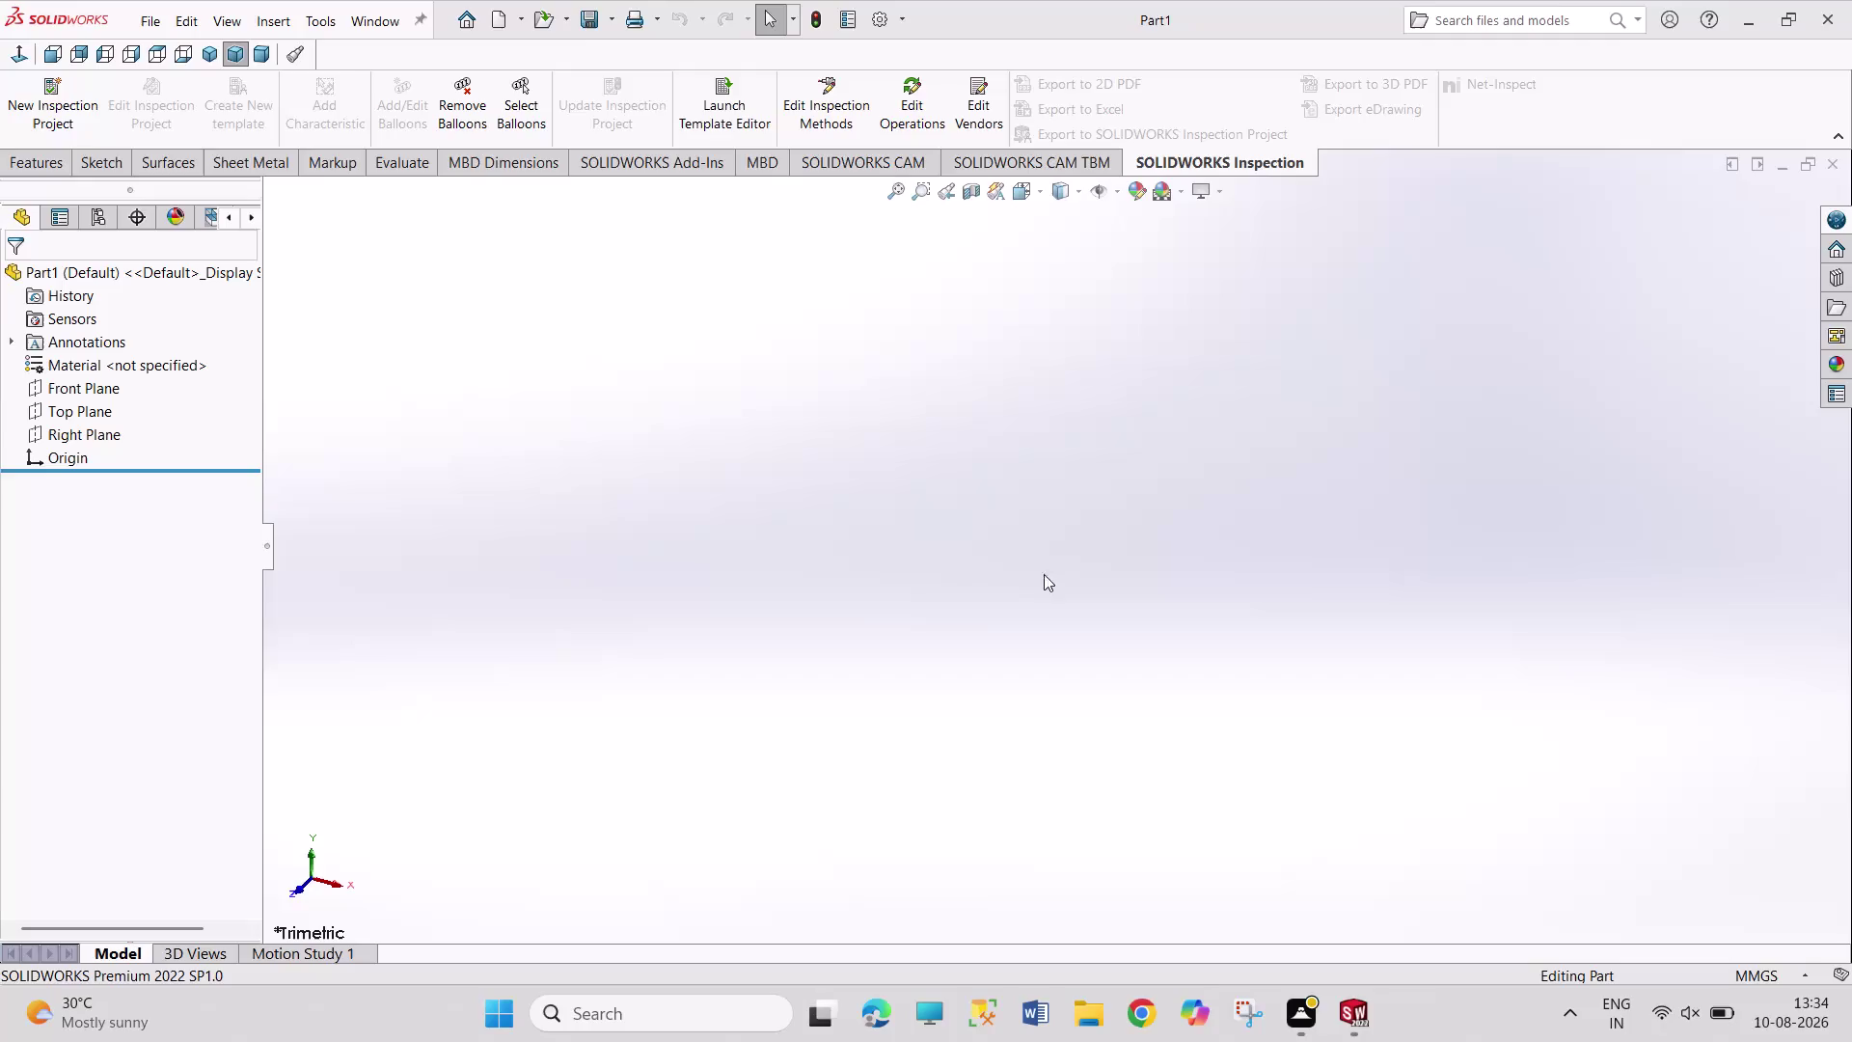
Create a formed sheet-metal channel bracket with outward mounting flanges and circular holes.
Select Top Plane in the FeatureManager tree and open a blank sketch on it.
drag(682, 303, 778, 499)
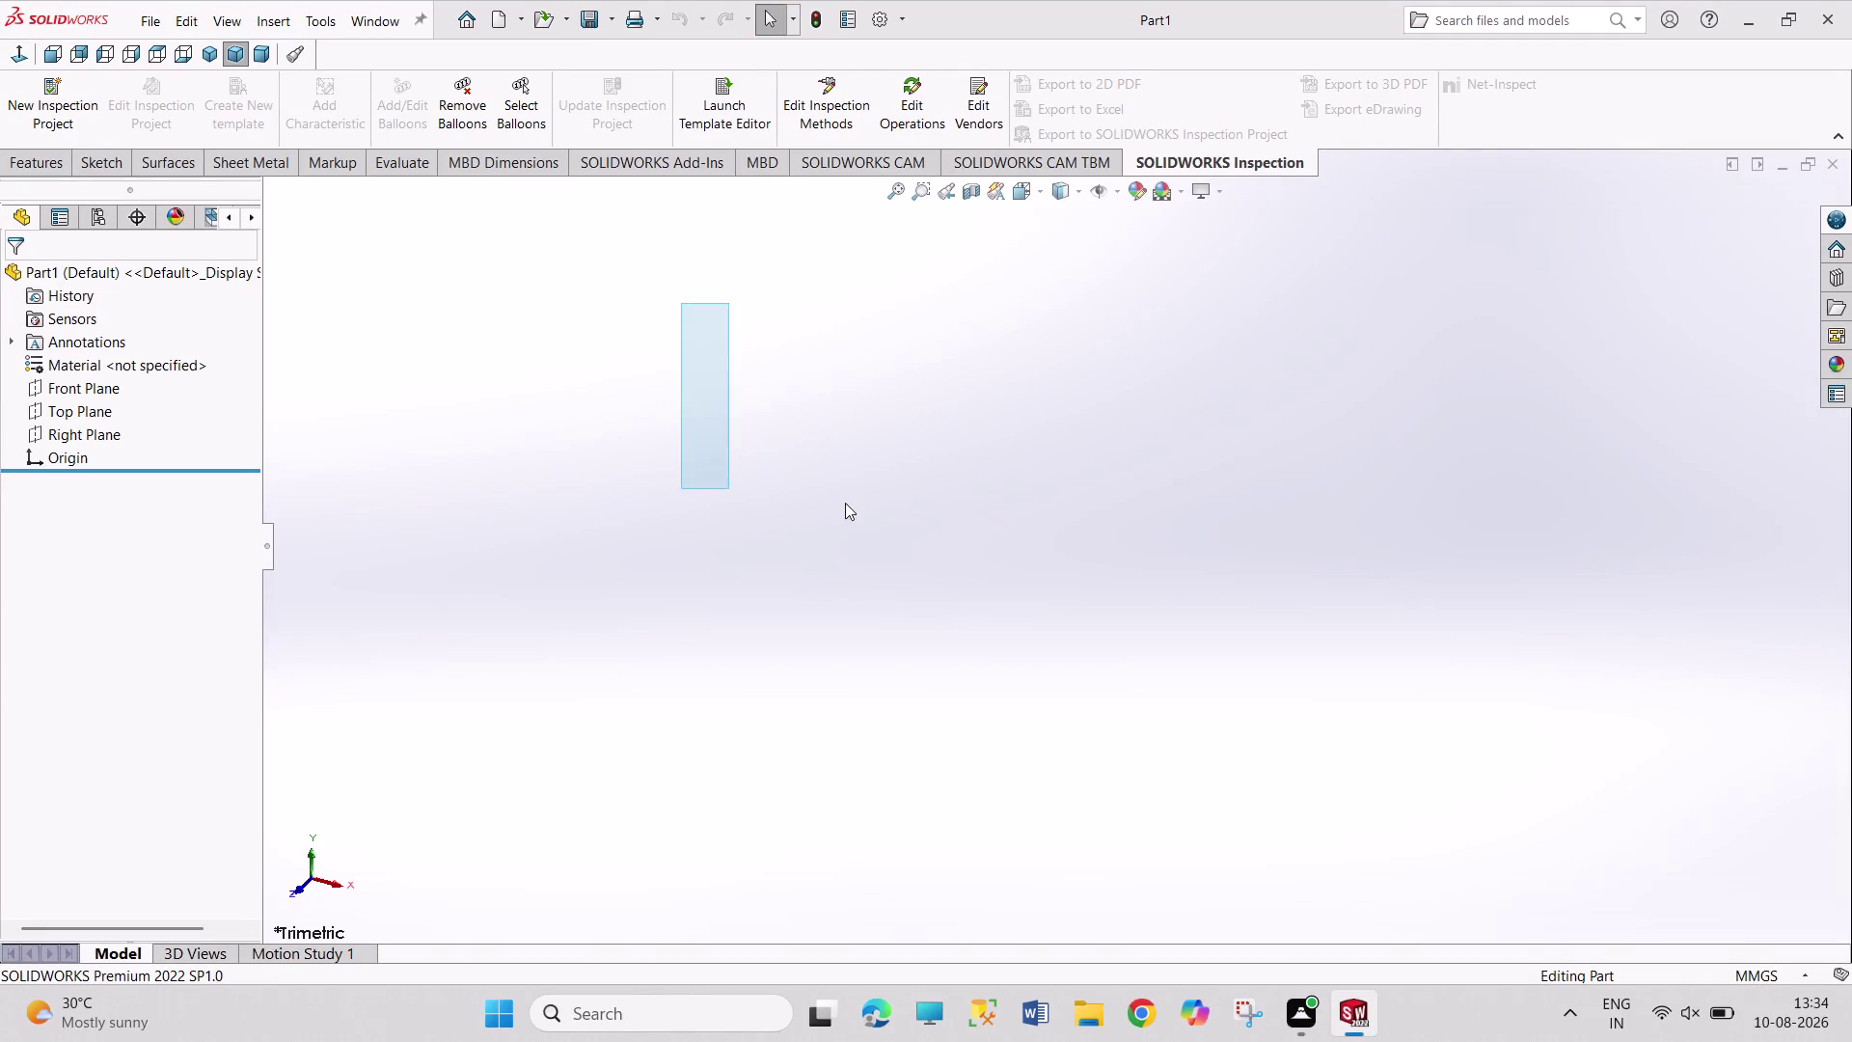
drag(778, 499, 936, 503)
drag(686, 332, 930, 492)
drag(623, 263, 1059, 534)
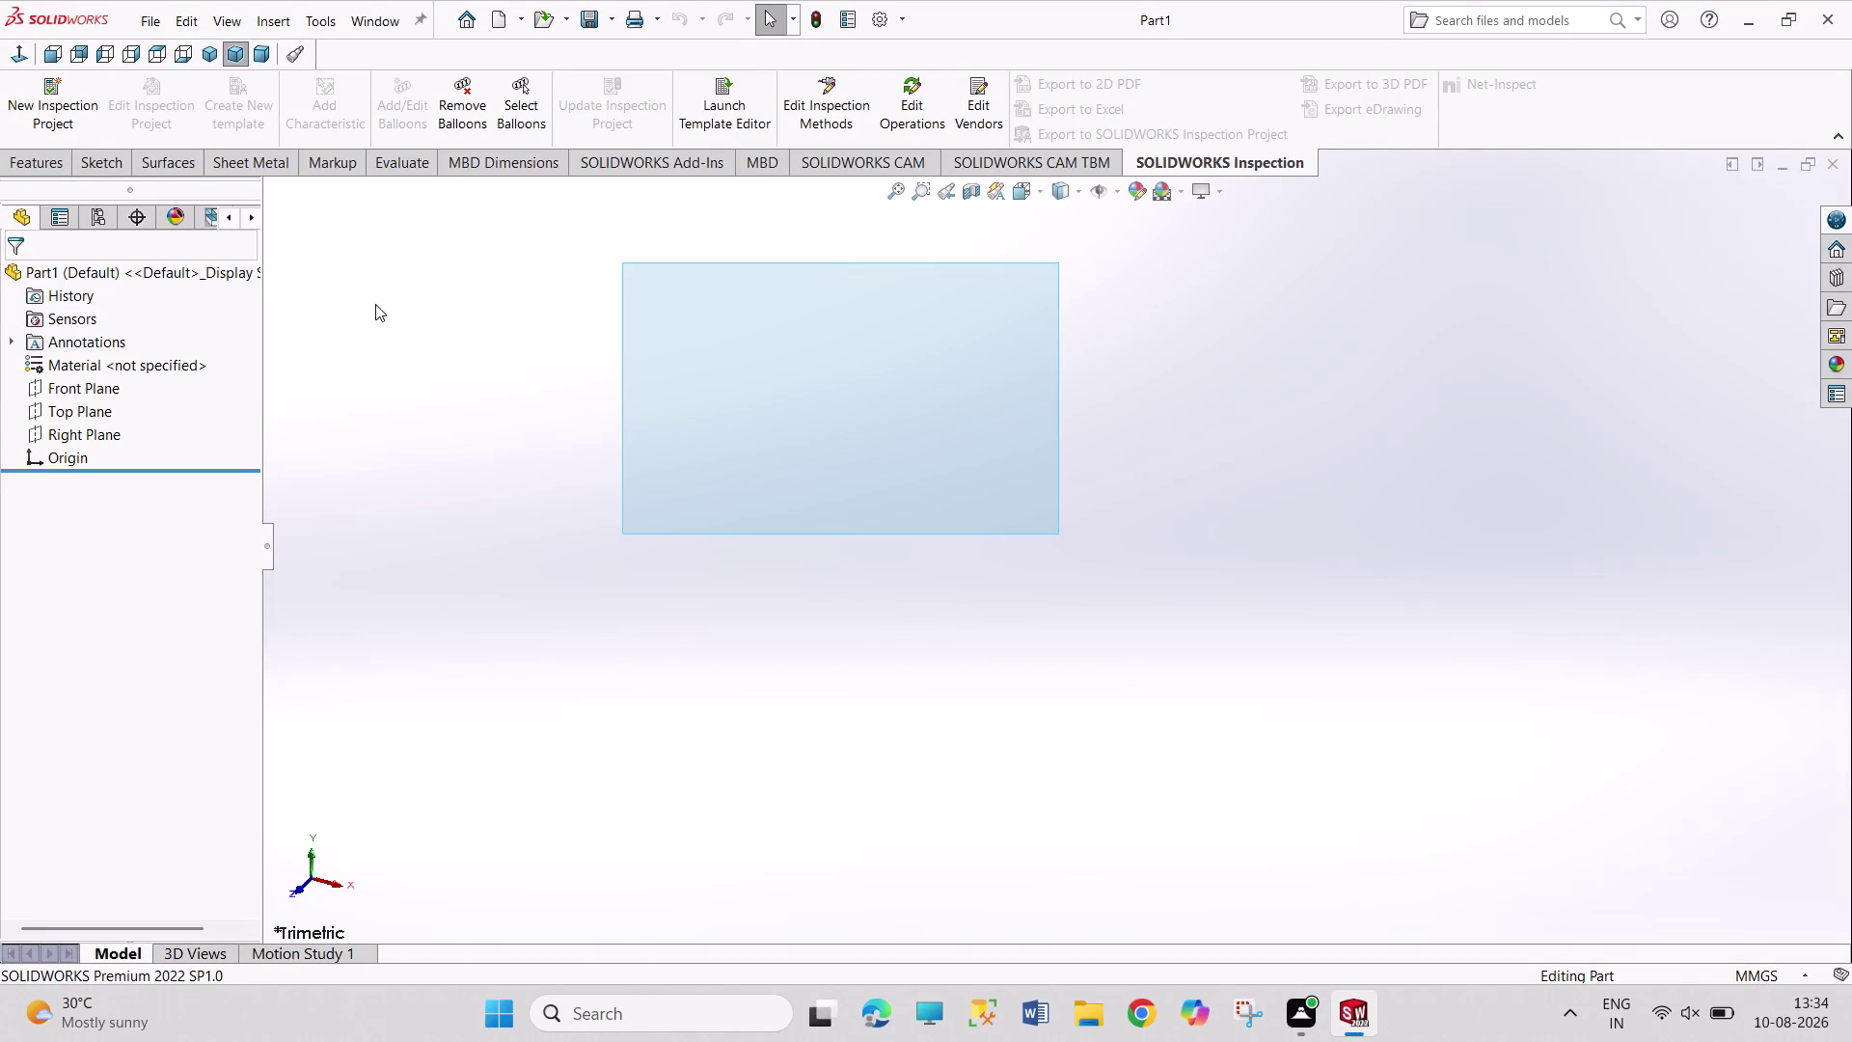
click(108, 409)
click(129, 389)
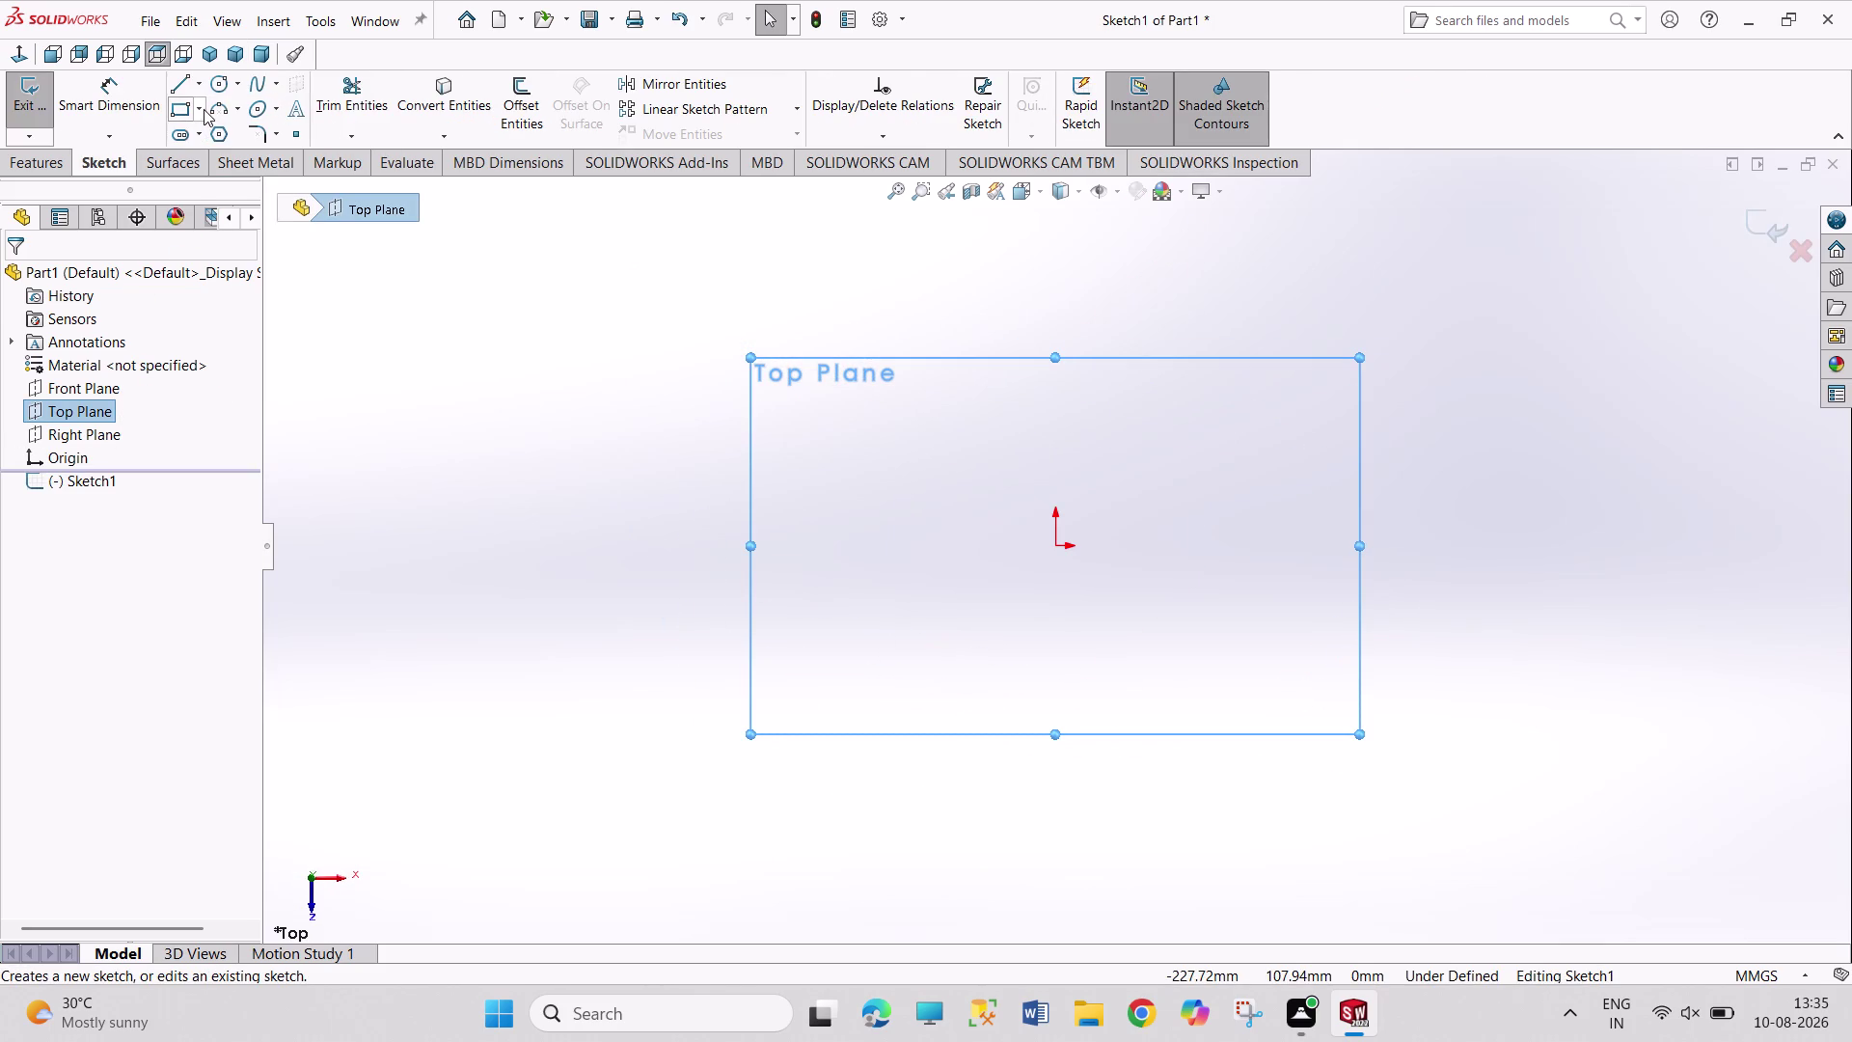
Draw a center rectangle at the origin and dimension its top edge to 100 mm.
click(204, 109)
click(211, 162)
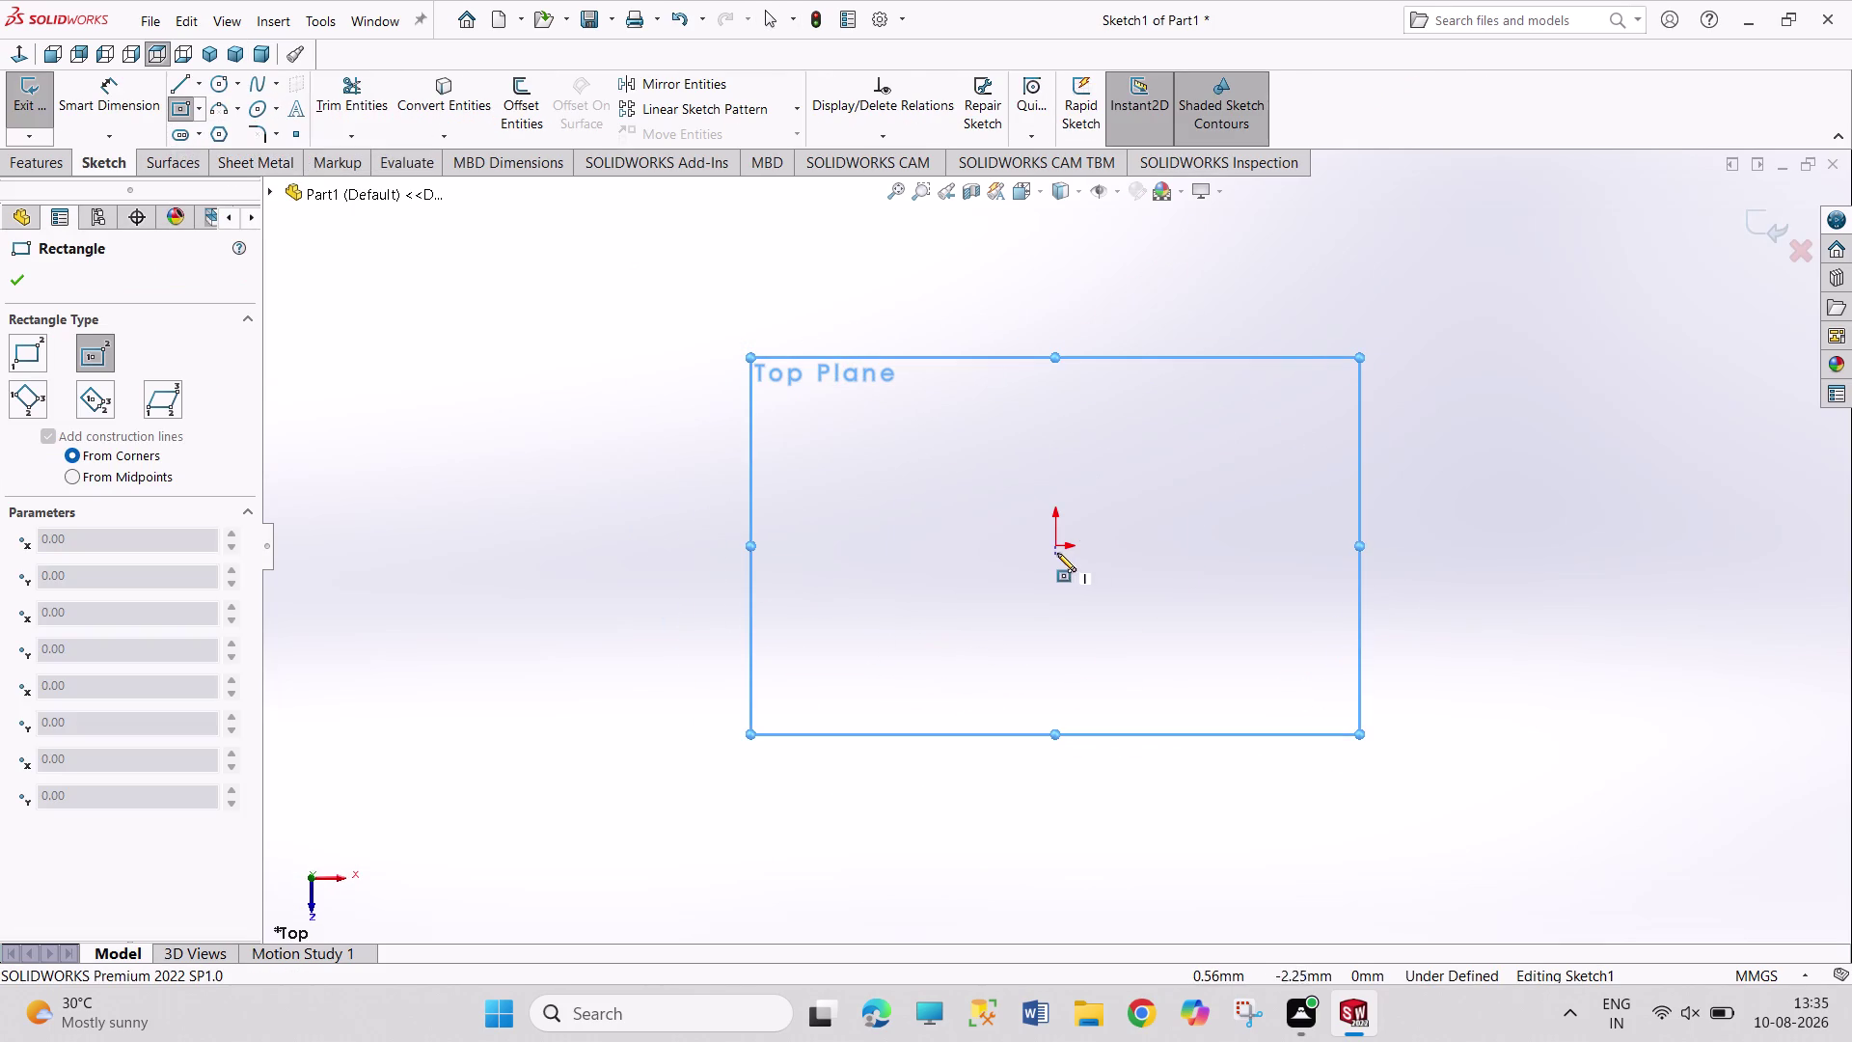
drag(1055, 543, 1058, 555)
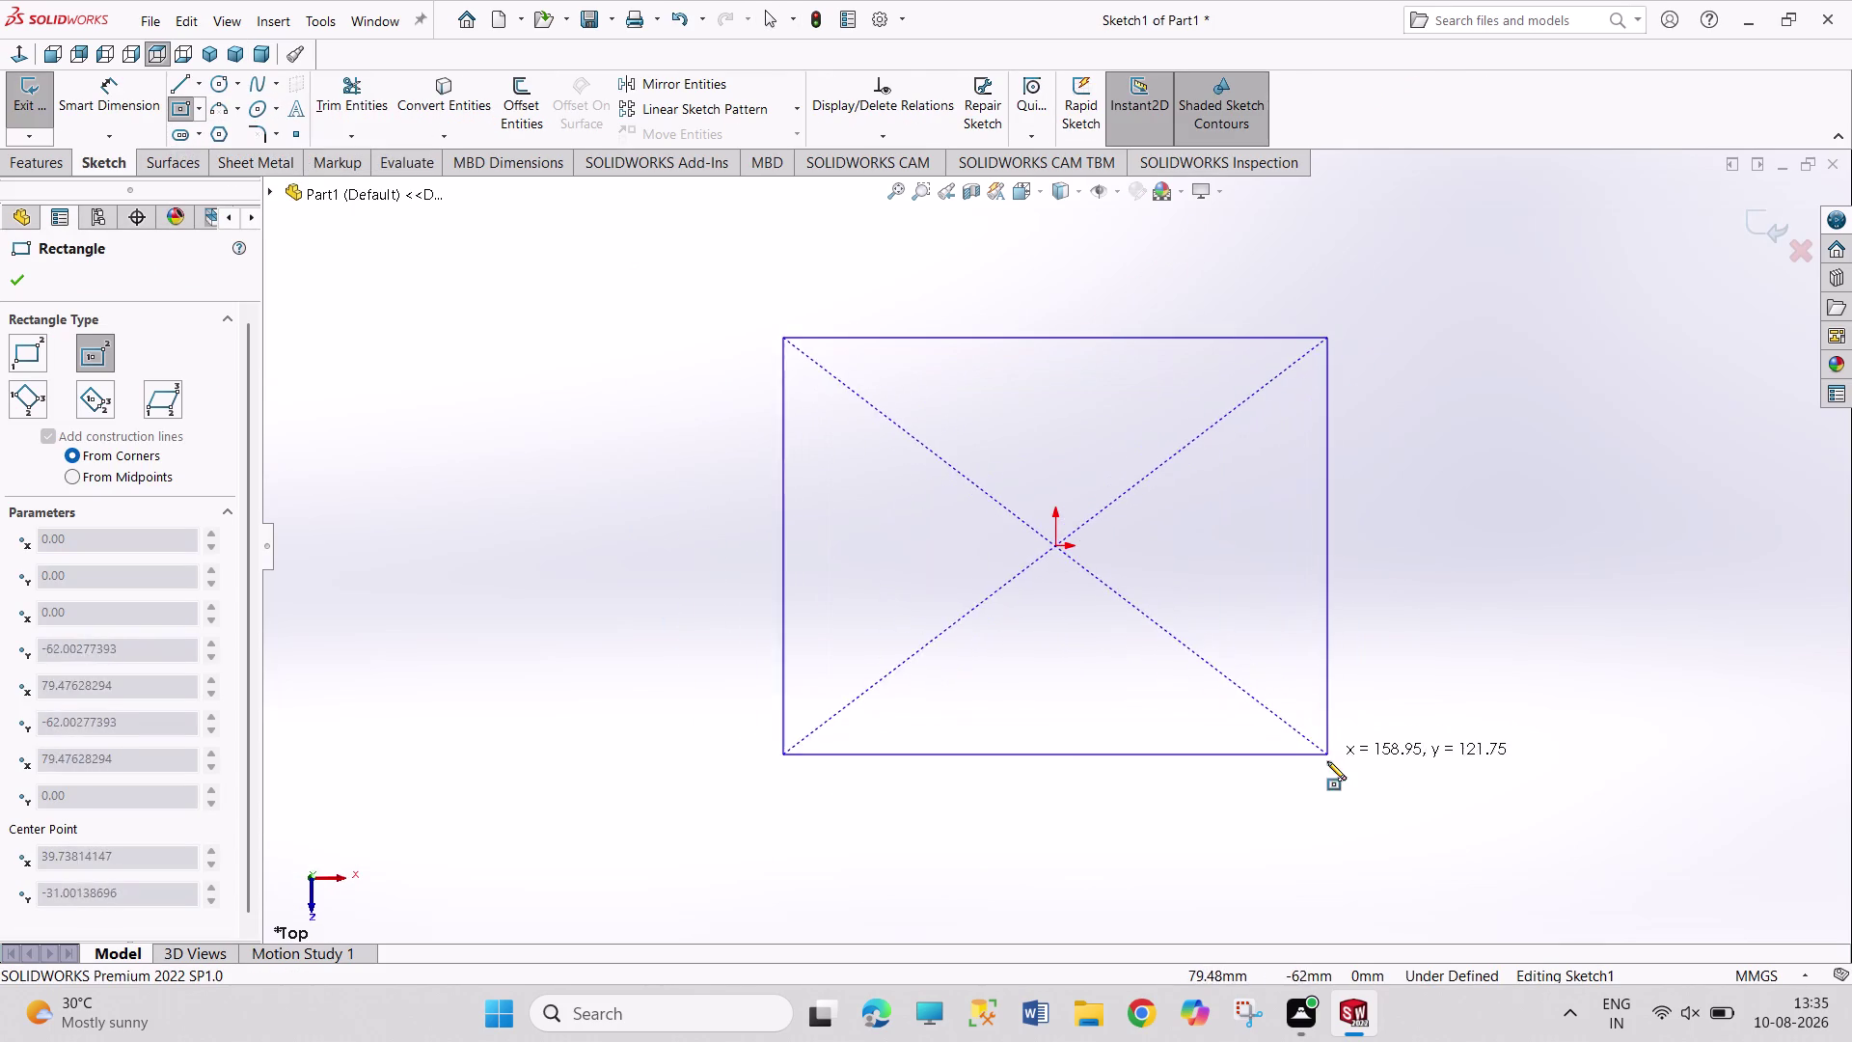
click(1318, 777)
right_drag(570, 628, 564, 293)
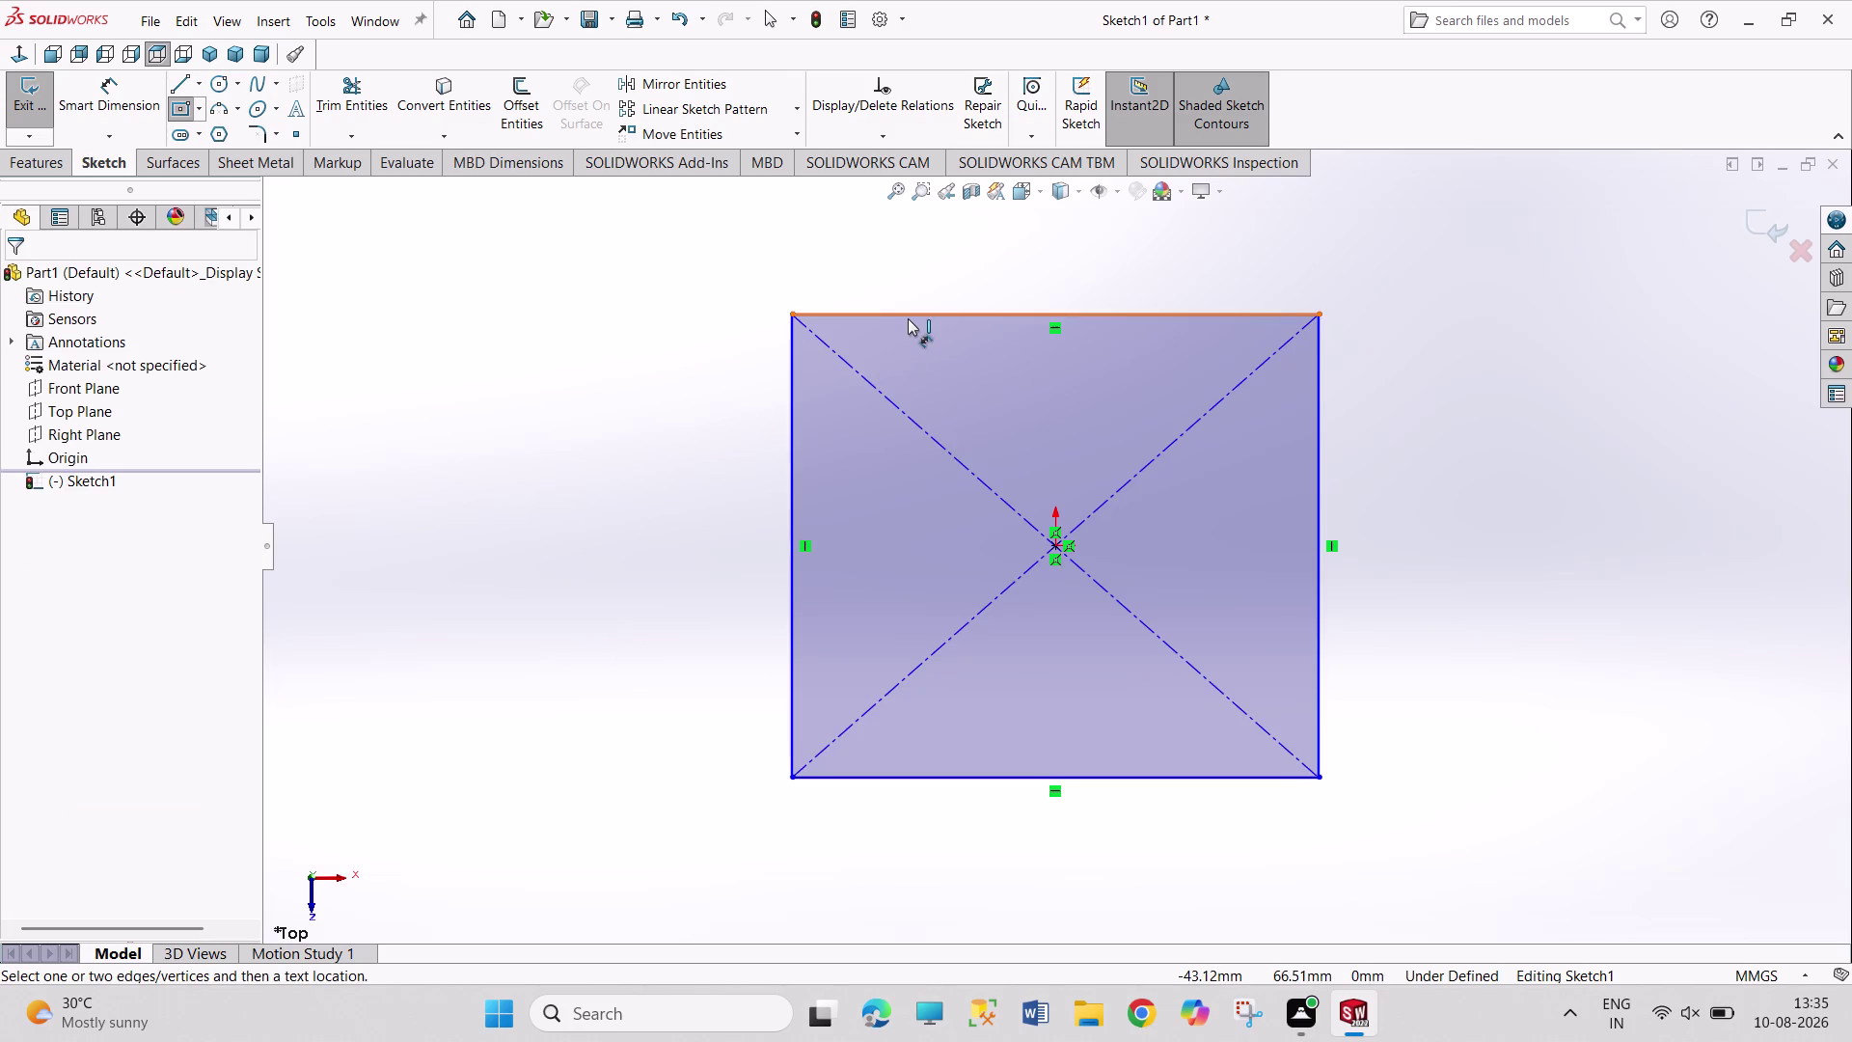
click(909, 317)
click(908, 278)
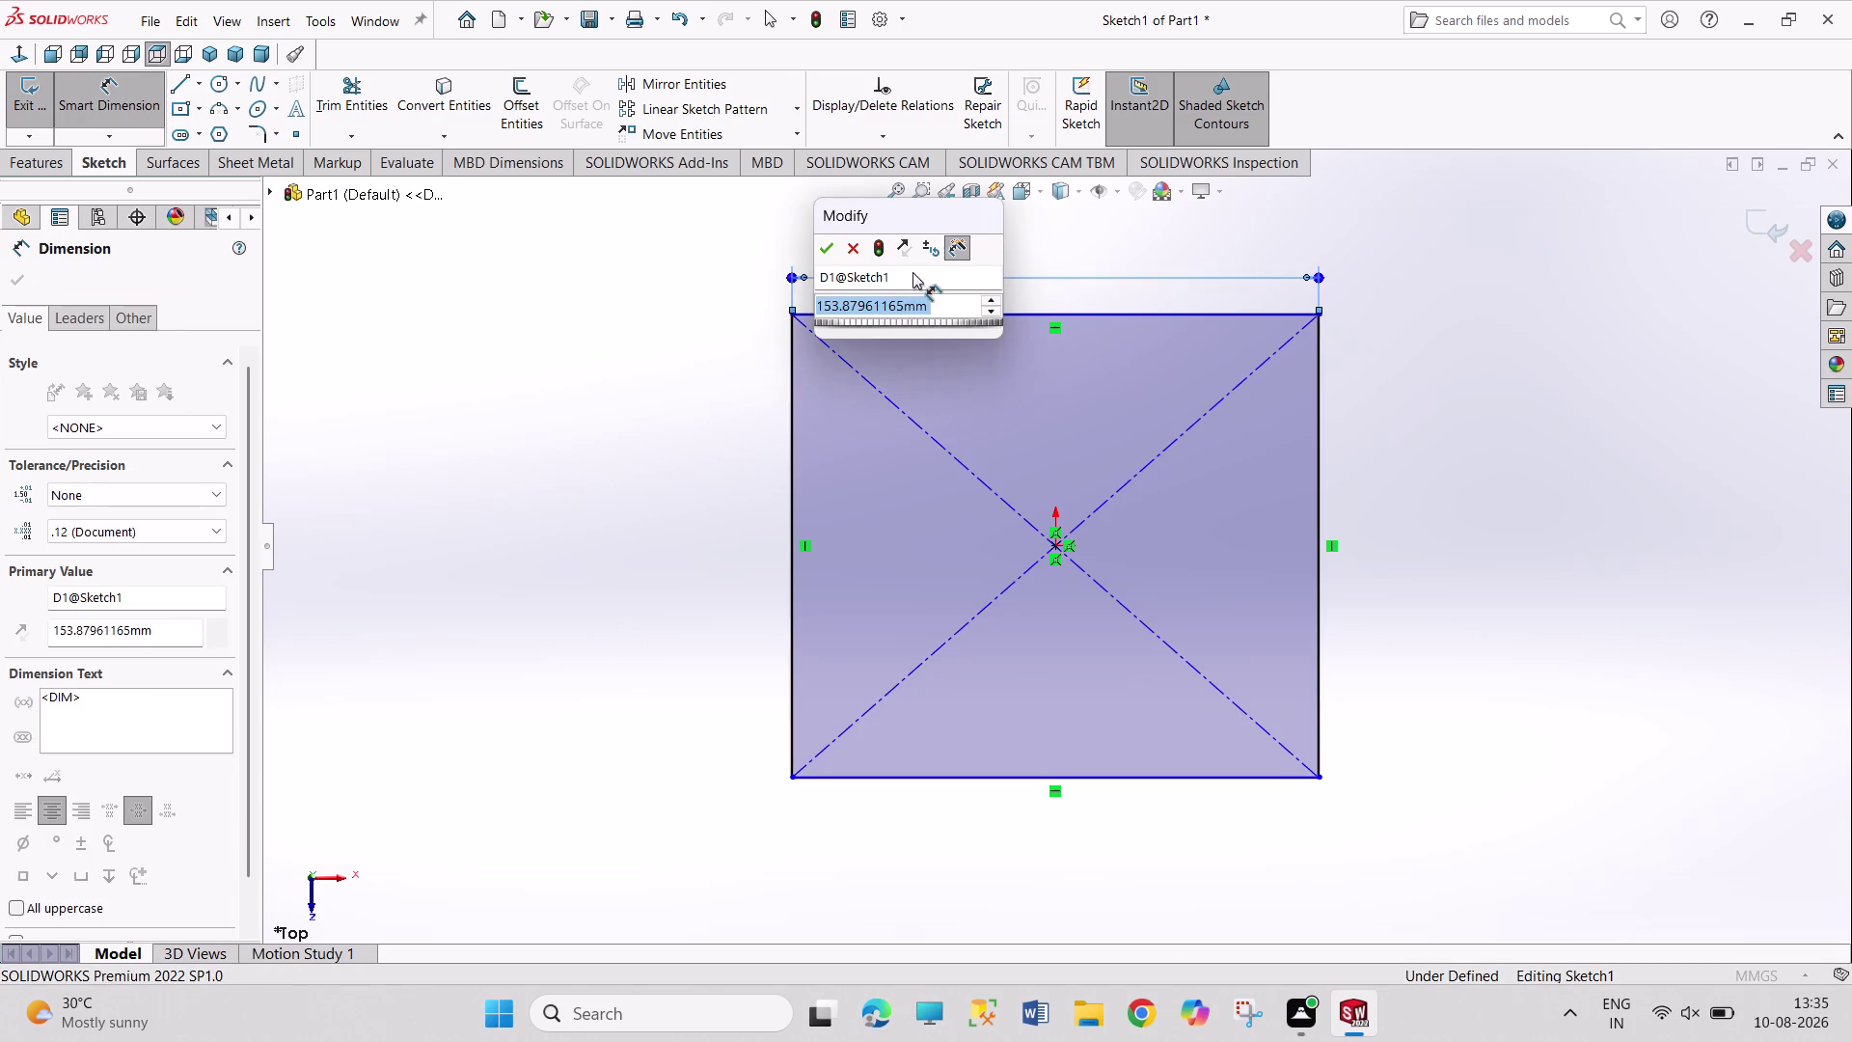
text(100)
key(Return)
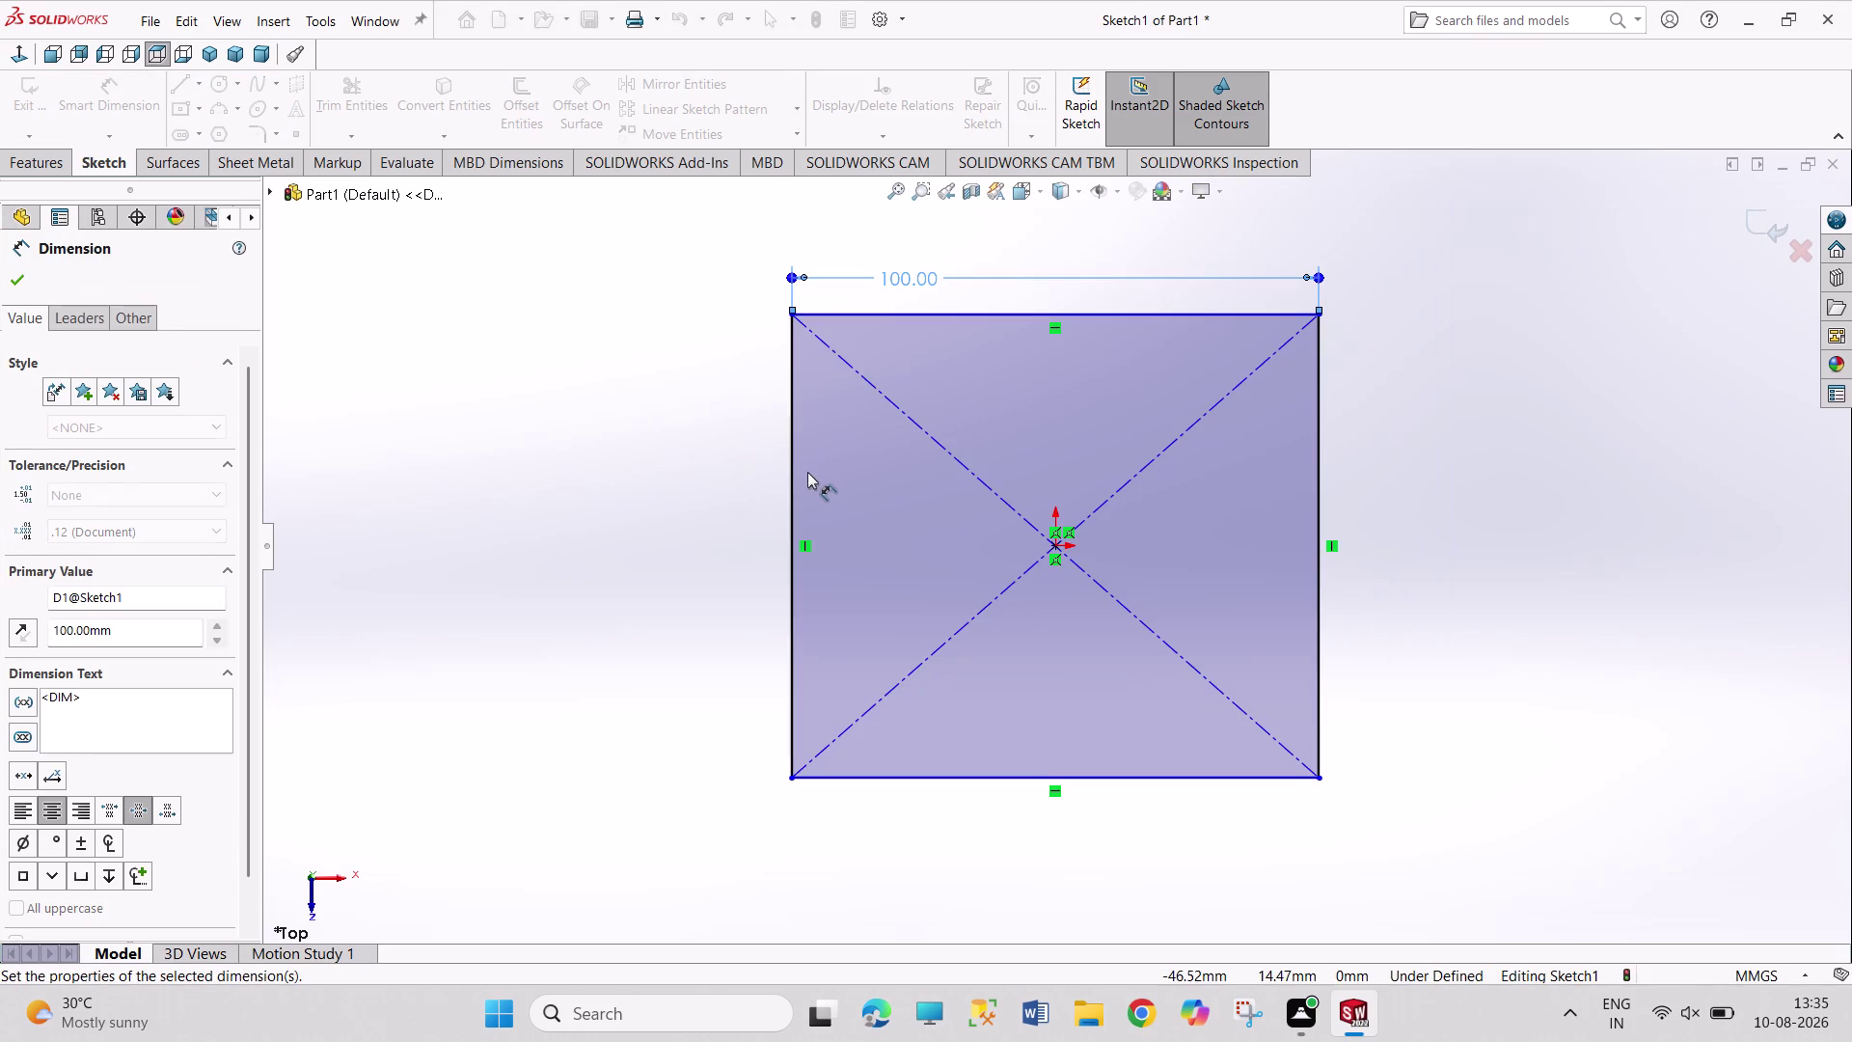
Dimension the rectangle's left edge to 100 mm and exit the sketch.
click(795, 469)
click(709, 474)
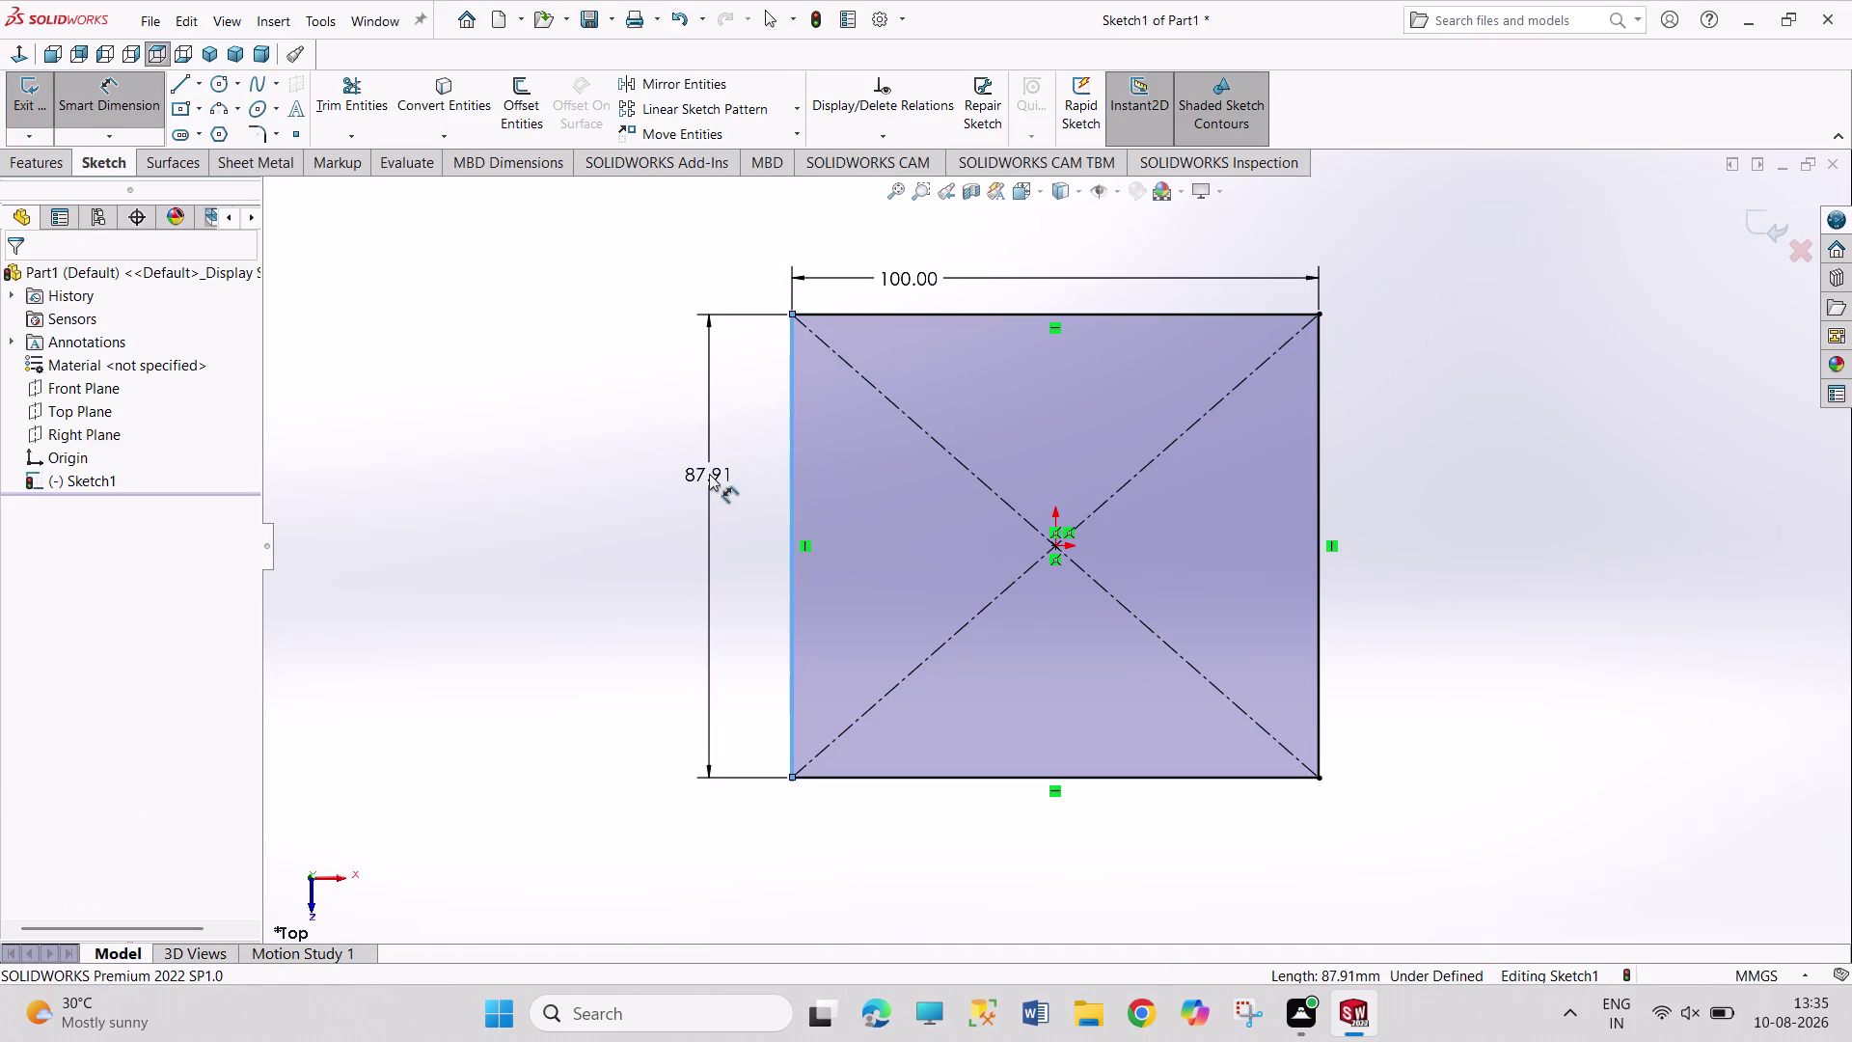
text(100)
key(Return)
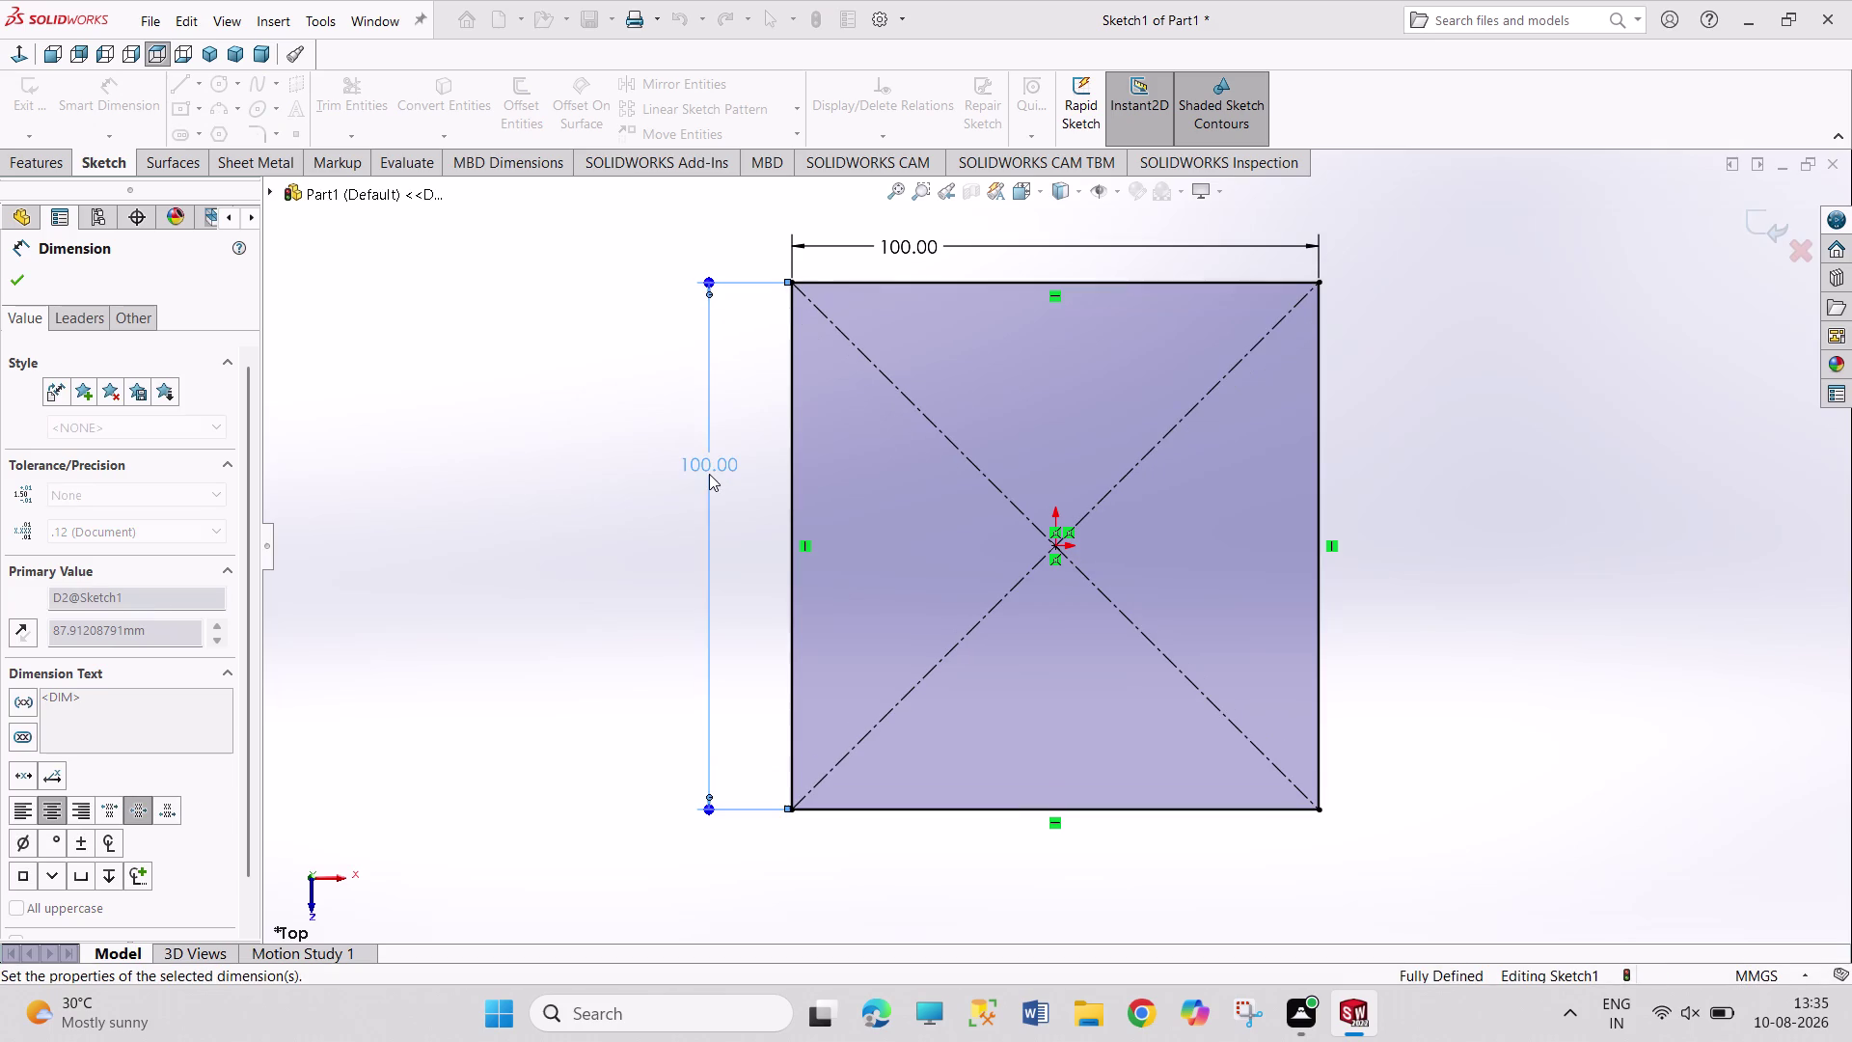
right_click(572, 509)
click(613, 572)
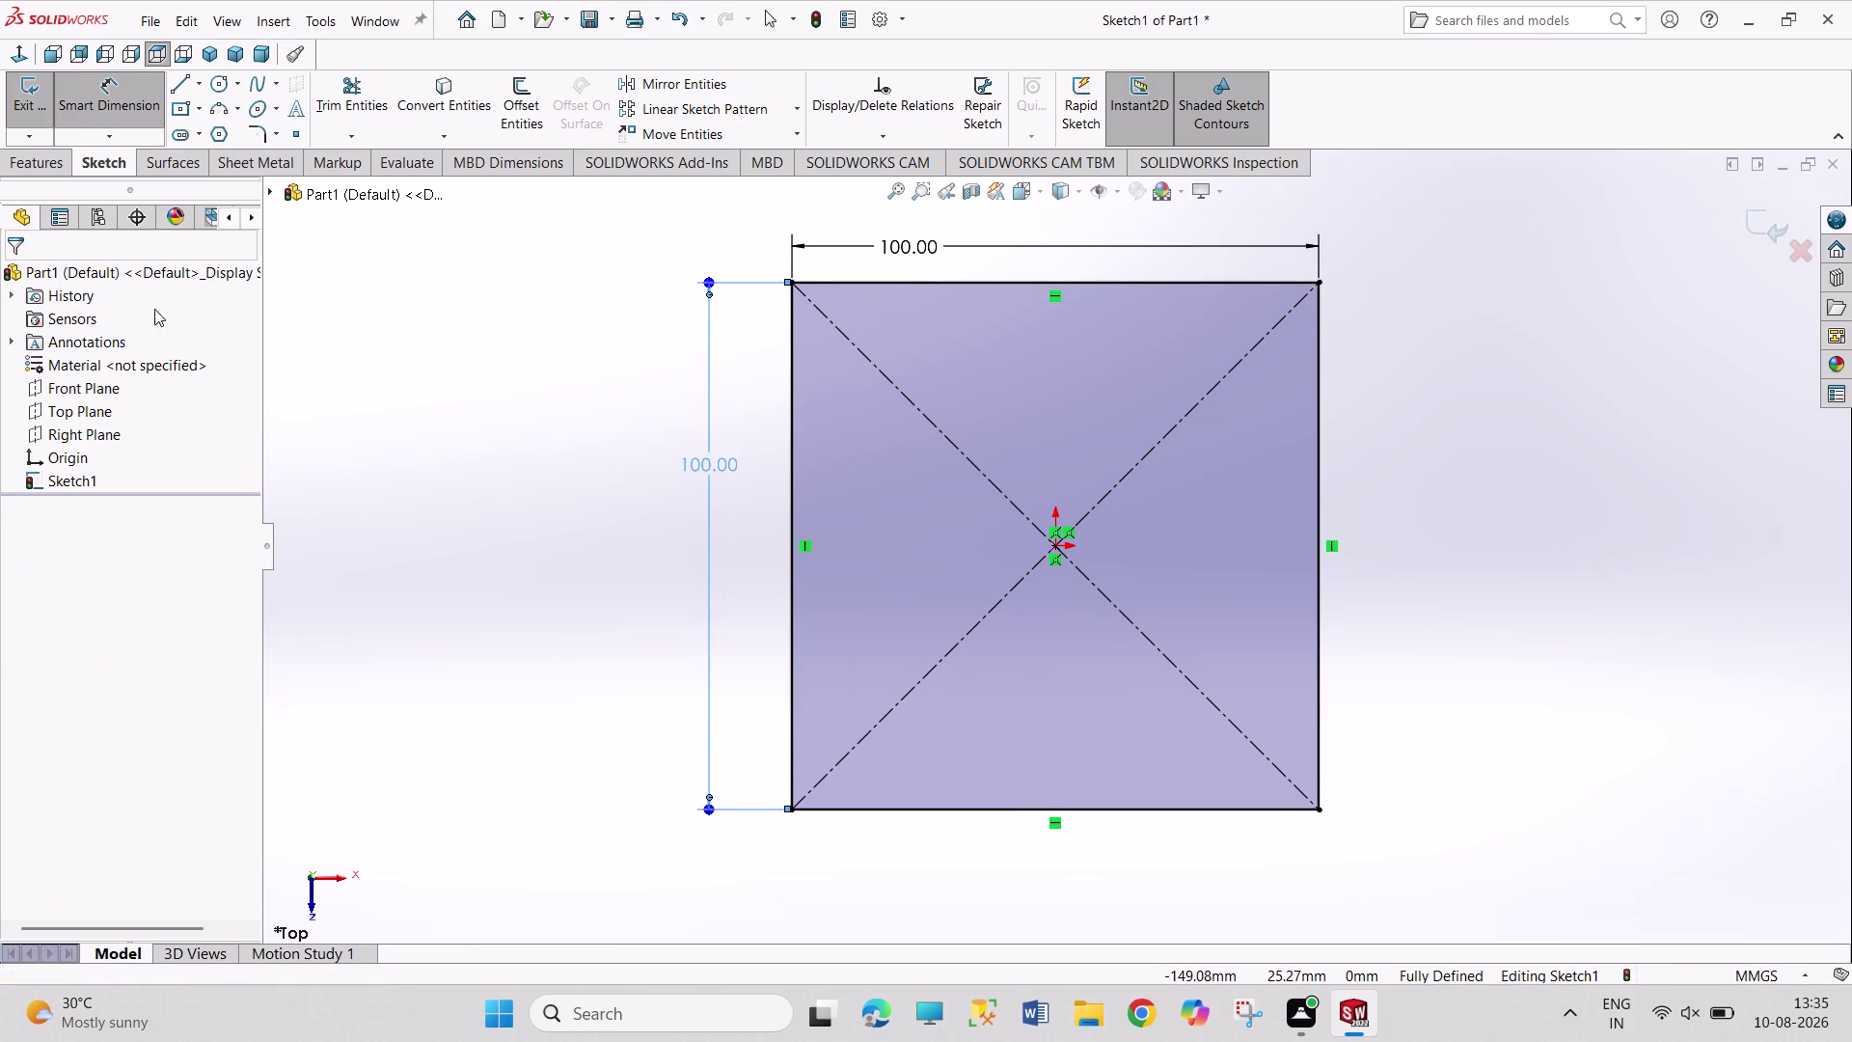
click(8, 101)
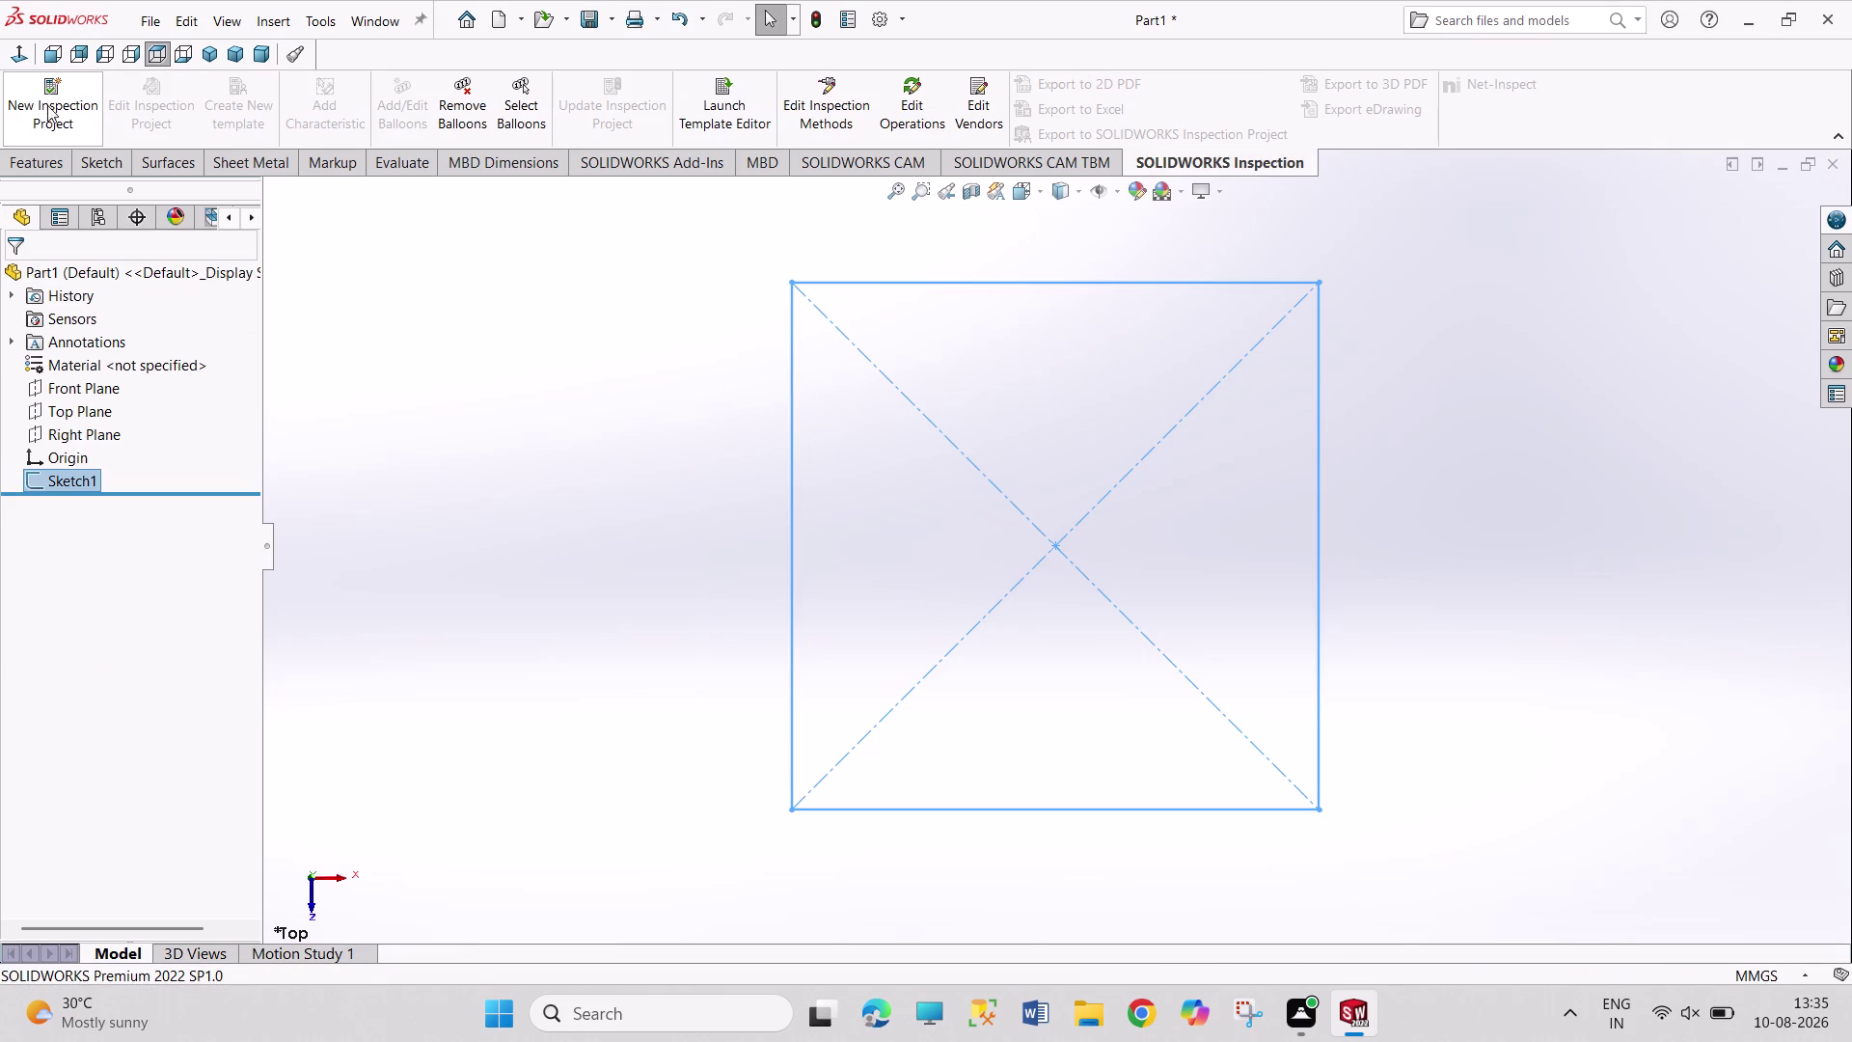
click(245, 167)
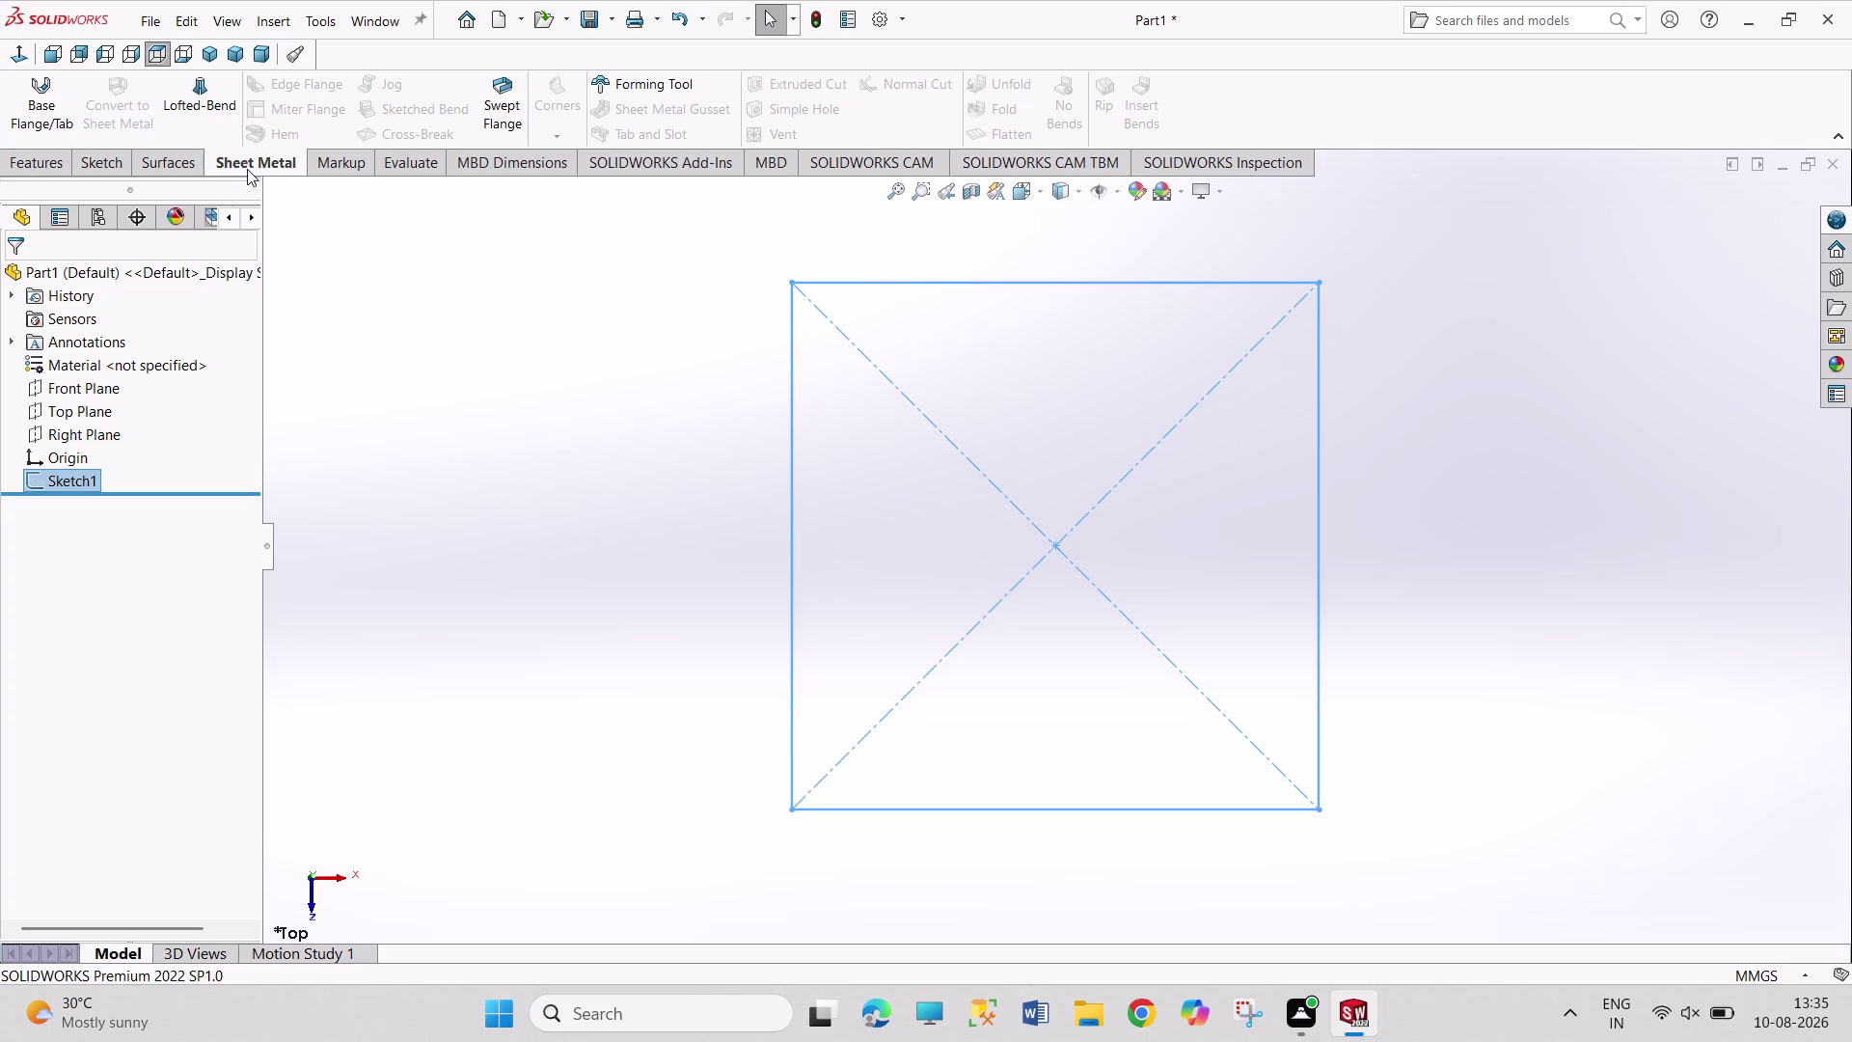
Convert Sketch1 into a Base Flange/Tab with the default thickness.
click(47, 112)
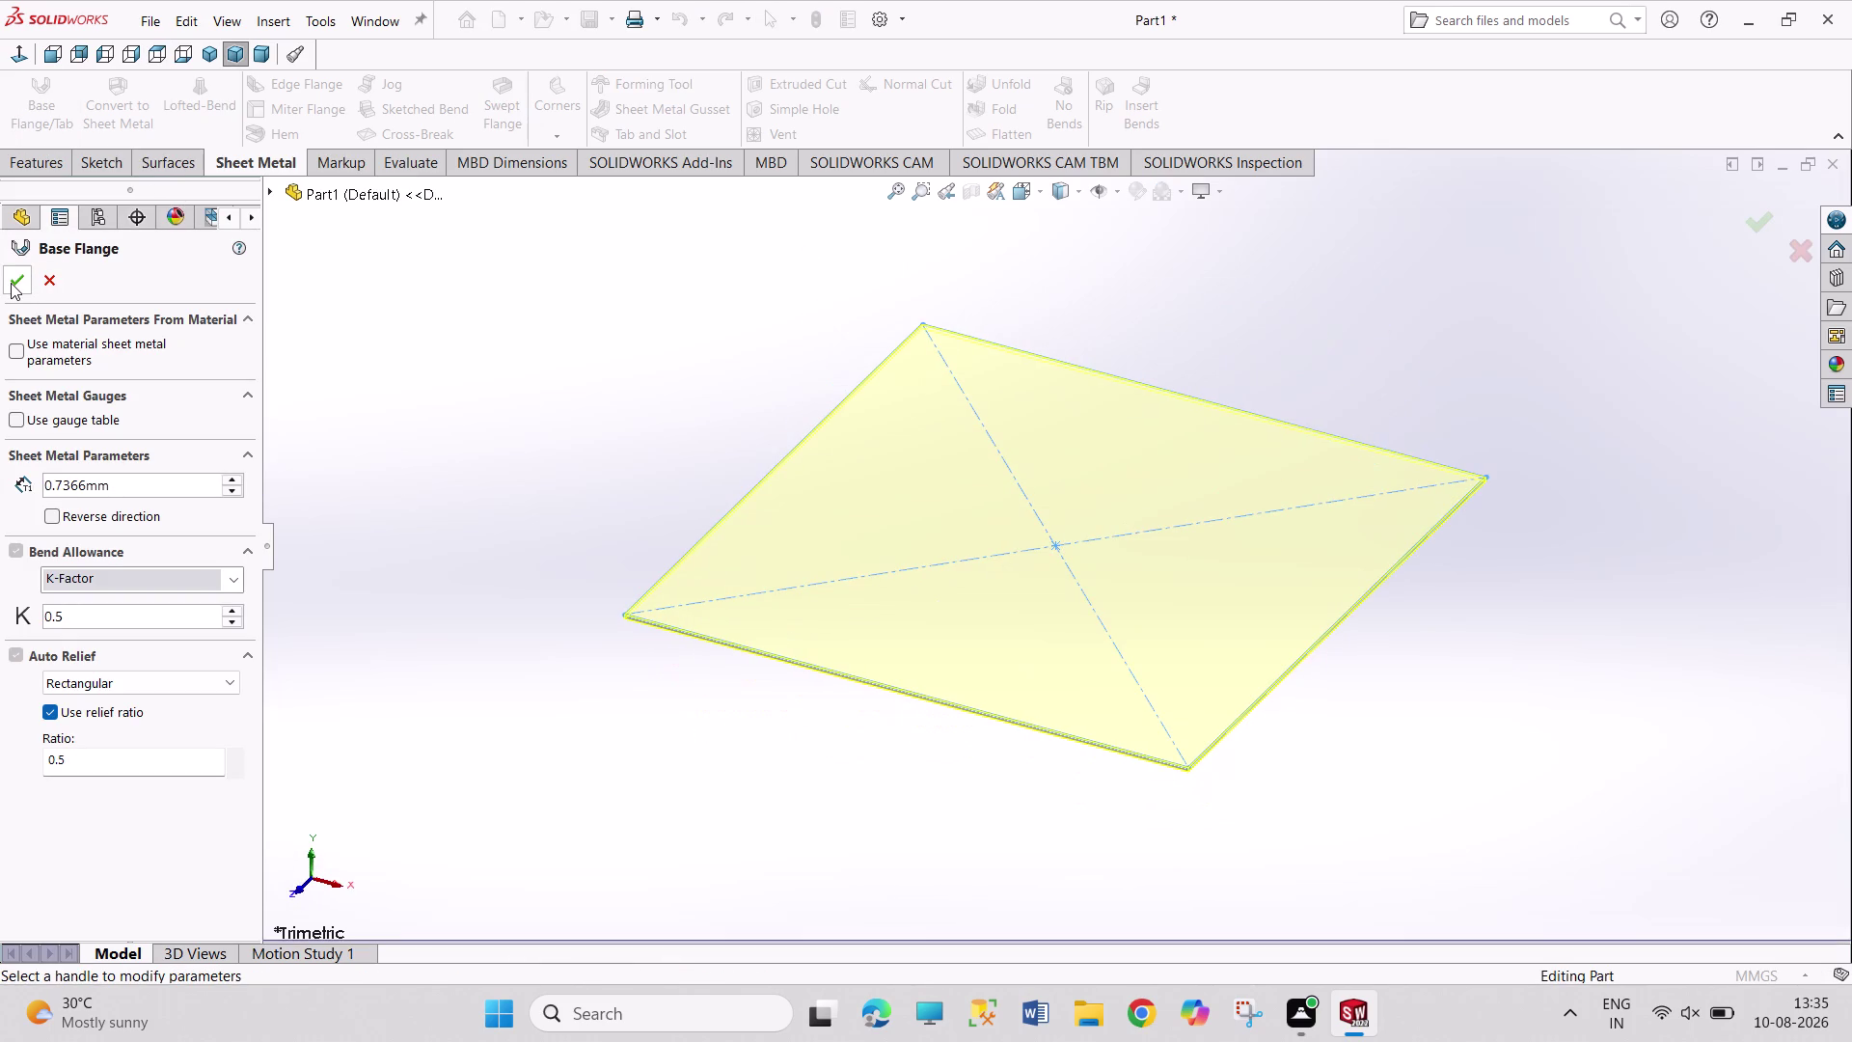
click(11, 284)
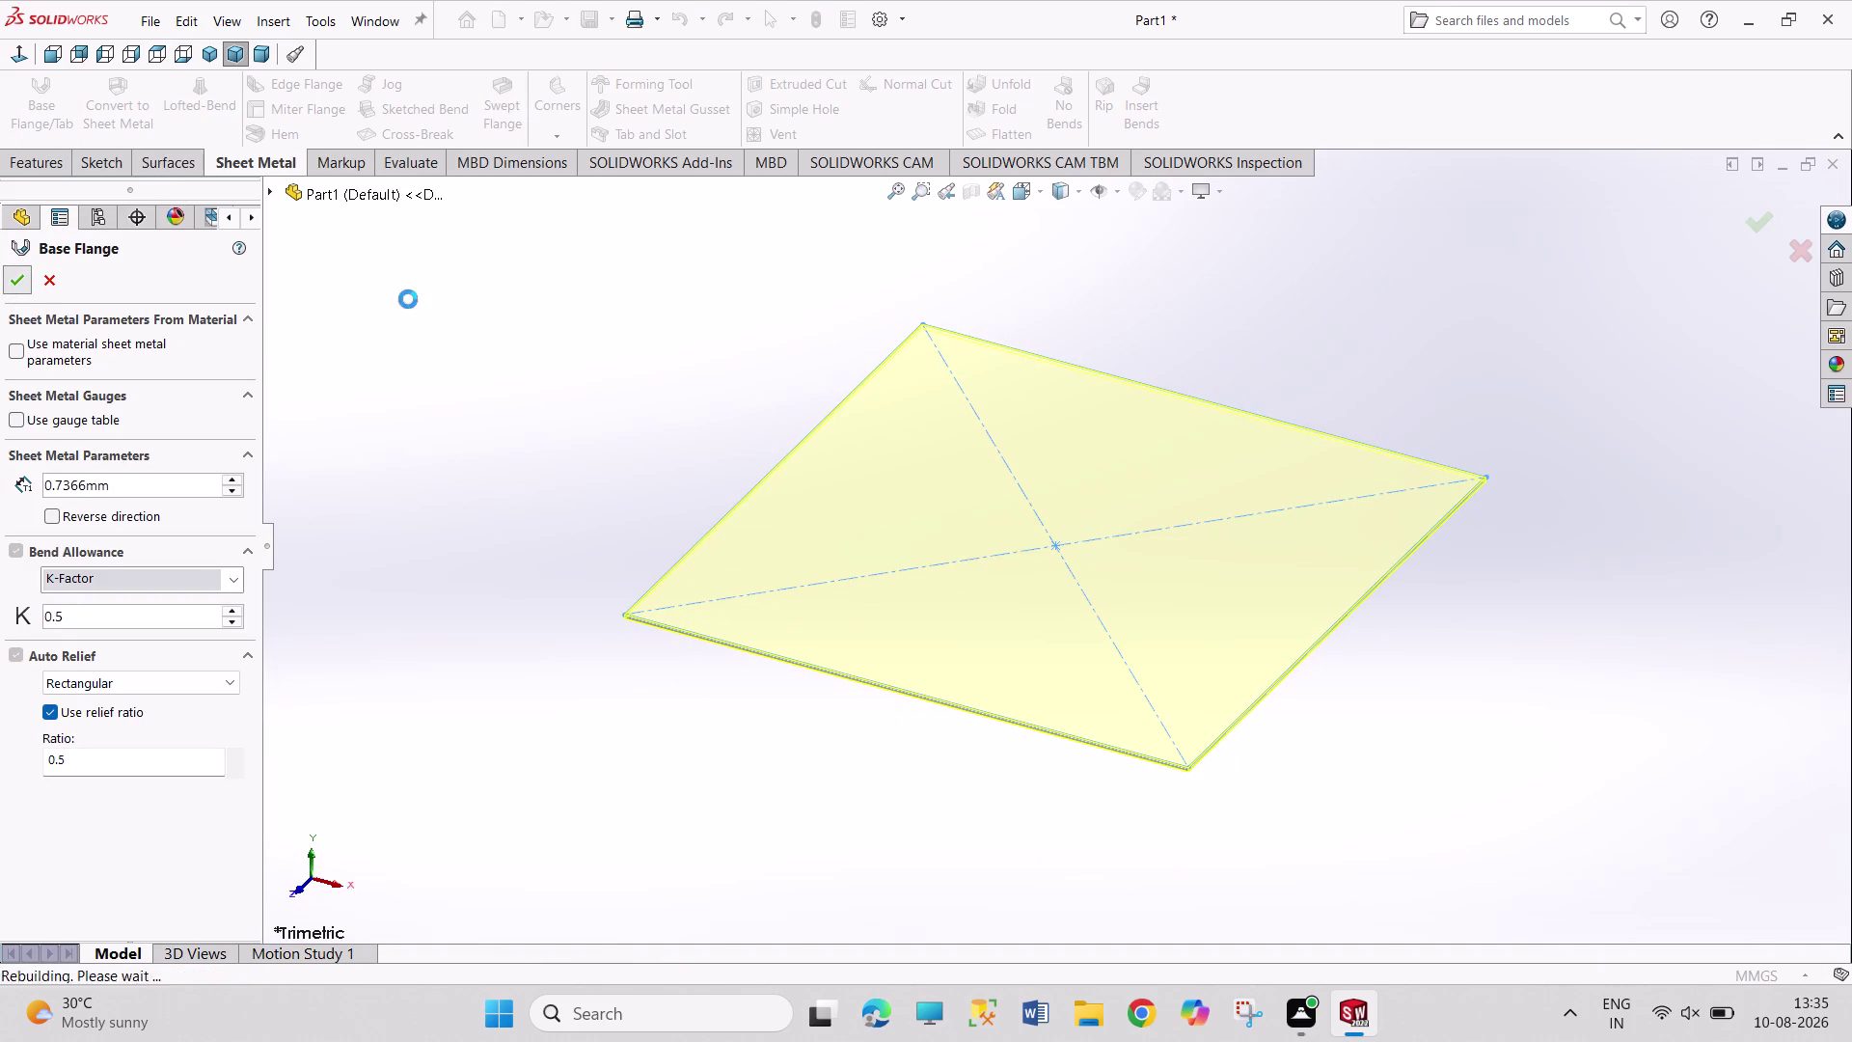
click(1112, 271)
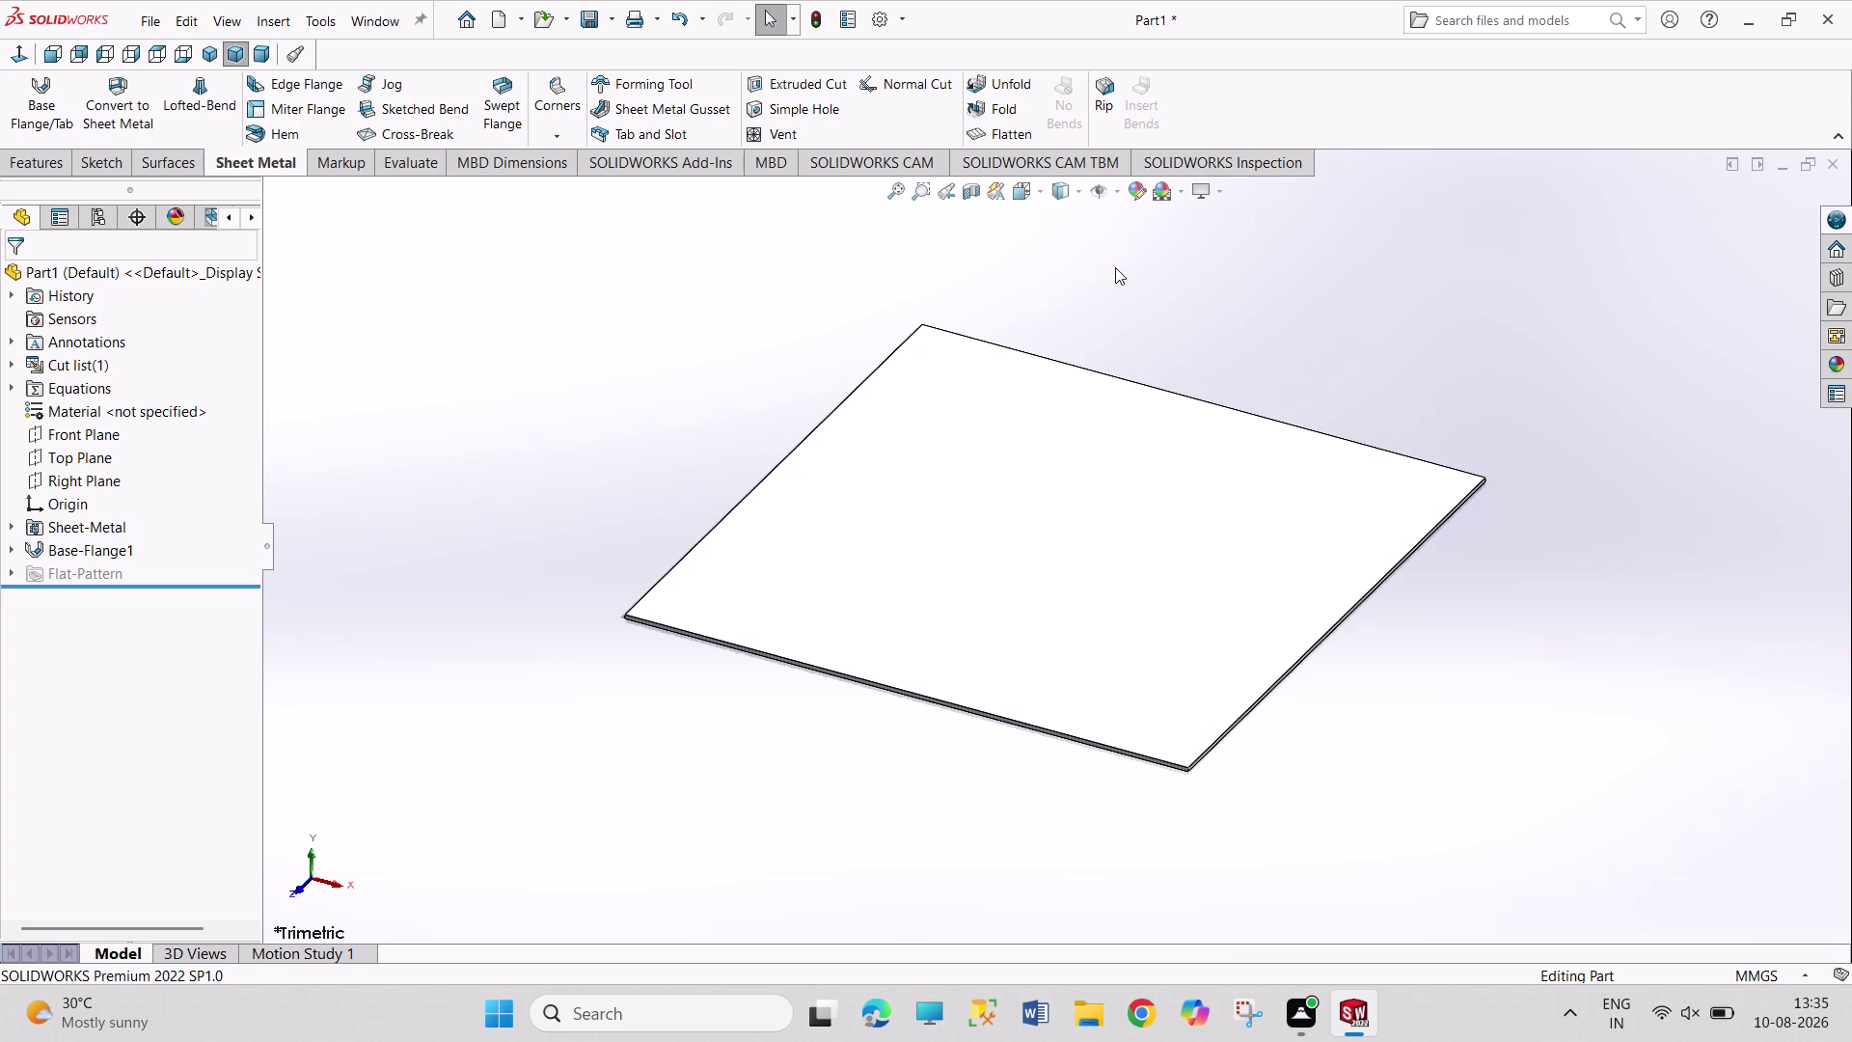
scroll(up, 3)
scroll(down, 3)
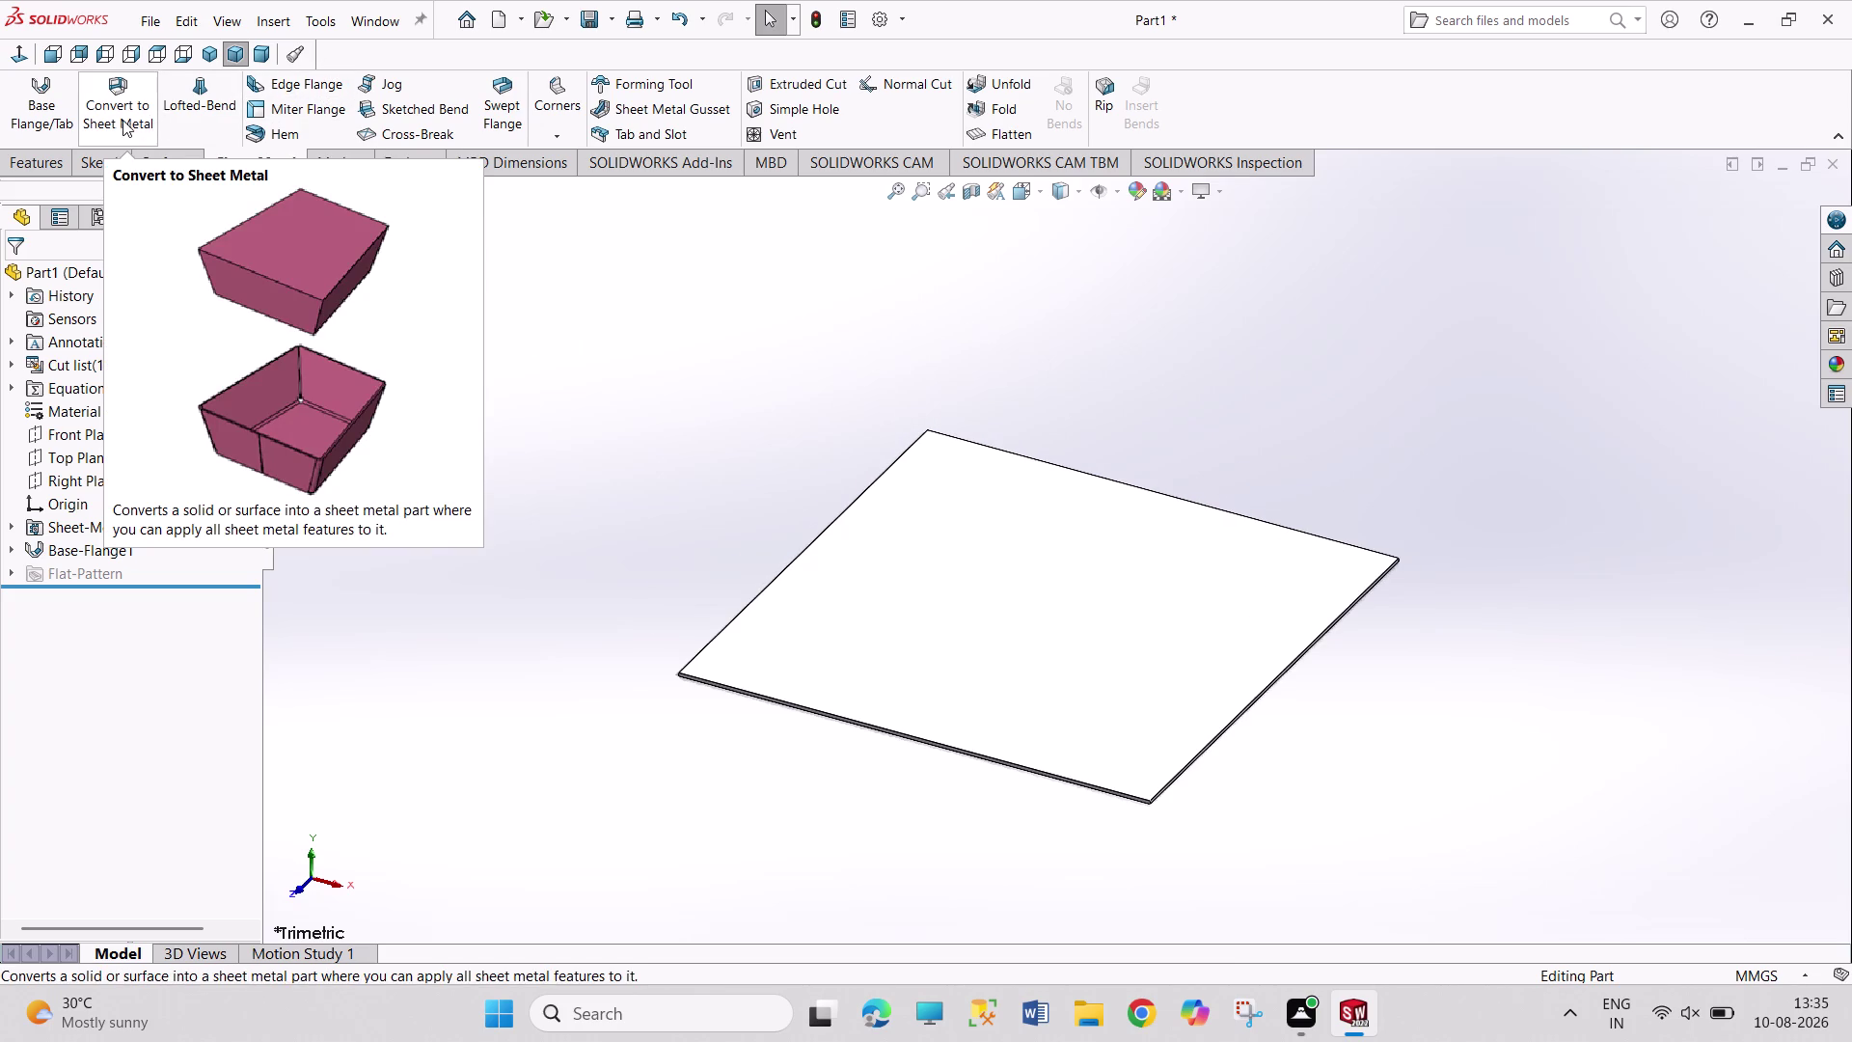
click(300, 109)
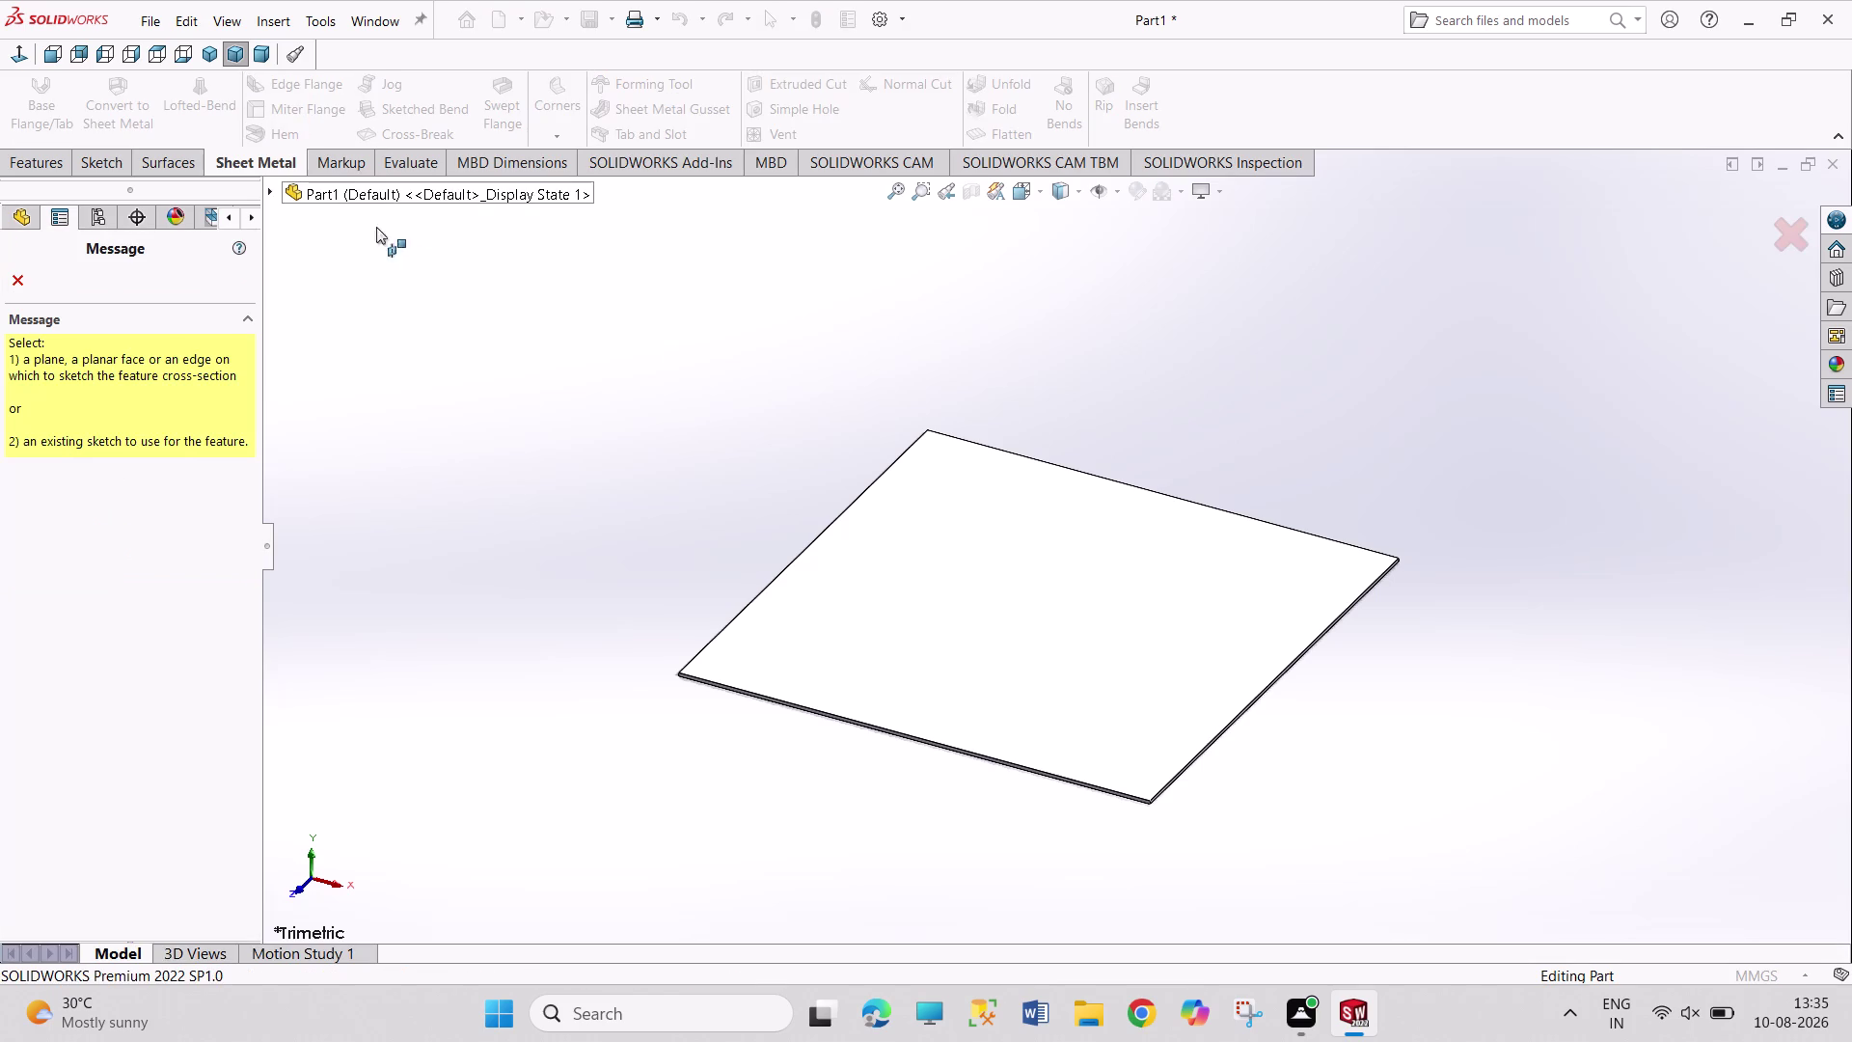
On the flange's top face, draw a vertical line from the top-edge midpoint to the bottom edge.
click(1038, 615)
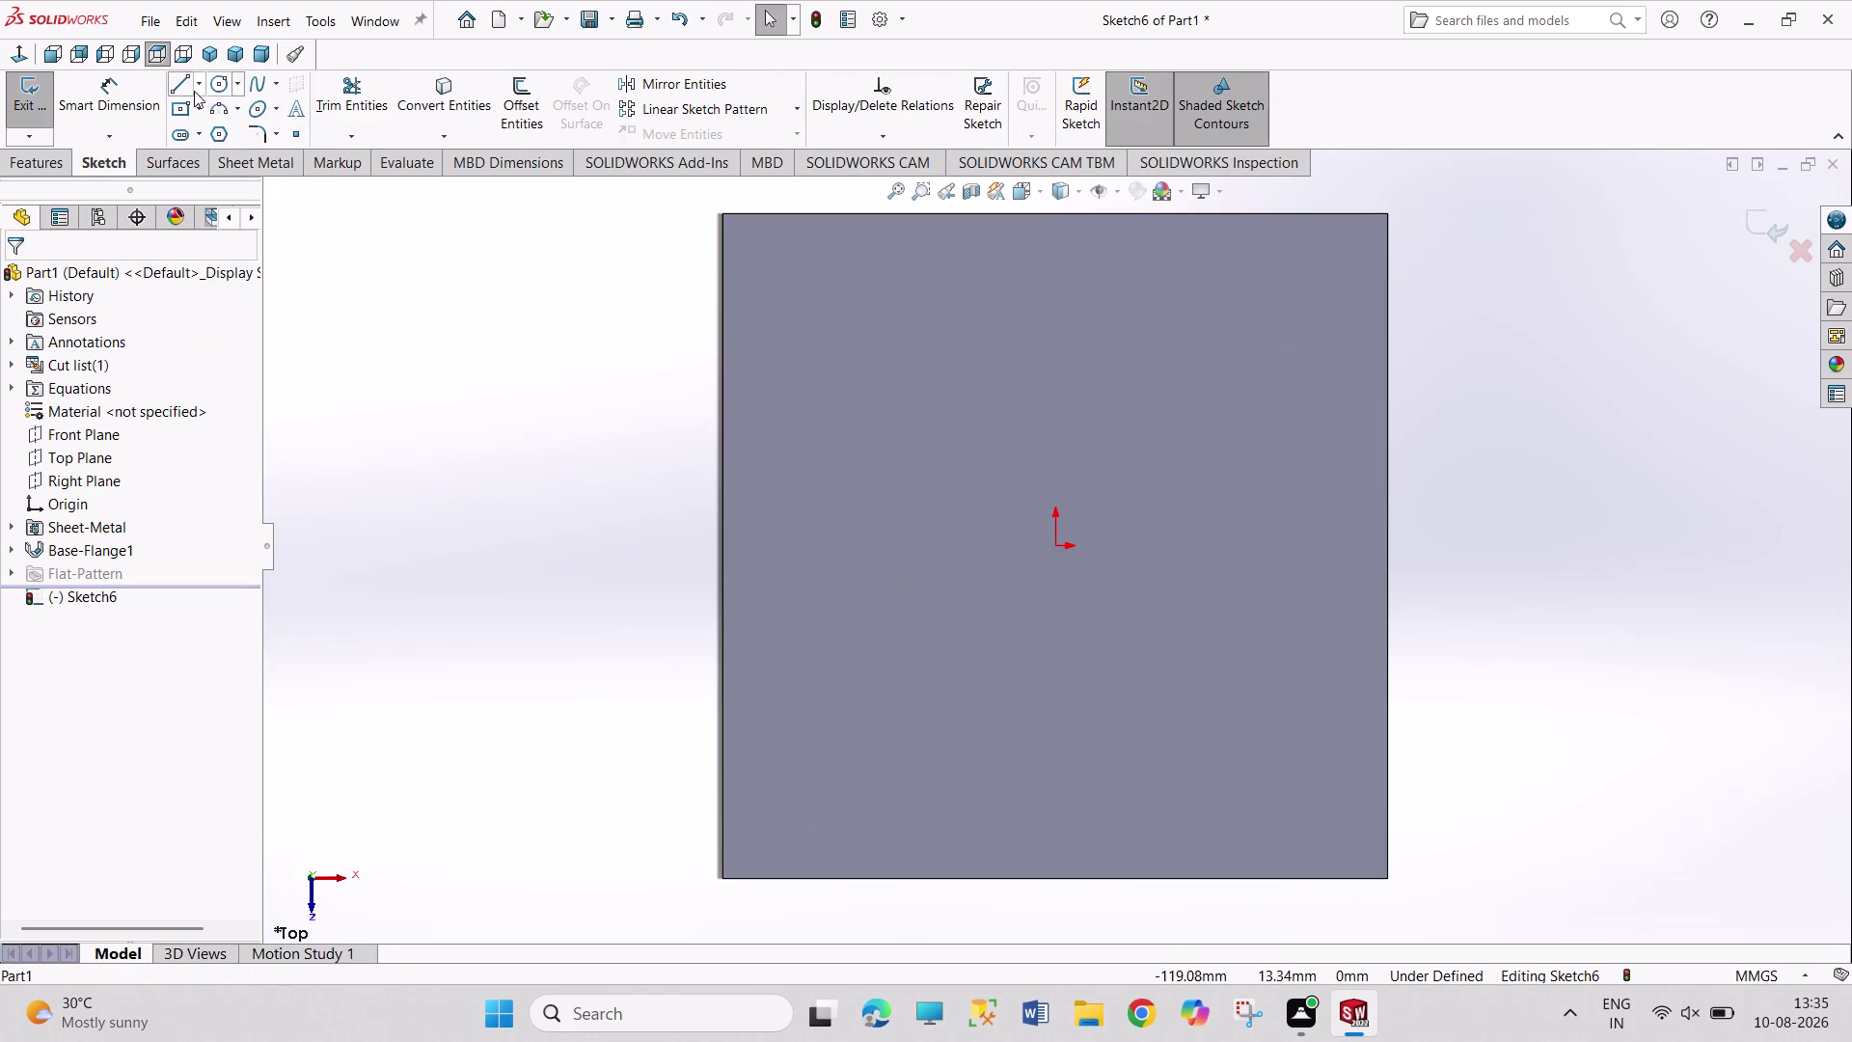
click(187, 84)
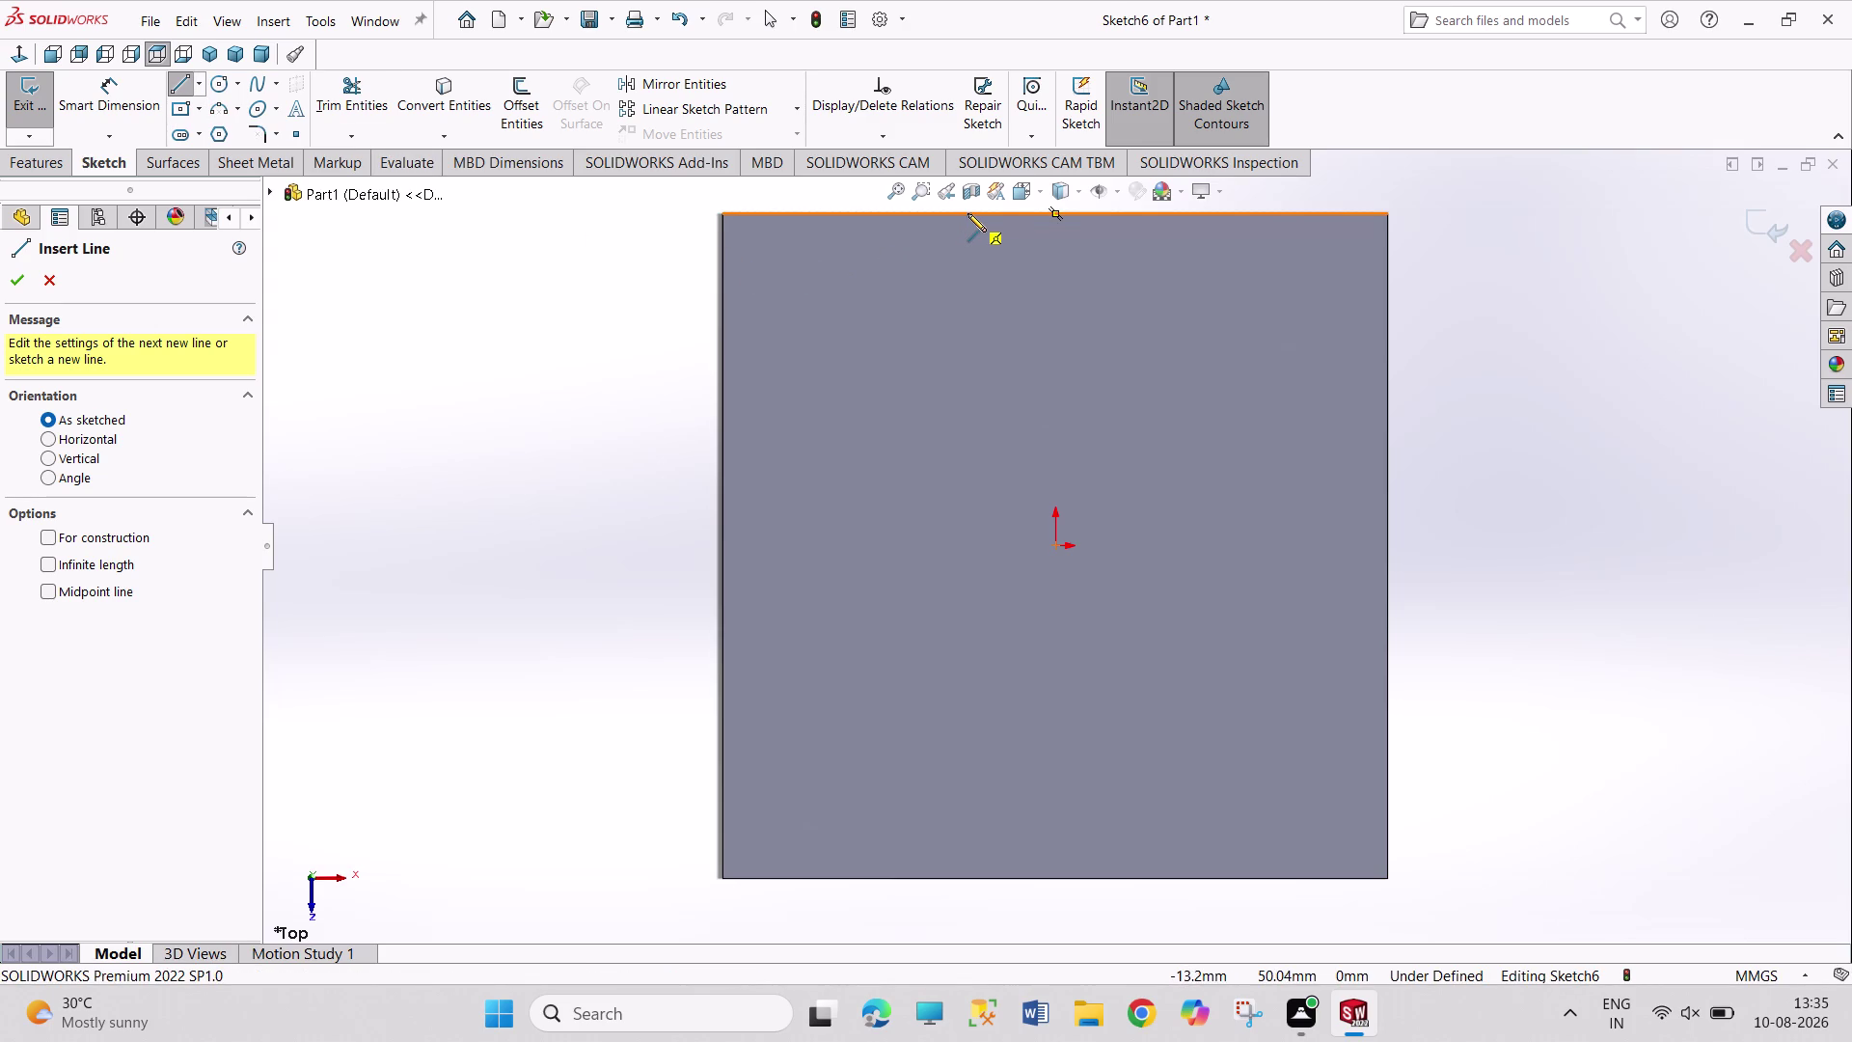
click(1054, 212)
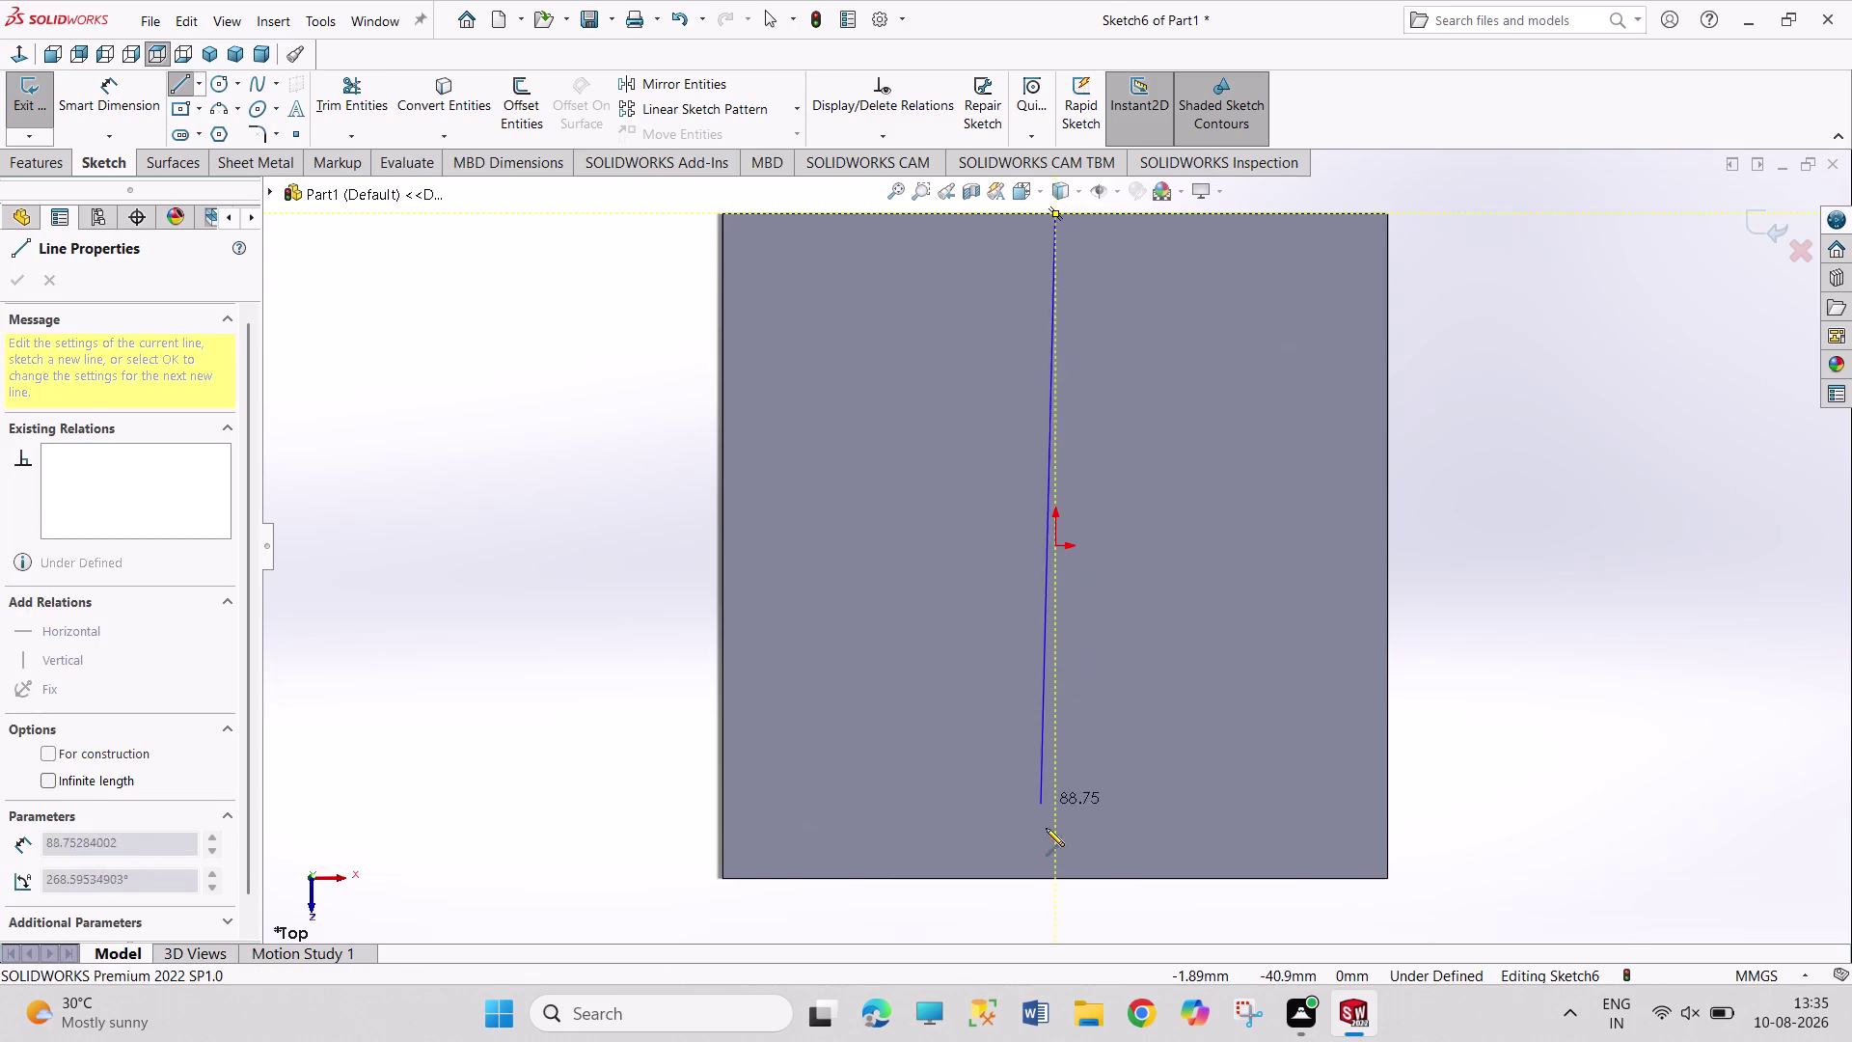
click(1058, 877)
right_click(597, 539)
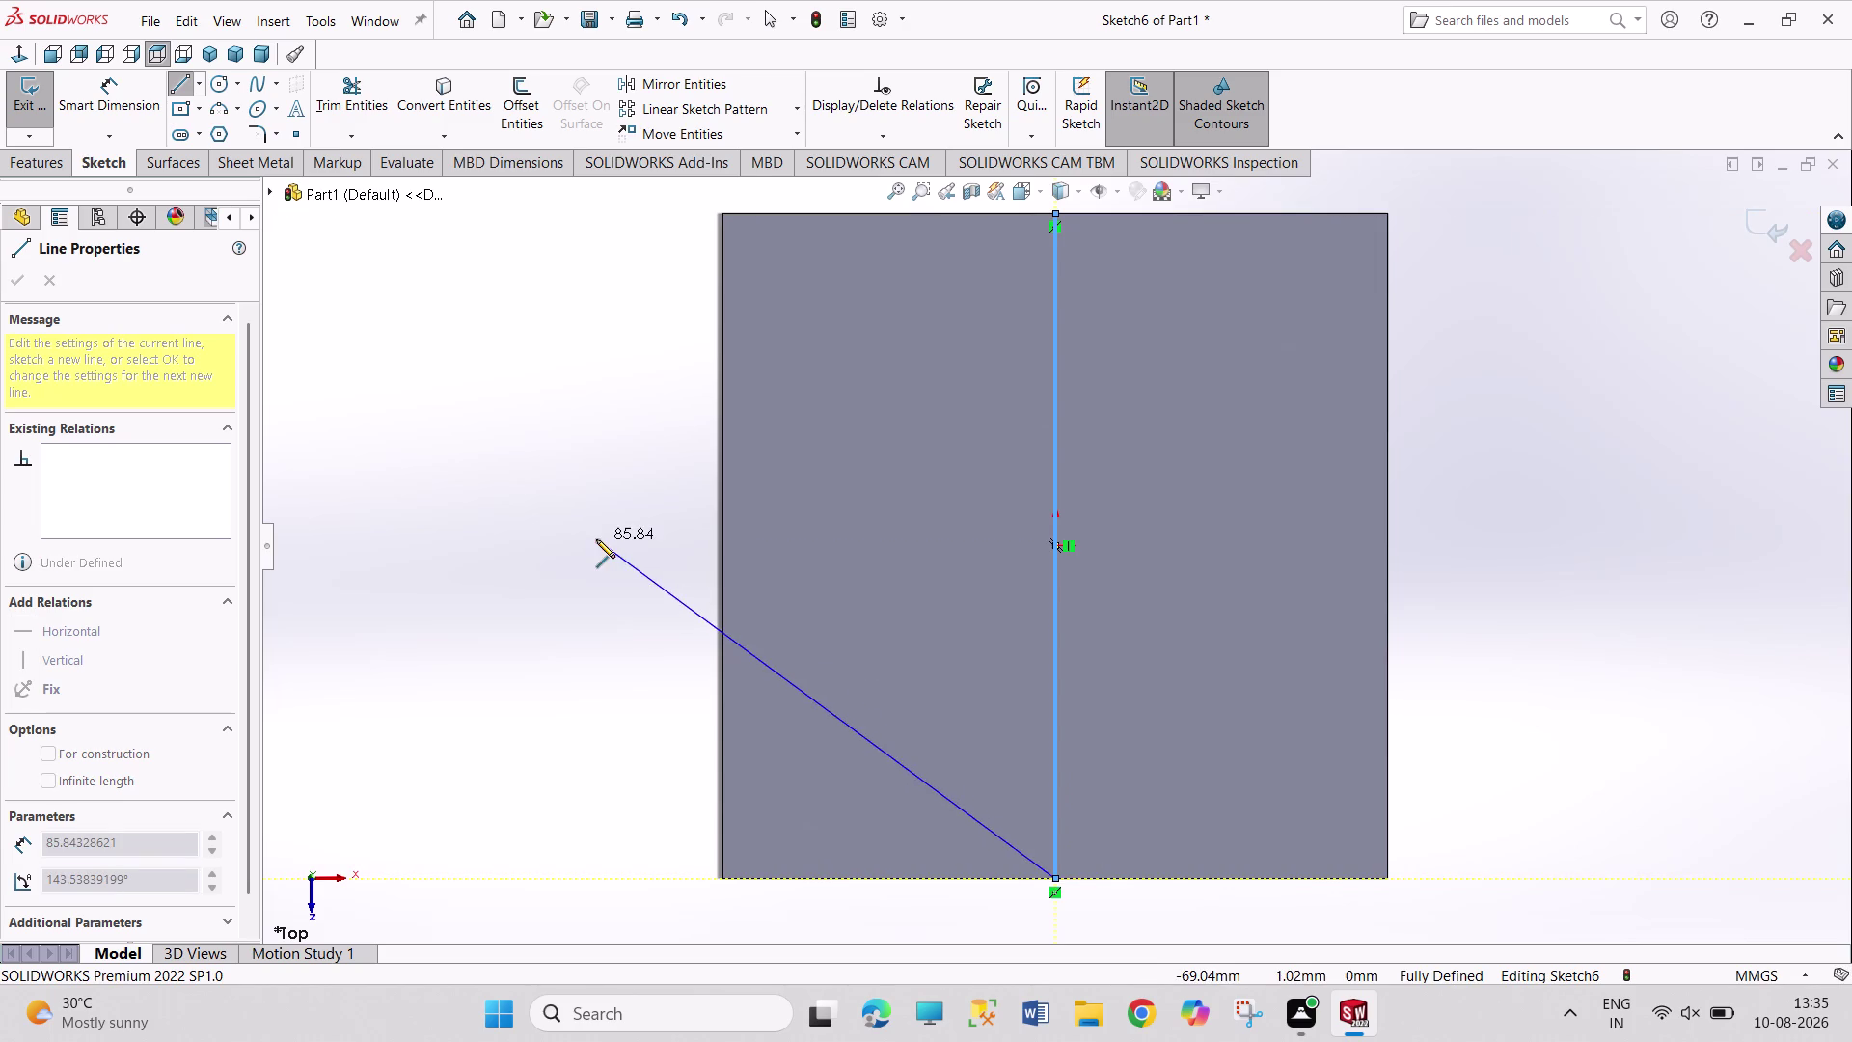
click(609, 555)
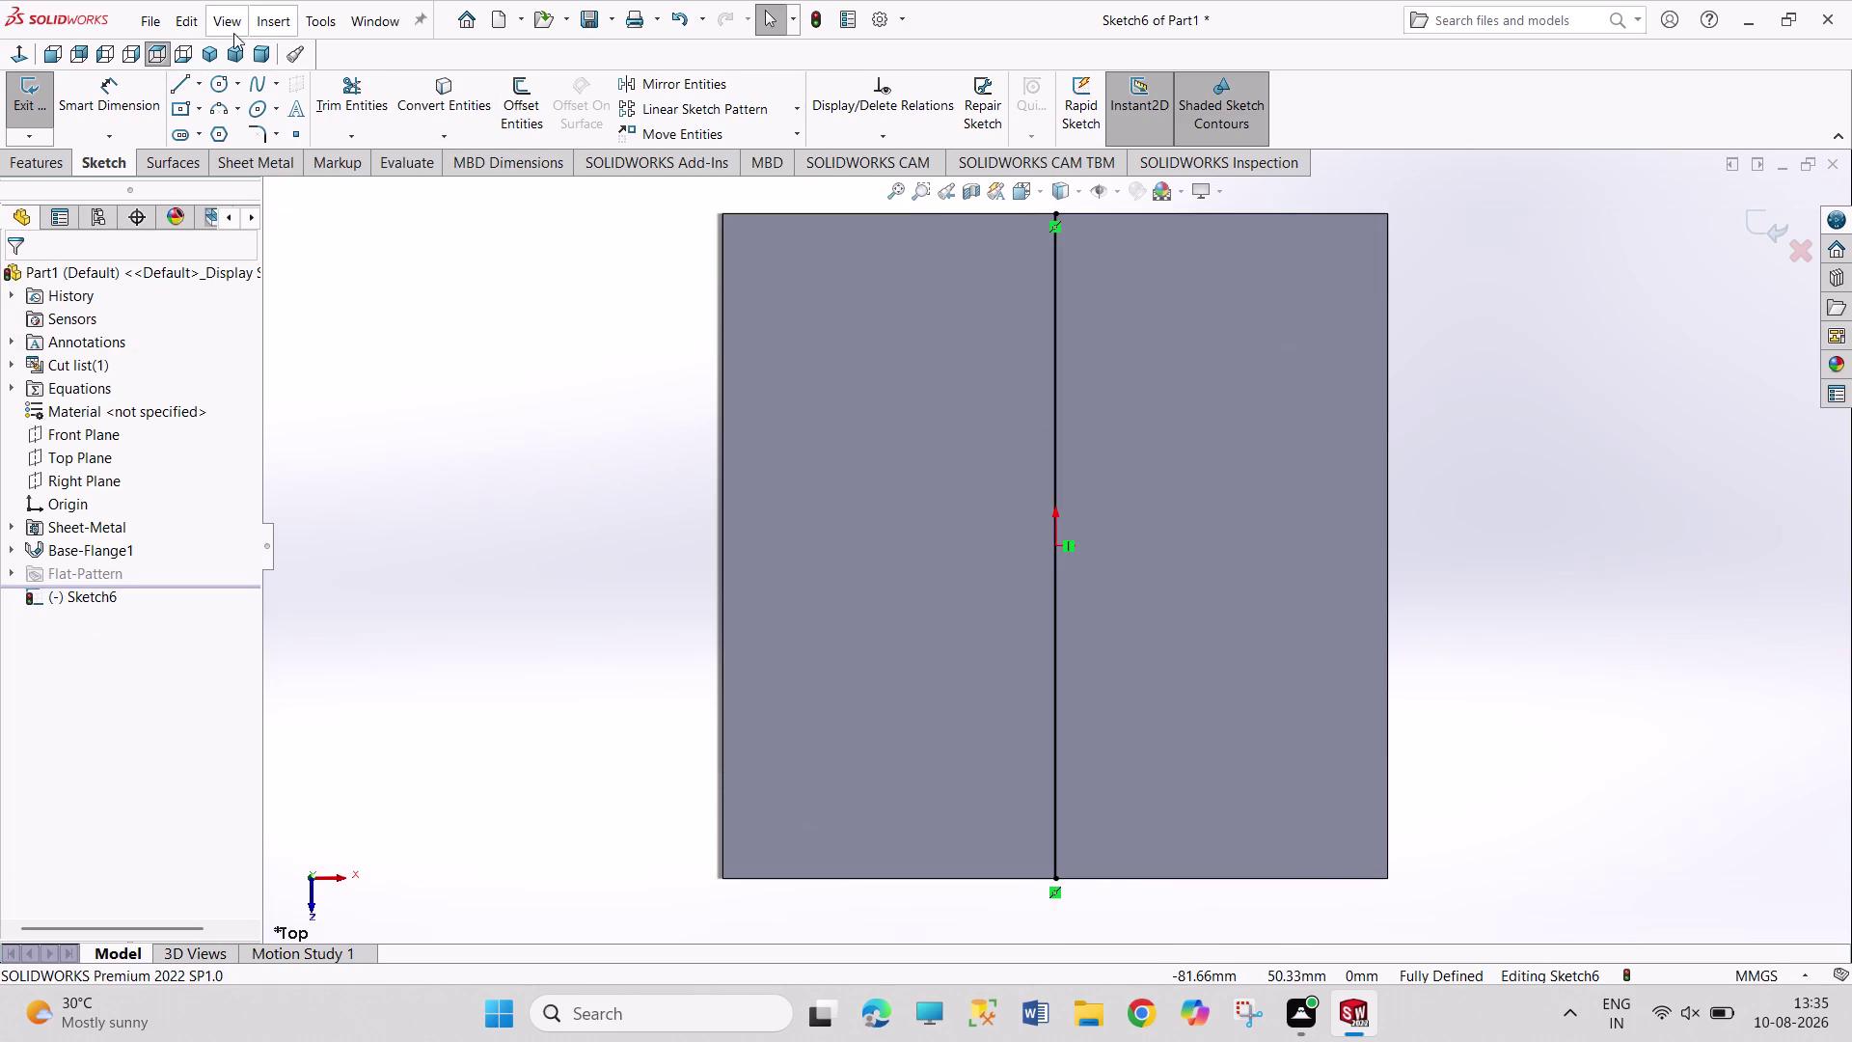
click(34, 103)
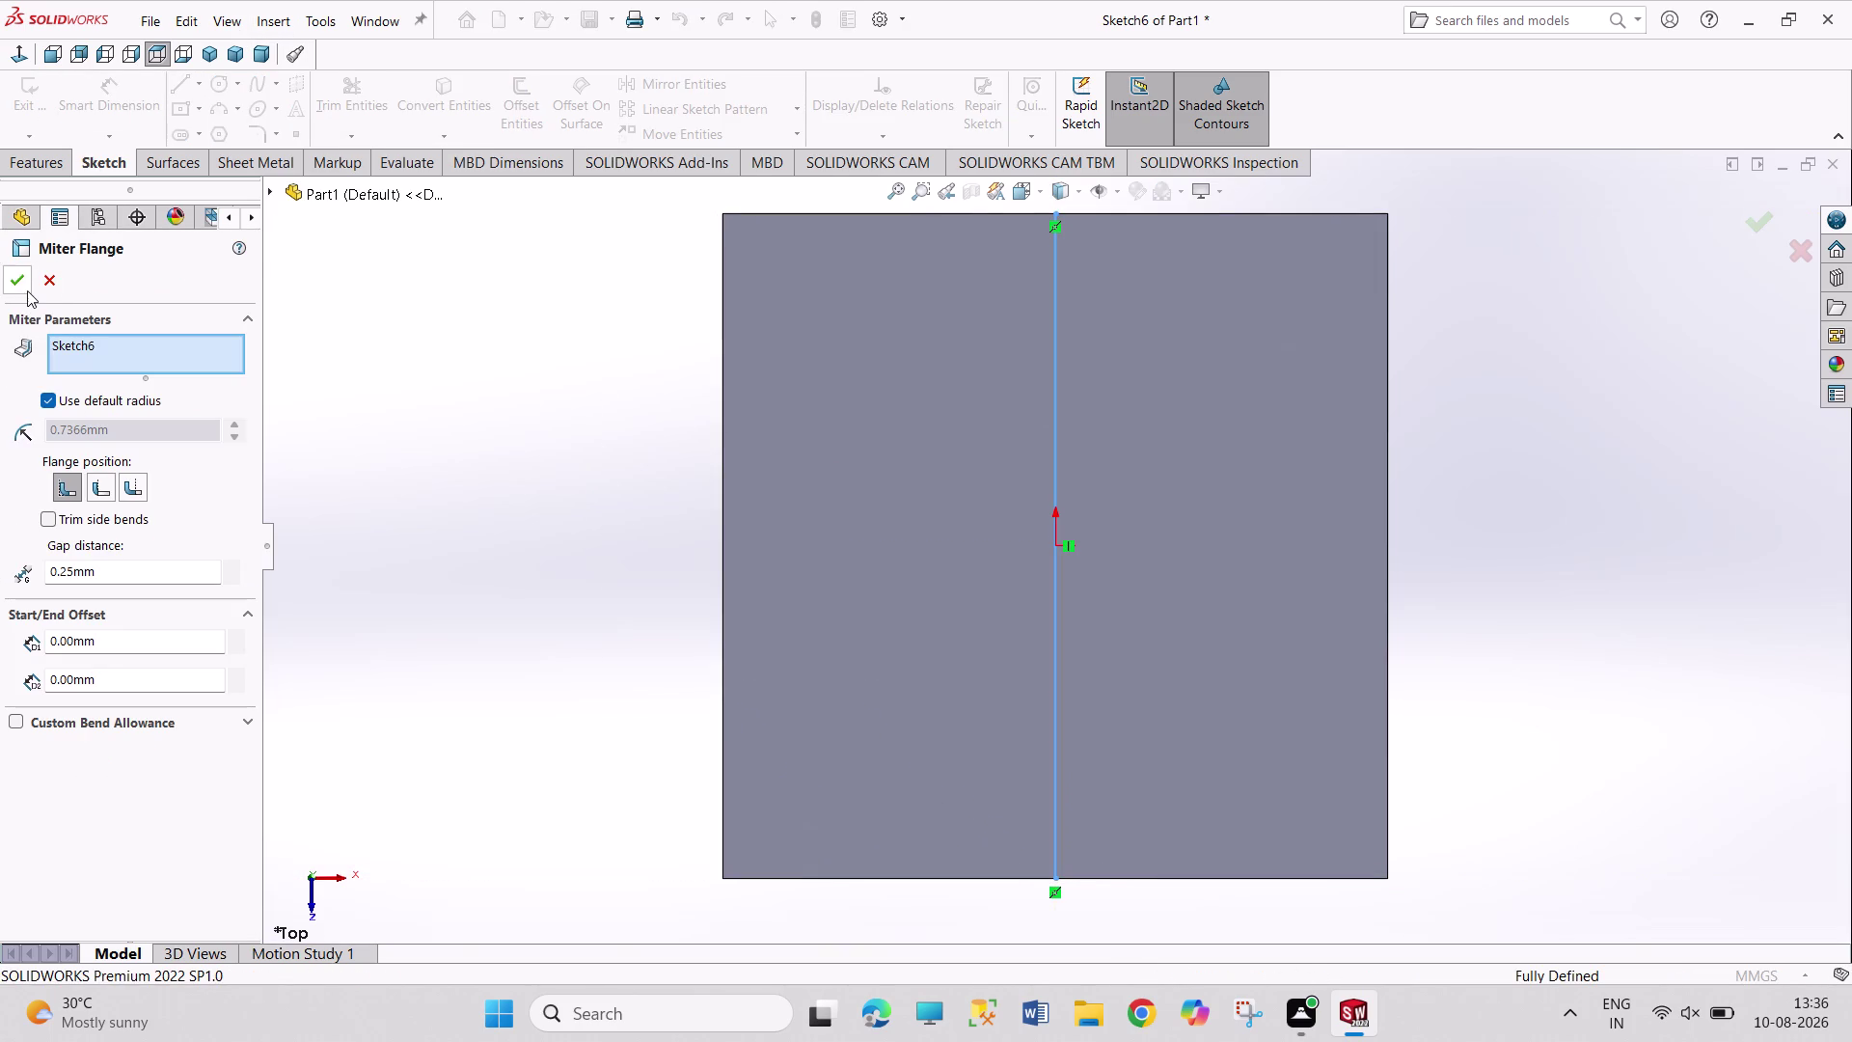
Confirm the miter flange, cancel it after the rebuild error, and exit Sketch6.
click(27, 291)
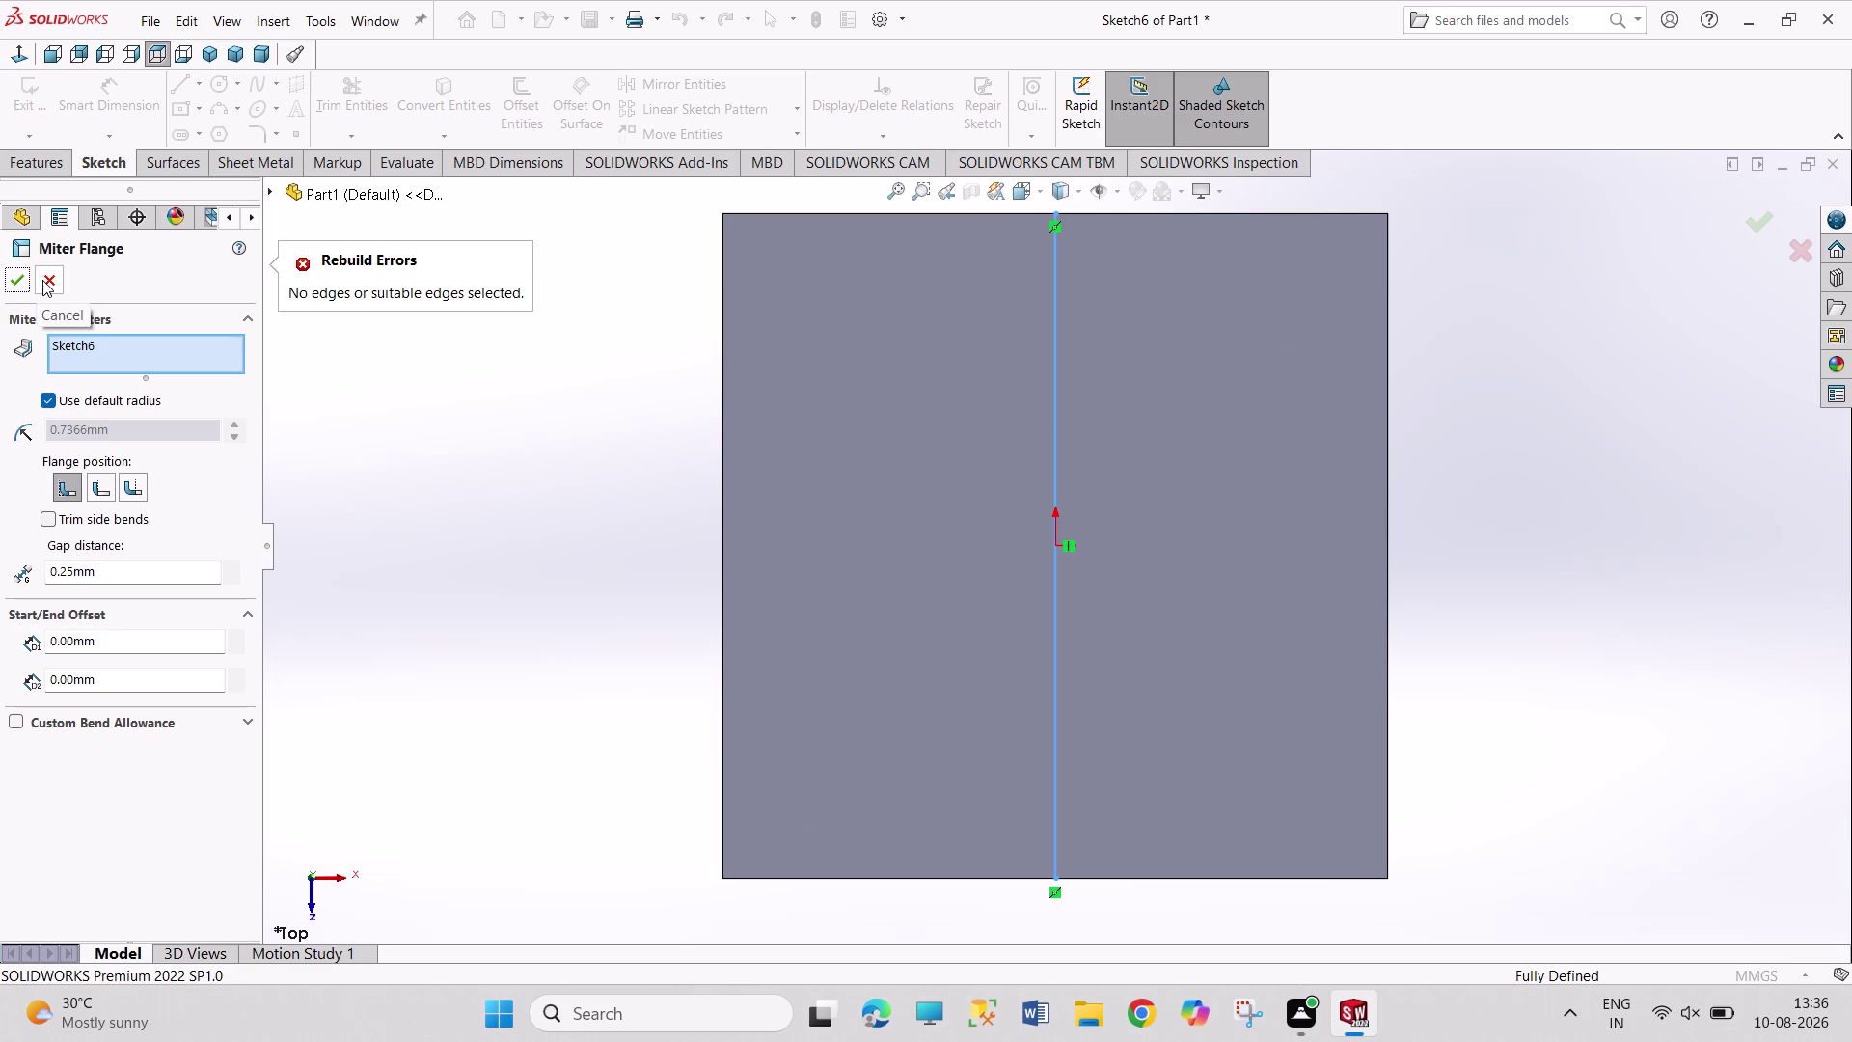
click(42, 280)
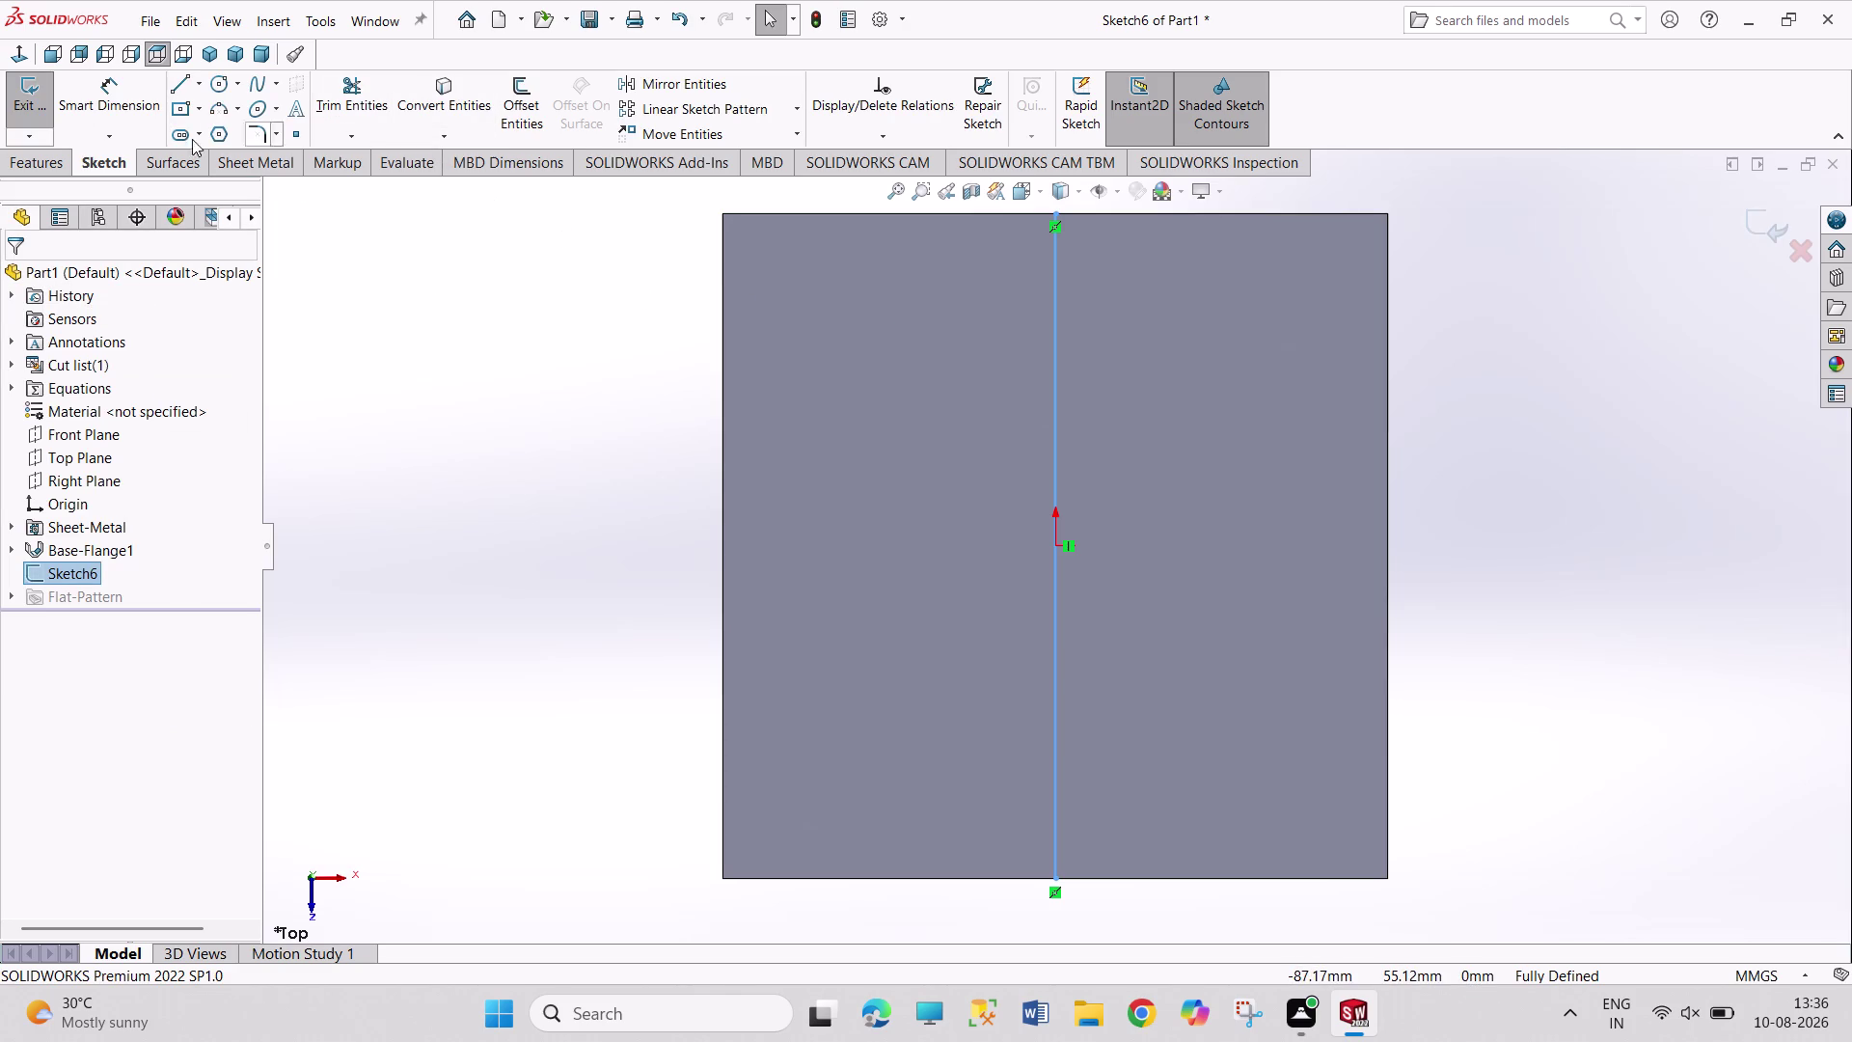
click(42, 116)
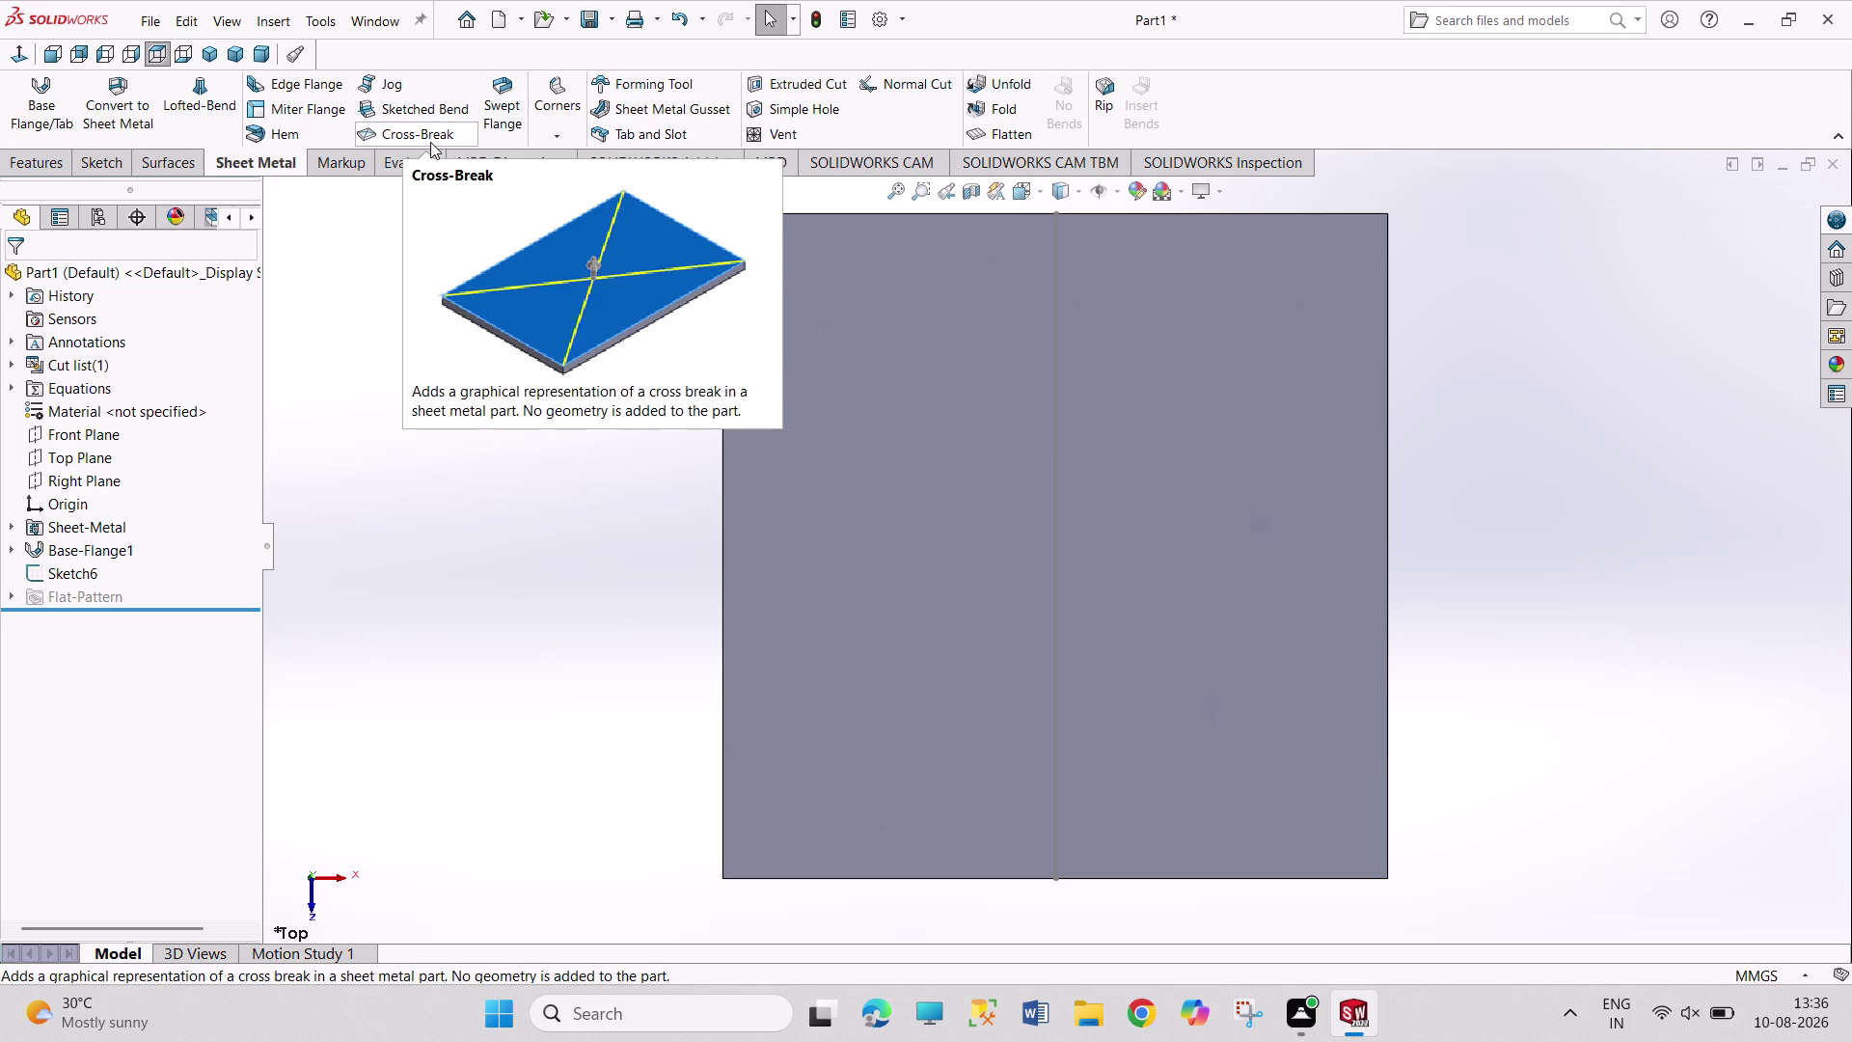
click(444, 120)
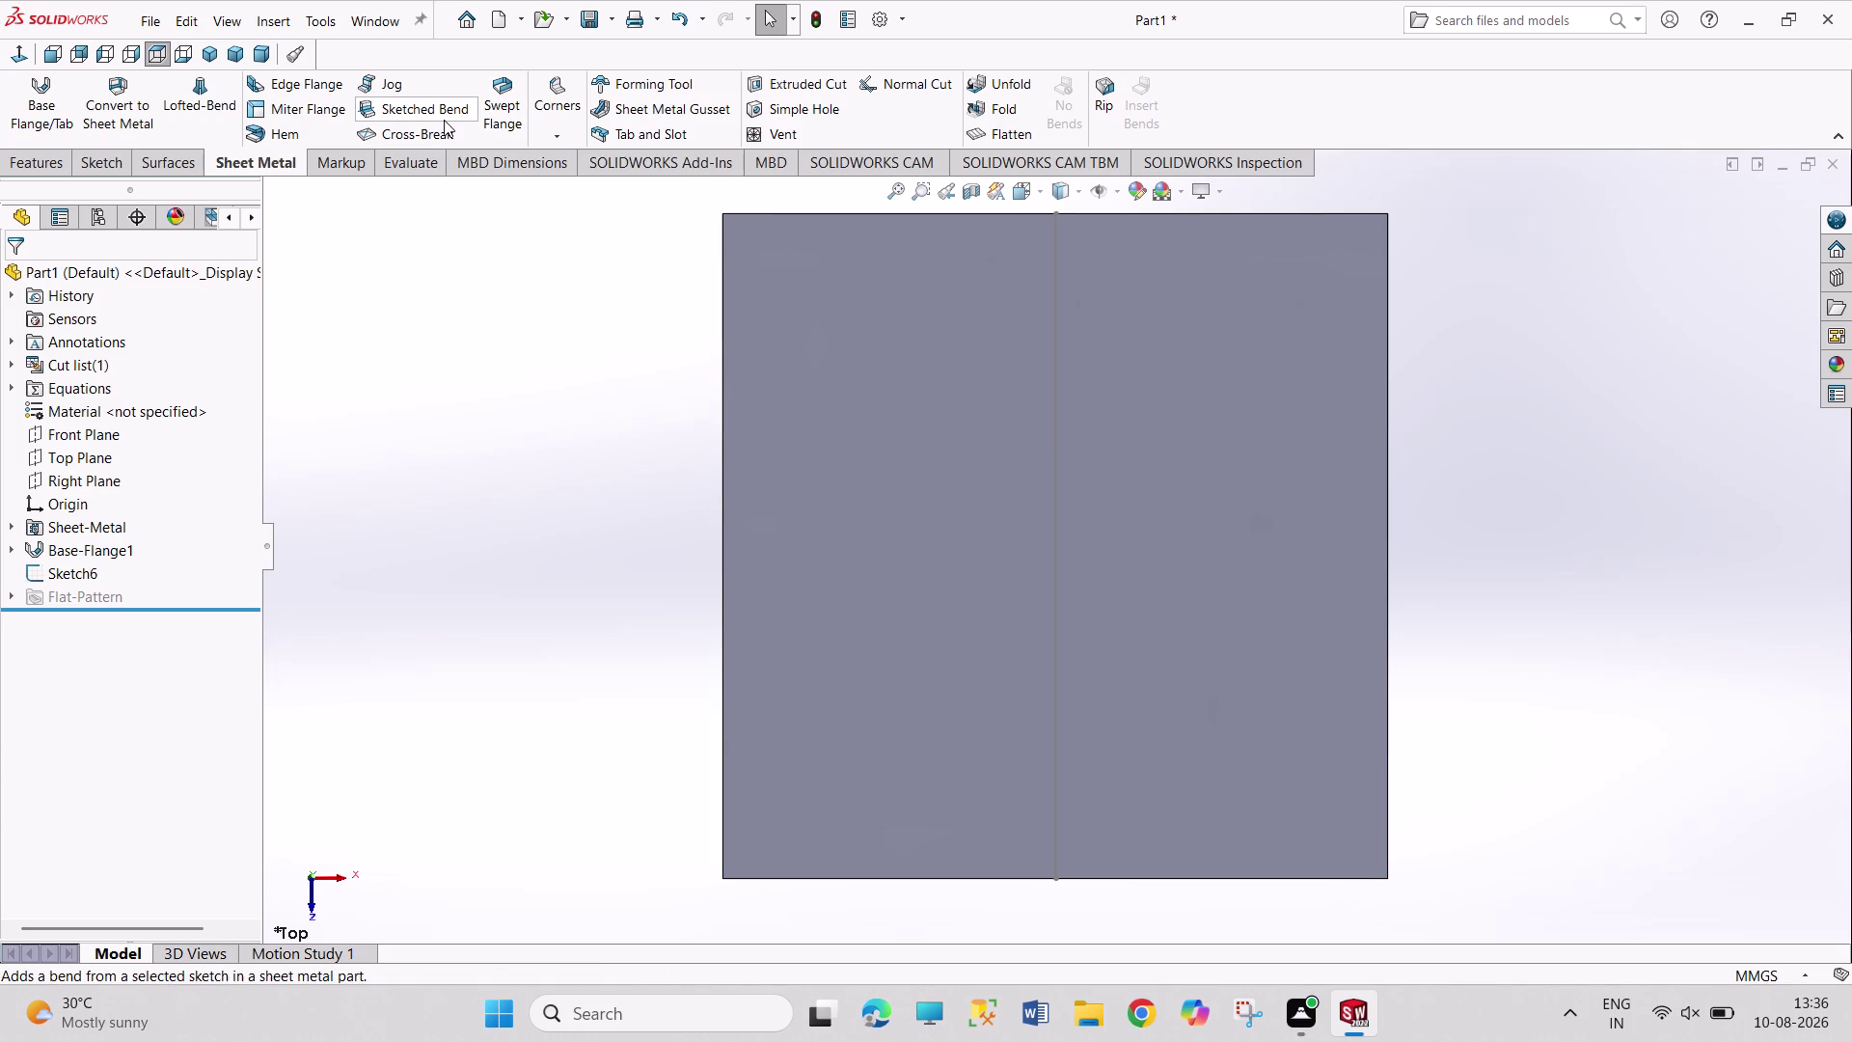
click(1058, 451)
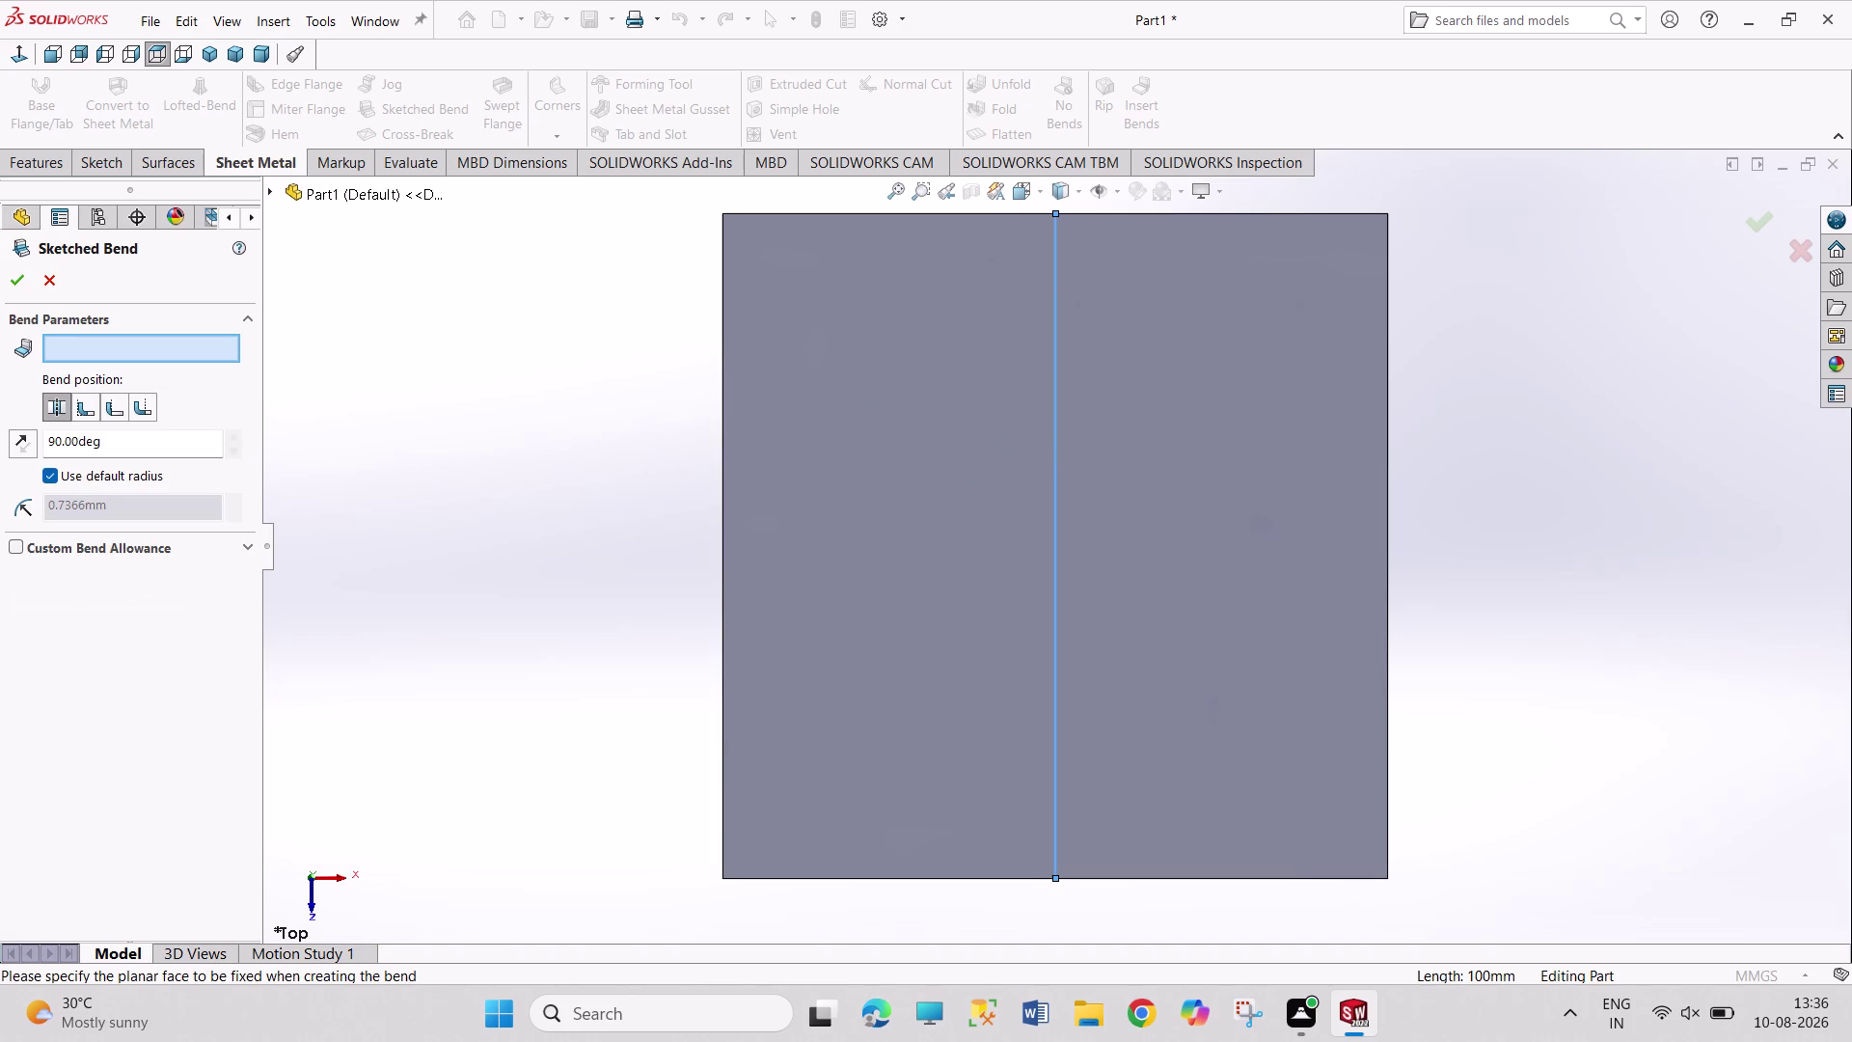
click(1153, 393)
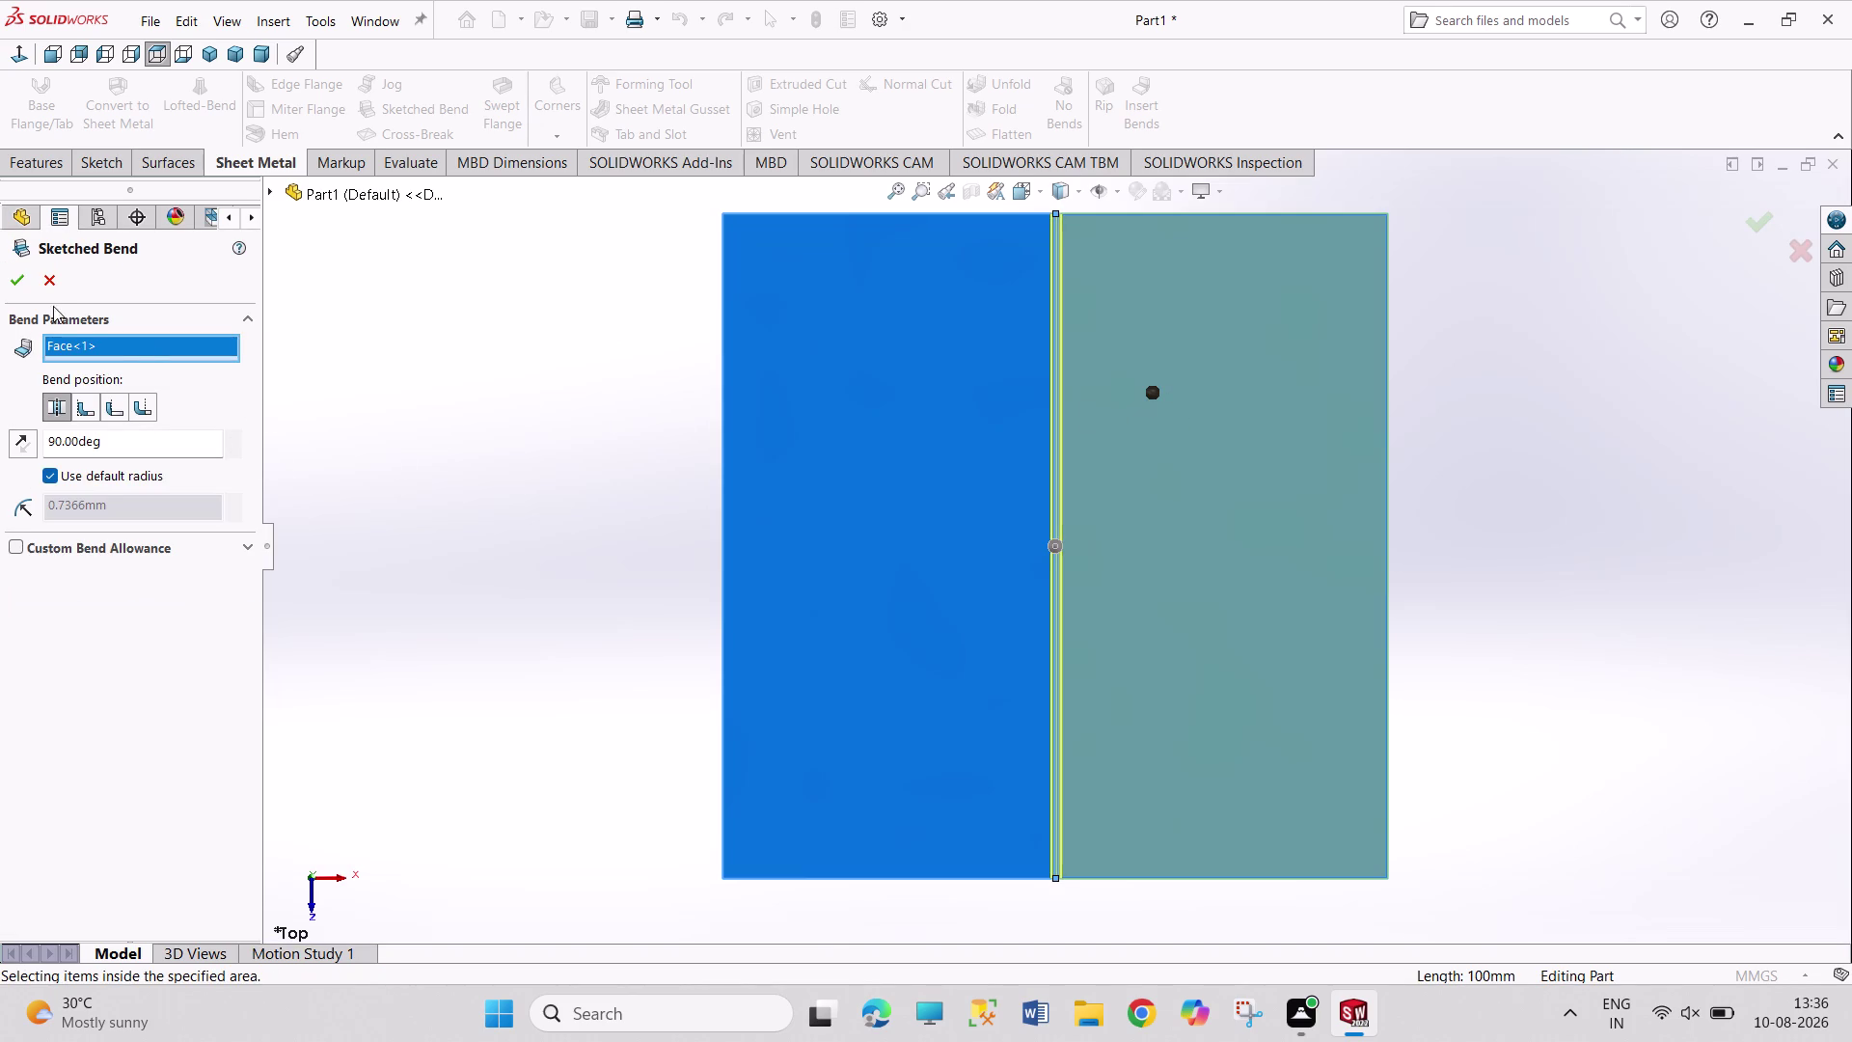
click(22, 284)
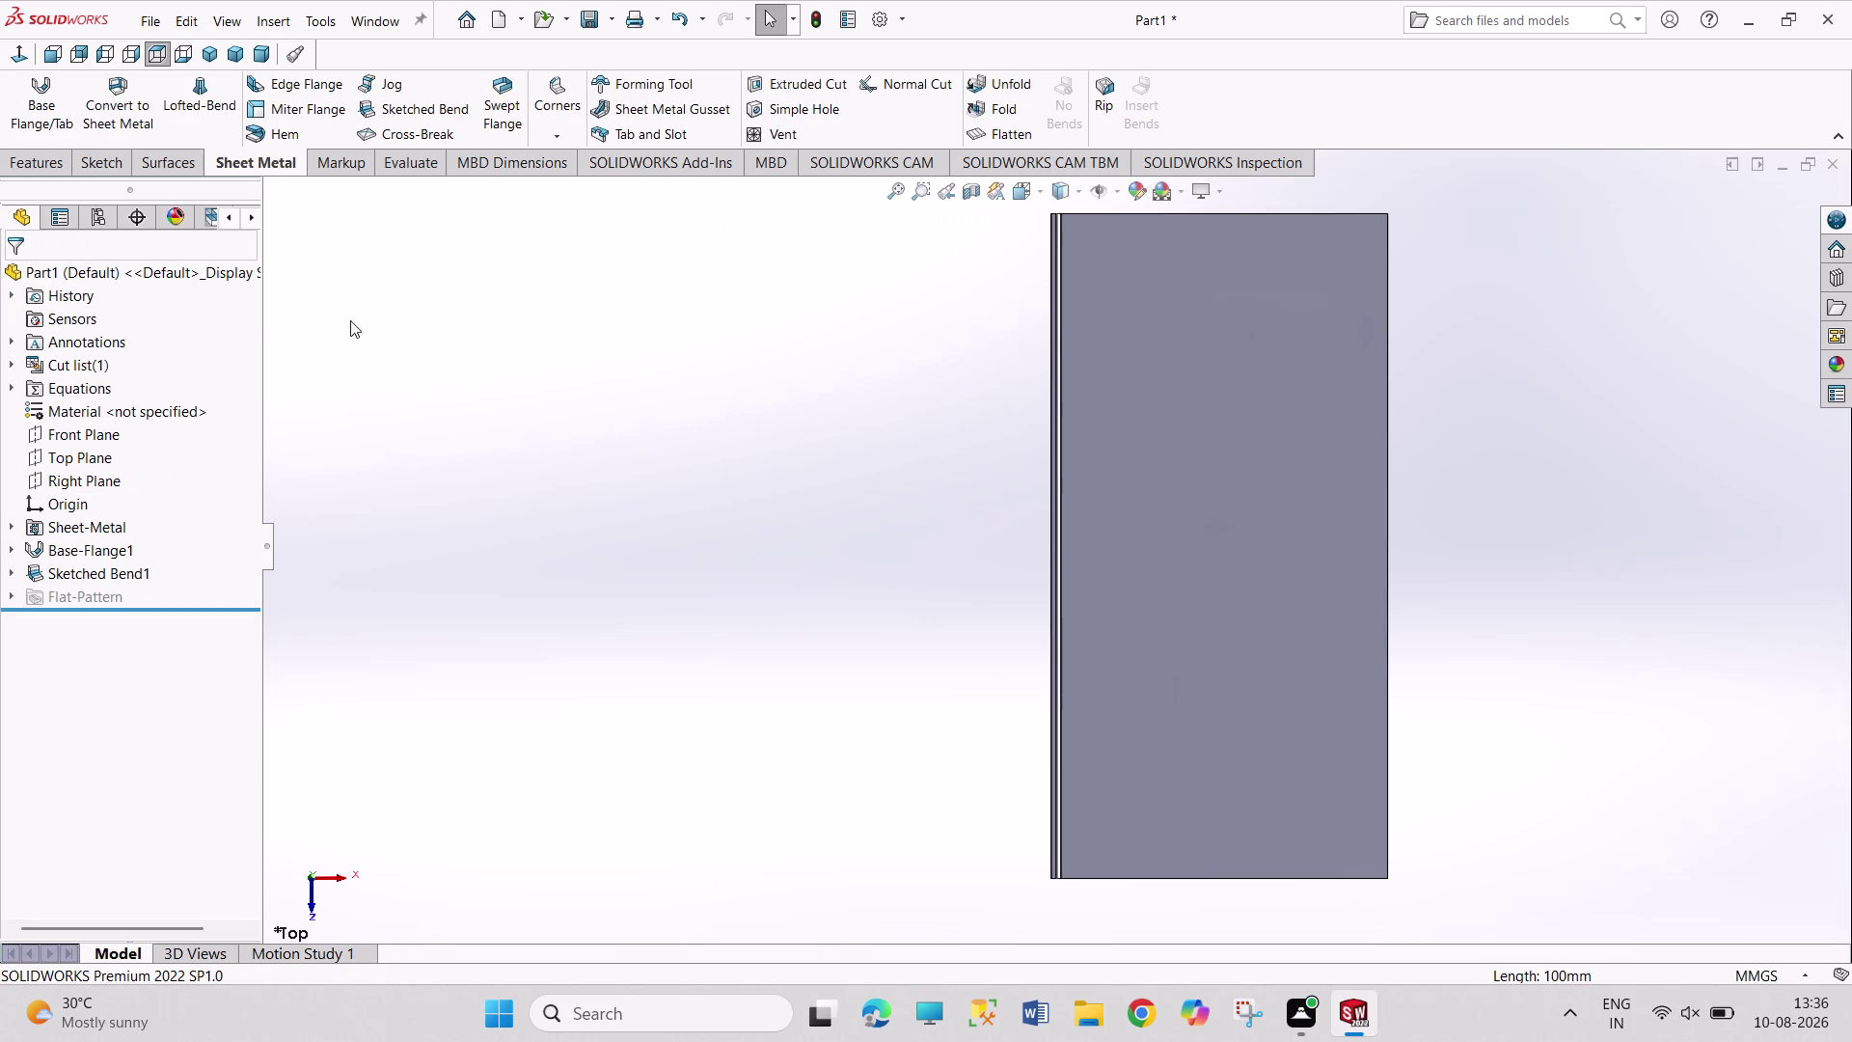
click(212, 49)
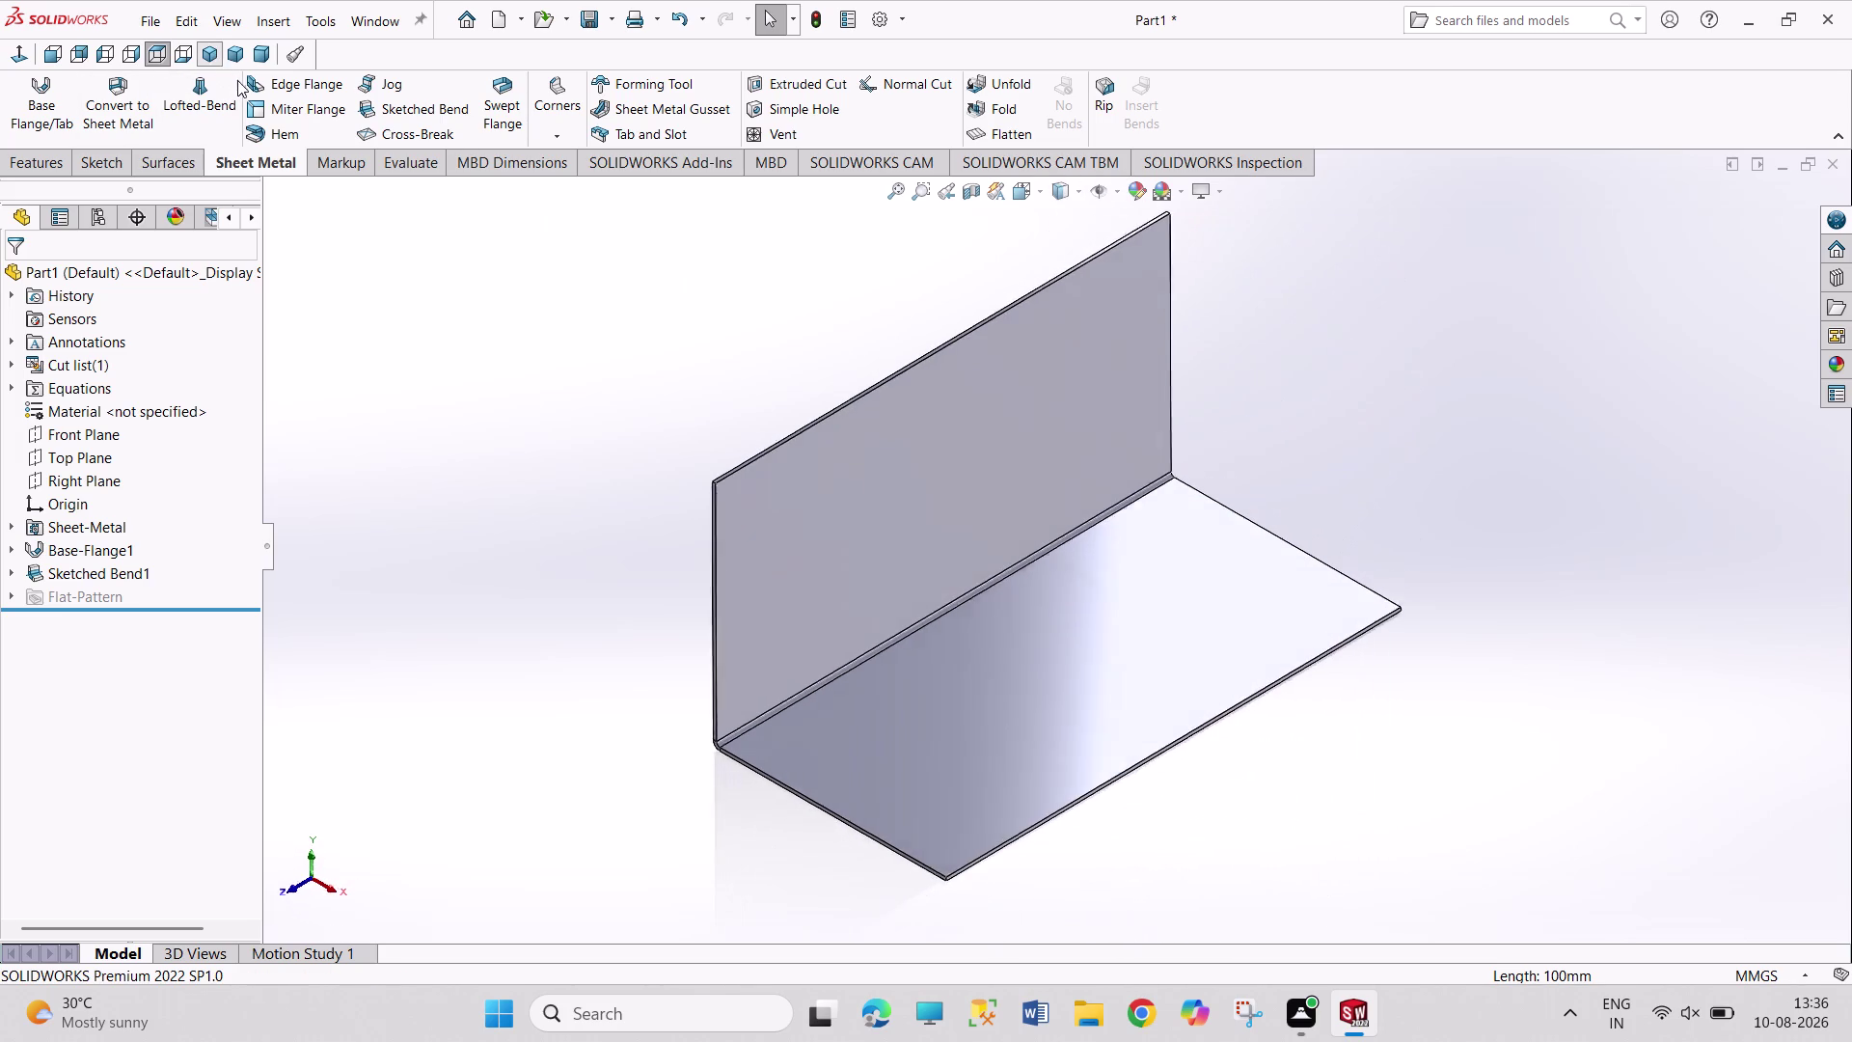
middle_drag(1238, 305, 1060, 357)
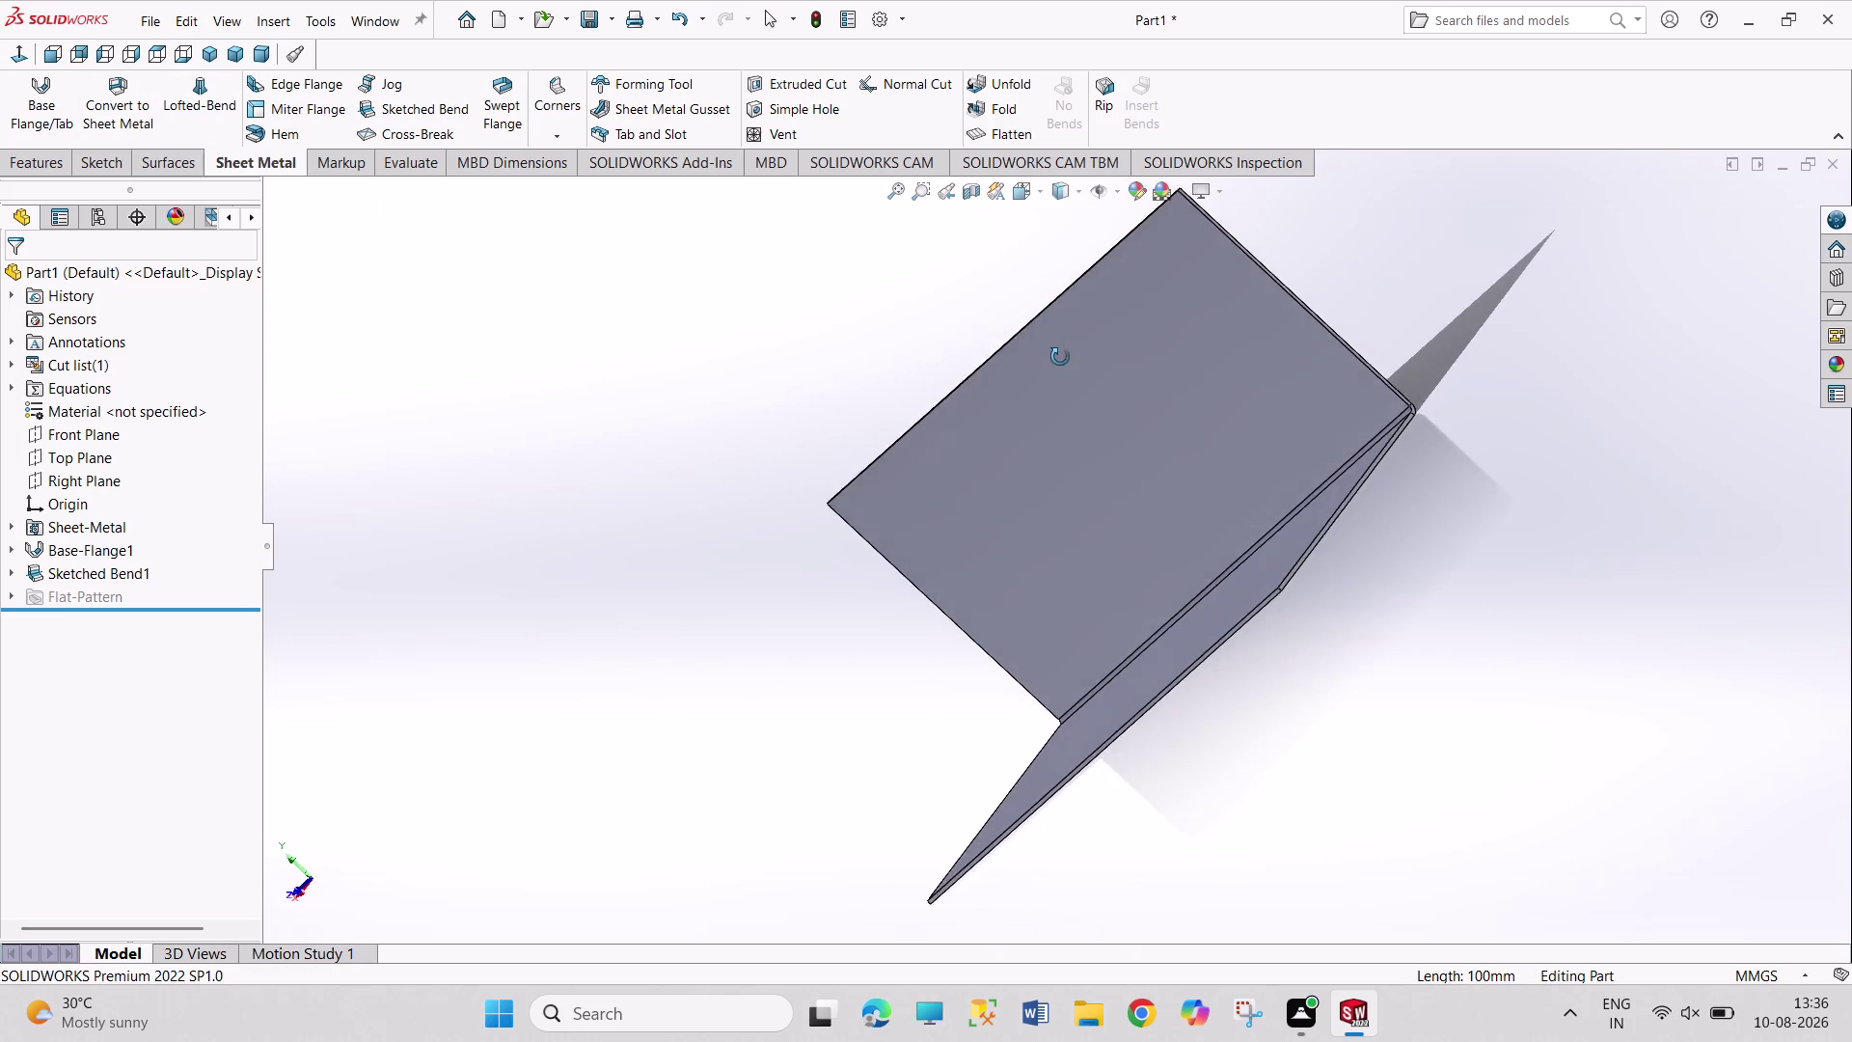
middle_drag(1060, 357, 1282, 228)
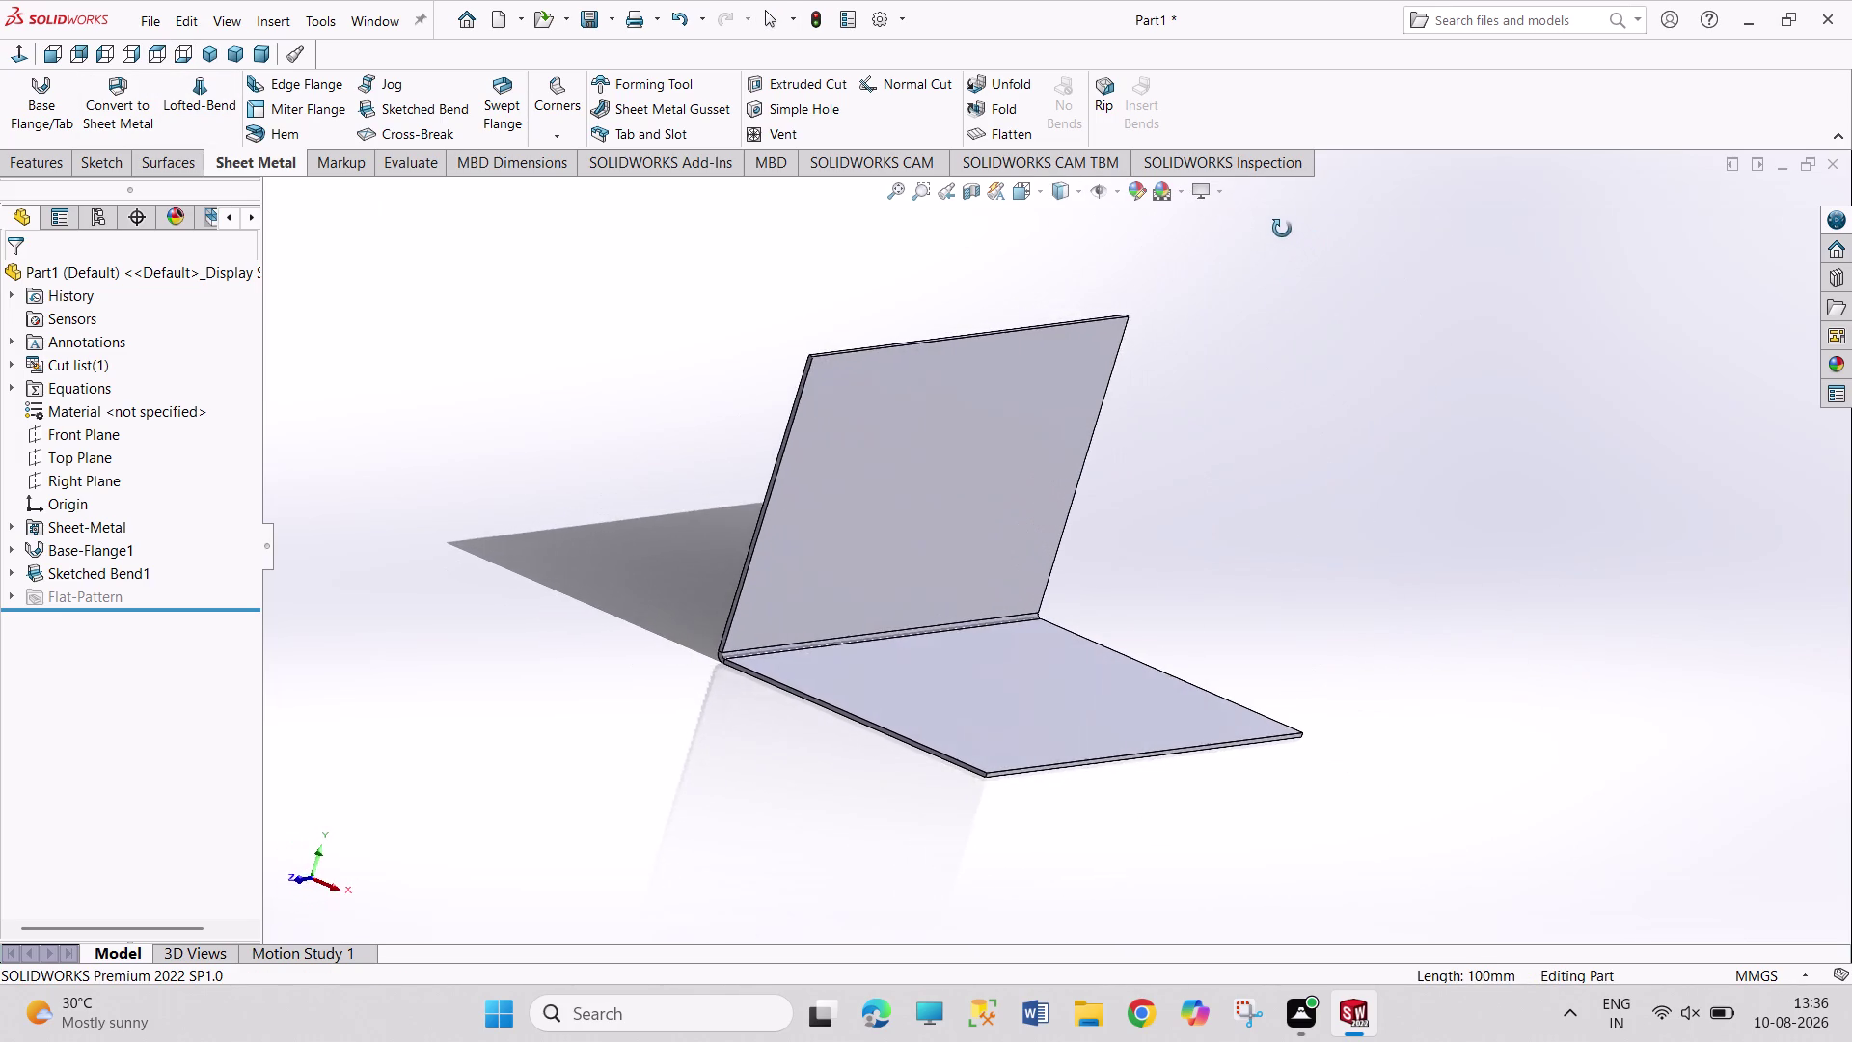
middle_drag(1282, 229, 1340, 214)
middle_drag(1025, 511, 1048, 545)
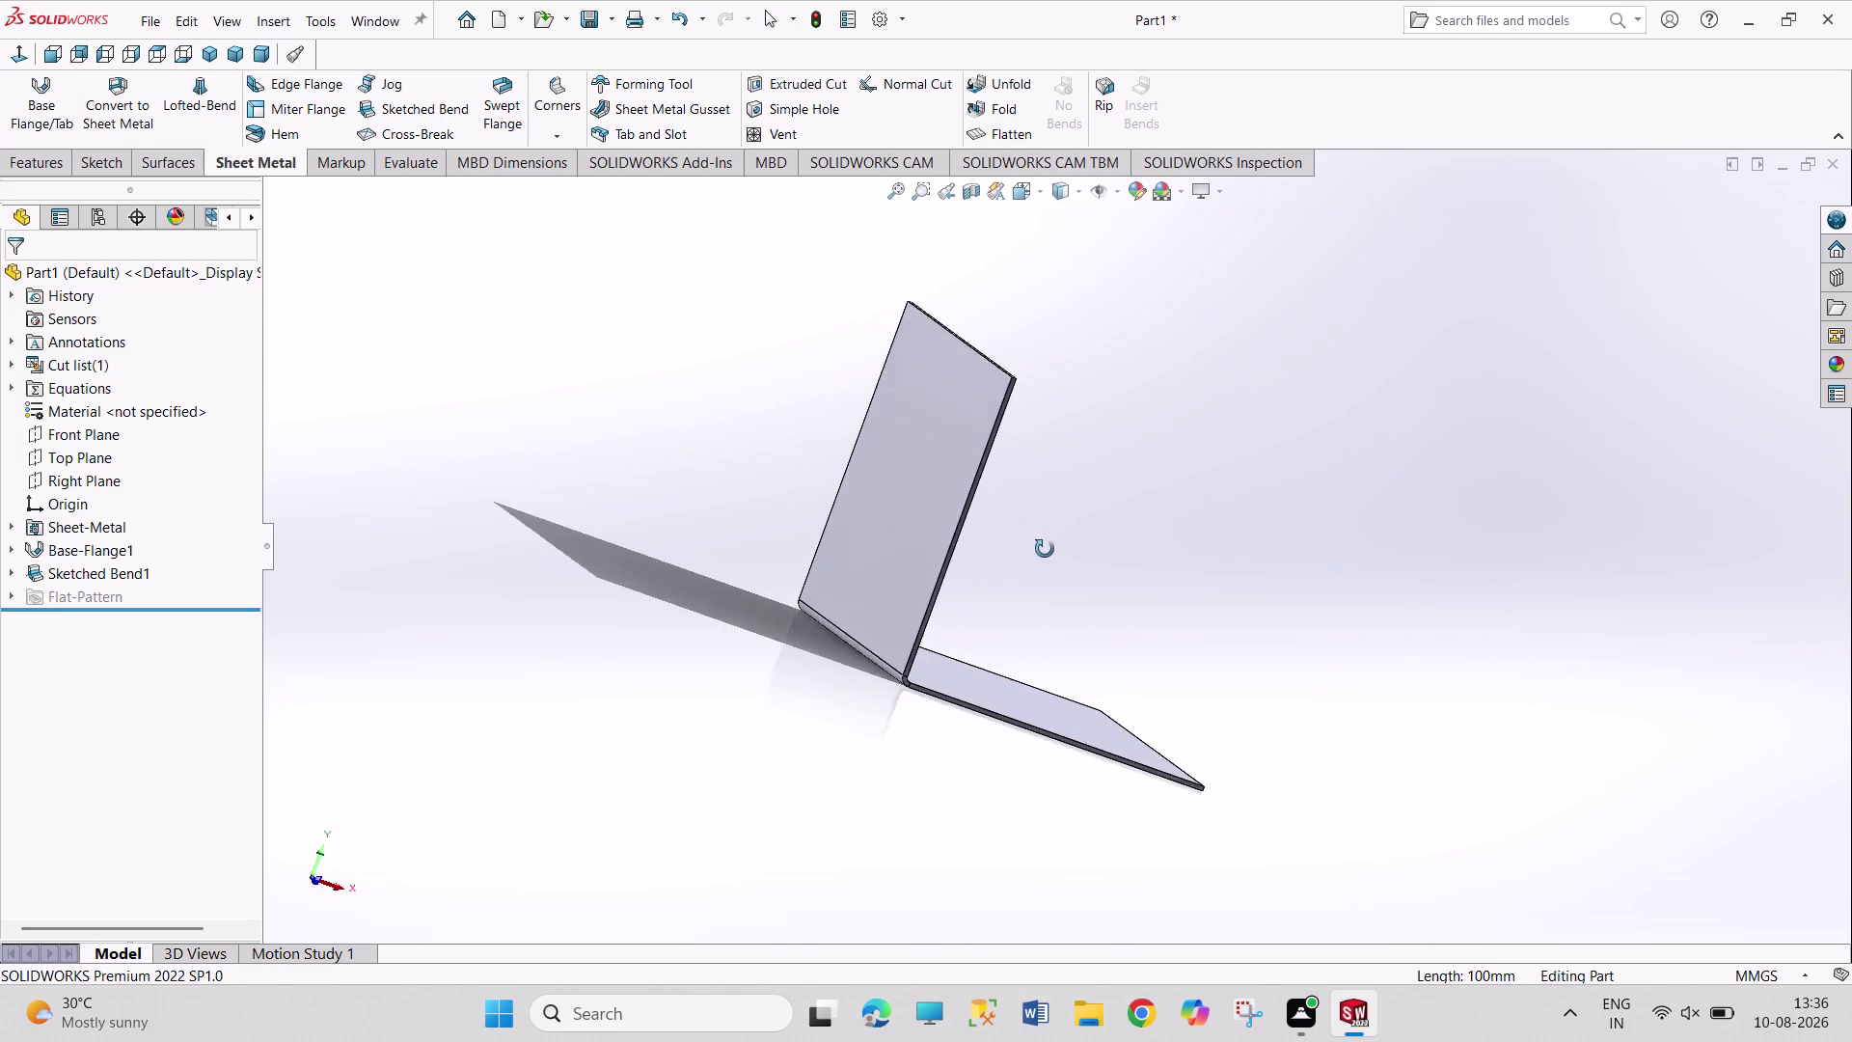
middle_drag(1048, 545, 1004, 554)
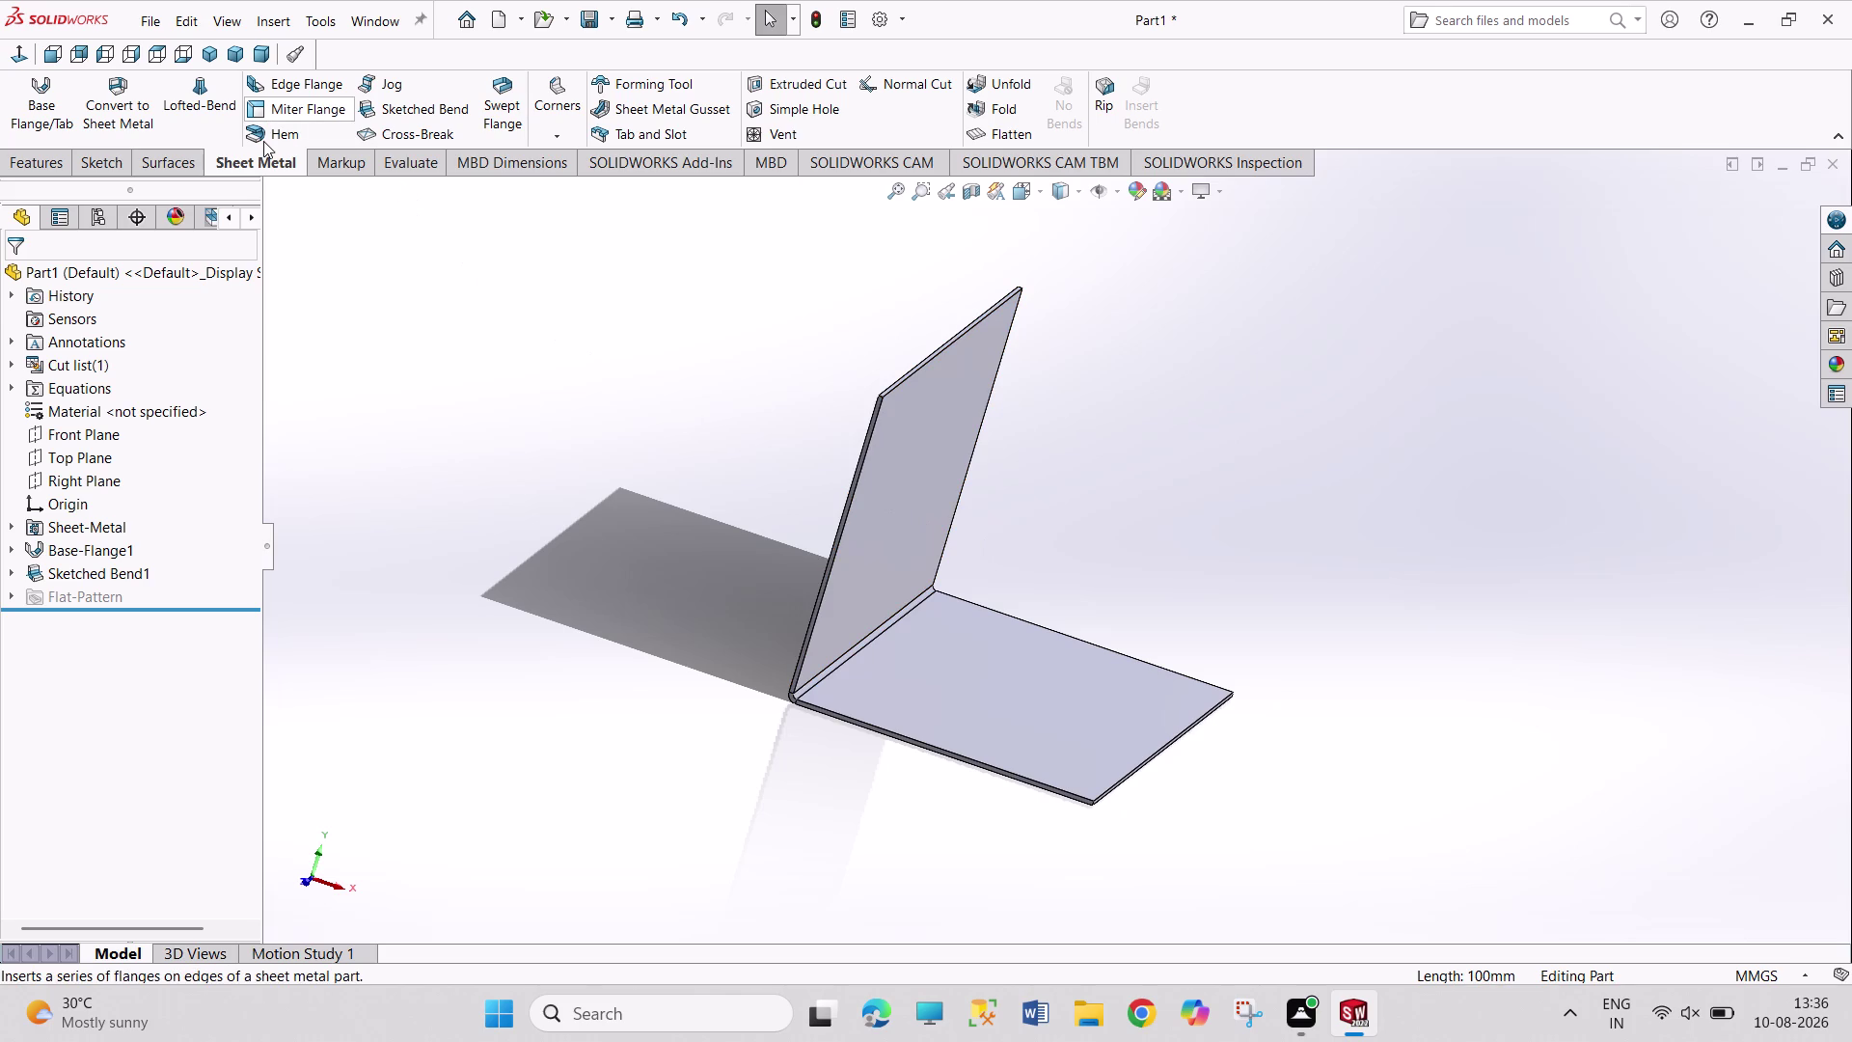
key(ctrl+z)
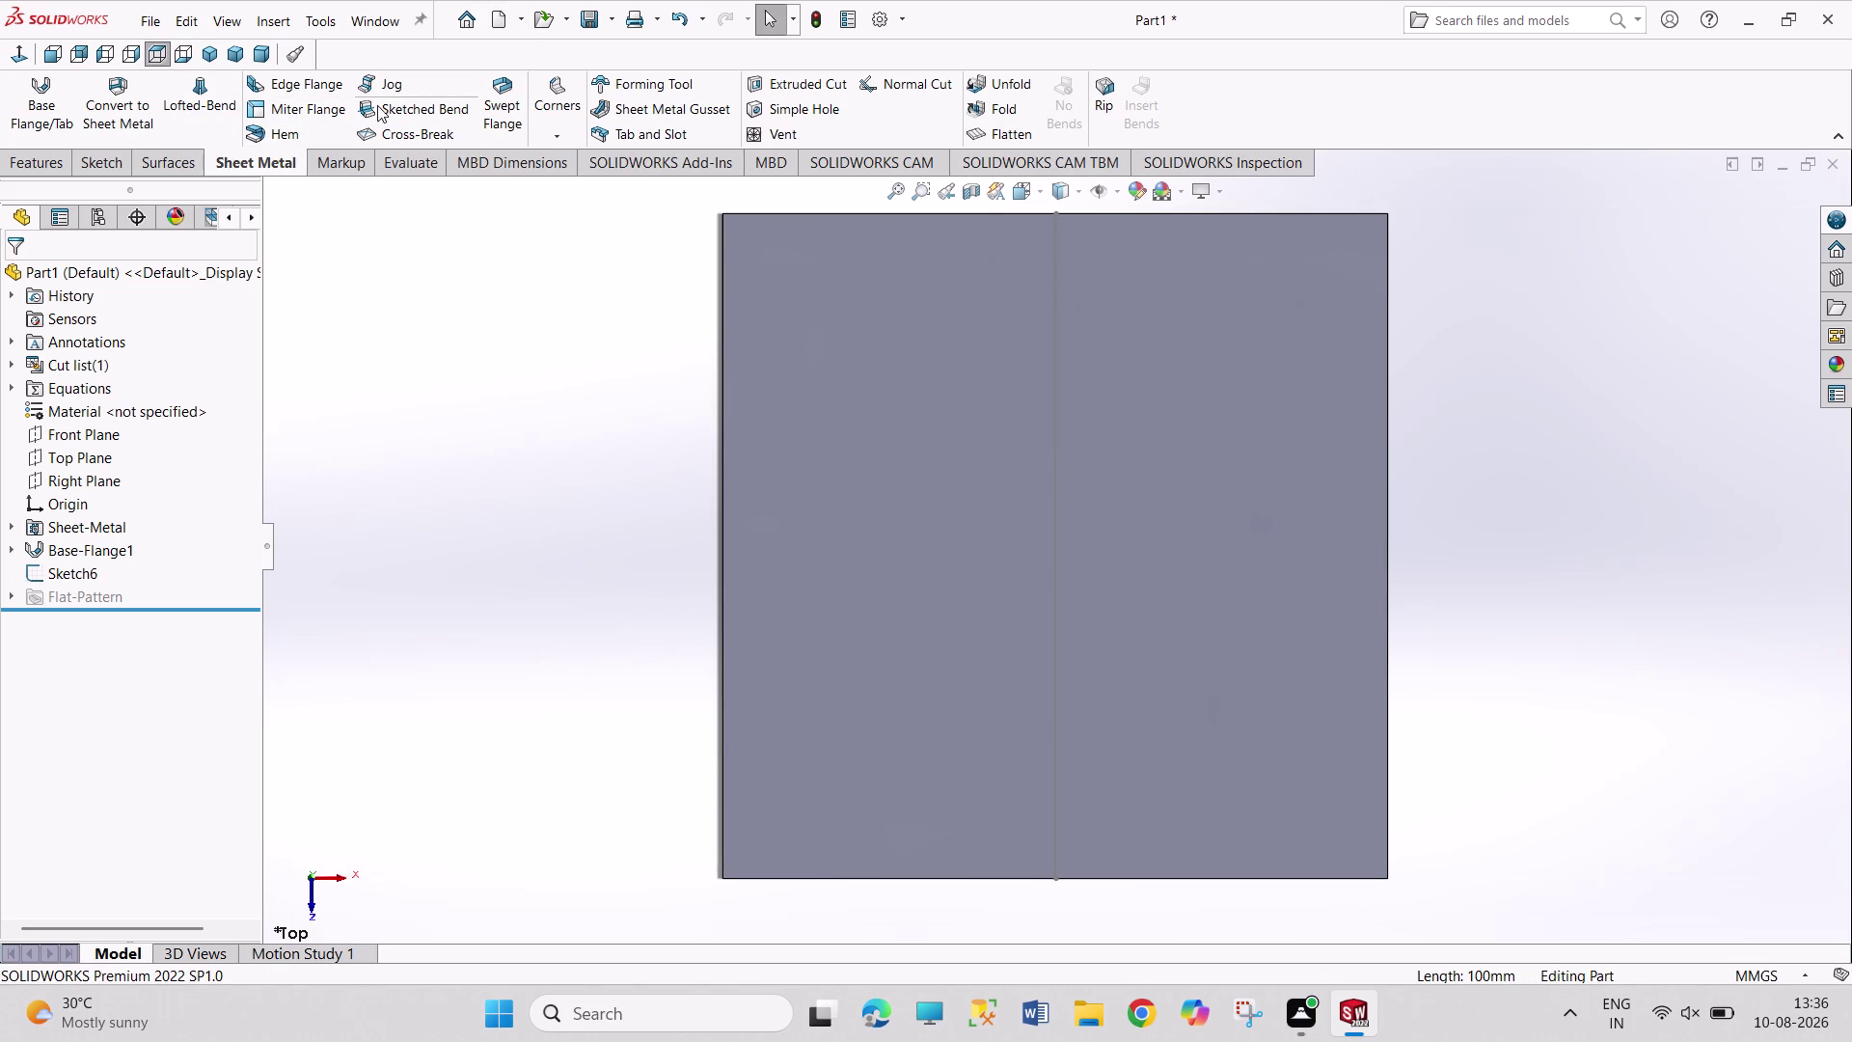
Try and cancel an edge flange, then select Sketch6 and the base flange and leave the sketch.
click(330, 89)
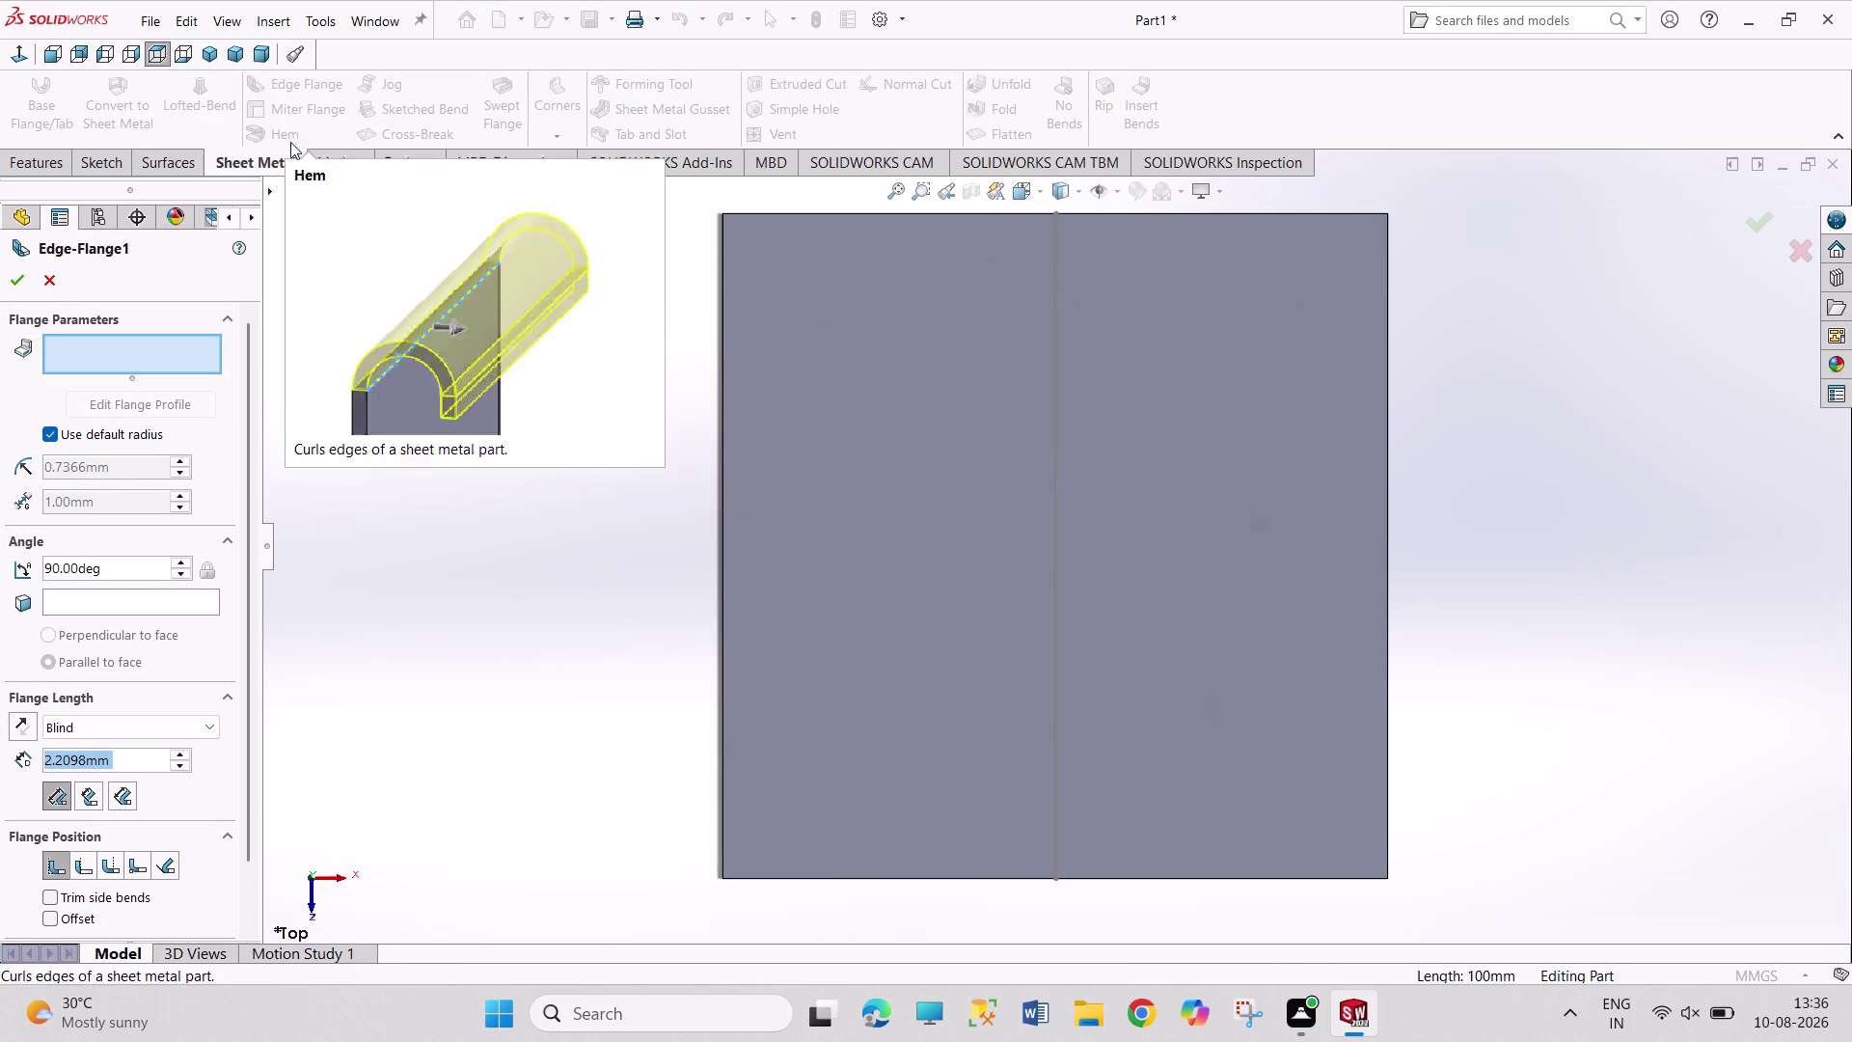
click(62, 281)
click(288, 122)
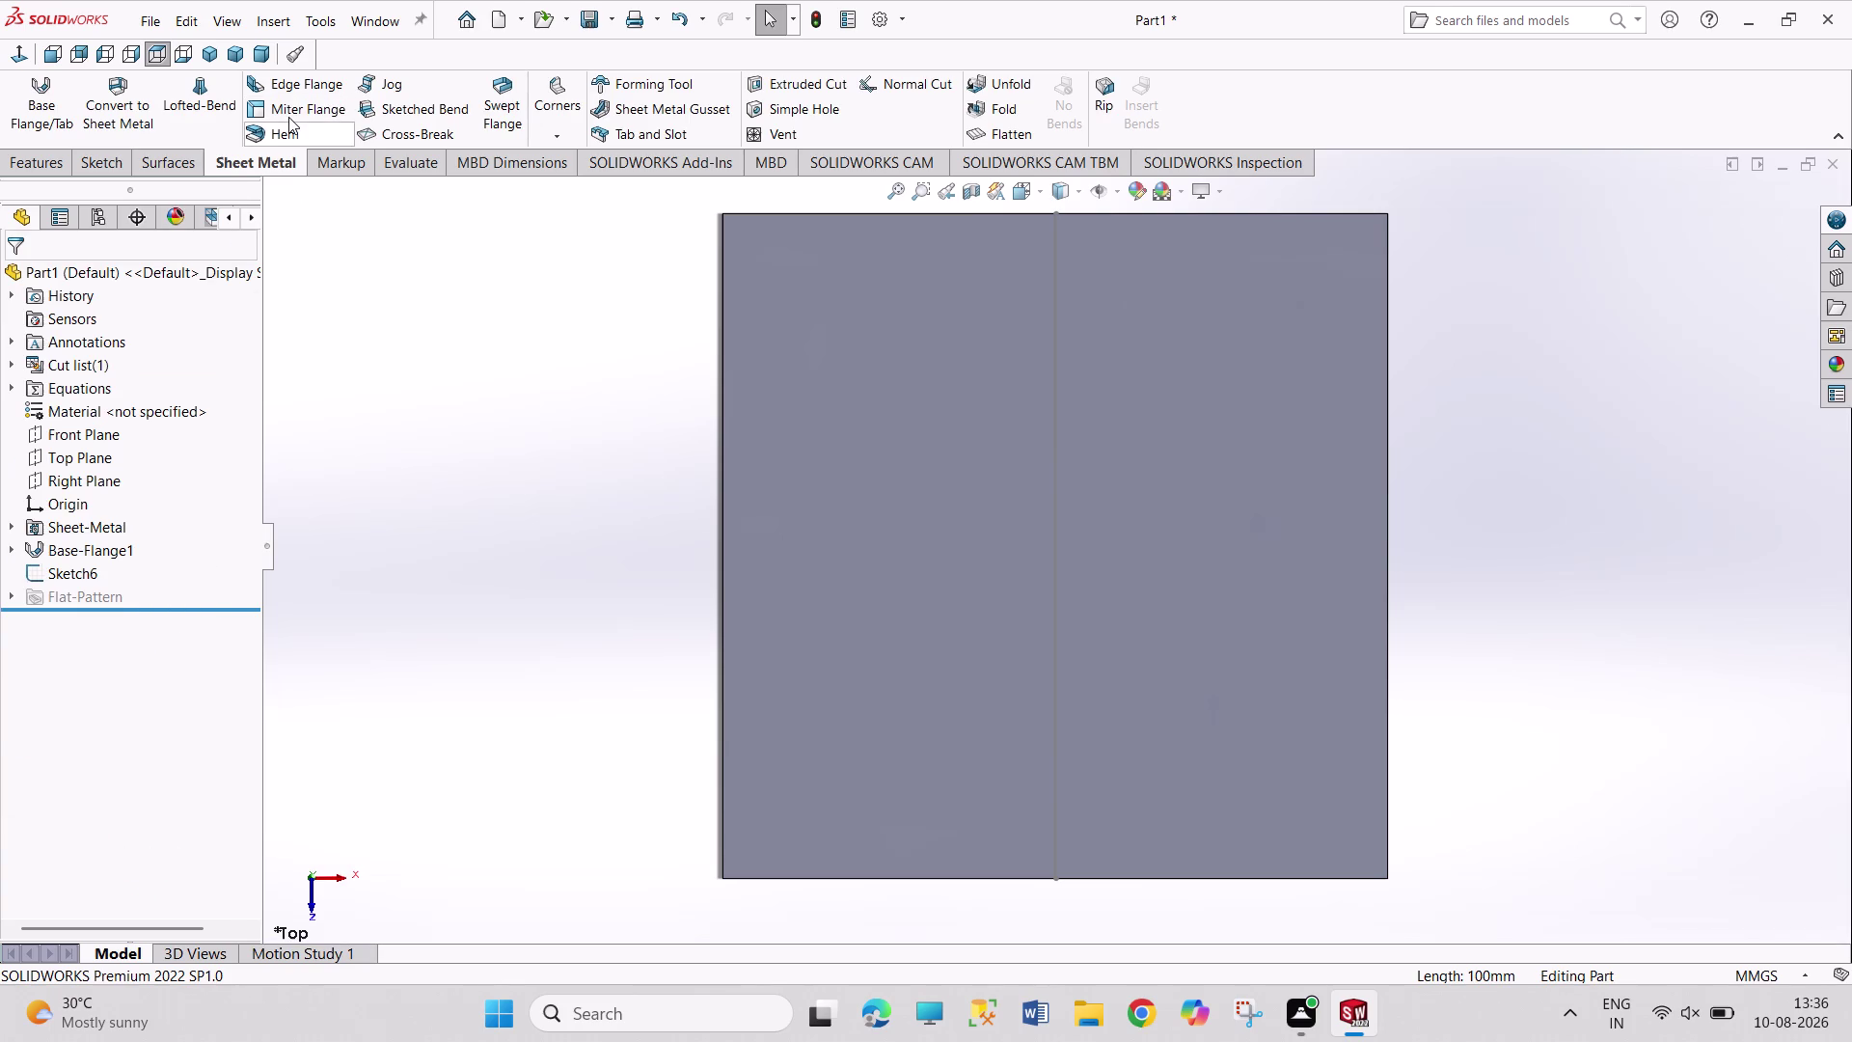
click(288, 116)
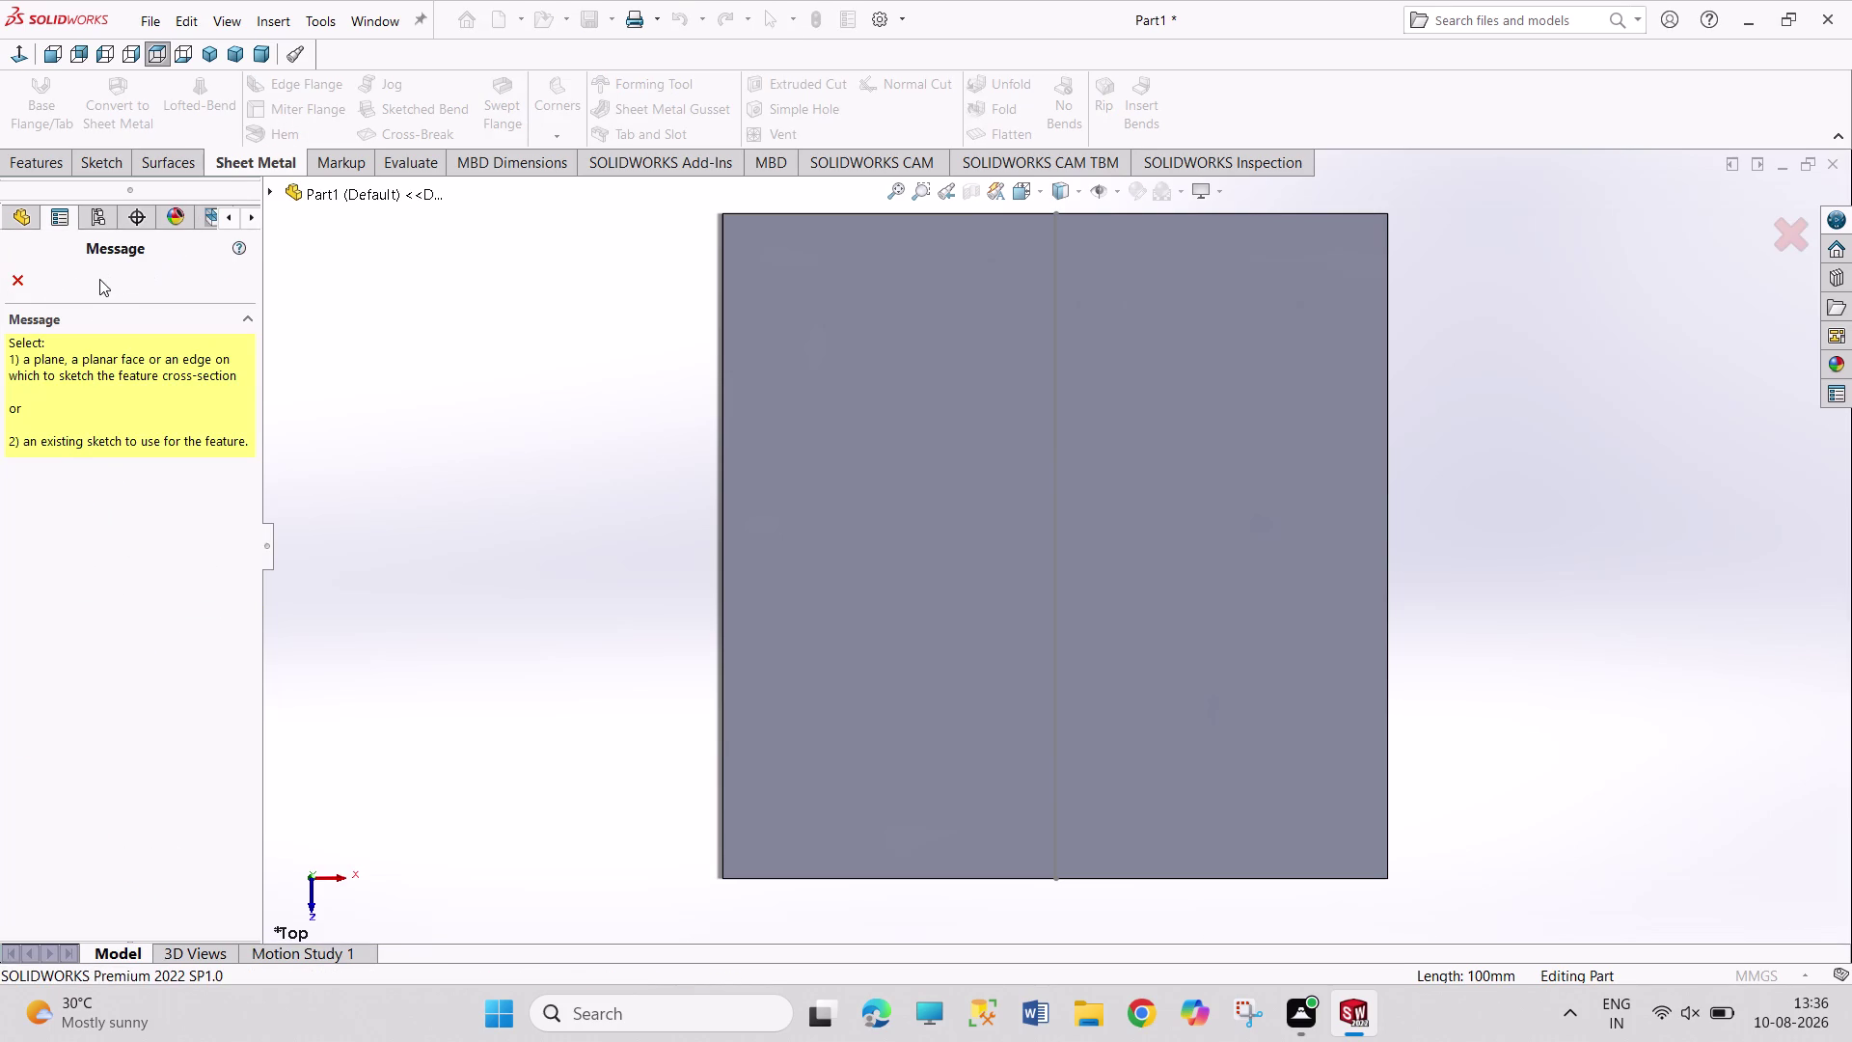
click(12, 277)
click(288, 113)
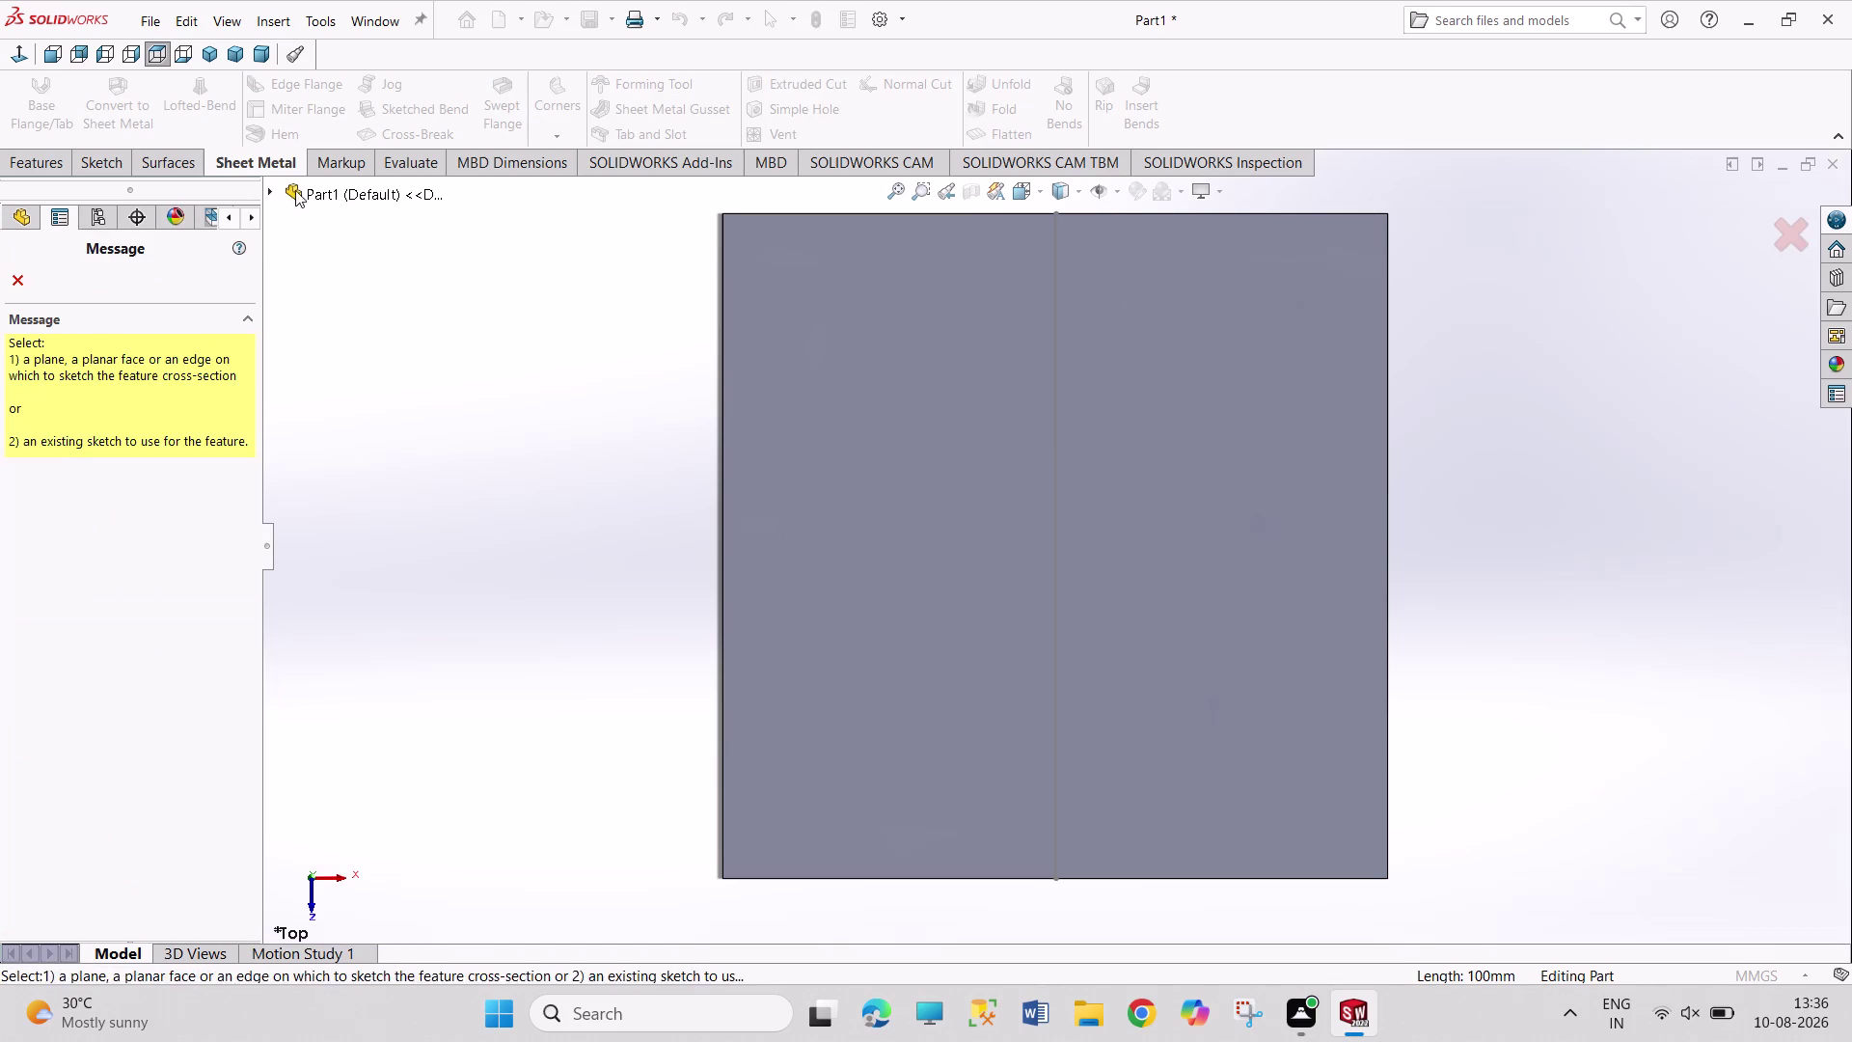
click(1098, 611)
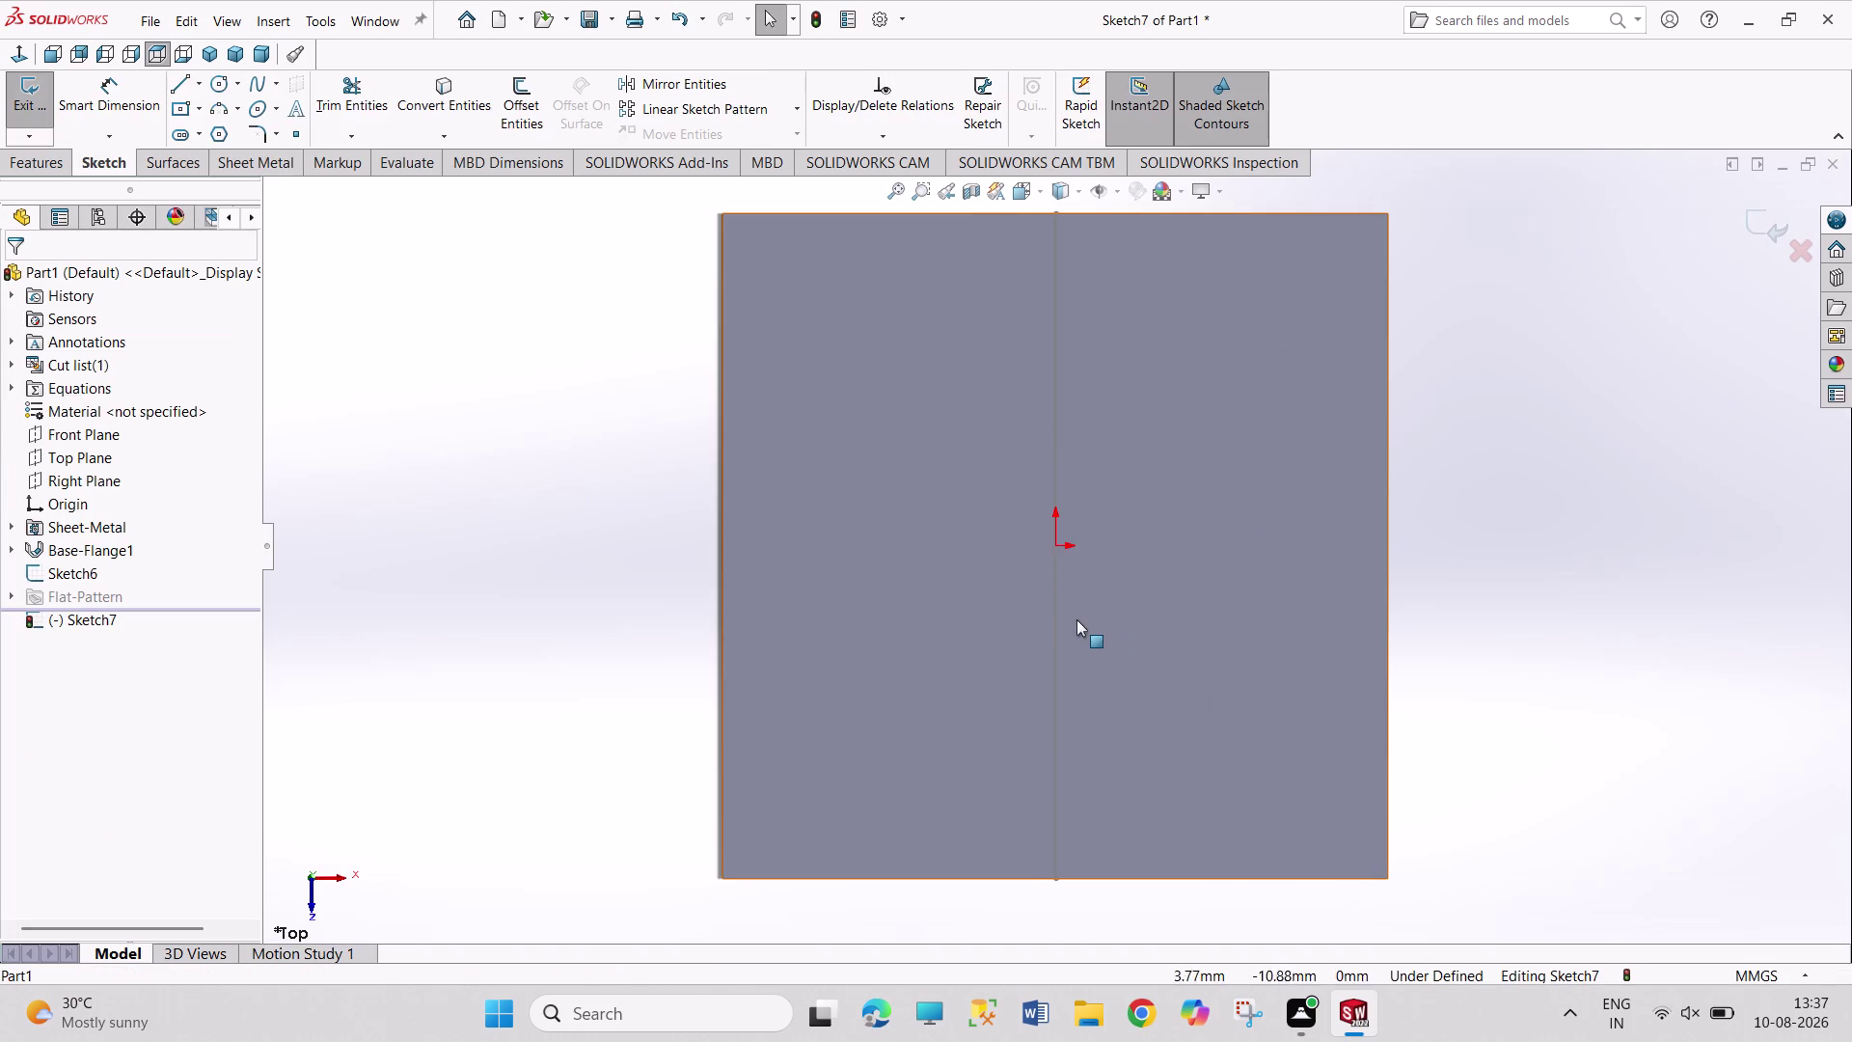
click(1057, 625)
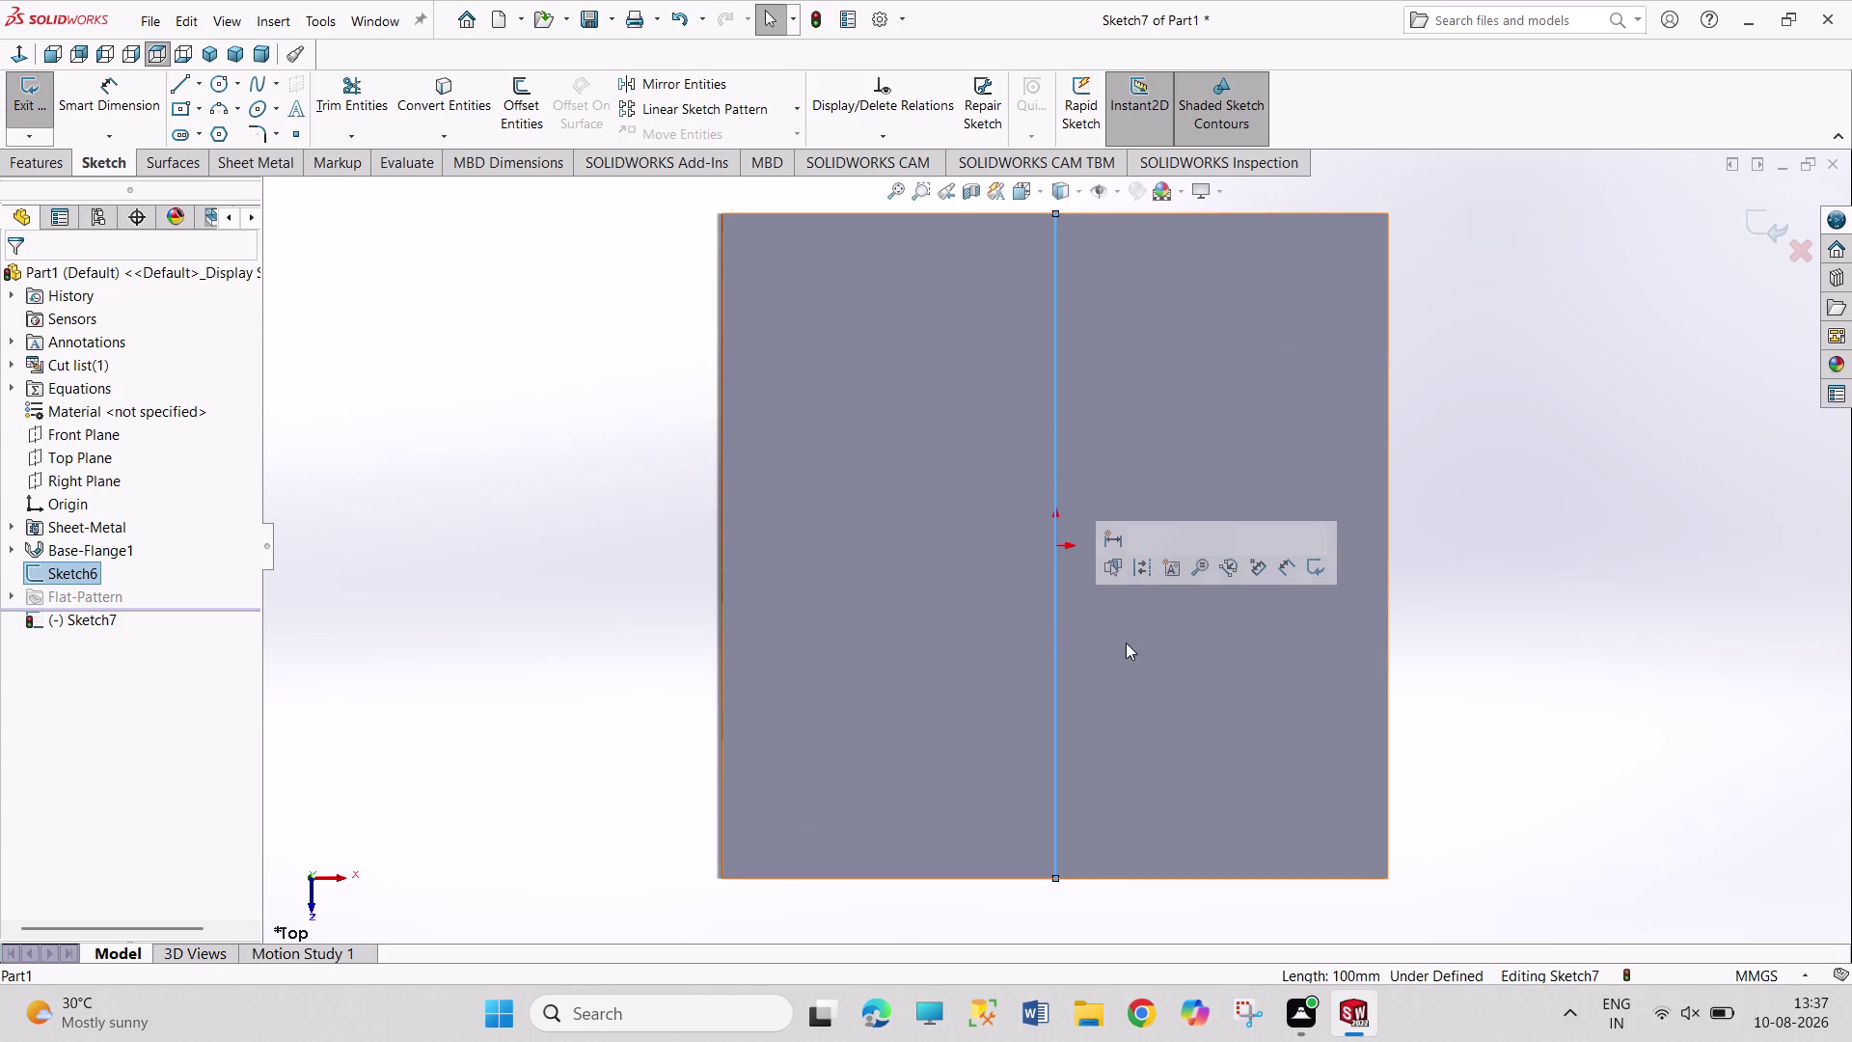
click(1211, 656)
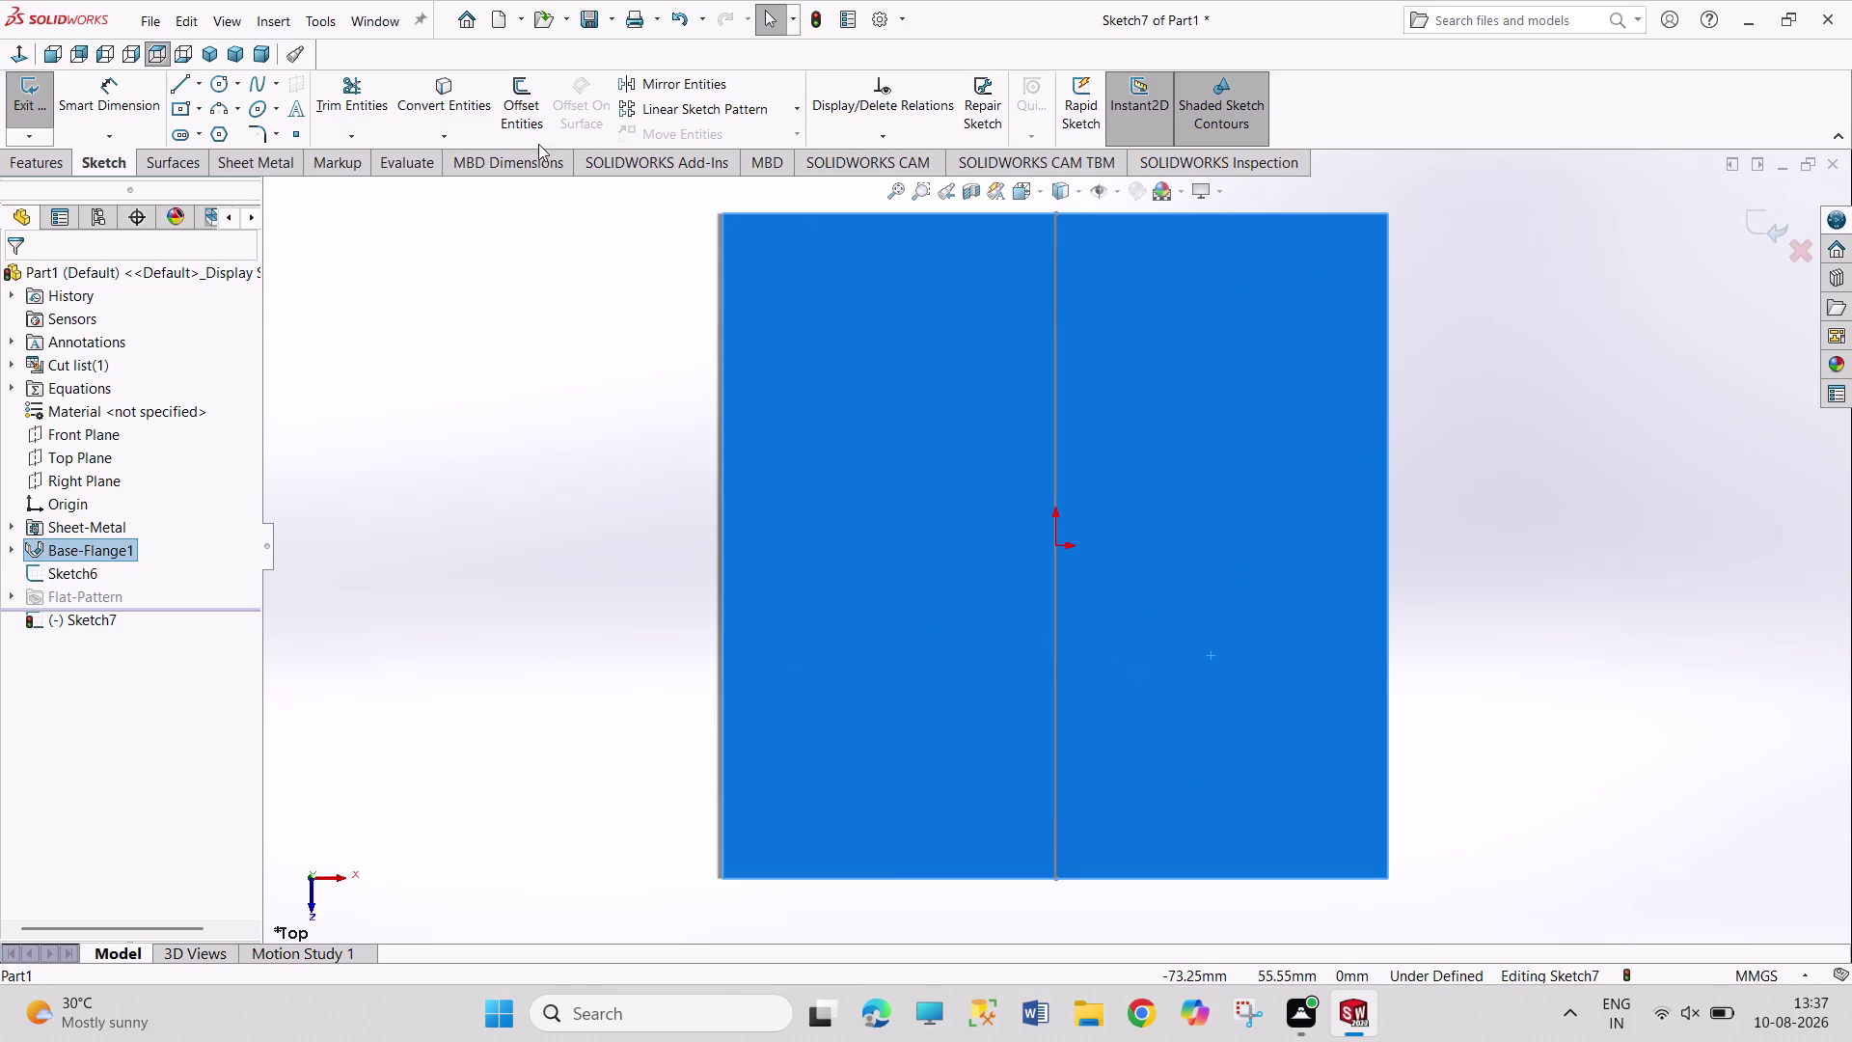
click(27, 109)
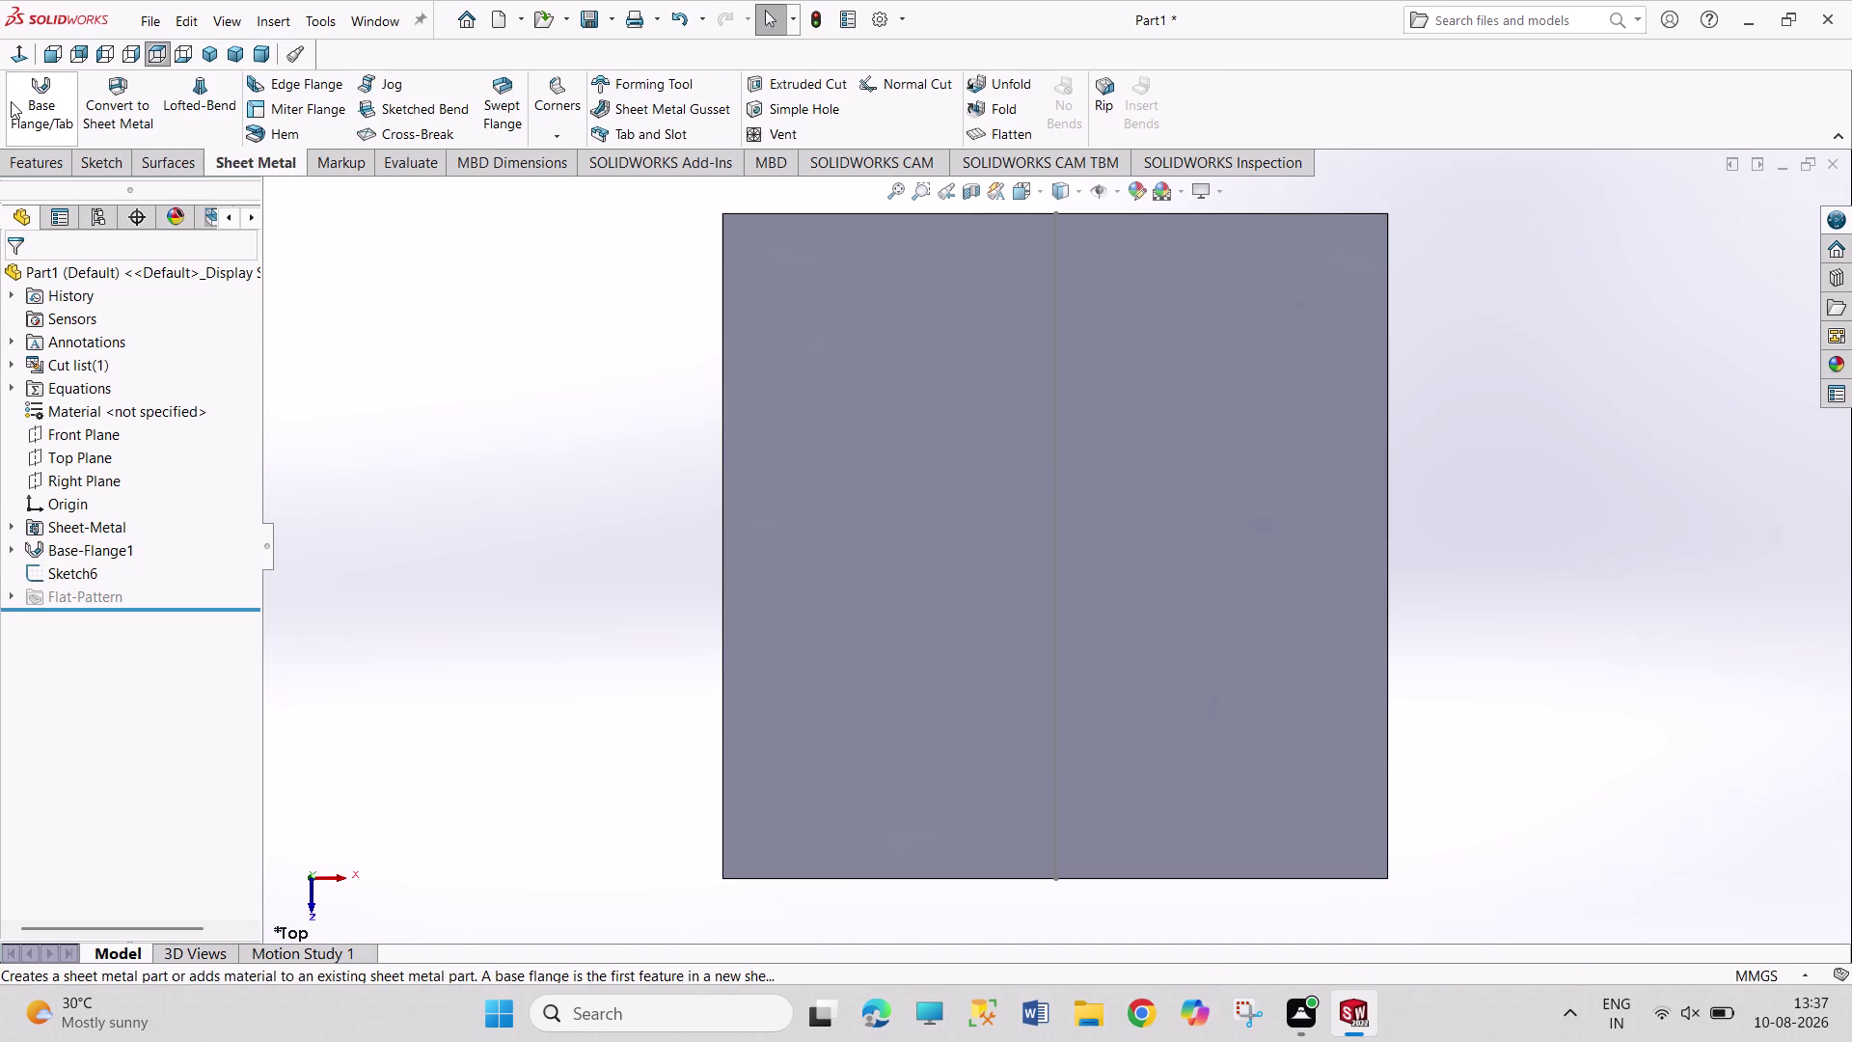
Retry the miter flange using Sketch6 on the right edge, cancelling after rebuild errors.
click(319, 107)
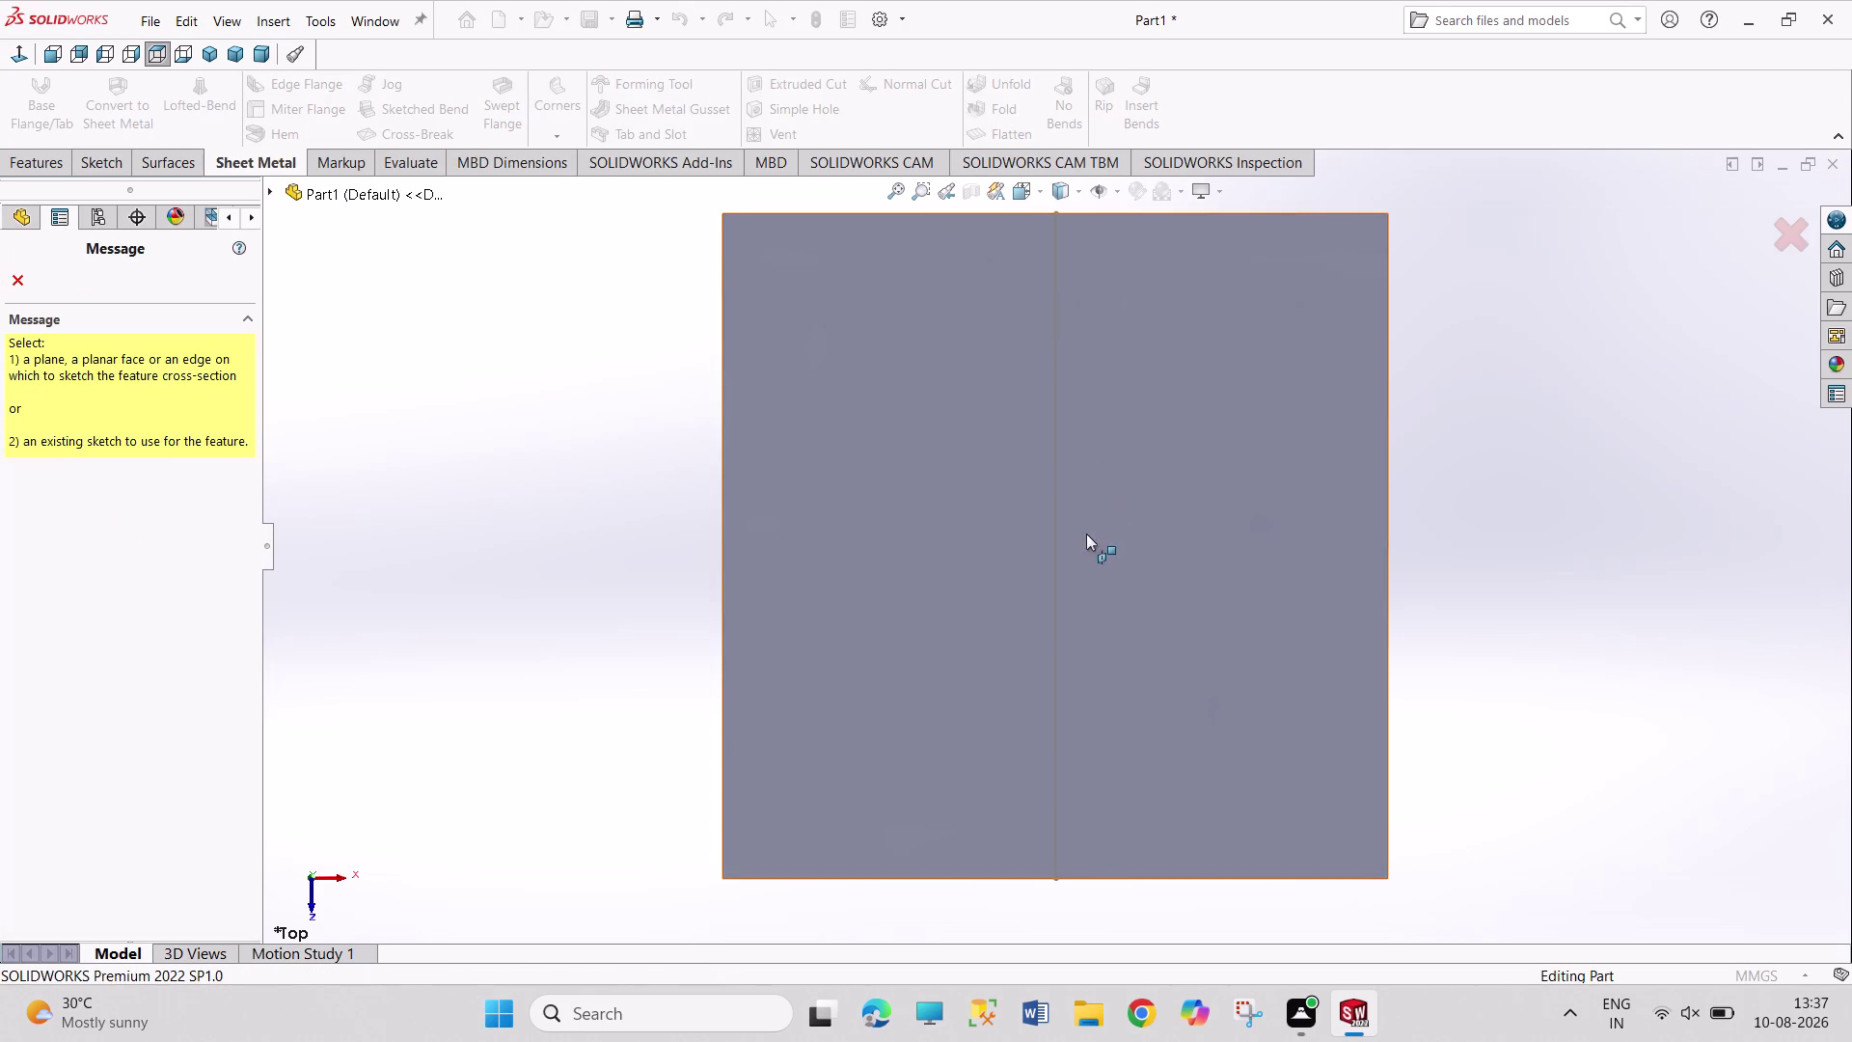
click(1055, 541)
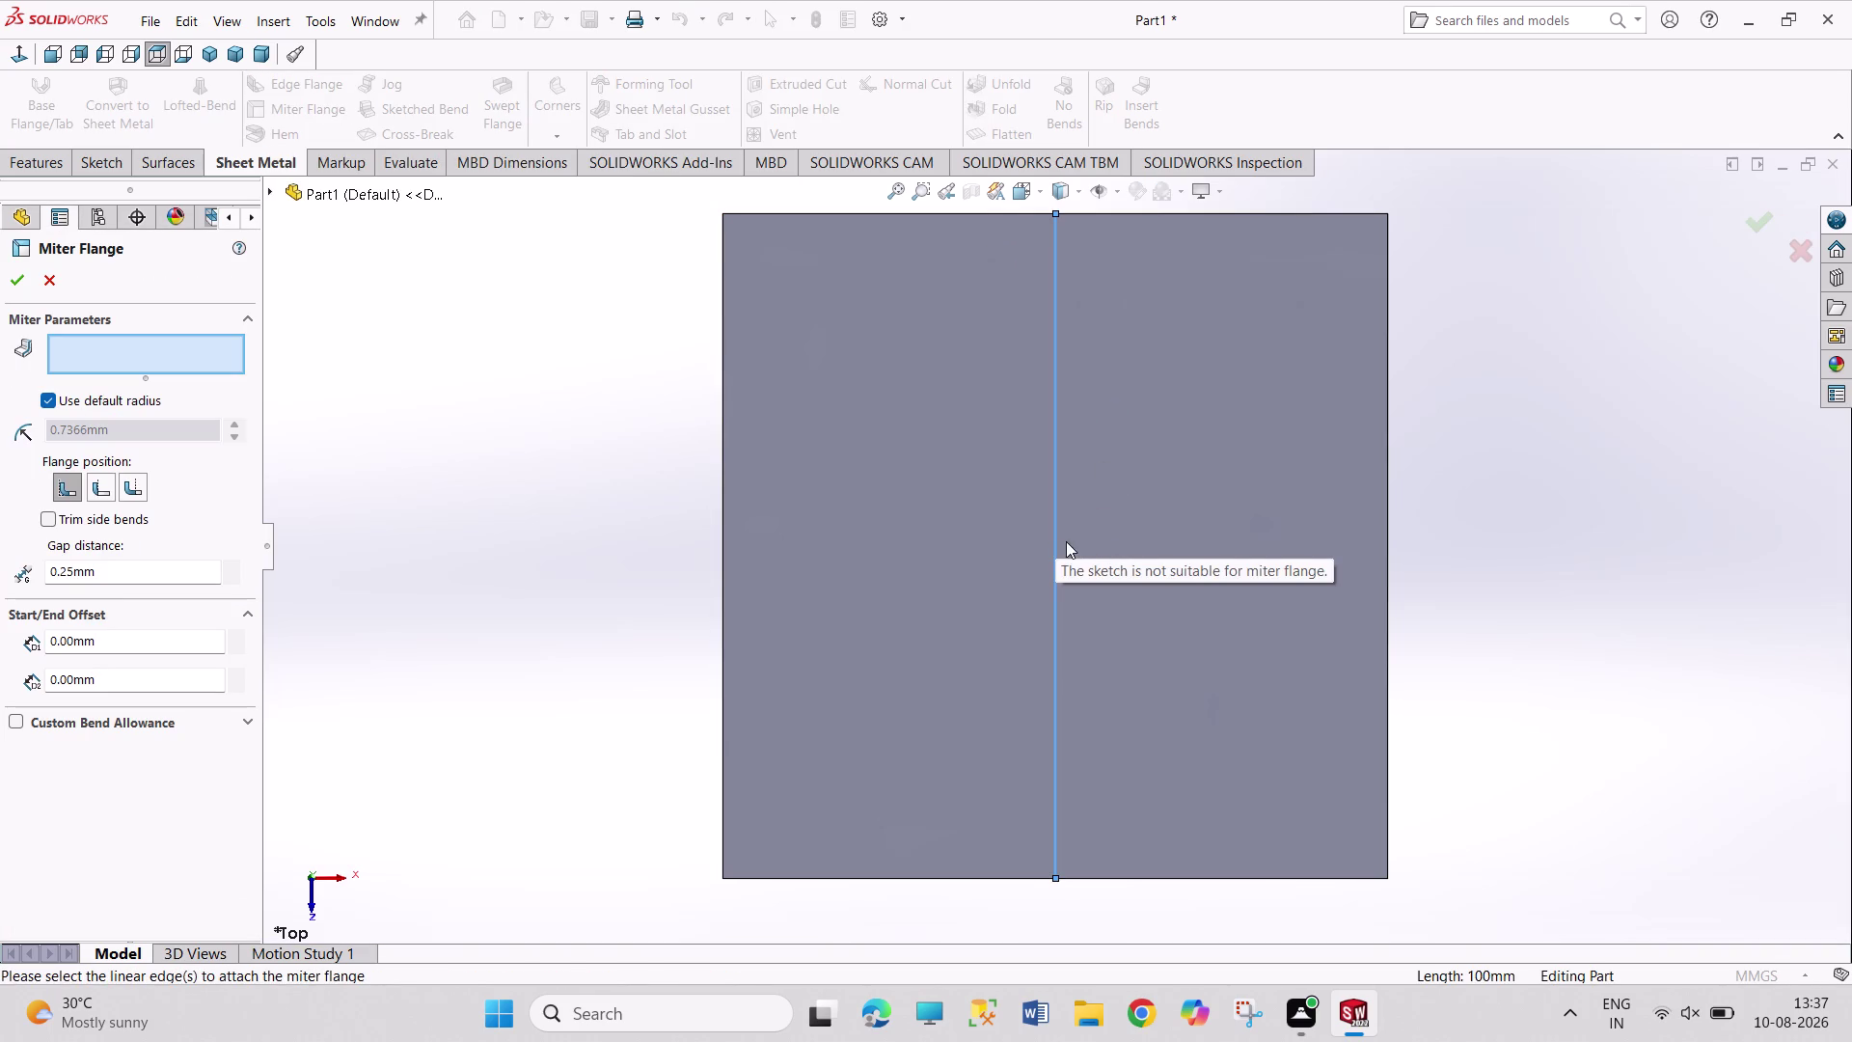
click(1216, 541)
click(1280, 521)
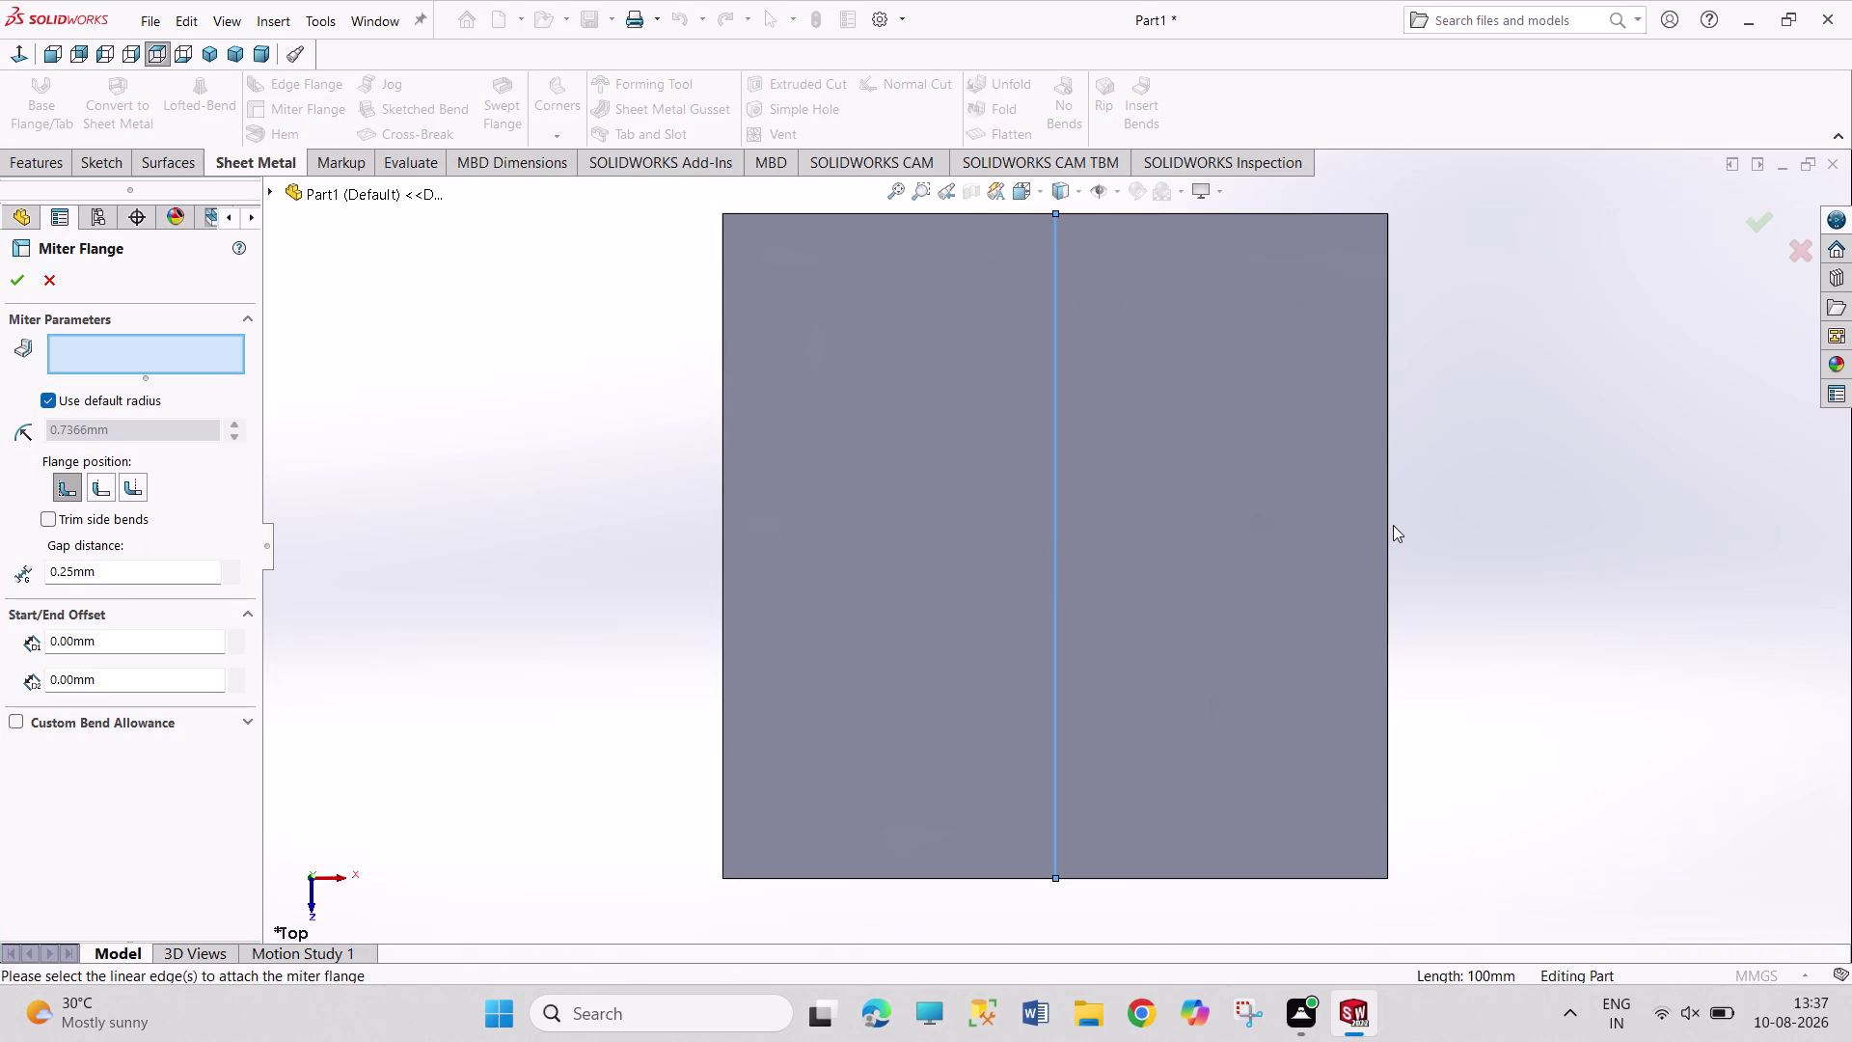
click(1390, 524)
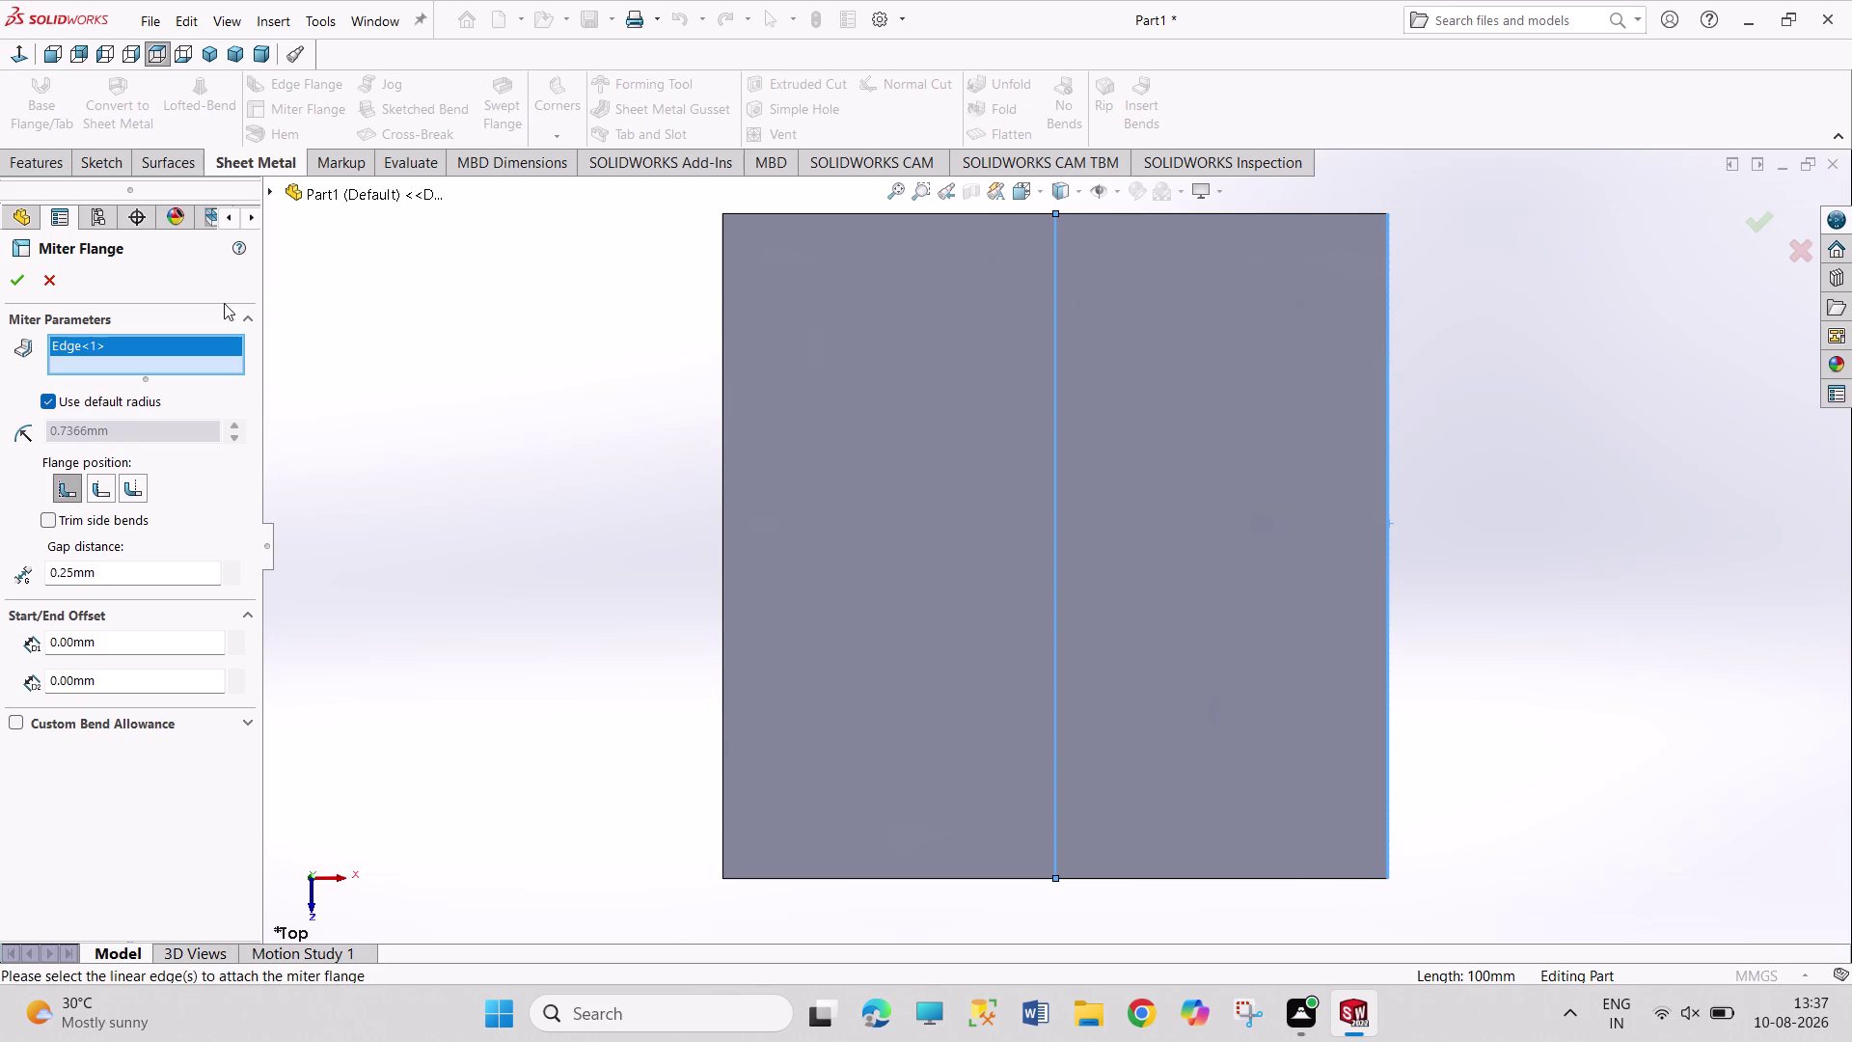
click(20, 276)
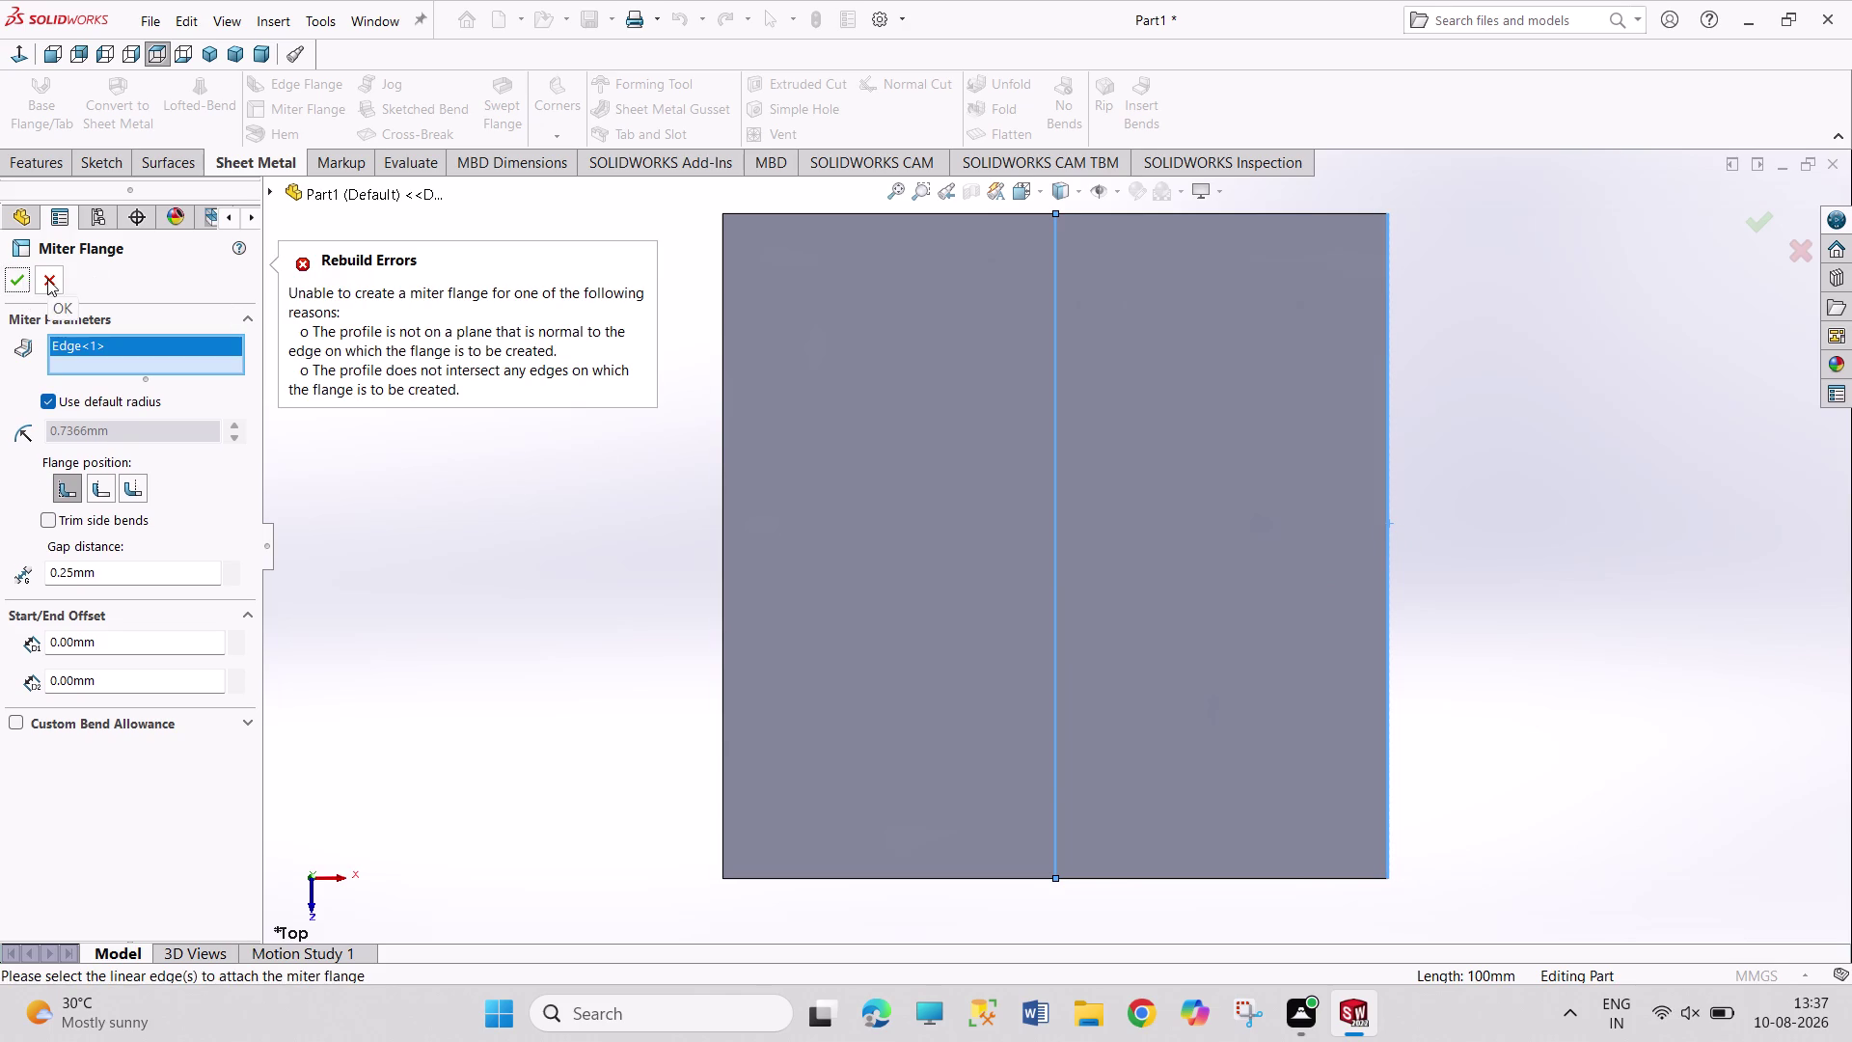
click(16, 267)
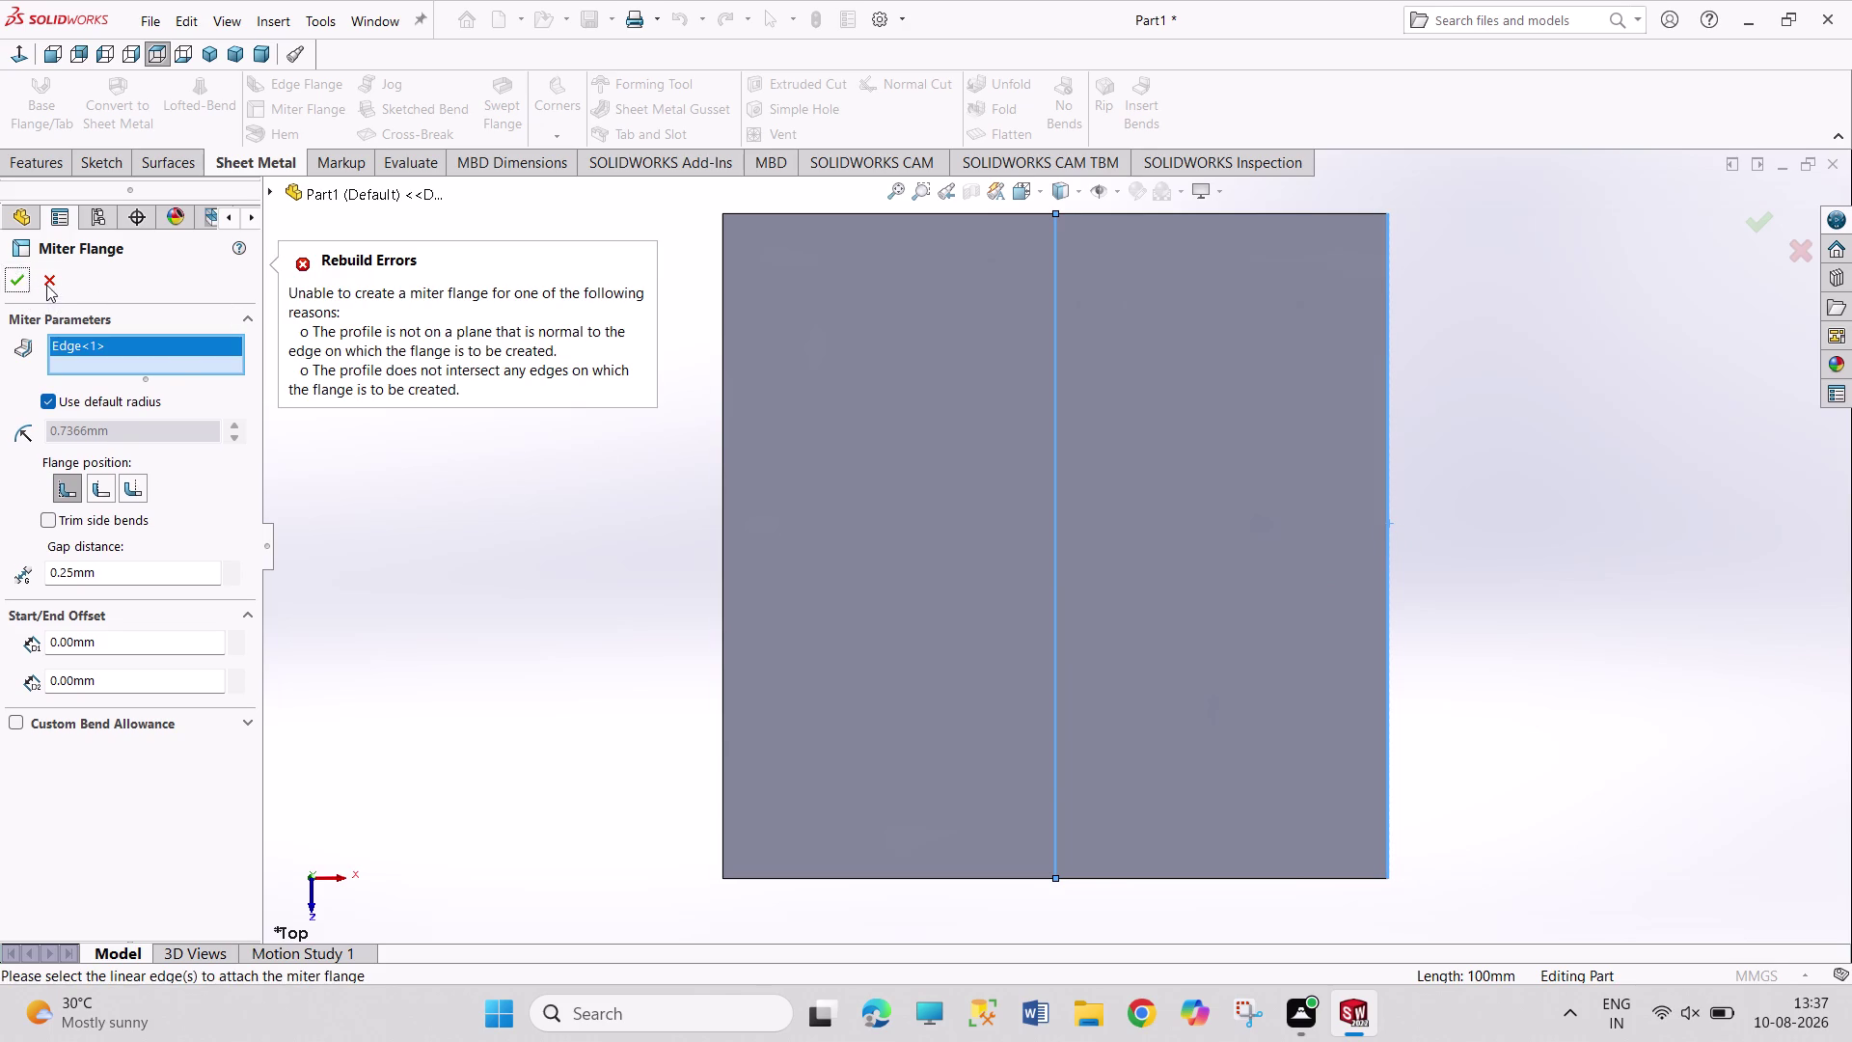
click(46, 285)
drag(448, 342, 624, 473)
drag(532, 409, 726, 438)
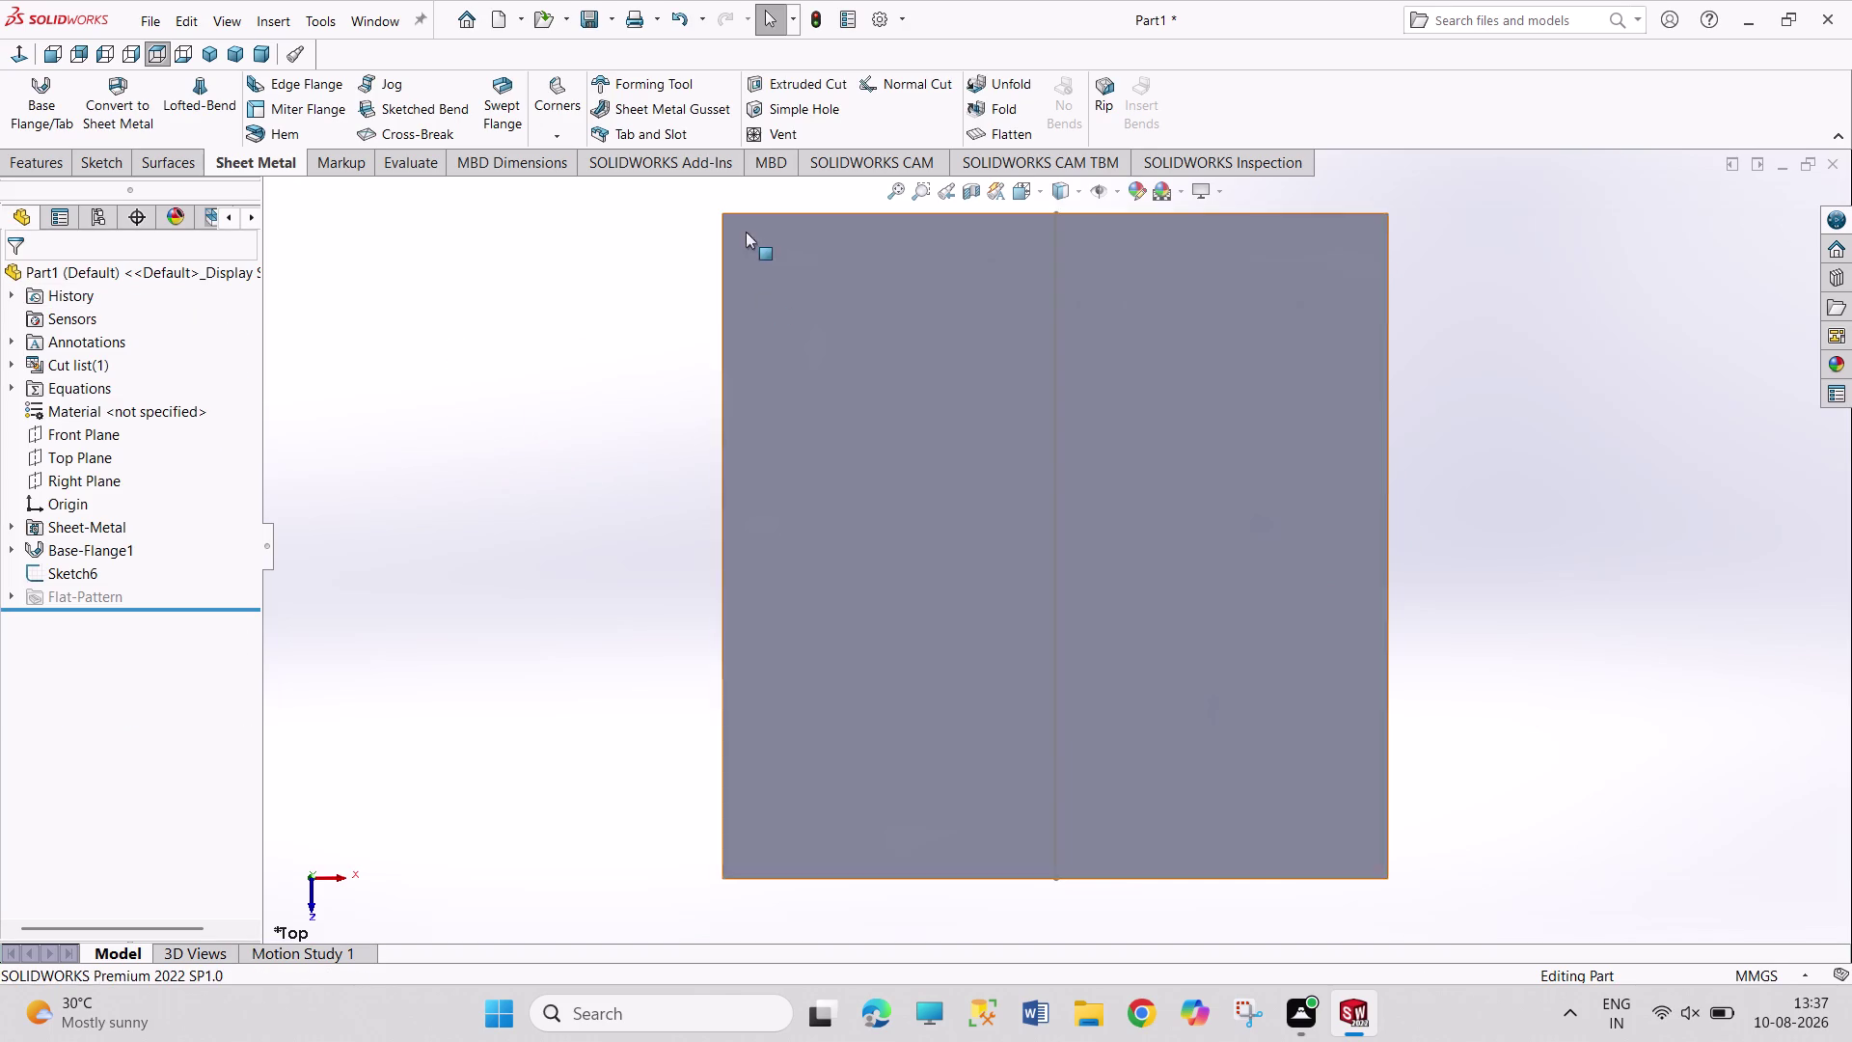
click(680, 29)
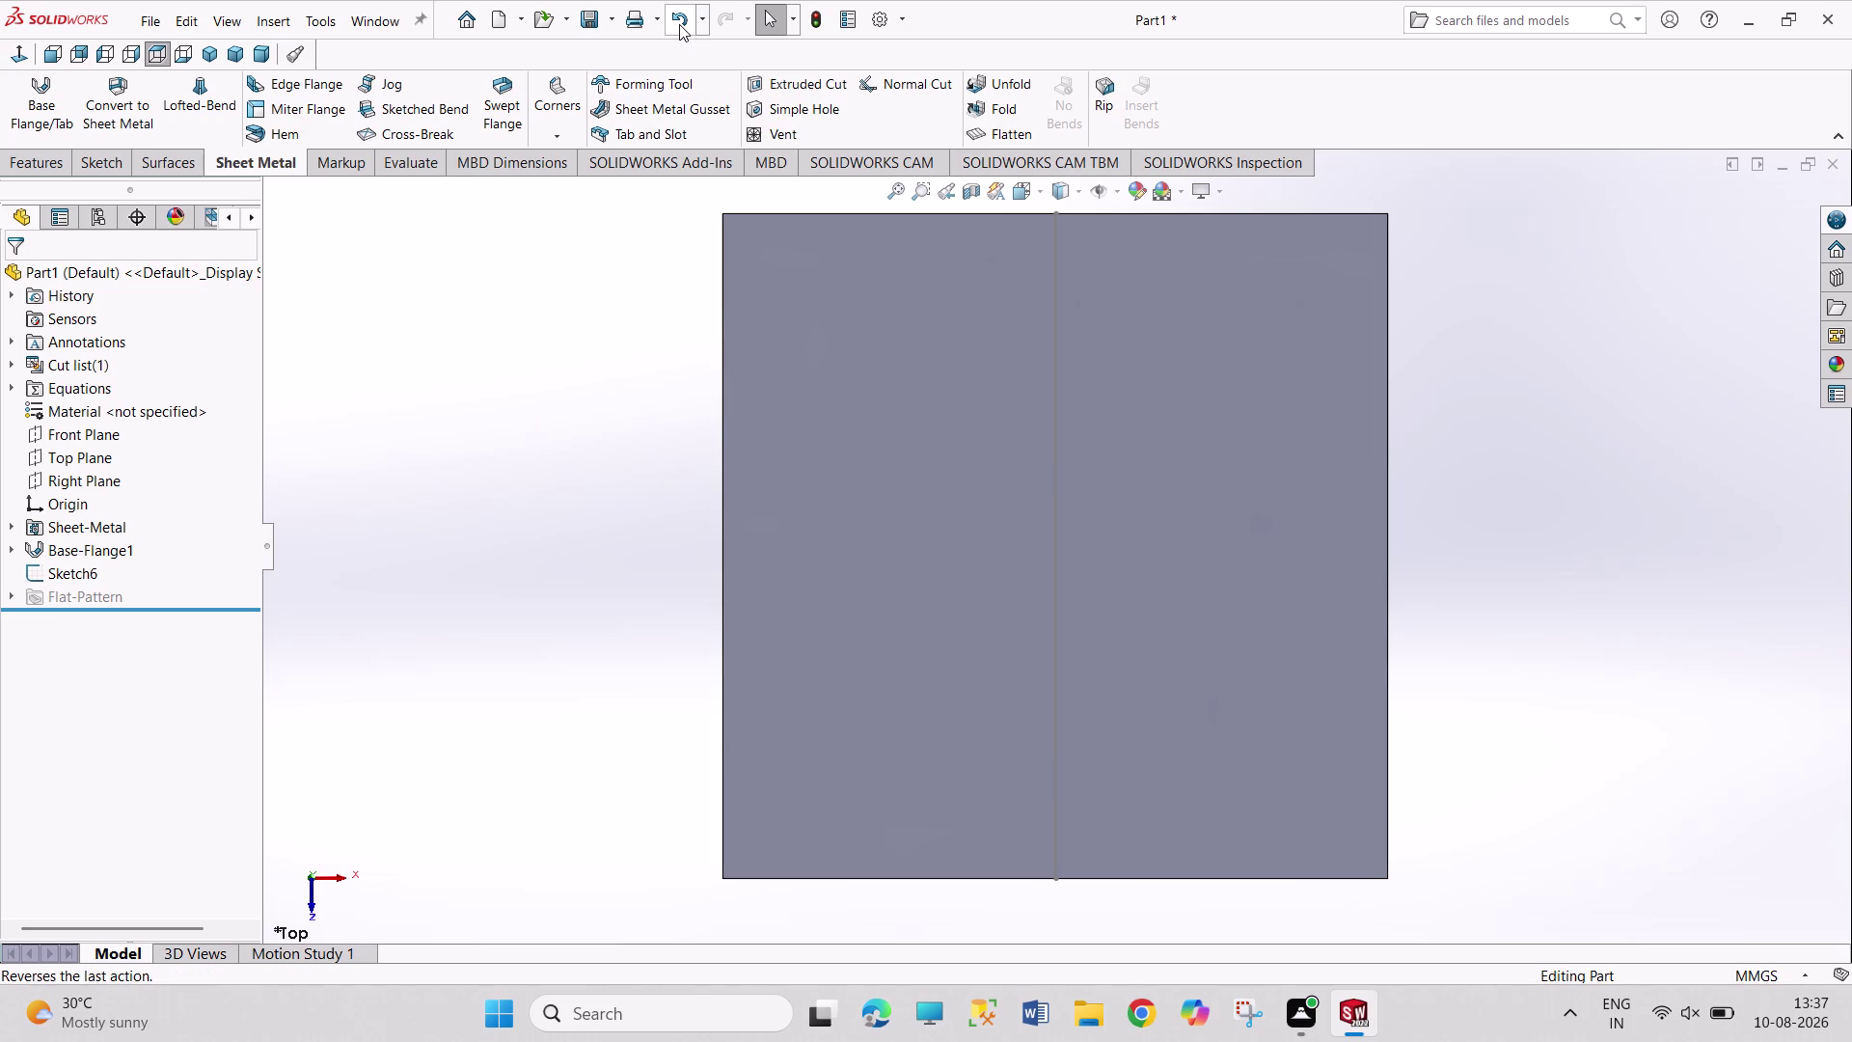
Undo past the line sketch, zoom out, switch to Isometric view, and exit the empty sketch.
click(679, 24)
click(679, 22)
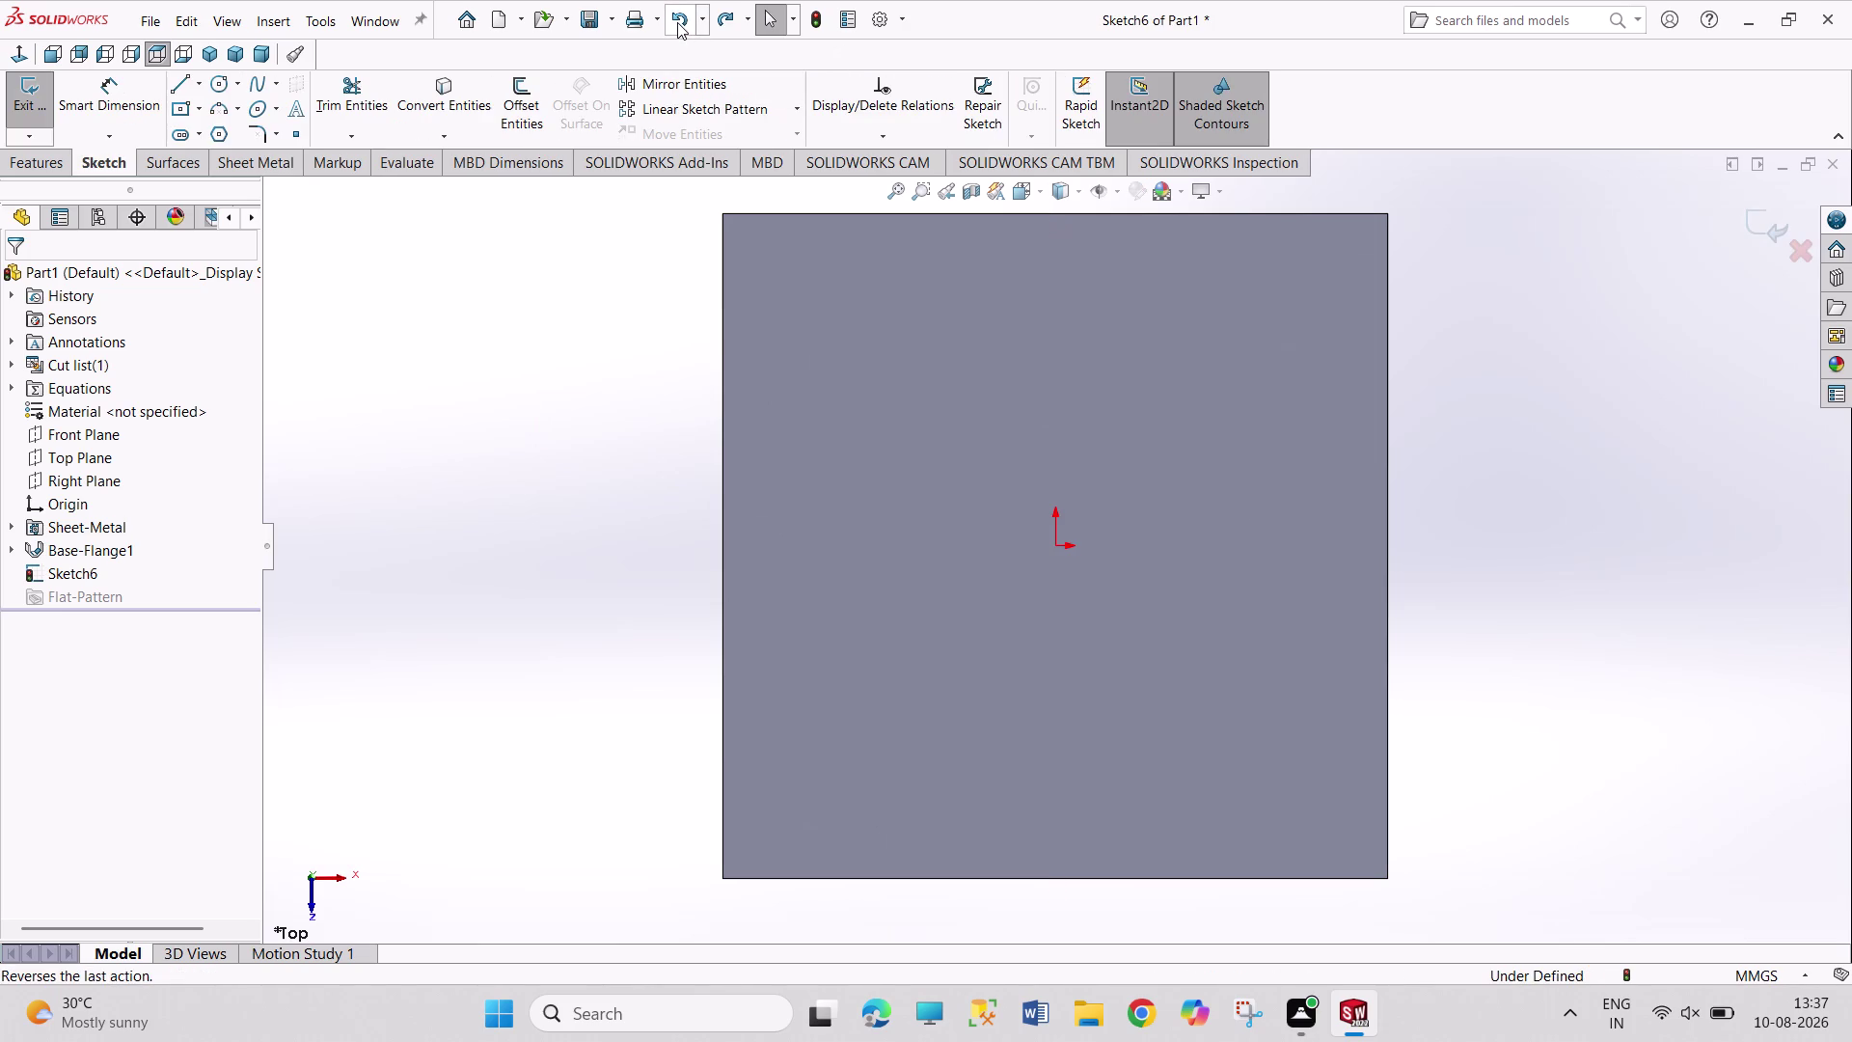
click(477, 637)
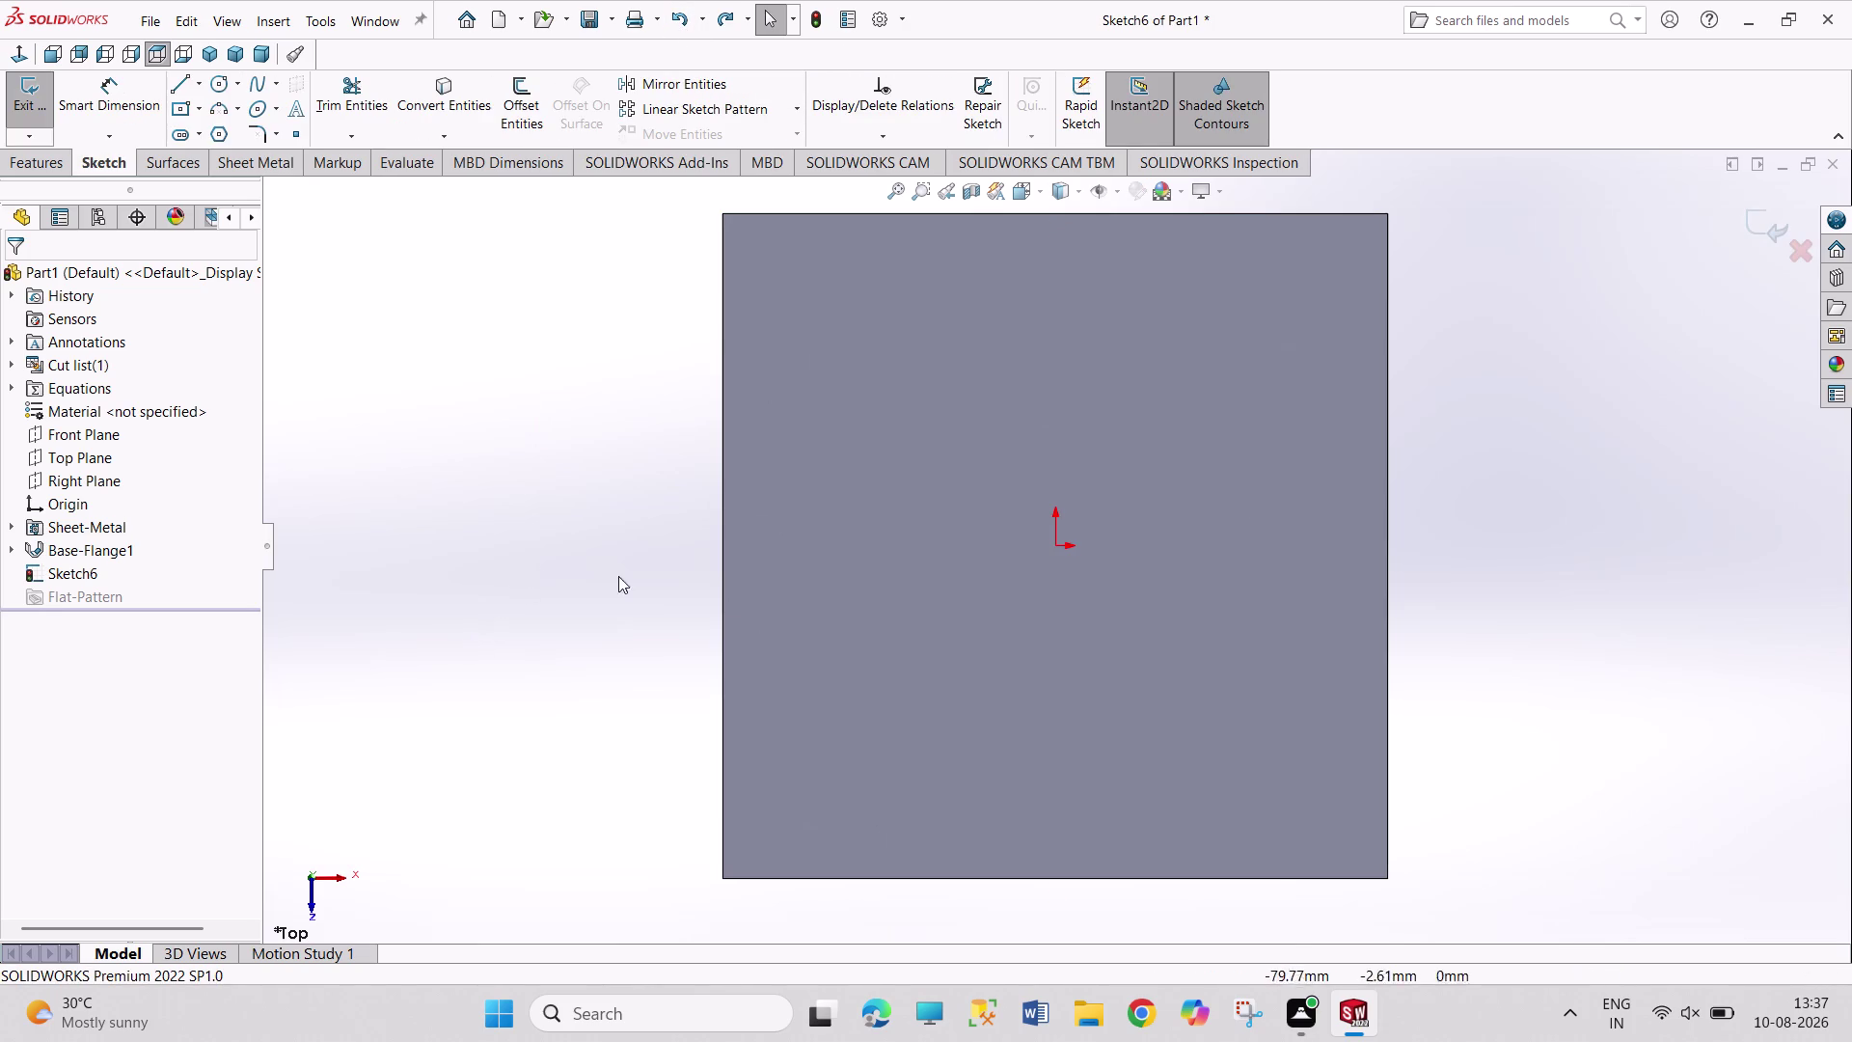
scroll(down, 3)
scroll(up, 3)
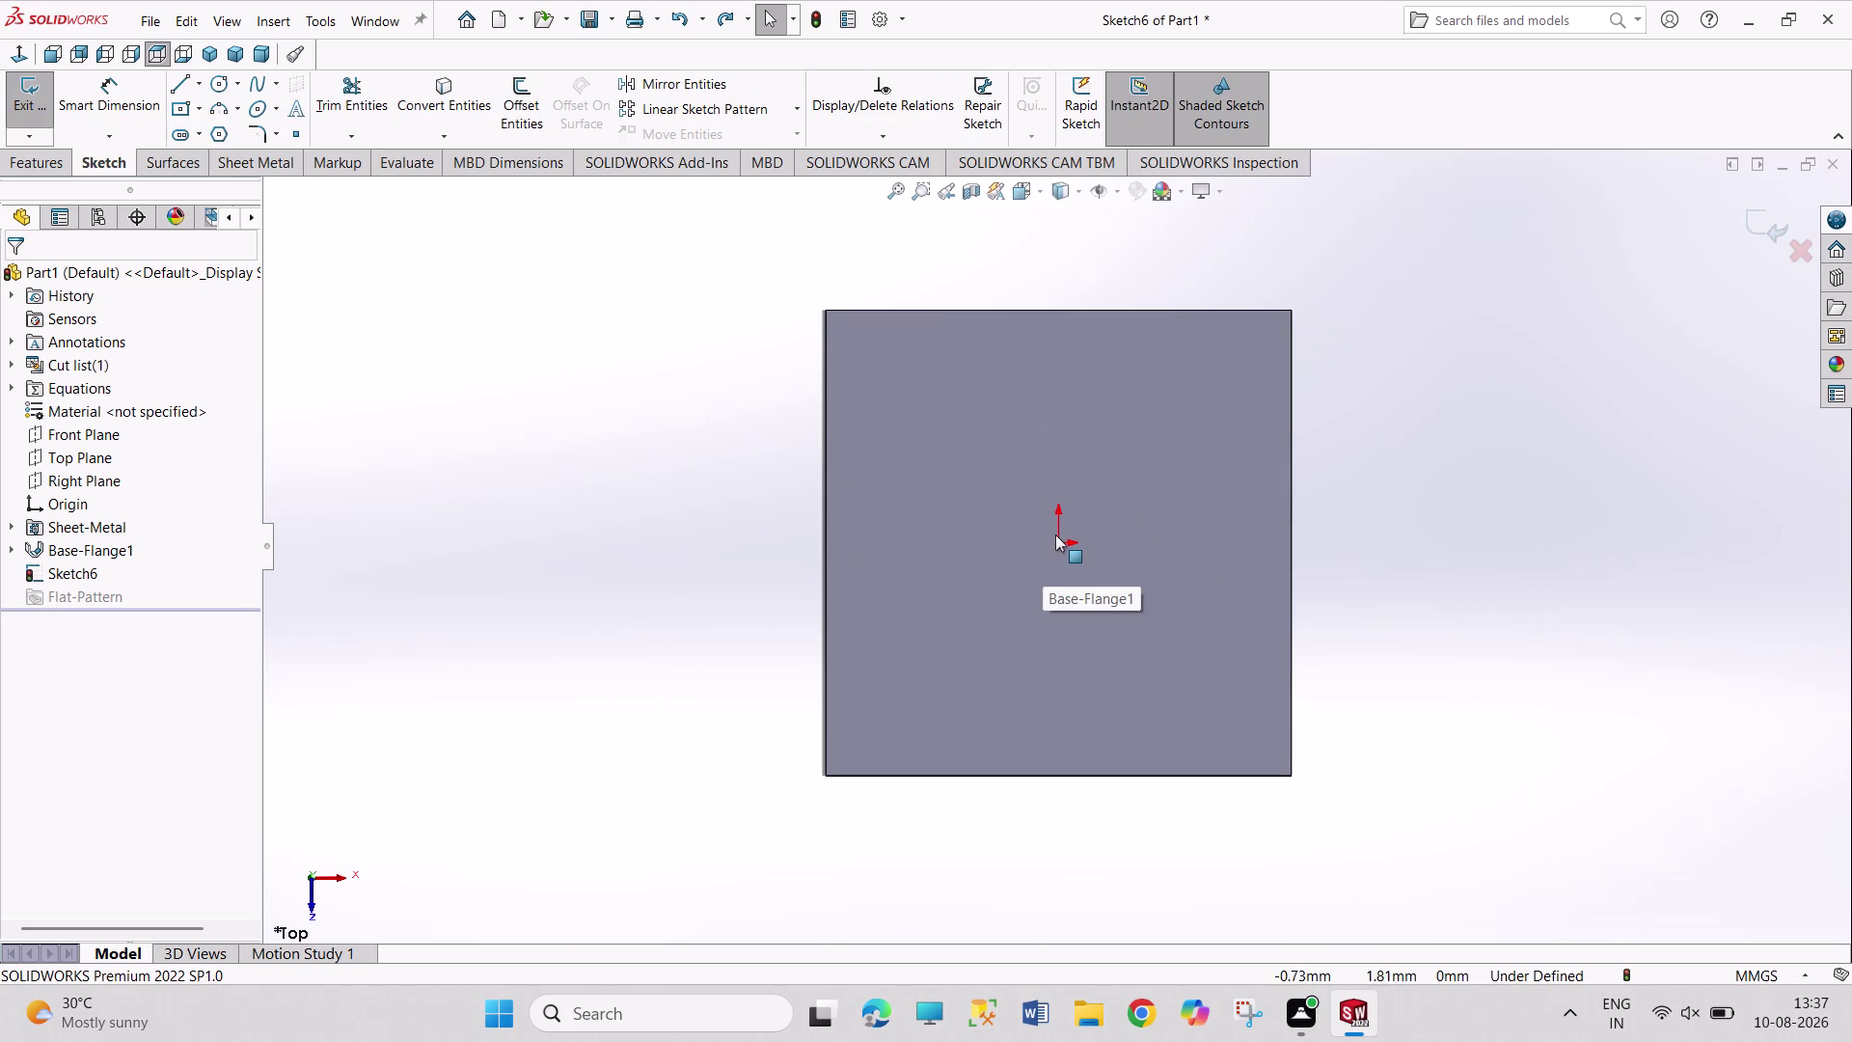
scroll(up, 3)
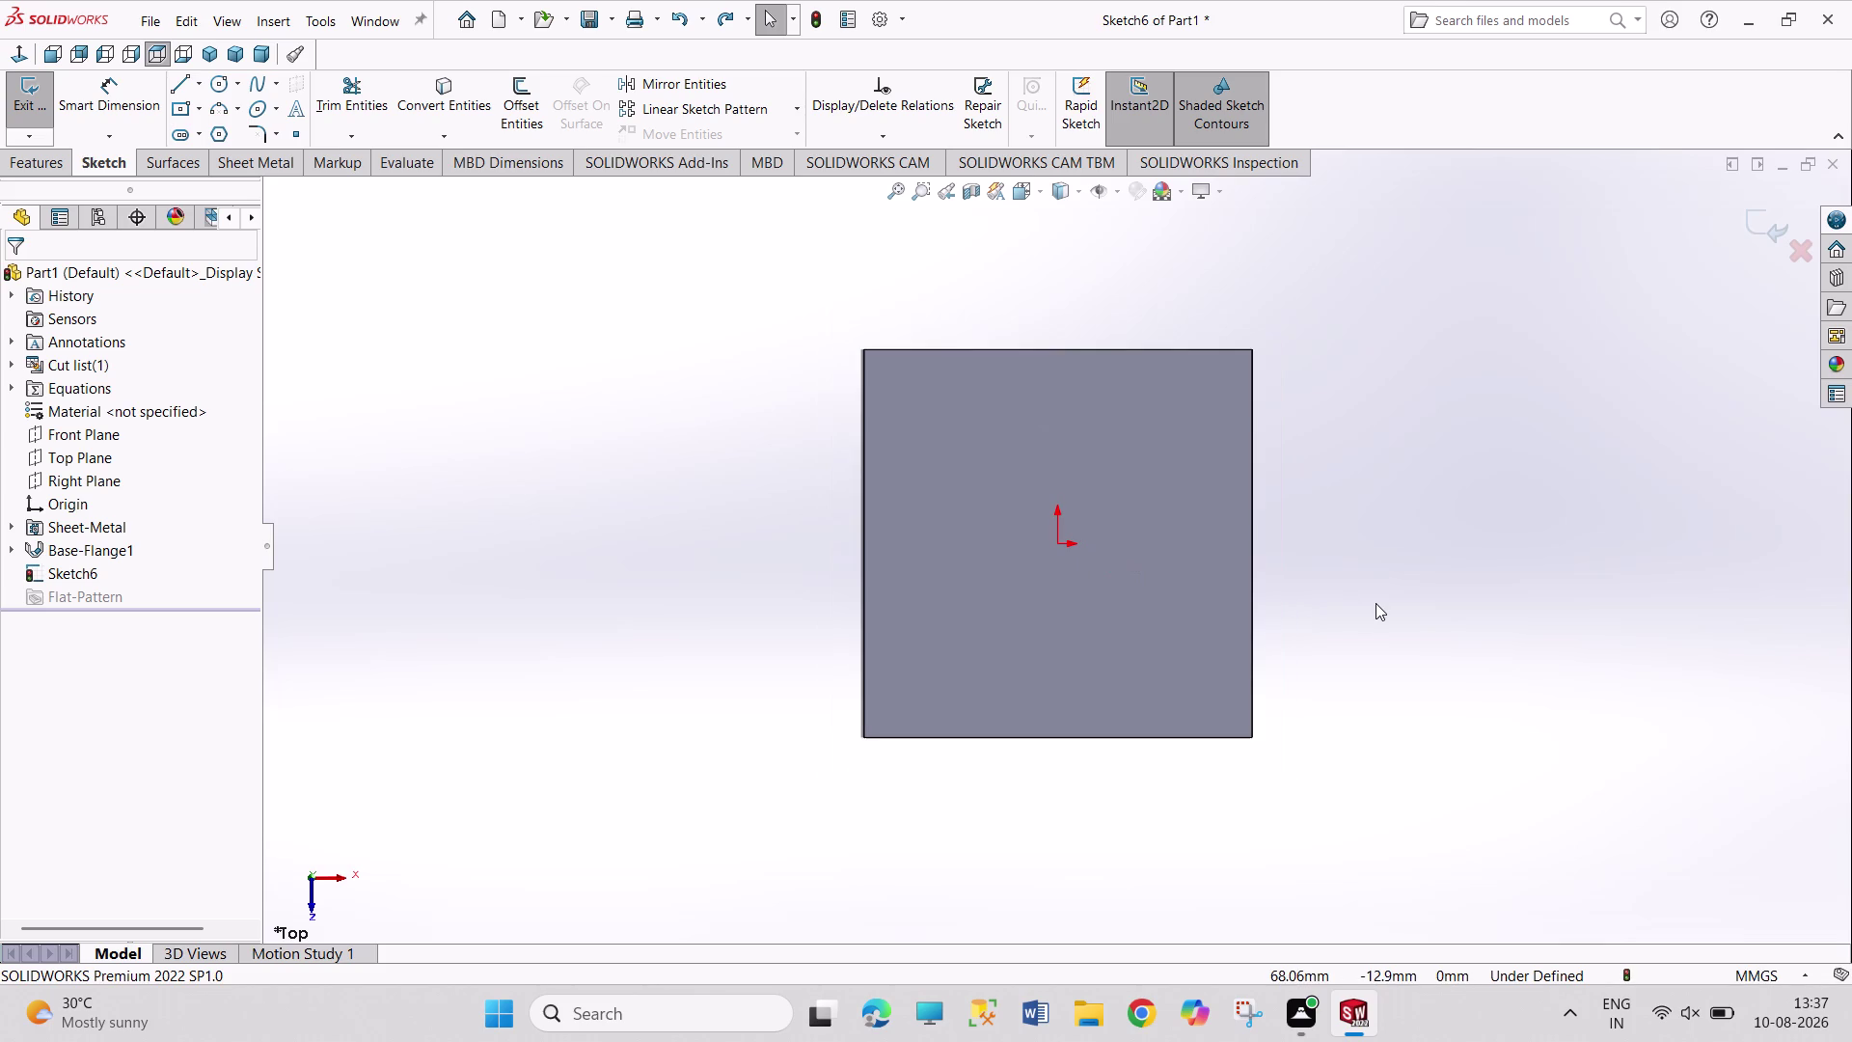
click(212, 54)
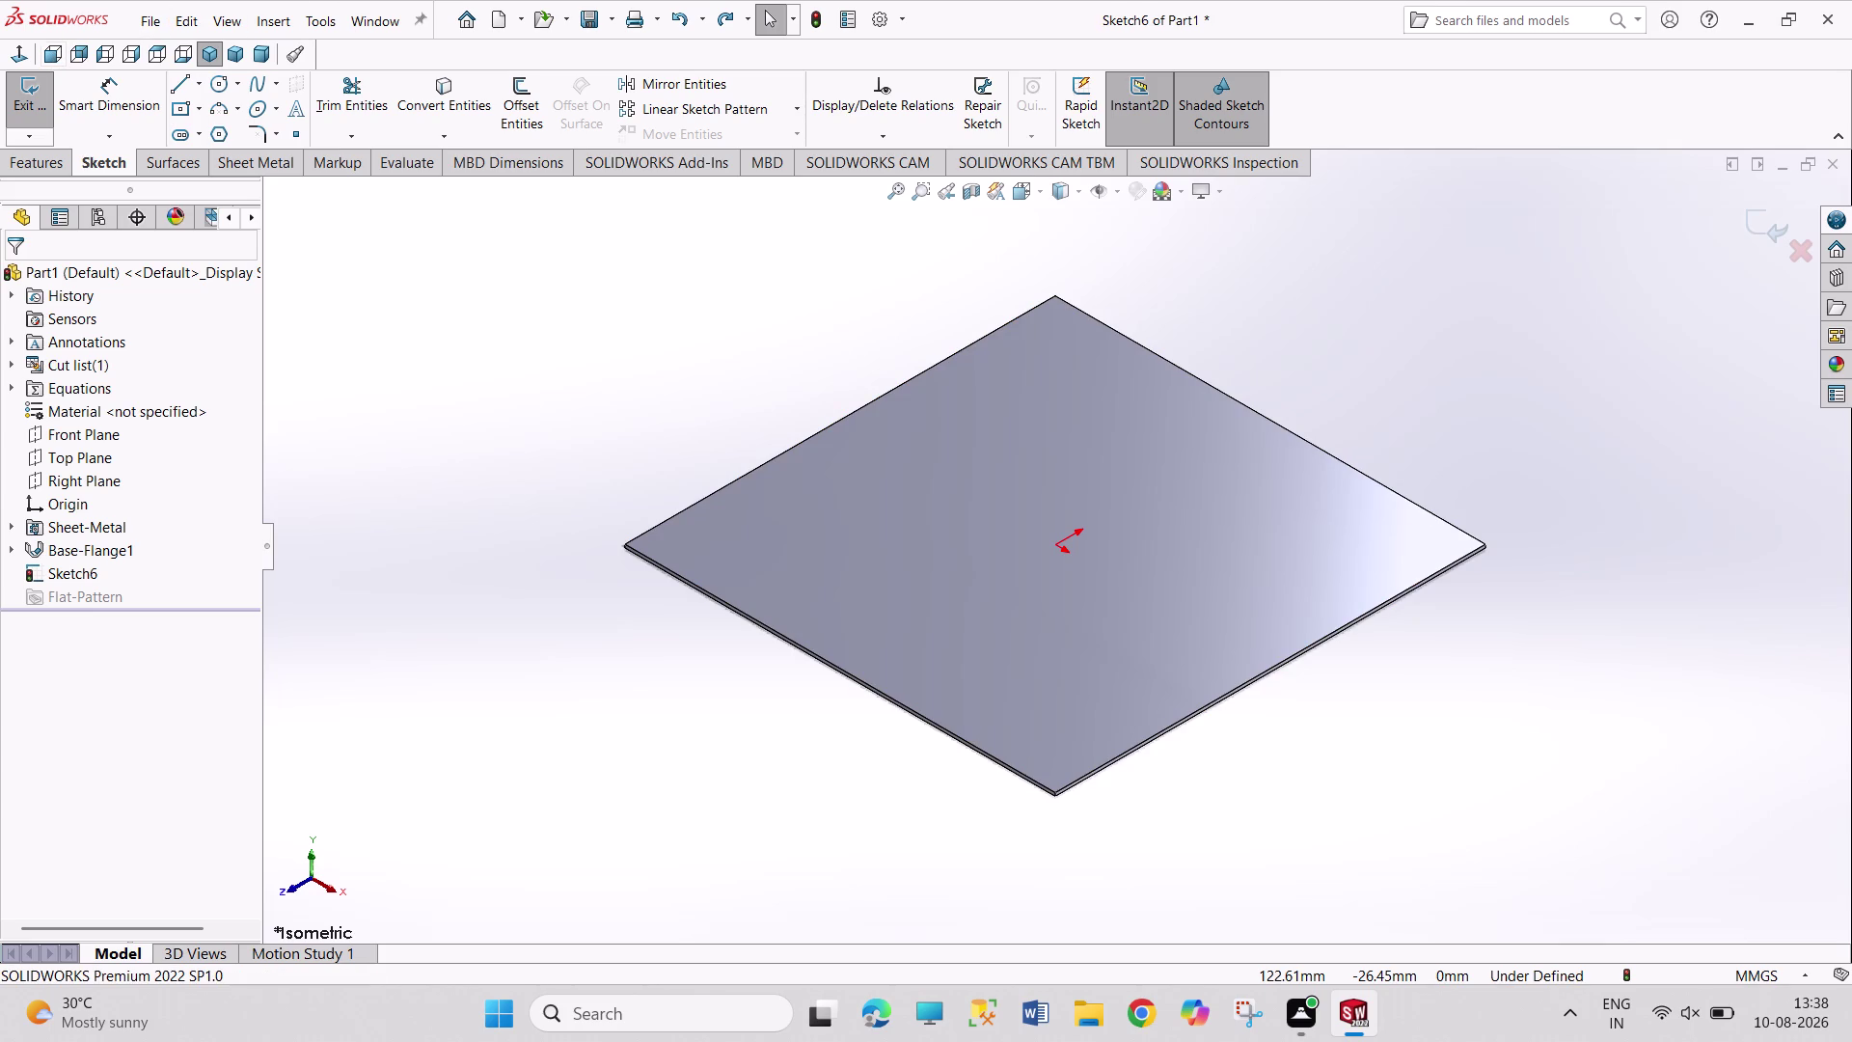
click(22, 105)
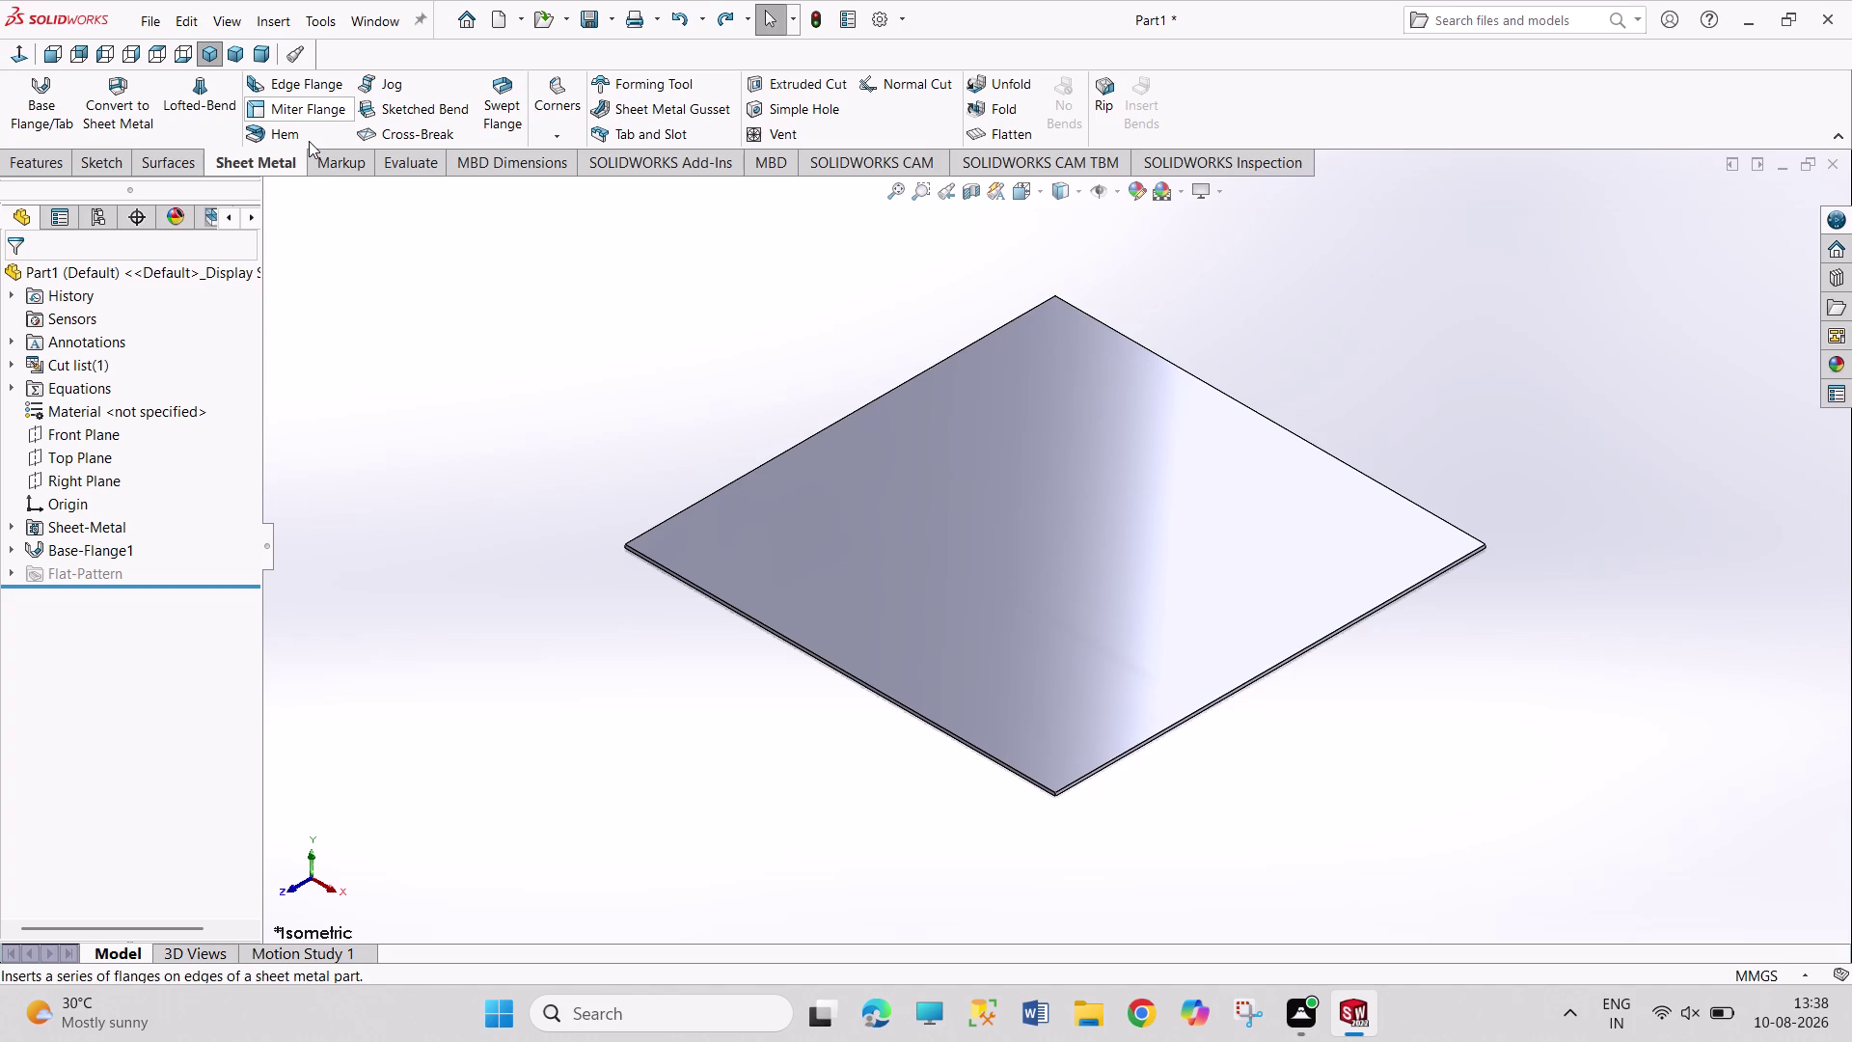
Preview a hem on the plate's left edge, then cancel it.
click(309, 141)
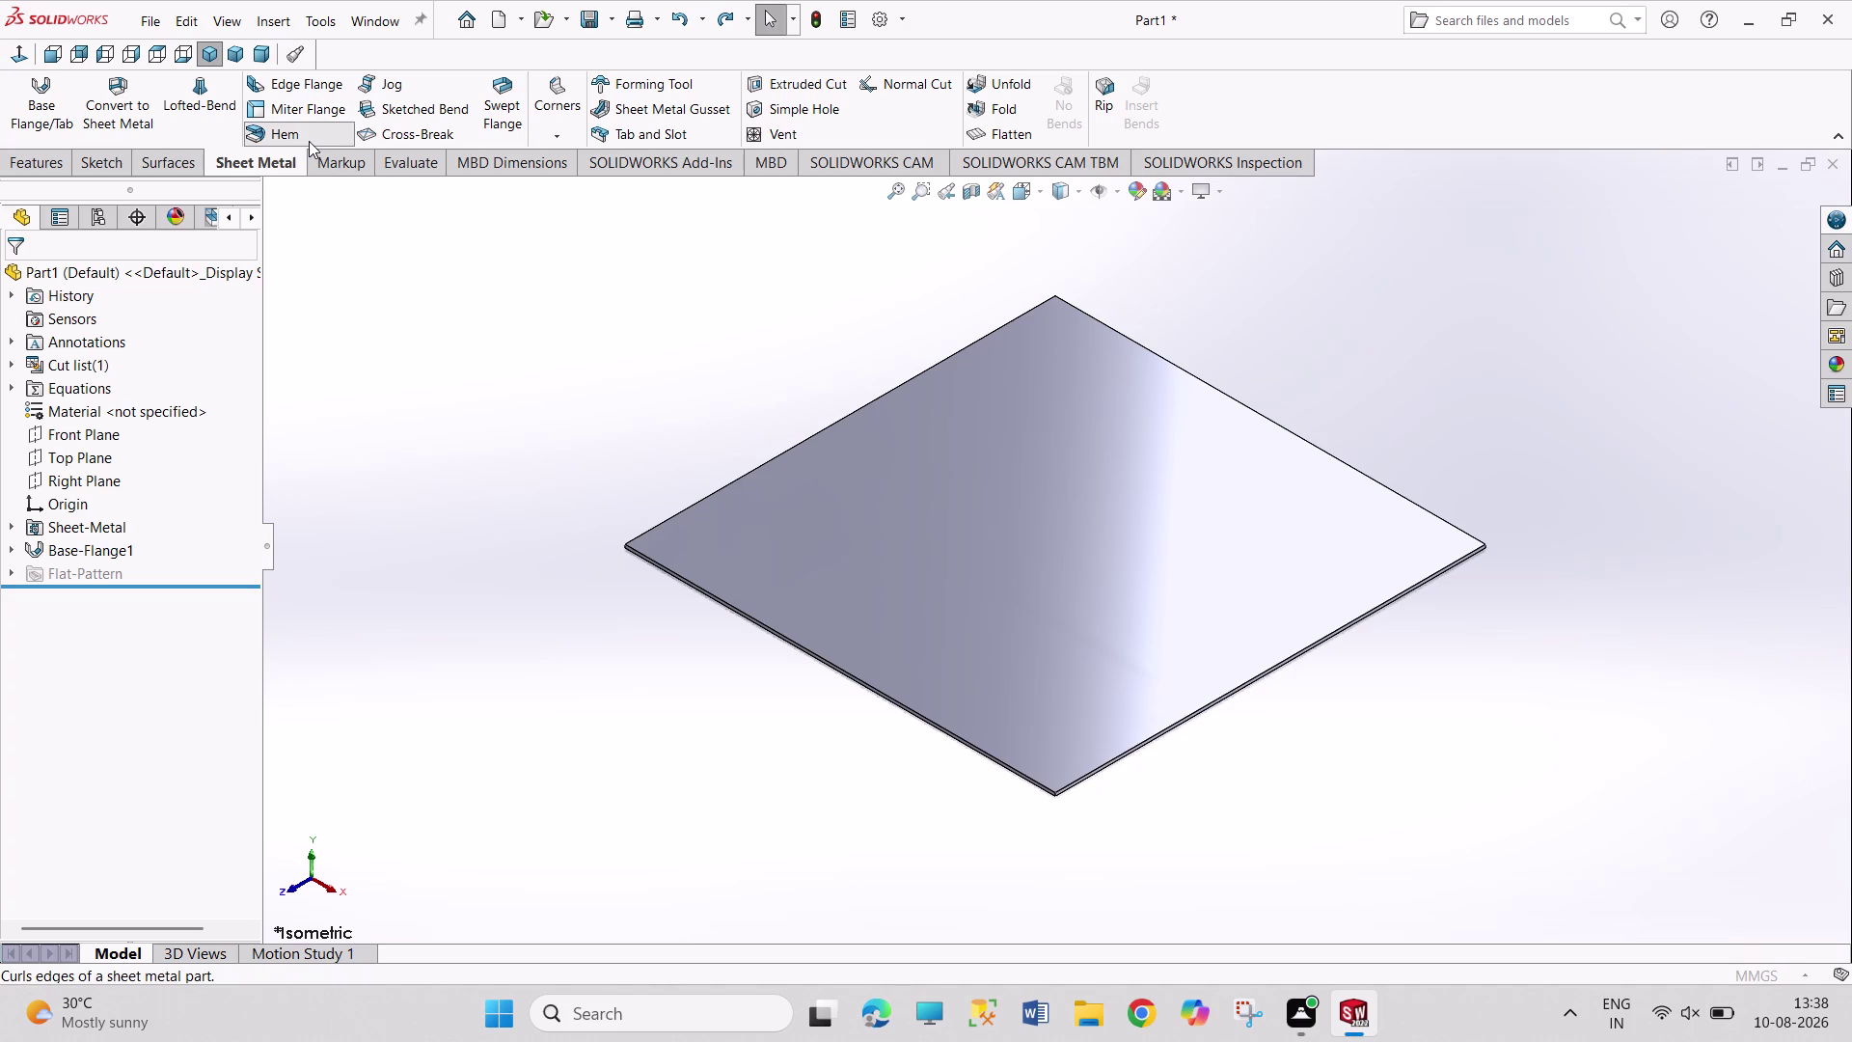
click(308, 141)
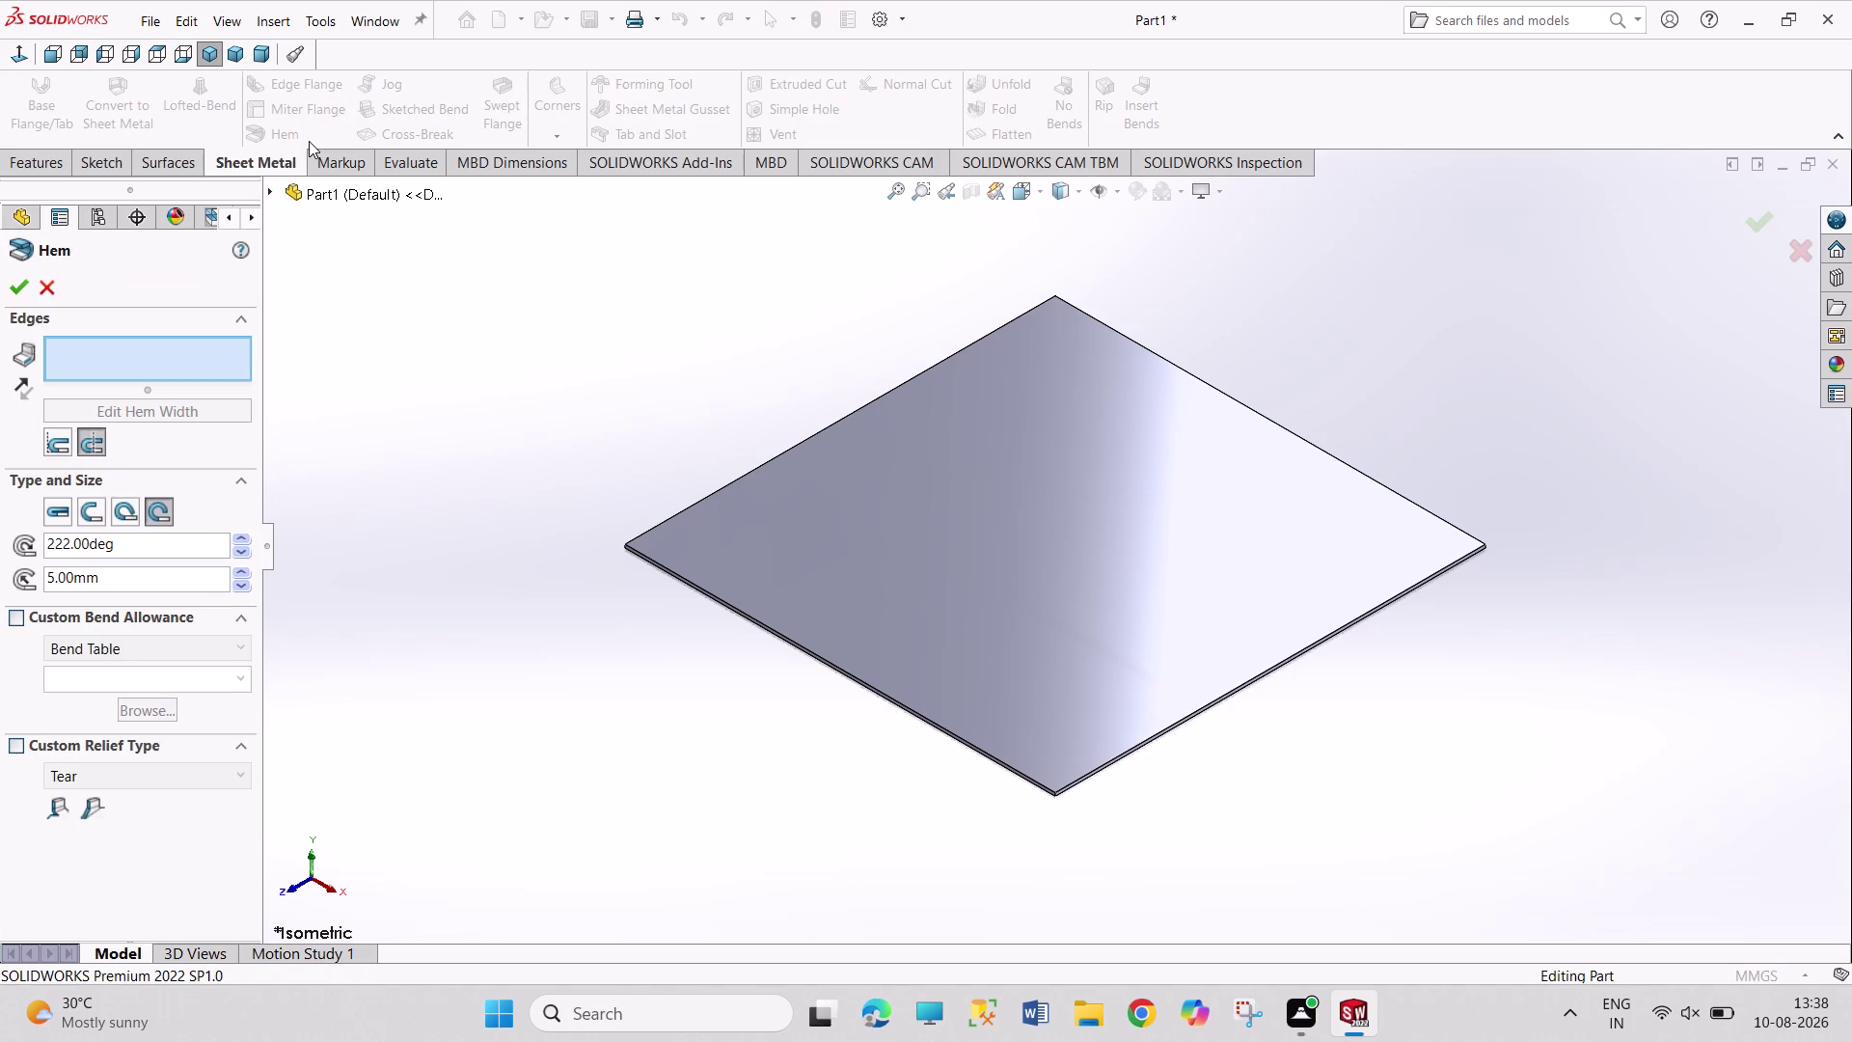
click(825, 659)
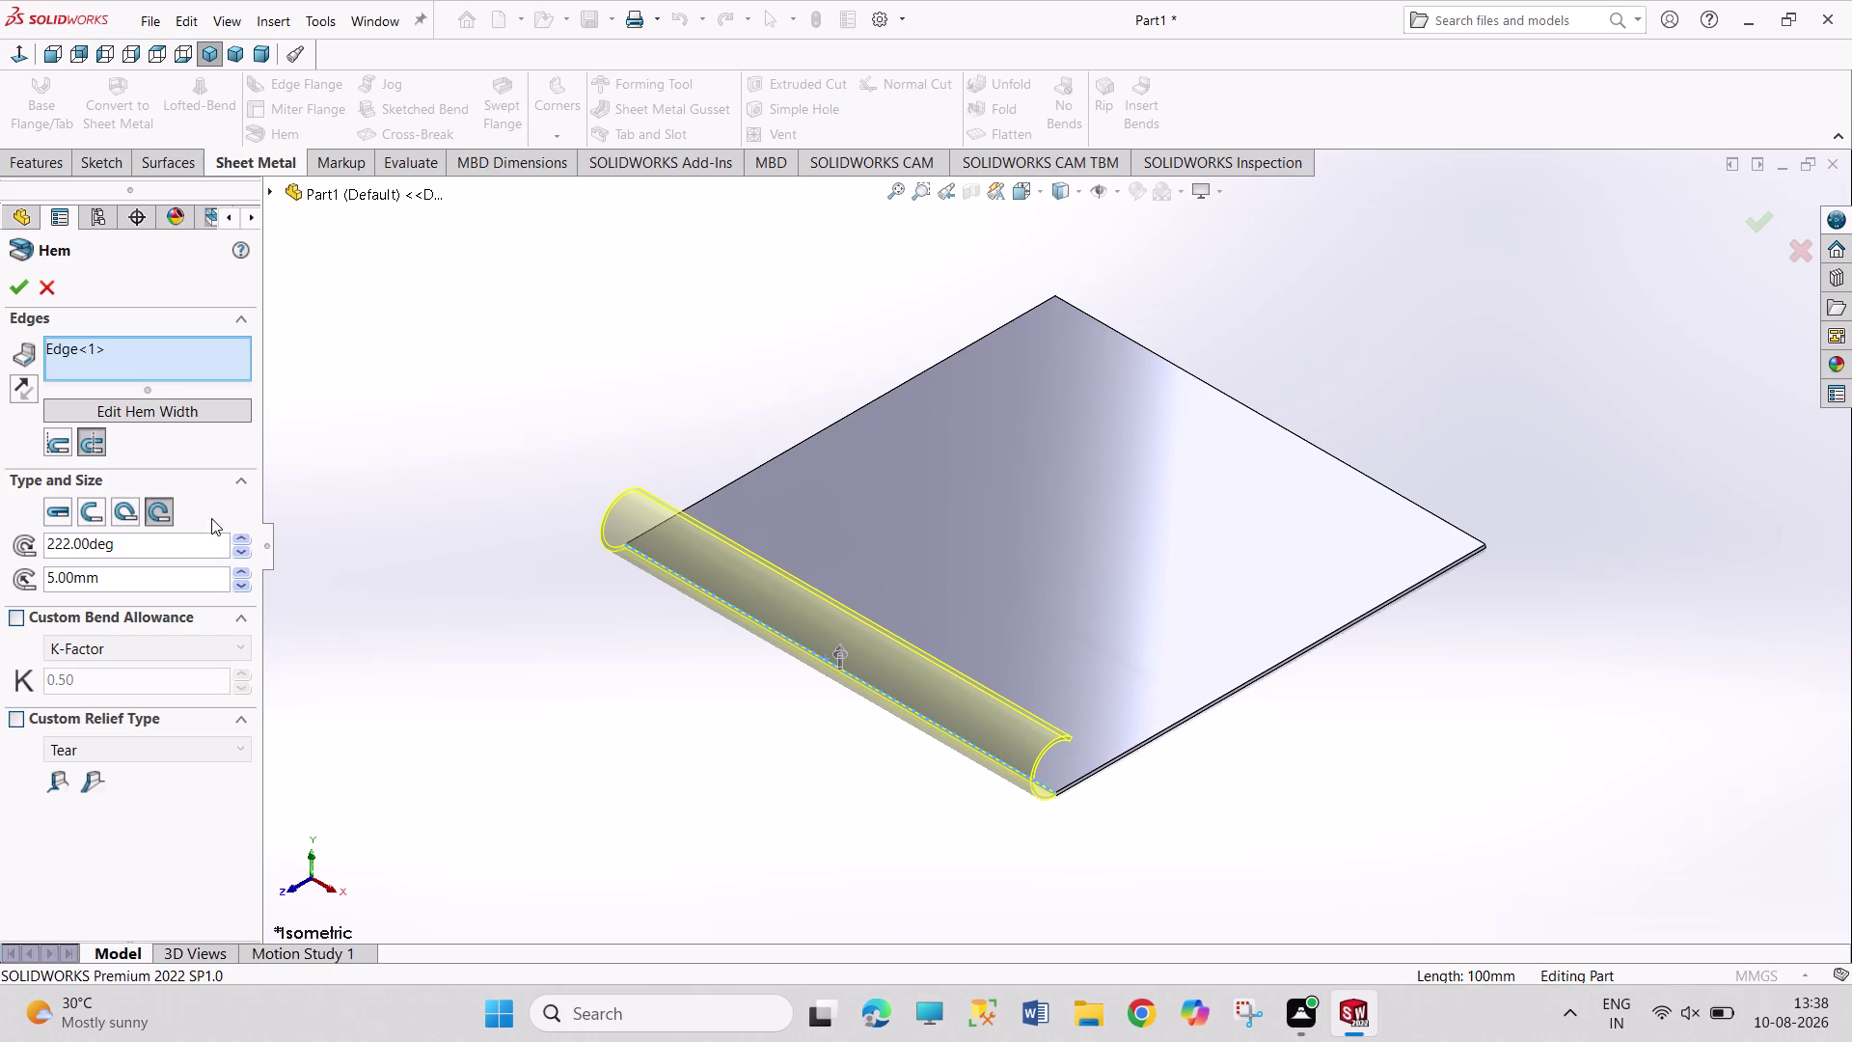
click(58, 288)
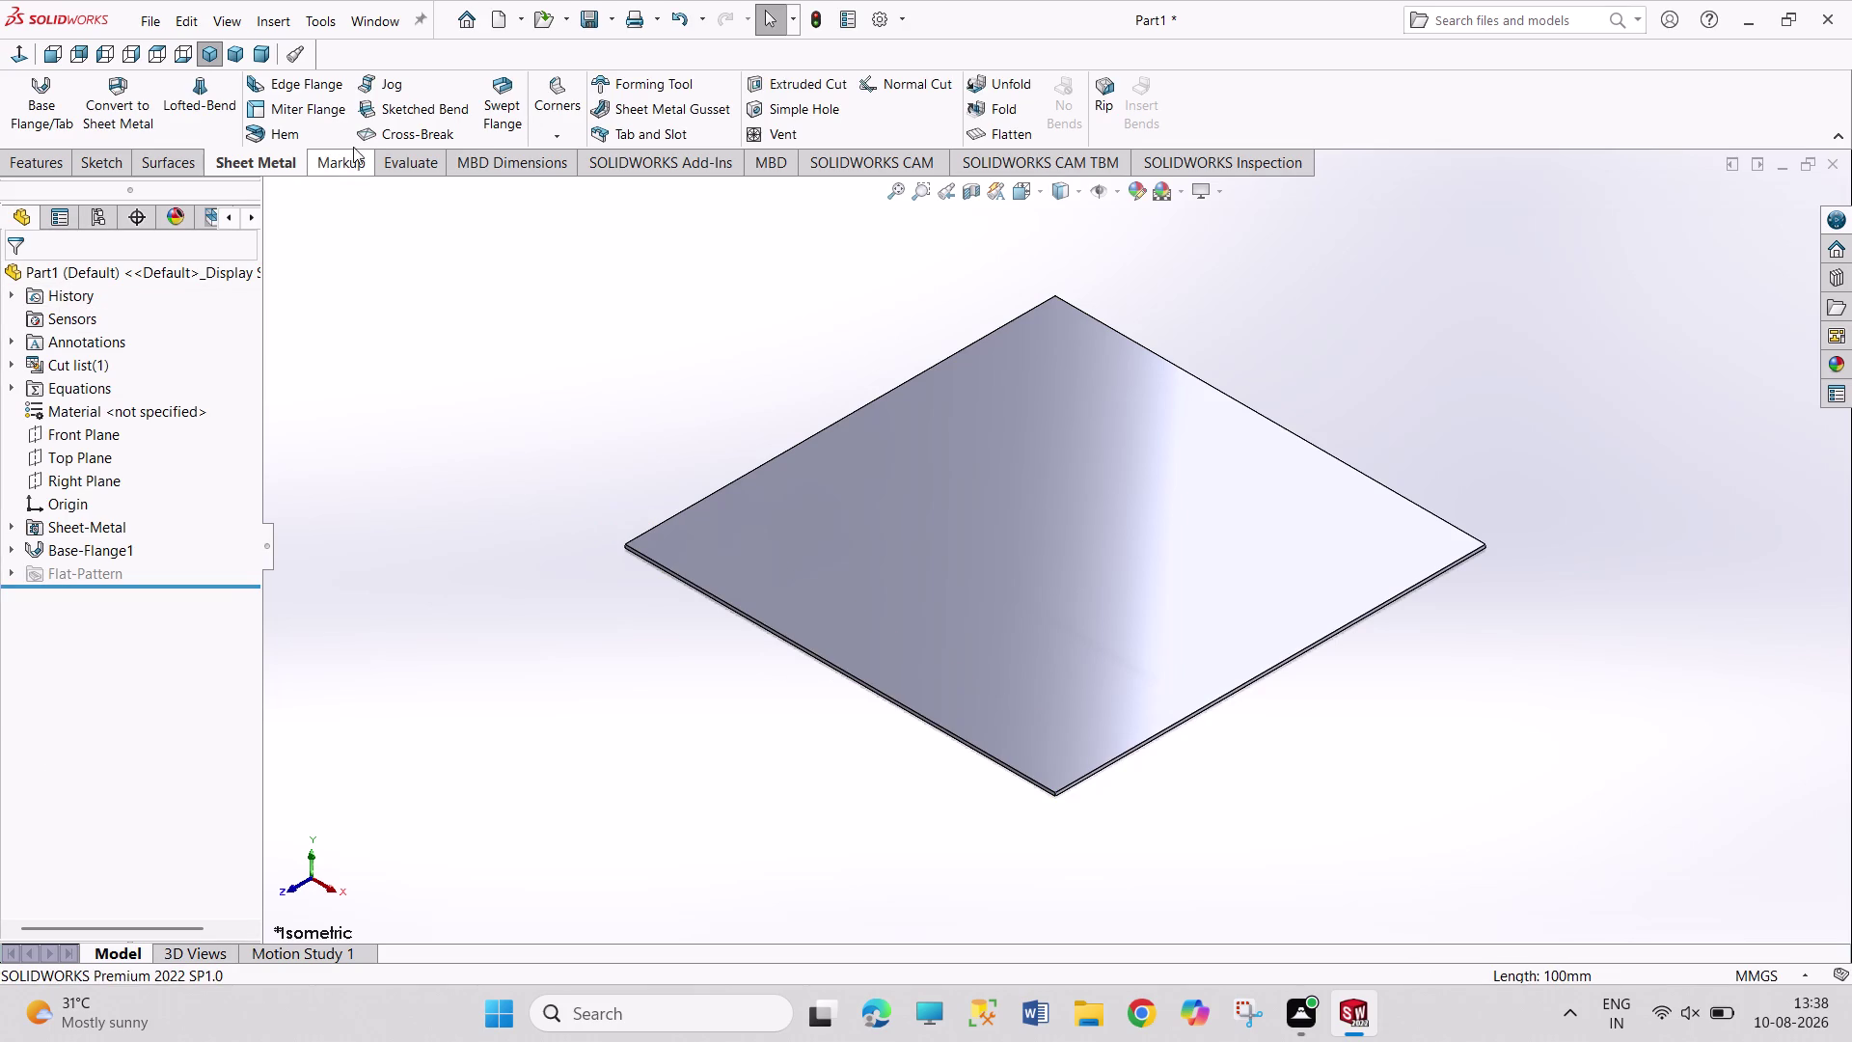
click(297, 80)
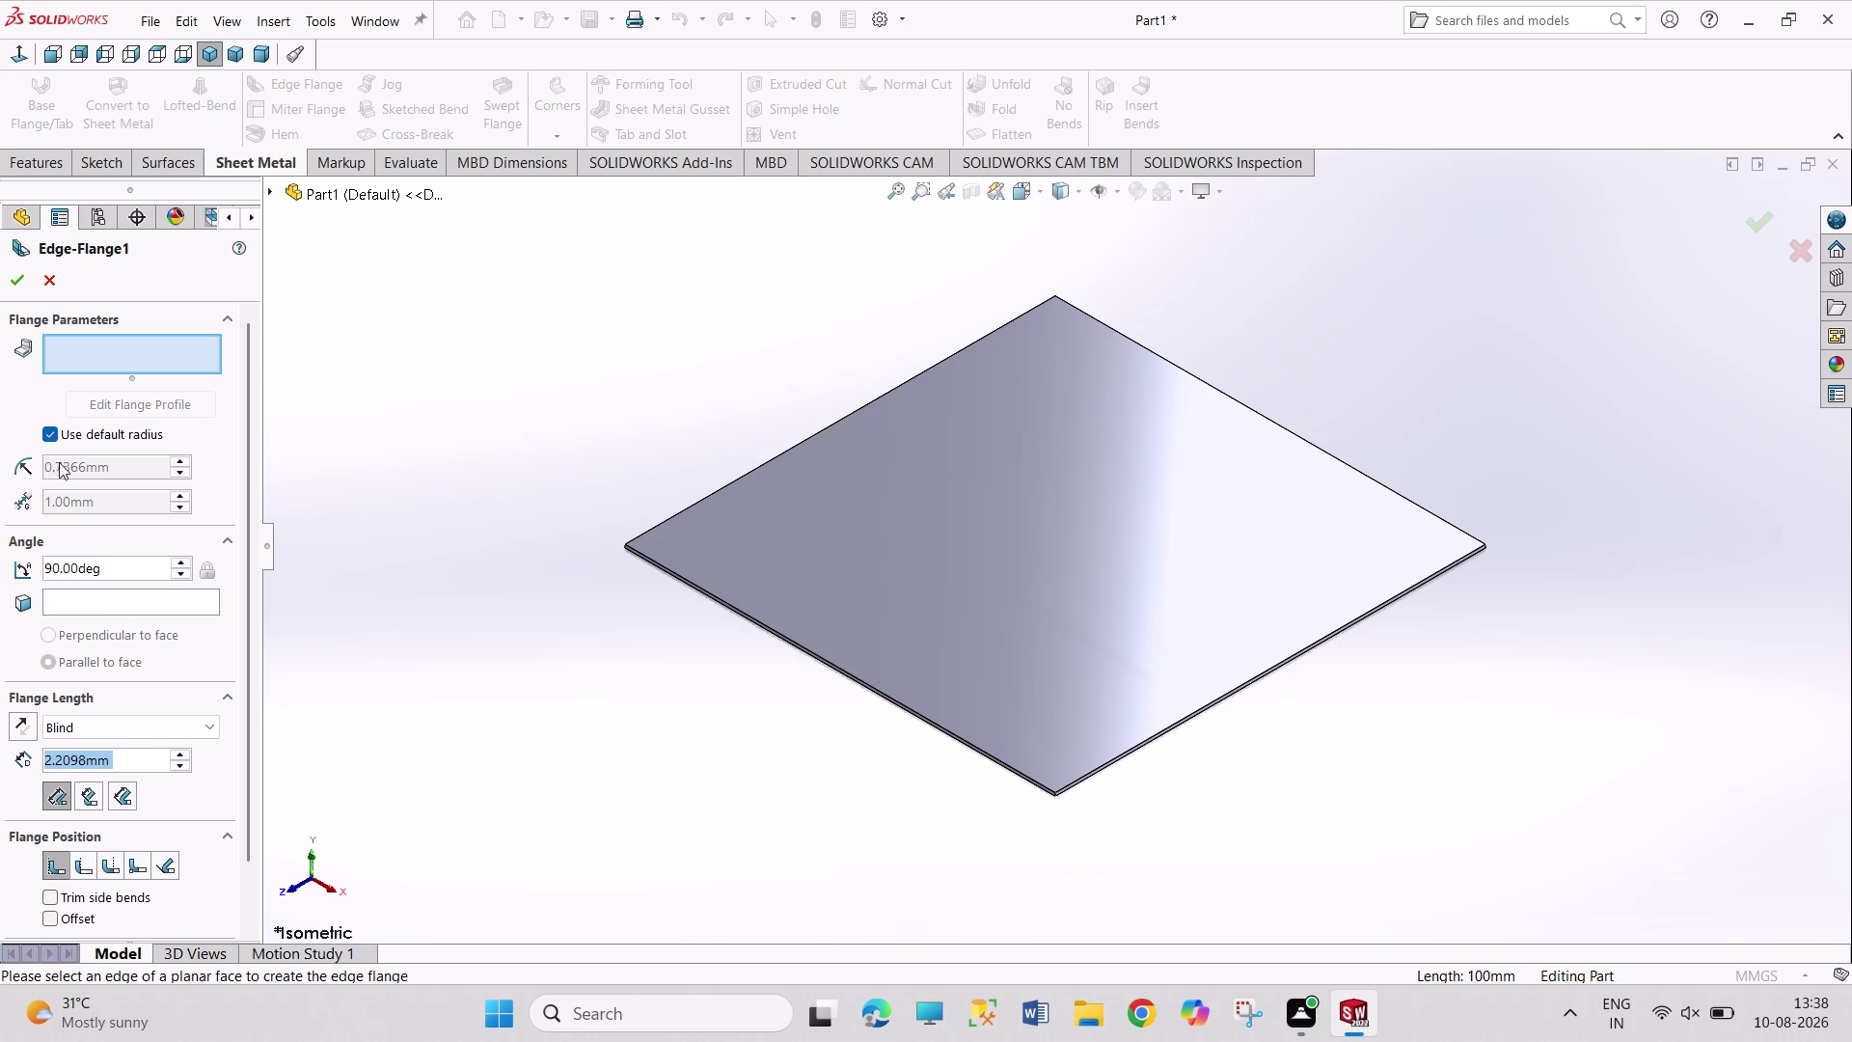
Select the plate's left edge for an edge flange and enter a 100 mm length.
click(21, 466)
click(875, 688)
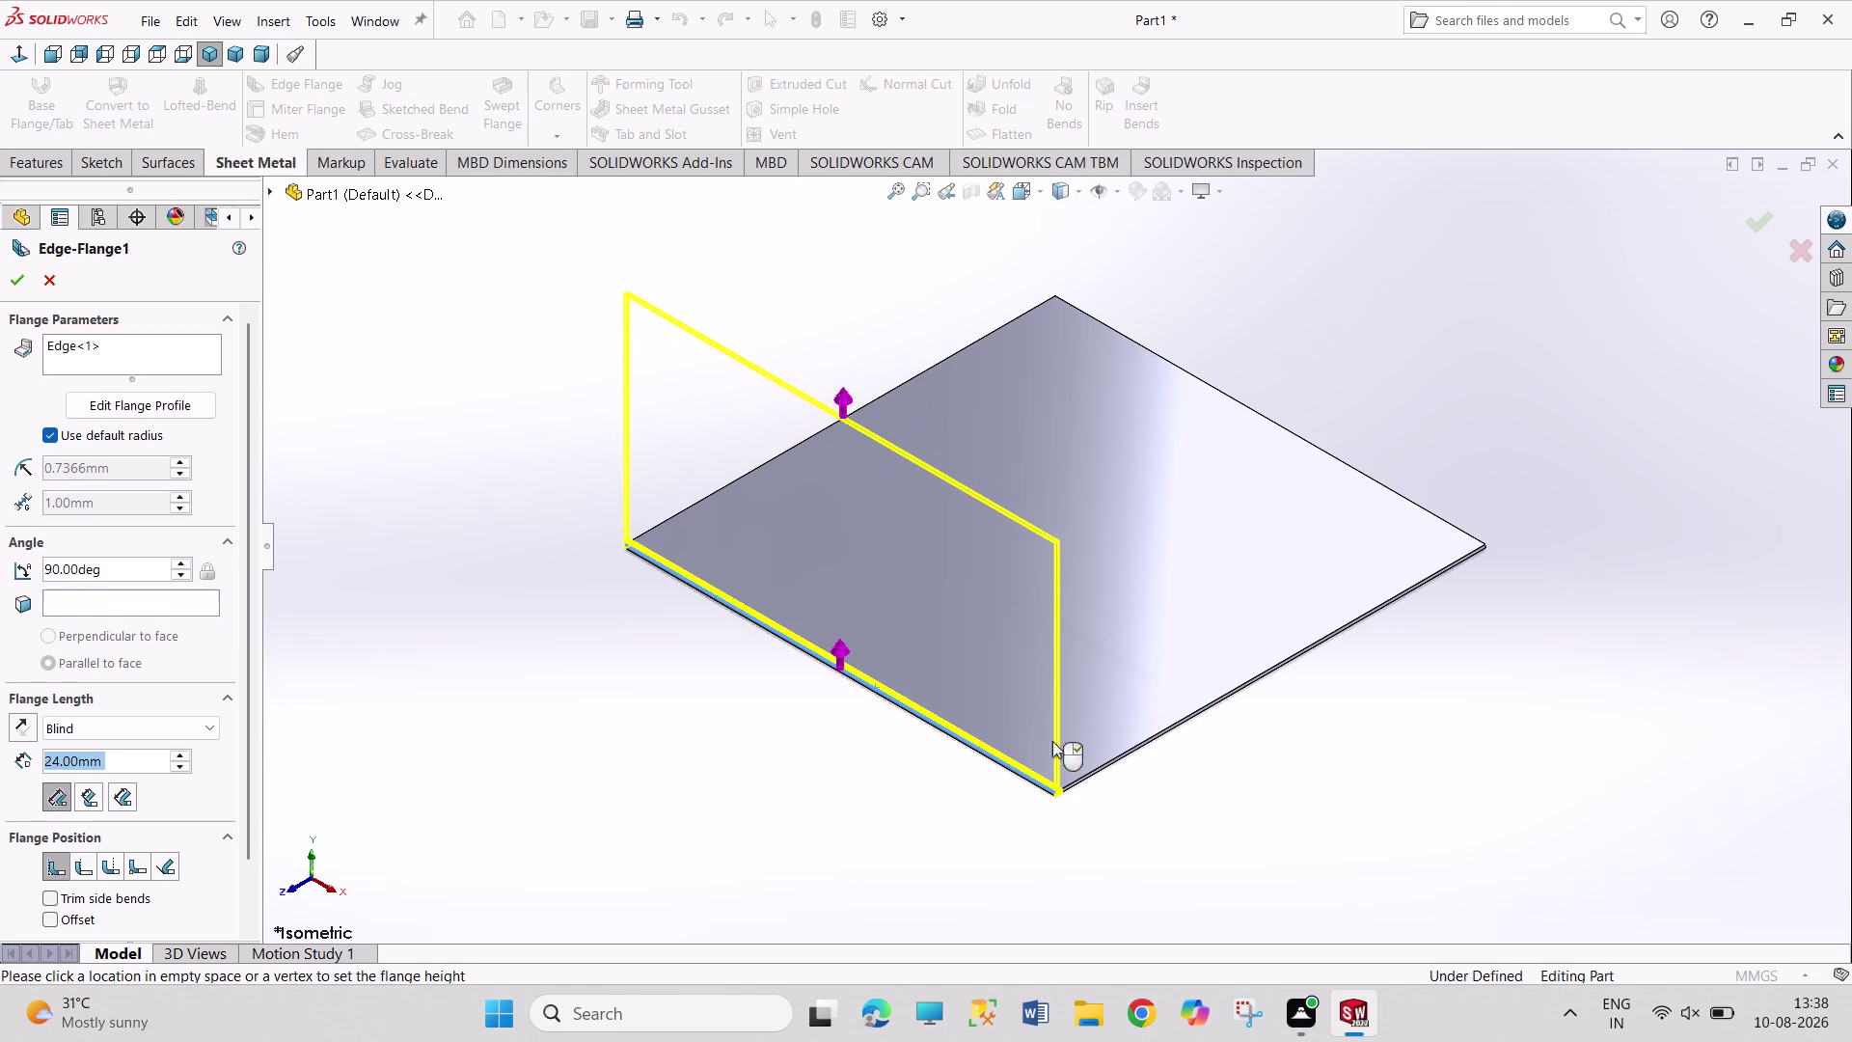
middle_drag(1090, 814, 1006, 811)
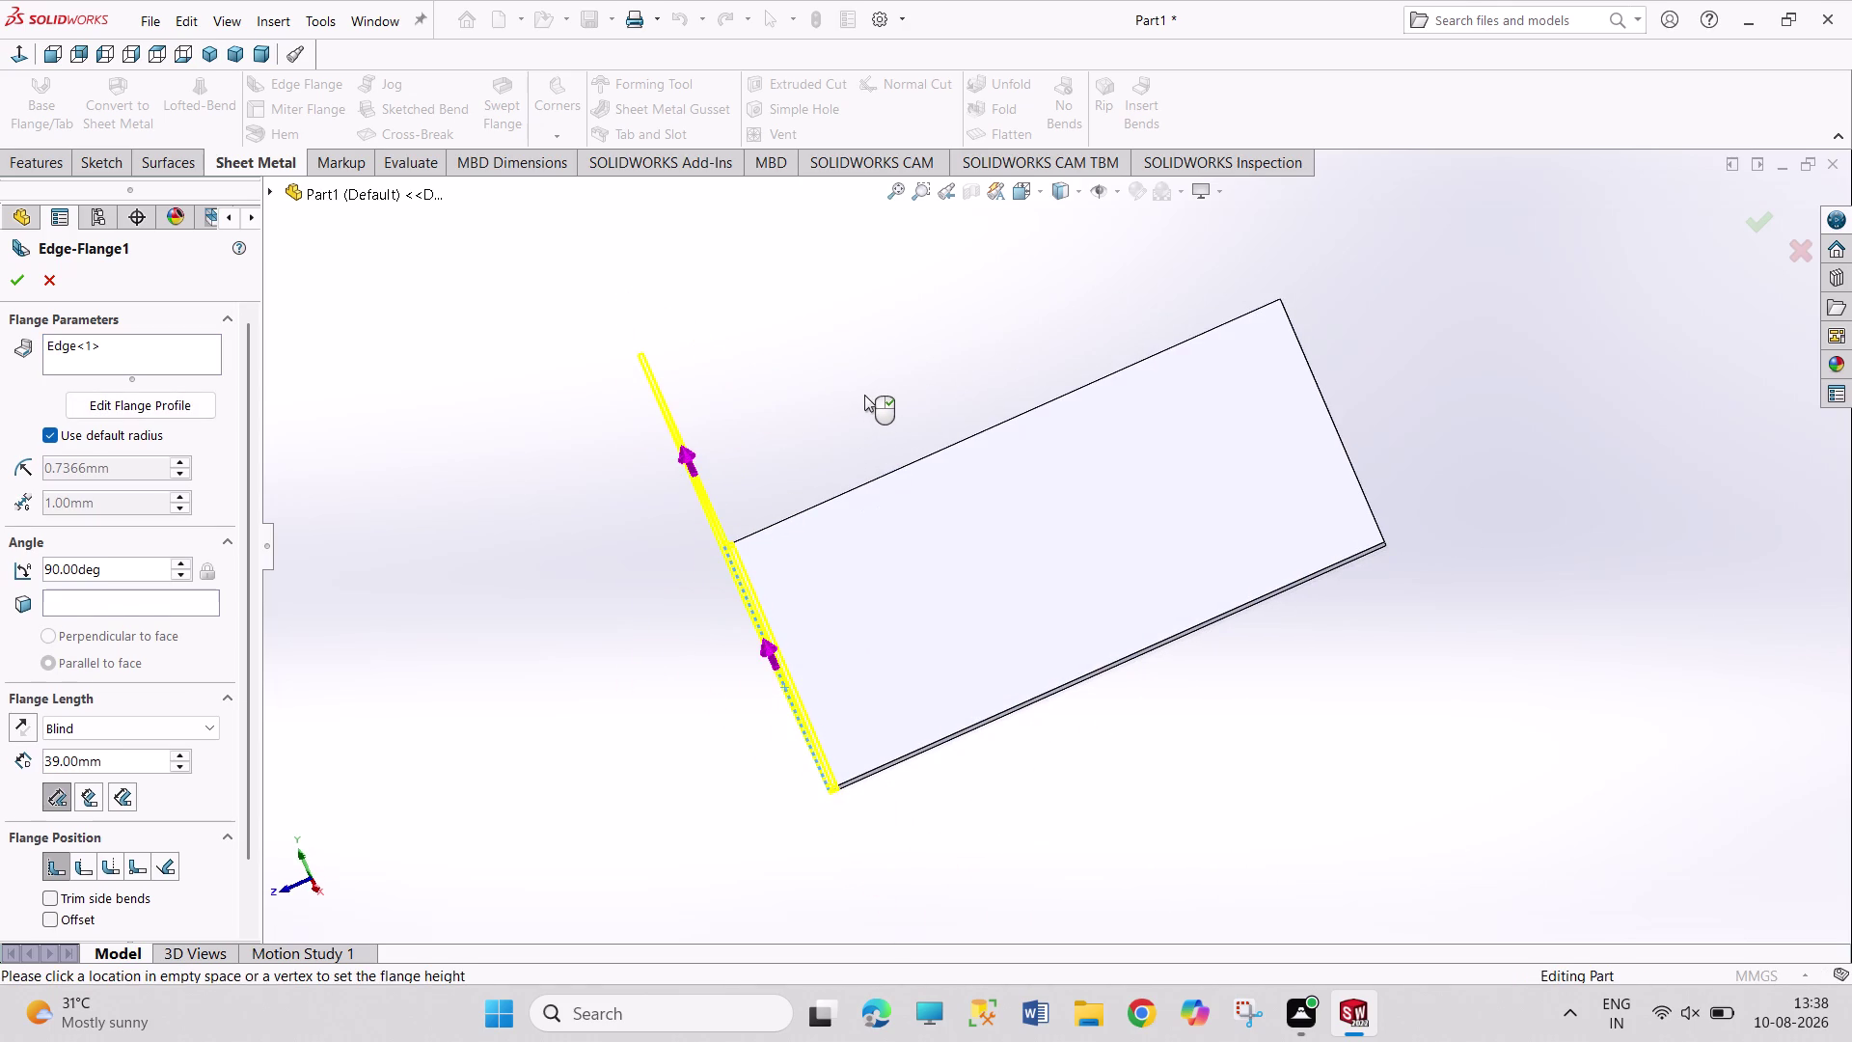
text(100)
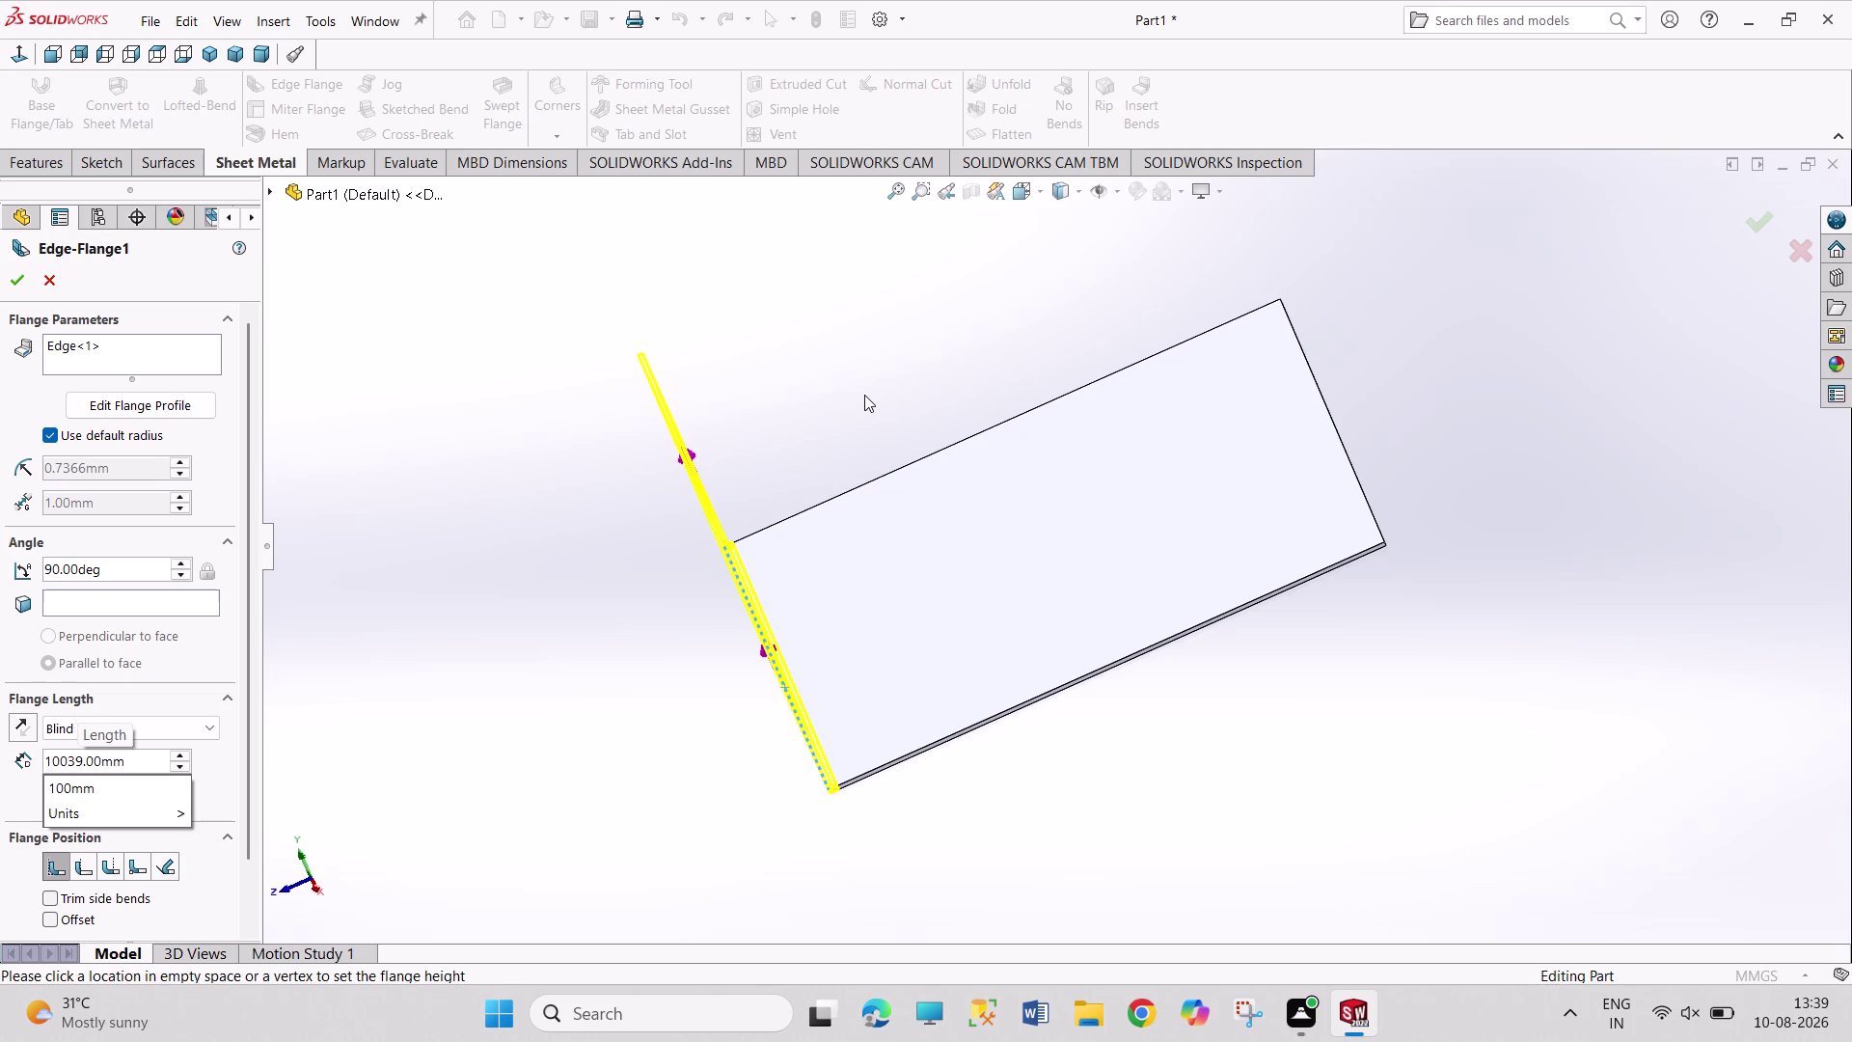
key(Right)
key(Right)
key(BackSpace)
key(BackSpace)
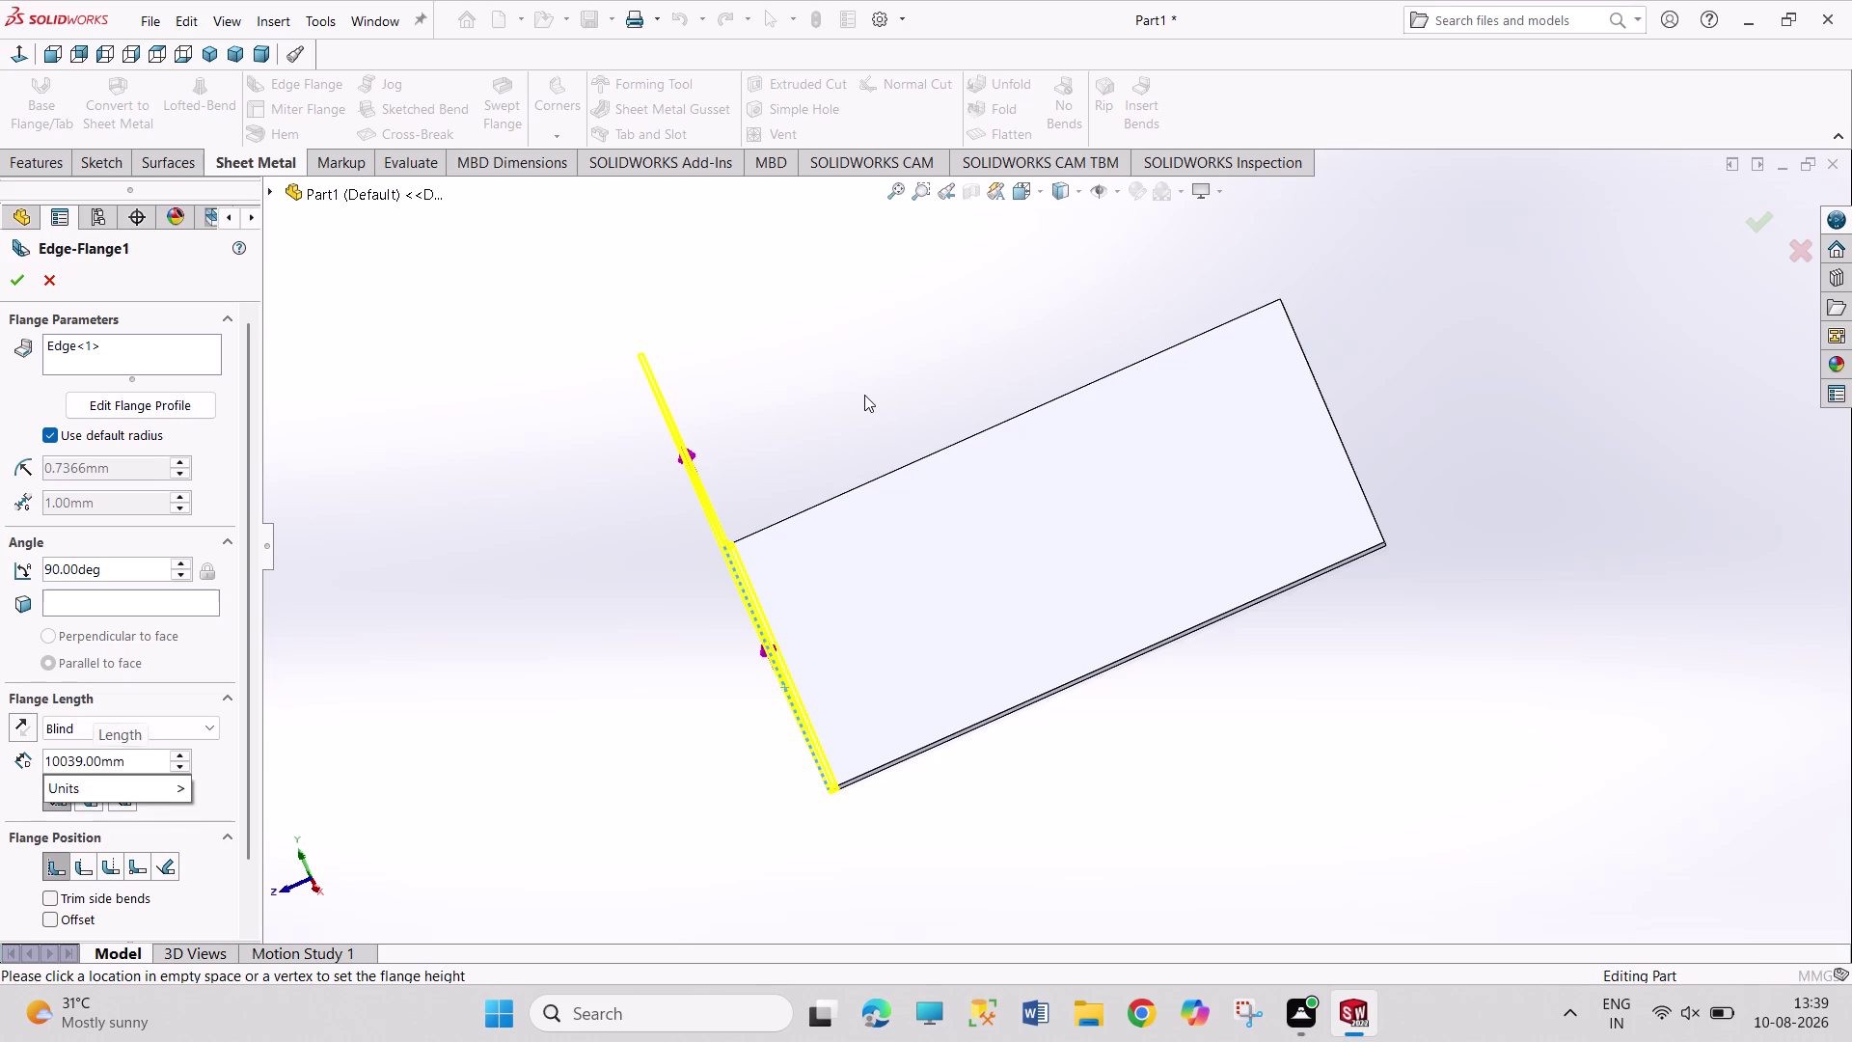
key(period)
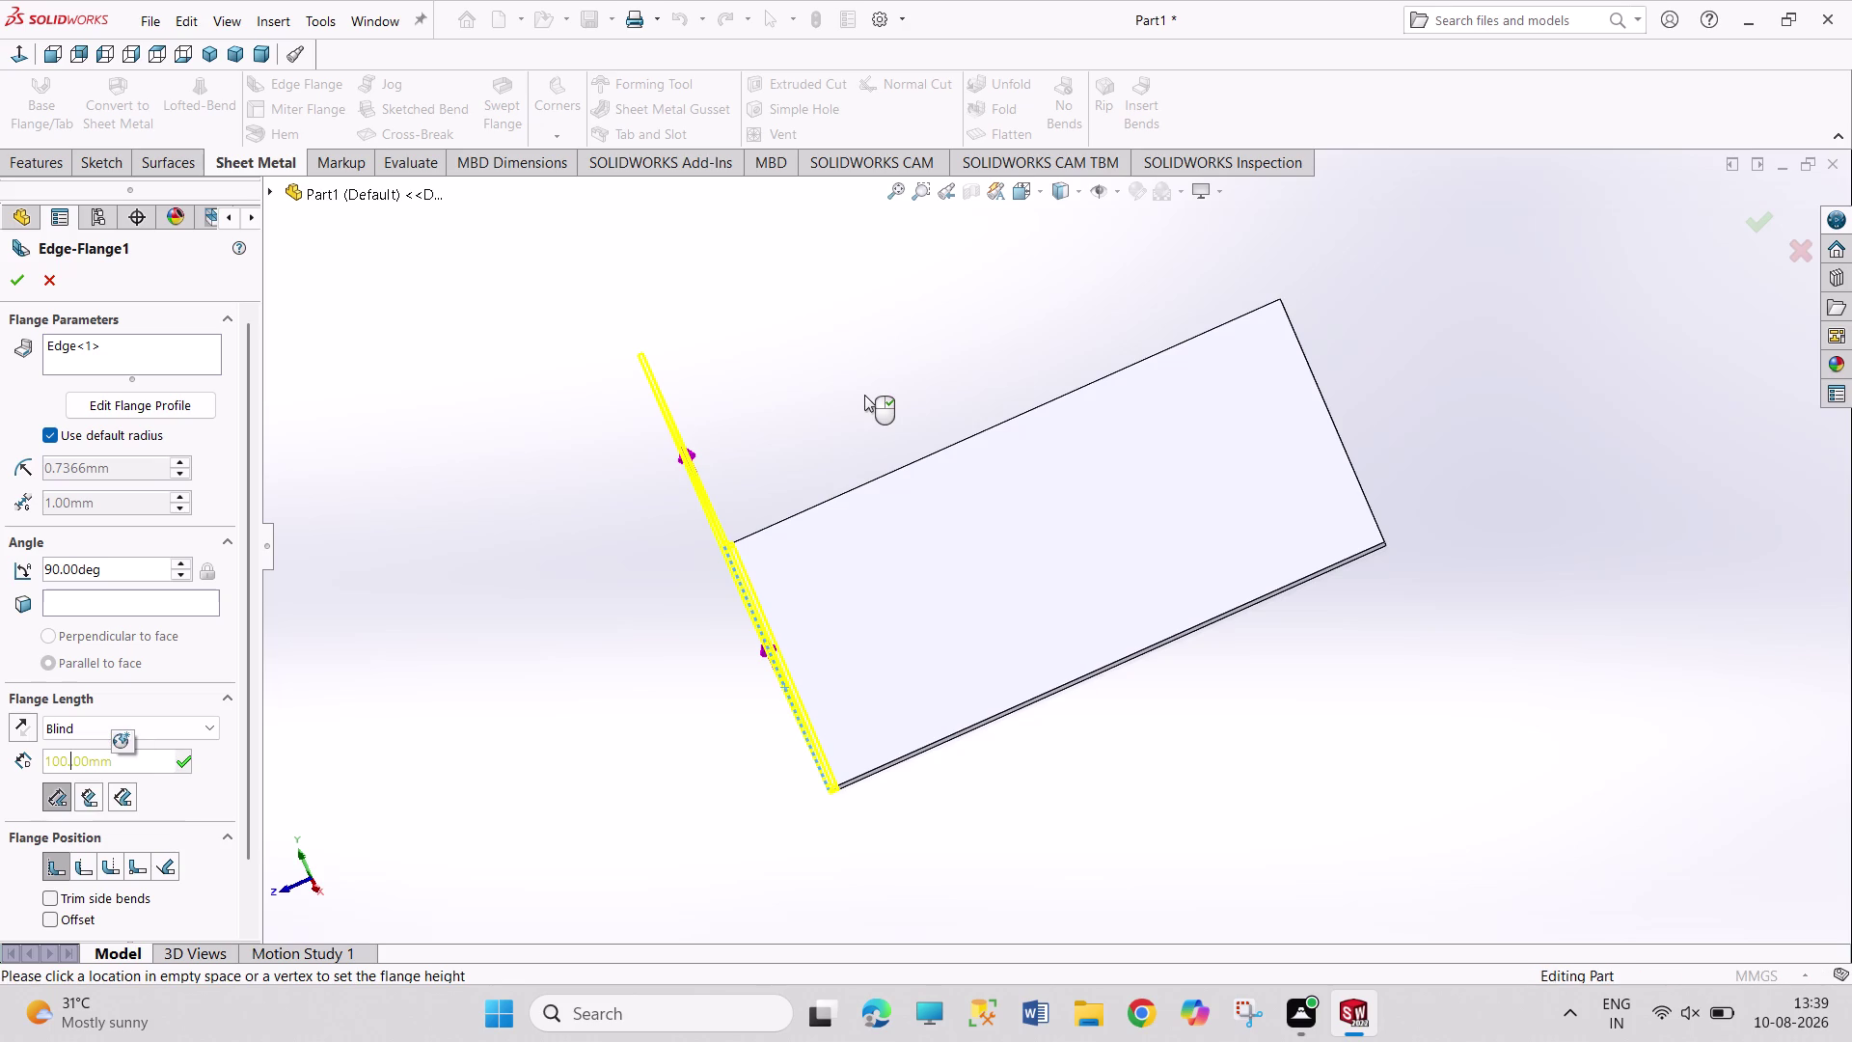
key(Return)
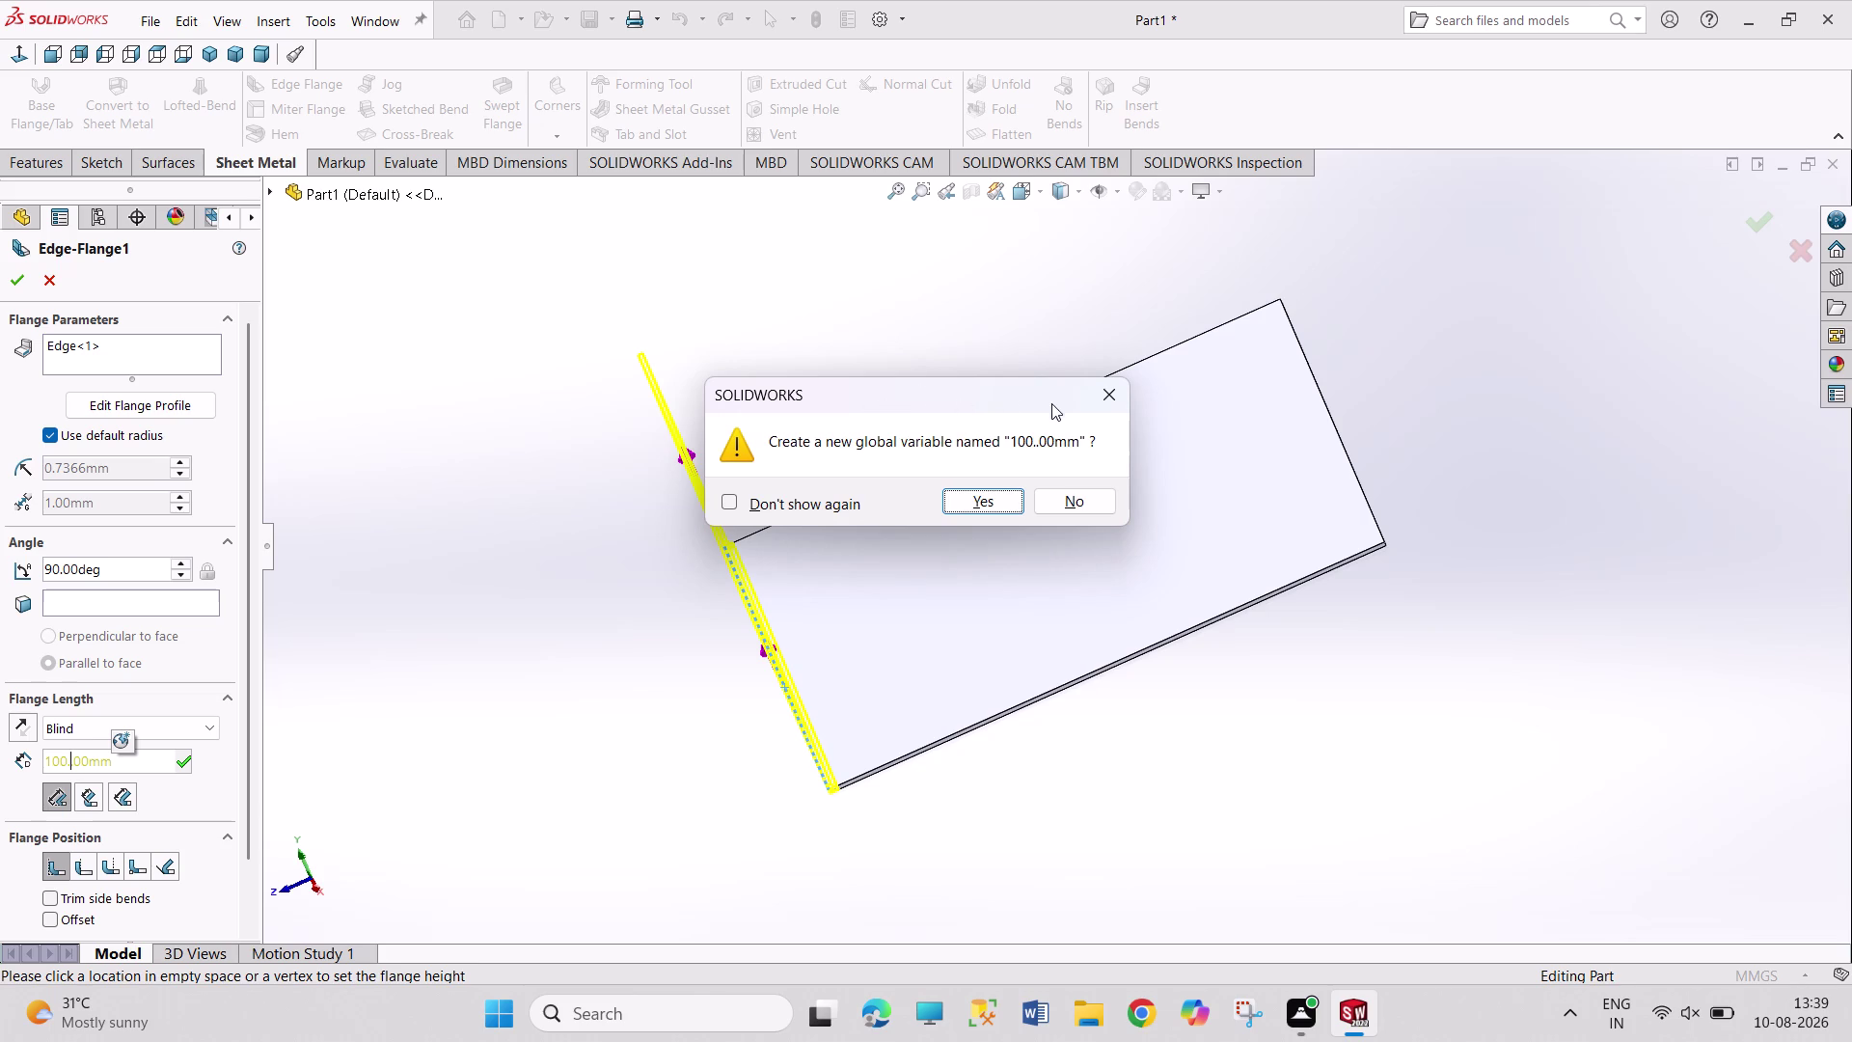
click(1072, 502)
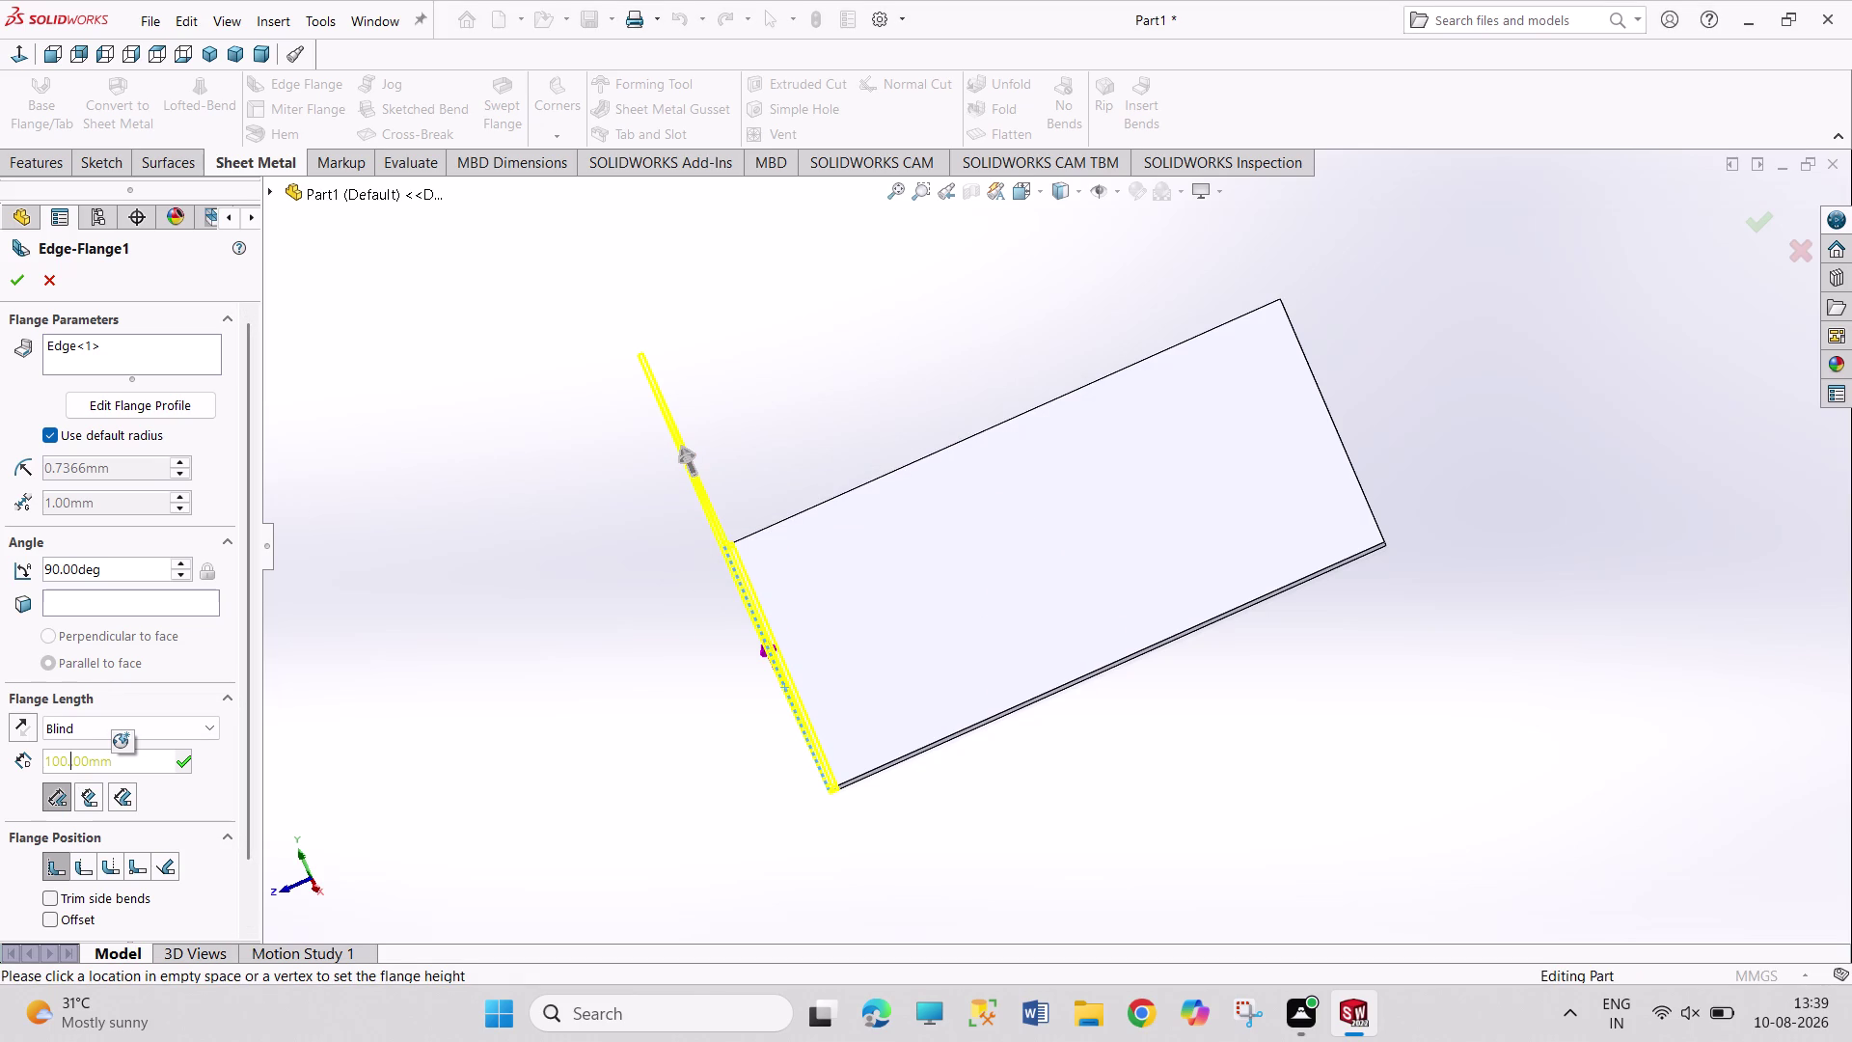
Re-enter the 100 mm flange length, decline the global variable, and cancel the flange.
key(BackSpace)
click(123, 769)
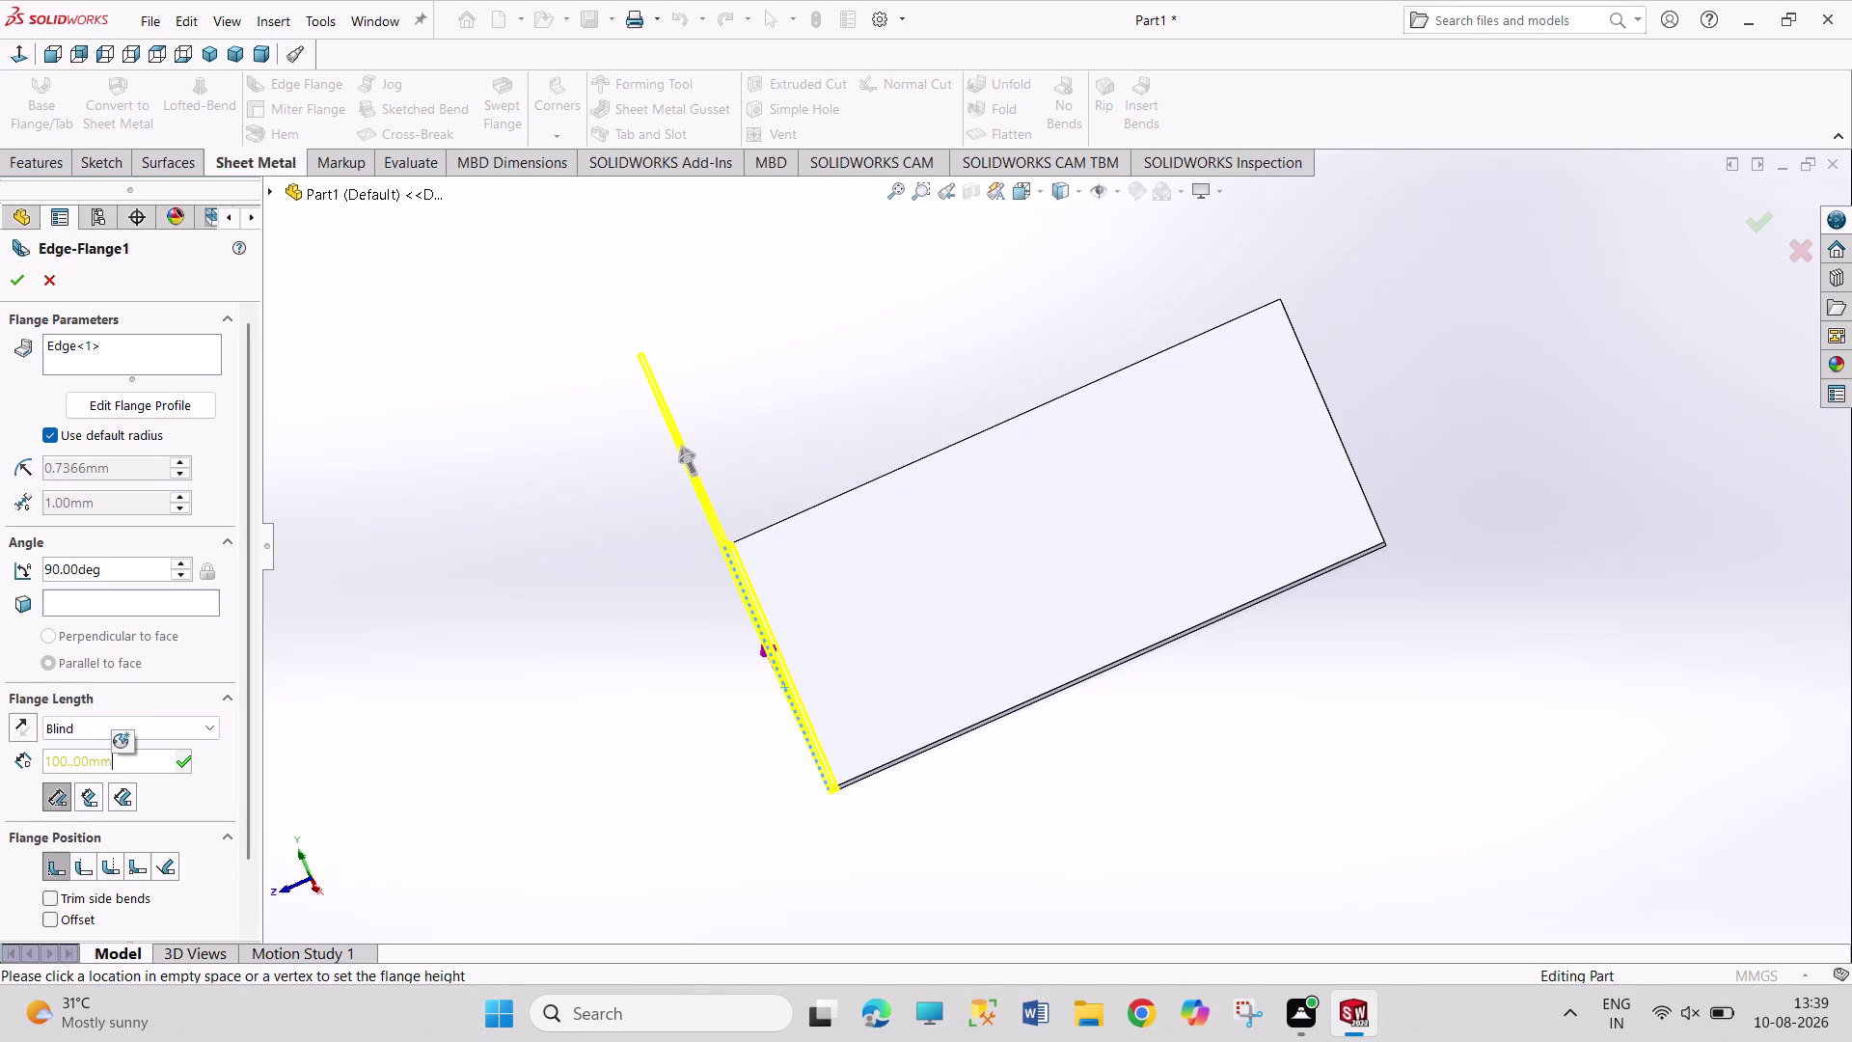
drag(123, 769, 0, 768)
click(131, 763)
click(131, 763)
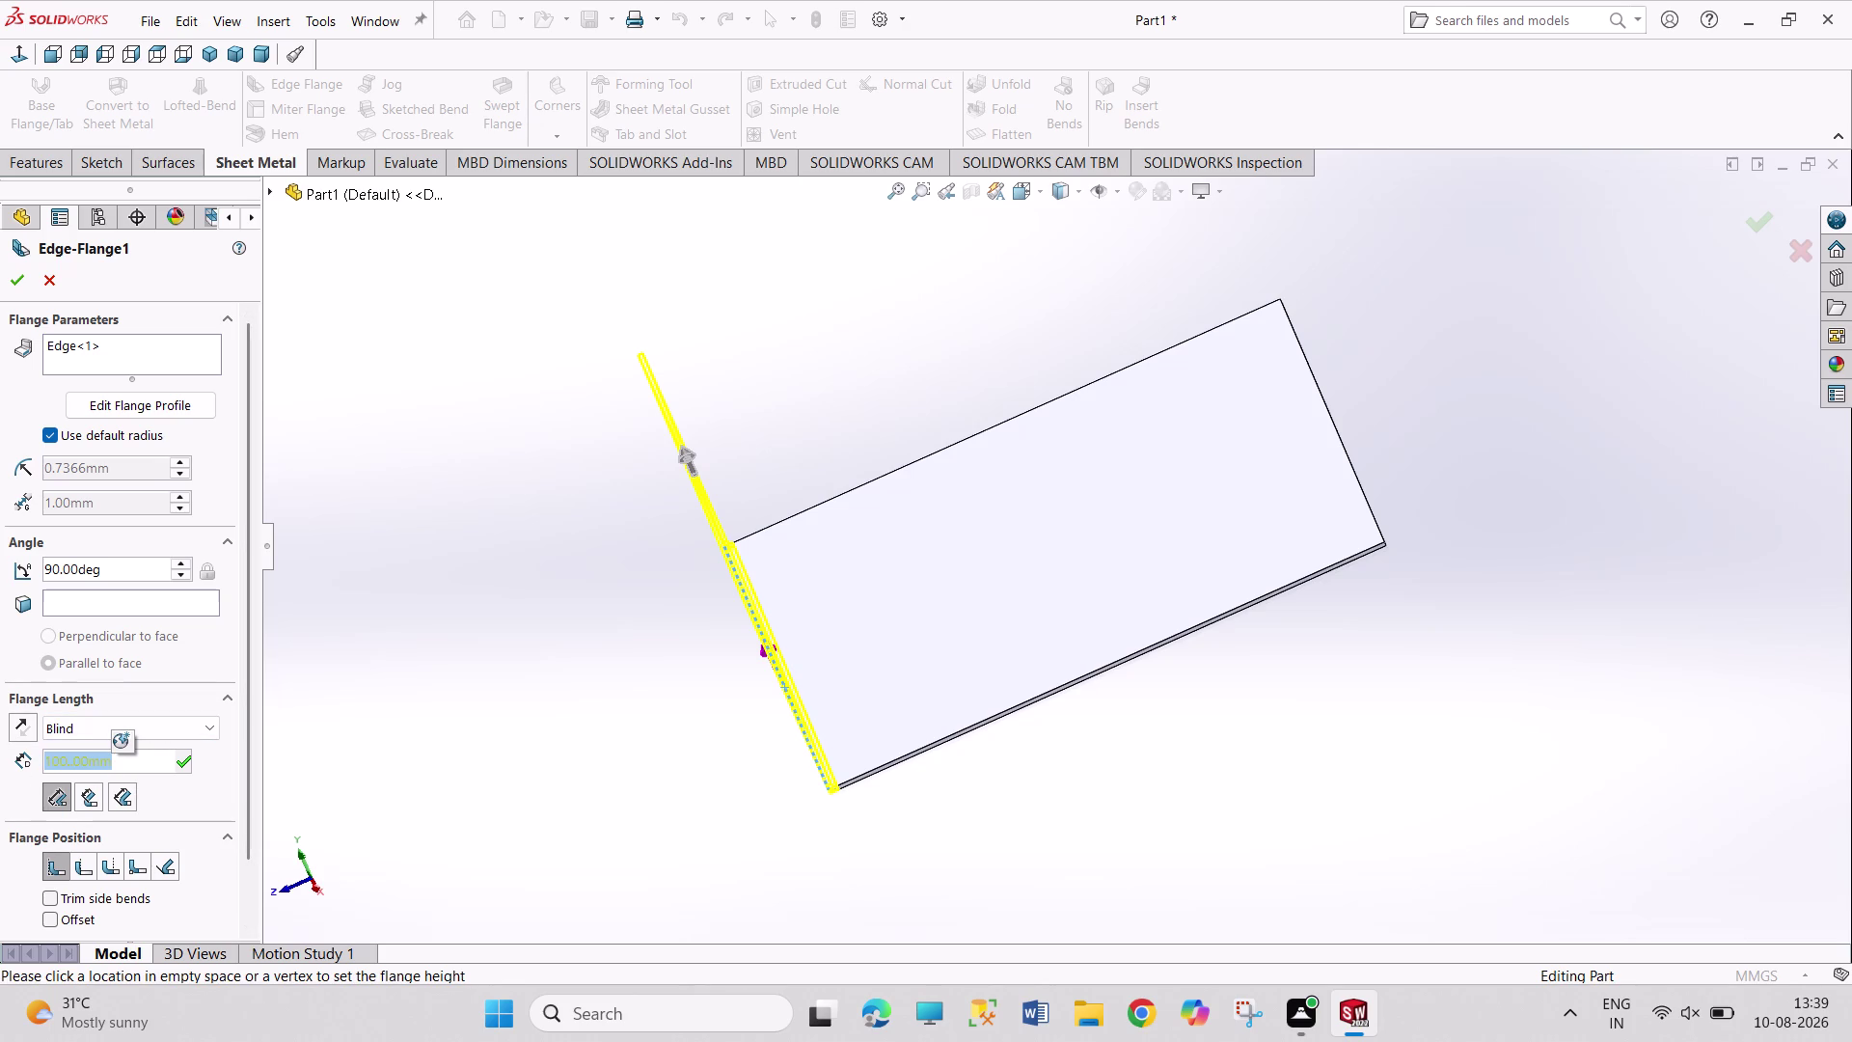
text(100)
key(Return)
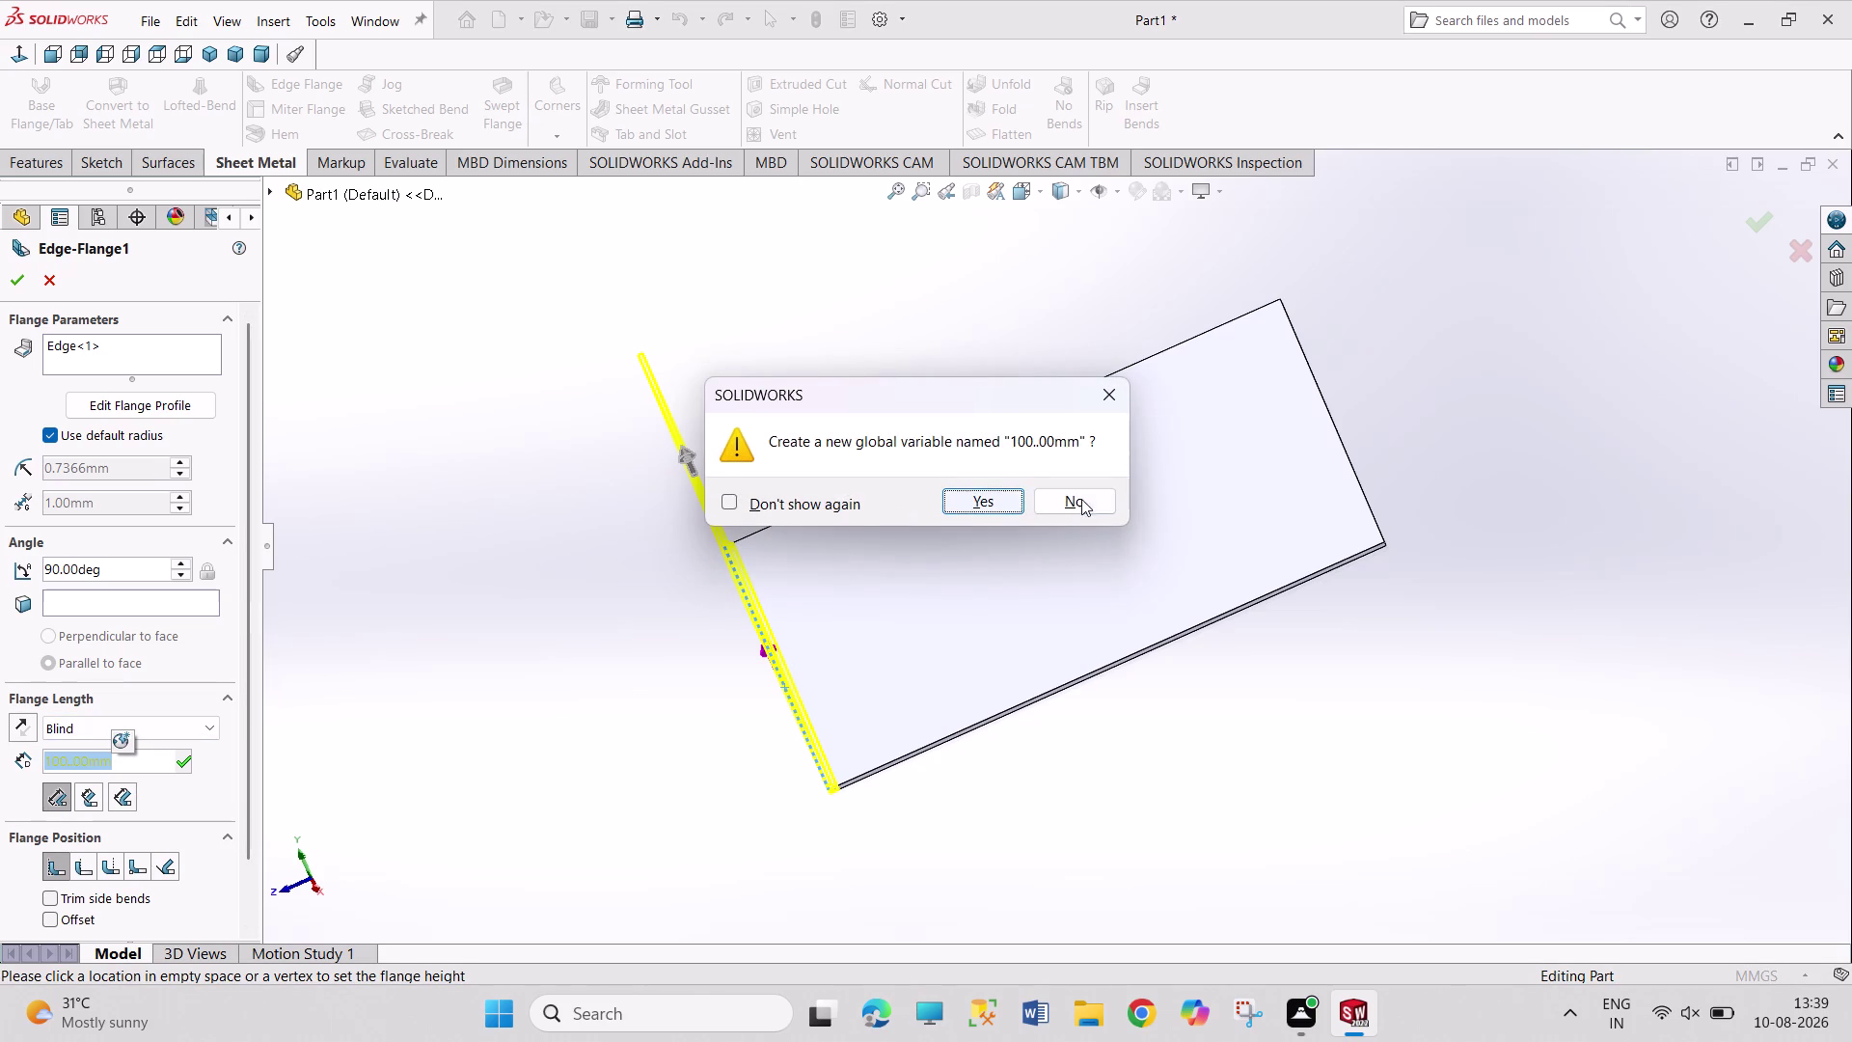
click(1083, 495)
click(54, 281)
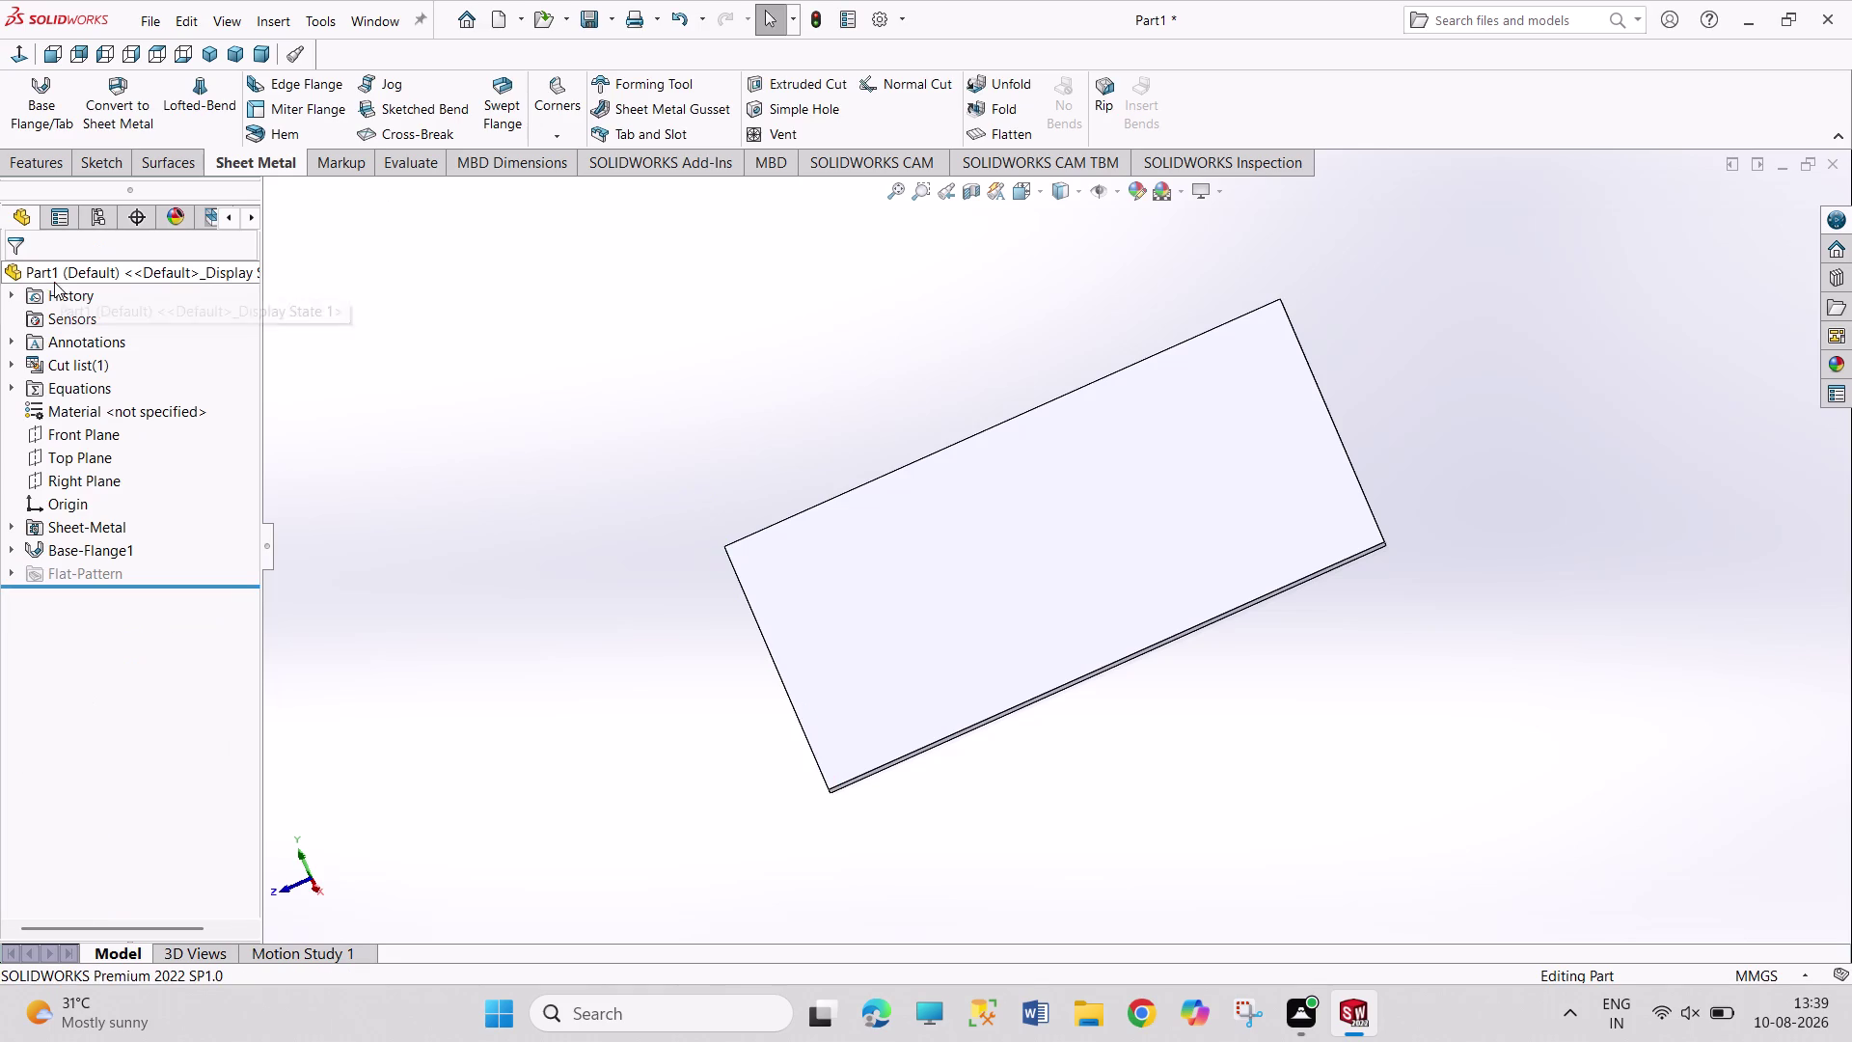
click(325, 86)
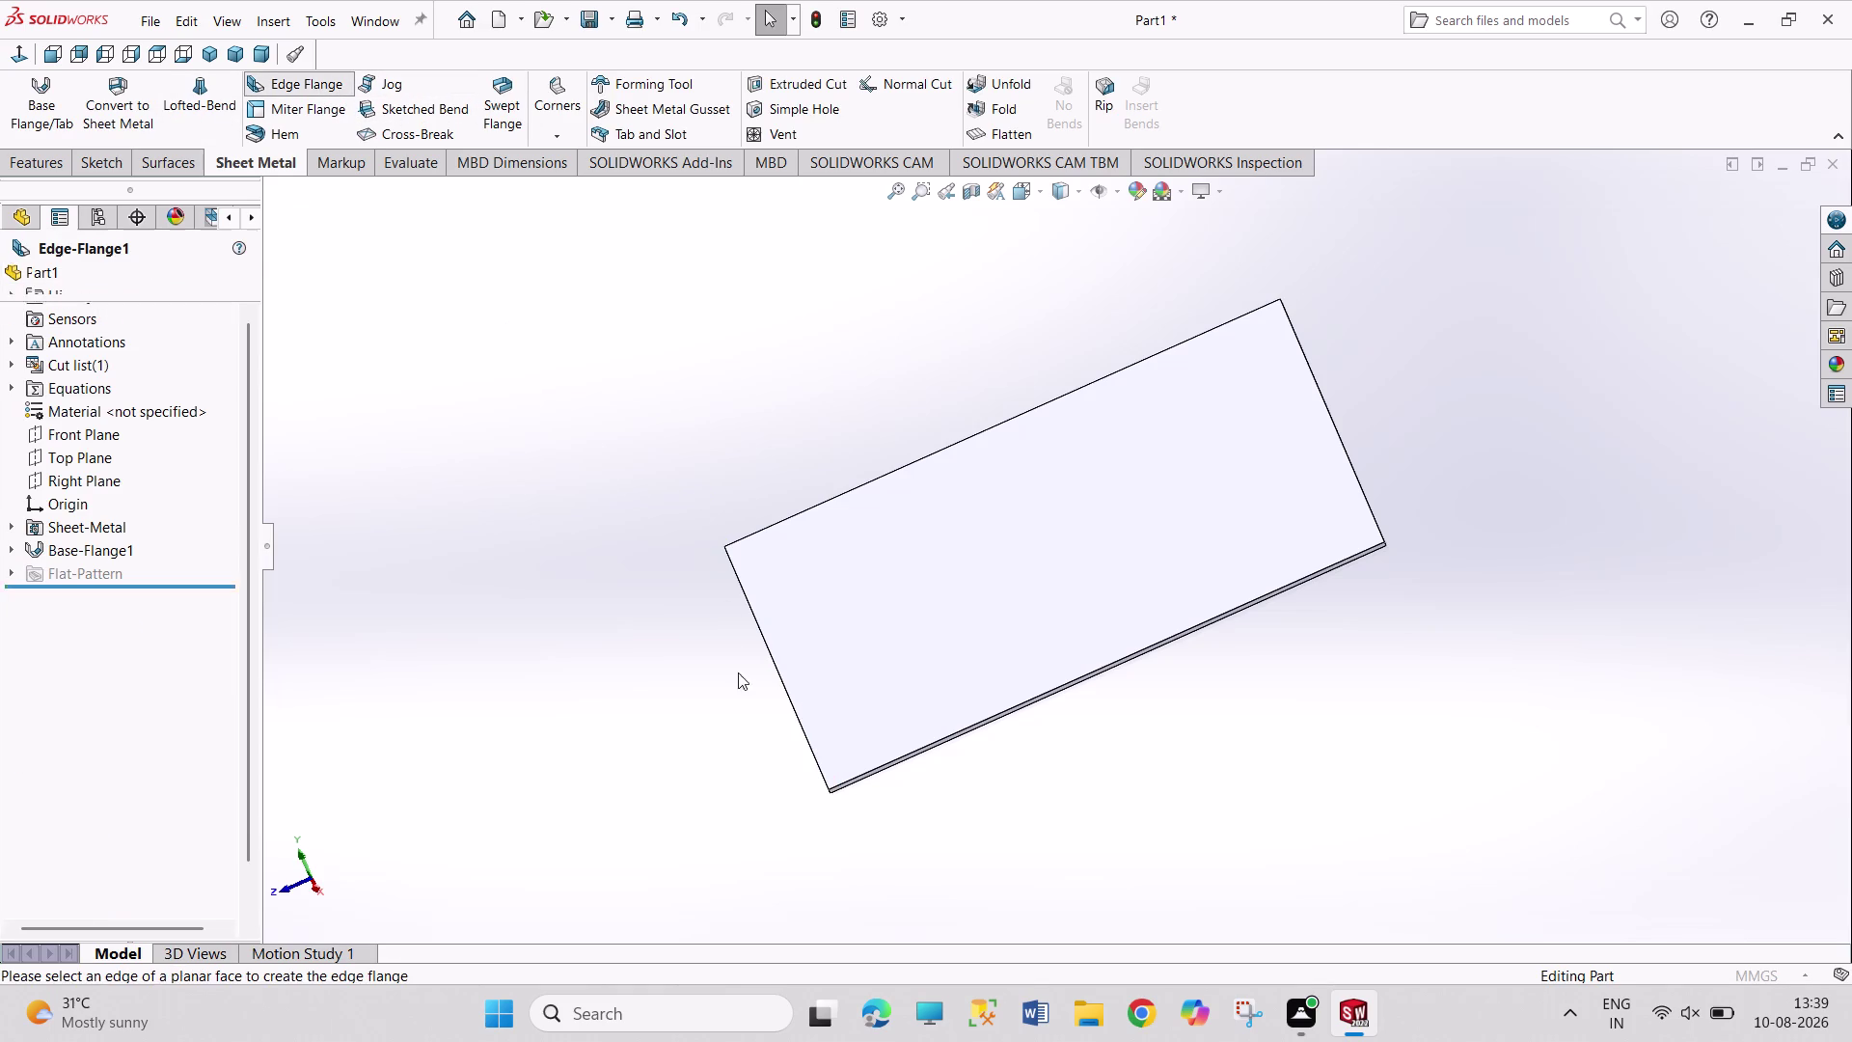
Select the plate's front edge and set the edge flange length to 100 mm.
middle_drag(760, 708, 797, 656)
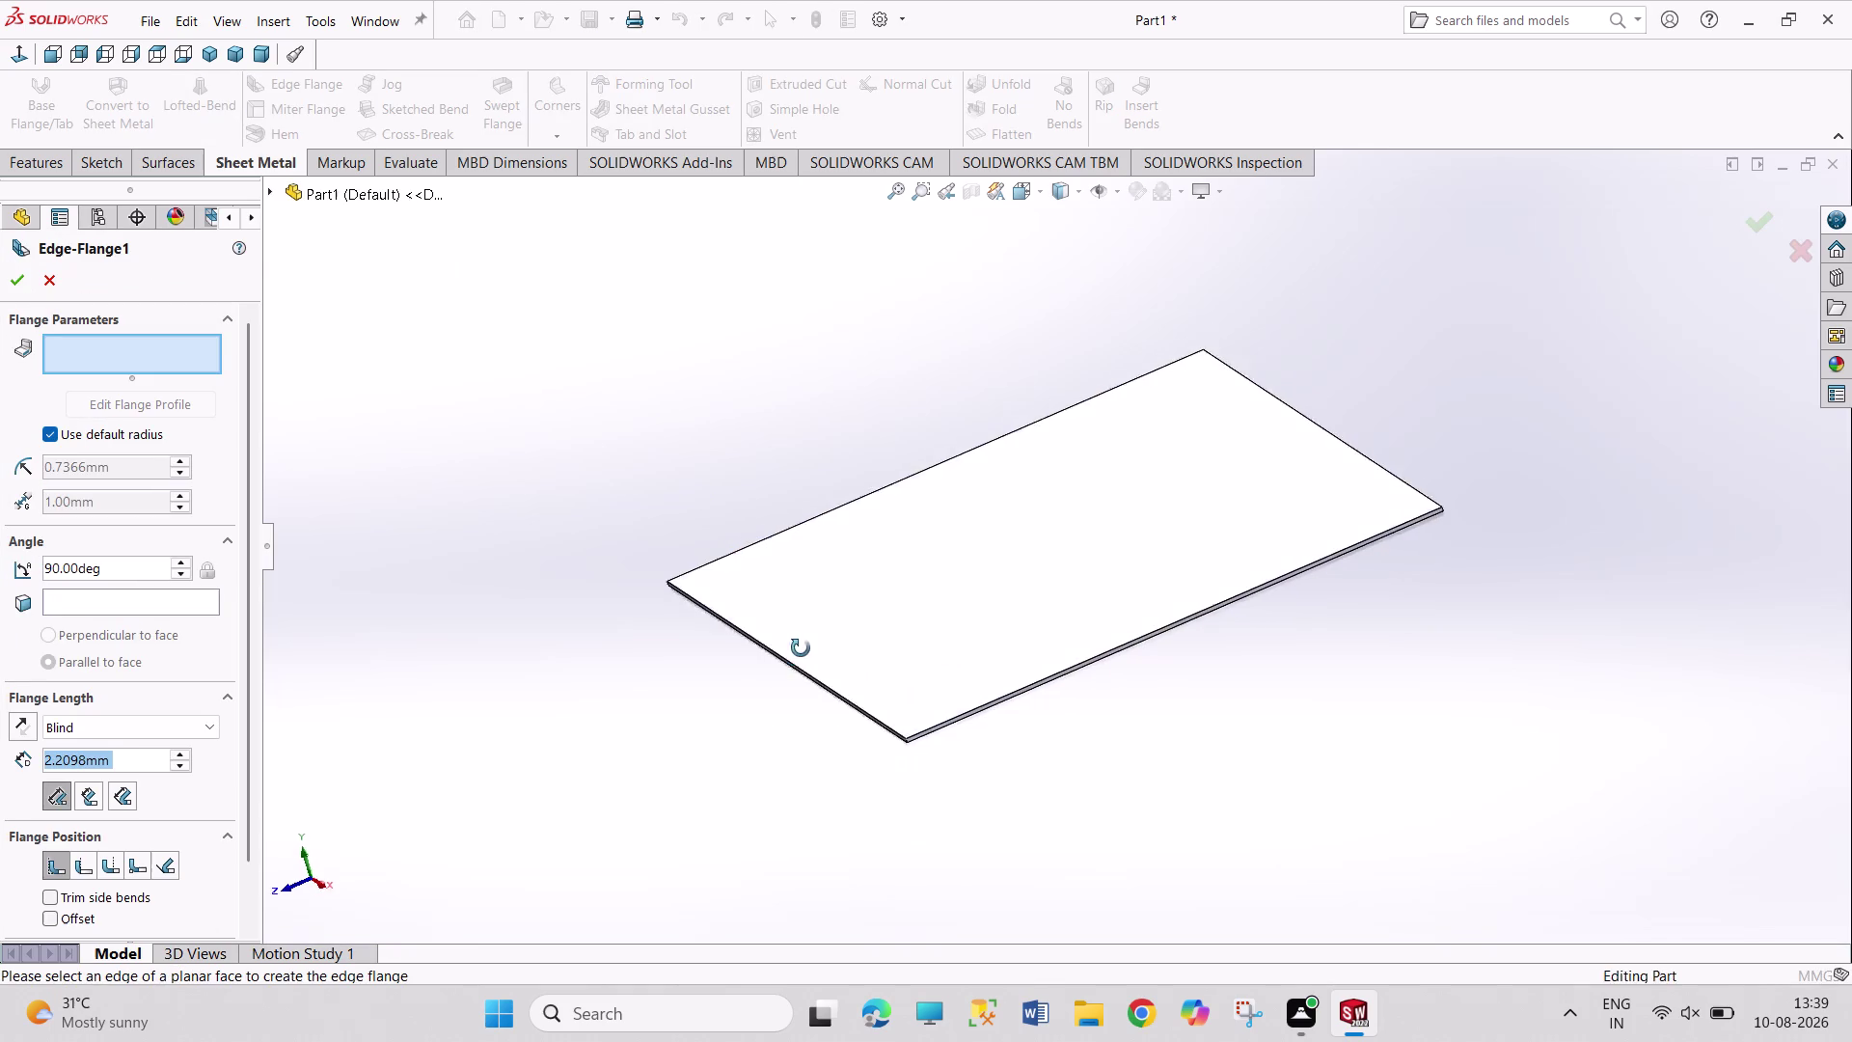
middle_drag(797, 656, 803, 637)
scroll(up, 3)
scroll(down, 3)
scroll(down, 3)
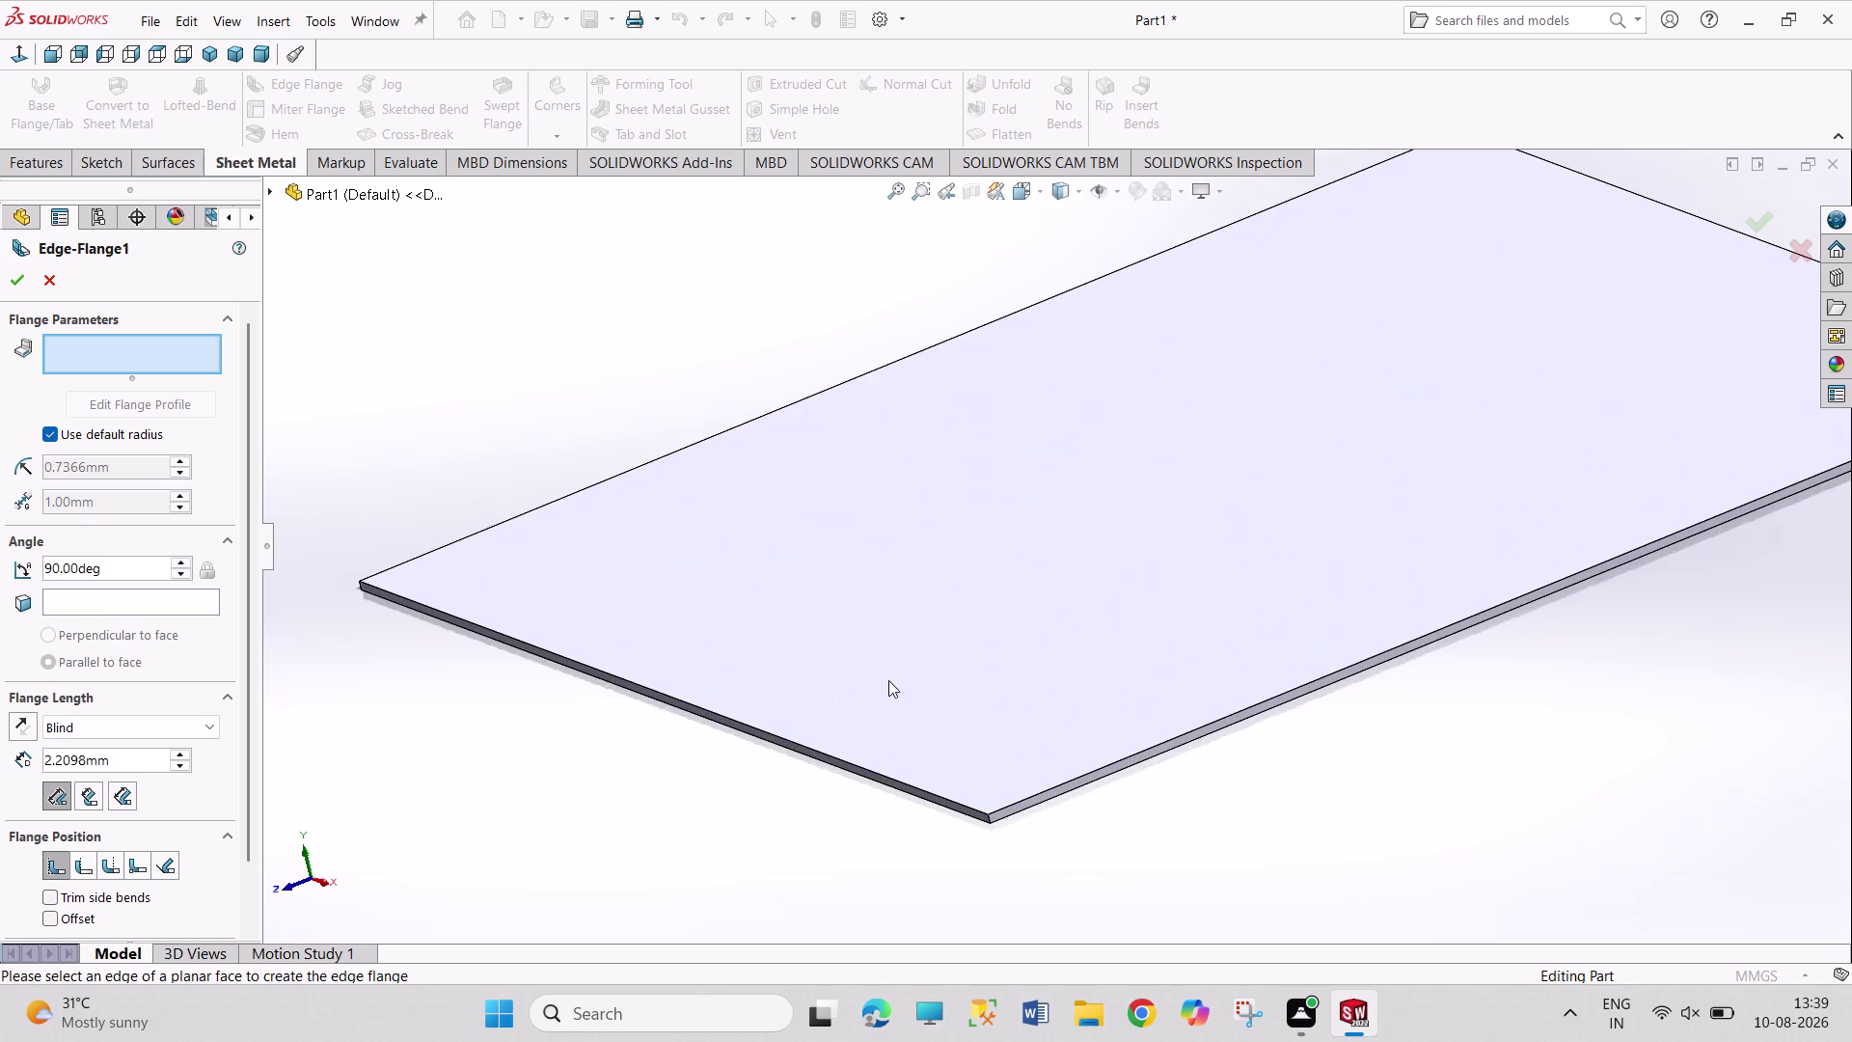
scroll(down, 3)
scroll(up, 3)
click(828, 677)
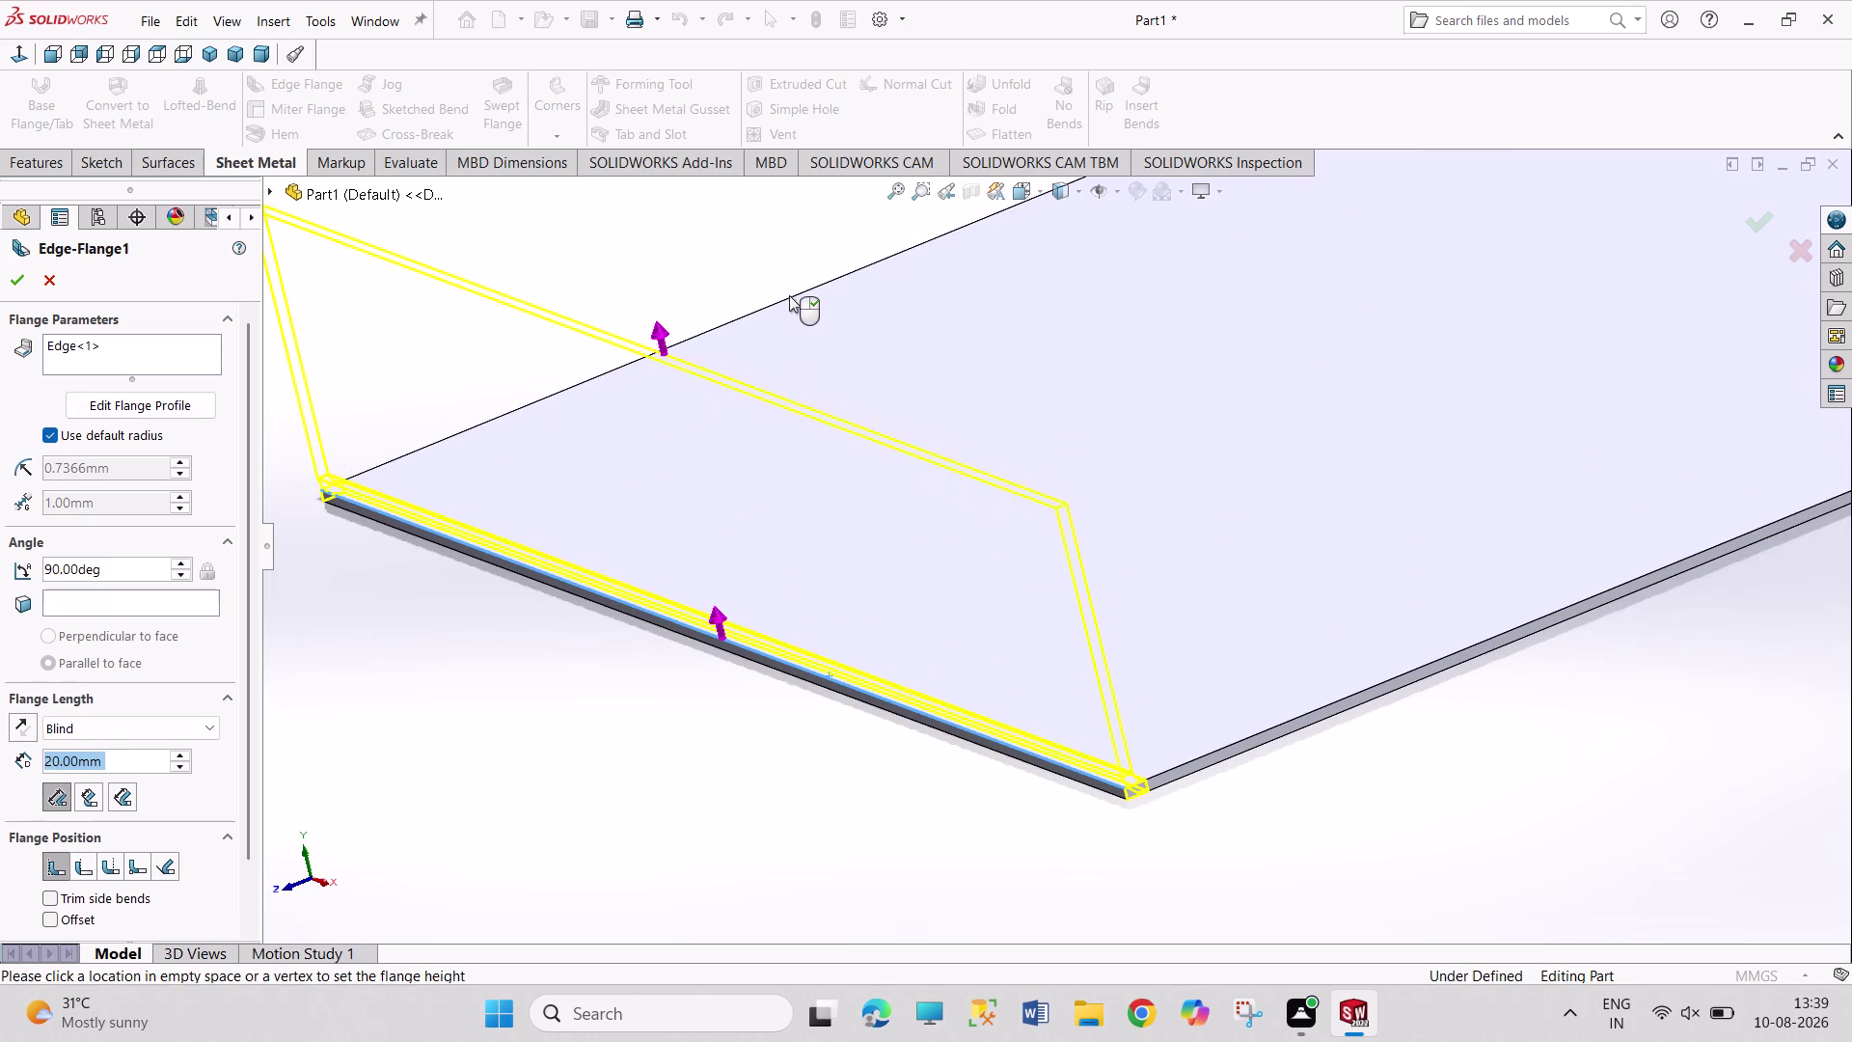
text(100)
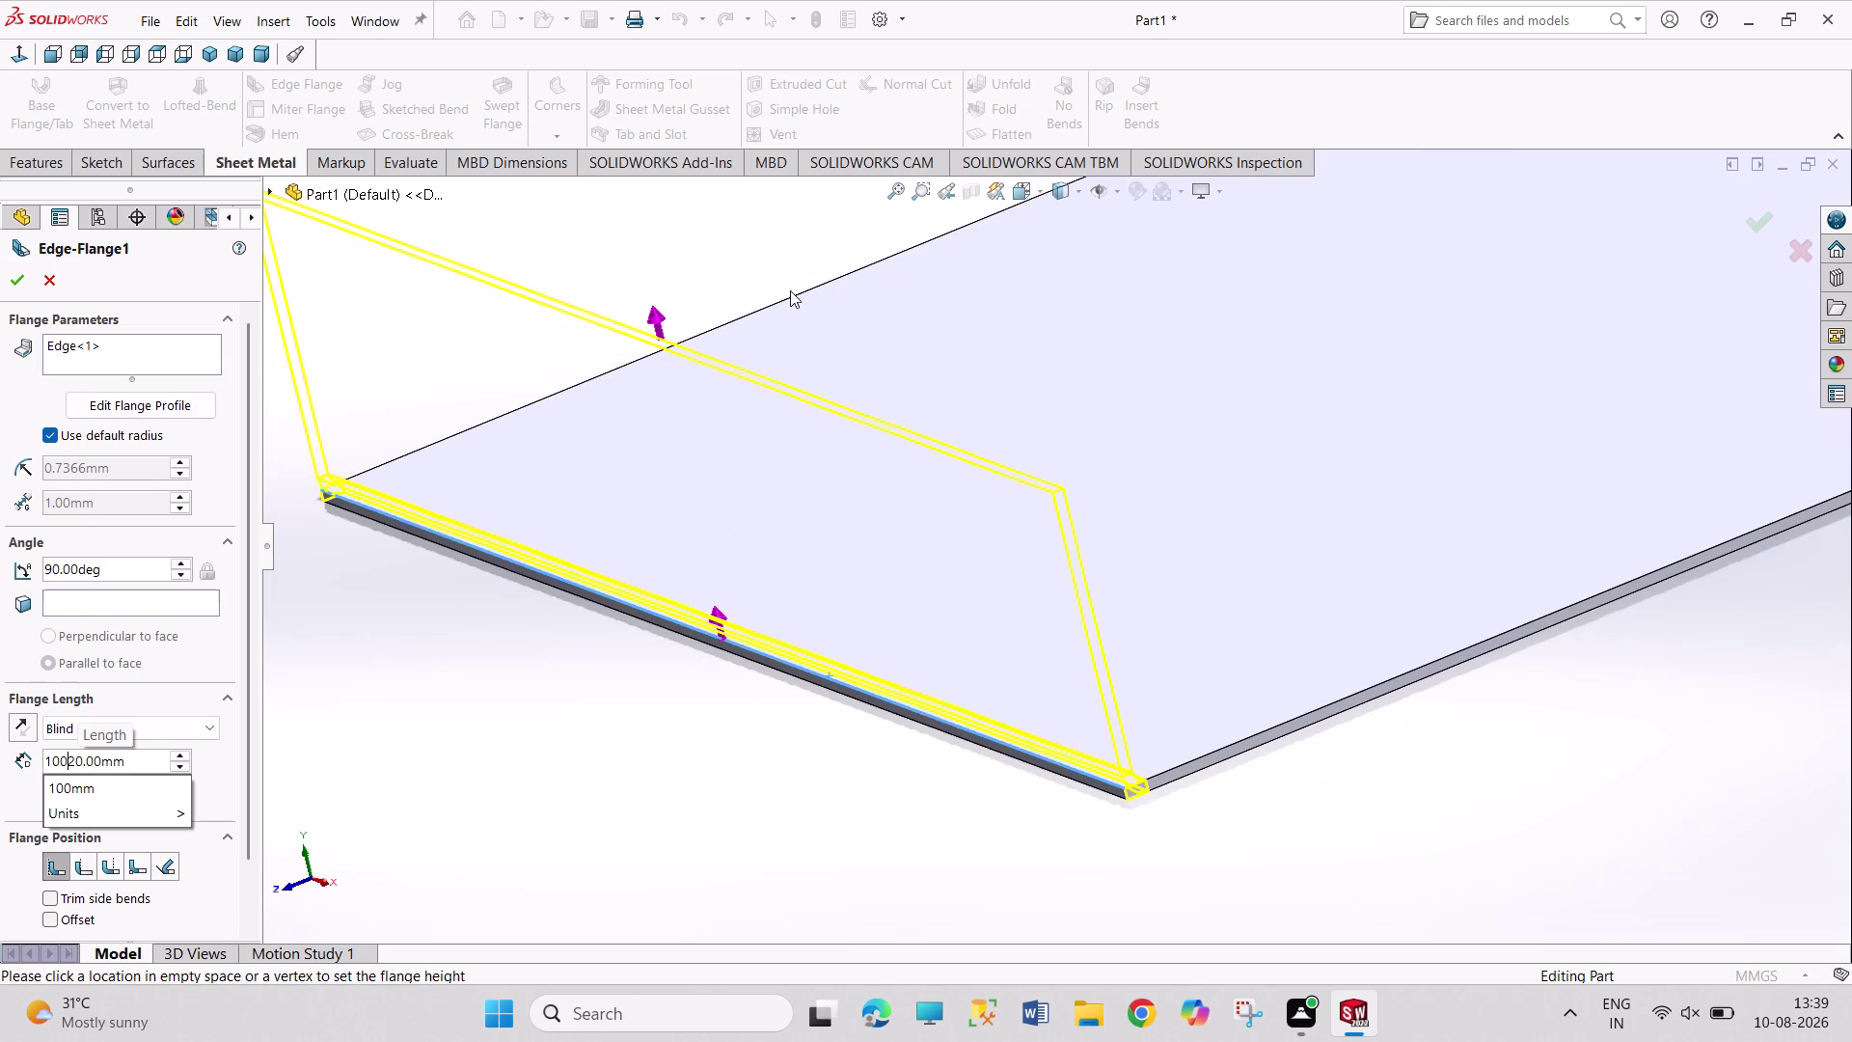
key(Right)
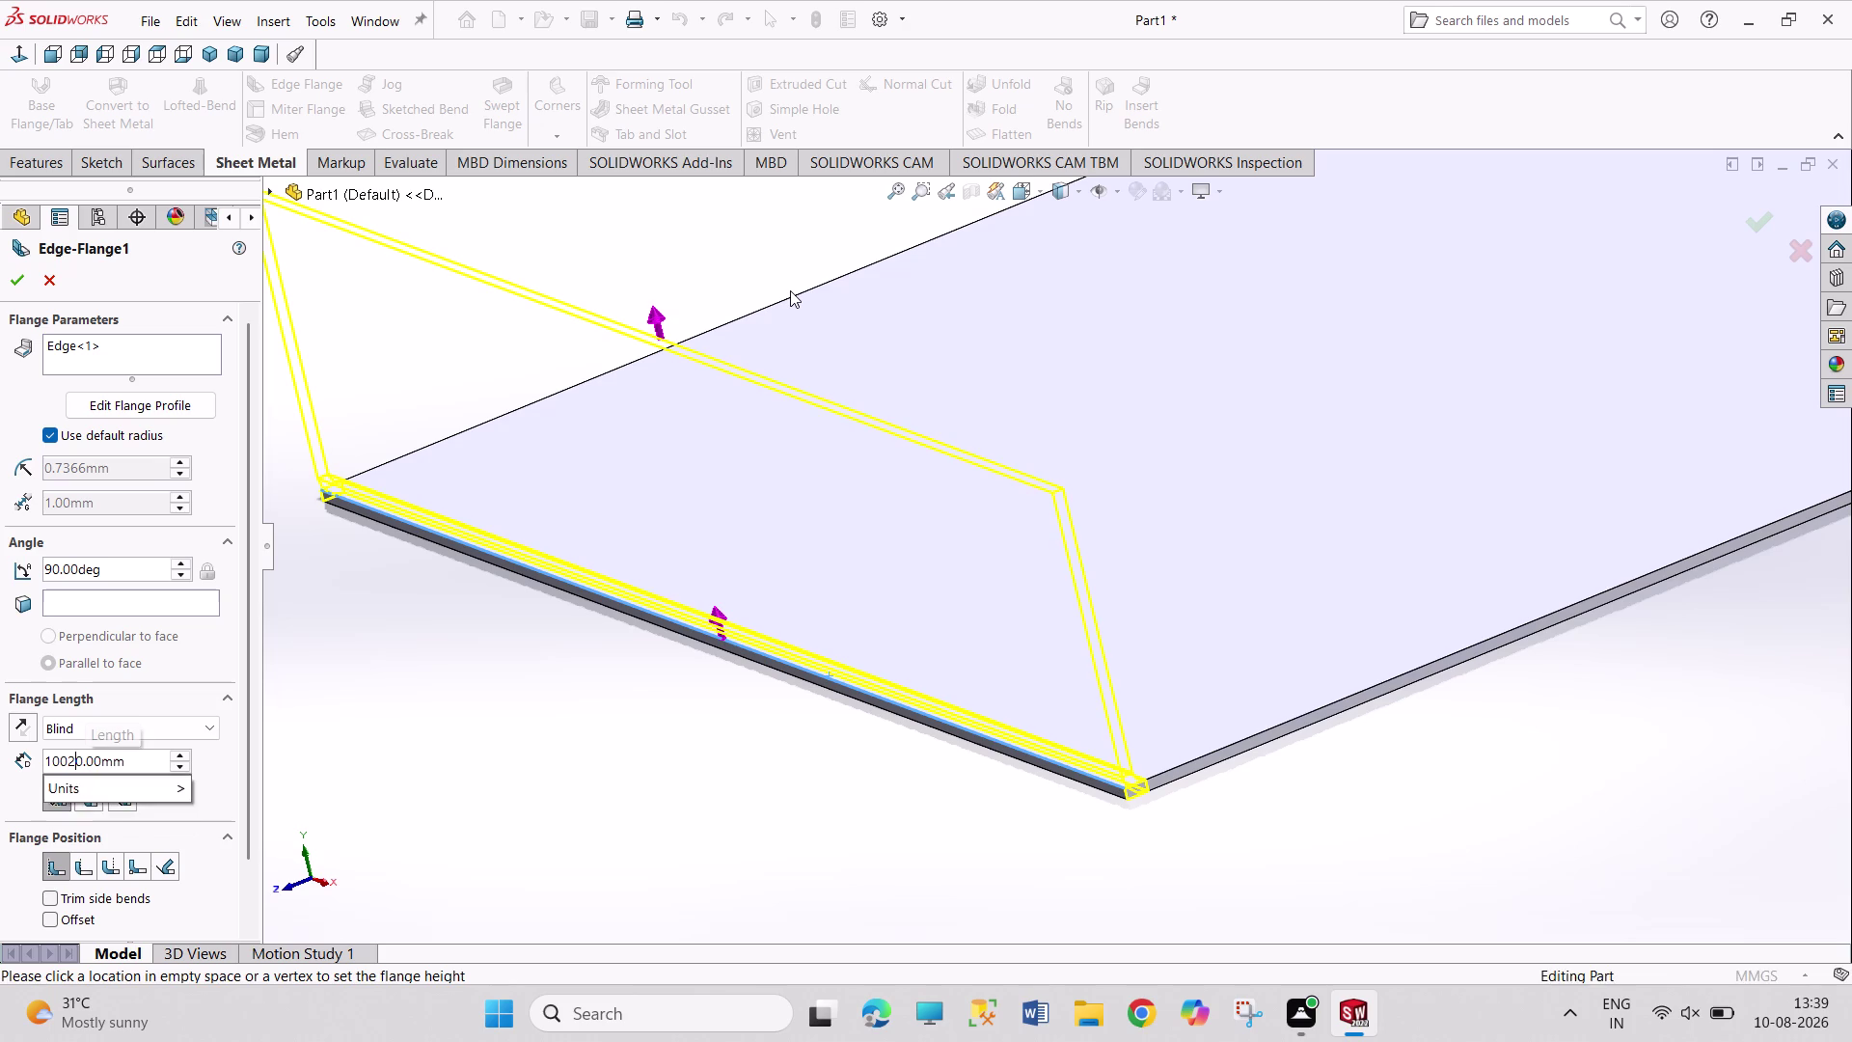
key(Right)
key(BackSpace)
key(BackSpace)
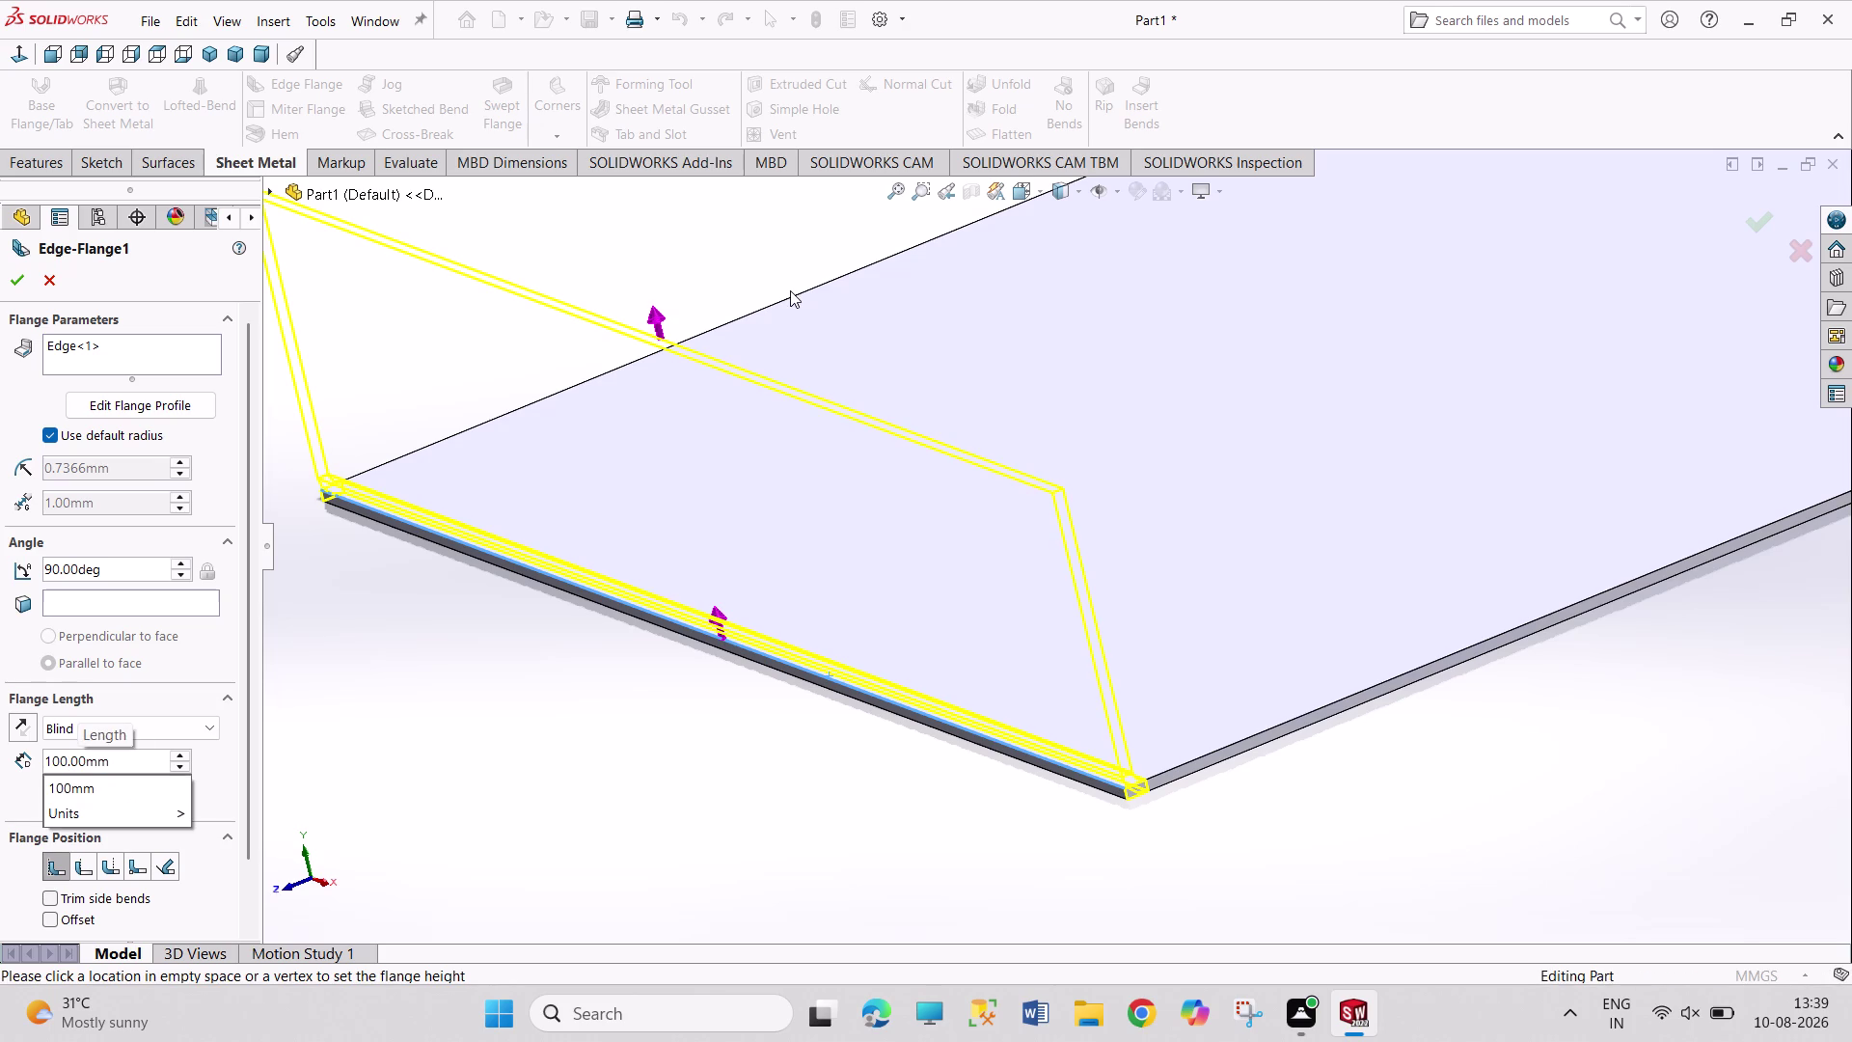
key(Return)
Accept the 100 mm, 90° edge flange and zoom around to inspect it.
scroll(down, 3)
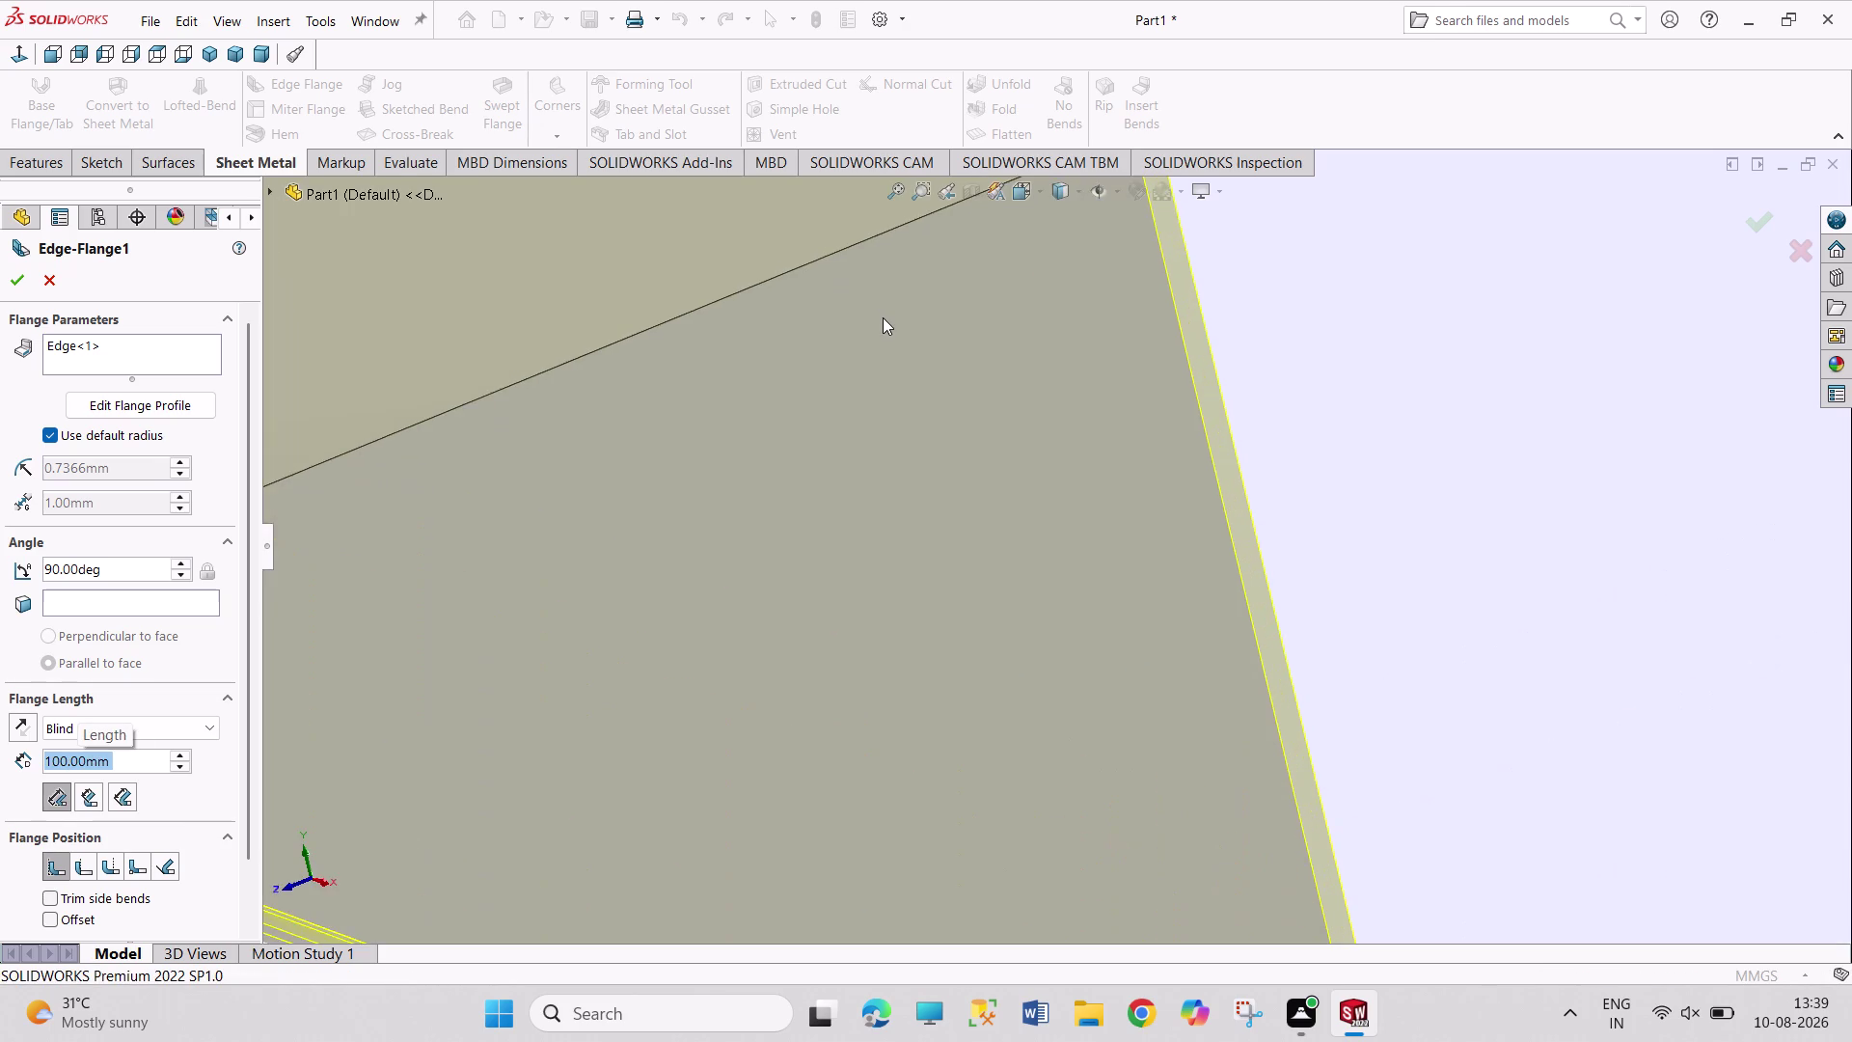
scroll(up, 3)
scroll(up, 3)
scroll(up, 3)
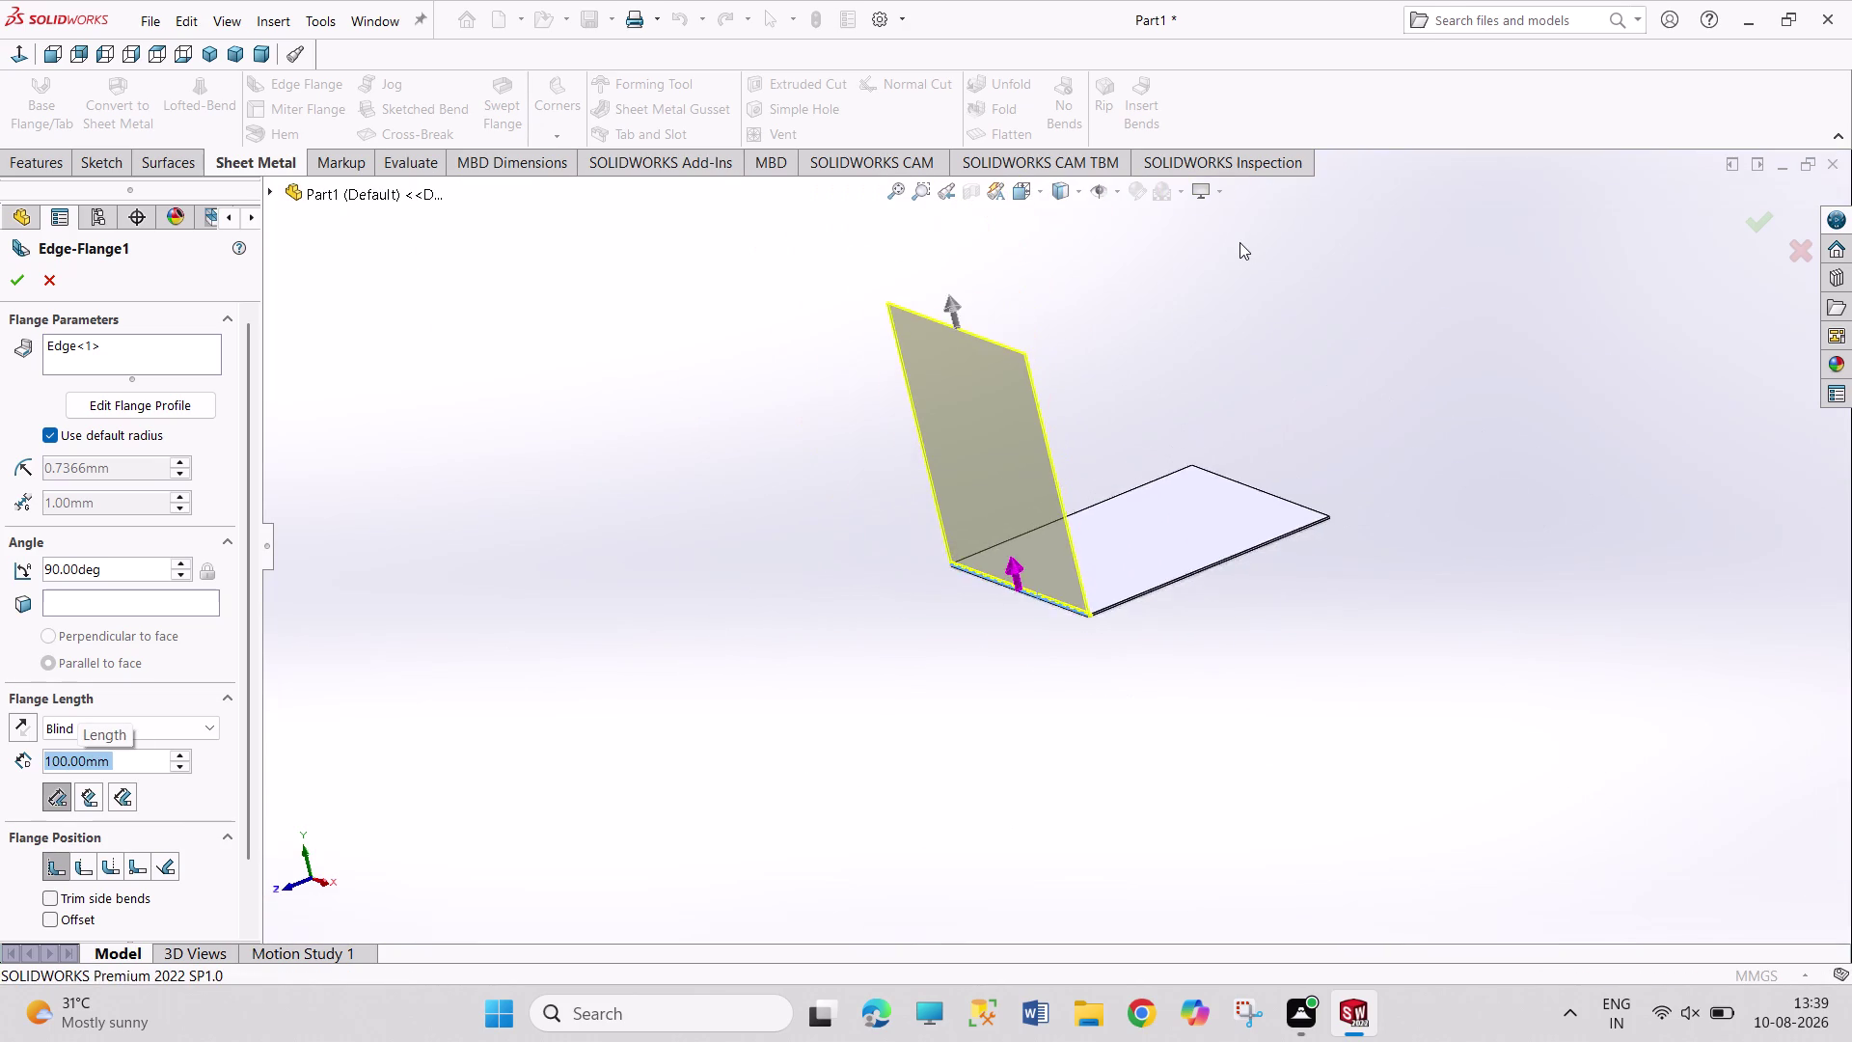
scroll(down, 3)
click(23, 283)
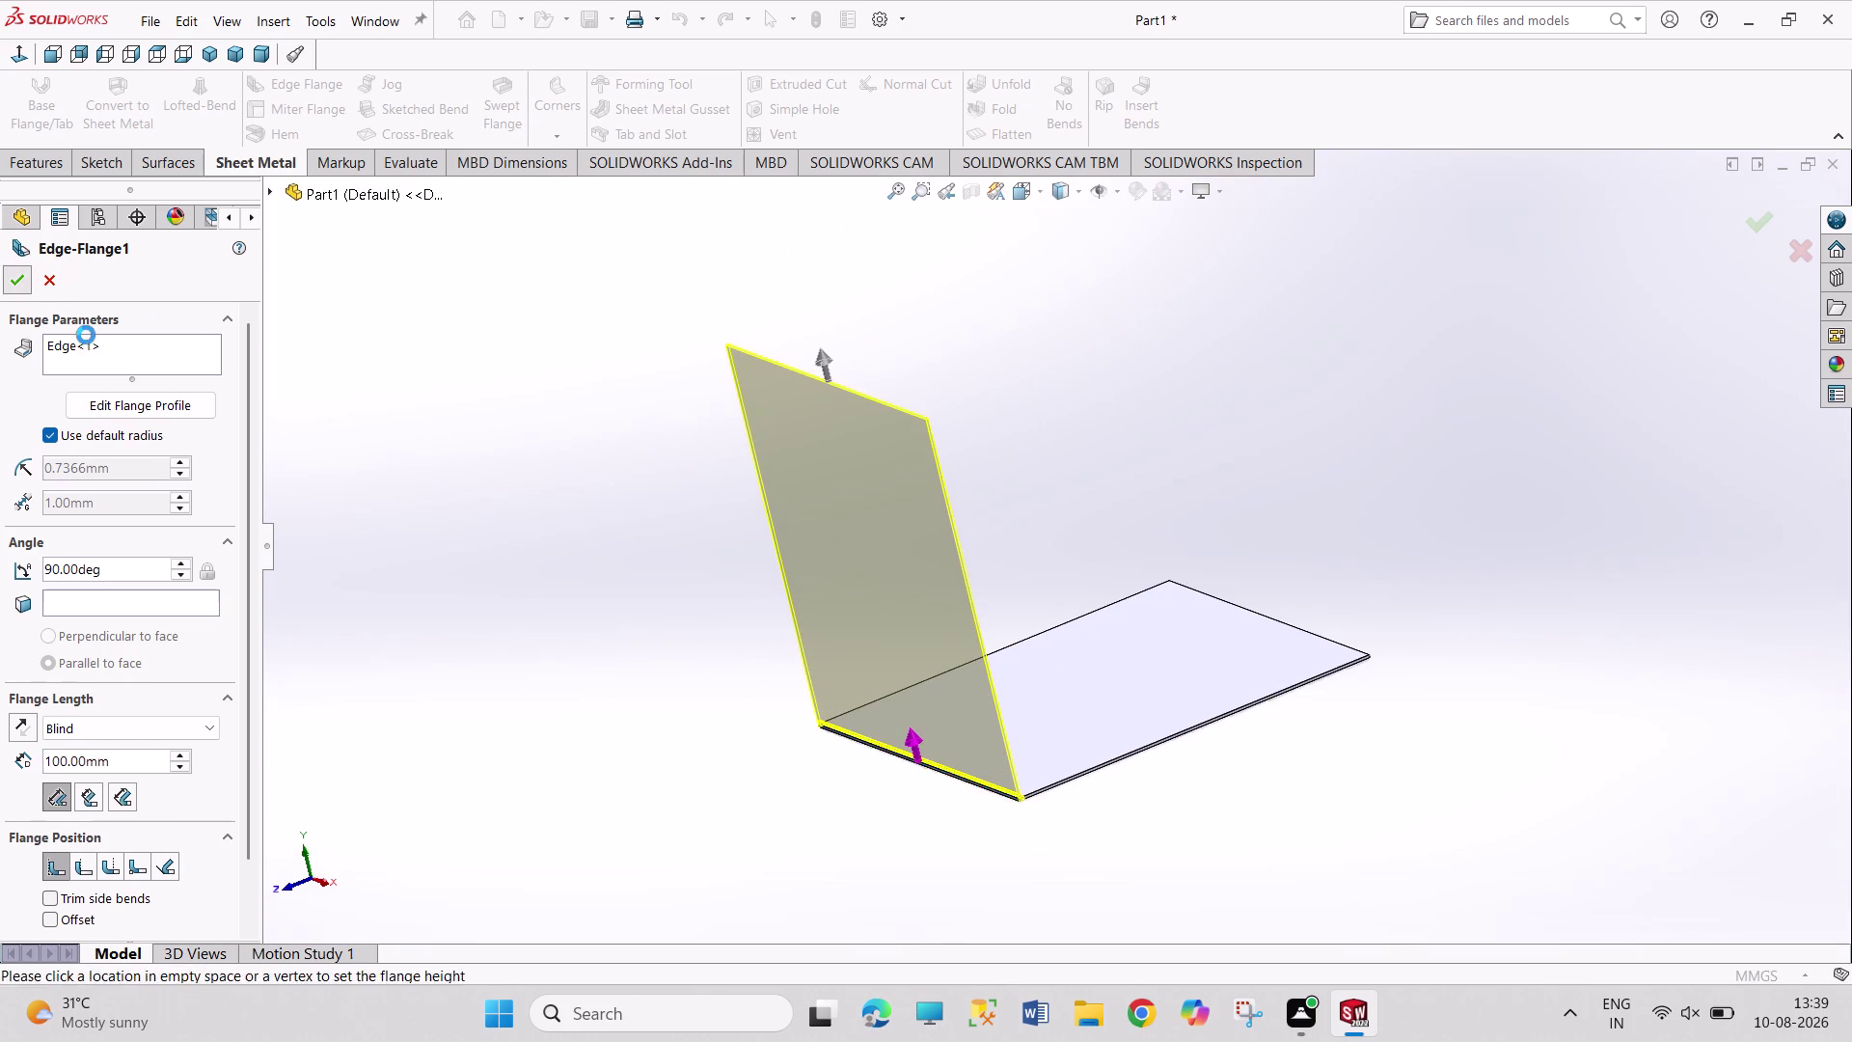
scroll(down, 3)
scroll(down, 3)
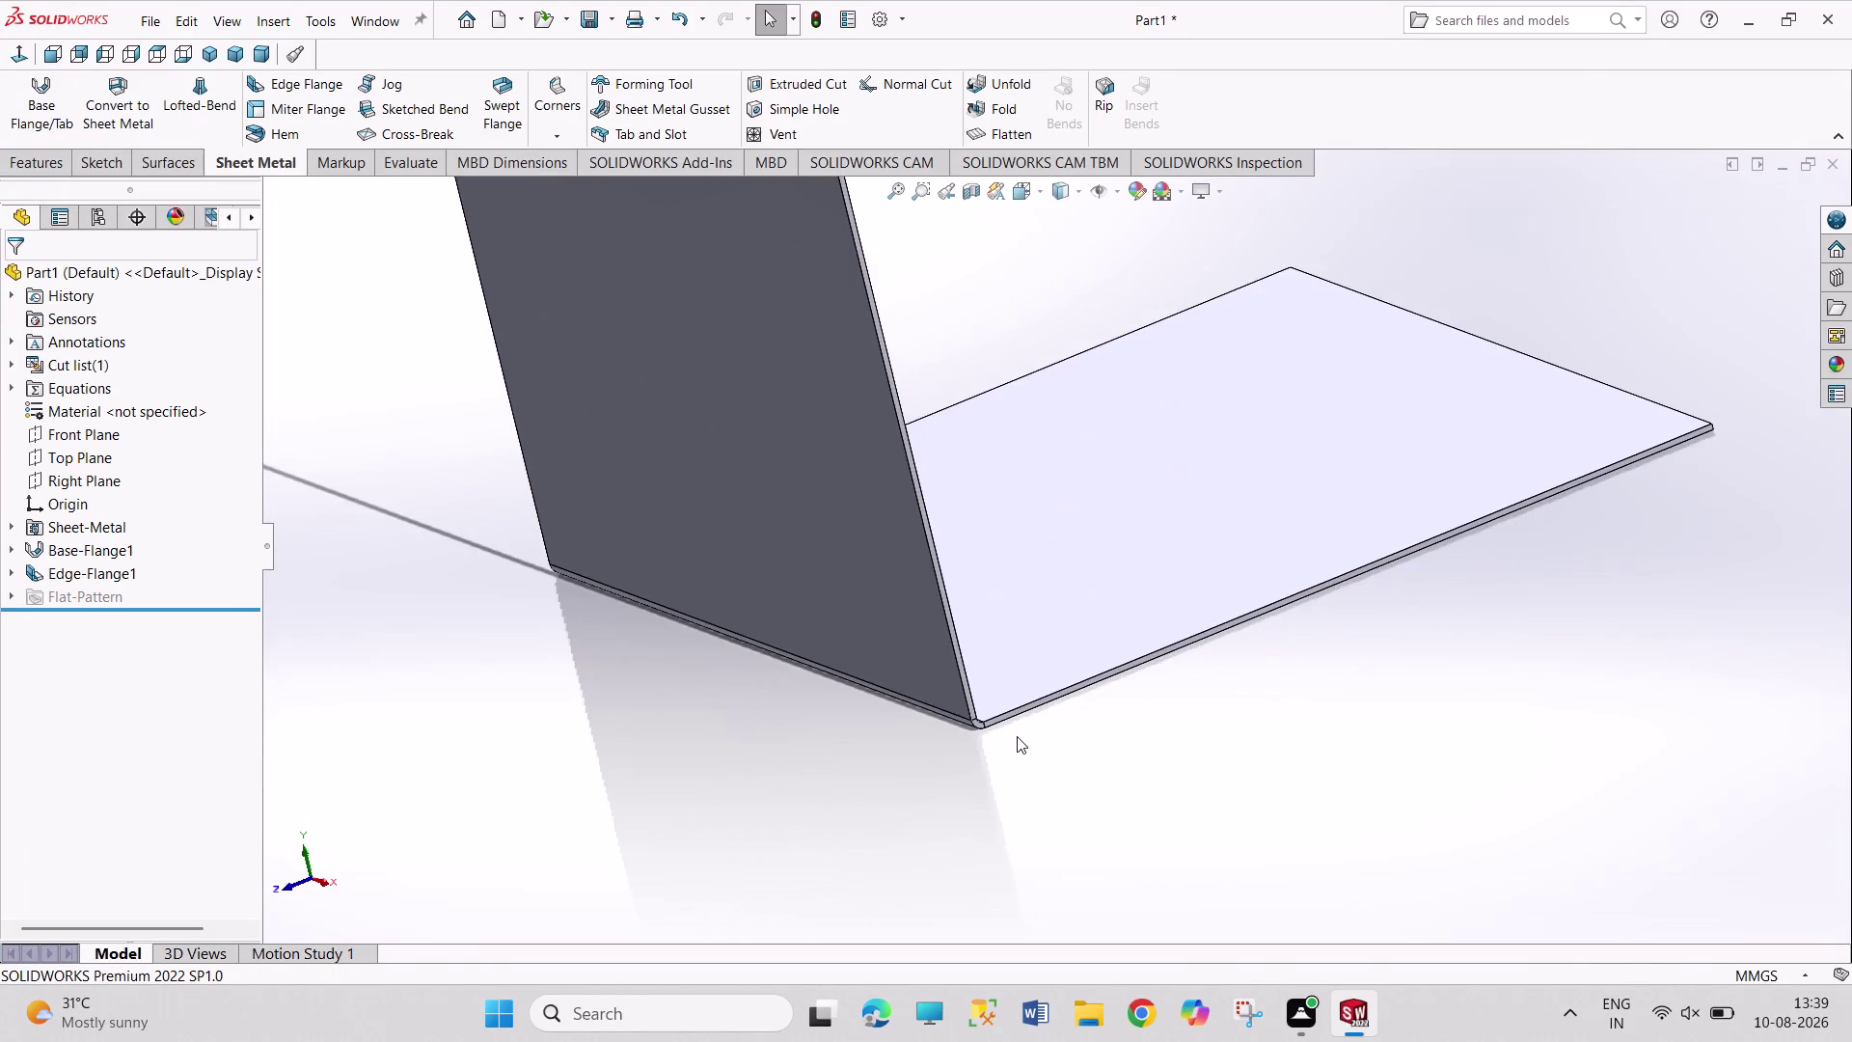
scroll(down, 3)
scroll(down, 3)
scroll(down, 3)
scroll(down, 3)
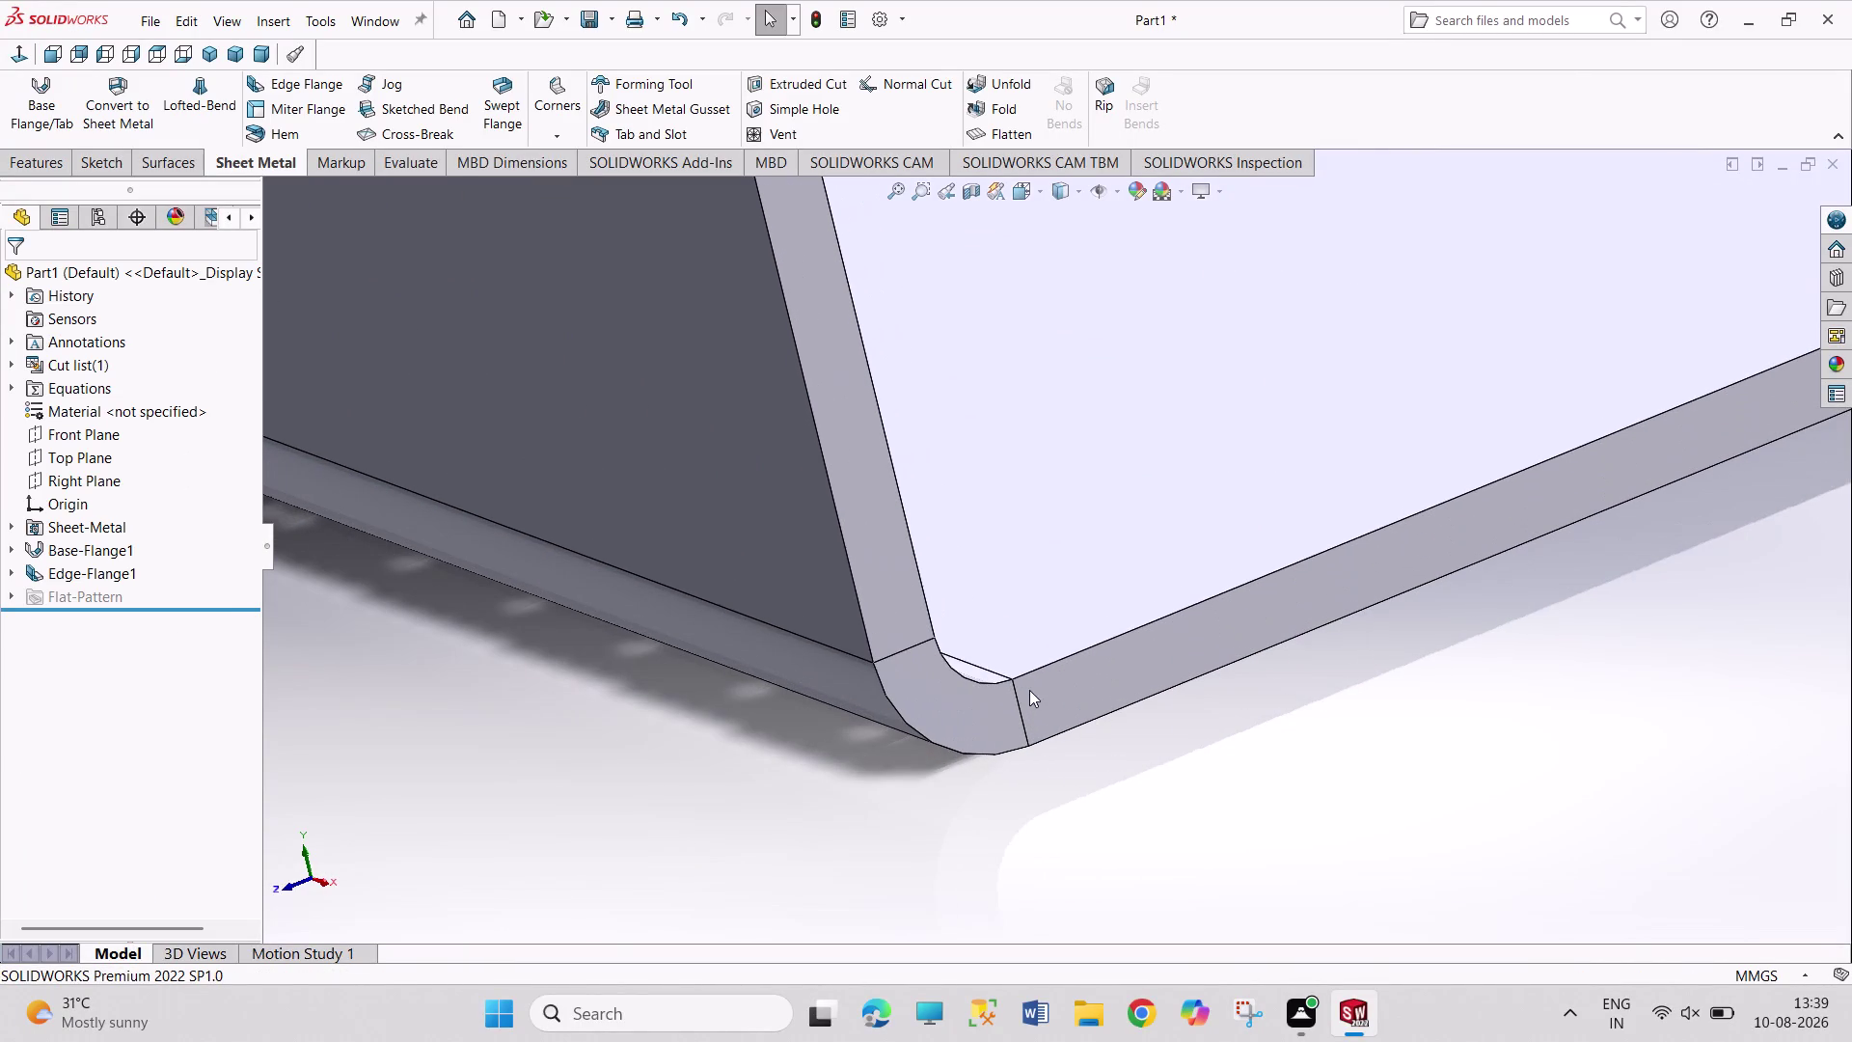
scroll(up, 3)
scroll(up, 3)
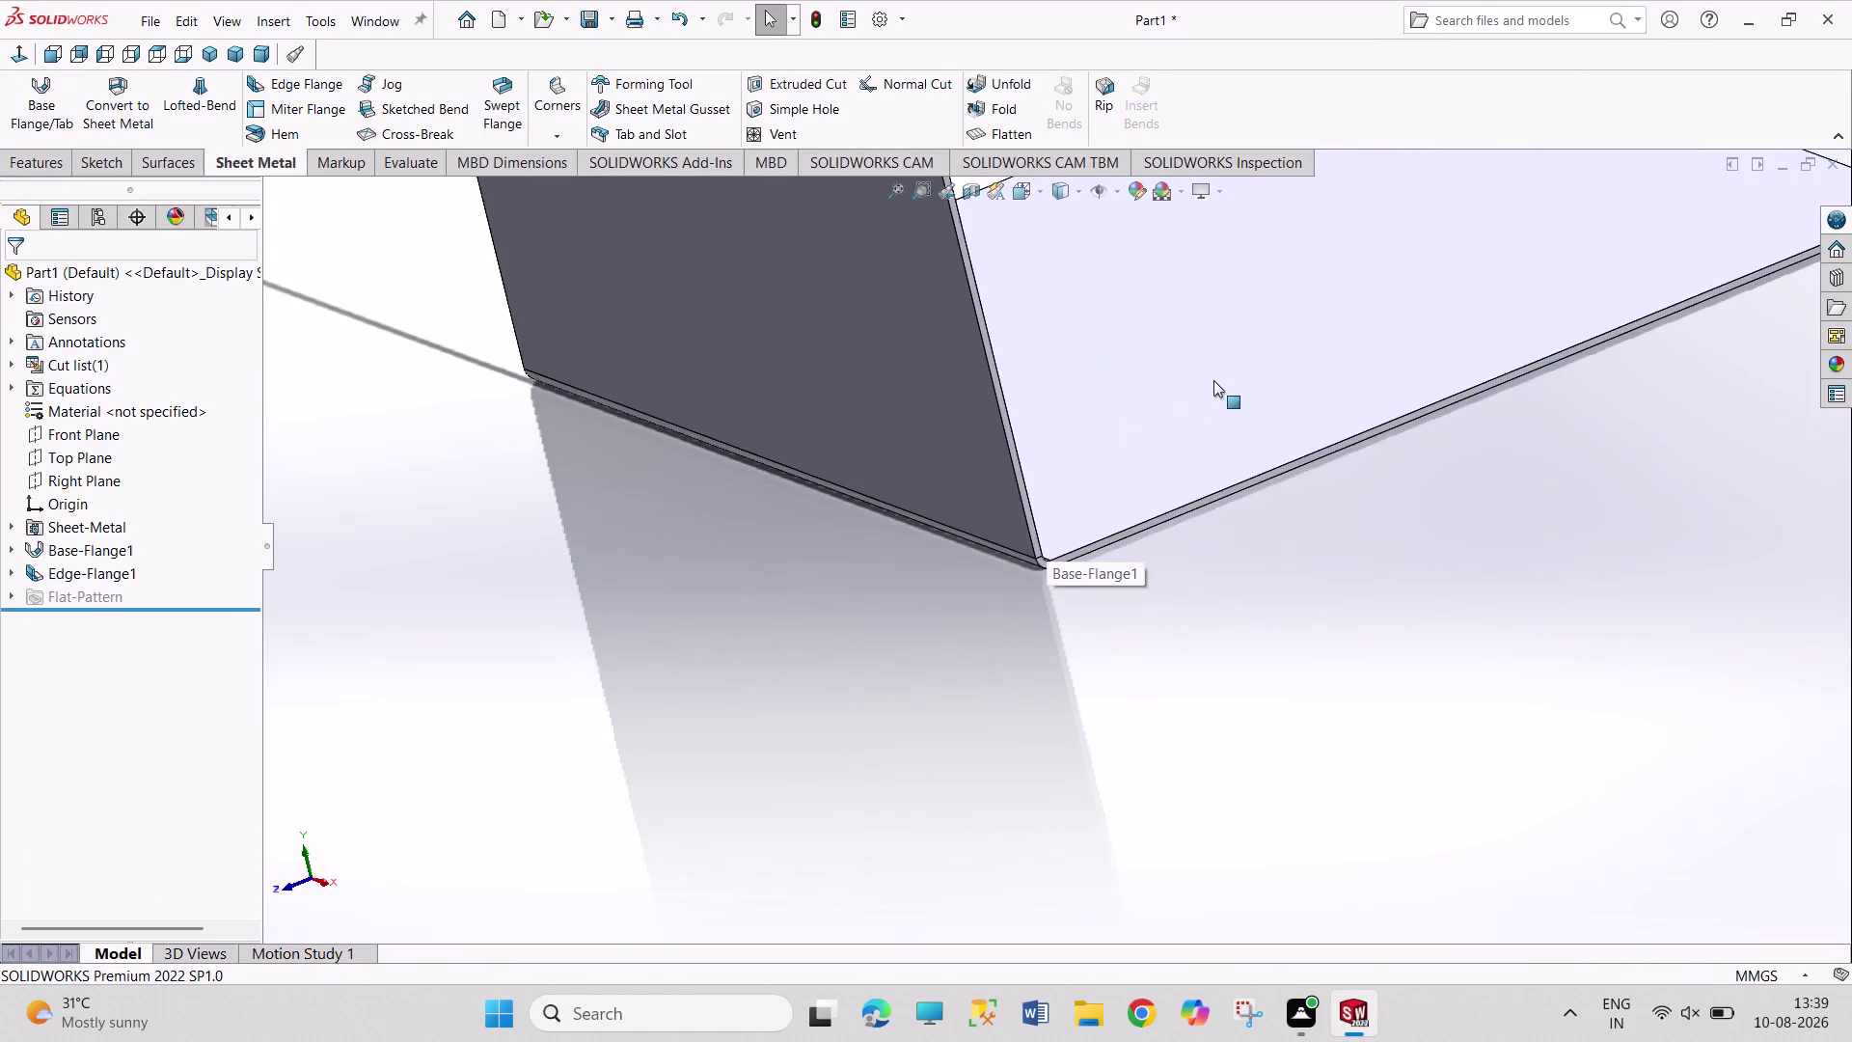
scroll(up, 3)
scroll(up, 3)
scroll(down, 3)
scroll(down, 3)
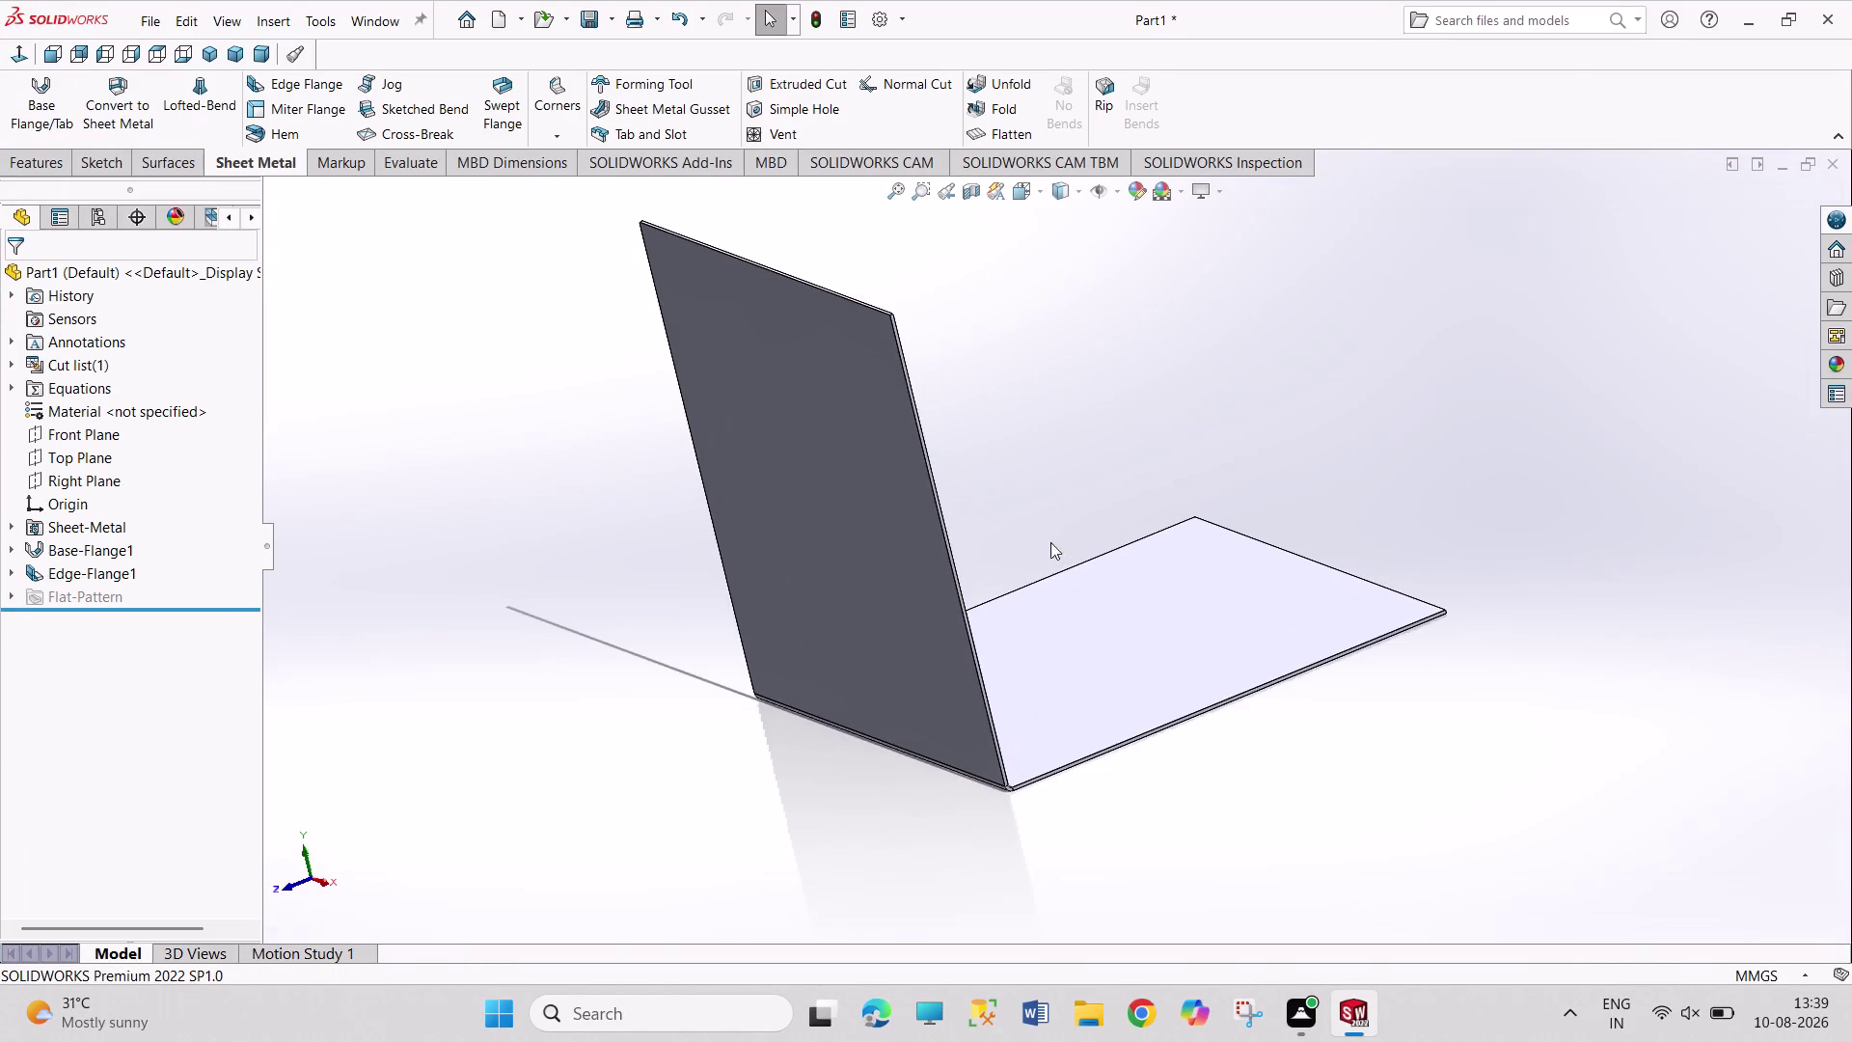
scroll(down, 3)
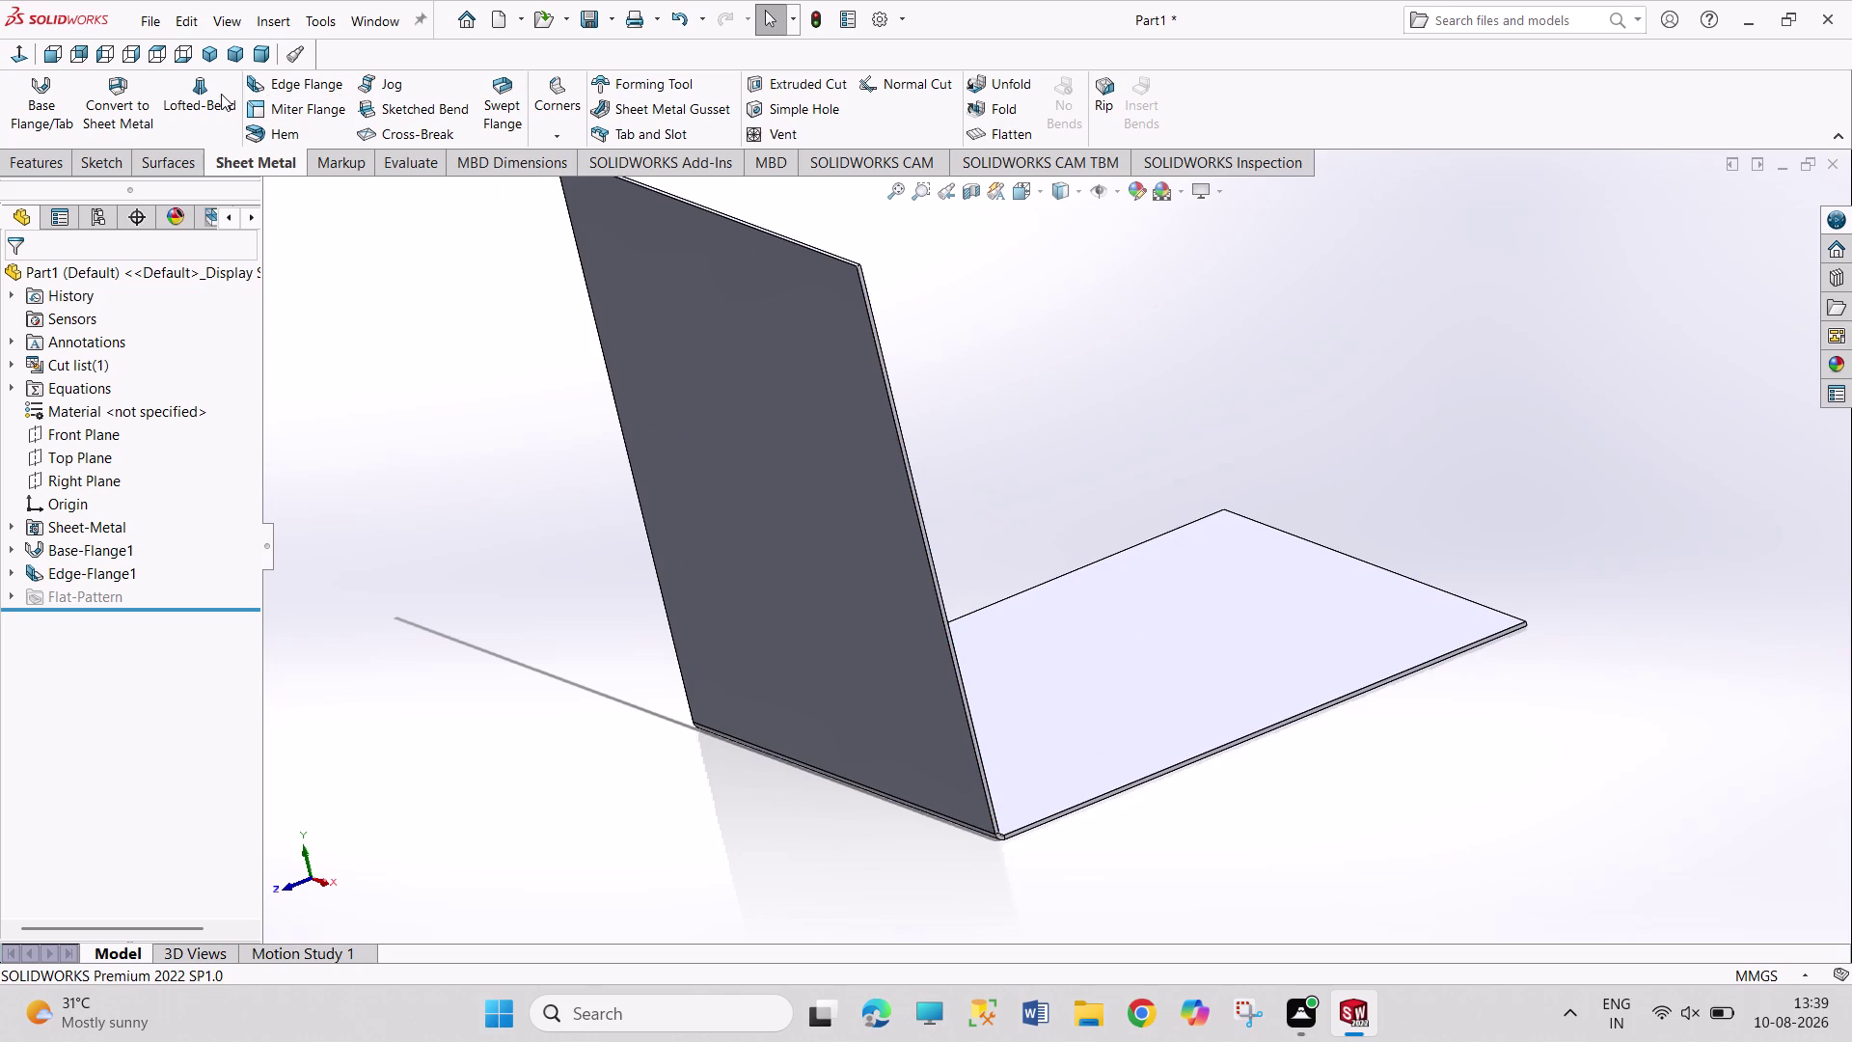
click(320, 82)
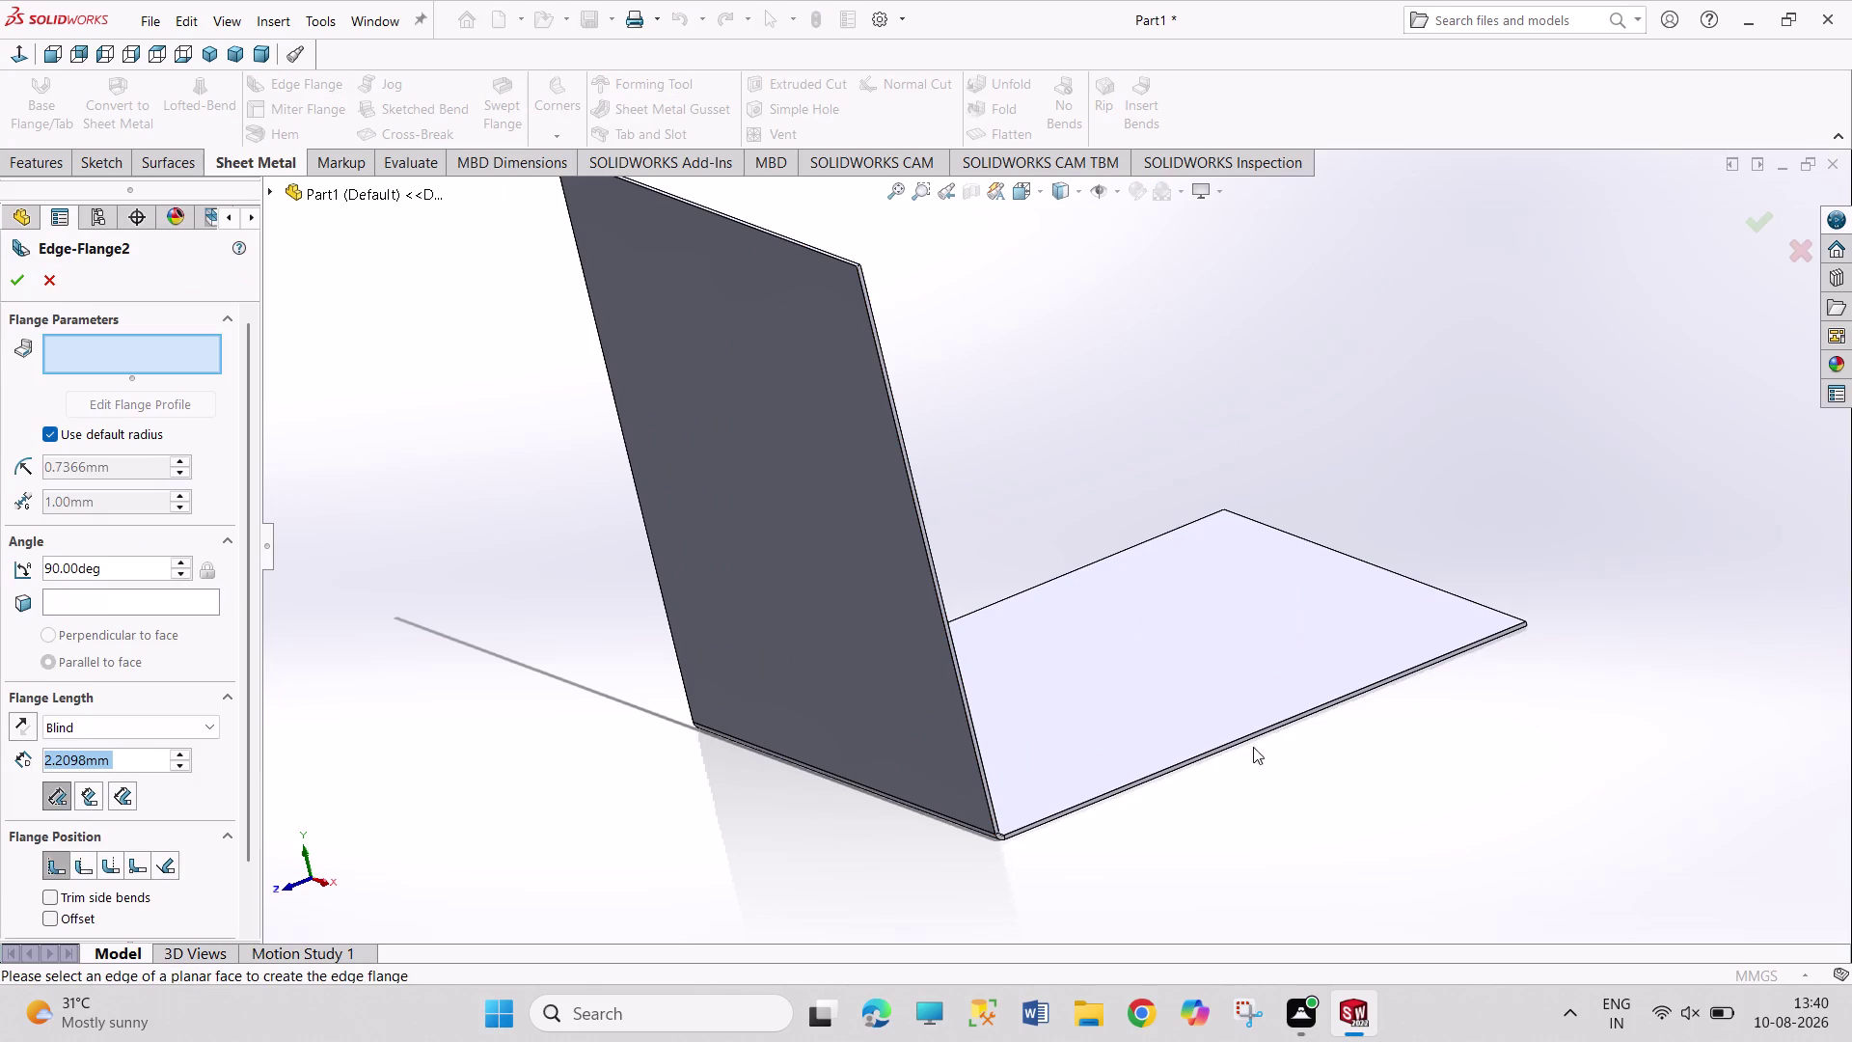
Create Edge-Flange2 on the plate's front-right edge with a 100 mm flange length.
click(1151, 773)
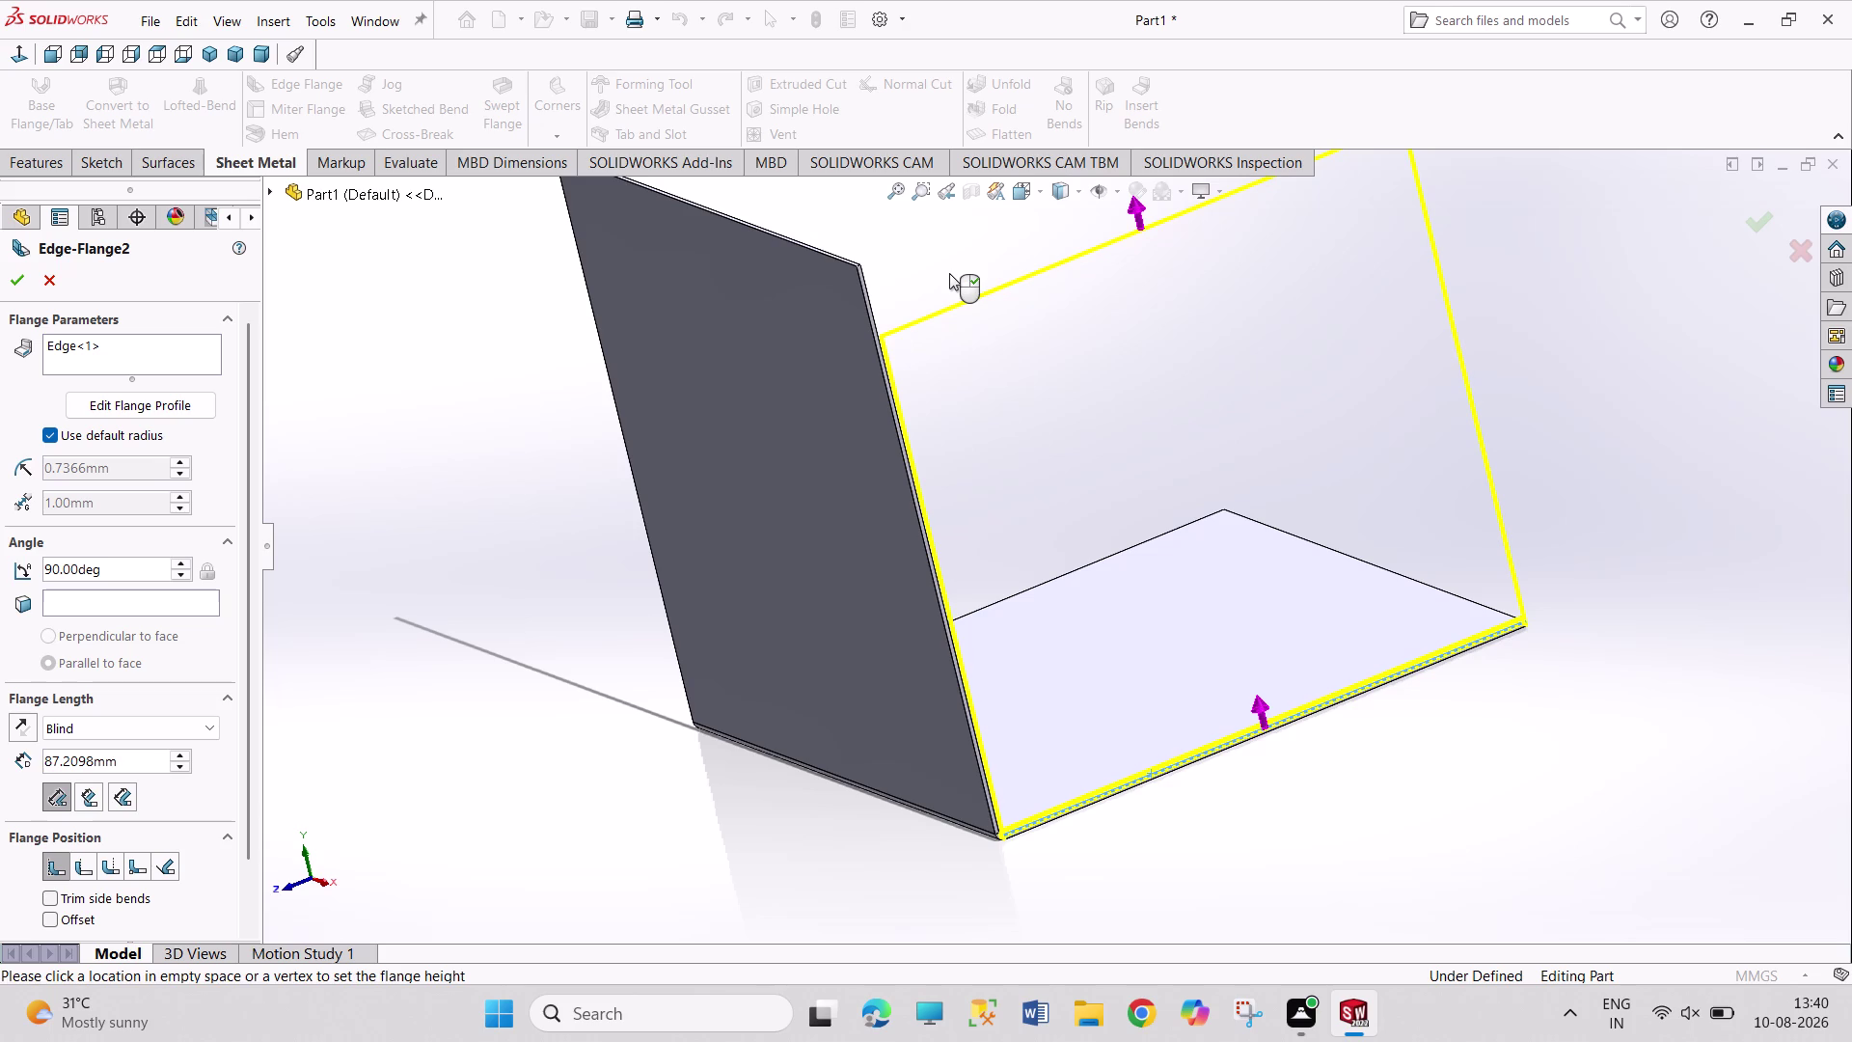
text(100)
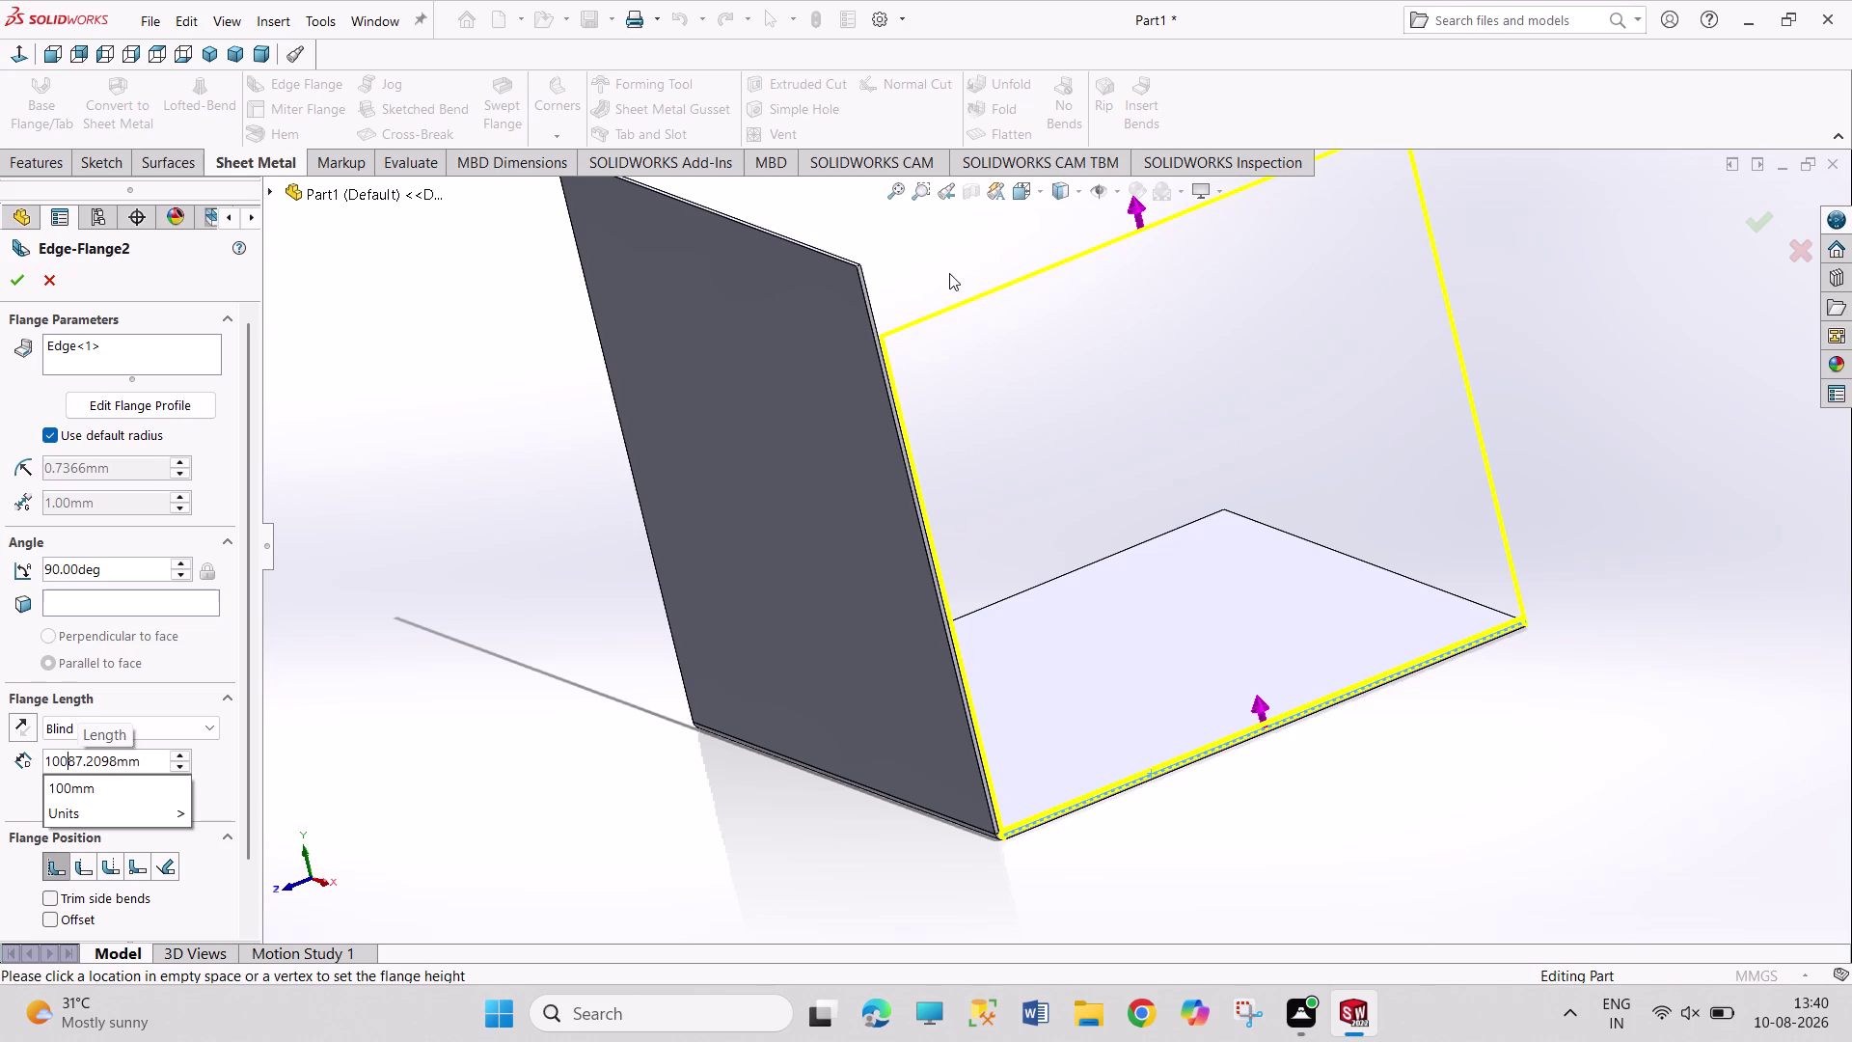
key(Right)
key(Right)
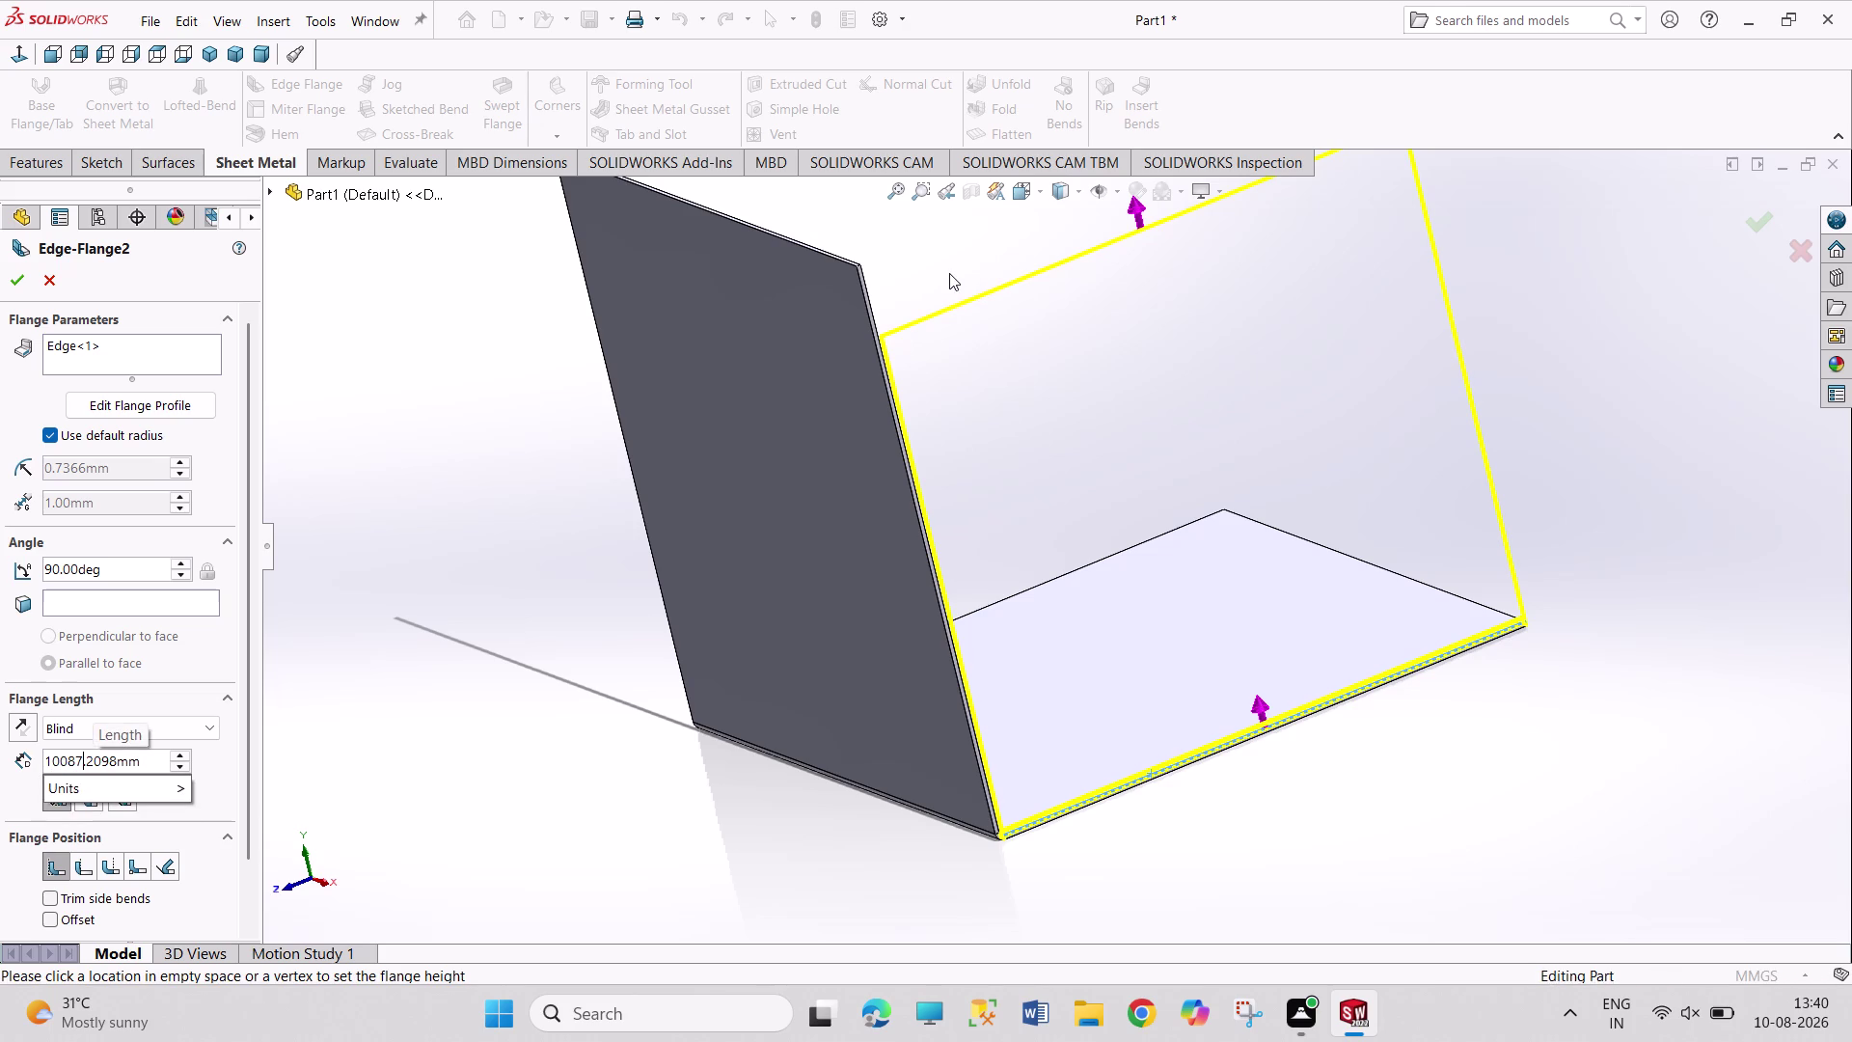
key(BackSpace)
key(BackSpace)
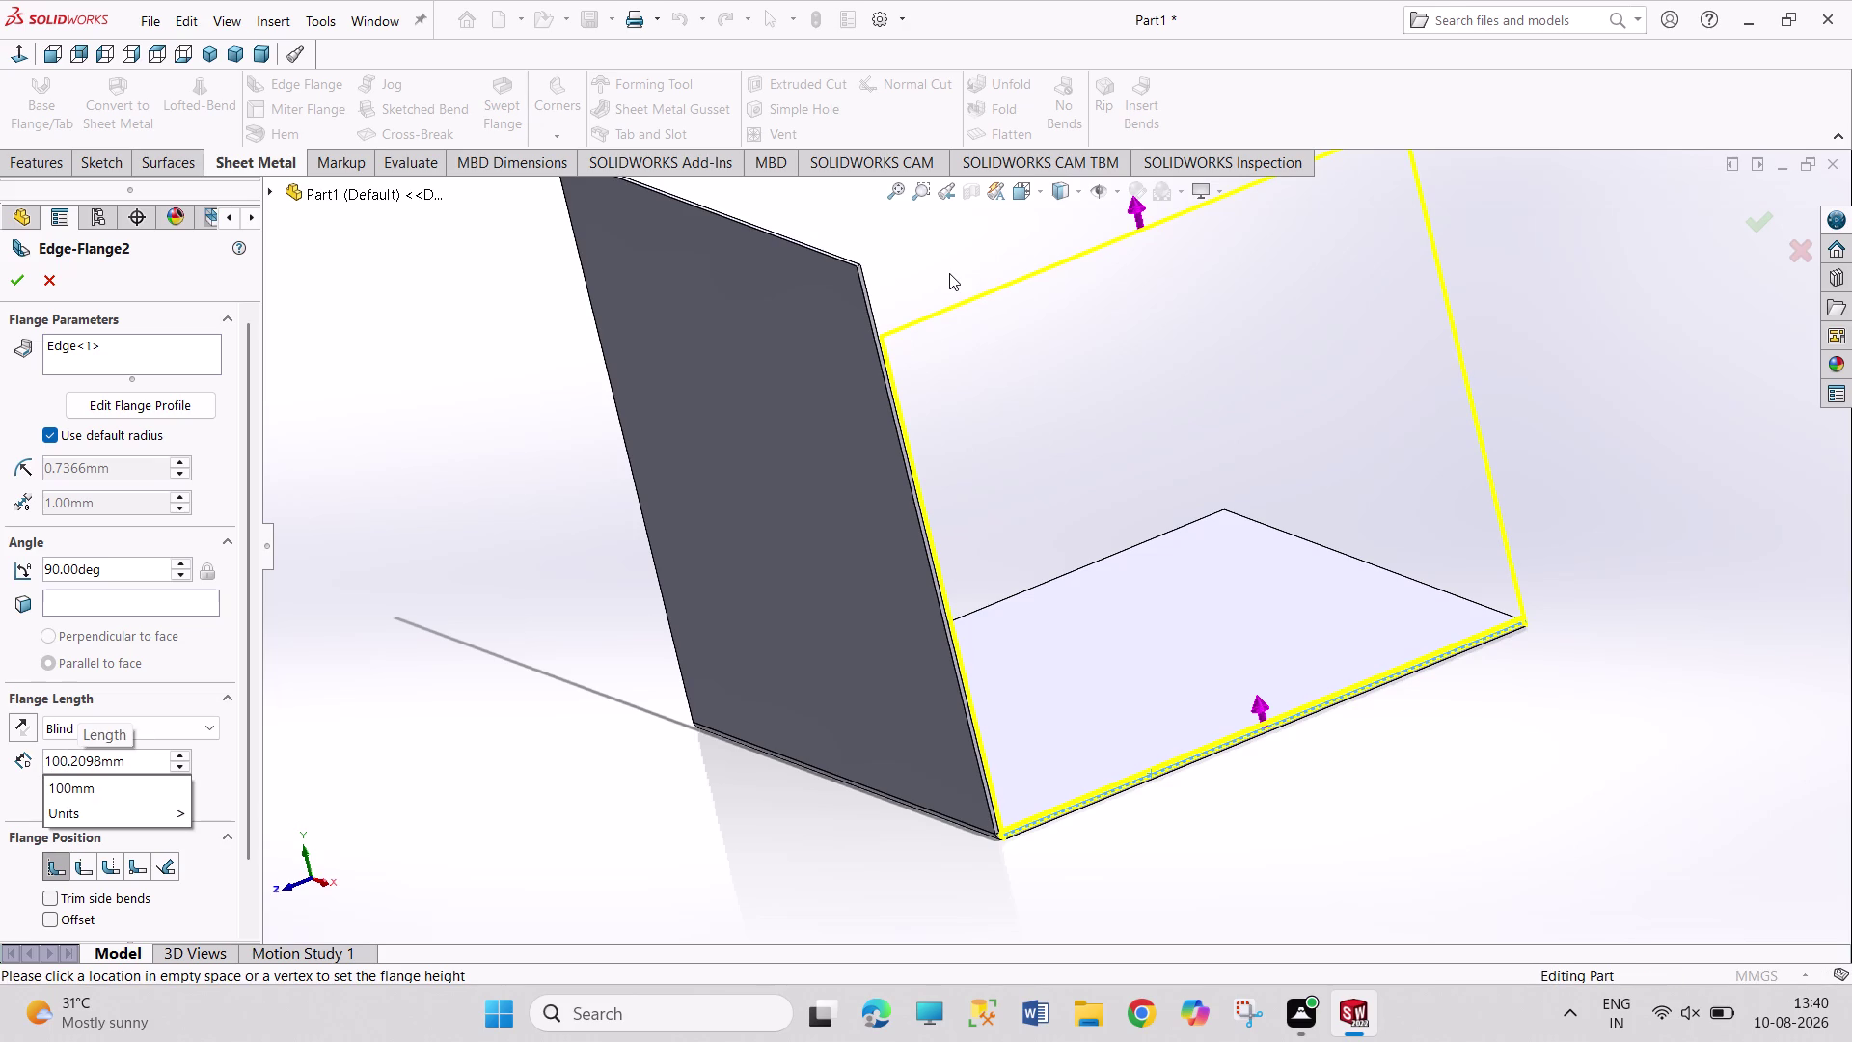
key(Right)
key(Right)
key(Right)
key(Right)
key(Right)
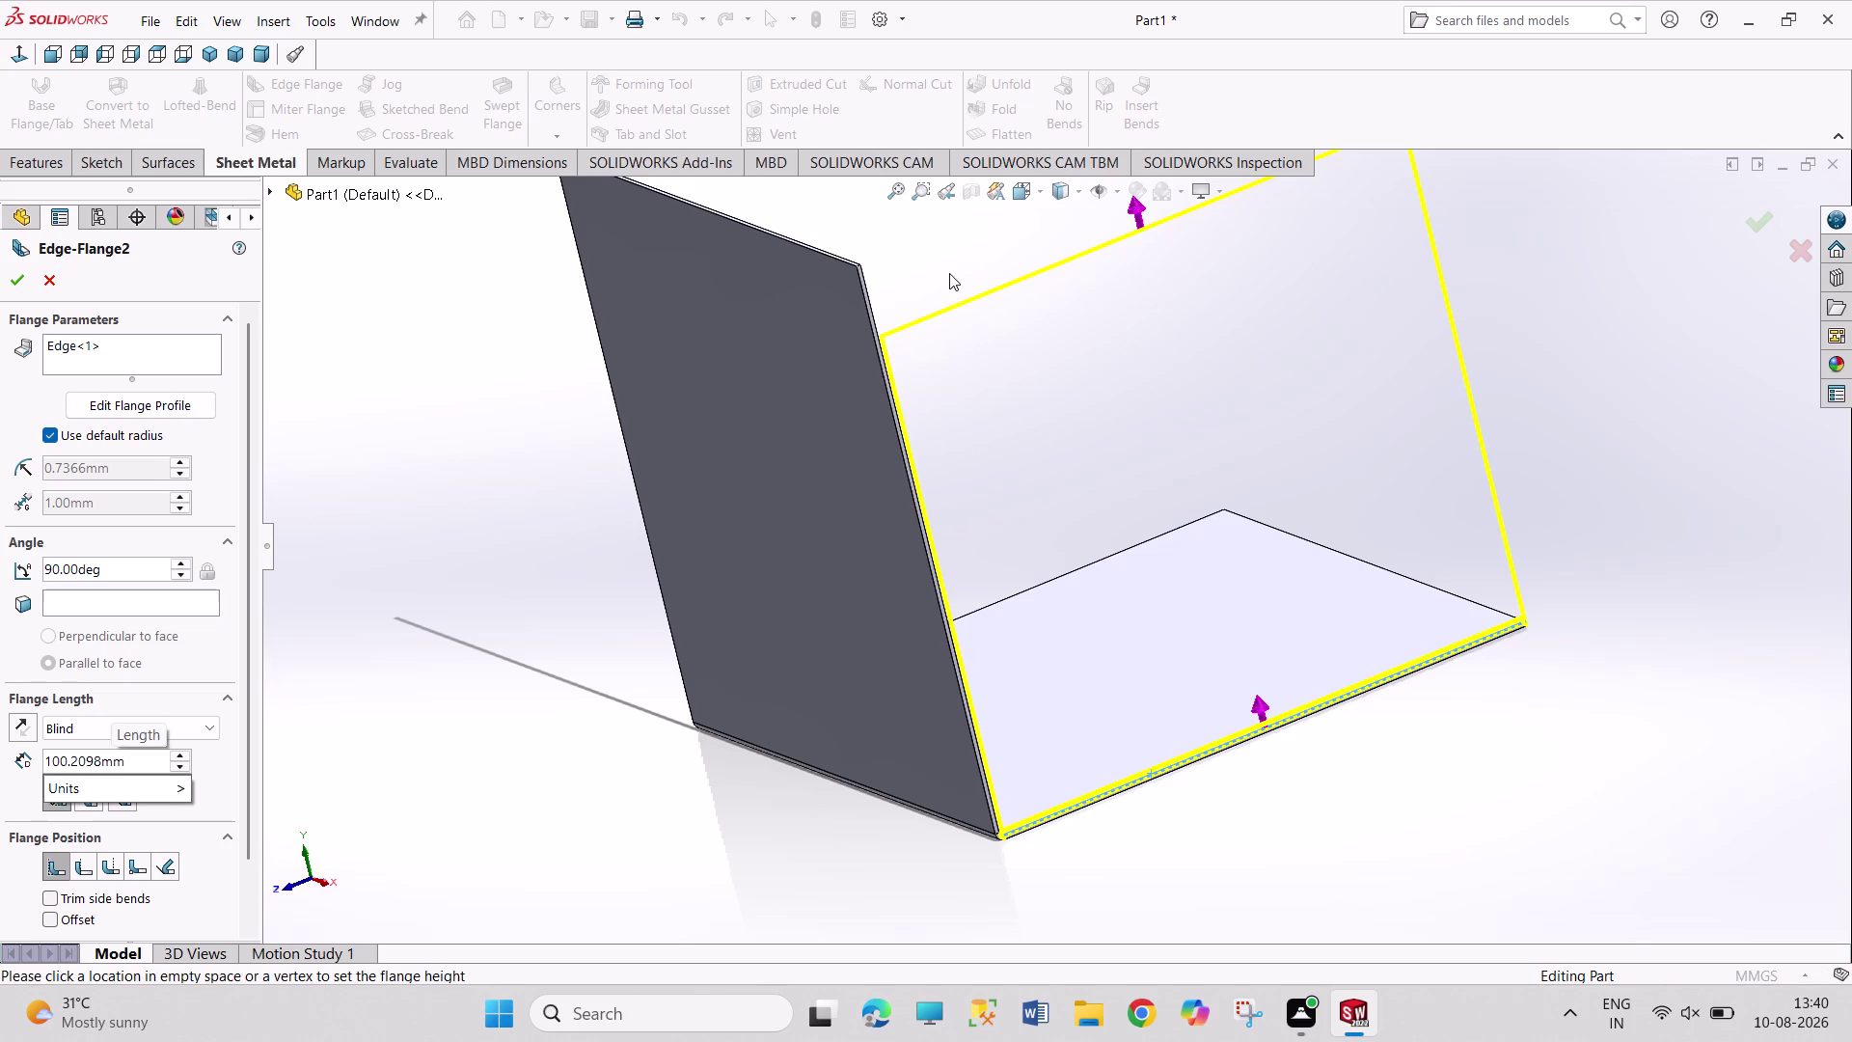
key(BackSpace)
key(BackSpace)
key(BackSpace)
key(BackSpace)
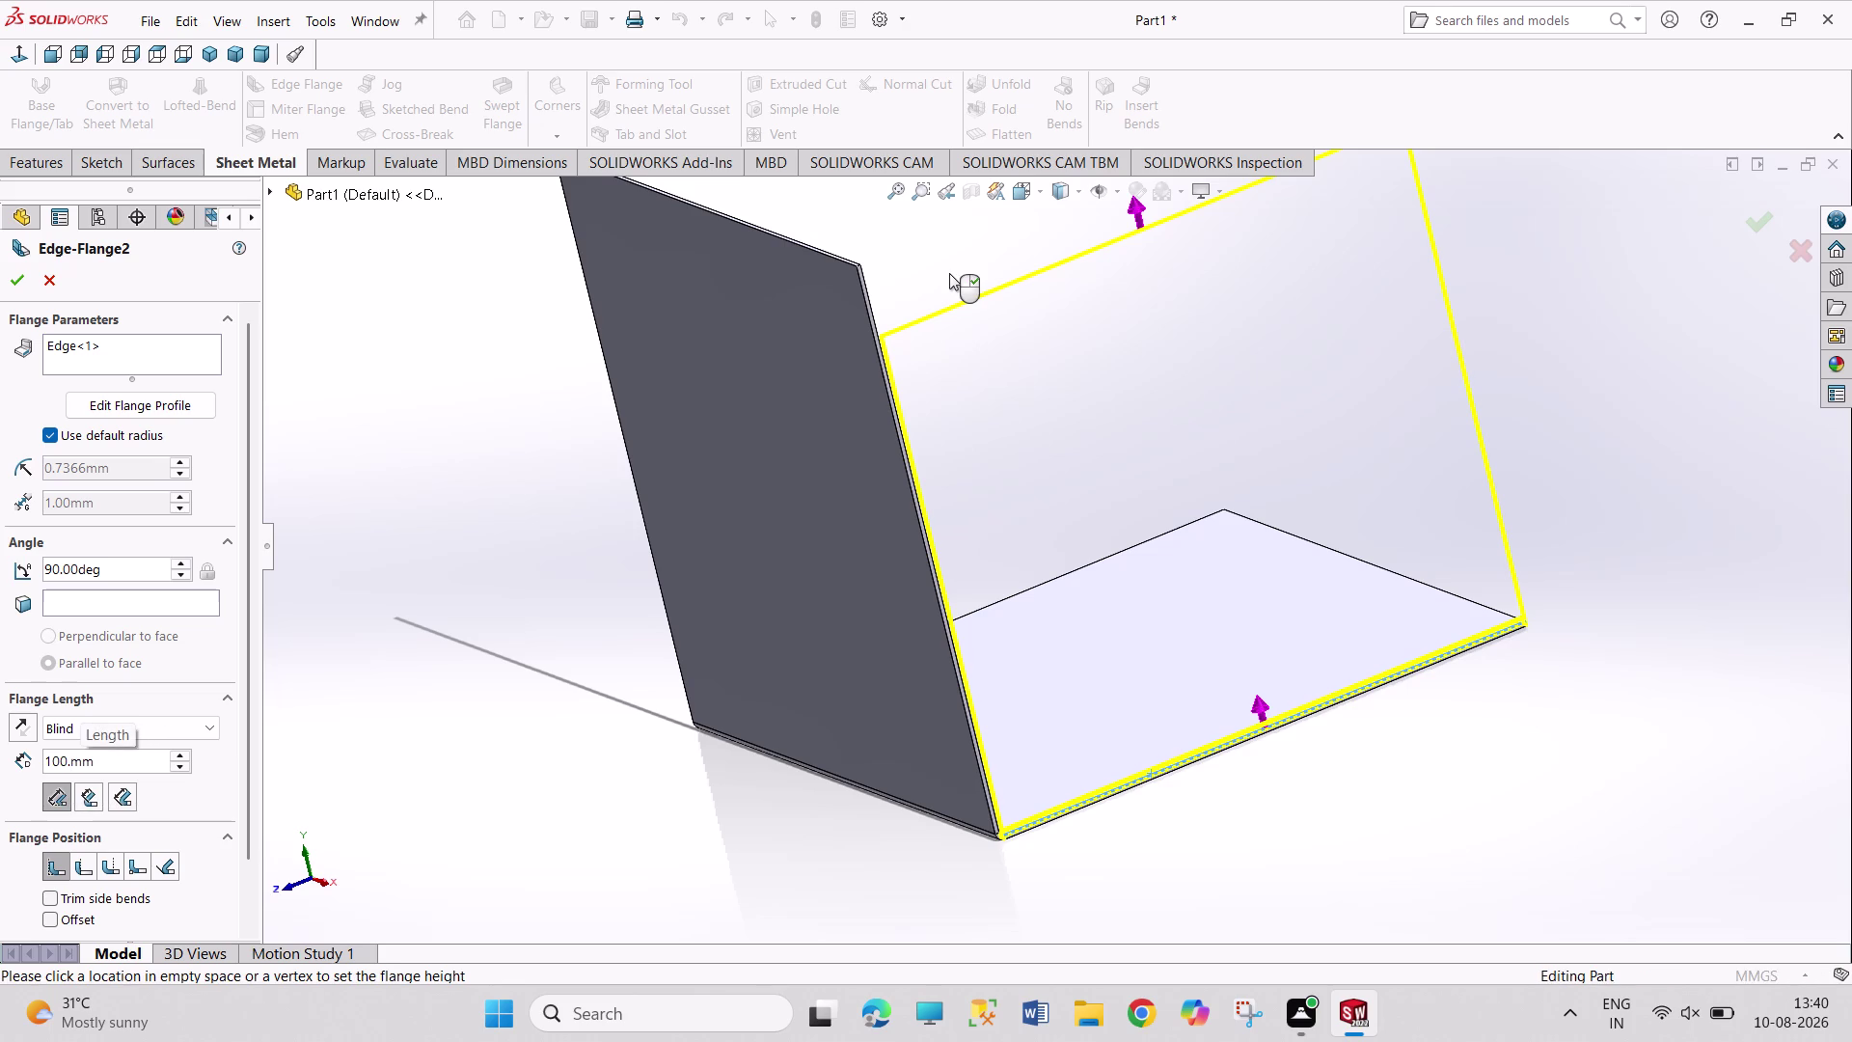
key(Return)
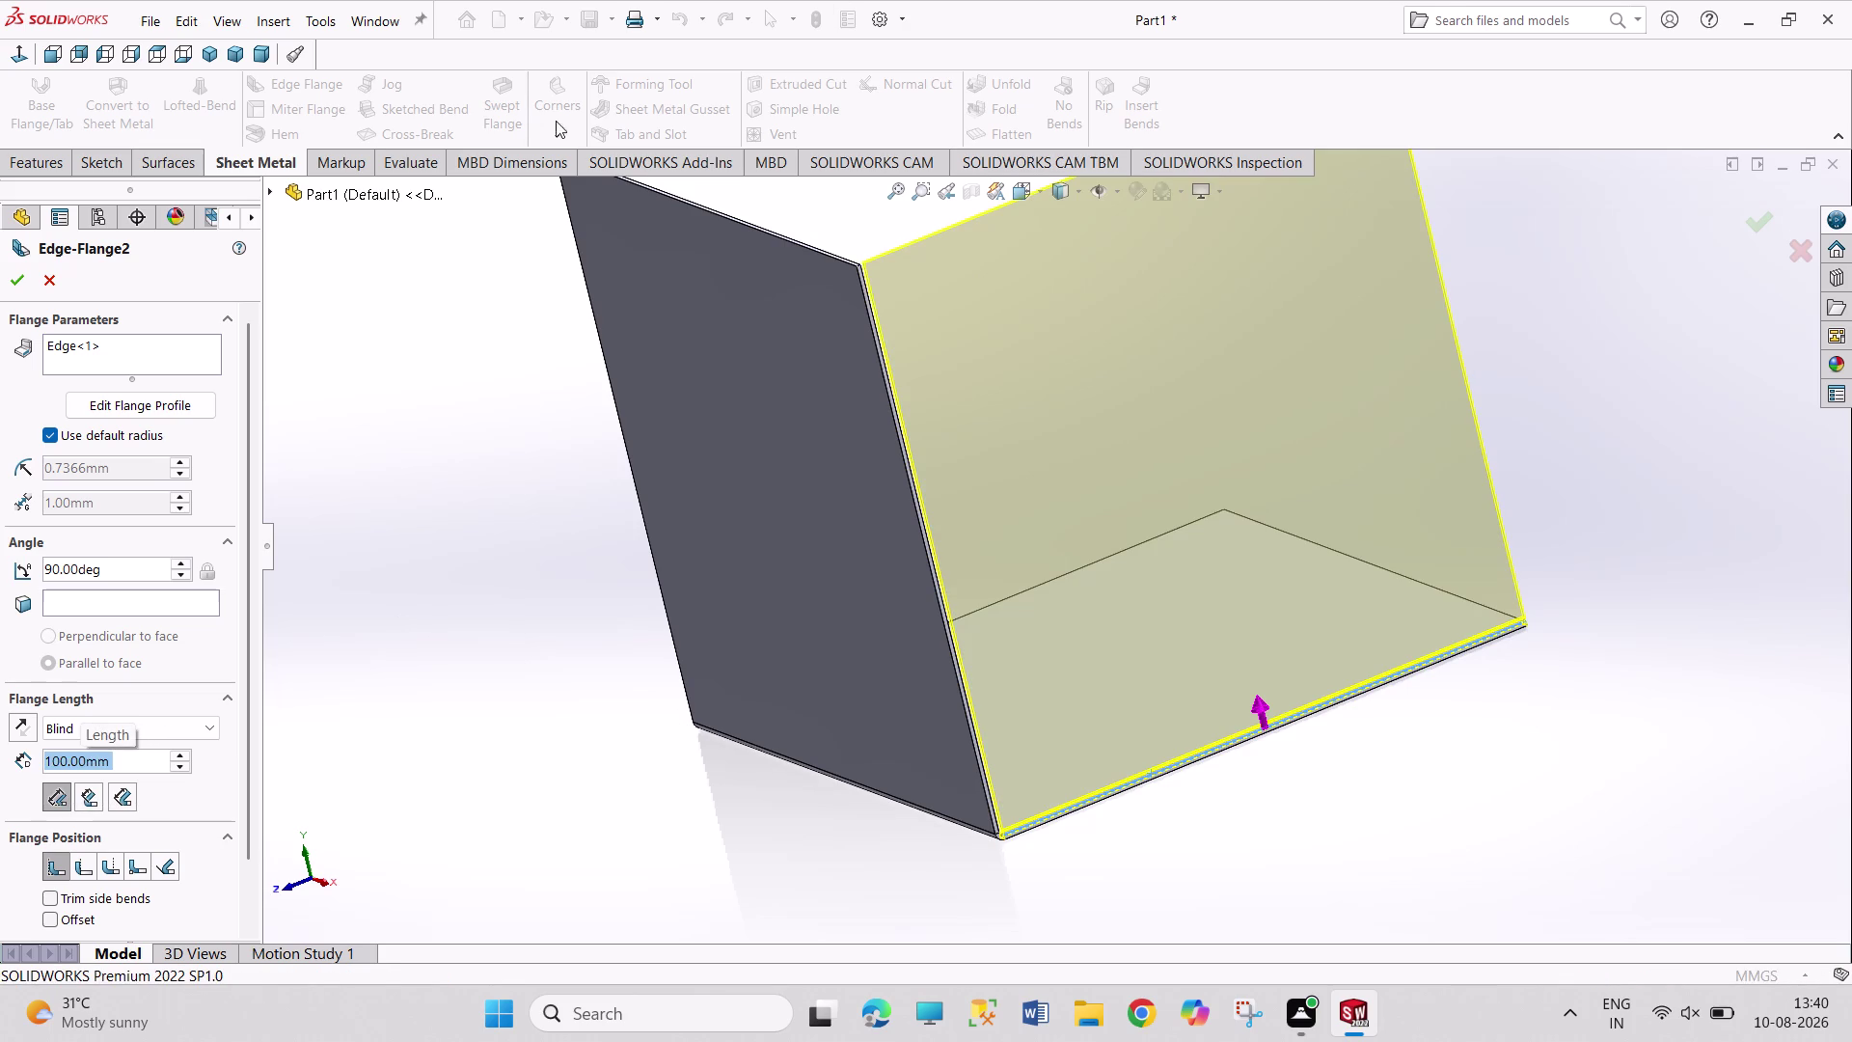
click(12, 291)
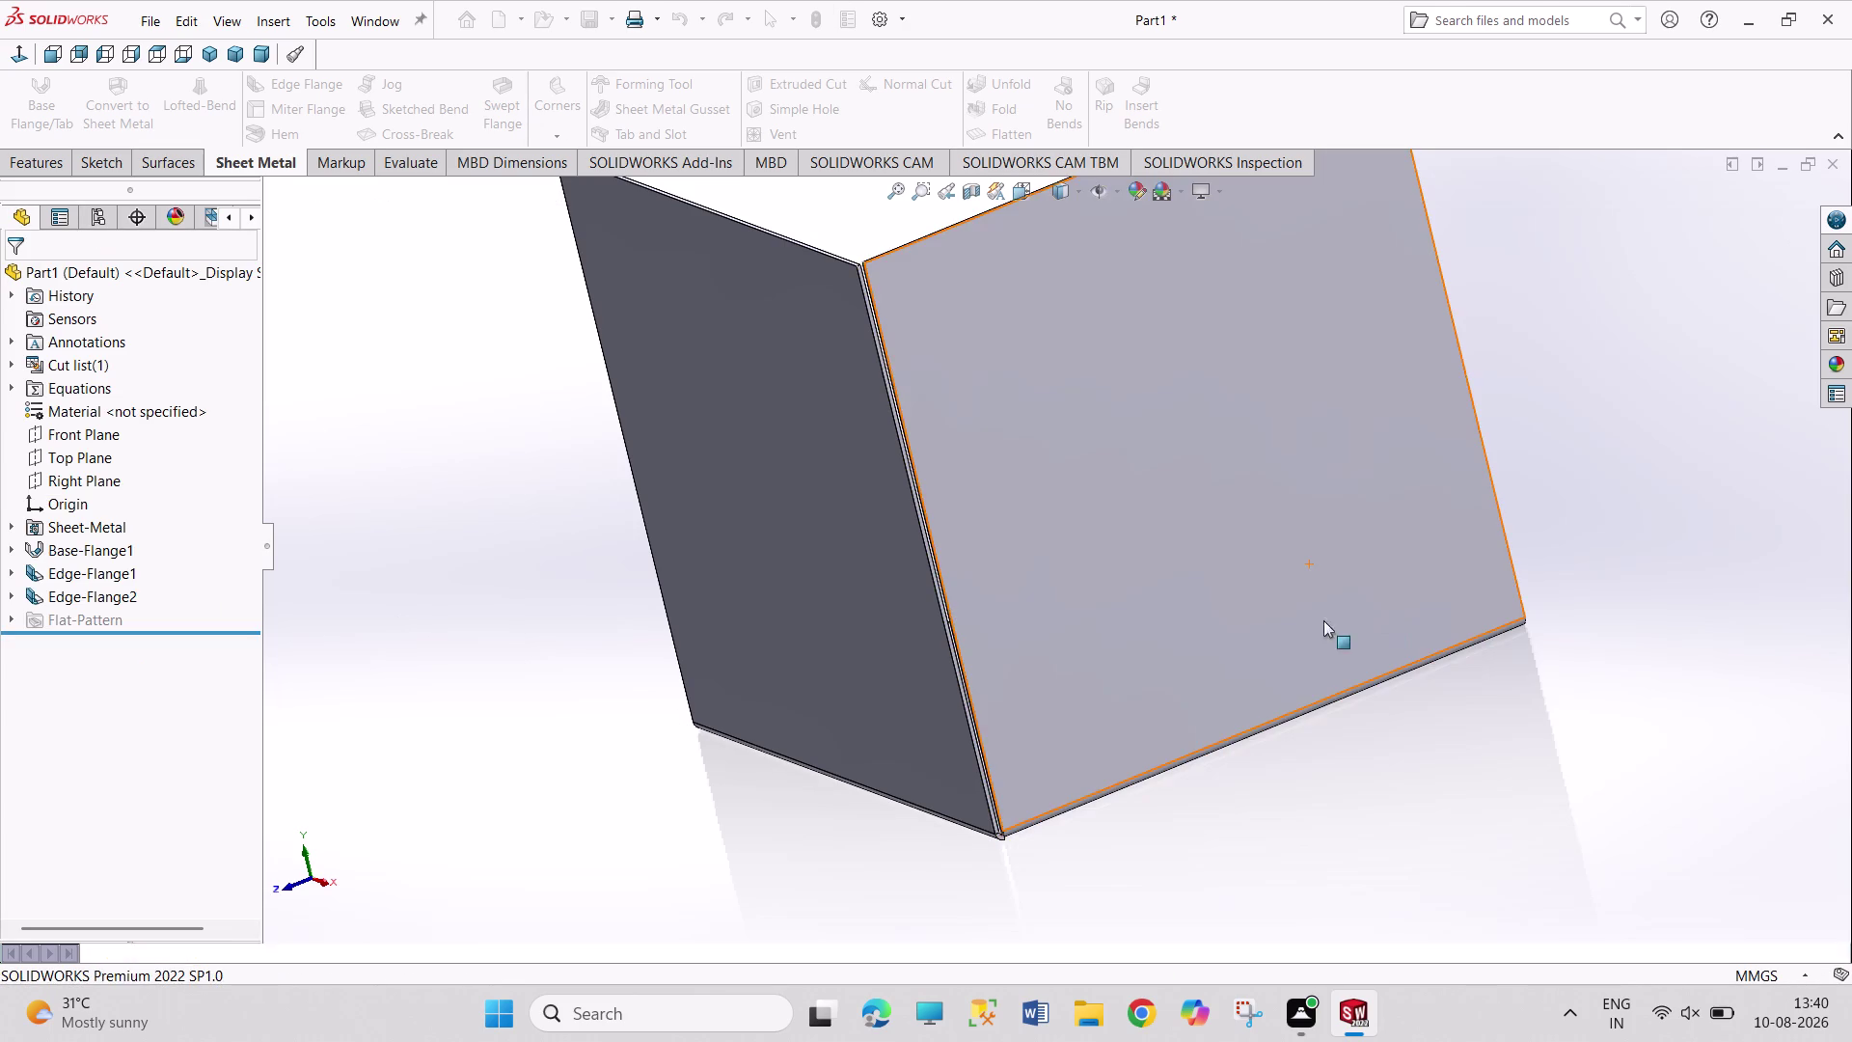
Zoom and orbit around the two-walled part, then start a third Edge Flange.
scroll(up, 3)
scroll(down, 3)
scroll(down, 3)
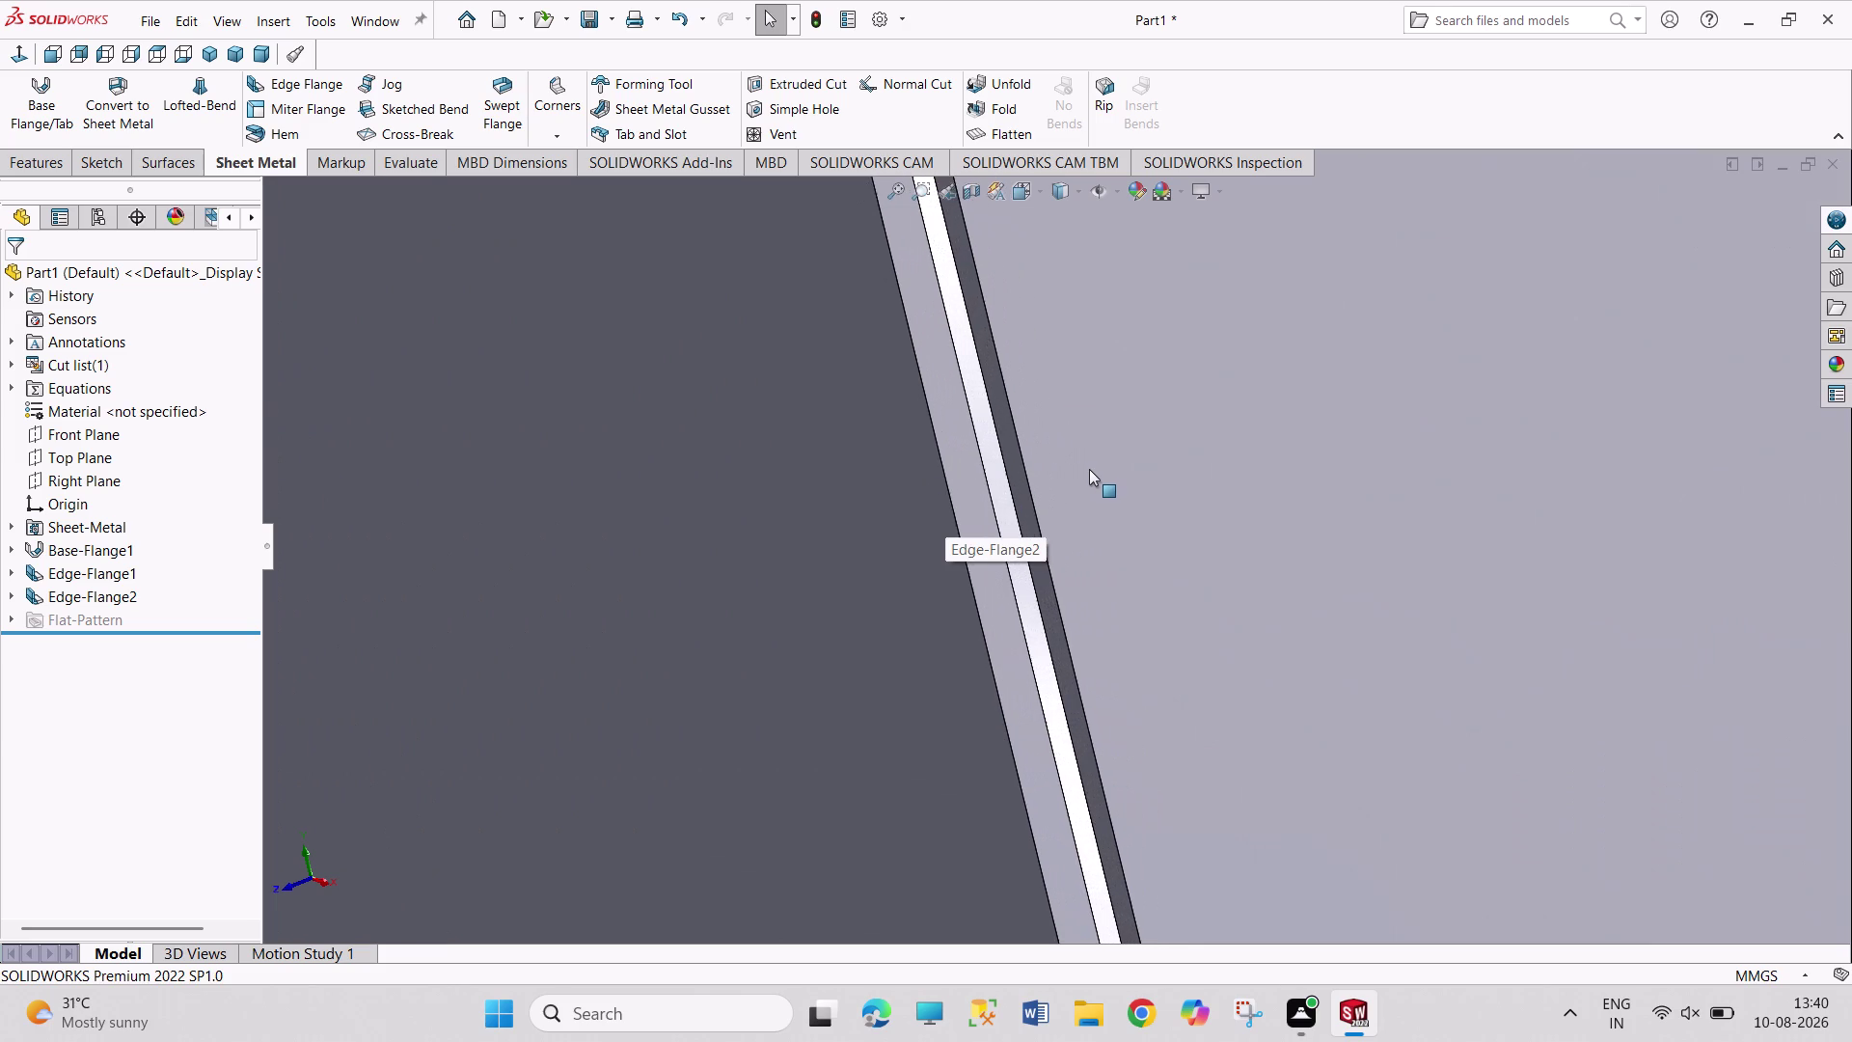
scroll(up, 3)
scroll(up, 3)
scroll(up, 3)
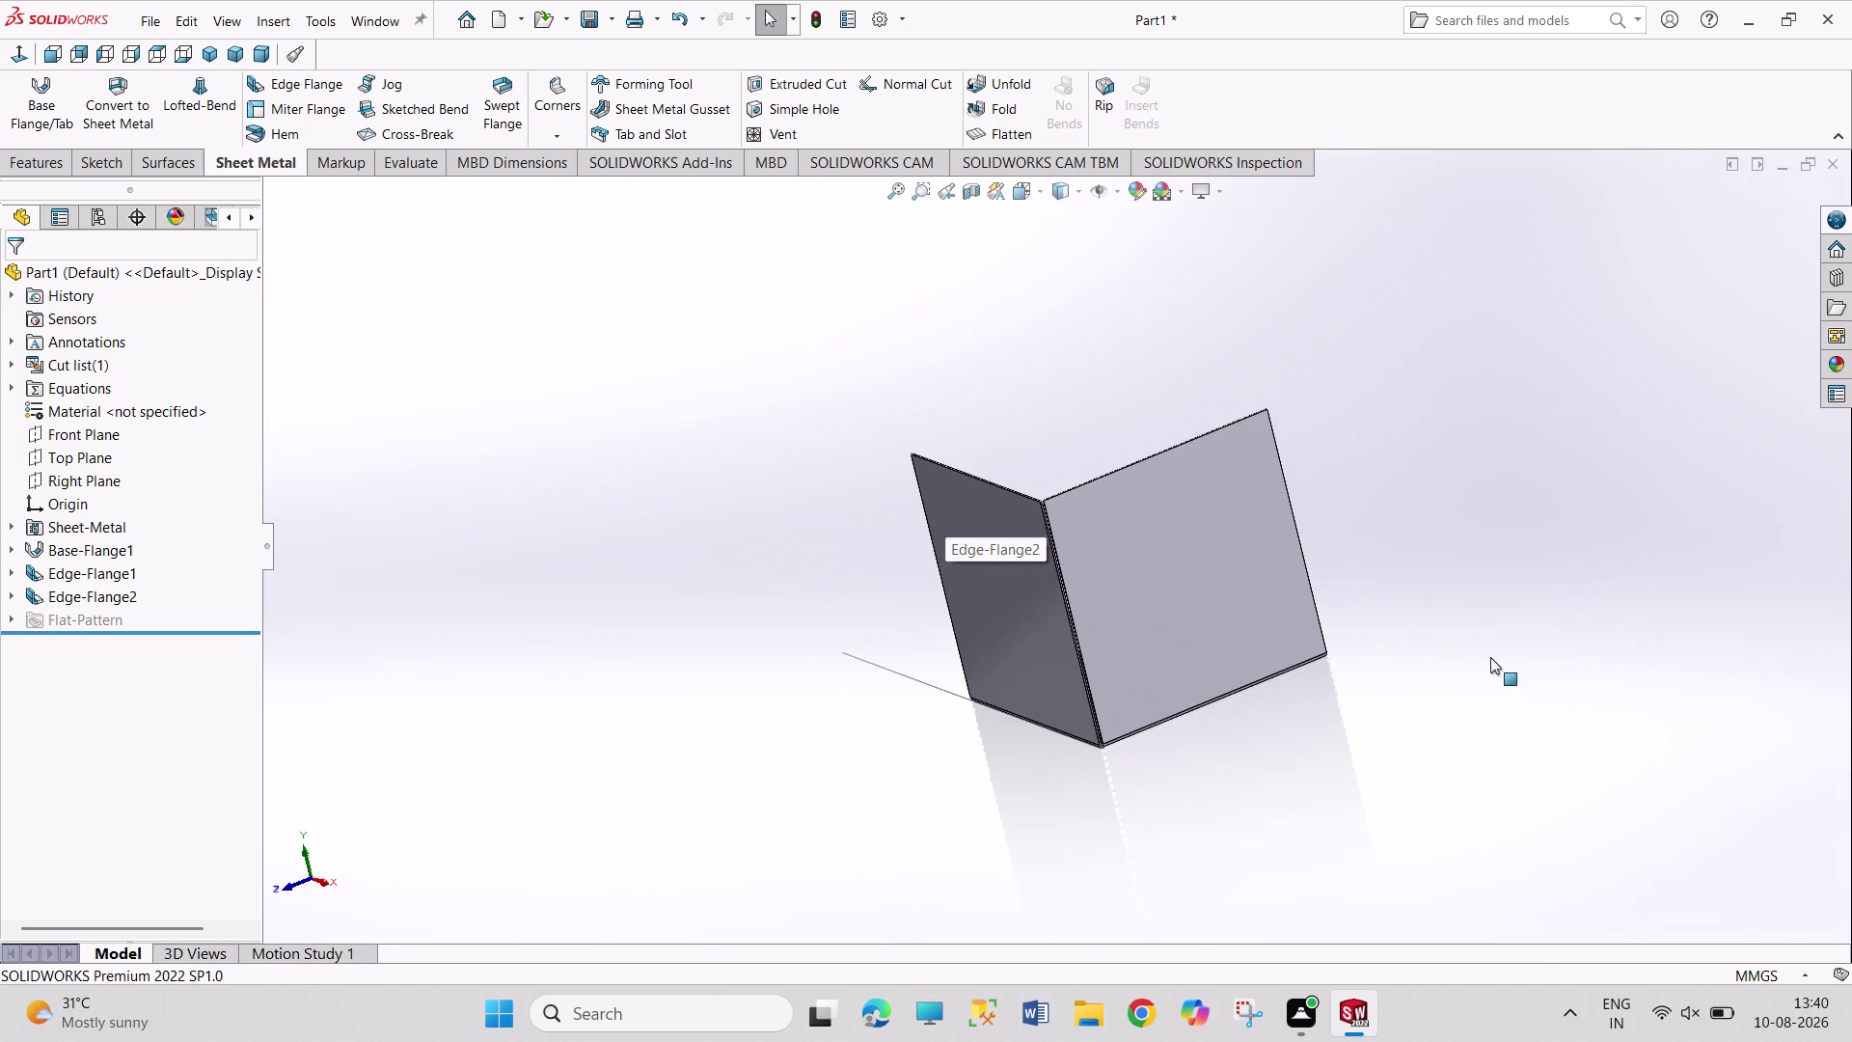
middle_drag(1490, 657, 1135, 773)
middle_drag(1020, 373, 1137, 539)
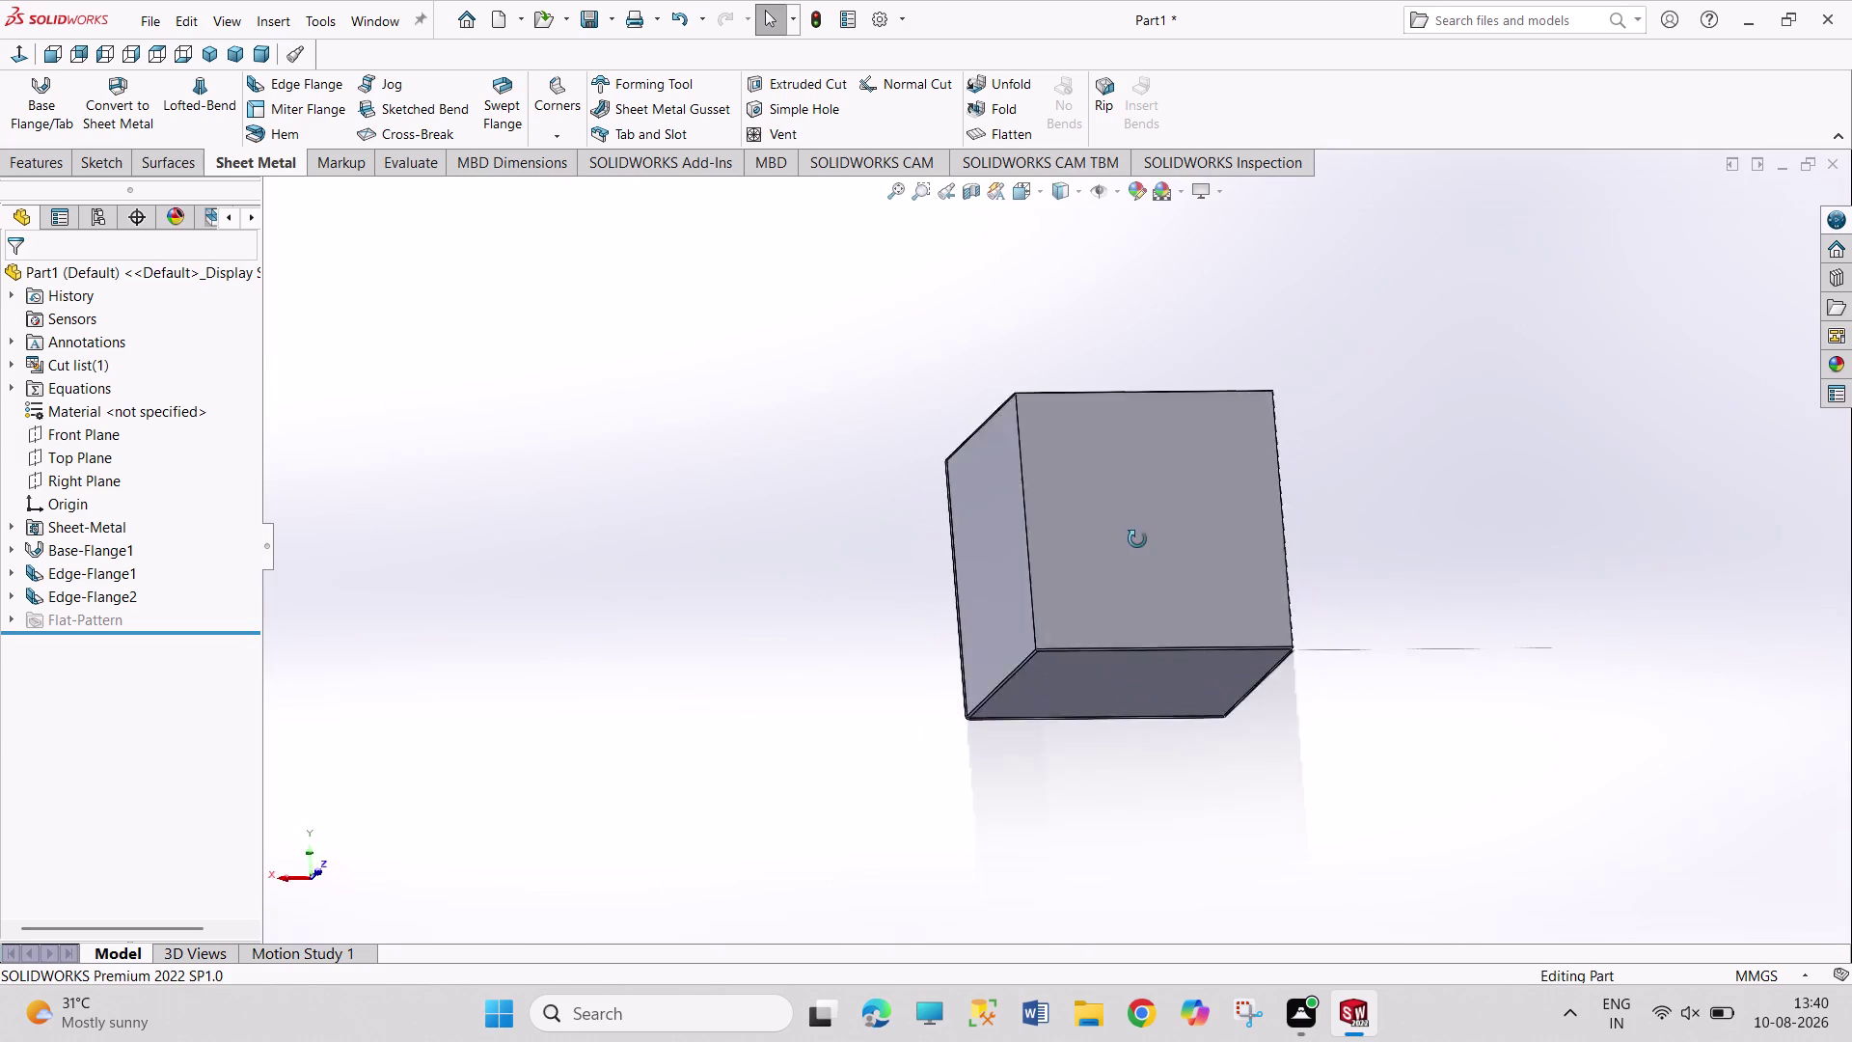
middle_drag(1137, 539, 1137, 541)
scroll(up, 3)
scroll(down, 3)
scroll(down, 3)
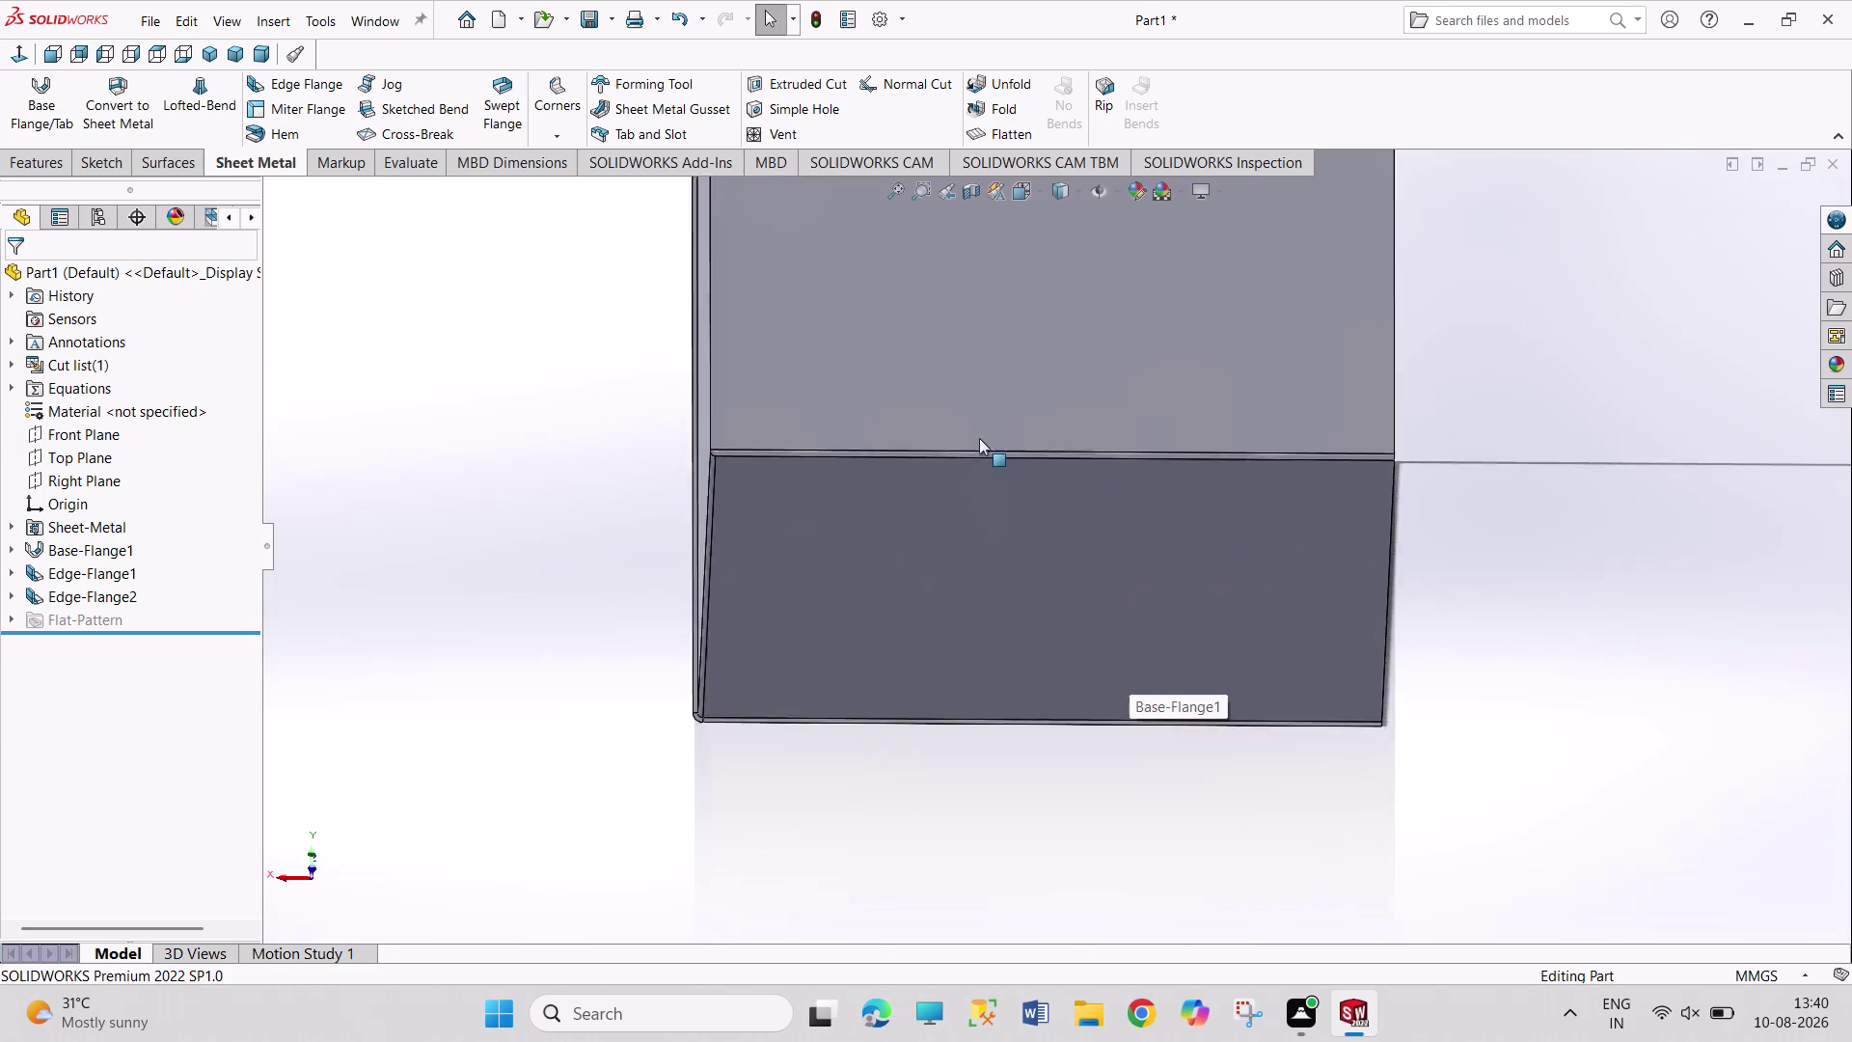
scroll(down, 3)
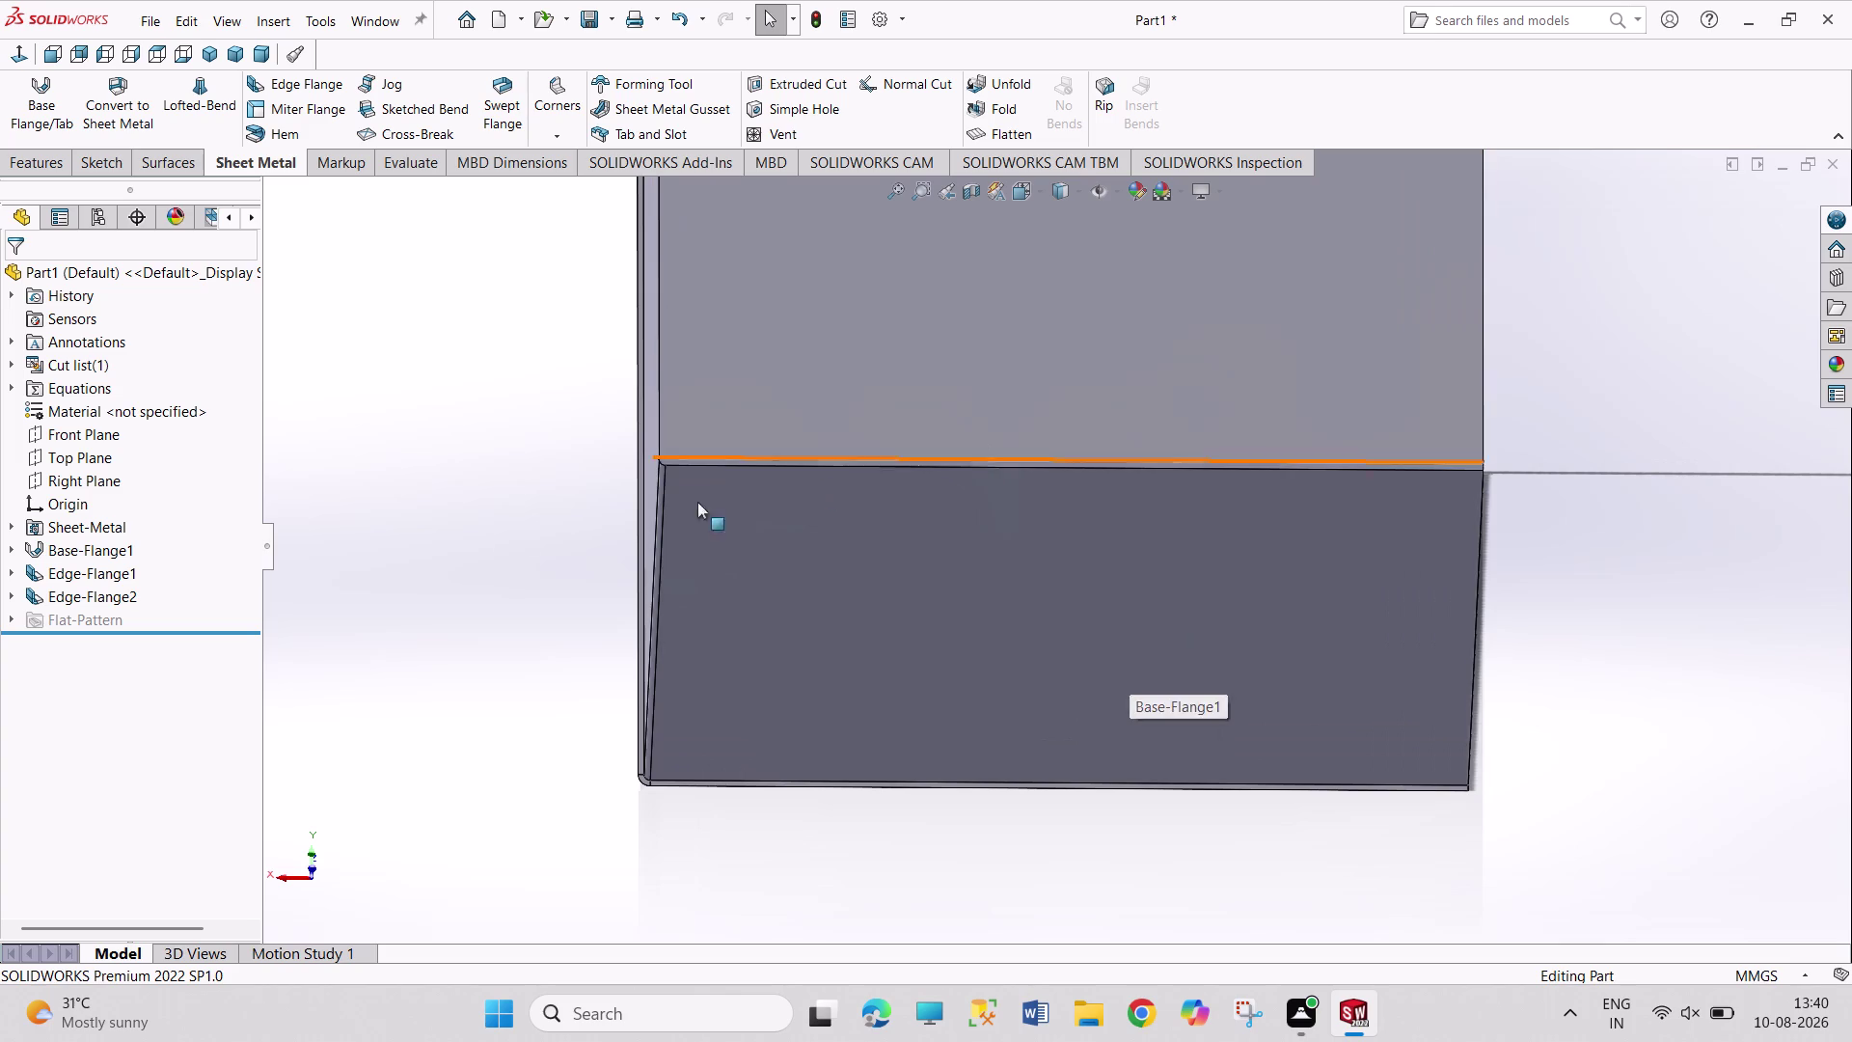
middle_drag(481, 535, 500, 479)
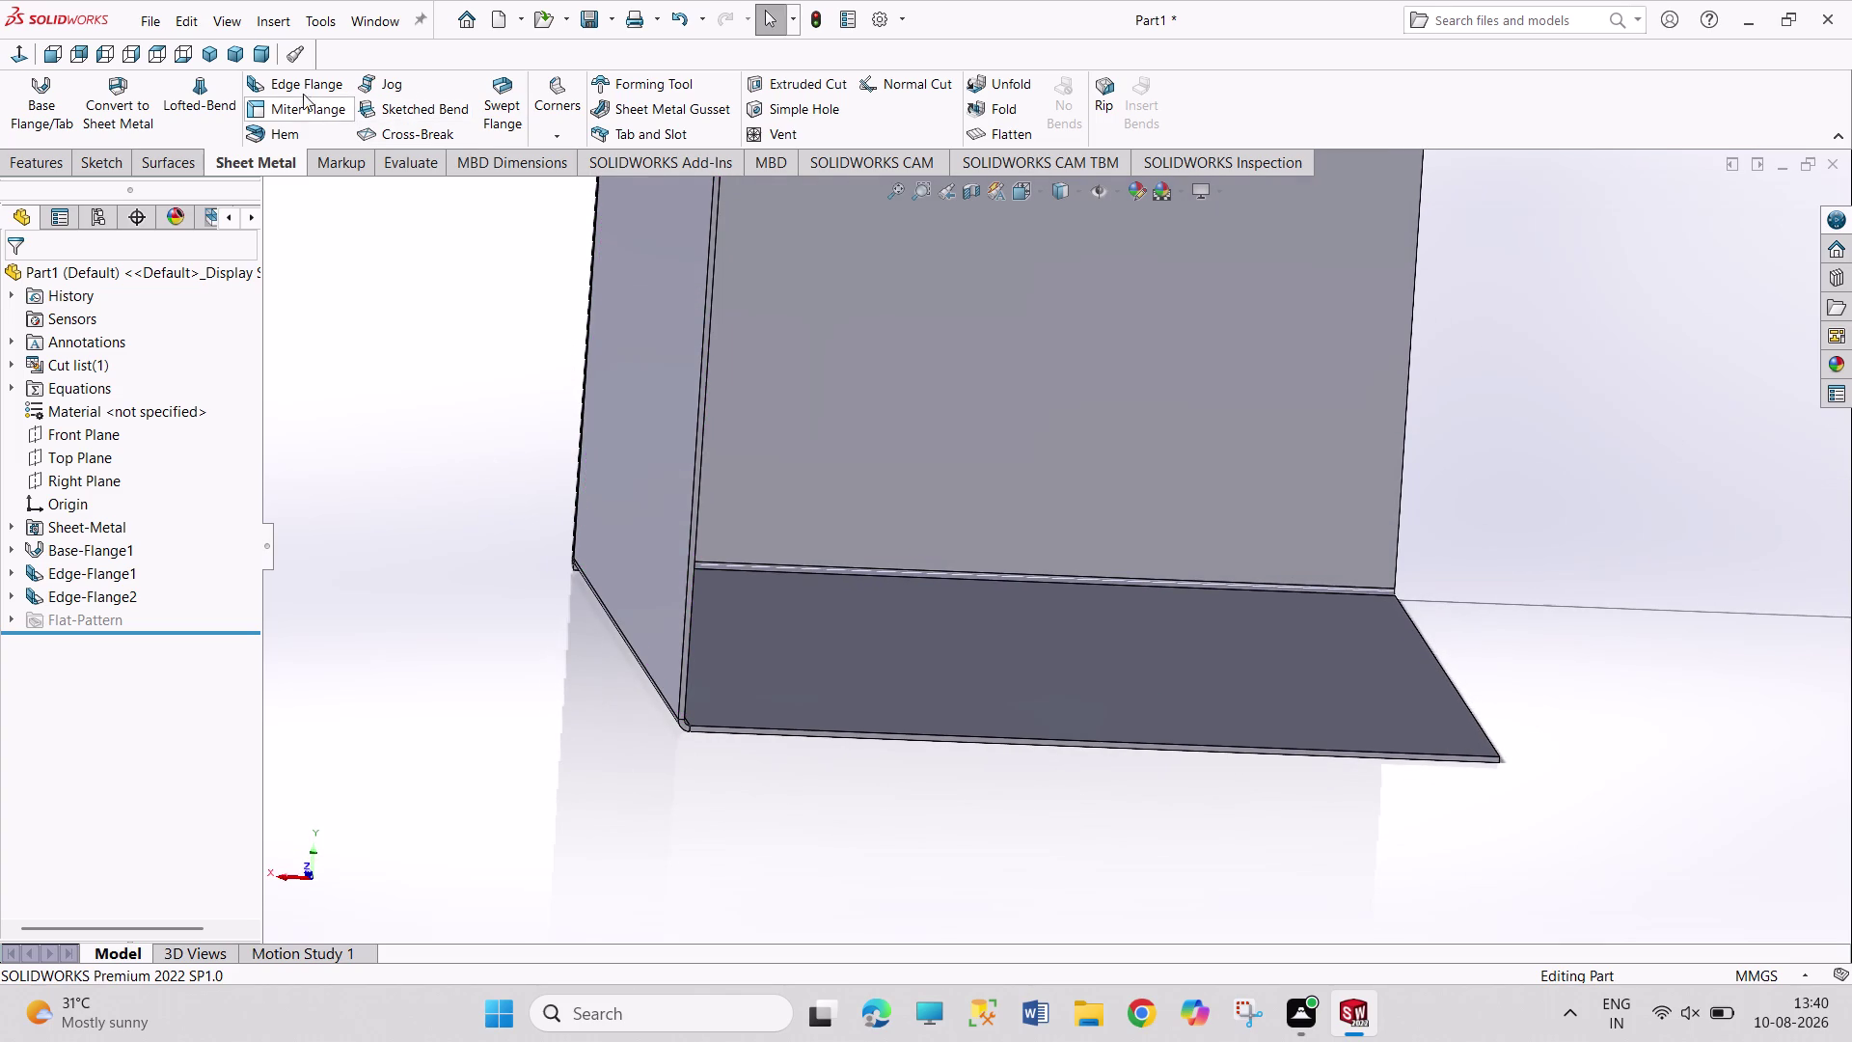
click(272, 84)
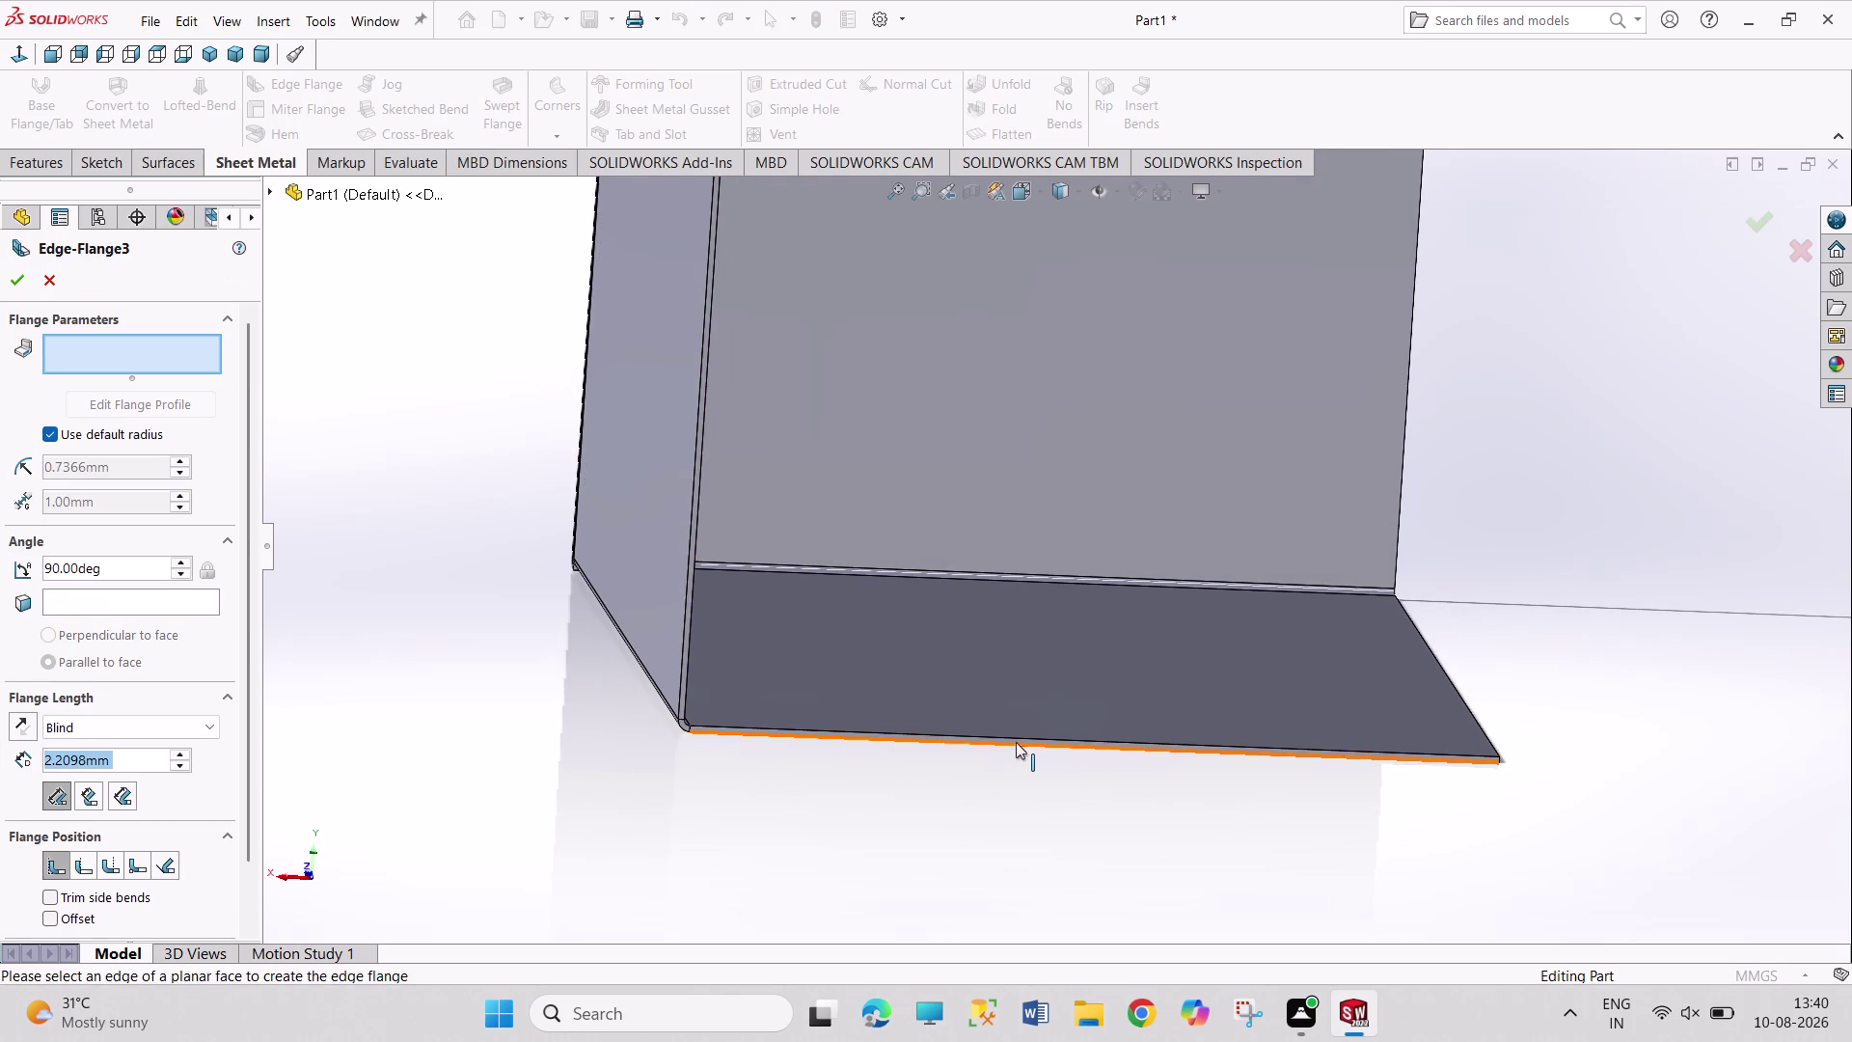
Create Edge-Flange3 on the base flange's front edge with a 100 mm length.
click(1019, 737)
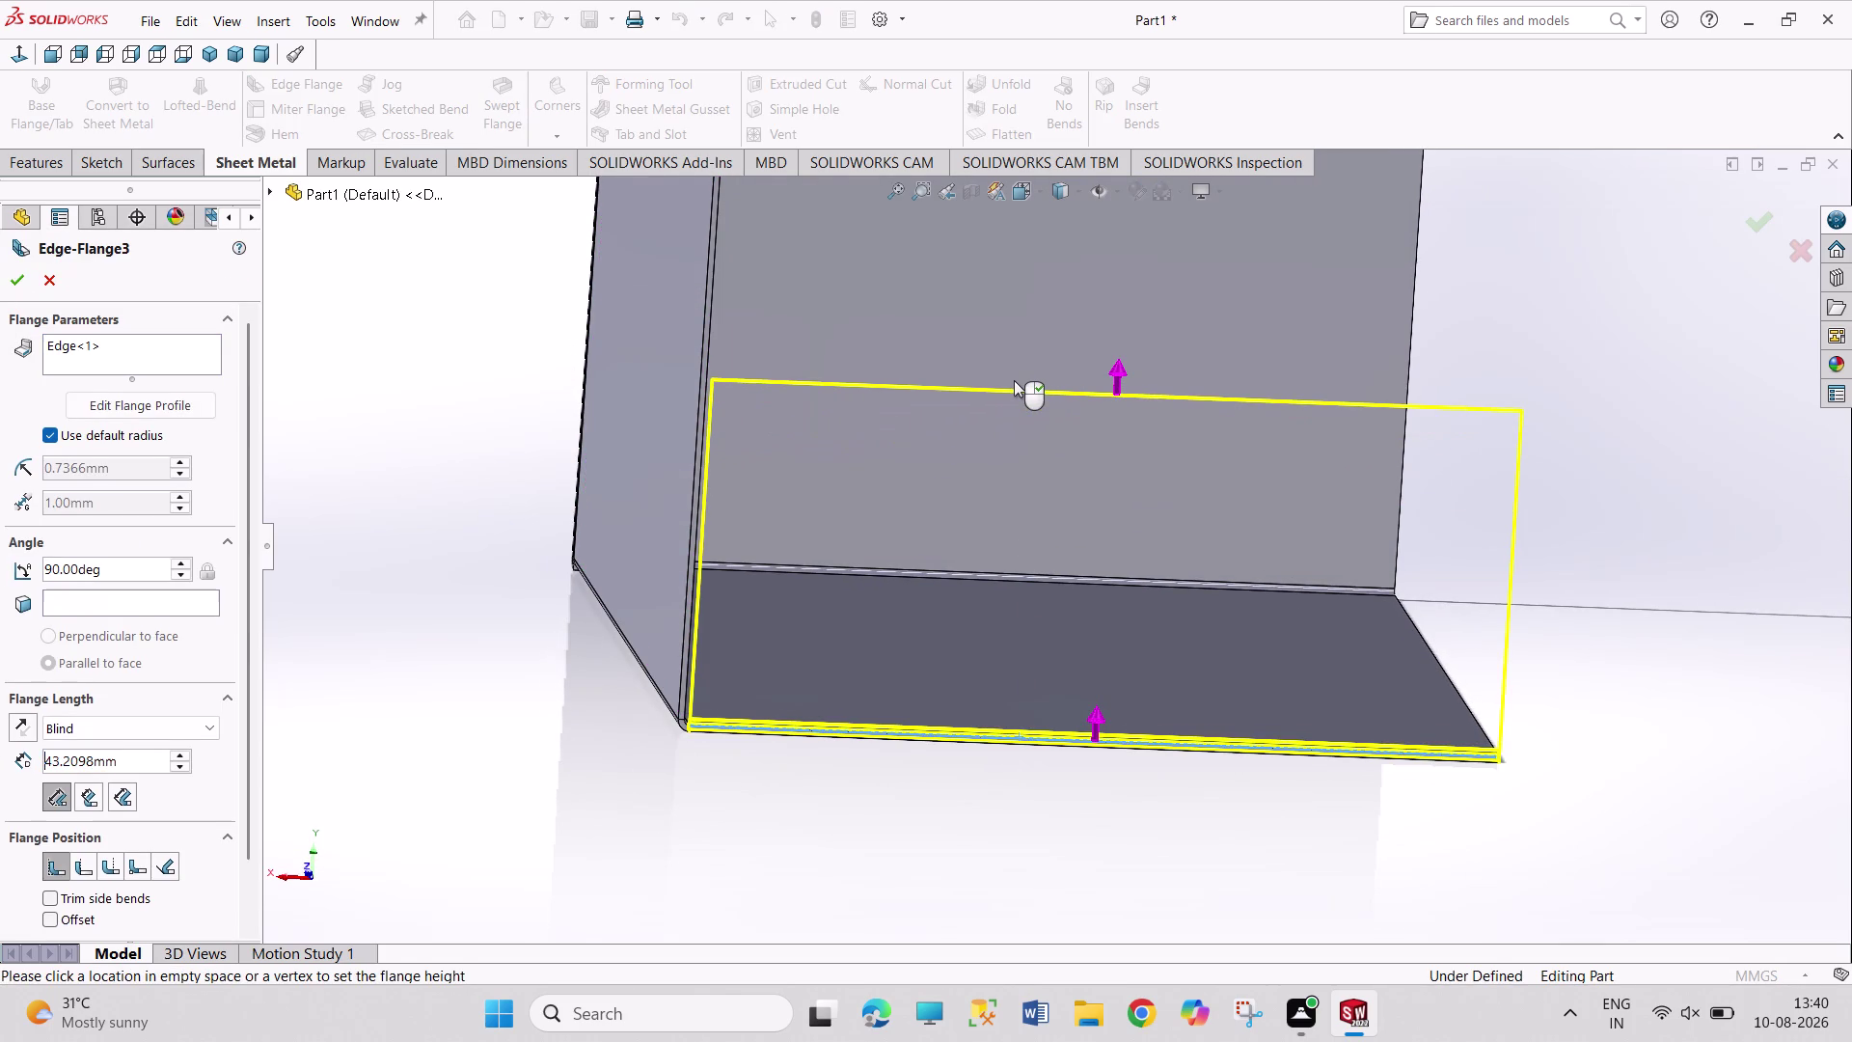
text(100)
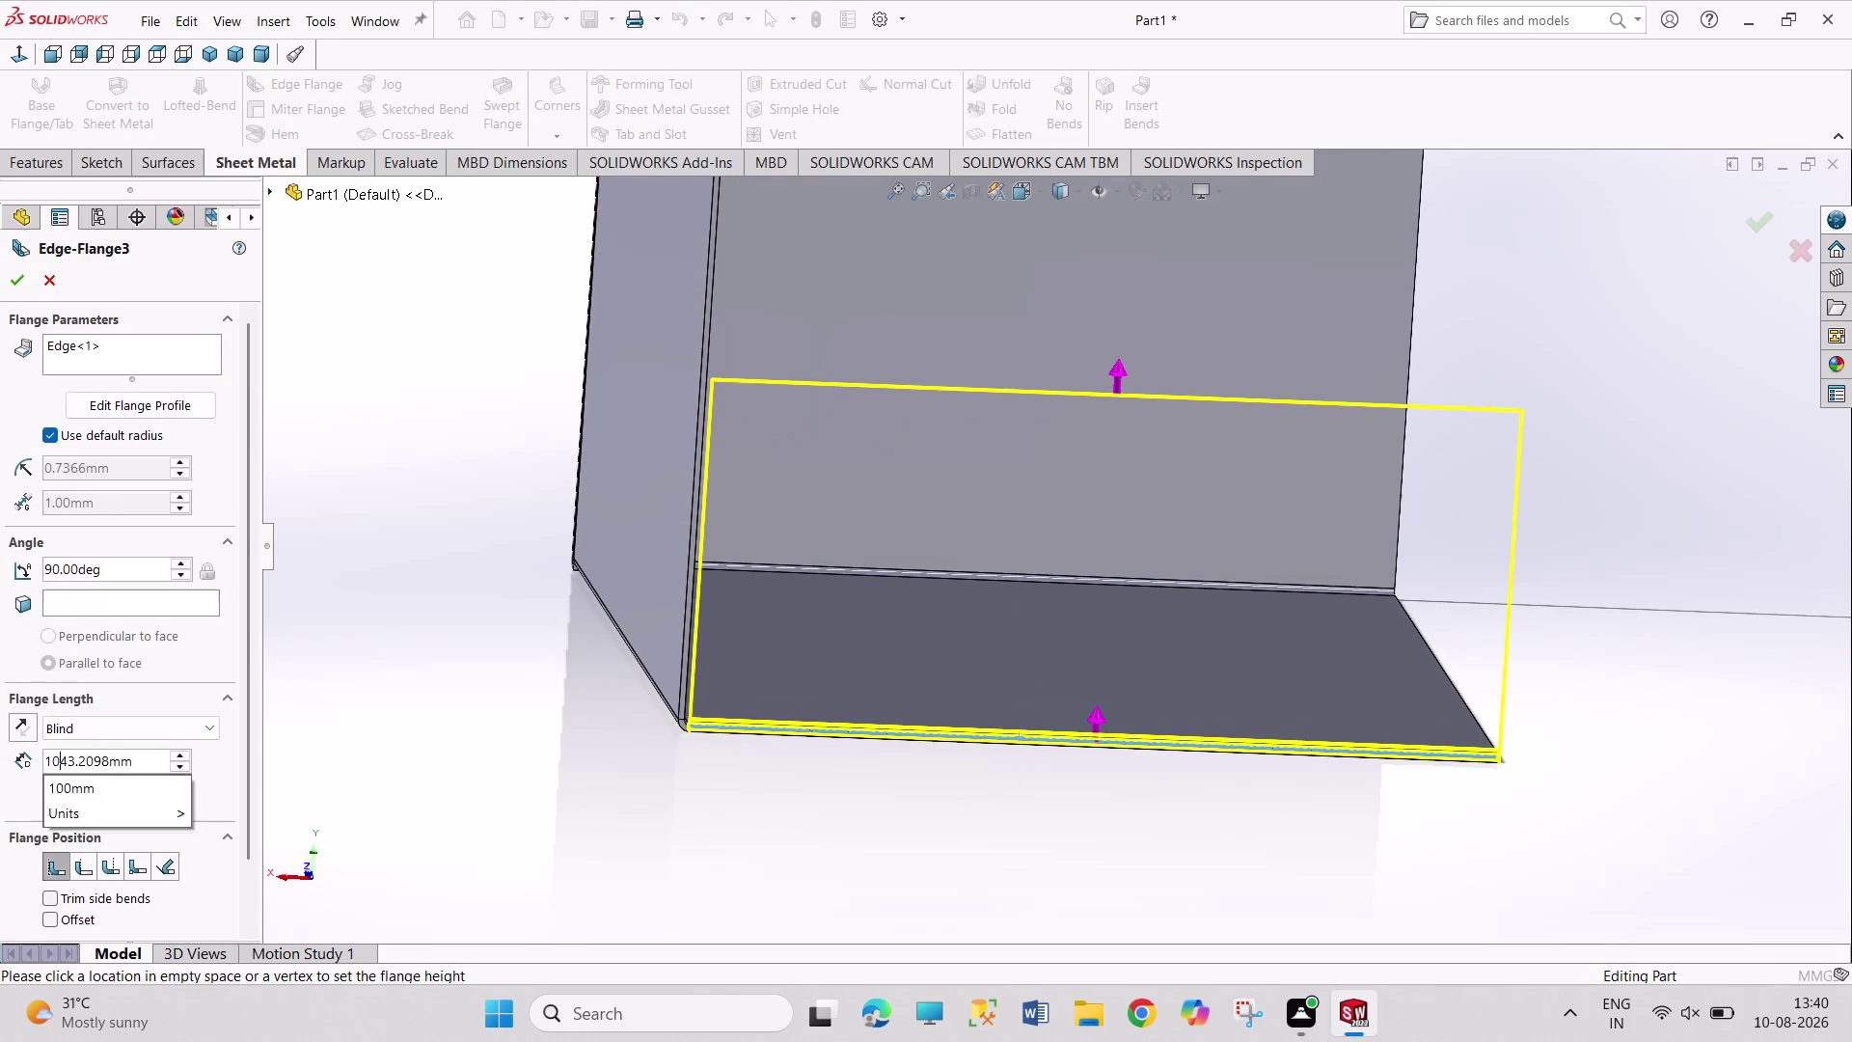
key(Right)
key(Right)
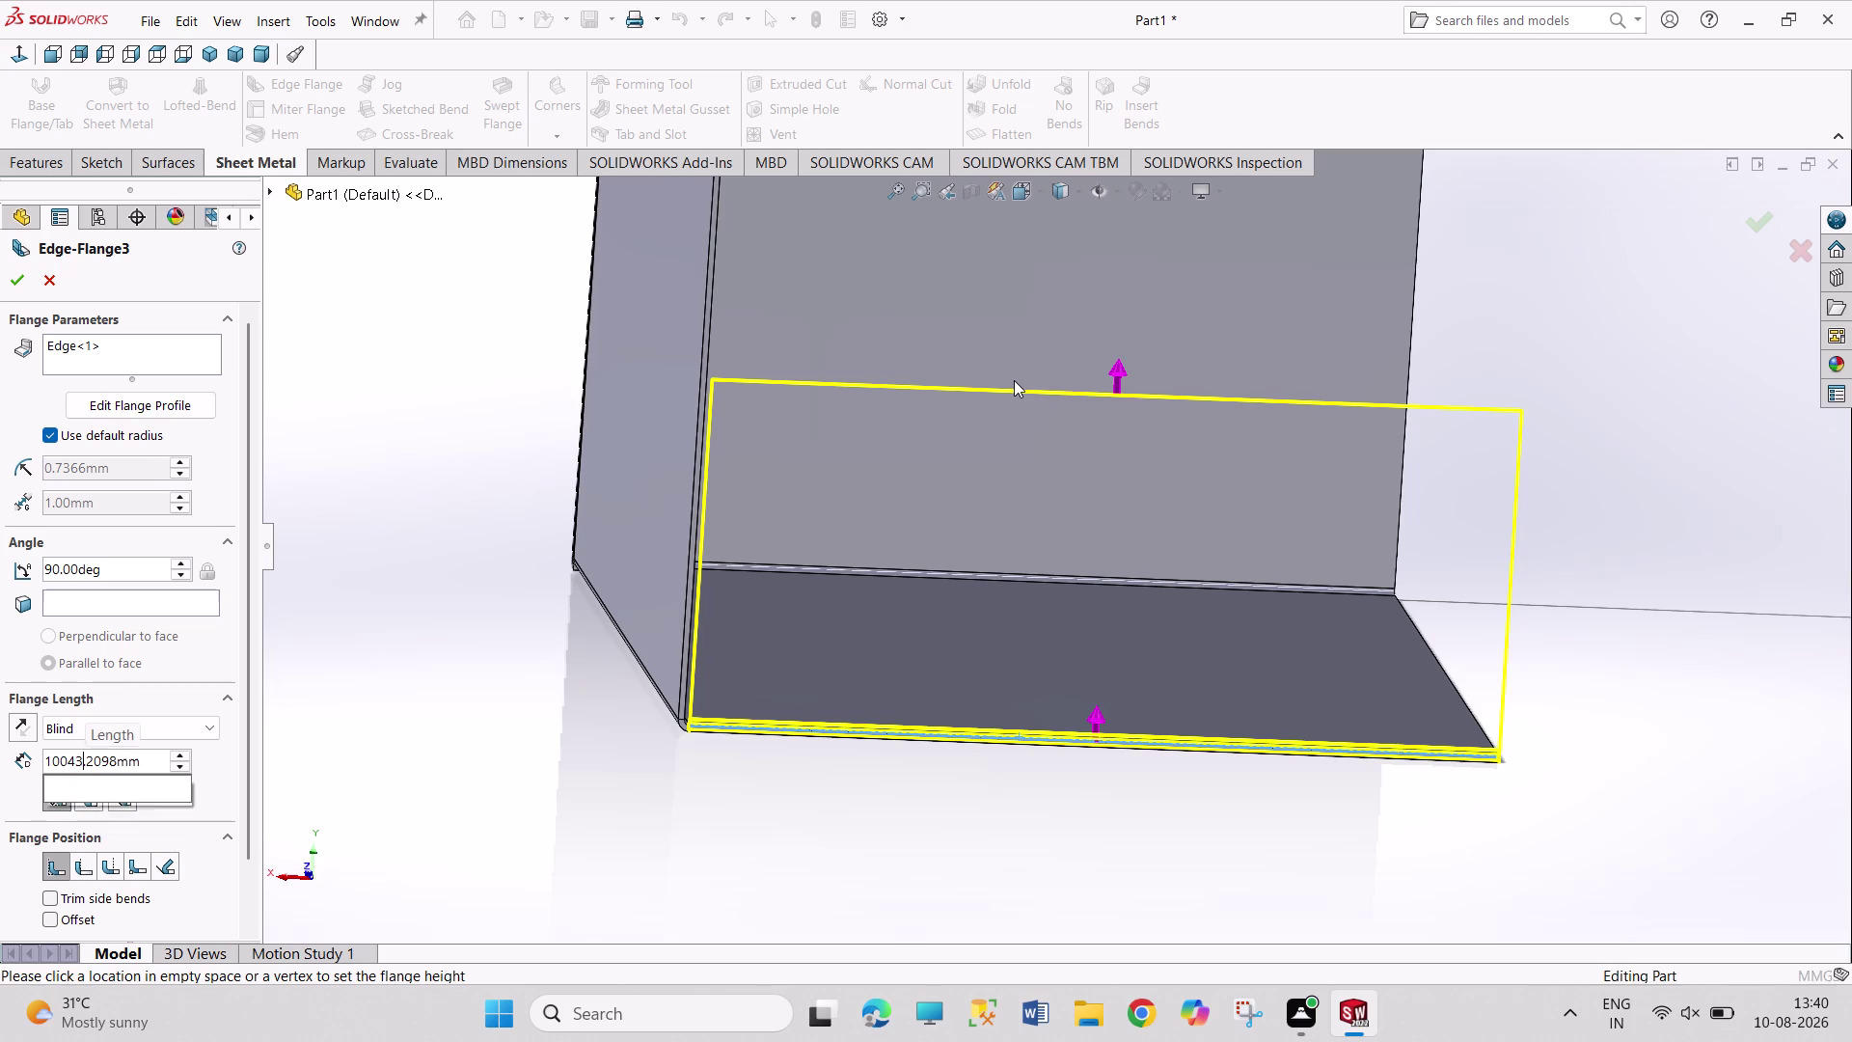
key(BackSpace)
key(BackSpace)
key(Right)
key(Right)
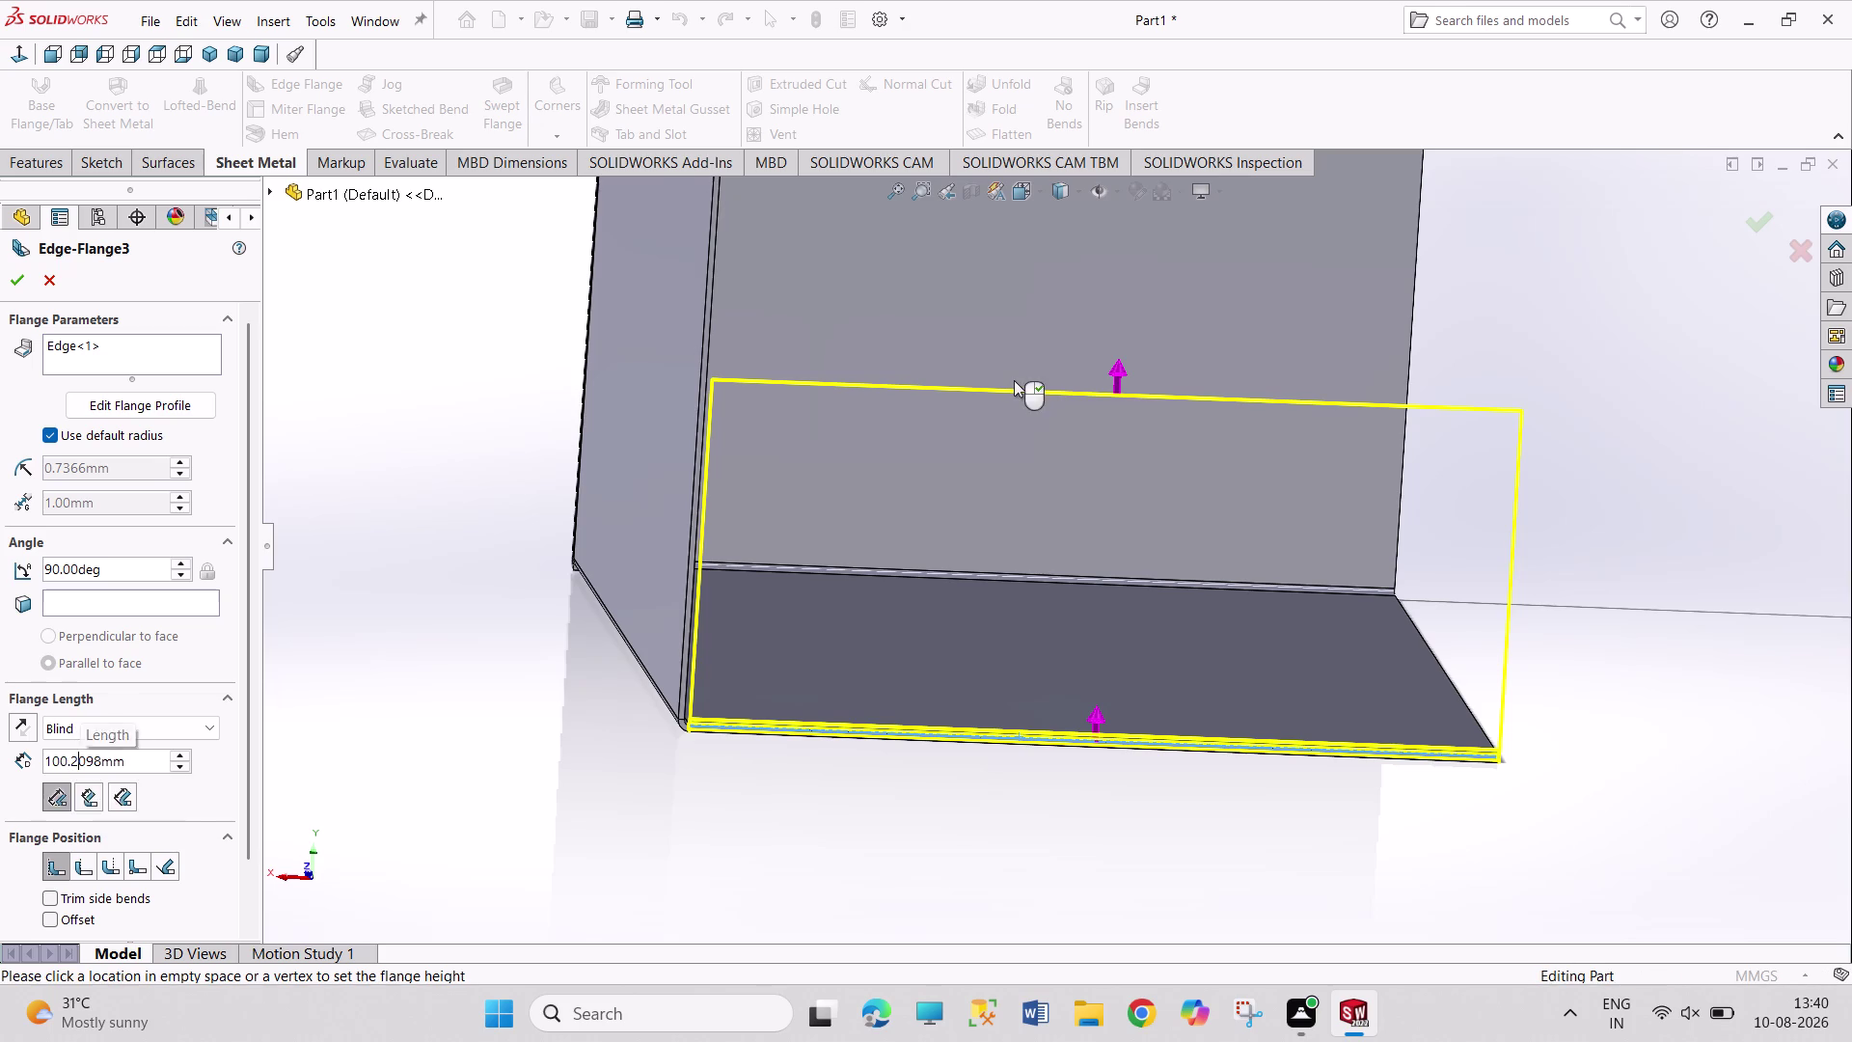
key(Right)
key(Right)
key(Right)
key(BackSpace)
key(BackSpace)
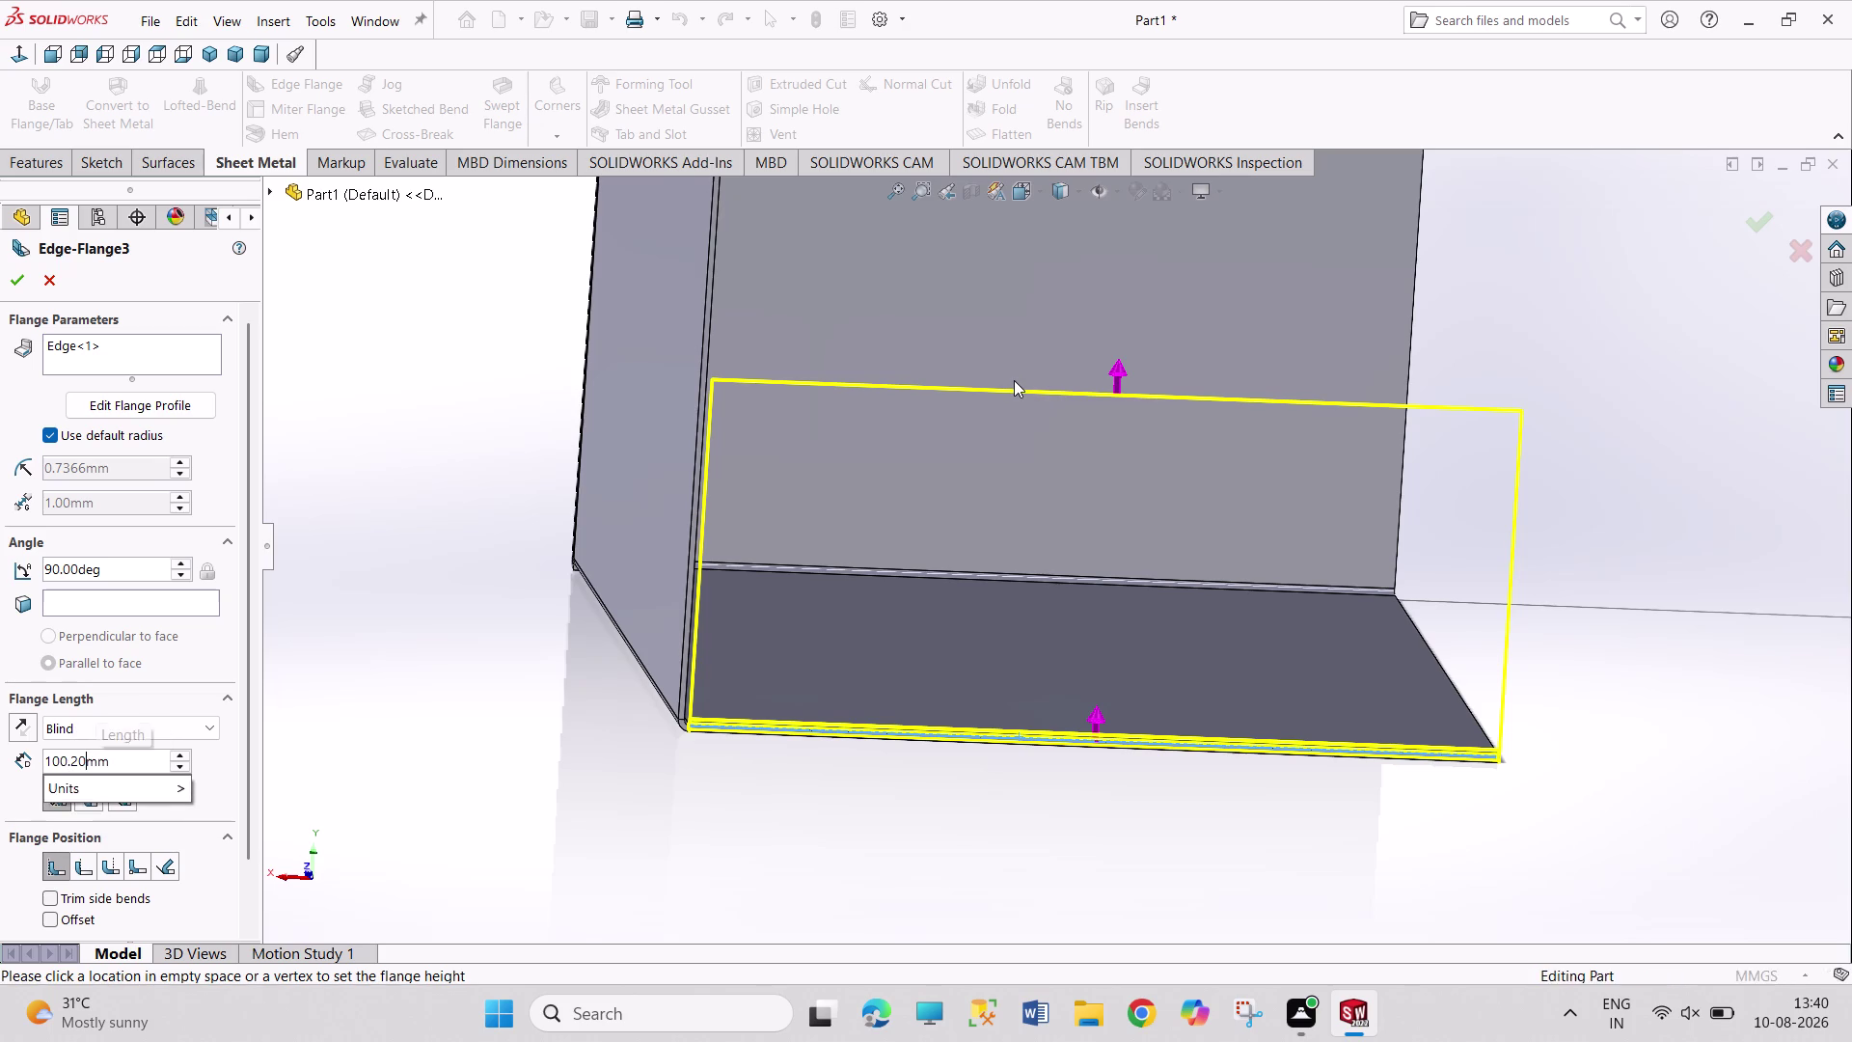
key(BackSpace)
key(BackSpace)
key(Return)
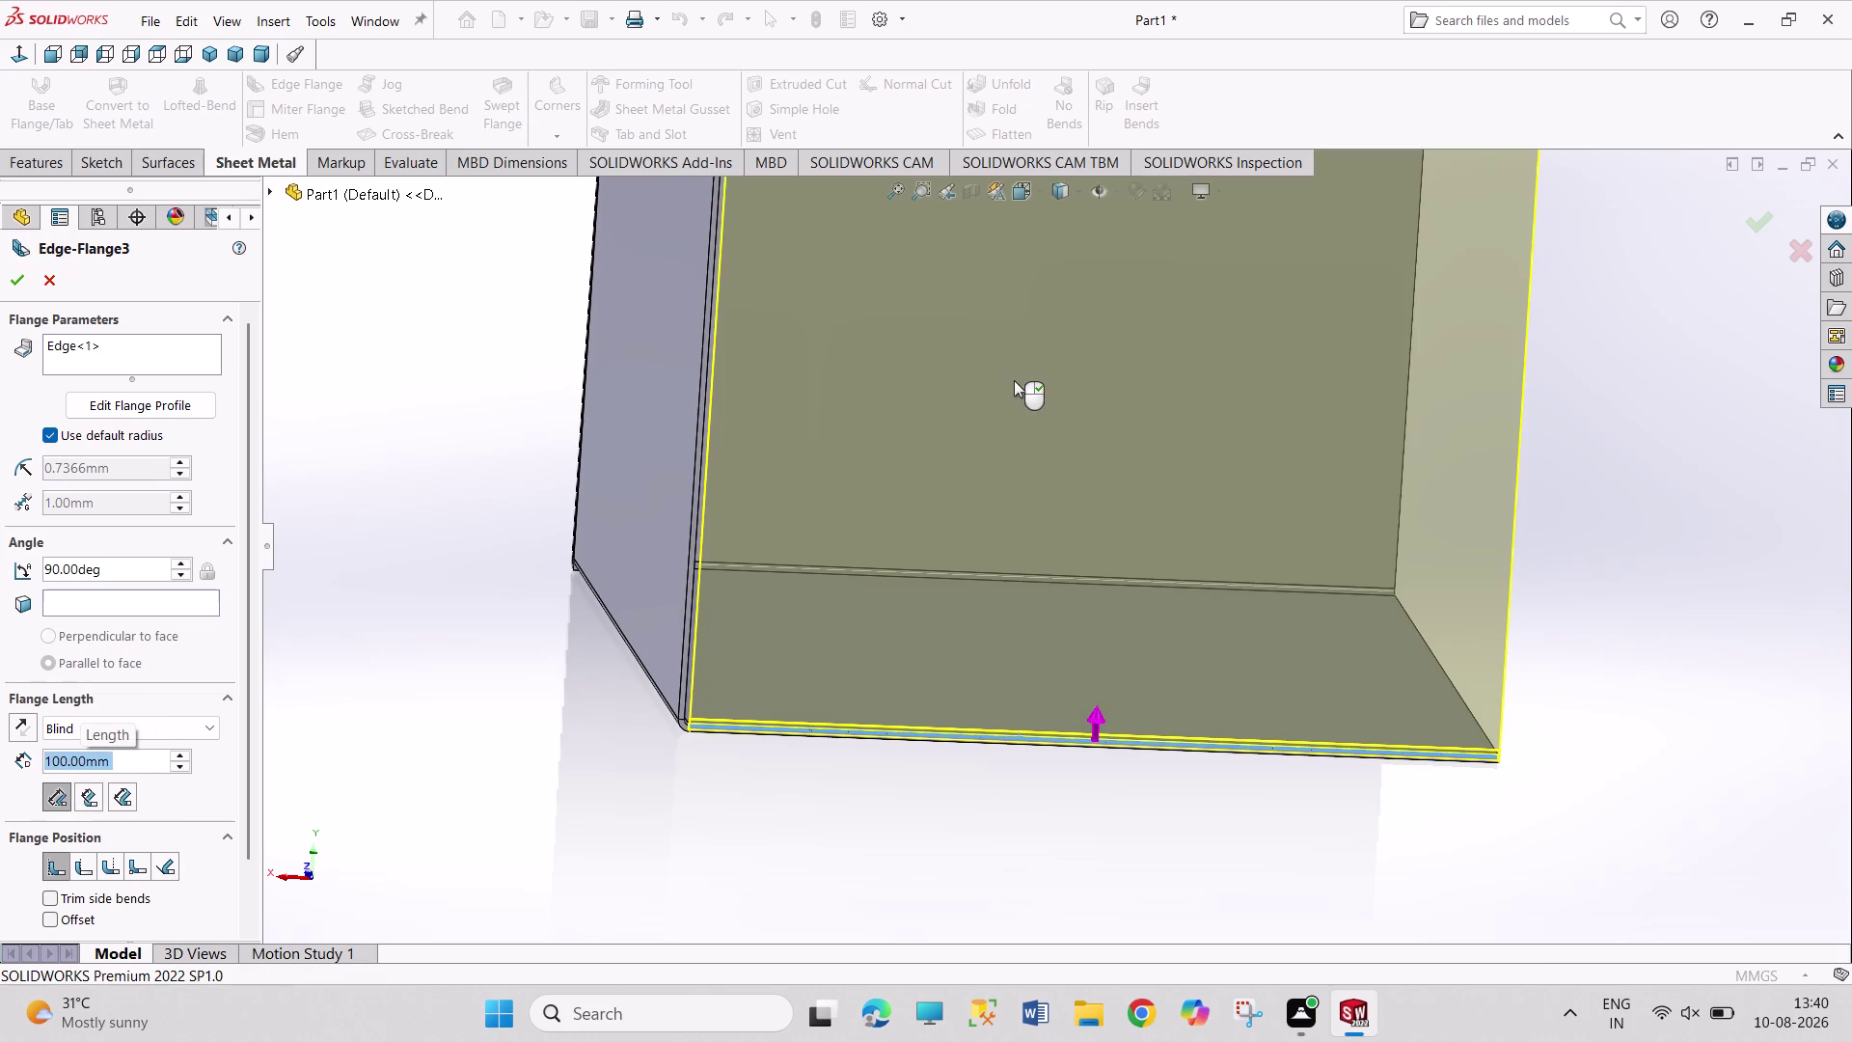
click(8, 279)
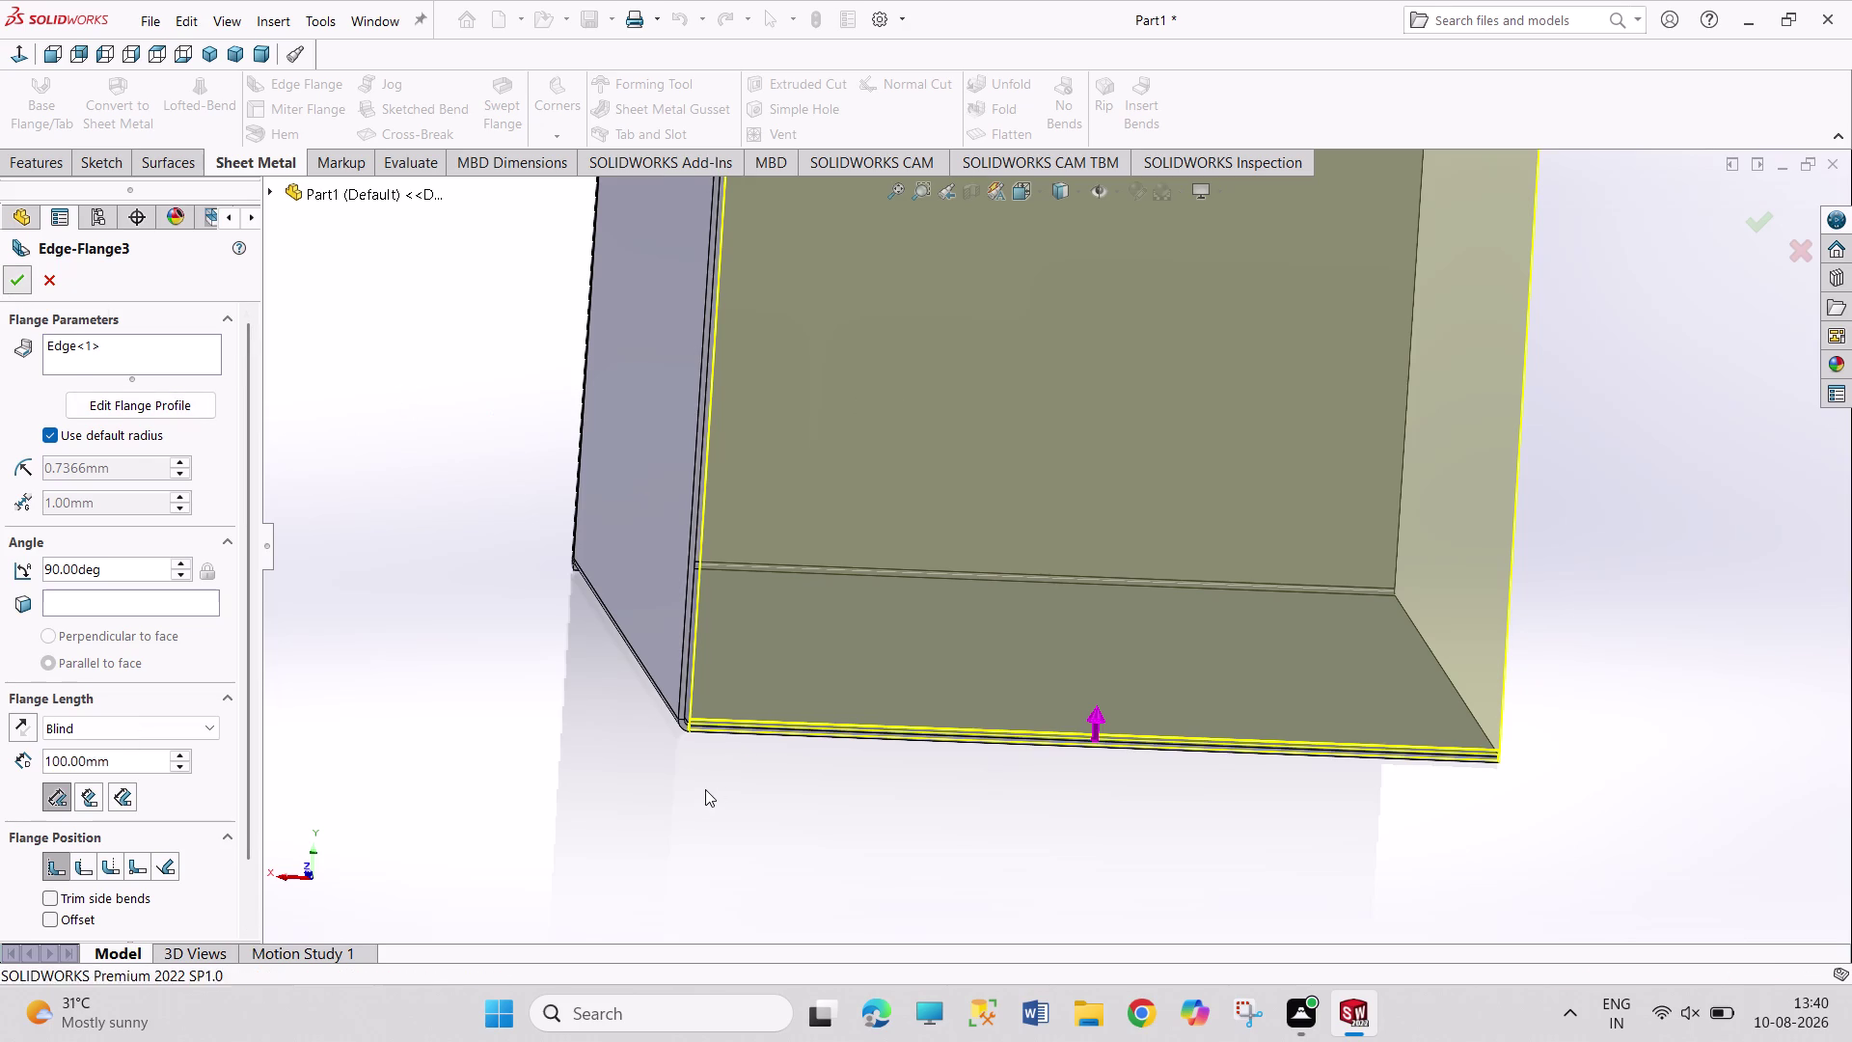
middle_drag(696, 792, 749, 725)
scroll(up, 3)
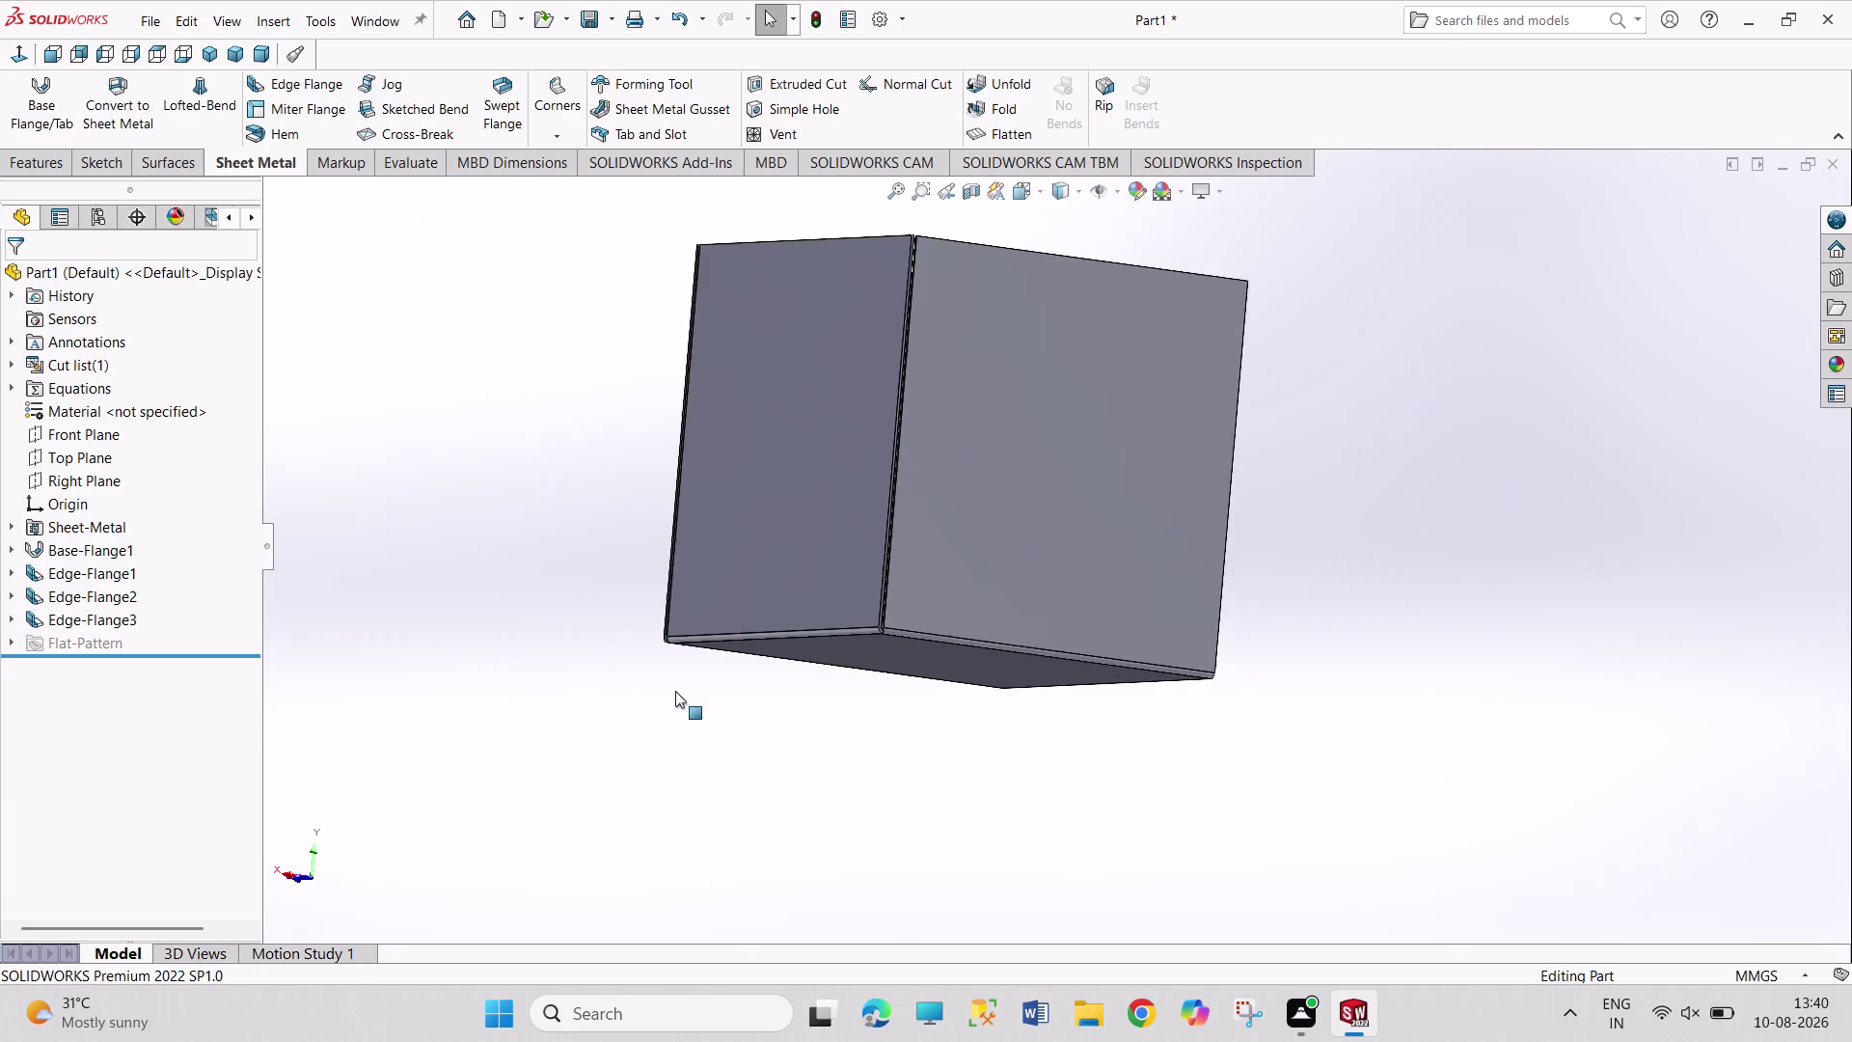
scroll(down, 3)
scroll(down, 3)
scroll(down, 3)
scroll(down, 3)
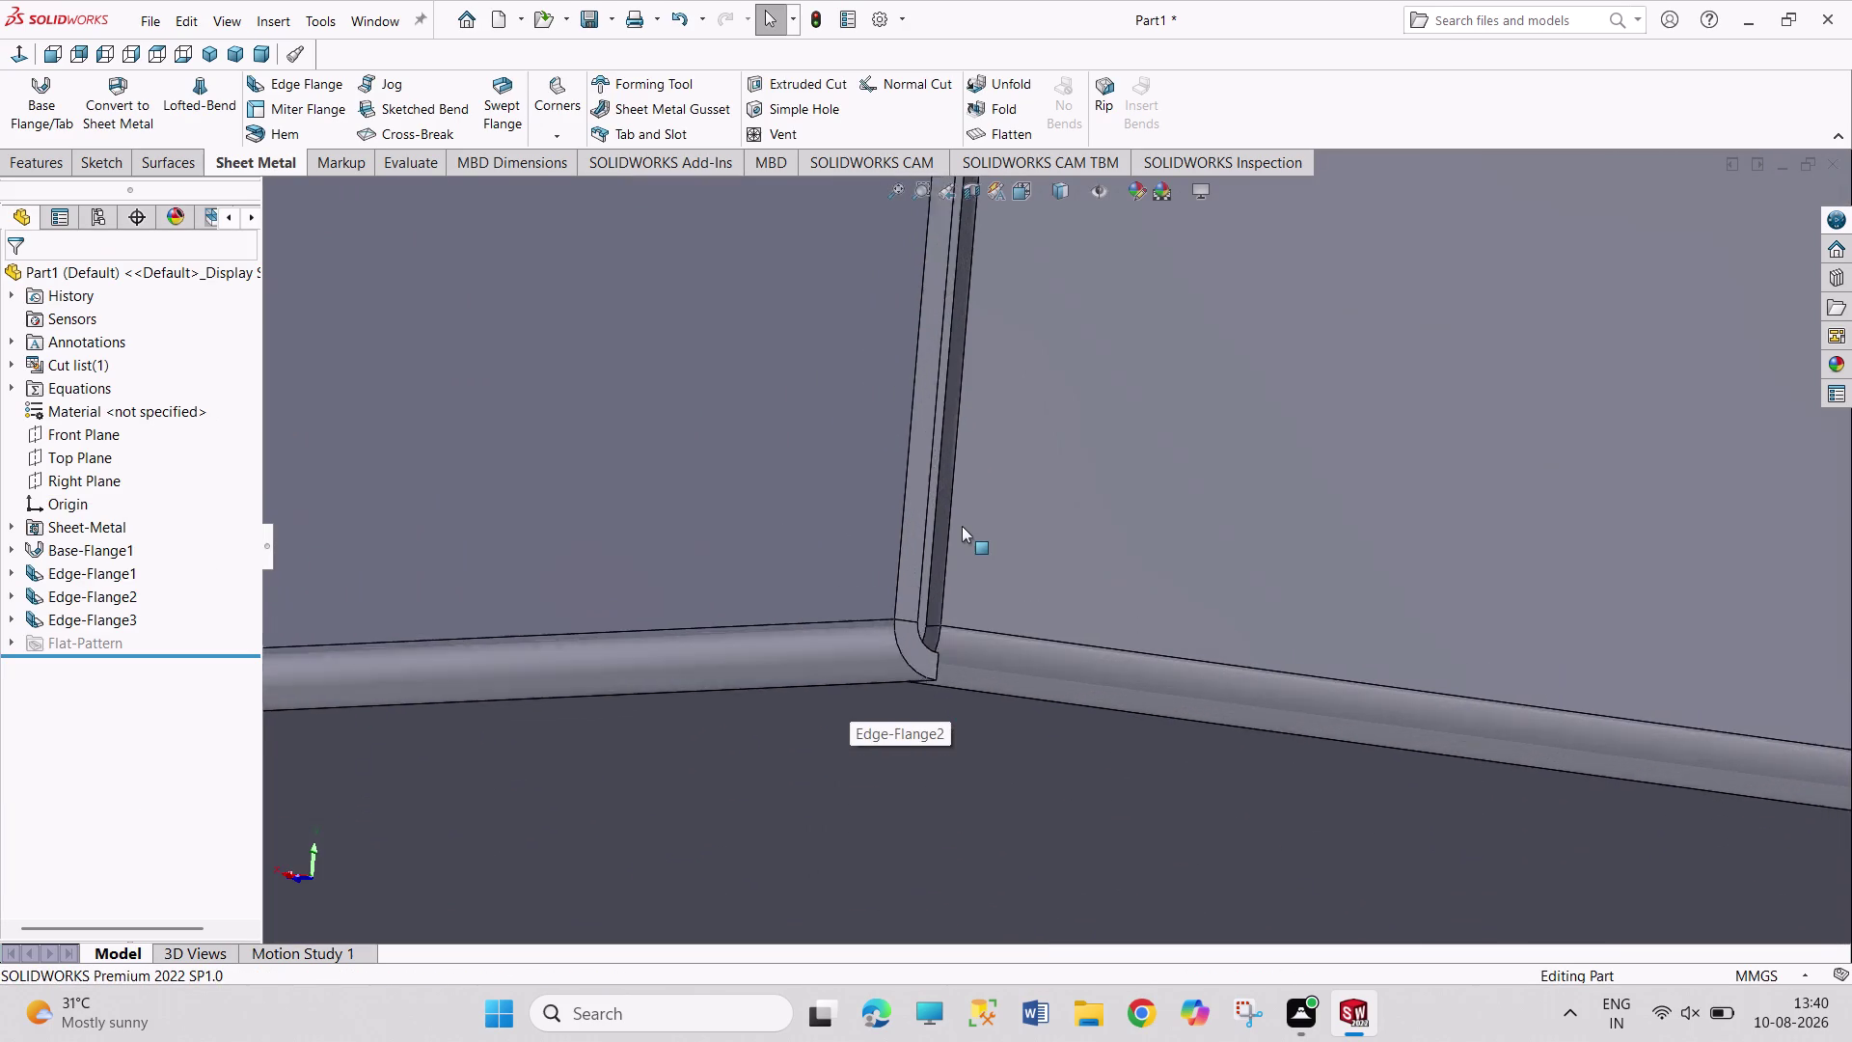
scroll(down, 3)
scroll(down, 3)
middle_drag(901, 721, 861, 852)
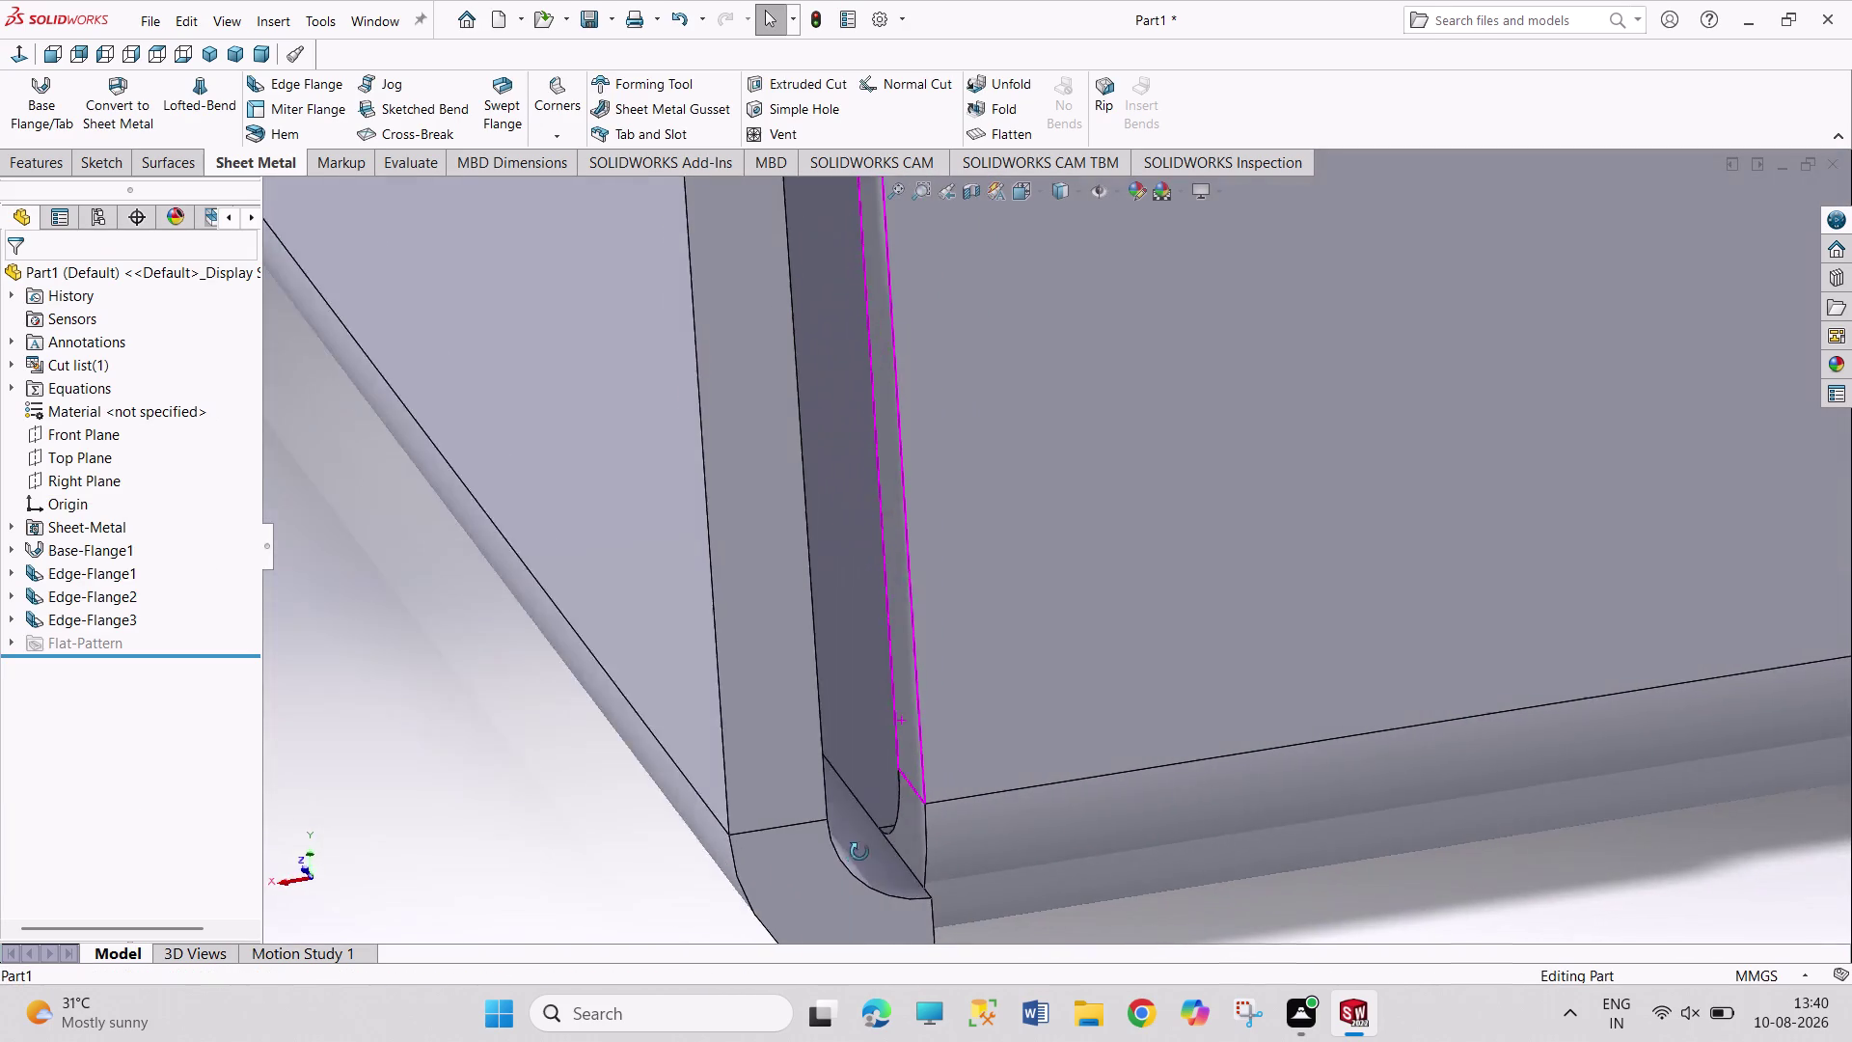
middle_drag(861, 852, 789, 500)
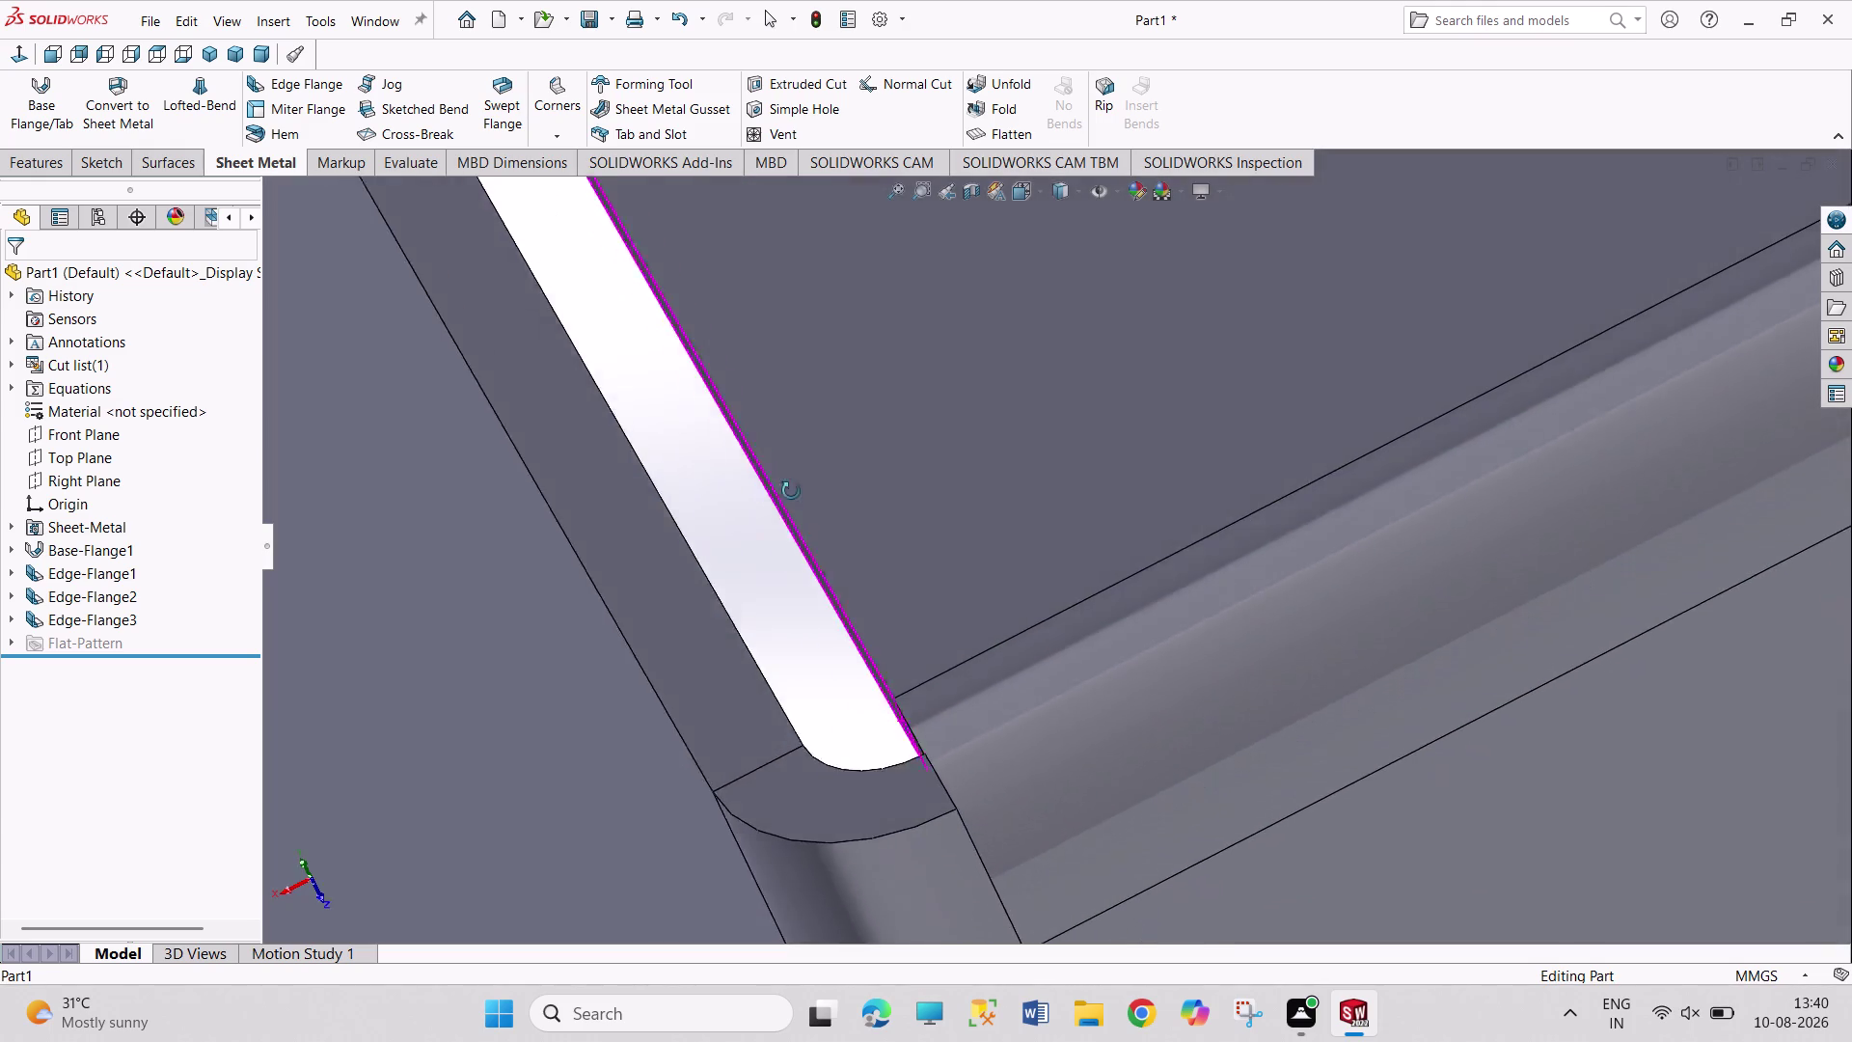
middle_drag(789, 499, 1142, 629)
scroll(up, 3)
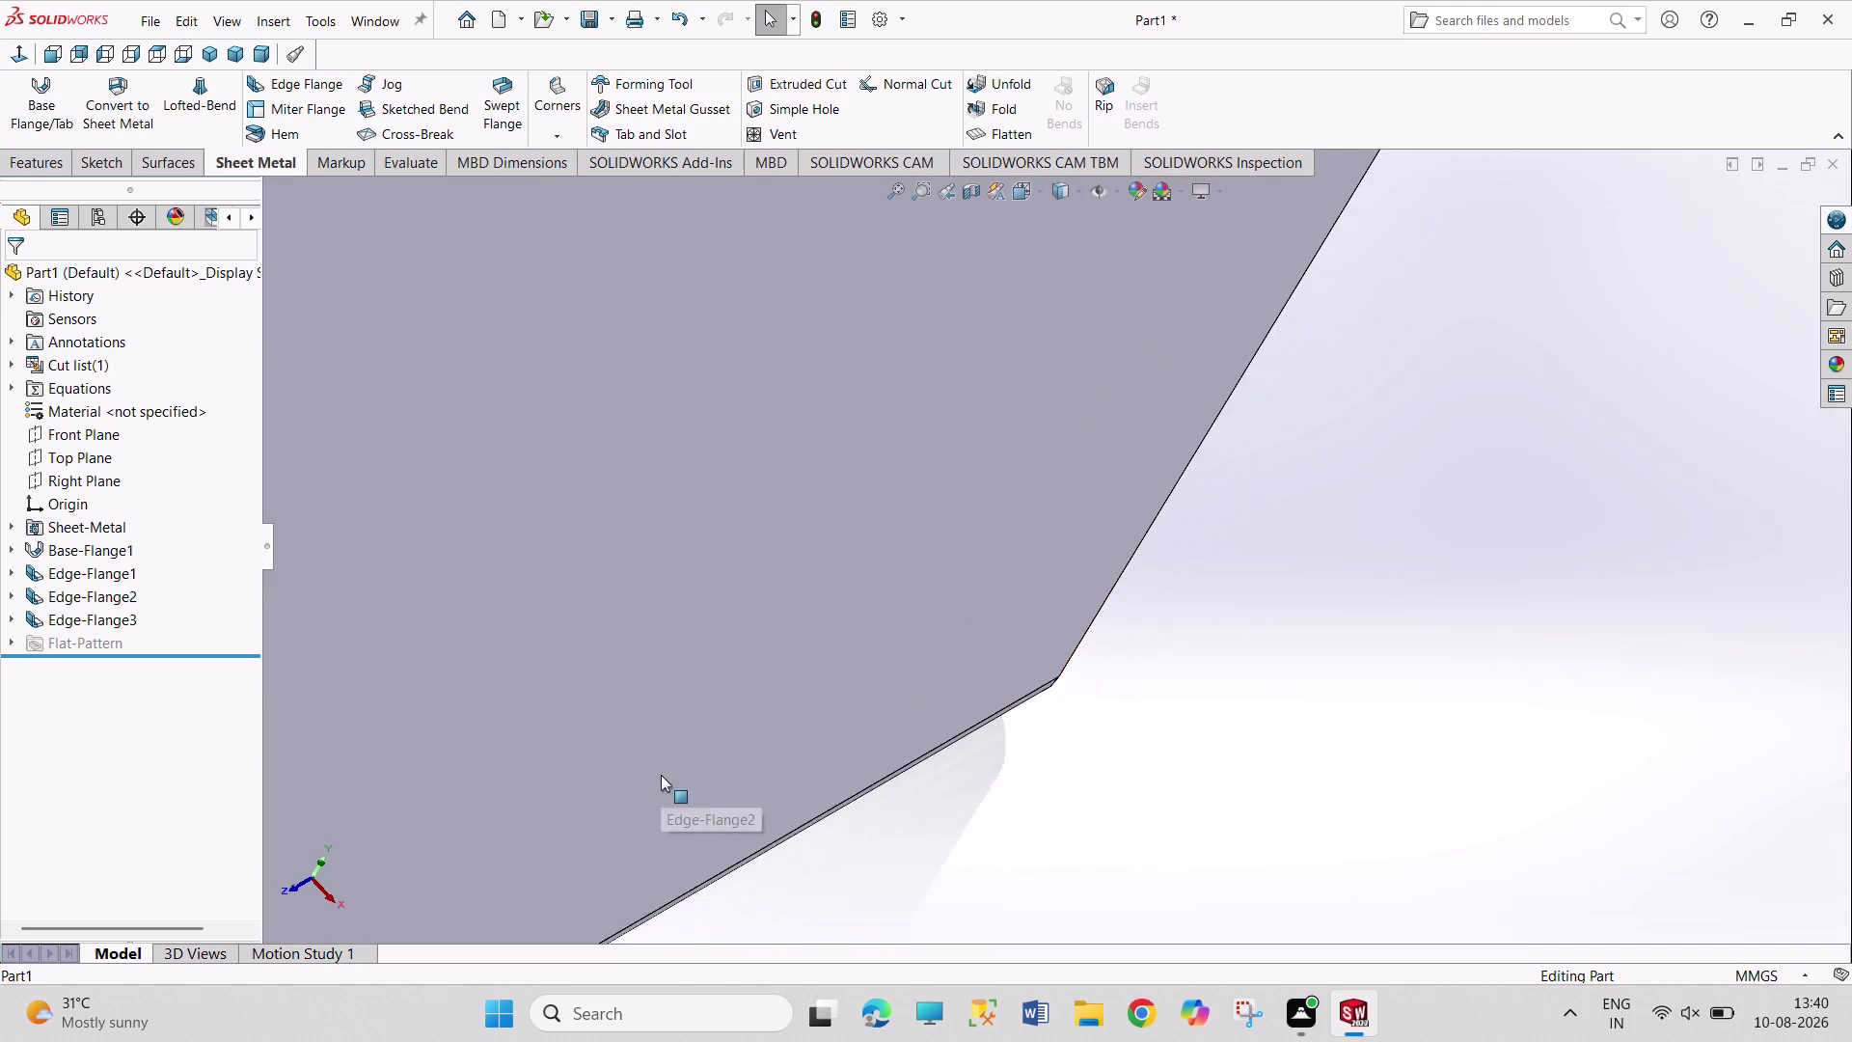
scroll(up, 3)
scroll(up, 3)
scroll(down, 3)
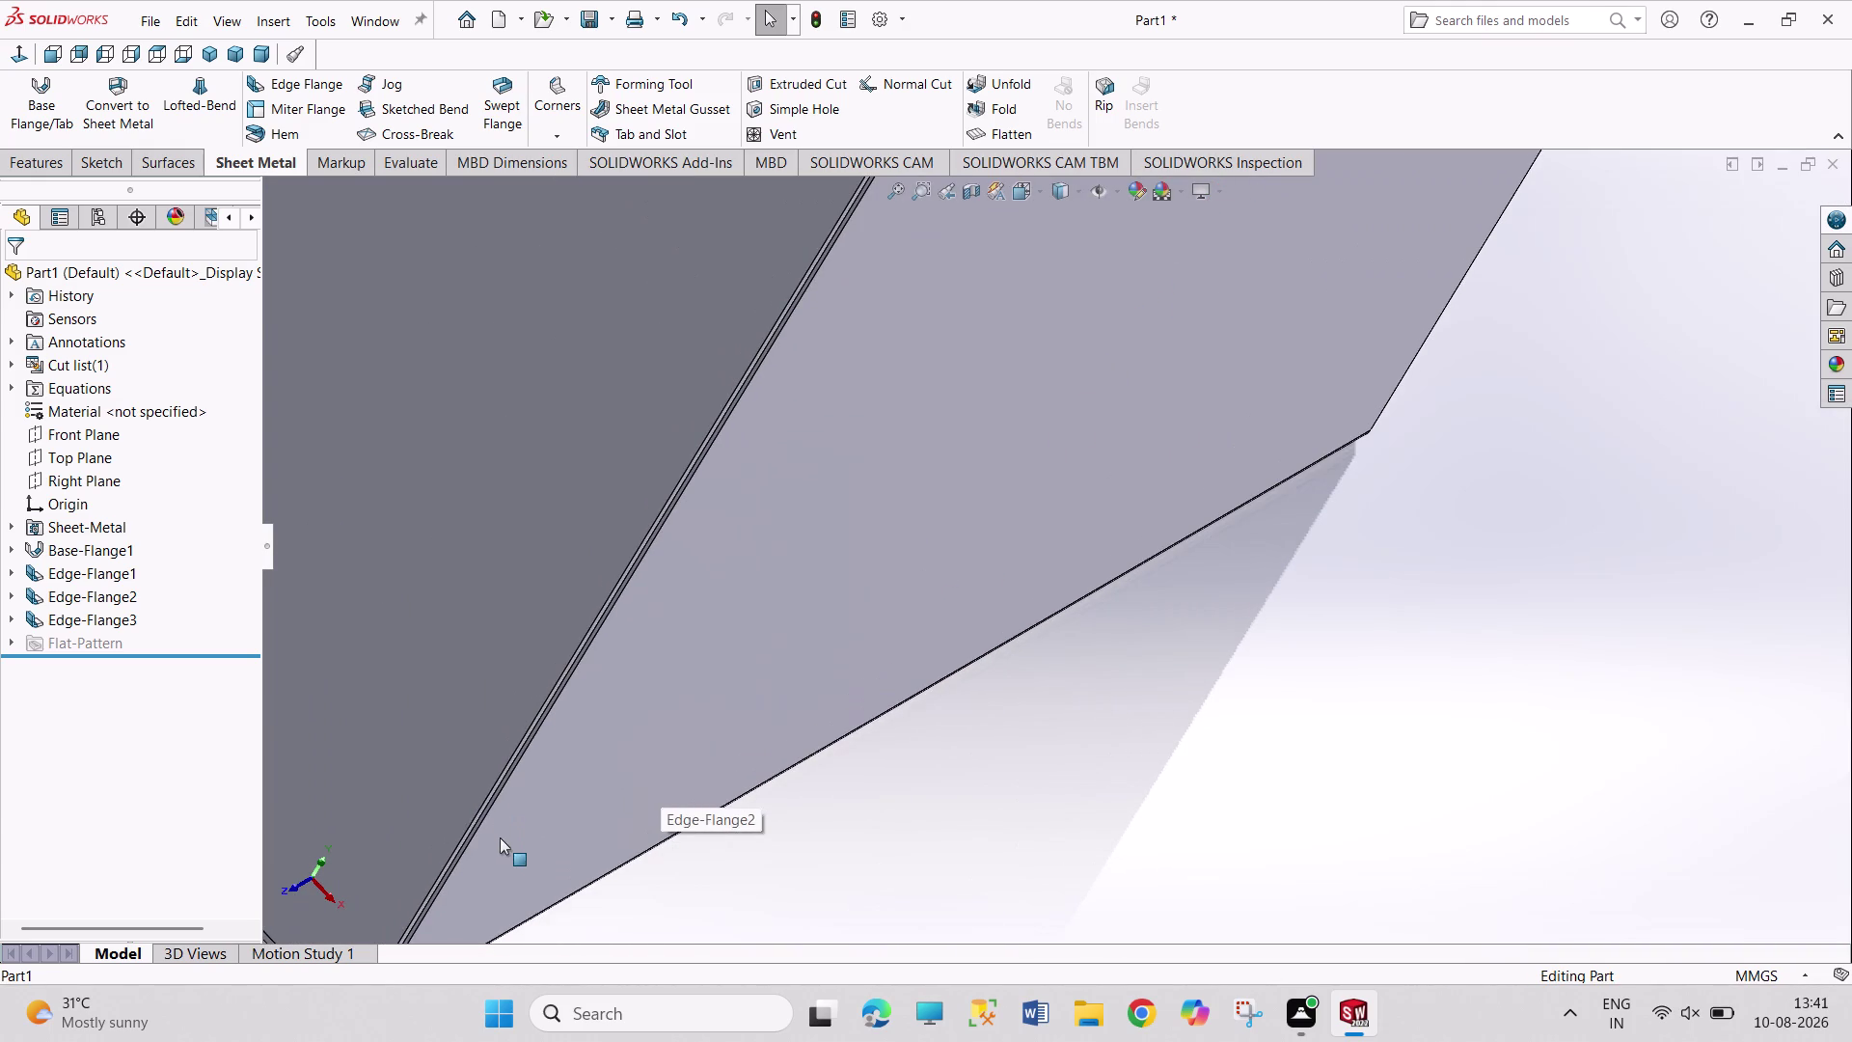
middle_drag(490, 877, 611, 571)
scroll(up, 3)
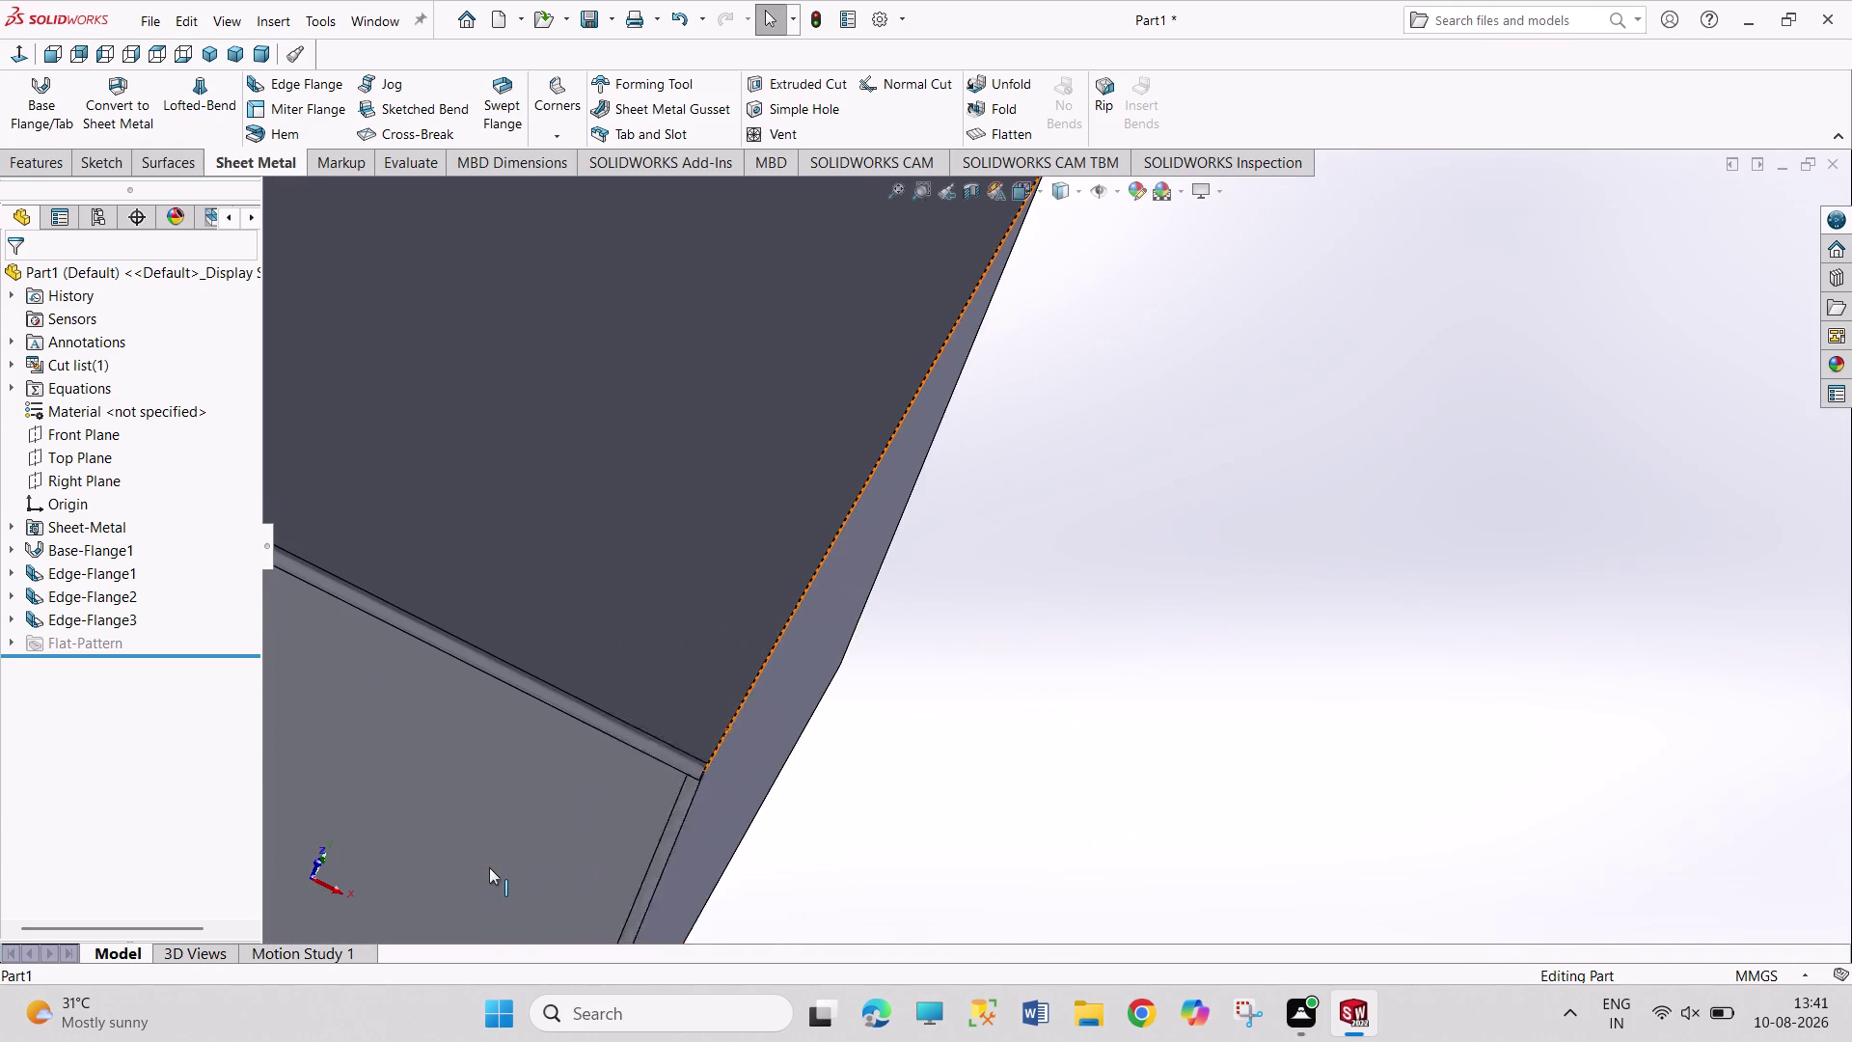
scroll(up, 3)
scroll(up, 3)
middle_drag(931, 654, 740, 685)
scroll(up, 3)
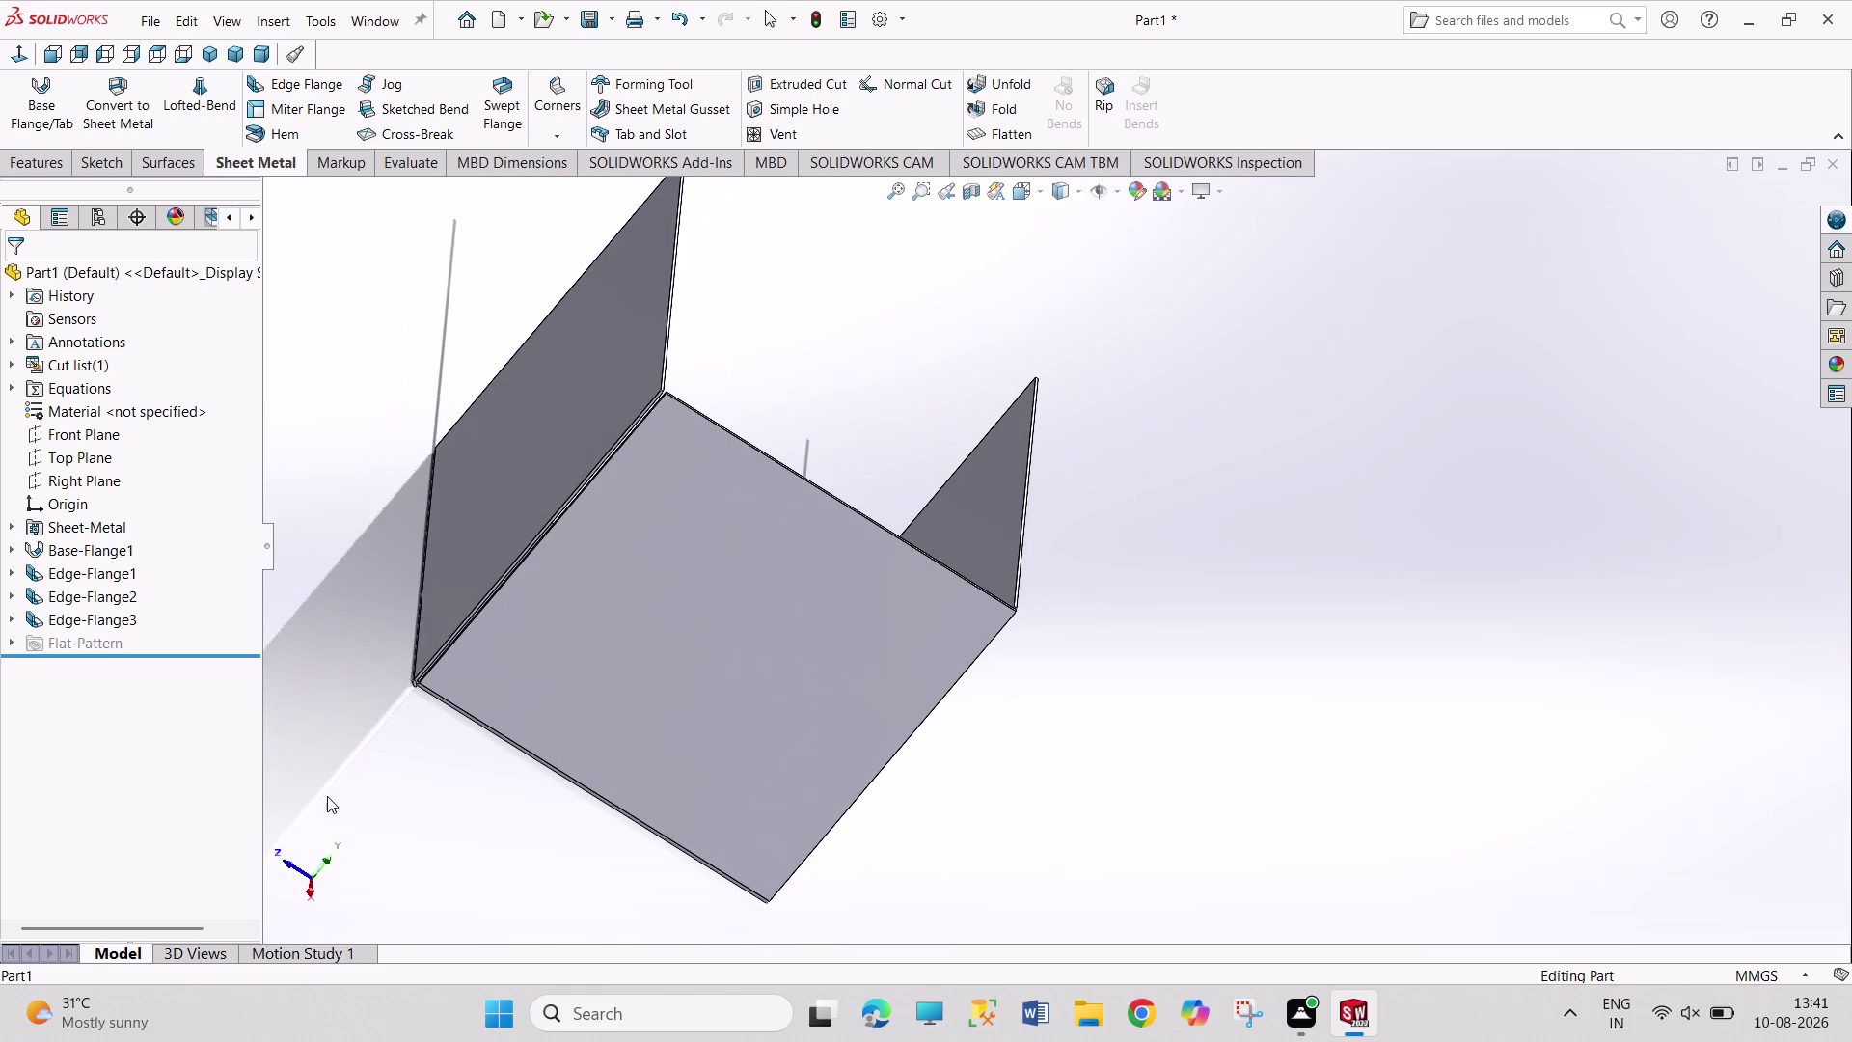
scroll(up, 3)
scroll(down, 3)
scroll(down, 3)
scroll(down, 3)
scroll(down, 3)
middle_drag(970, 623, 872, 578)
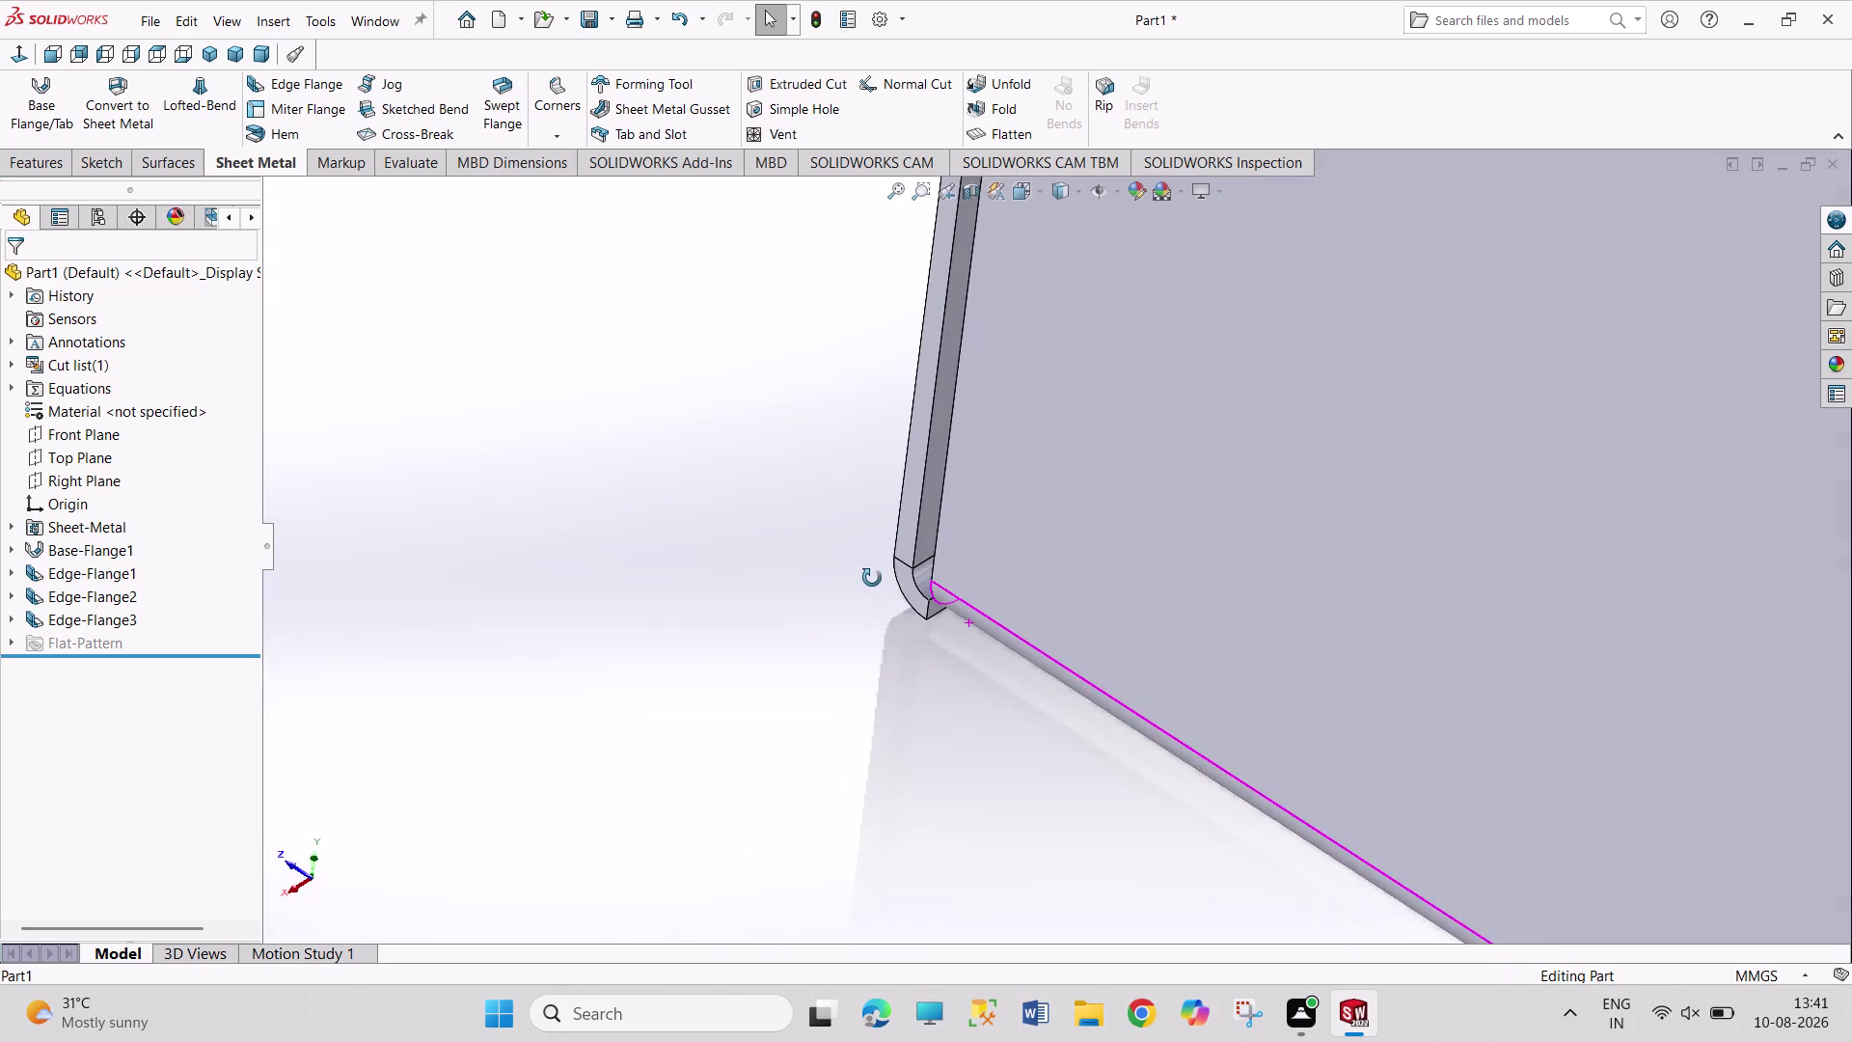
middle_drag(872, 578, 926, 540)
scroll(up, 3)
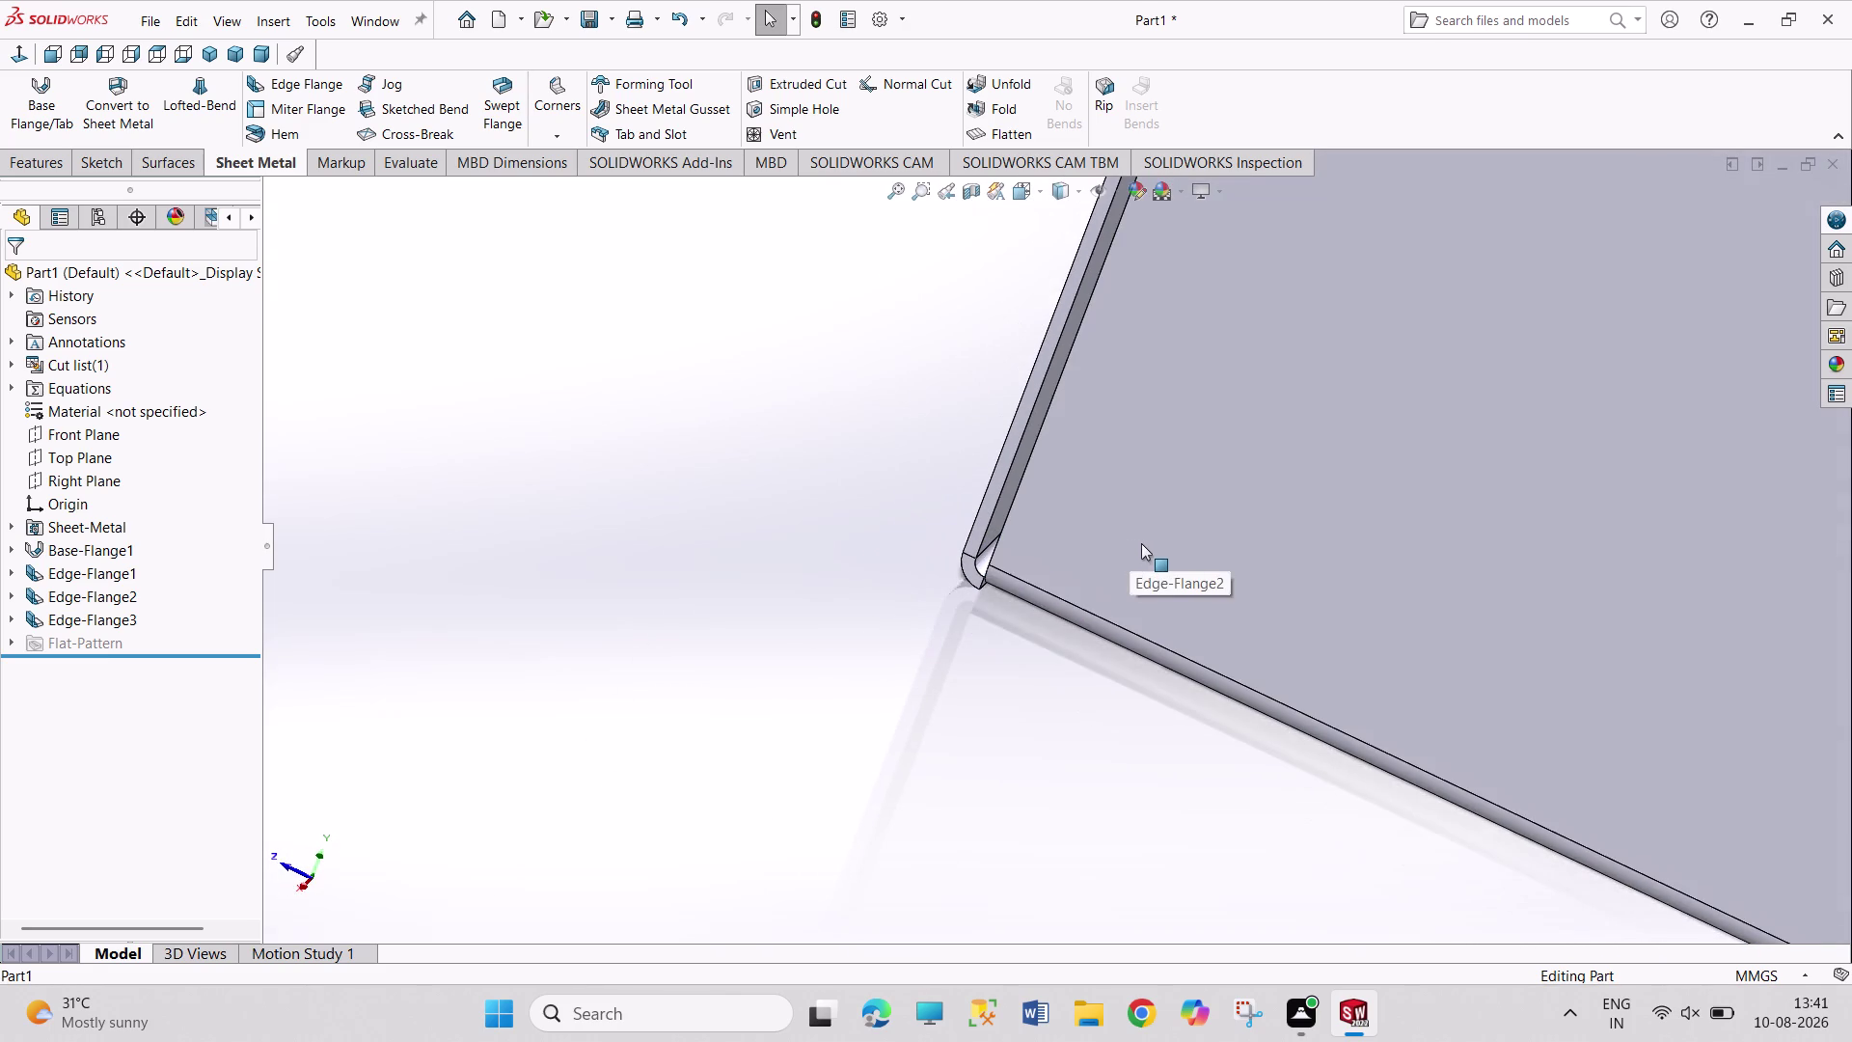
scroll(up, 3)
scroll(up, 3)
scroll(down, 3)
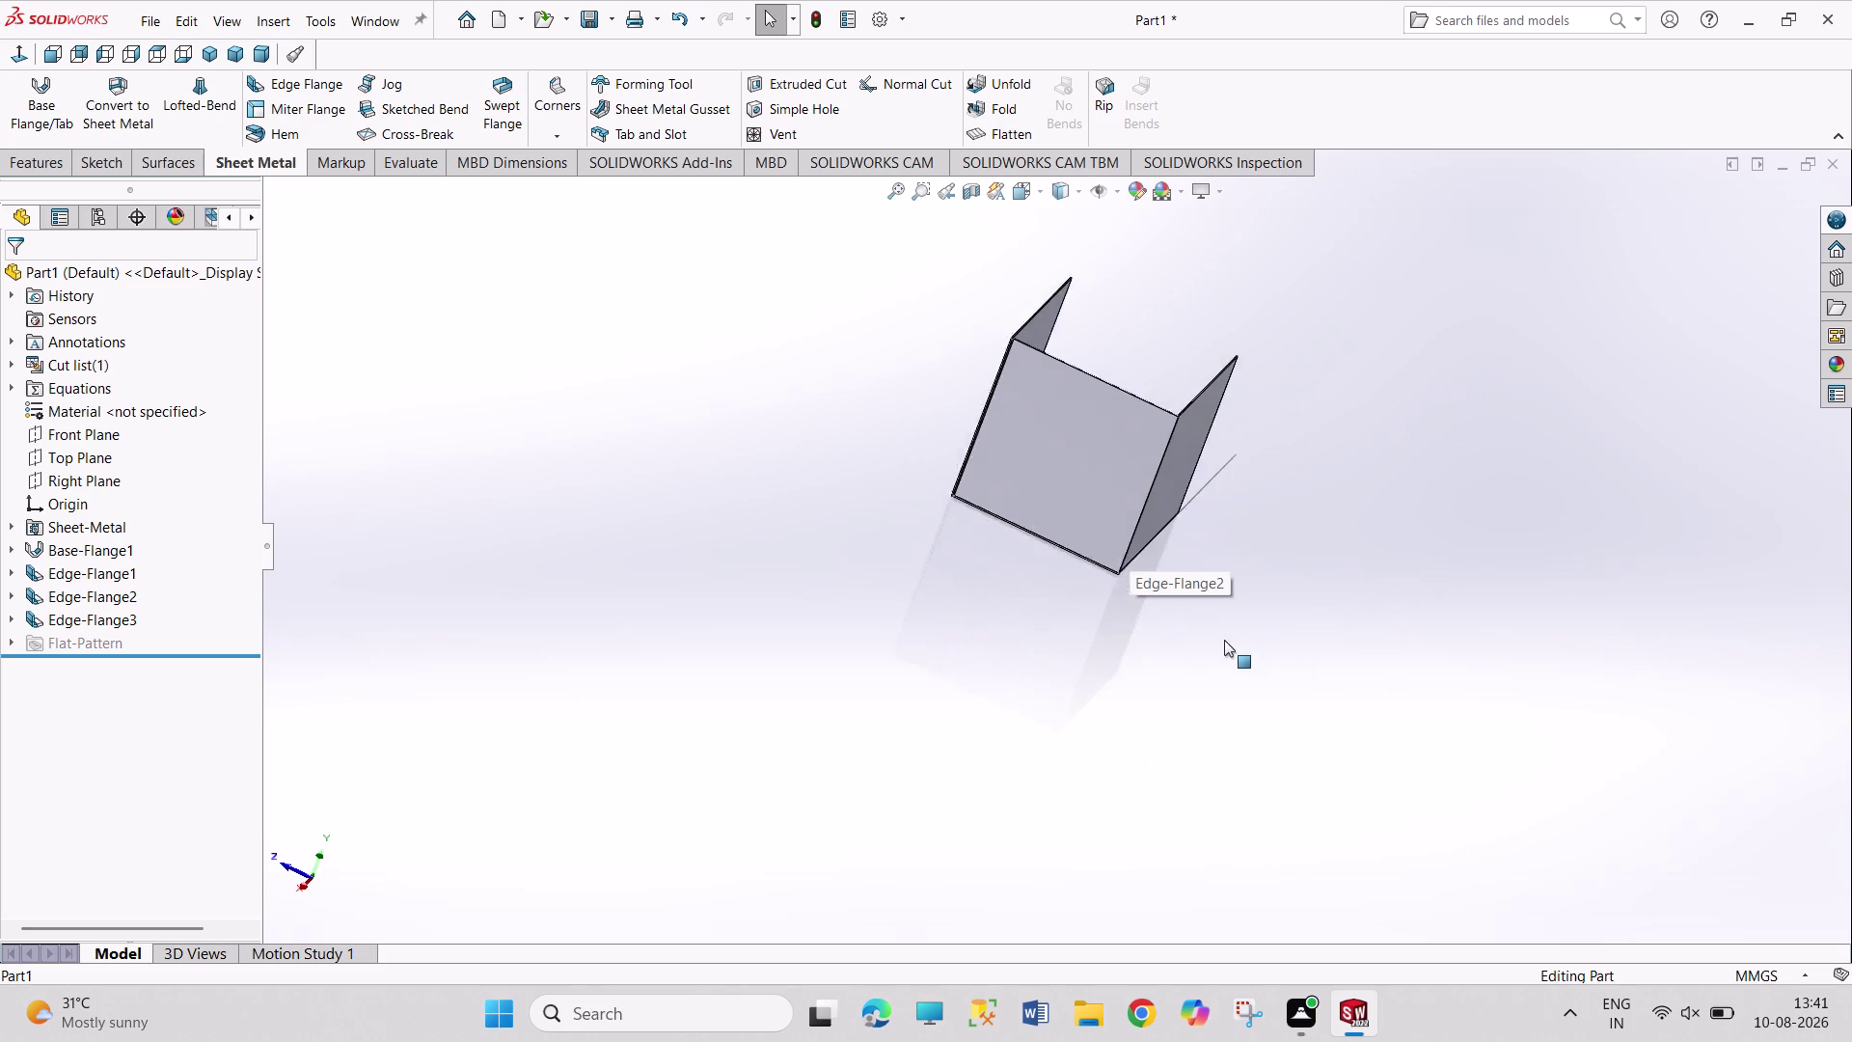
scroll(down, 3)
scroll(down, 3)
middle_drag(1181, 511, 984, 717)
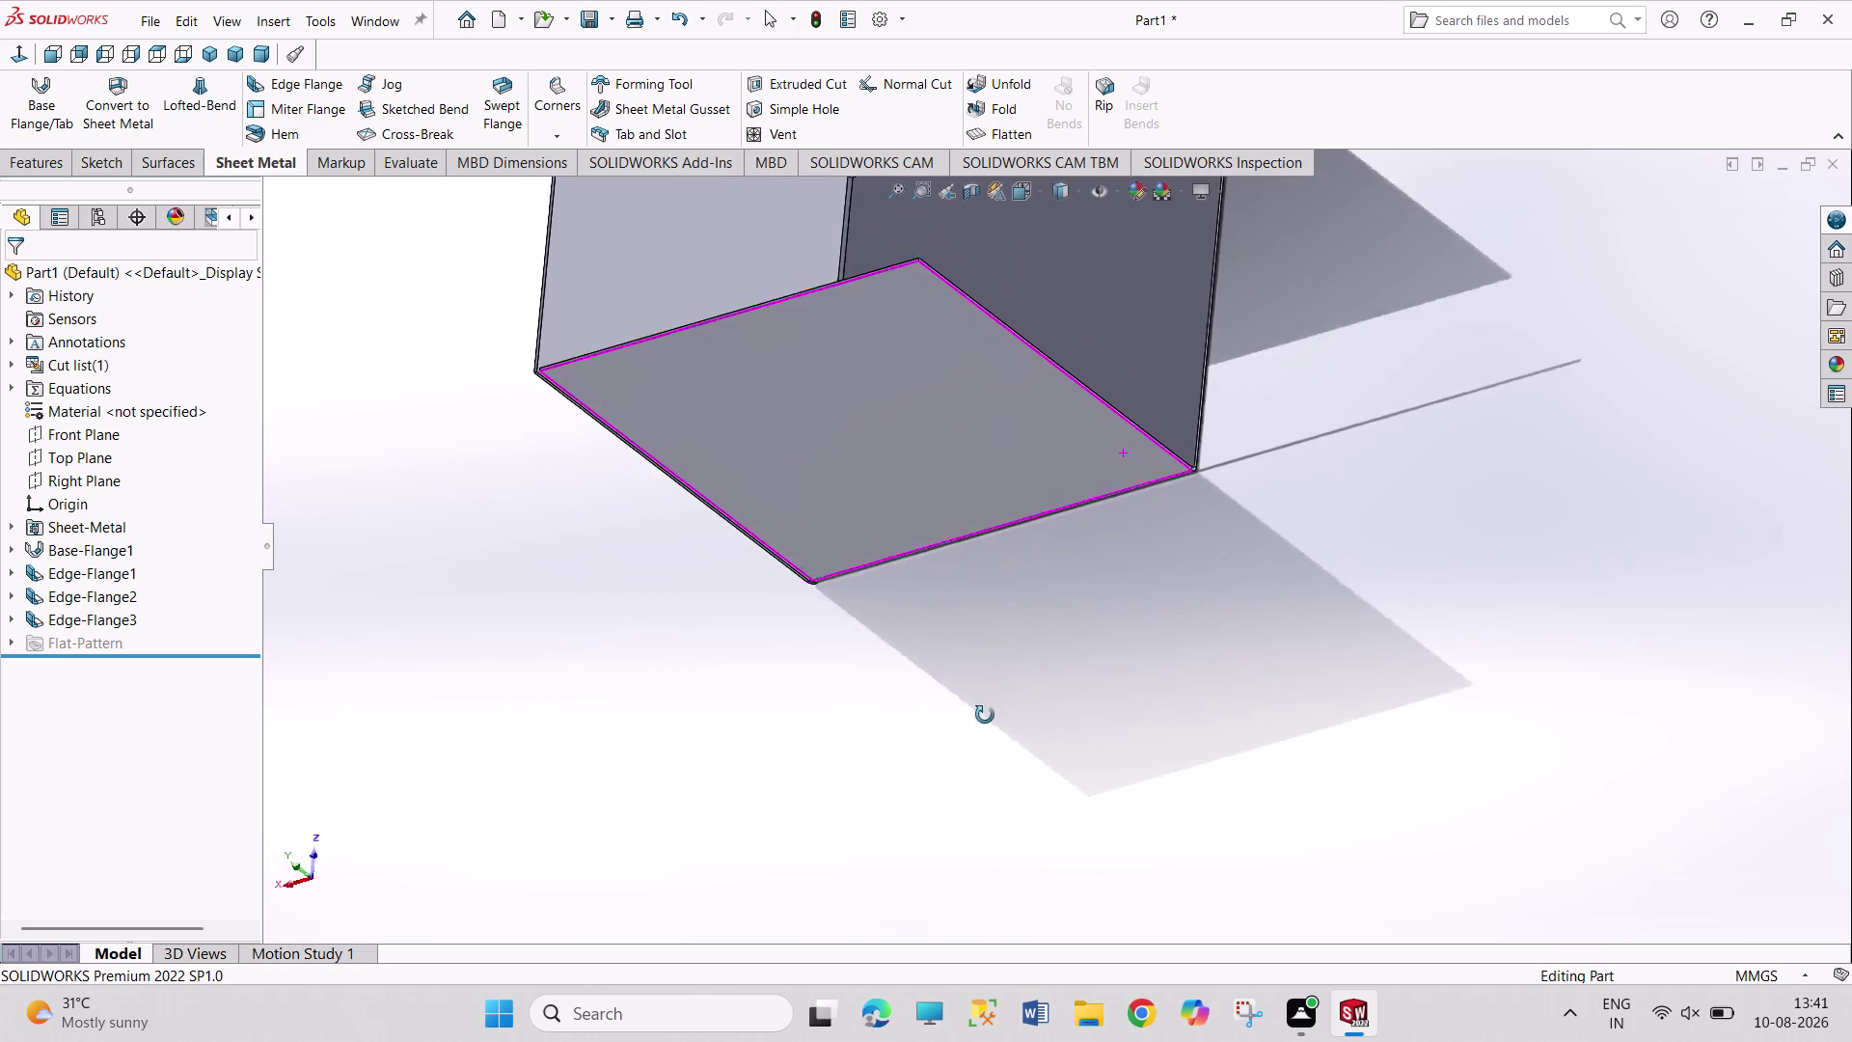
middle_drag(984, 717, 982, 728)
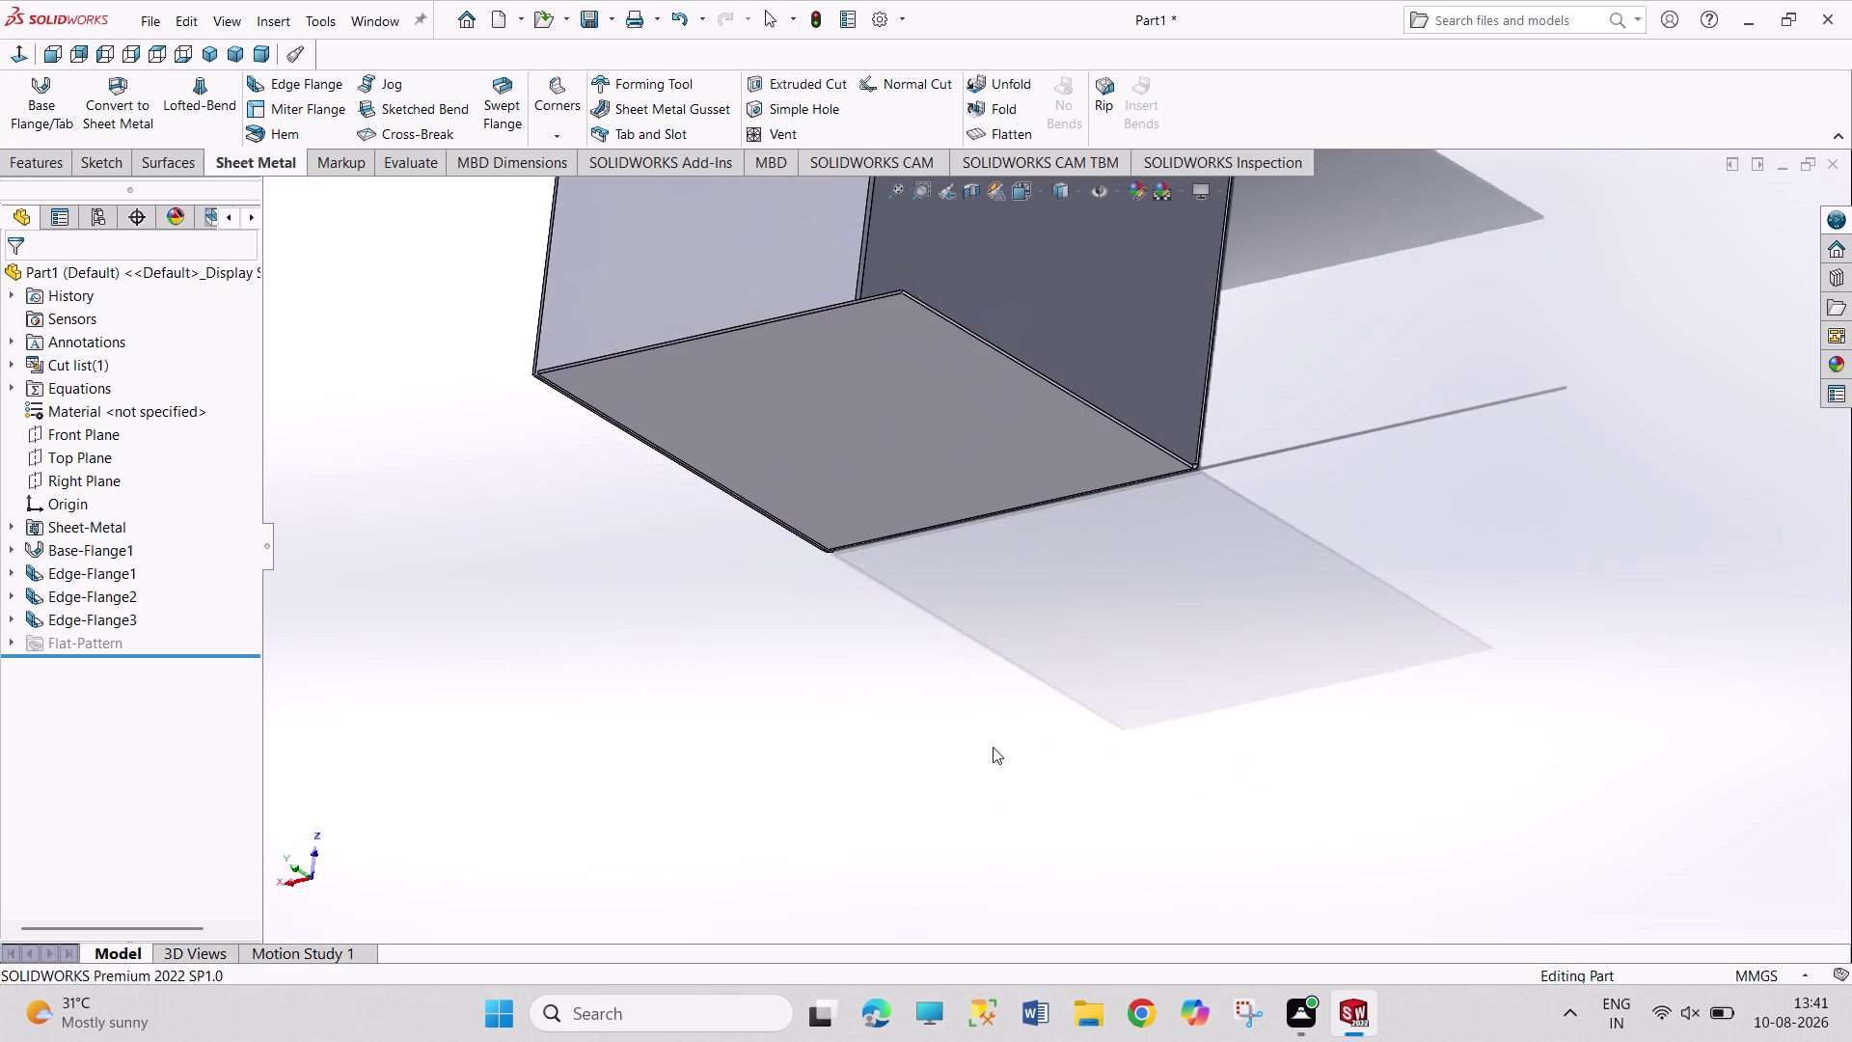
key(ctrl+z)
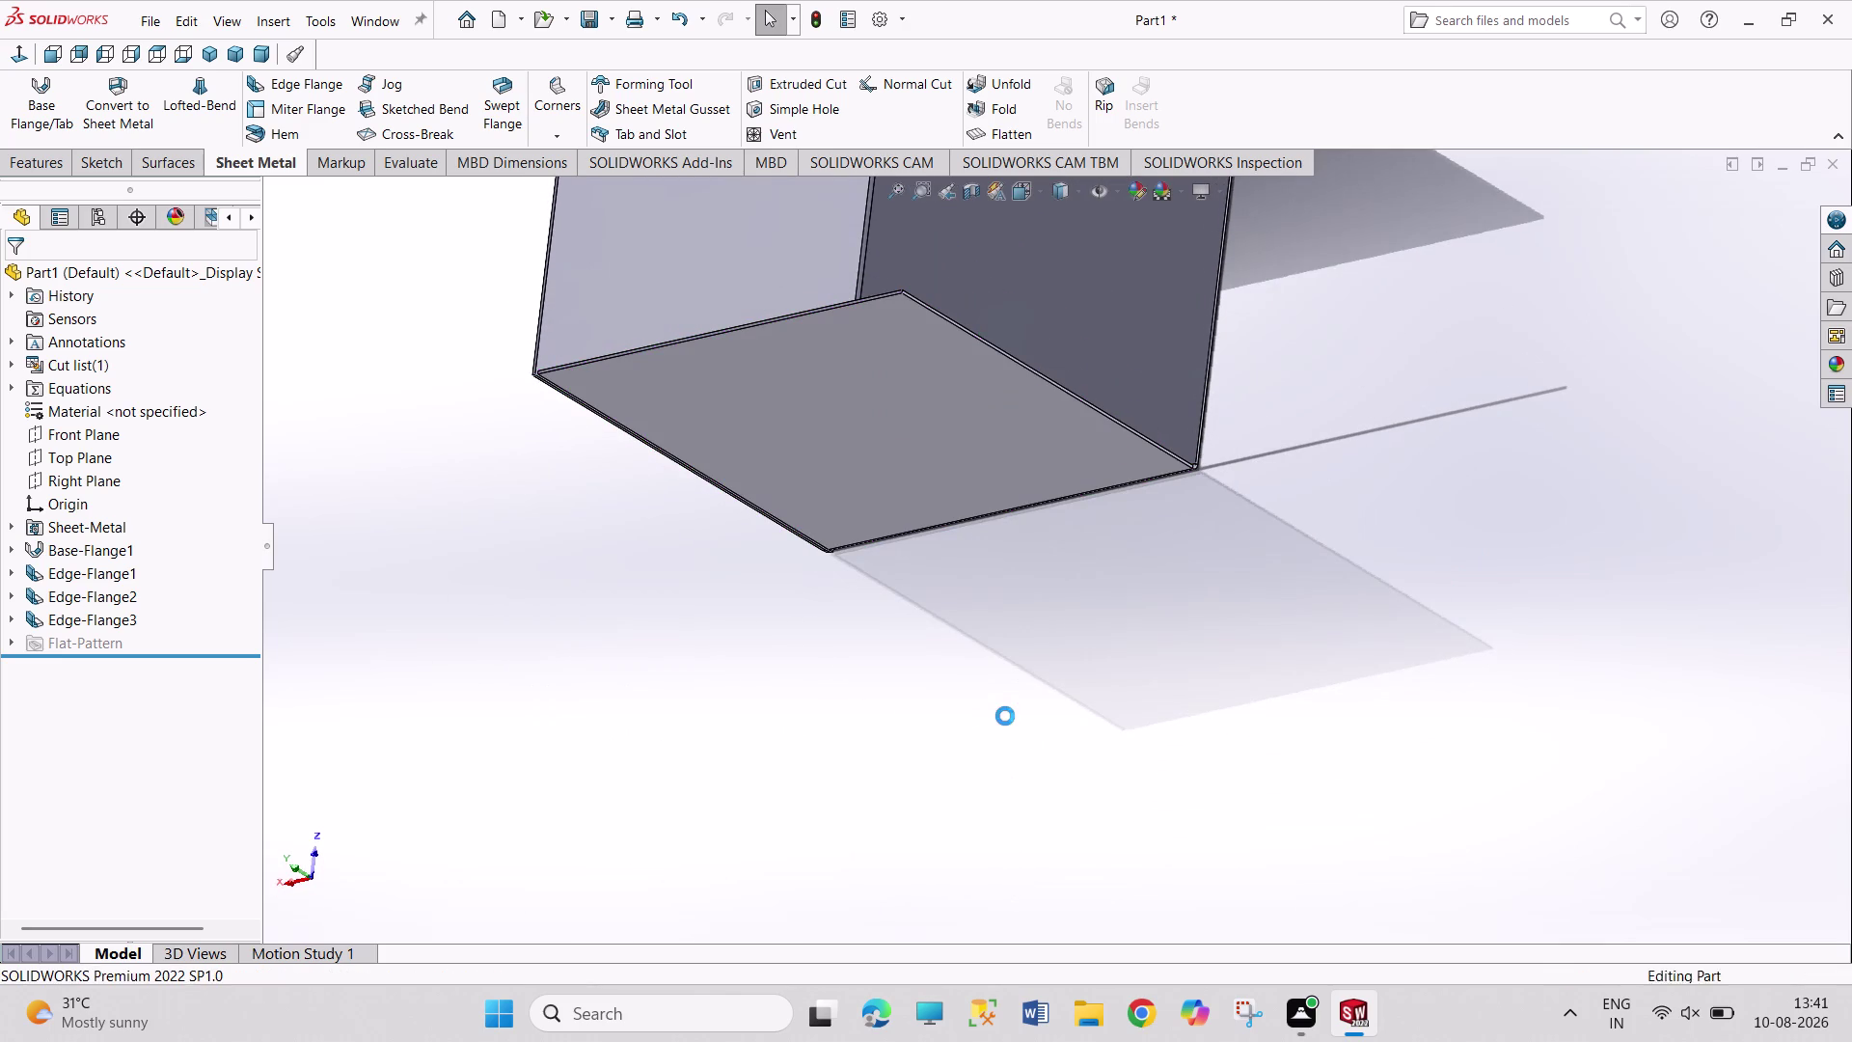
Undo the edge flanges, leaving only flat Base-Flange1, and start a Sketched Bend.
key(ctrl+z)
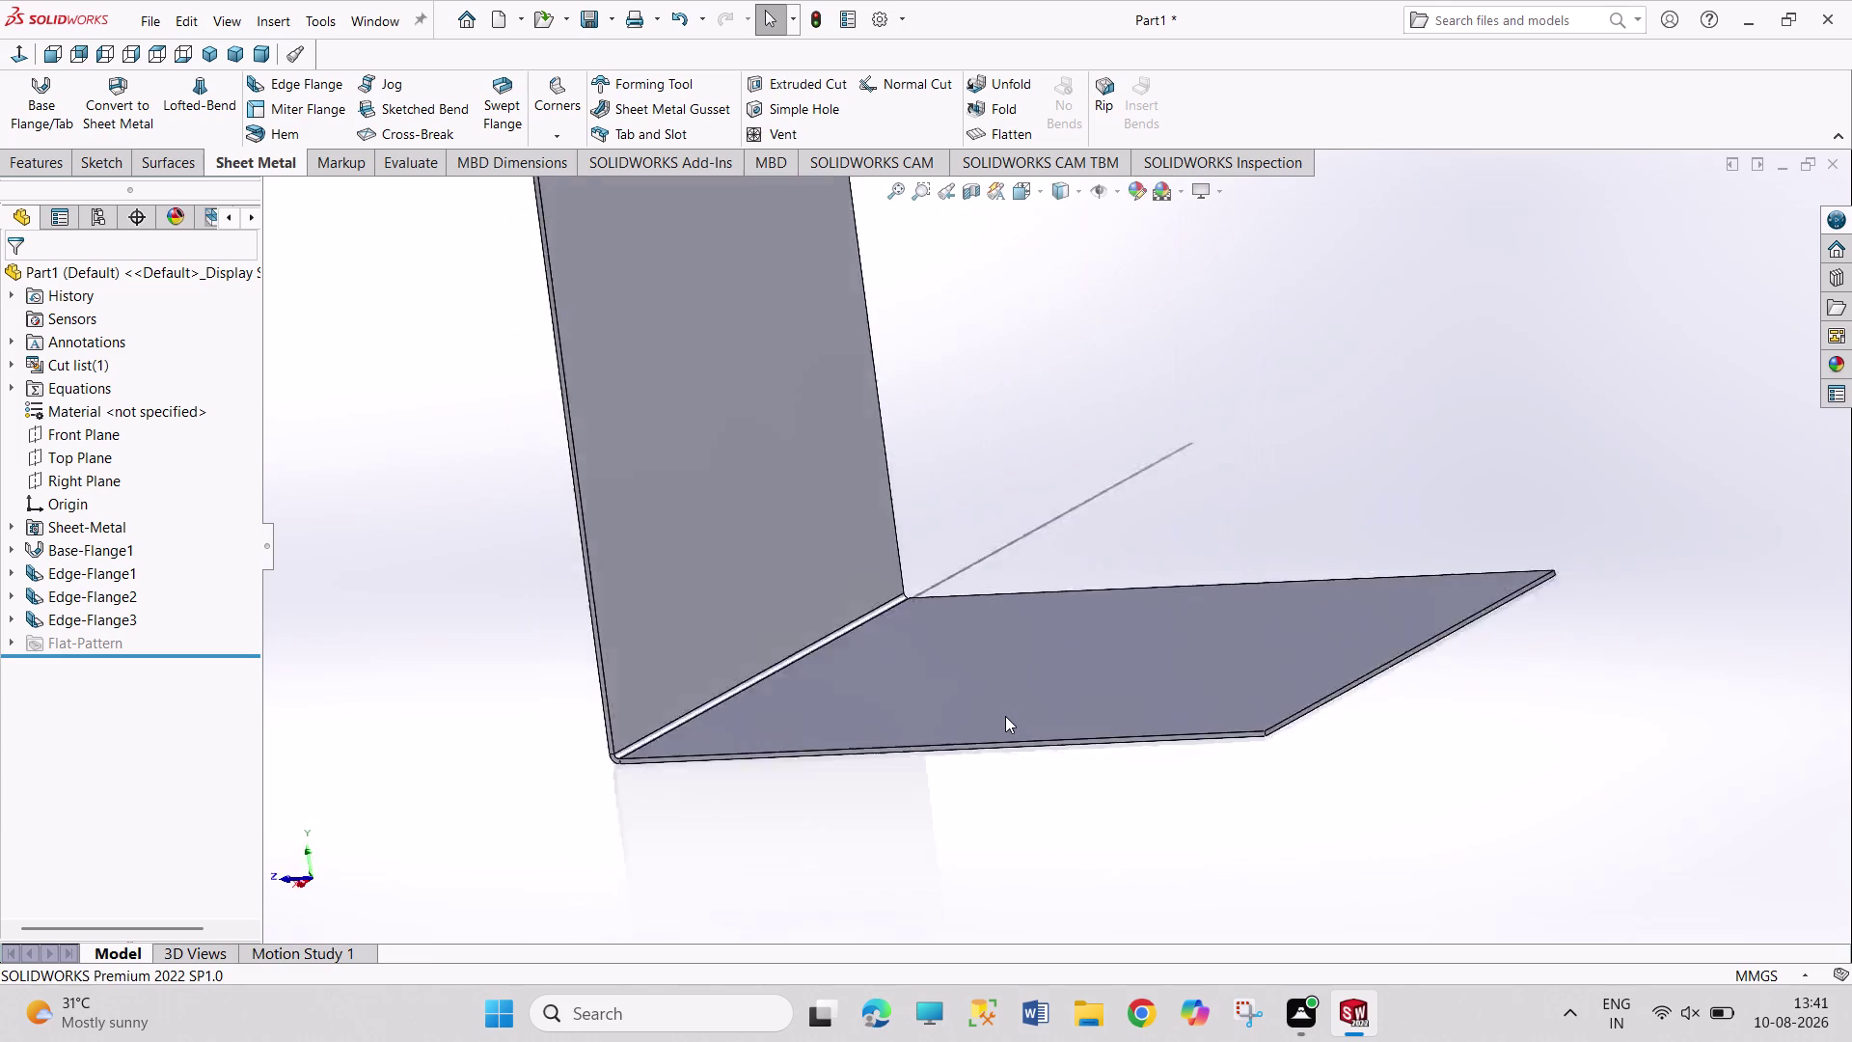
key(ctrl+z)
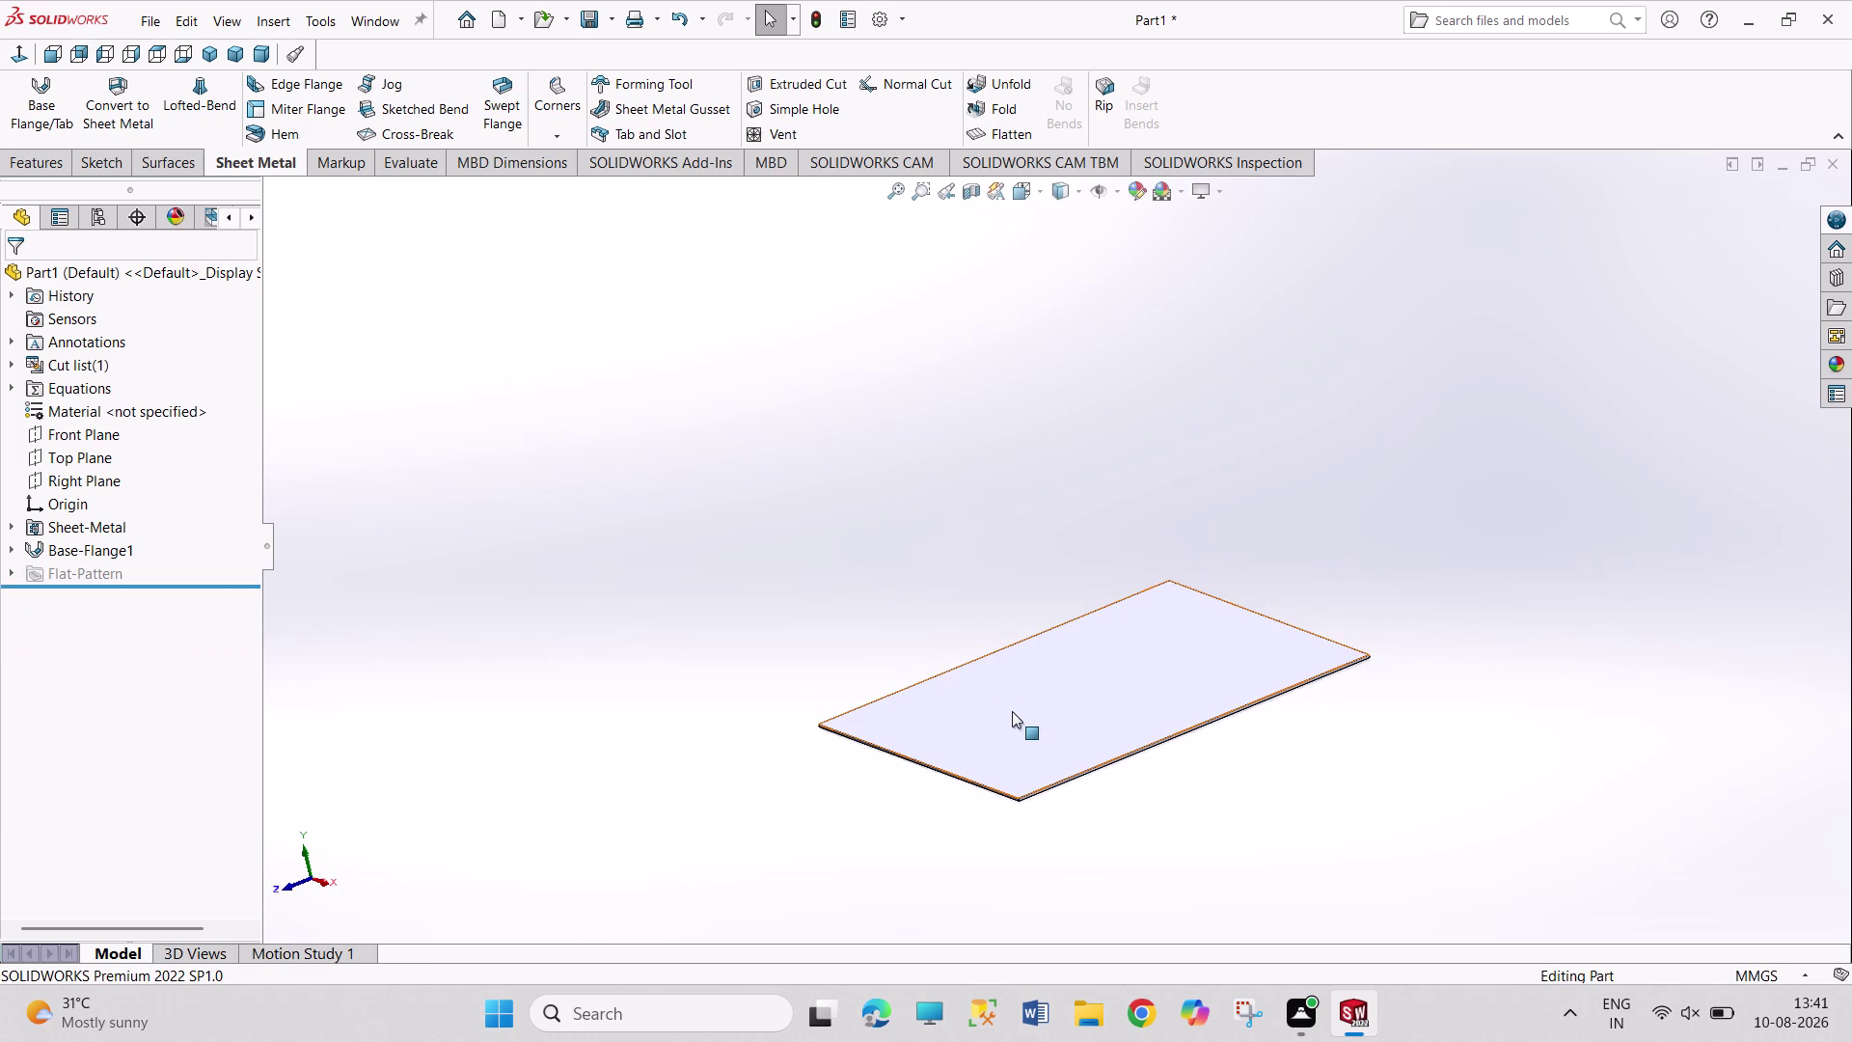
drag(1013, 711, 620, 824)
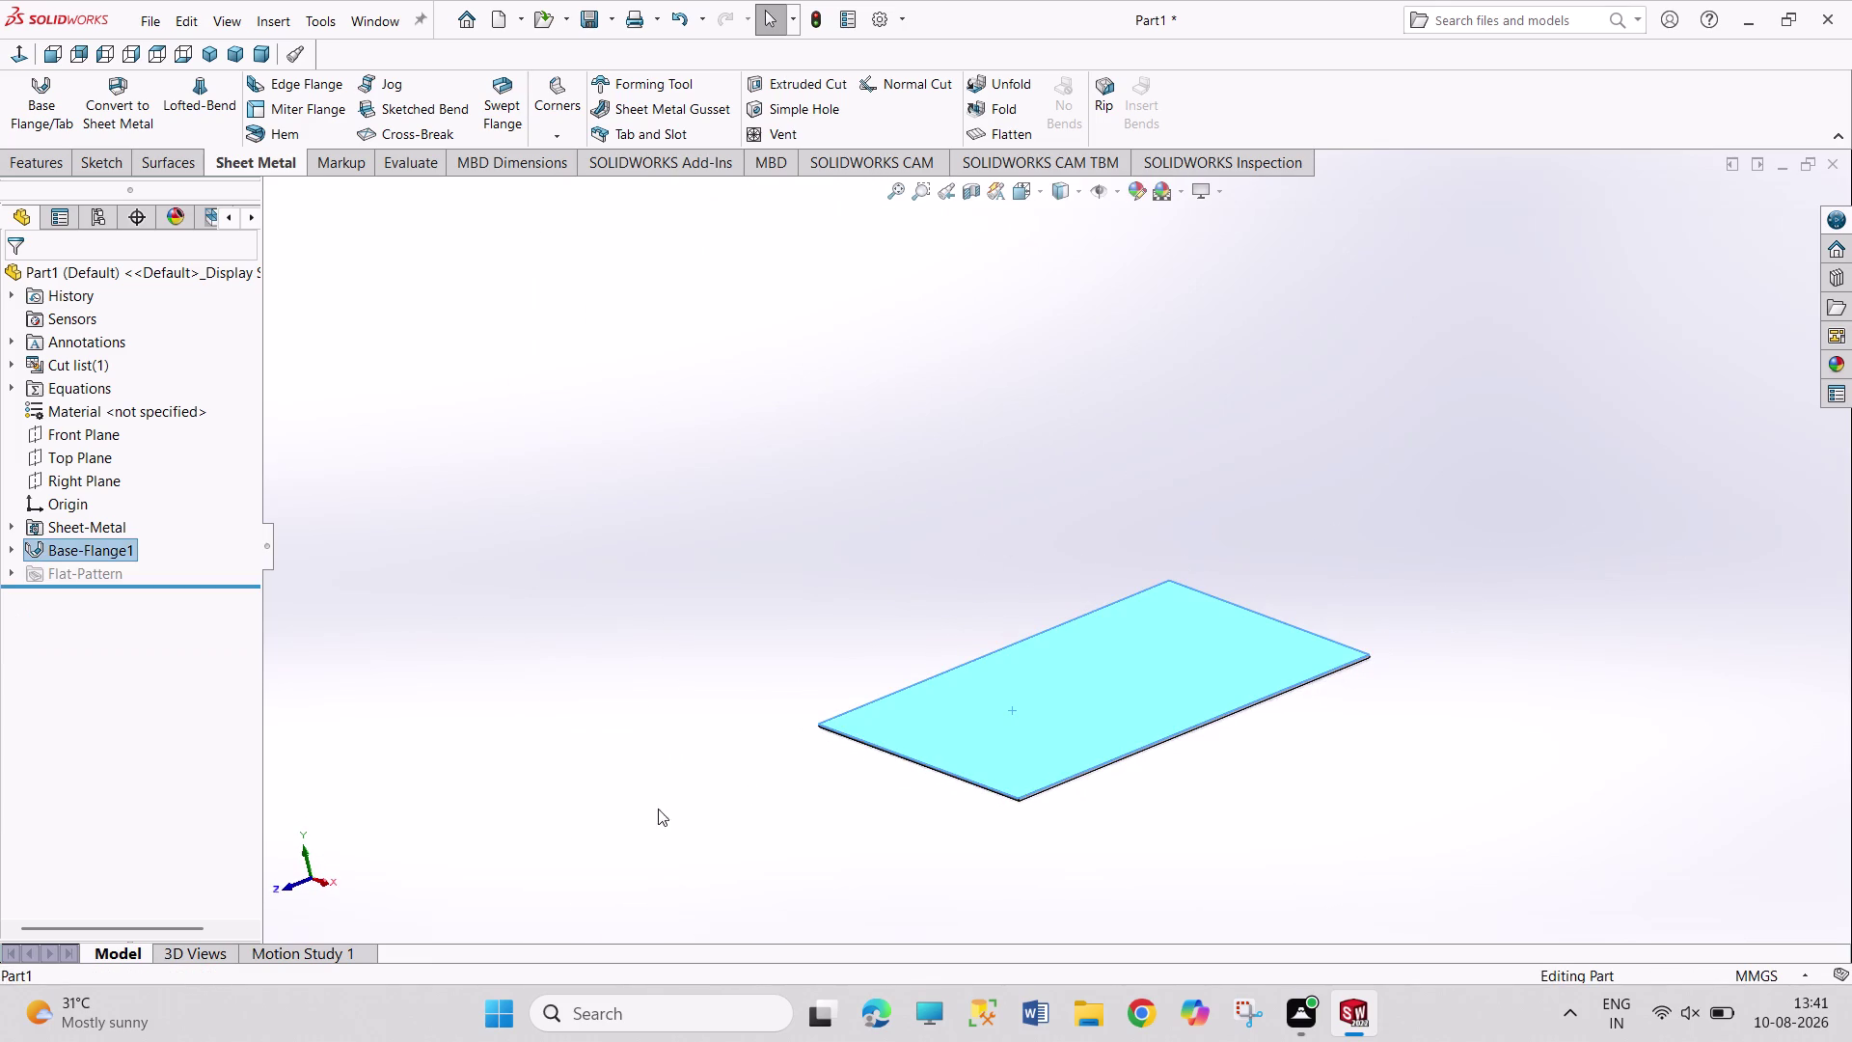
click(784, 767)
middle_drag(791, 765, 934, 908)
middle_drag(986, 748, 919, 619)
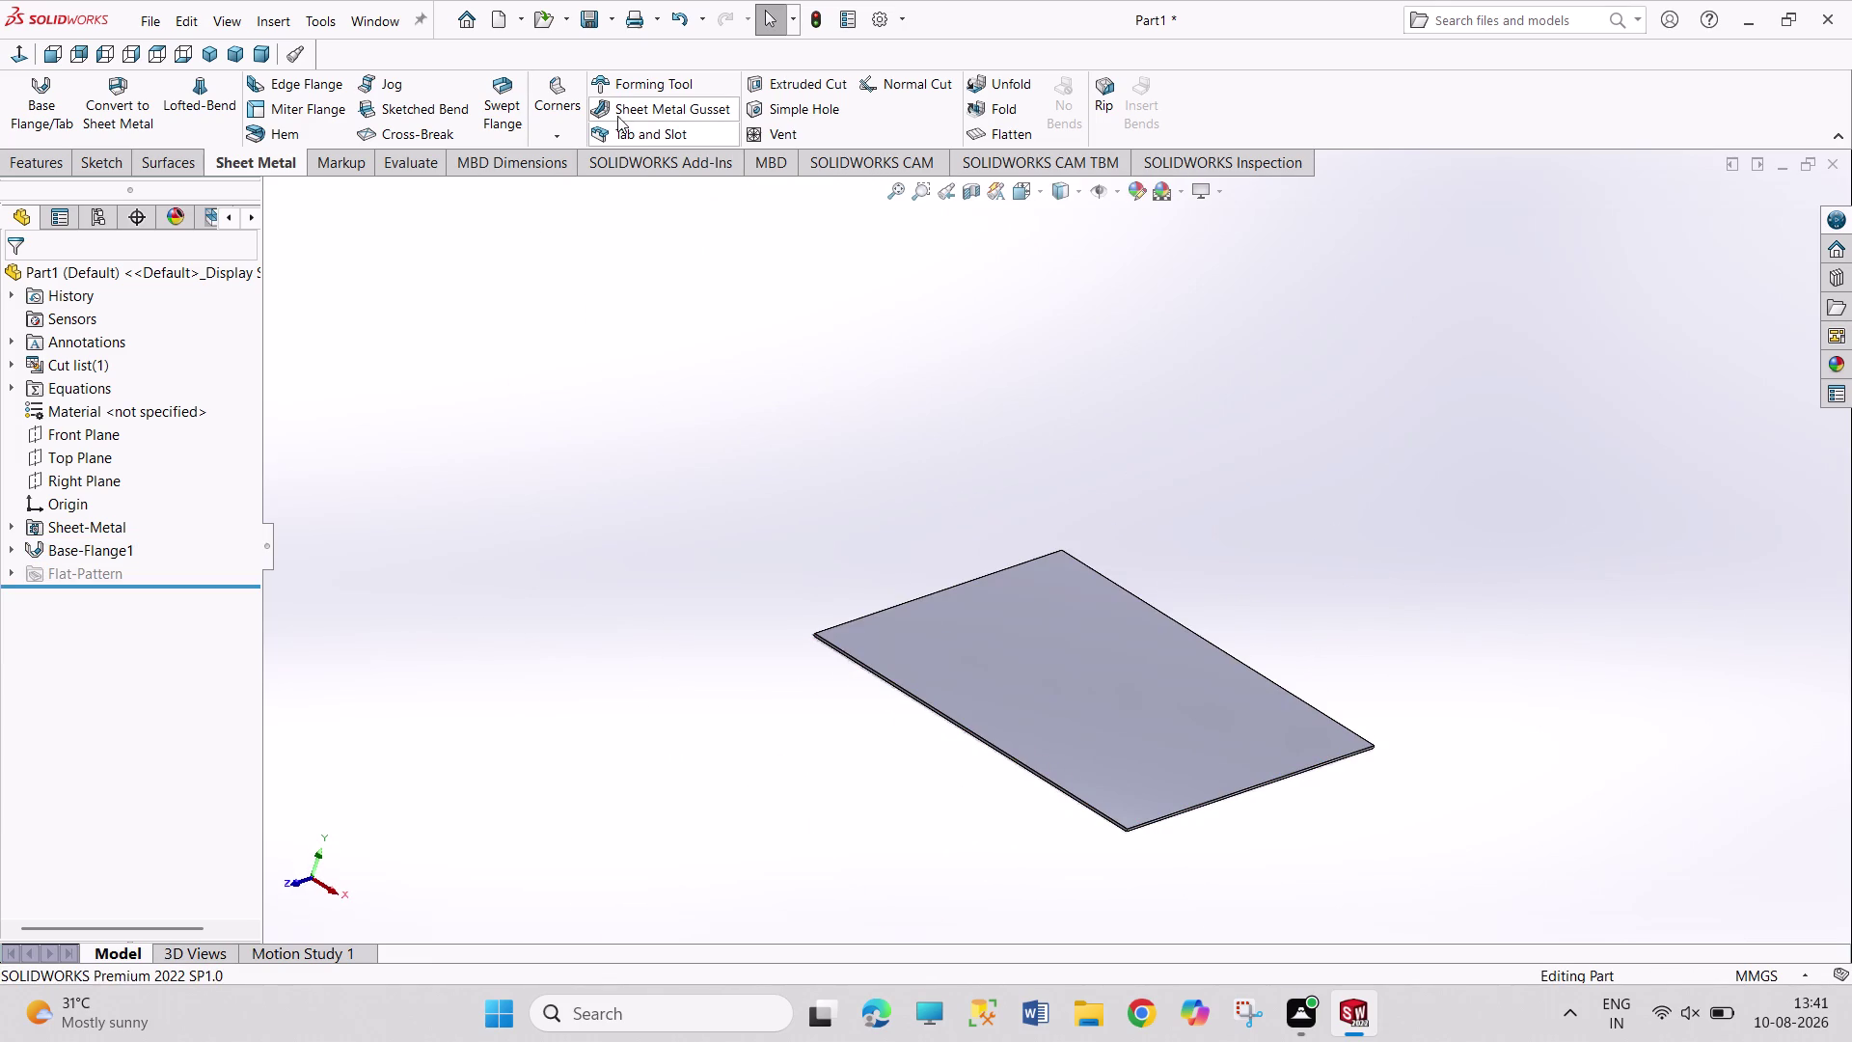
click(451, 119)
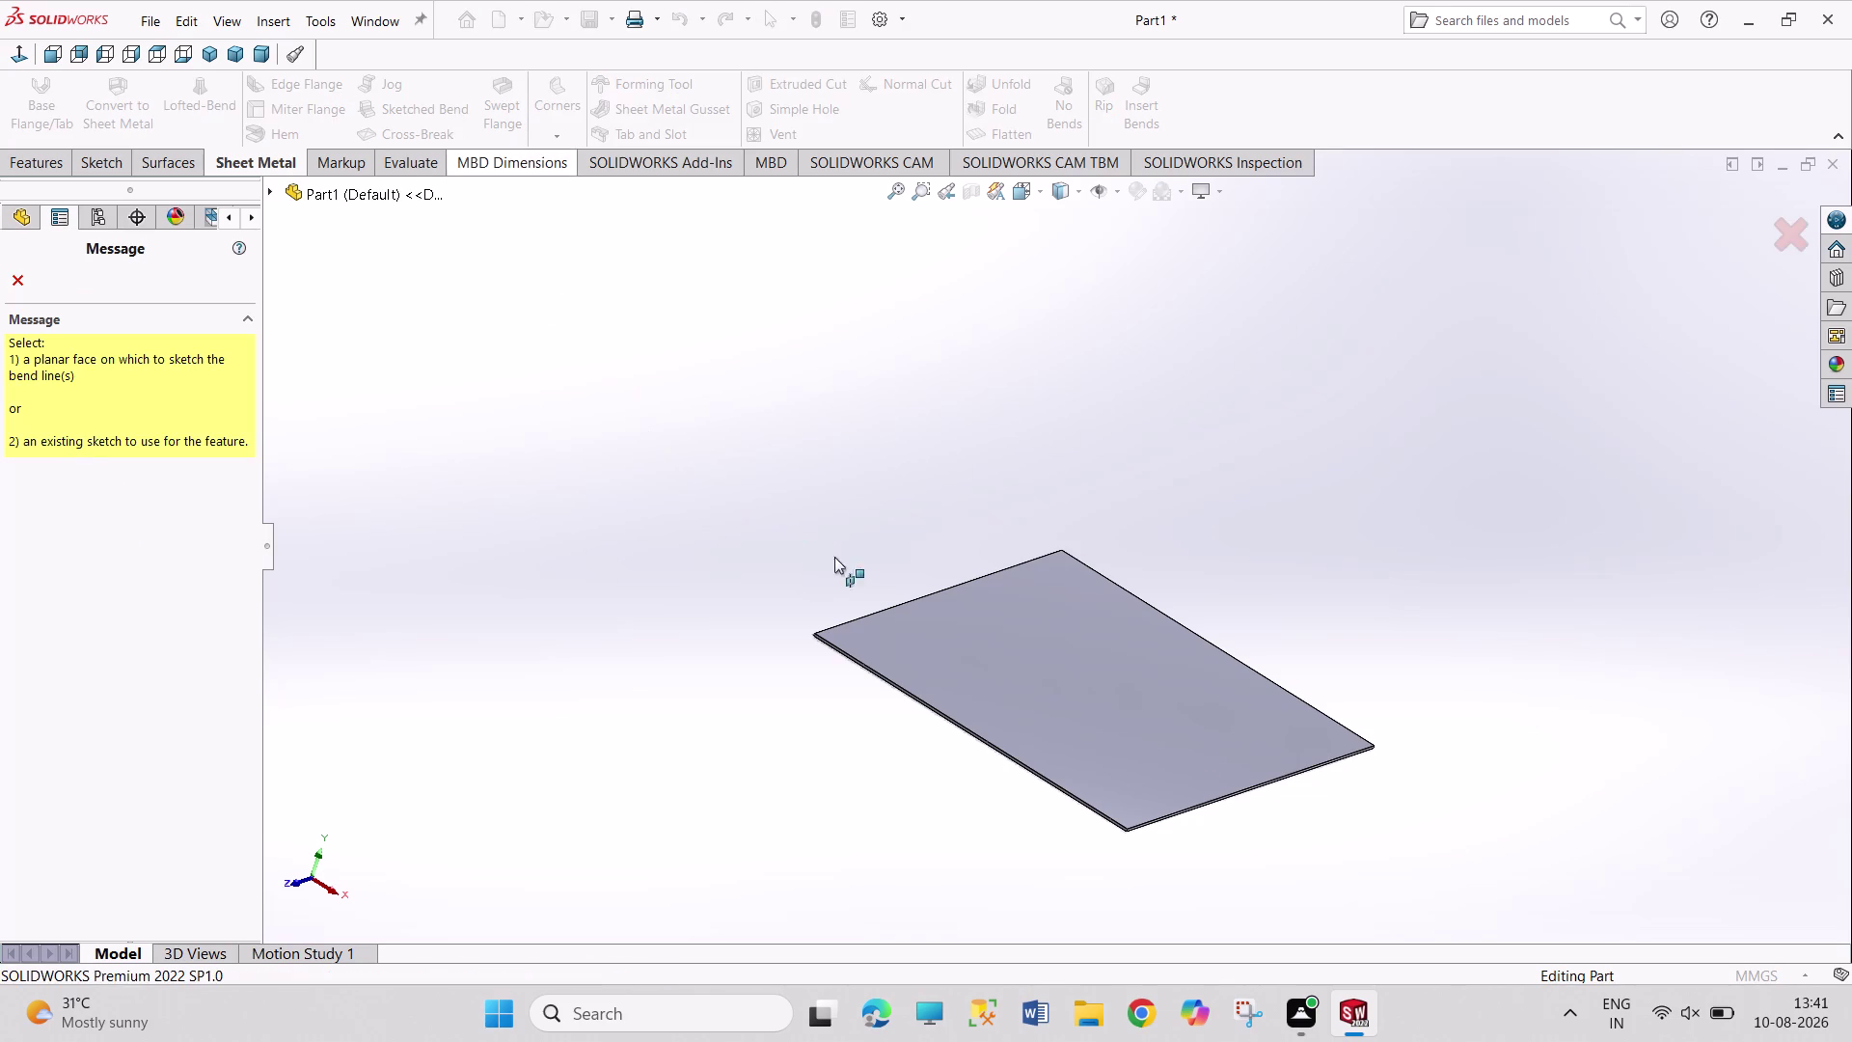
Select the plate's long edge face as the sketch plane for the bend.
scroll(up, 3)
scroll(down, 3)
scroll(down, 3)
scroll(down, 3)
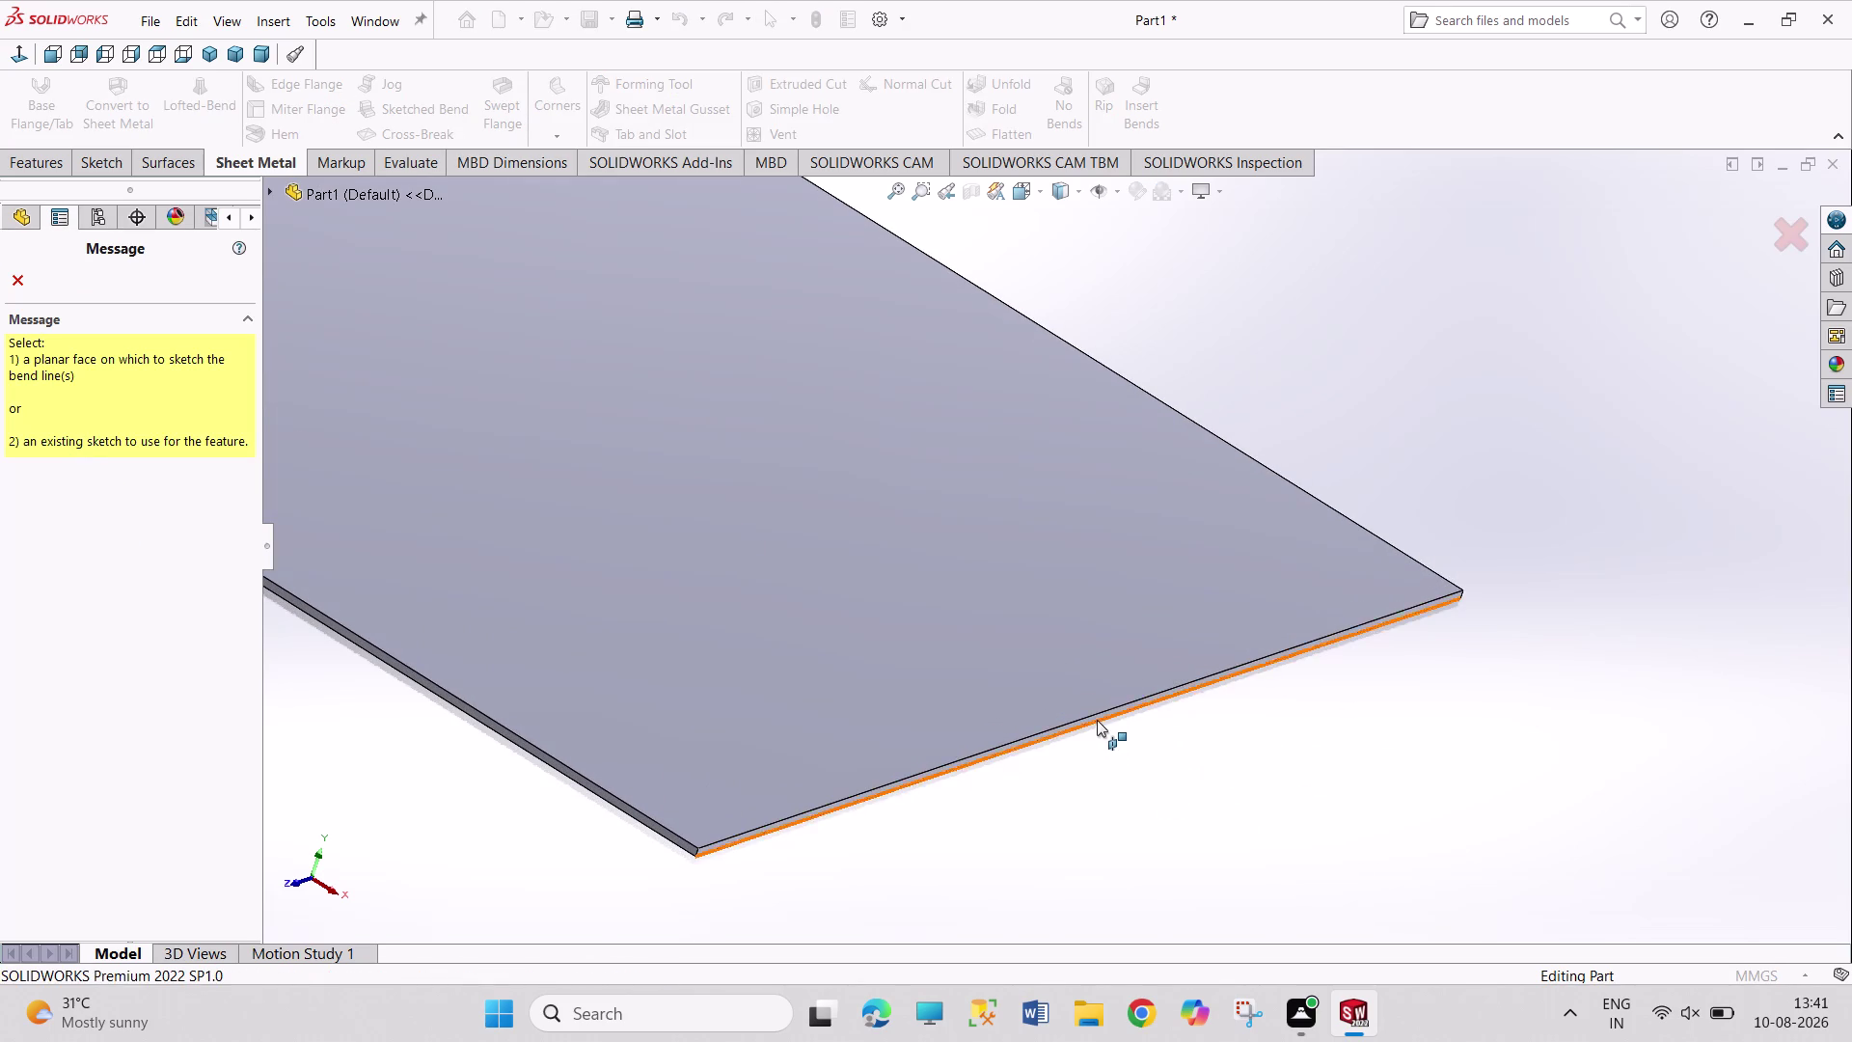
click(1103, 710)
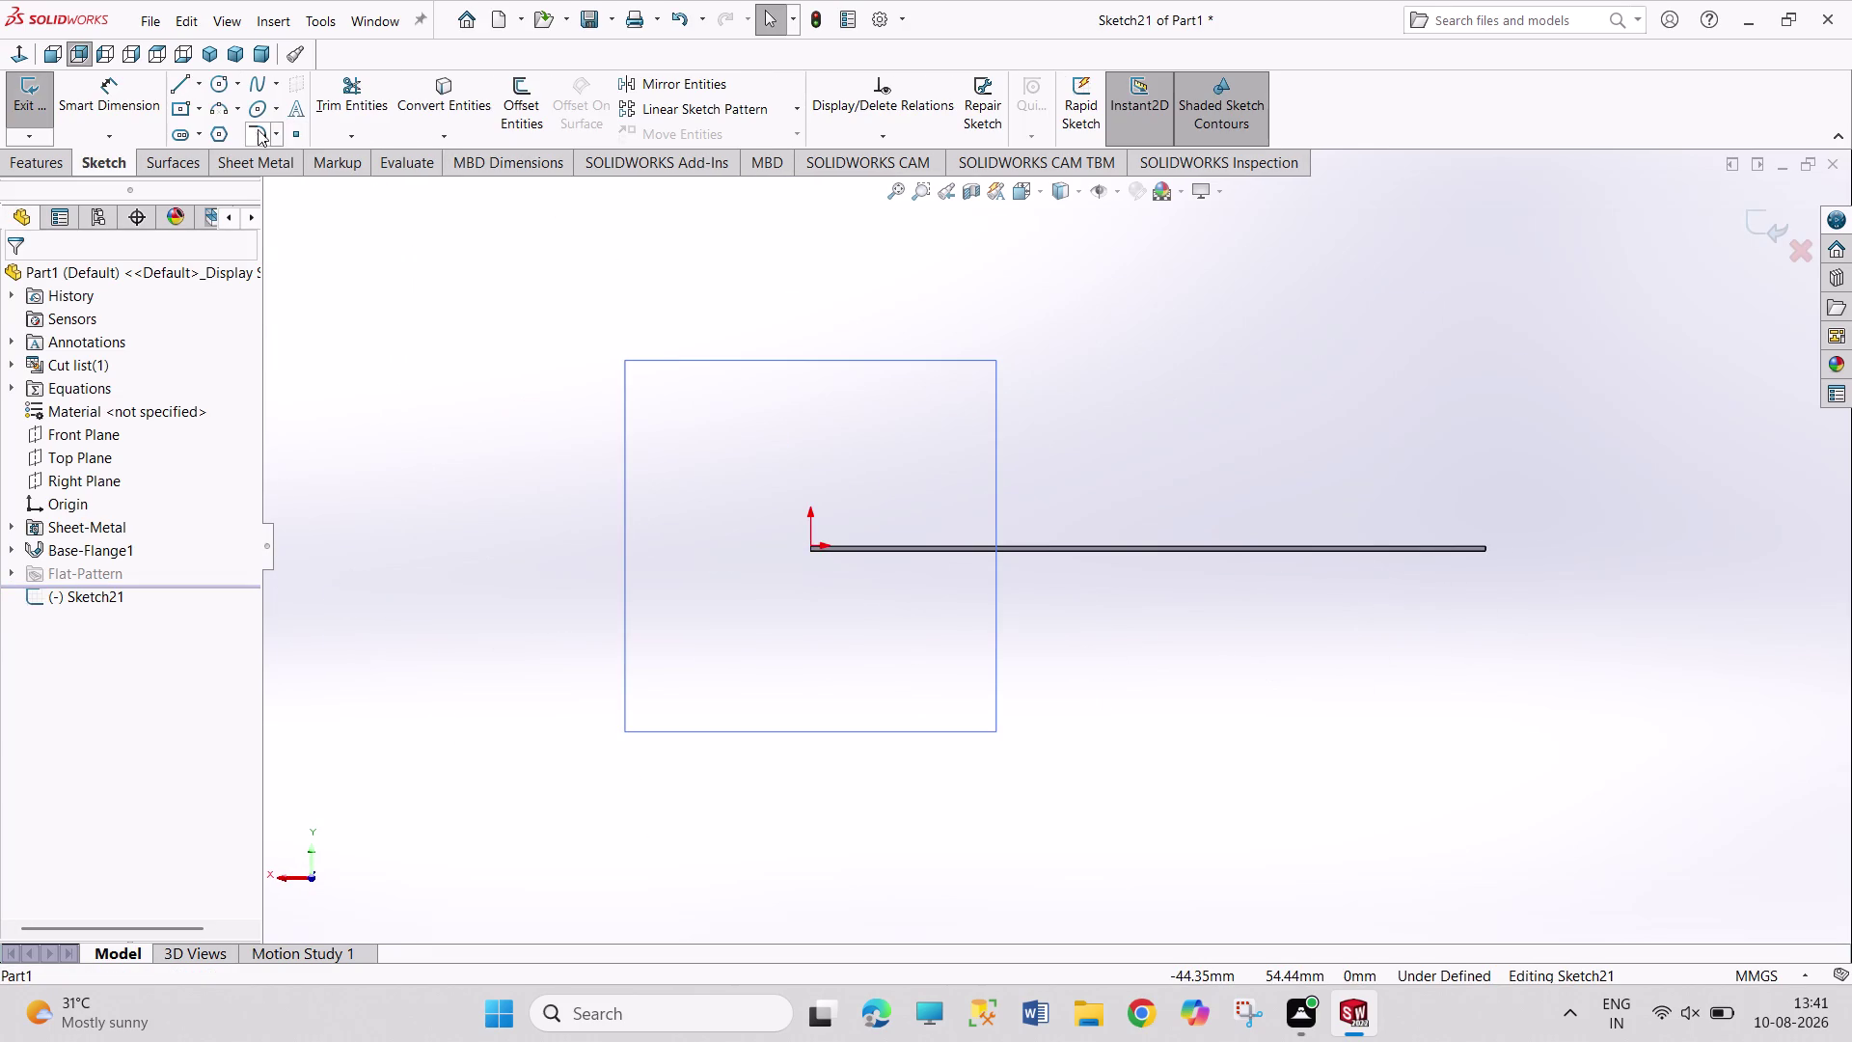
Draw a corner rectangle from the origin rising above the plate.
click(207, 108)
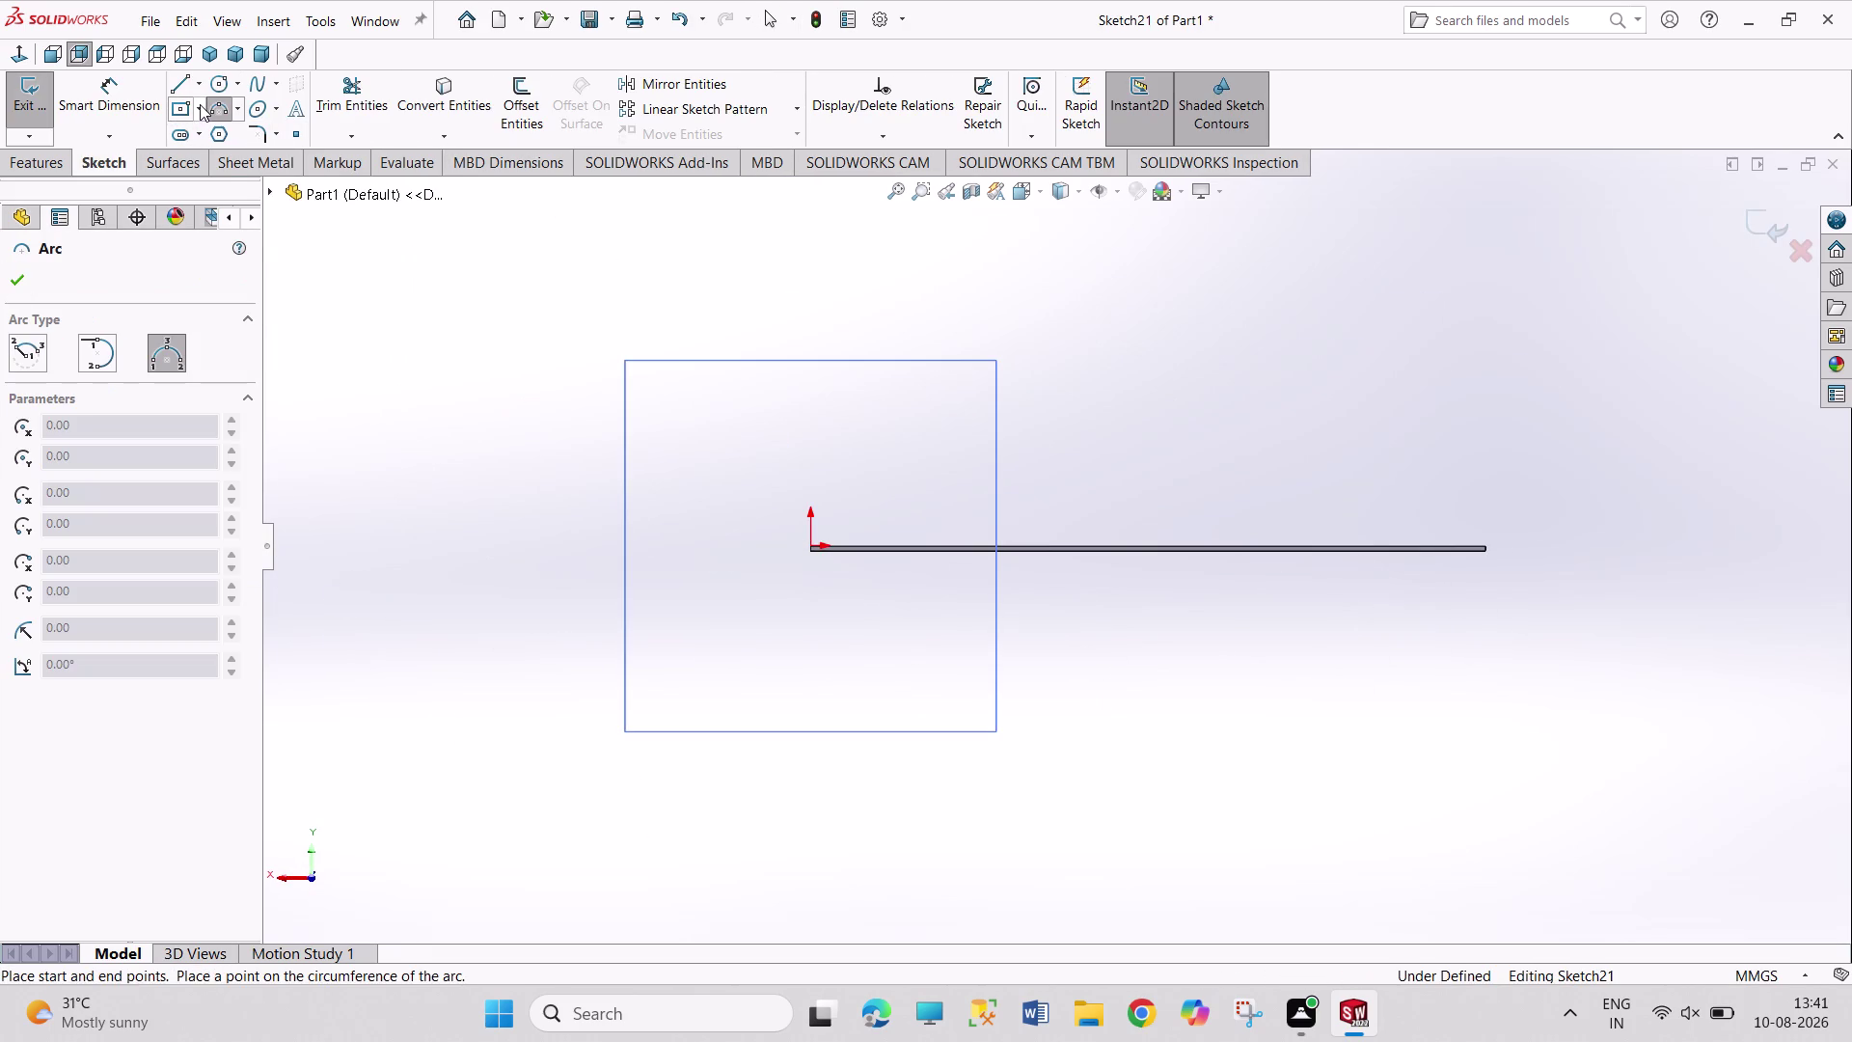
click(200, 105)
click(199, 139)
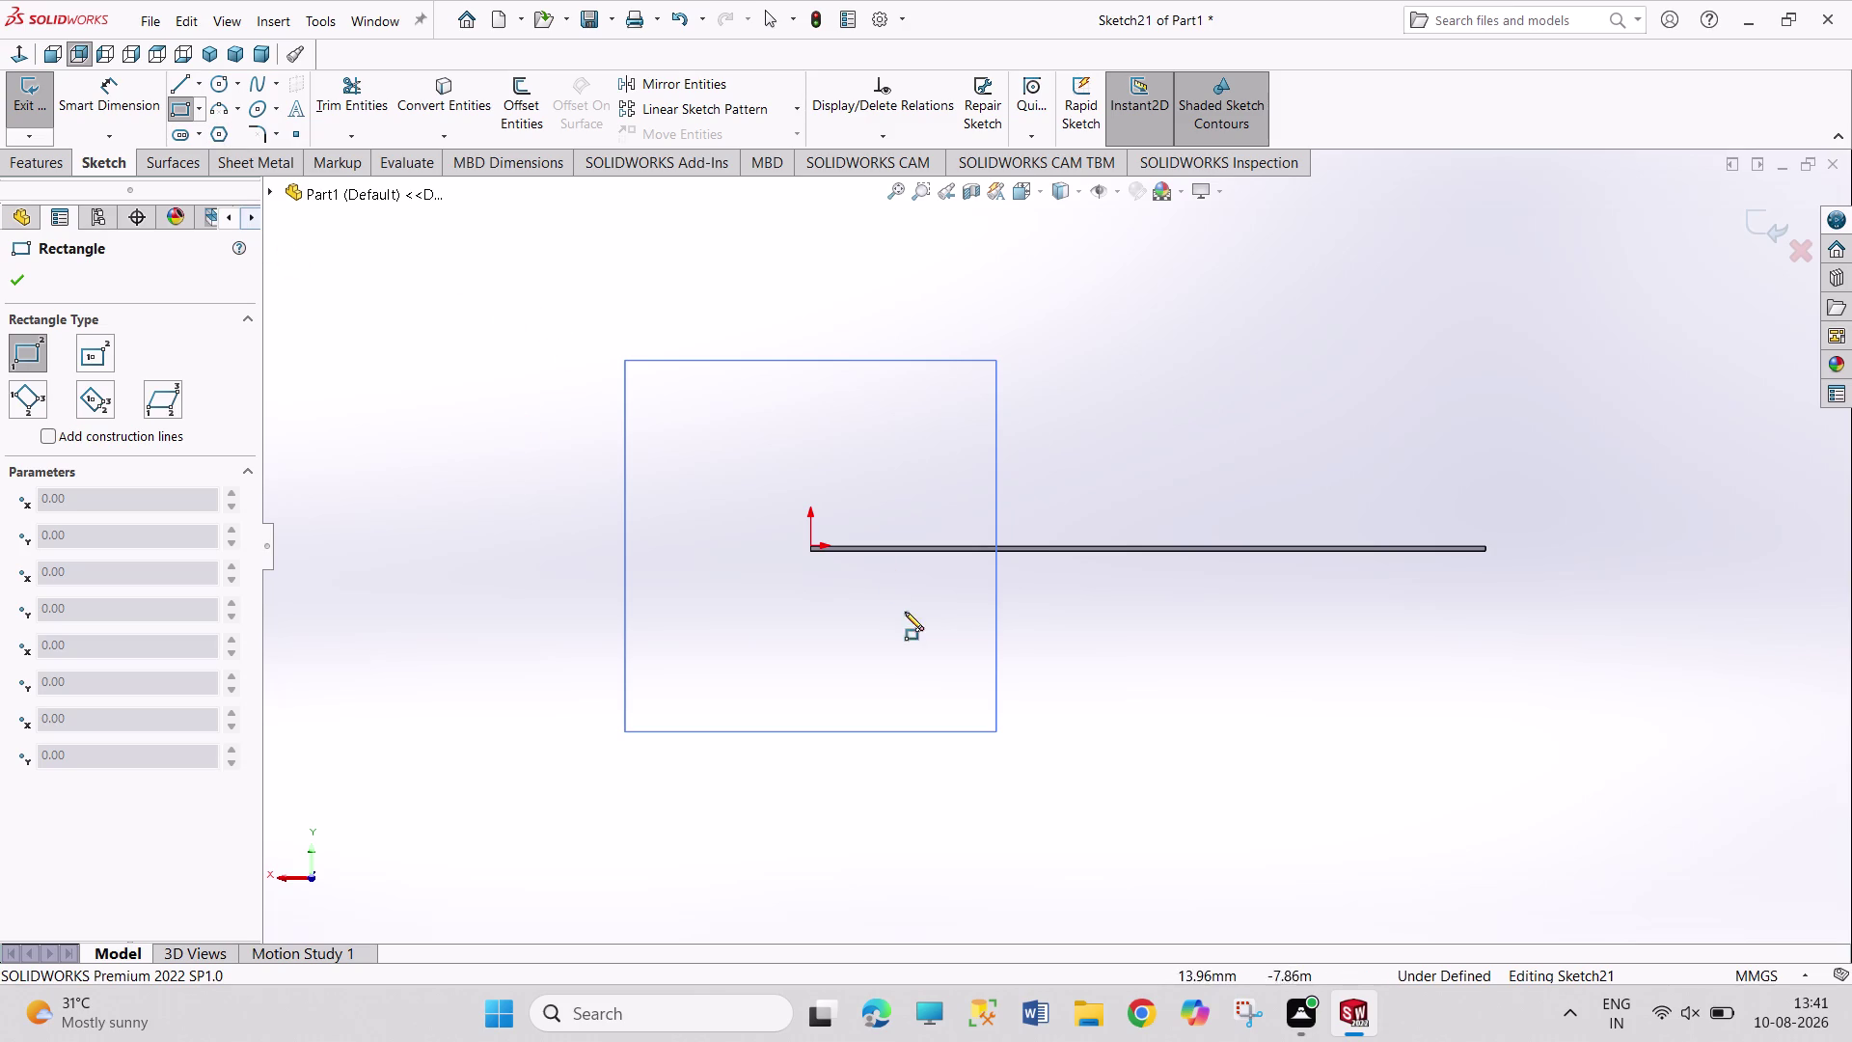
scroll(up, 3)
scroll(down, 3)
scroll(down, 3)
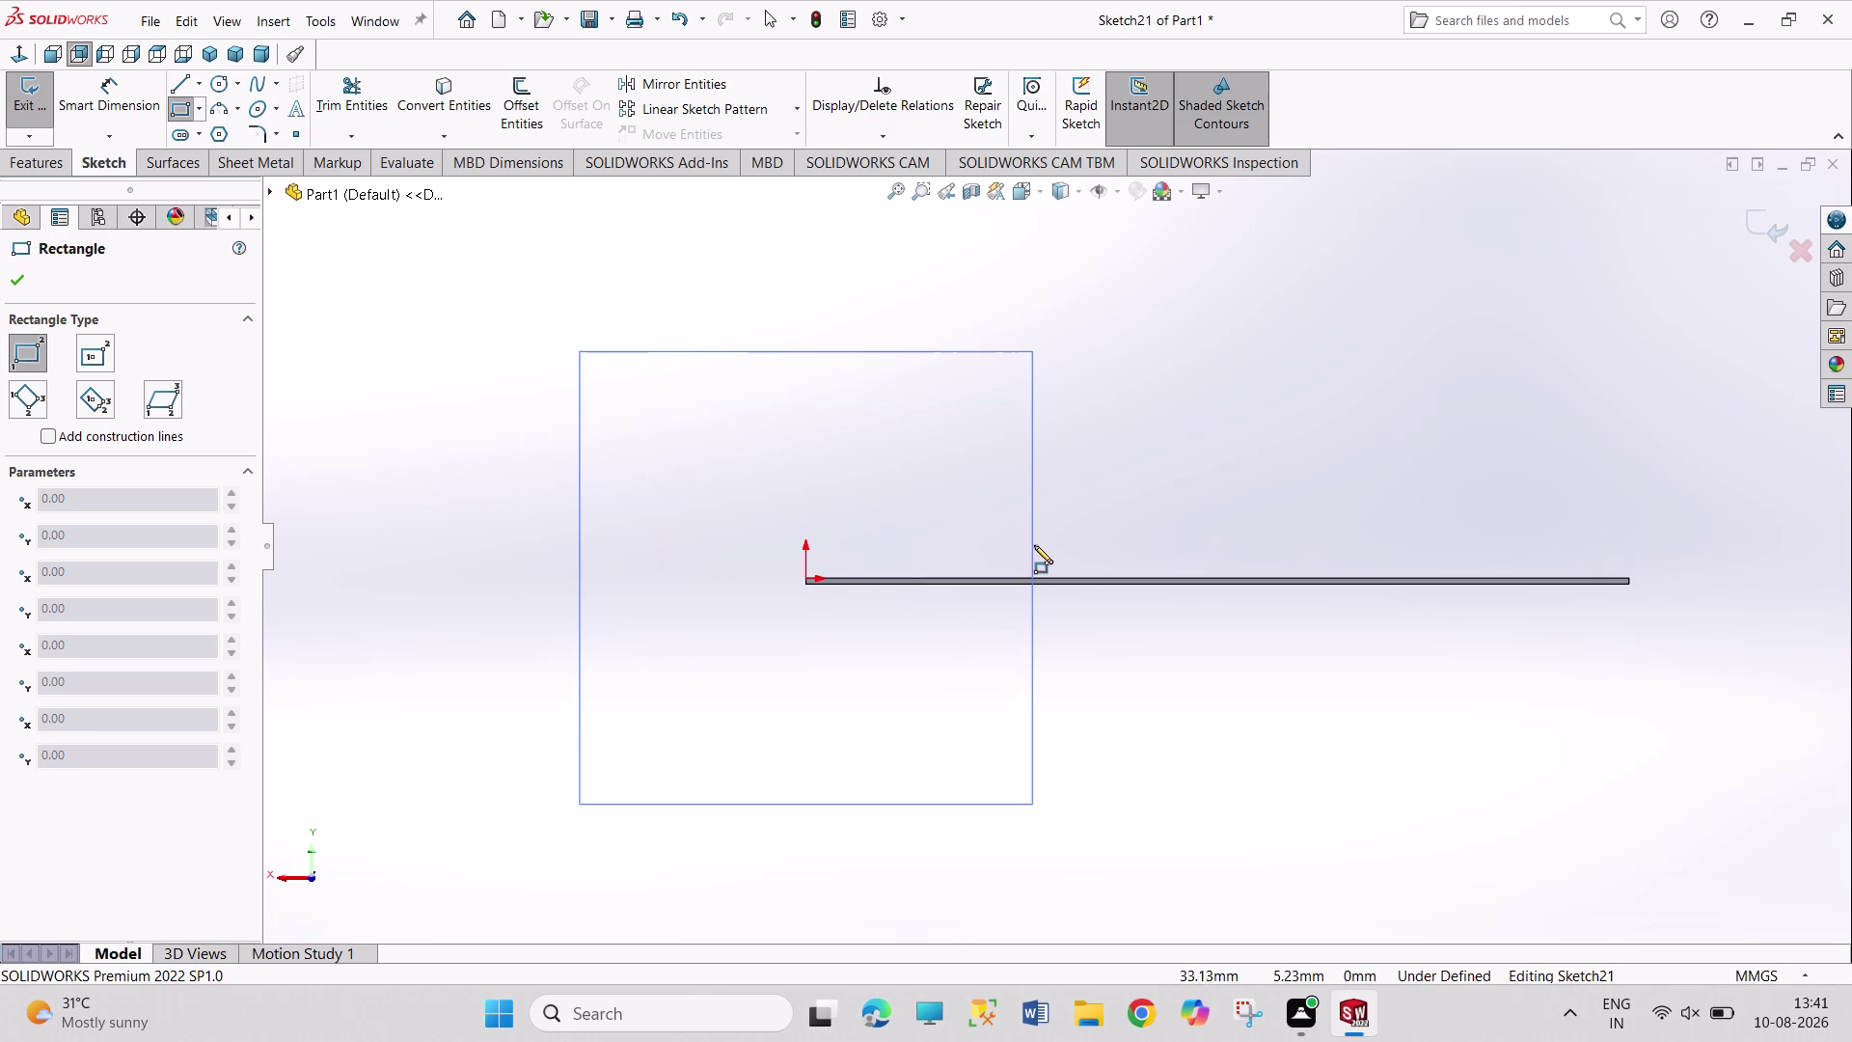
scroll(down, 3)
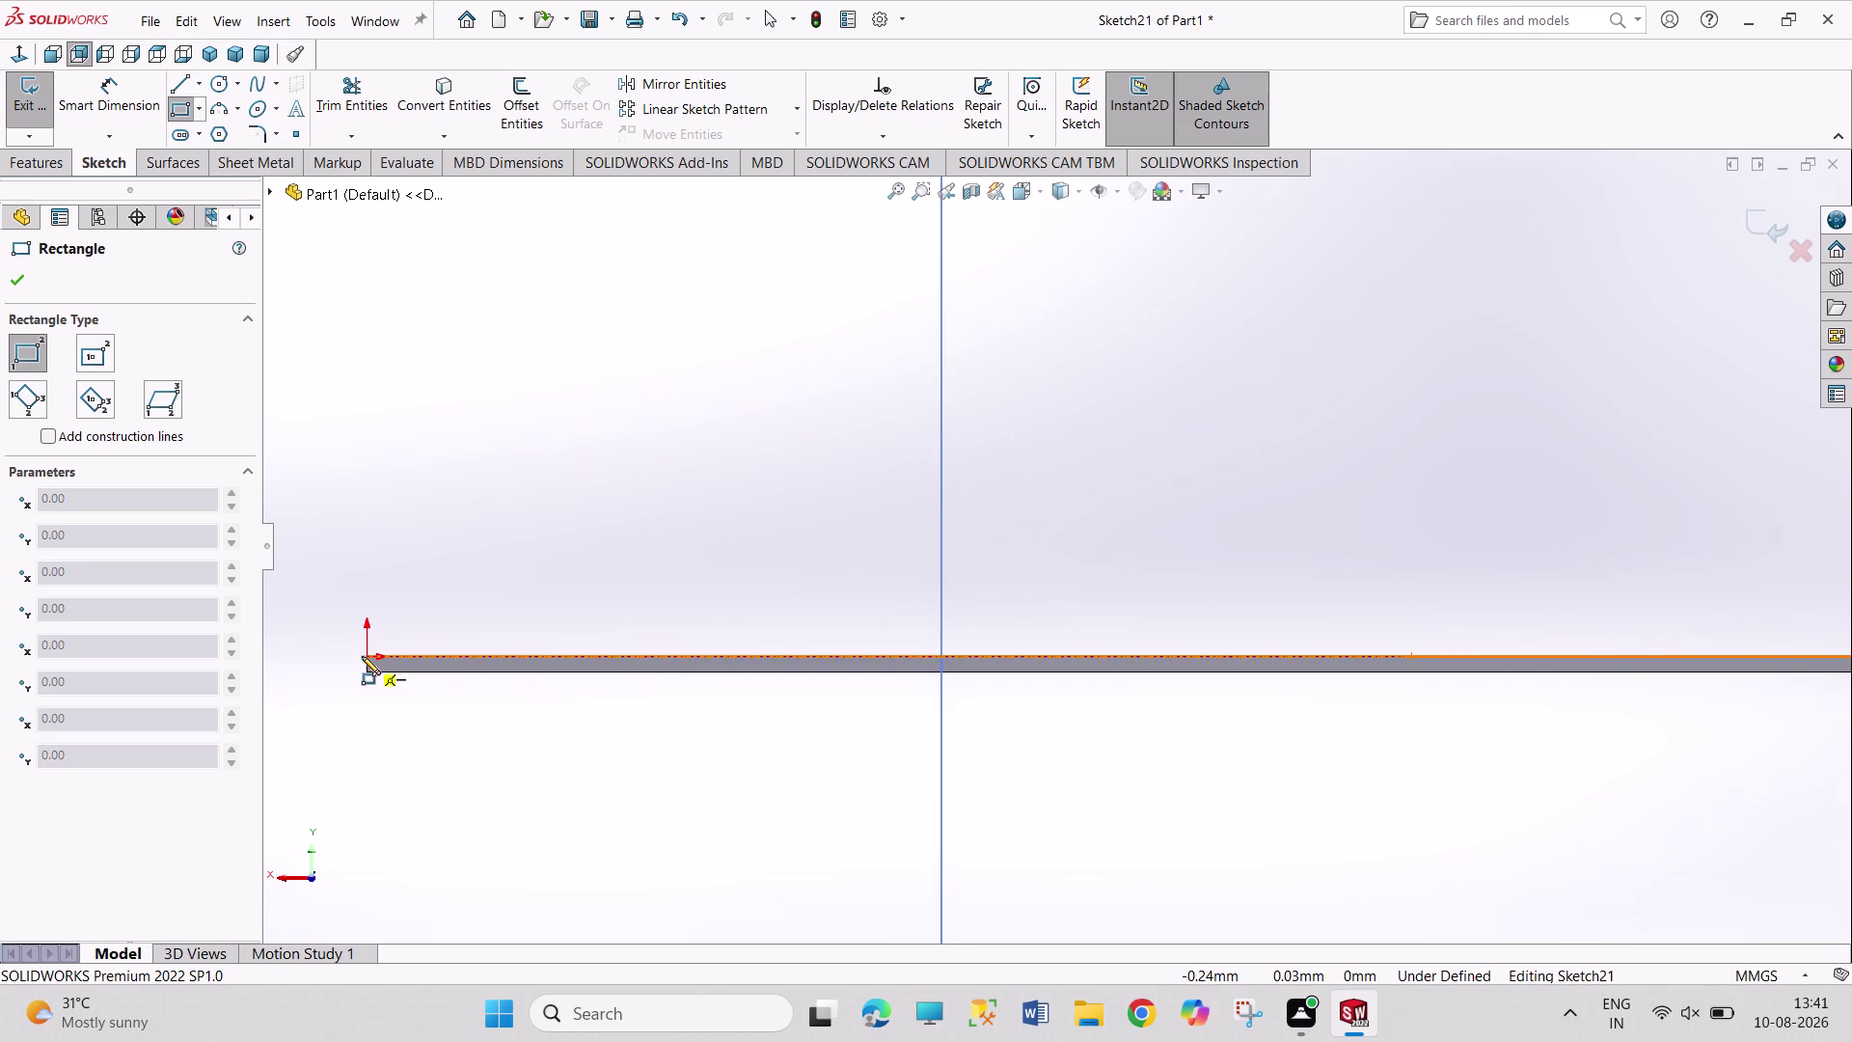
drag(367, 654, 369, 644)
scroll(up, 3)
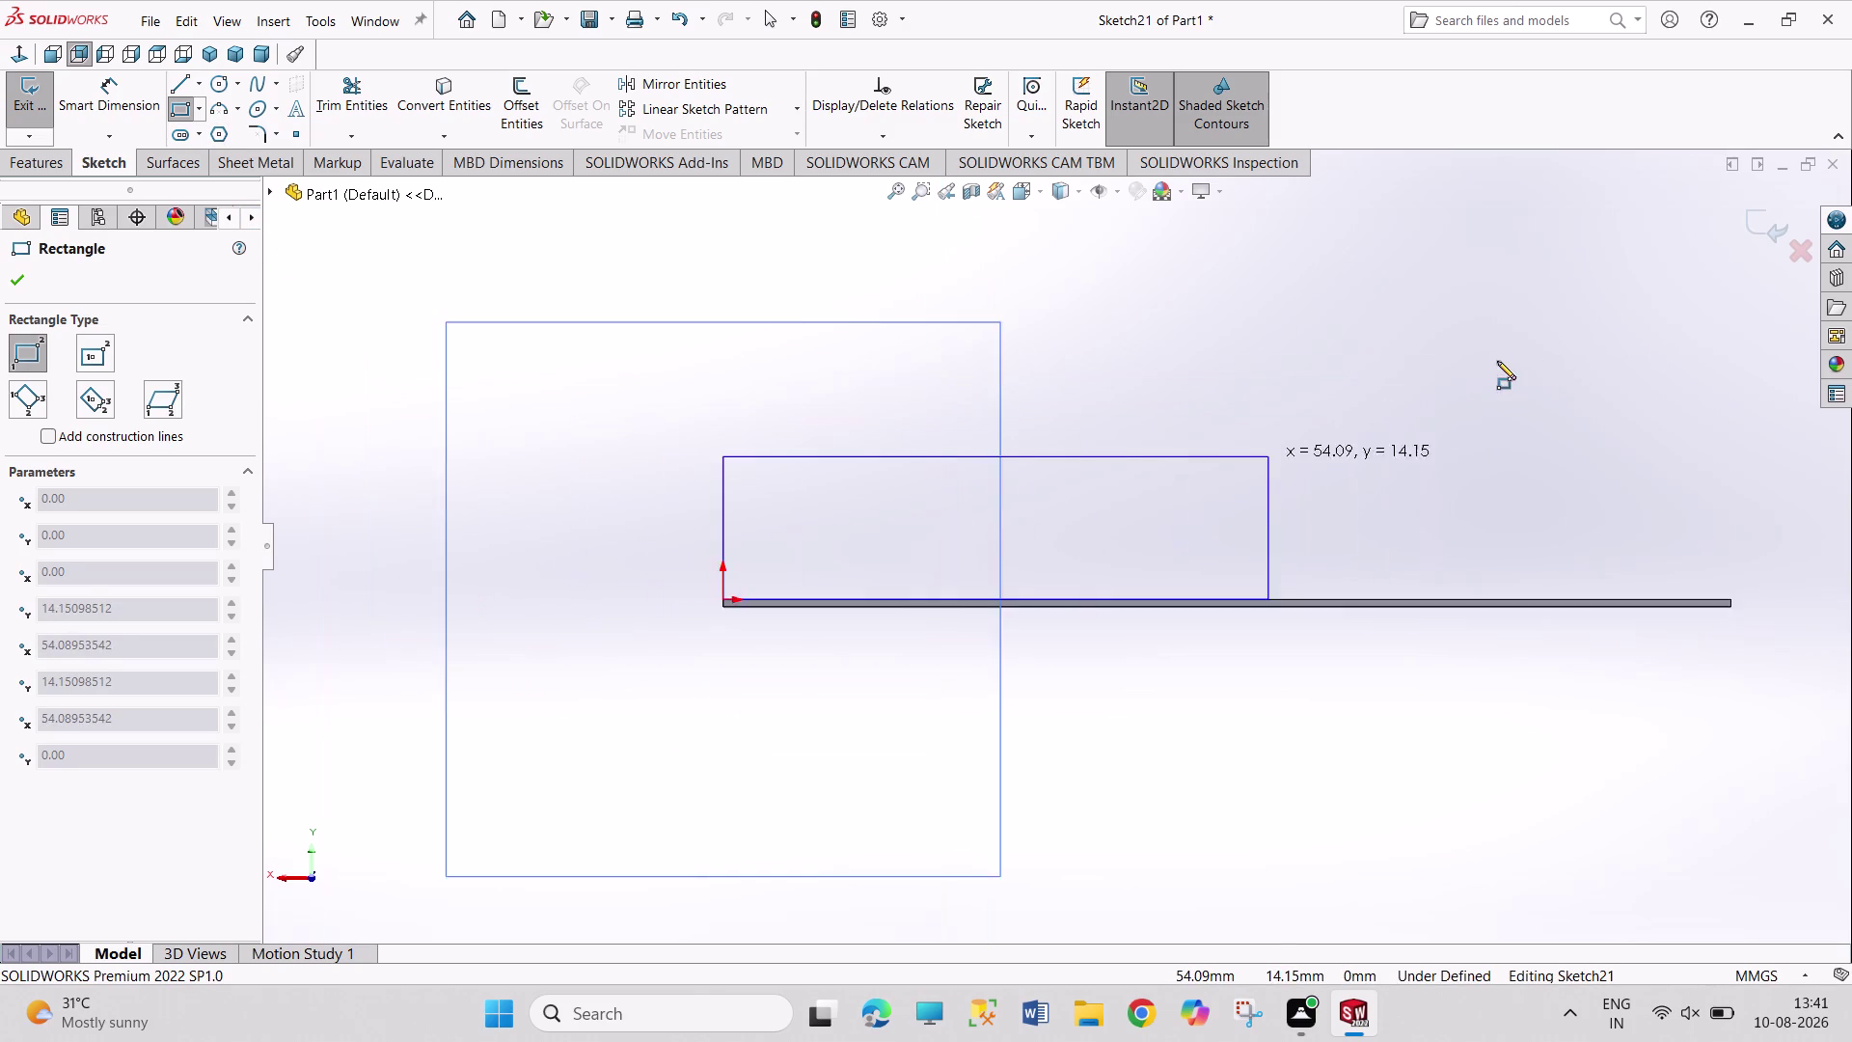
scroll(up, 3)
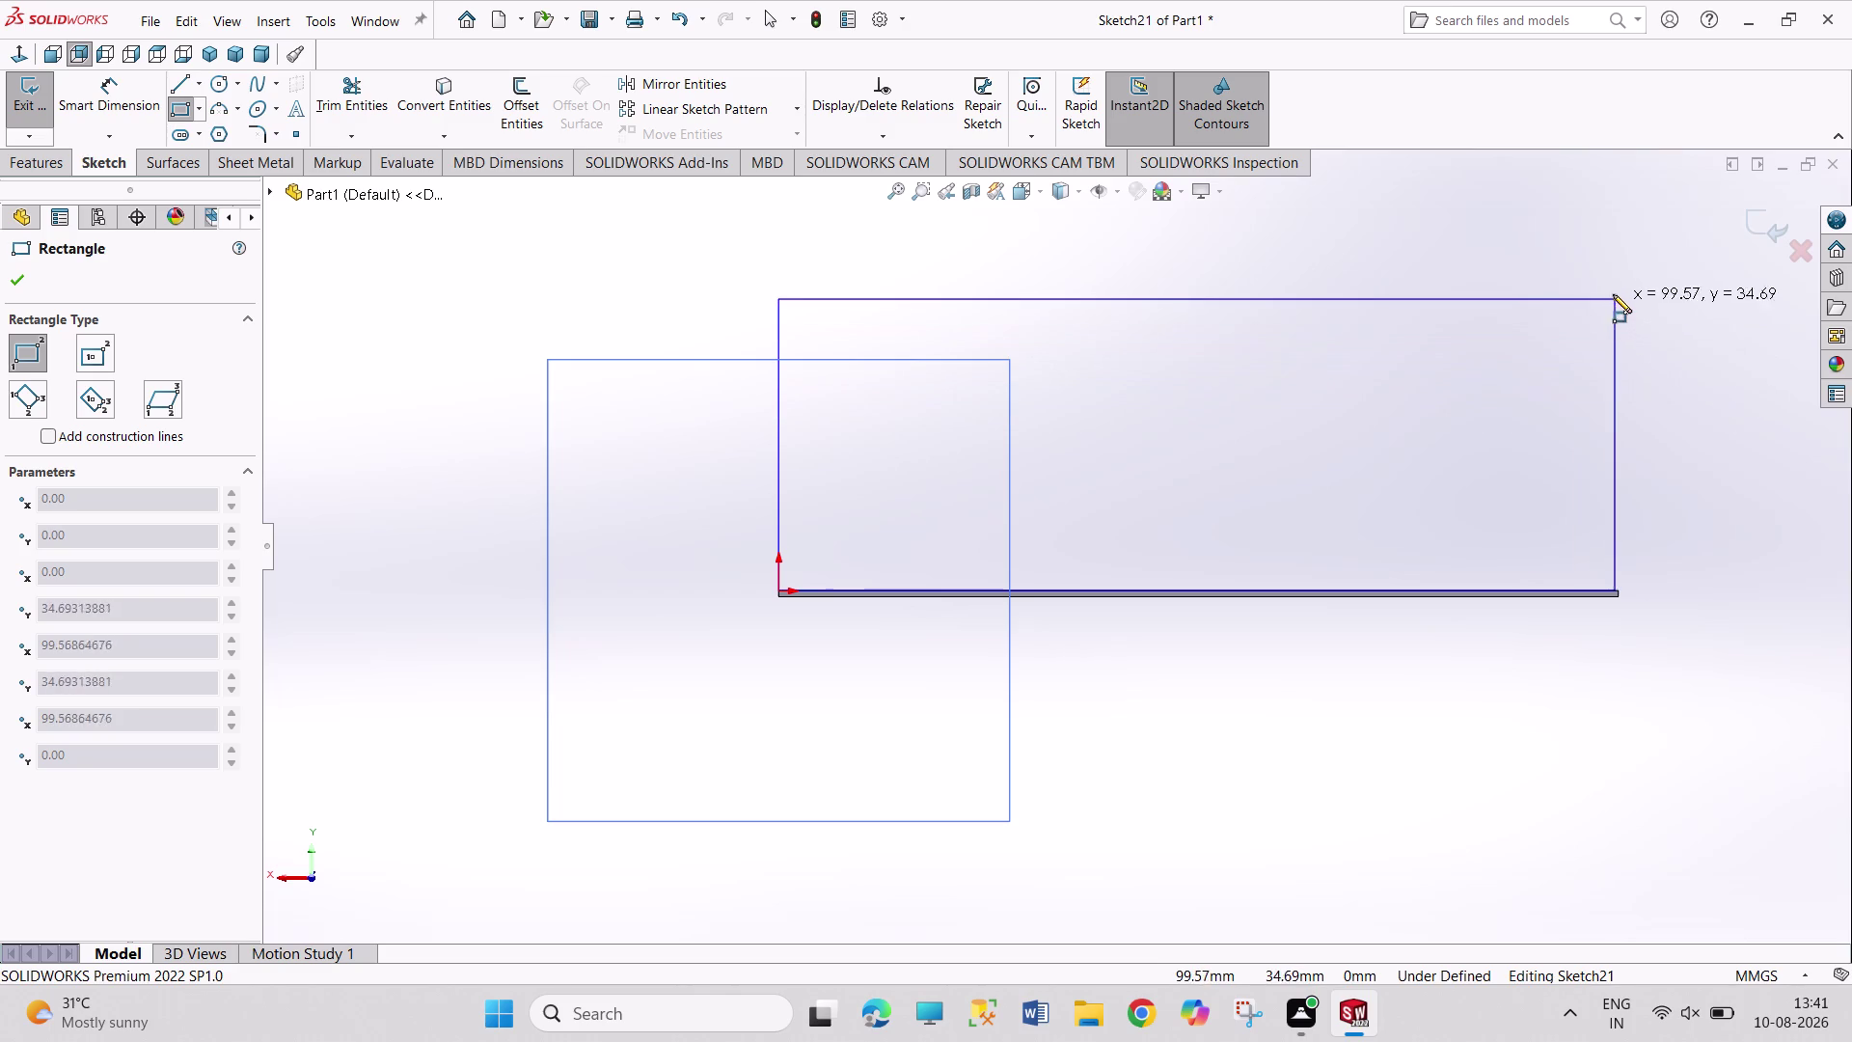
click(1601, 283)
Dimension the rectangle's width and height to 100 mm each.
right_drag(1646, 456, 1635, 271)
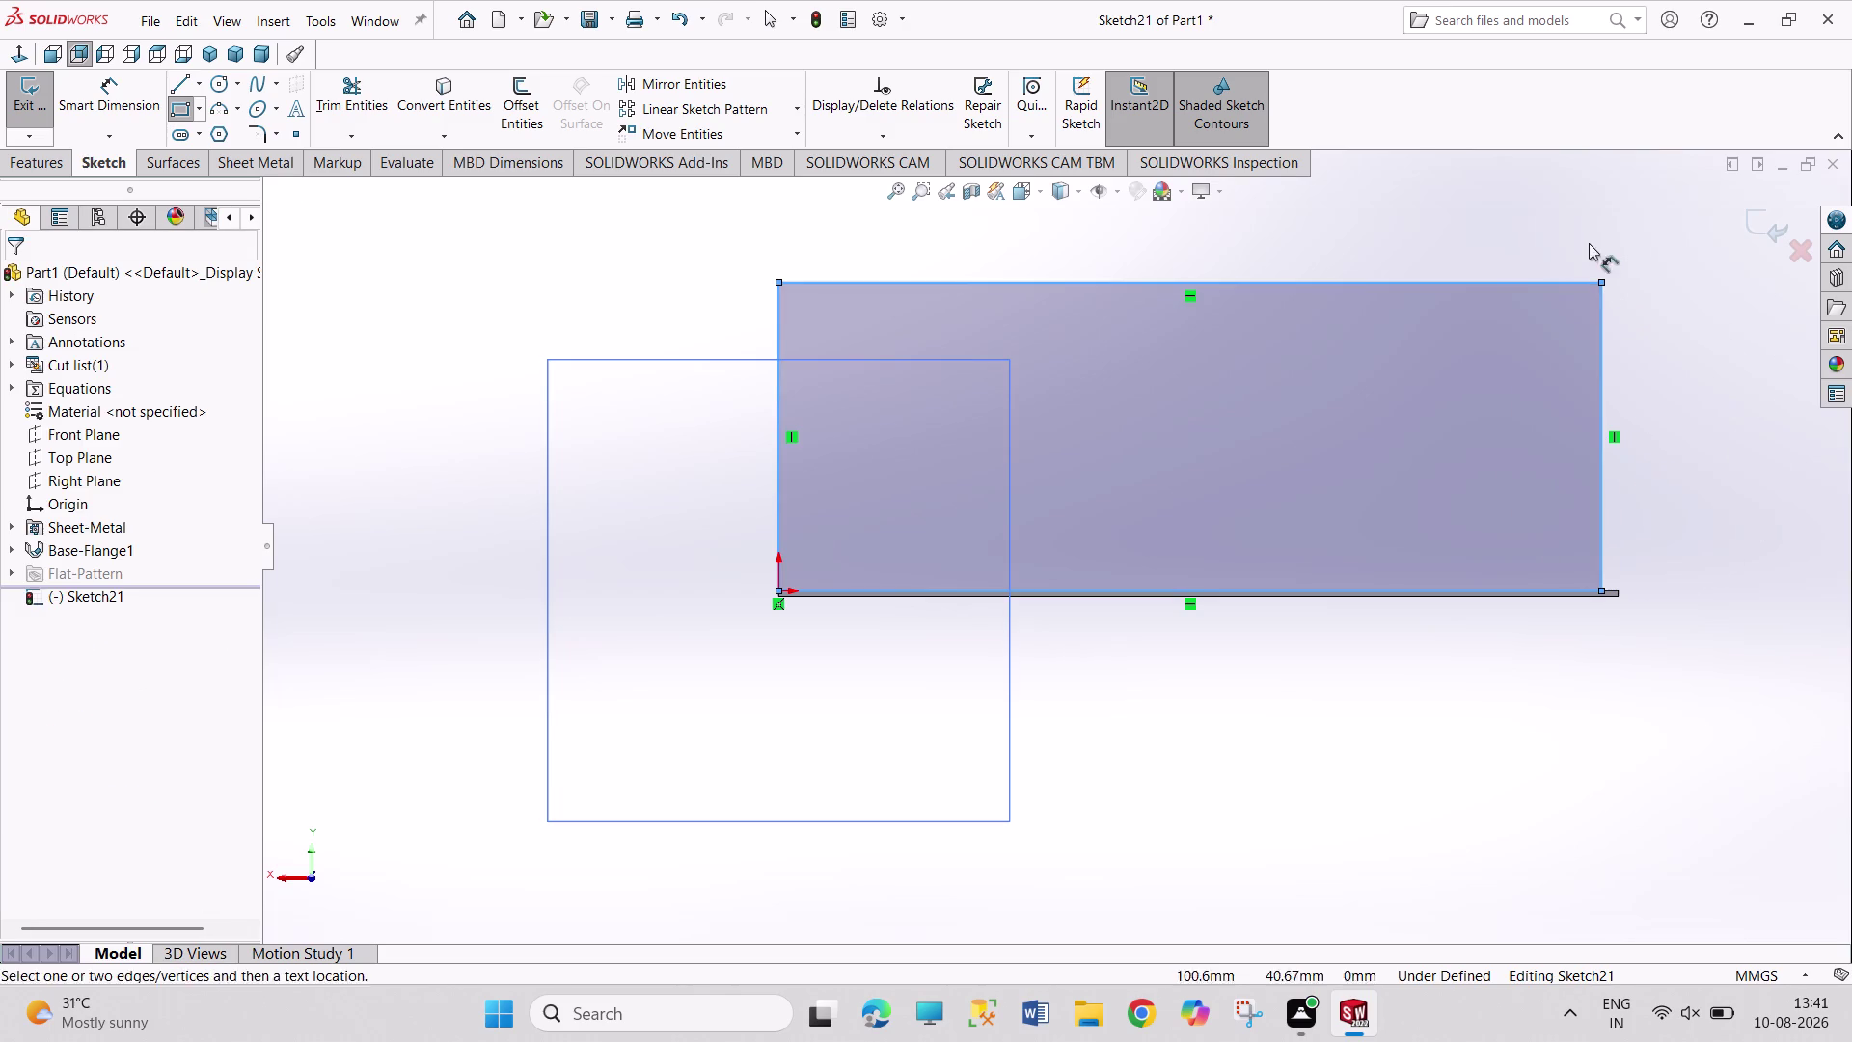
click(1416, 280)
click(1415, 251)
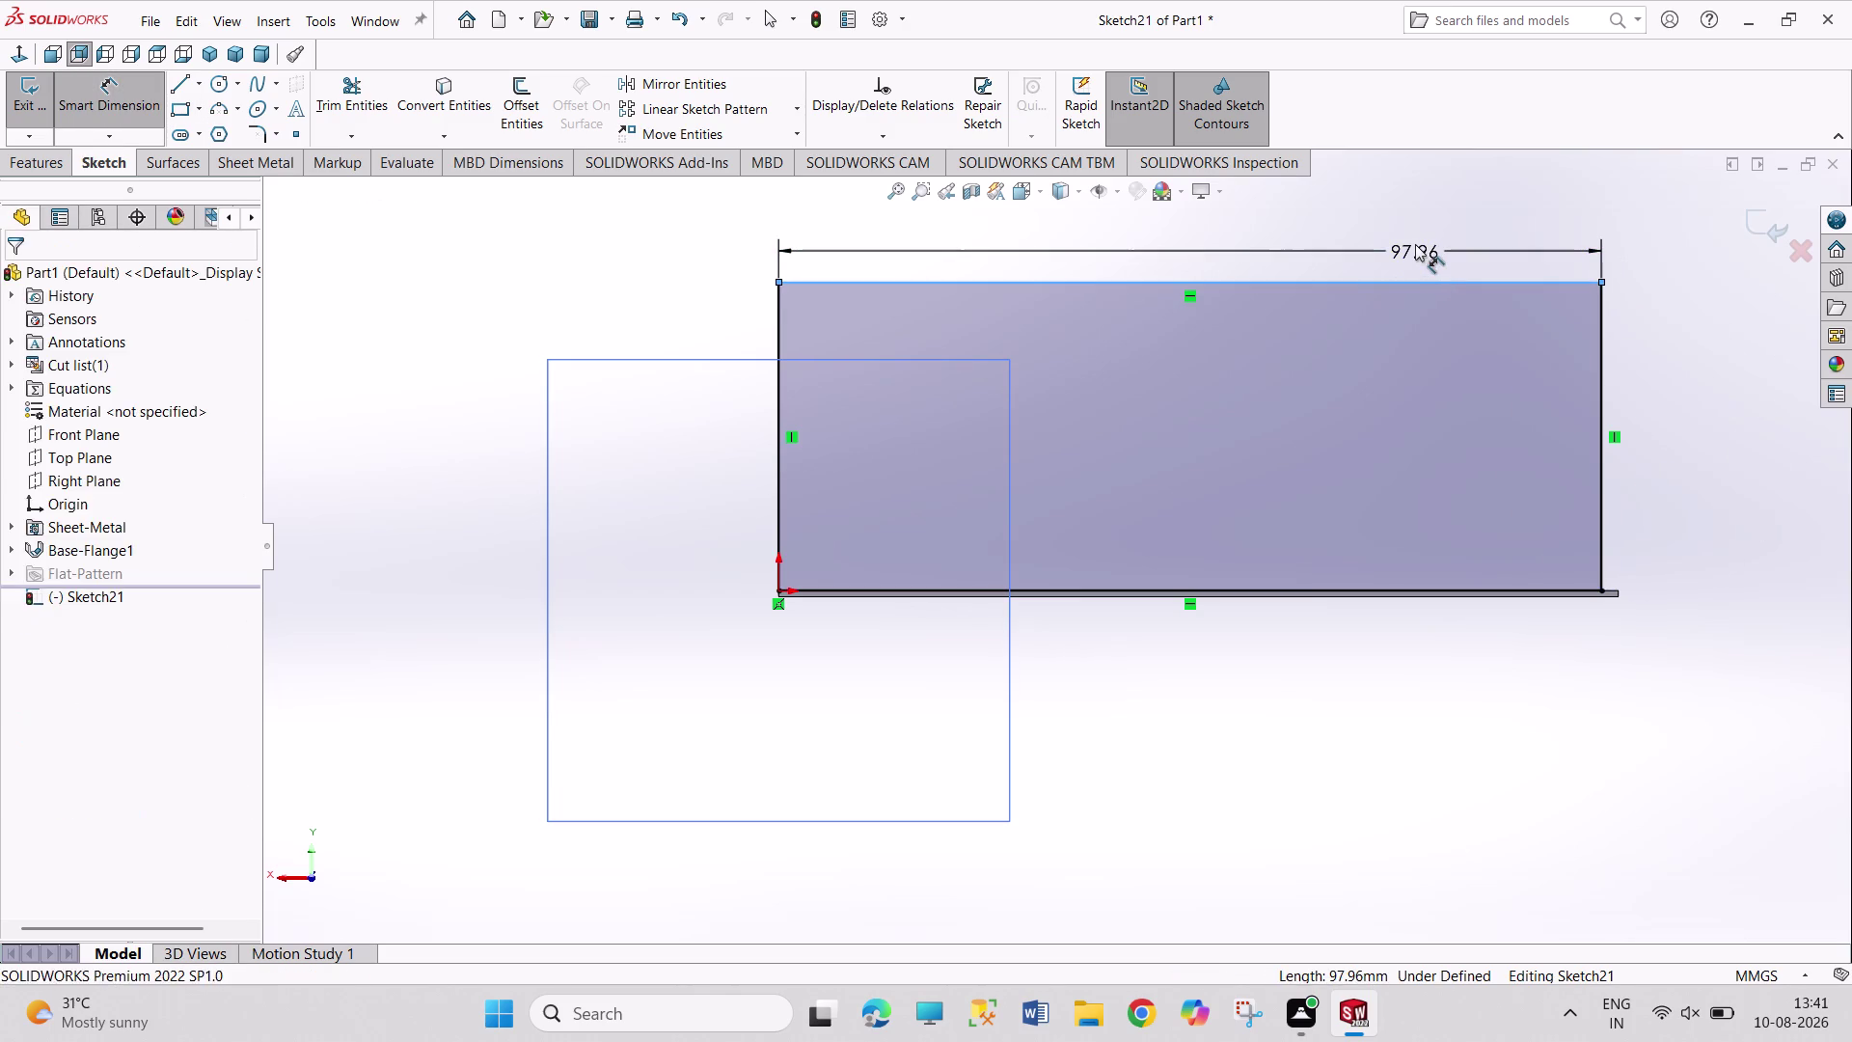
text(100)
key(Return)
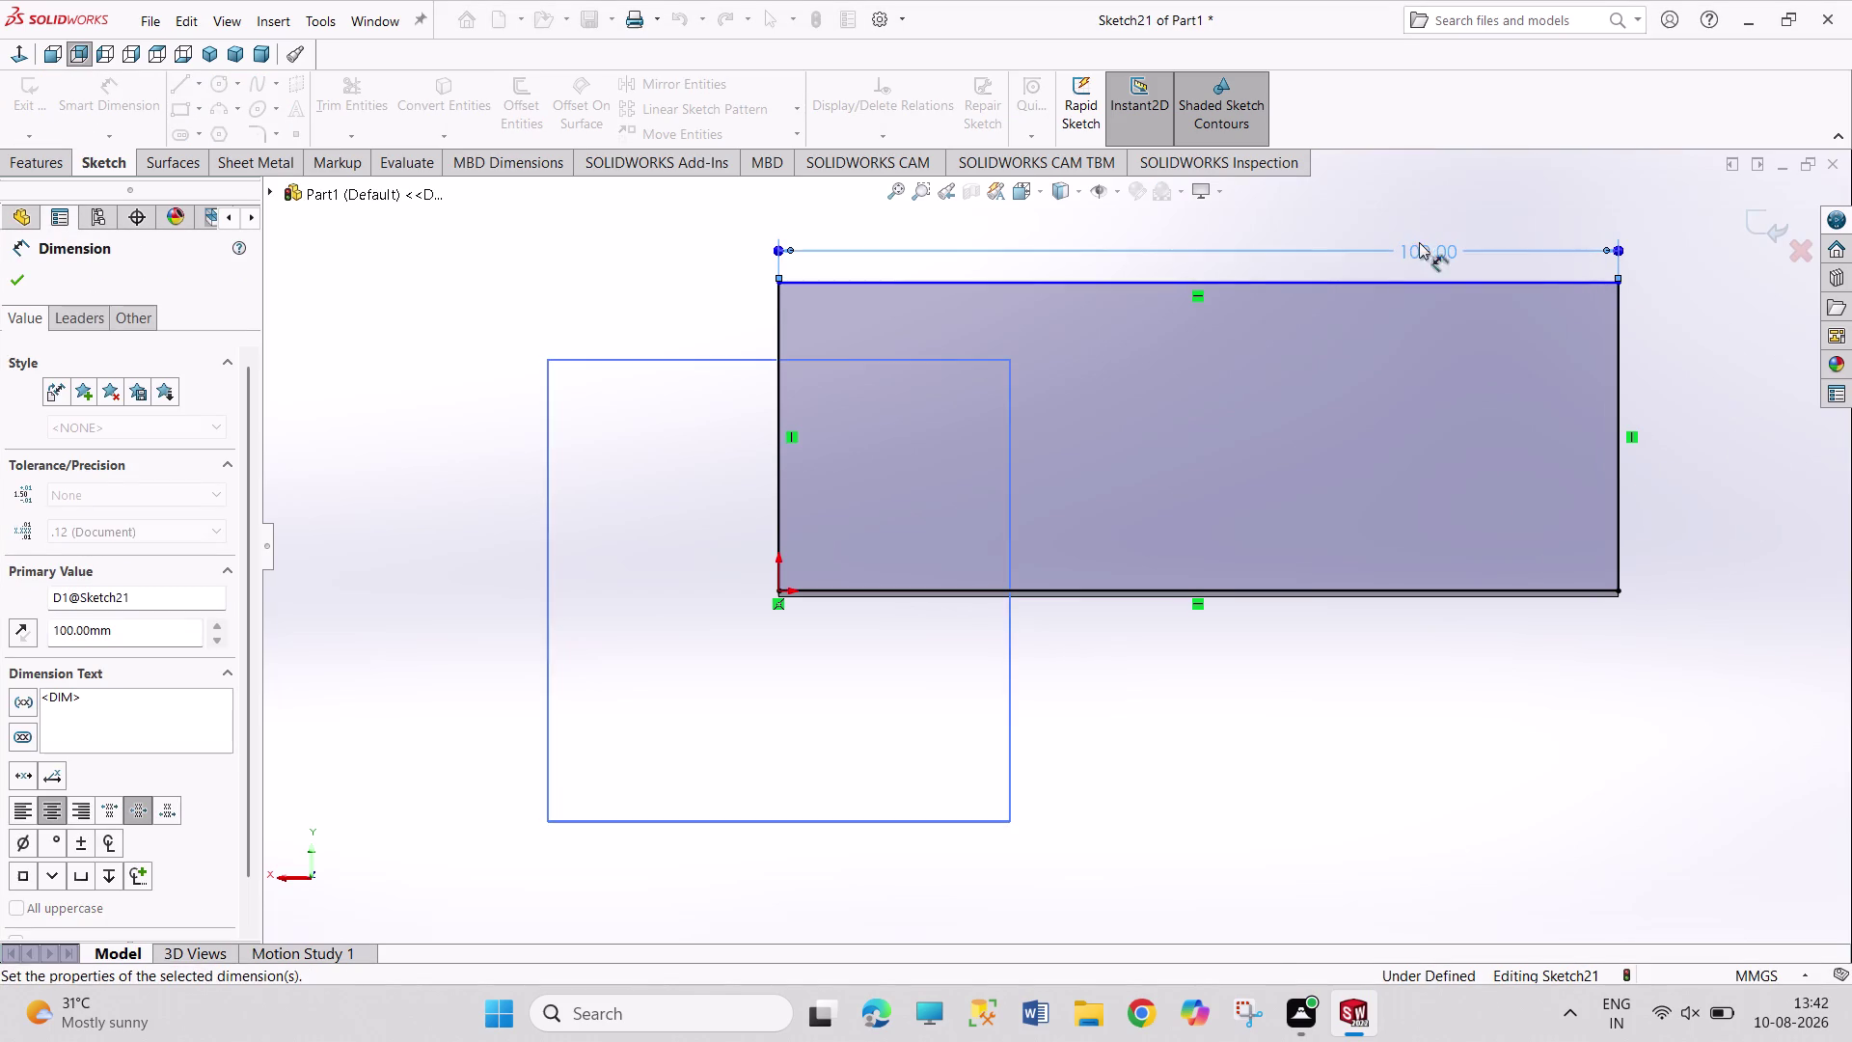
click(1621, 455)
click(1704, 452)
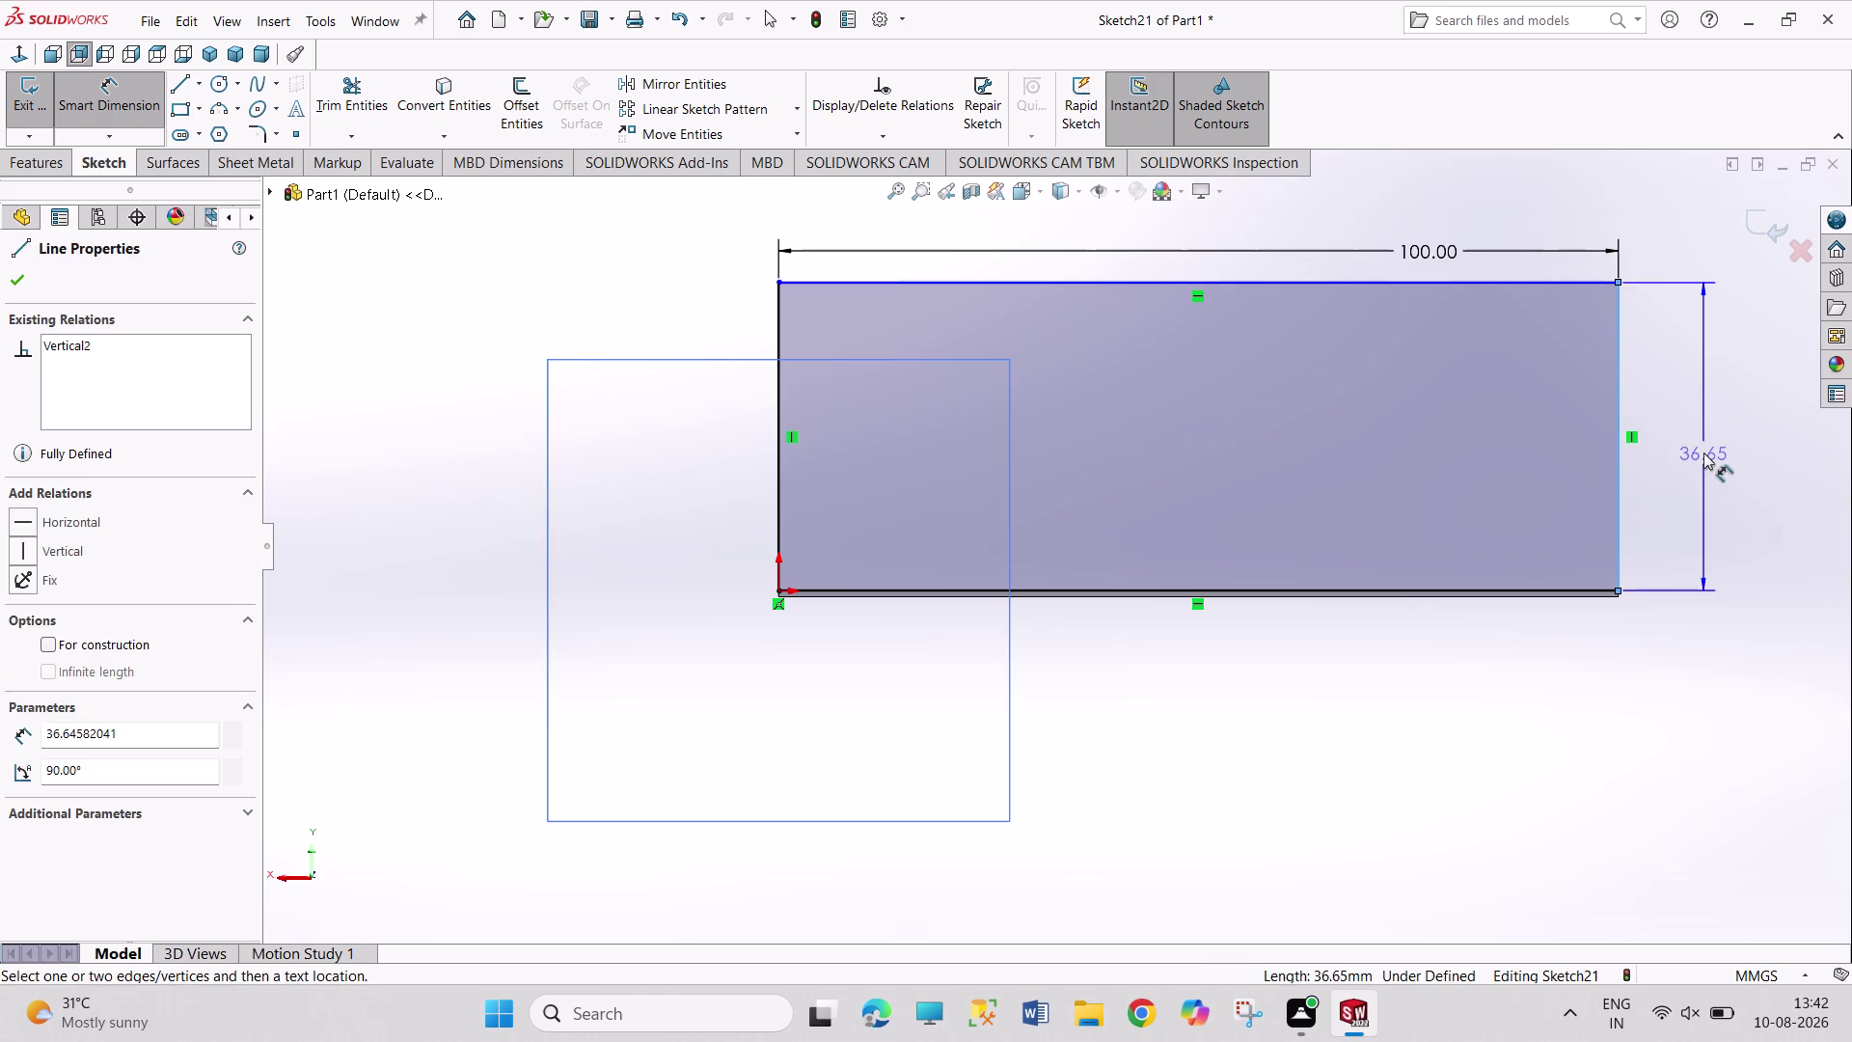
text(100)
key(Return)
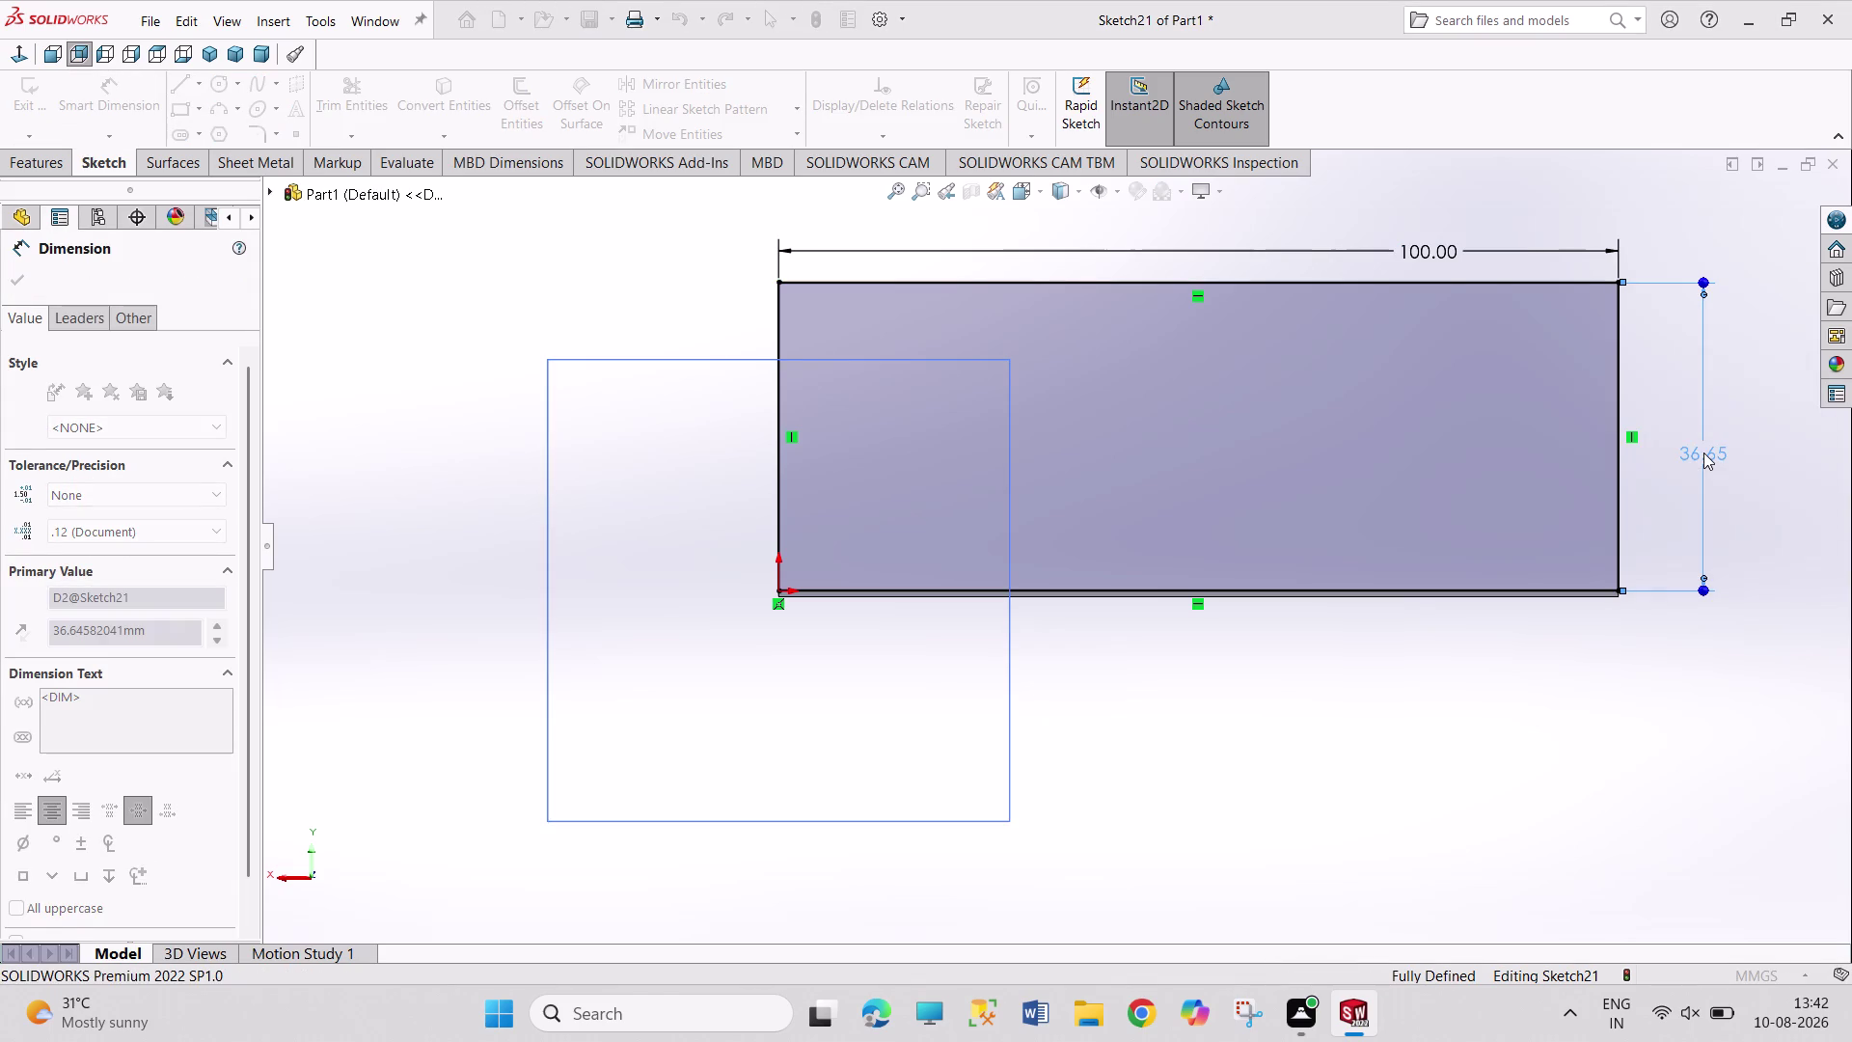
right_click(1471, 681)
click(1498, 744)
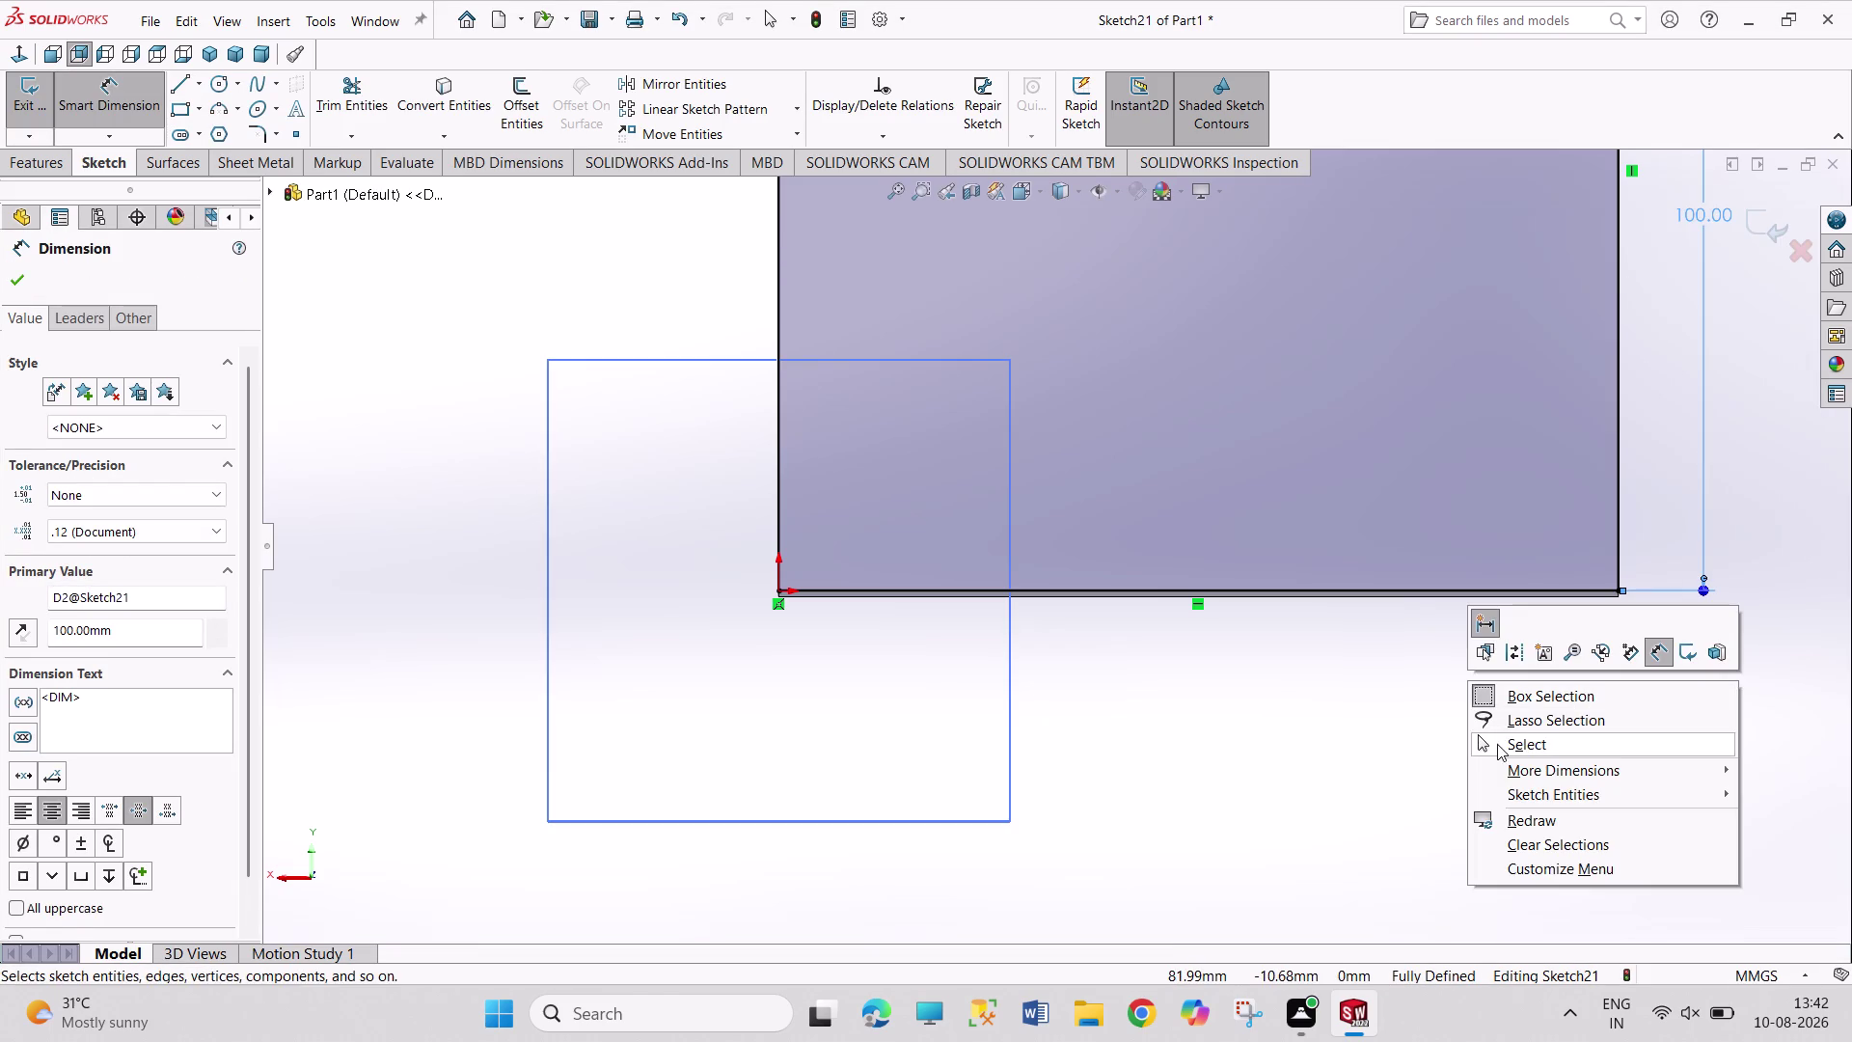
Orbit to check the square standing on the plate and exit the sketch.
scroll(down, 3)
scroll(up, 3)
scroll(up, 3)
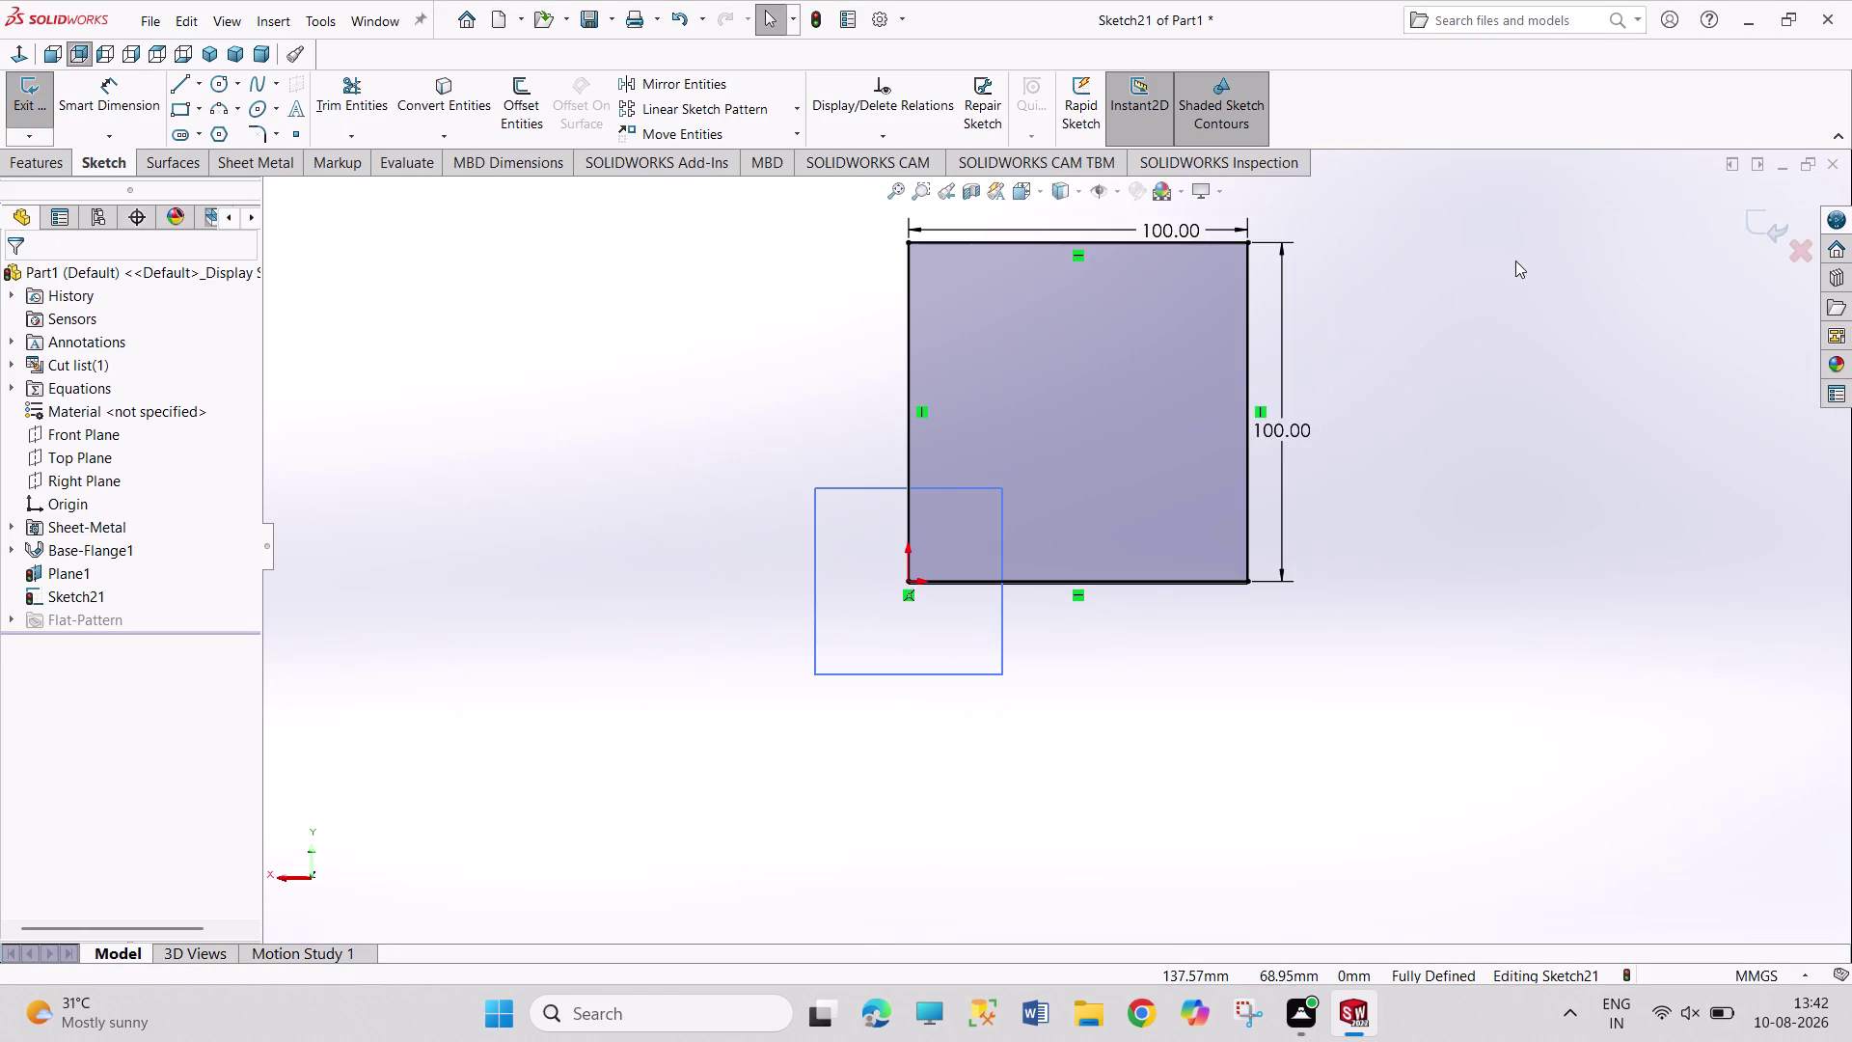
middle_drag(1501, 271, 1291, 329)
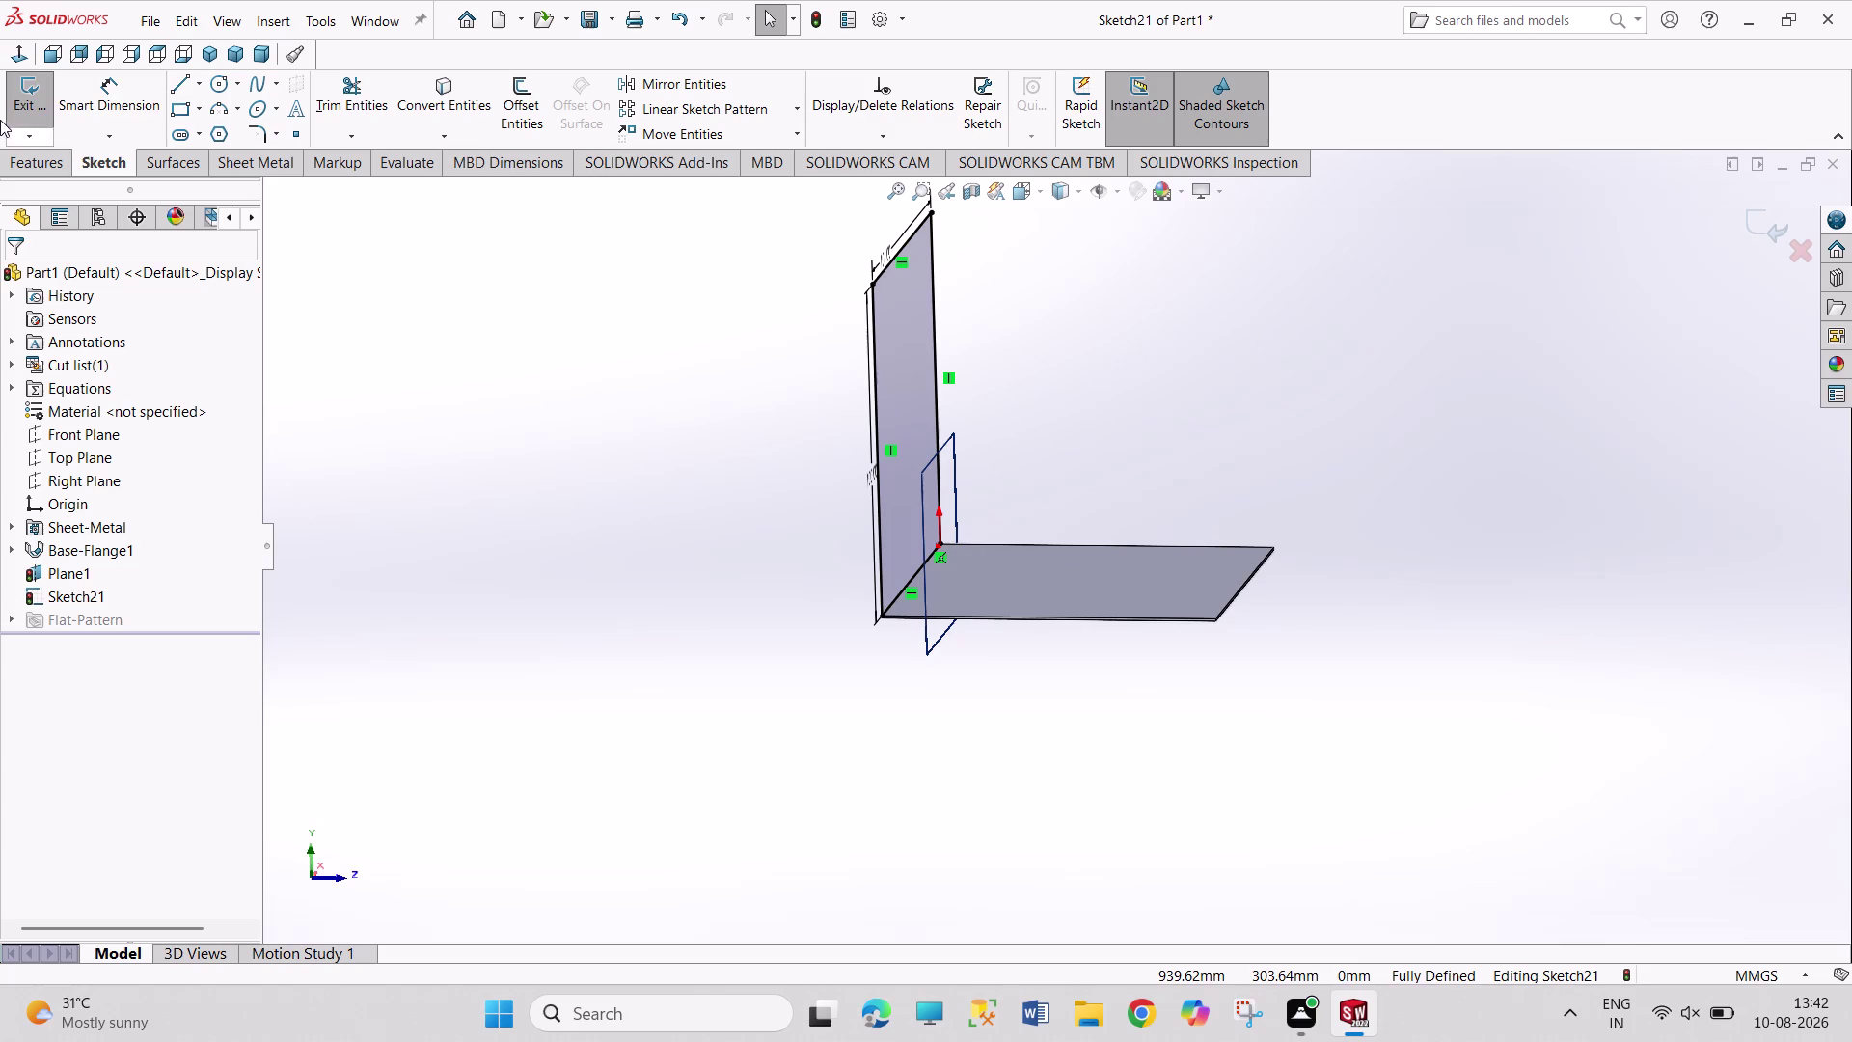
click(32, 103)
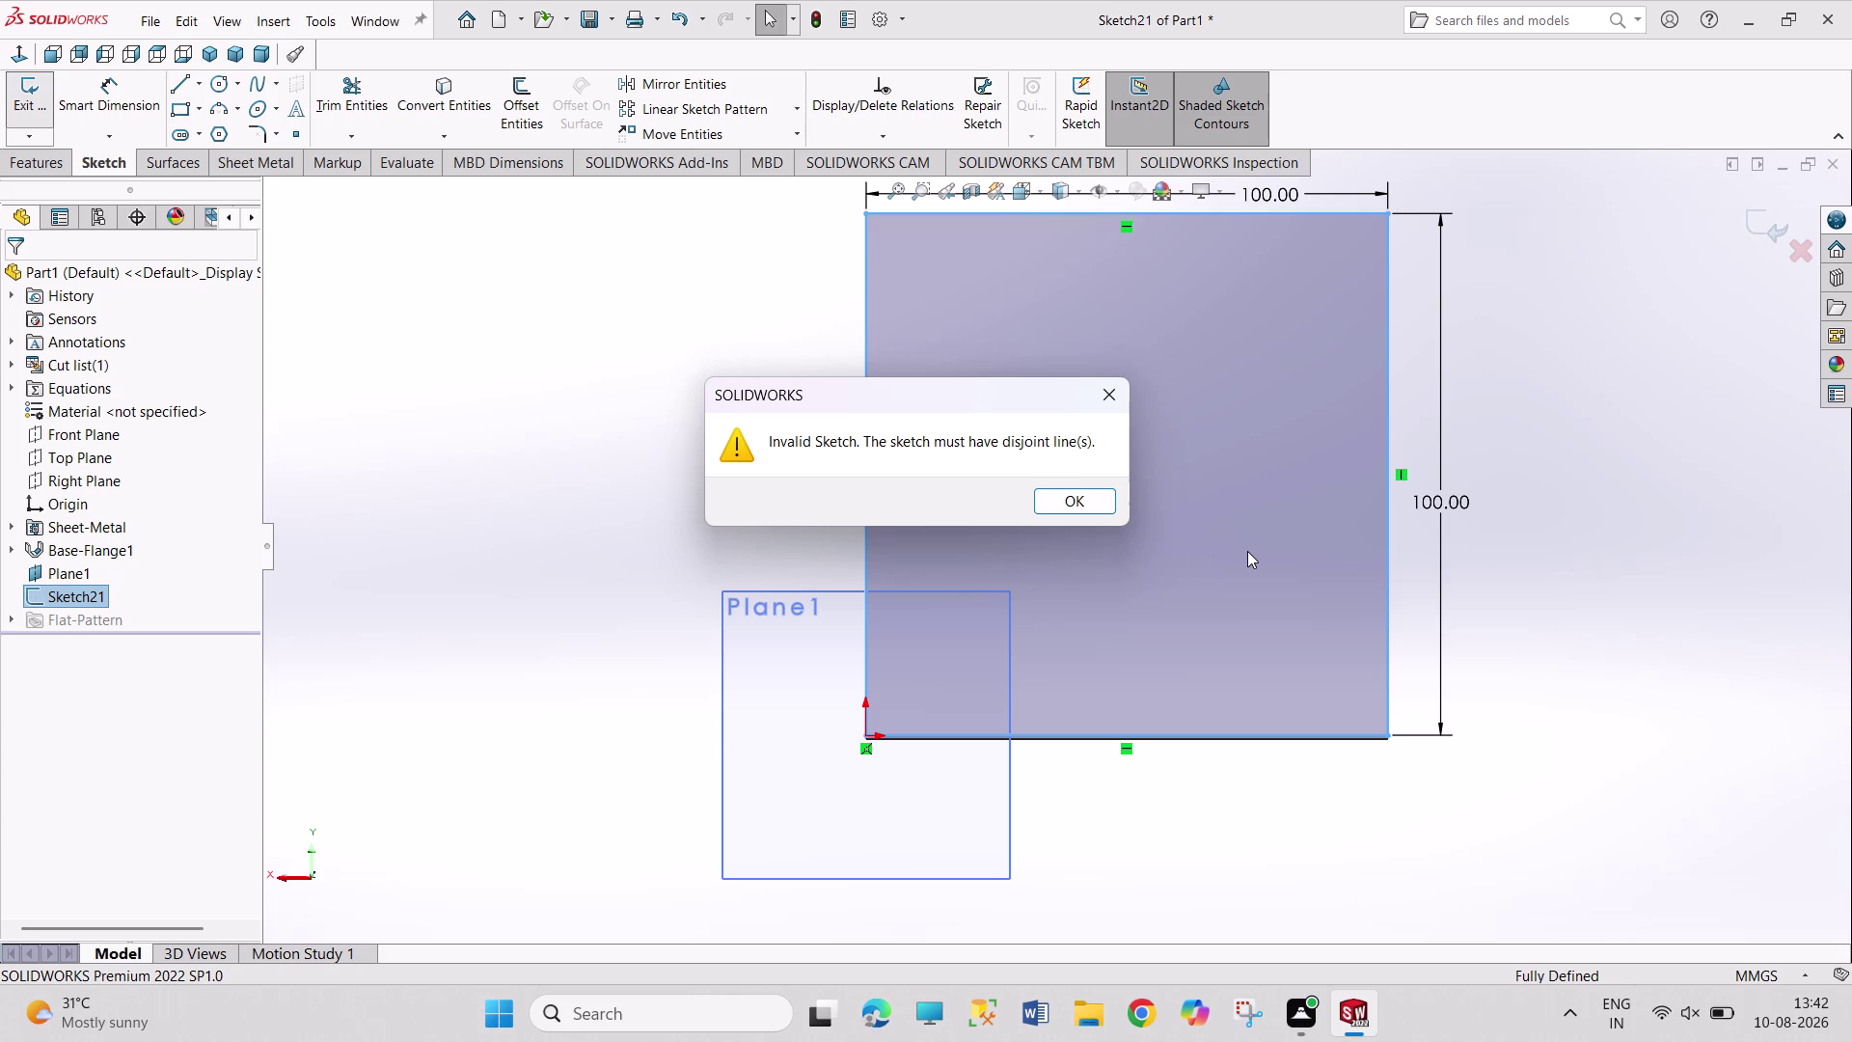
click(1104, 392)
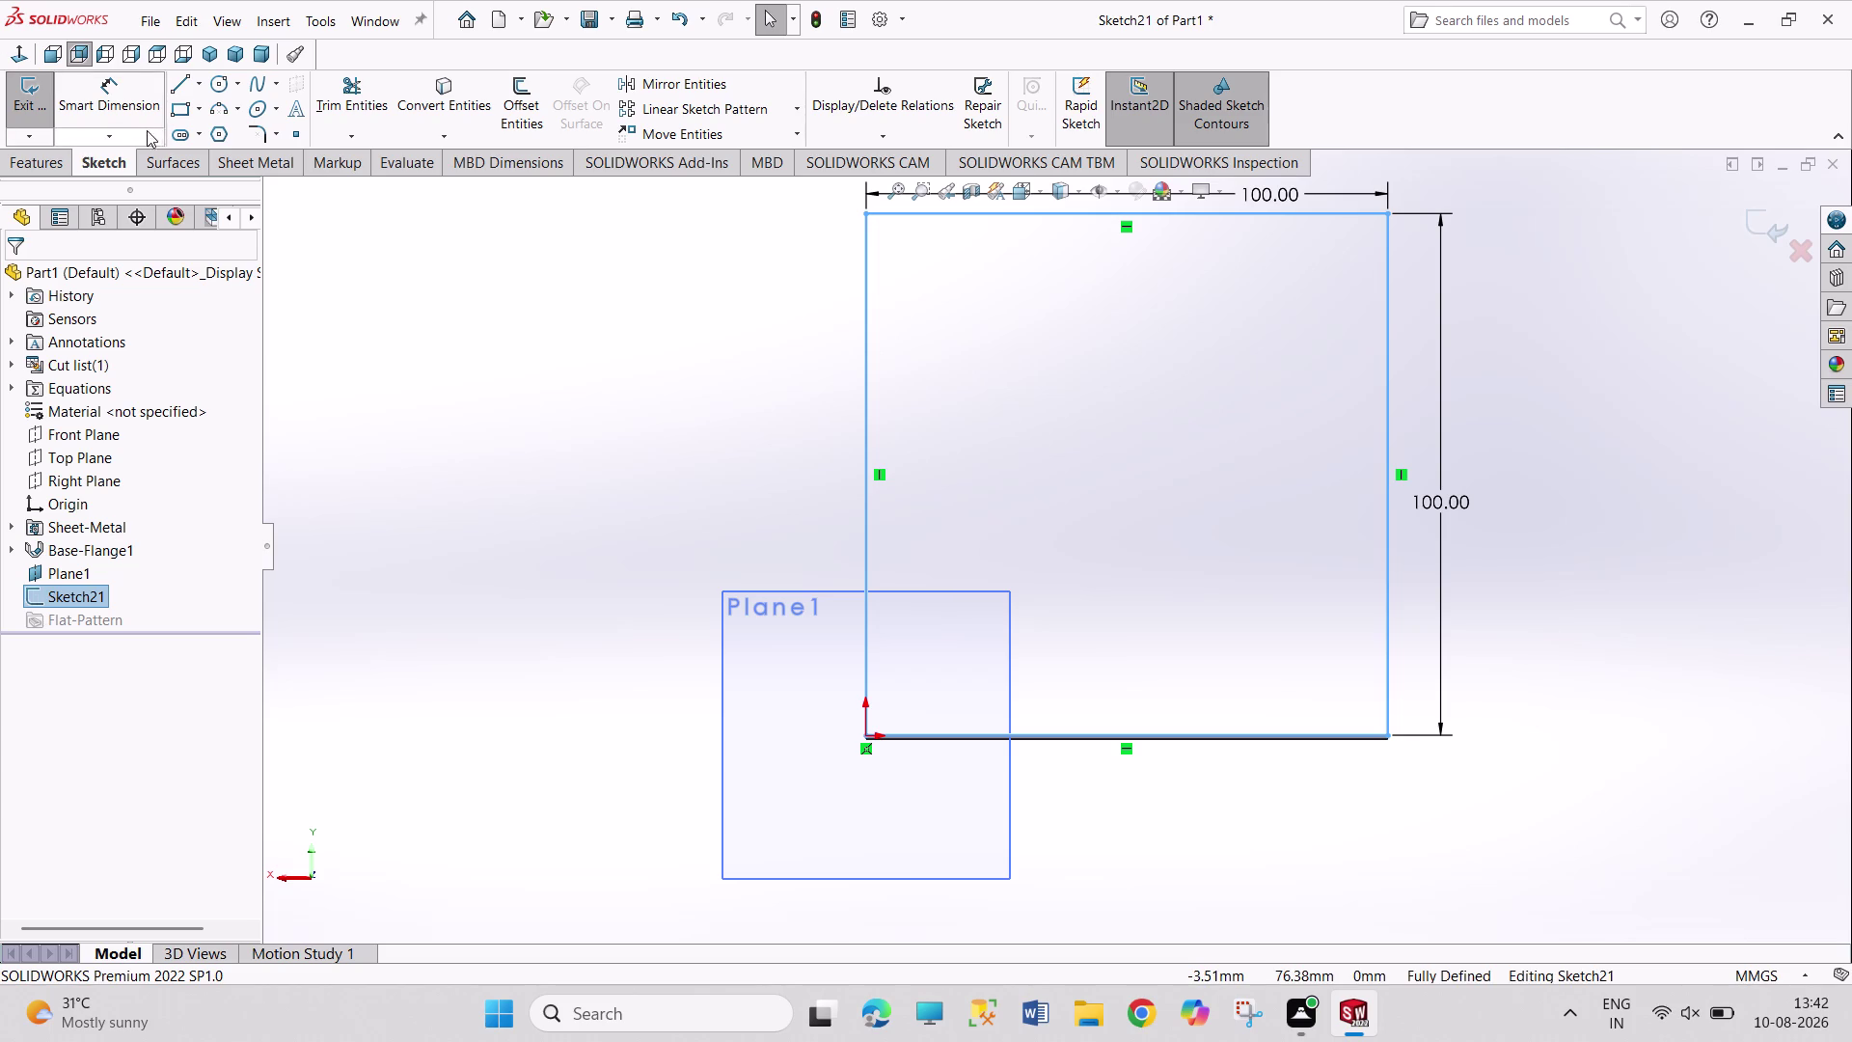
click(248, 165)
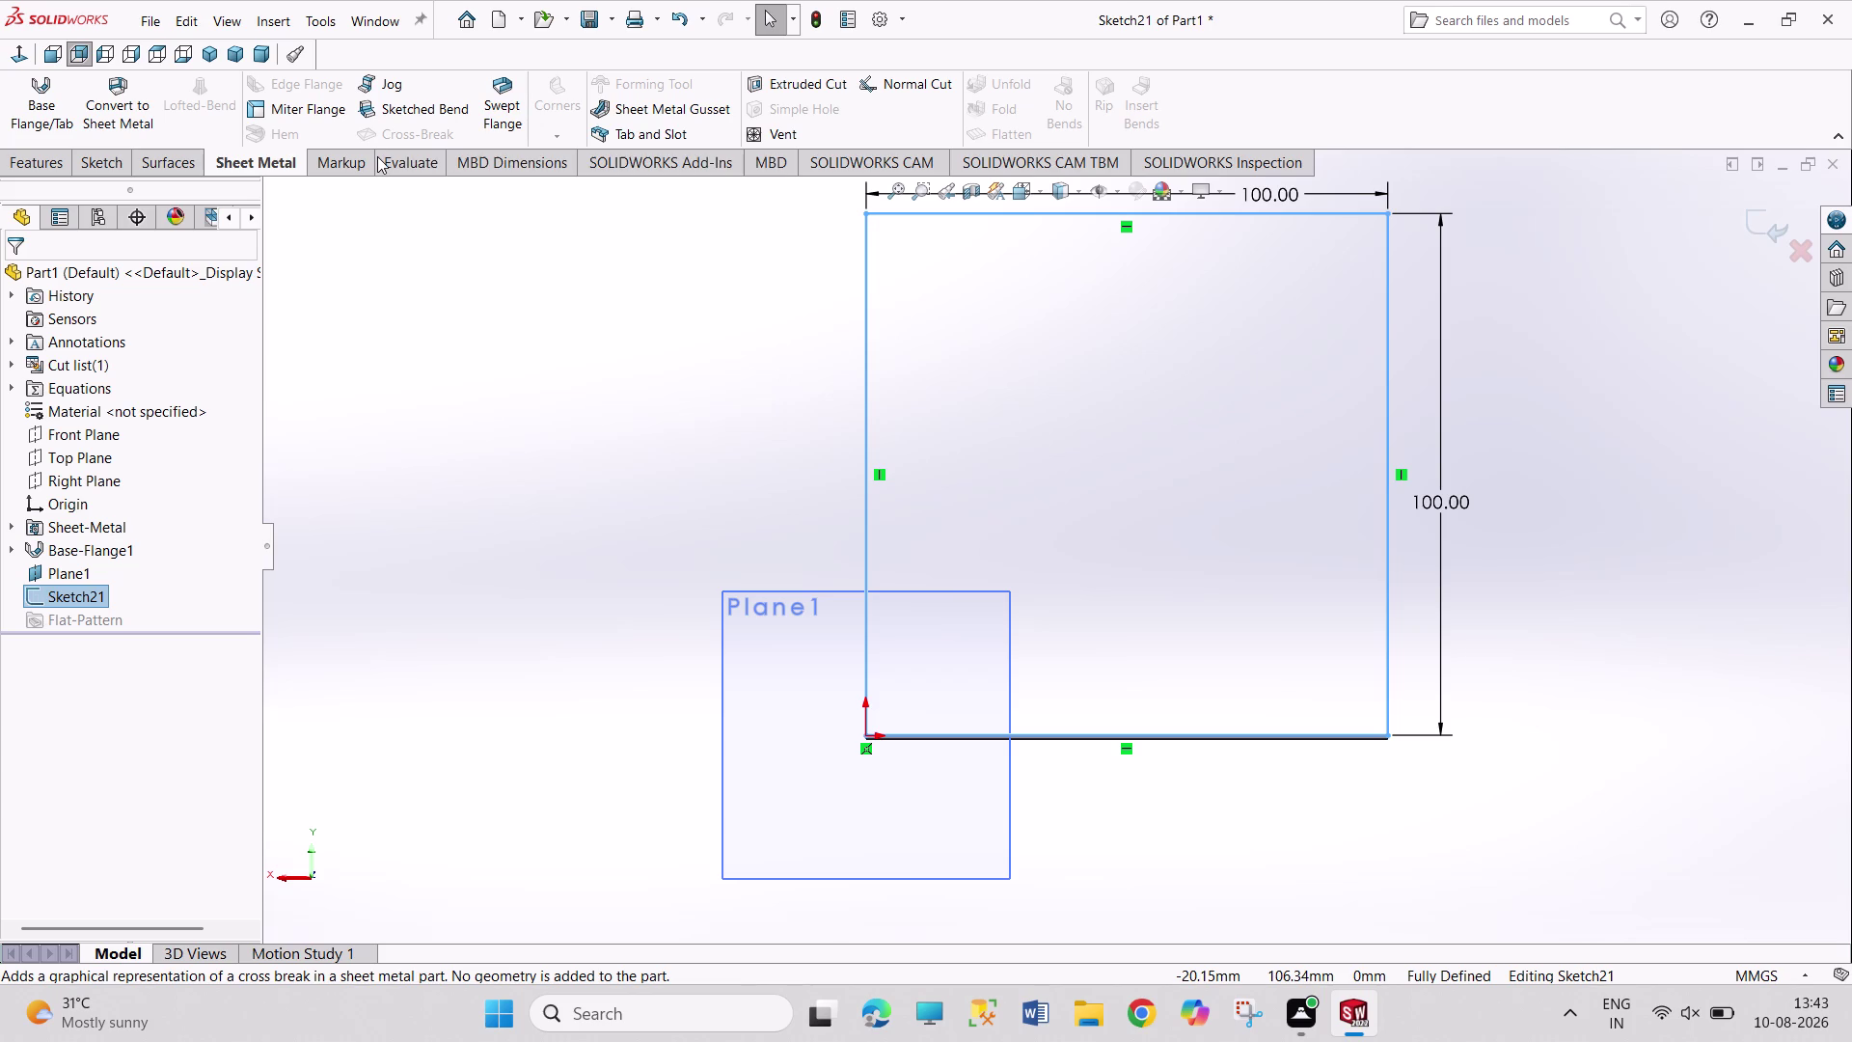
click(665, 21)
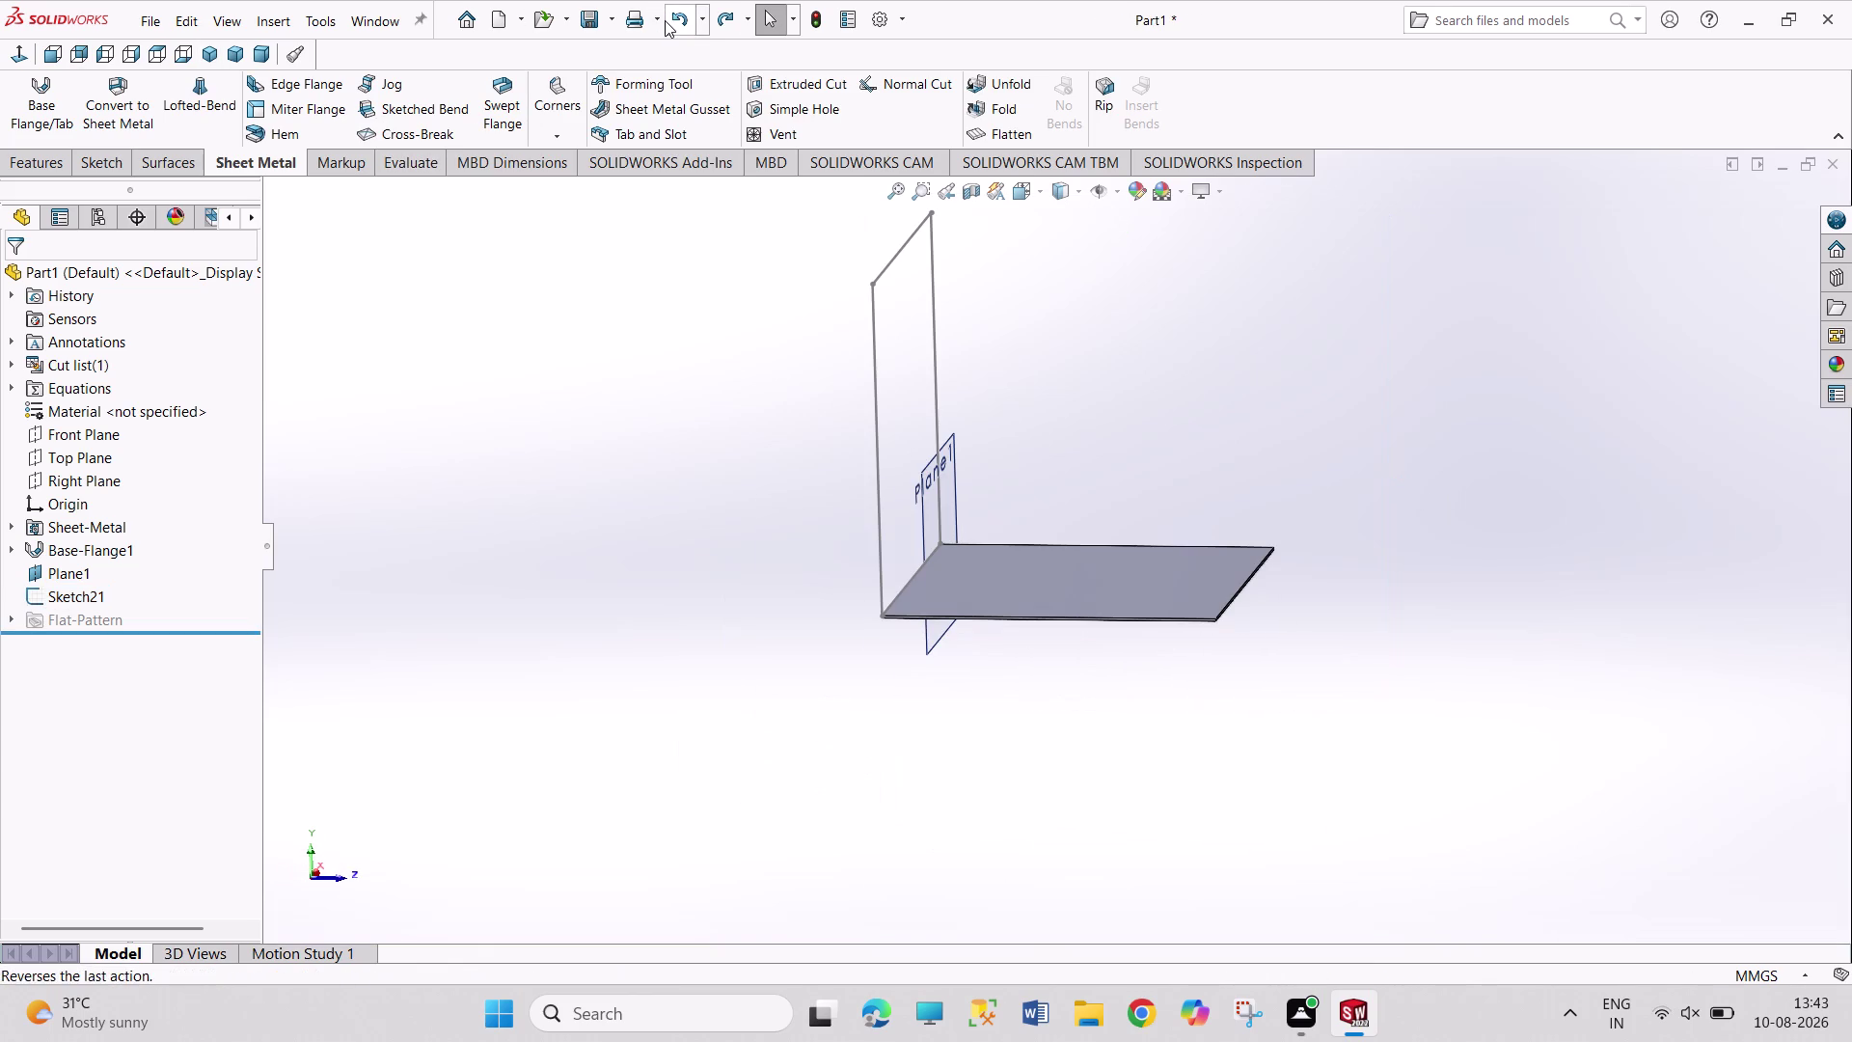
click(665, 20)
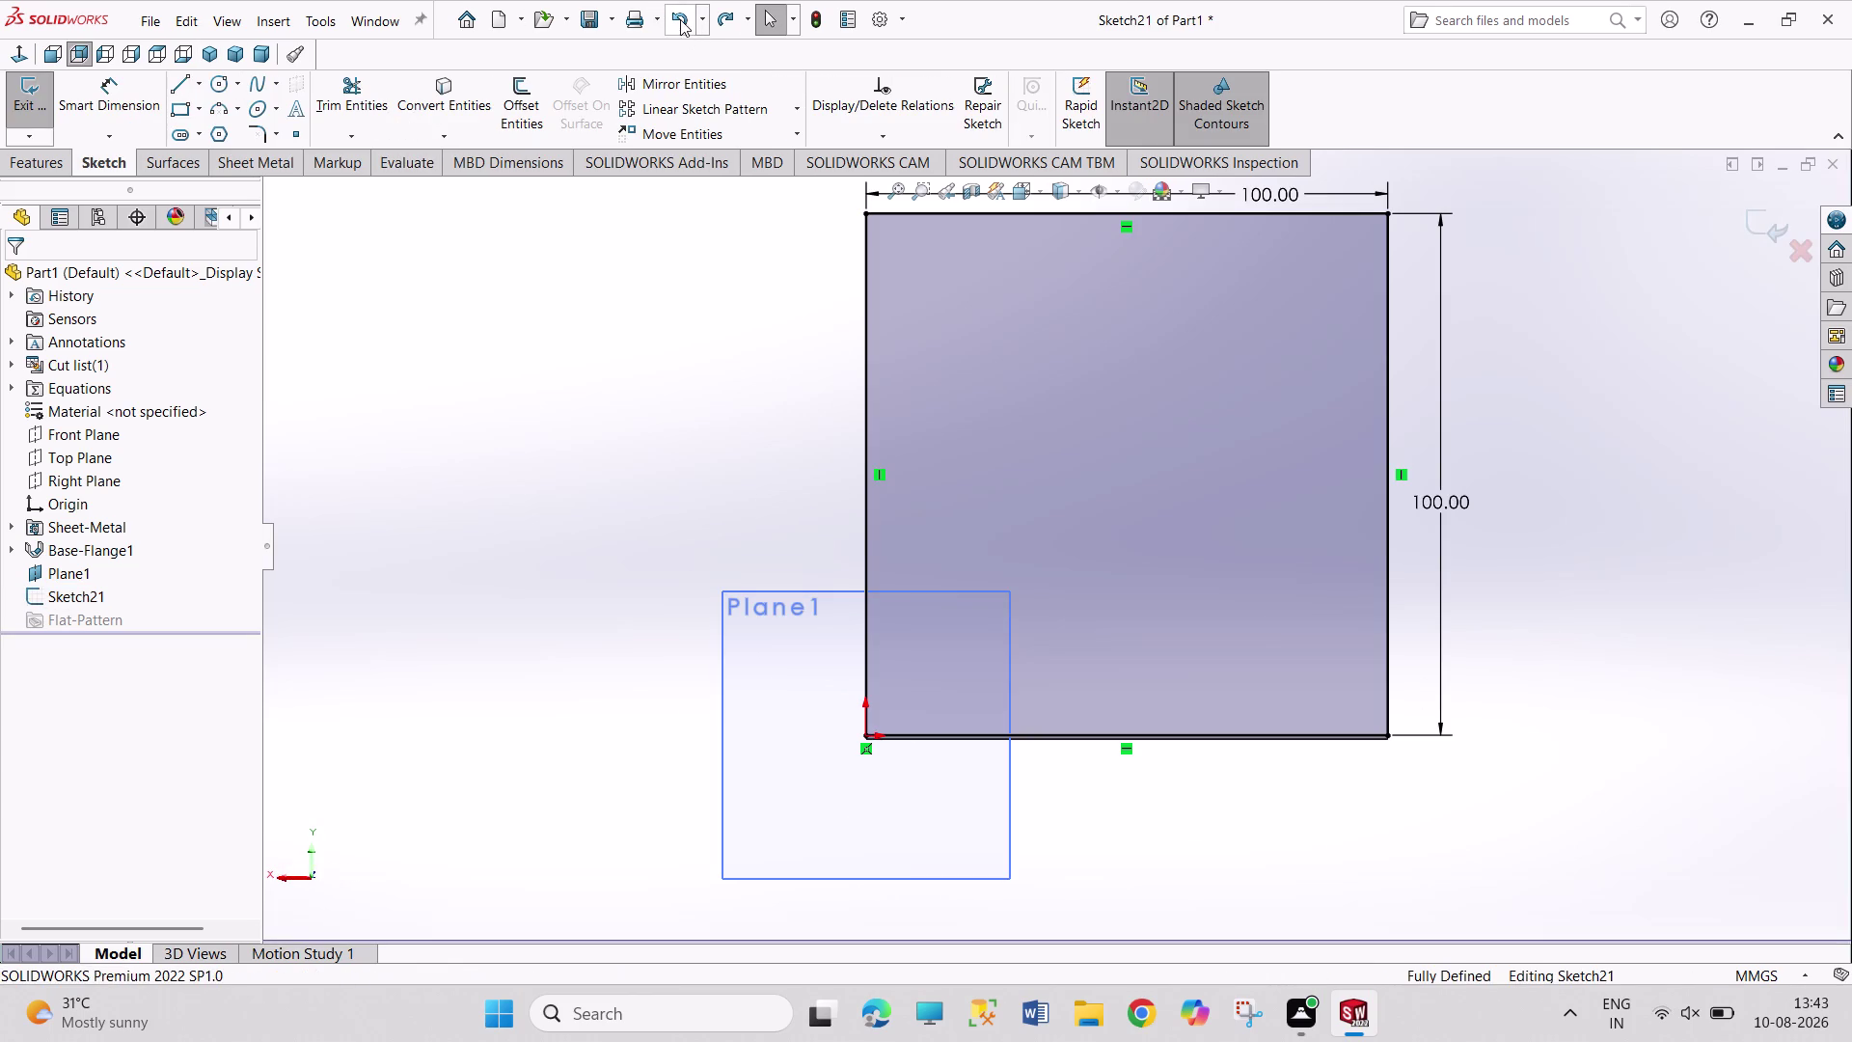
Undo the bend sketch, its rectangle and dimensions back to the plain base flange.
click(680, 19)
click(679, 18)
click(679, 19)
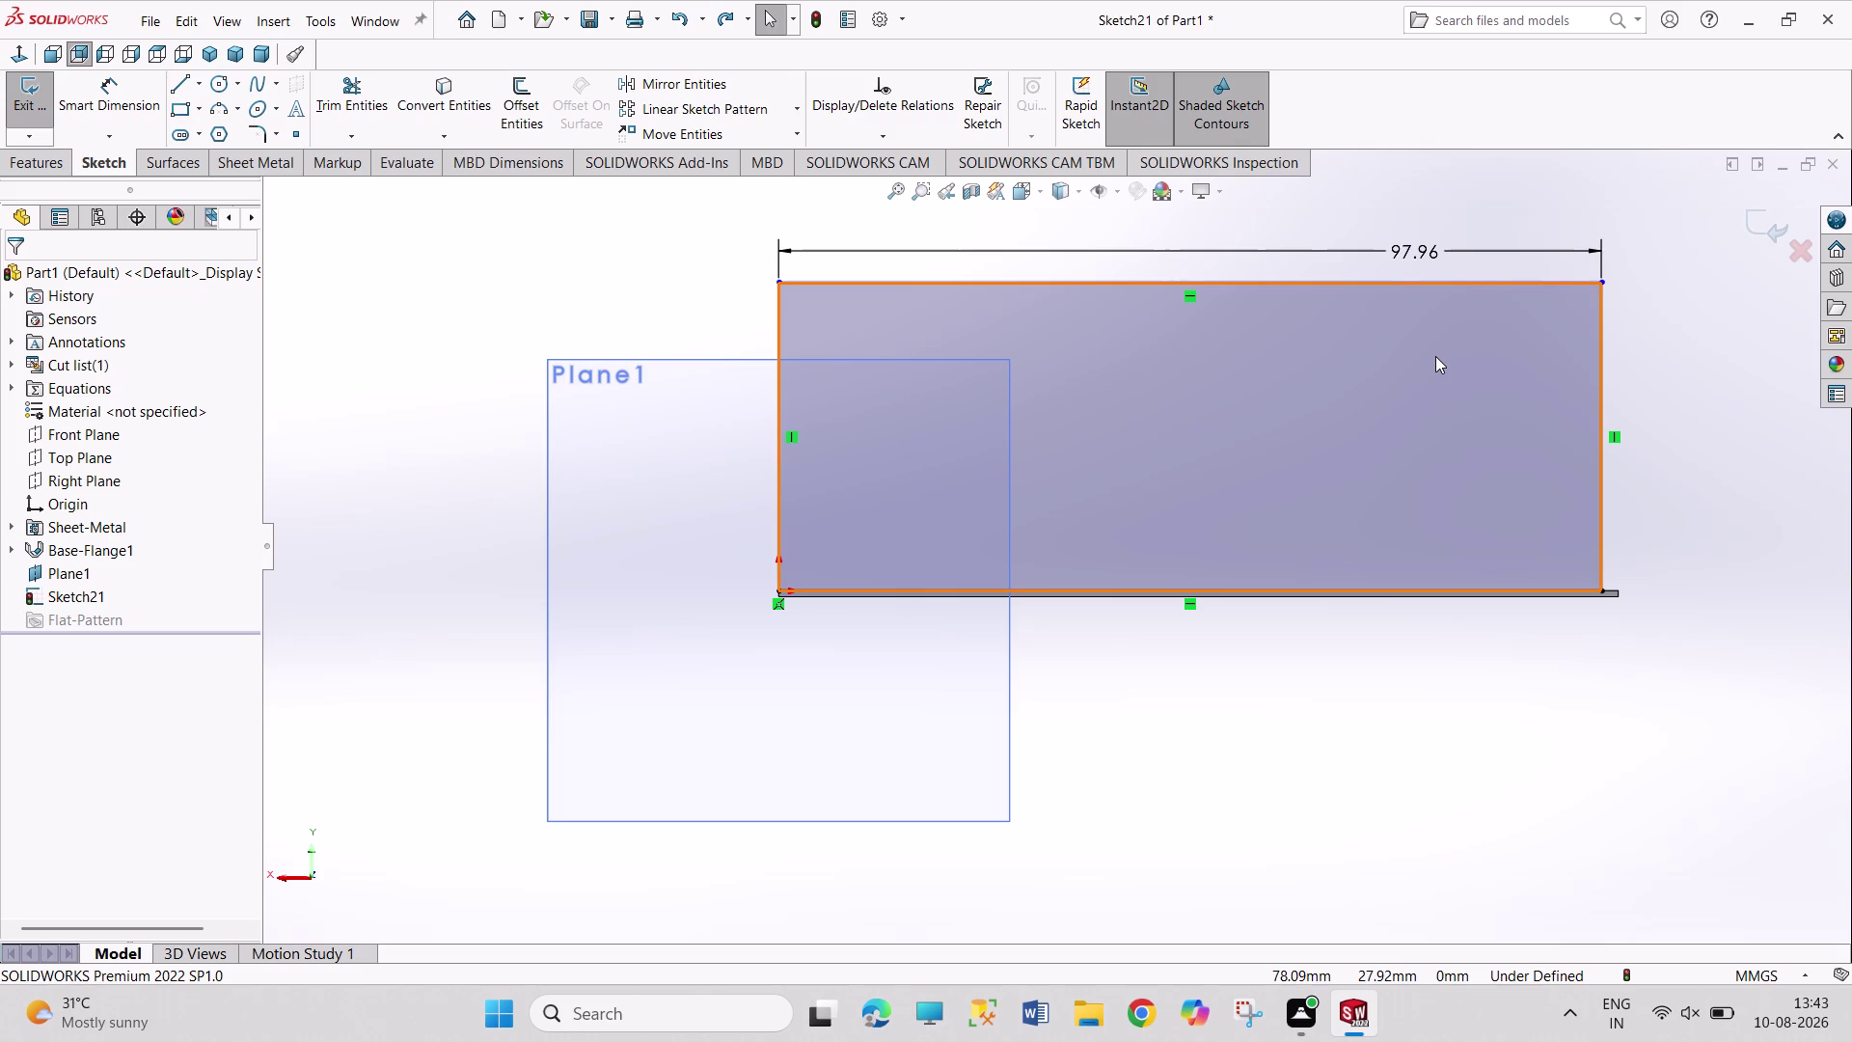
key(ctrl+z)
key(ctrl+z)
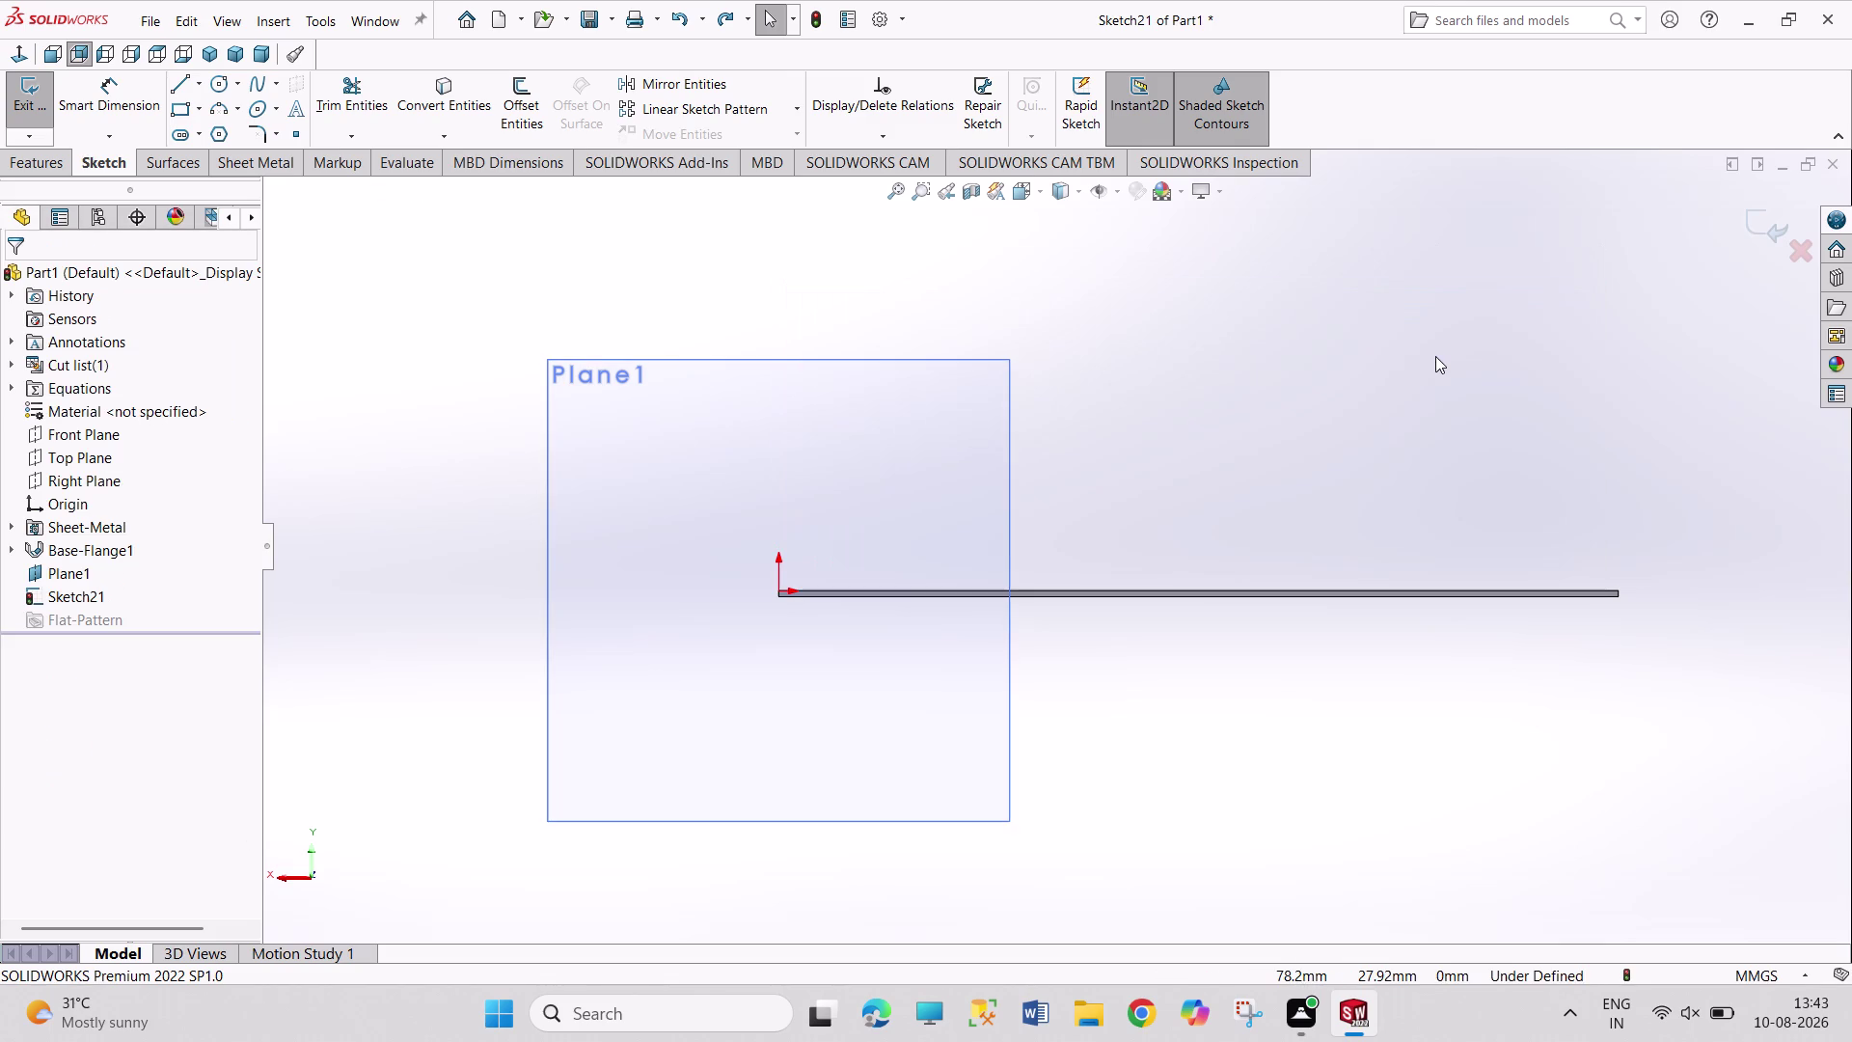
key(ctrl+z)
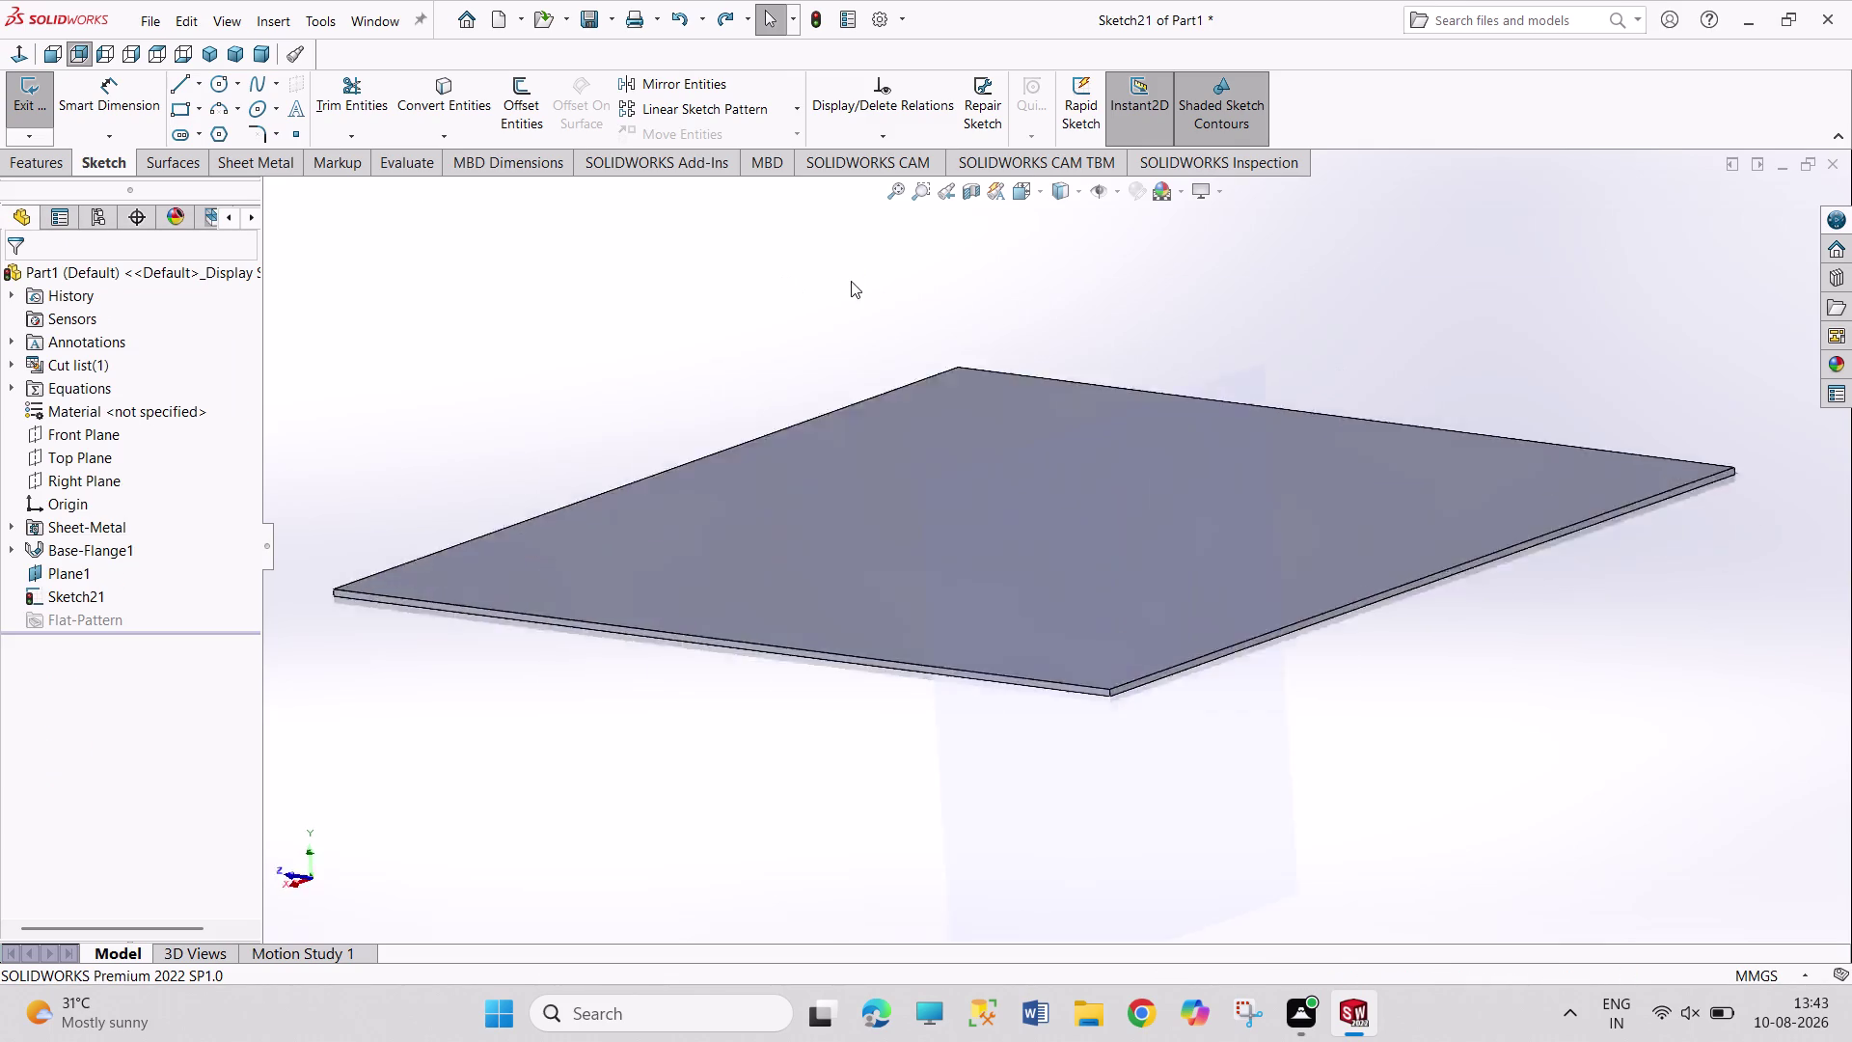
key(ctrl+z)
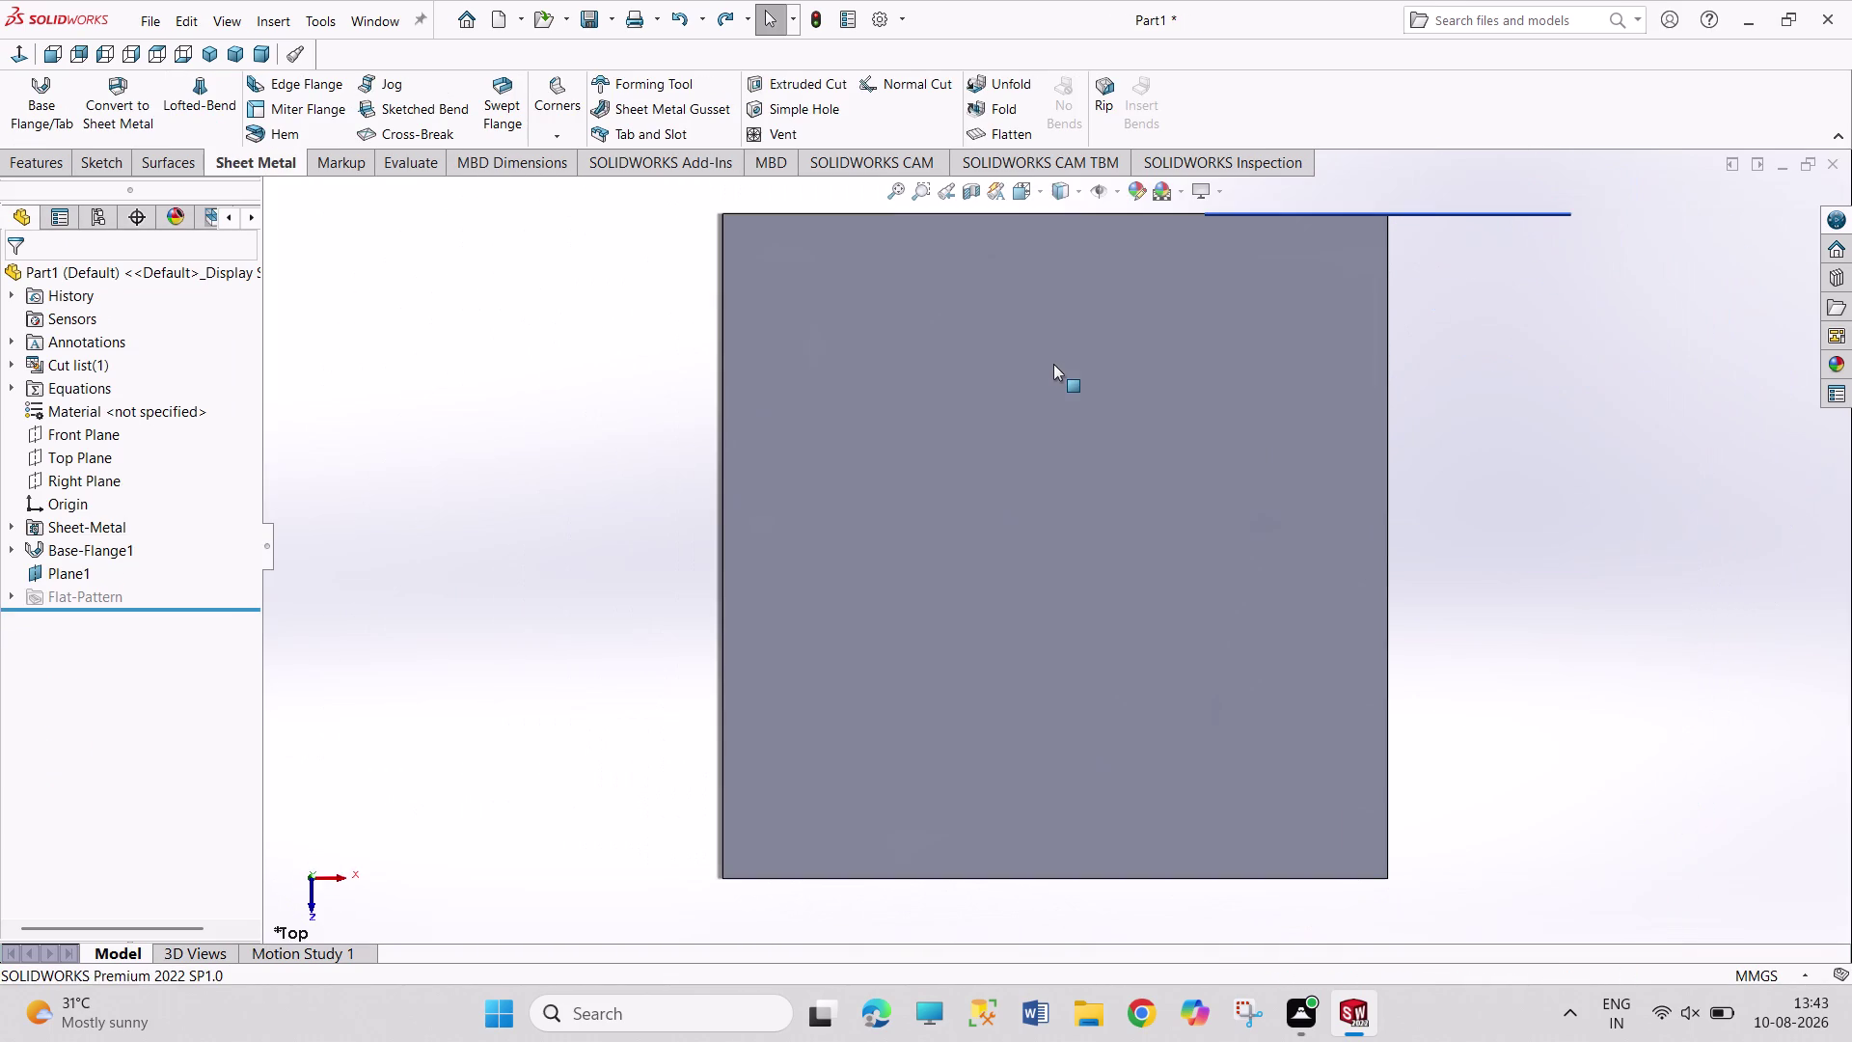
Keep undoing past the base flange back to Sketch1's 100 × 100 square.
key(ctrl+z)
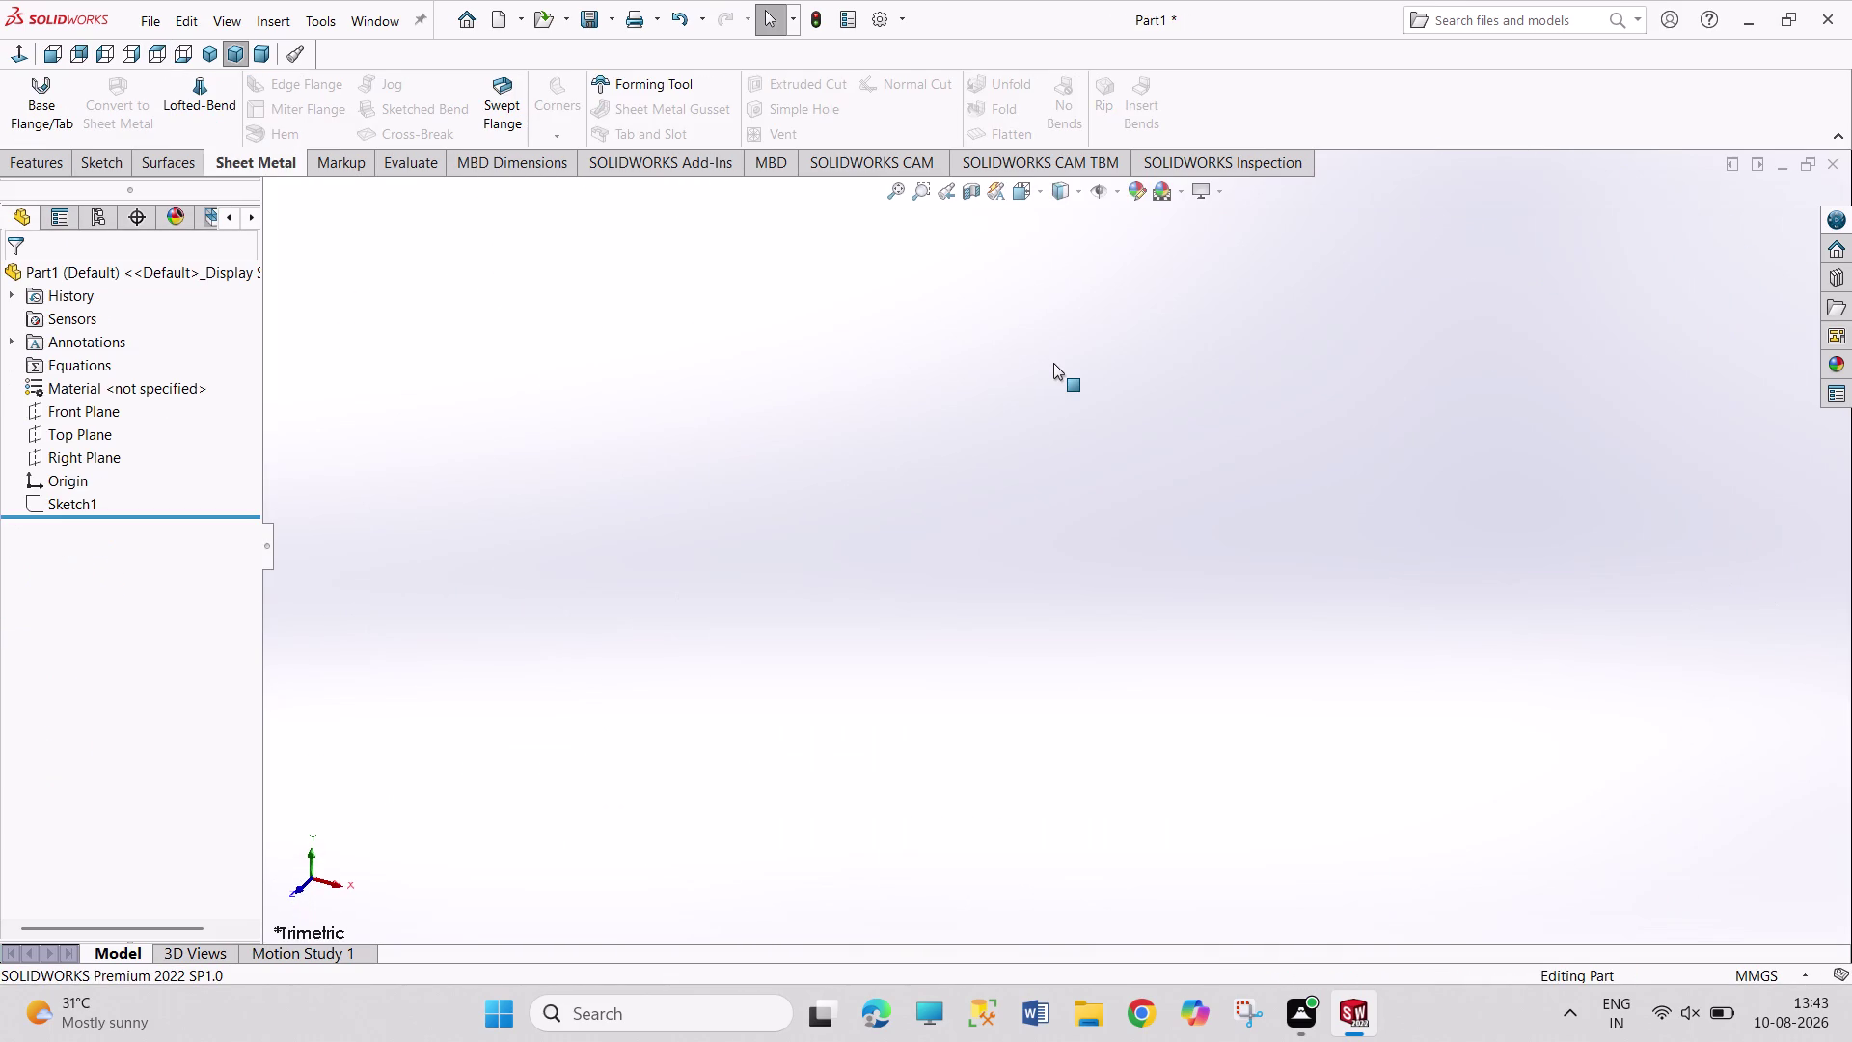
key(ctrl+z)
key(z)
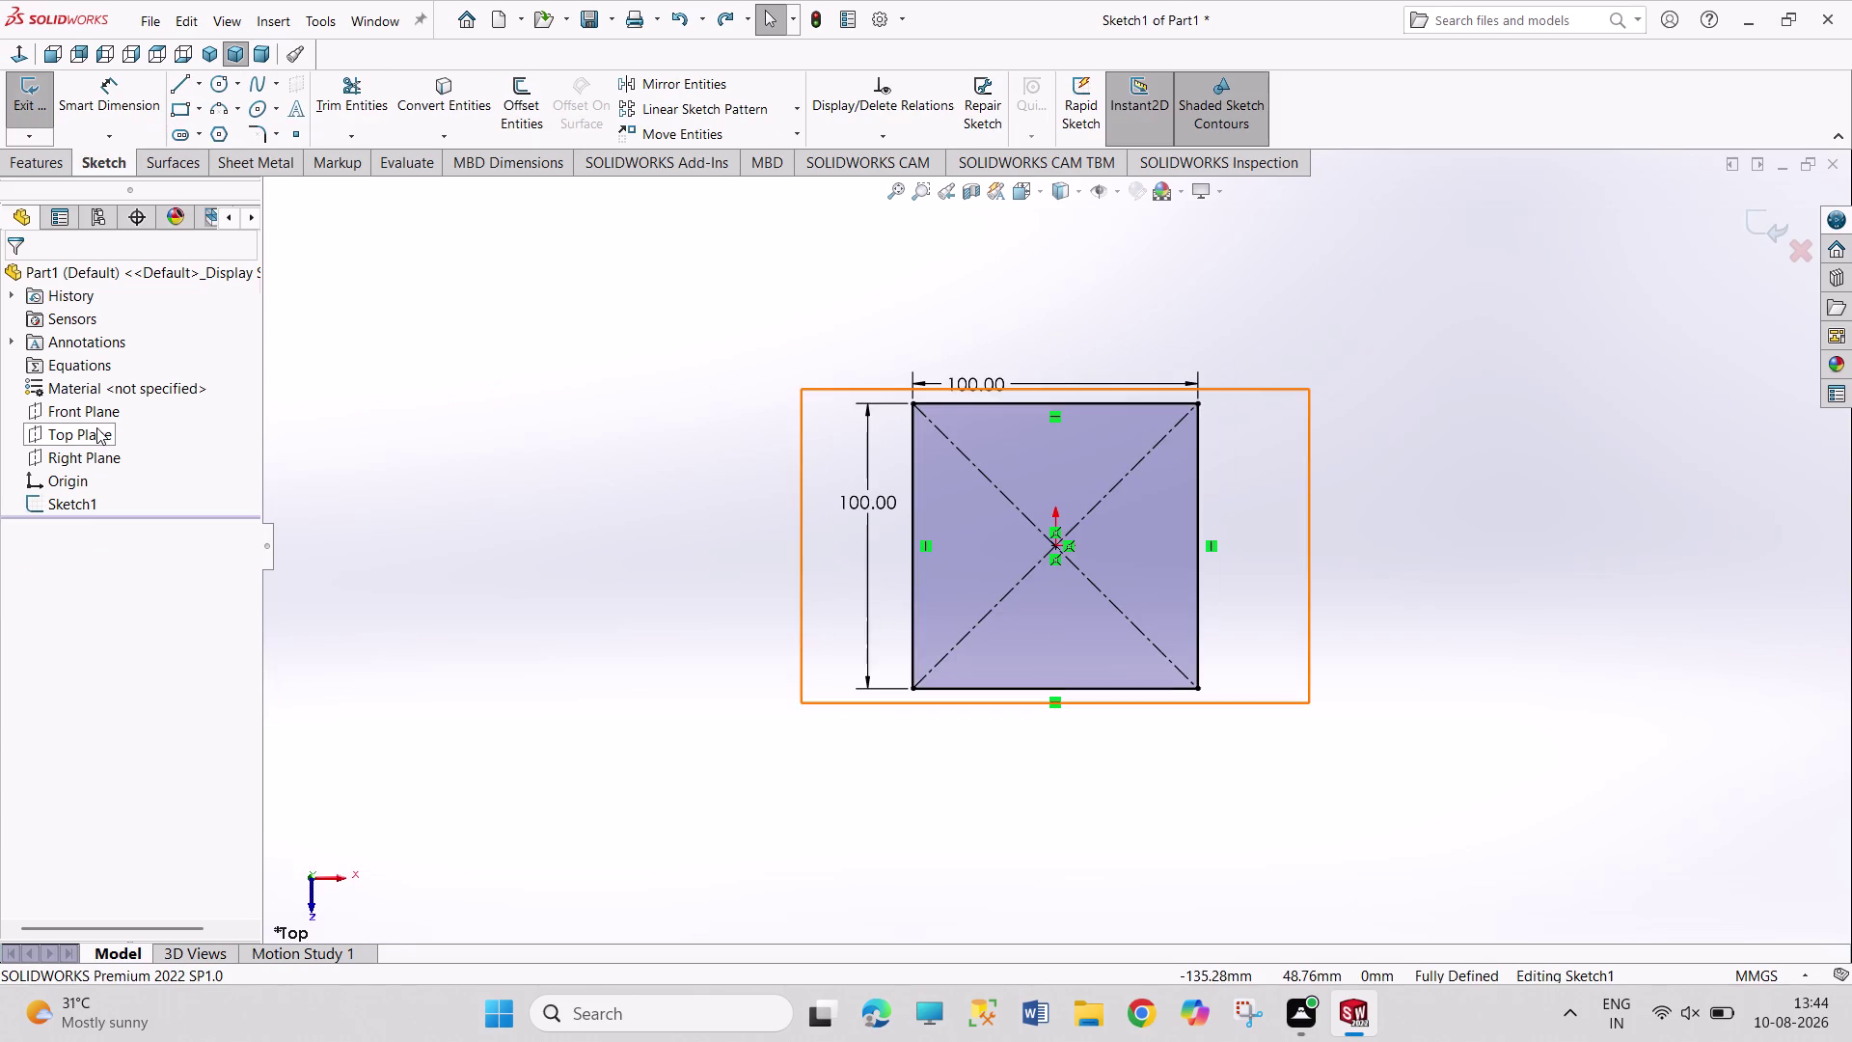
key(z)
key(ctrl+z)
key(ctrl+z)
key(ctrl+z)
key(ctrl+z)
key(ctrl+z)
key(ctrl+z)
key(ctrl+z)
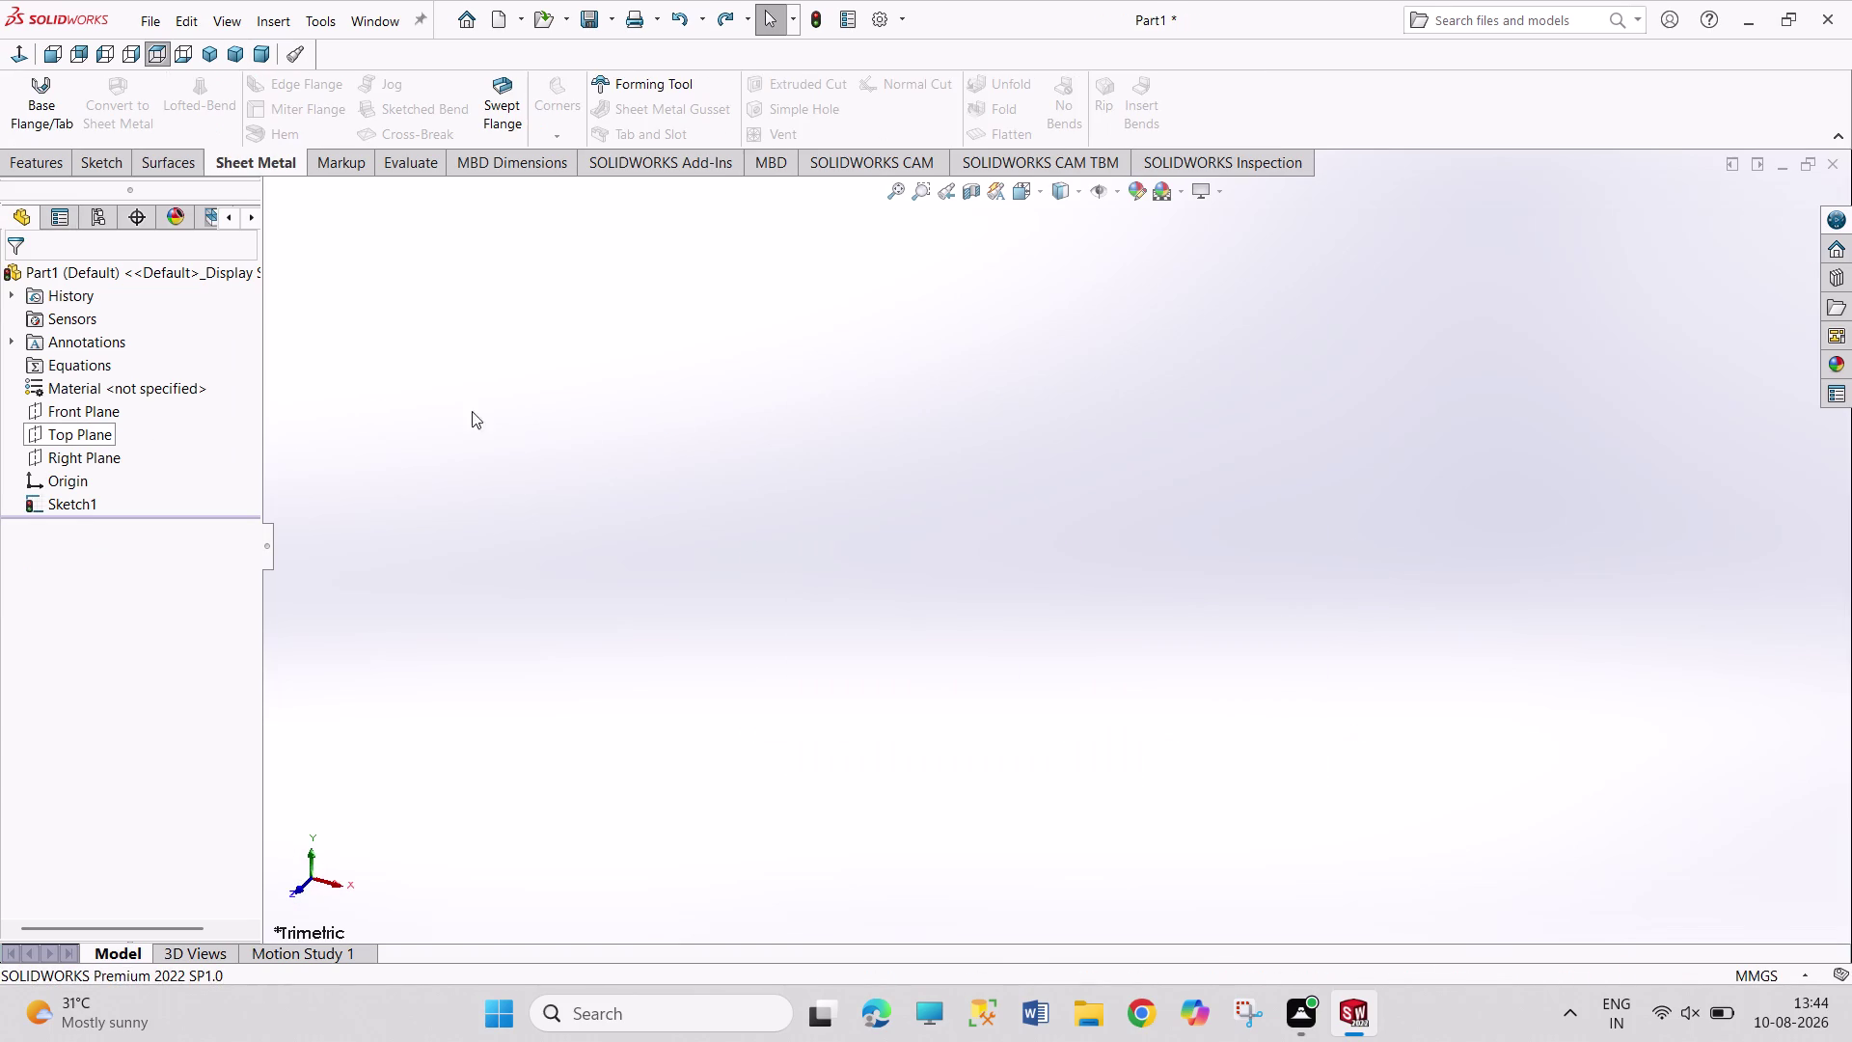
Start a sketch on the Top Plane and draw a center rectangle on the origin.
click(94, 430)
click(110, 411)
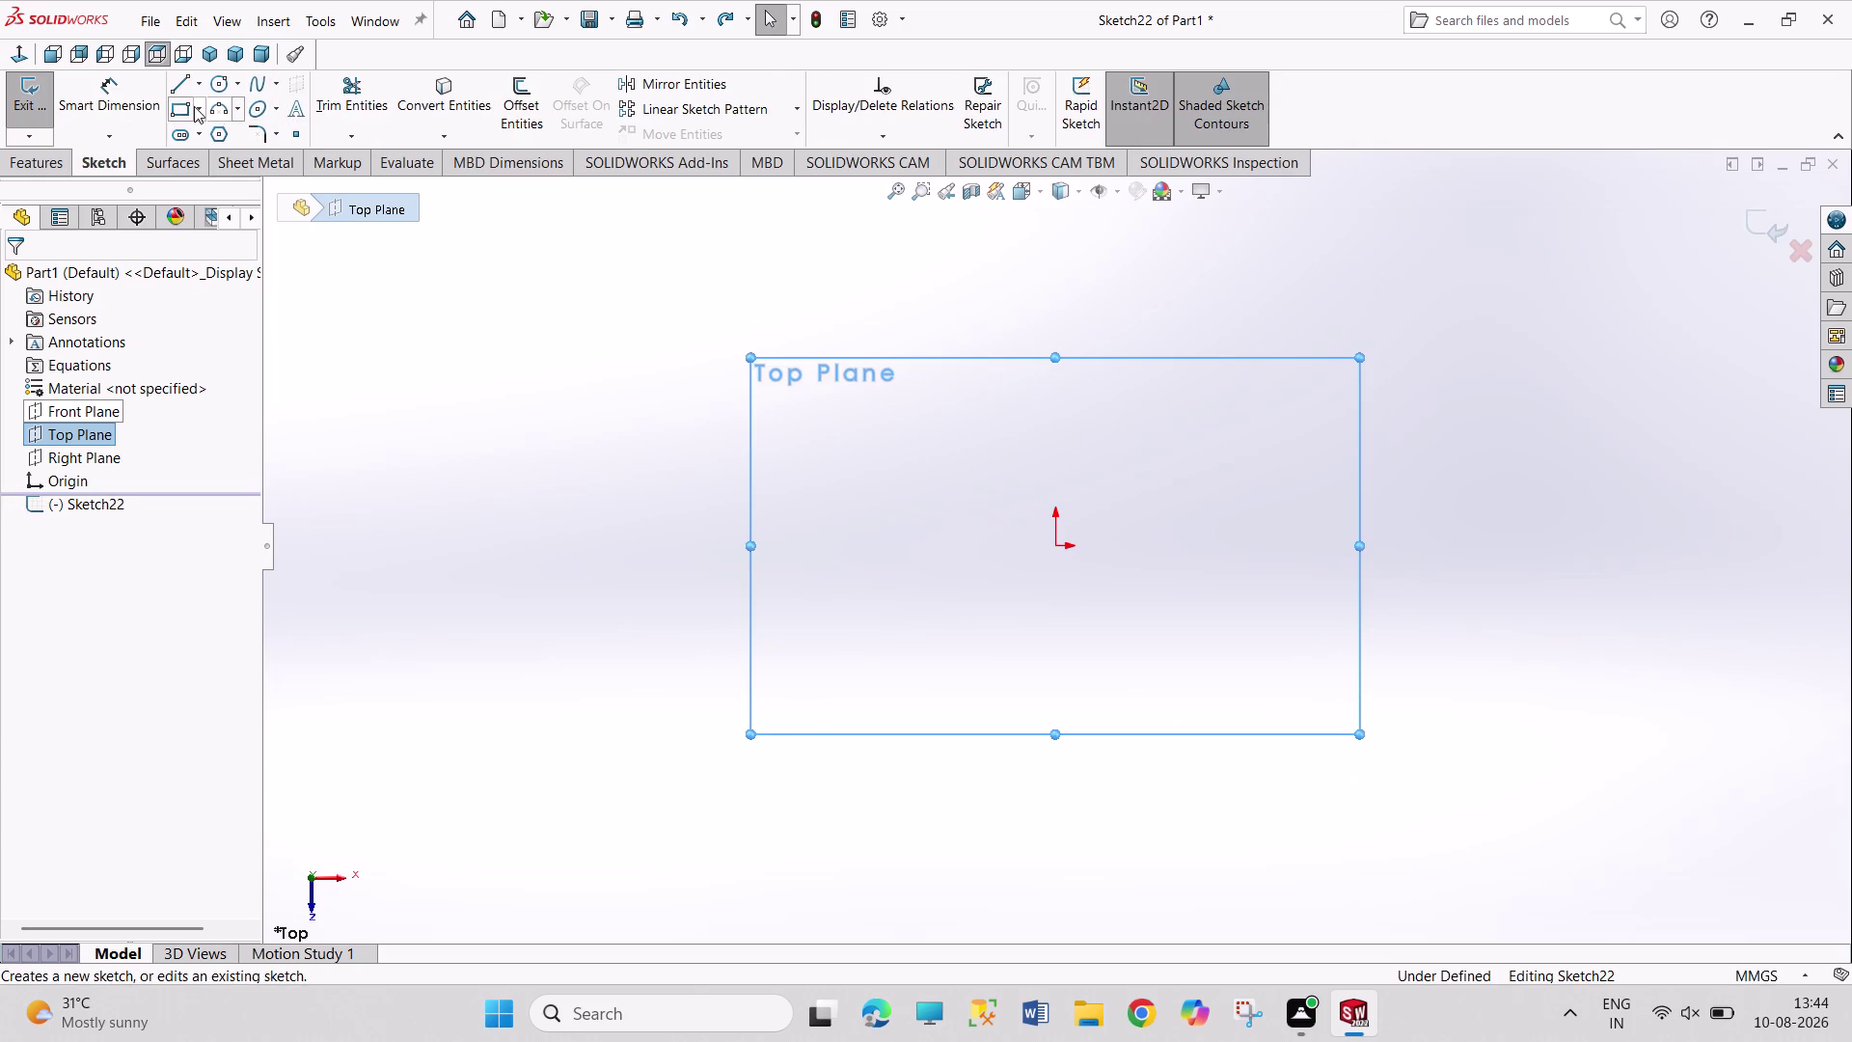
click(198, 110)
click(220, 158)
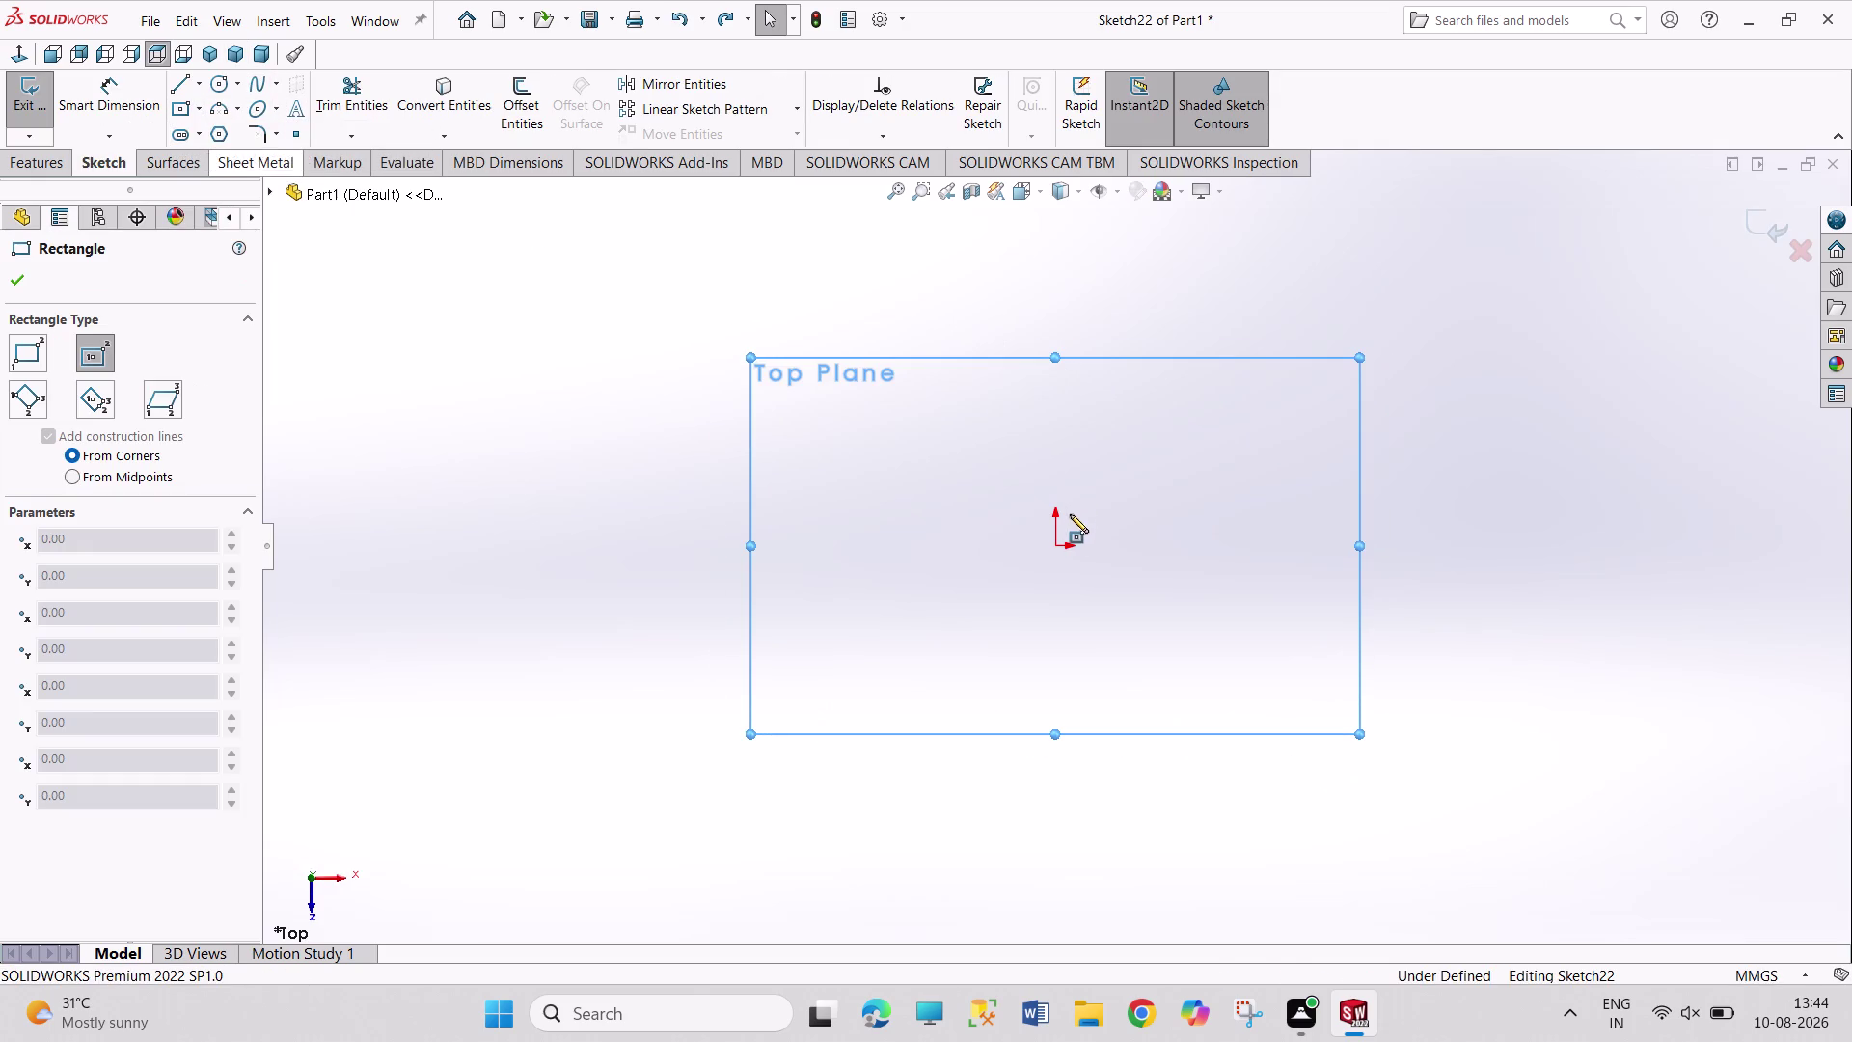
drag(1058, 543, 1059, 552)
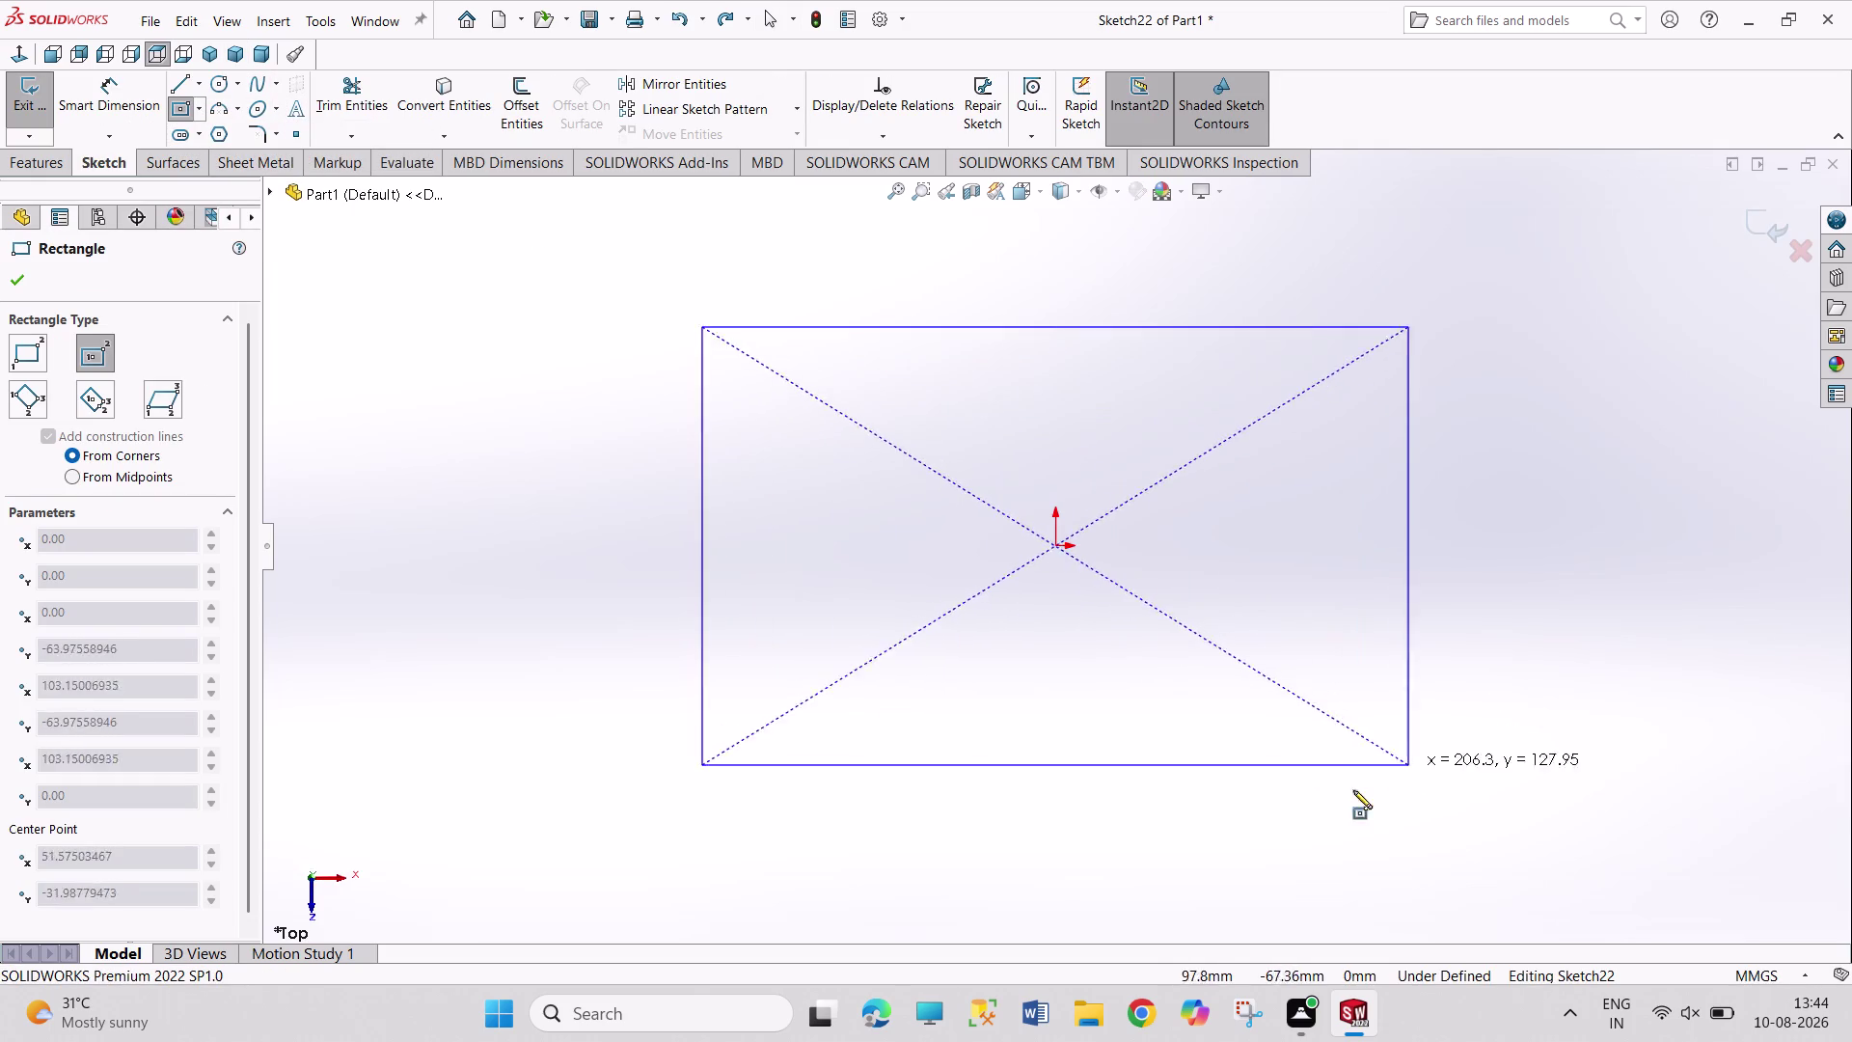
drag(1278, 814, 1294, 815)
Dimension both rectangle sides to 100 mm and exit the sketch.
right_drag(1455, 717, 1363, 343)
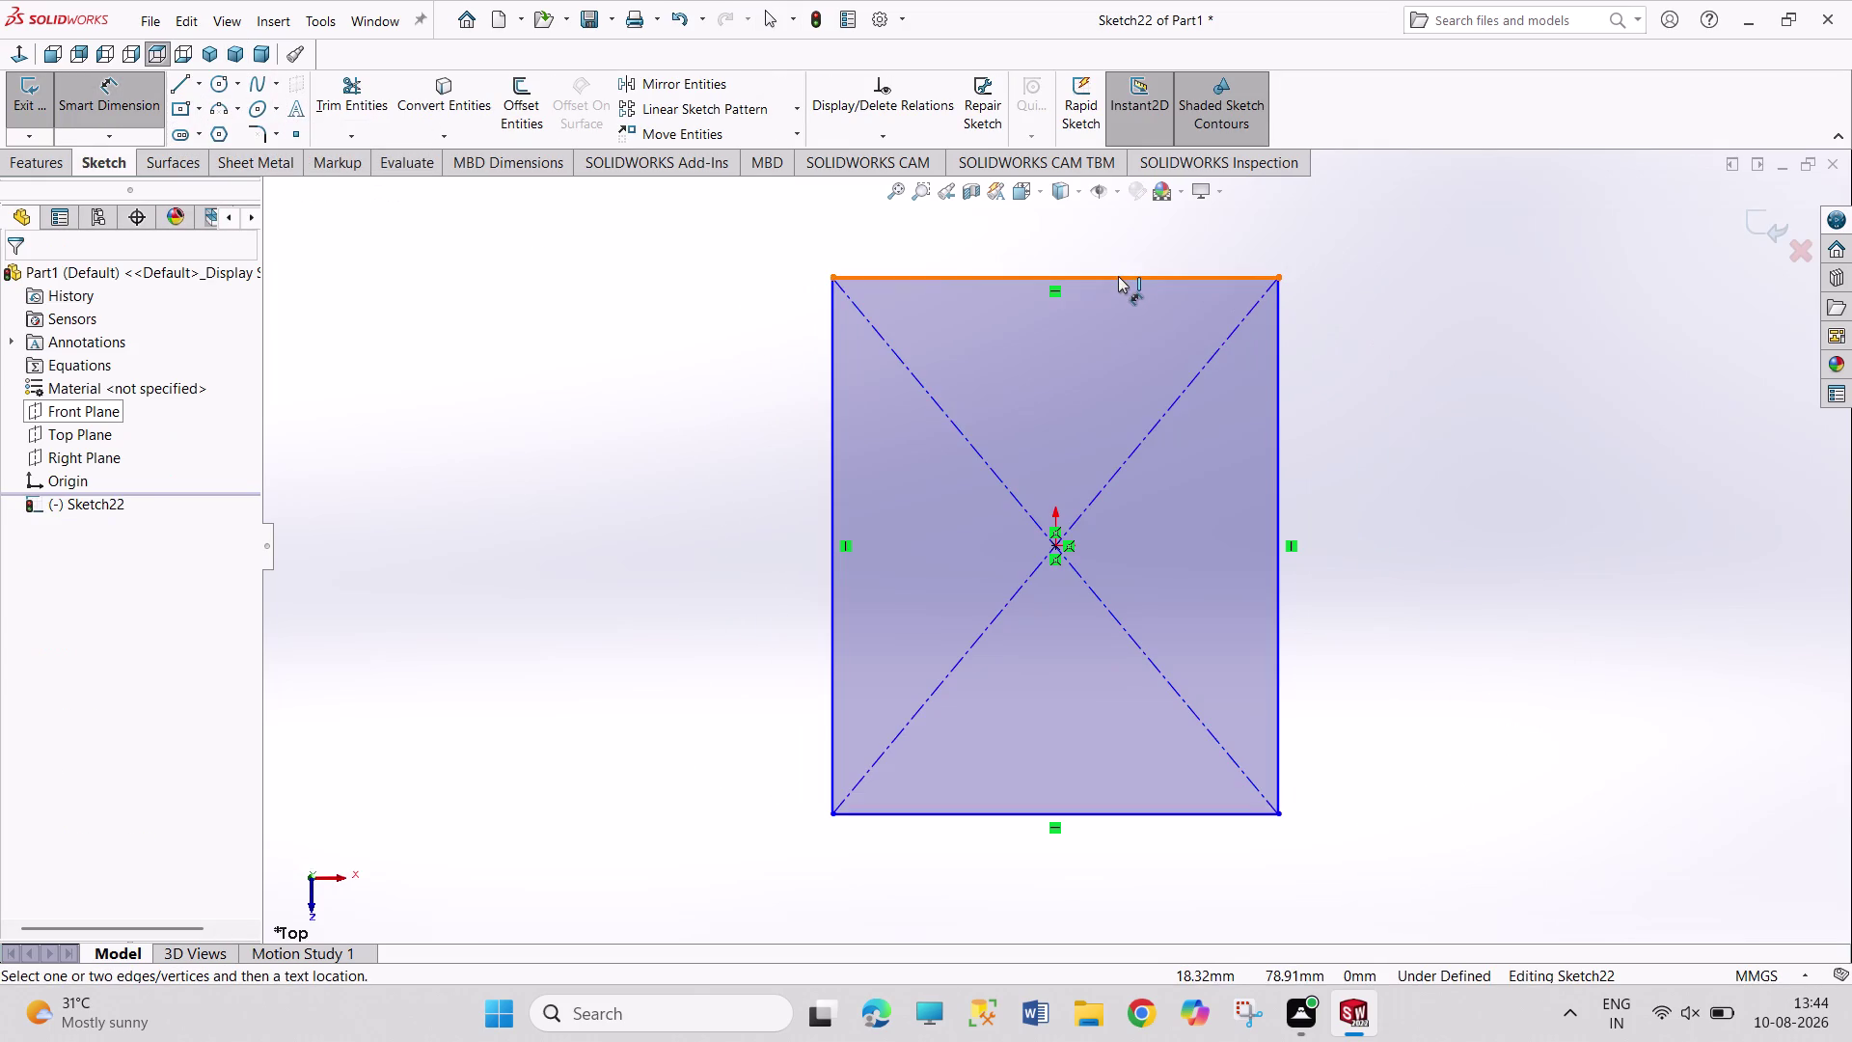
click(1118, 276)
click(1119, 241)
text(10)
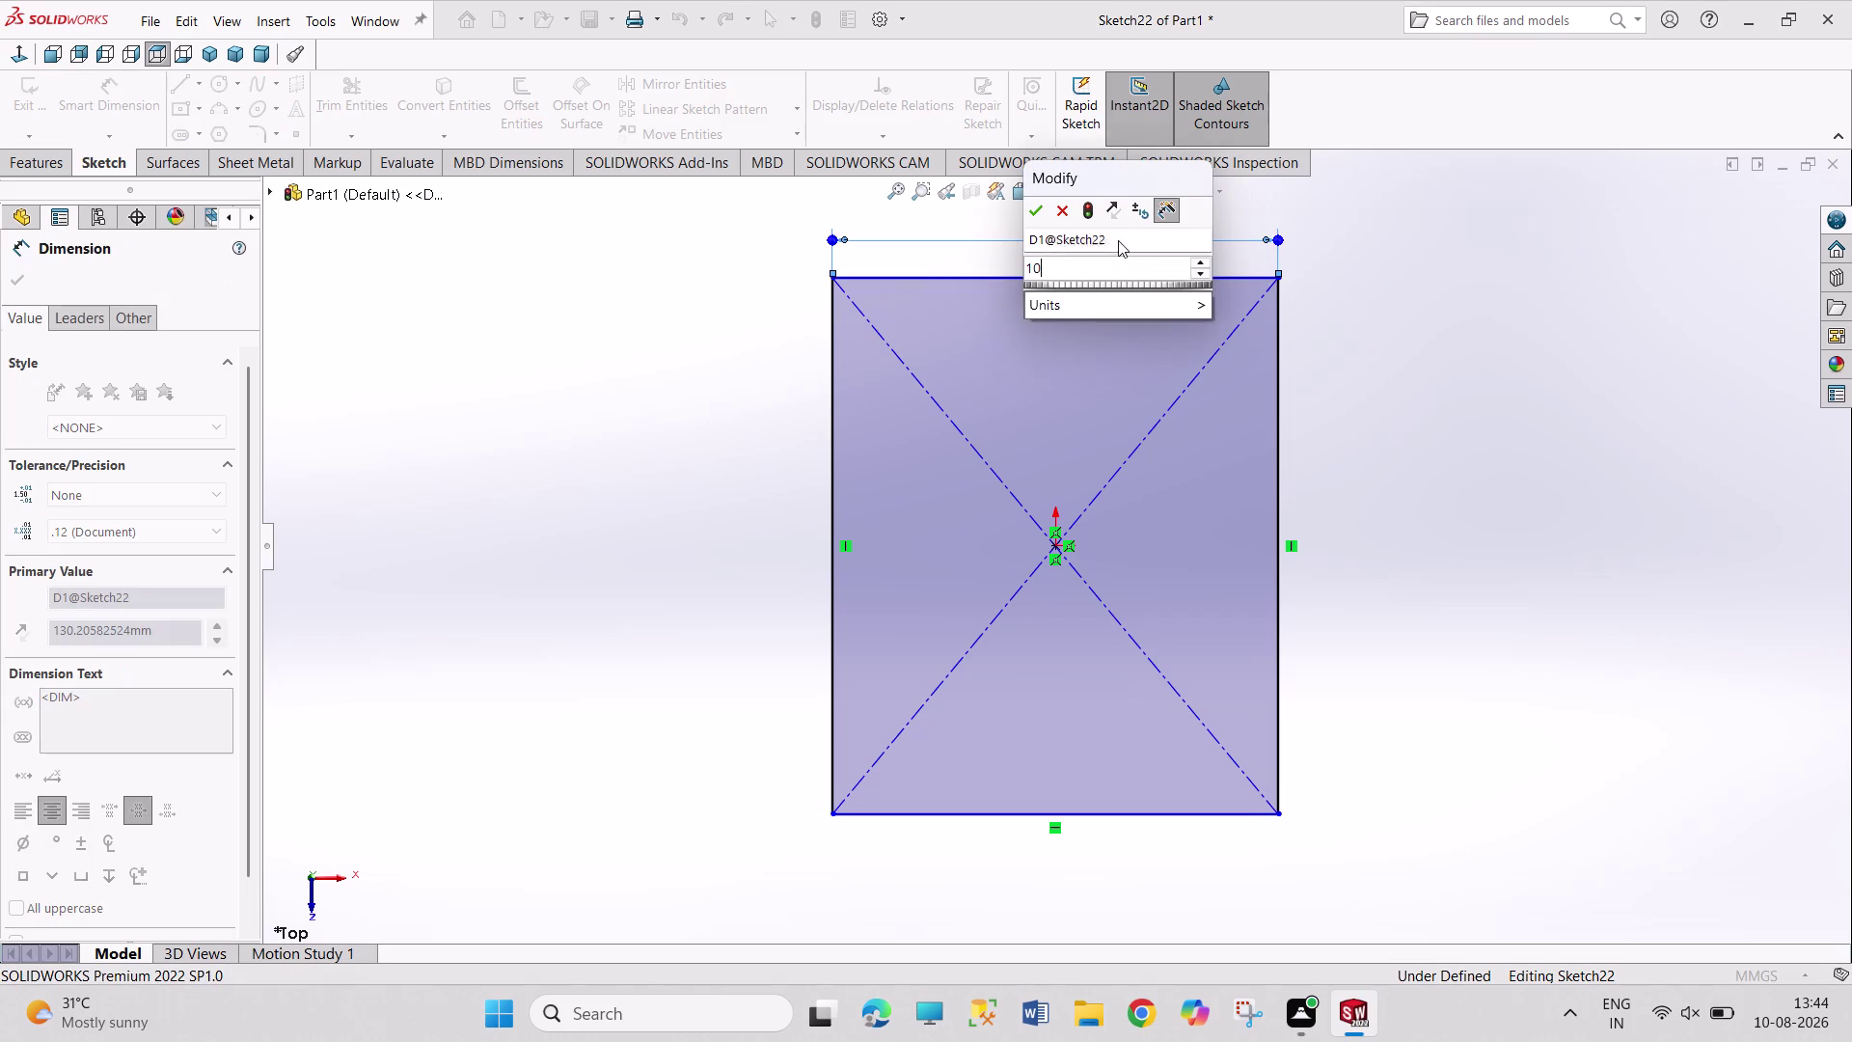
text(0)
key(Return)
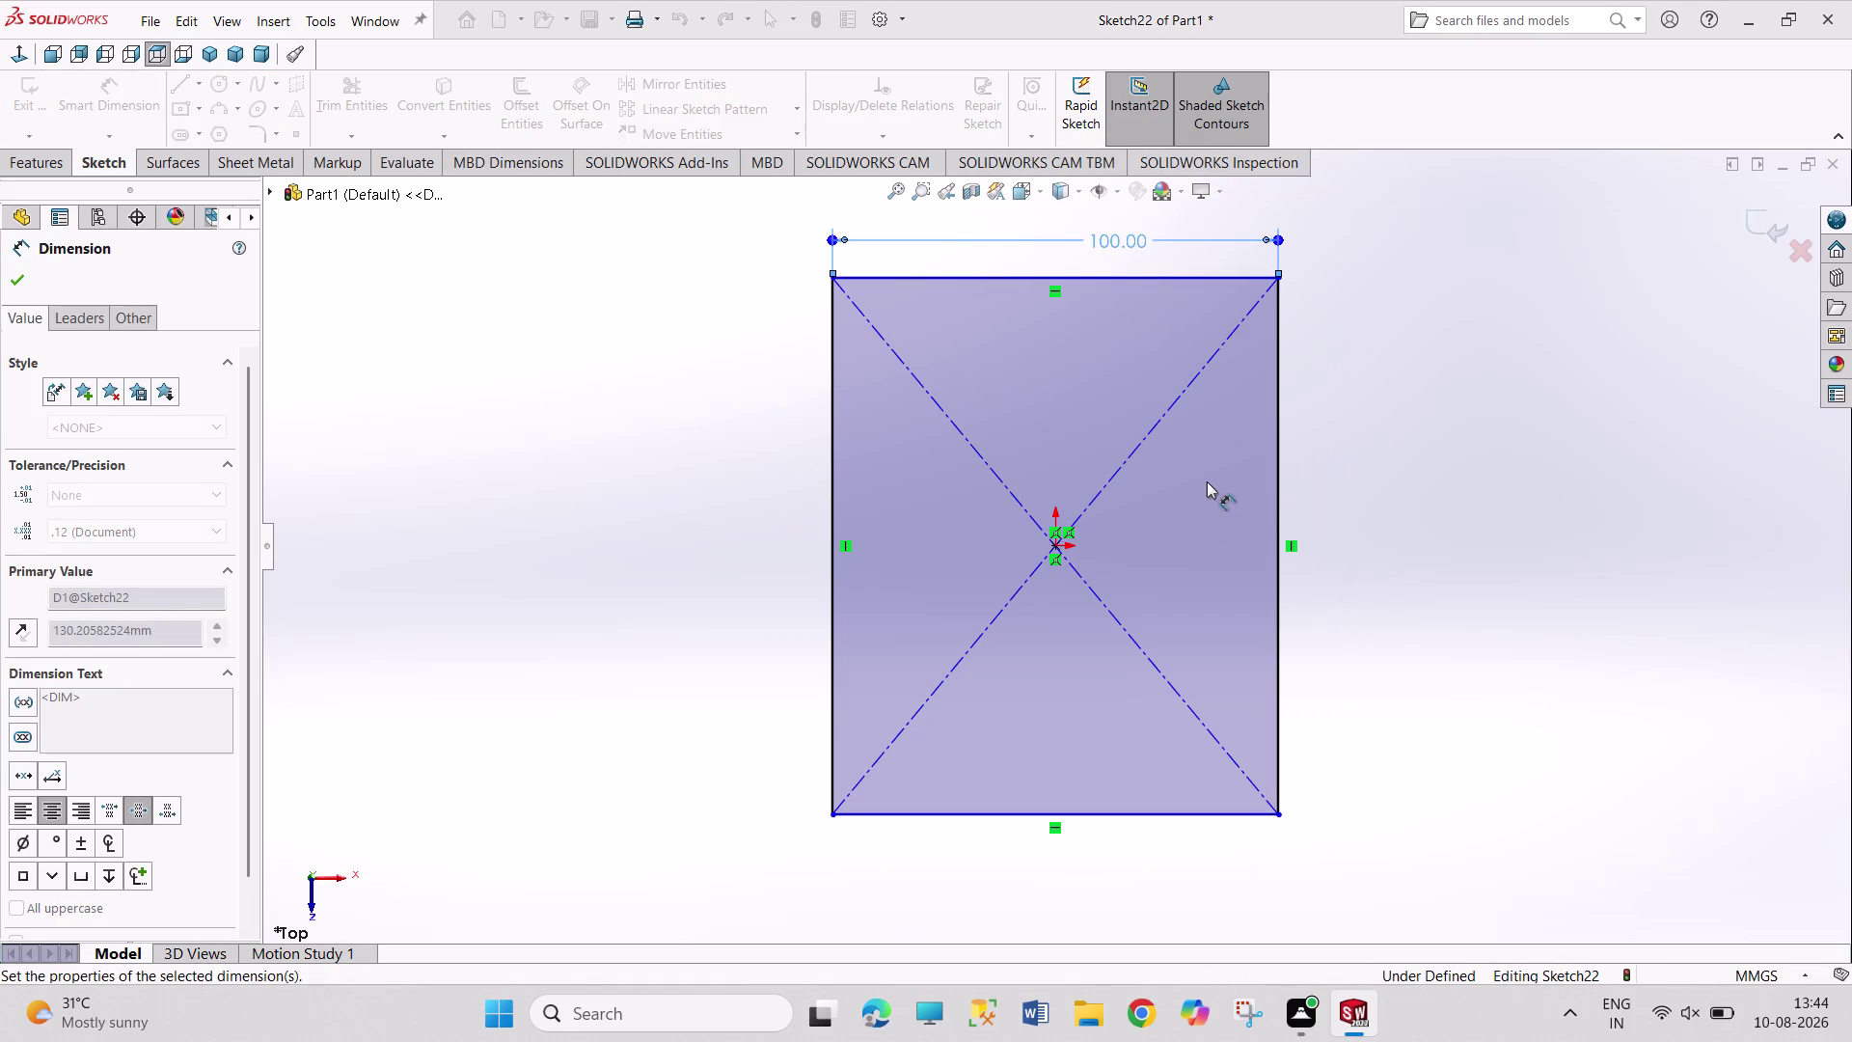
click(1274, 487)
click(1316, 482)
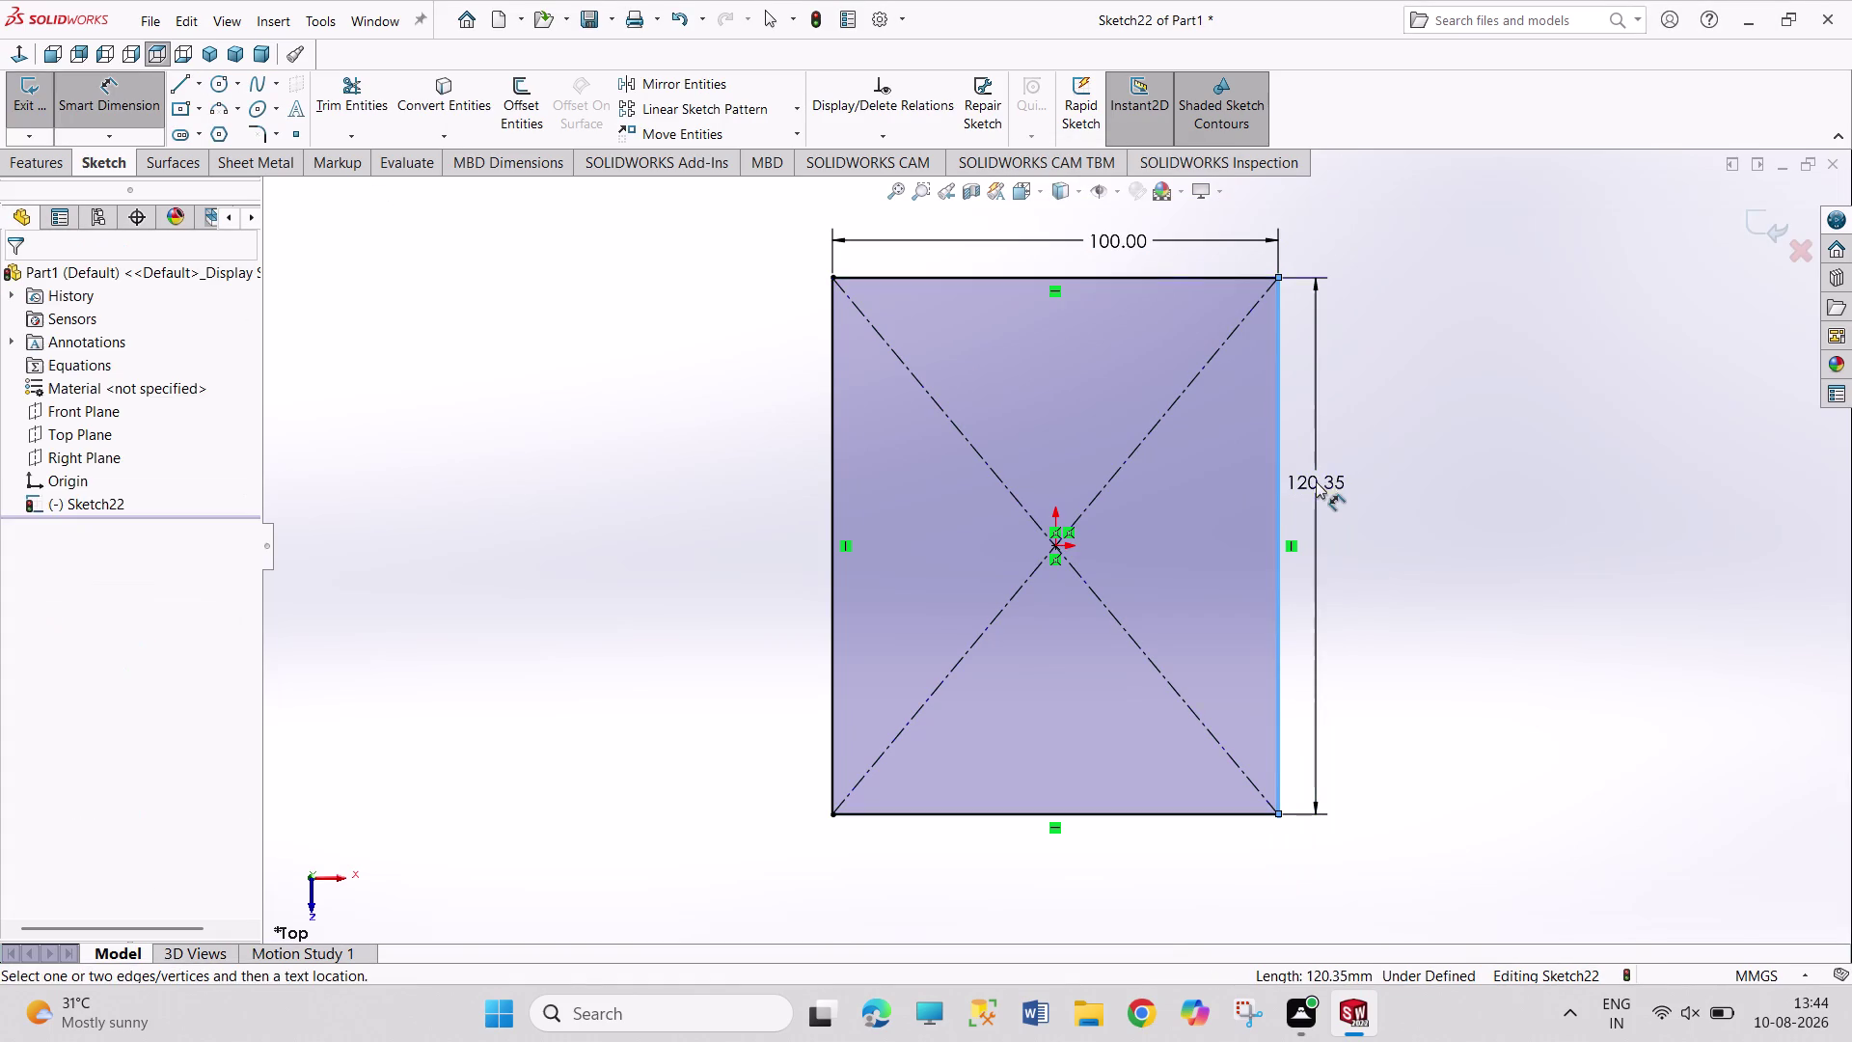
text(100)
key(Return)
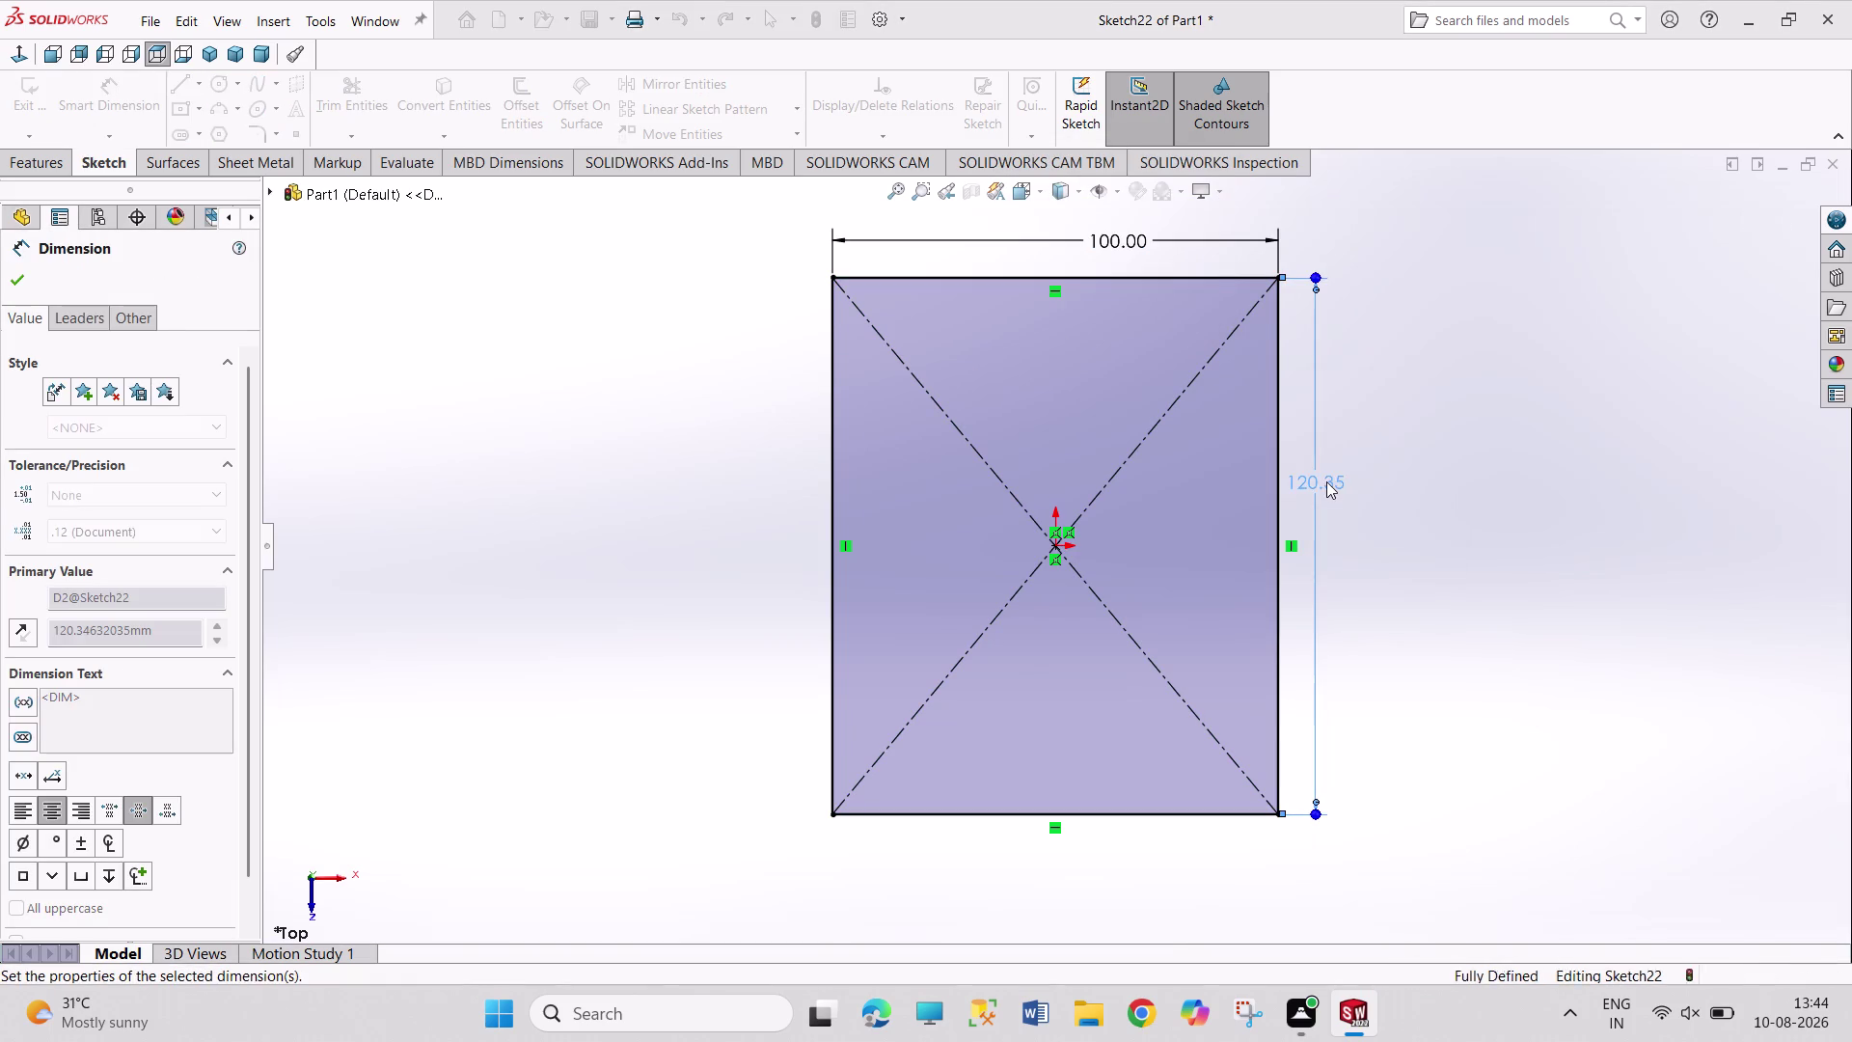
right_click(1497, 435)
click(1527, 495)
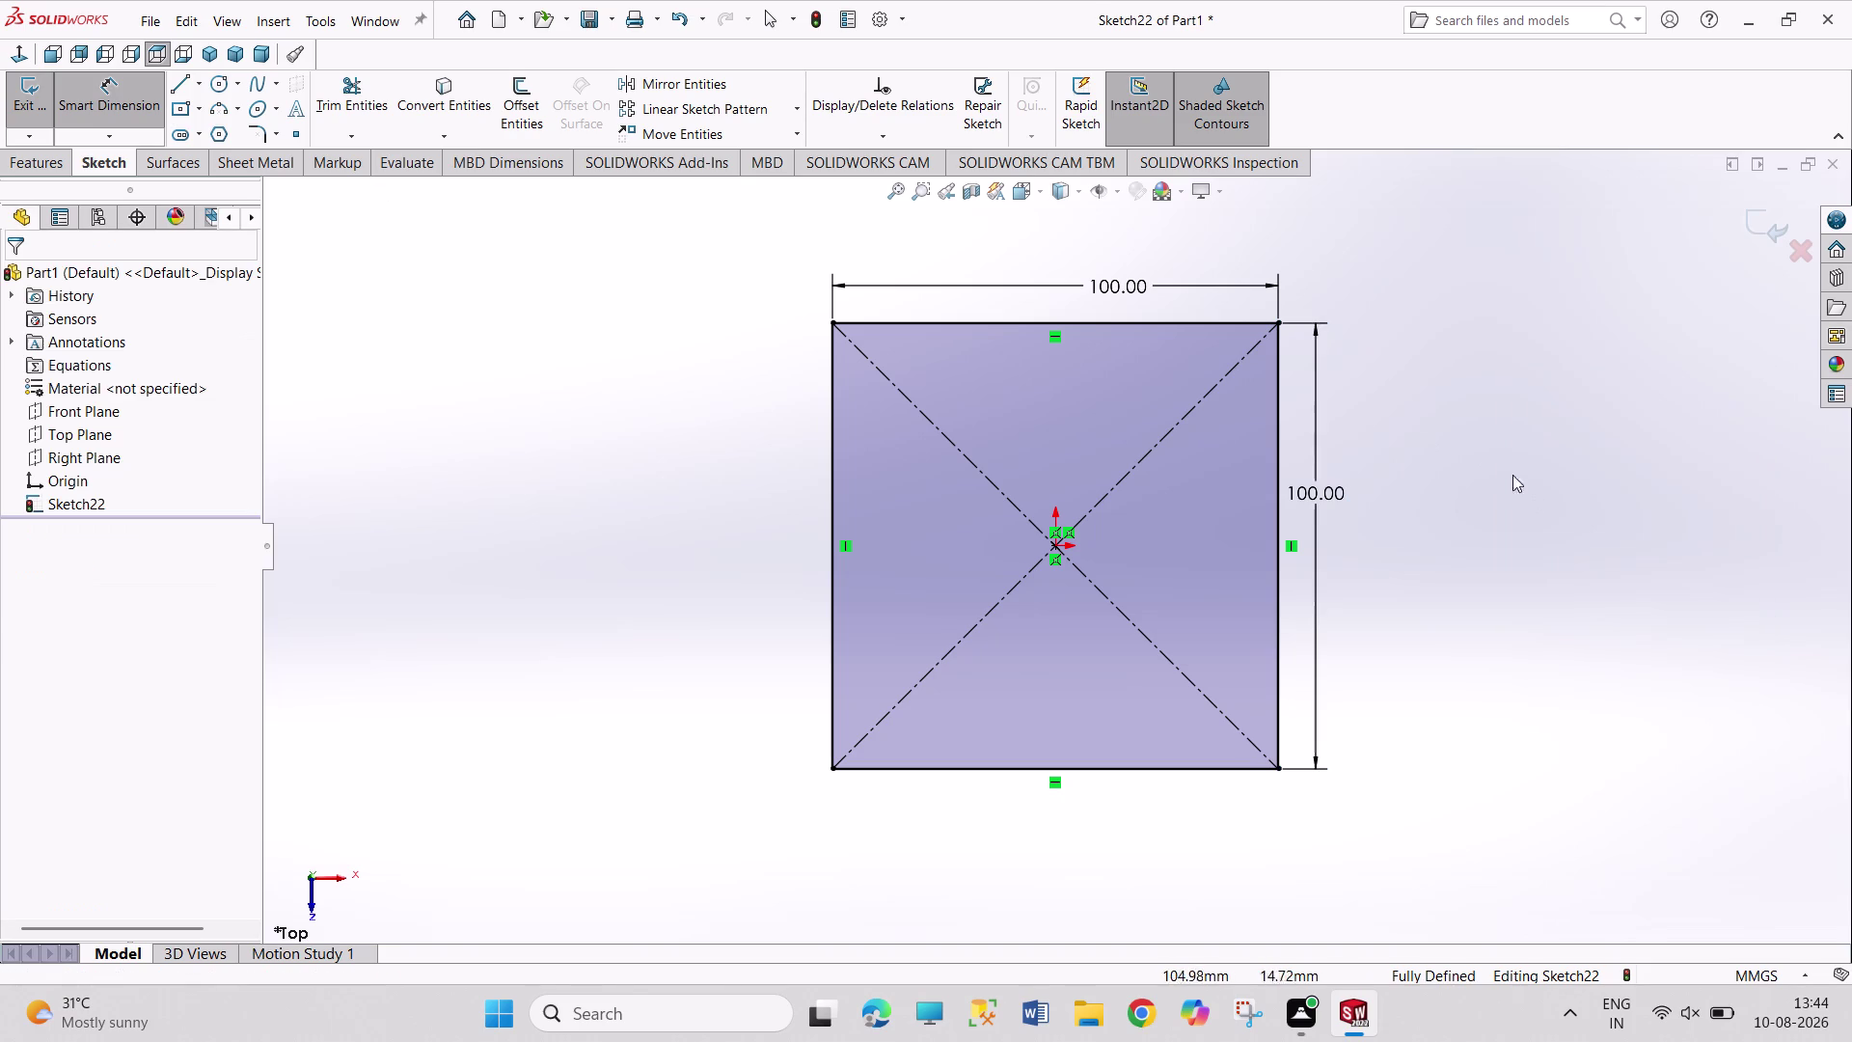
click(39, 111)
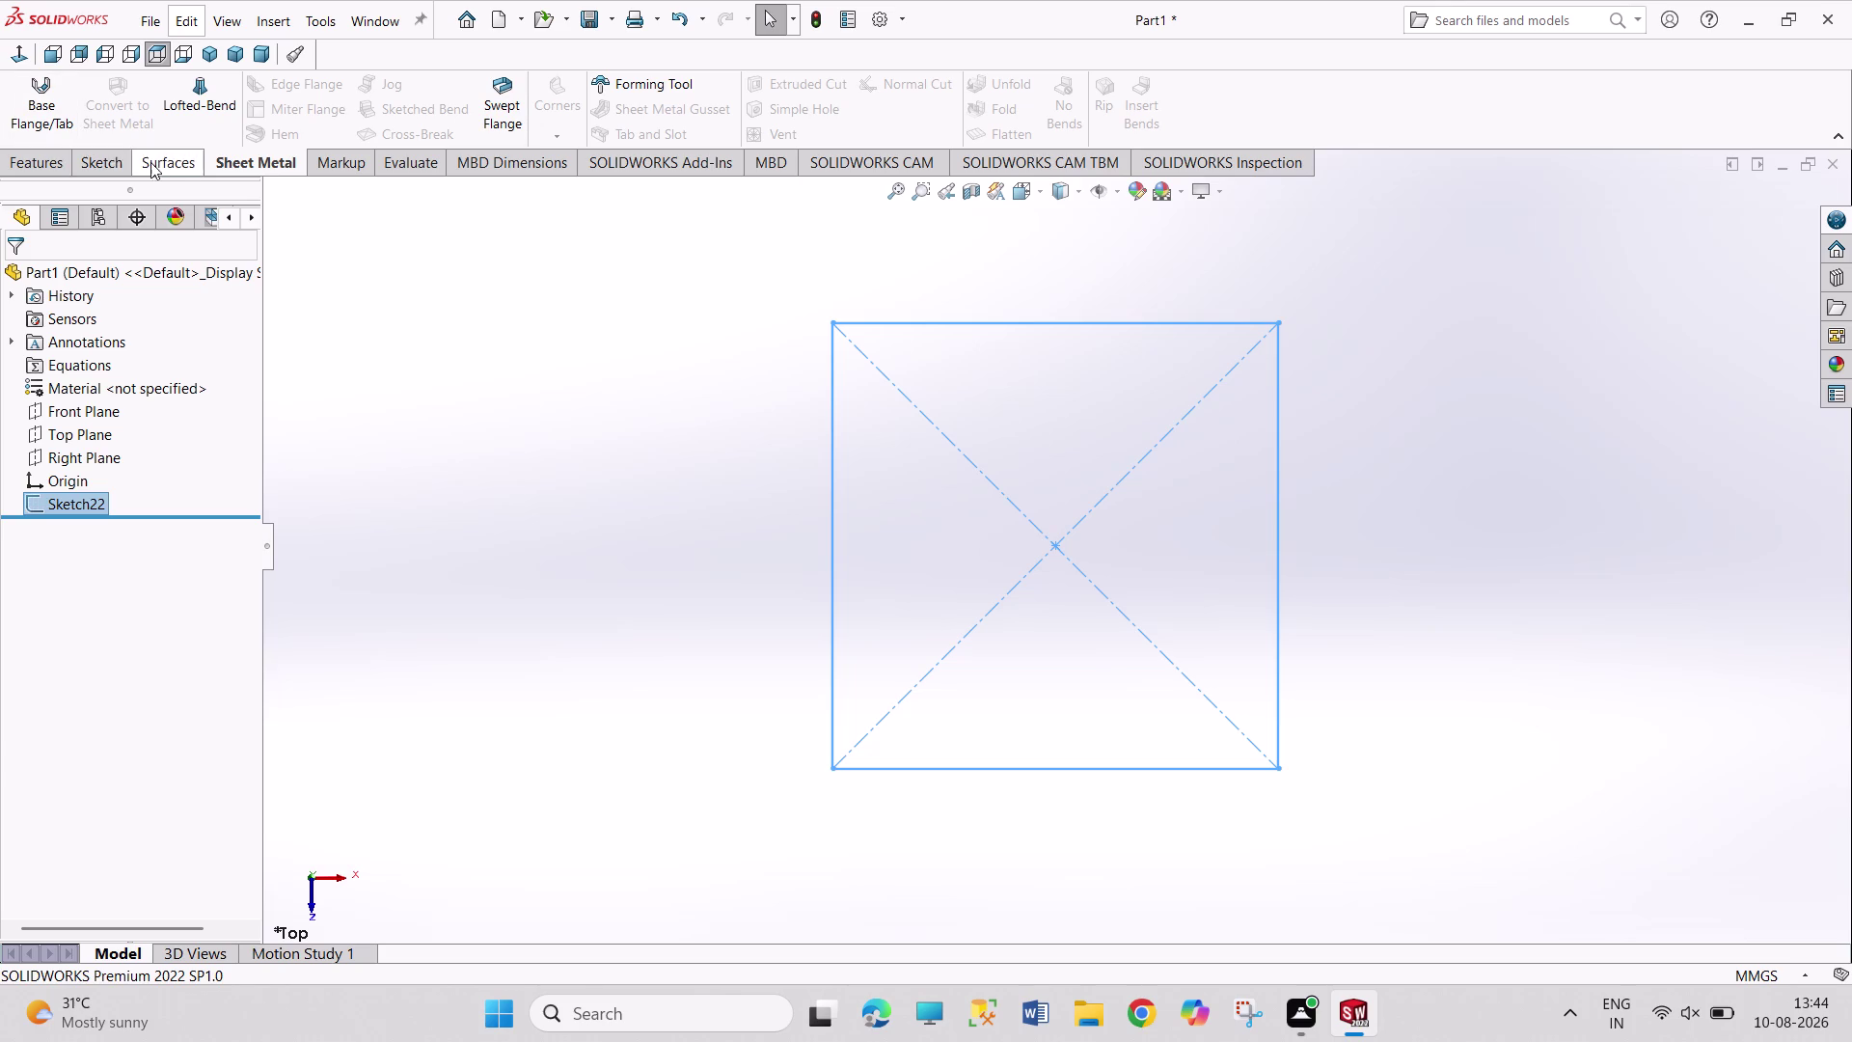
click(39, 127)
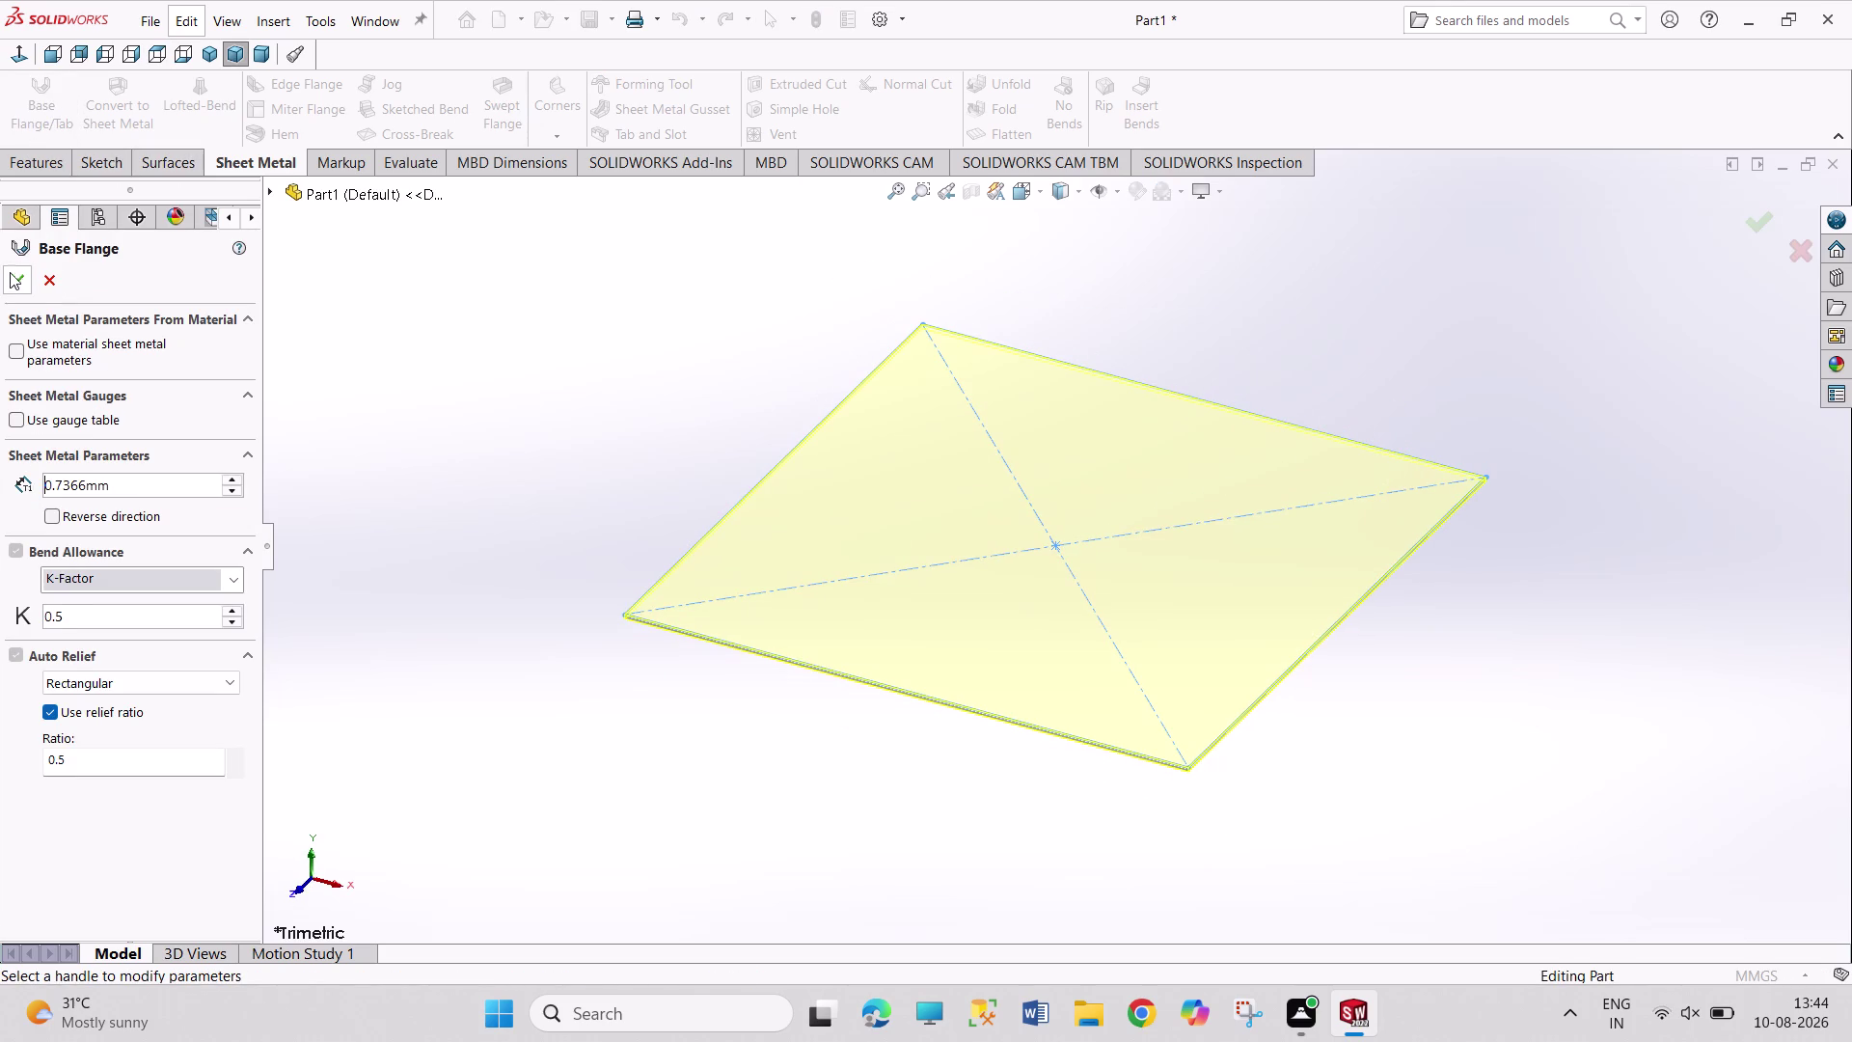
Accept the base flange with default thickness, creating Base-Flange2.
click(8, 280)
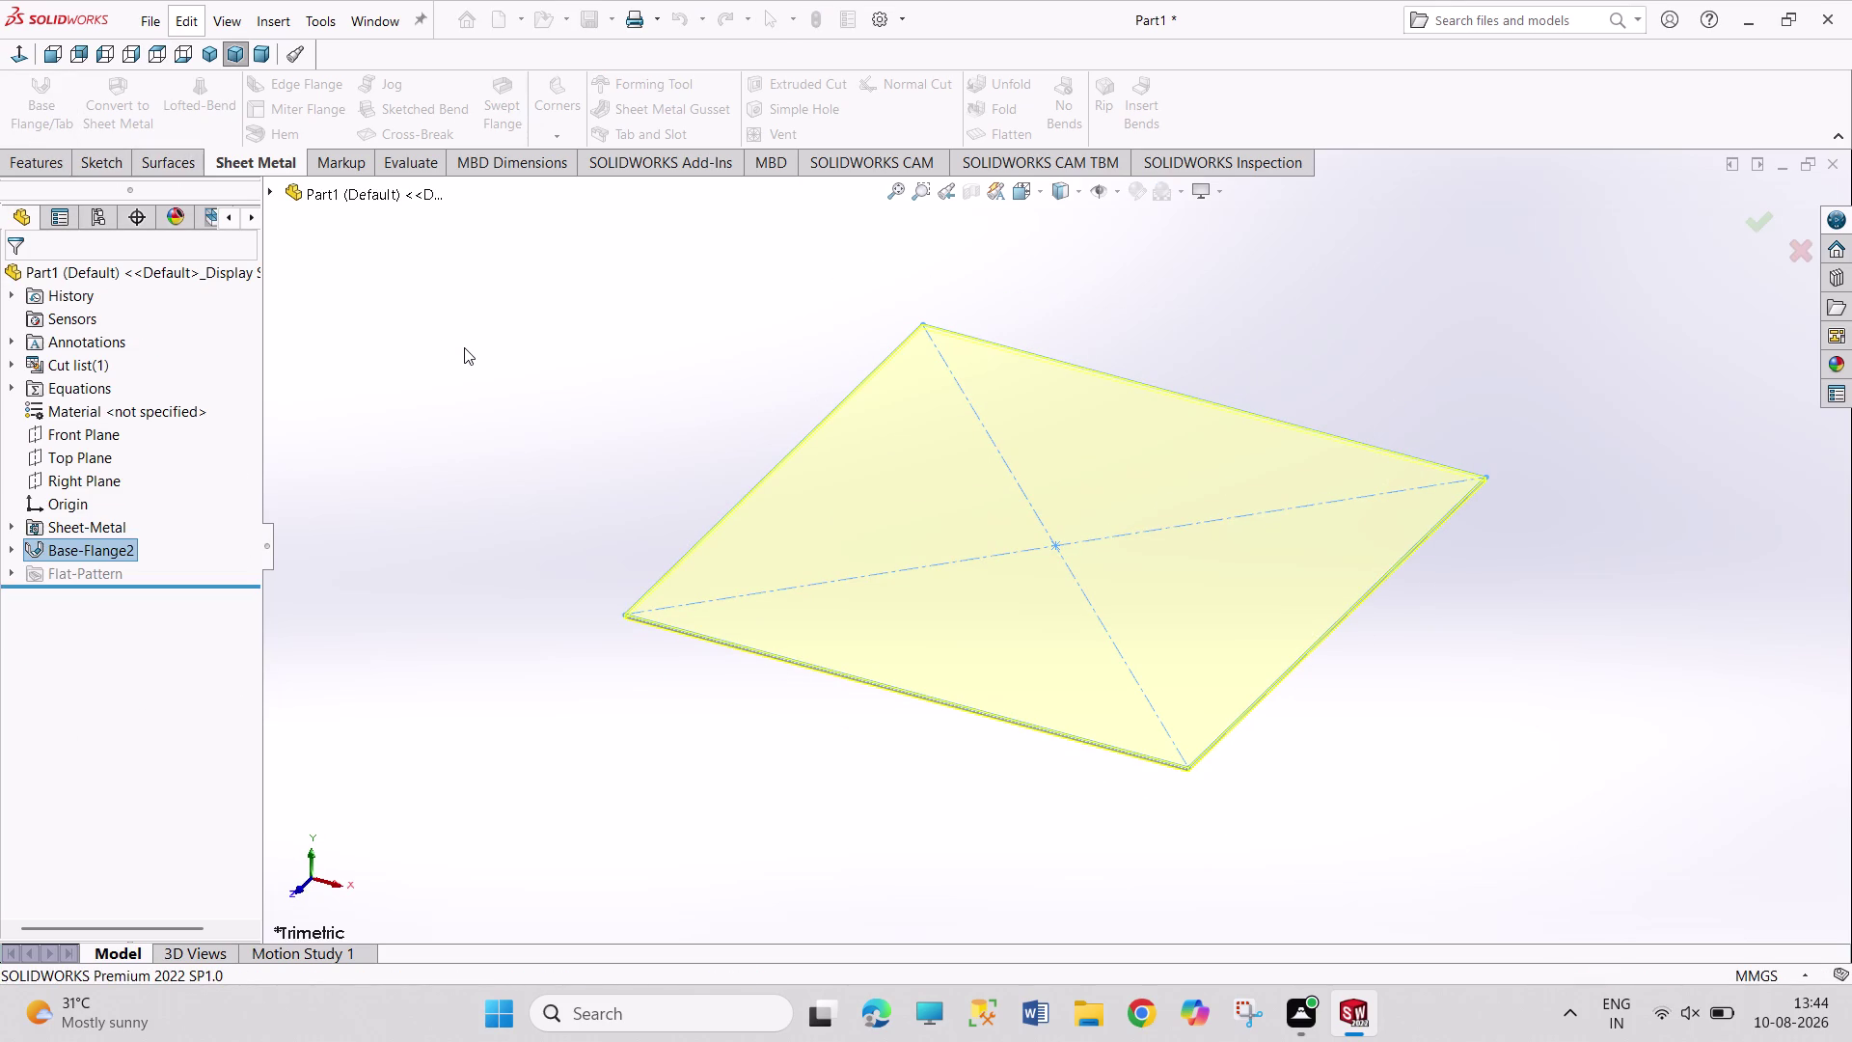
click(467, 348)
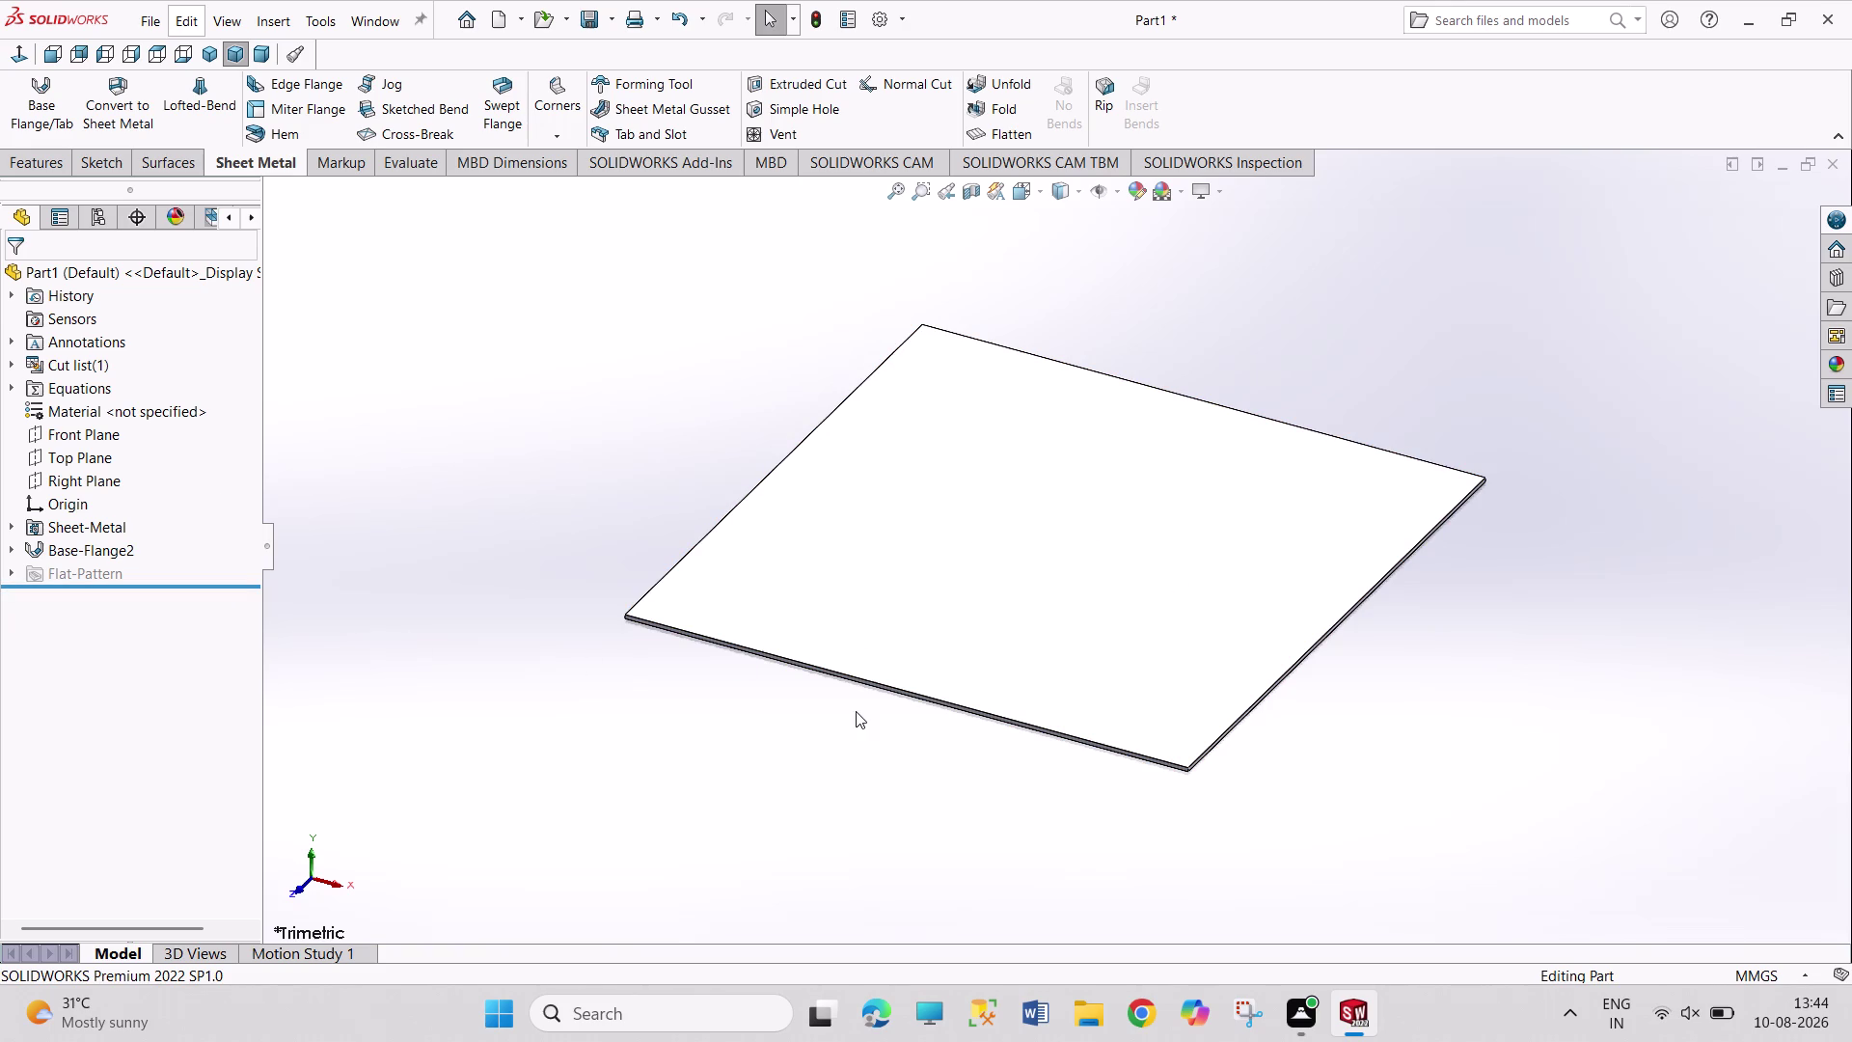
scroll(up, 3)
scroll(down, 3)
scroll(down, 3)
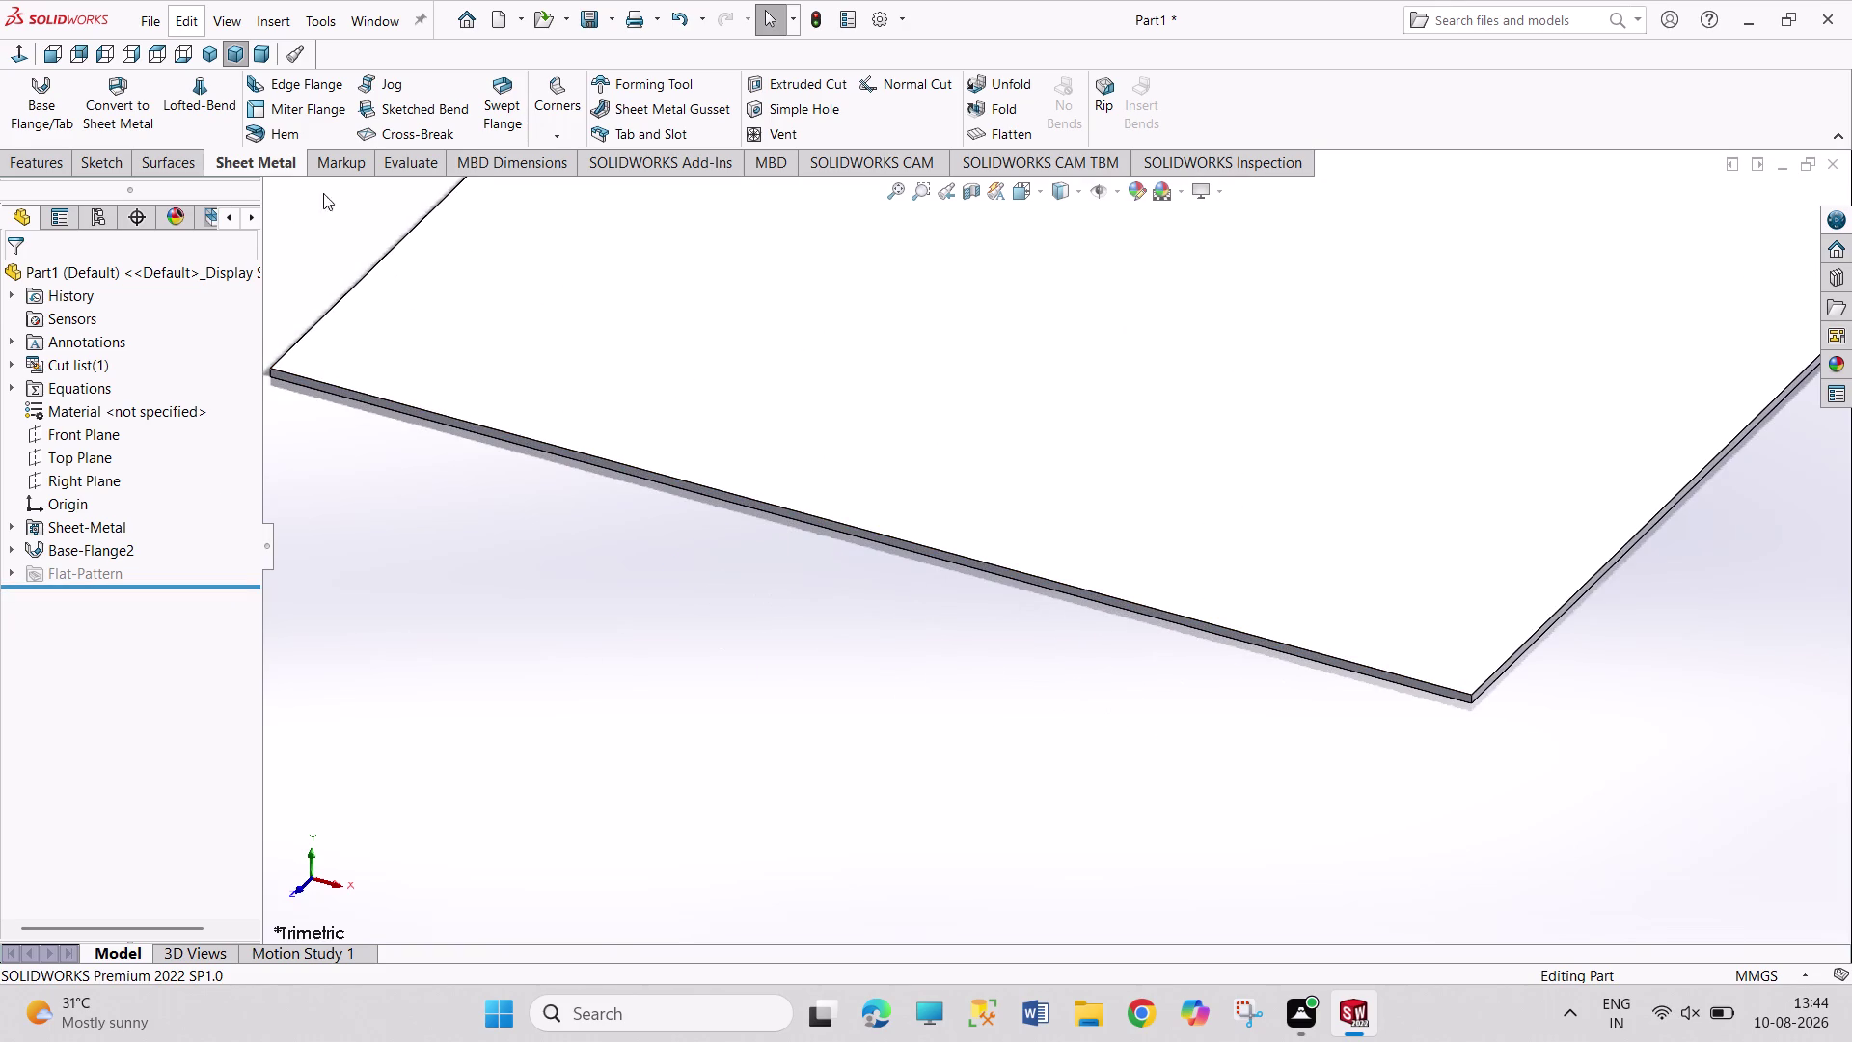
Open and cancel Swept Flange, then start a sketch on the flange's thin side face.
click(487, 110)
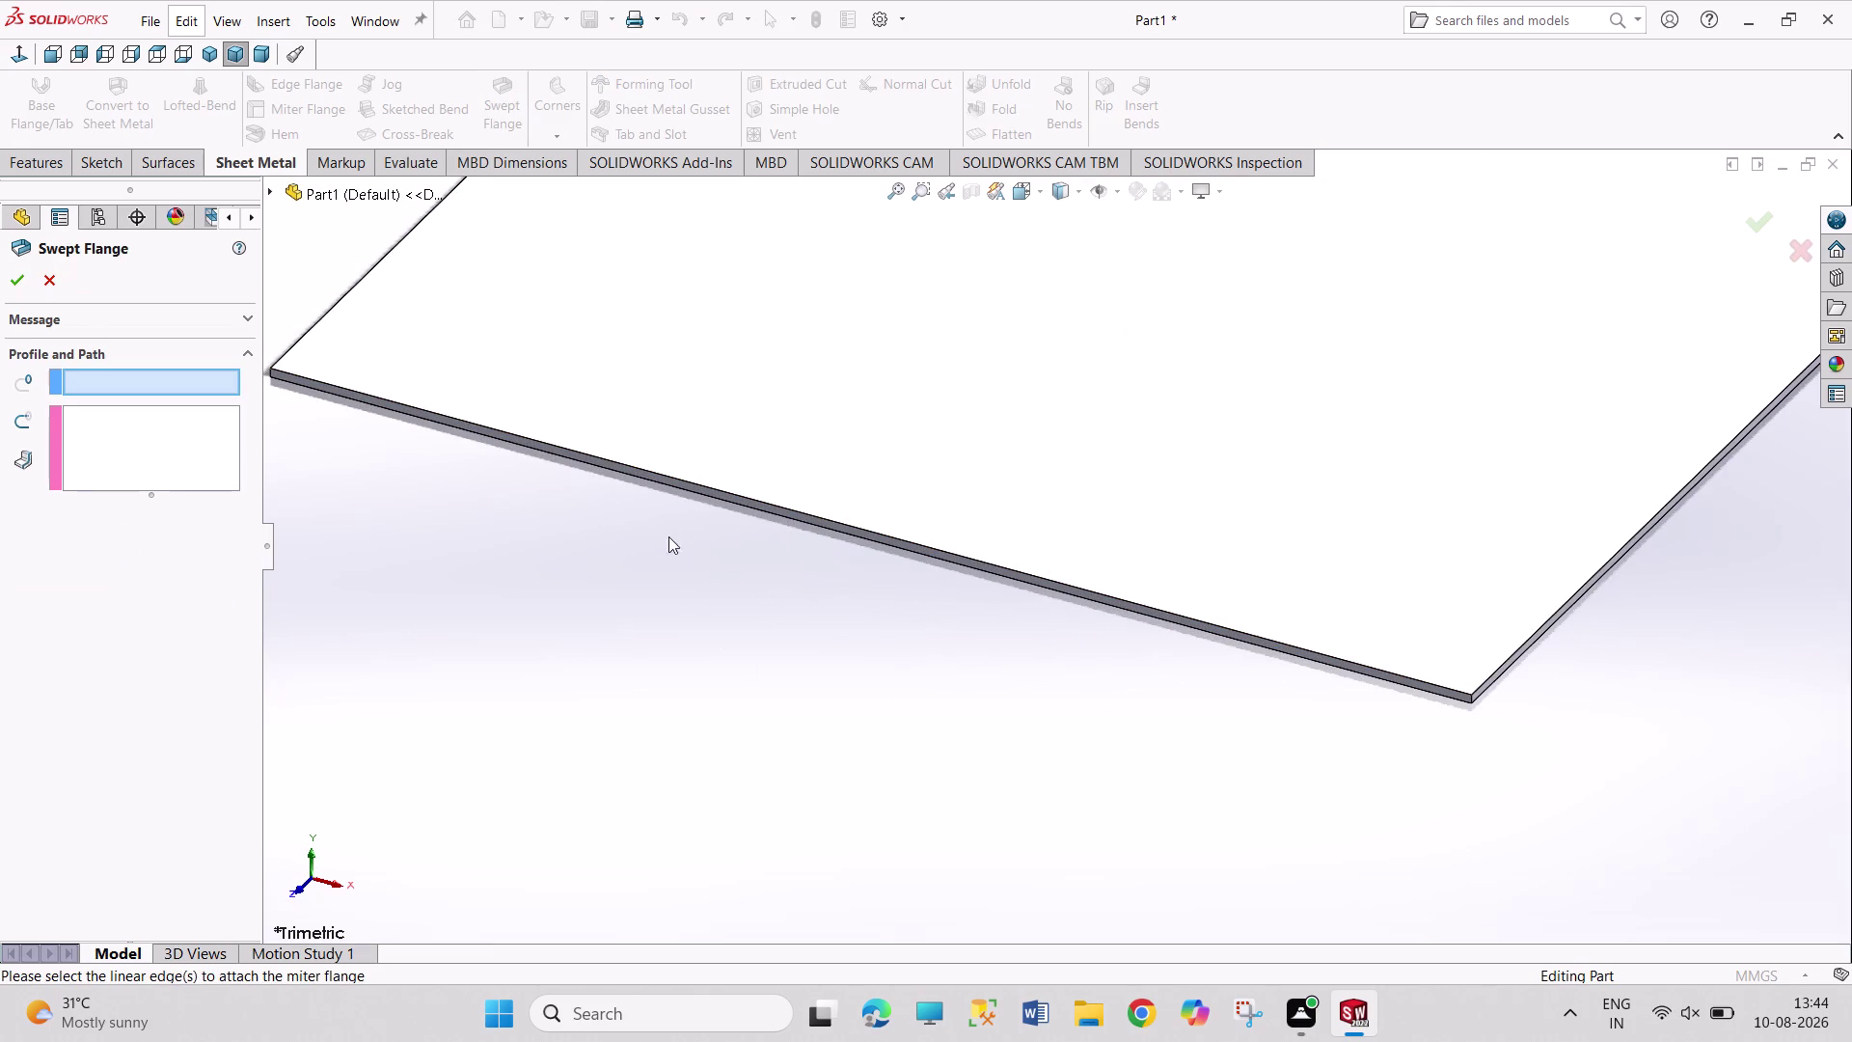
click(55, 277)
scroll(down, 3)
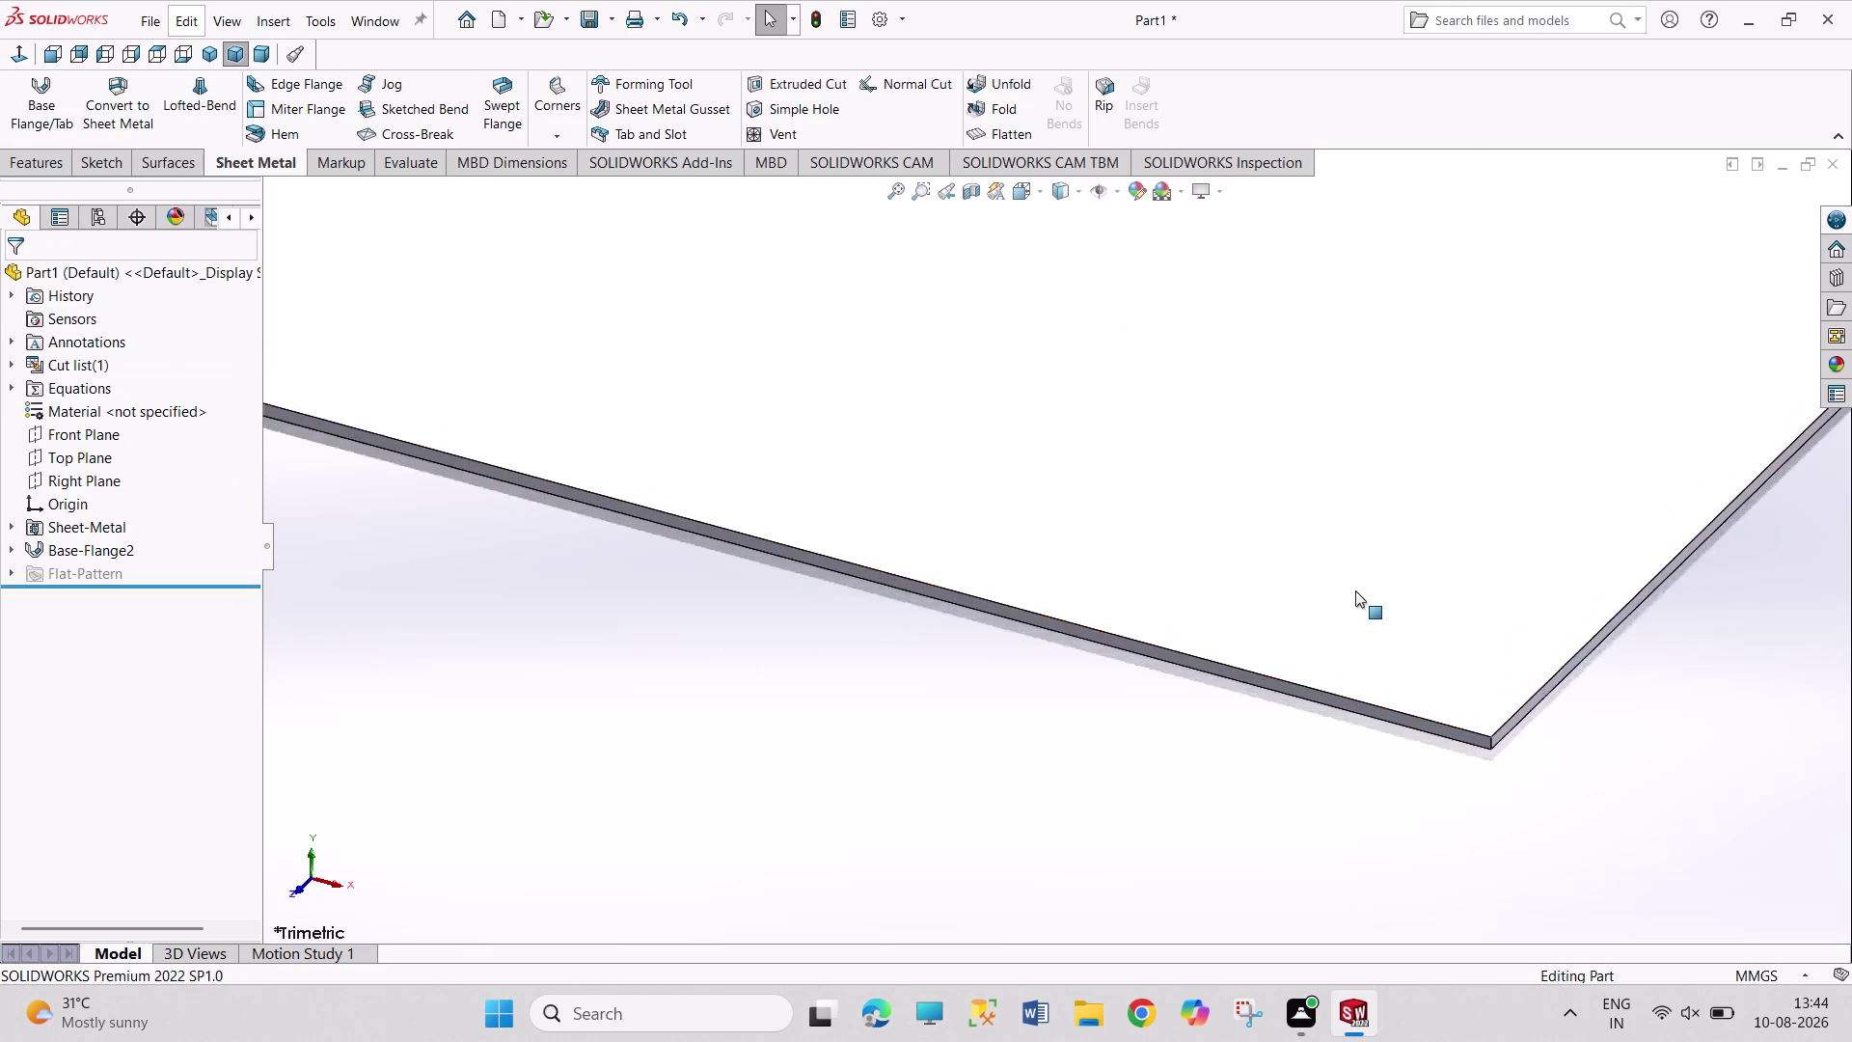
scroll(down, 3)
click(1222, 726)
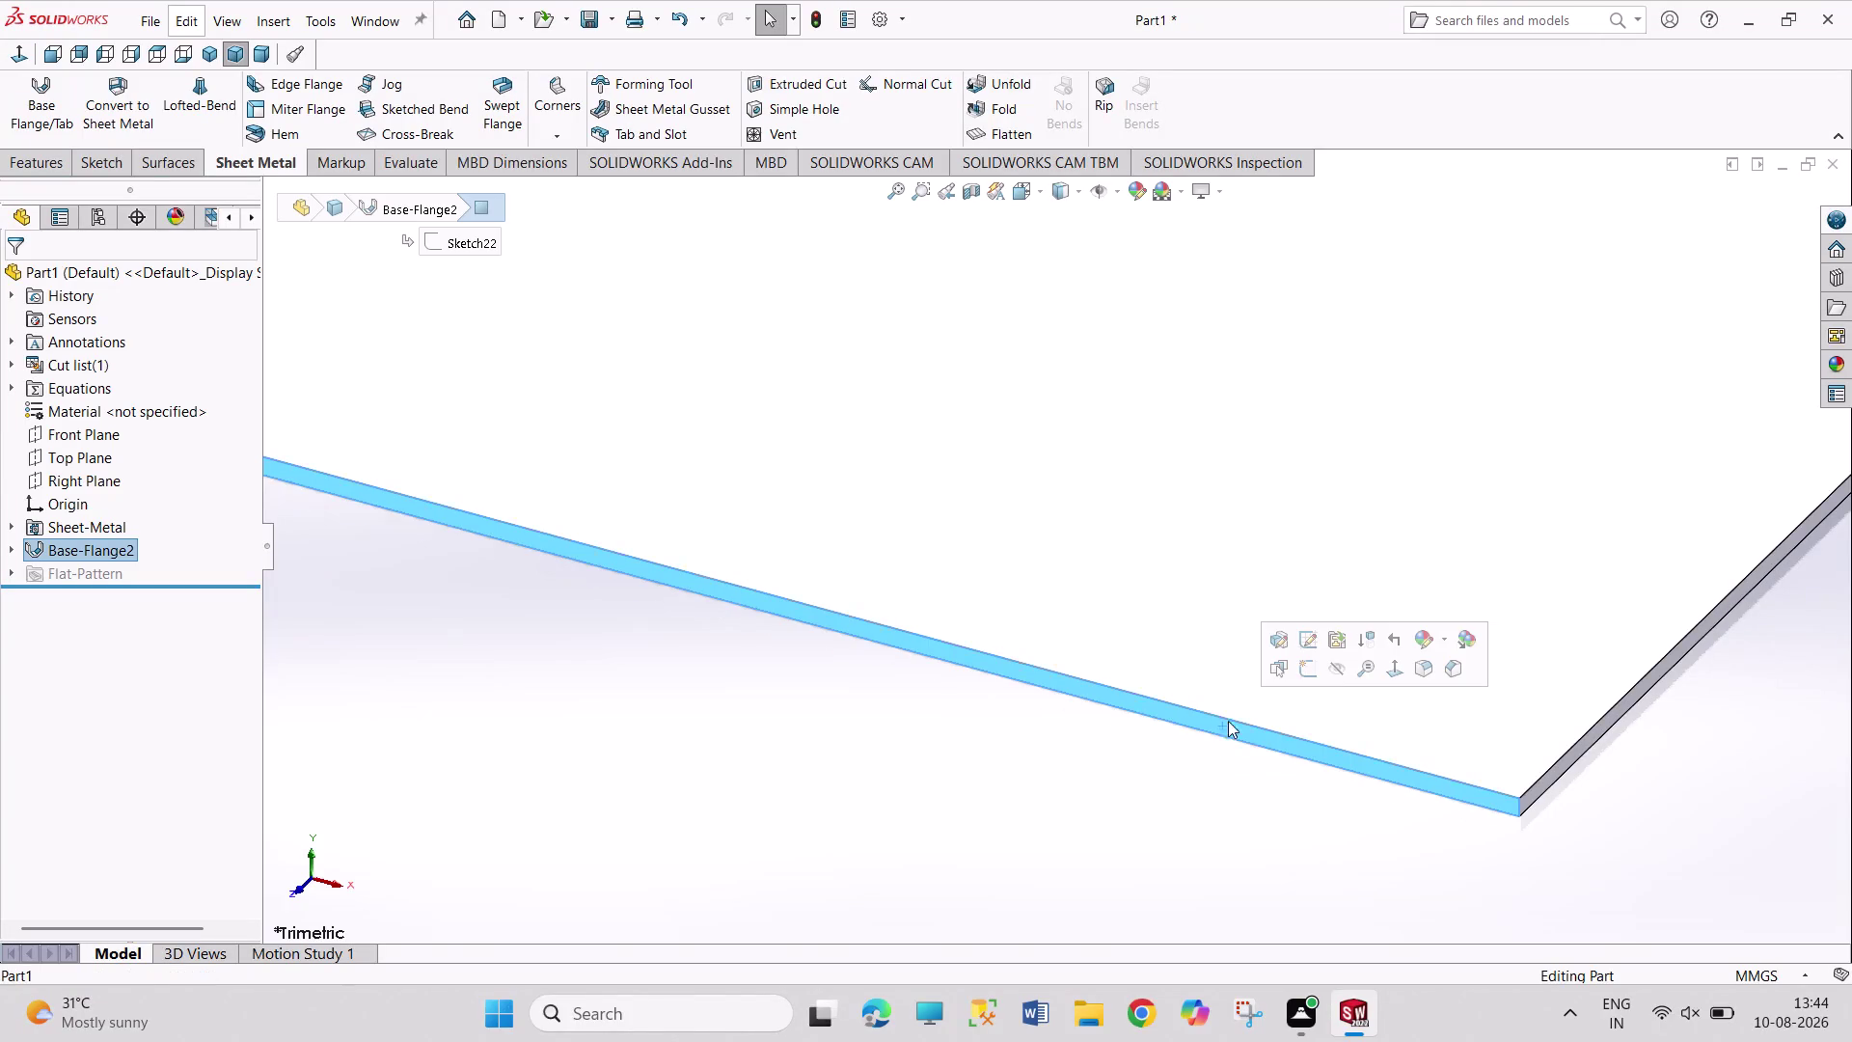
click(1305, 666)
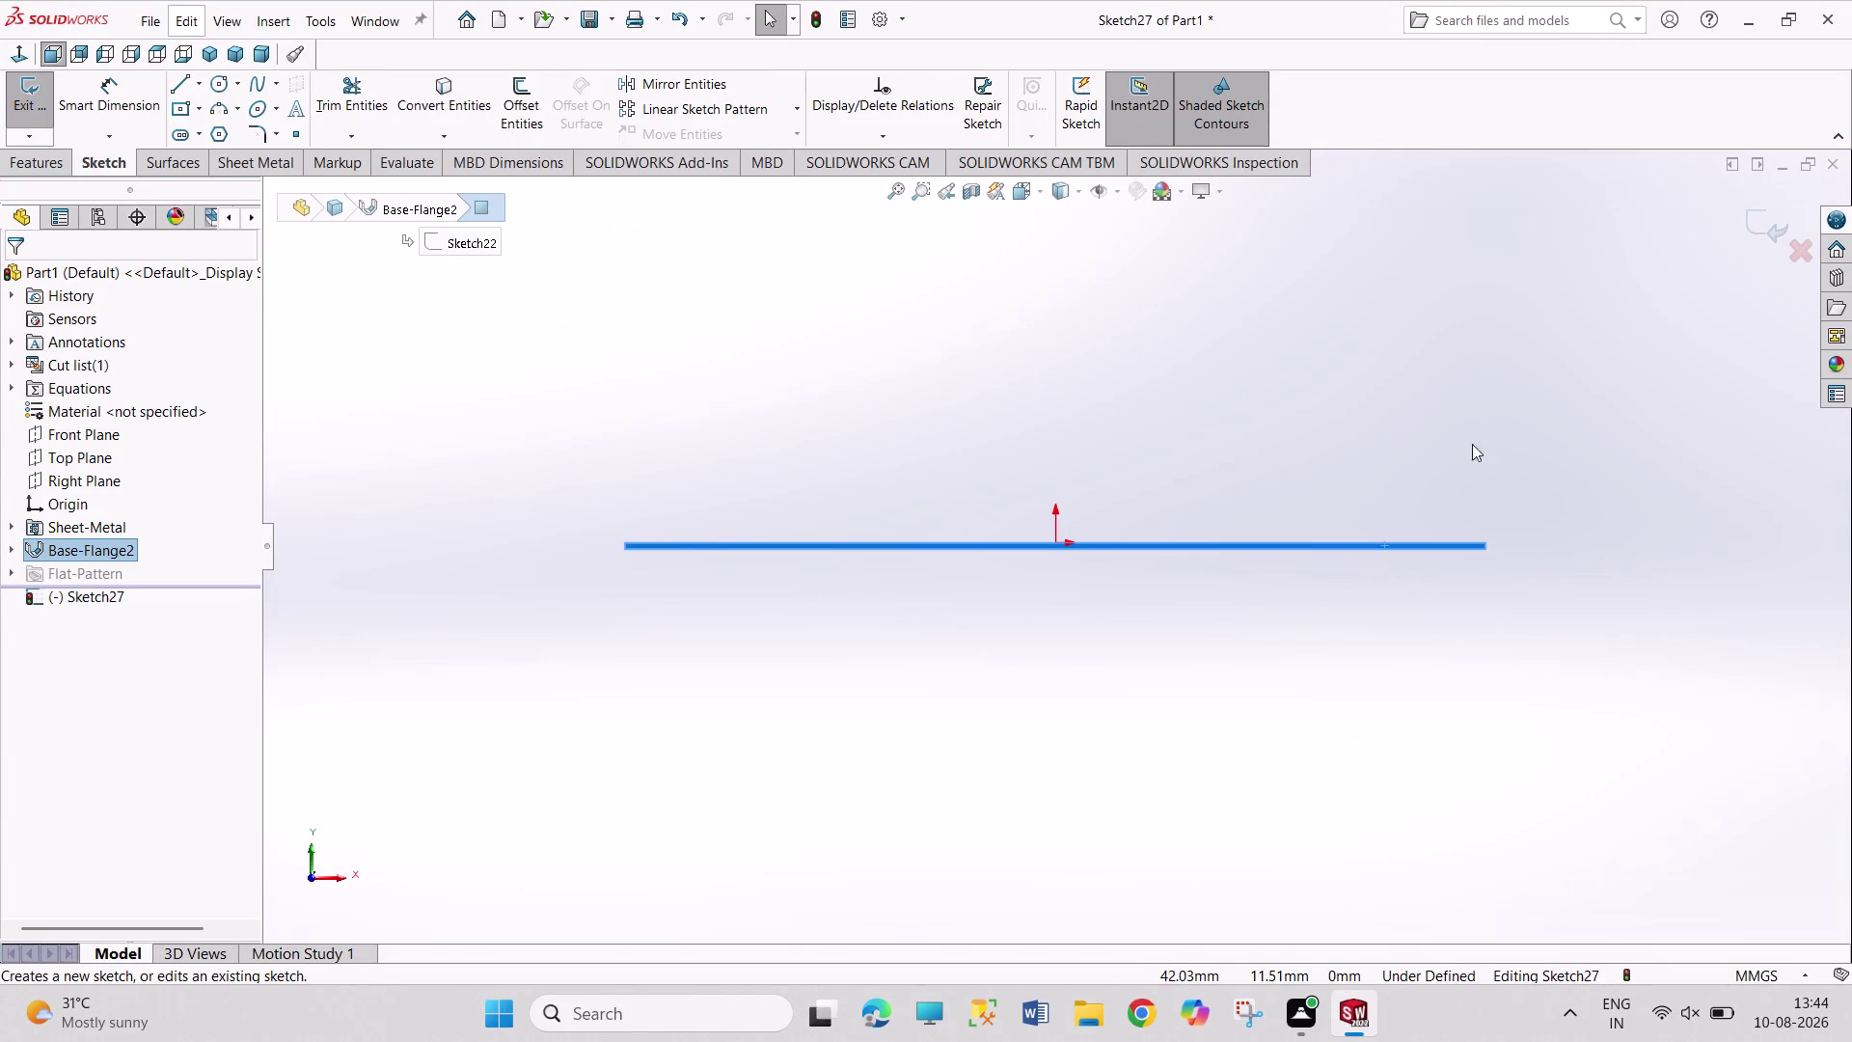
Draw a corner rectangle starting from the base flange's left end.
scroll(up, 3)
scroll(down, 3)
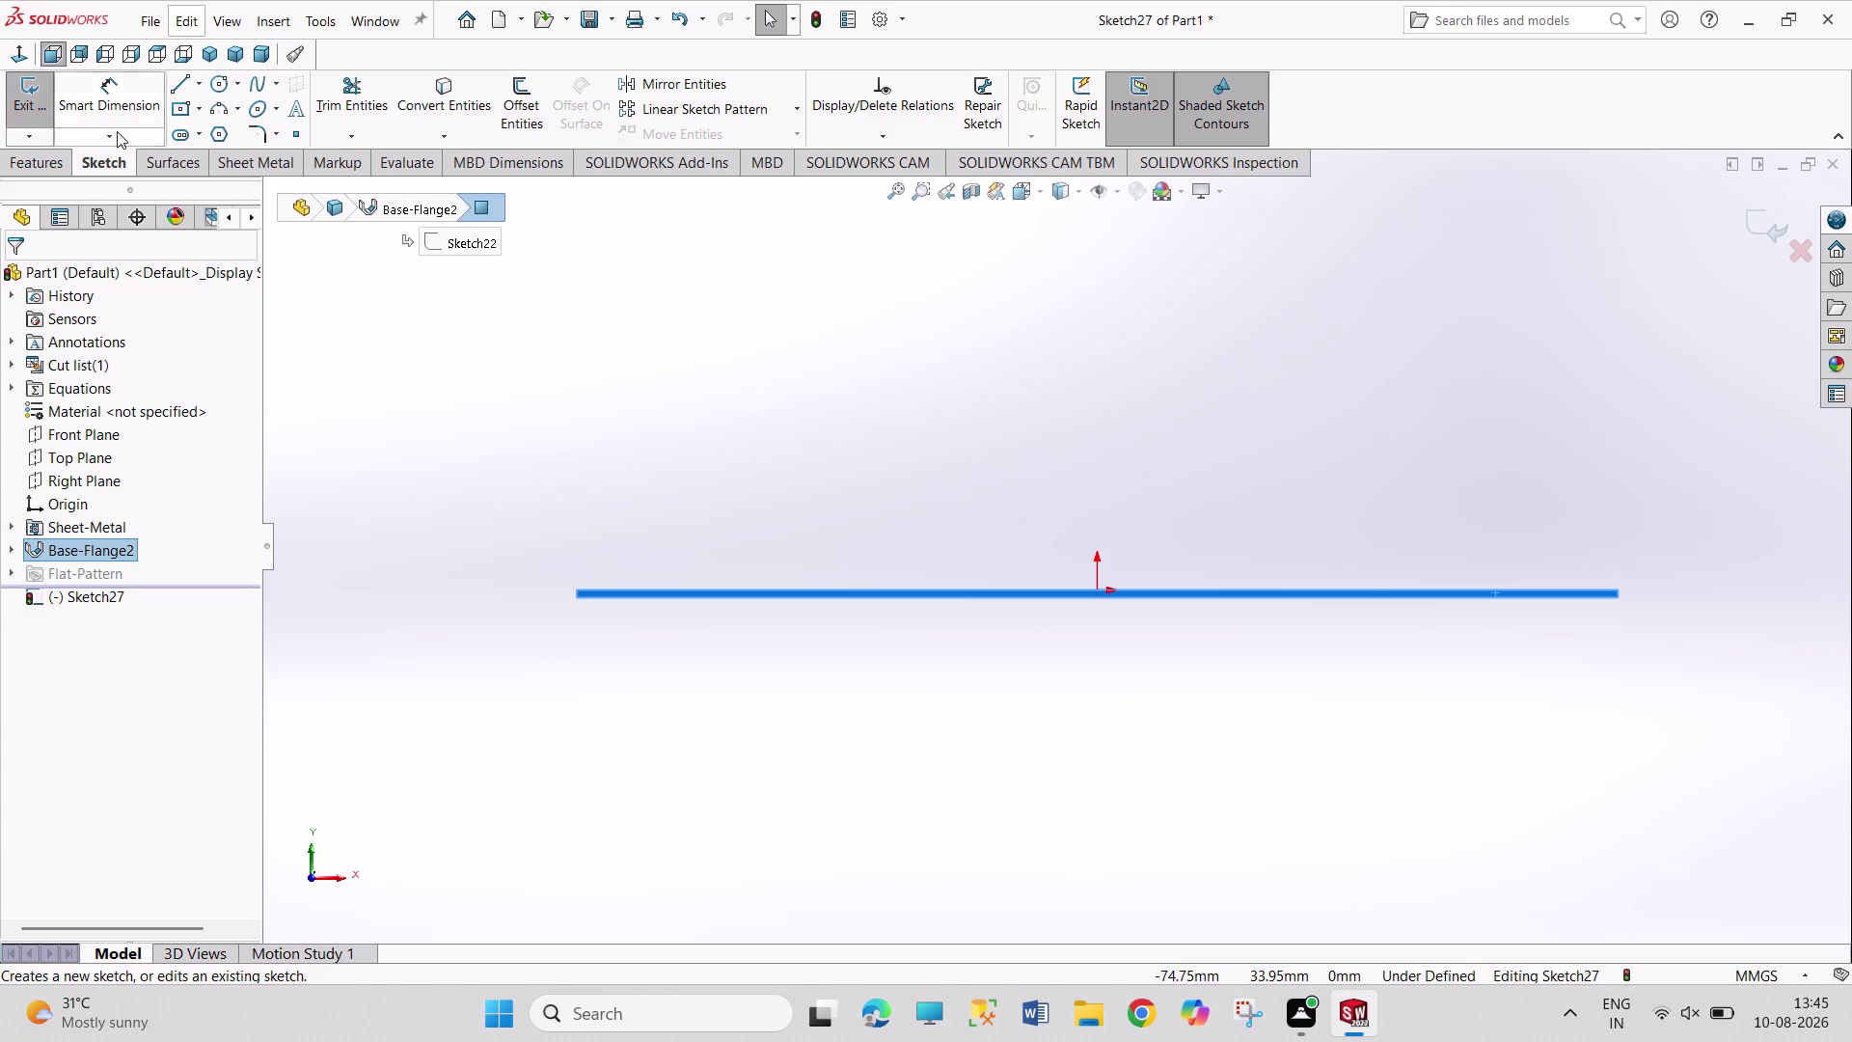
click(197, 112)
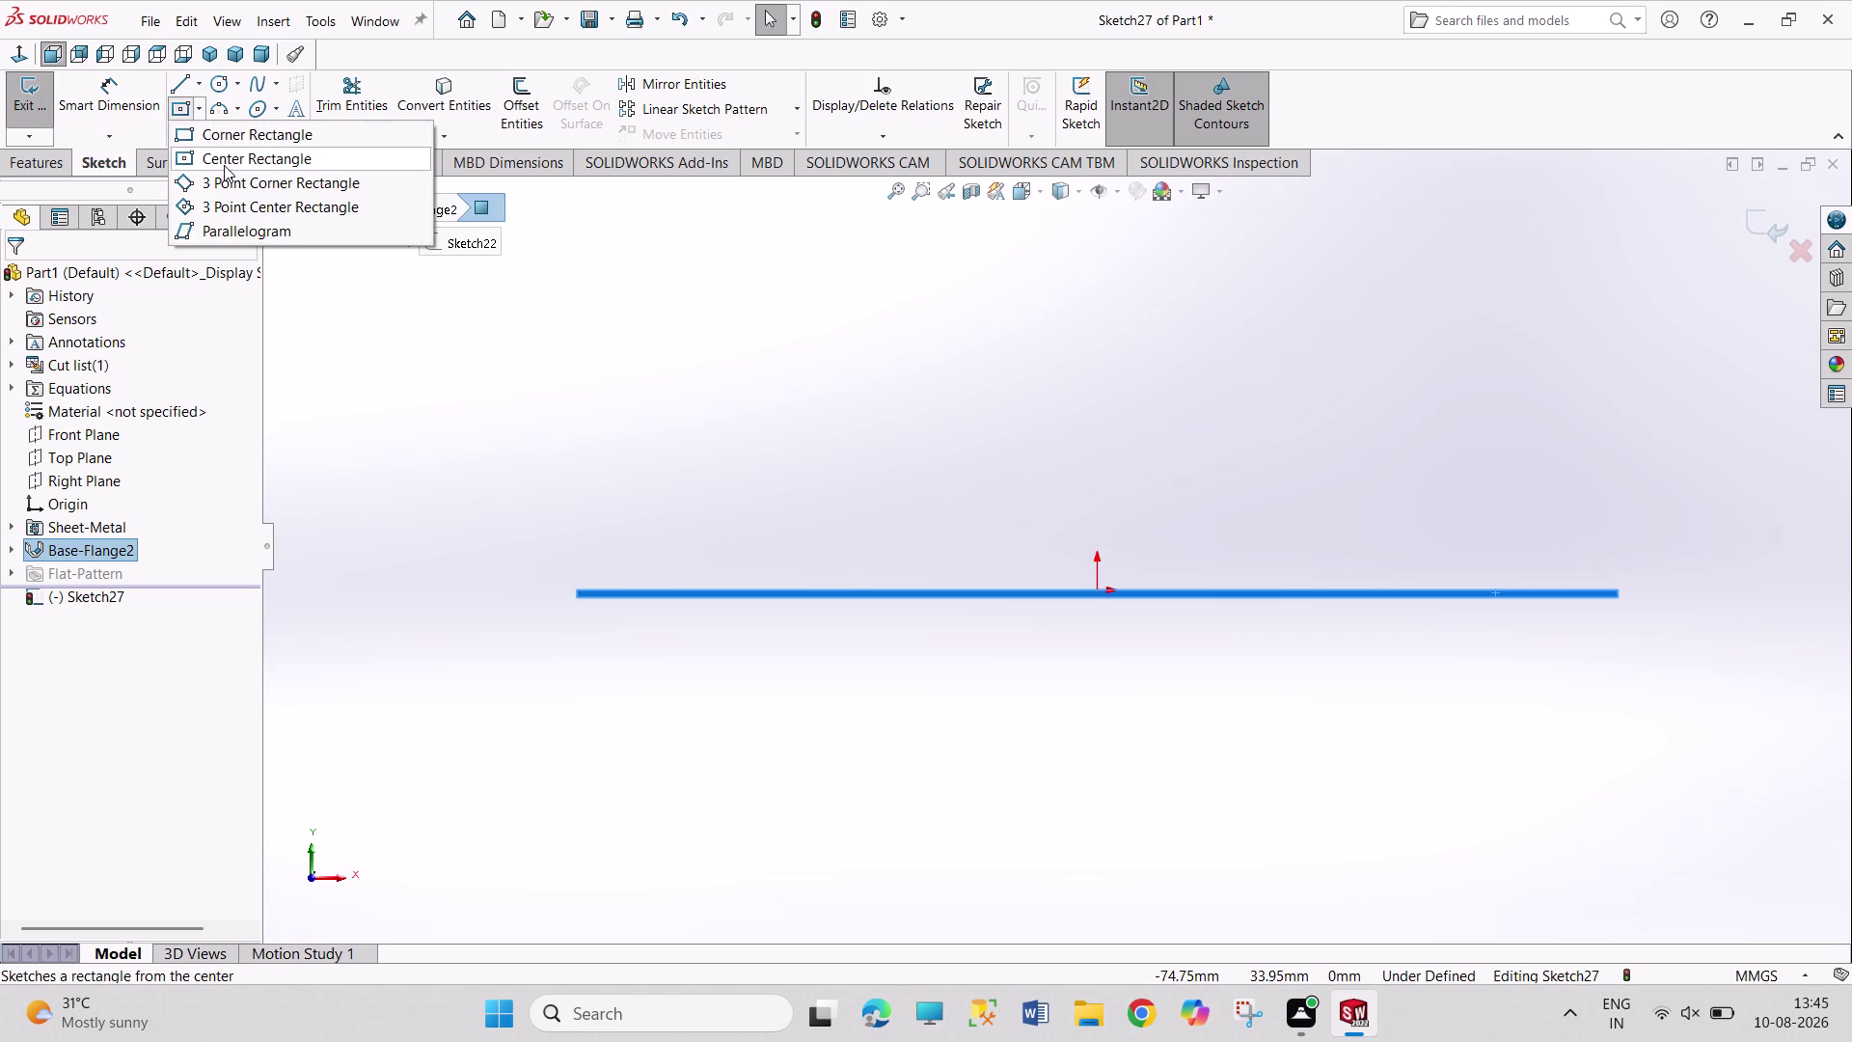
click(233, 139)
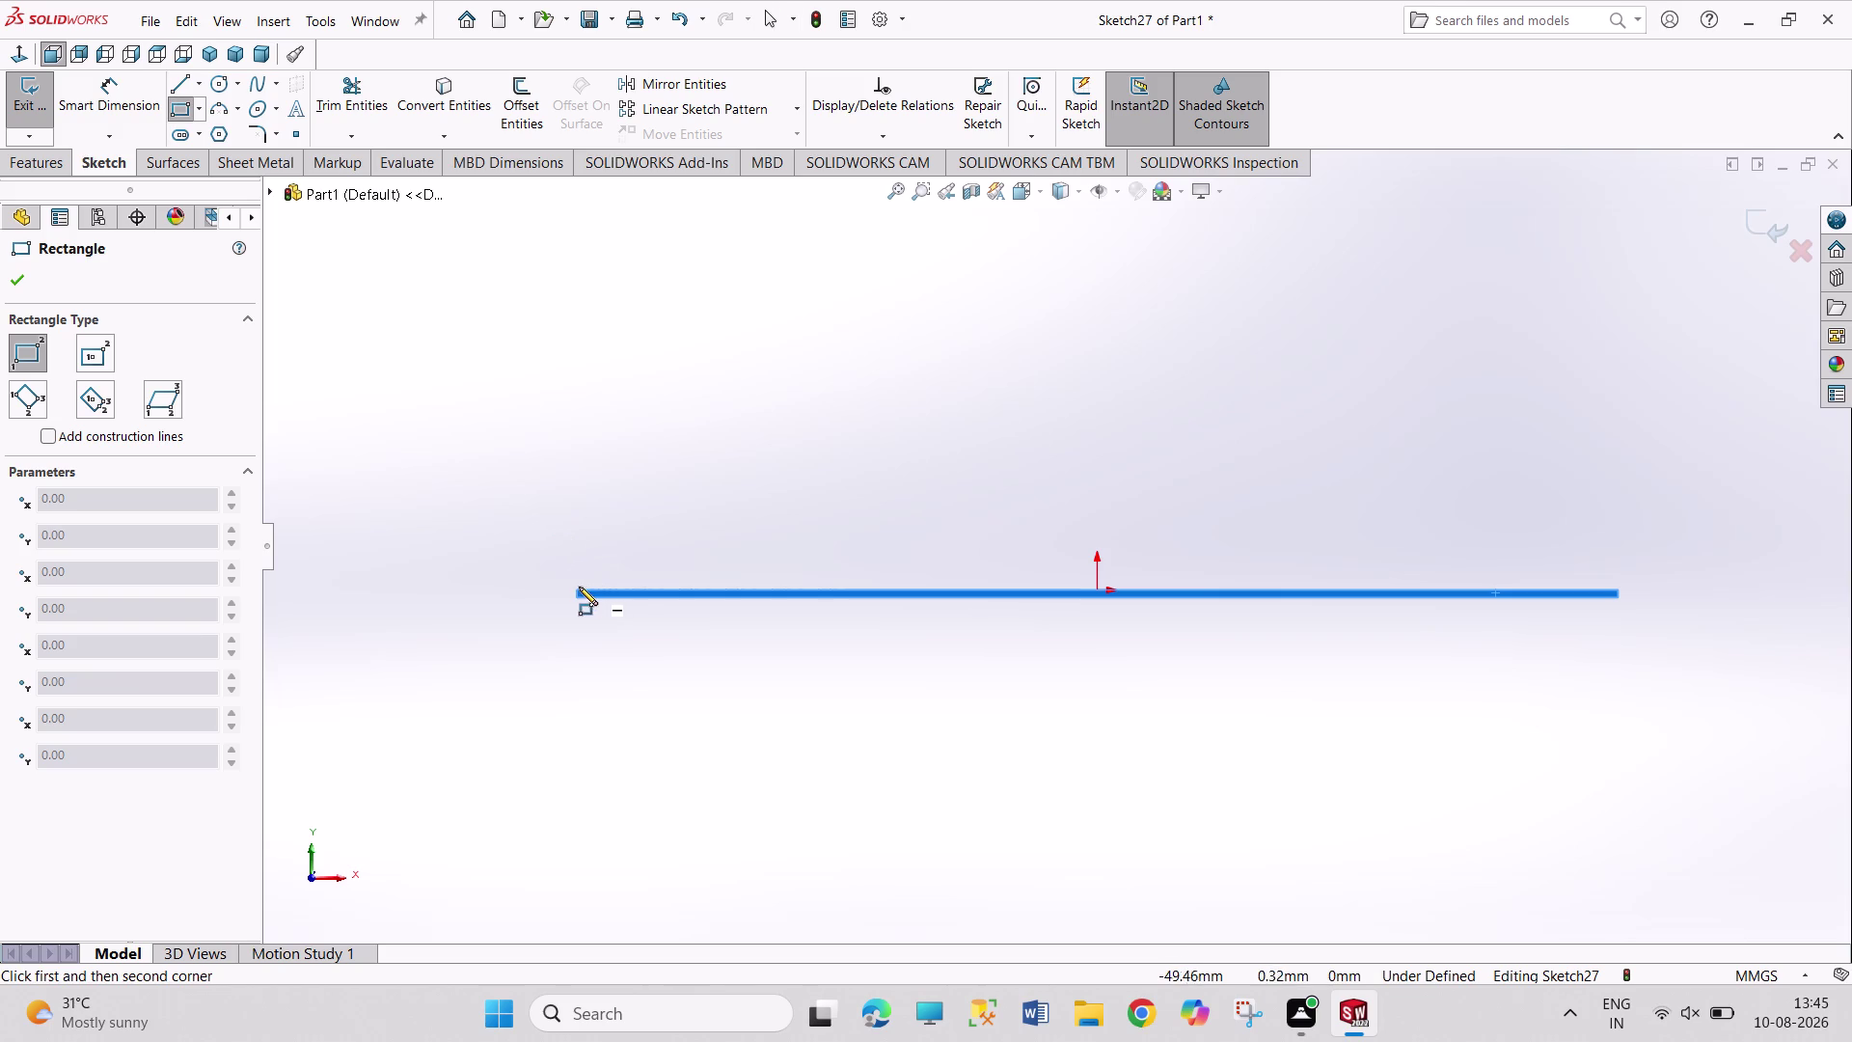
click(578, 591)
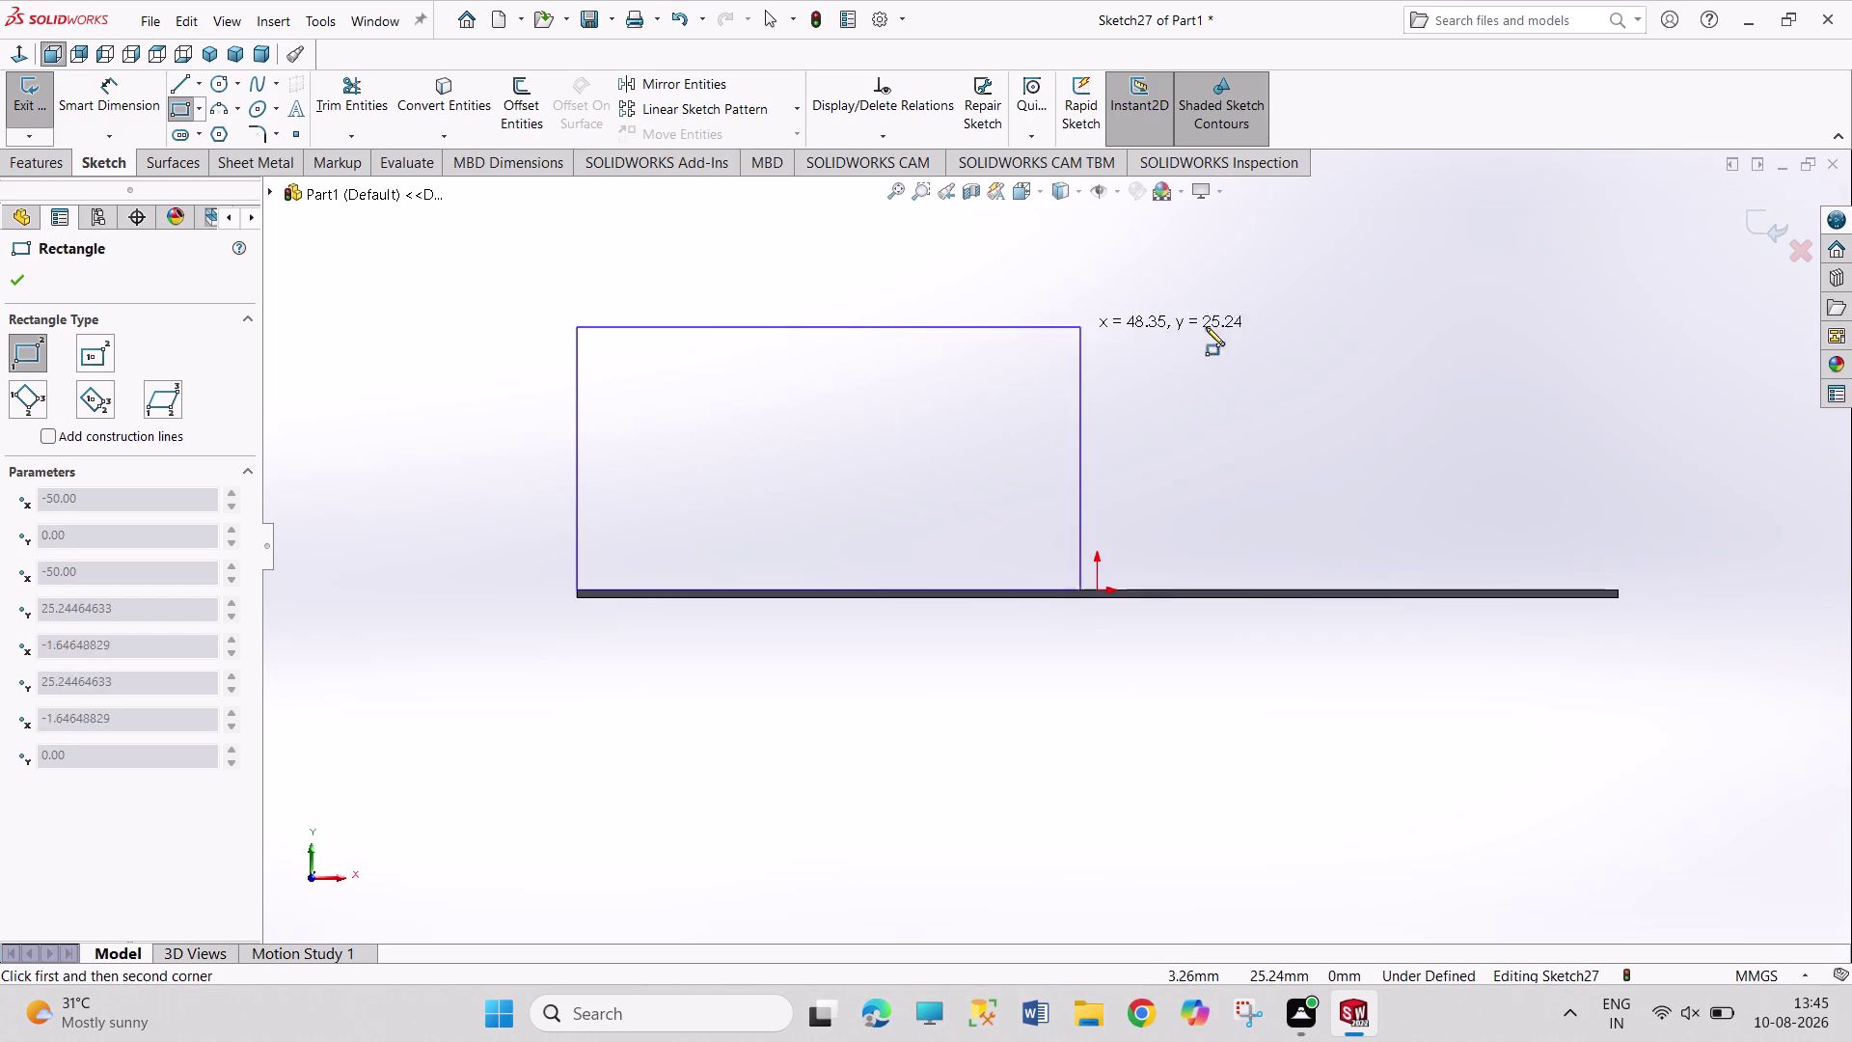
drag(1562, 264, 1574, 283)
Dimension the rectangle's height and width to 100 mm each.
right_drag(1605, 726, 1592, 555)
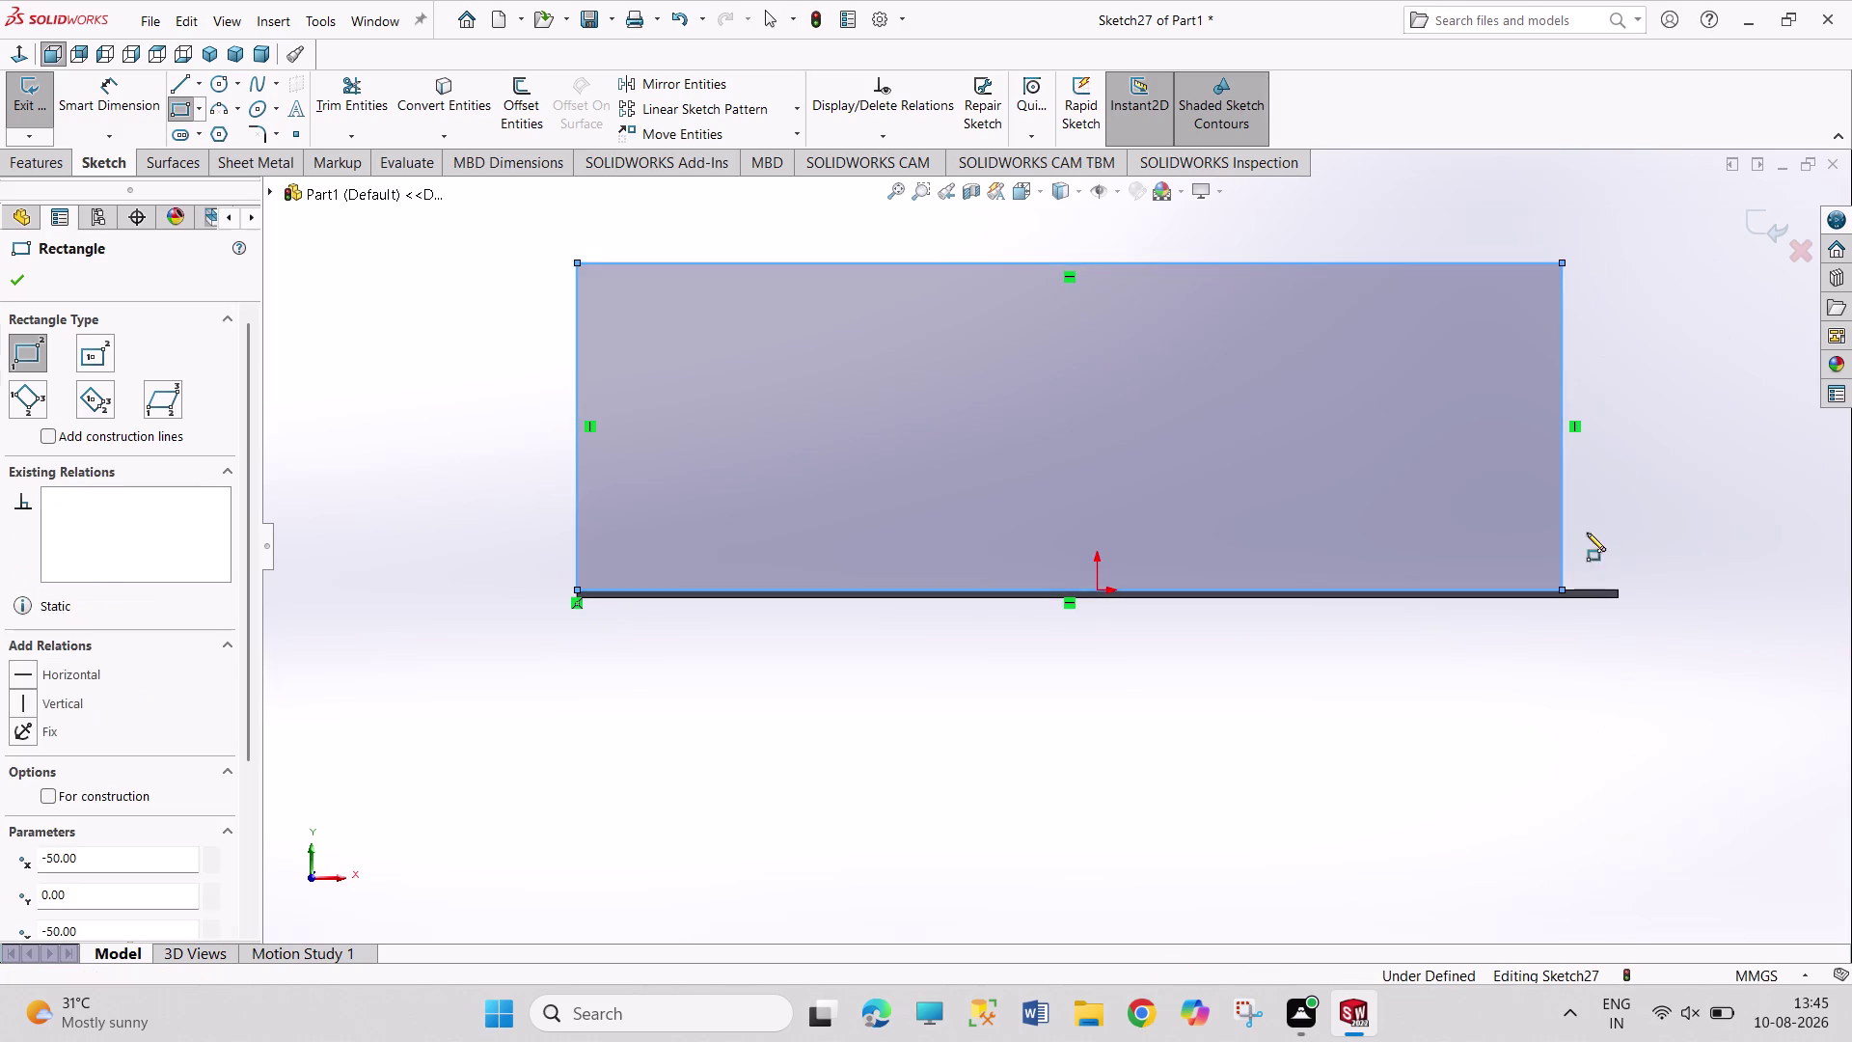
right_drag(1593, 554, 1585, 522)
drag(1562, 519, 1576, 517)
click(1636, 505)
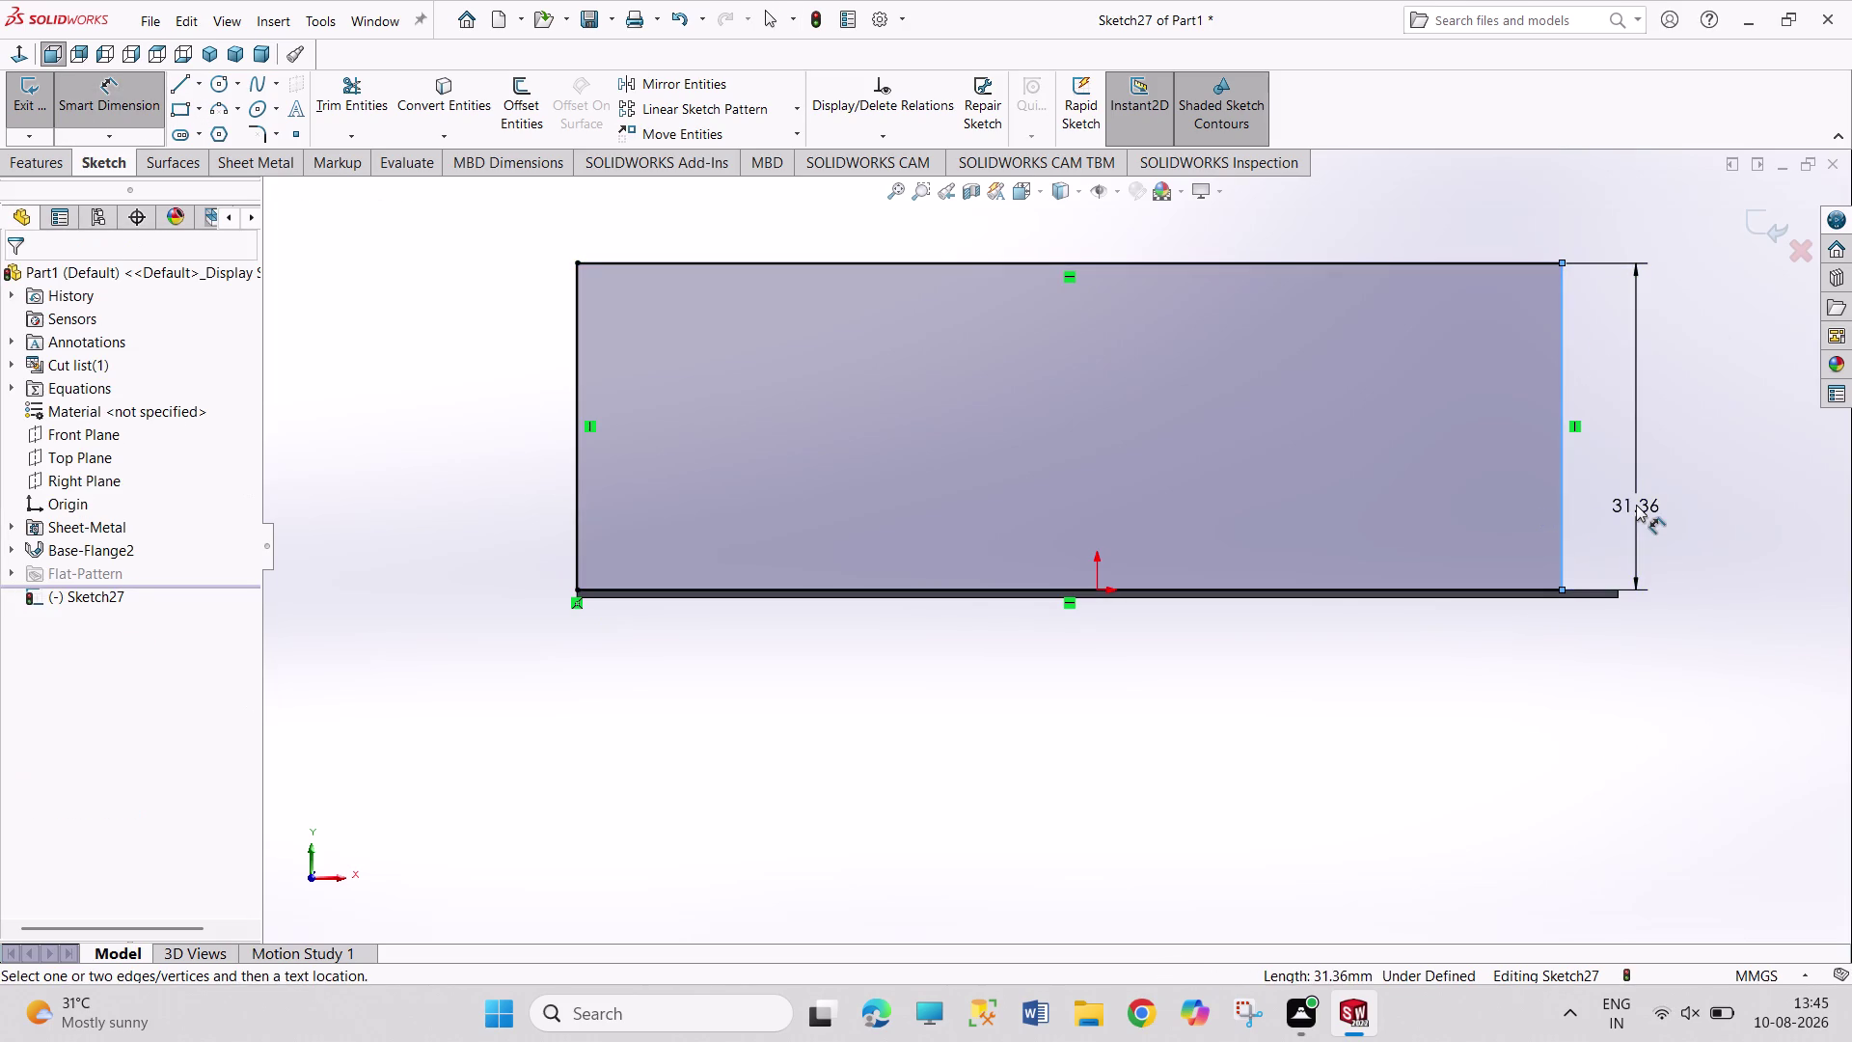
text(100)
key(Return)
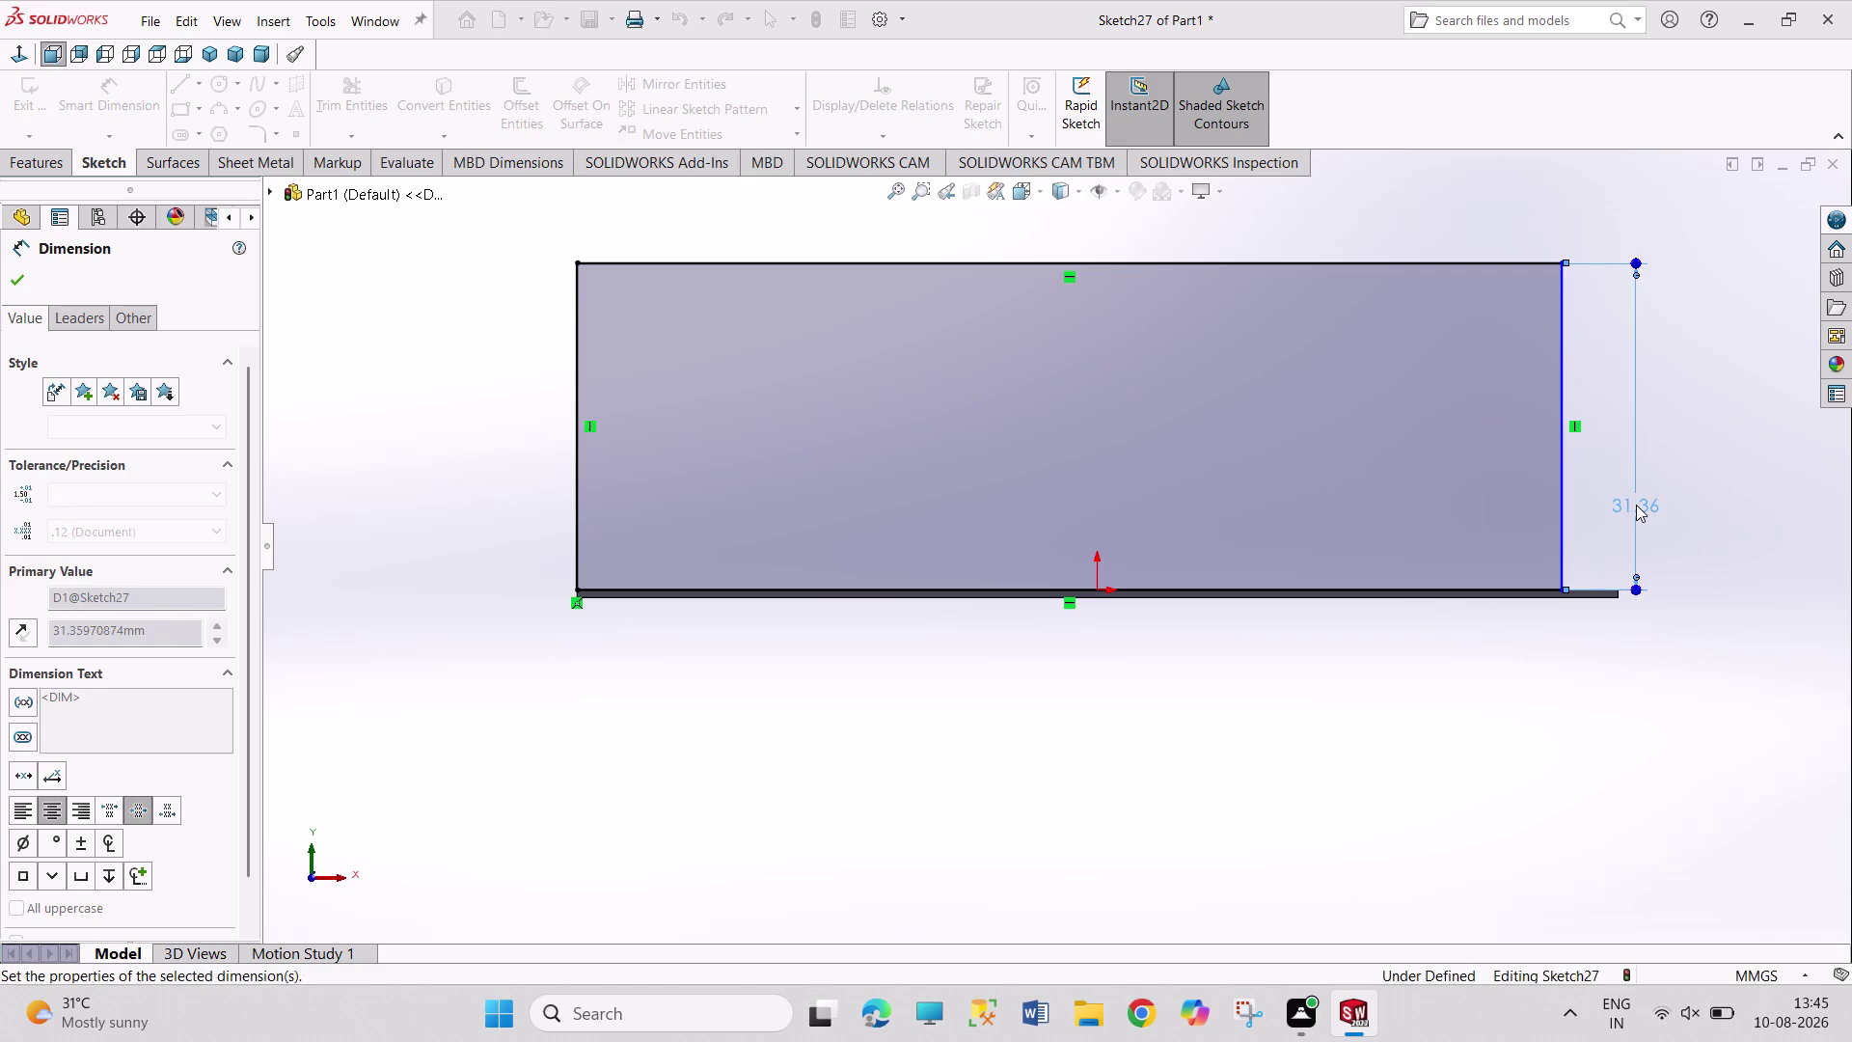
click(1465, 589)
click(1474, 706)
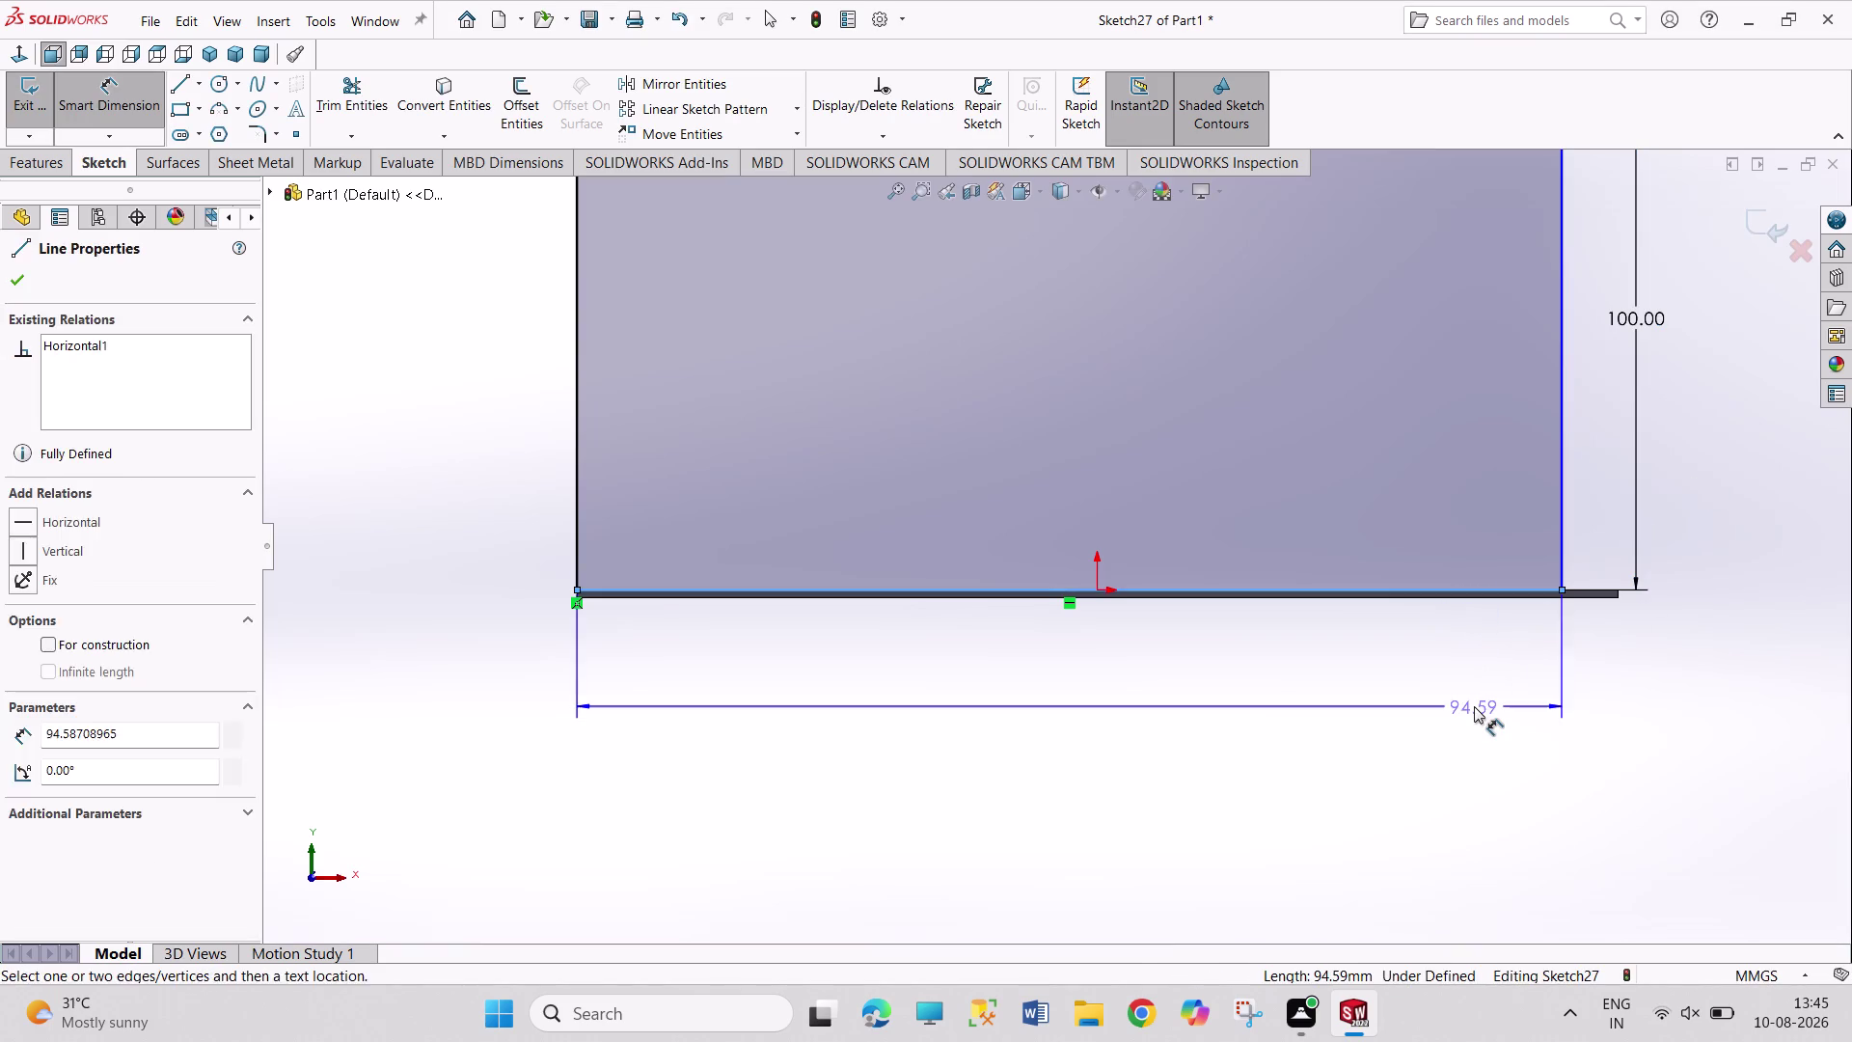
text(100)
key(Return)
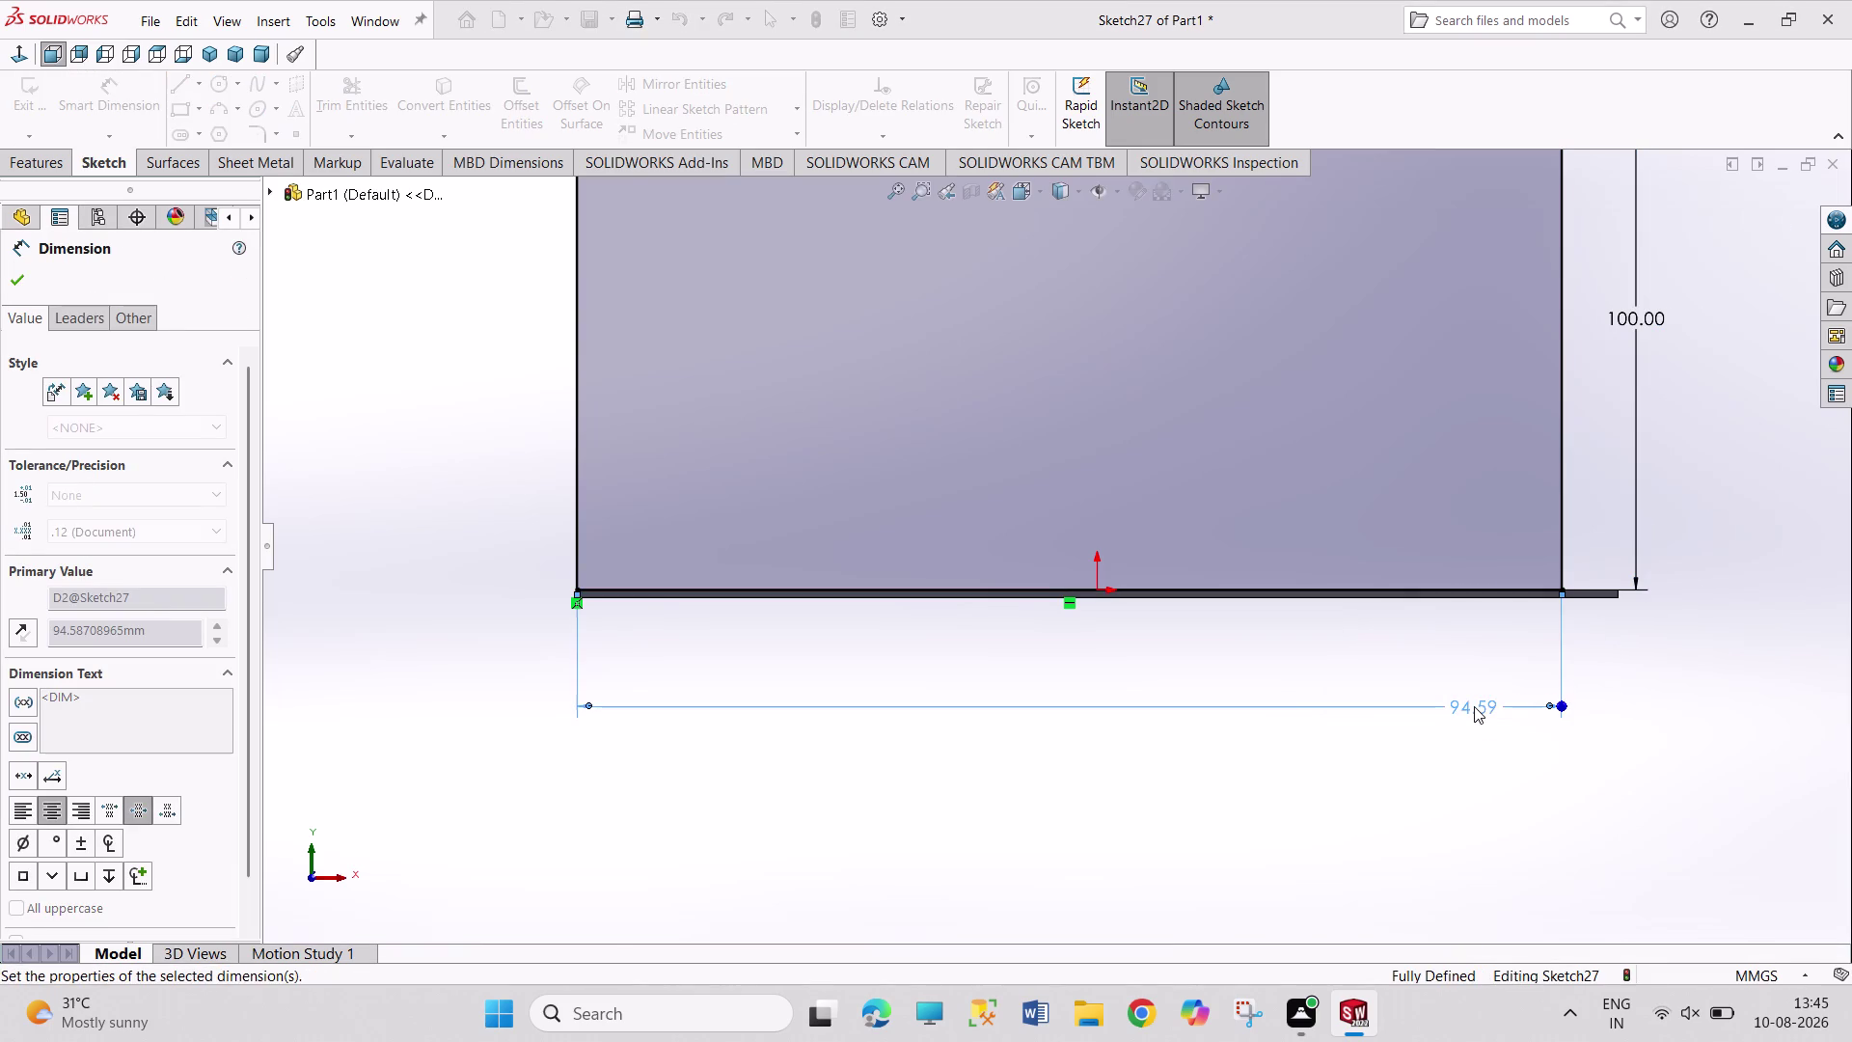
right_click(1398, 760)
click(1423, 820)
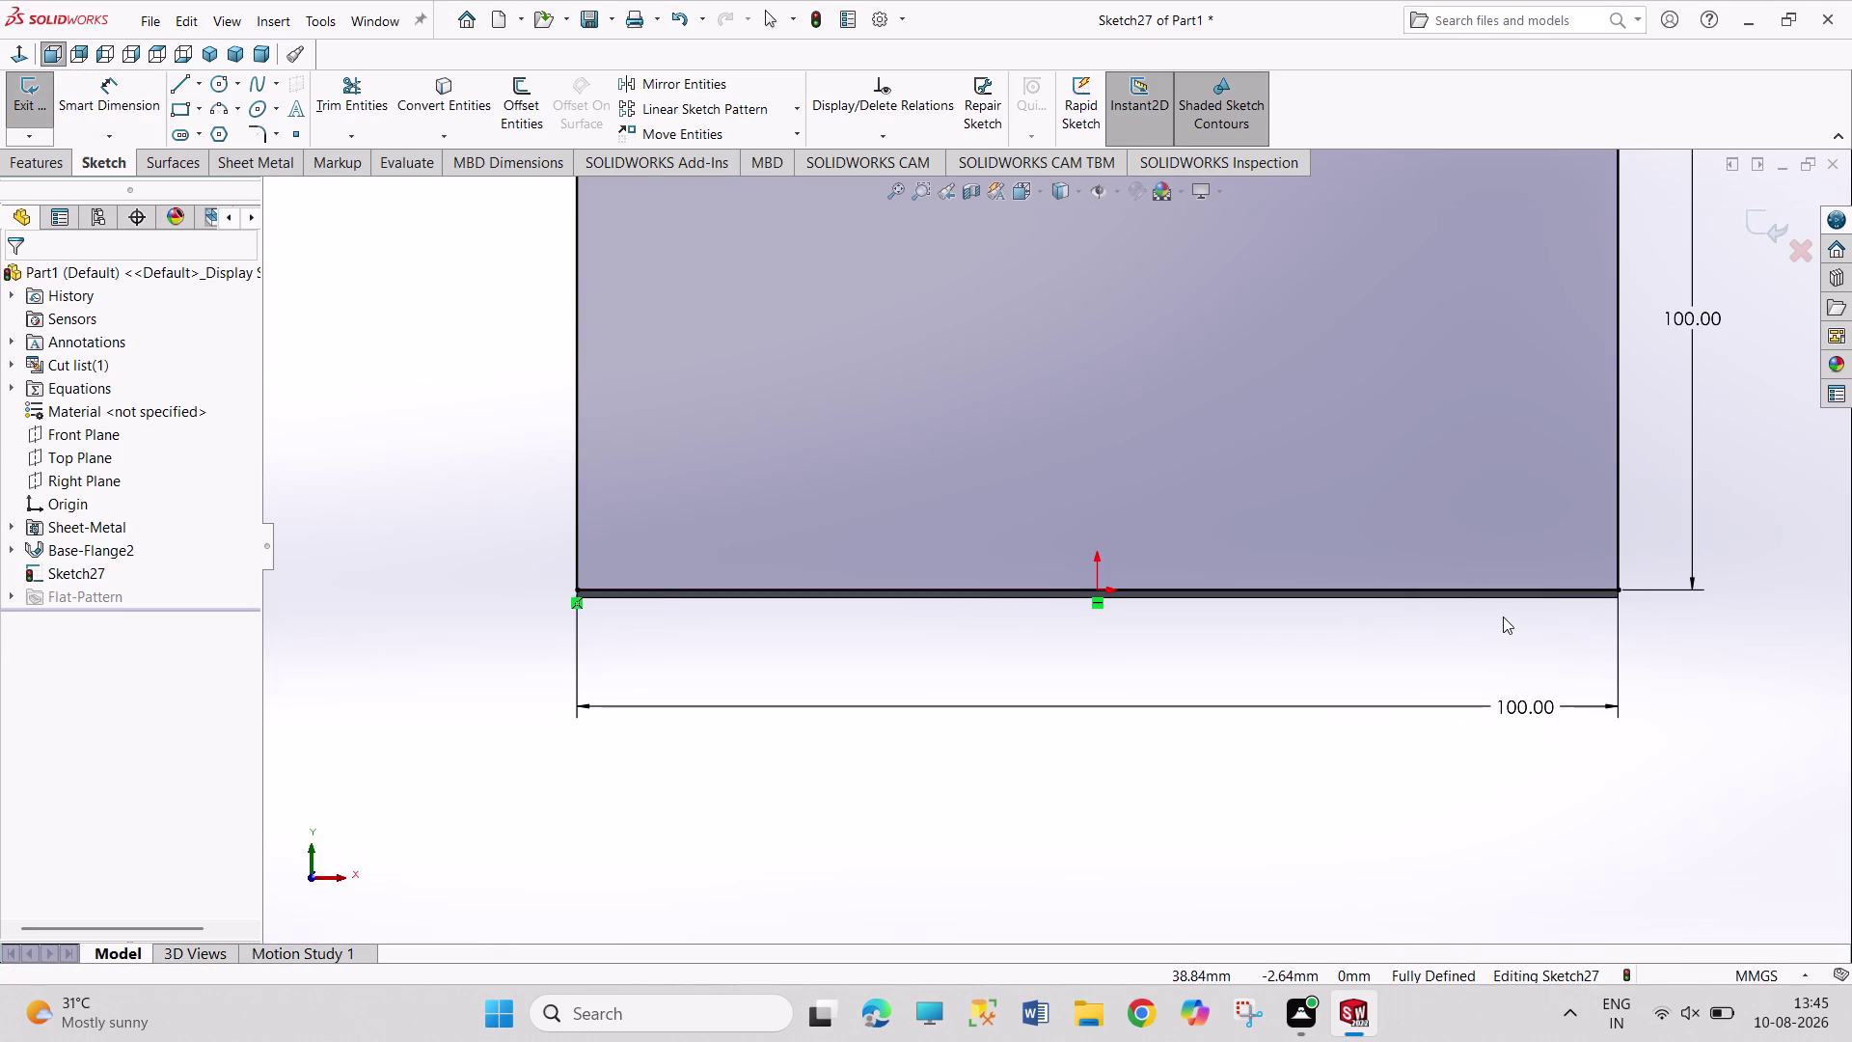
Orbit to check the 100 × 100 profile in 3D and exit the sketch.
scroll(up, 3)
middle_drag(1500, 386, 1284, 516)
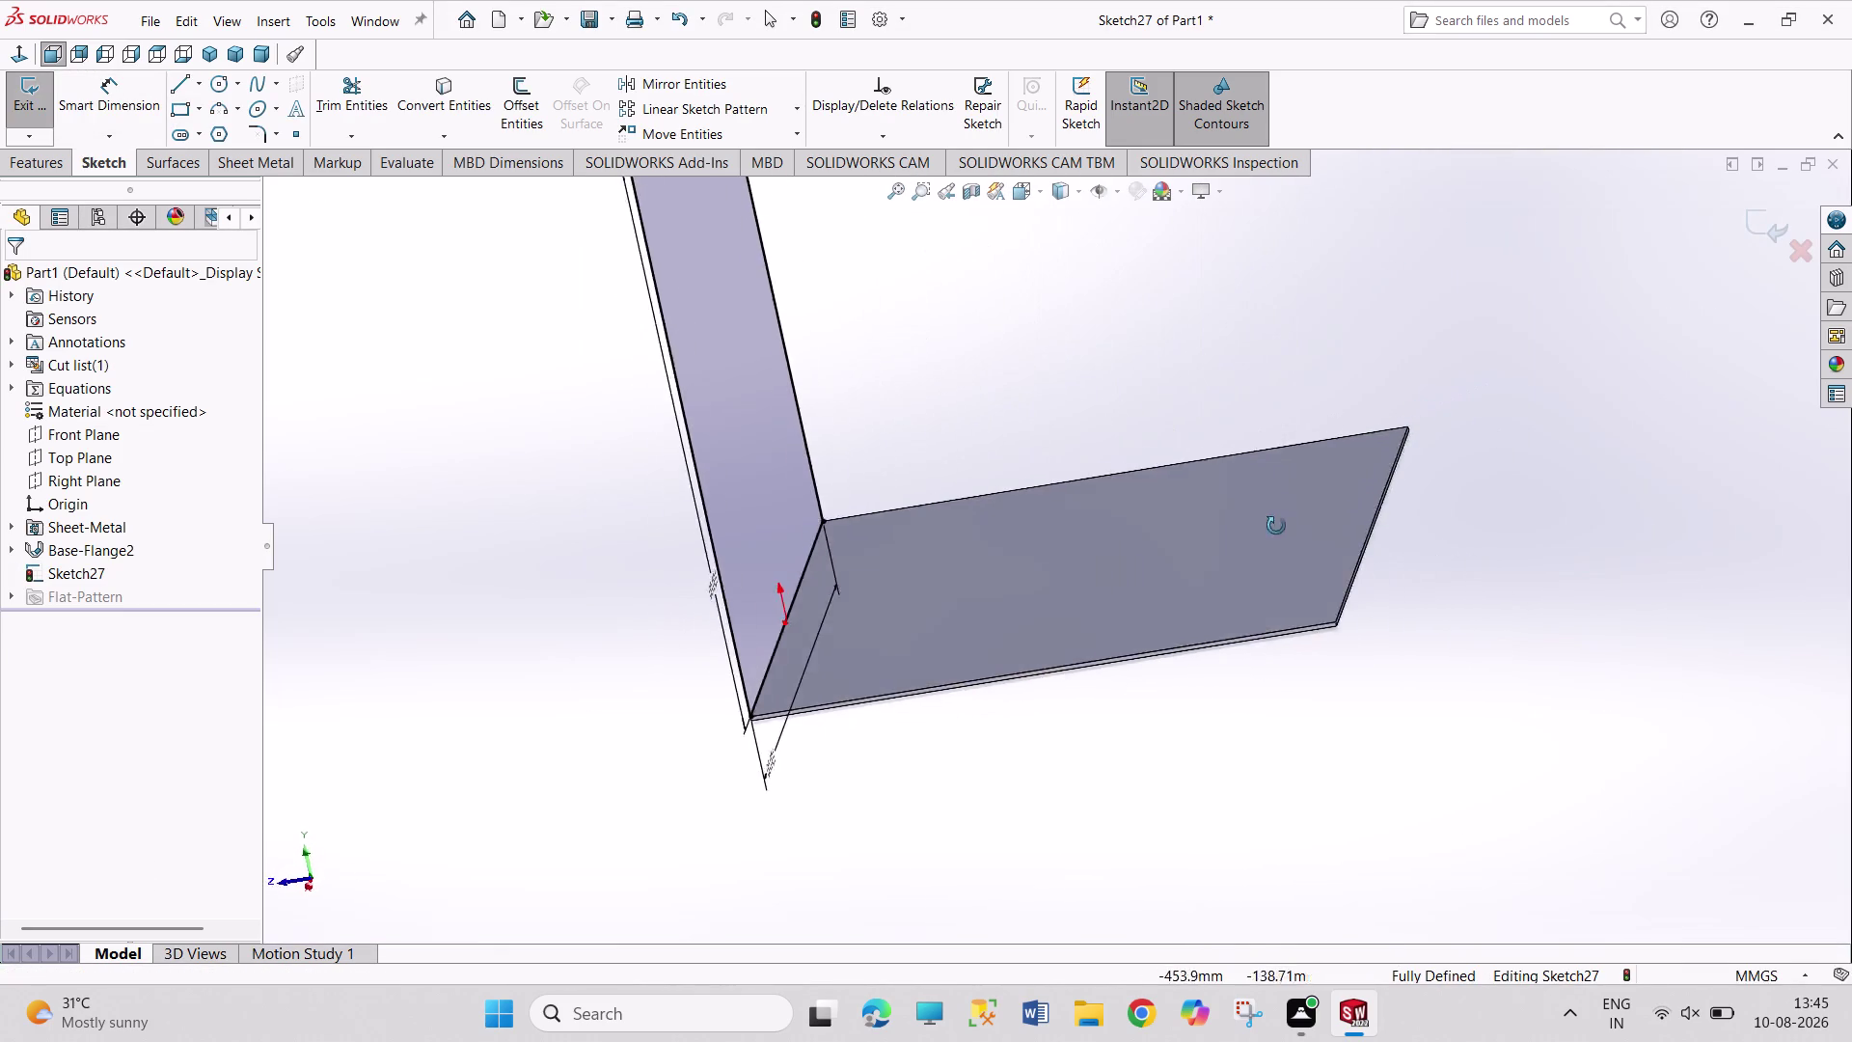
middle_drag(1284, 516, 1258, 551)
scroll(up, 3)
scroll(down, 3)
scroll(down, 3)
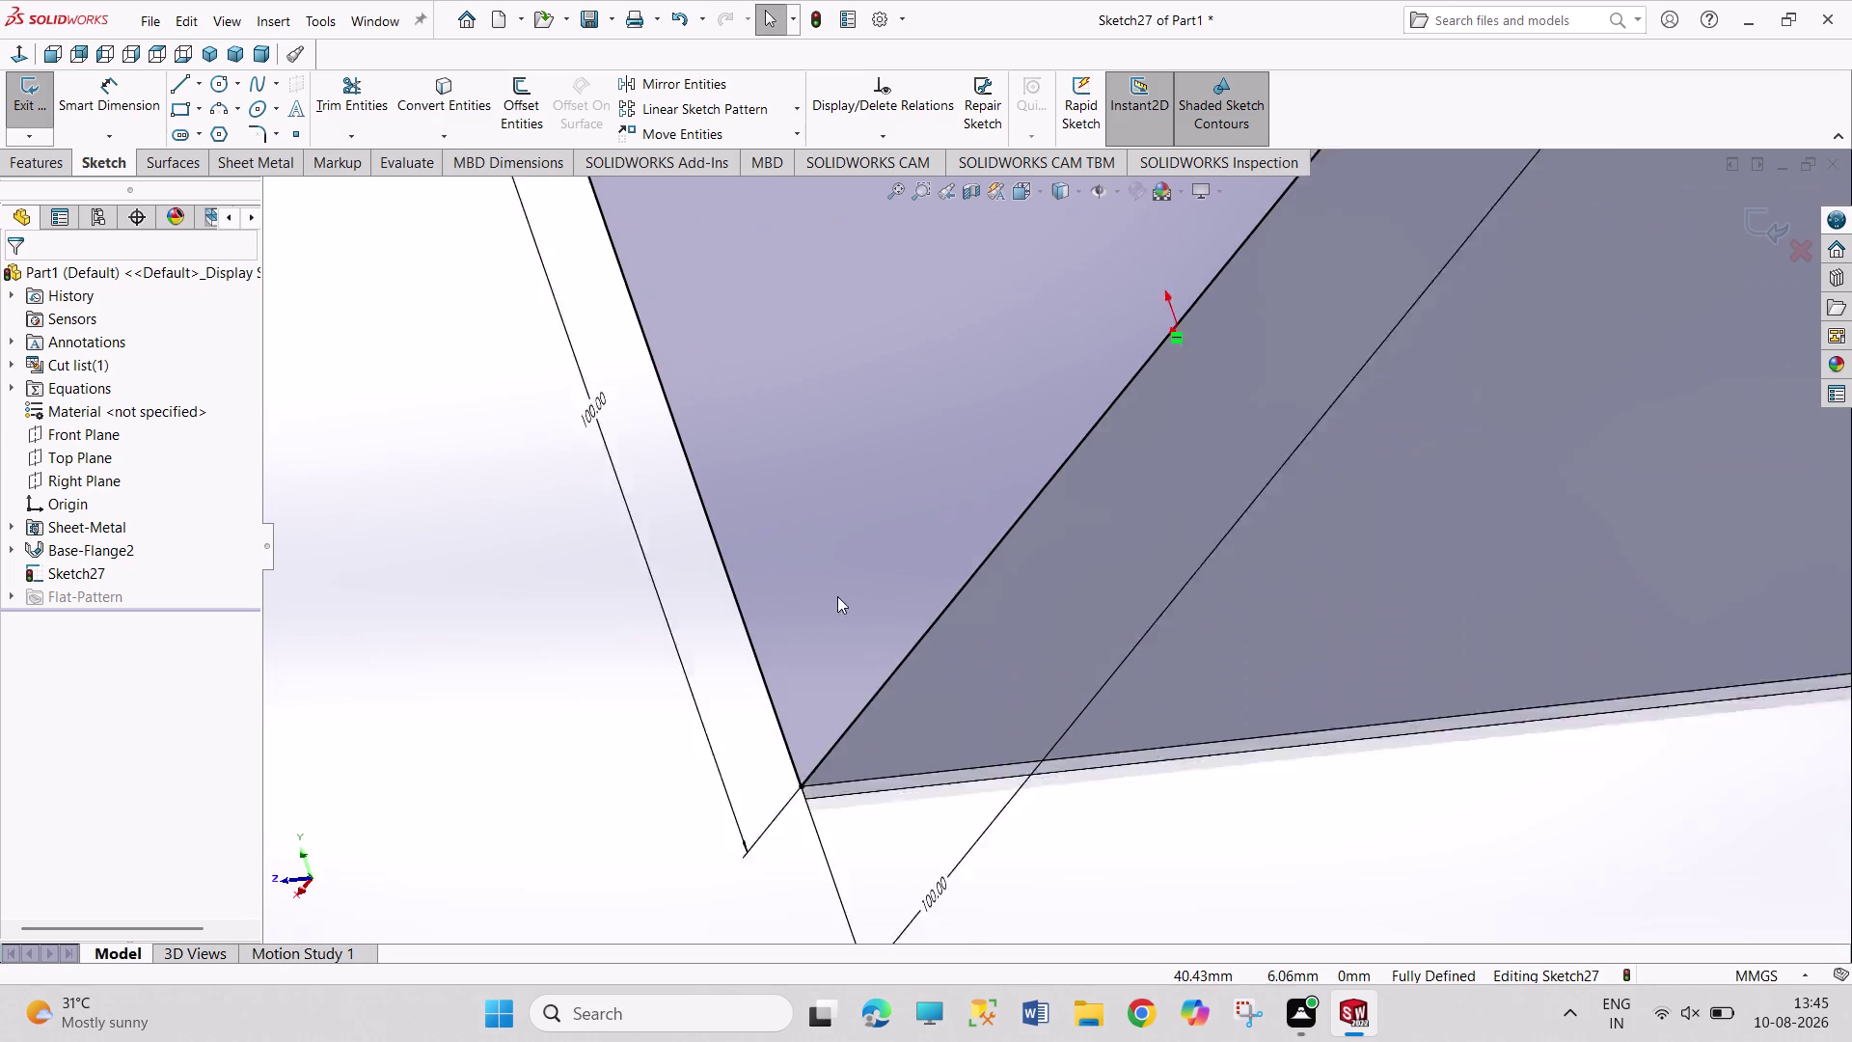
scroll(down, 3)
scroll(up, 3)
scroll(down, 3)
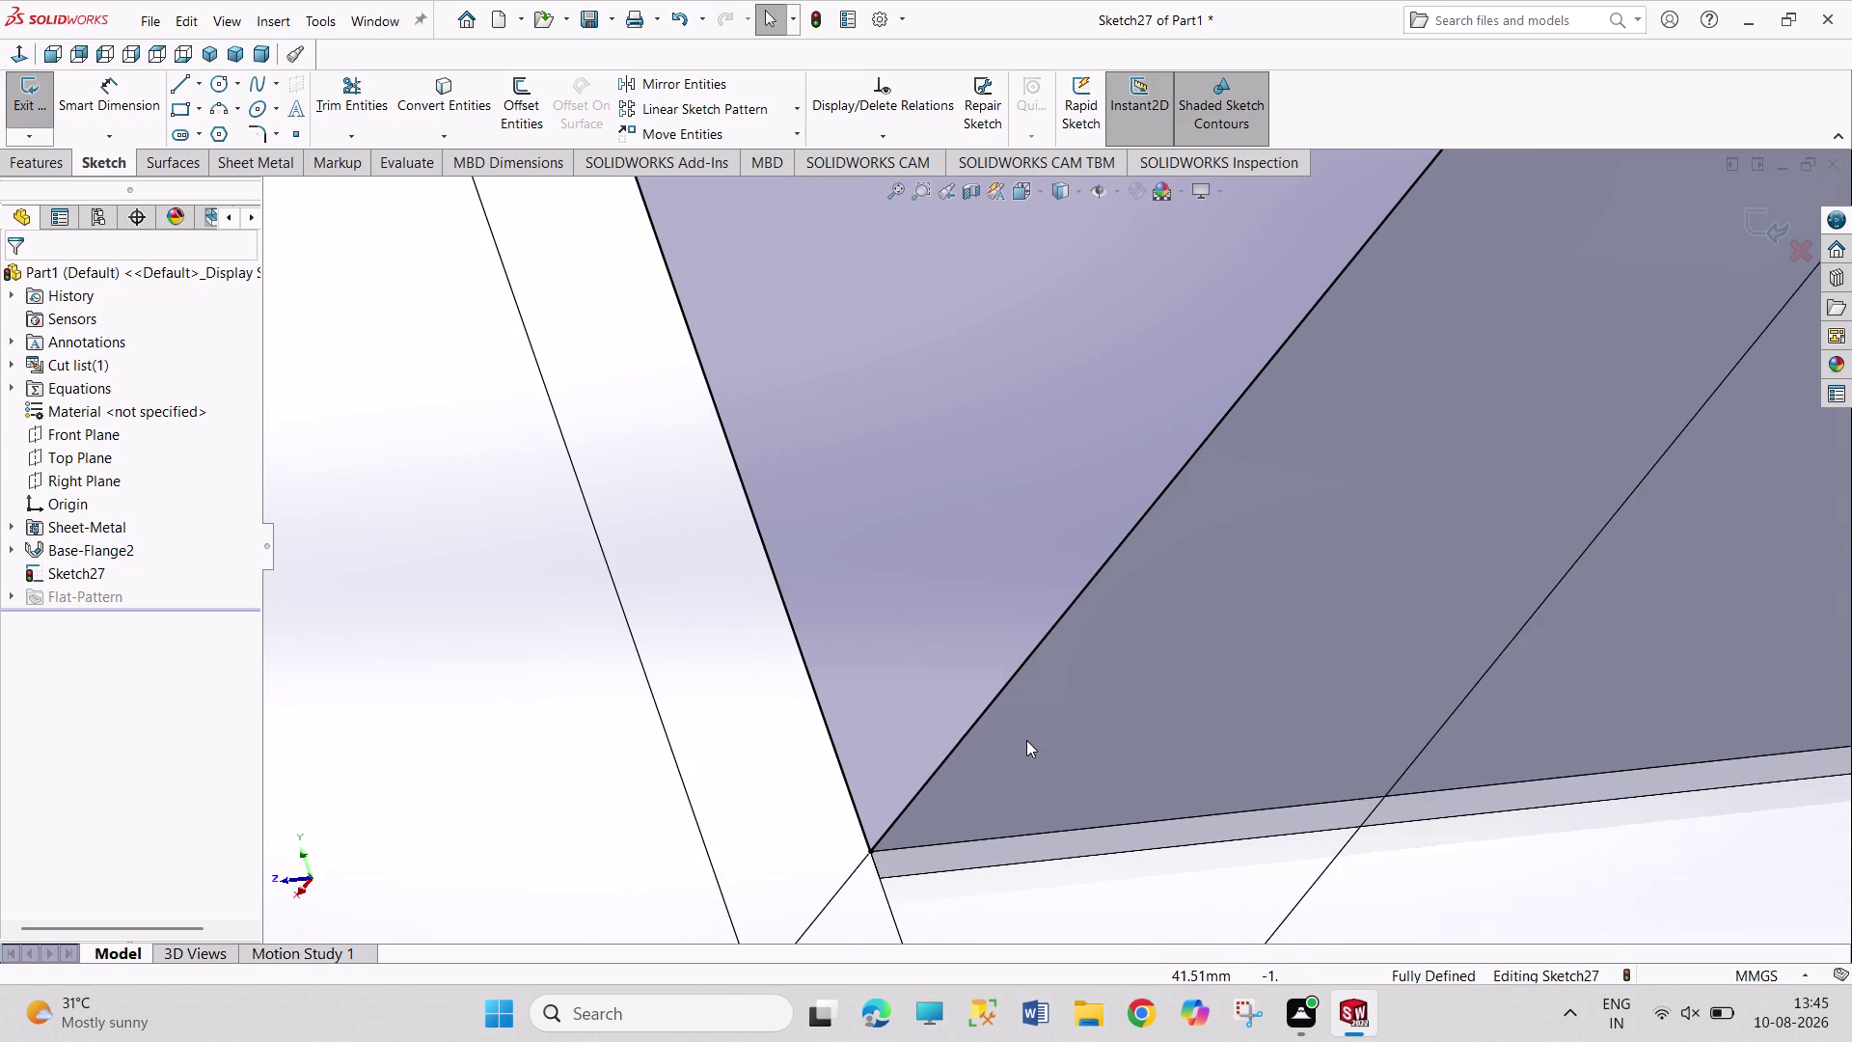
click(24, 88)
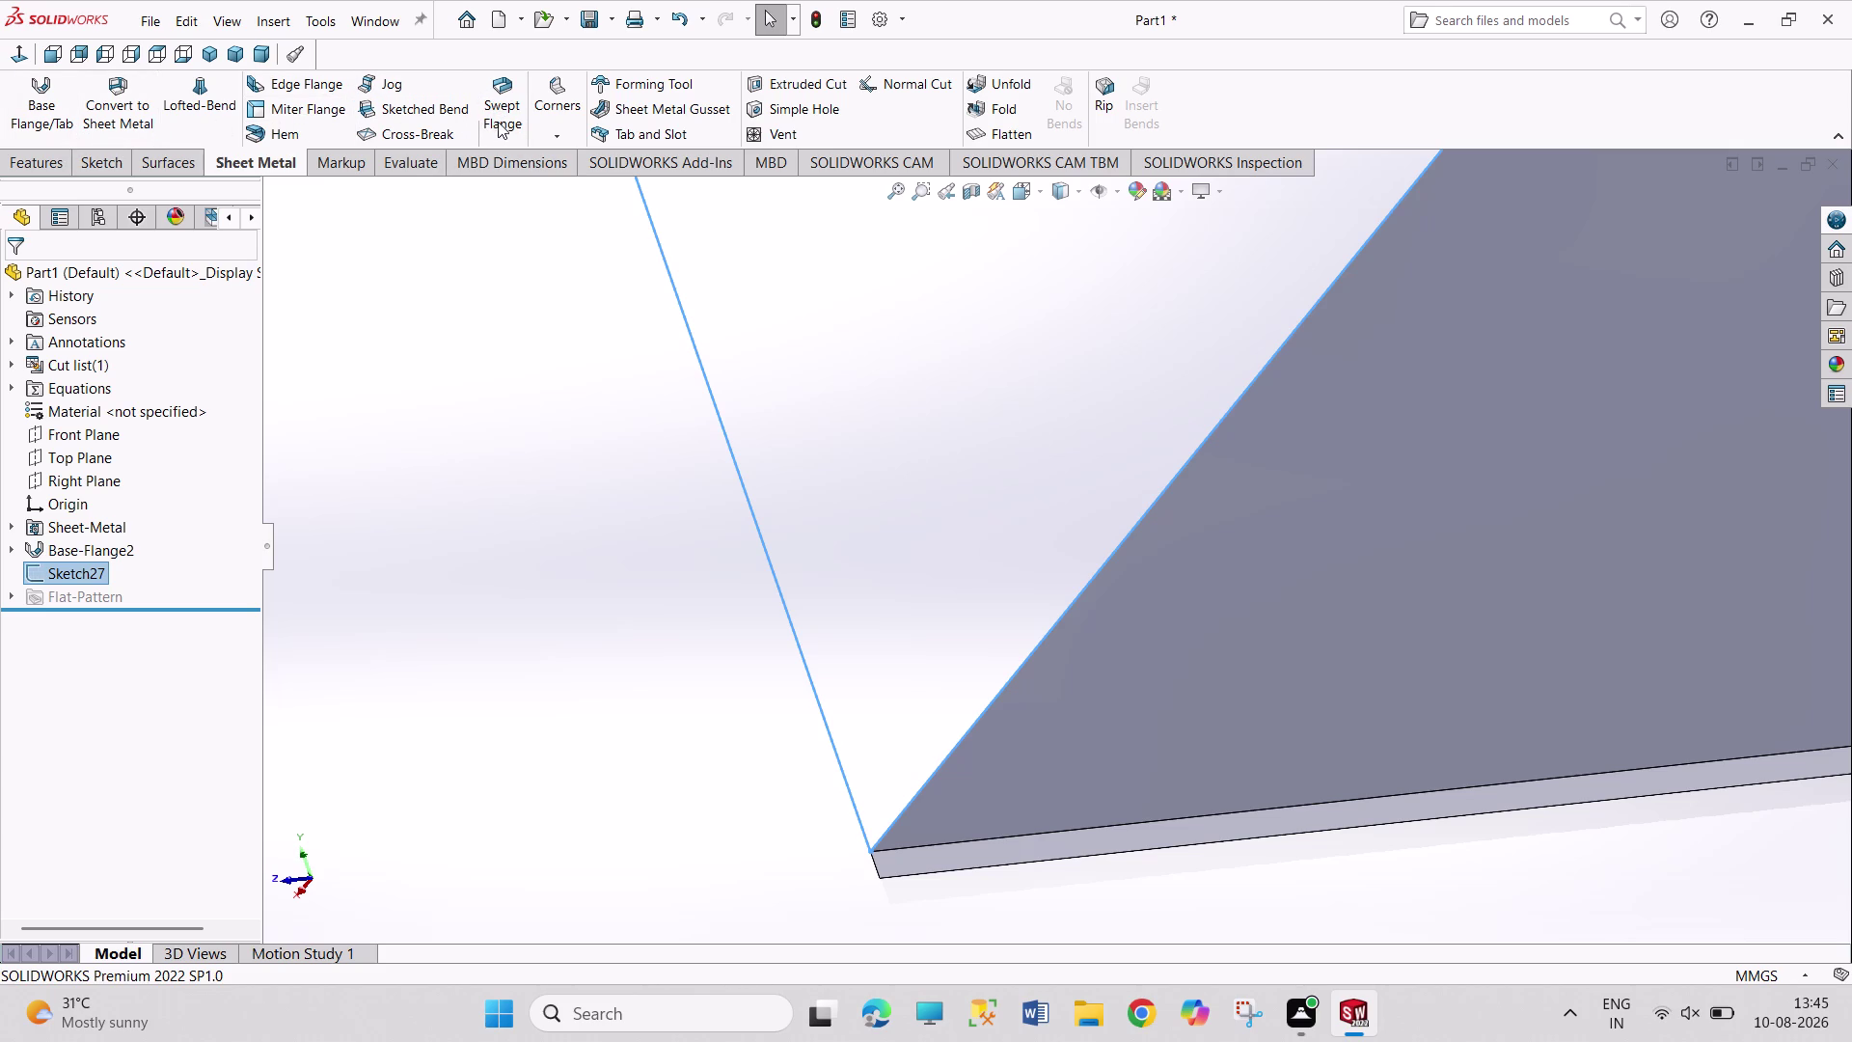
click(563, 129)
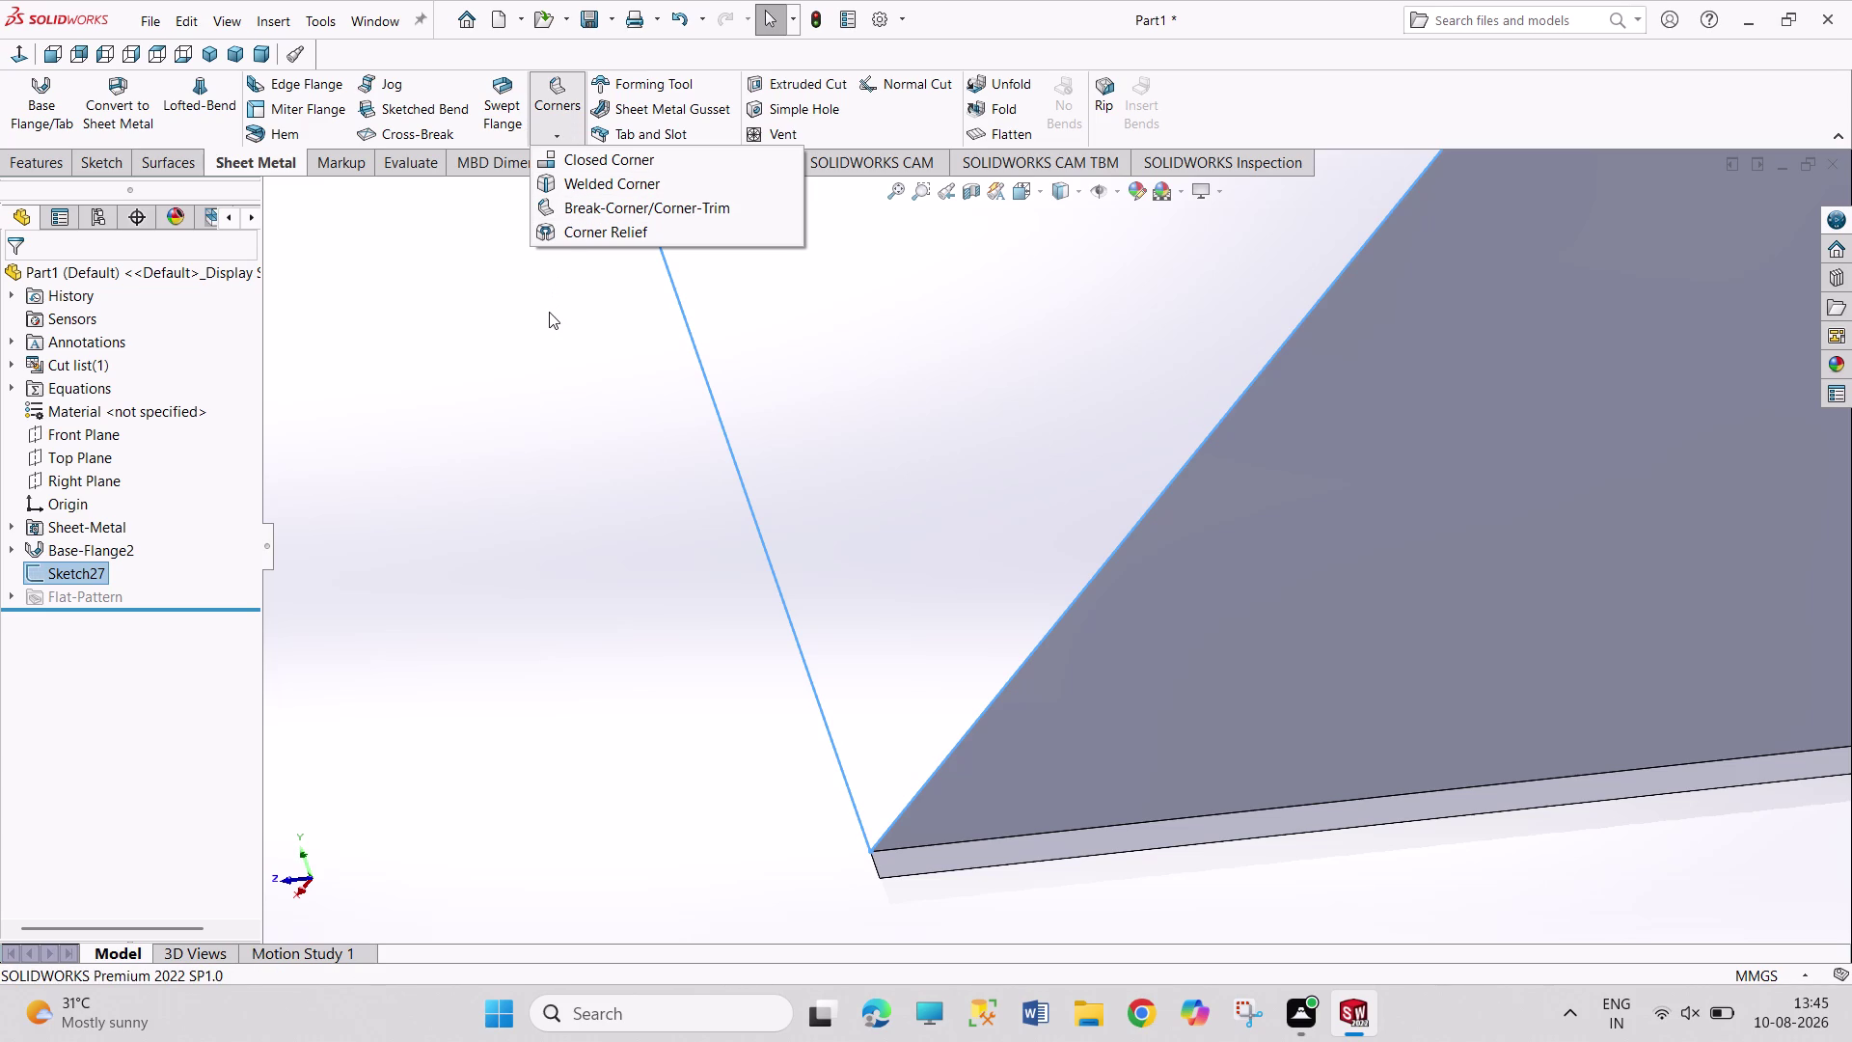
click(639, 139)
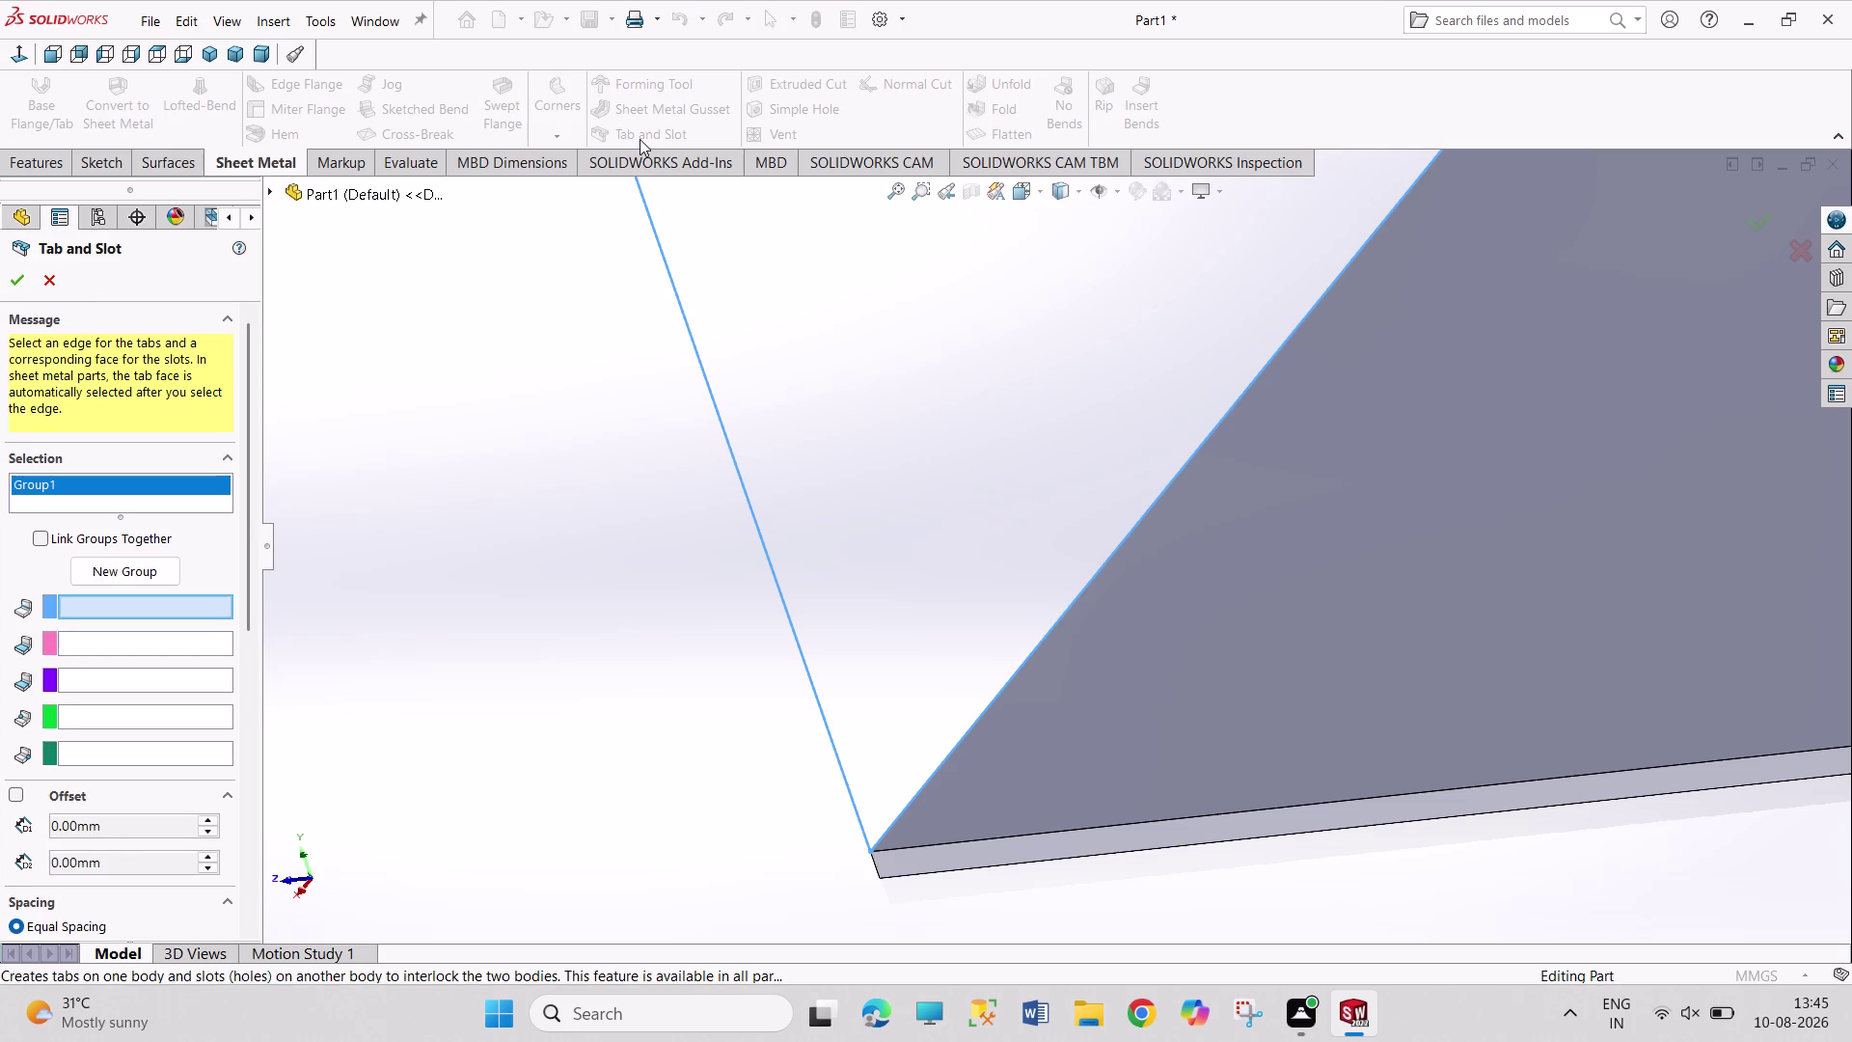
click(40, 290)
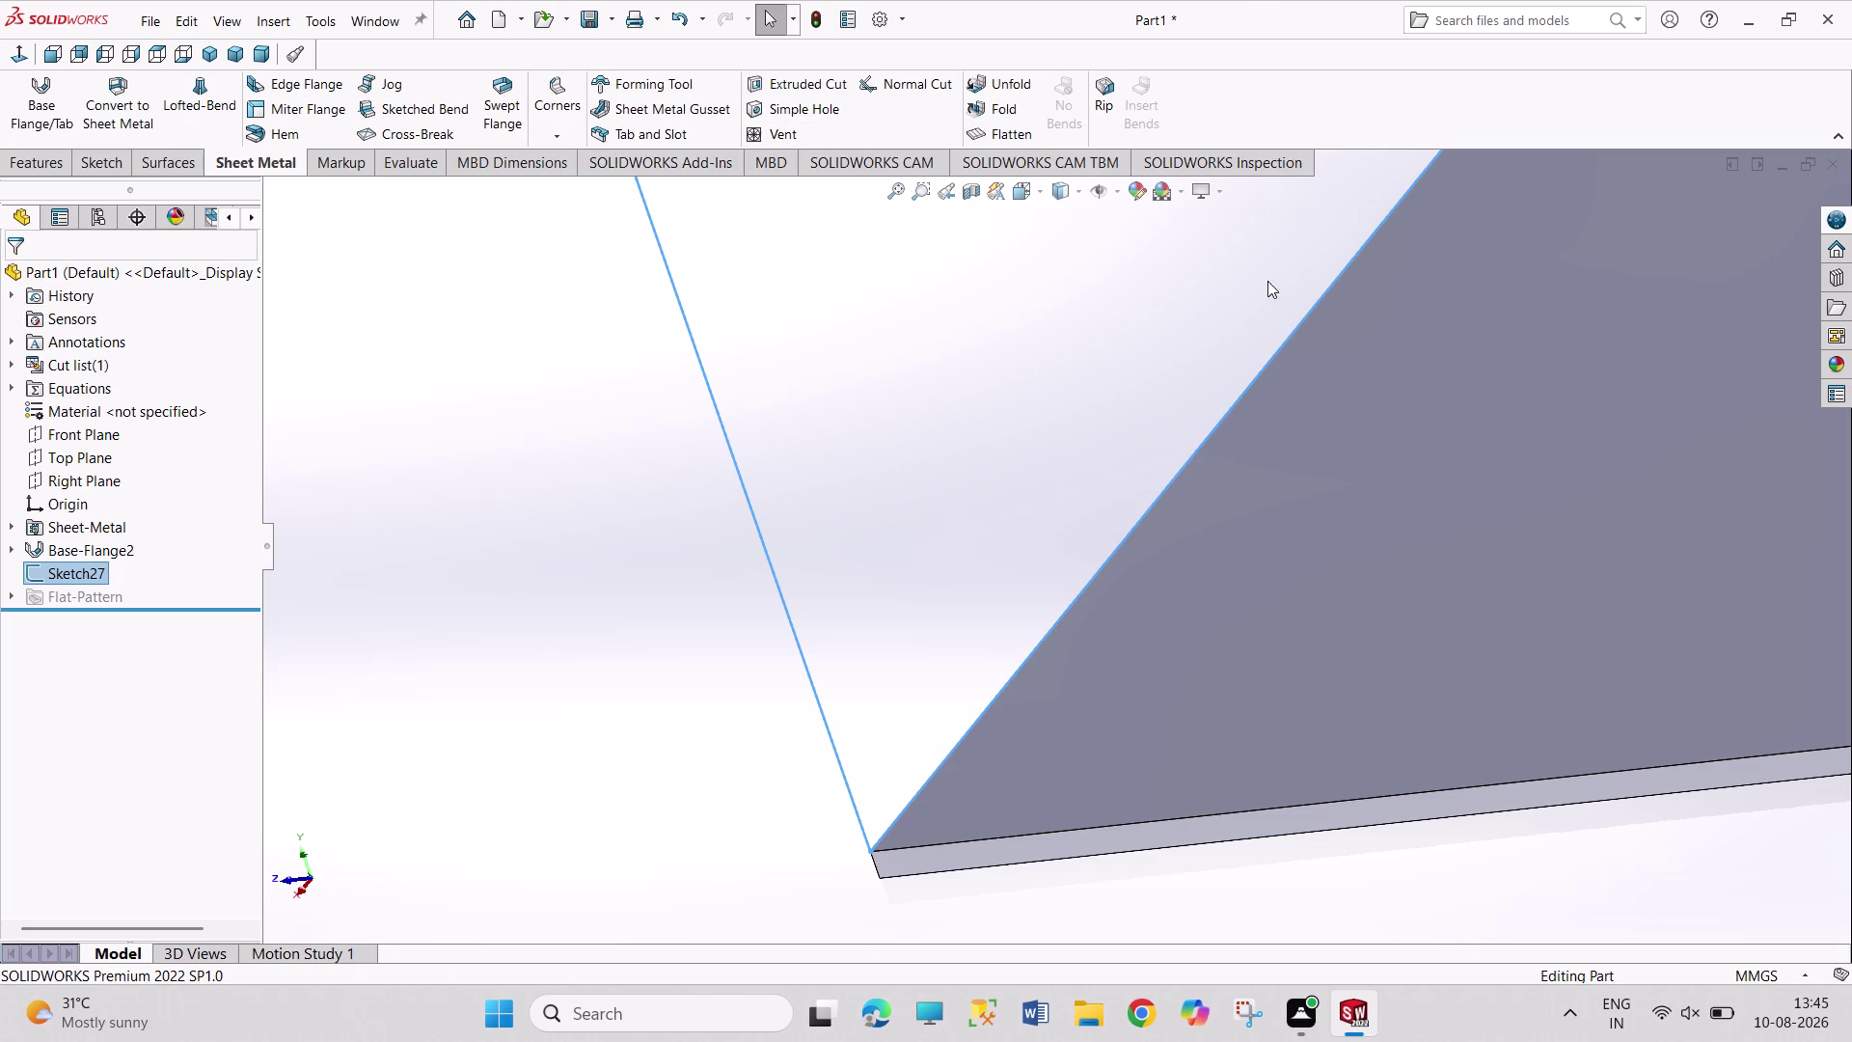
key(ctrl+z)
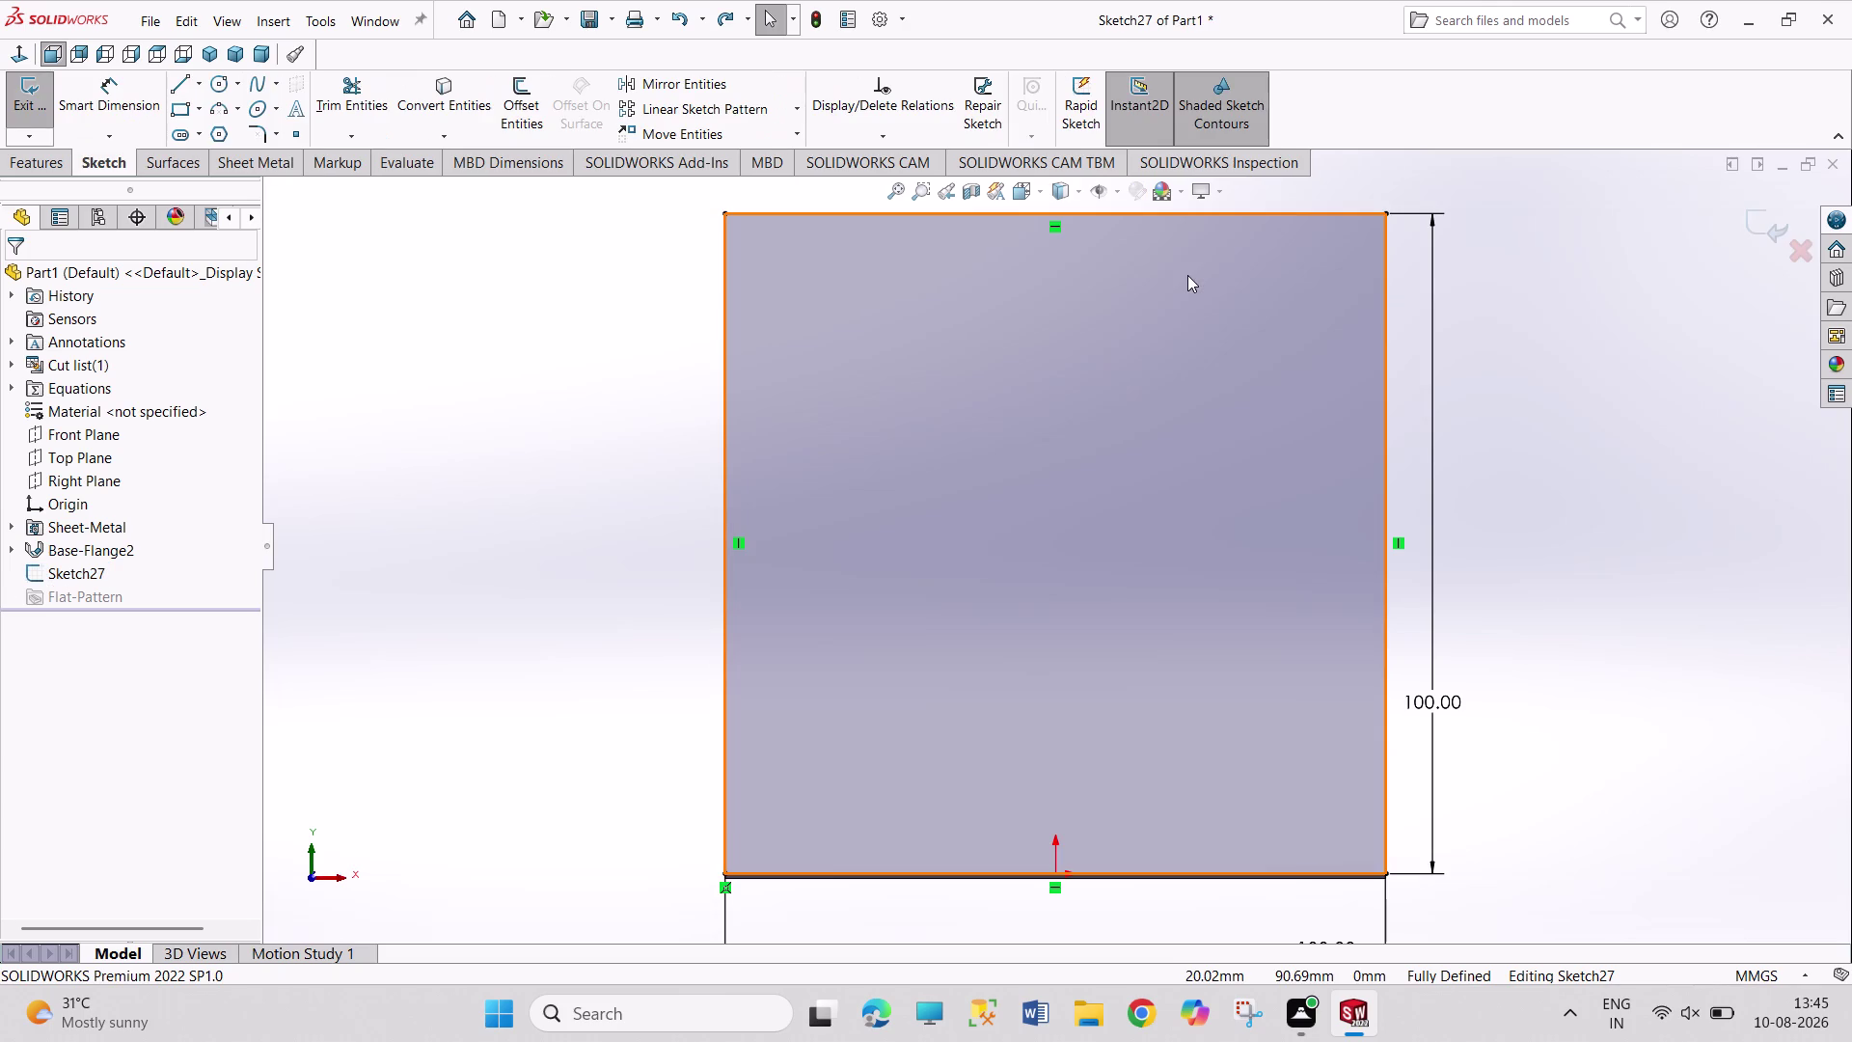
Undo back through Sketch27 while viewing from front and top.
key(ctrl+z)
key(ctrl+z)
key(ctrl+z)
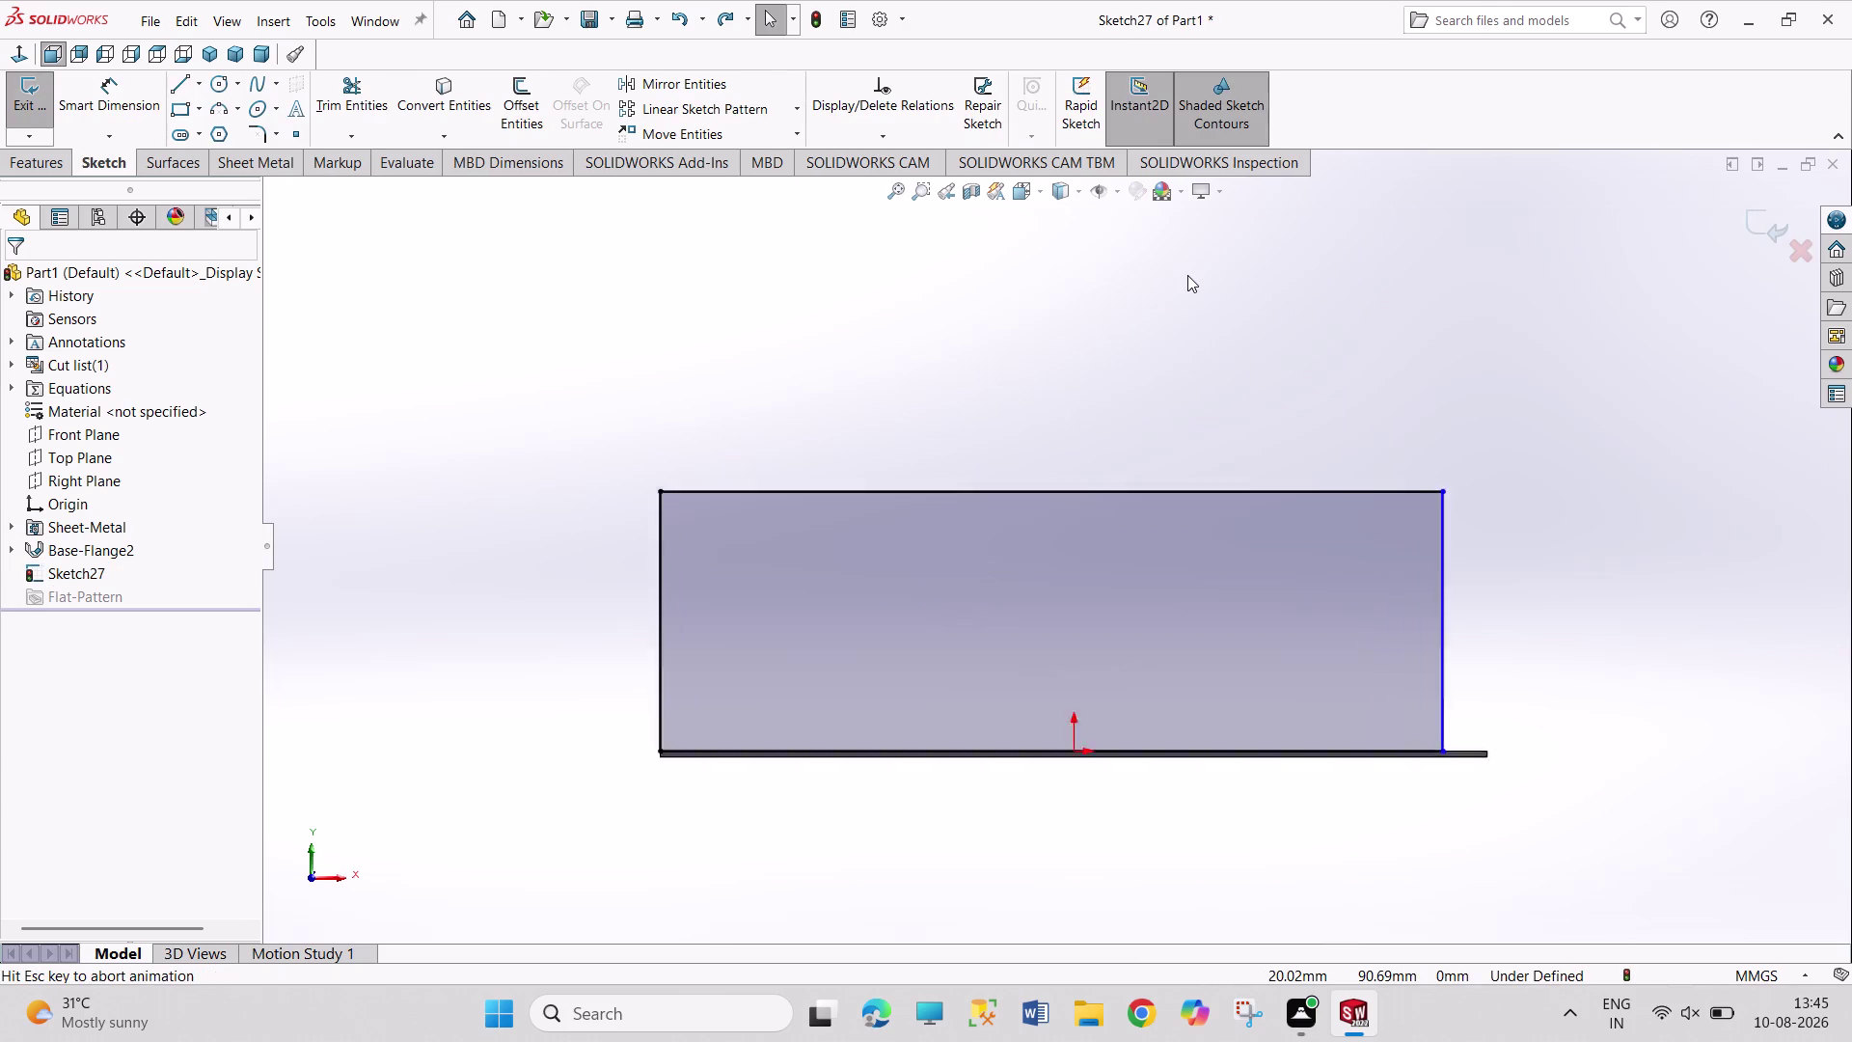
key(ctrl+z)
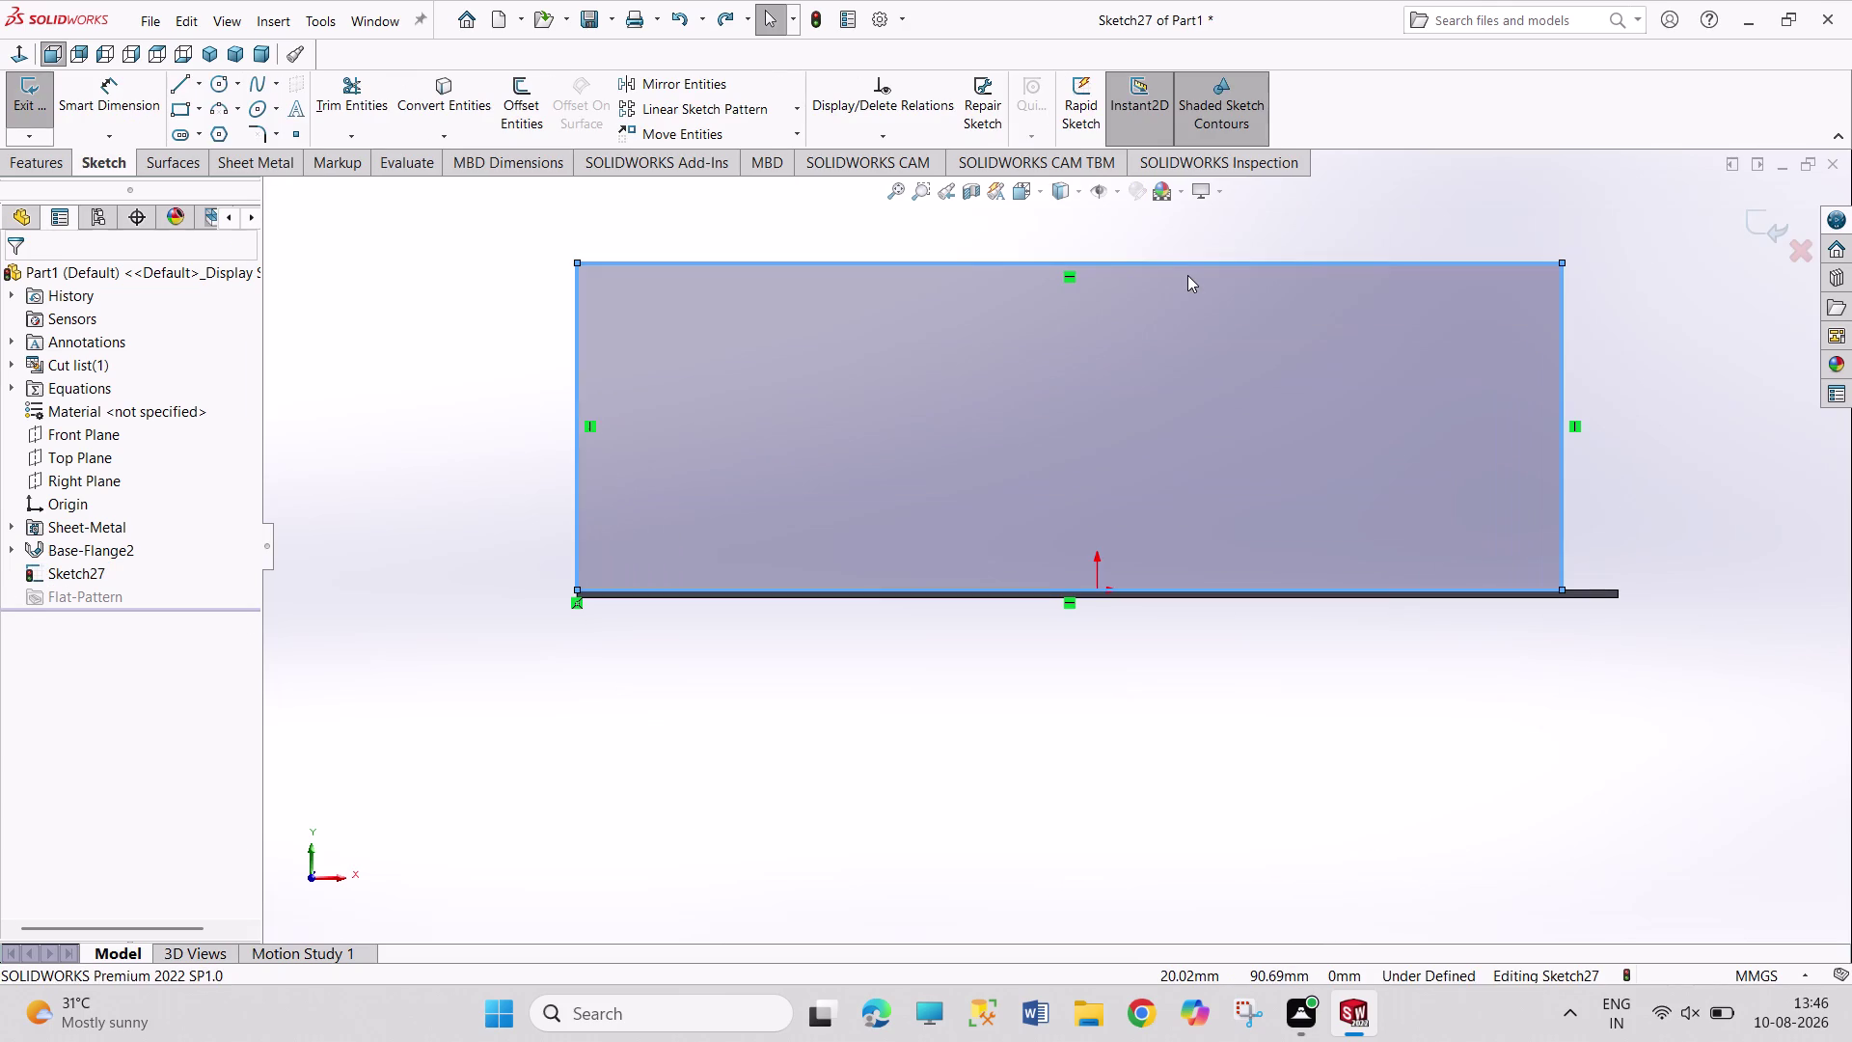
key(ctrl+z)
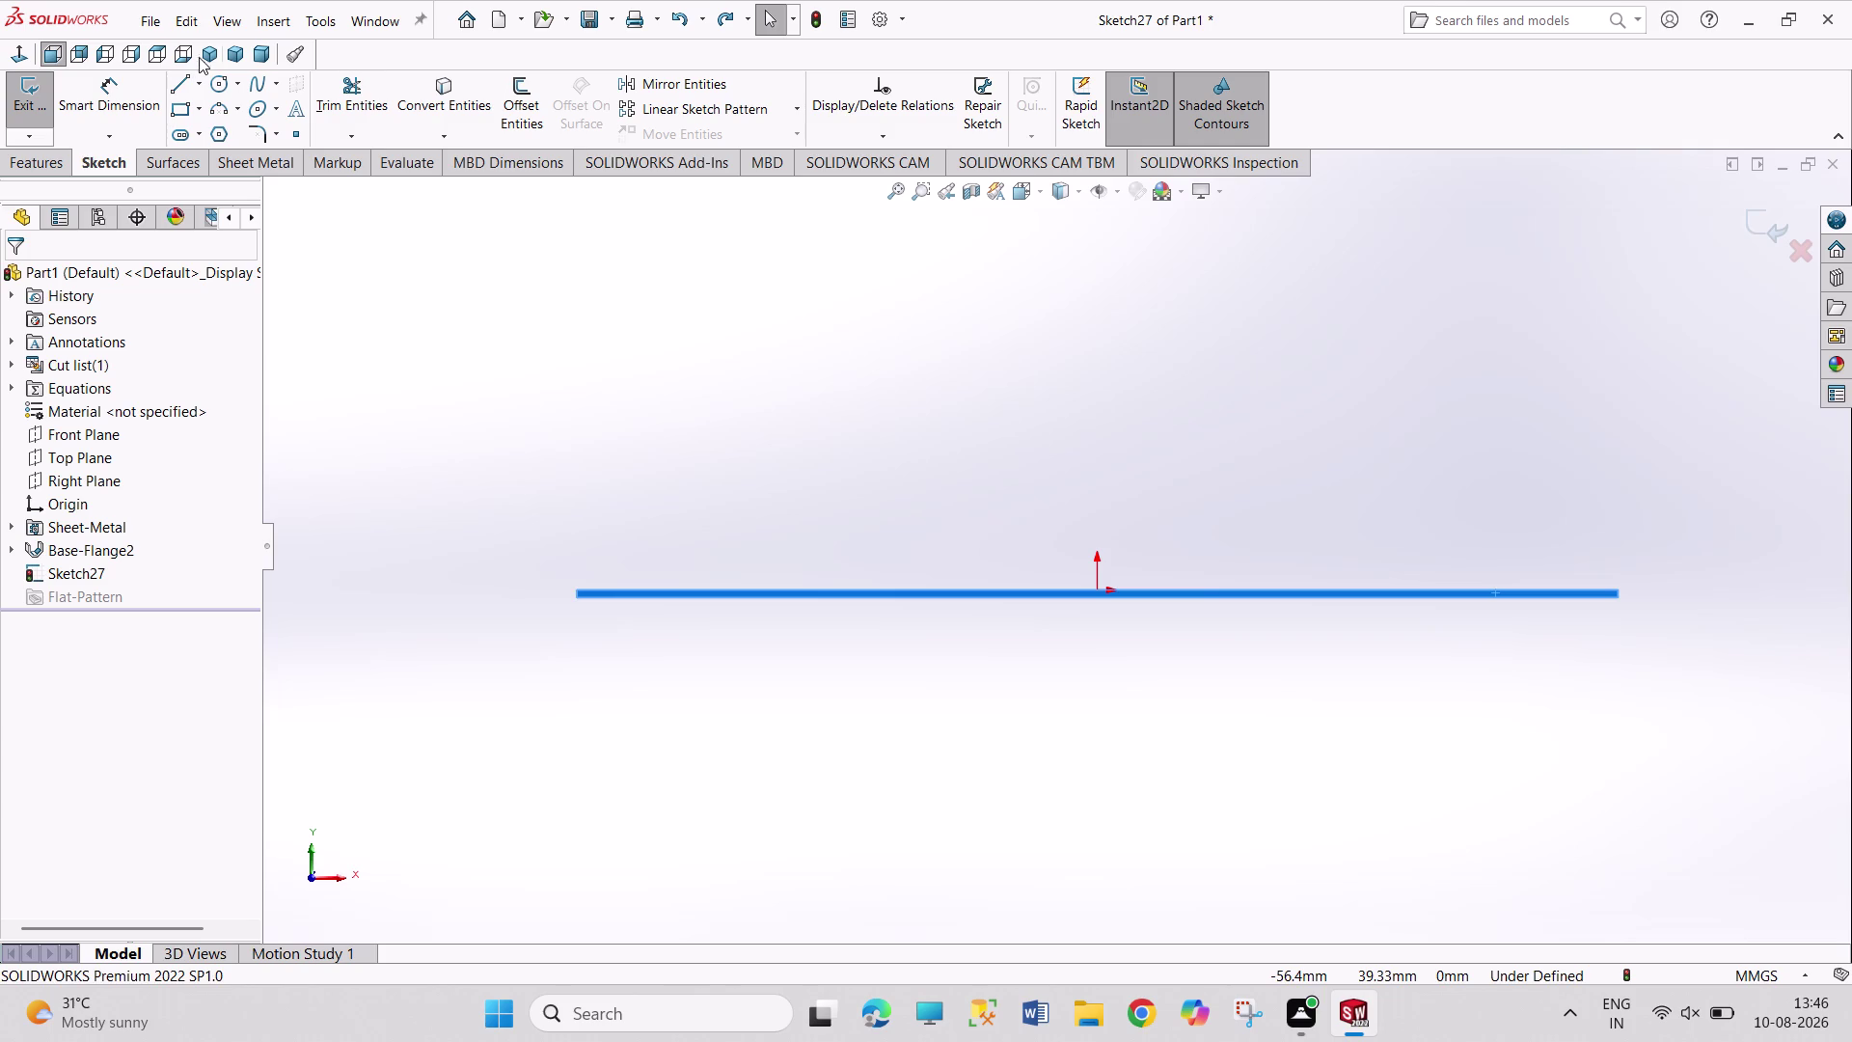
Show the flat Base-Flange2 plate in isometric view and exit the sketch.
click(206, 57)
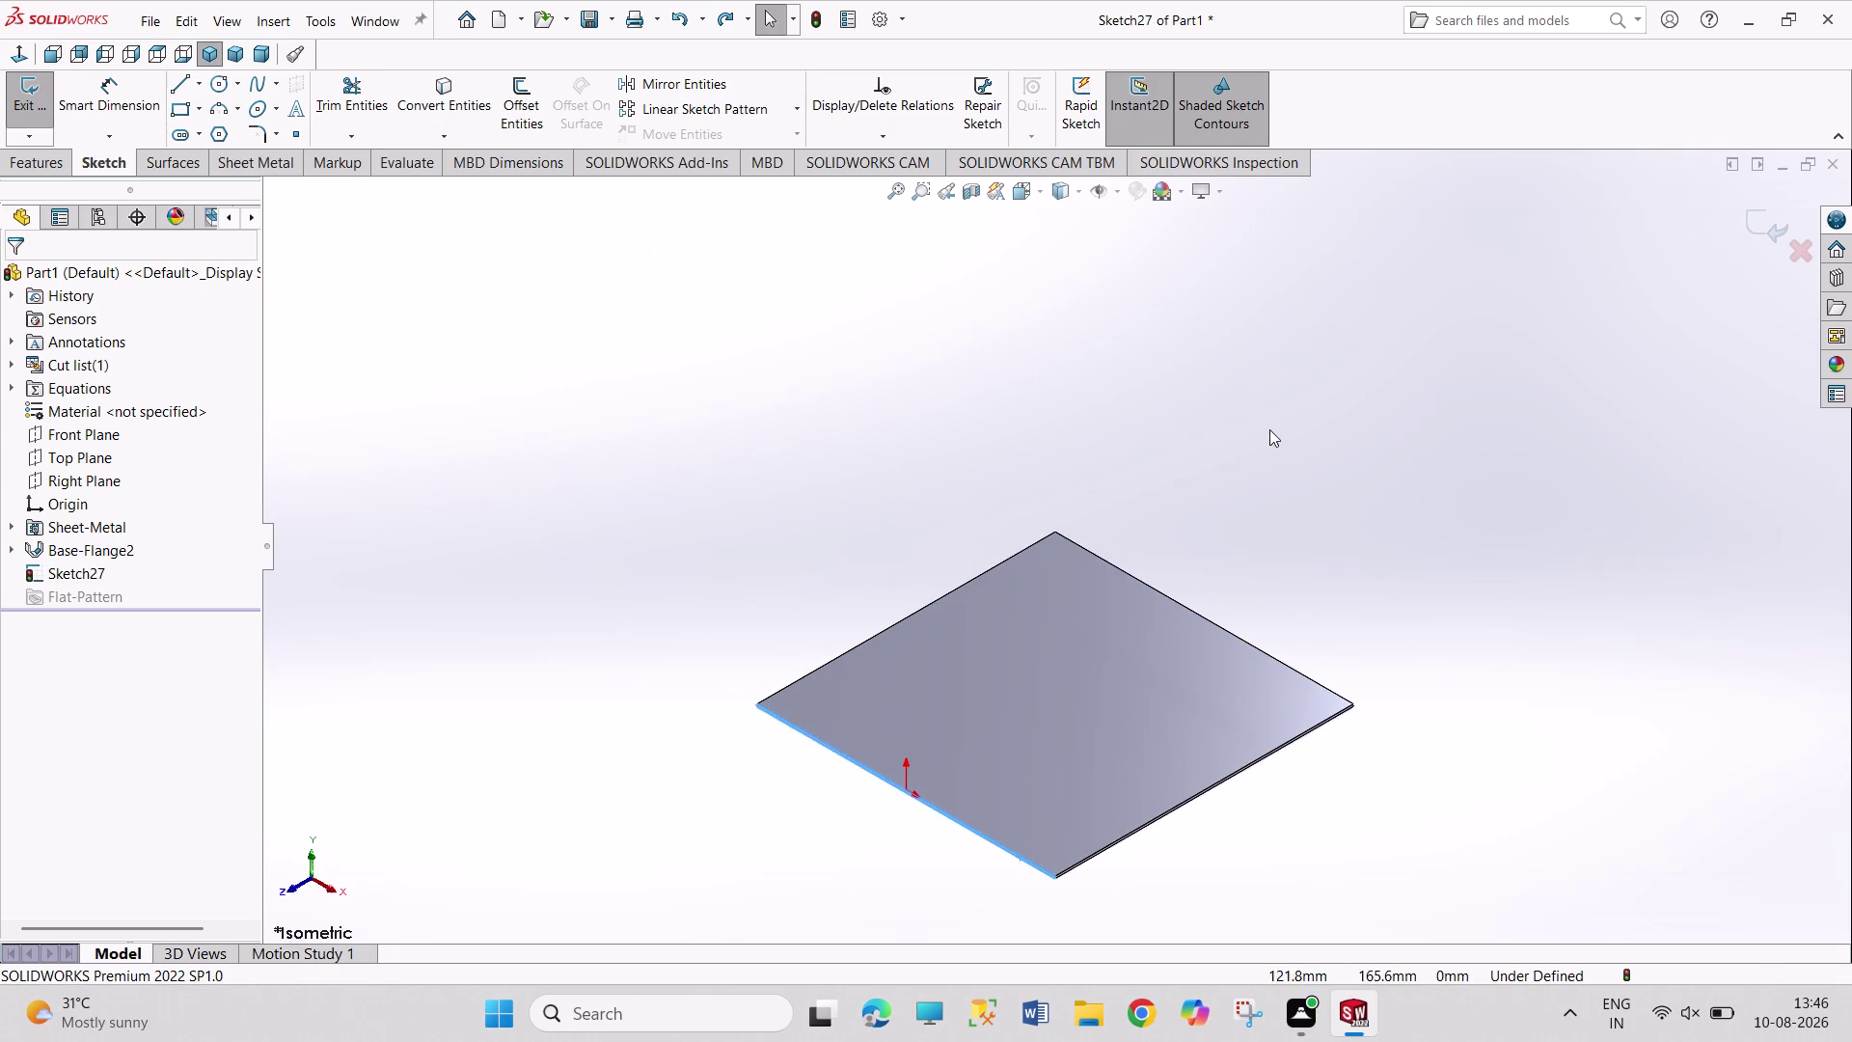
click(1270, 429)
scroll(down, 3)
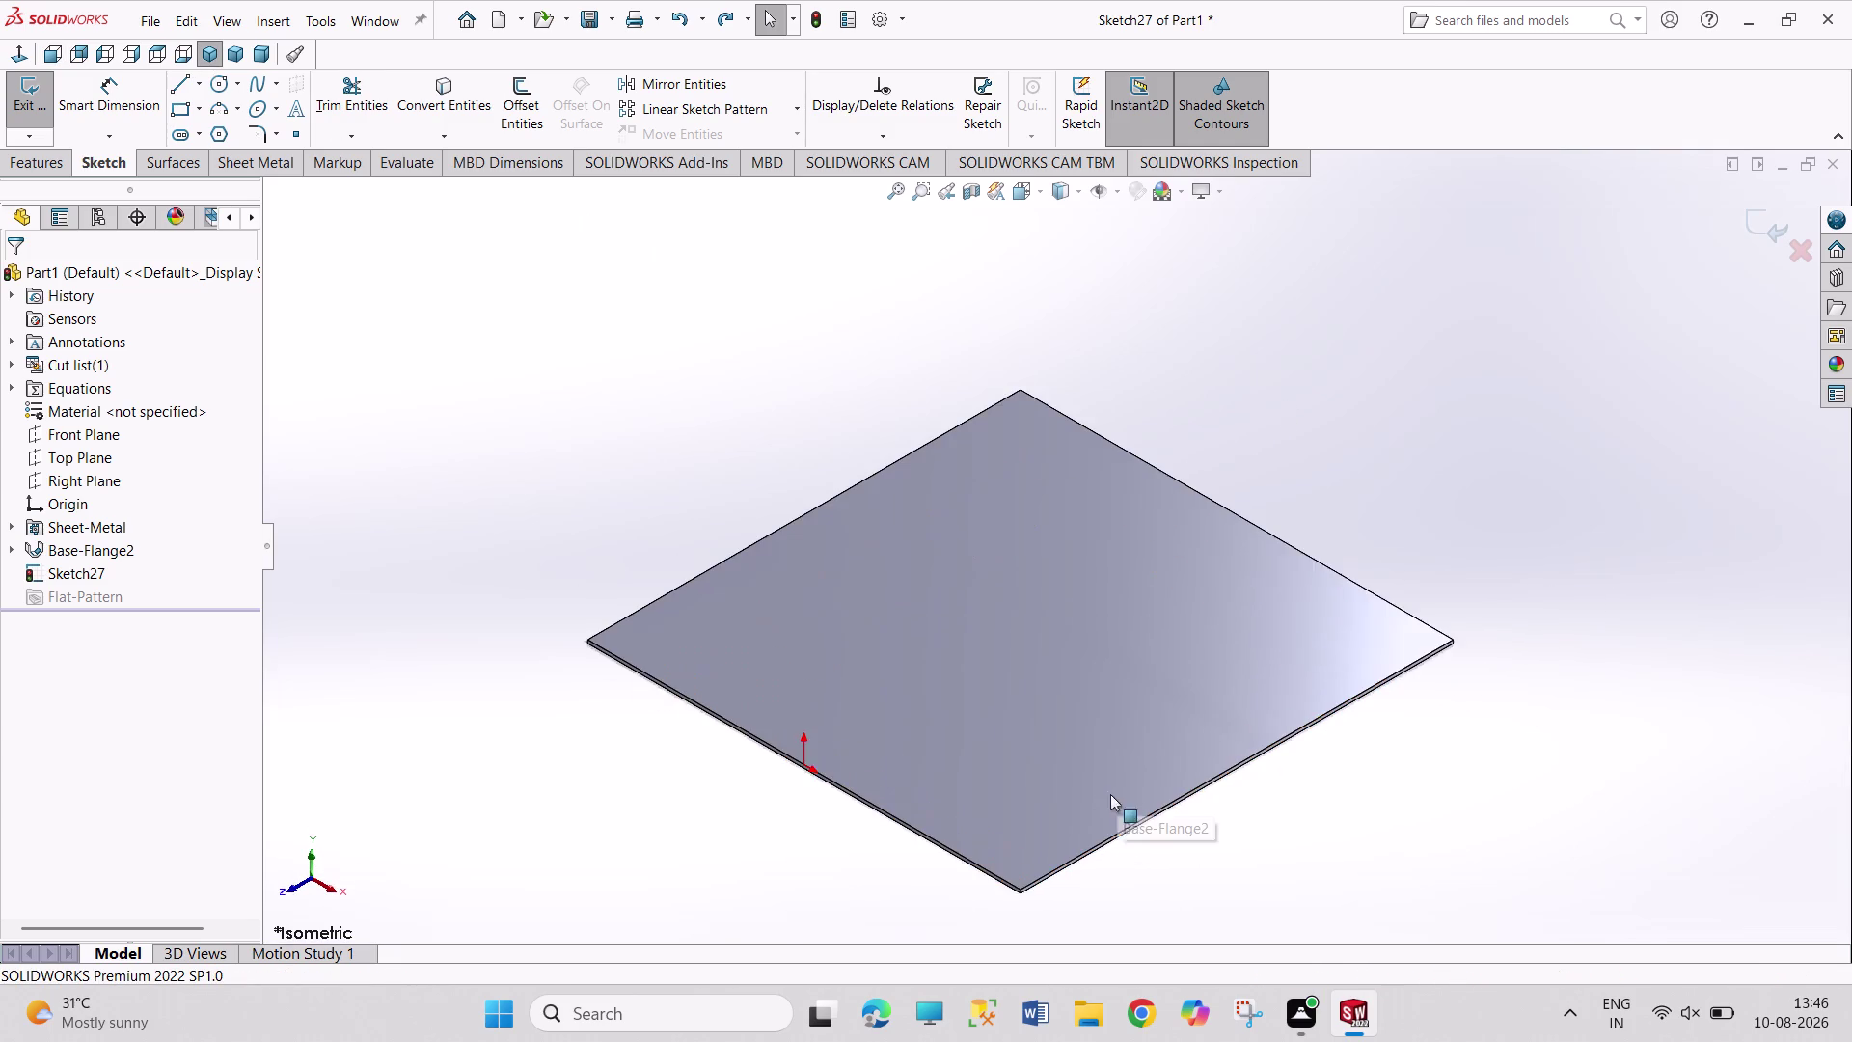
scroll(down, 3)
click(9, 117)
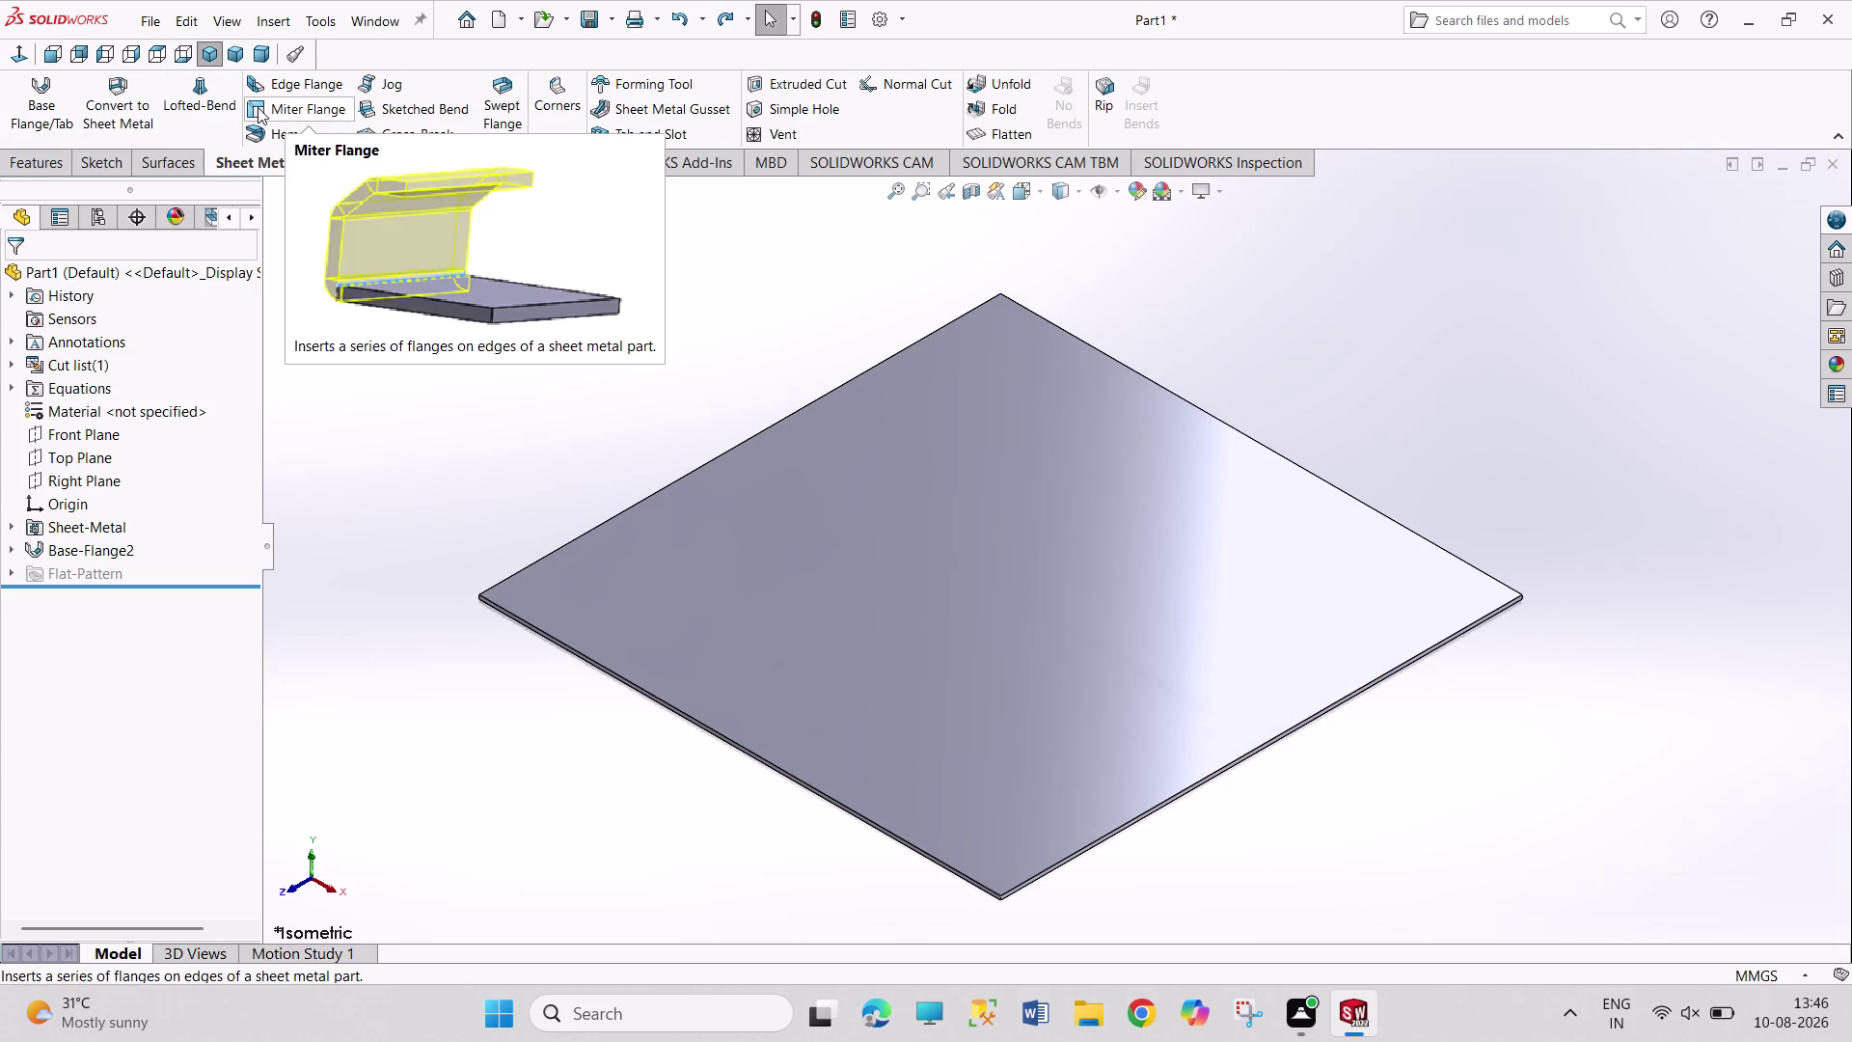
Start an edge flange and select one edge of the base plate.
click(301, 86)
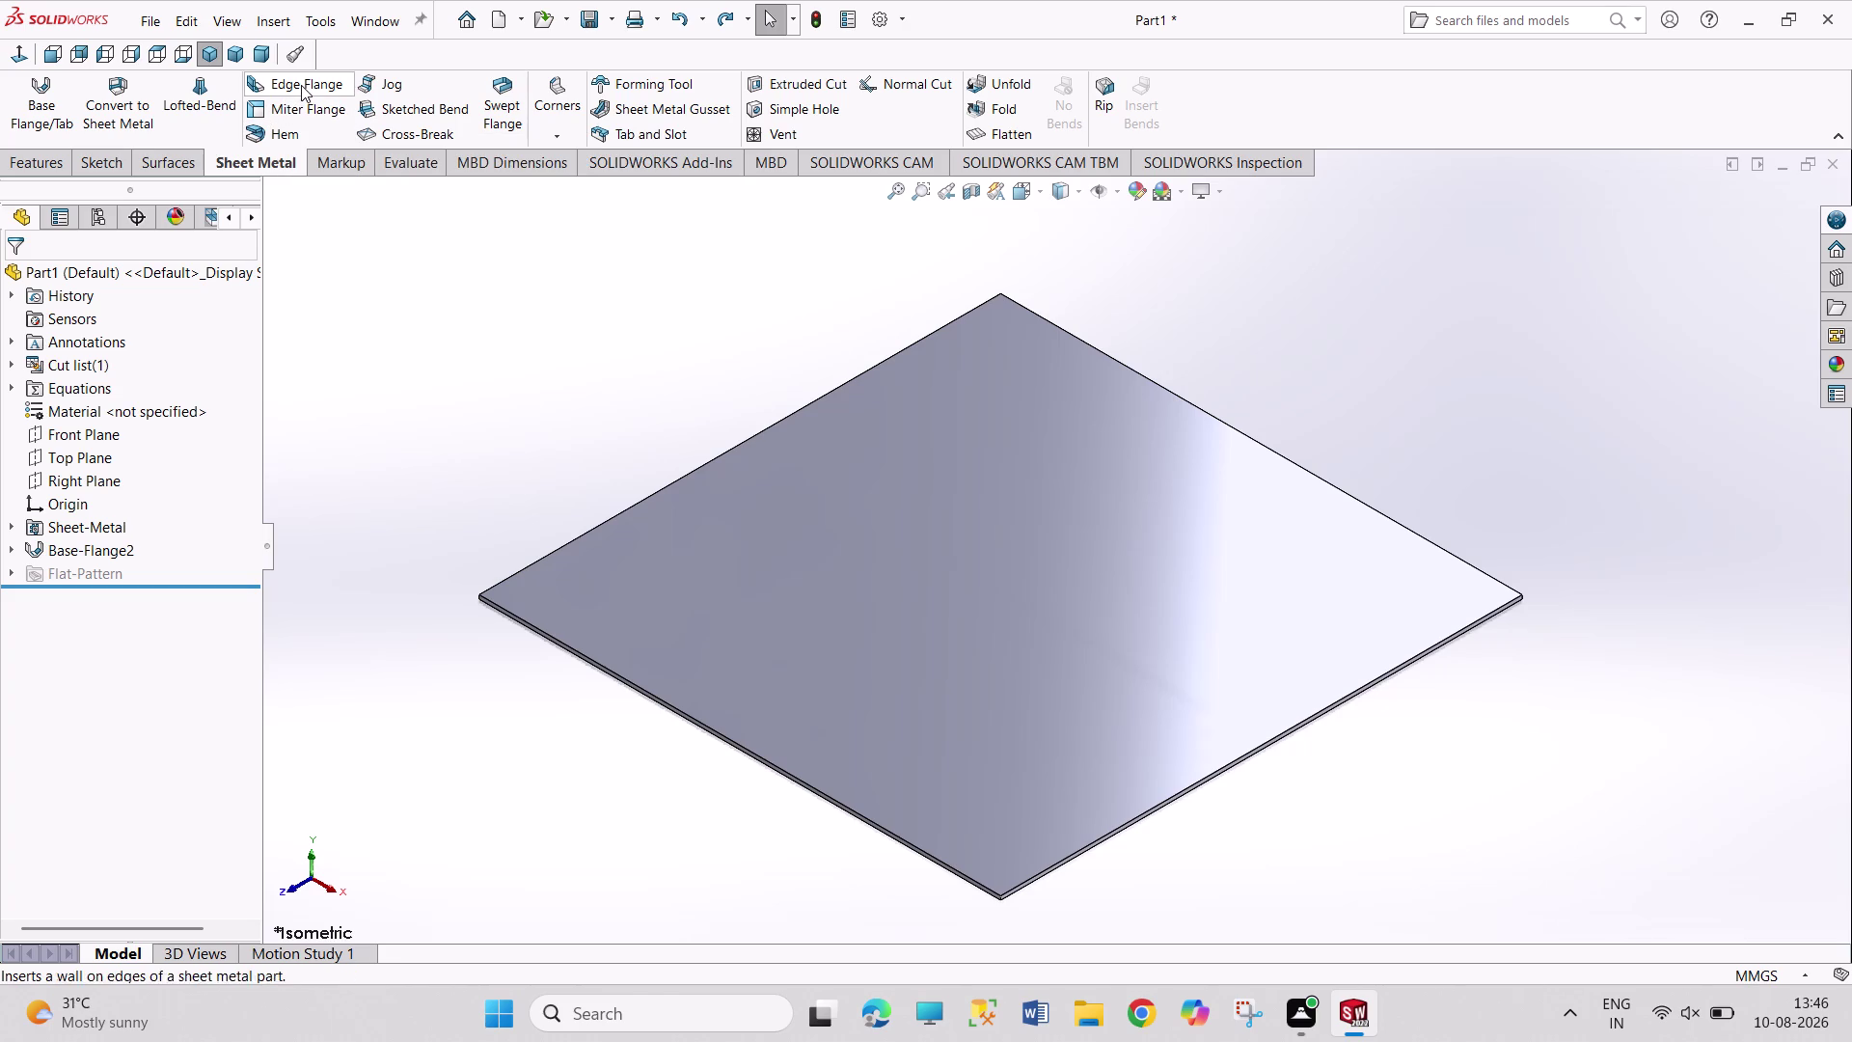
scroll(up, 3)
scroll(down, 3)
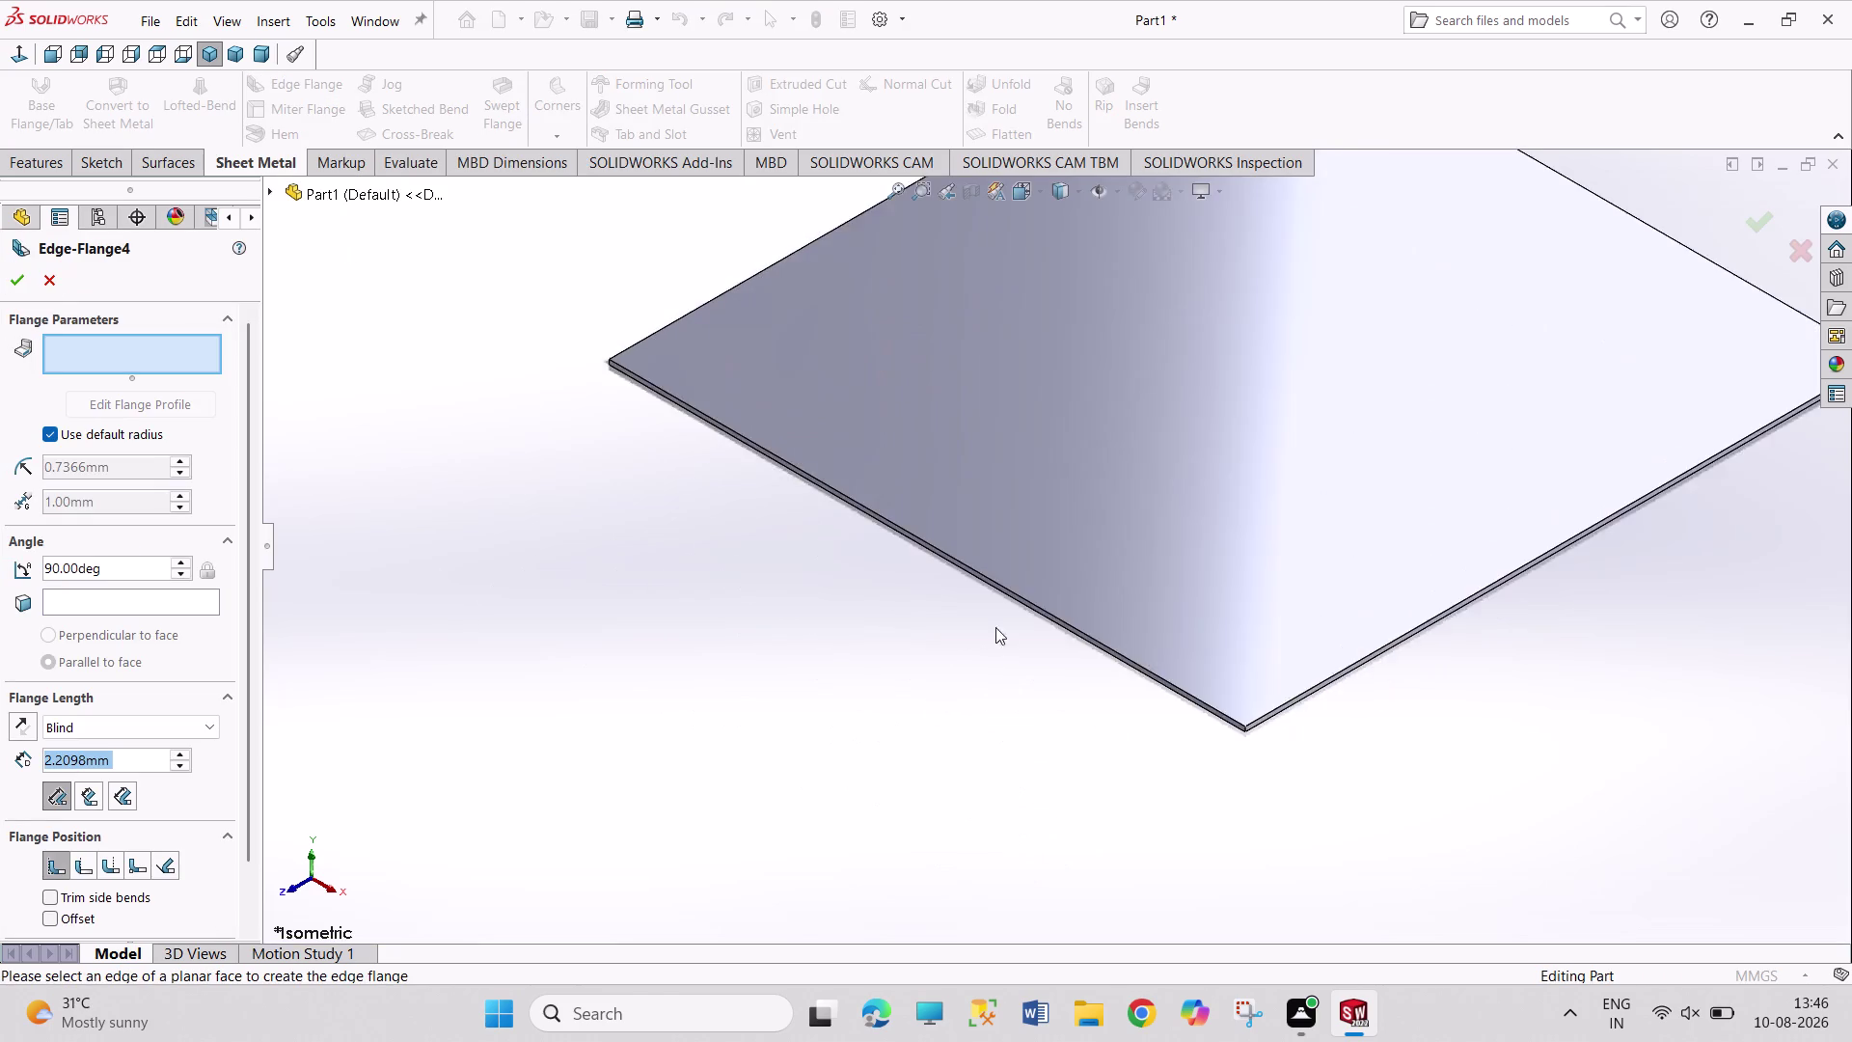
scroll(down, 3)
click(1034, 591)
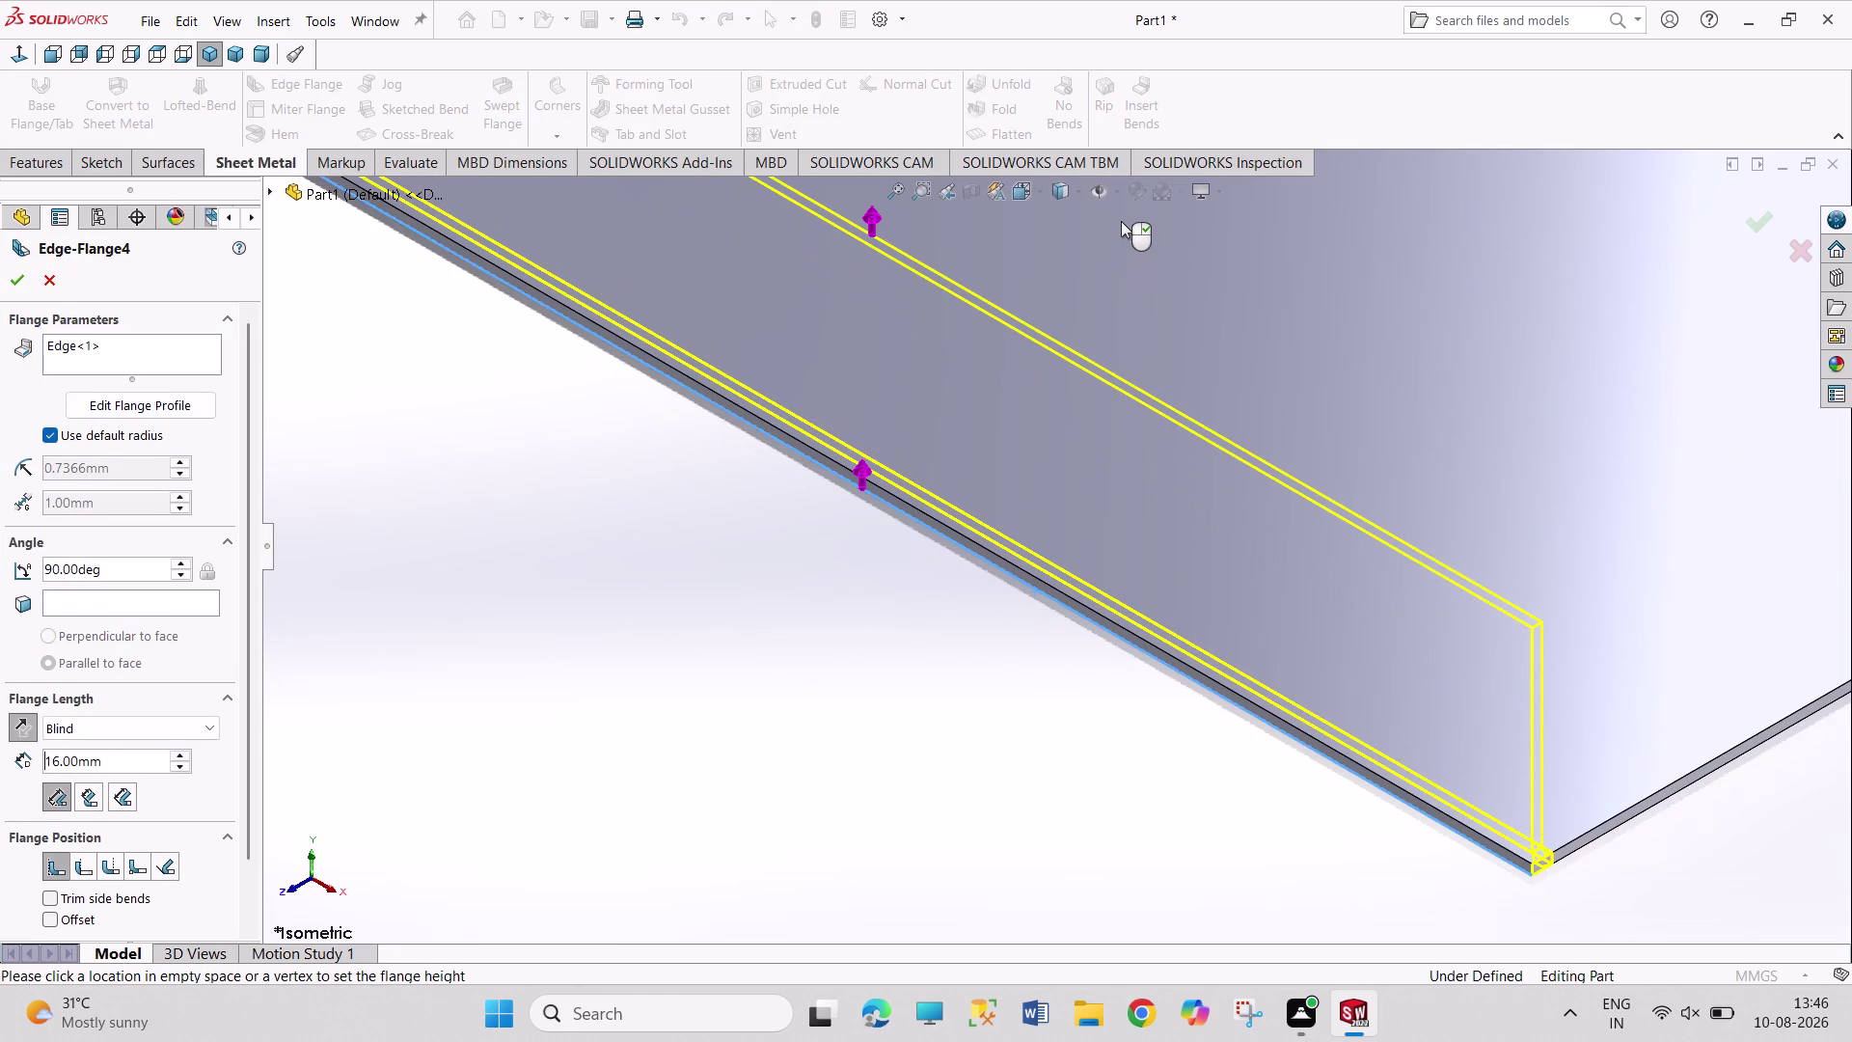
Set the flange Blind length to 100 mm and confirm Edge-Flange4.
text(1)
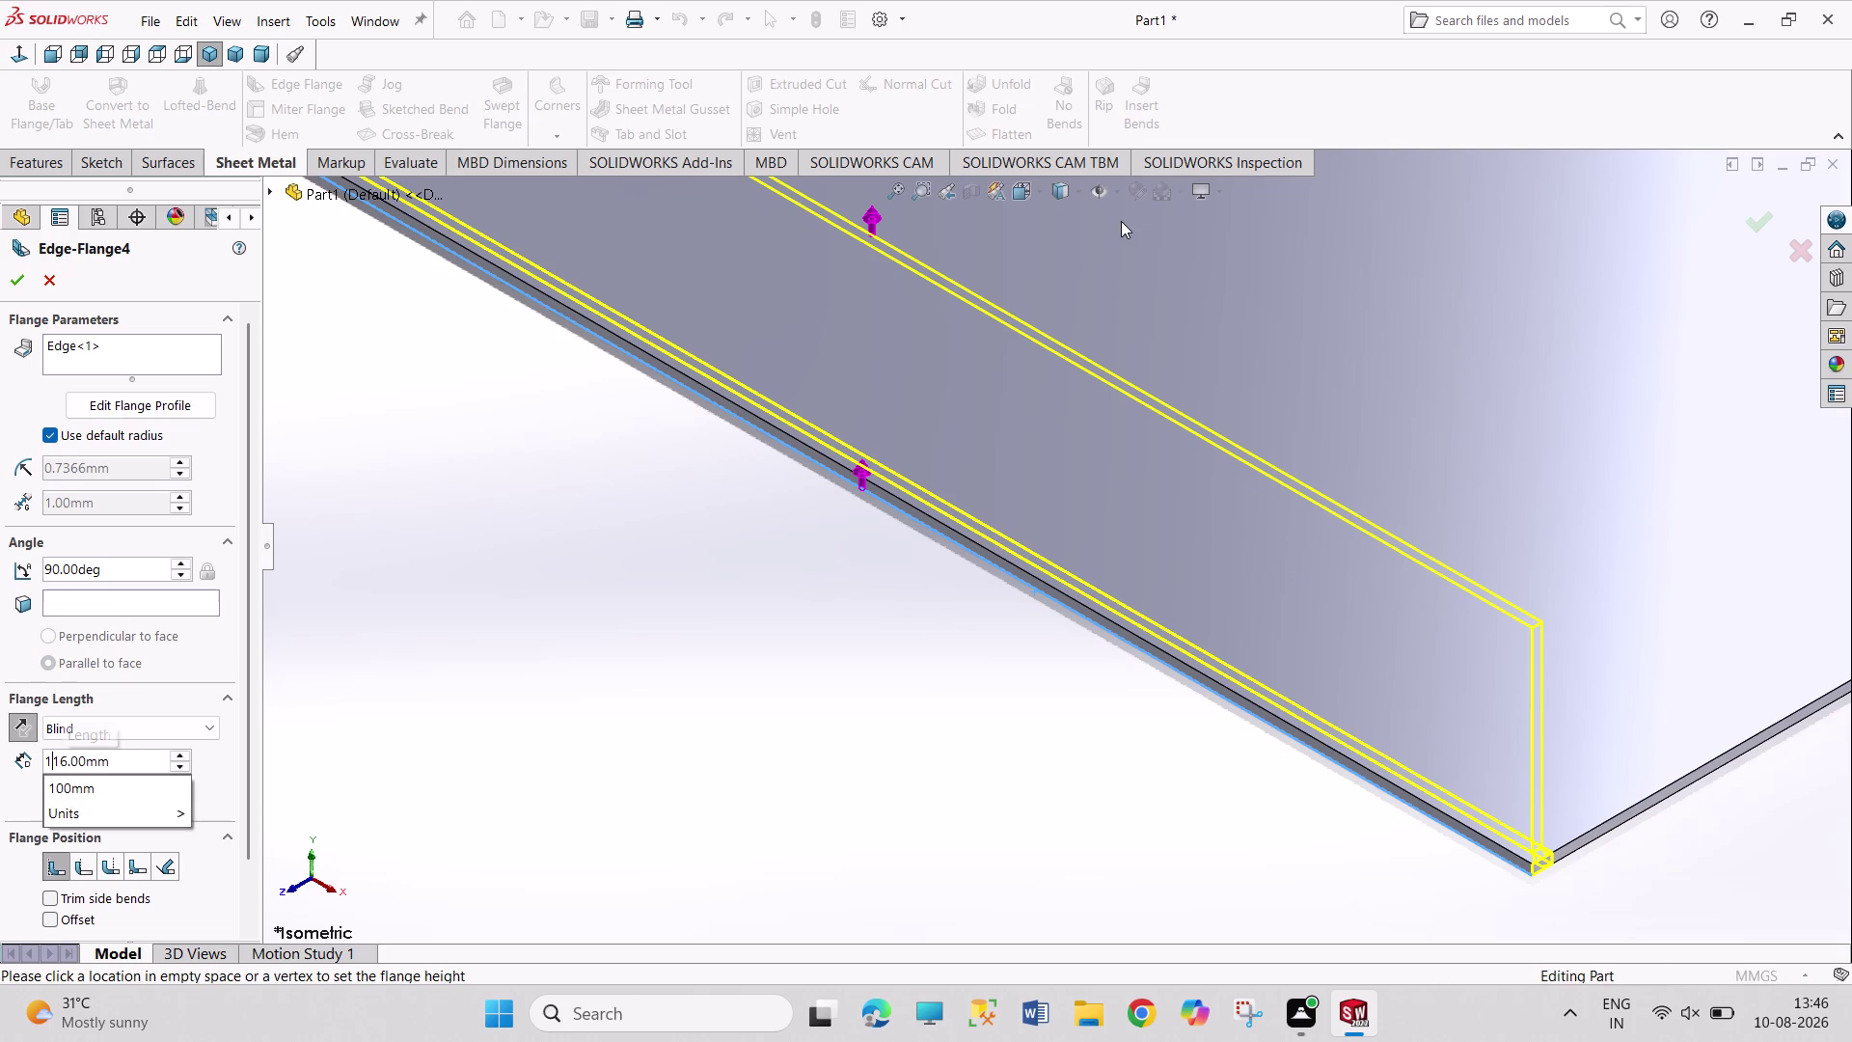
text(00)
key(Right)
key(Right)
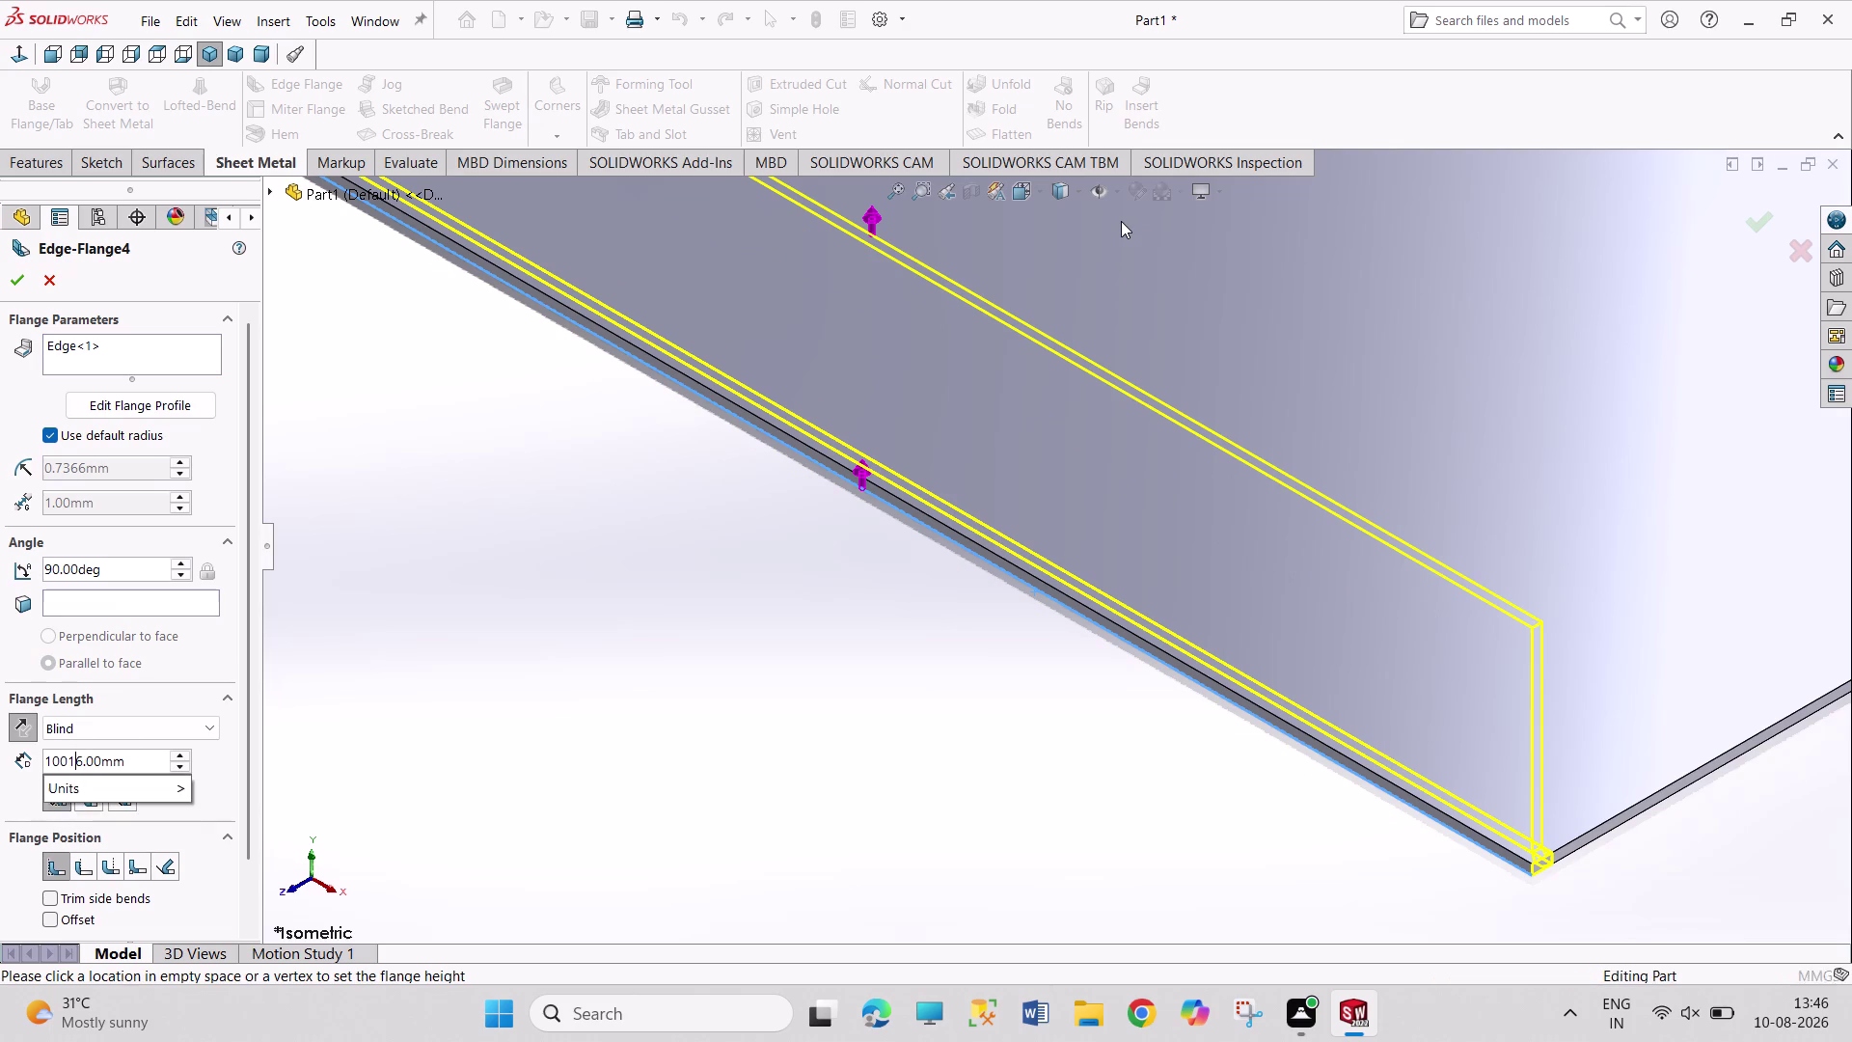
key(BackSpace)
key(BackSpace)
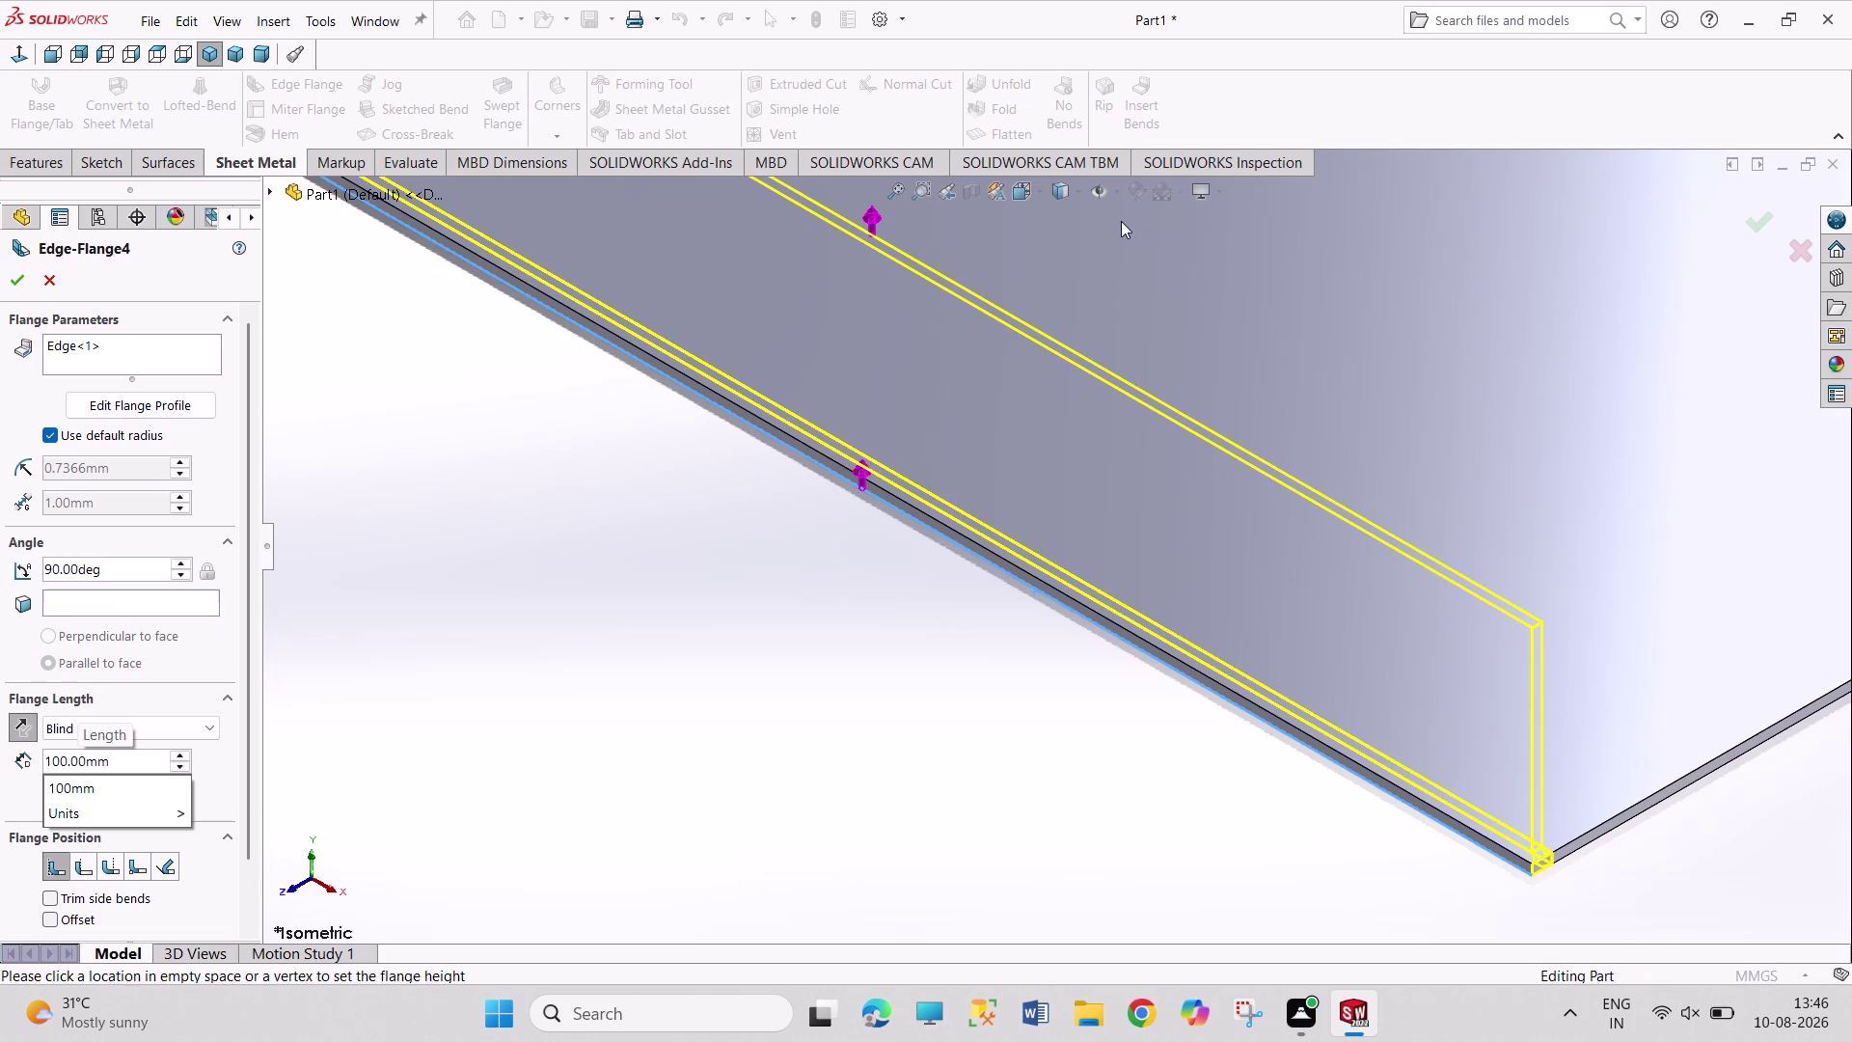
key(Return)
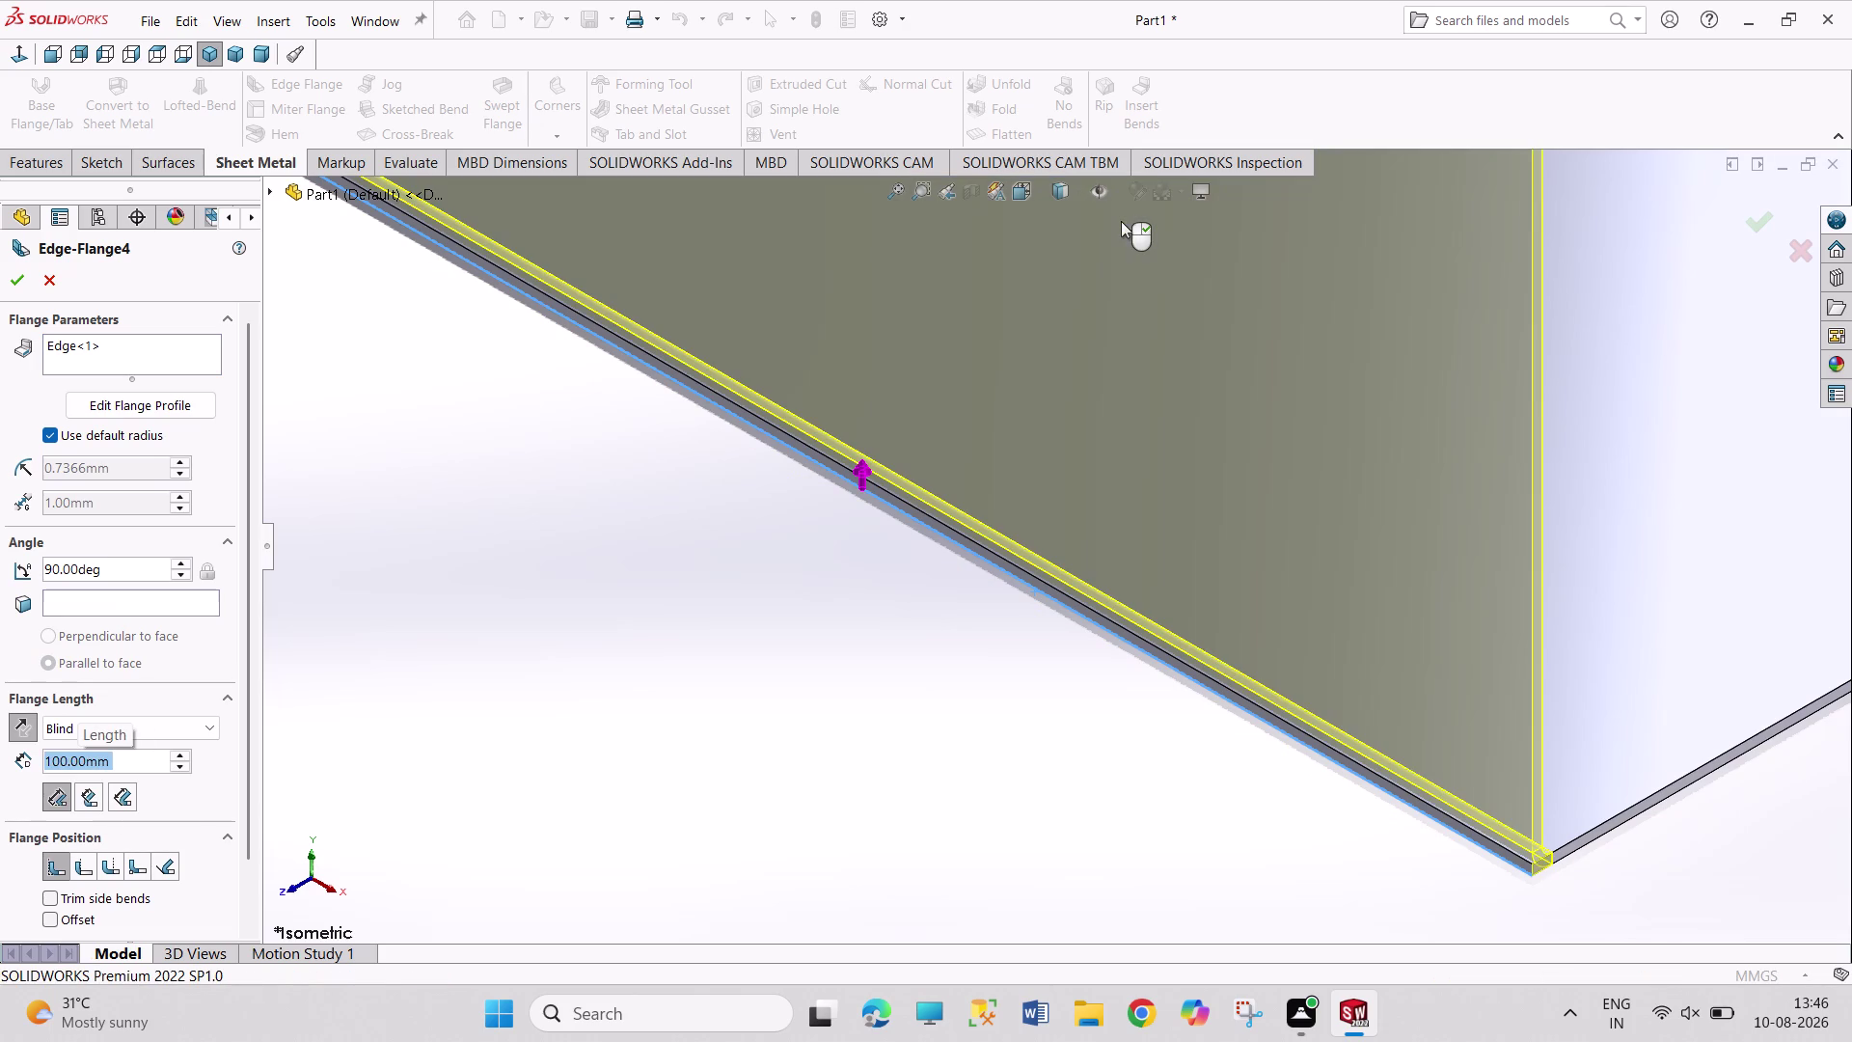
click(7, 273)
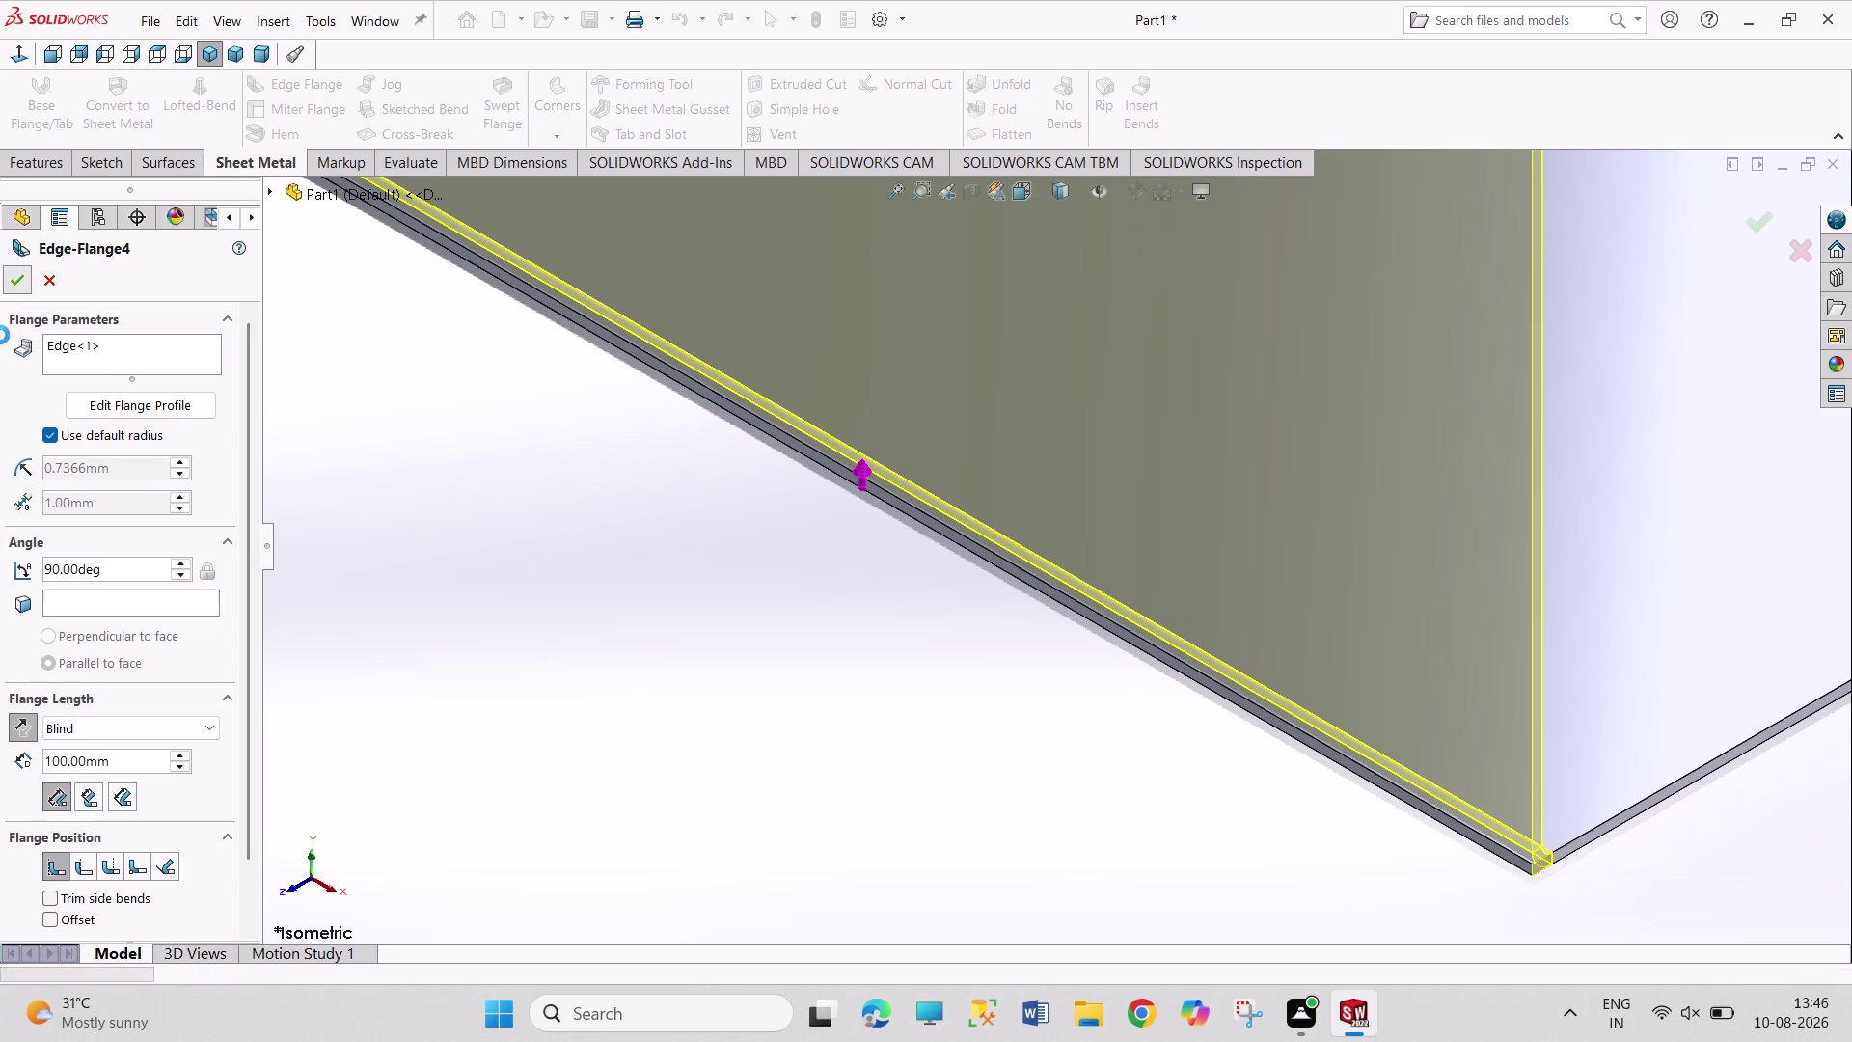
scroll(up, 3)
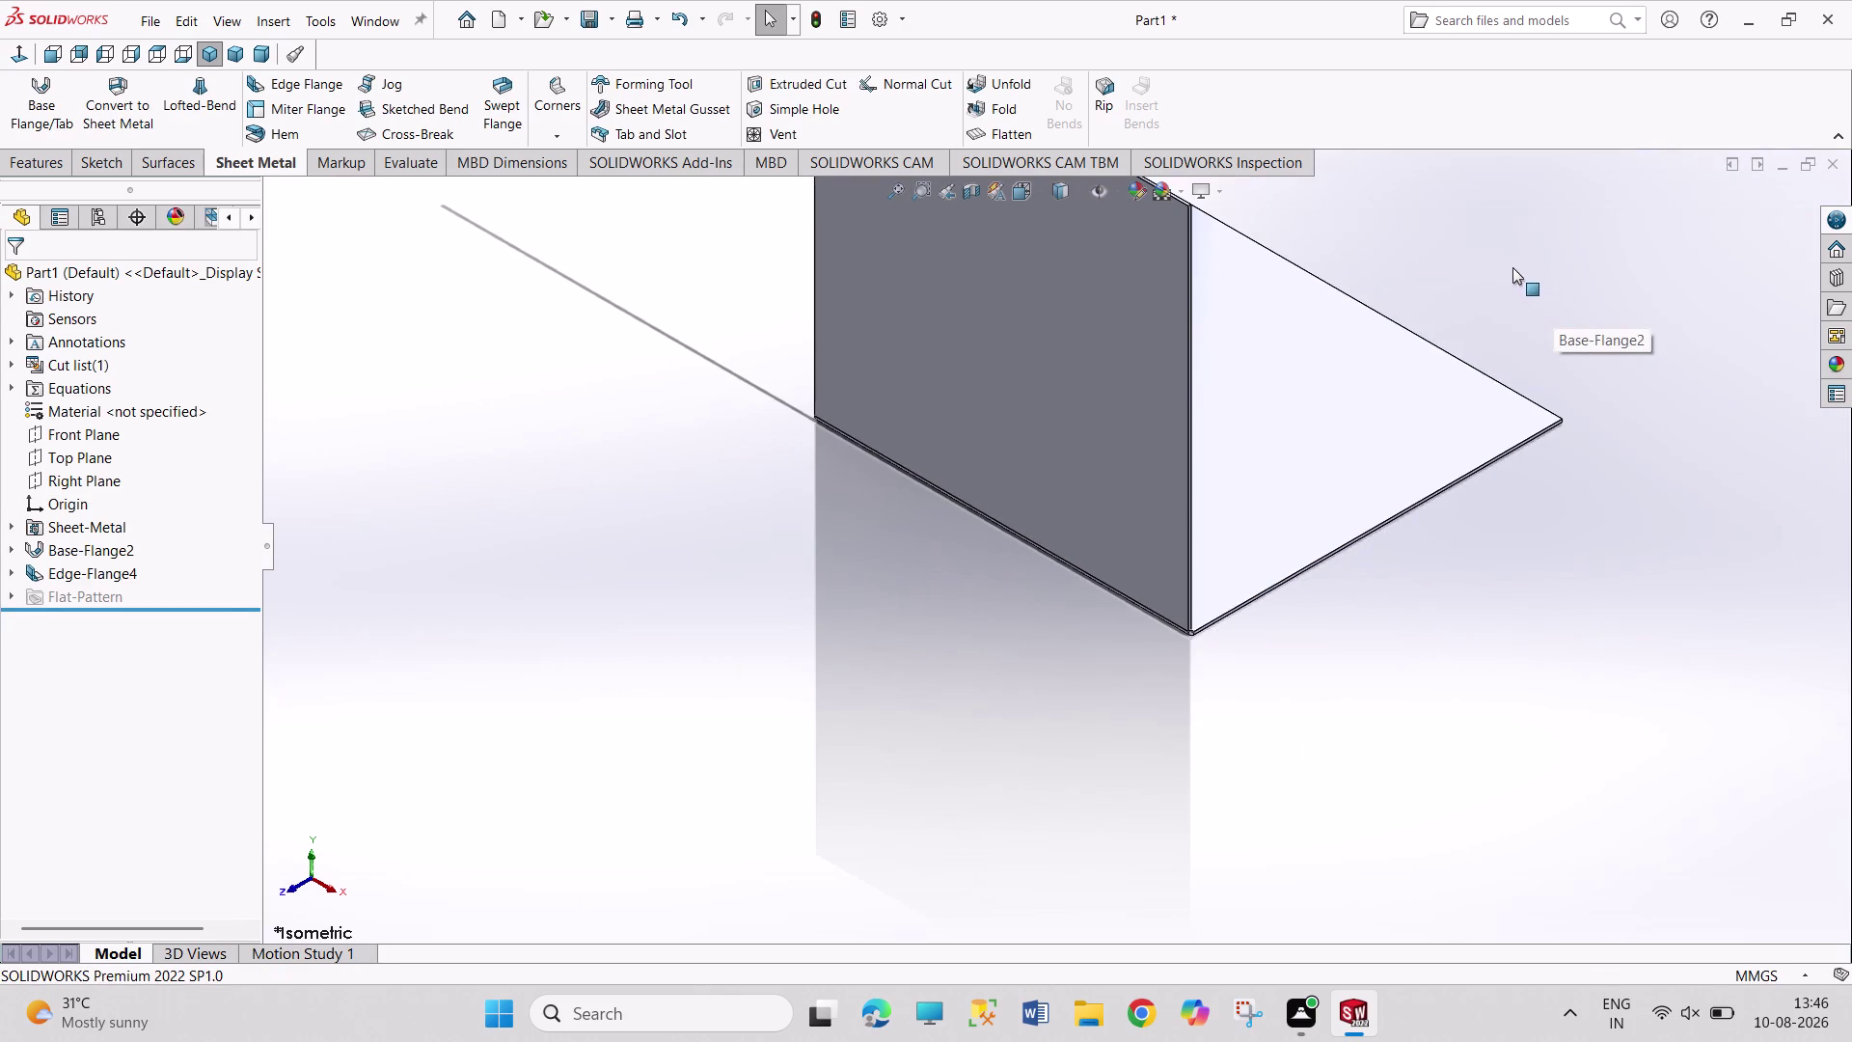
Attempt an edge flange on the adjacent edge, then cancel it.
scroll(down, 3)
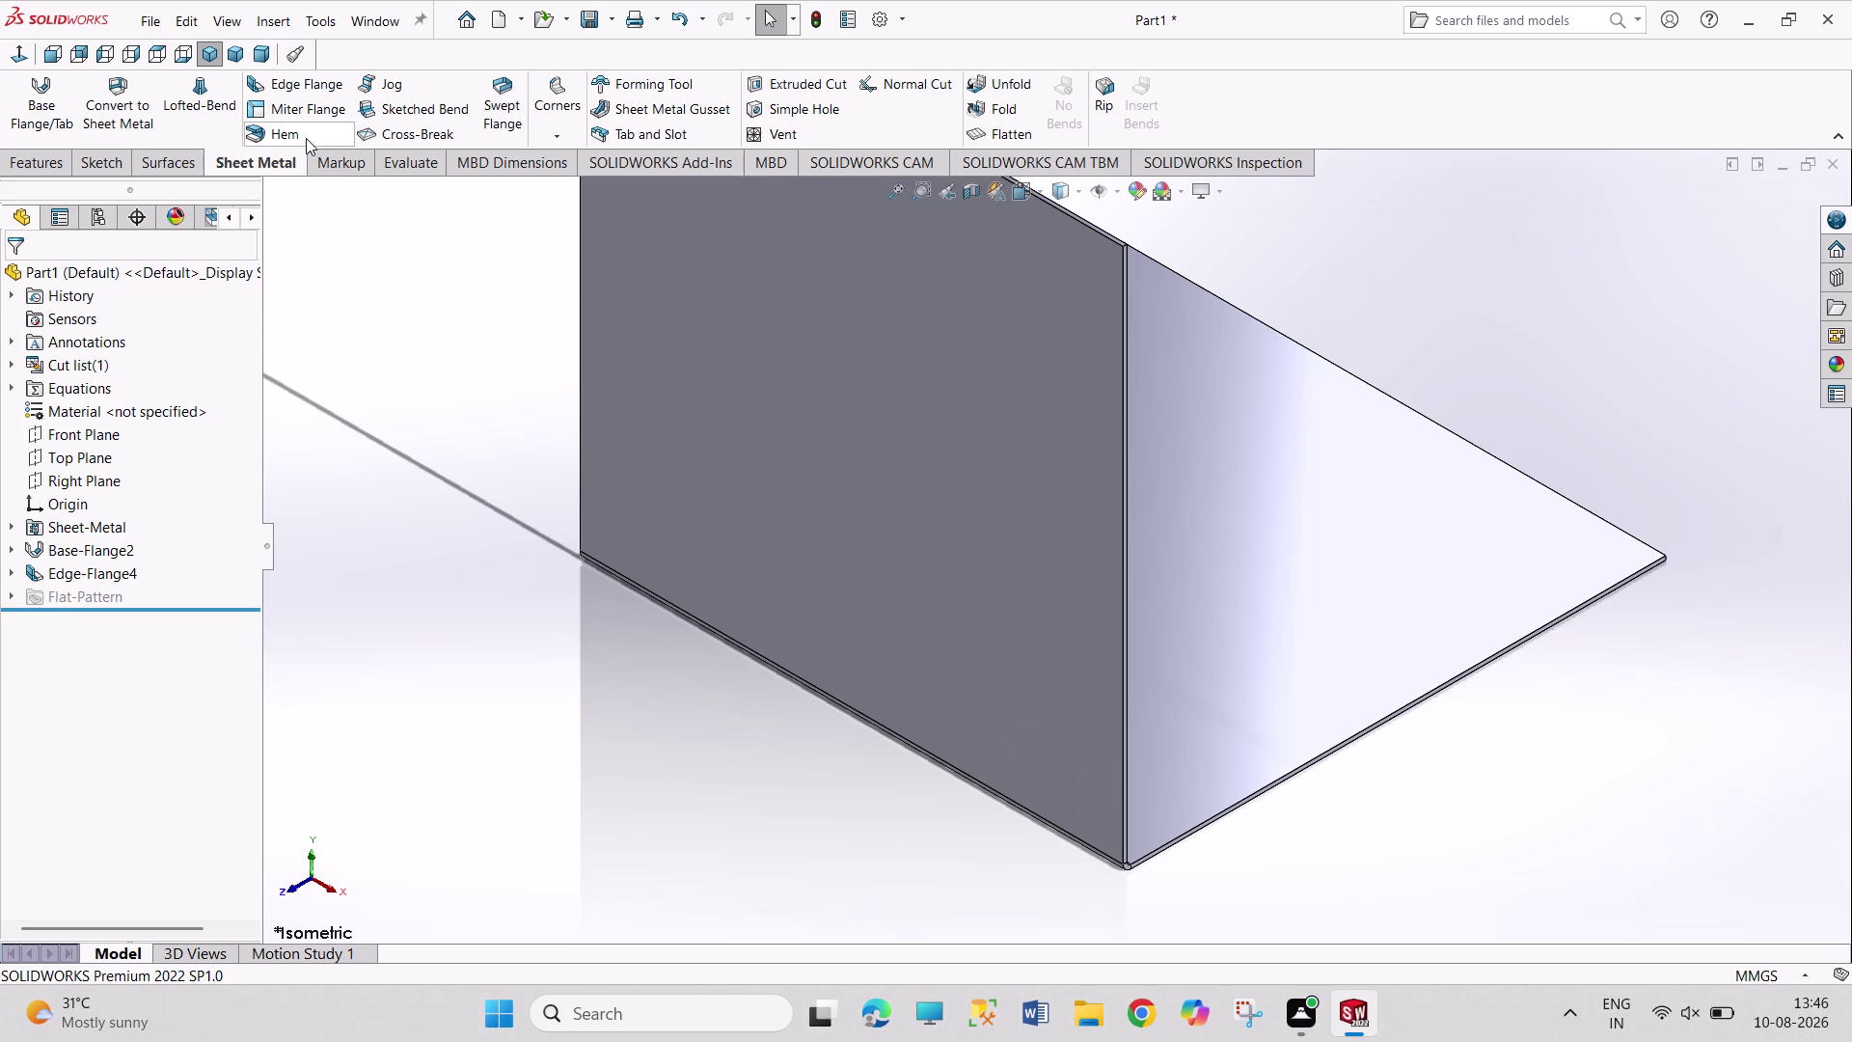
click(300, 87)
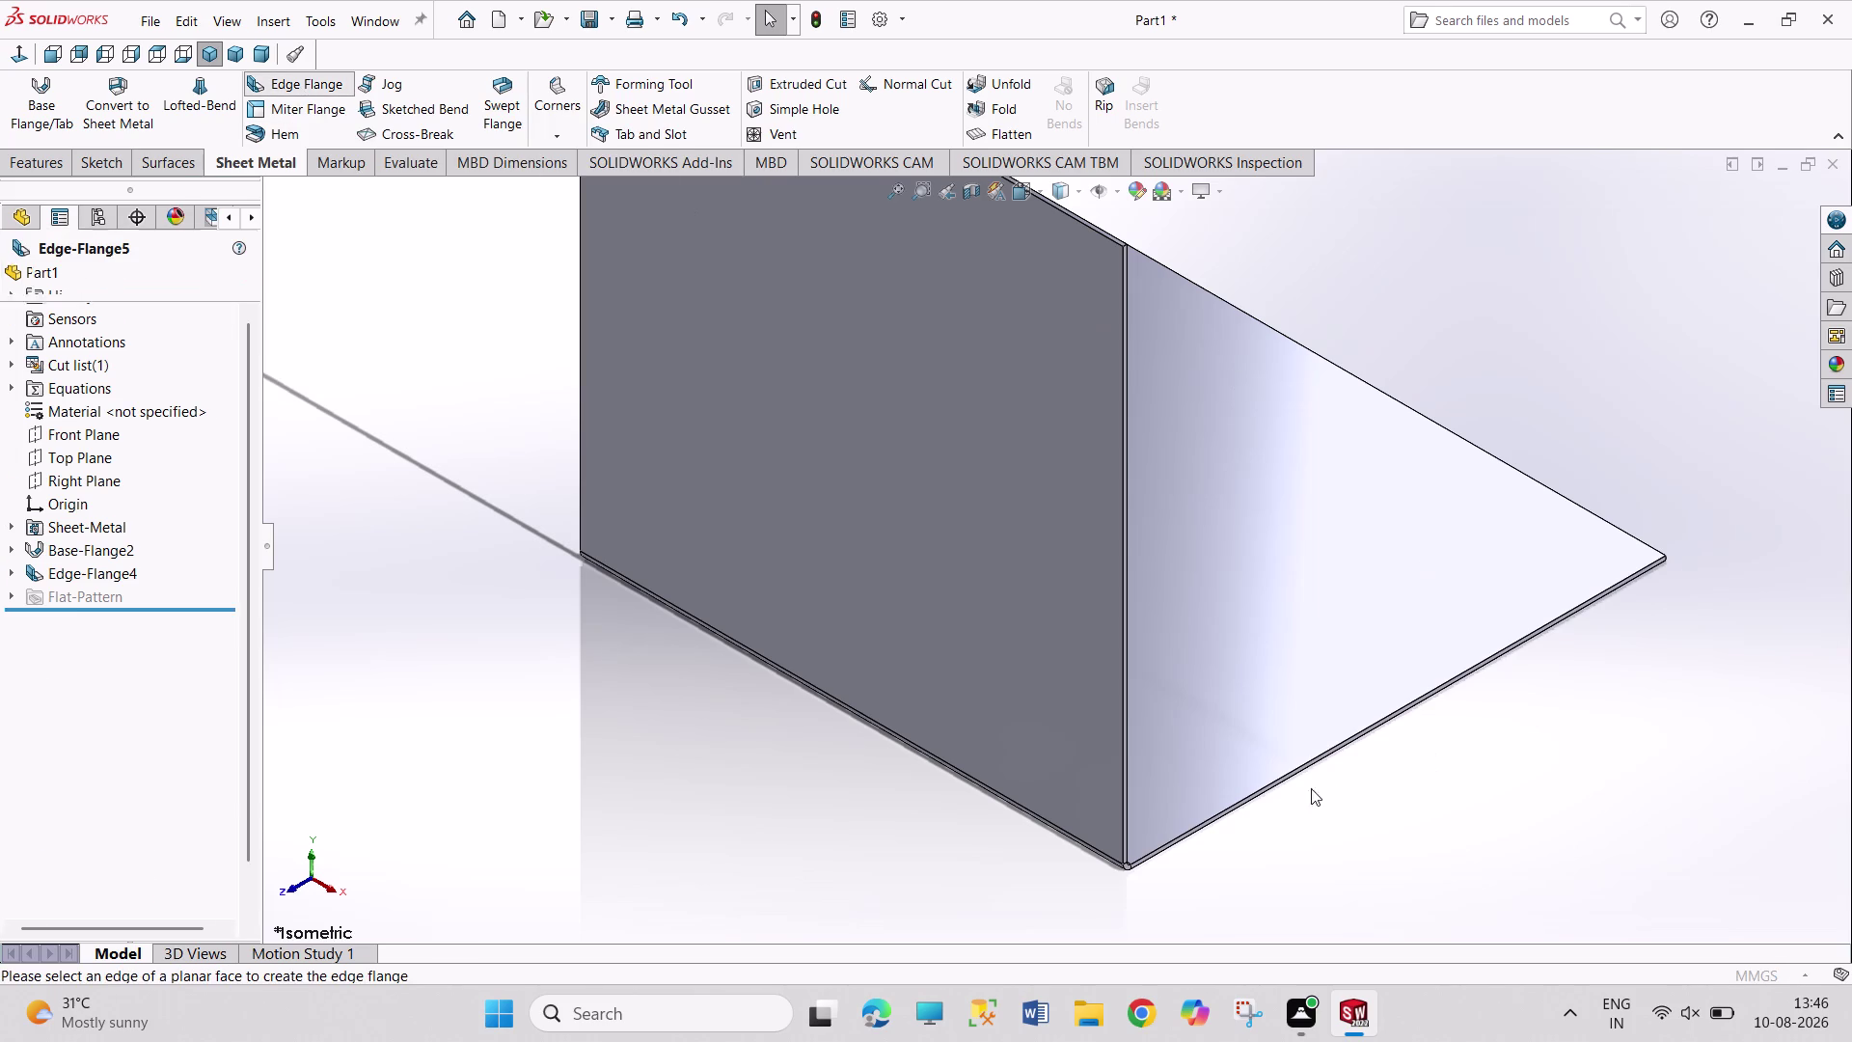
click(1236, 807)
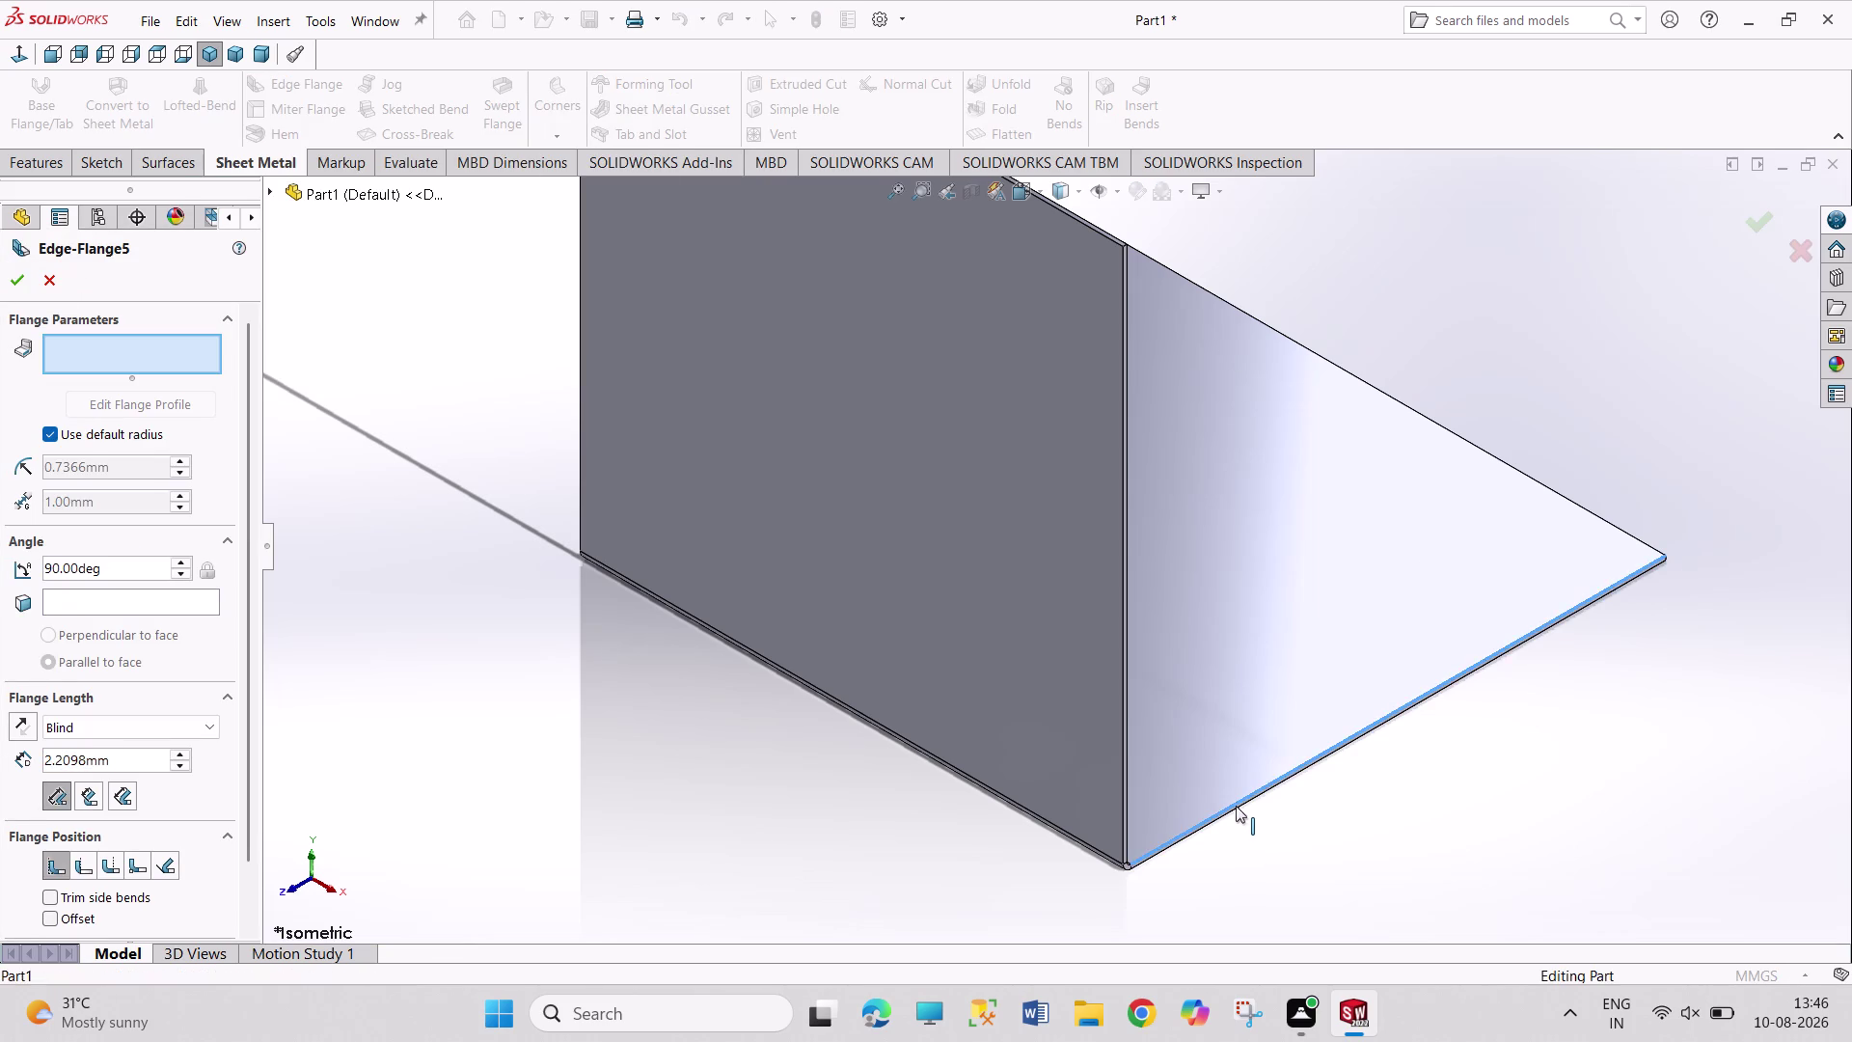
key(Escape)
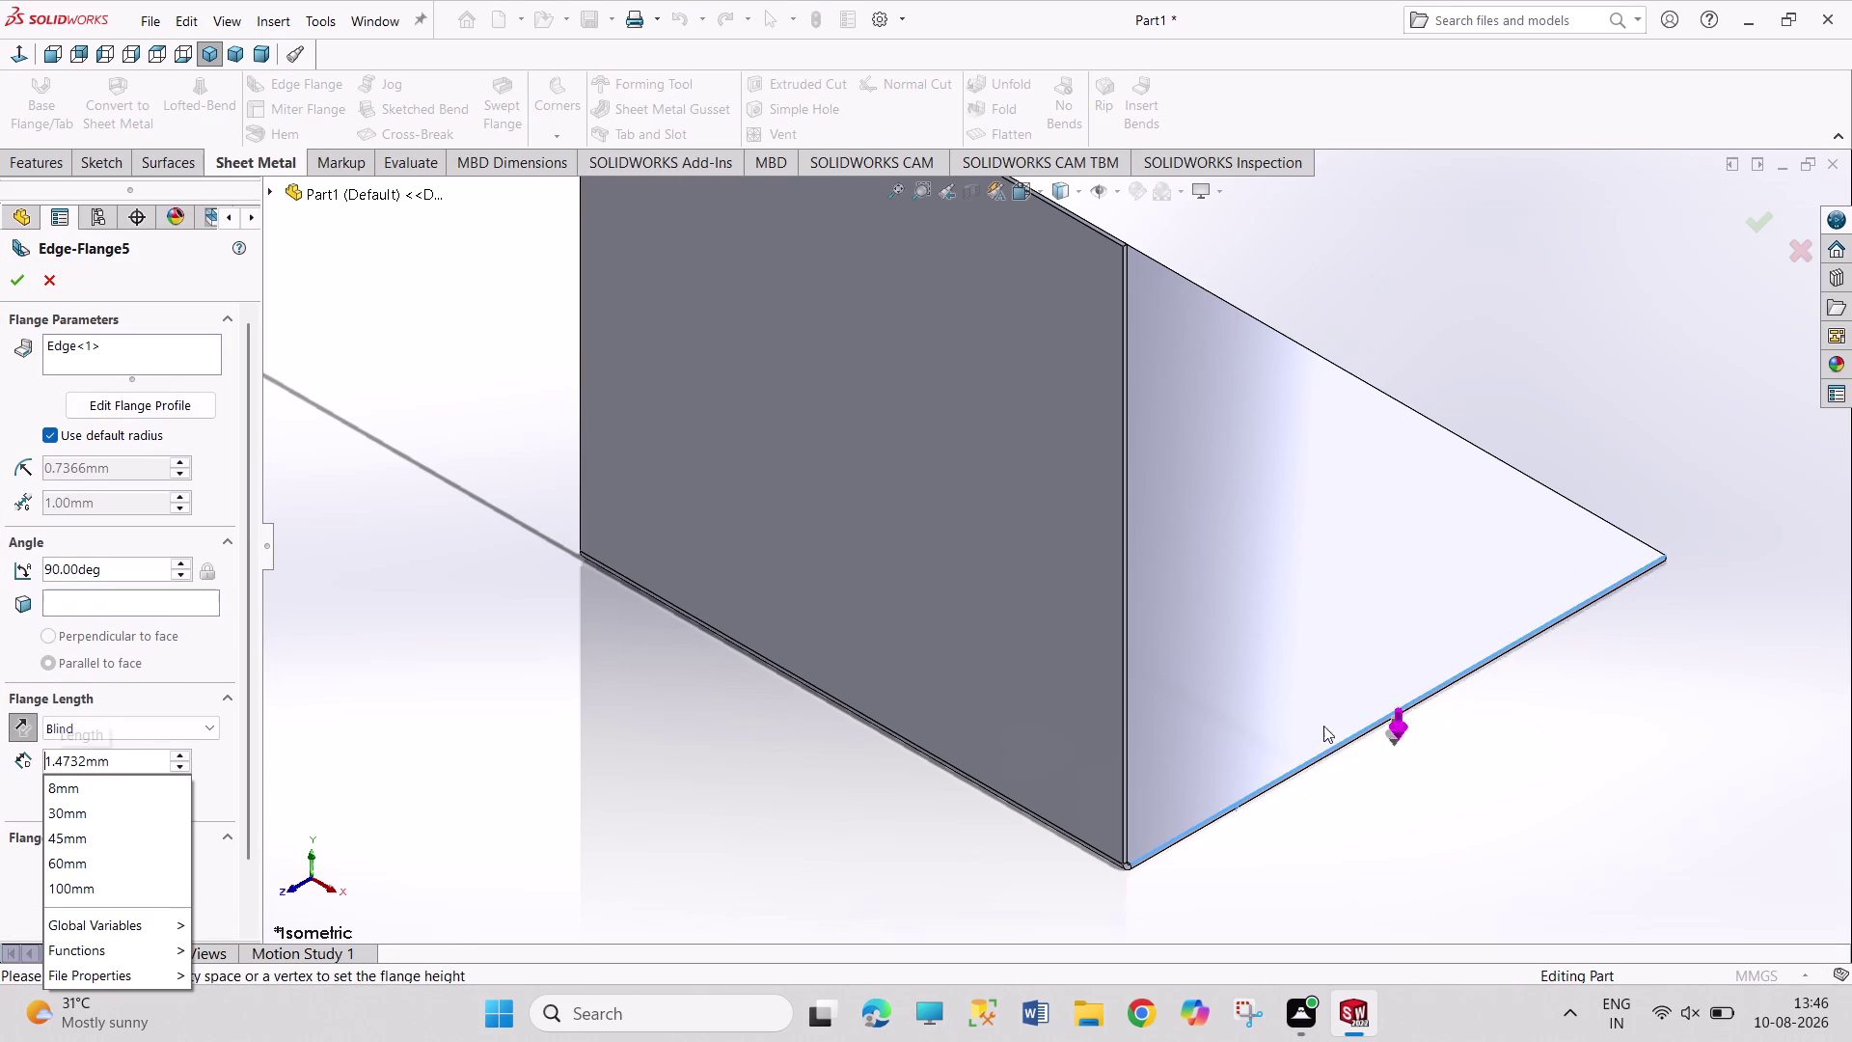
scroll(up, 3)
scroll(down, 3)
scroll(down, 3)
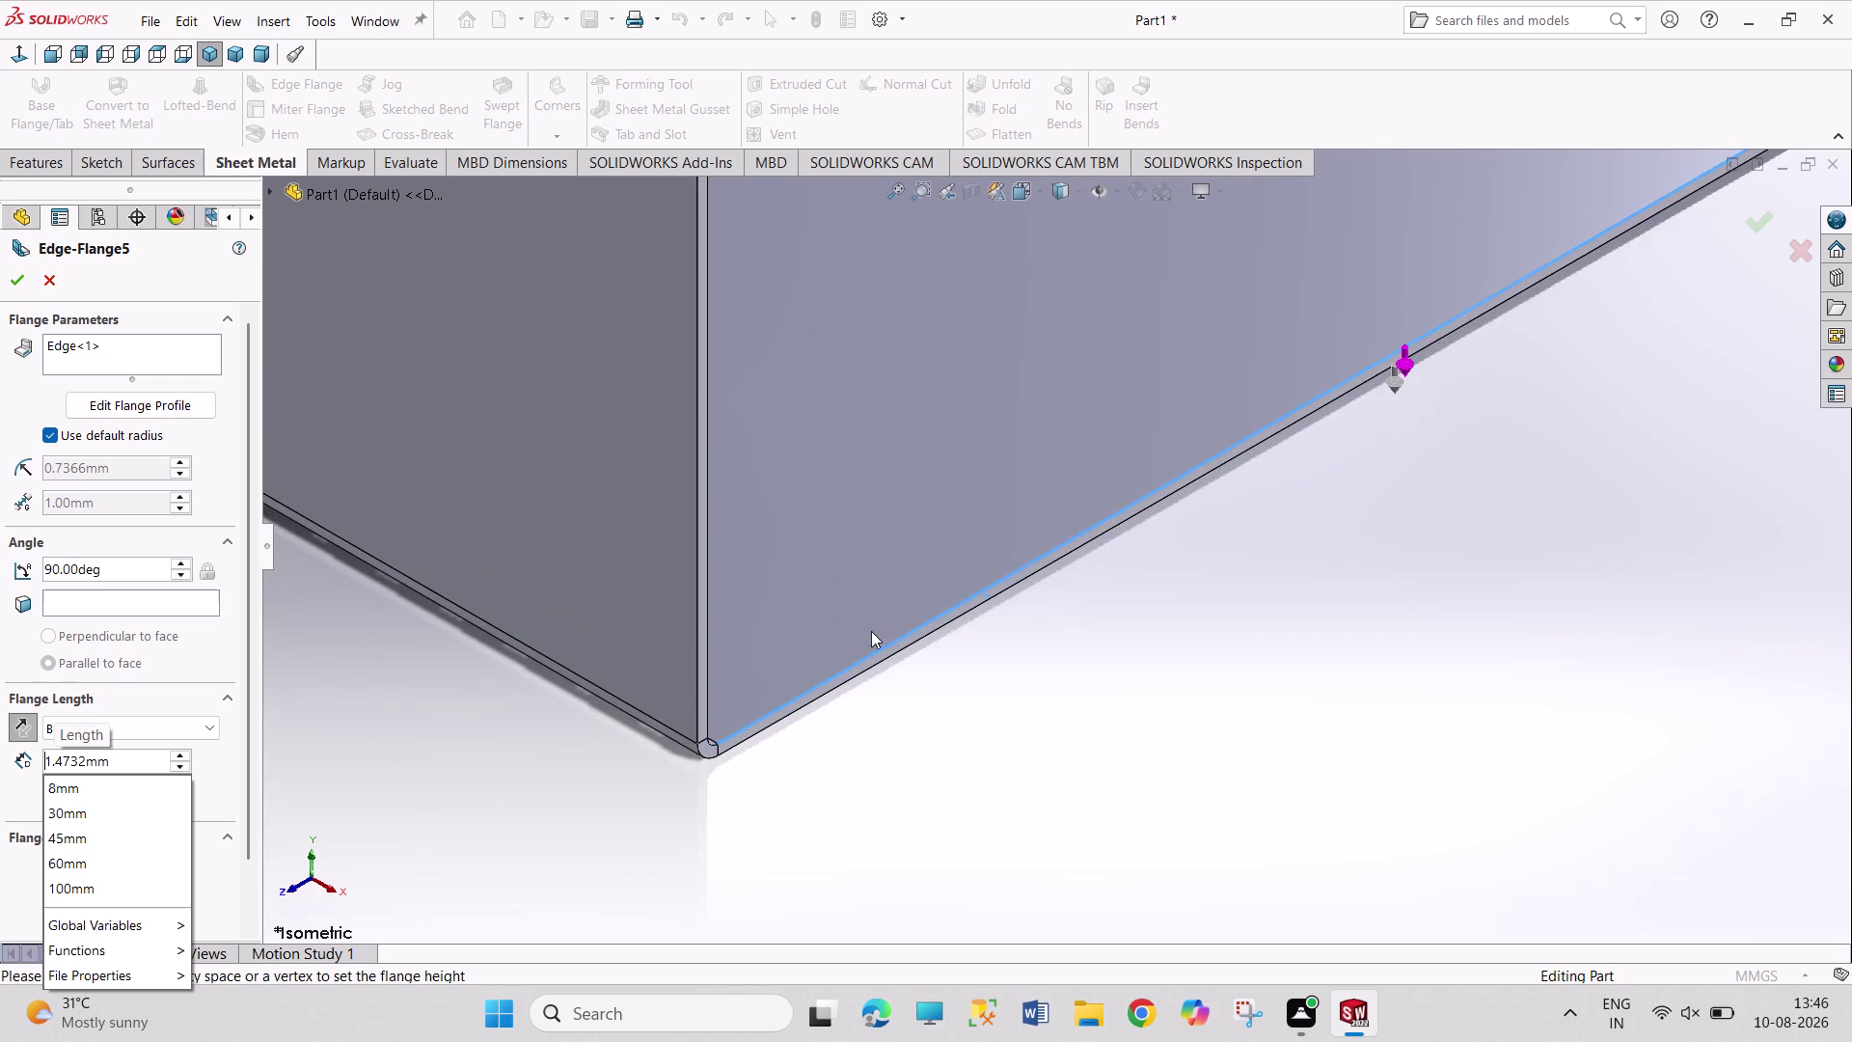
click(883, 661)
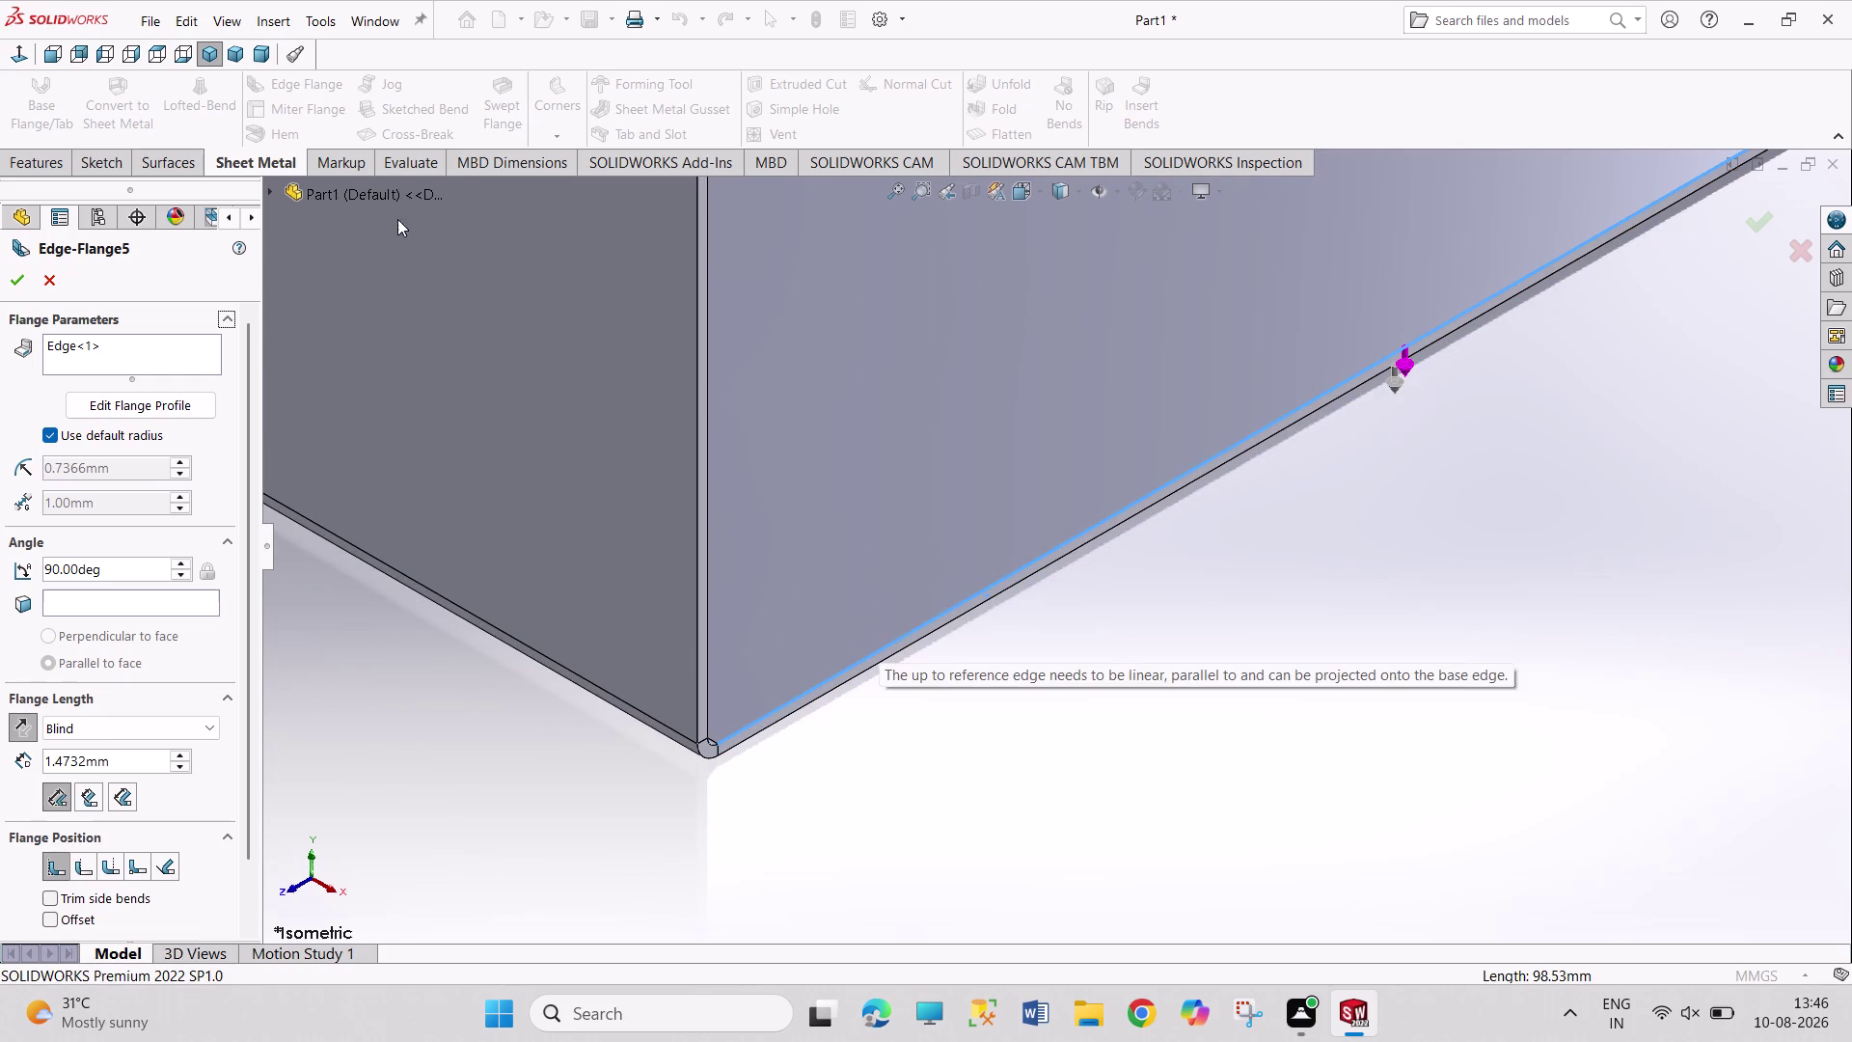
key(Escape)
key(Escape)
key(Escape)
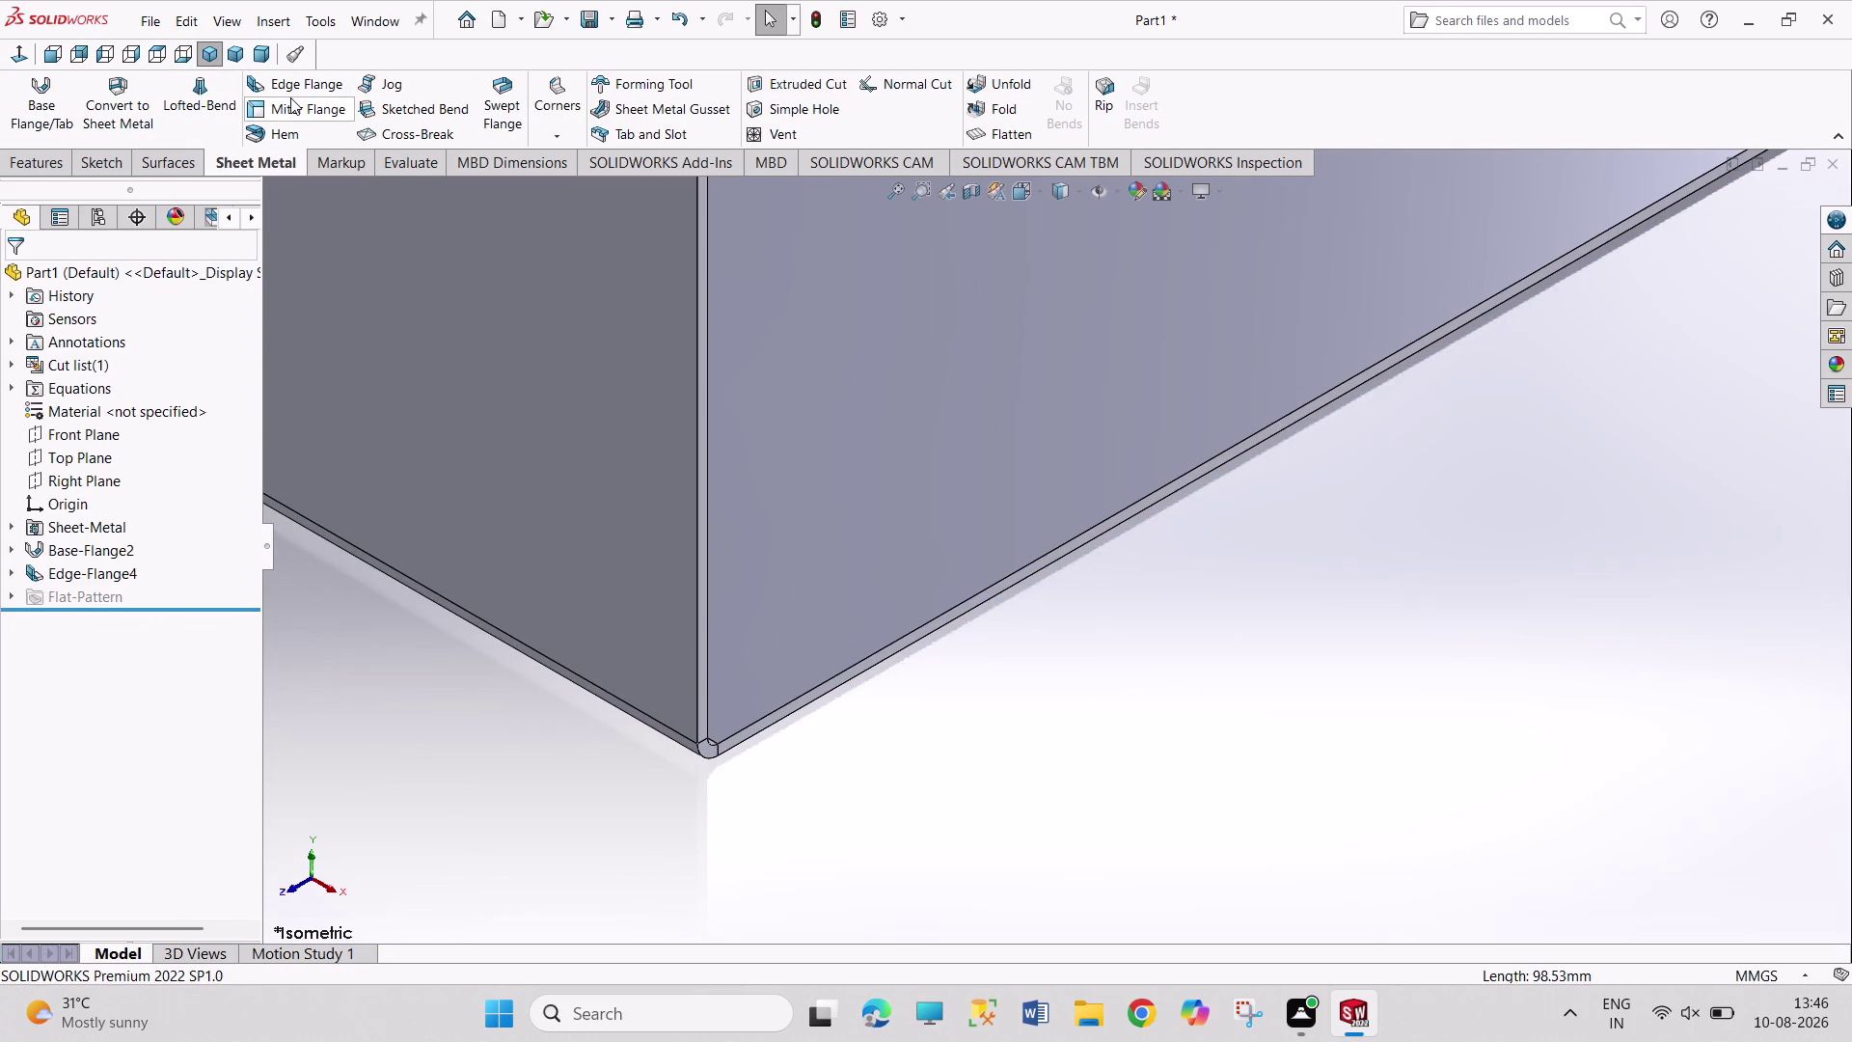
Add Edge-Flange5 on the adjacent plate edge with a 100 mm length.
click(297, 90)
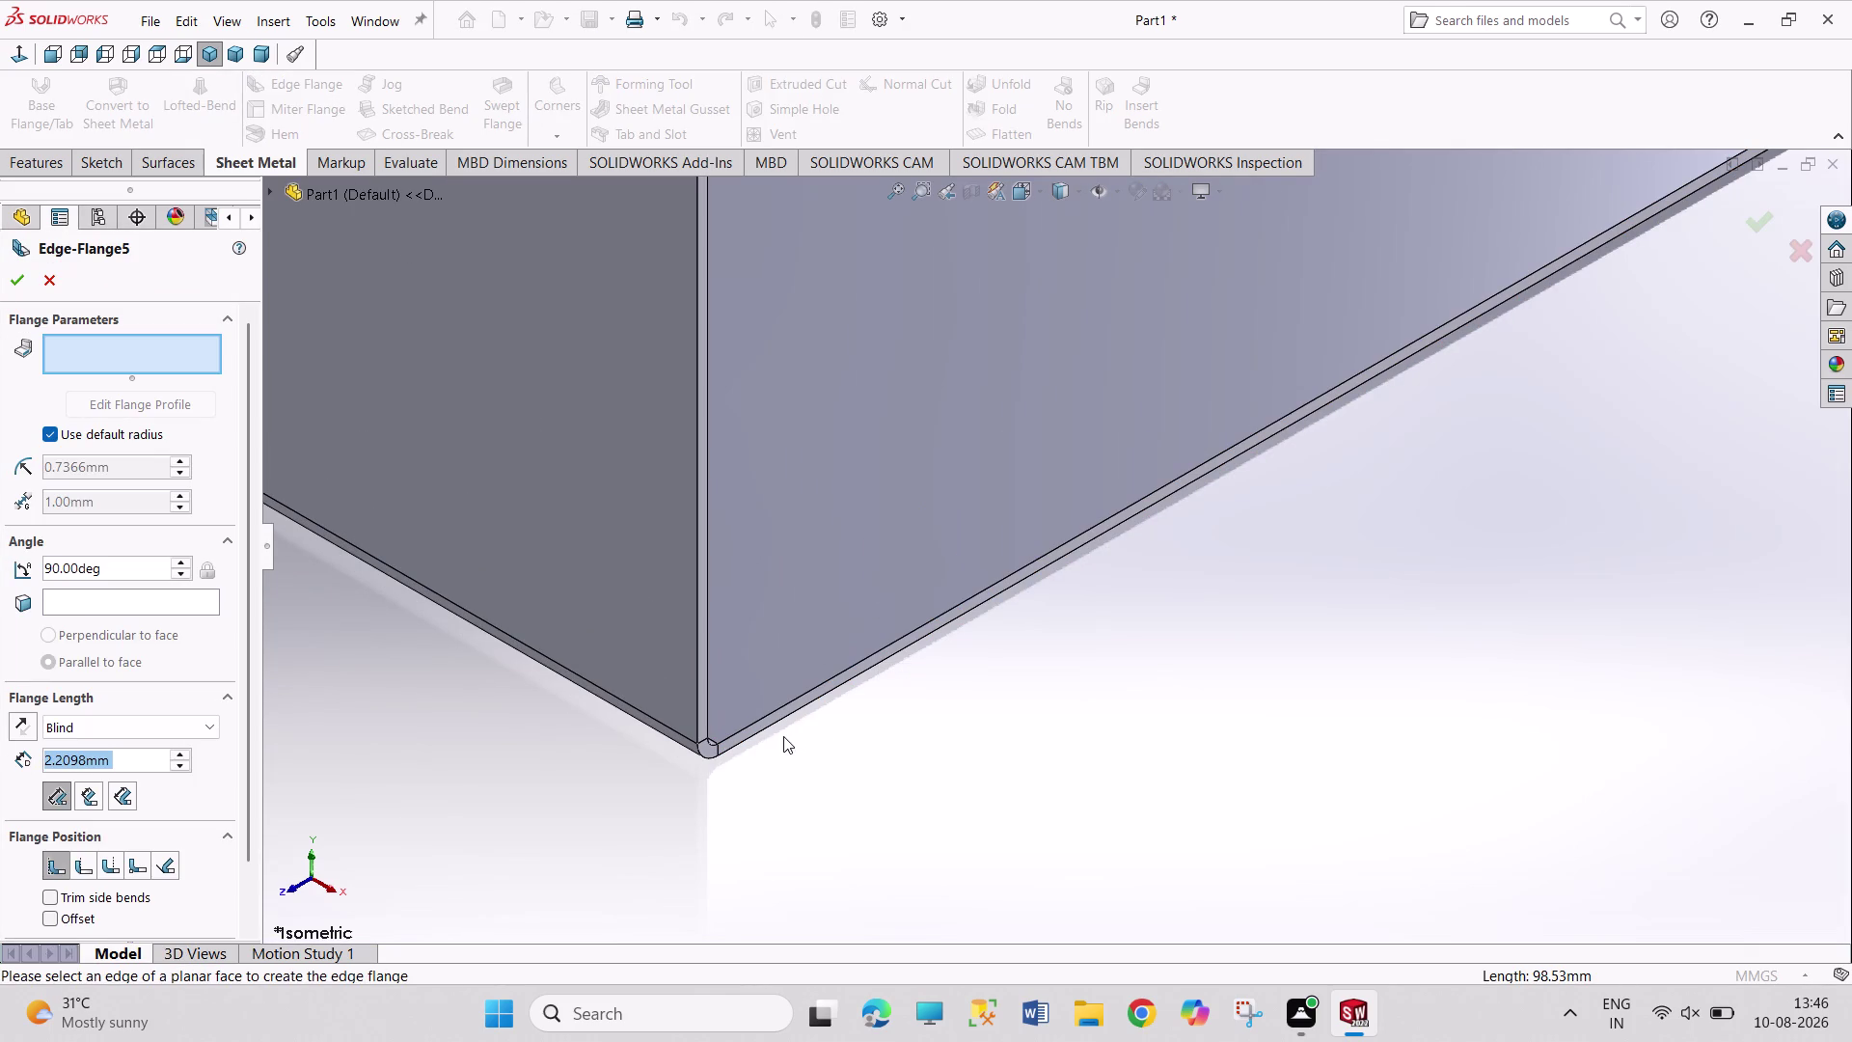
click(777, 723)
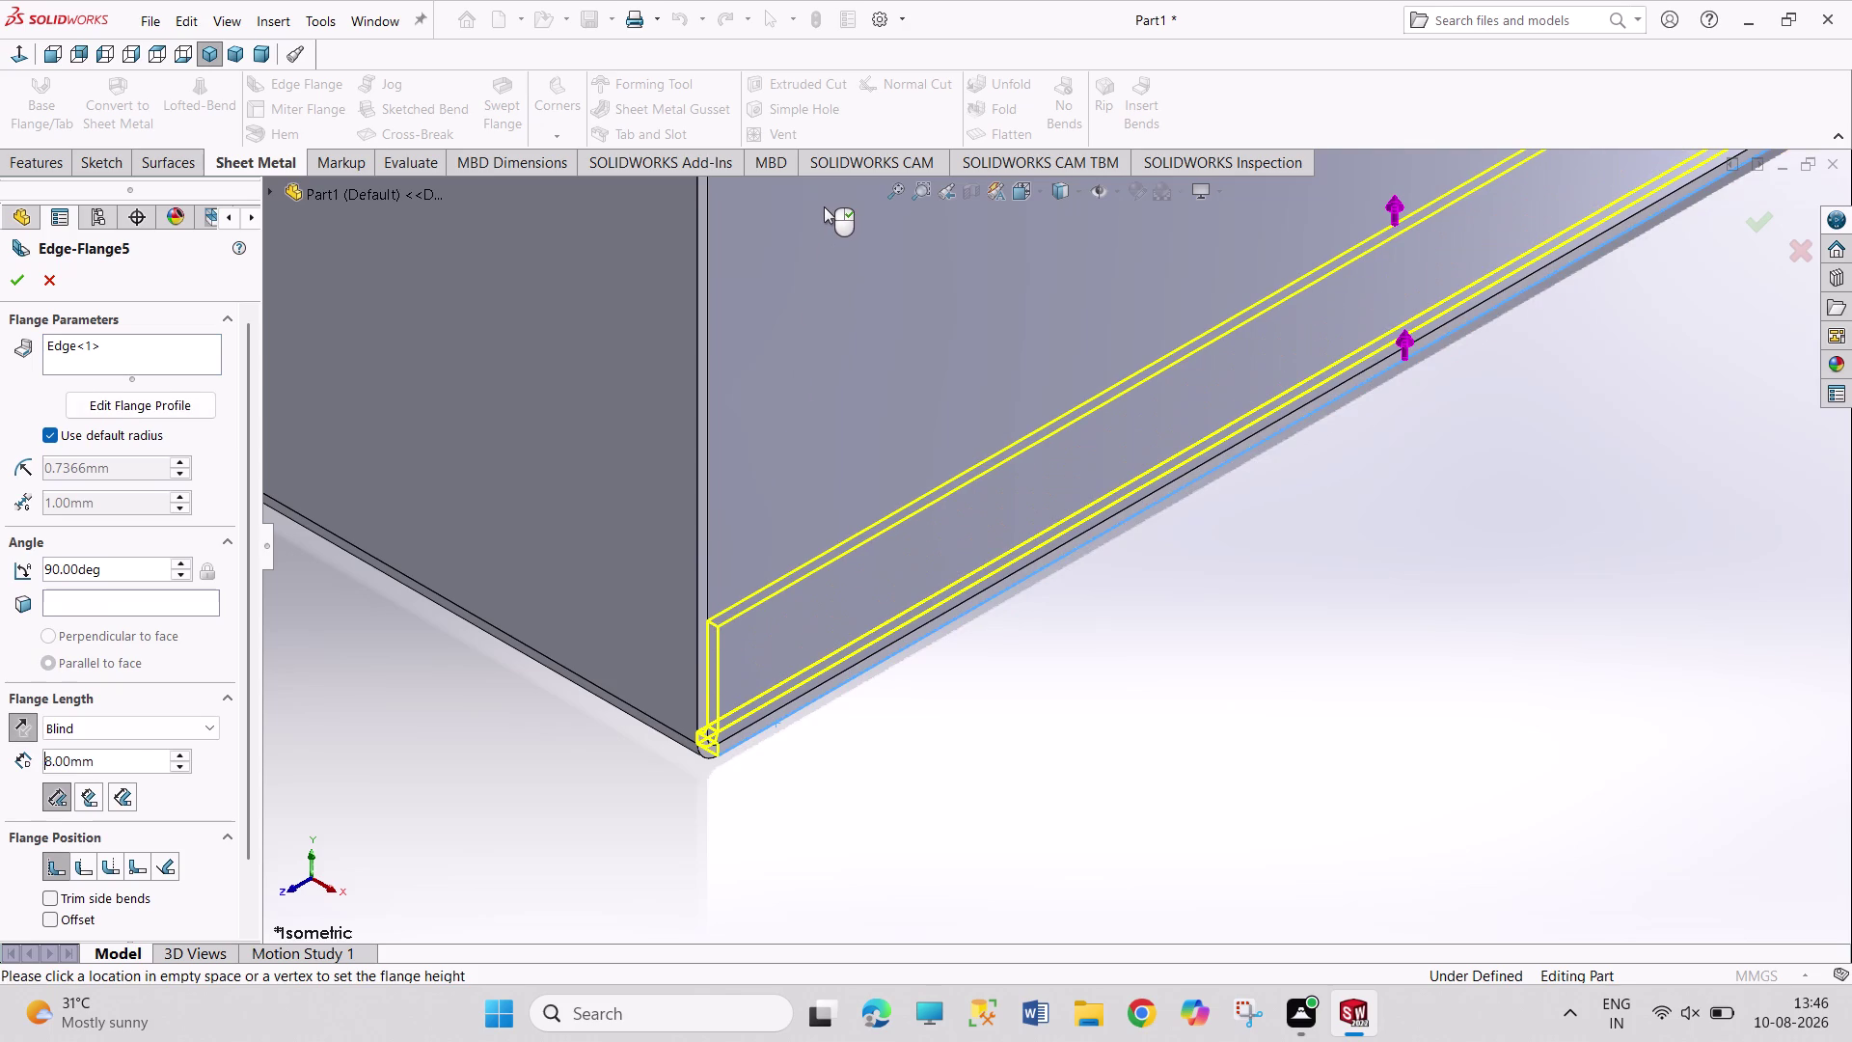
text(100)
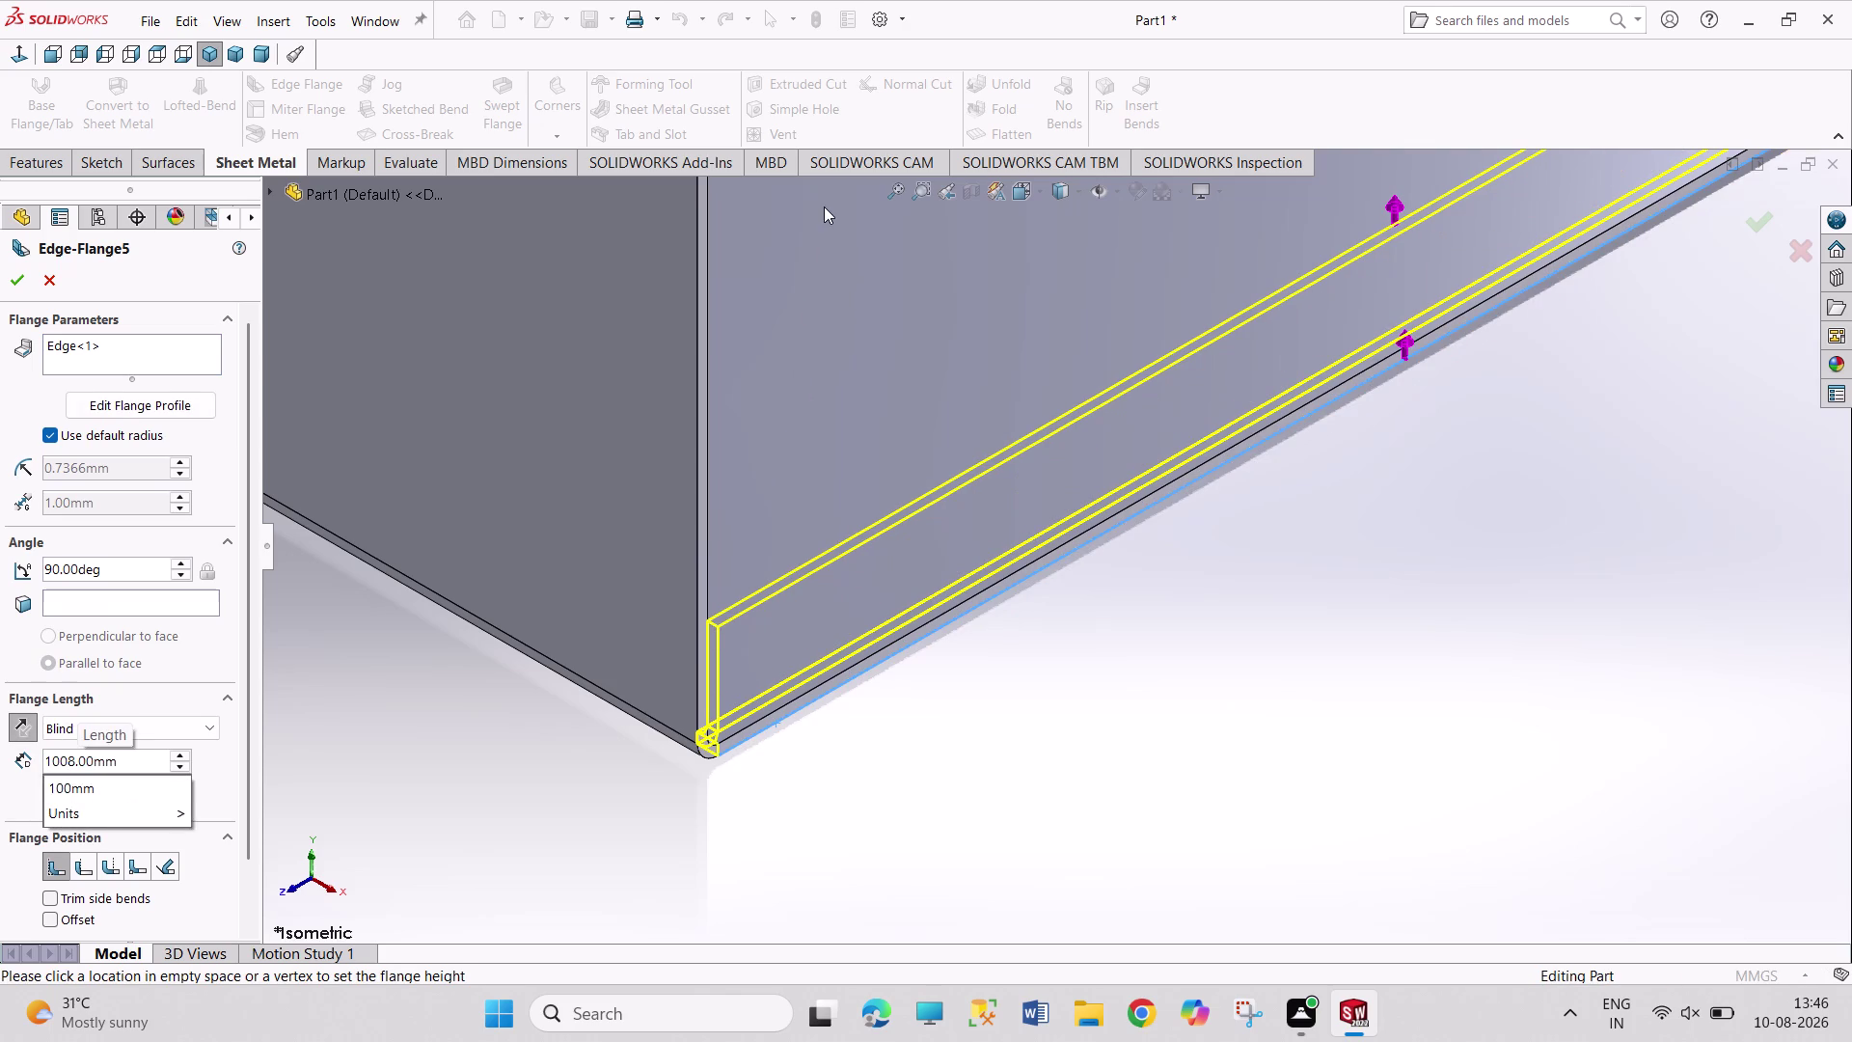
key(Right)
key(BackSpace)
key(Return)
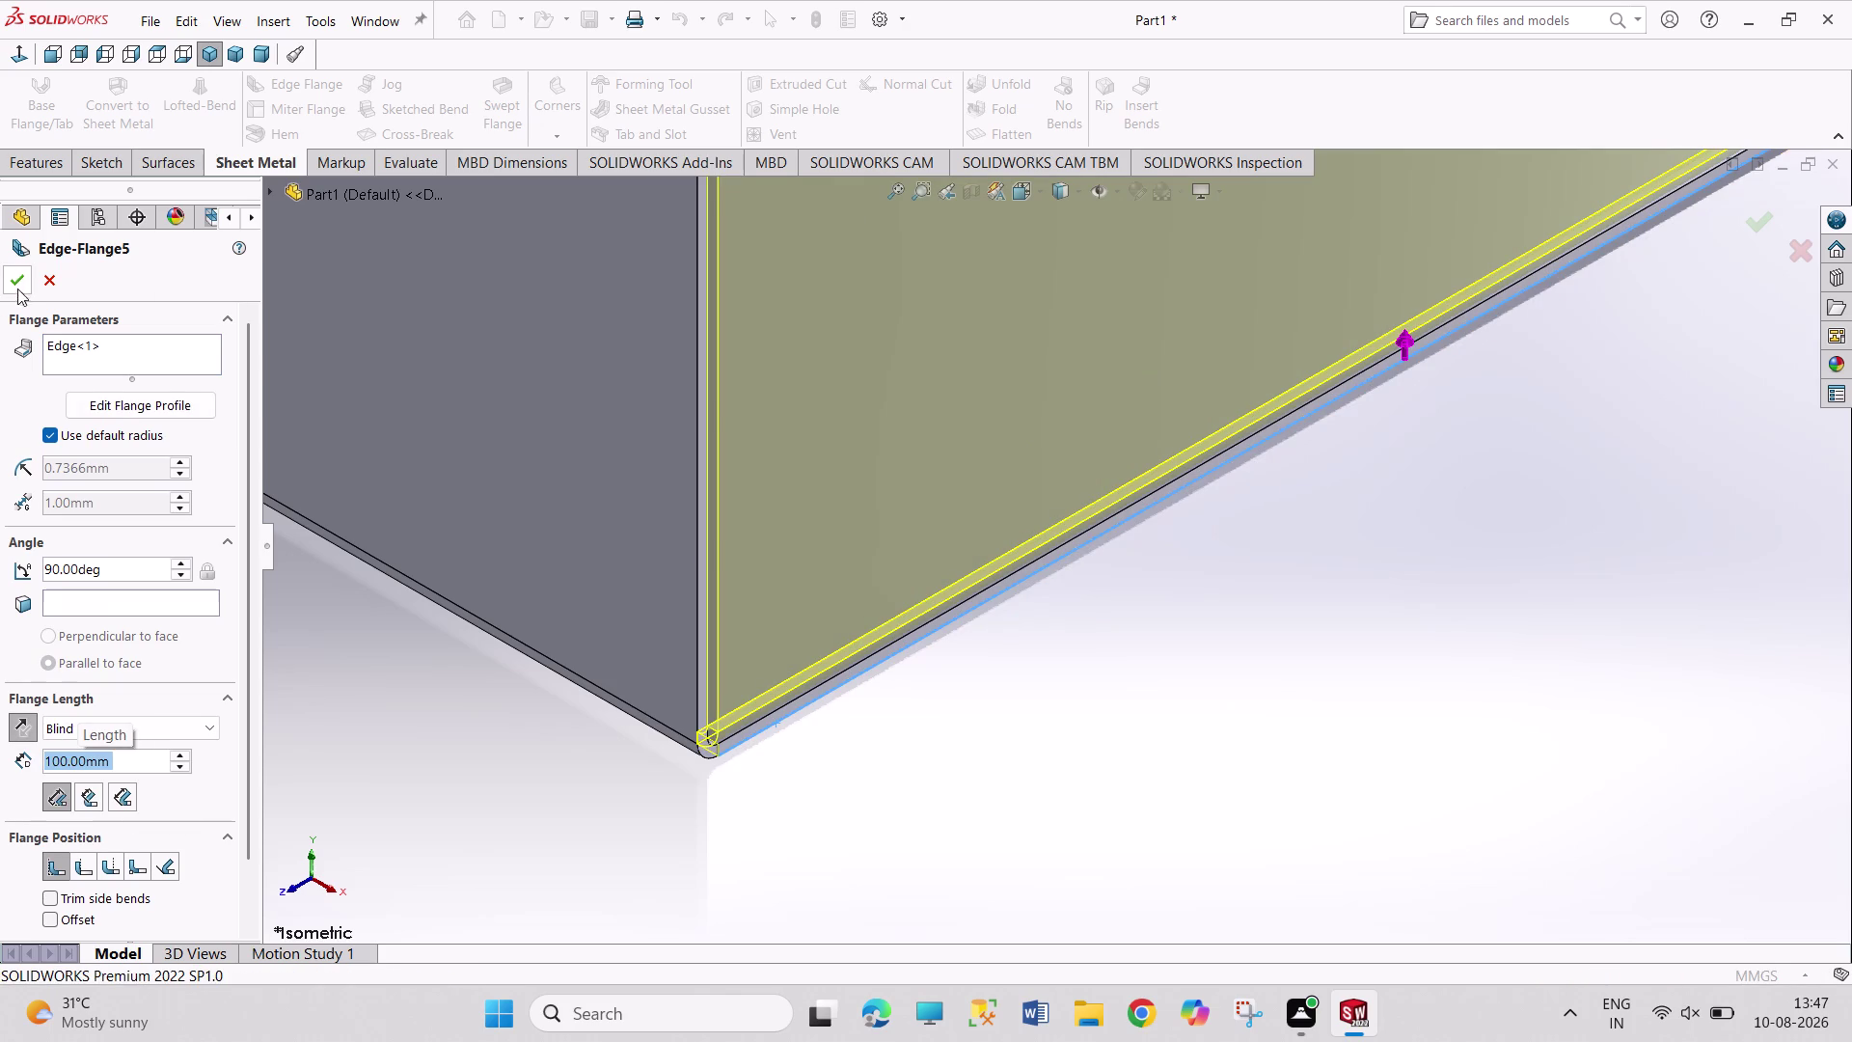
click(19, 282)
scroll(up, 3)
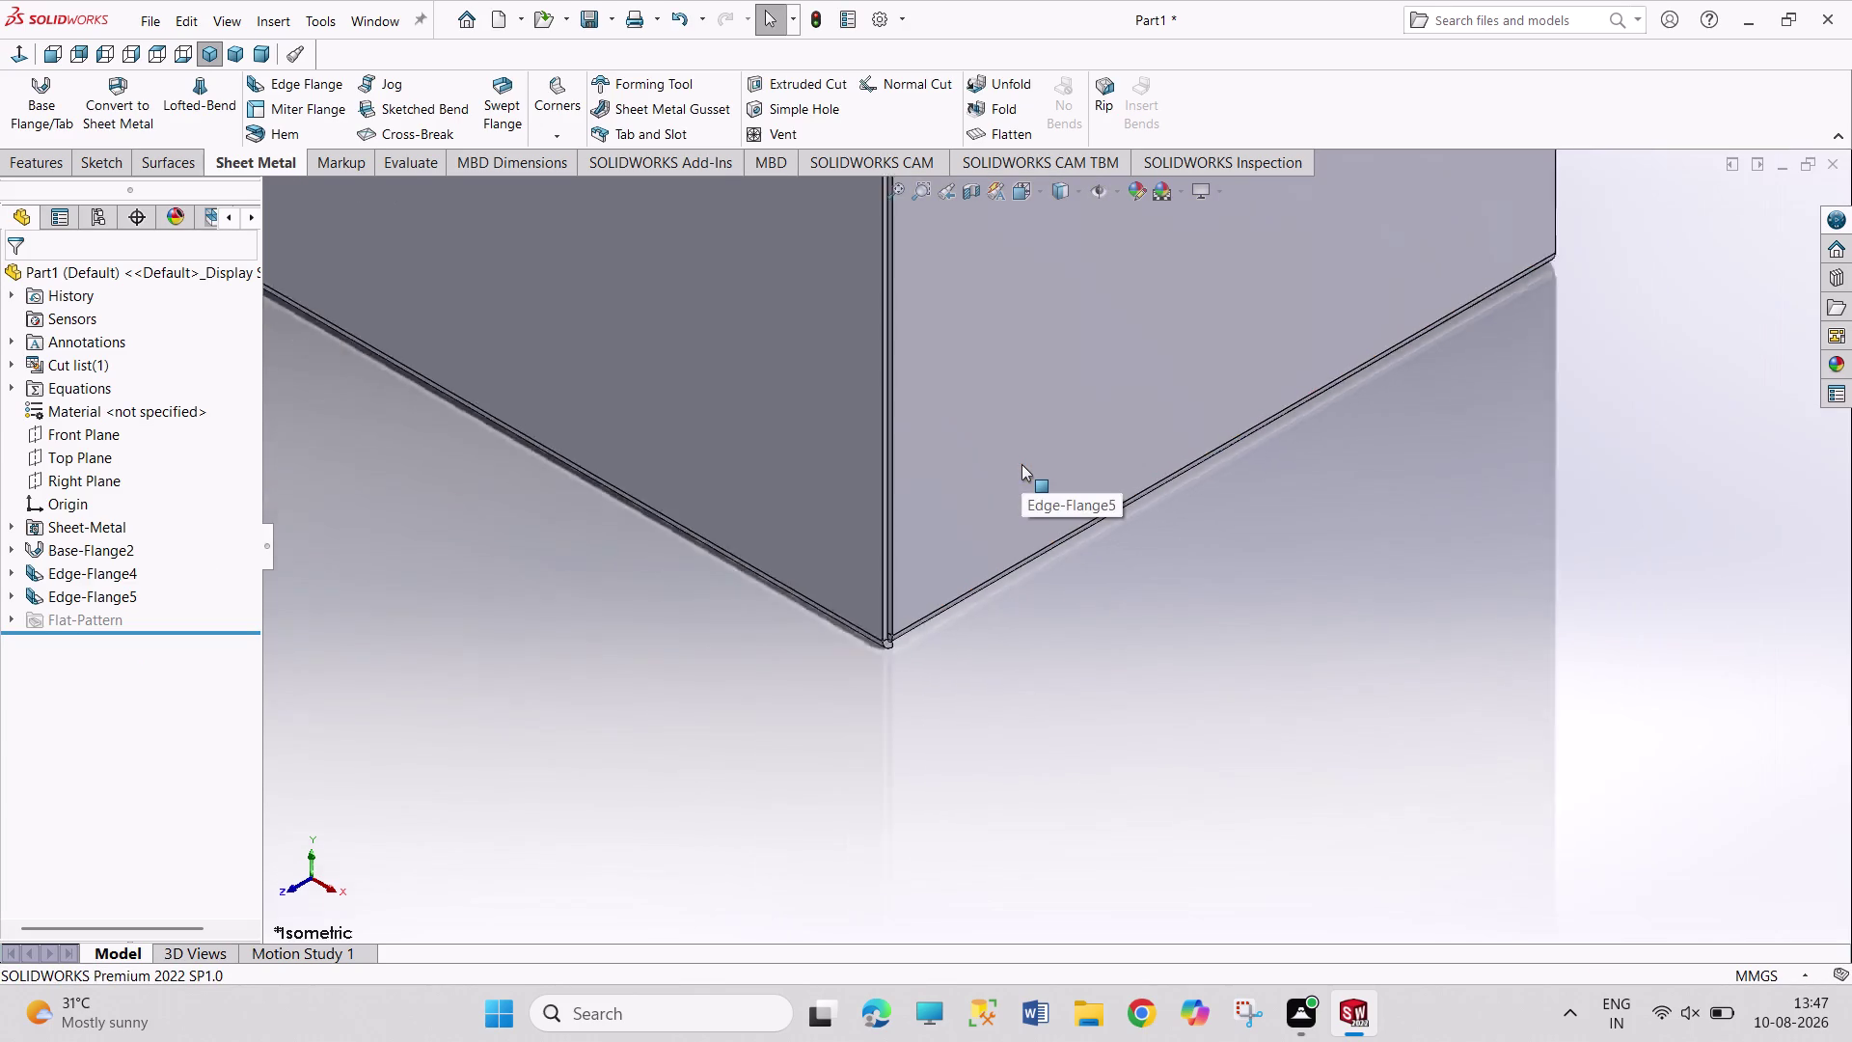
scroll(up, 3)
scroll(up, 3)
middle_drag(1259, 375, 1101, 365)
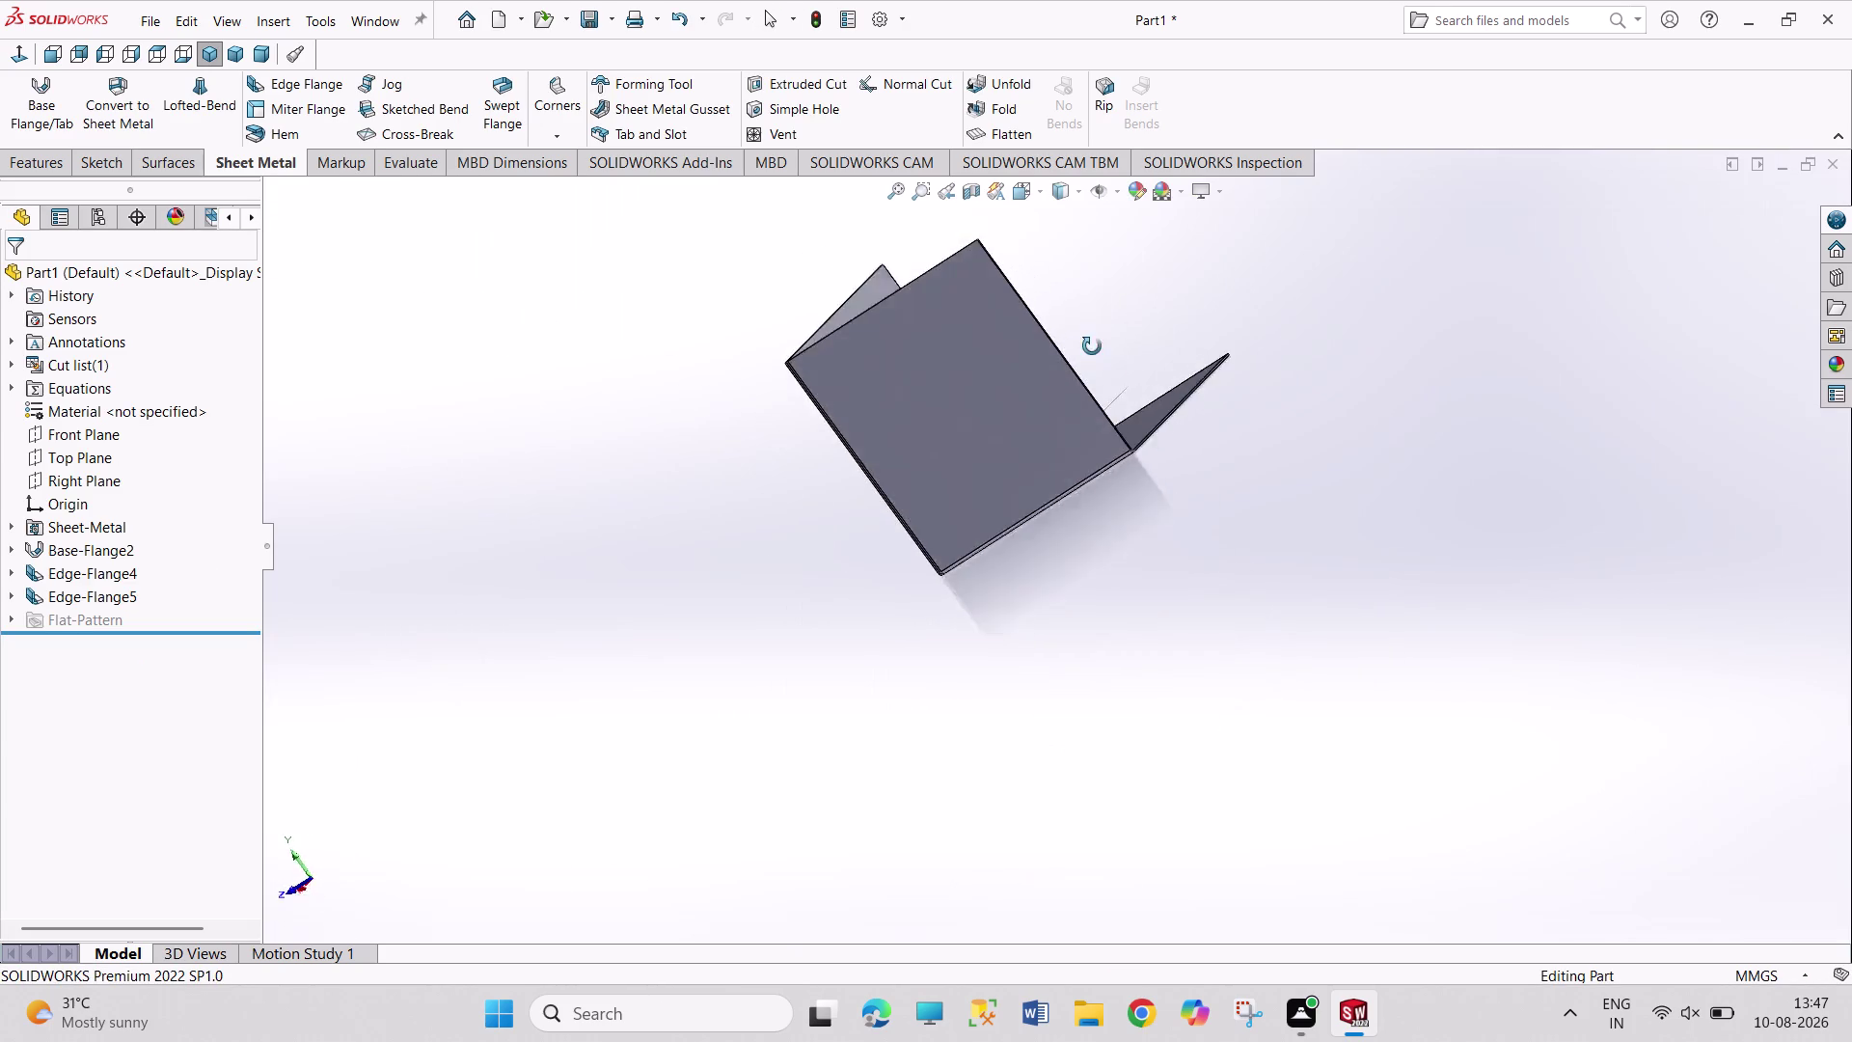
middle_drag(1101, 365, 1261, 265)
scroll(up, 3)
scroll(down, 3)
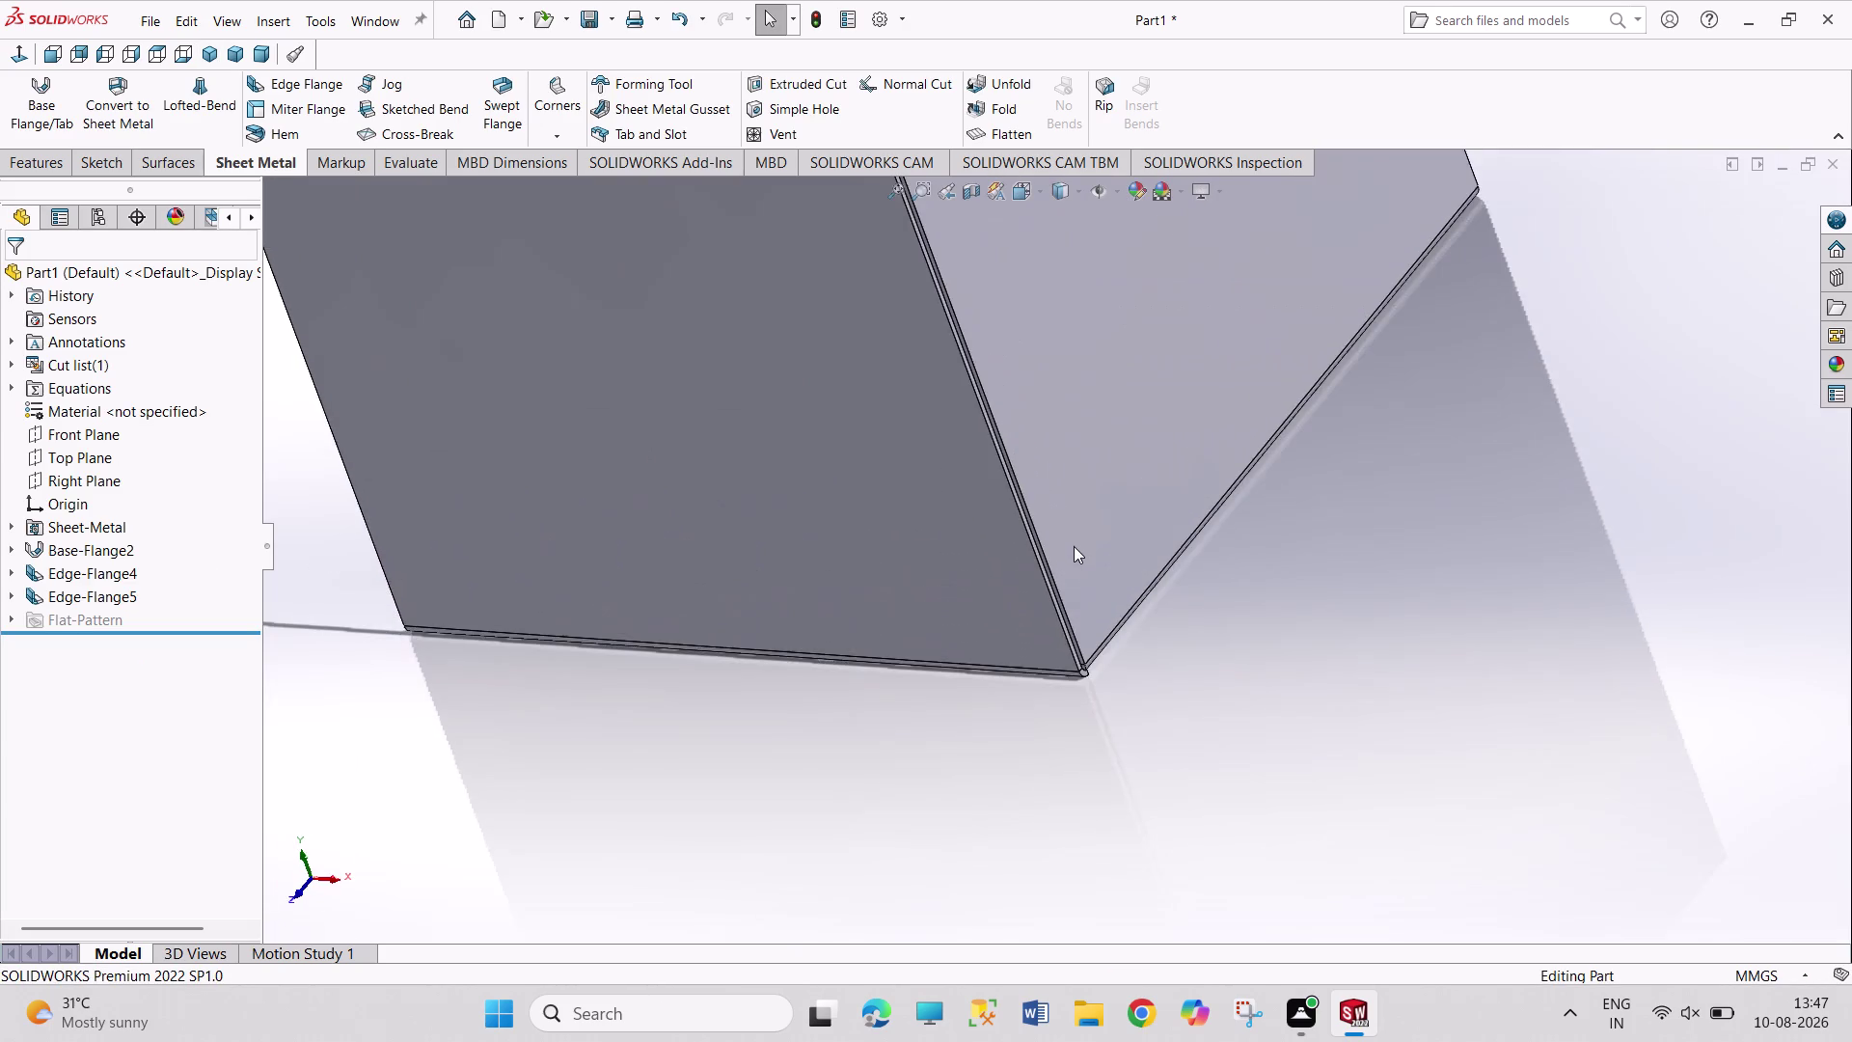
scroll(down, 3)
scroll(down, 3)
middle_drag(1039, 733, 932, 680)
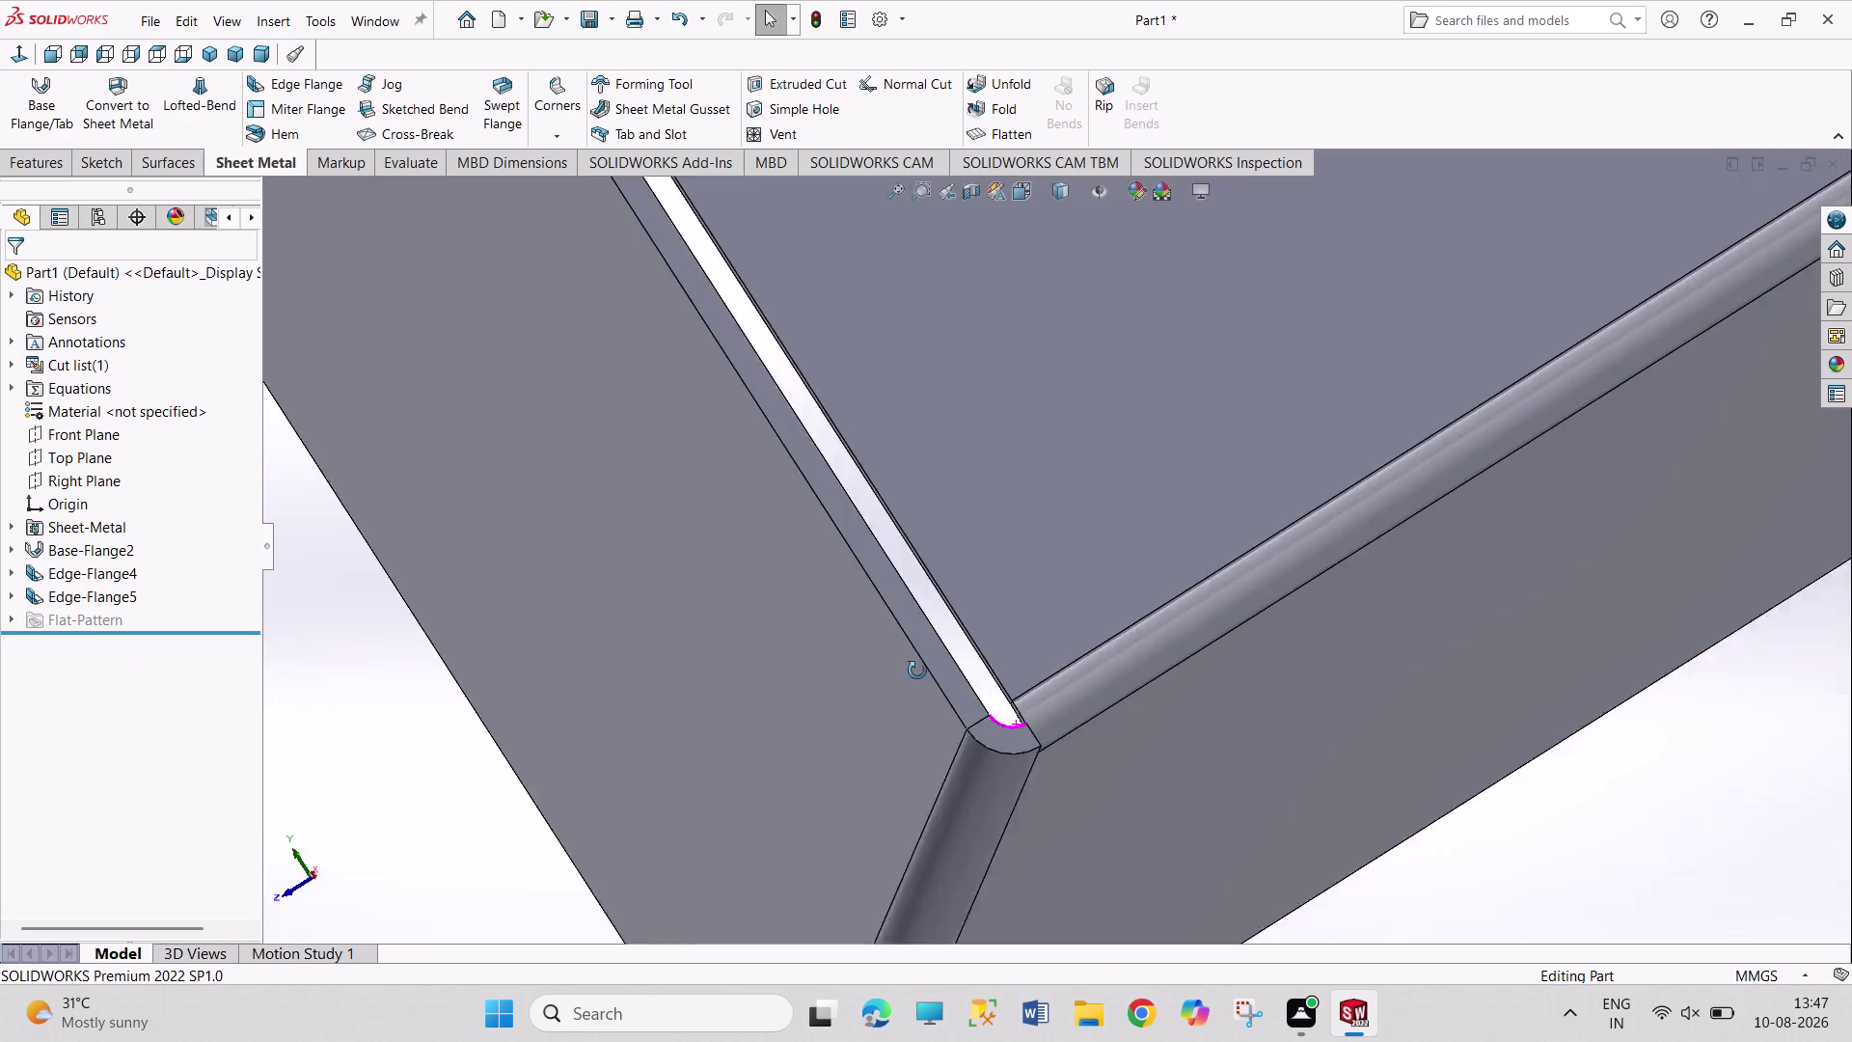
middle_drag(932, 680, 803, 680)
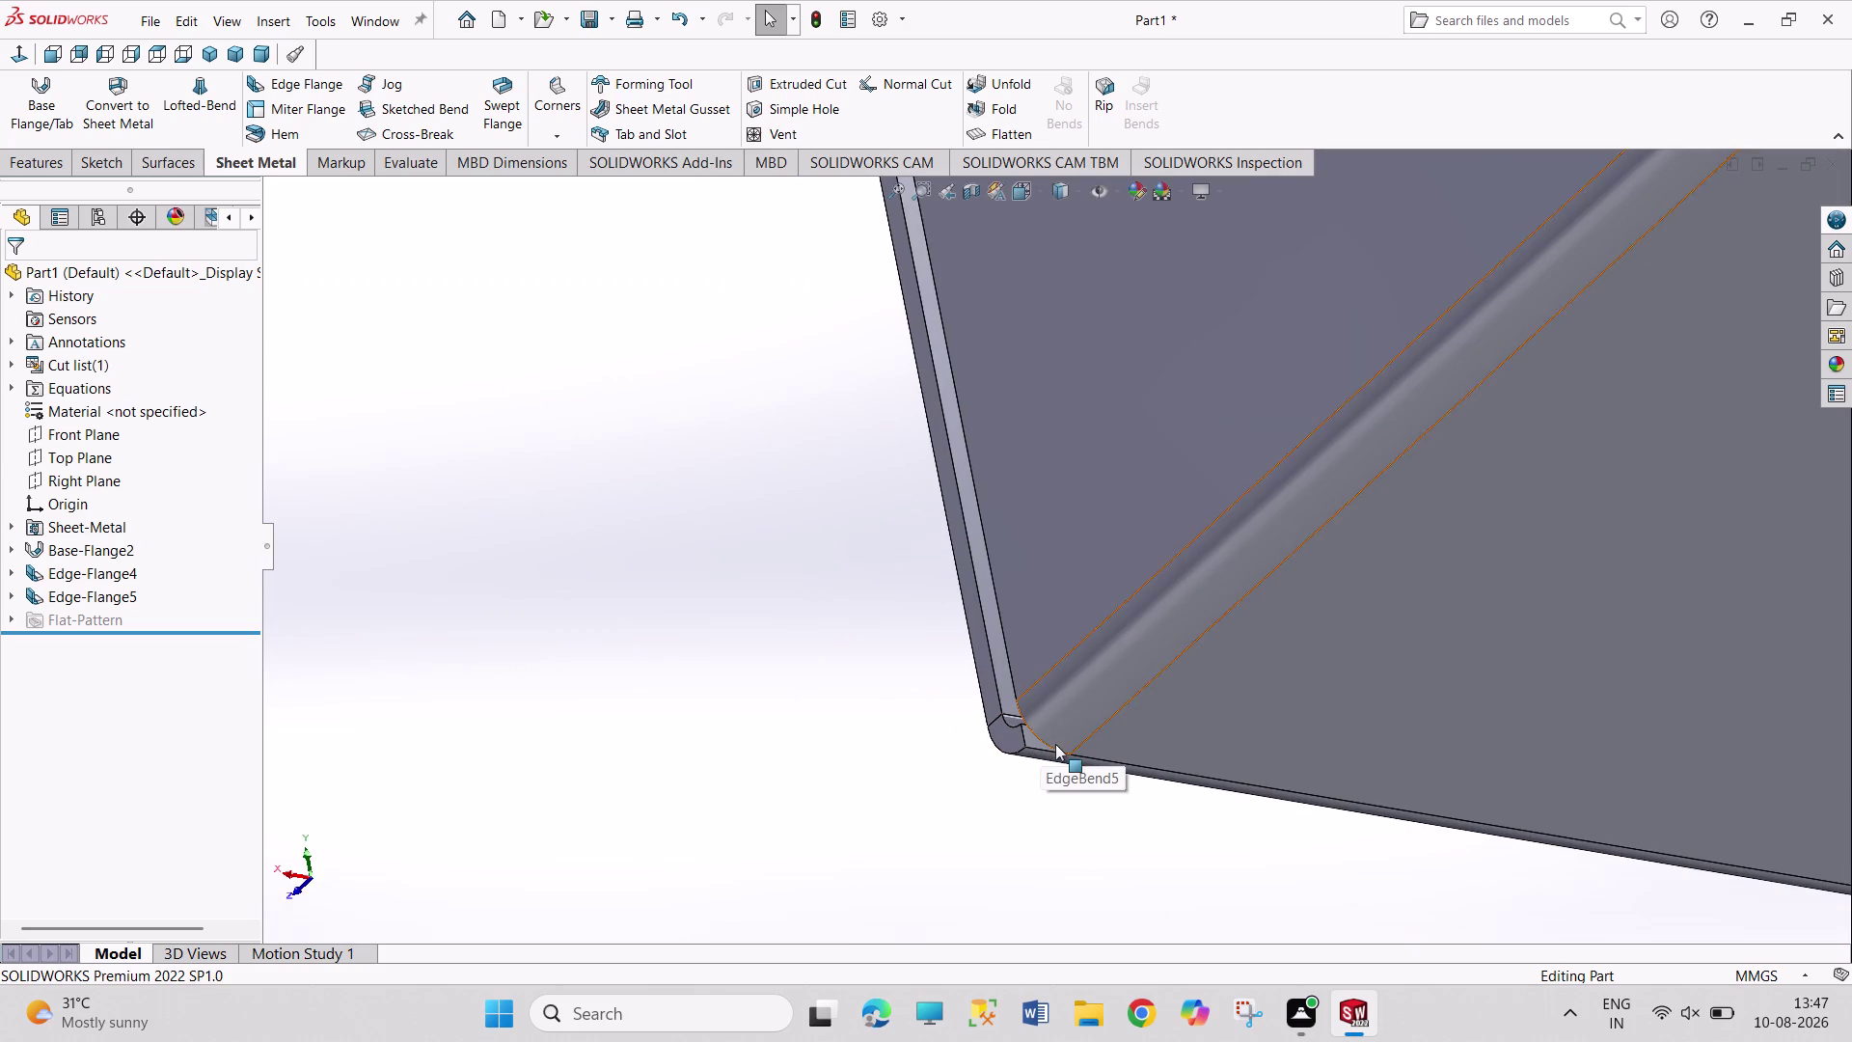
middle_drag(1295, 572, 1192, 791)
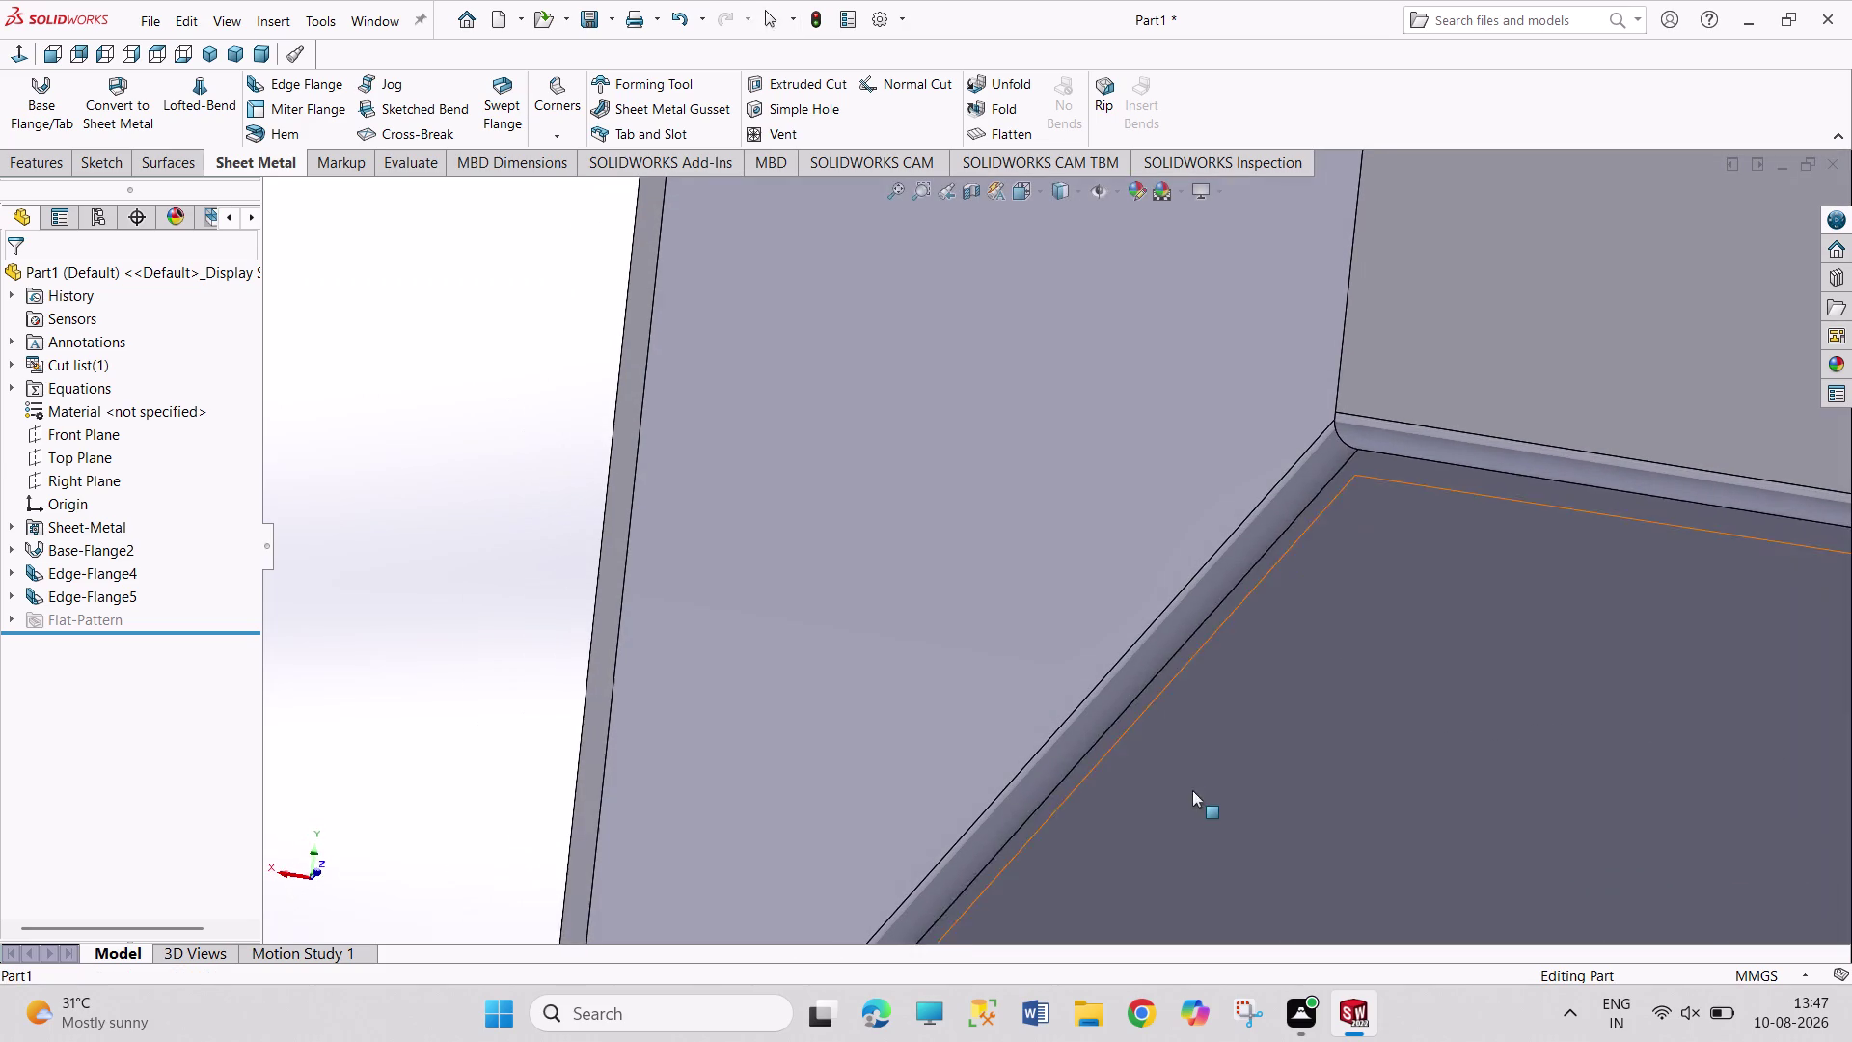
scroll(up, 3)
scroll(up, 3)
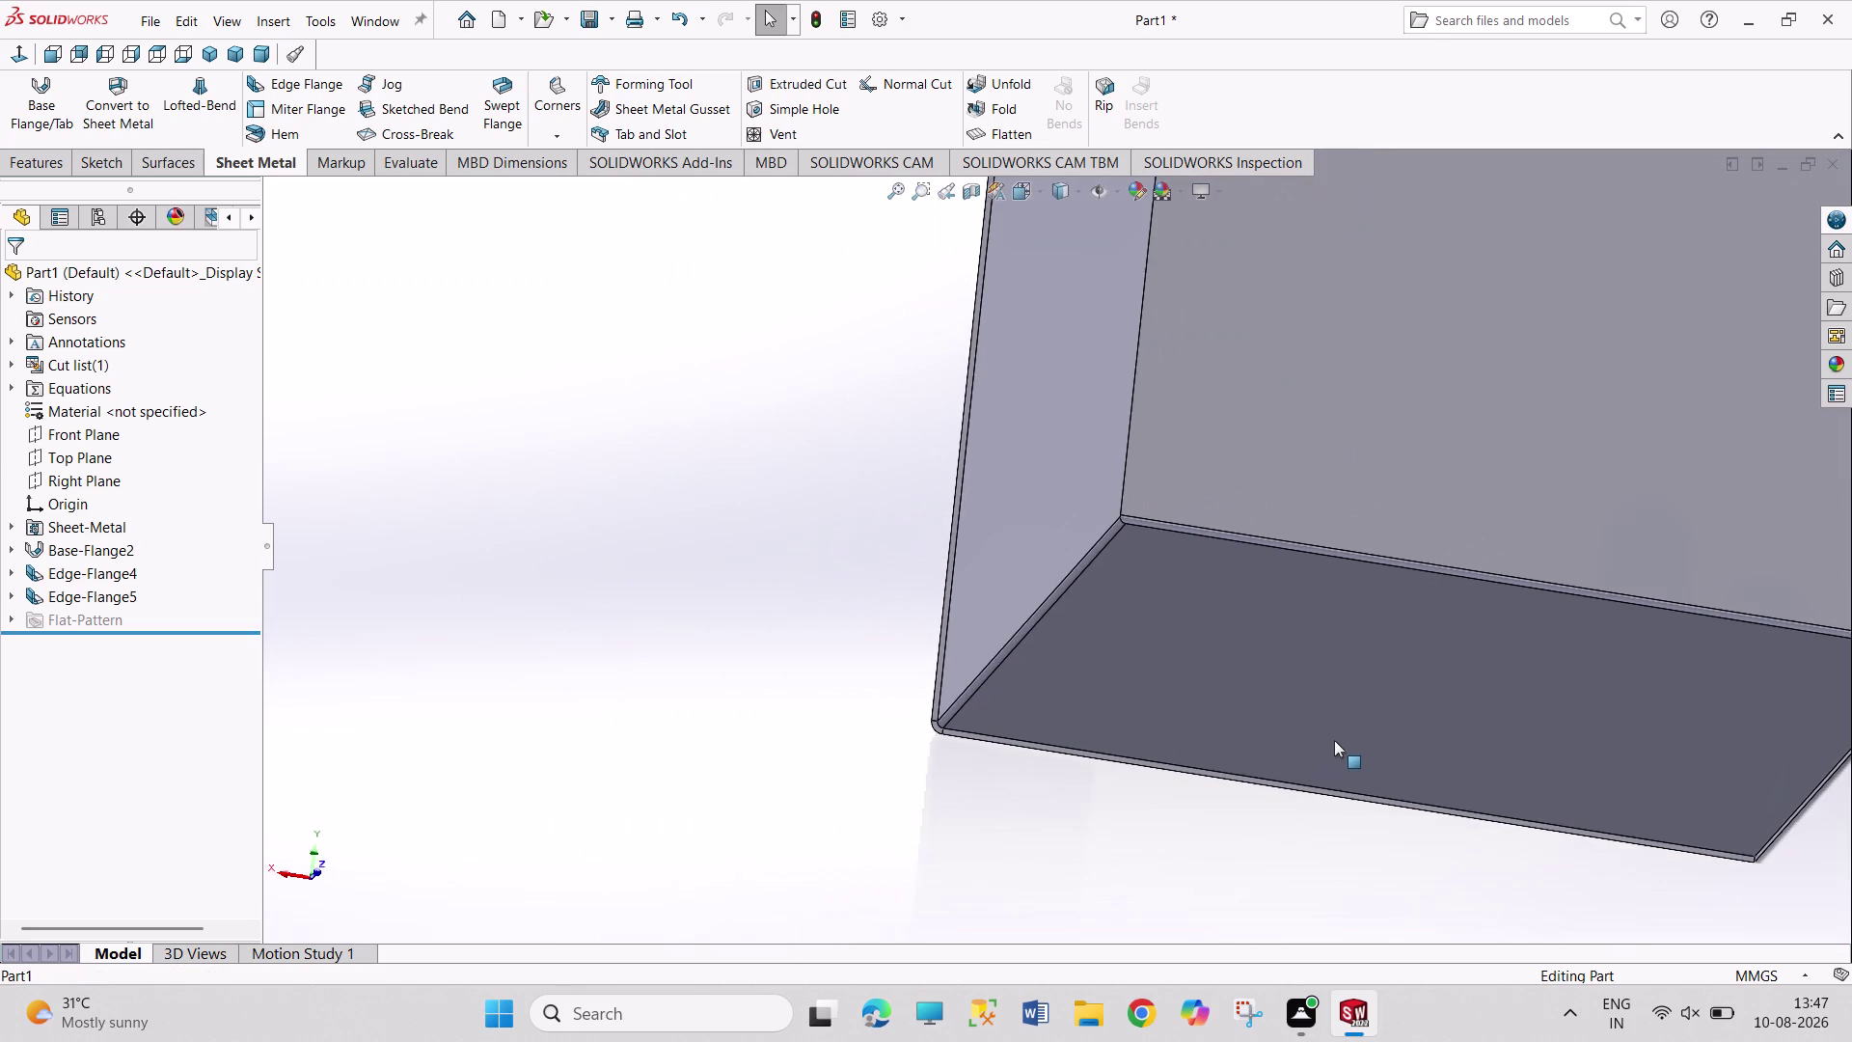
scroll(down, 3)
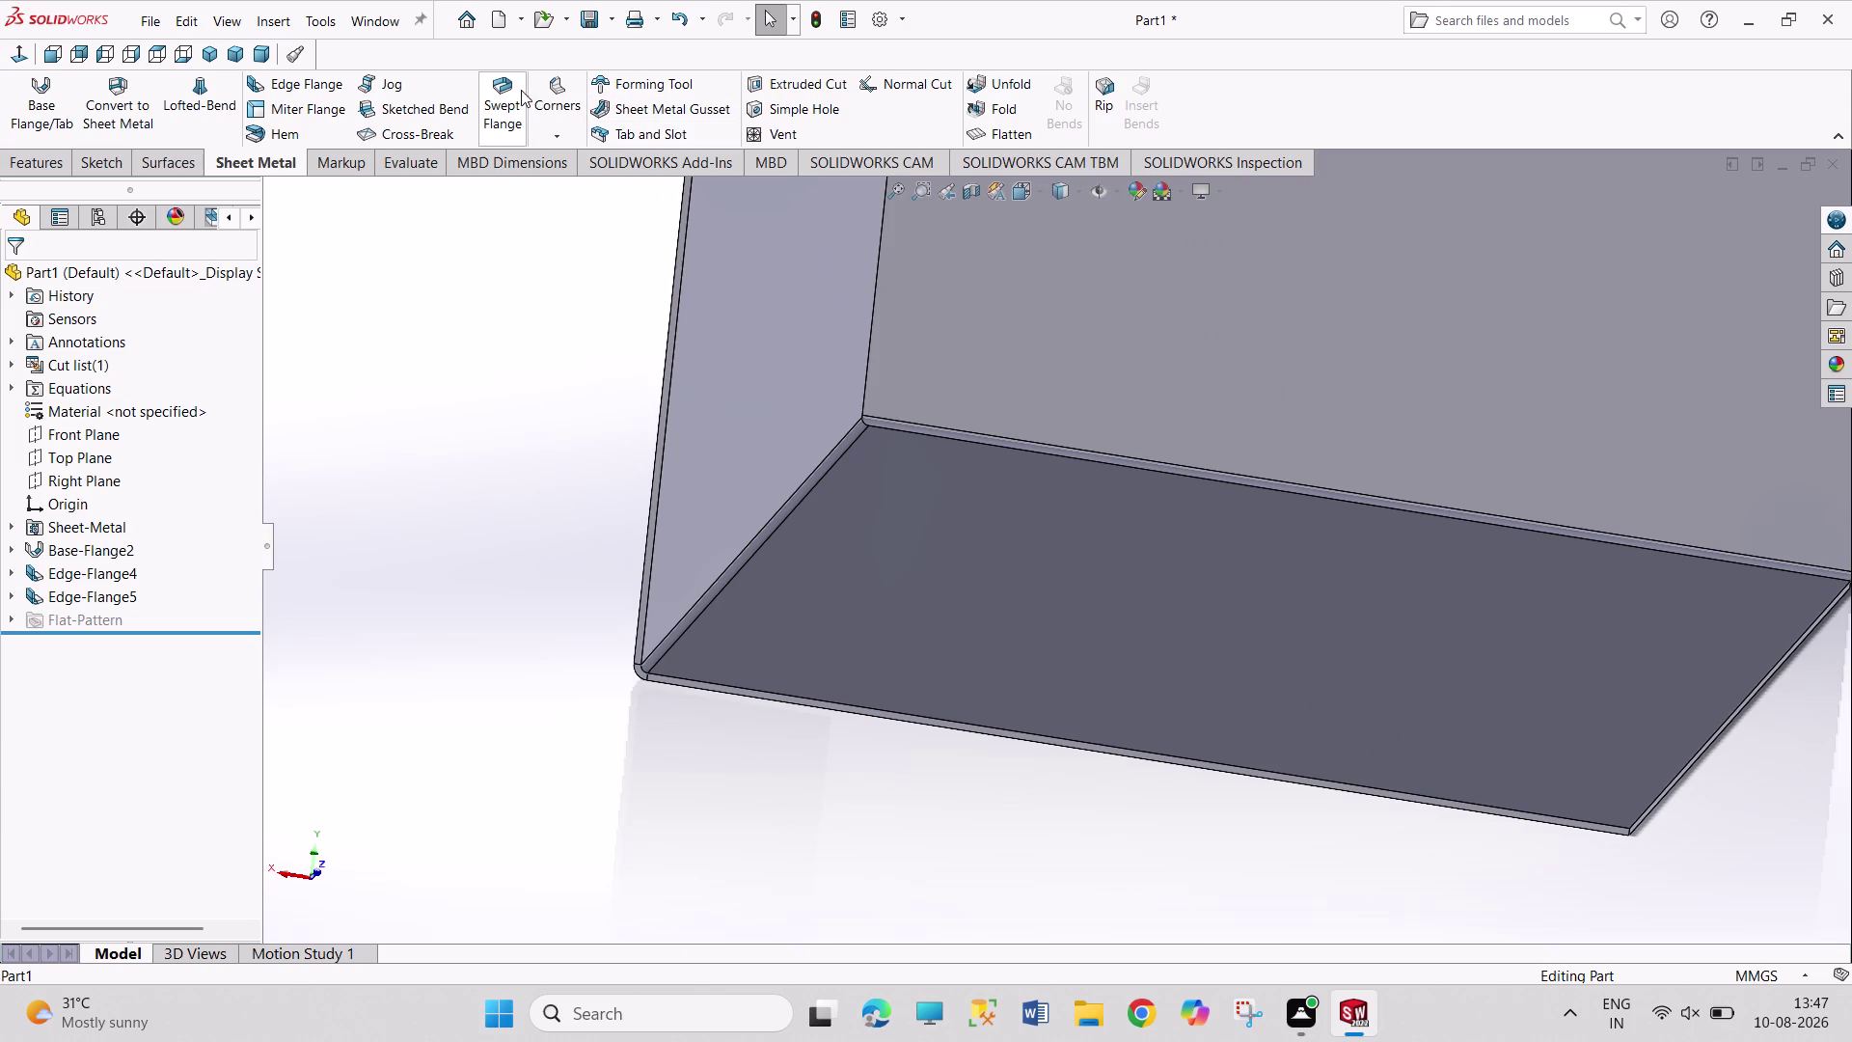
Start an edge flange and select another base flange edge.
click(313, 88)
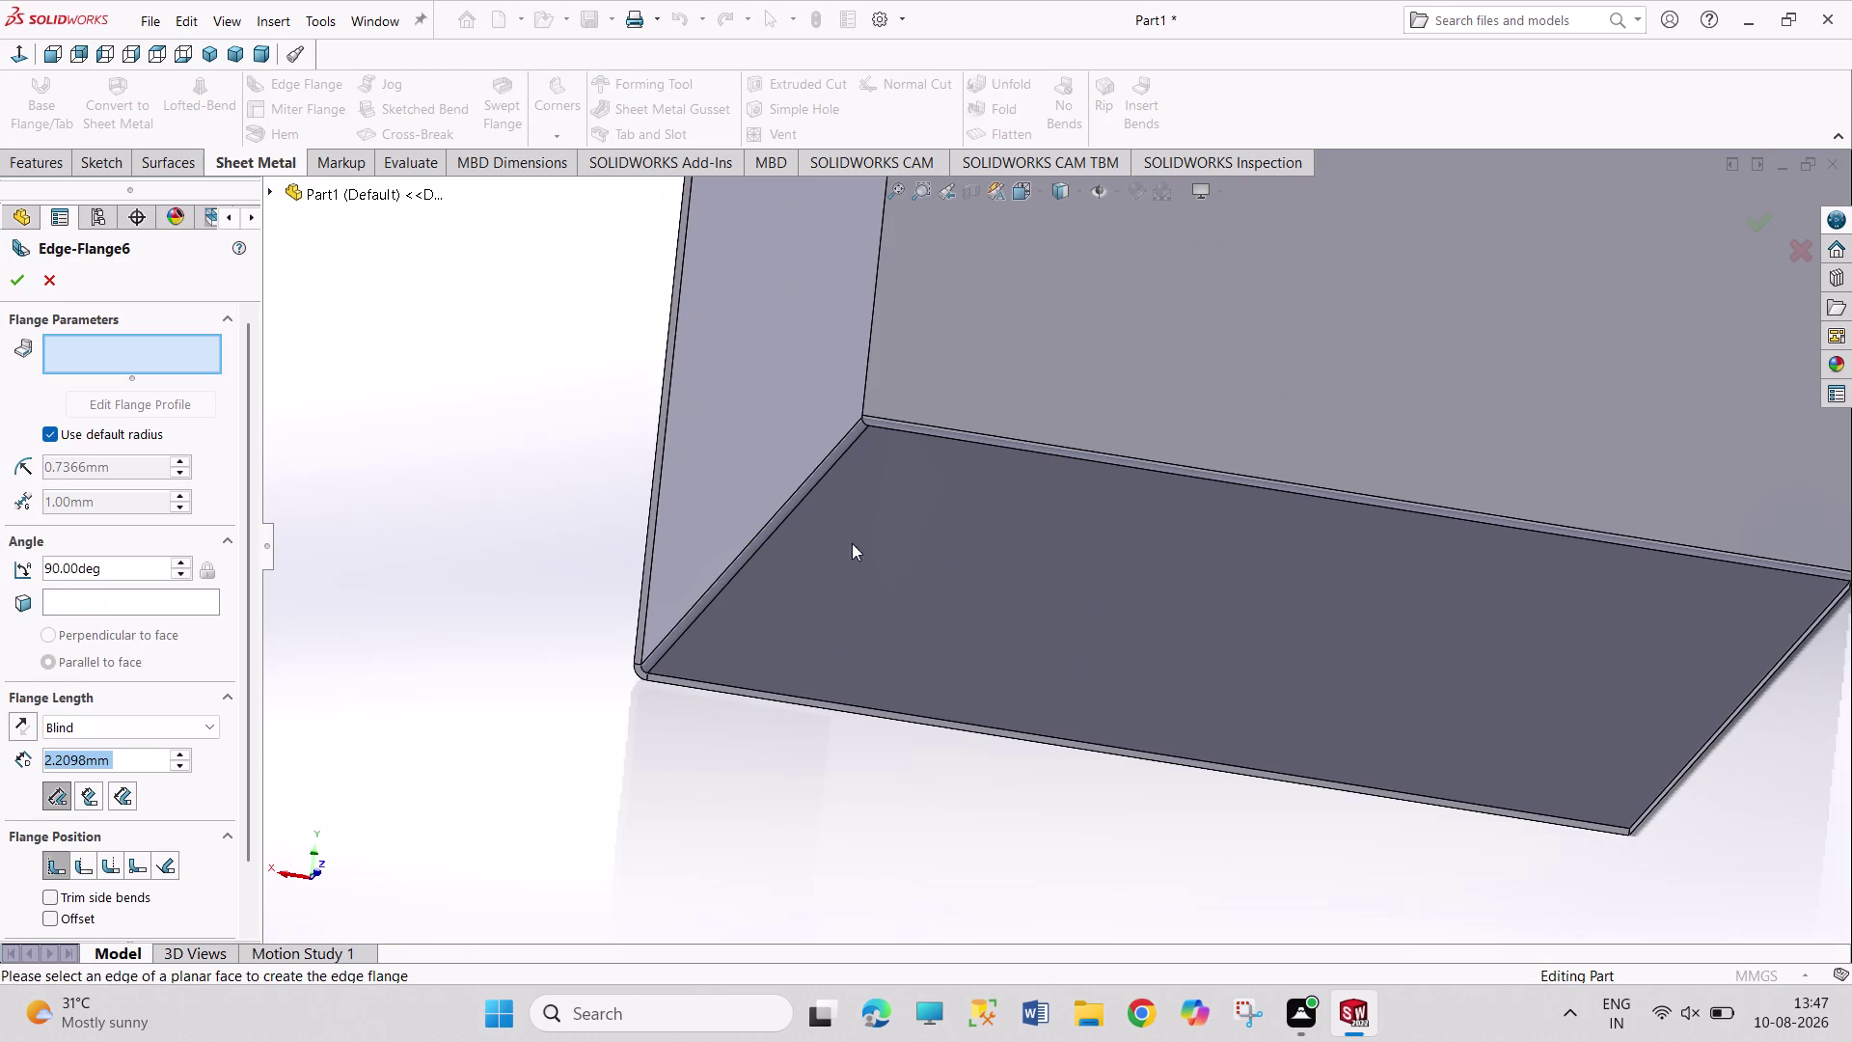
click(1062, 455)
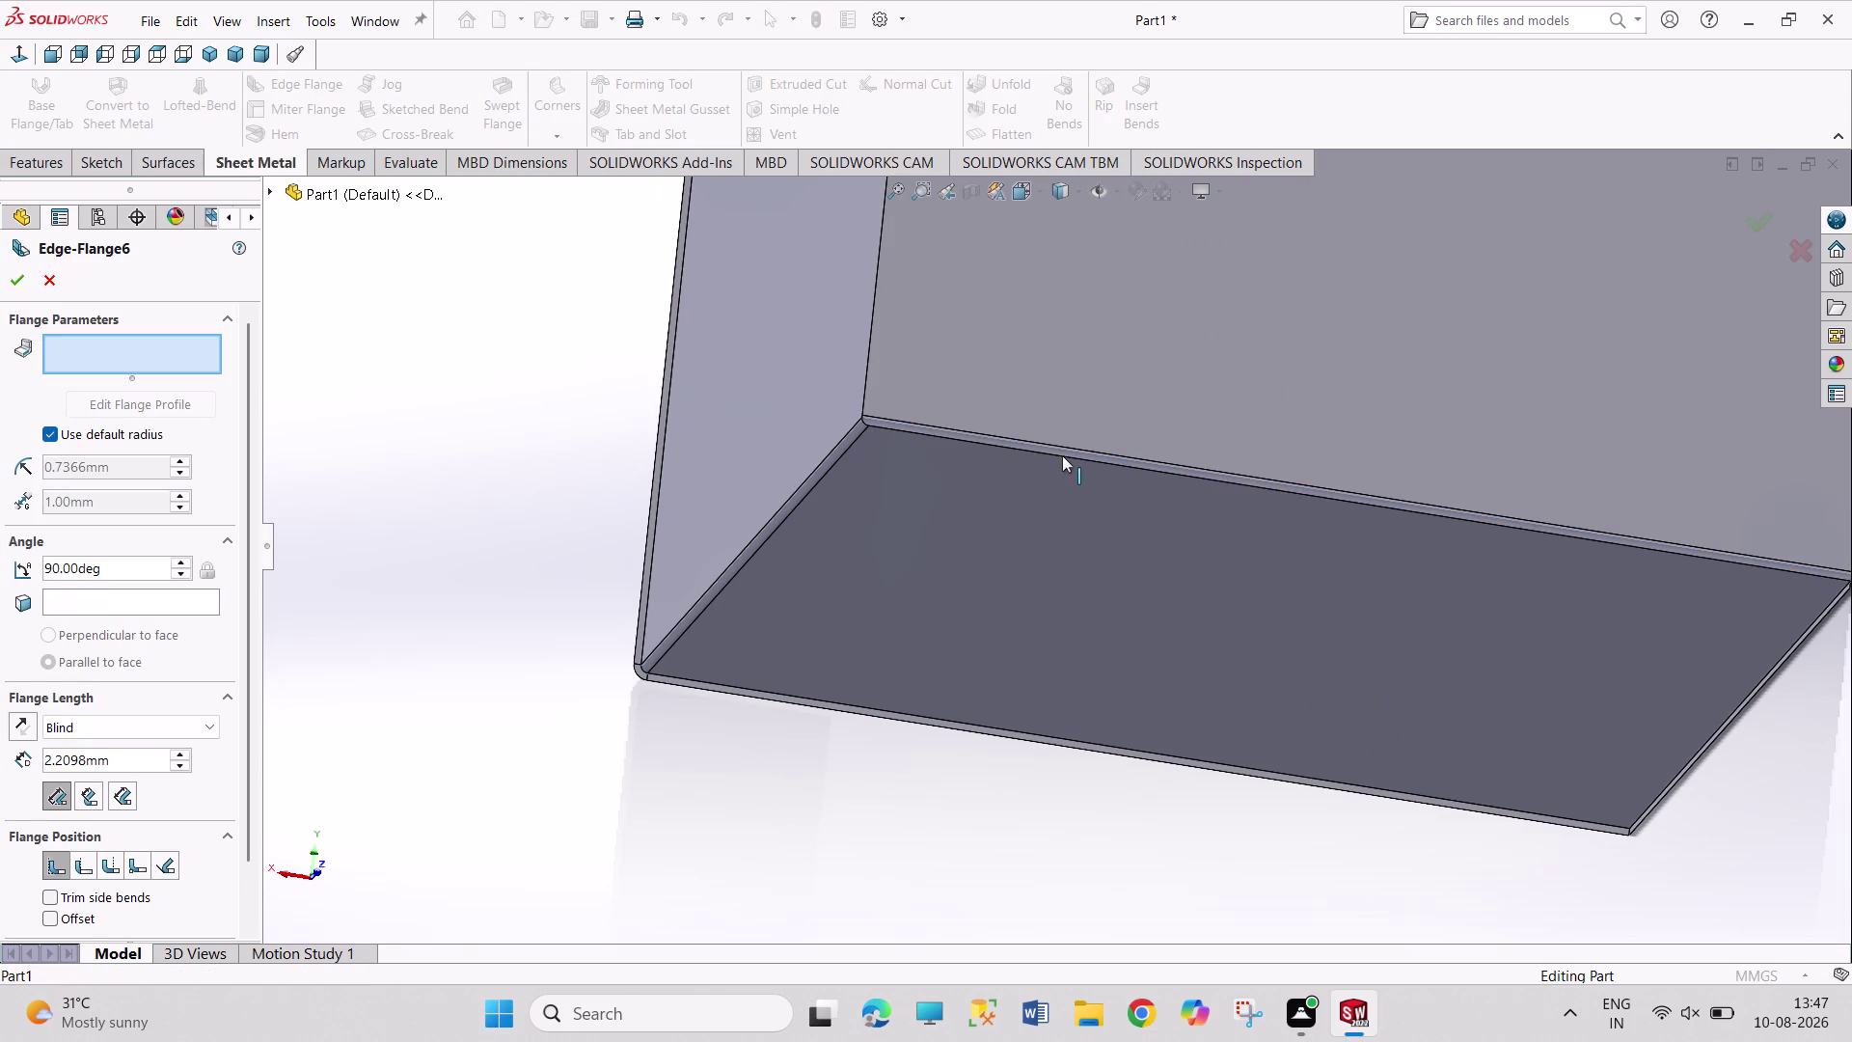
middle_drag(1123, 399, 1101, 469)
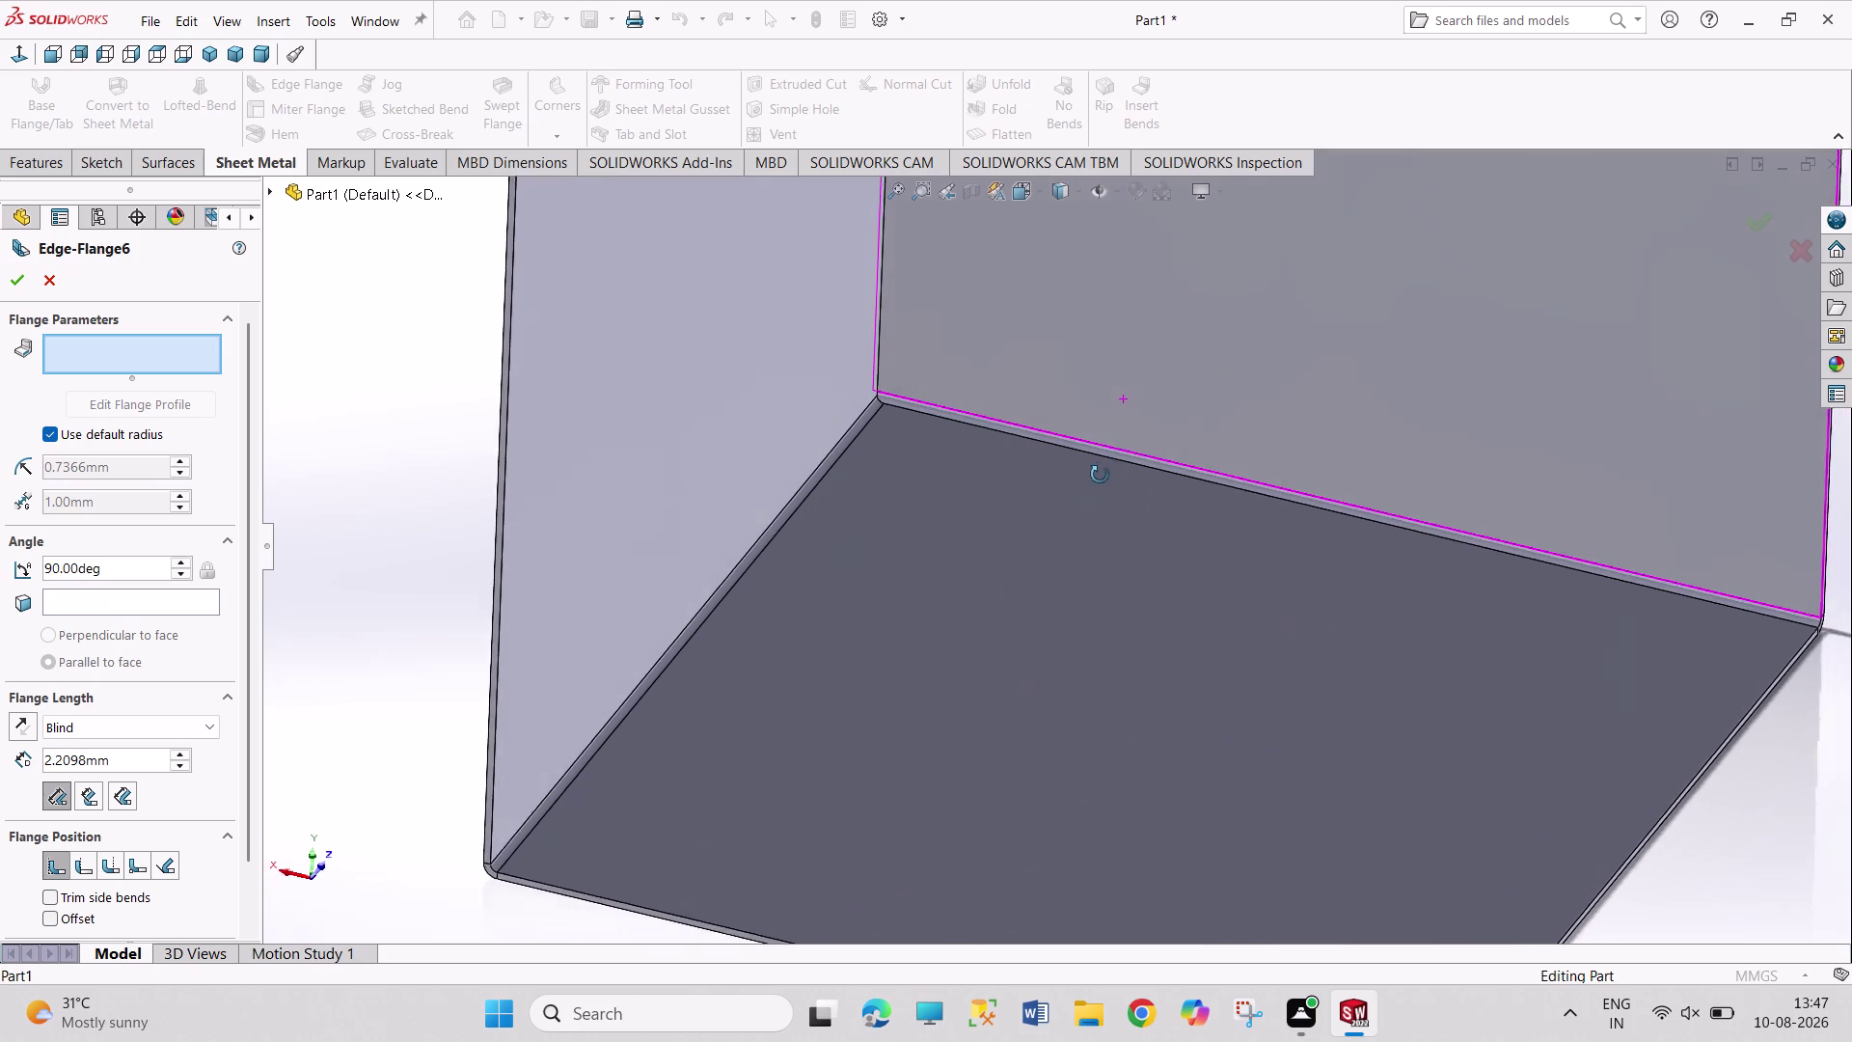
middle_drag(1101, 470, 758, 612)
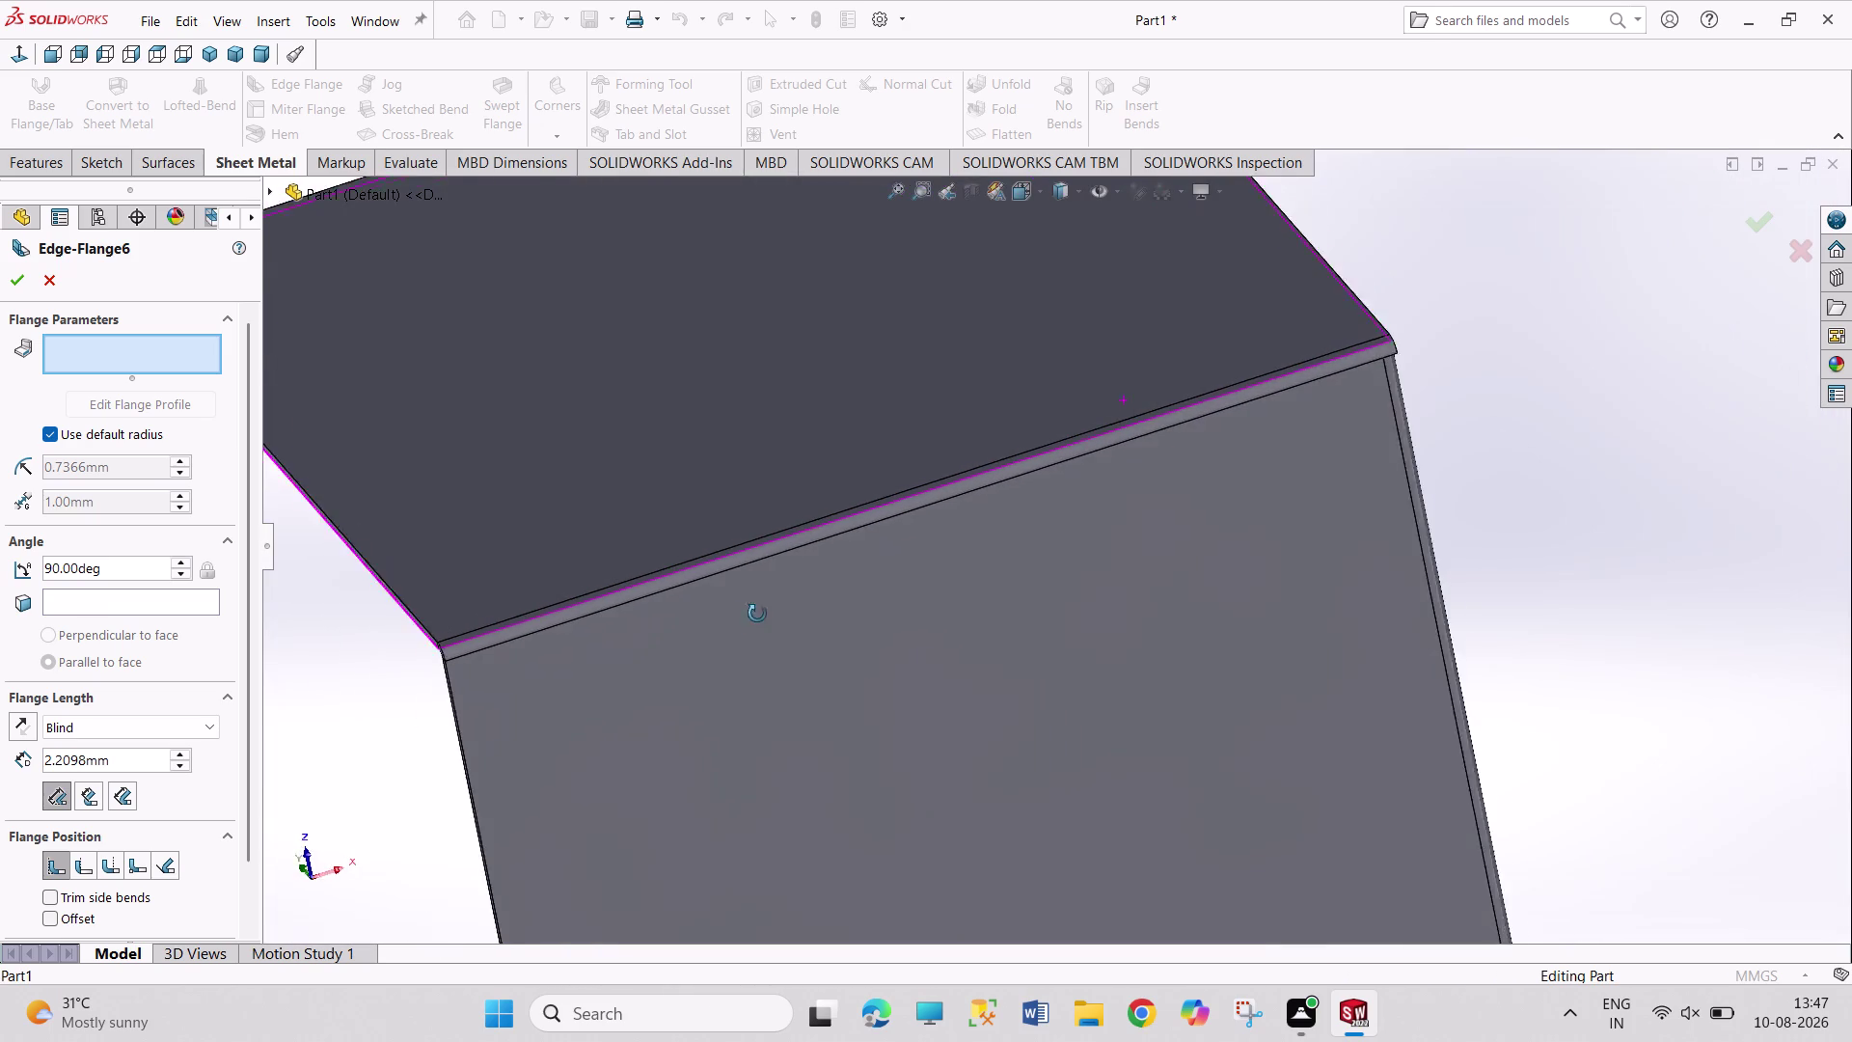
middle_drag(759, 613, 877, 605)
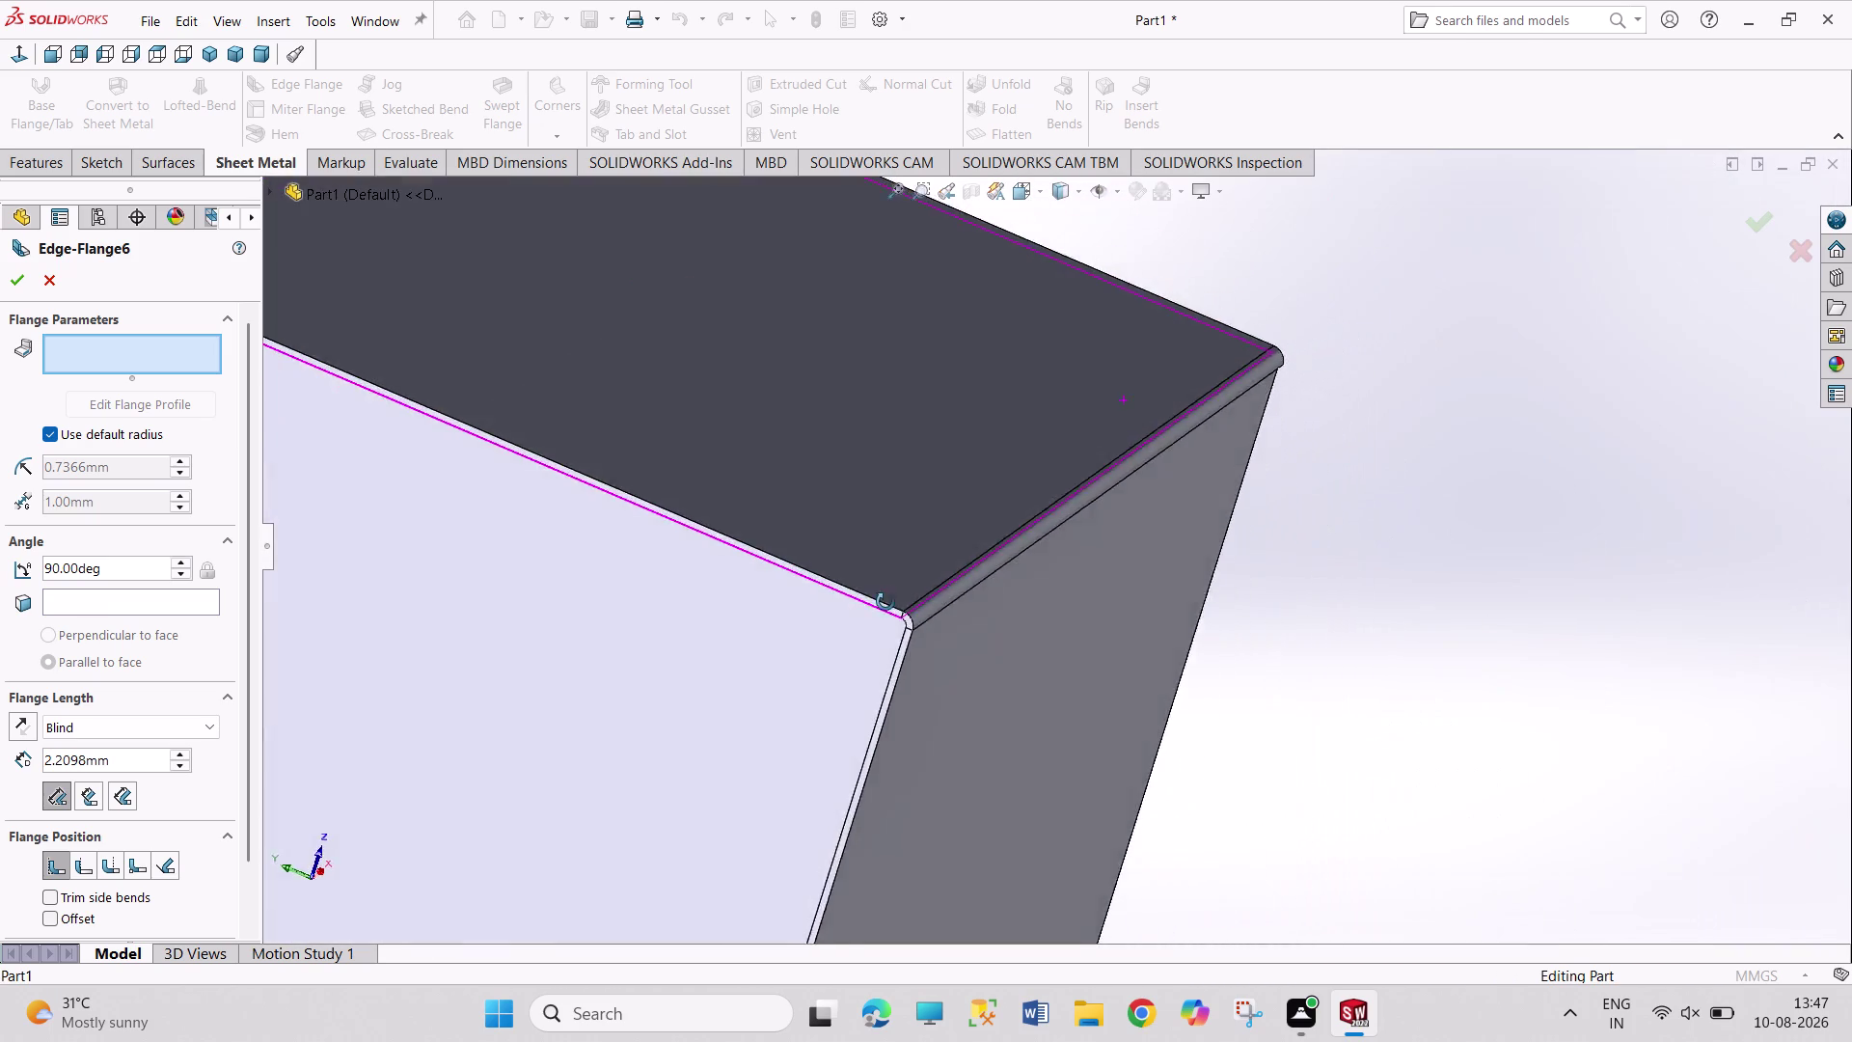
middle_drag(877, 605, 972, 580)
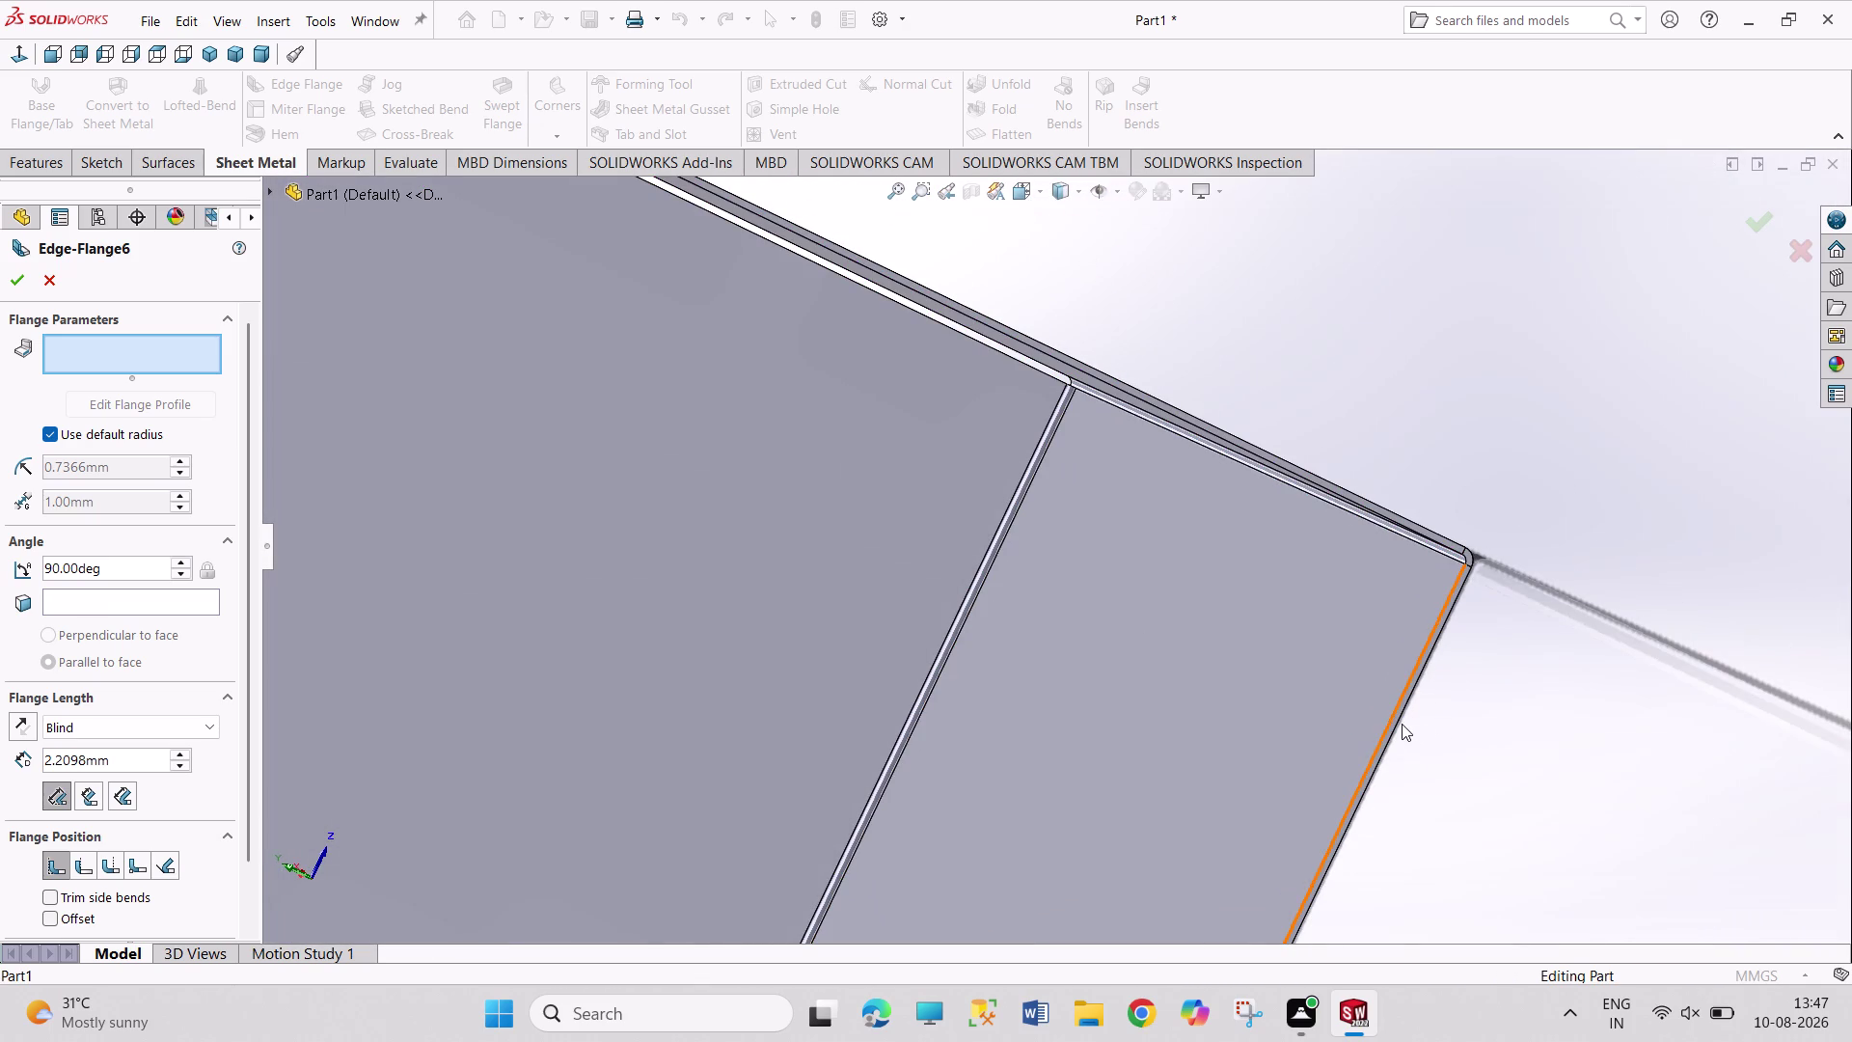
click(1400, 720)
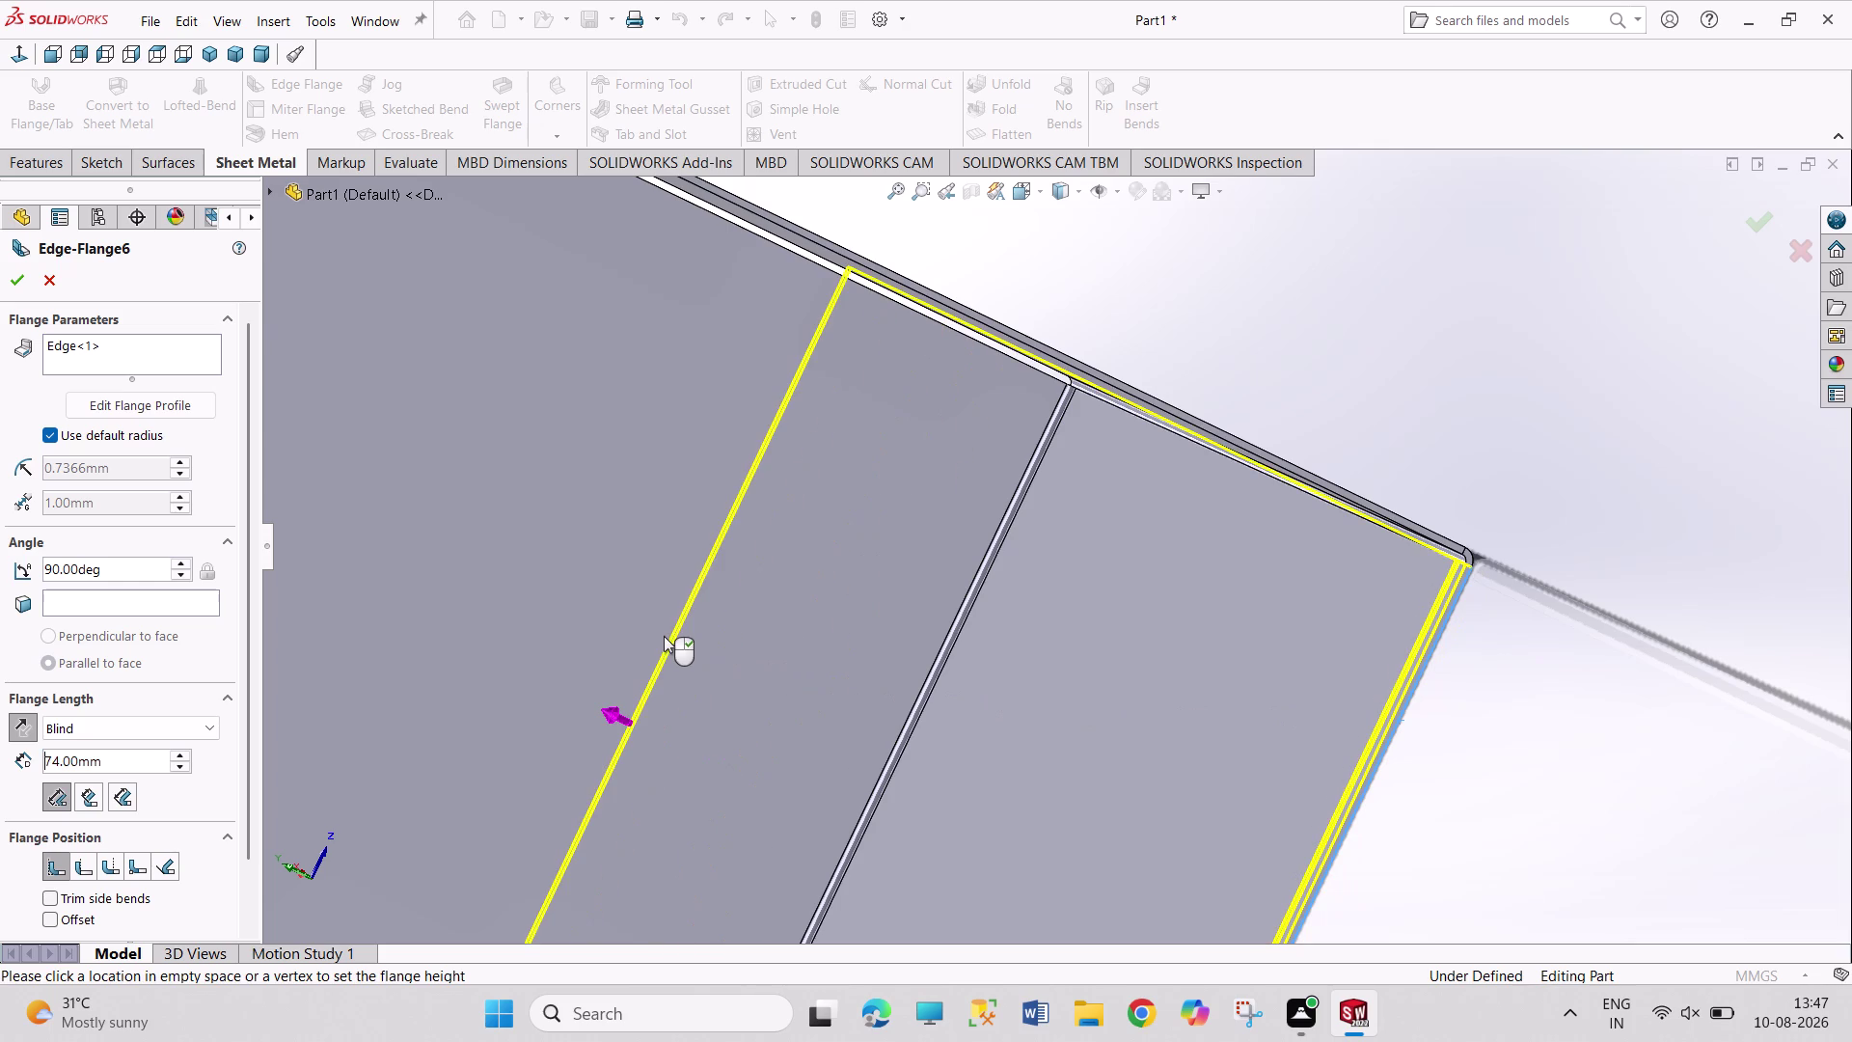
Set the flange length to 100 mm and confirm Edge-Flange6.
text(100)
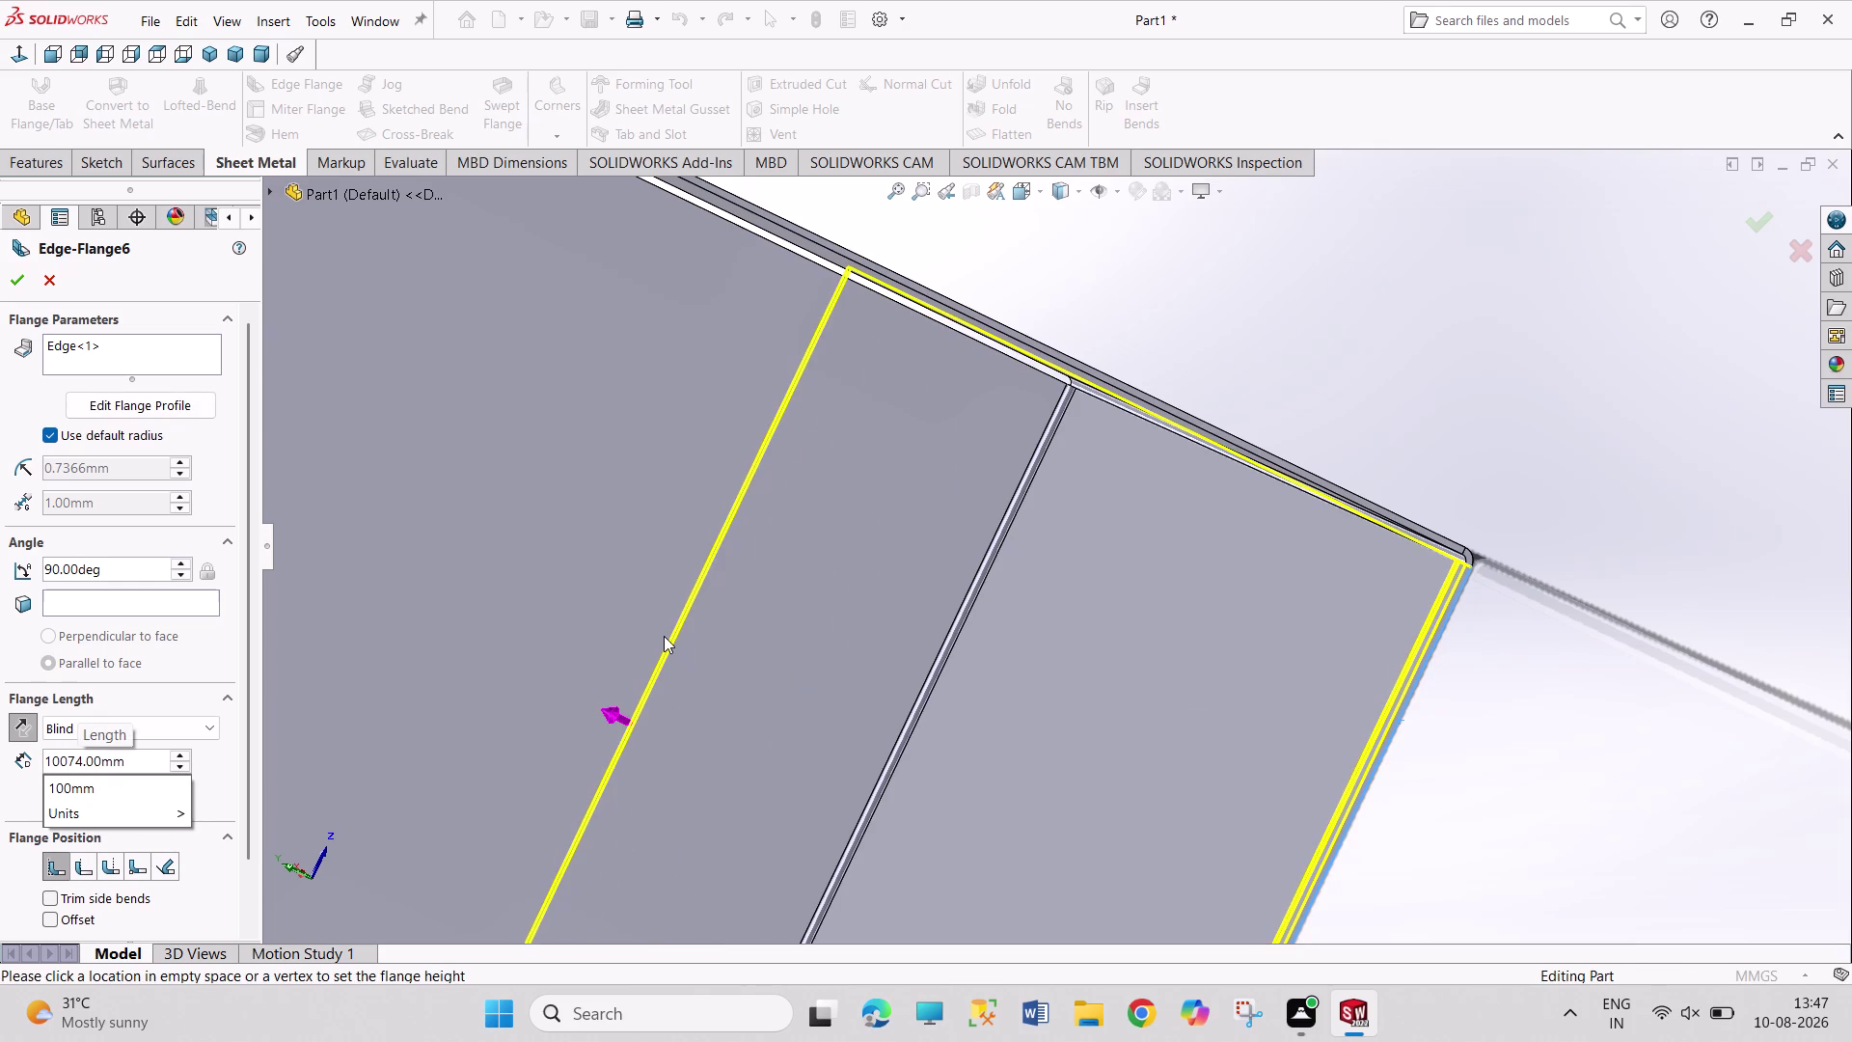
key(Right)
key(Right)
key(BackSpace)
key(BackSpace)
key(Return)
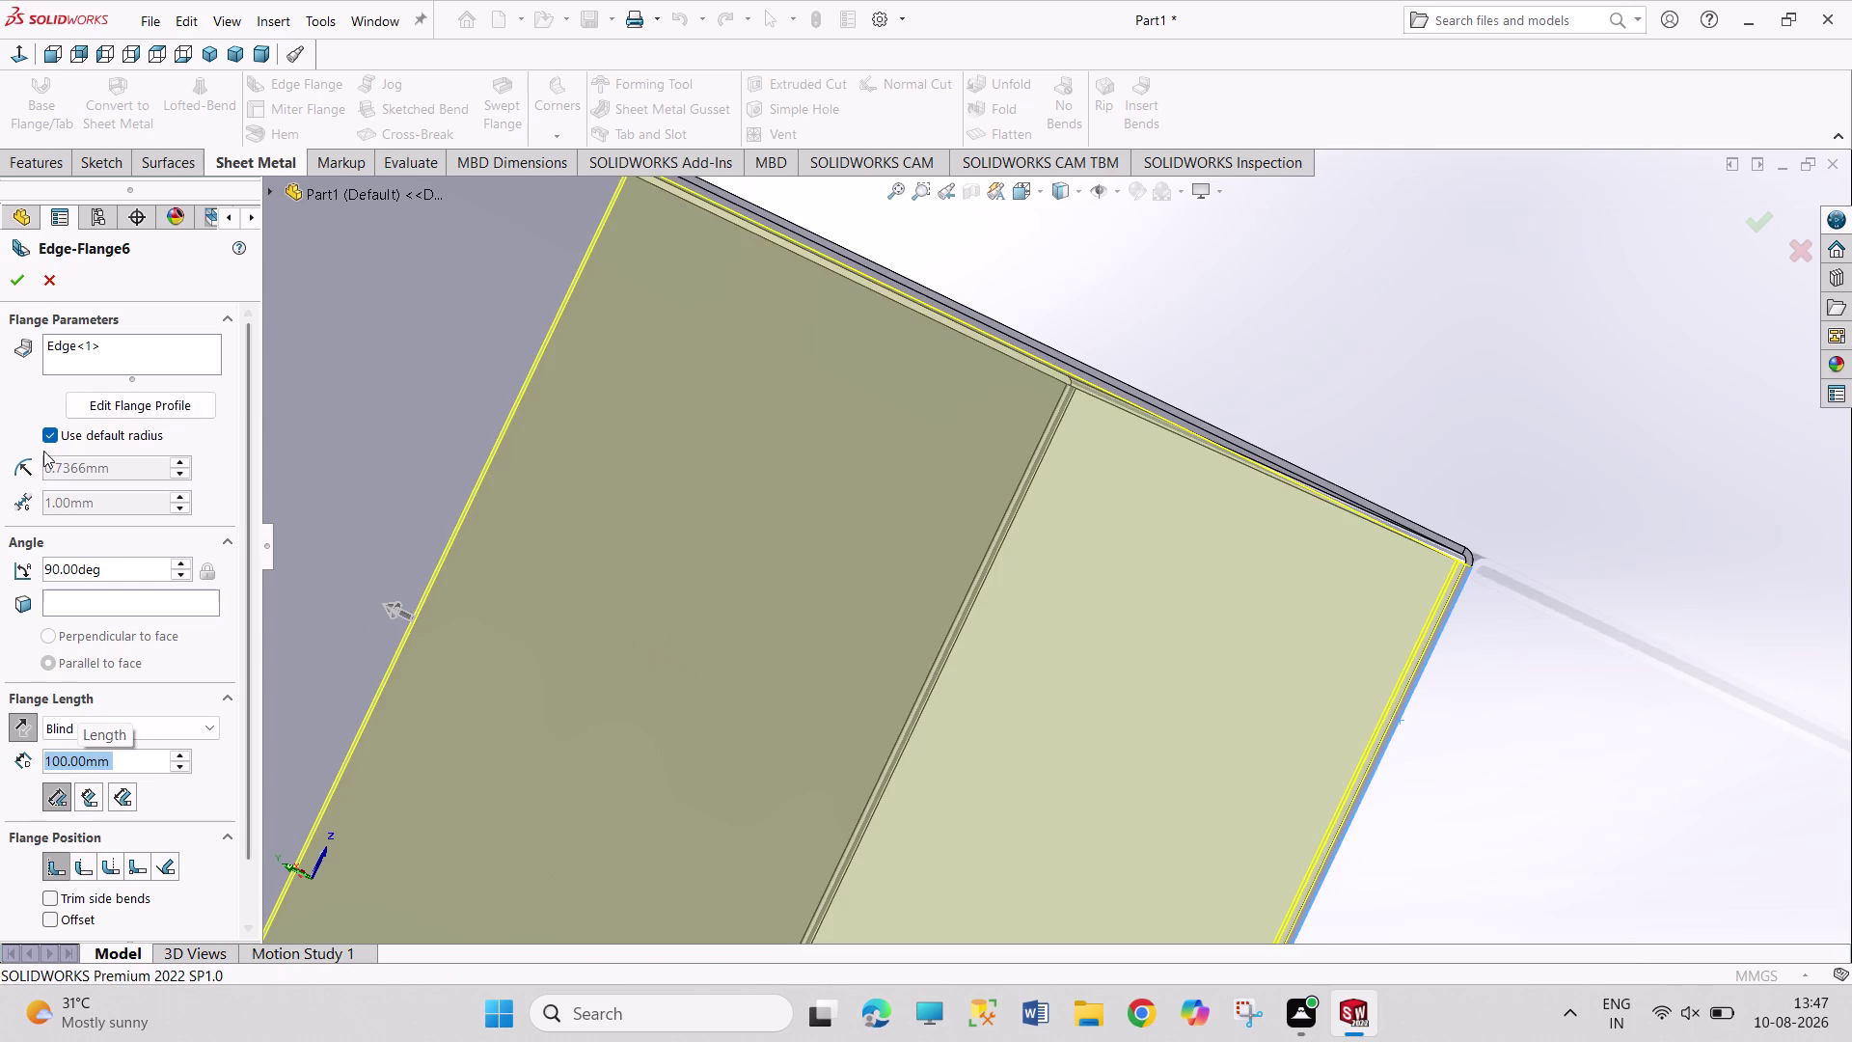
click(10, 279)
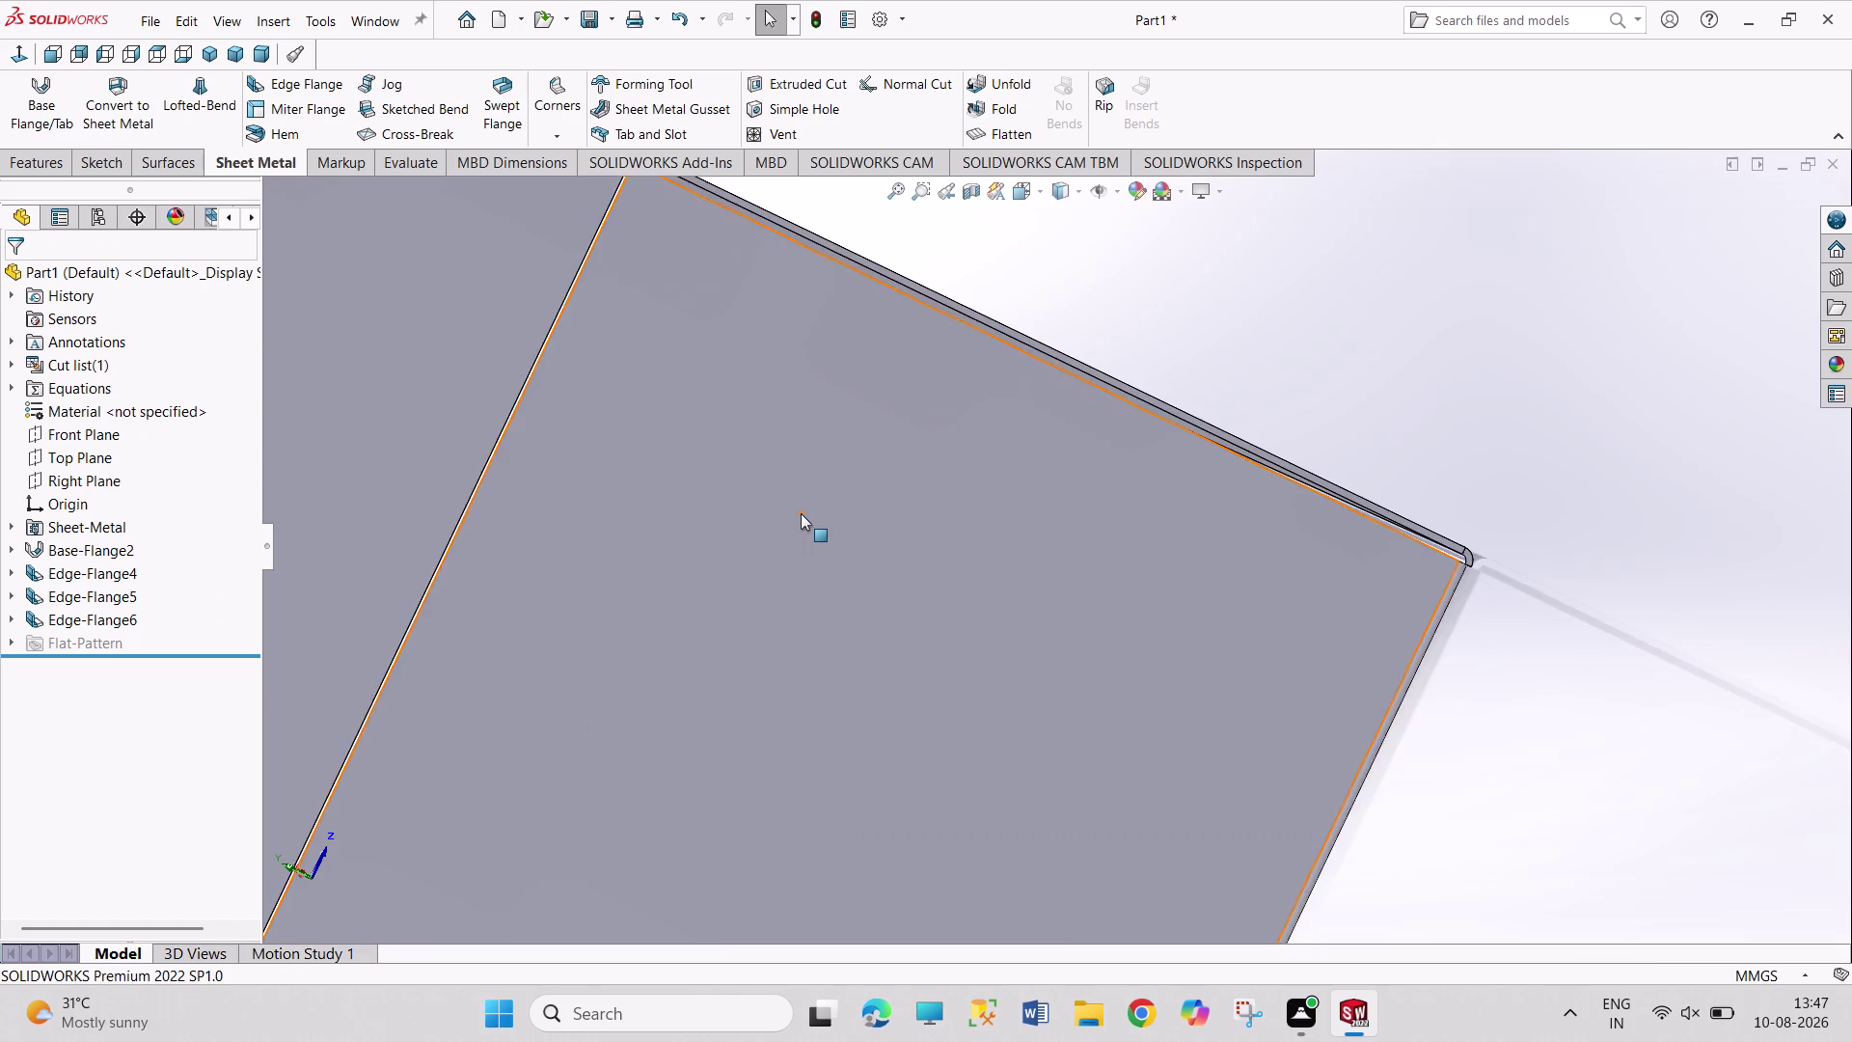
scroll(up, 3)
Switch to isometric view and orbit around the three-walled part.
click(212, 53)
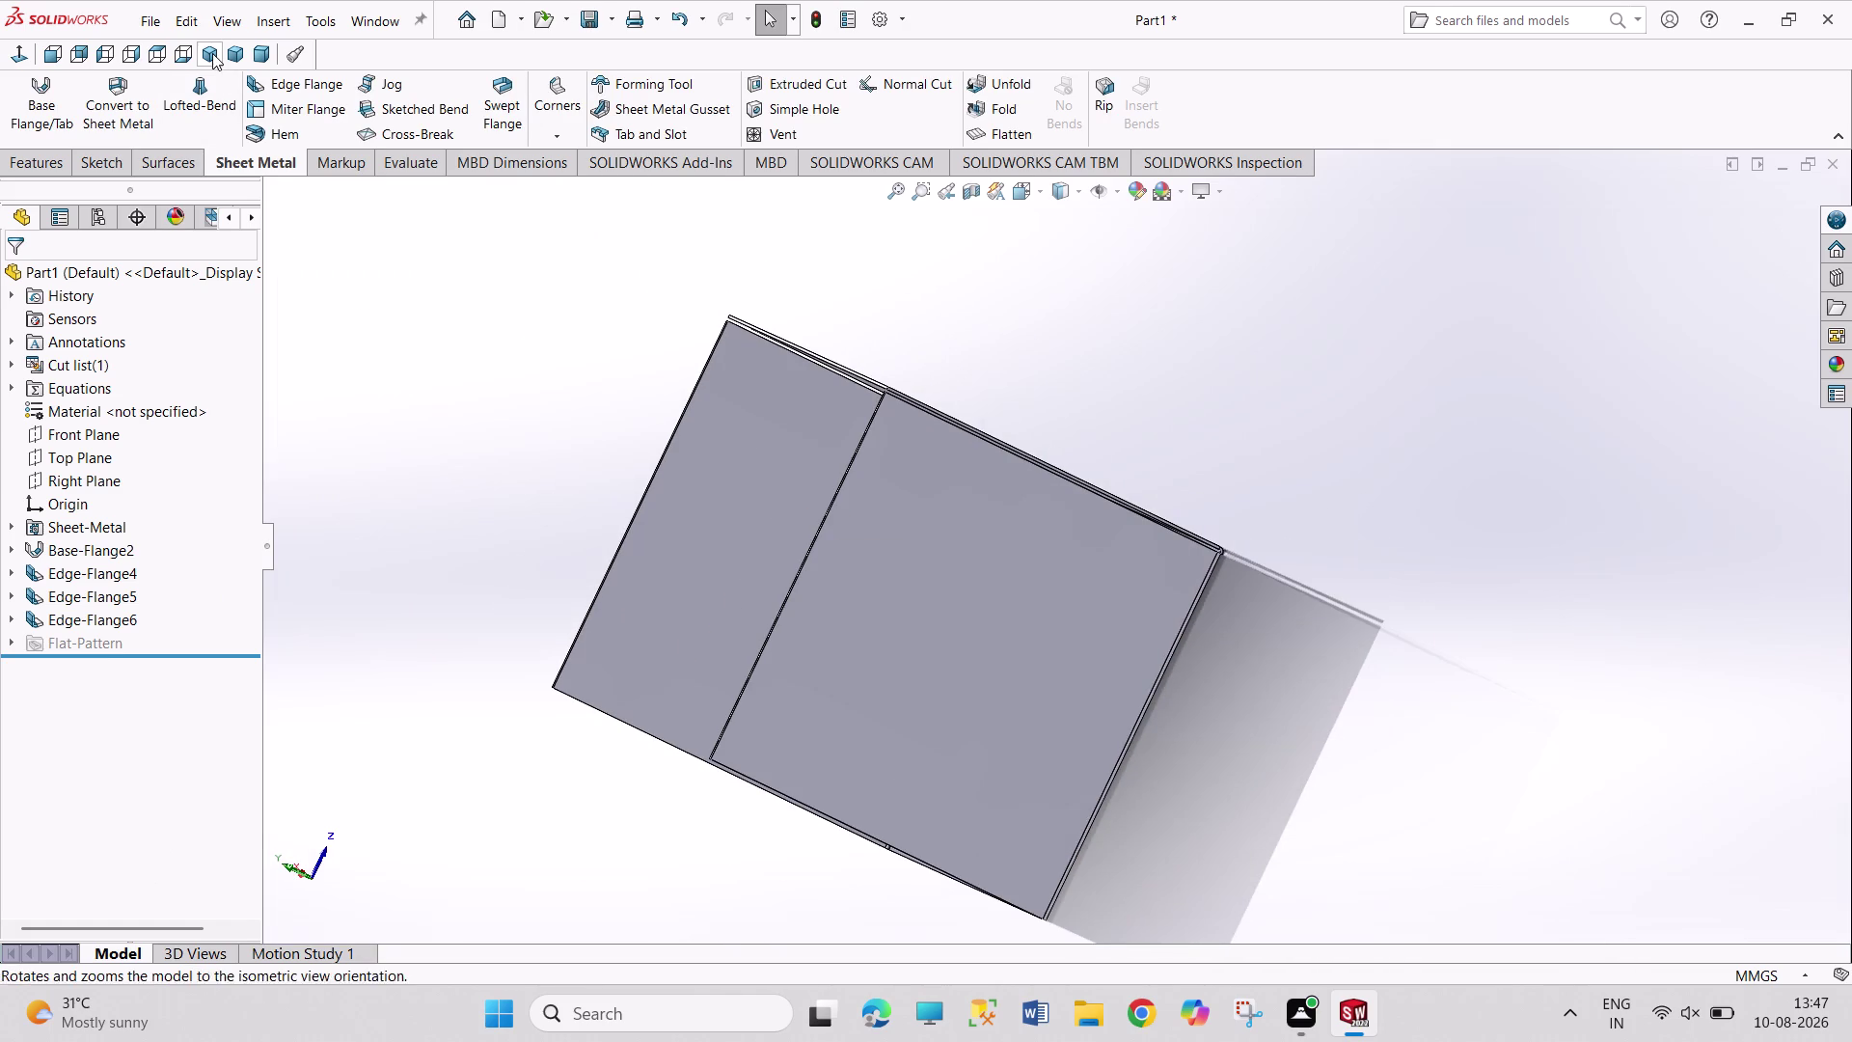
middle_drag(1465, 720, 1287, 762)
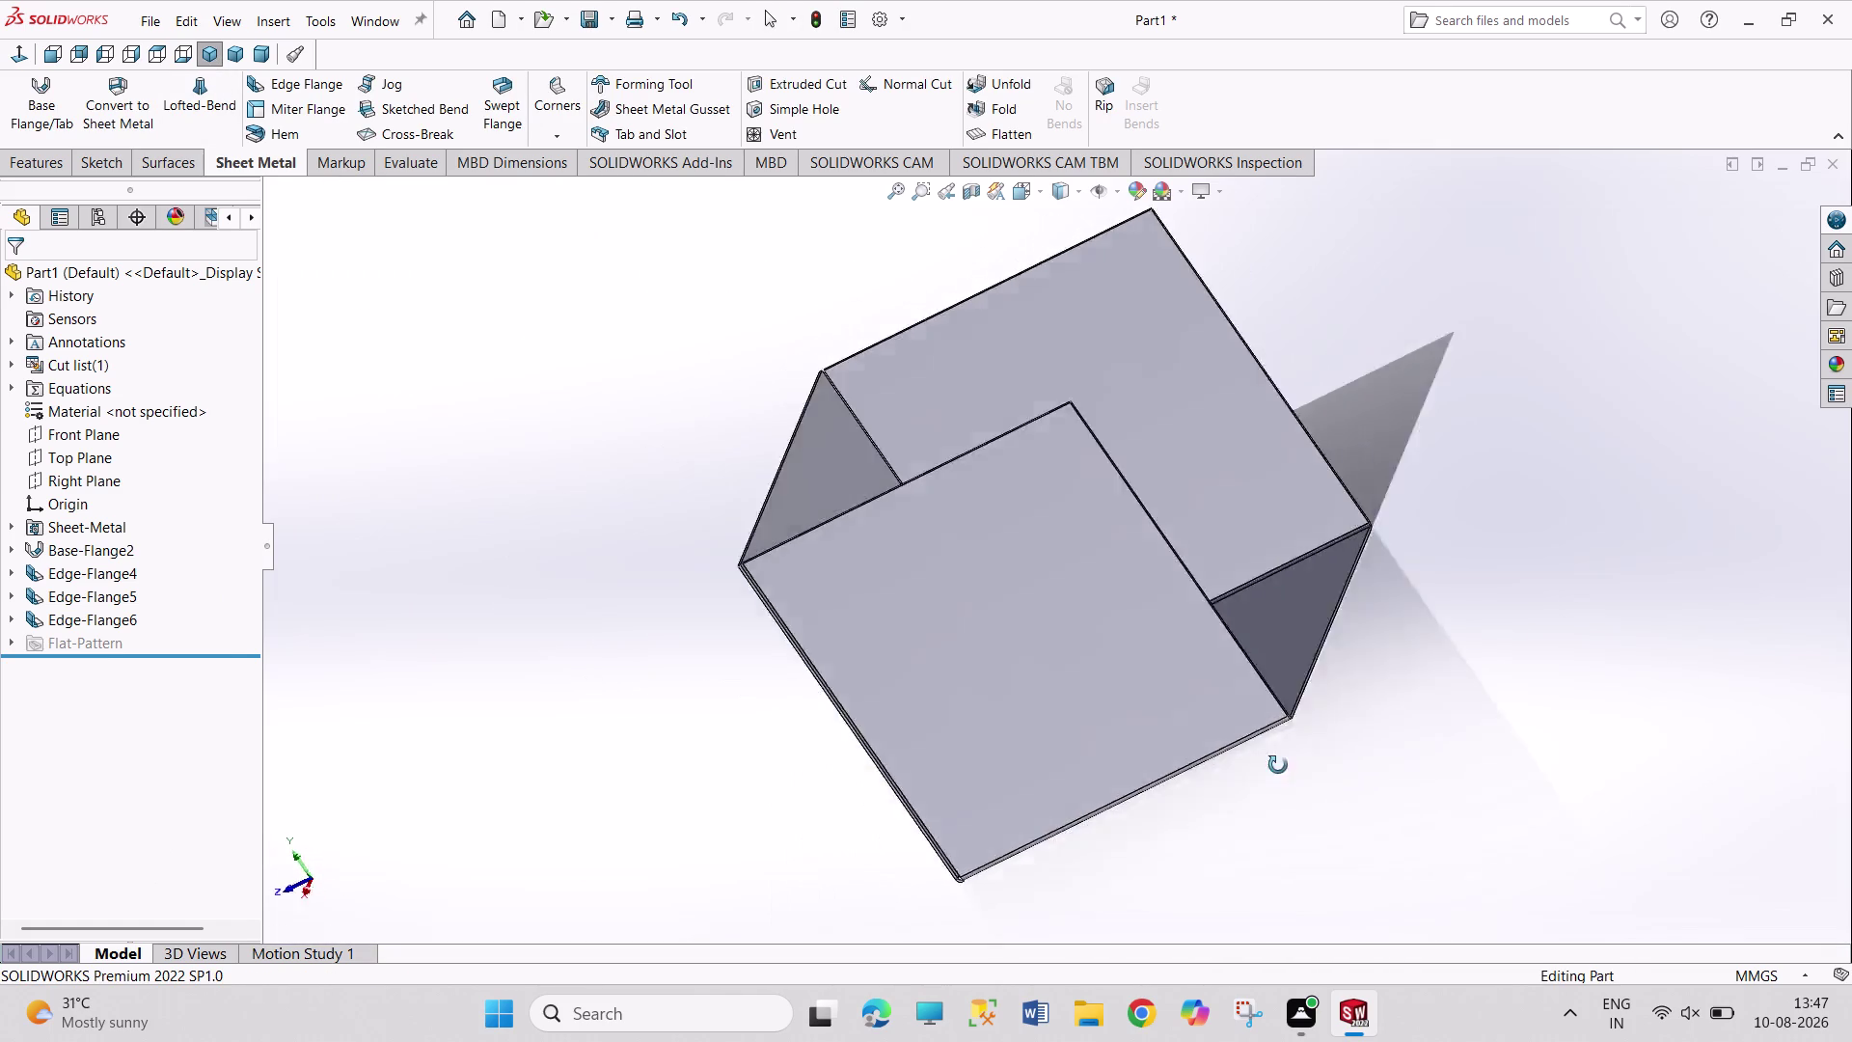
middle_drag(1287, 762, 1109, 831)
scroll(up, 3)
middle_drag(967, 421, 1160, 539)
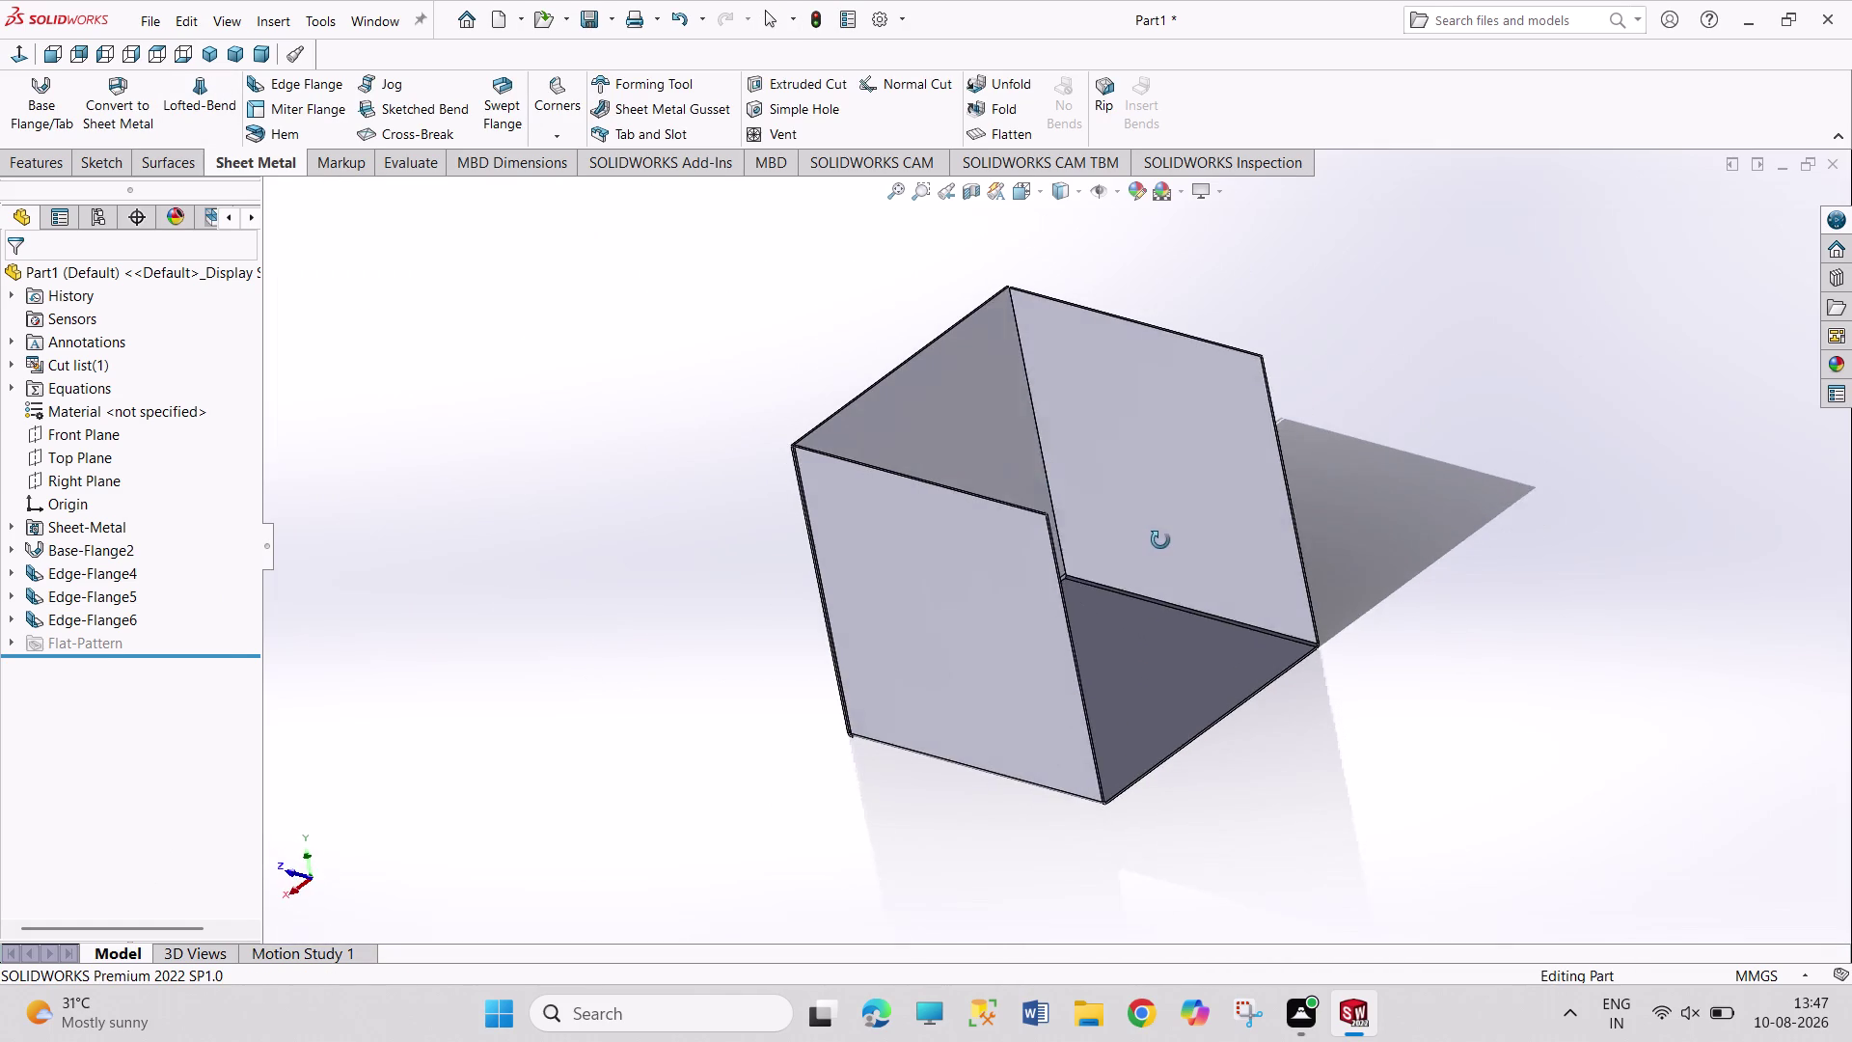
middle_drag(1160, 539, 1165, 542)
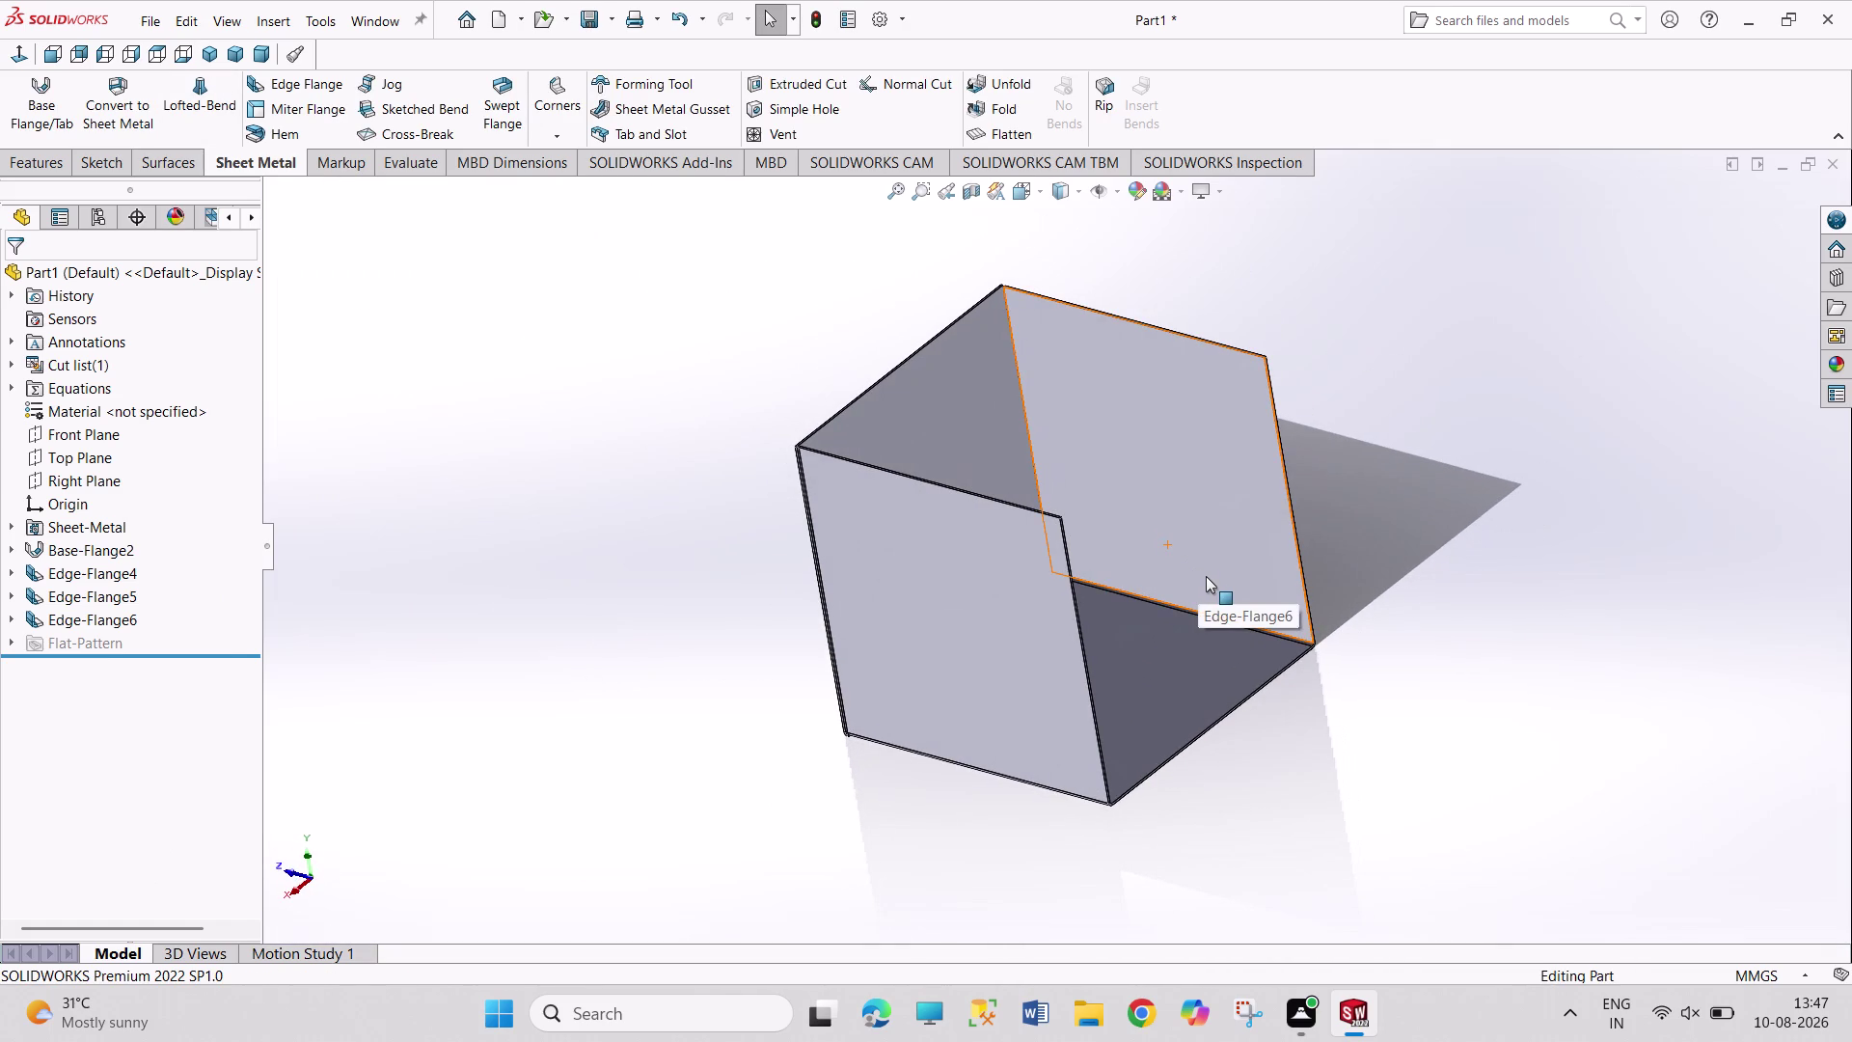
scroll(up, 3)
scroll(down, 3)
scroll(down, 3)
scroll(down, 3)
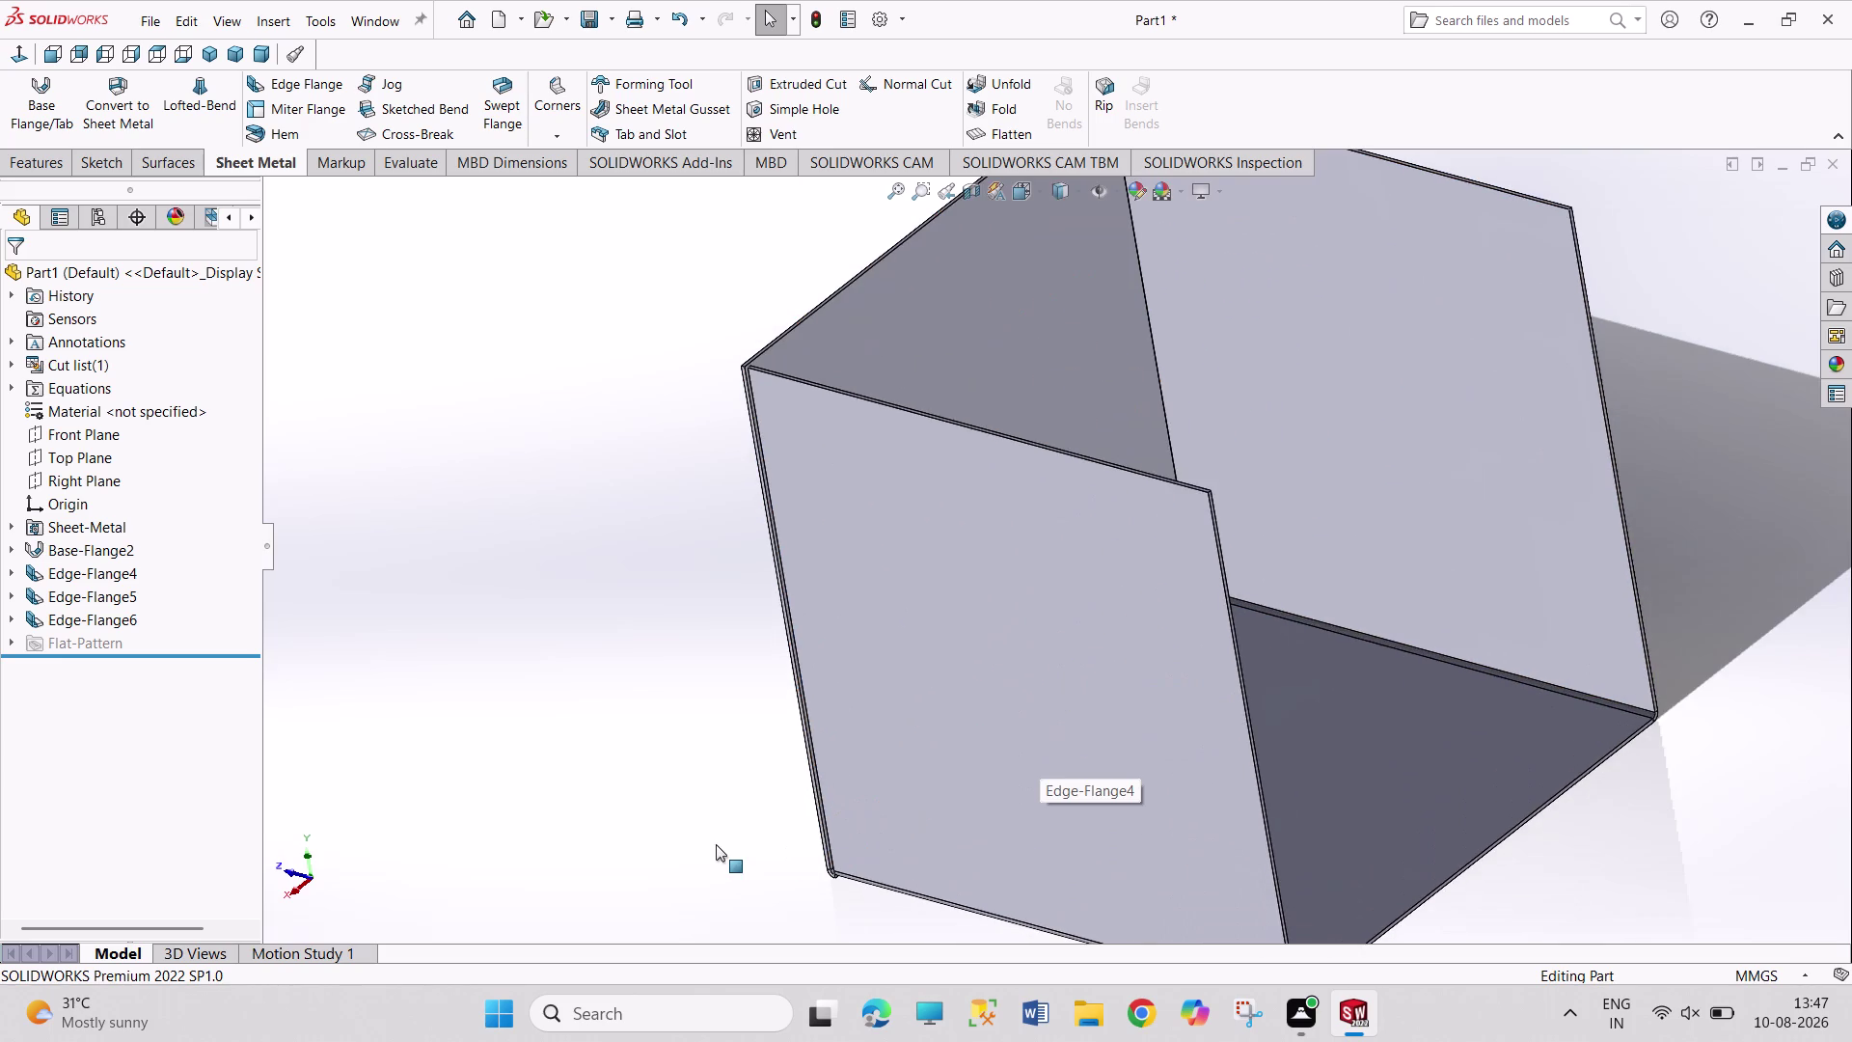
middle_drag(714, 845, 818, 626)
Zoom to the corner gap between flanges and start a Closed Corner.
scroll(up, 3)
scroll(down, 3)
scroll(down, 3)
scroll(down, 3)
middle_drag(983, 593, 985, 596)
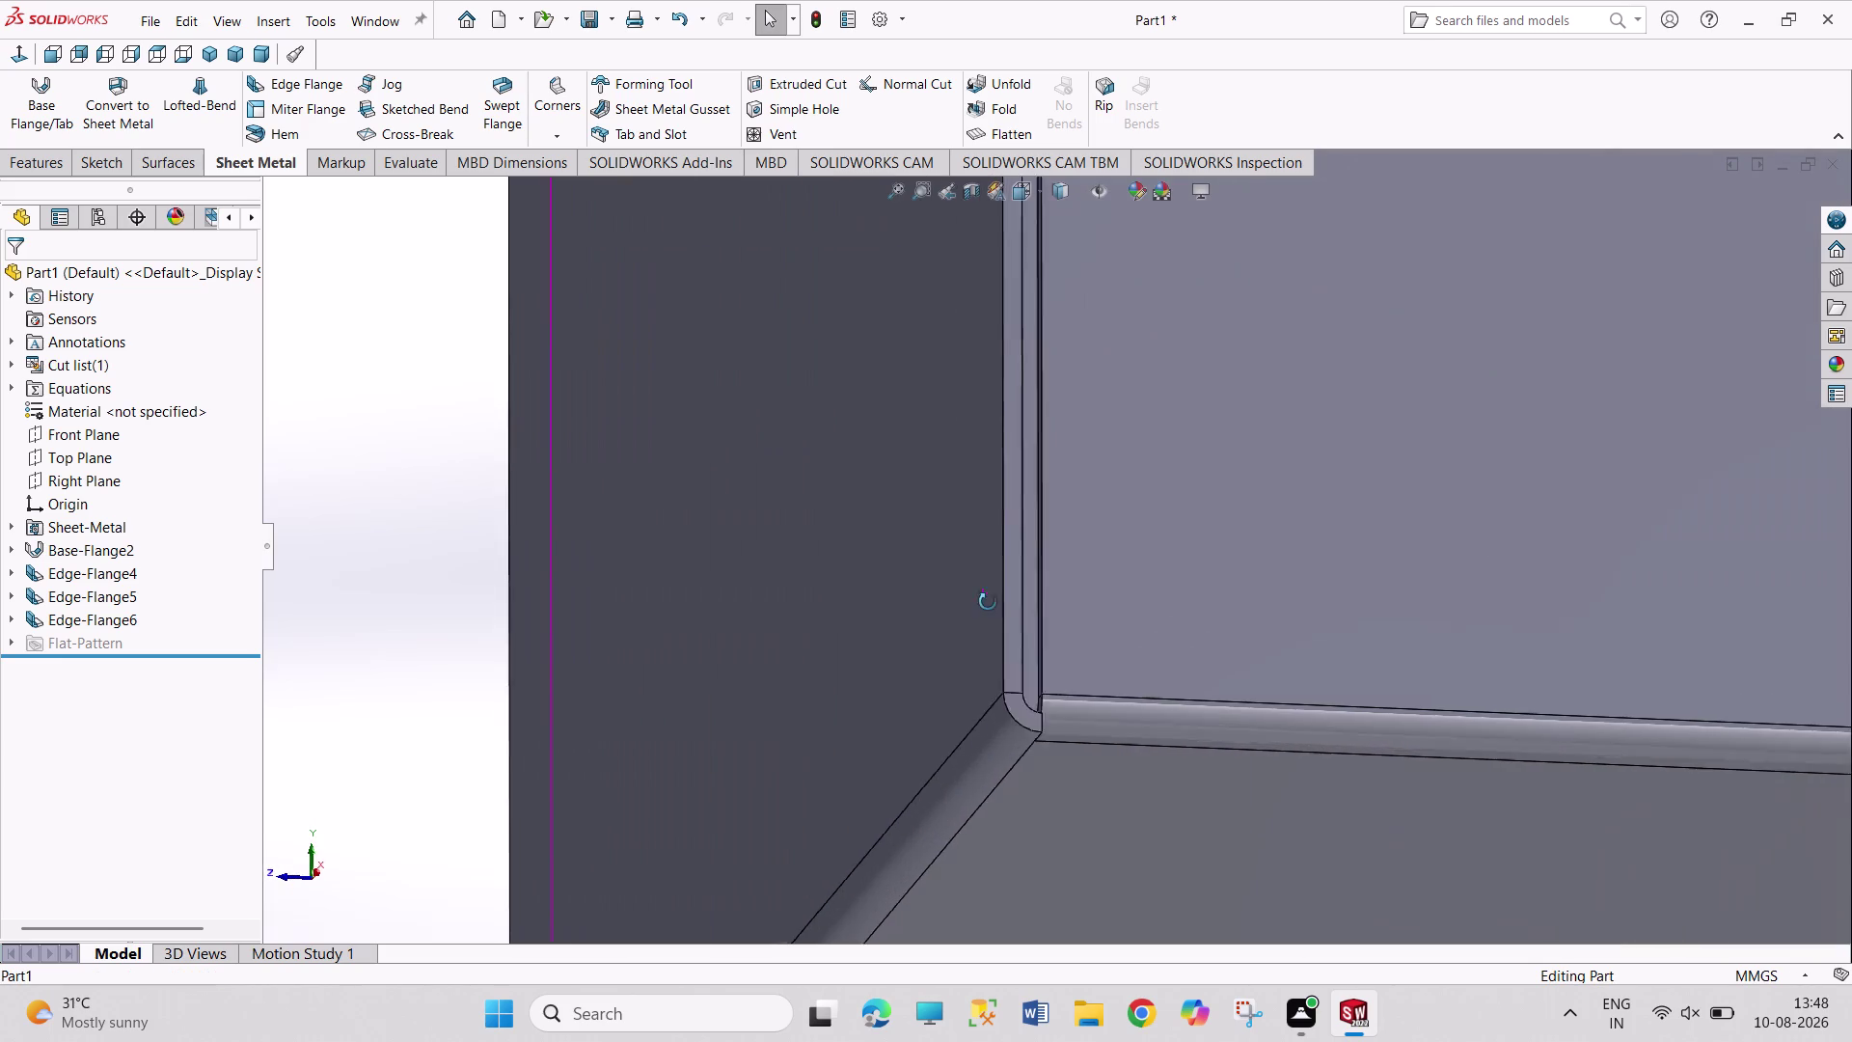
middle_drag(985, 596, 992, 626)
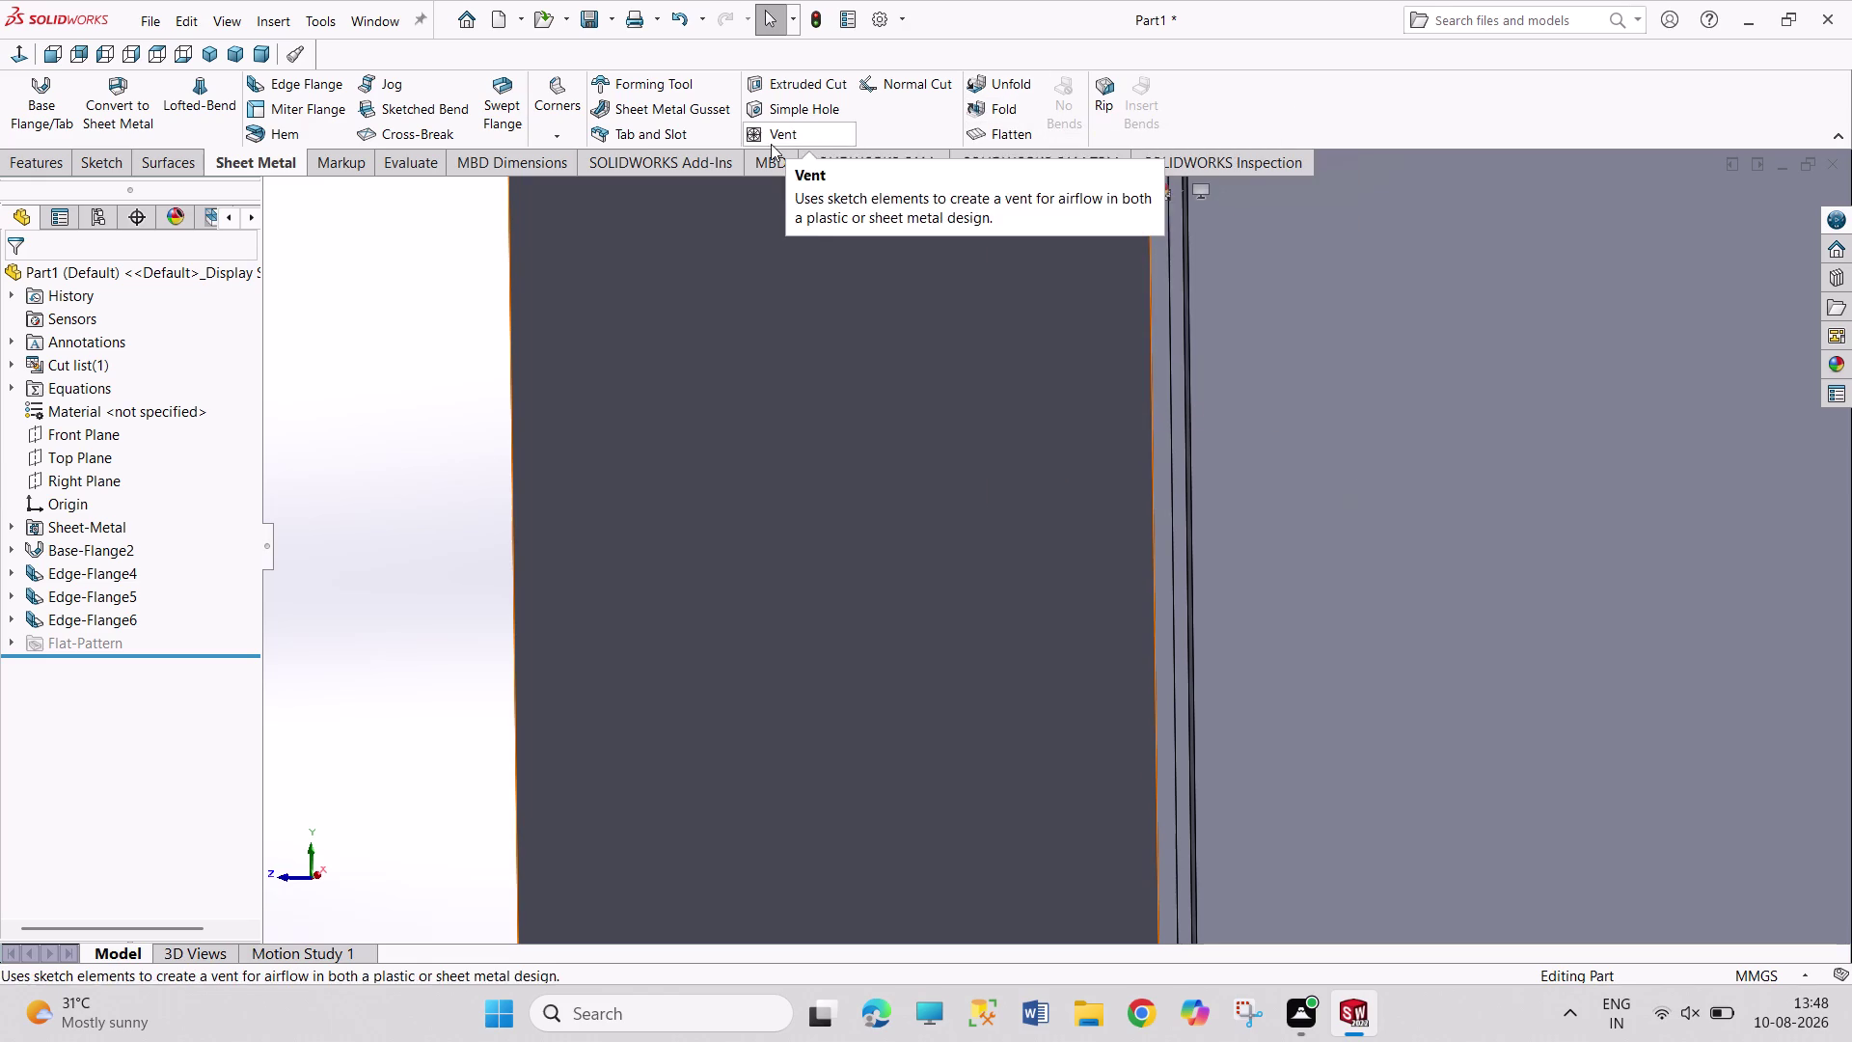
click(563, 122)
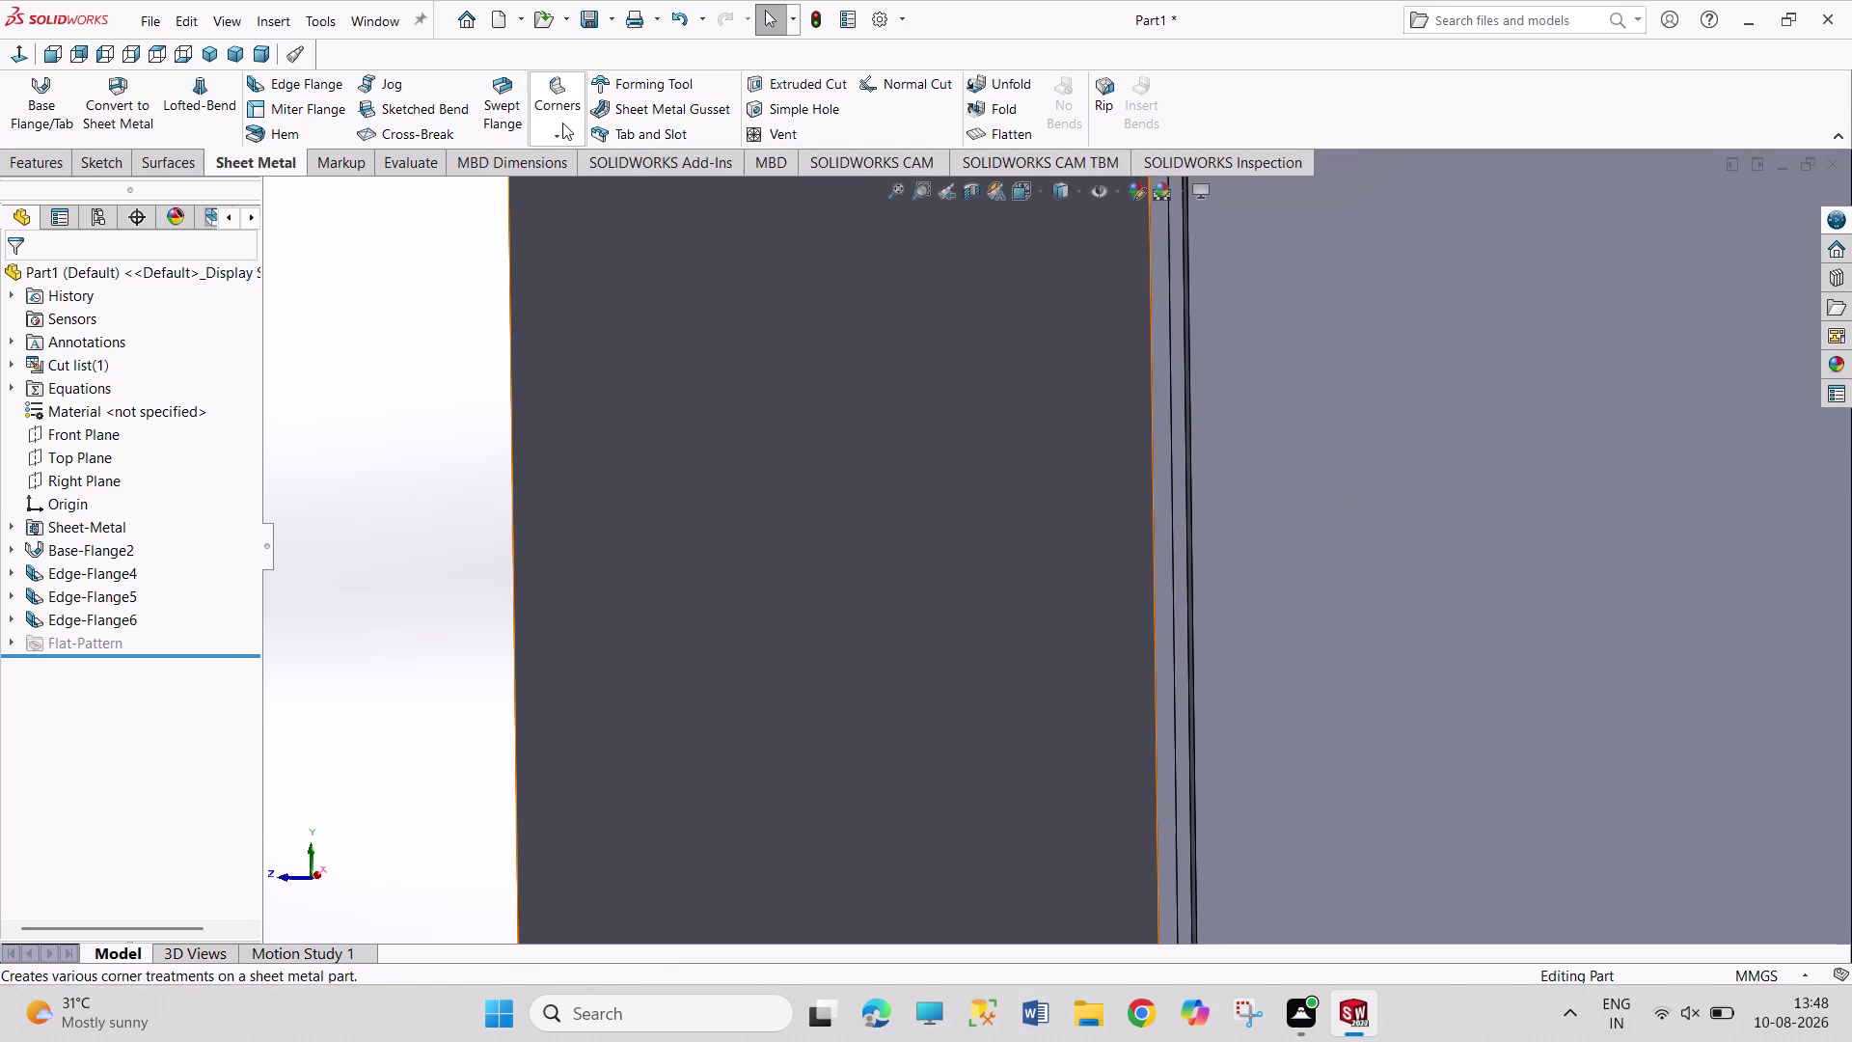
click(591, 158)
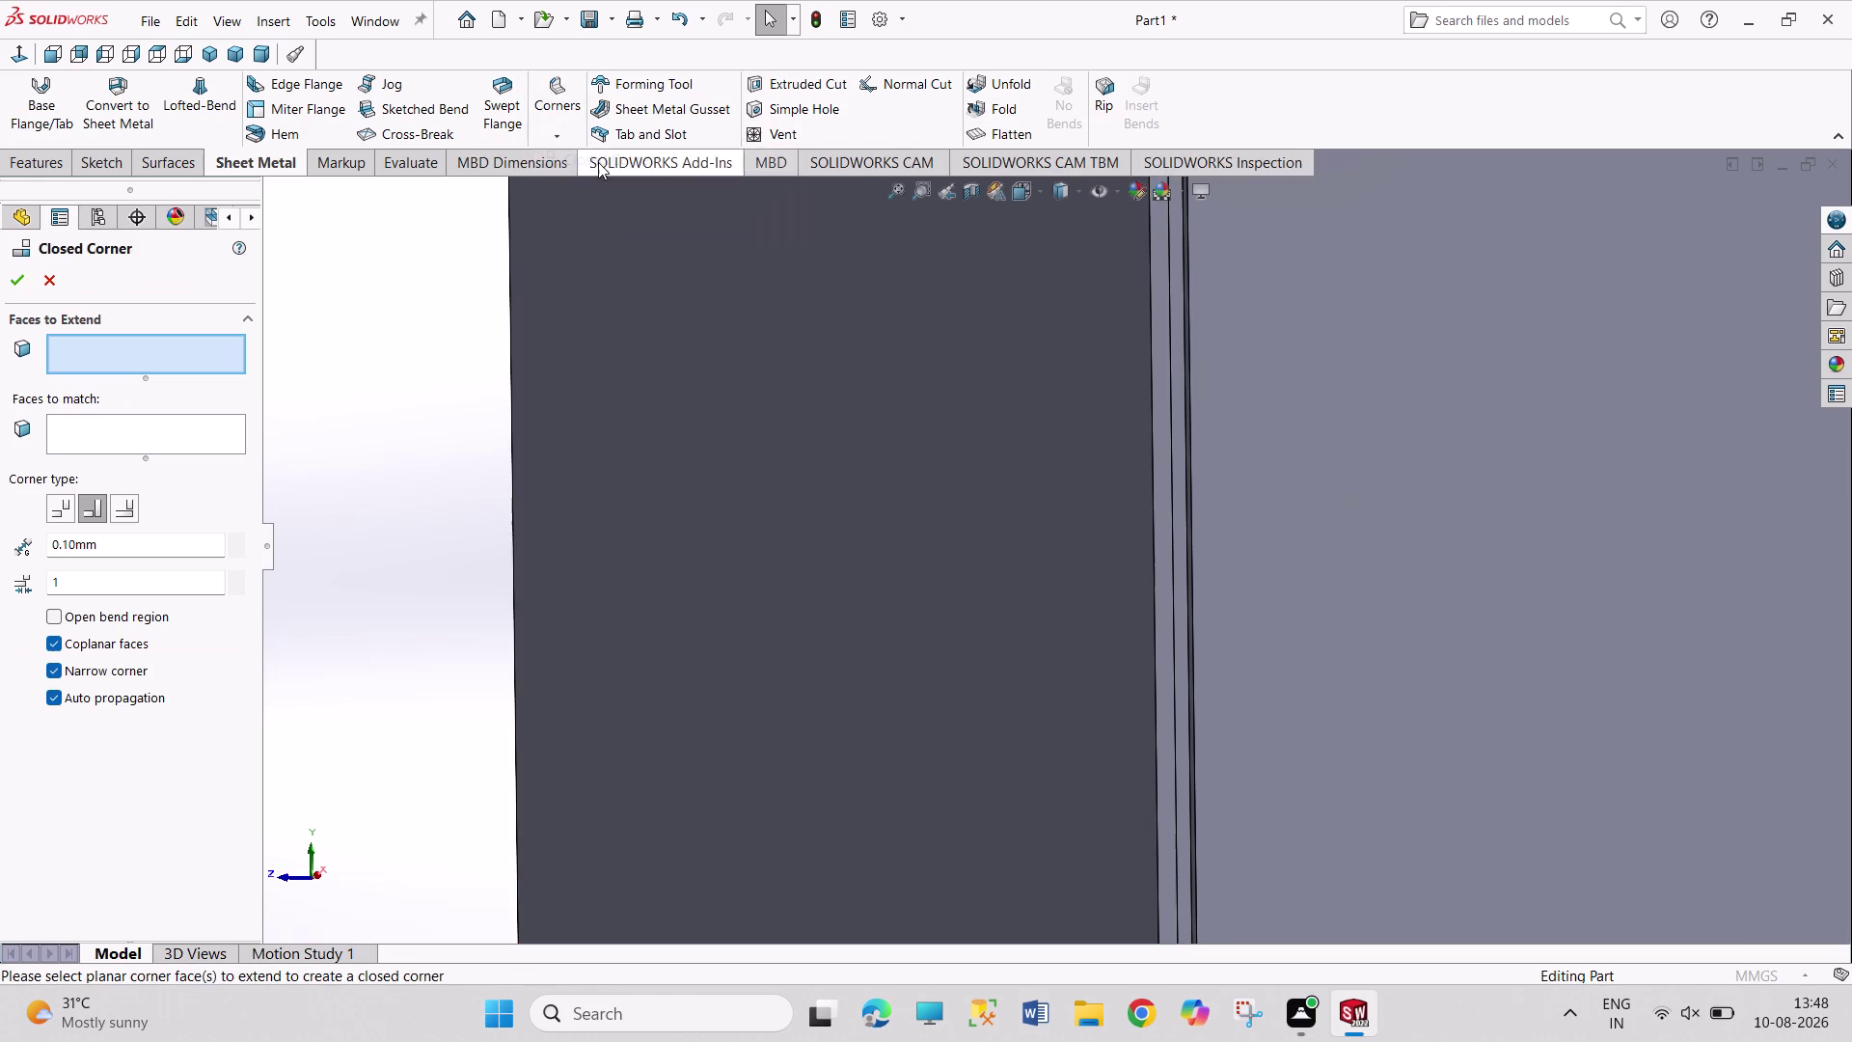
Select the flange face to extend at the corner and confirm Closed Corner1.
scroll(up, 3)
scroll(up, 3)
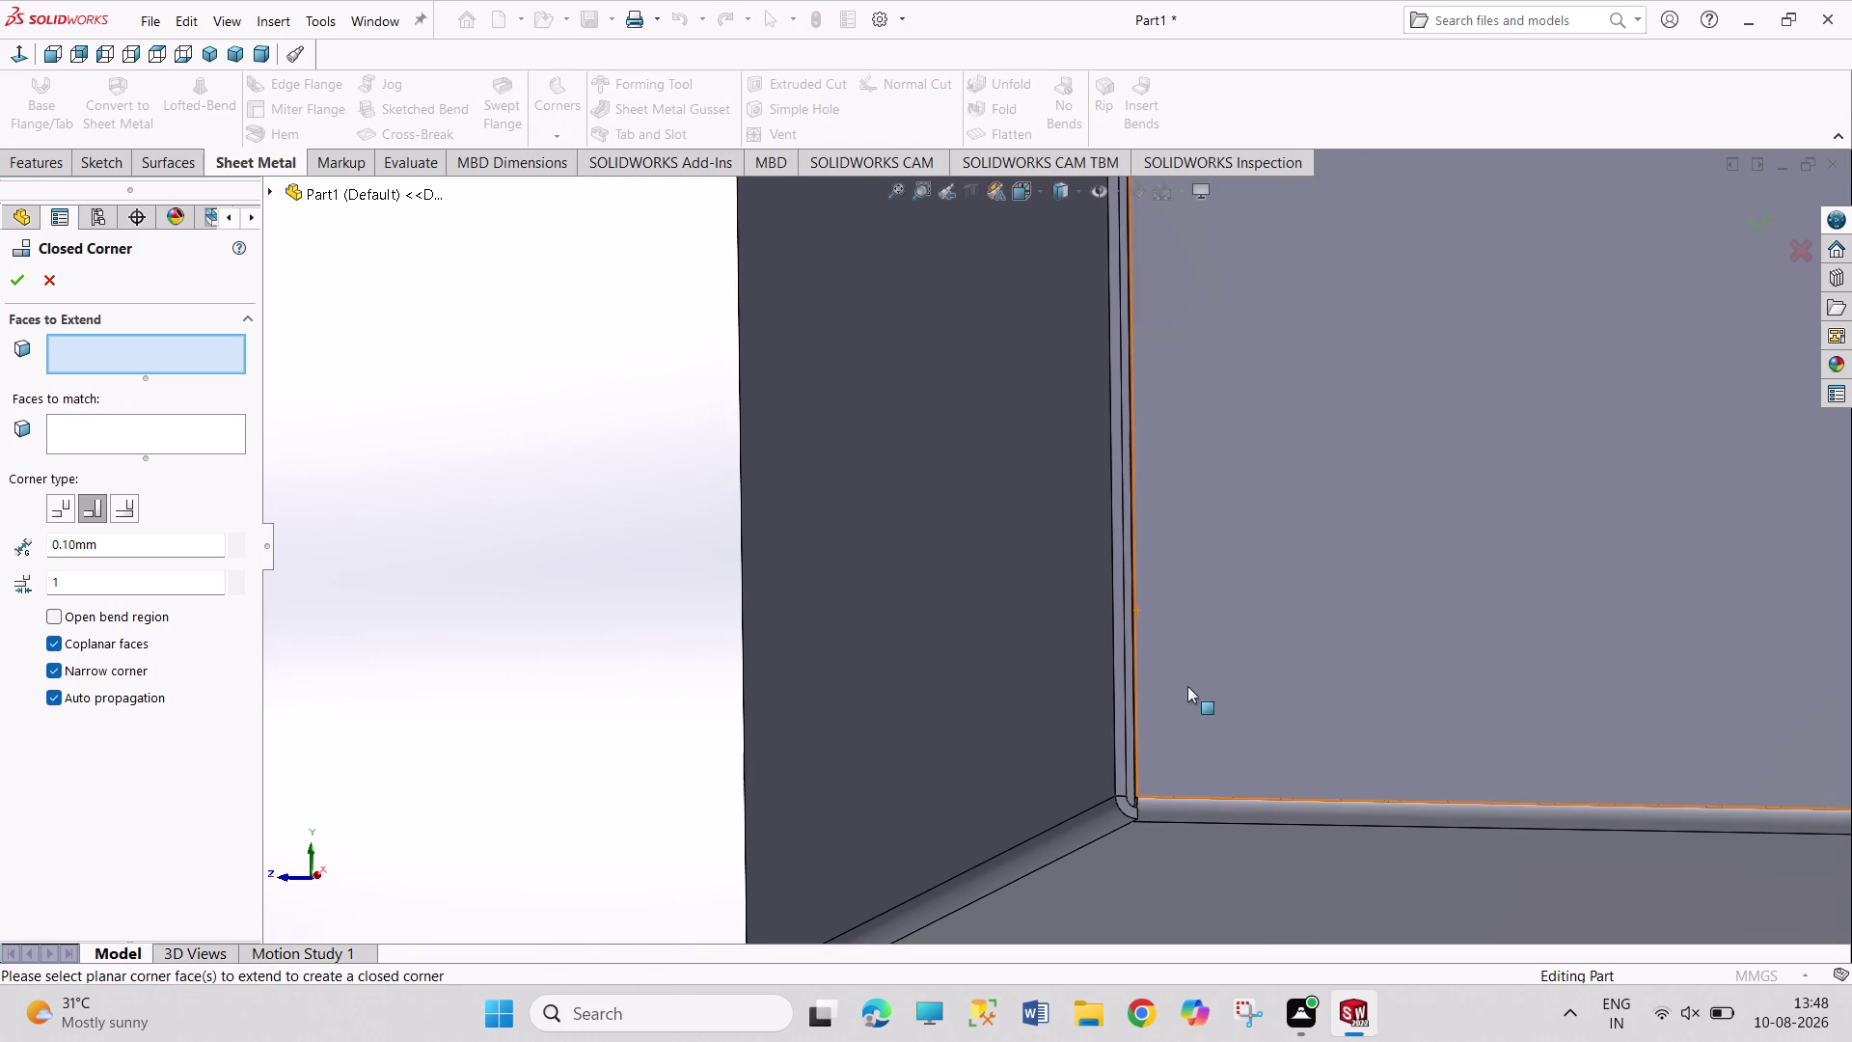
scroll(down, 3)
scroll(down, 3)
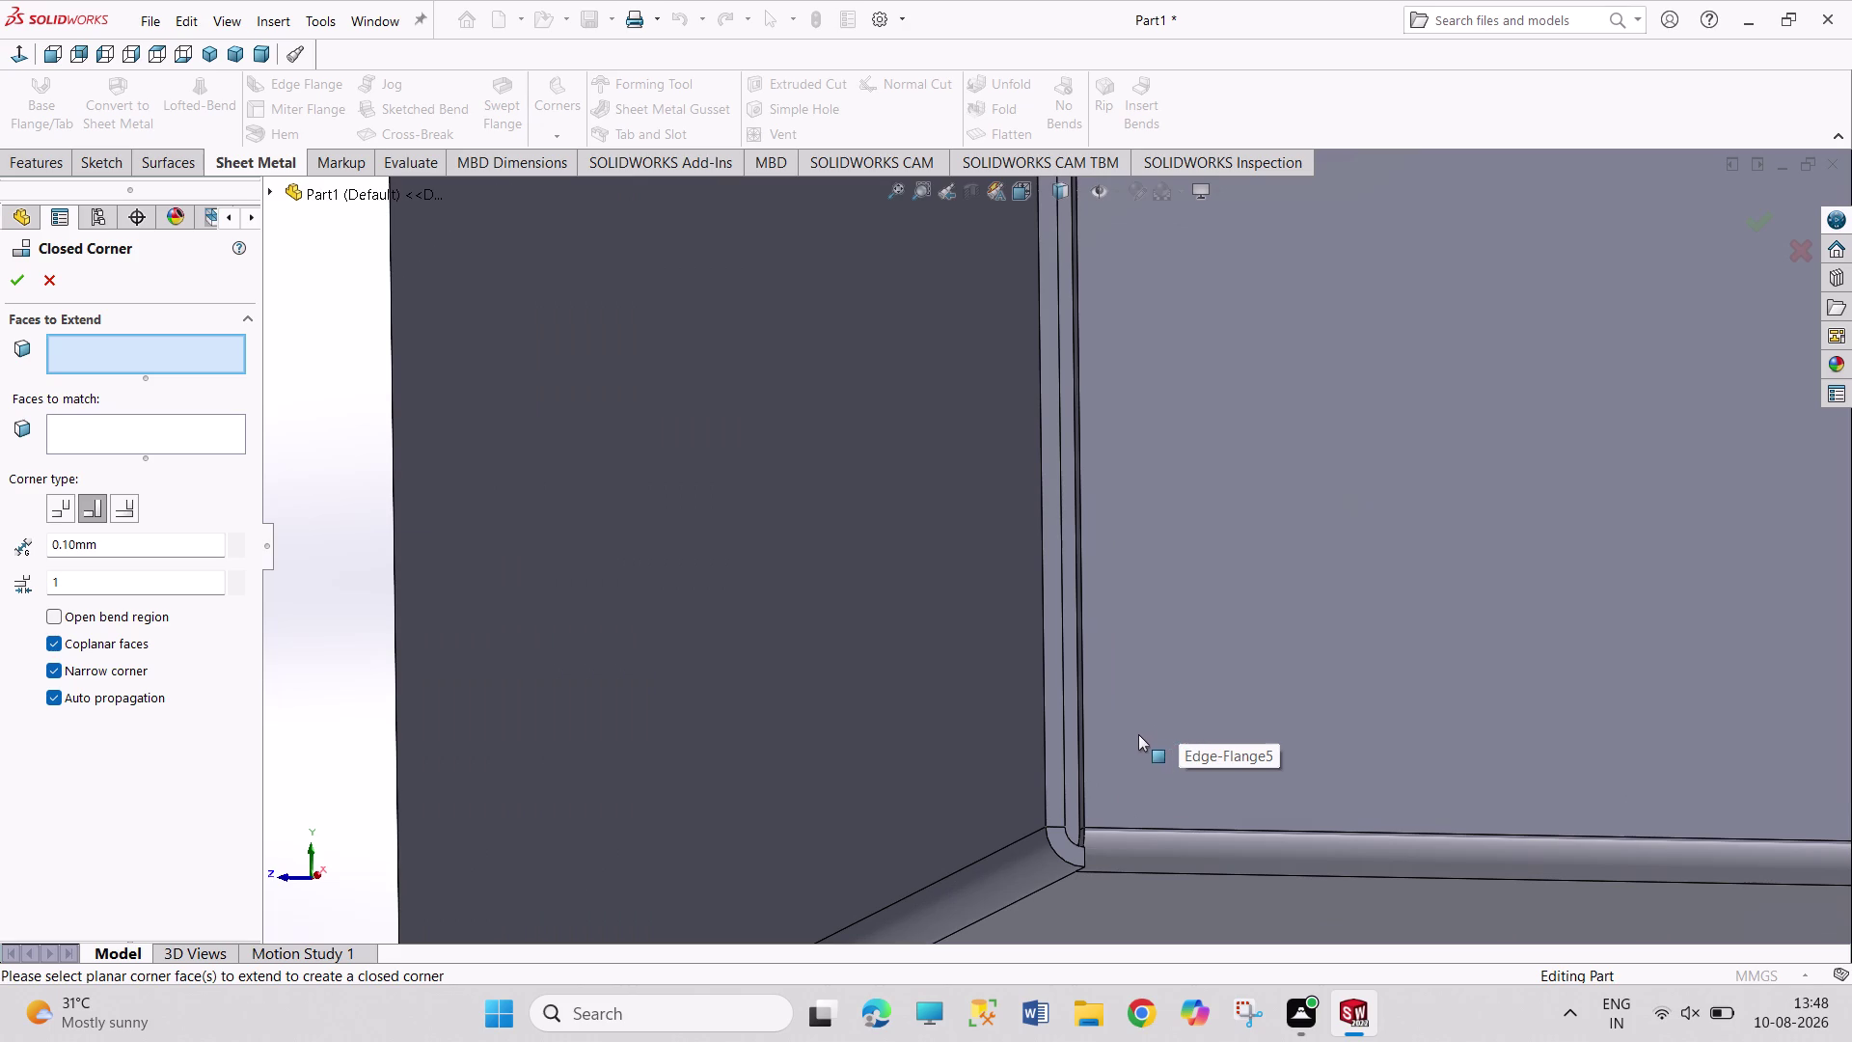
click(1071, 844)
click(1143, 789)
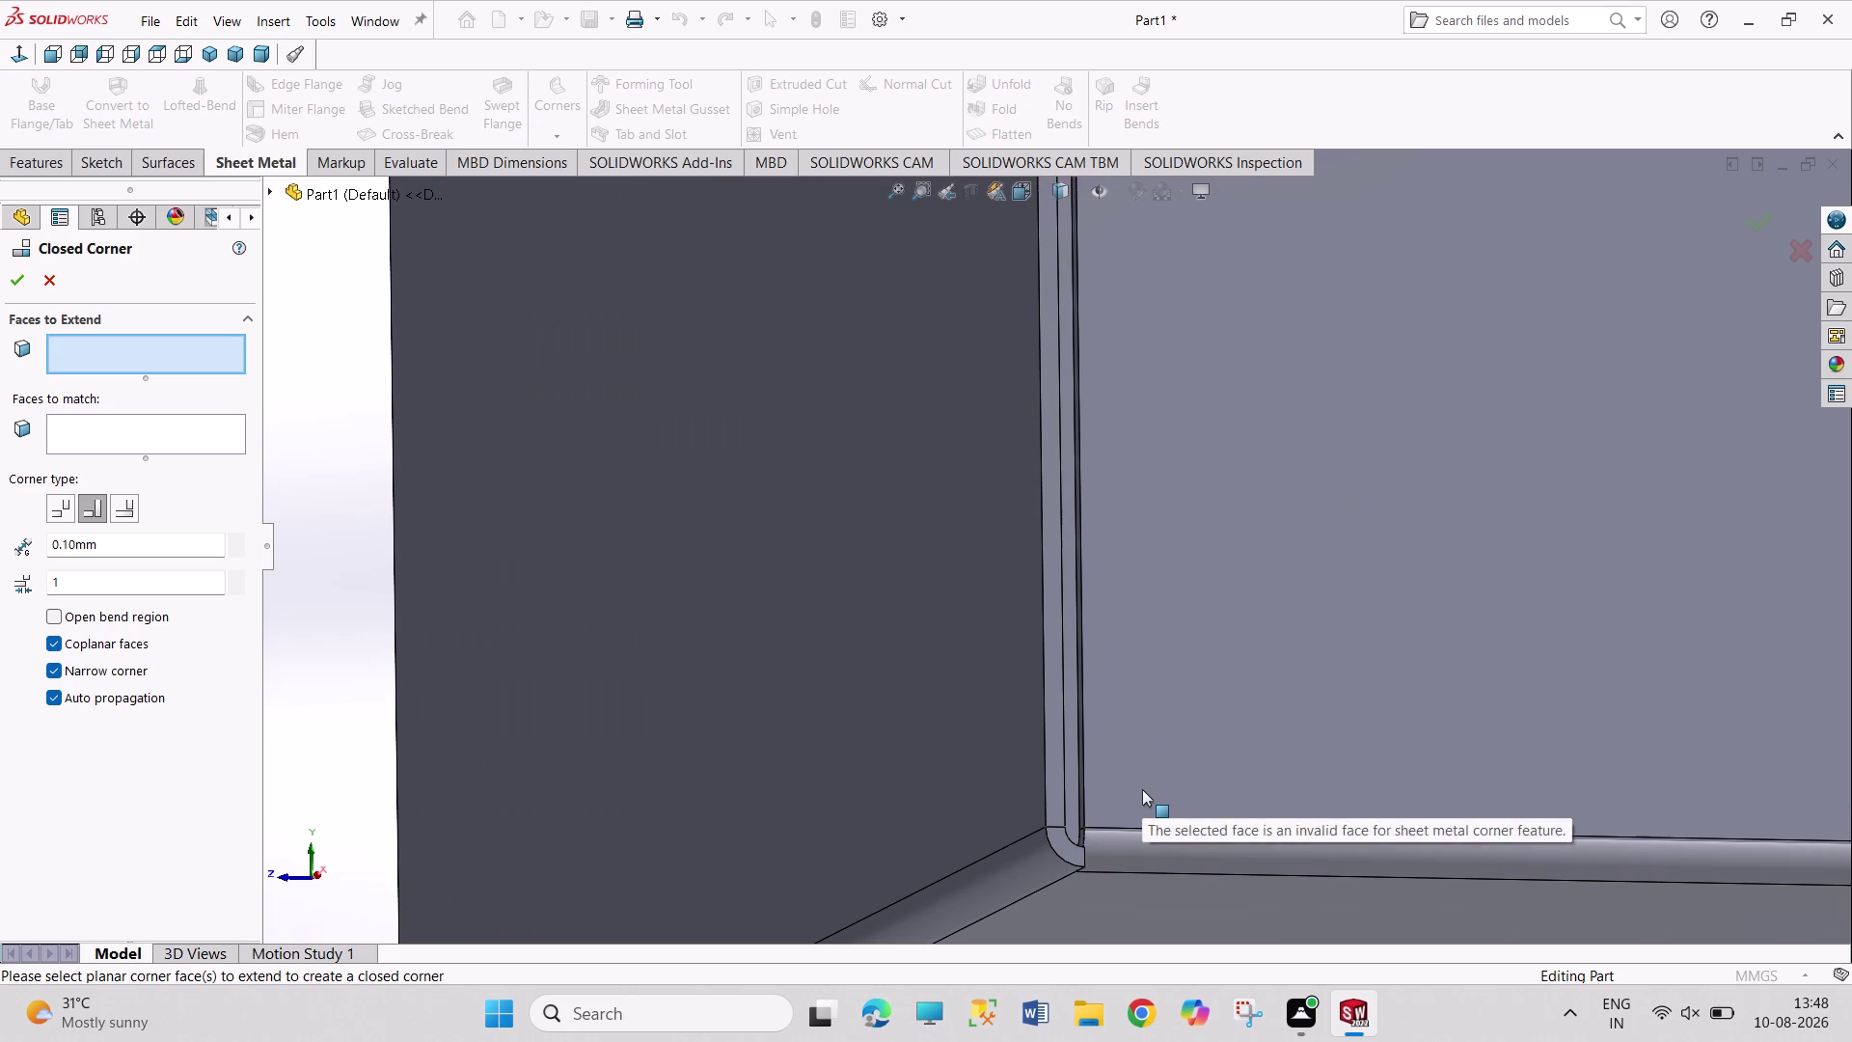
click(1061, 792)
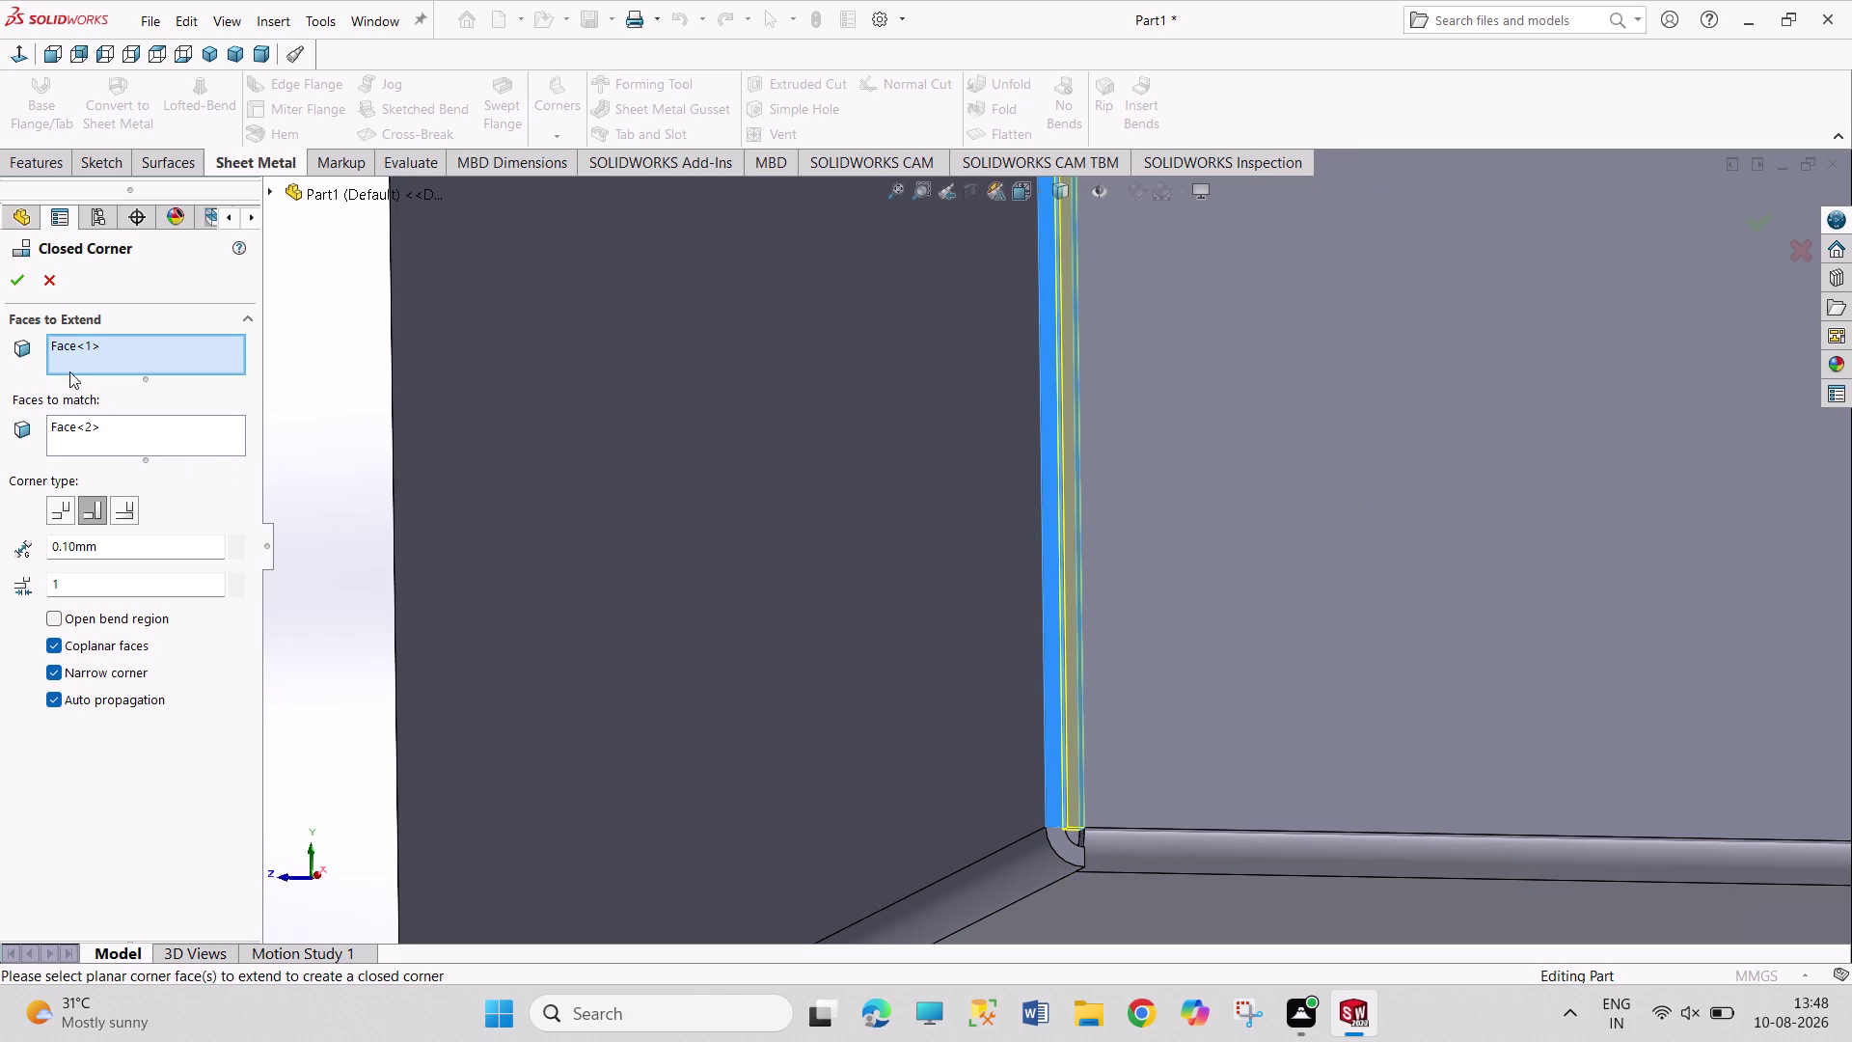
click(16, 283)
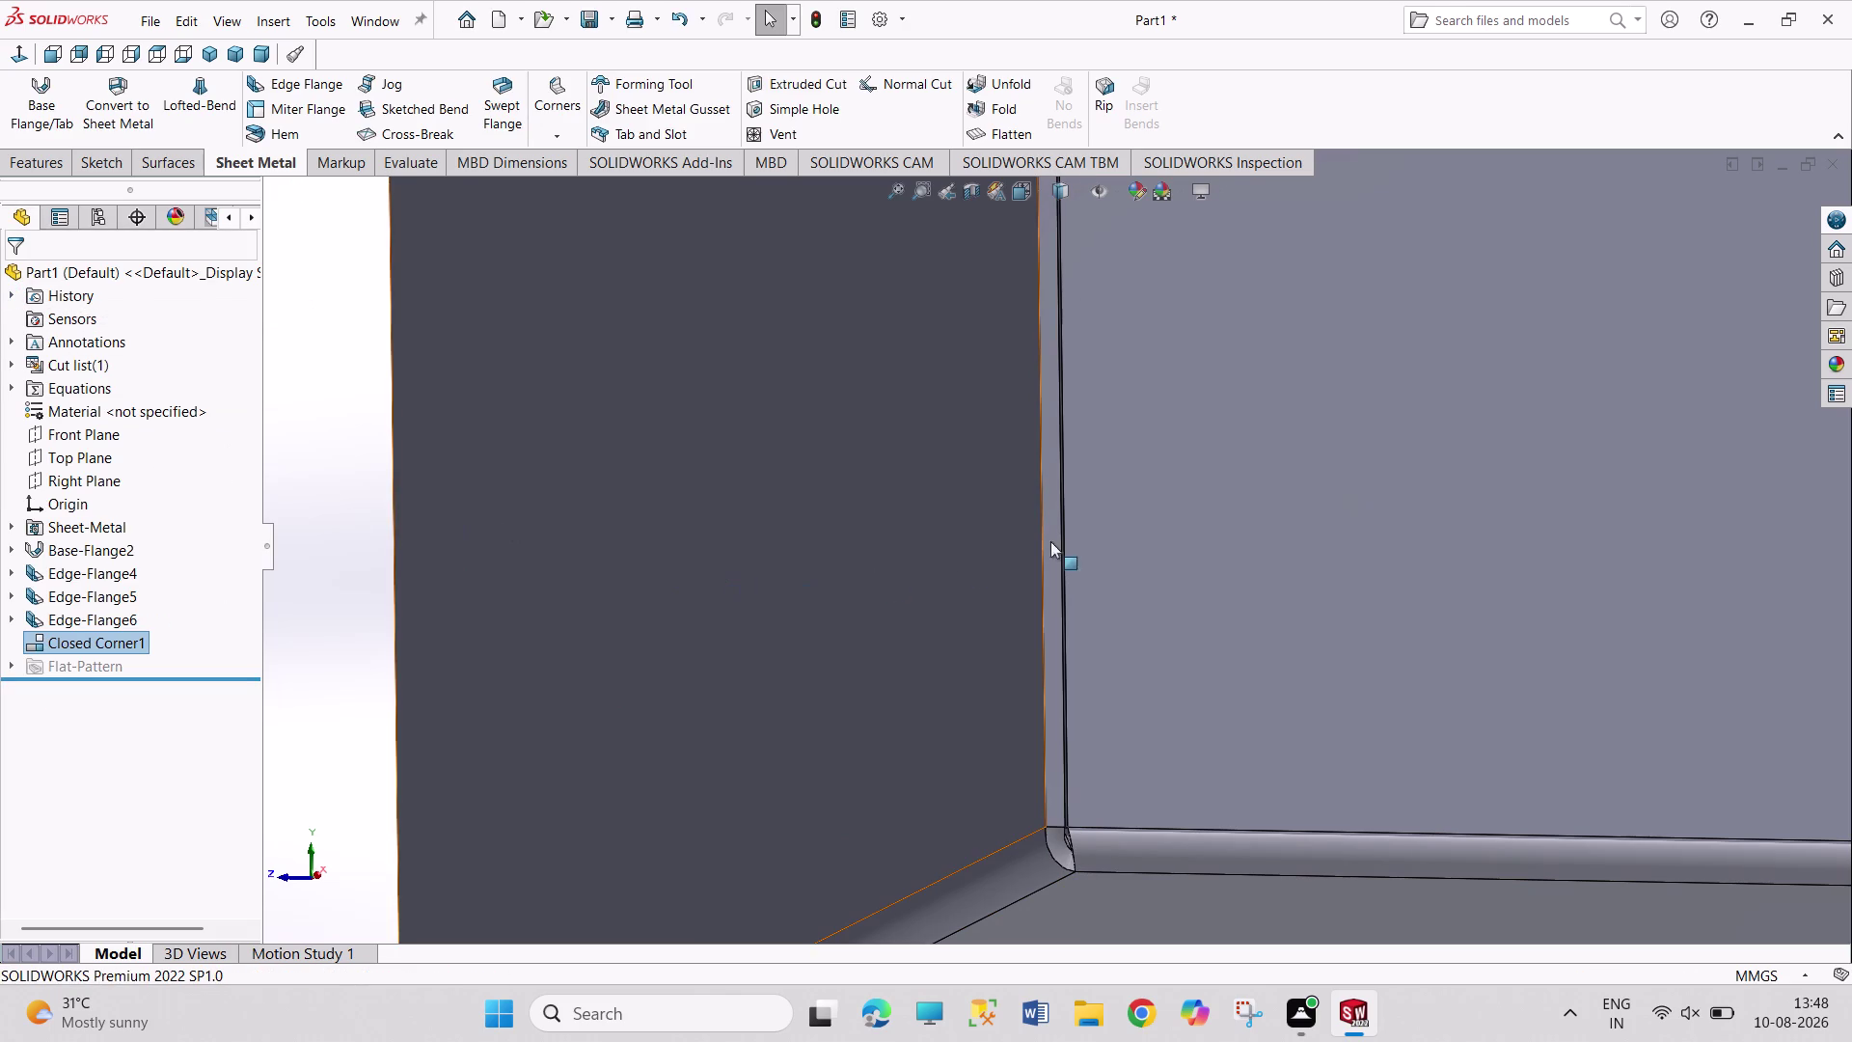
Zoom and orbit toward the closed corner joint.
scroll(up, 3)
scroll(down, 3)
scroll(down, 3)
middle_drag(1093, 523, 1014, 507)
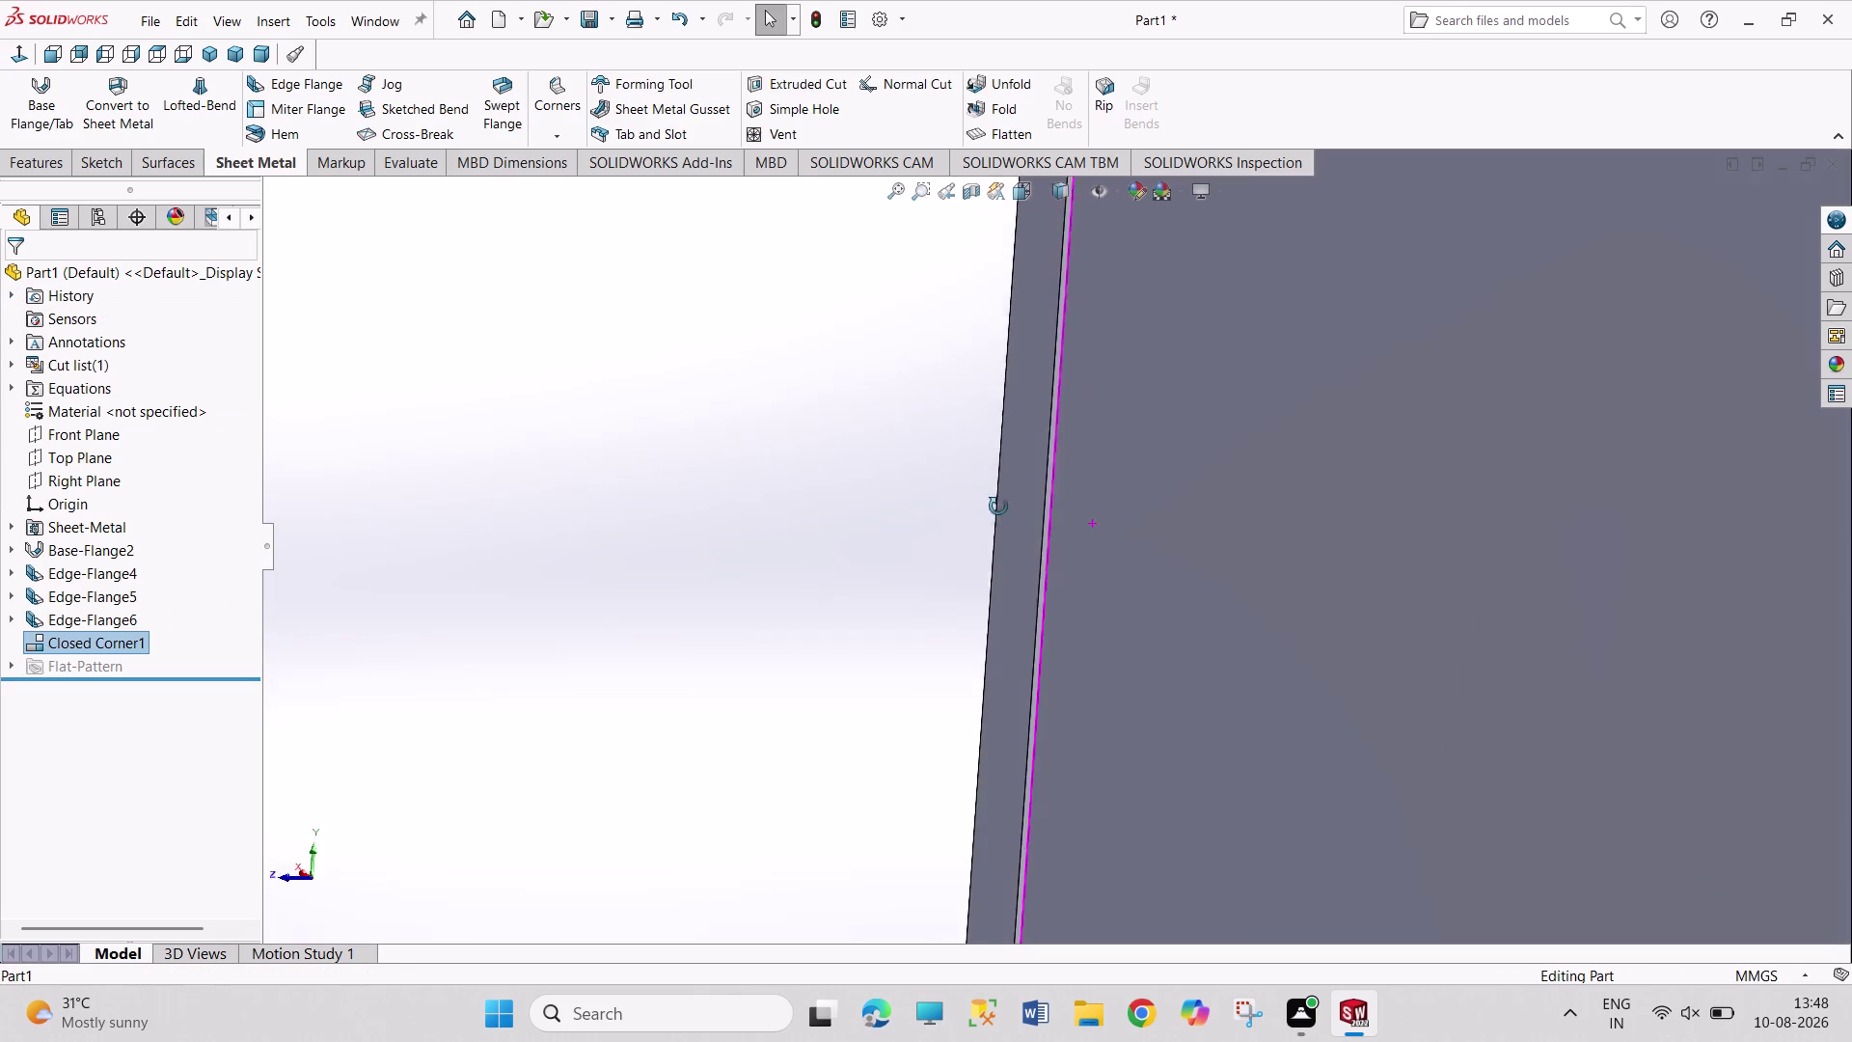
middle_drag(1014, 506, 1089, 554)
scroll(up, 3)
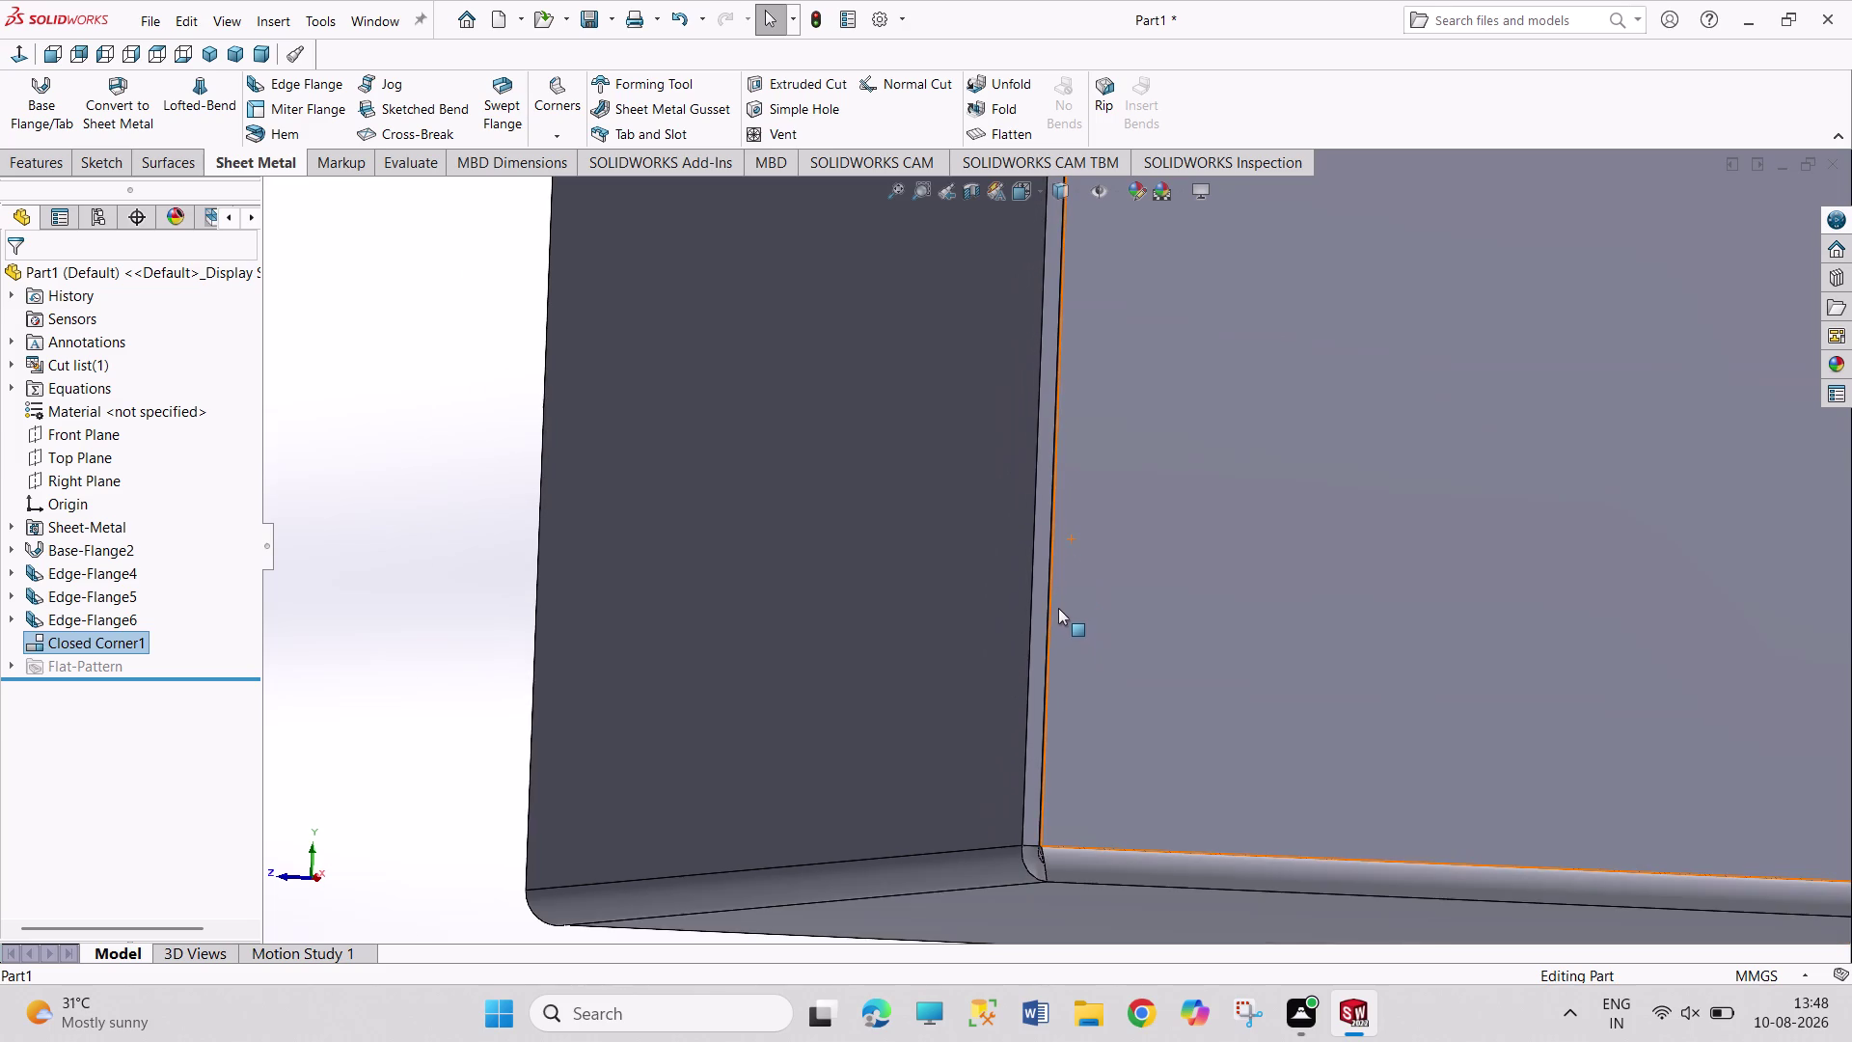
scroll(up, 3)
scroll(down, 3)
View the corner from inside and choose Corner Relief from the Corners list.
middle_drag(1004, 712, 1055, 701)
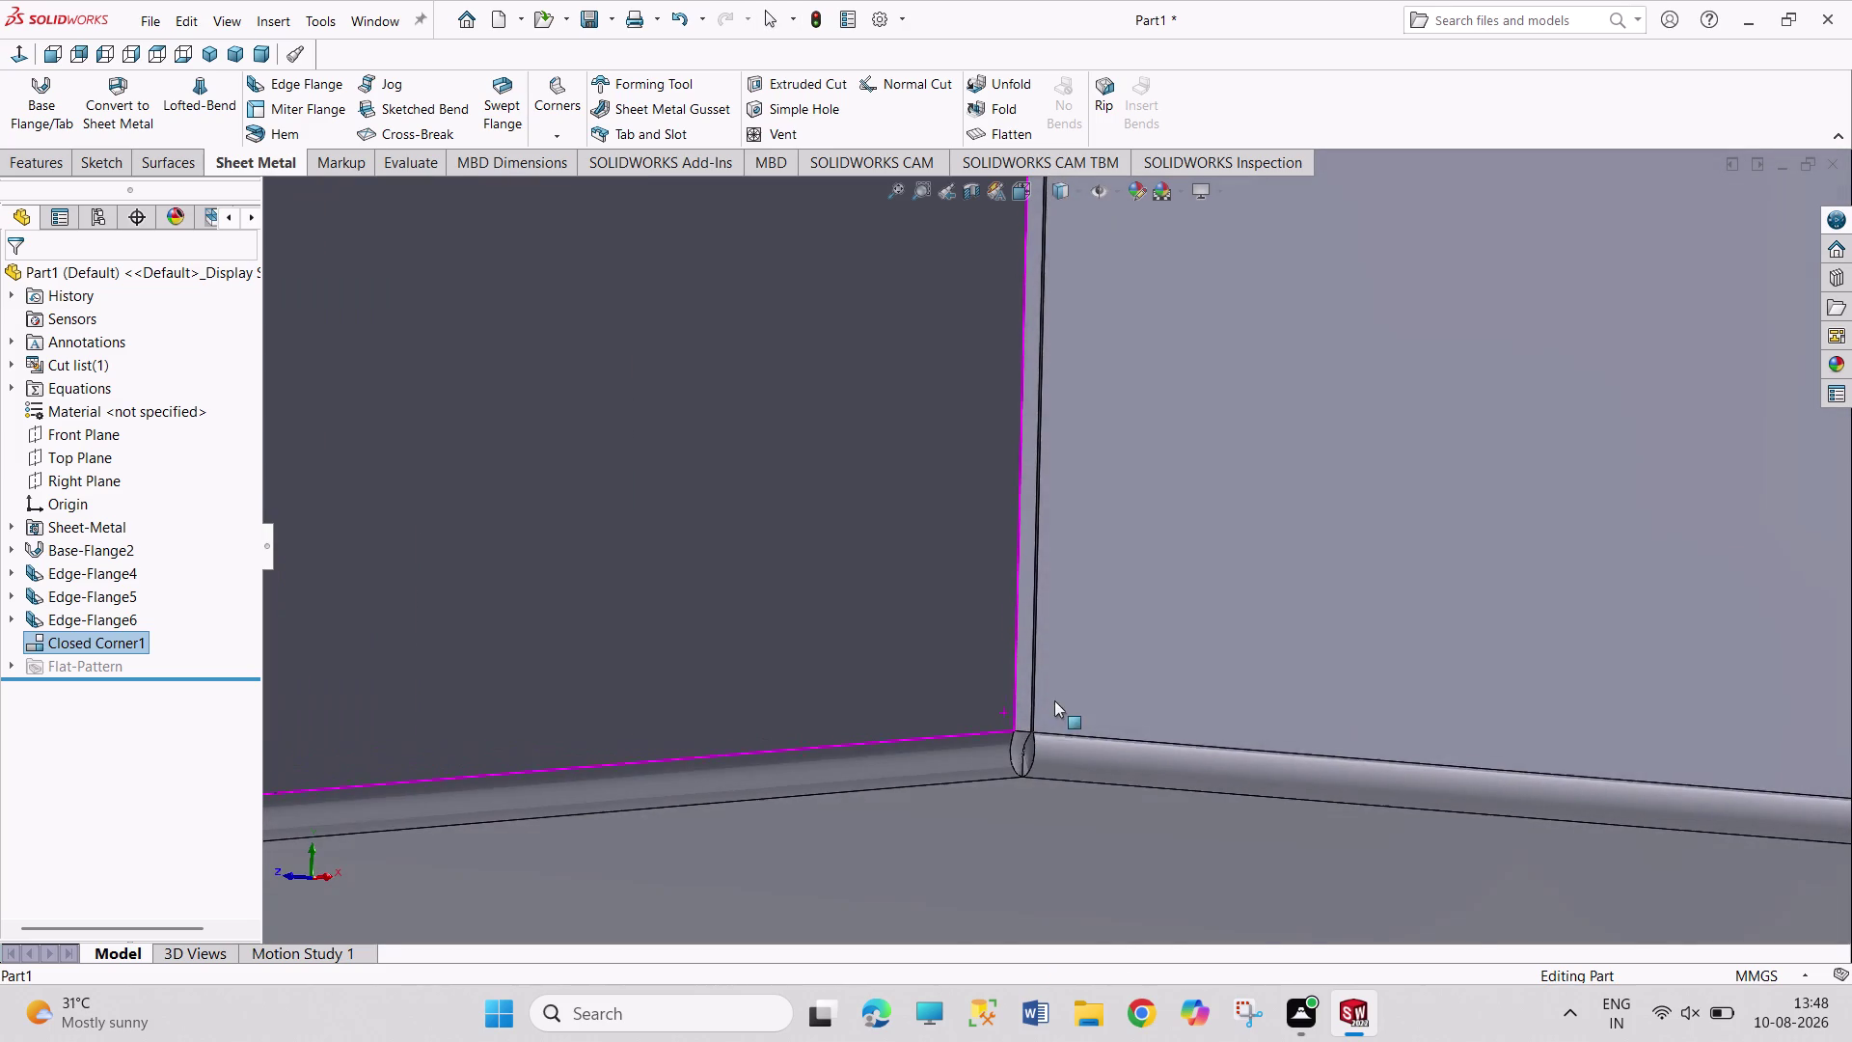
scroll(up, 3)
scroll(down, 3)
scroll(down, 3)
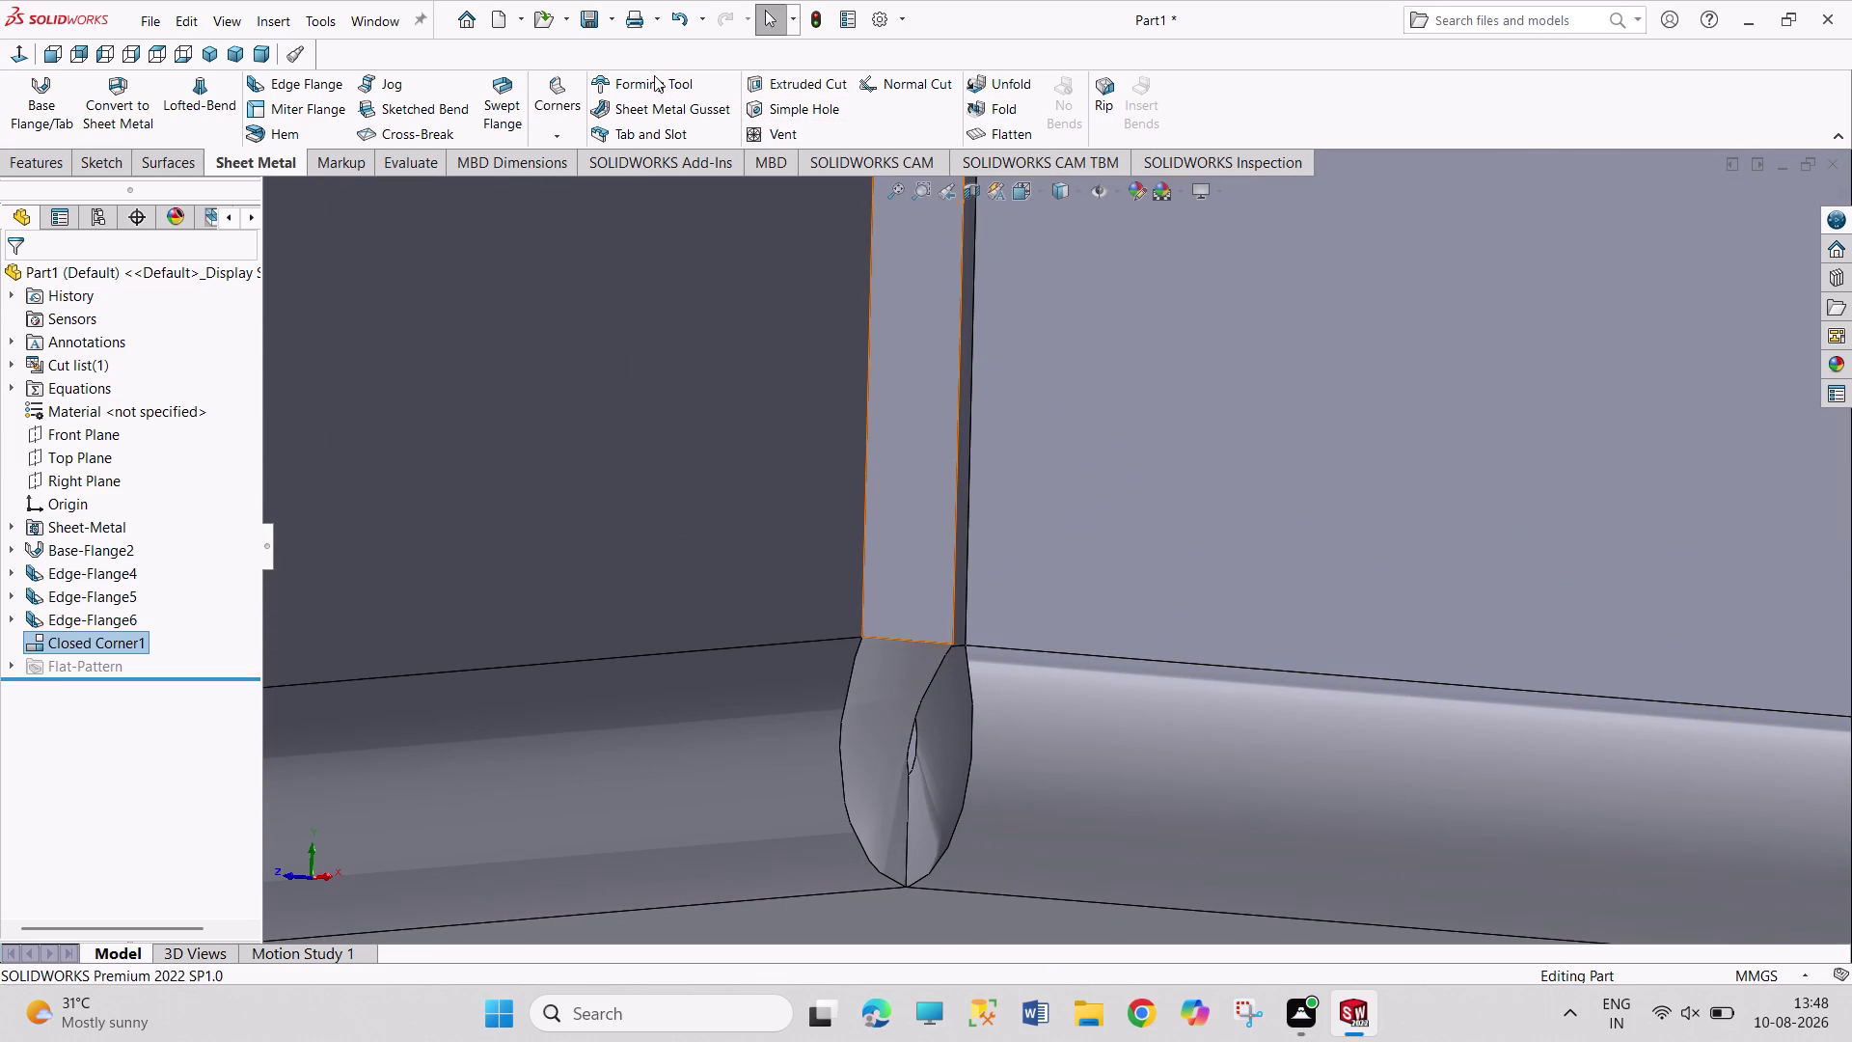
click(558, 134)
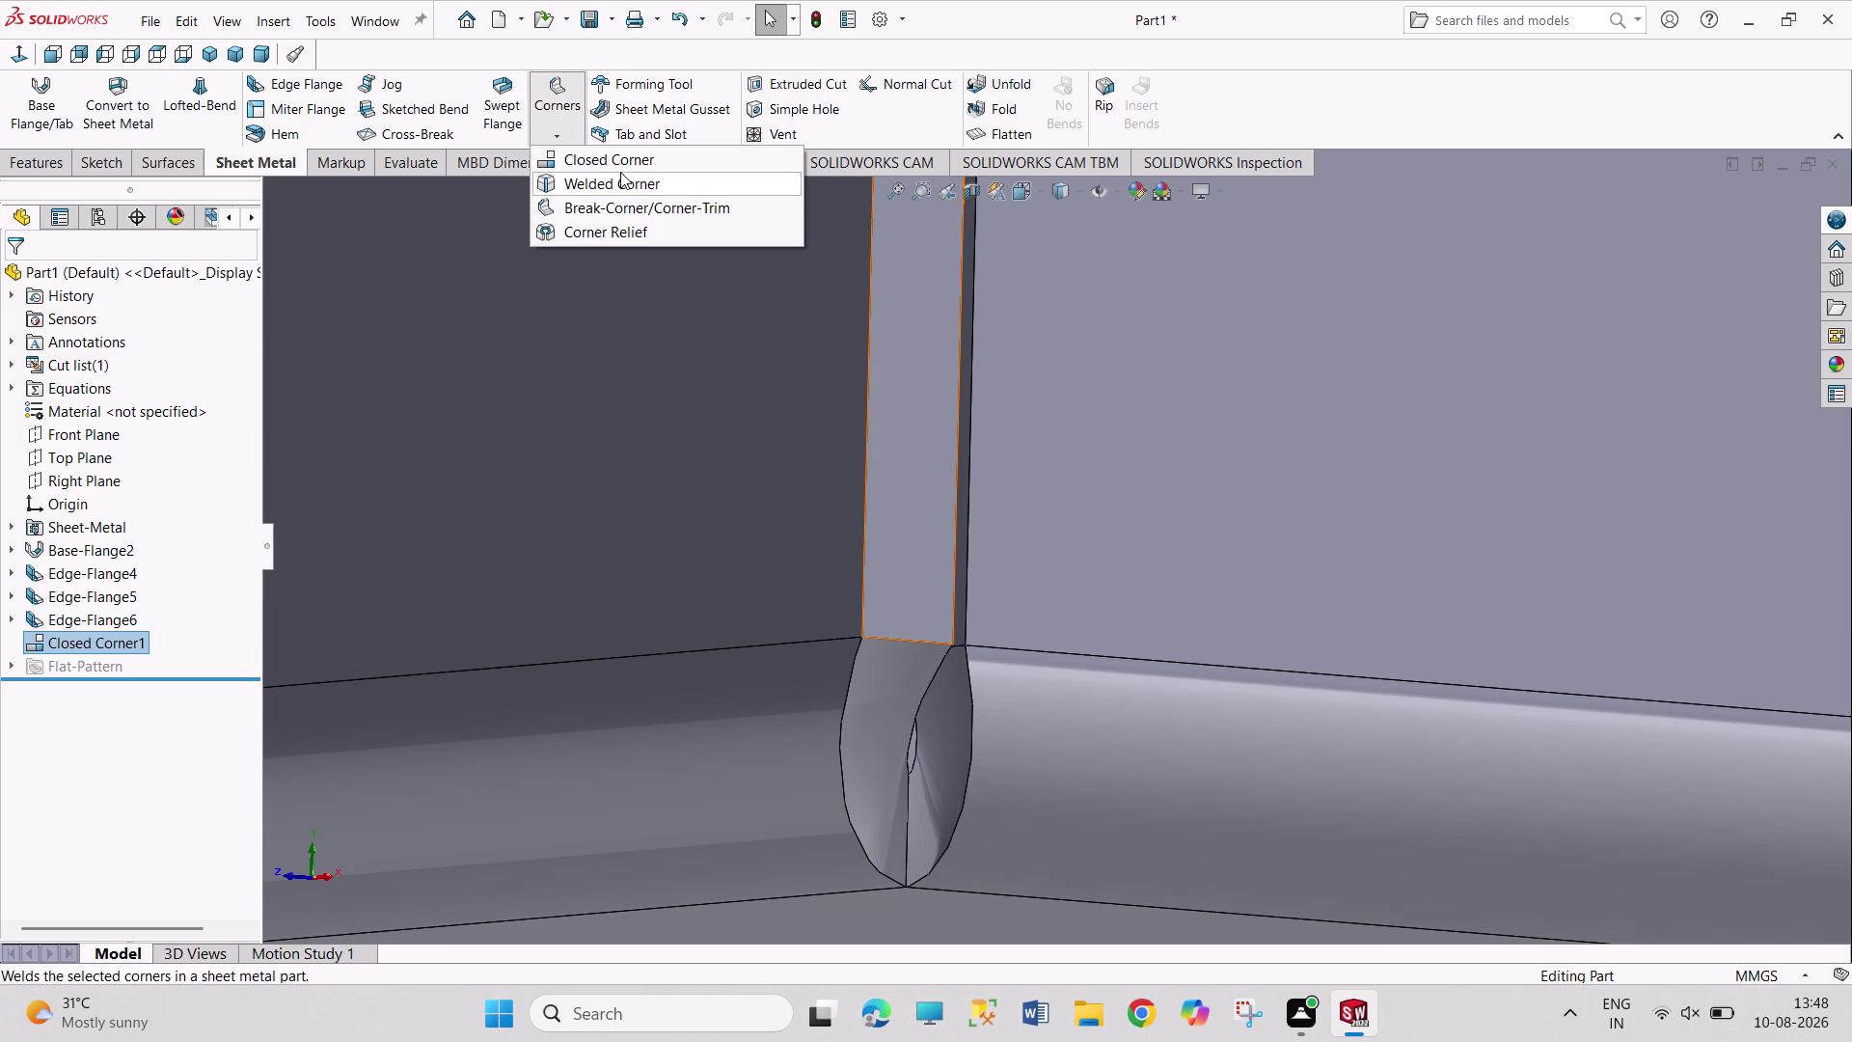
click(628, 230)
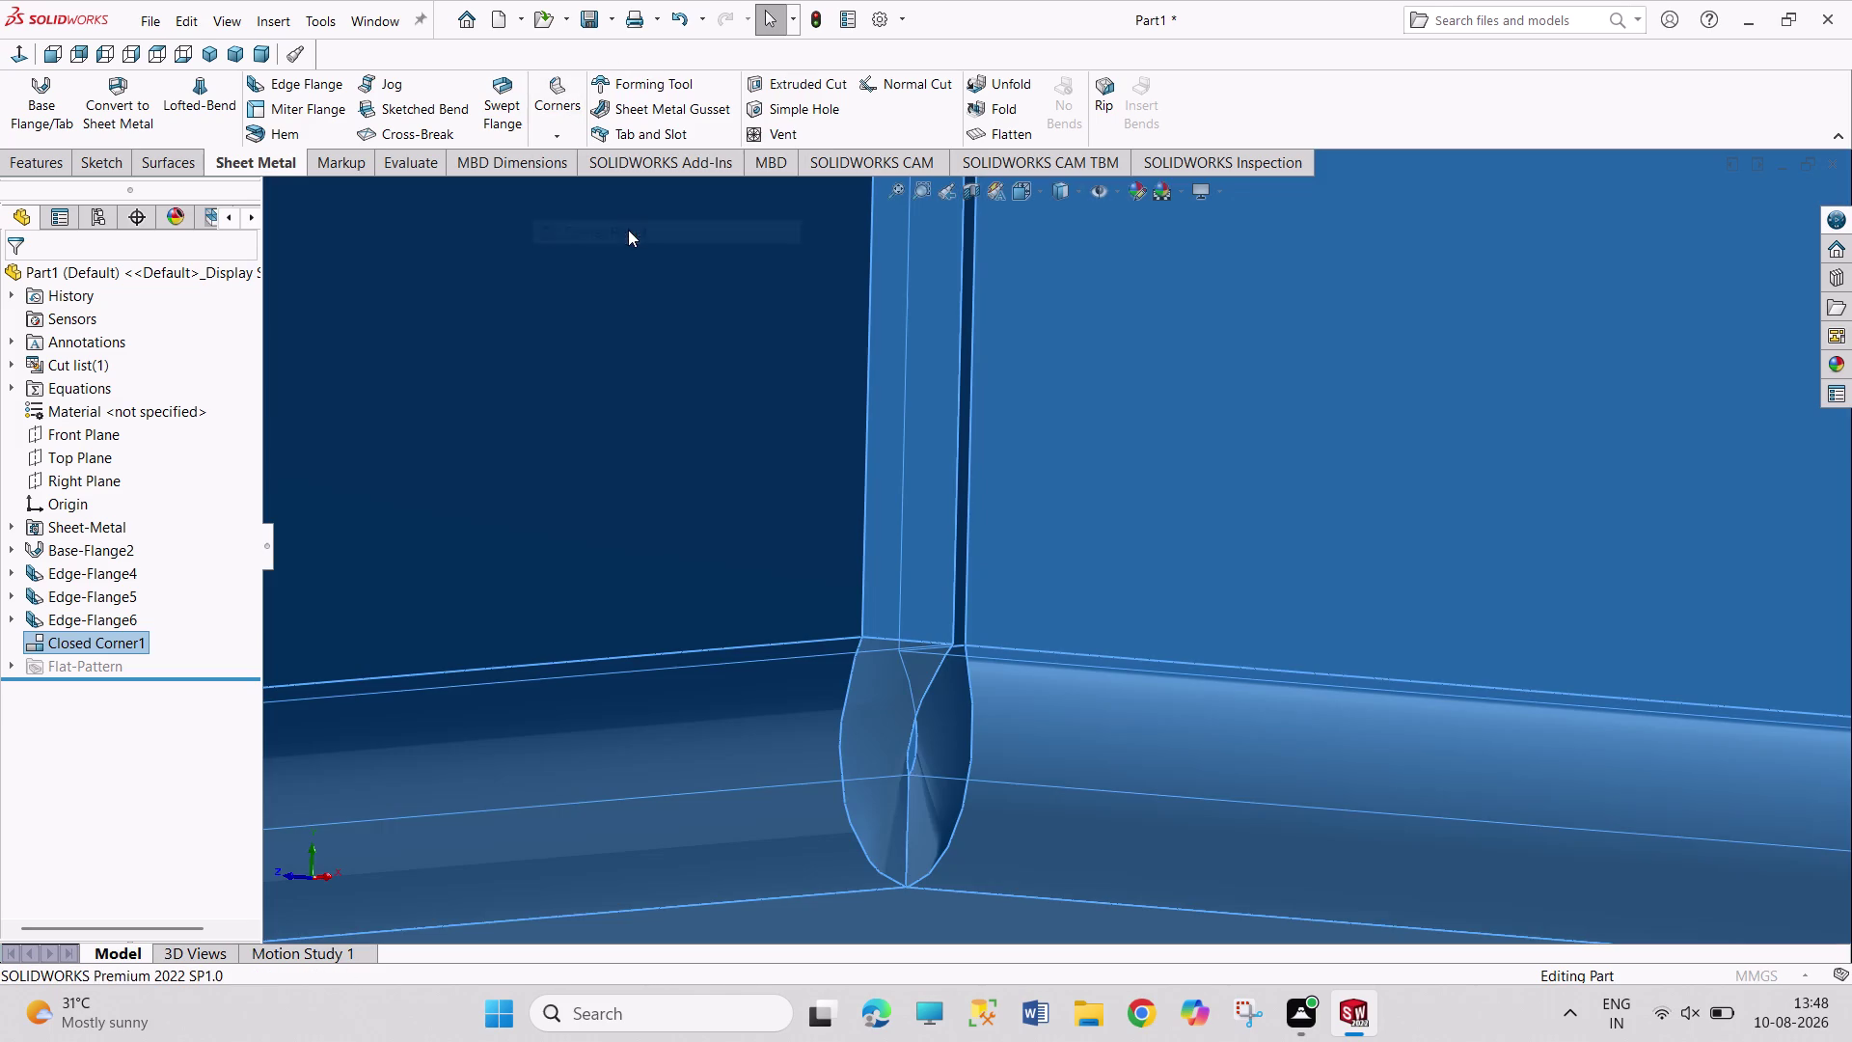
click(874, 760)
click(870, 722)
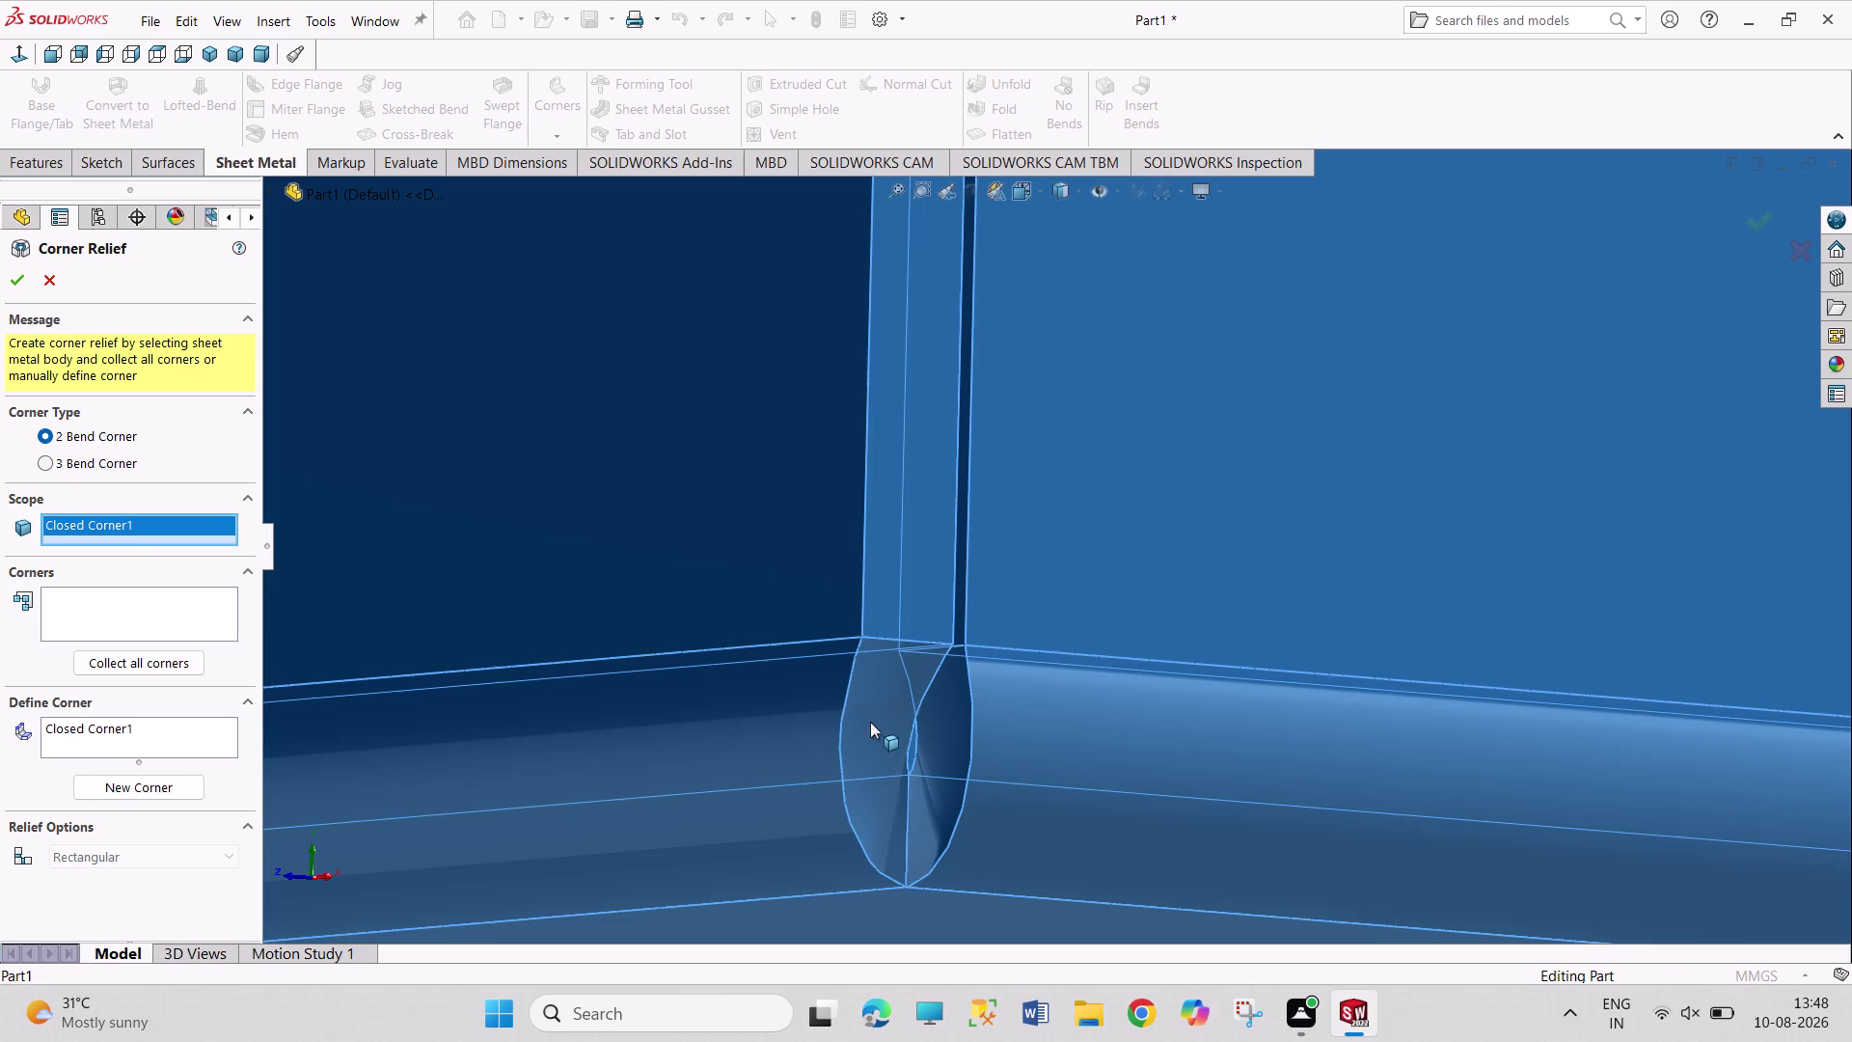
click(24, 277)
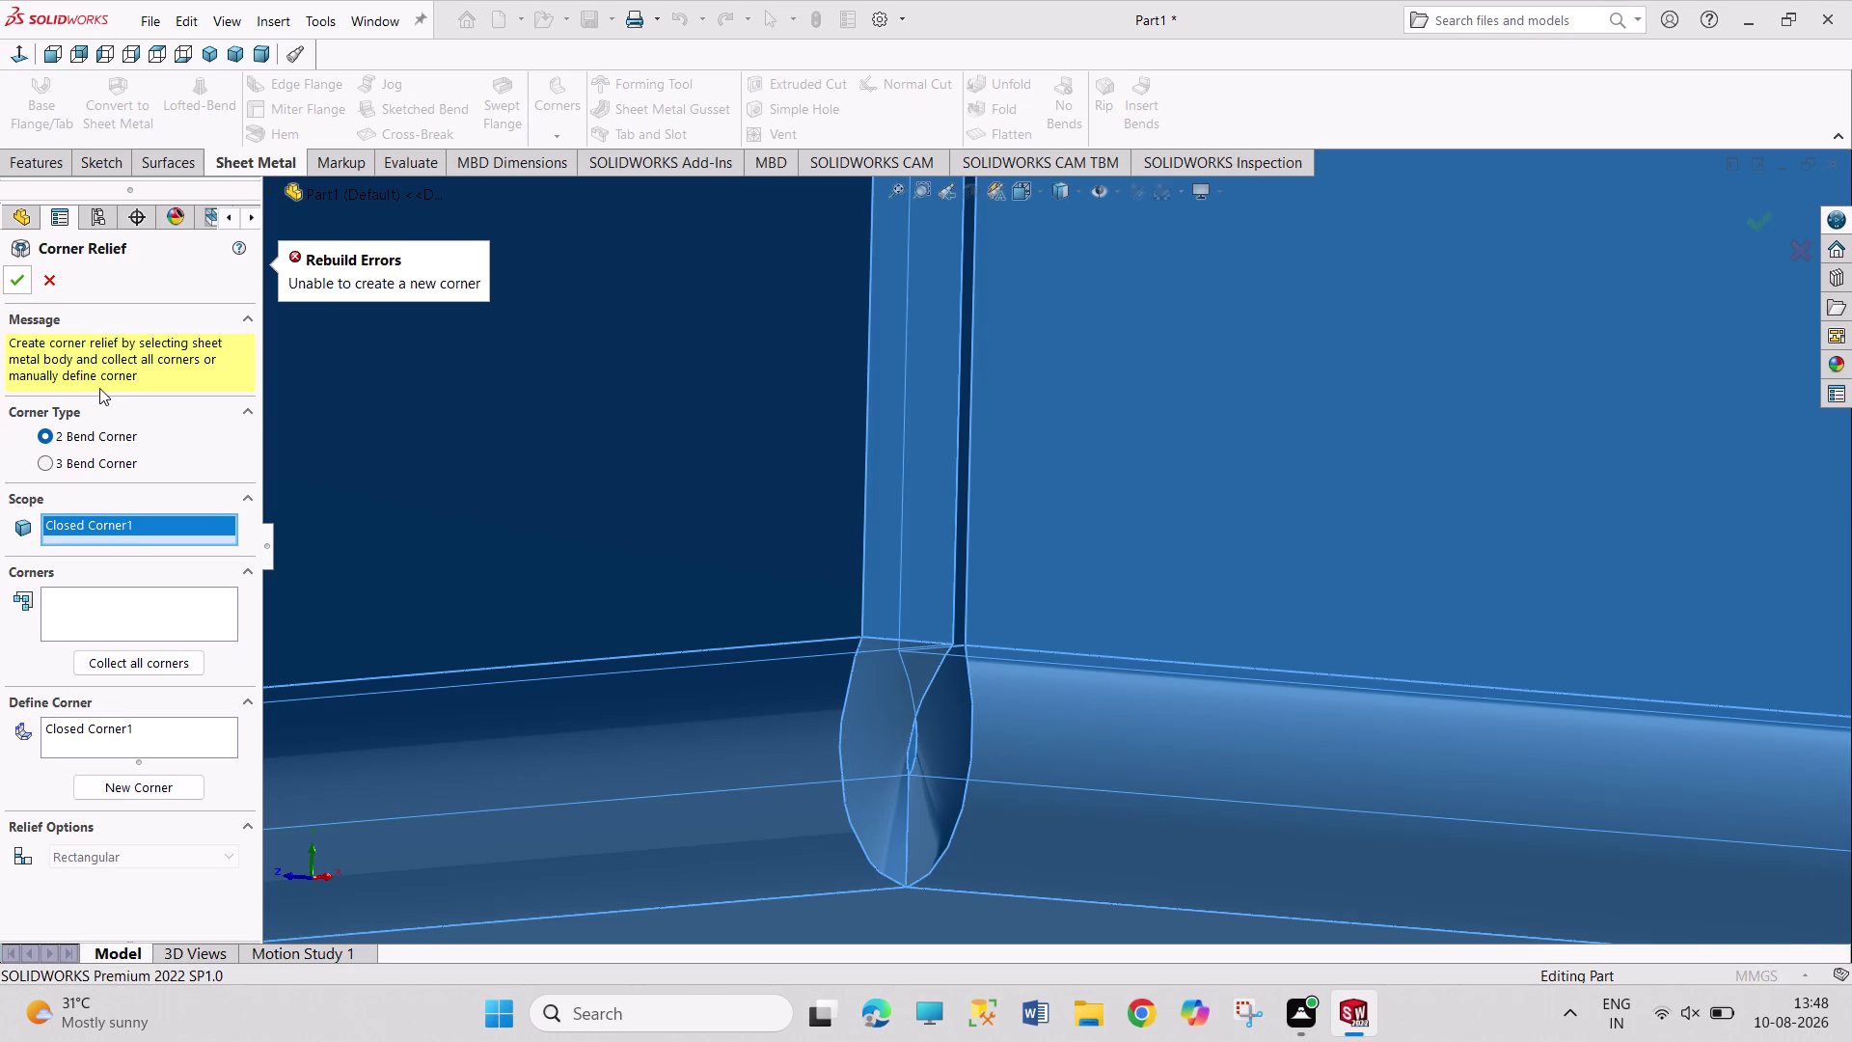
click(47, 270)
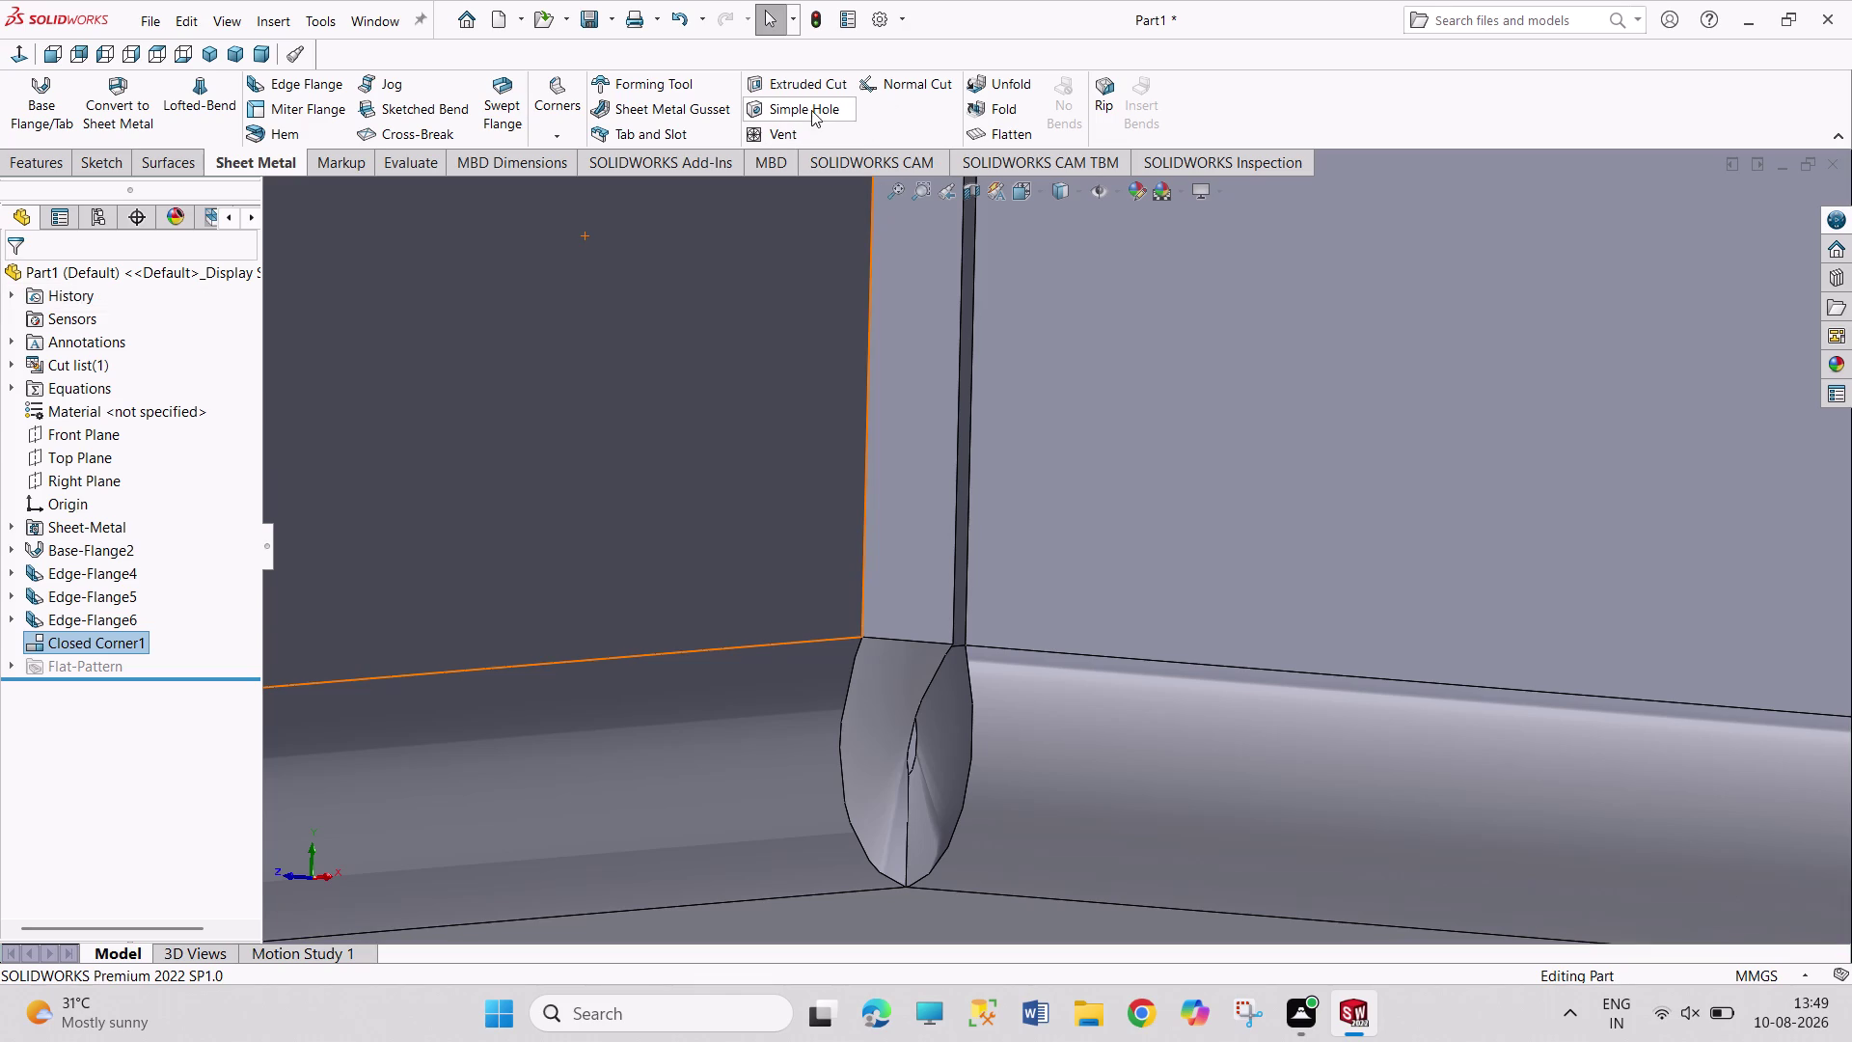
click(555, 129)
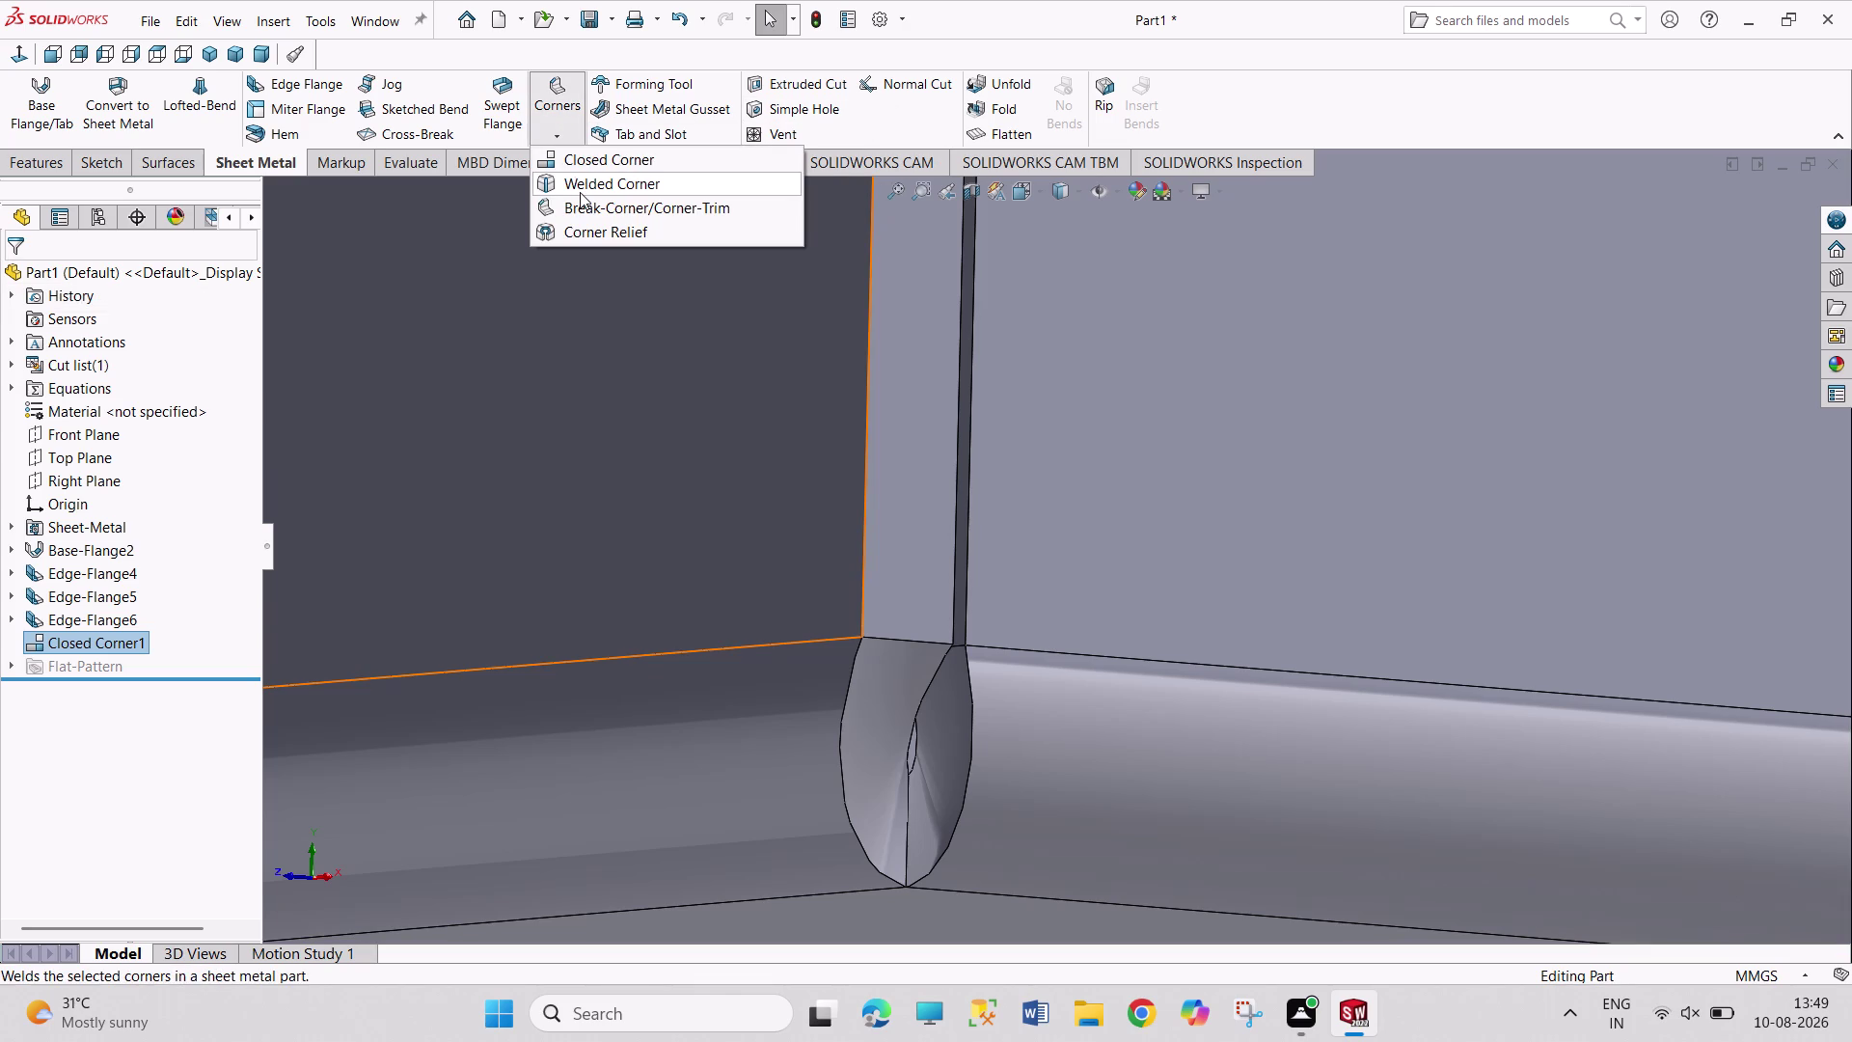
click(580, 192)
click(896, 695)
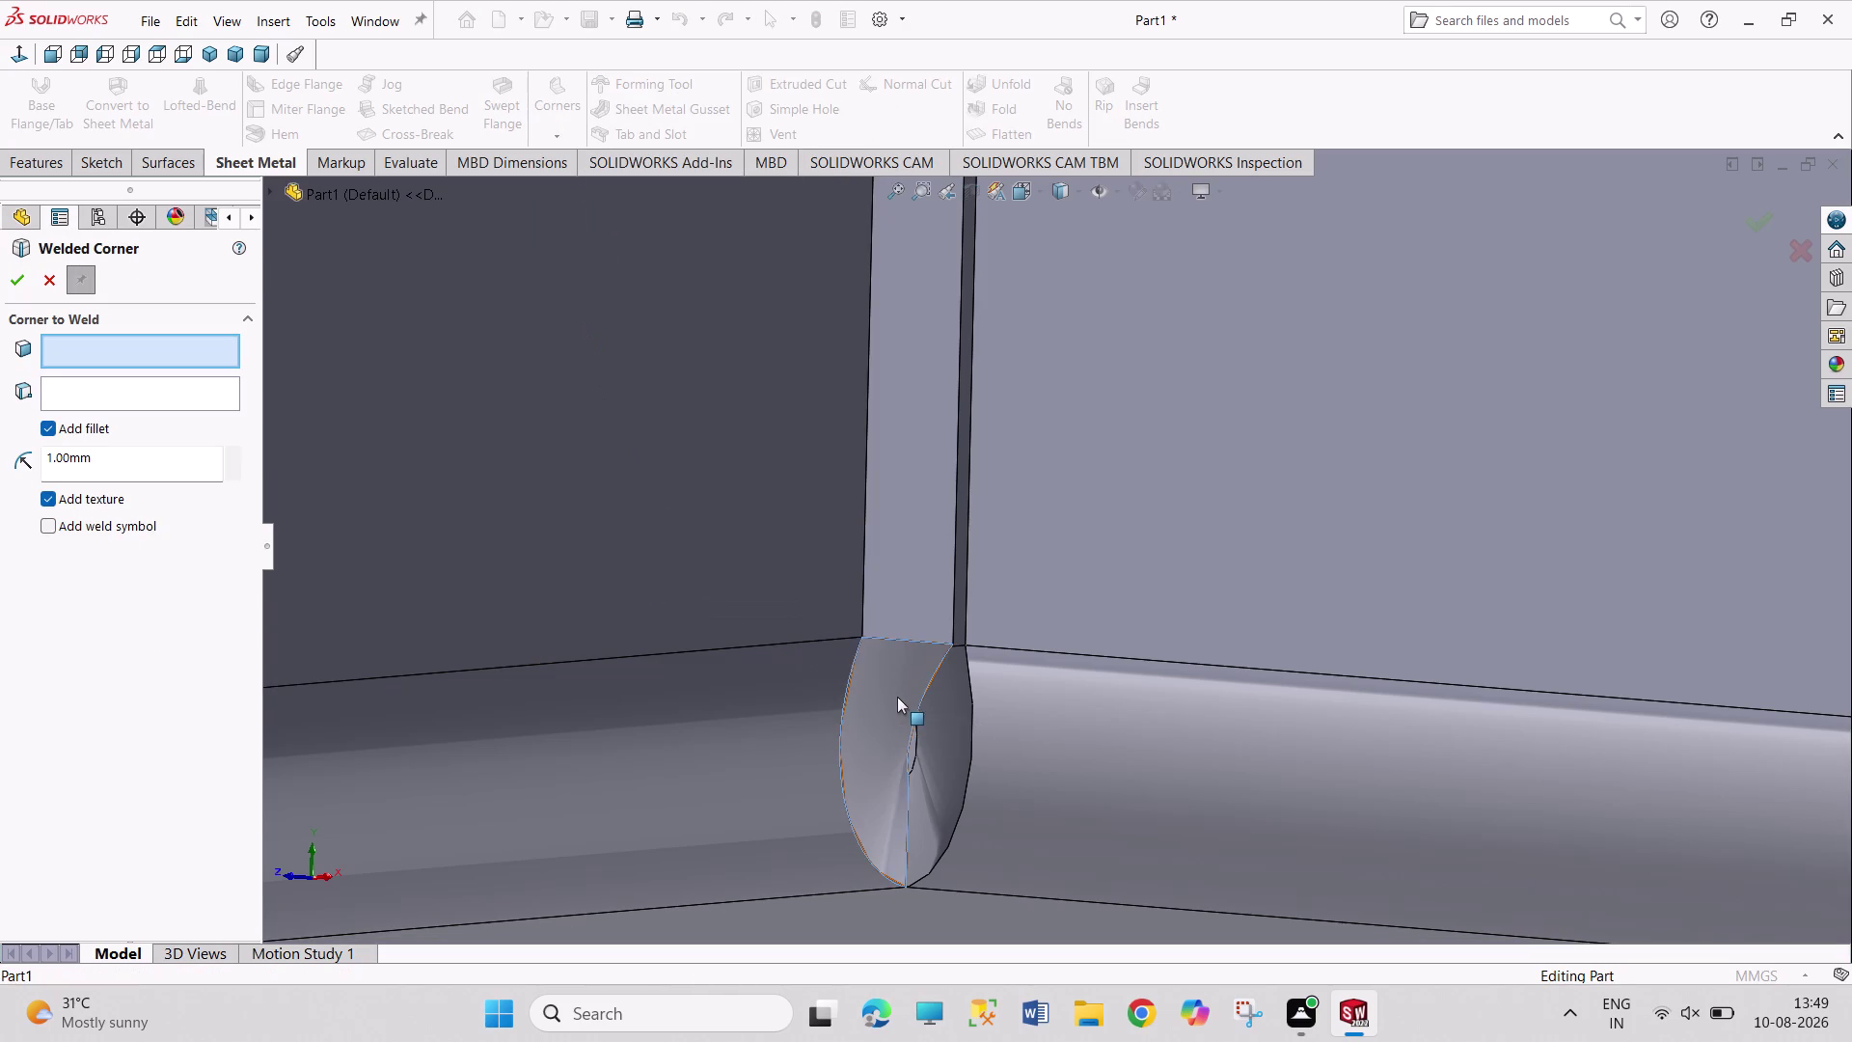
click(945, 779)
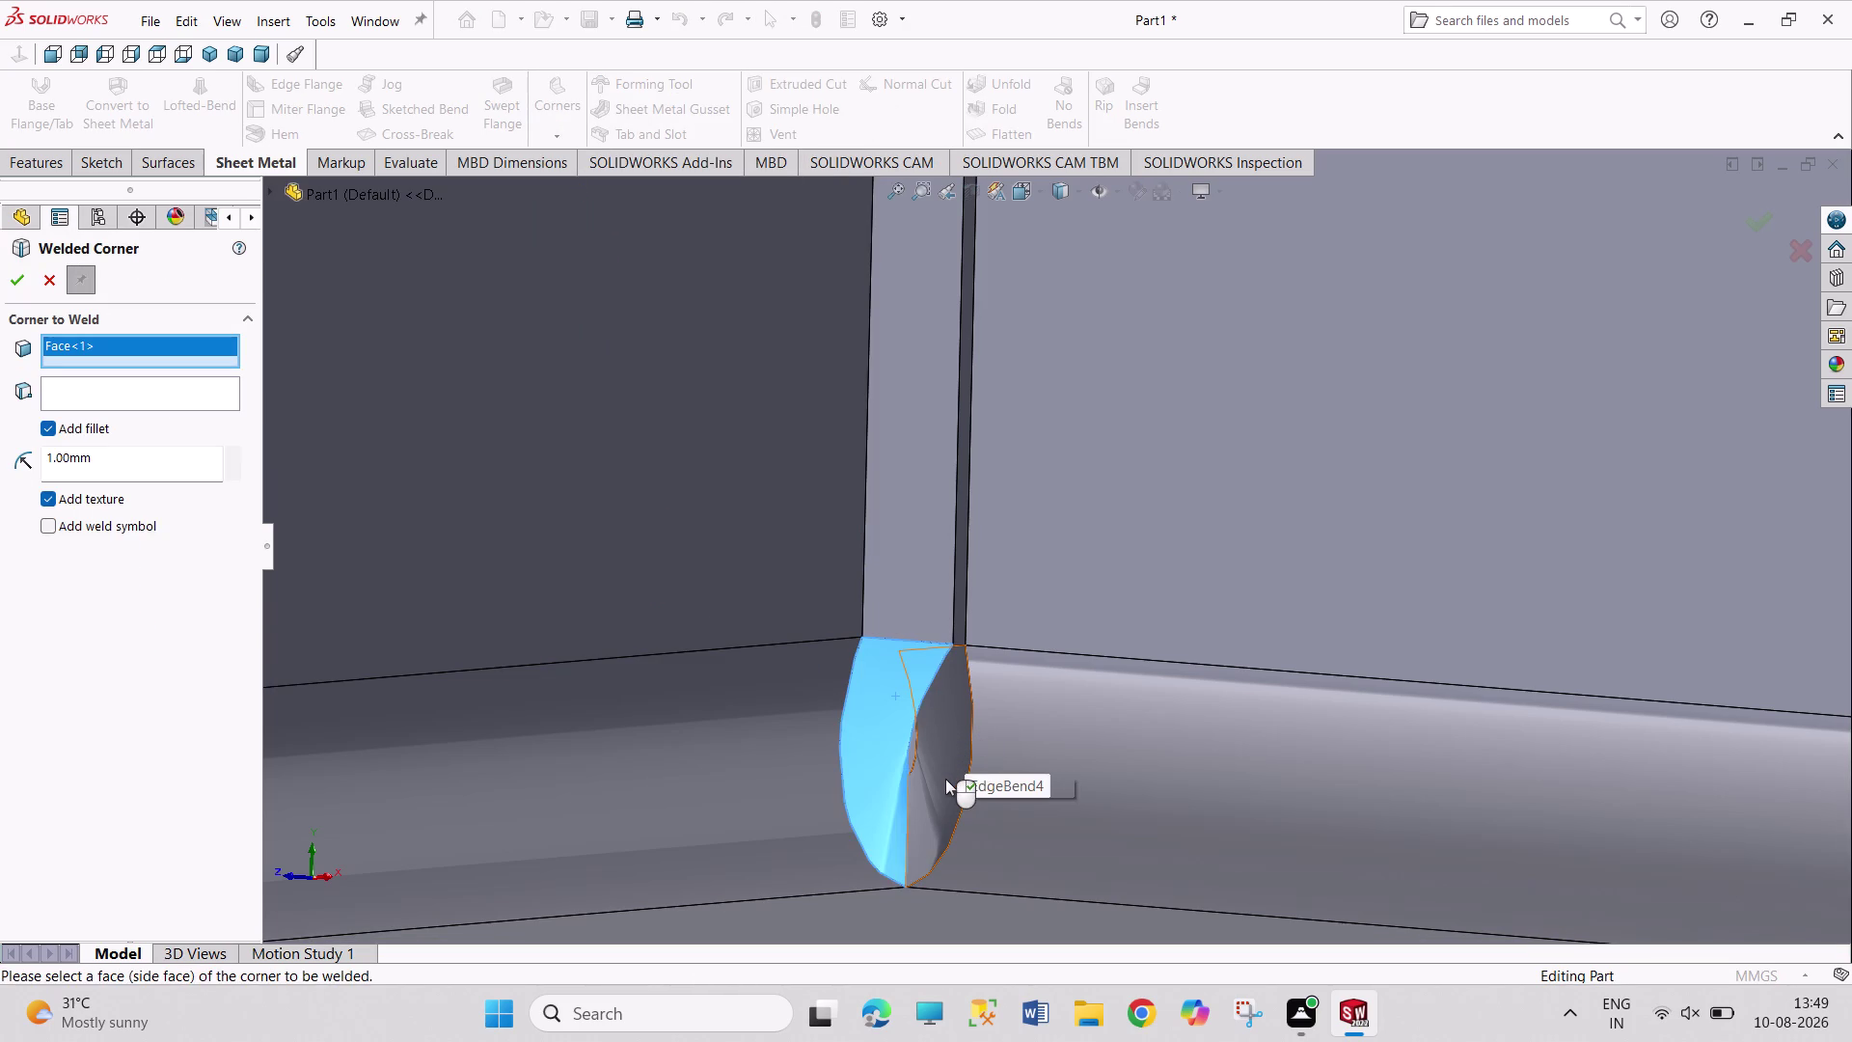
click(17, 278)
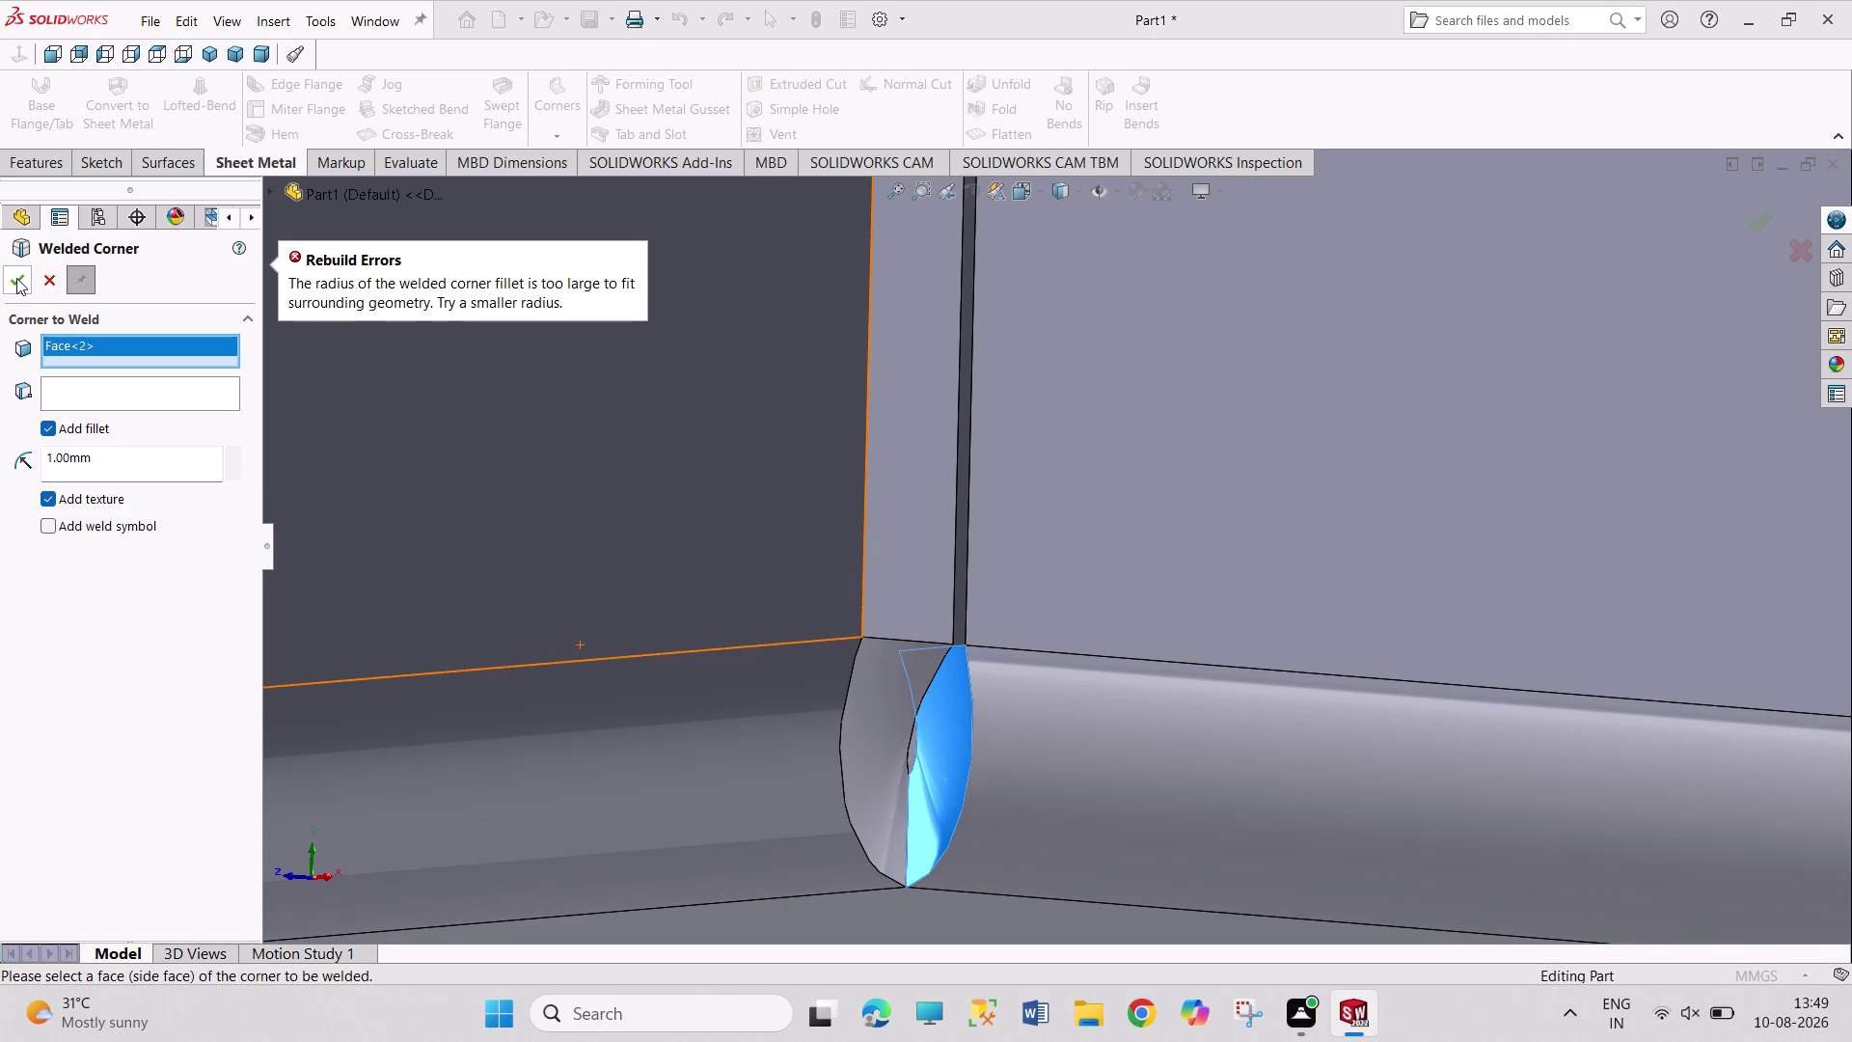
click(1038, 456)
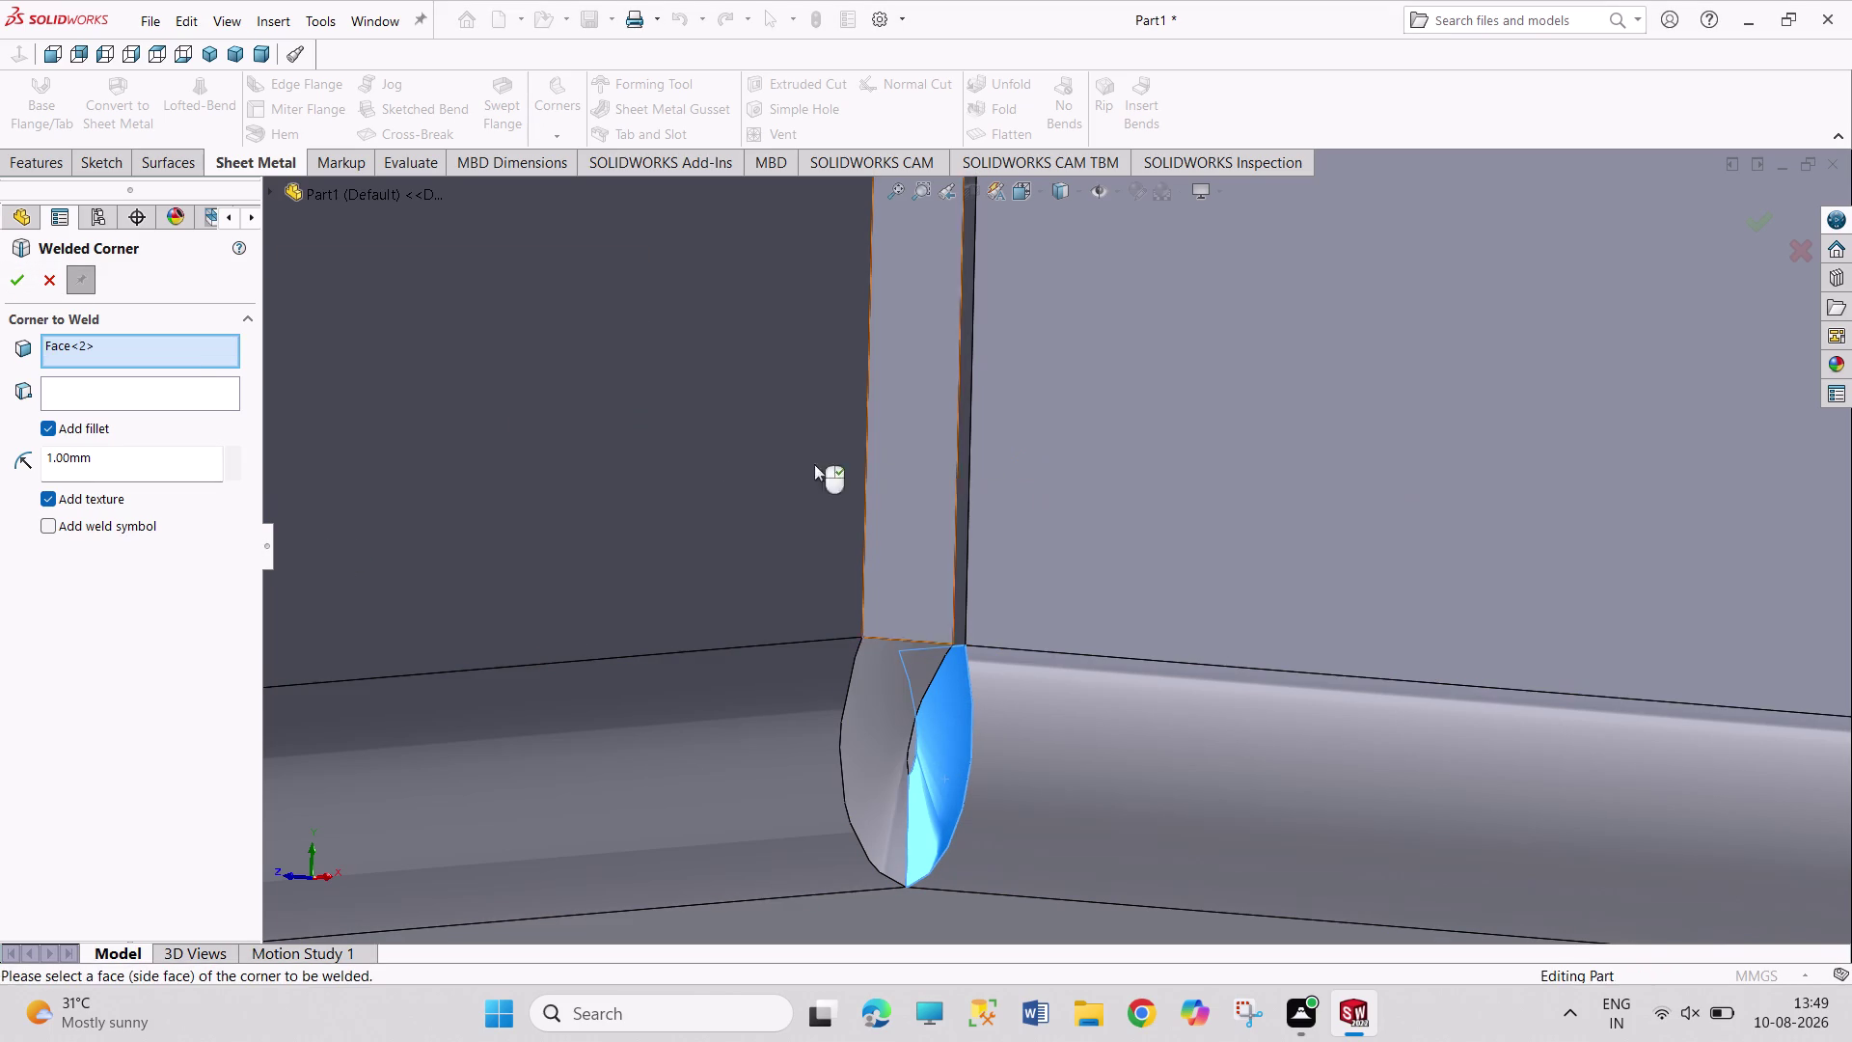
click(161, 388)
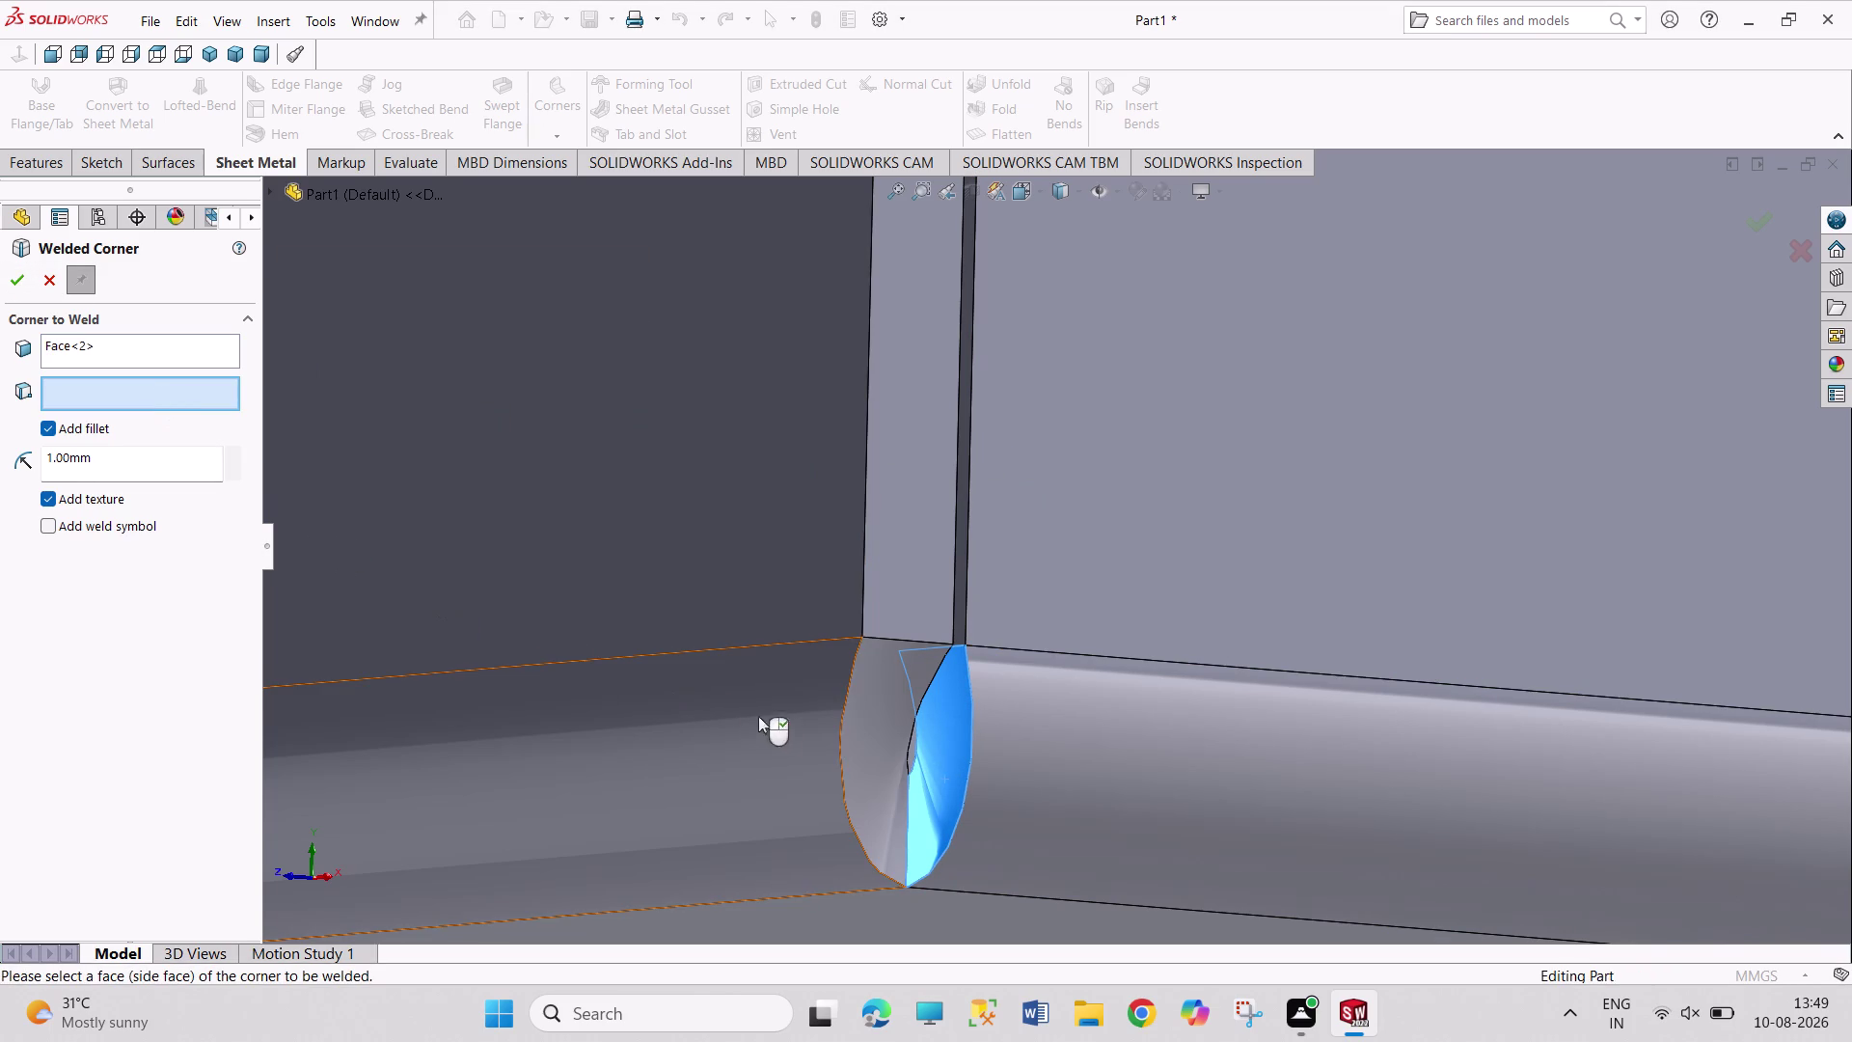
click(872, 732)
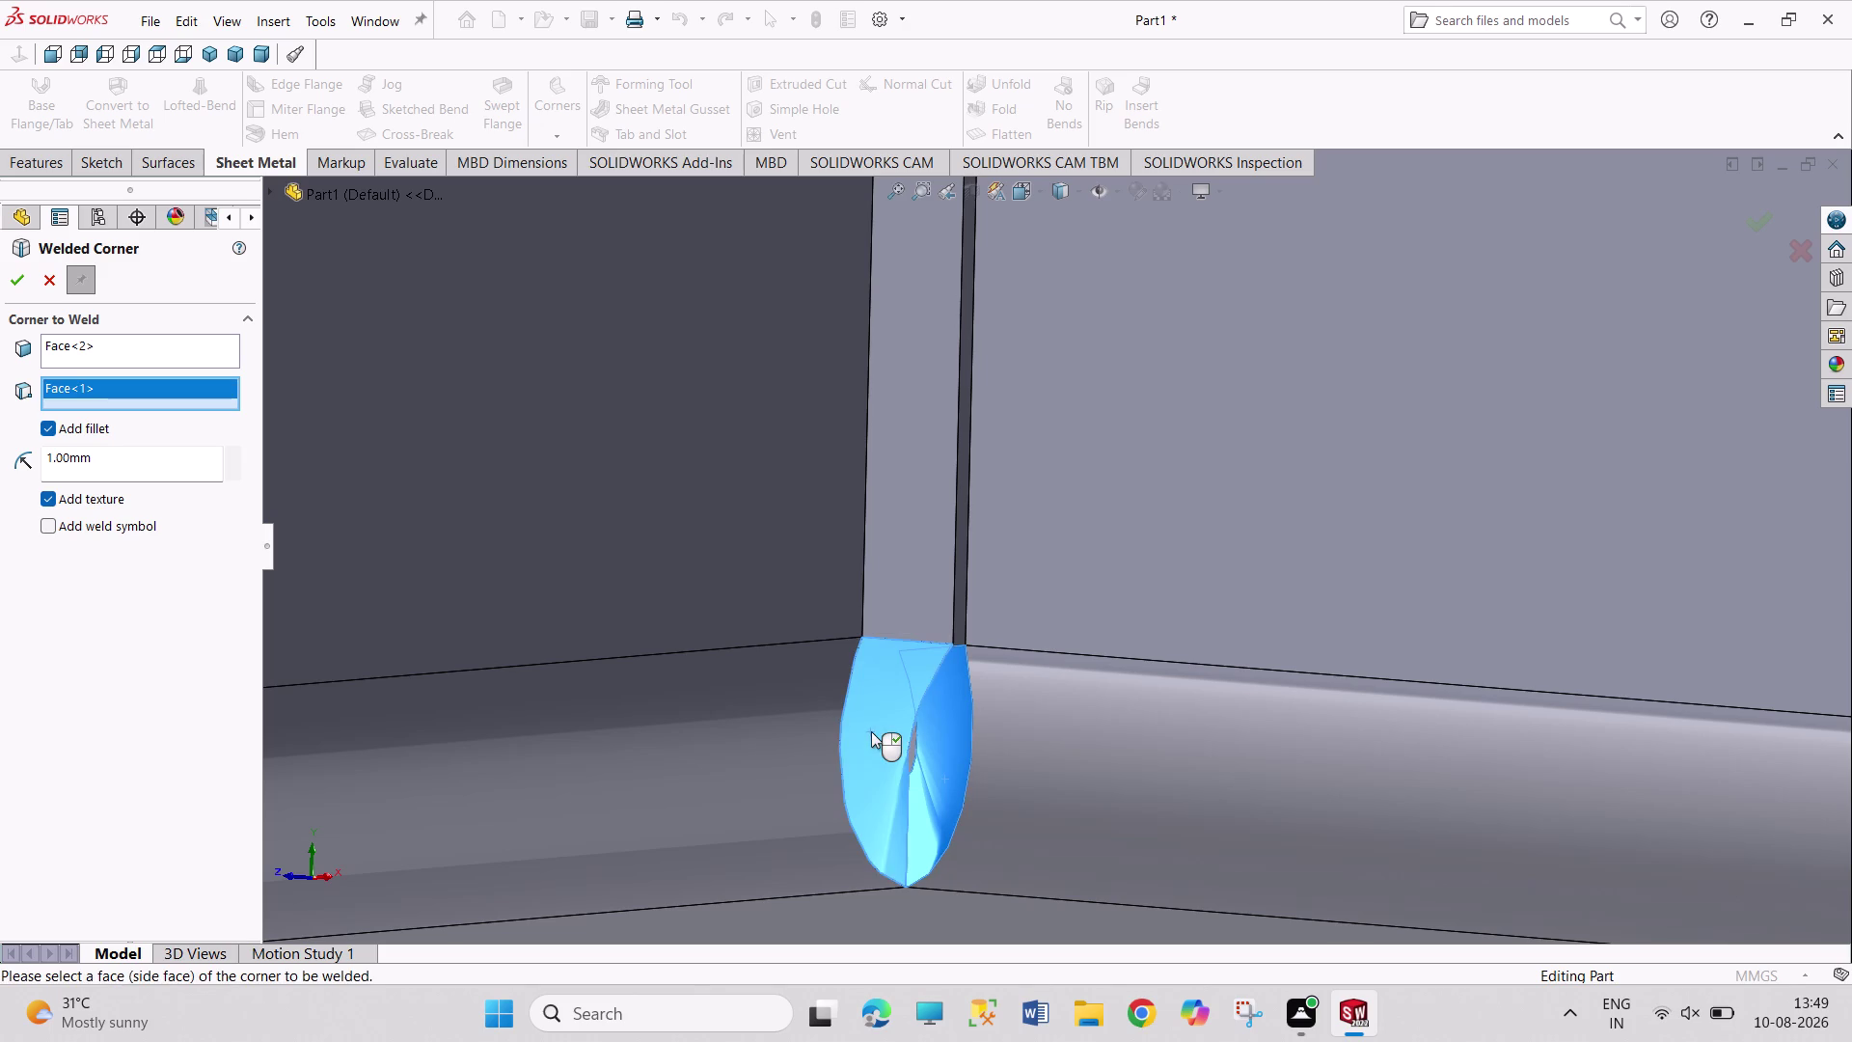
click(21, 280)
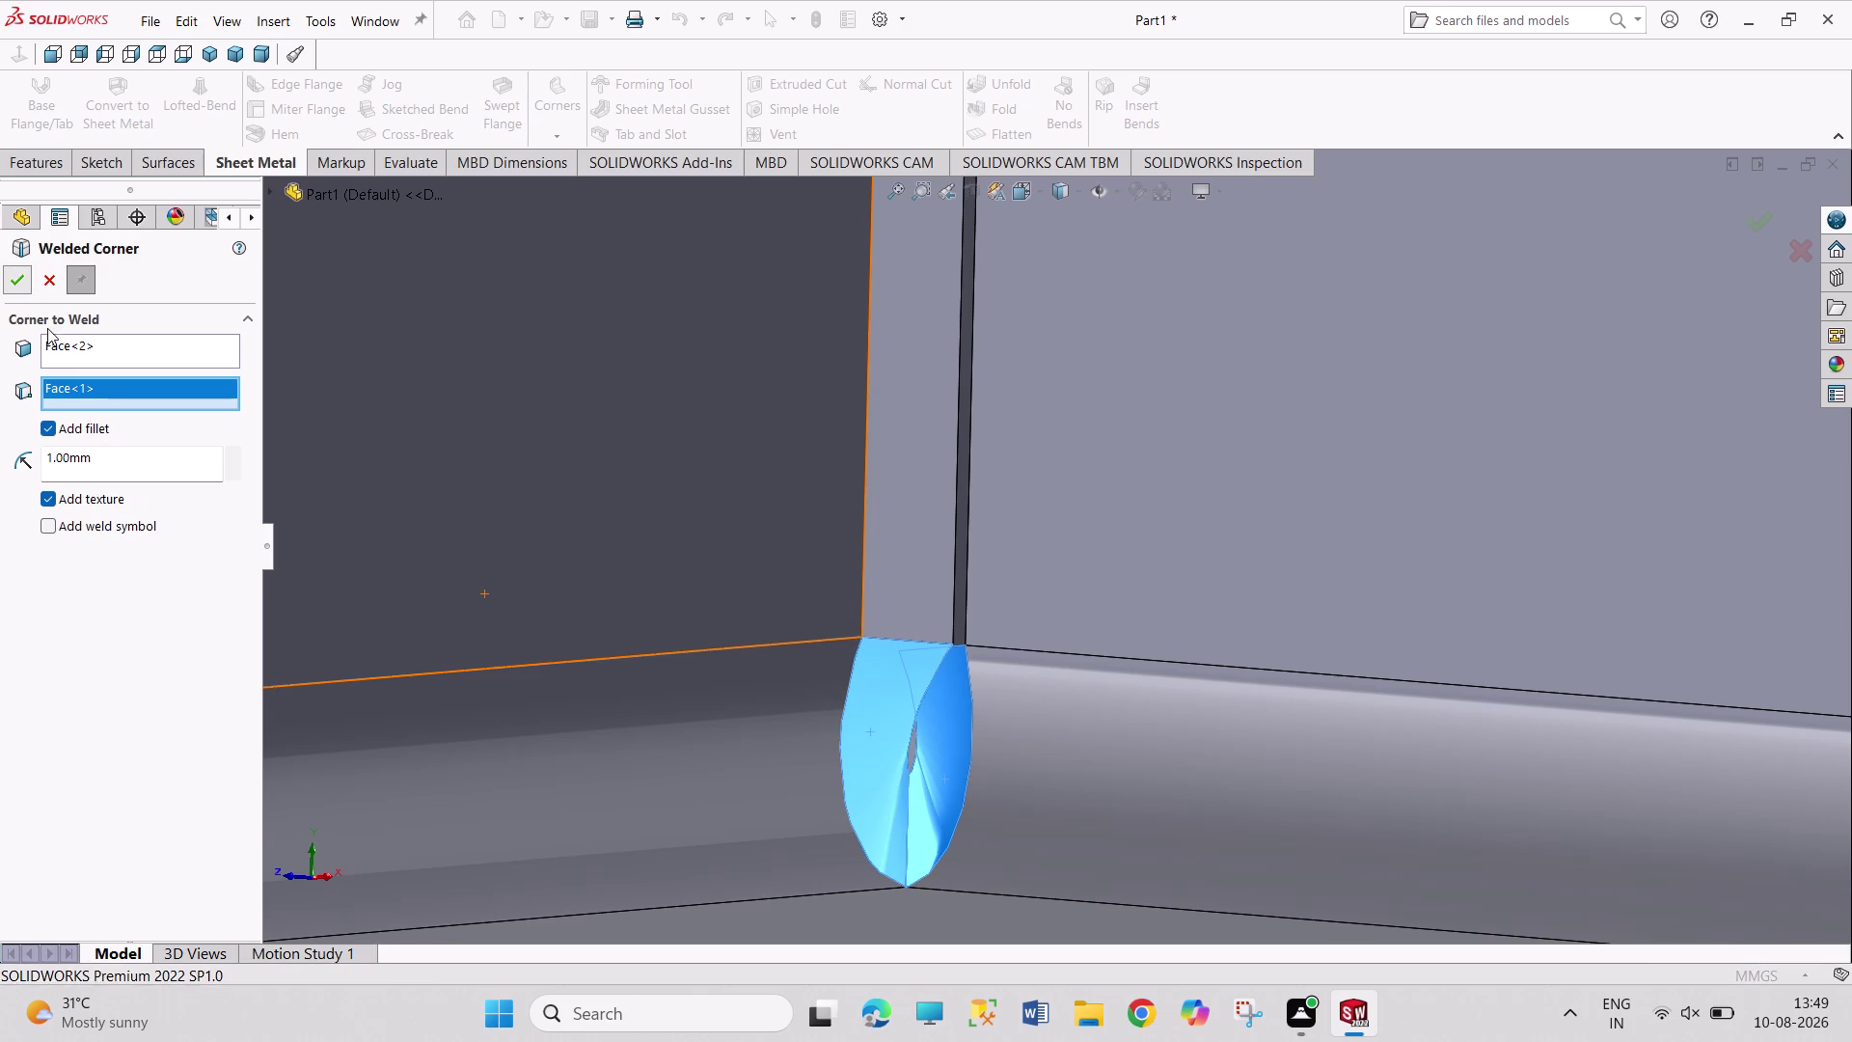
right_click(72, 351)
click(133, 371)
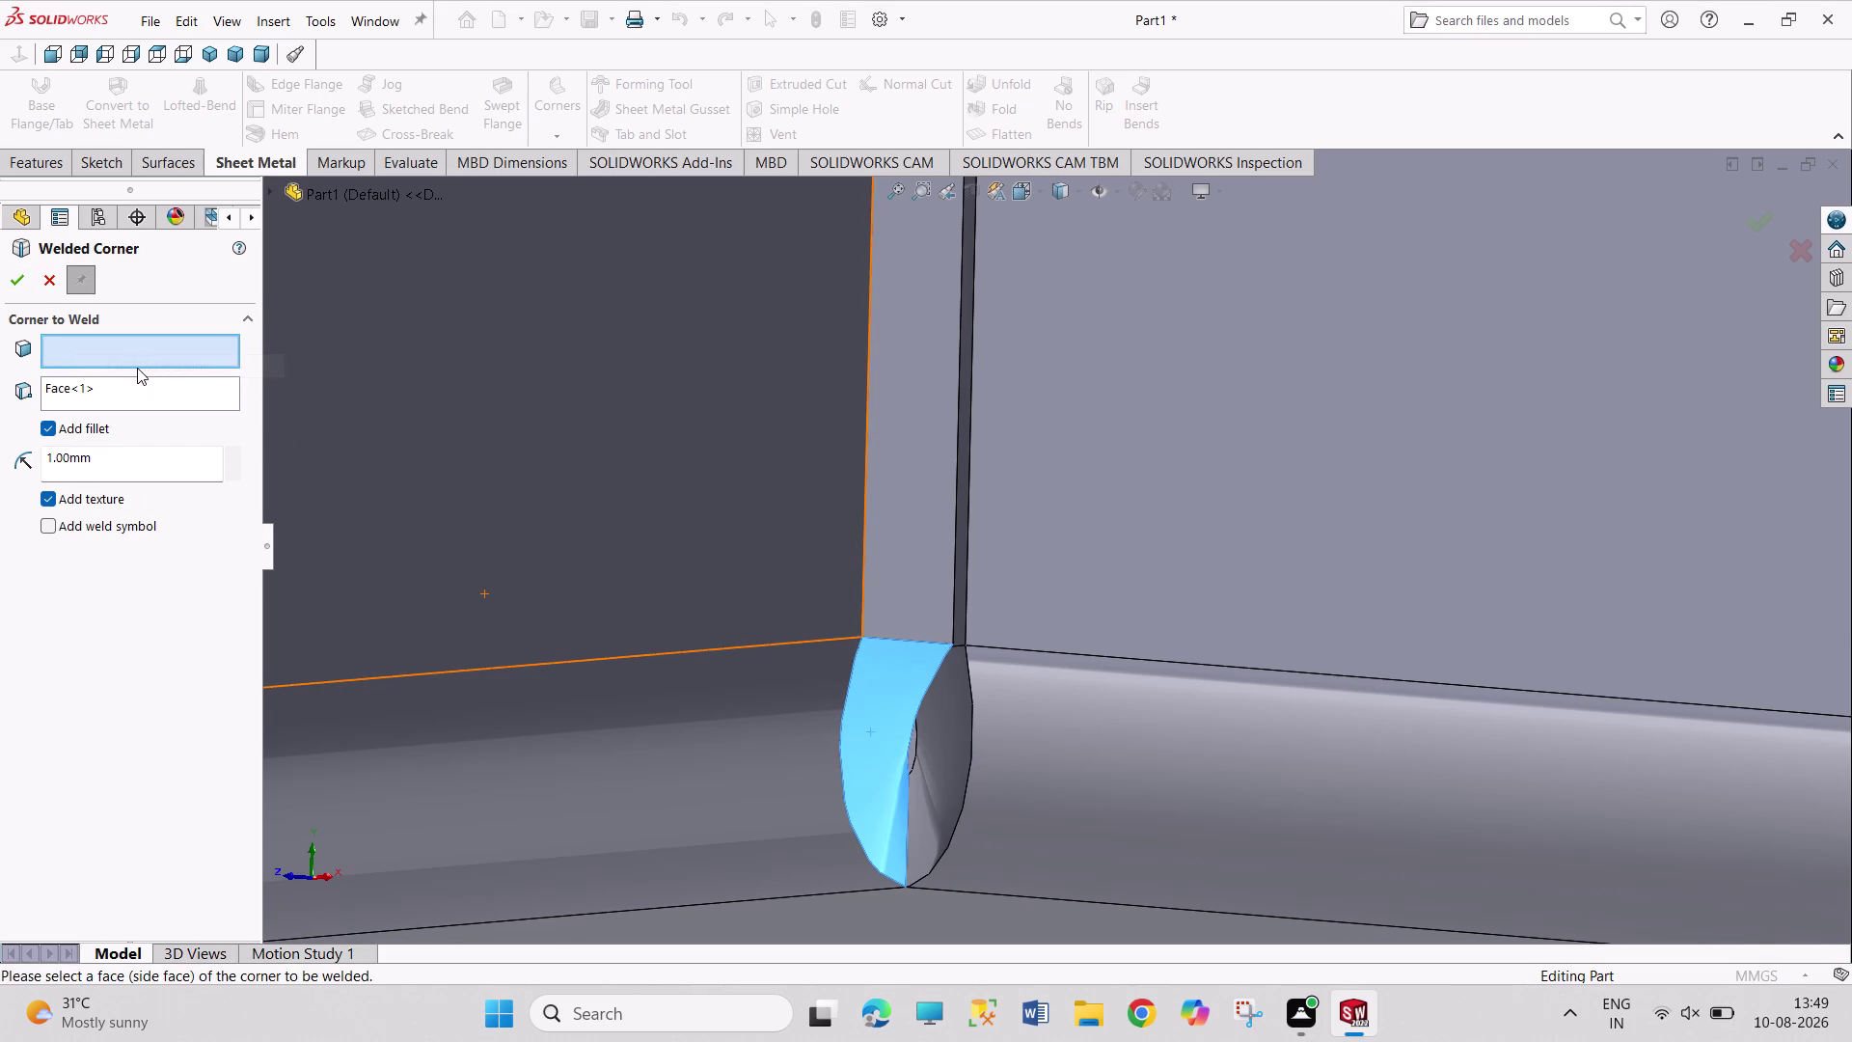
click(1055, 507)
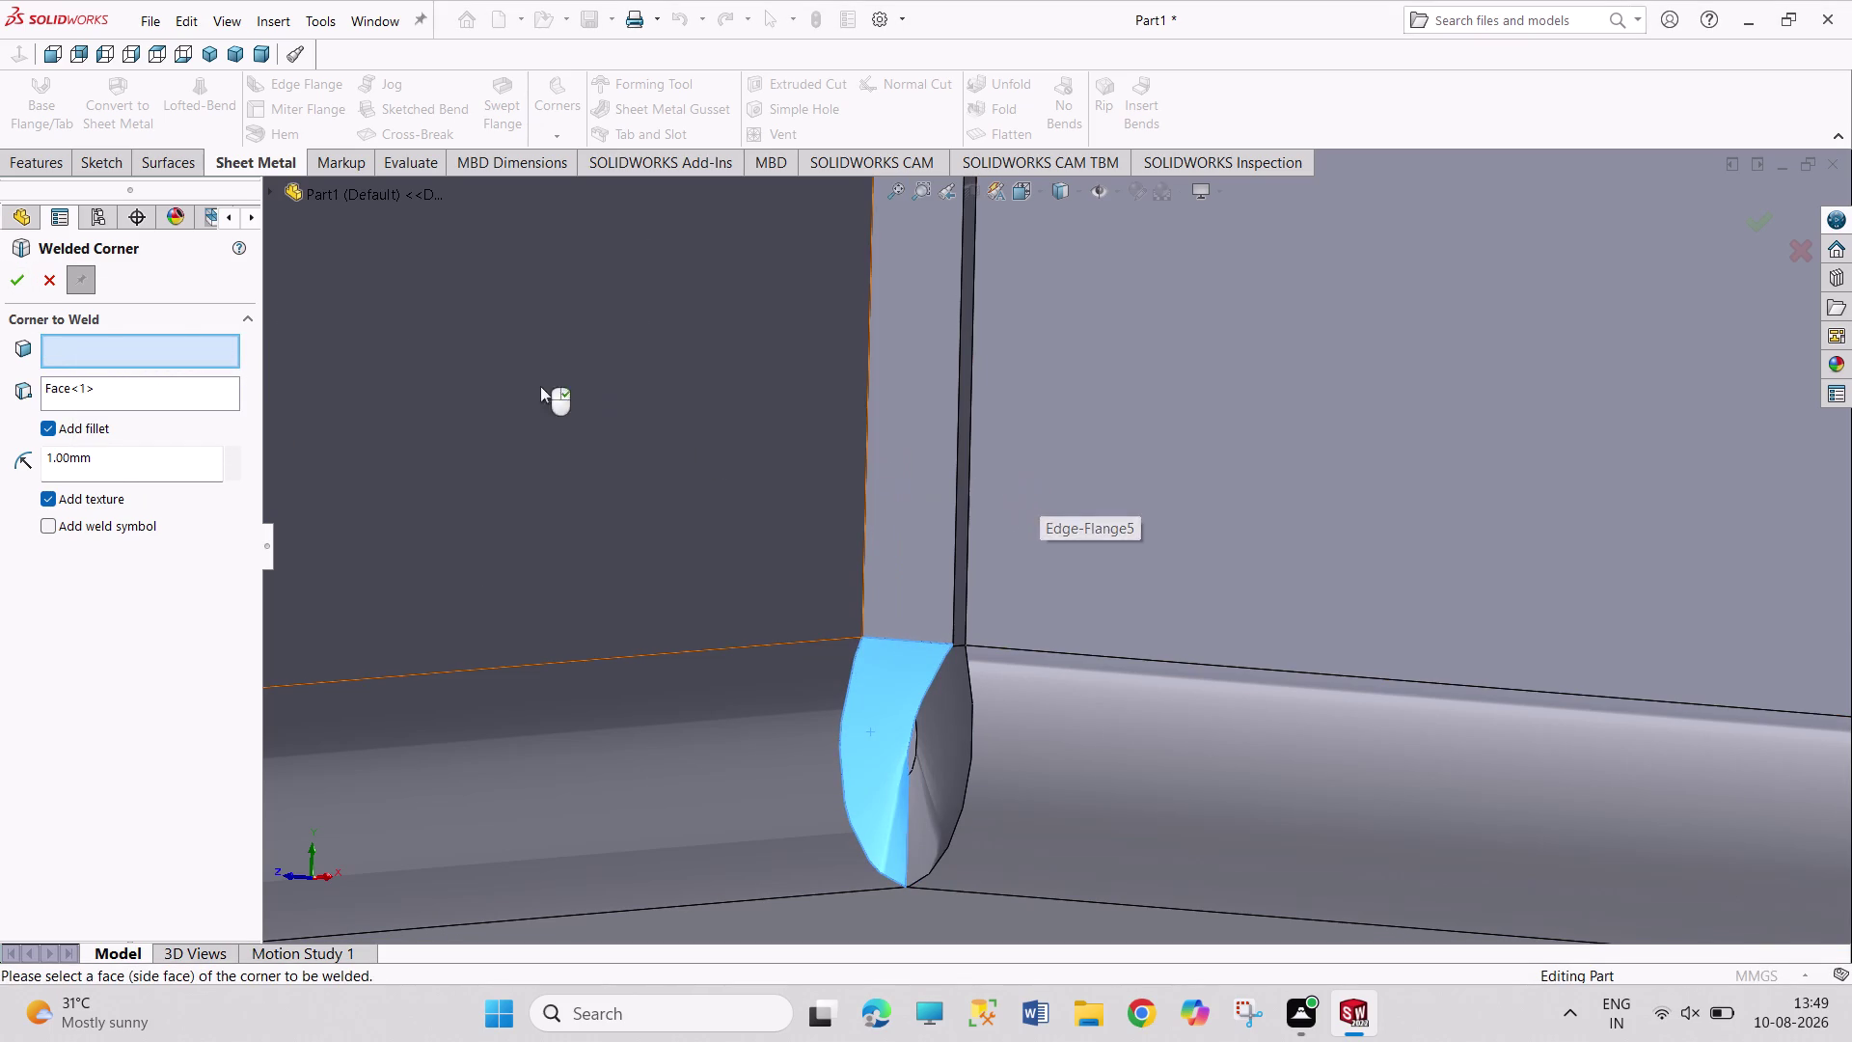
click(912, 490)
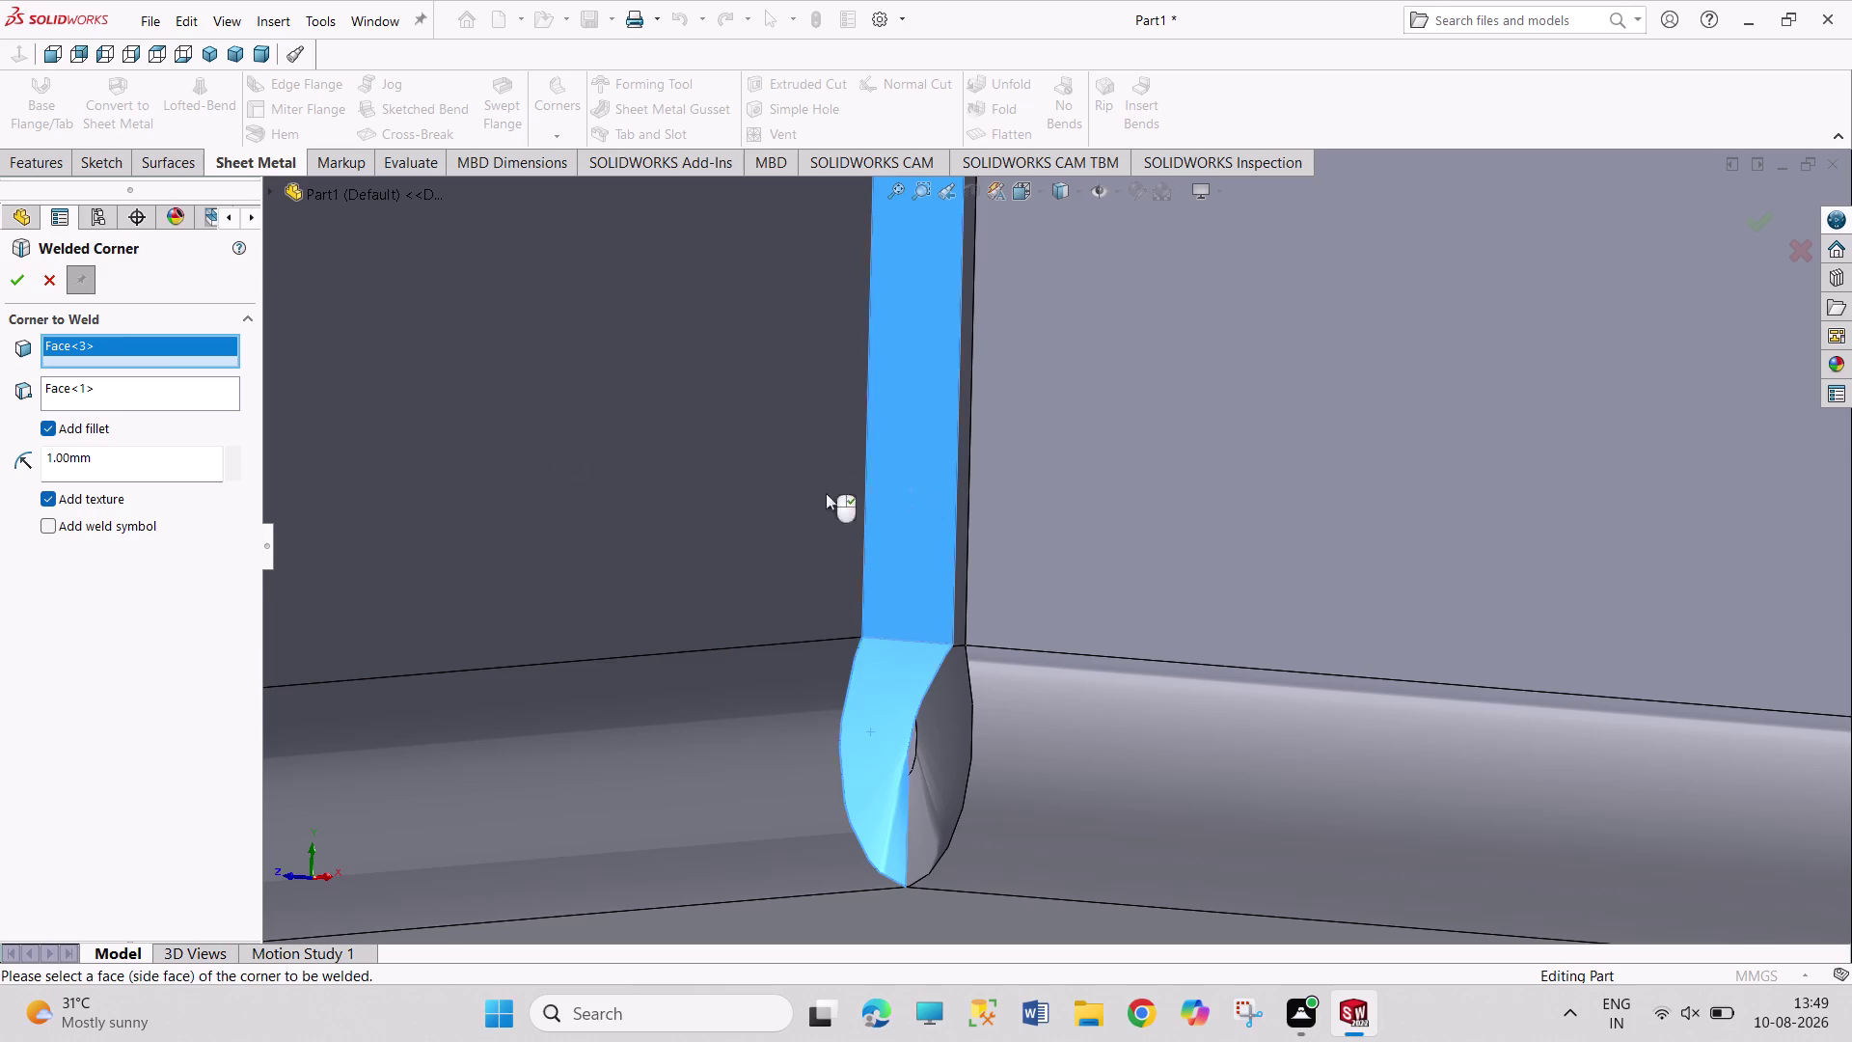
click(15, 276)
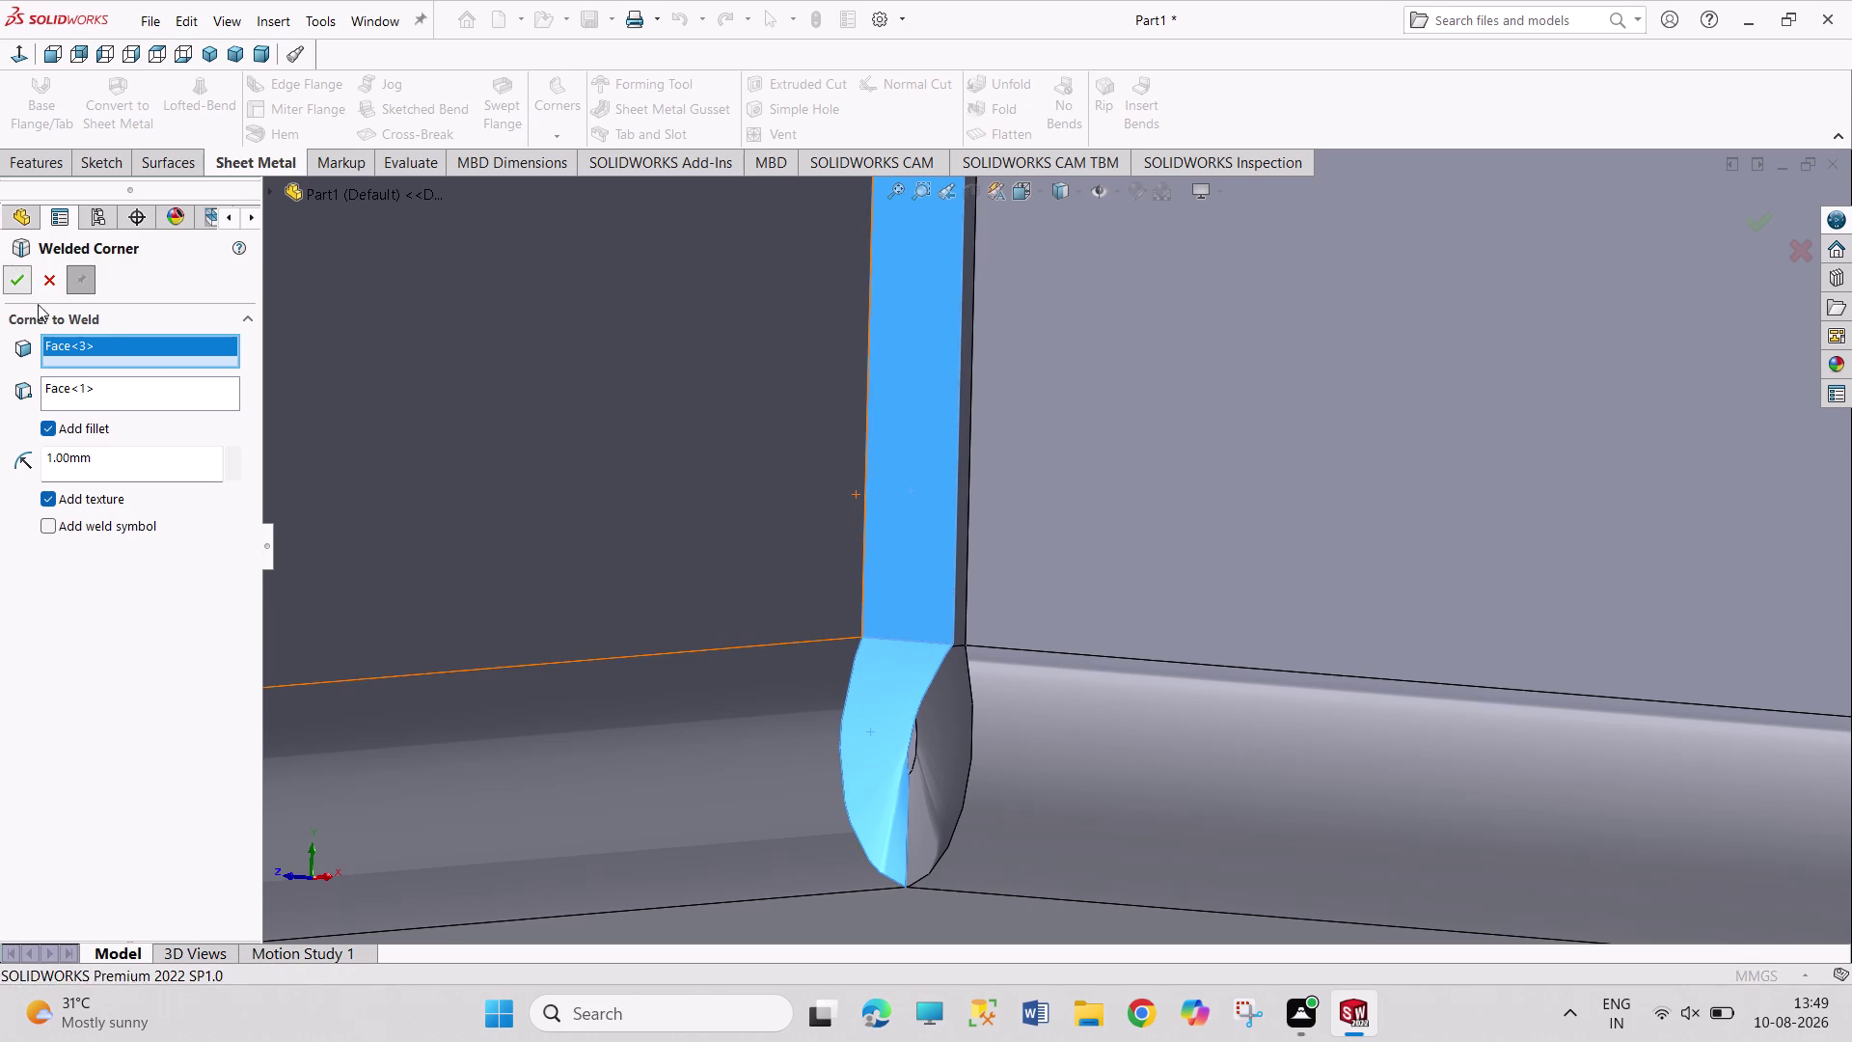
key(ctrl+z)
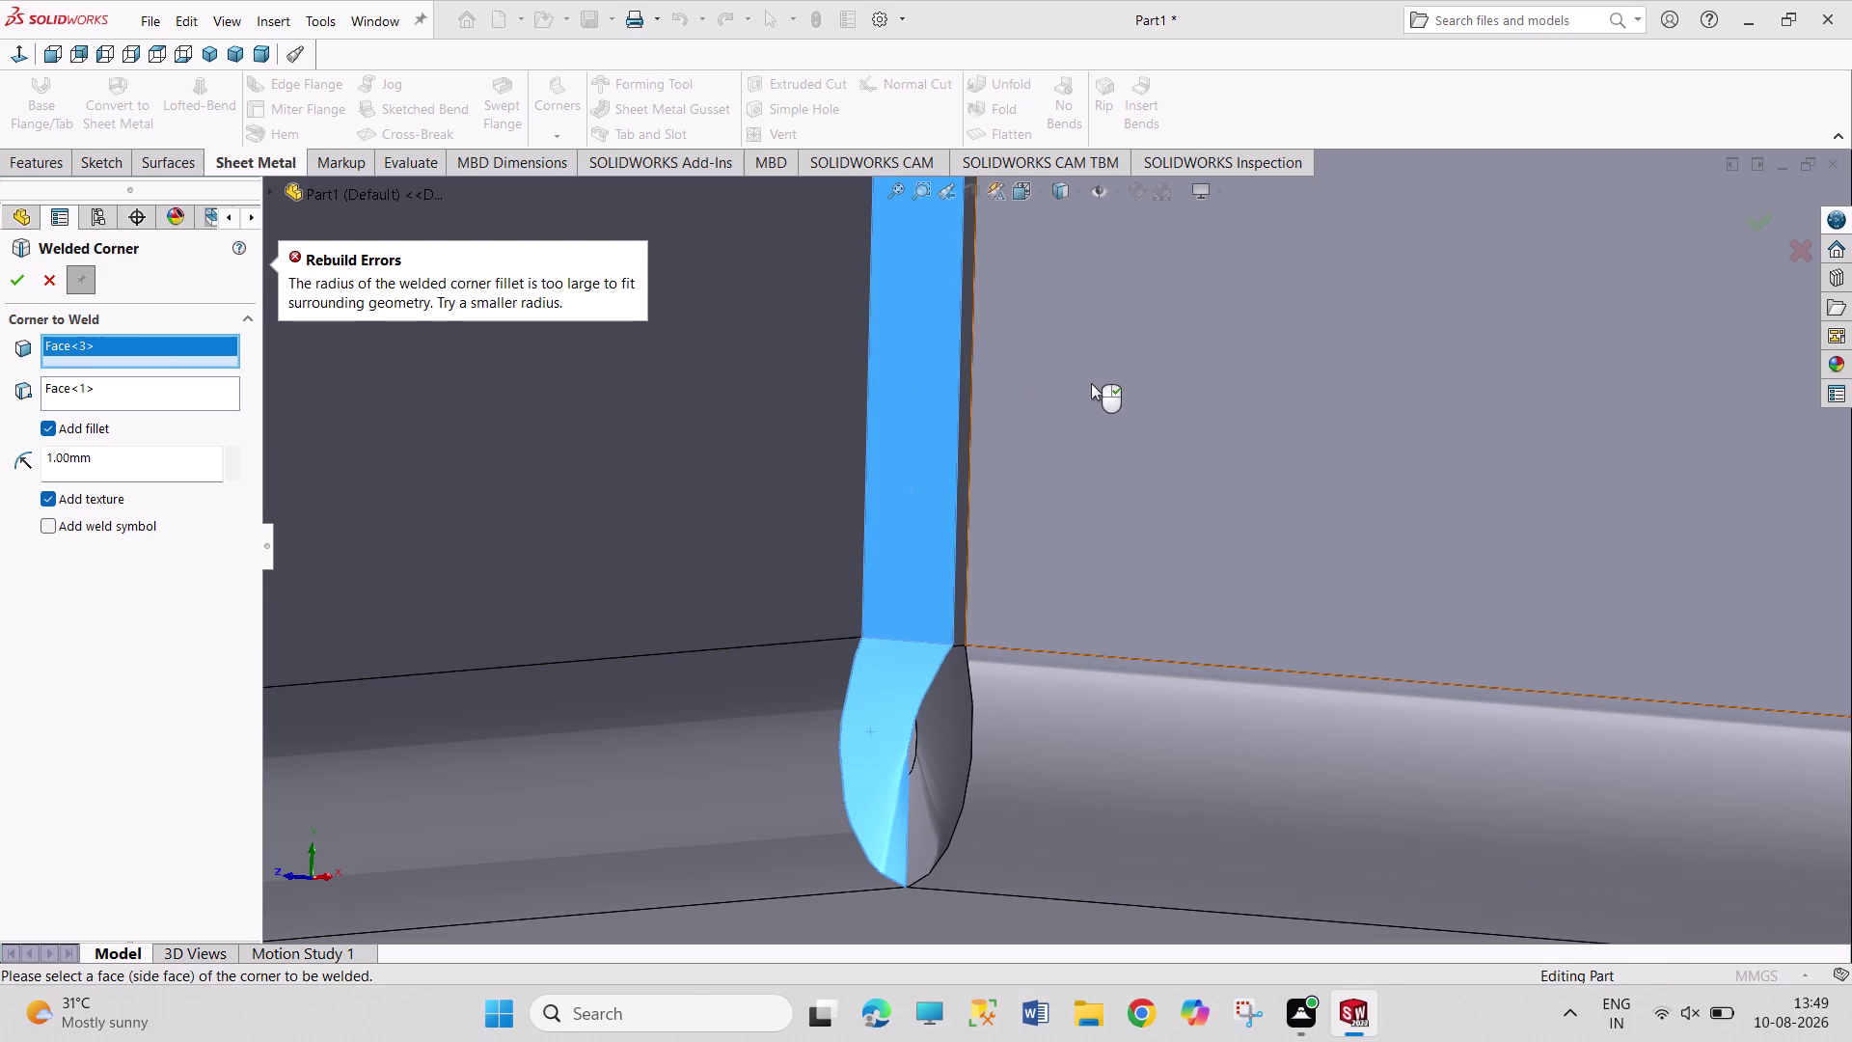
scroll(up, 3)
scroll(up, 3)
scroll(up, 3)
scroll(up, 3)
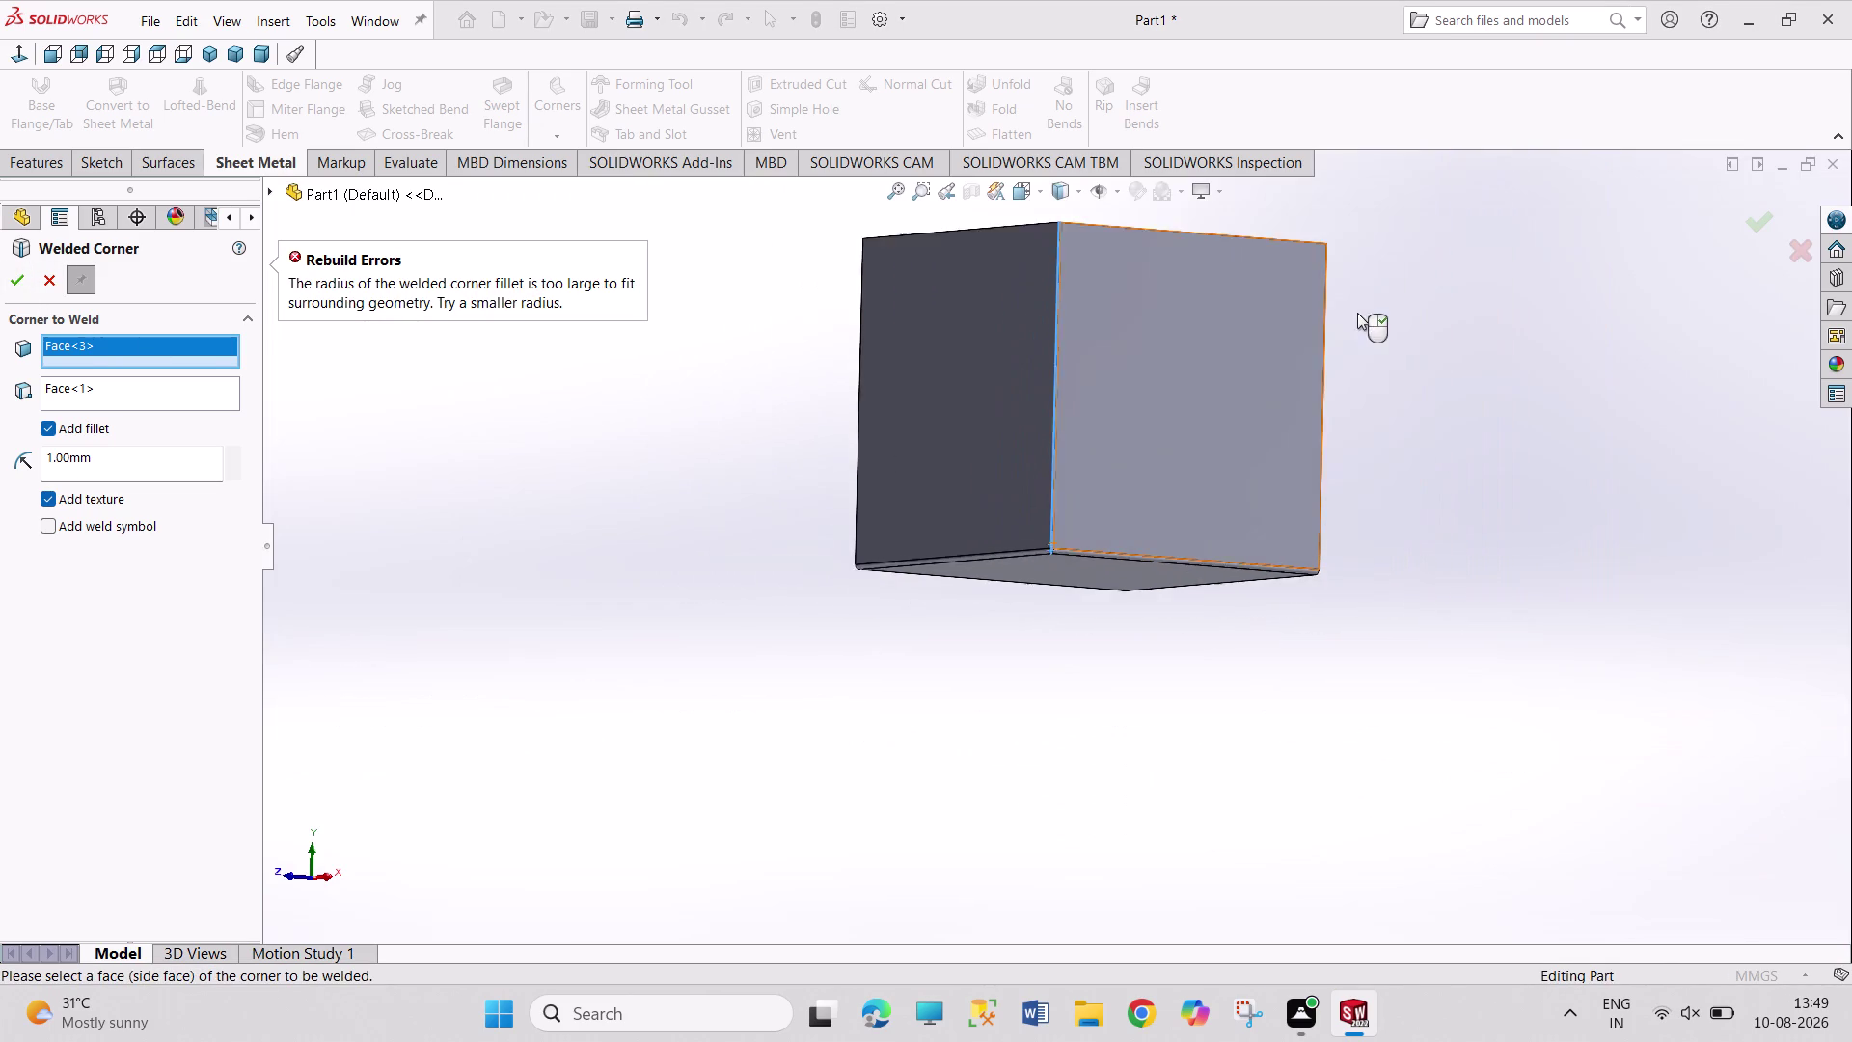
scroll(up, 3)
middle_drag(1508, 362, 1254, 380)
scroll(up, 3)
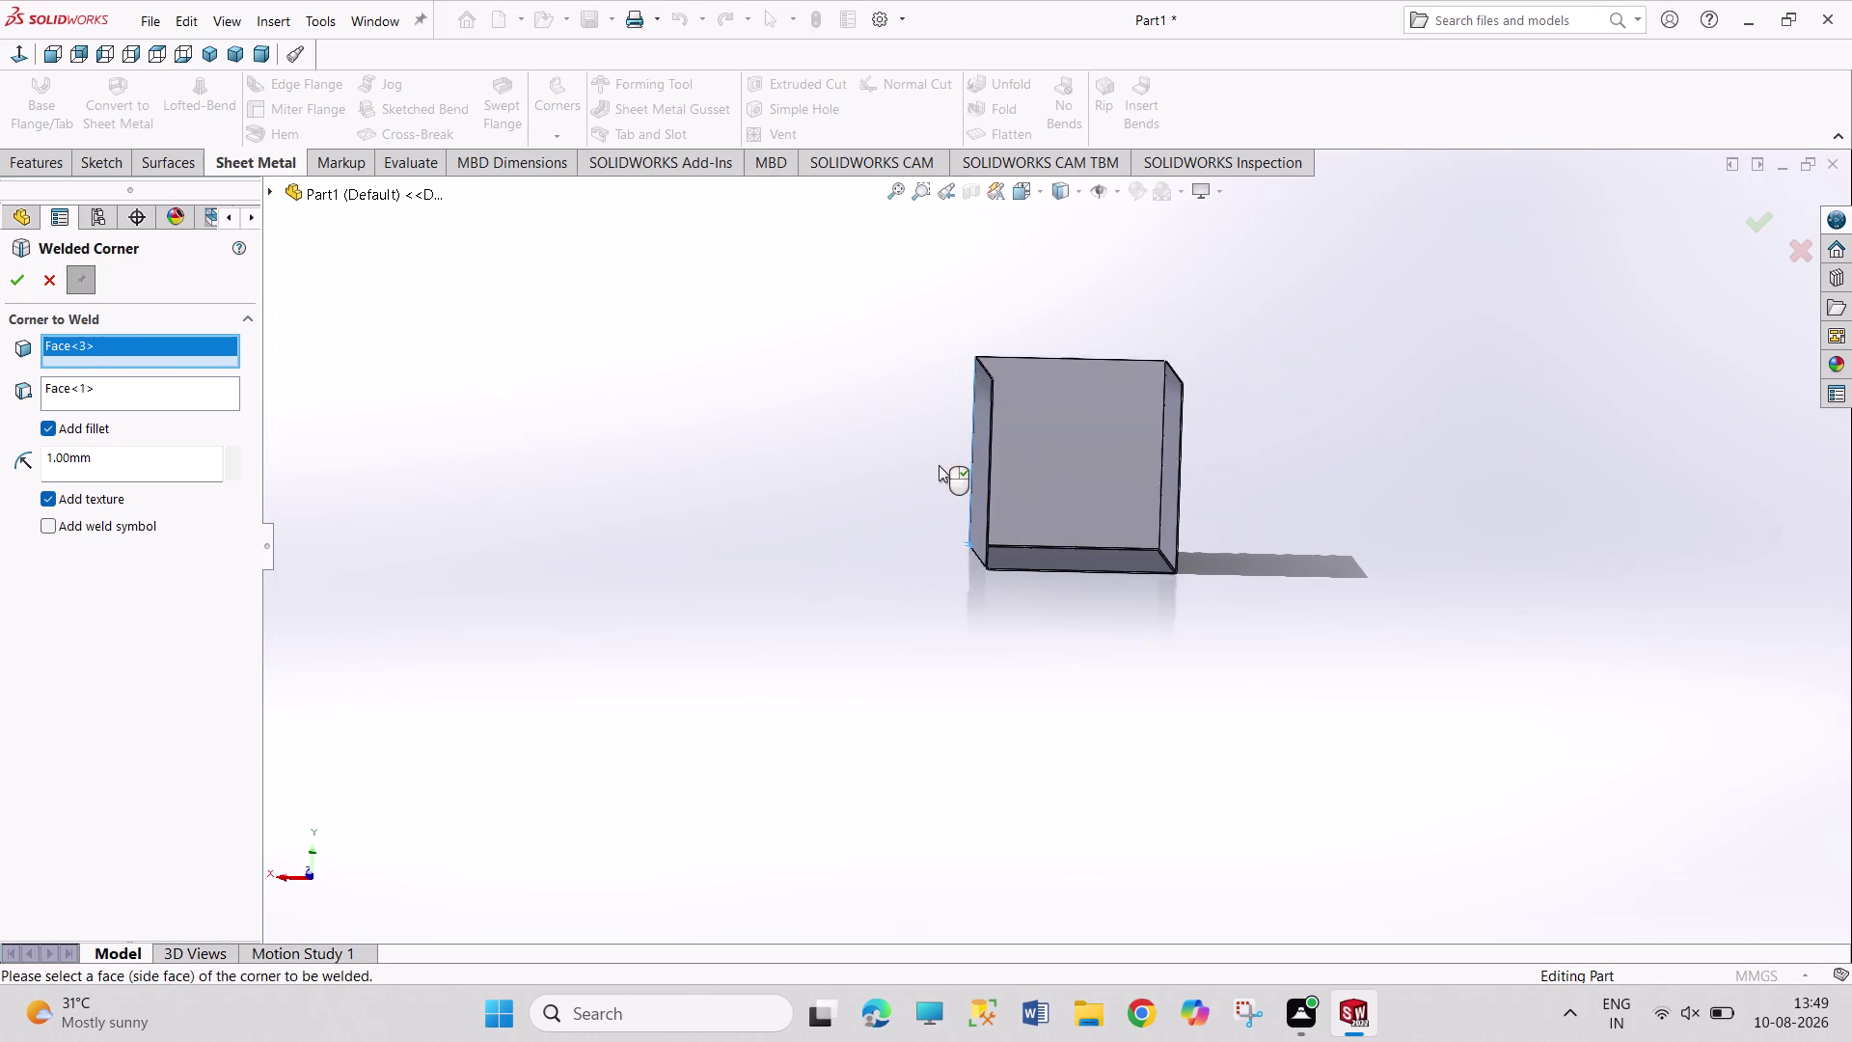
scroll(up, 3)
scroll(down, 3)
middle_drag(1703, 622, 1452, 600)
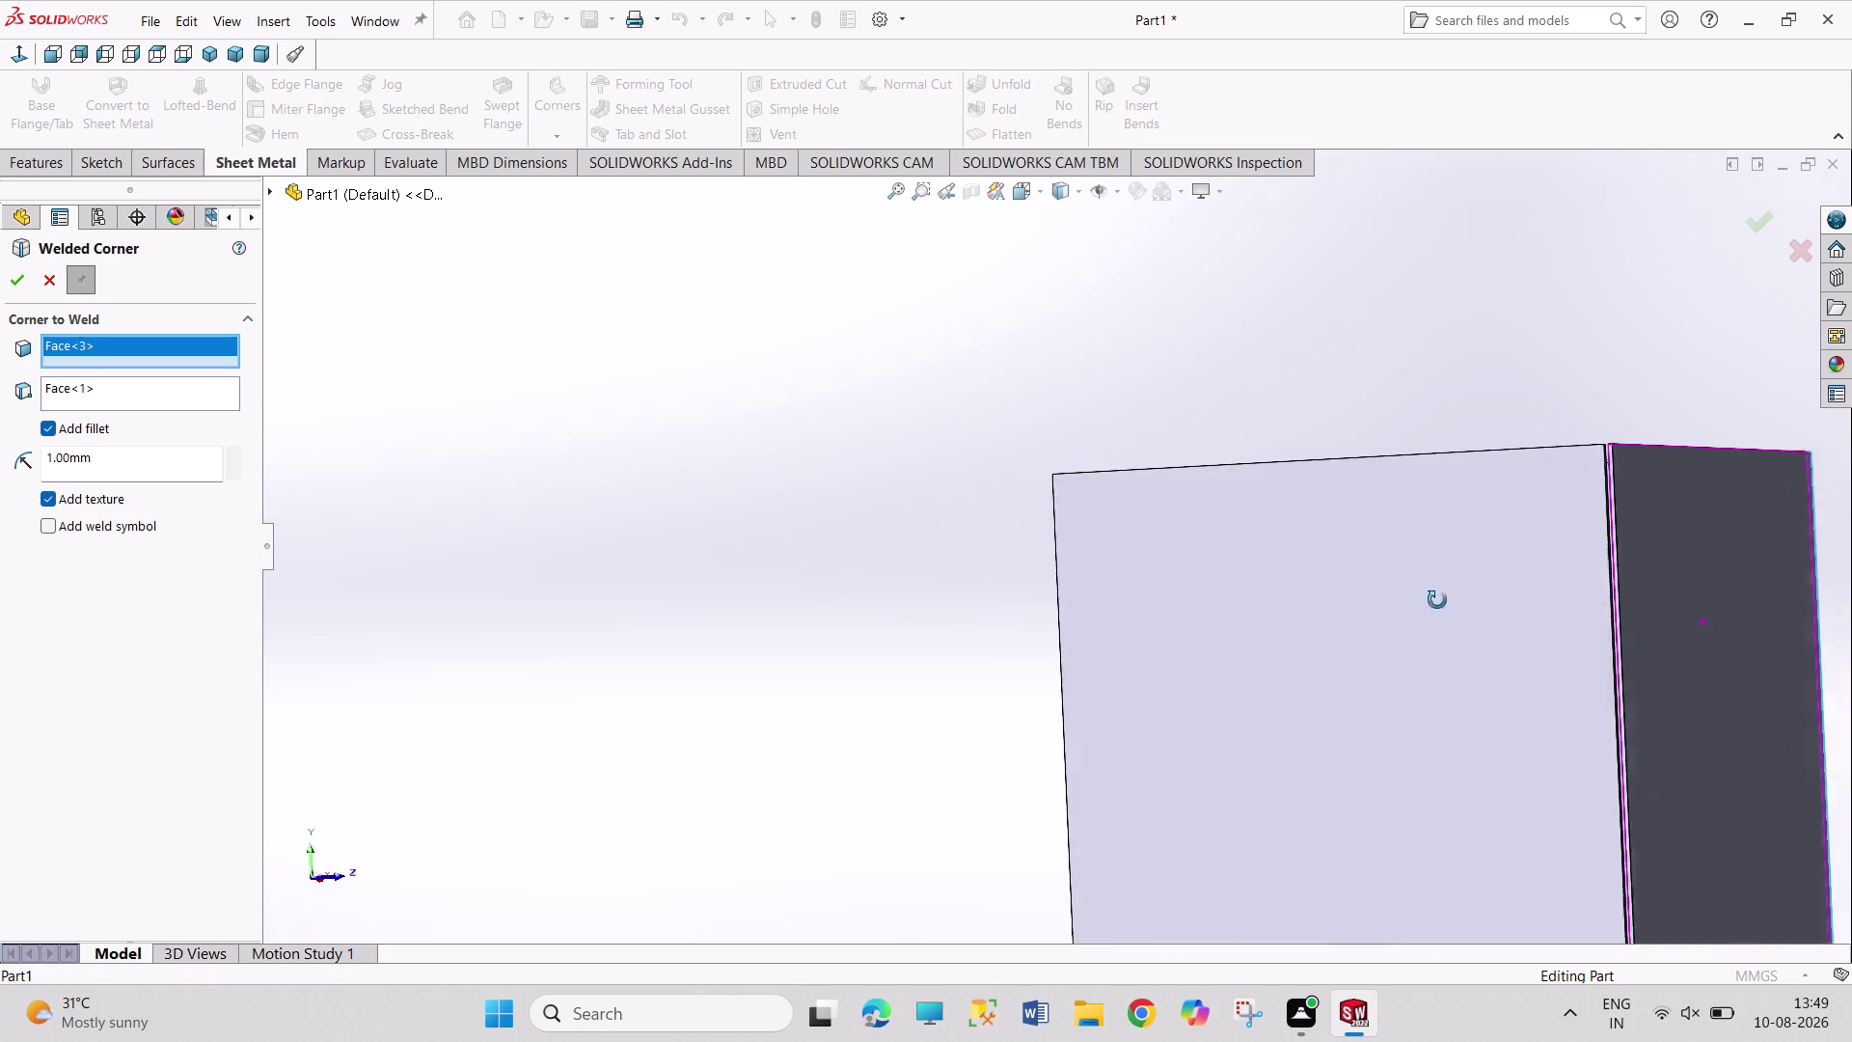
middle_drag(1452, 601, 1372, 585)
scroll(up, 3)
scroll(down, 3)
scroll(down, 3)
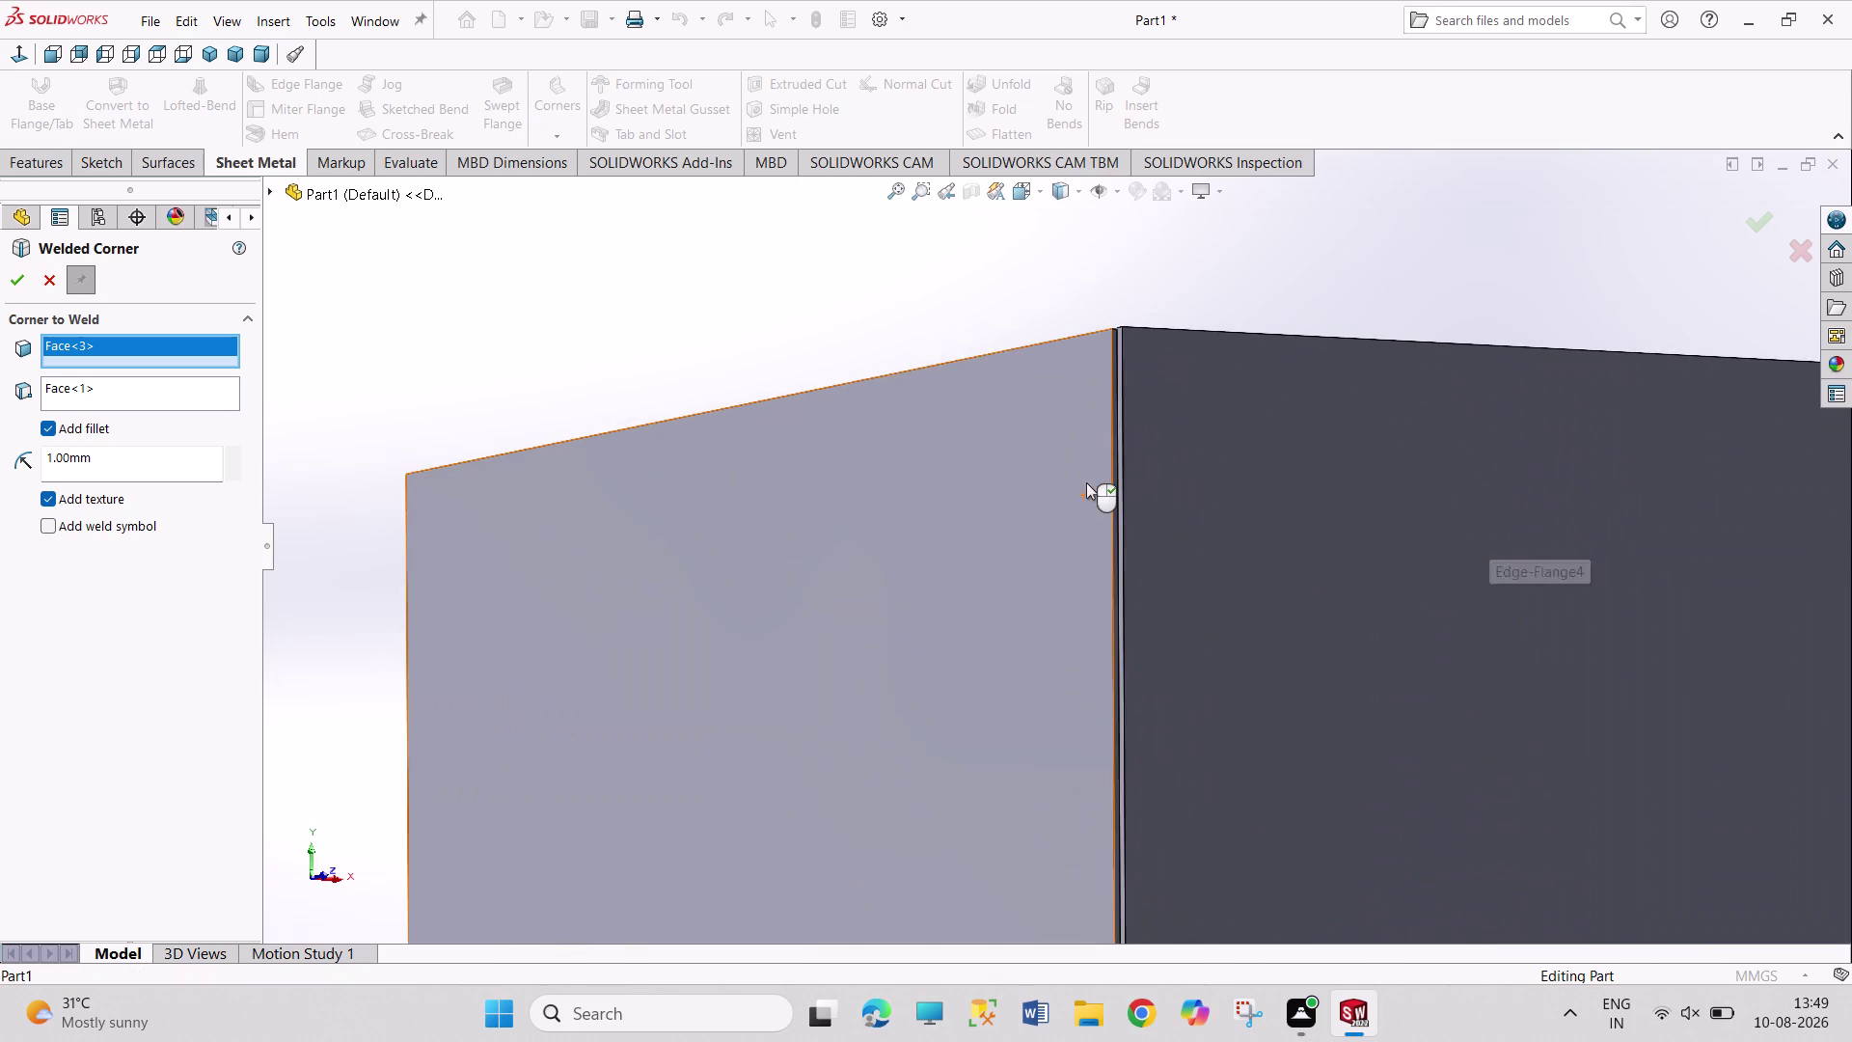
scroll(down, 3)
scroll(down, 3)
scroll(down, 3)
scroll(up, 3)
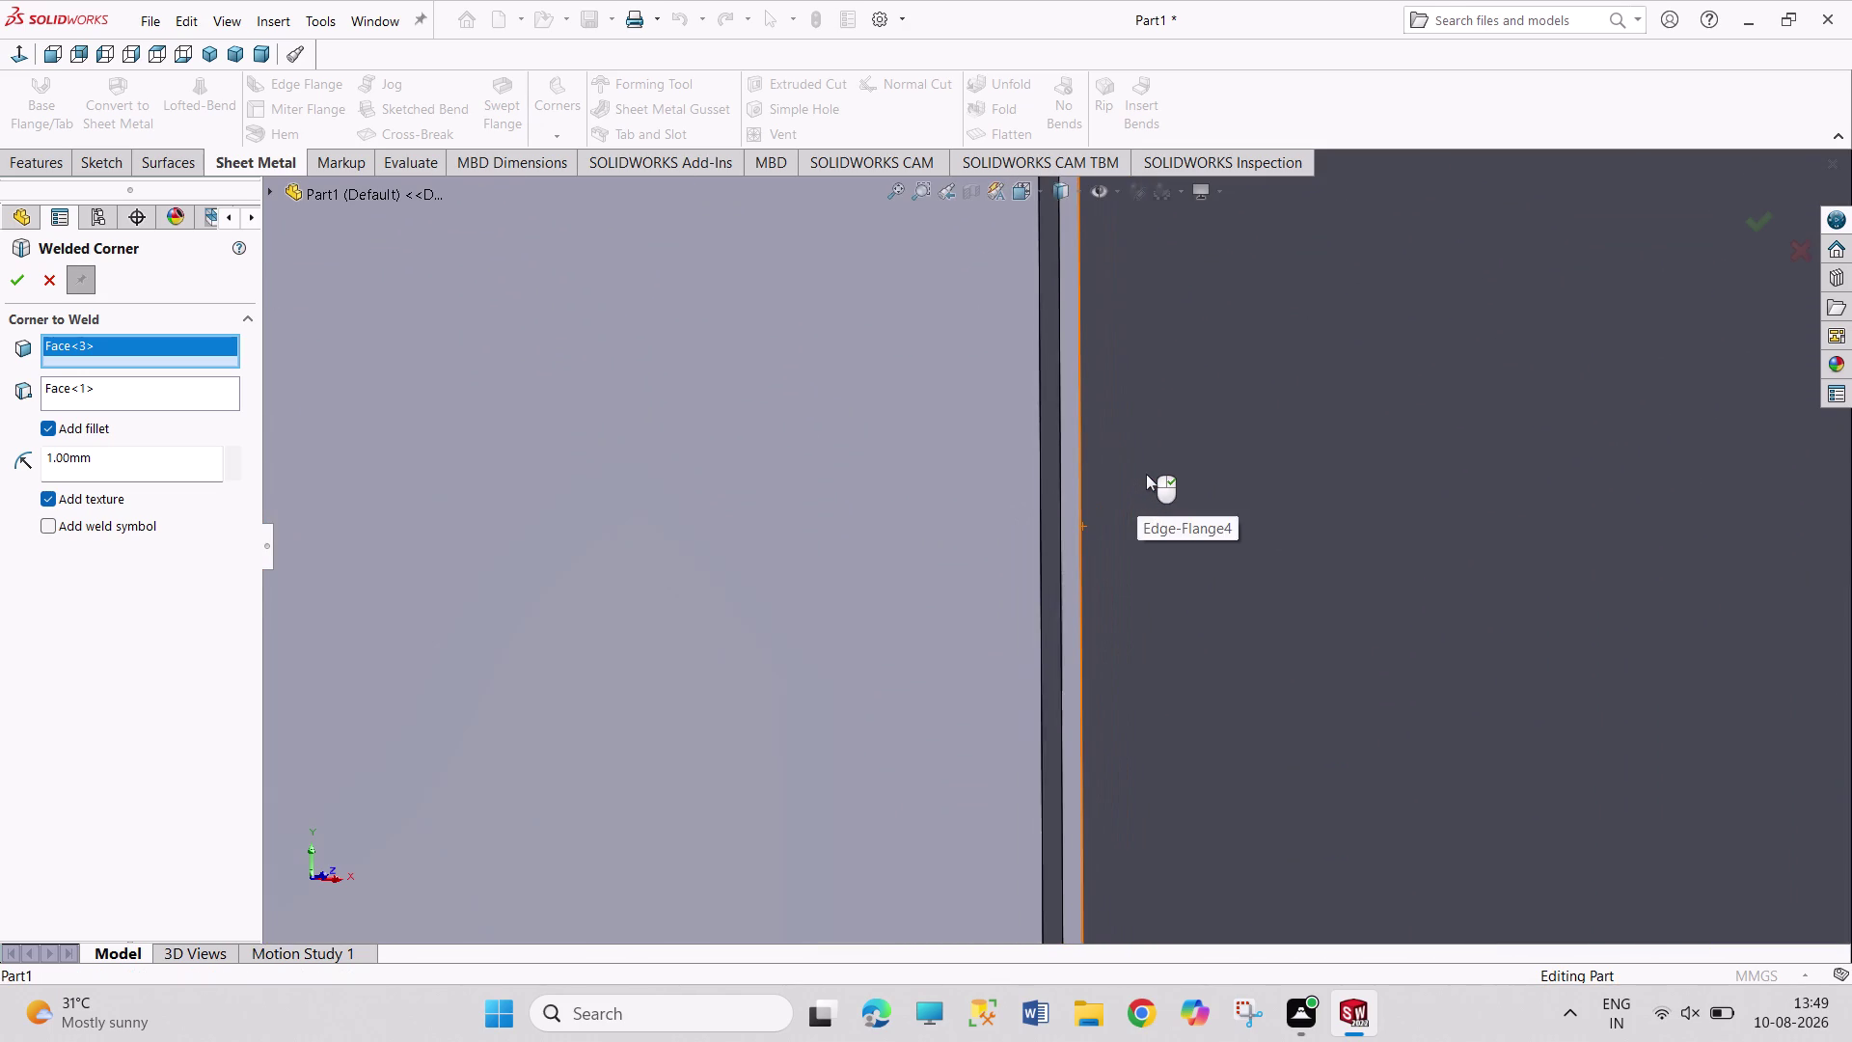
scroll(up, 3)
scroll(up, 3)
scroll(up, 3)
scroll(up, 3)
middle_drag(1436, 627, 1345, 641)
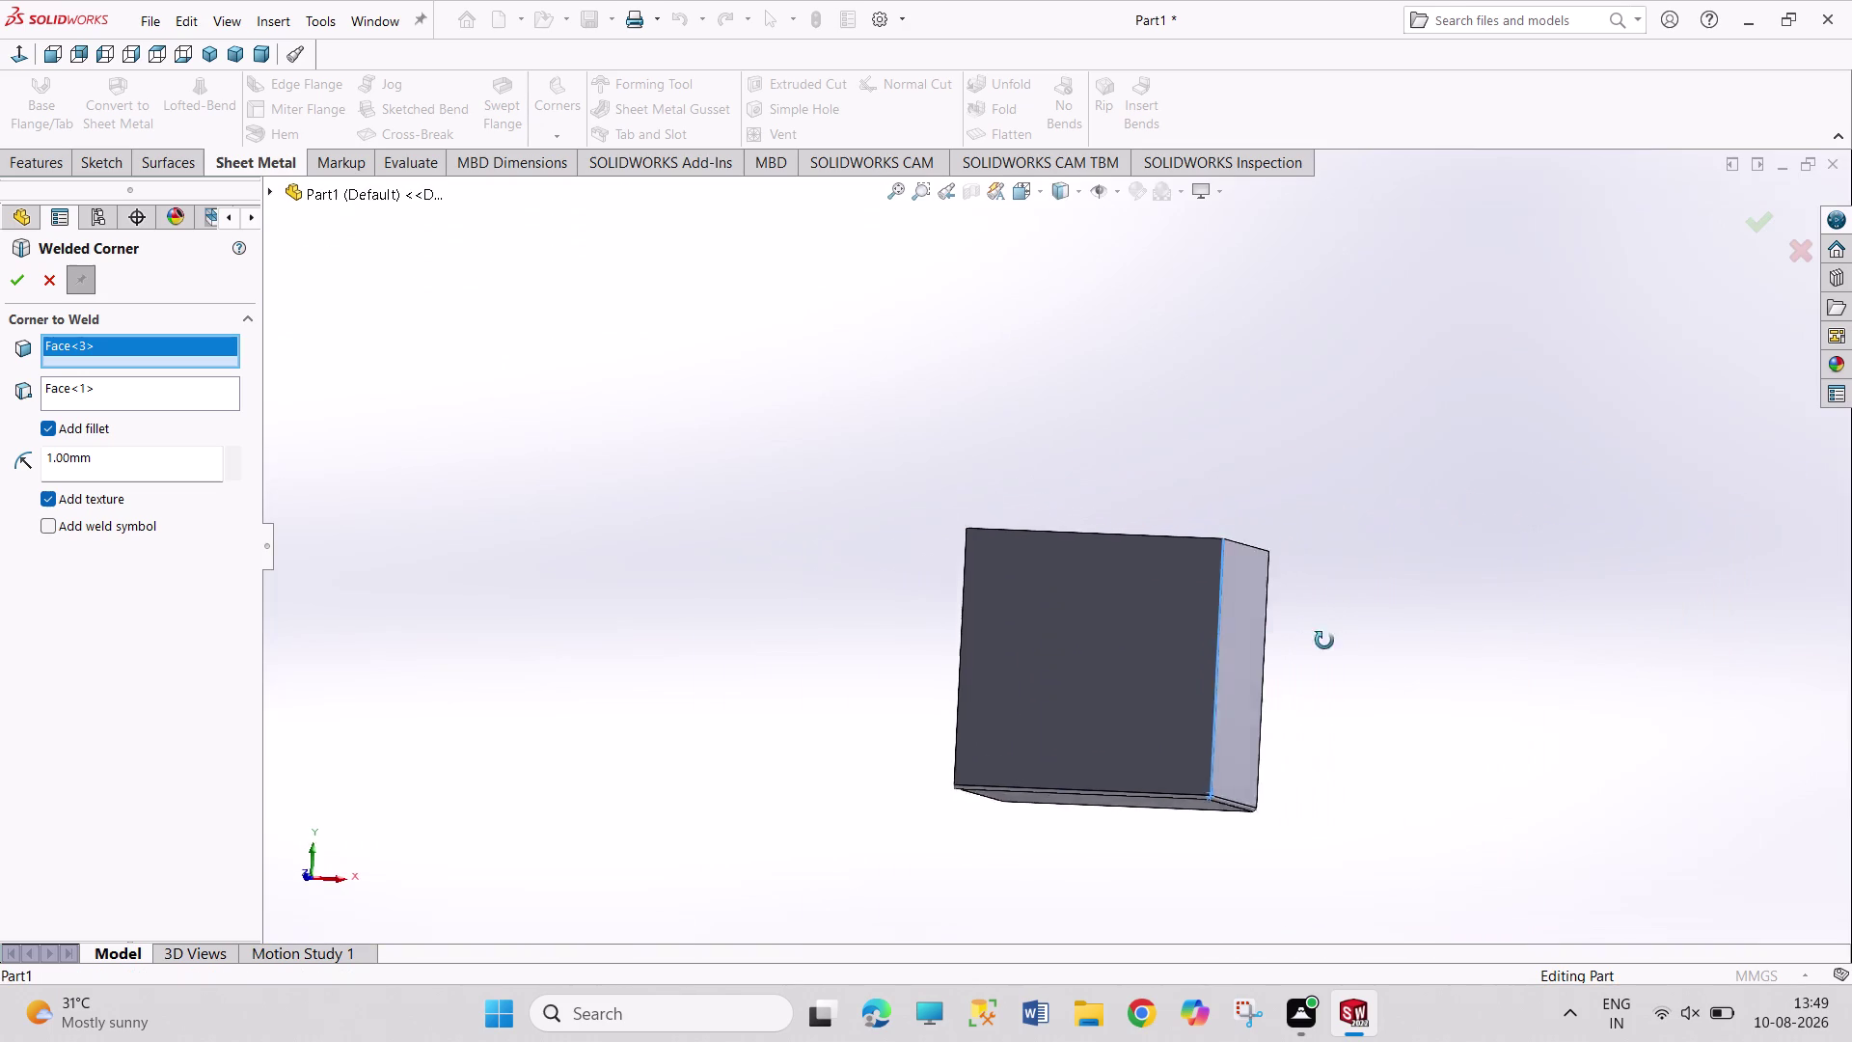
middle_drag(1345, 640, 1298, 640)
scroll(up, 3)
scroll(down, 3)
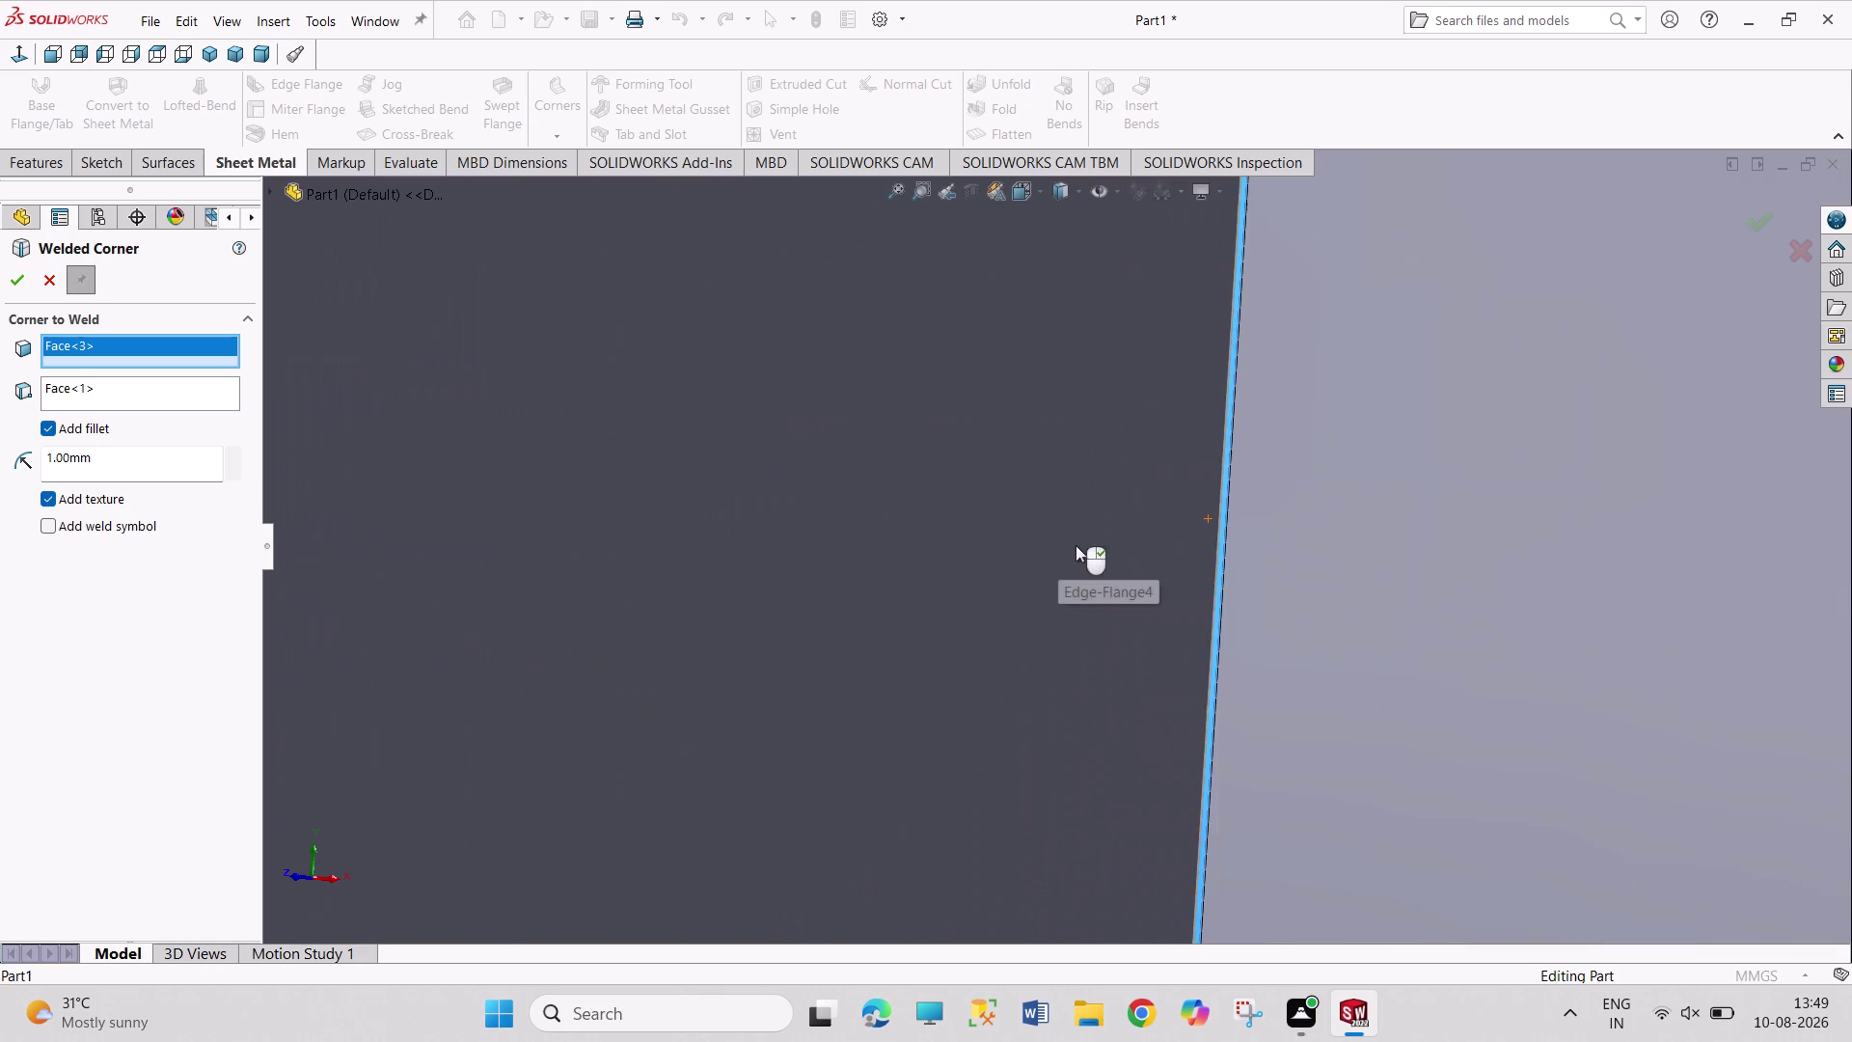
scroll(down, 3)
scroll(down, 3)
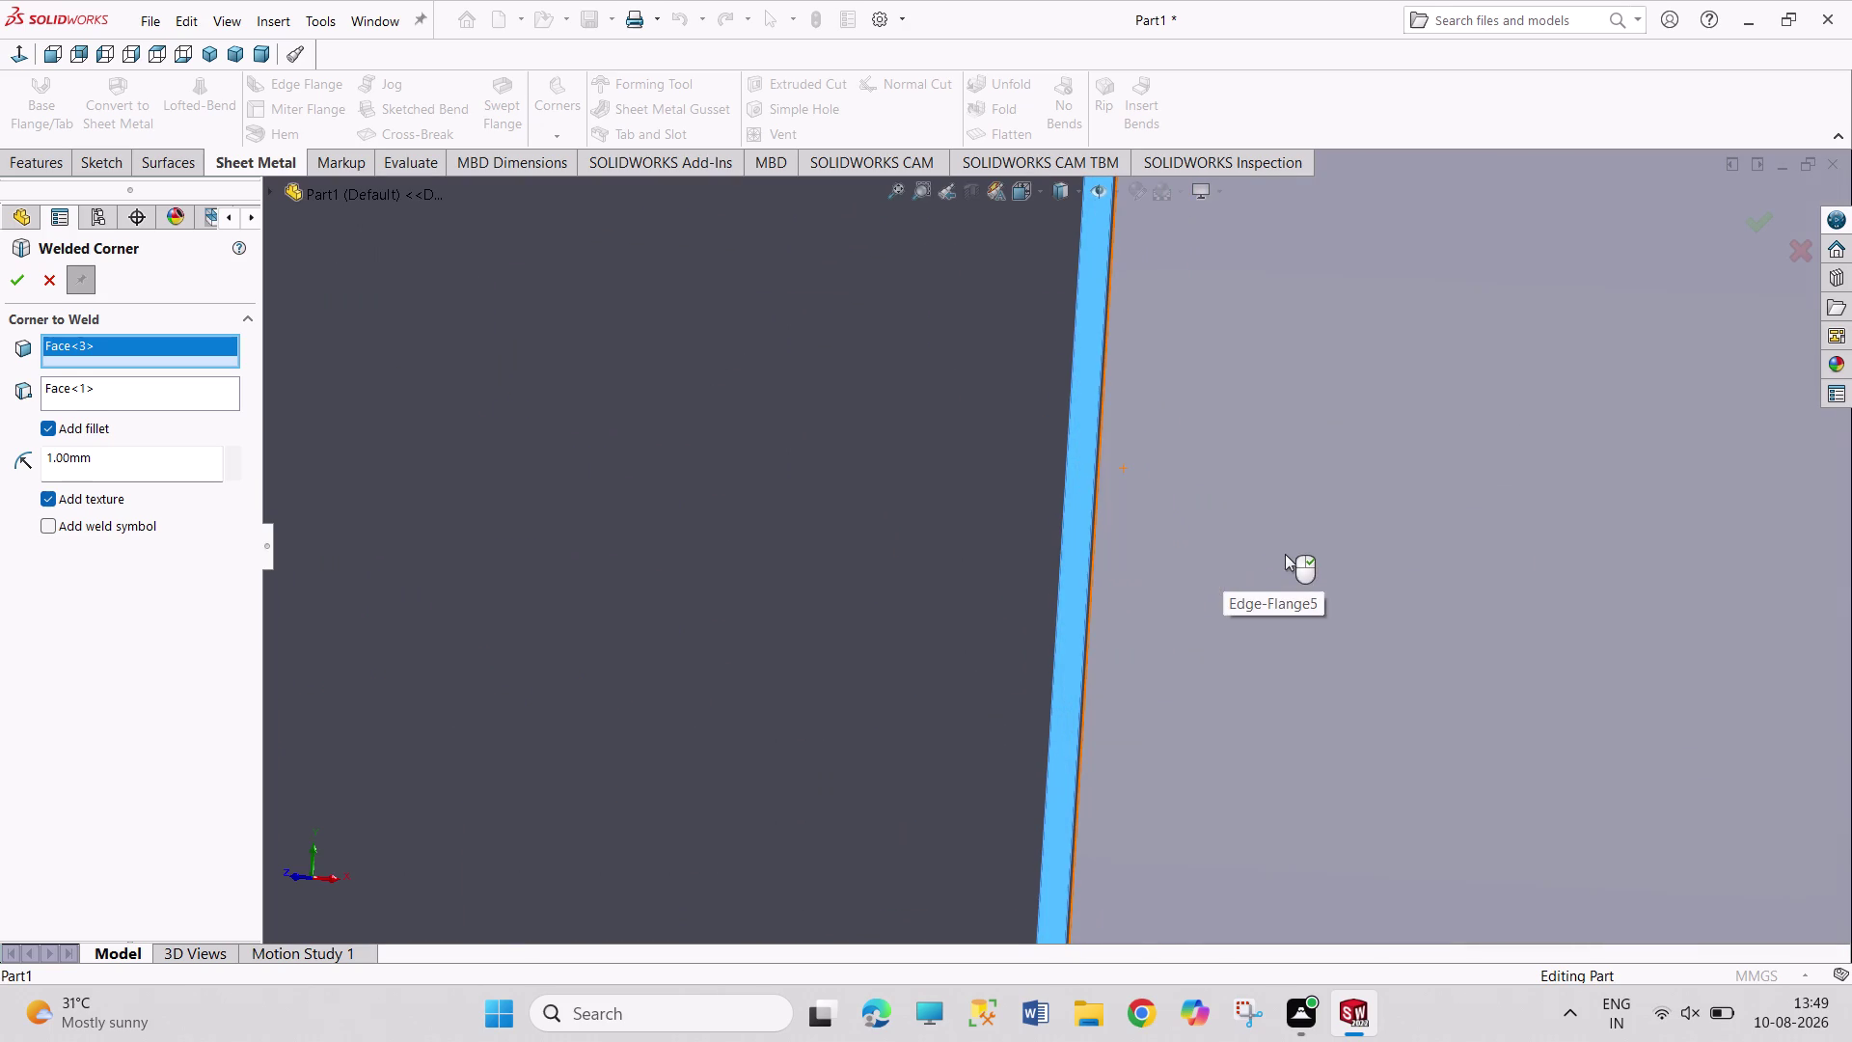
key(Escape)
key(Escape)
scroll(up, 3)
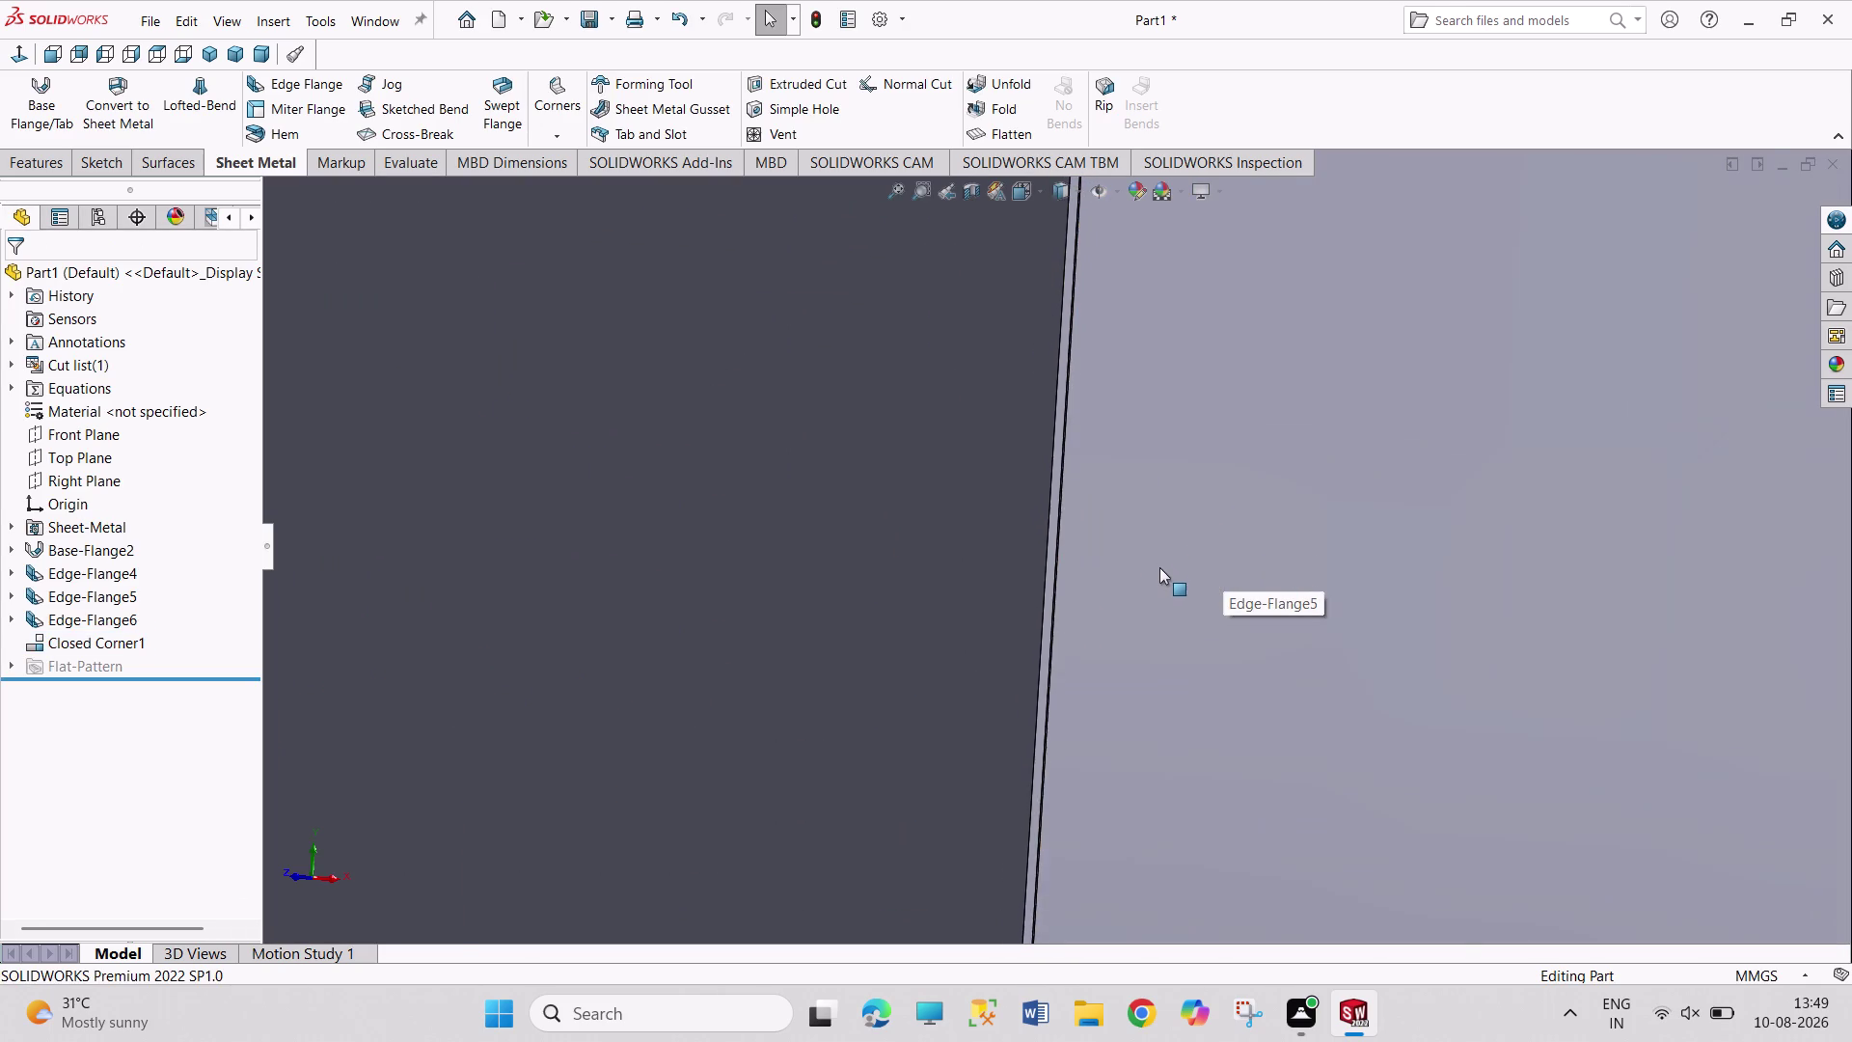
Orbit and zoom around the box to inspect the flange corner gaps, then open Corners.
scroll(up, 3)
scroll(down, 3)
scroll(up, 3)
scroll(up, 3)
middle_click(1049, 885)
middle_drag(1046, 882, 1051, 787)
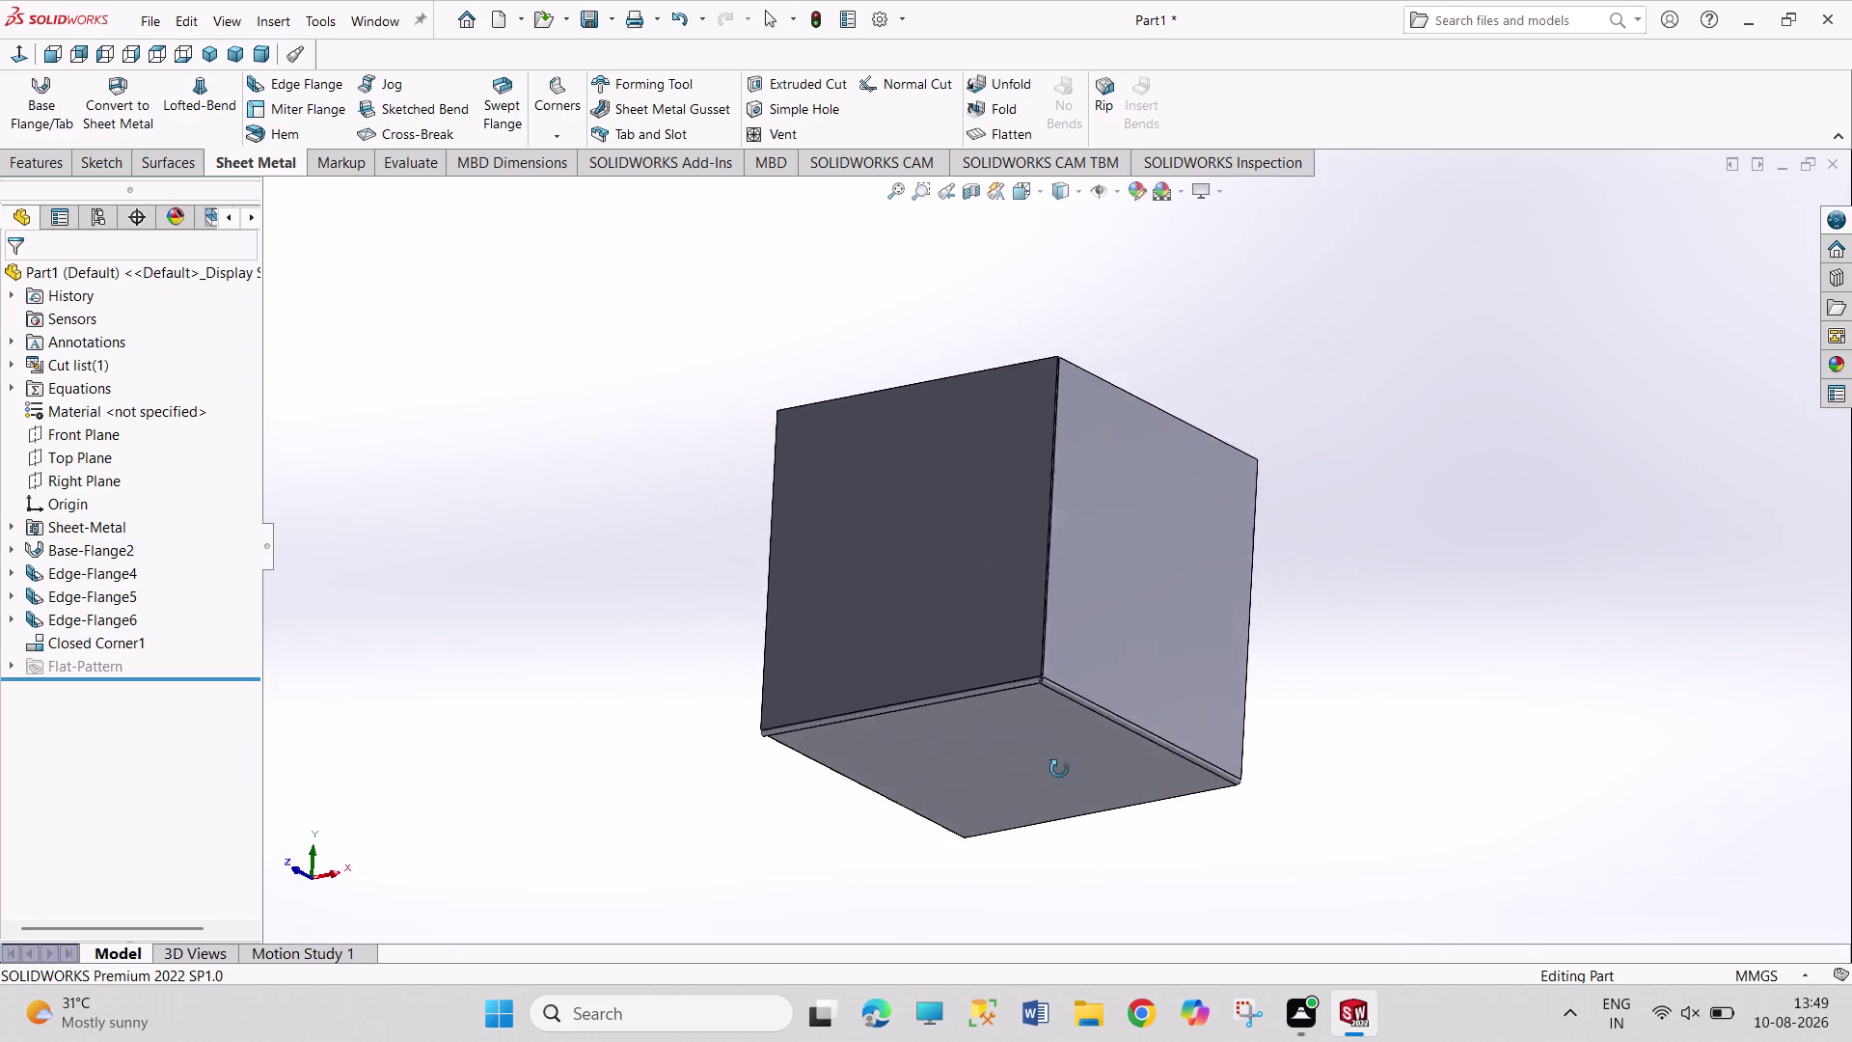
middle_drag(1051, 787, 1068, 747)
scroll(down, 3)
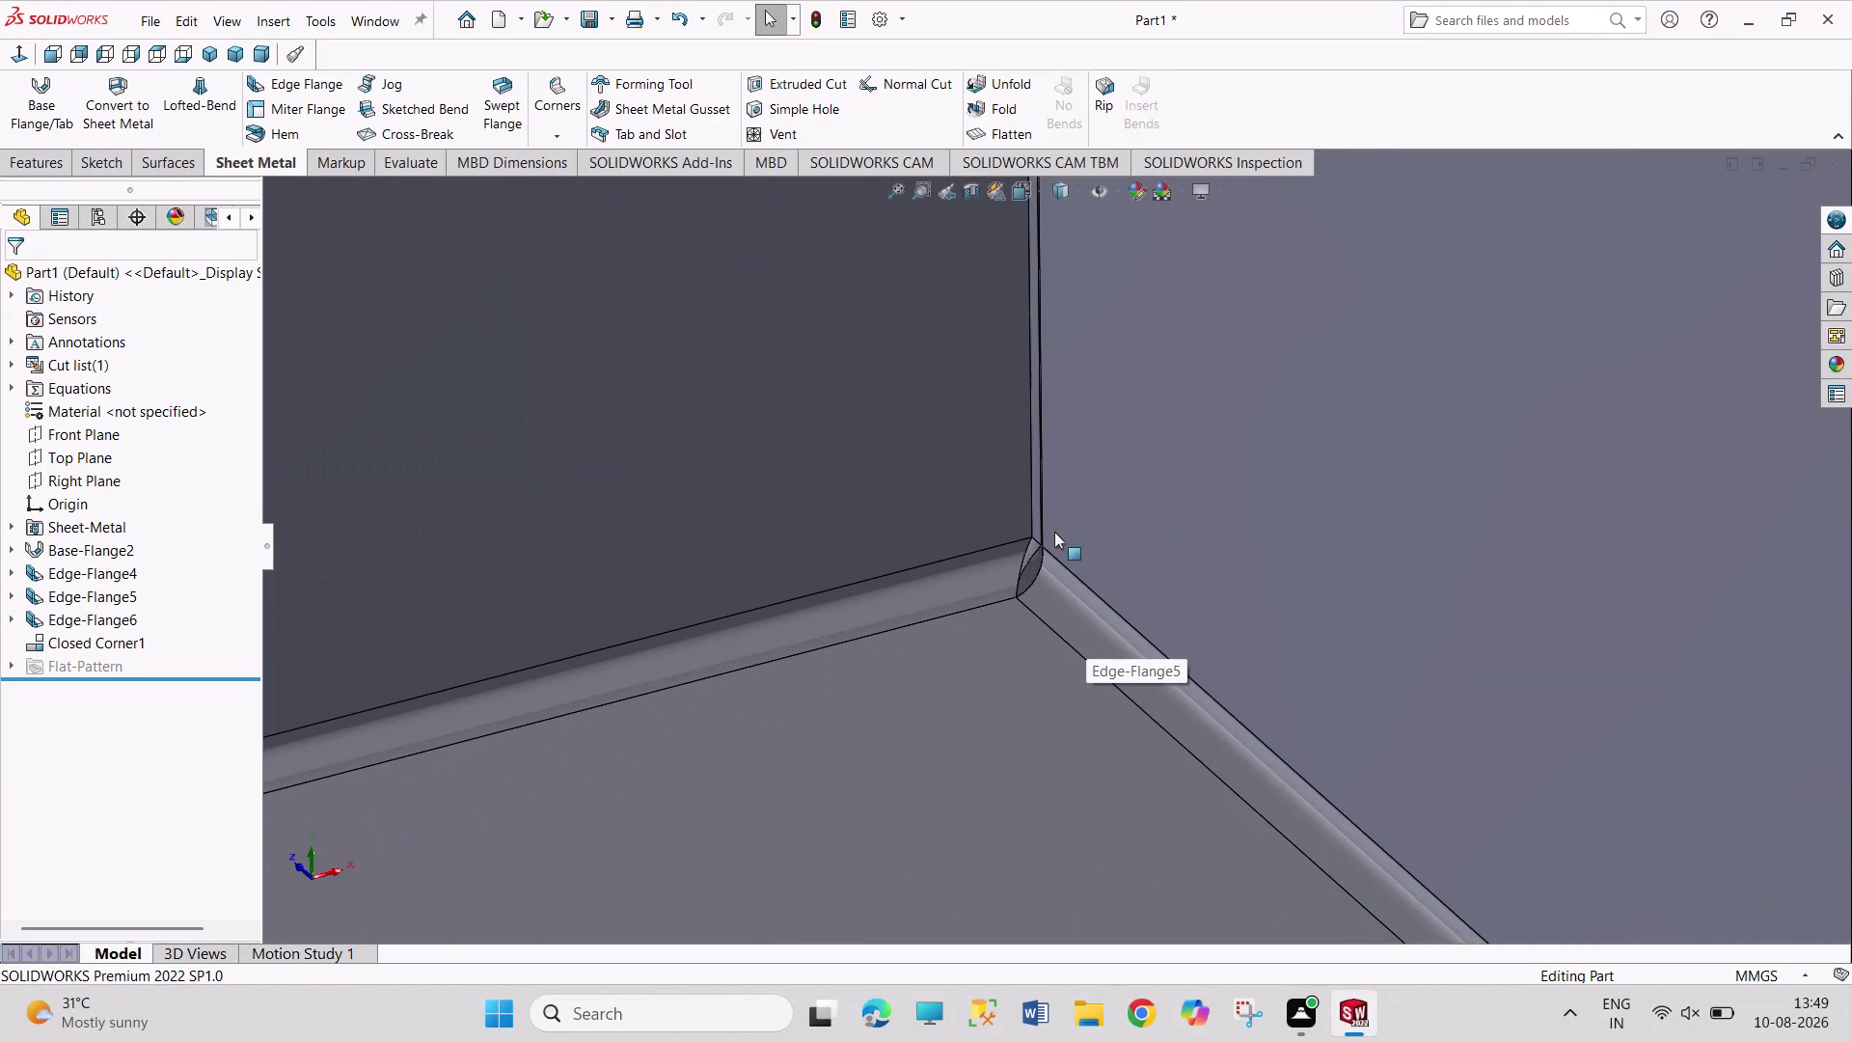
middle_drag(1036, 569, 991, 636)
middle_drag(820, 571, 859, 572)
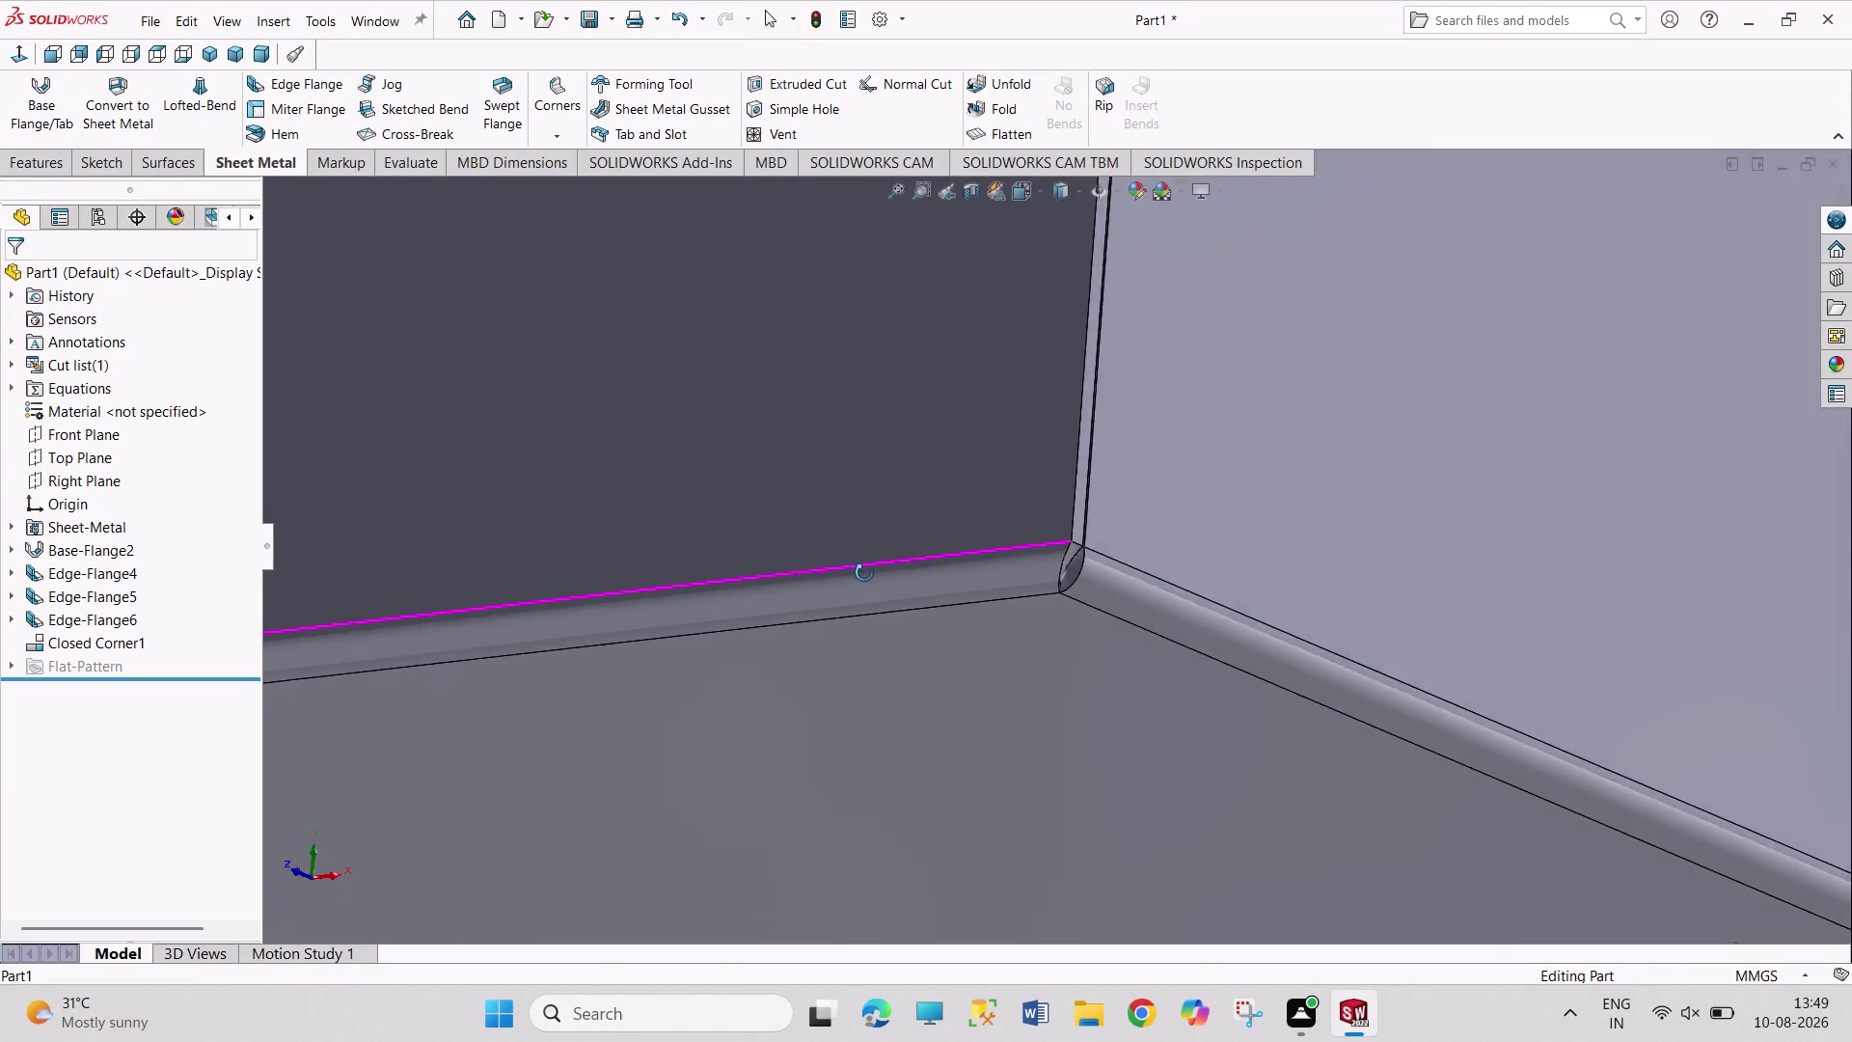
middle_drag(859, 572, 1105, 572)
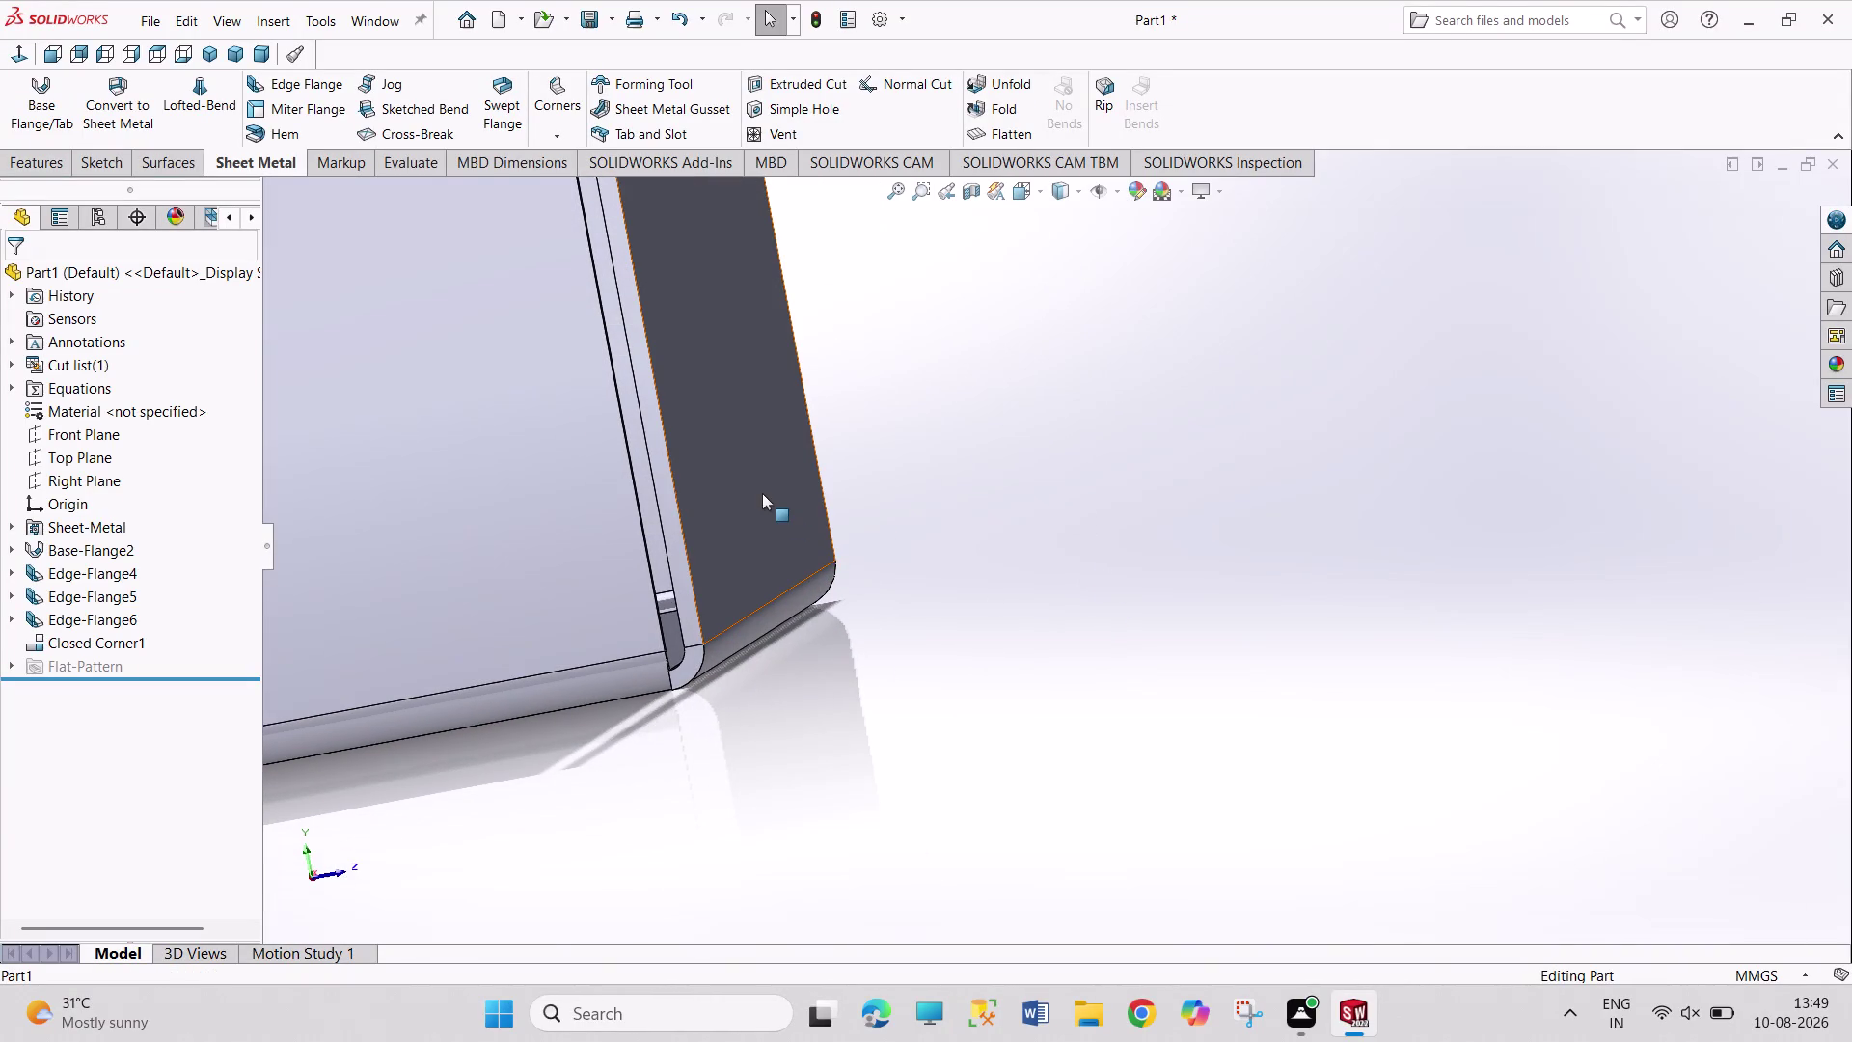
scroll(up, 3)
scroll(up, 3)
middle_drag(1030, 396, 1024, 398)
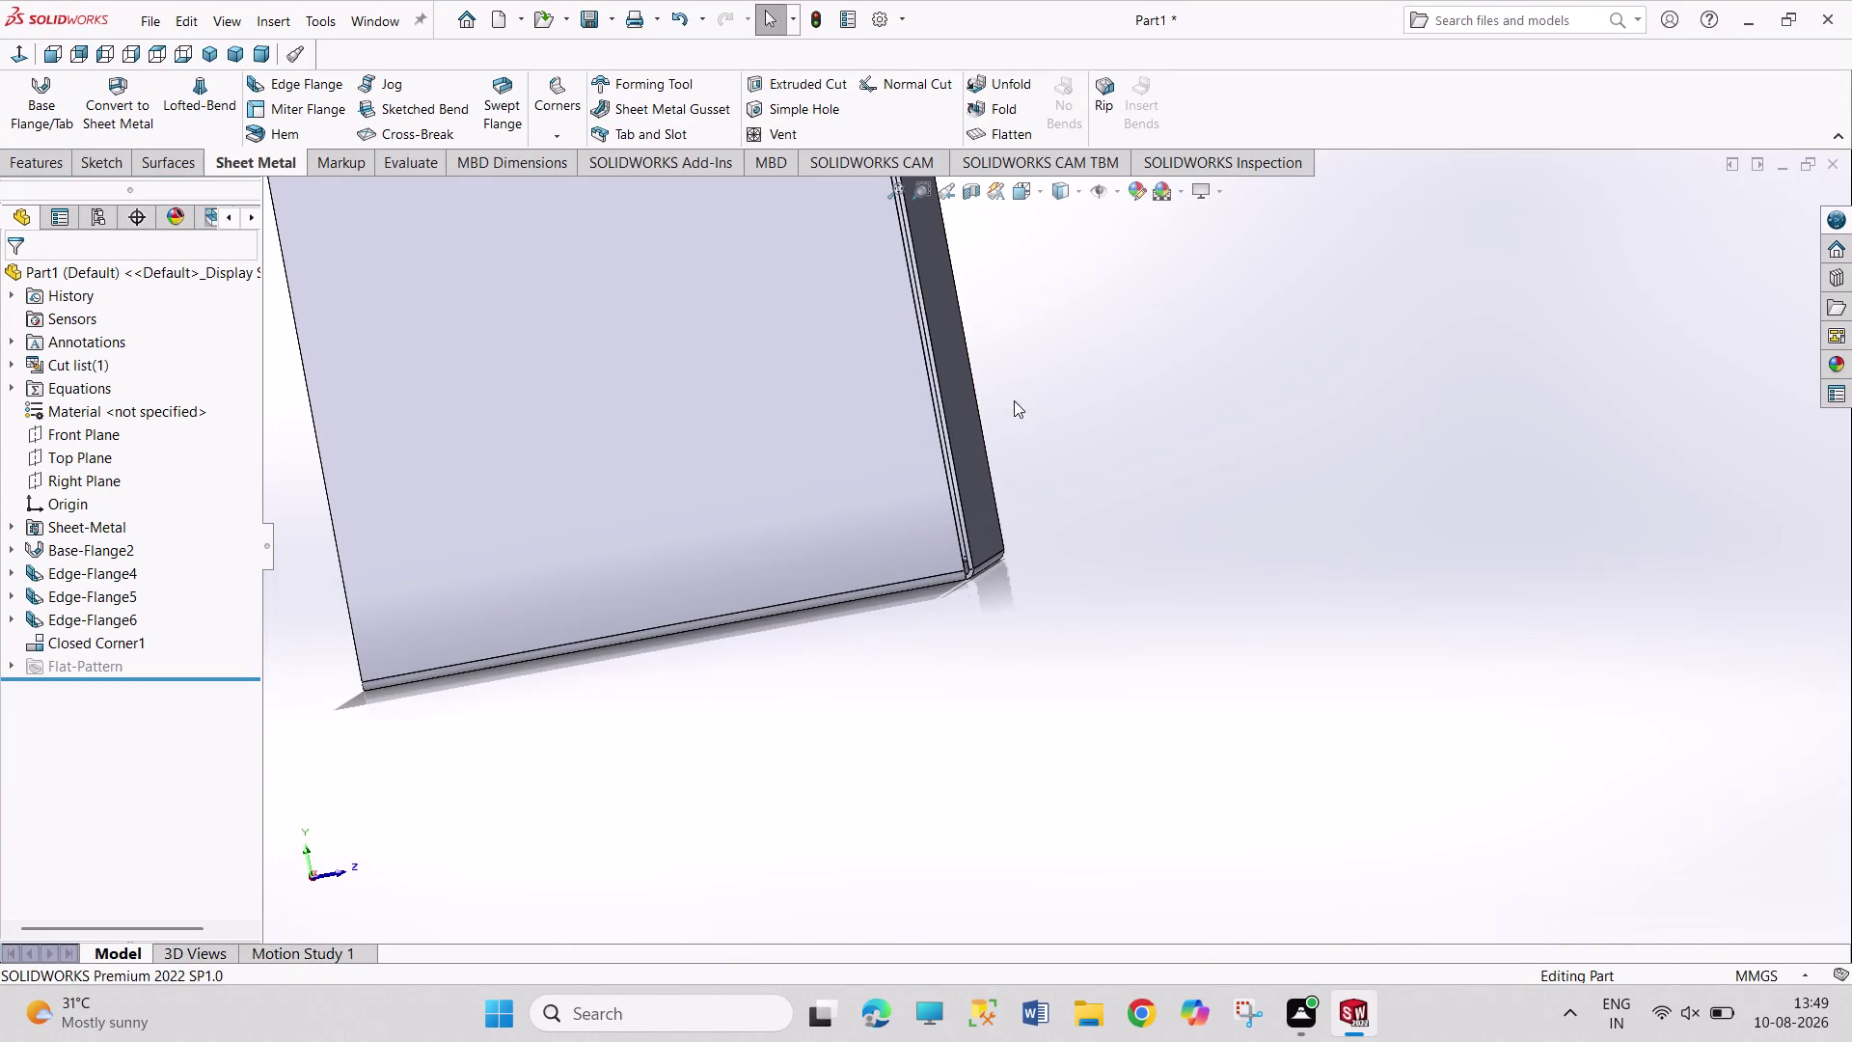
middle_drag(1024, 398, 970, 415)
scroll(down, 3)
scroll(down, 3)
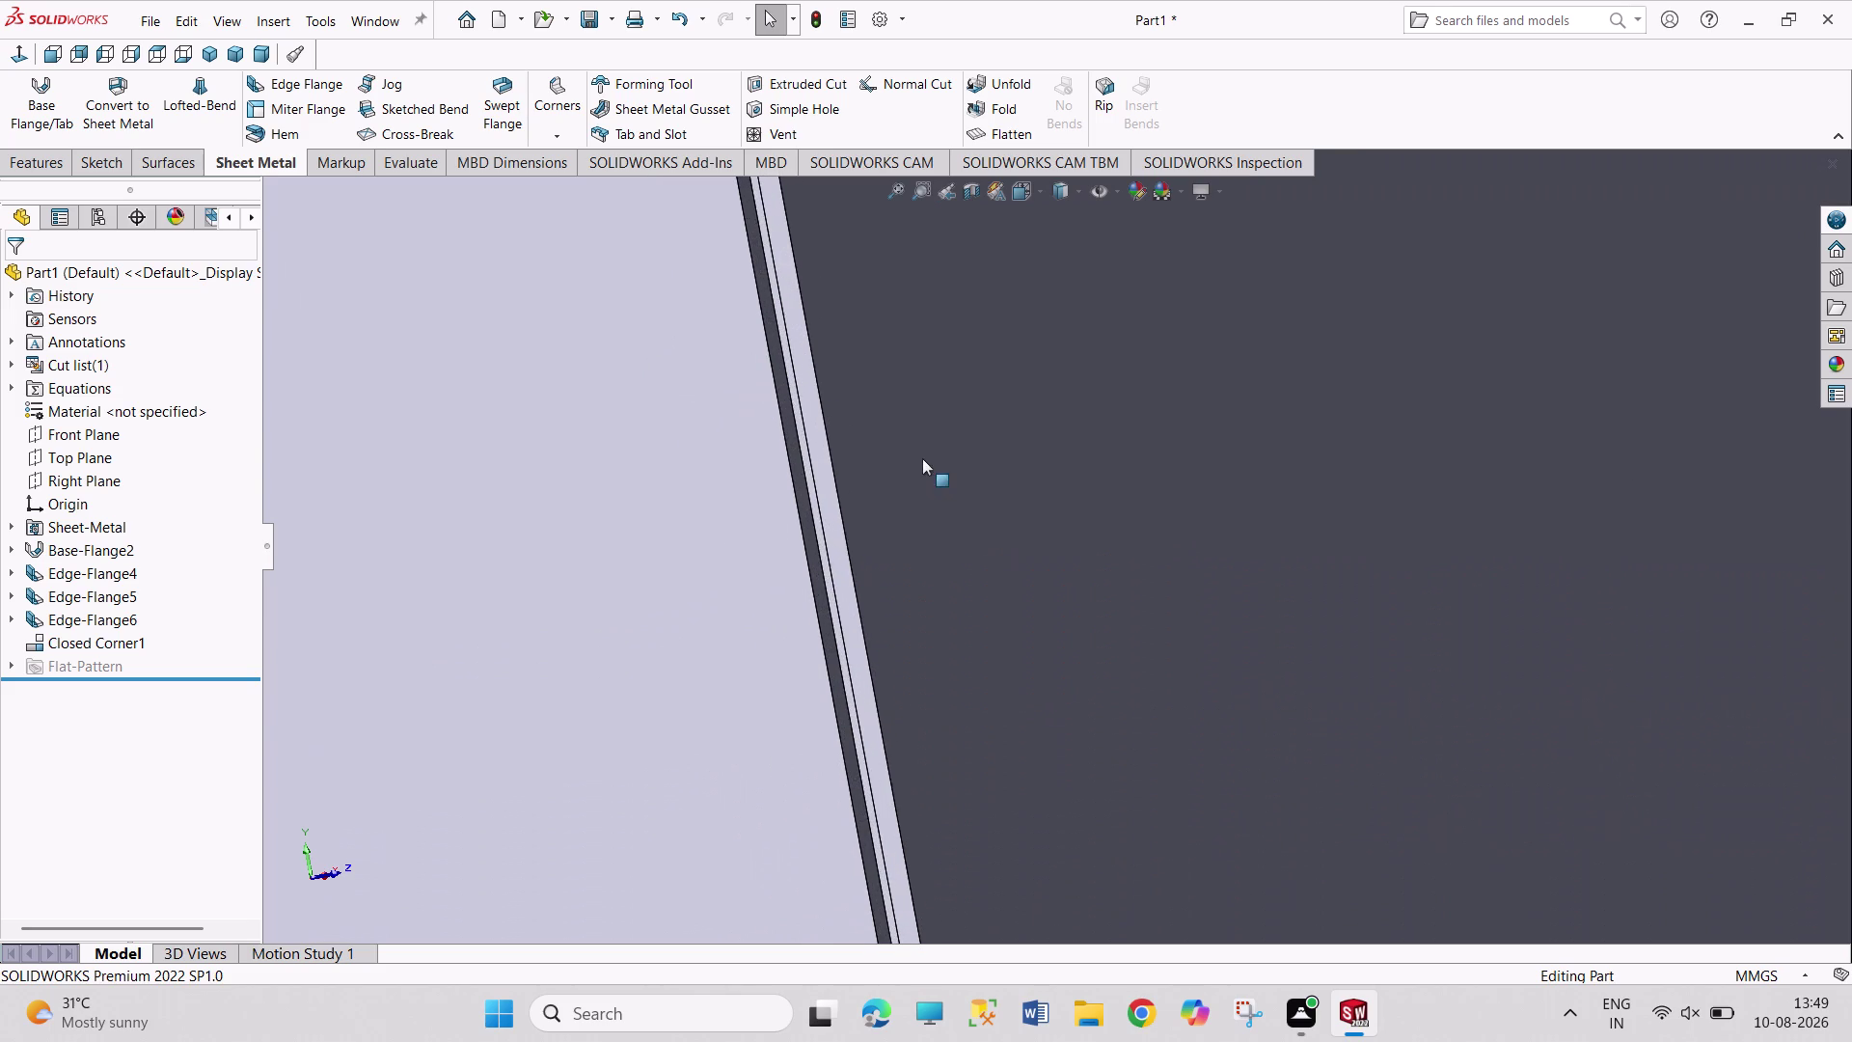
middle_drag(956, 486, 1022, 507)
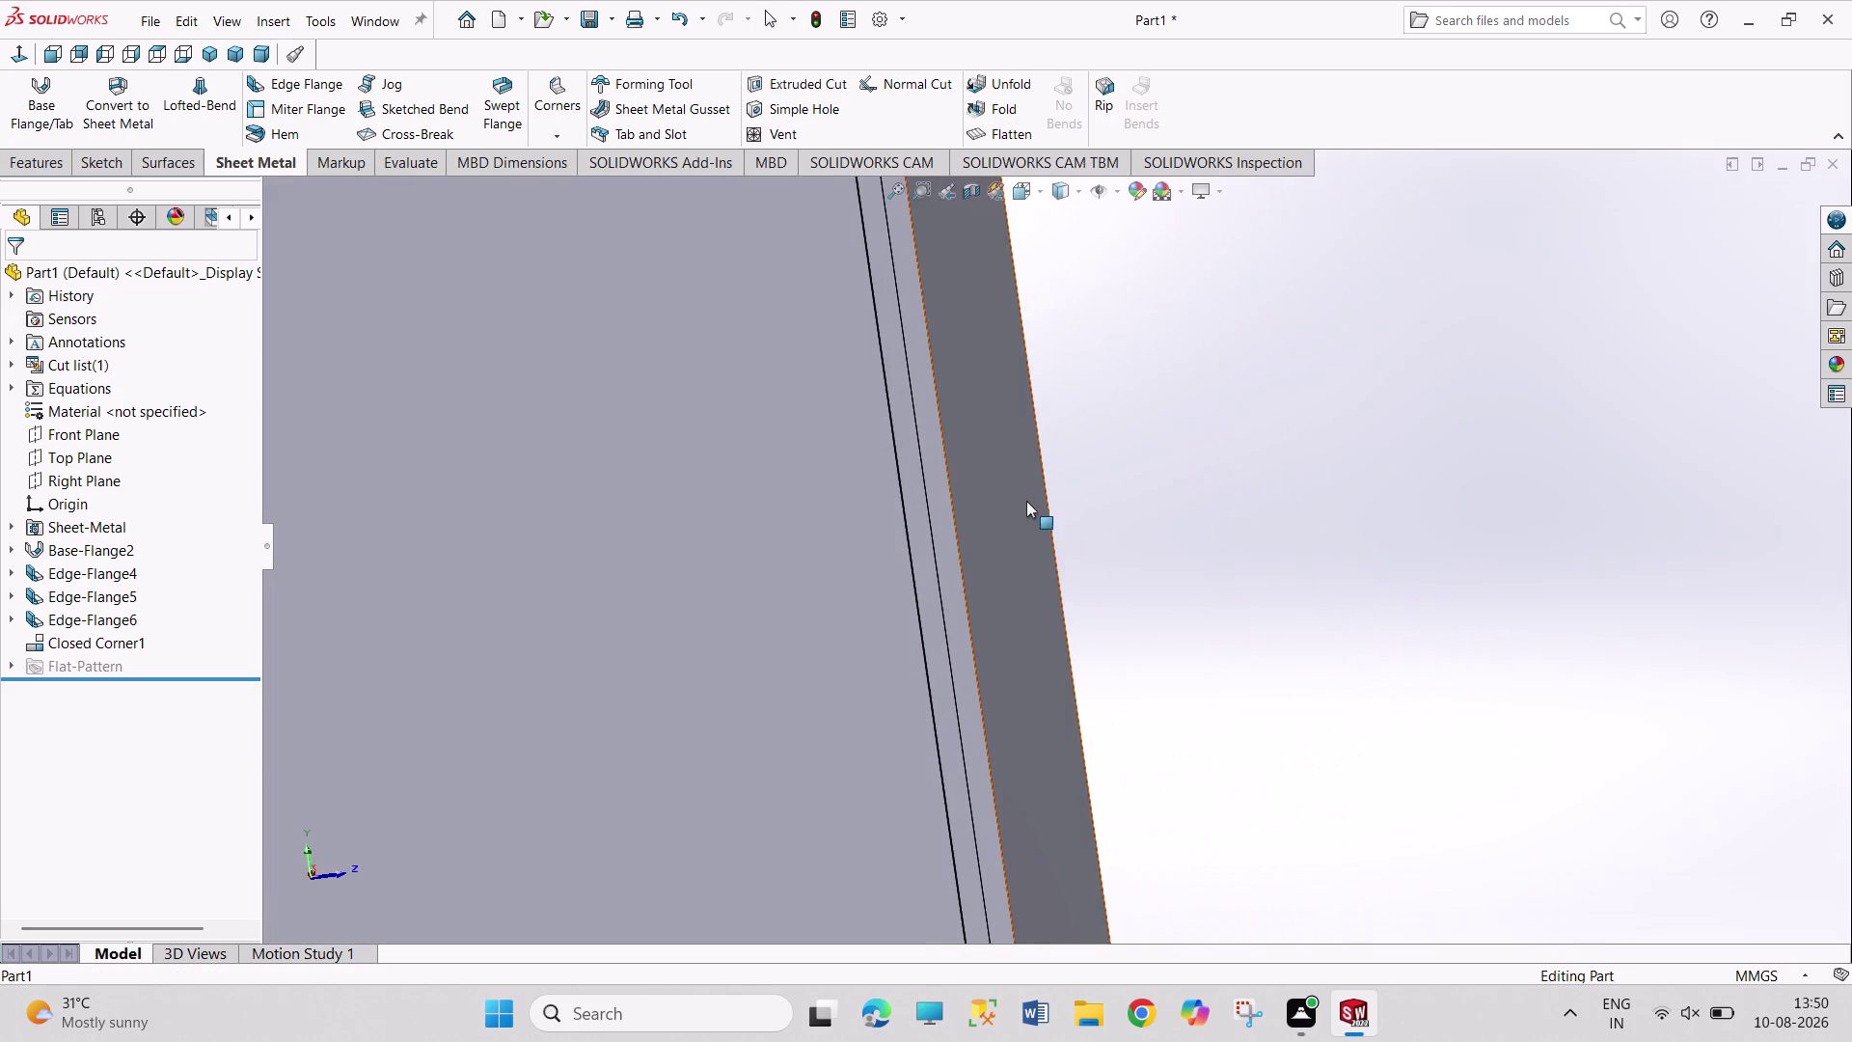
click(547, 134)
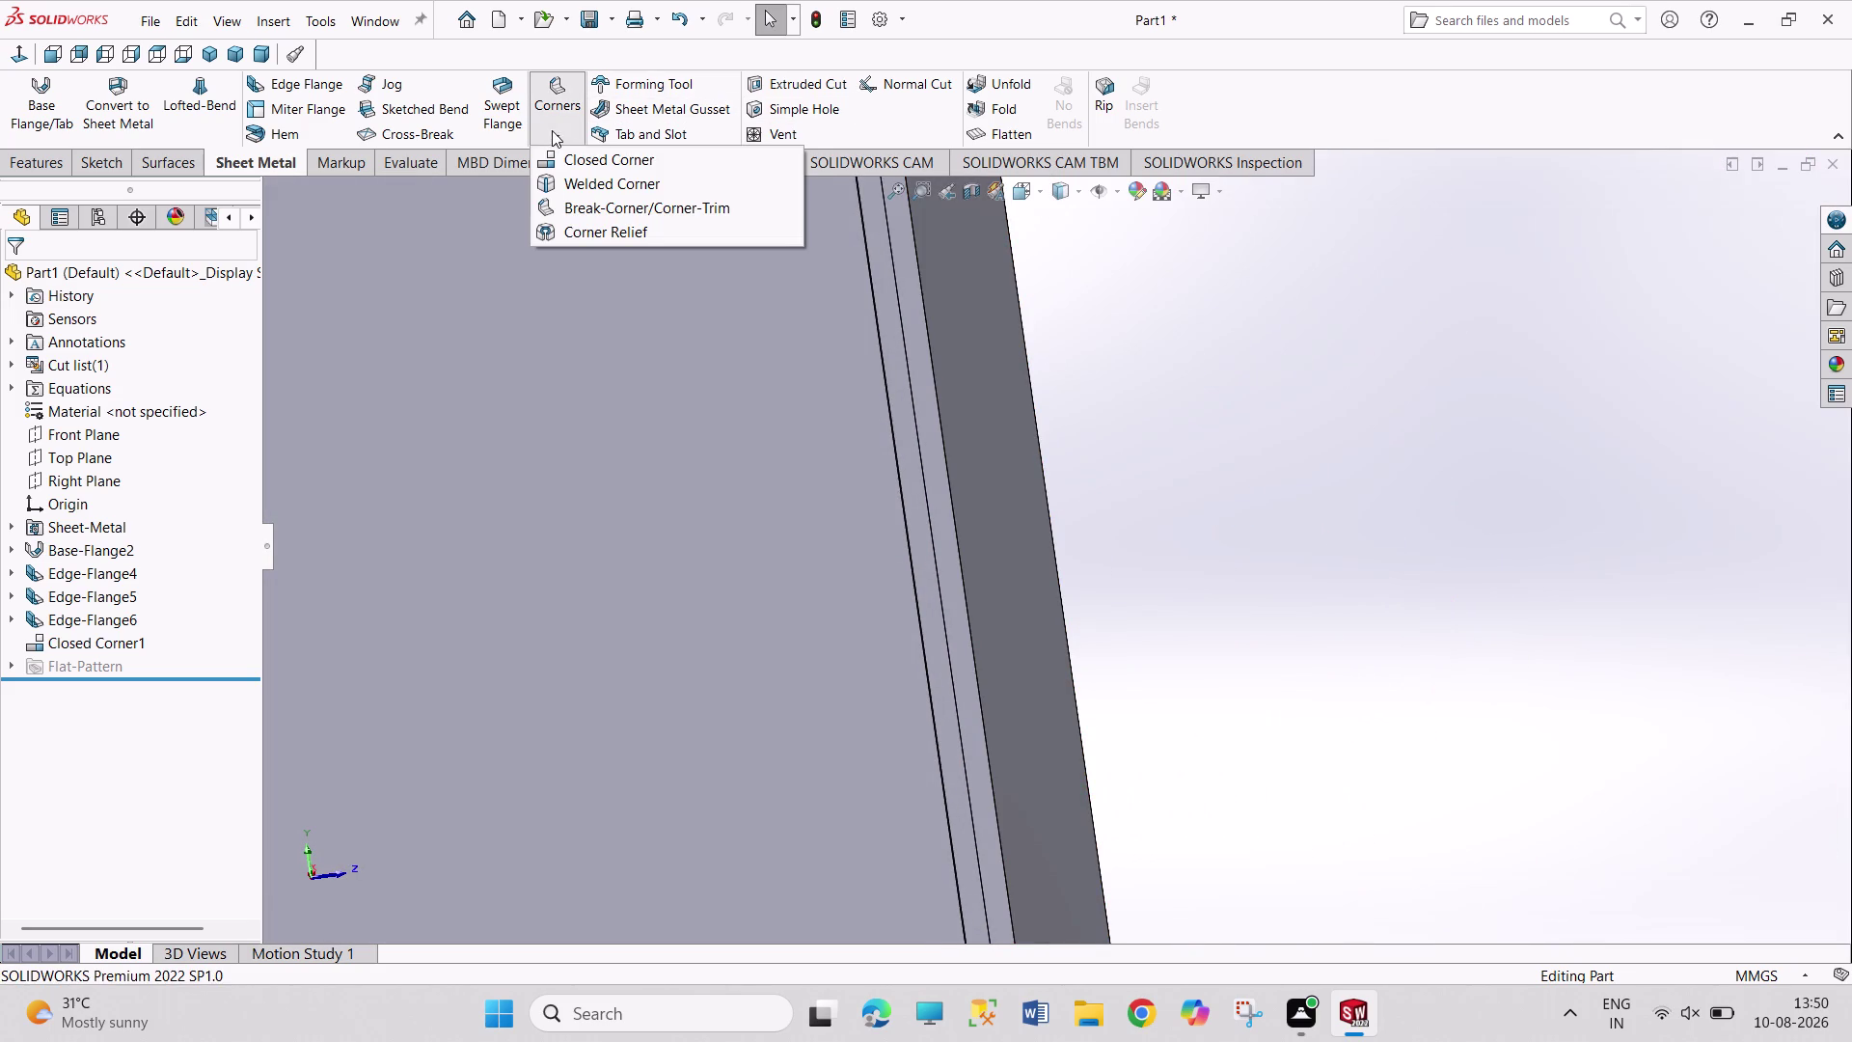
Add a Closed Corner extending the picked flange face to seal the gap.
click(584, 150)
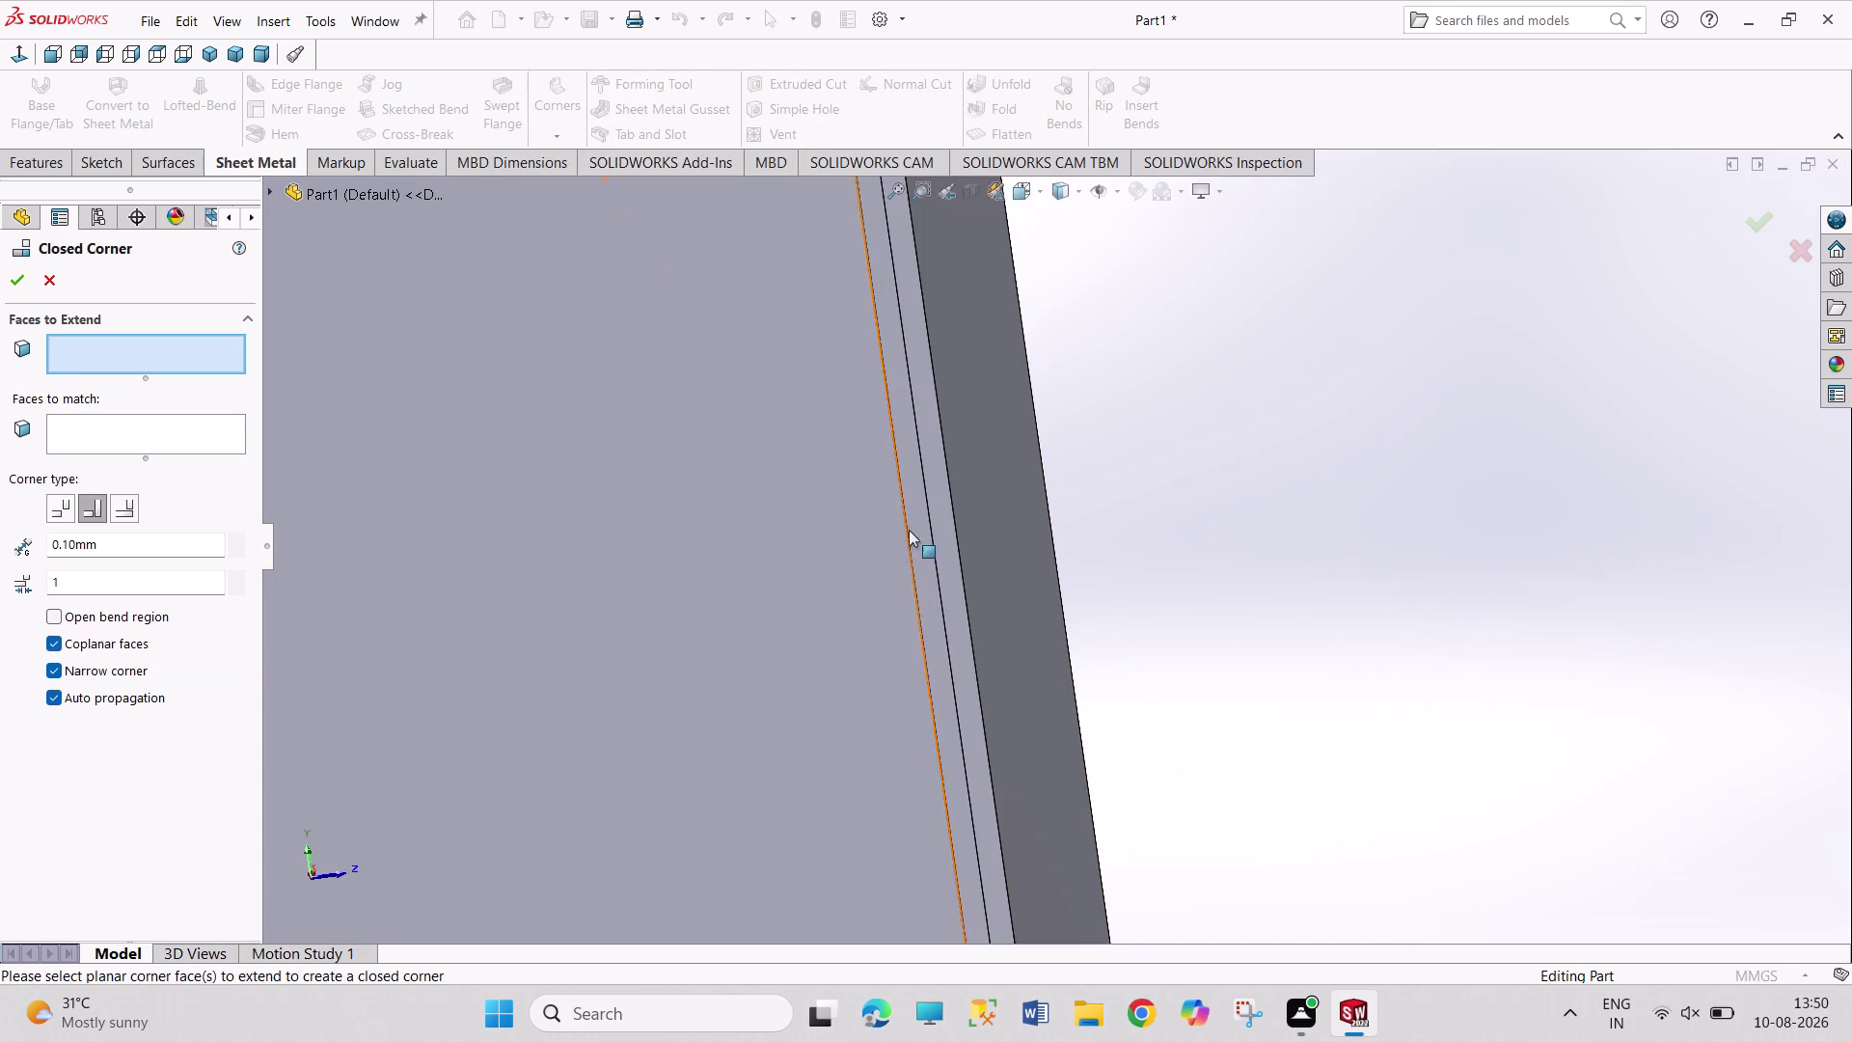
click(949, 536)
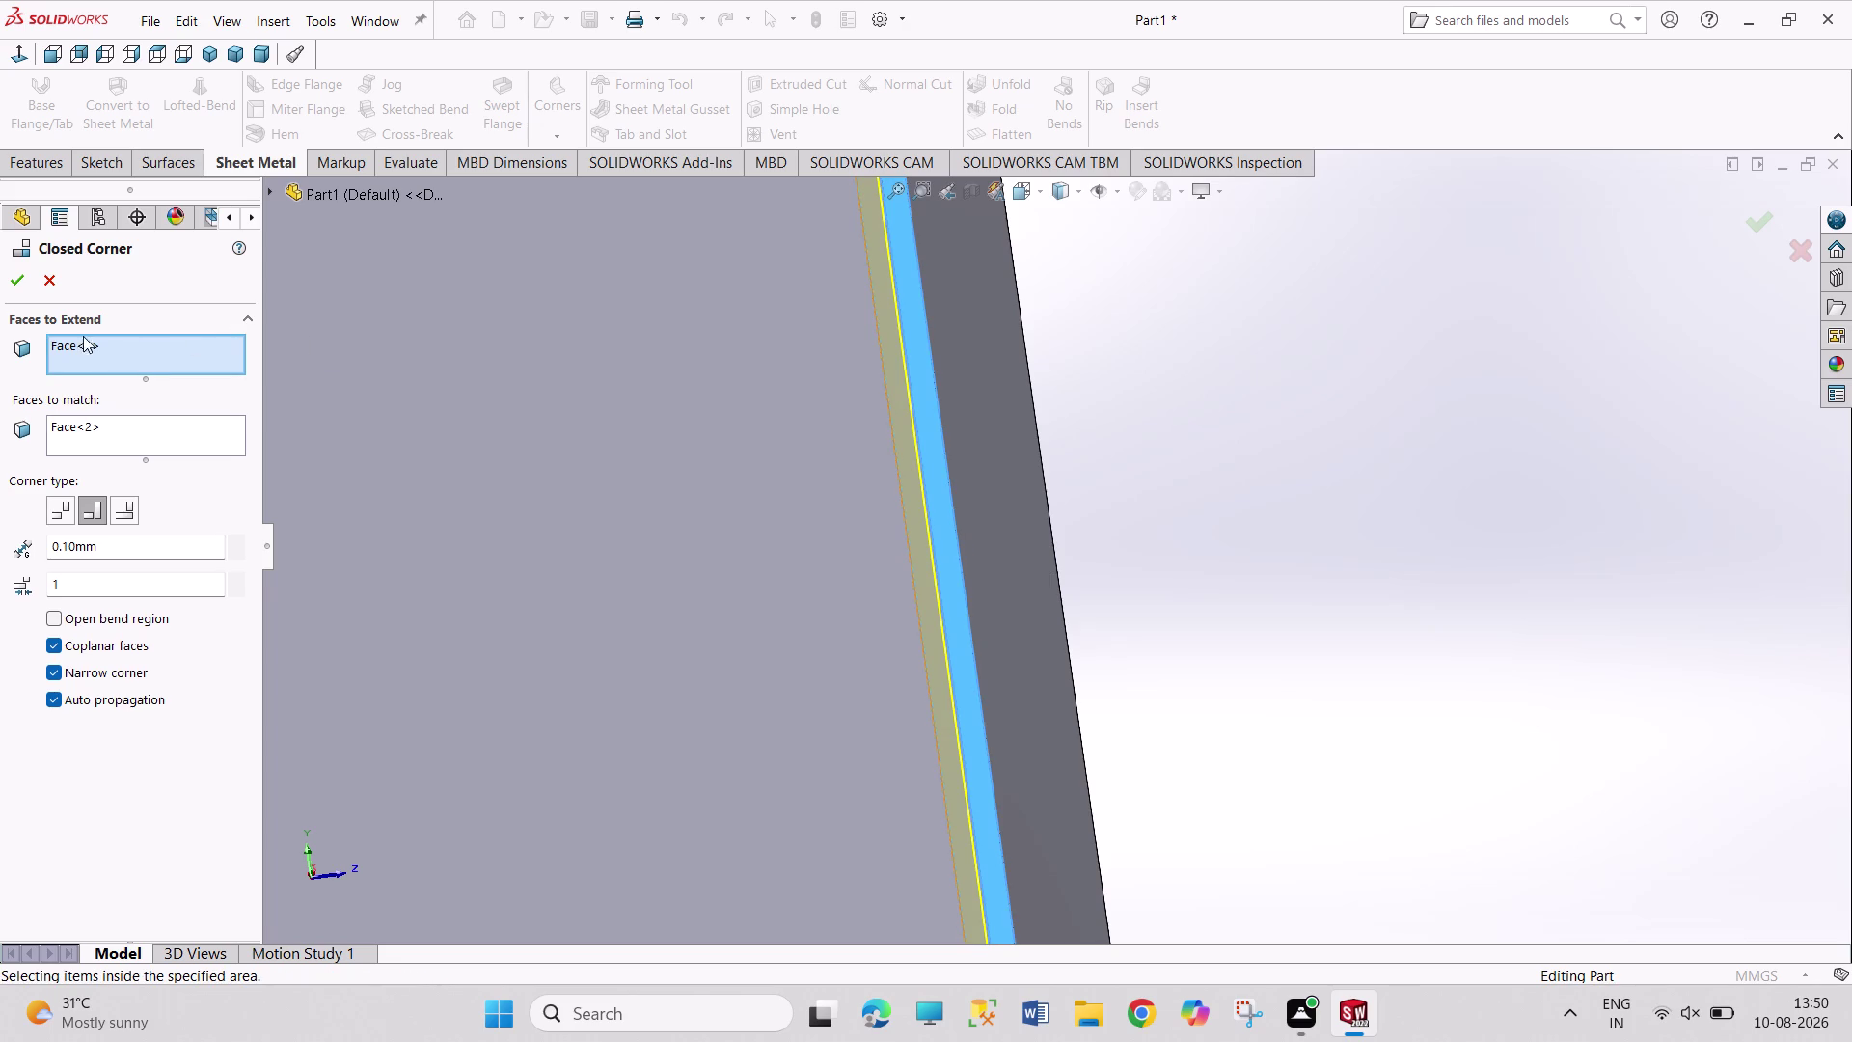
click(14, 279)
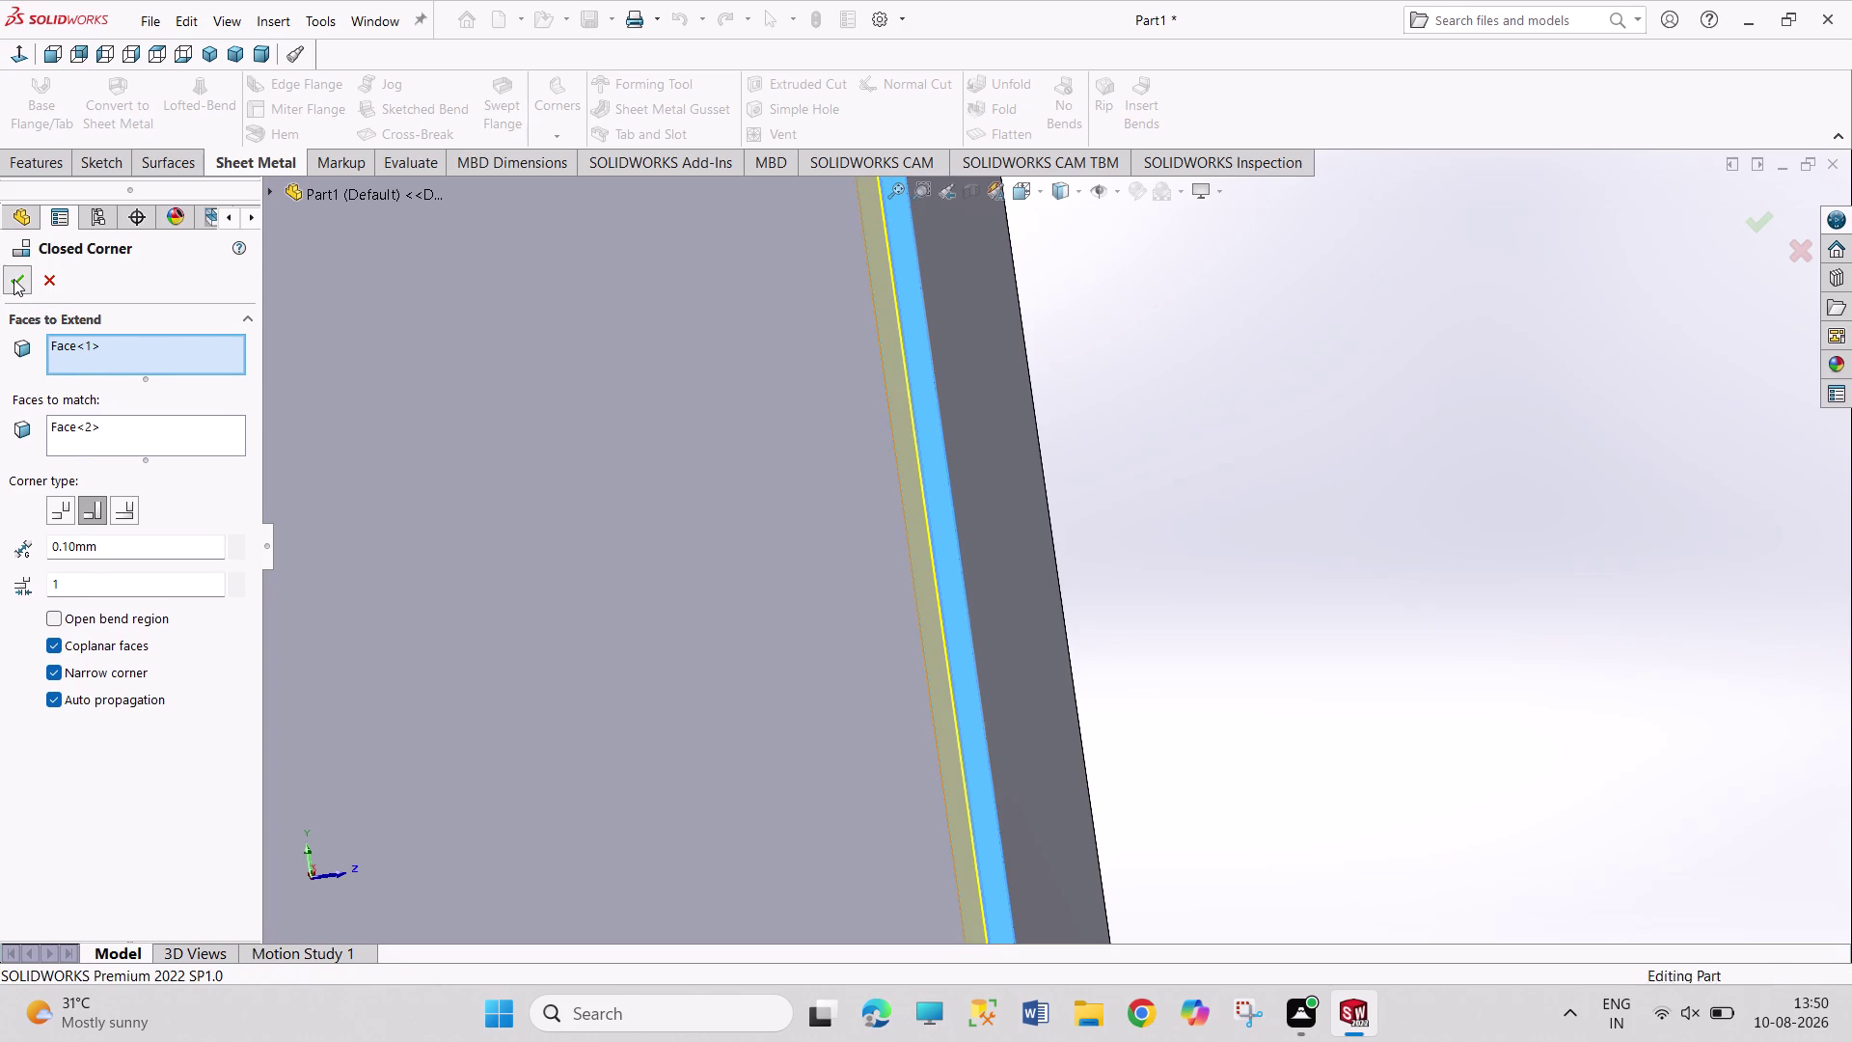
middle_drag(978, 529, 935, 521)
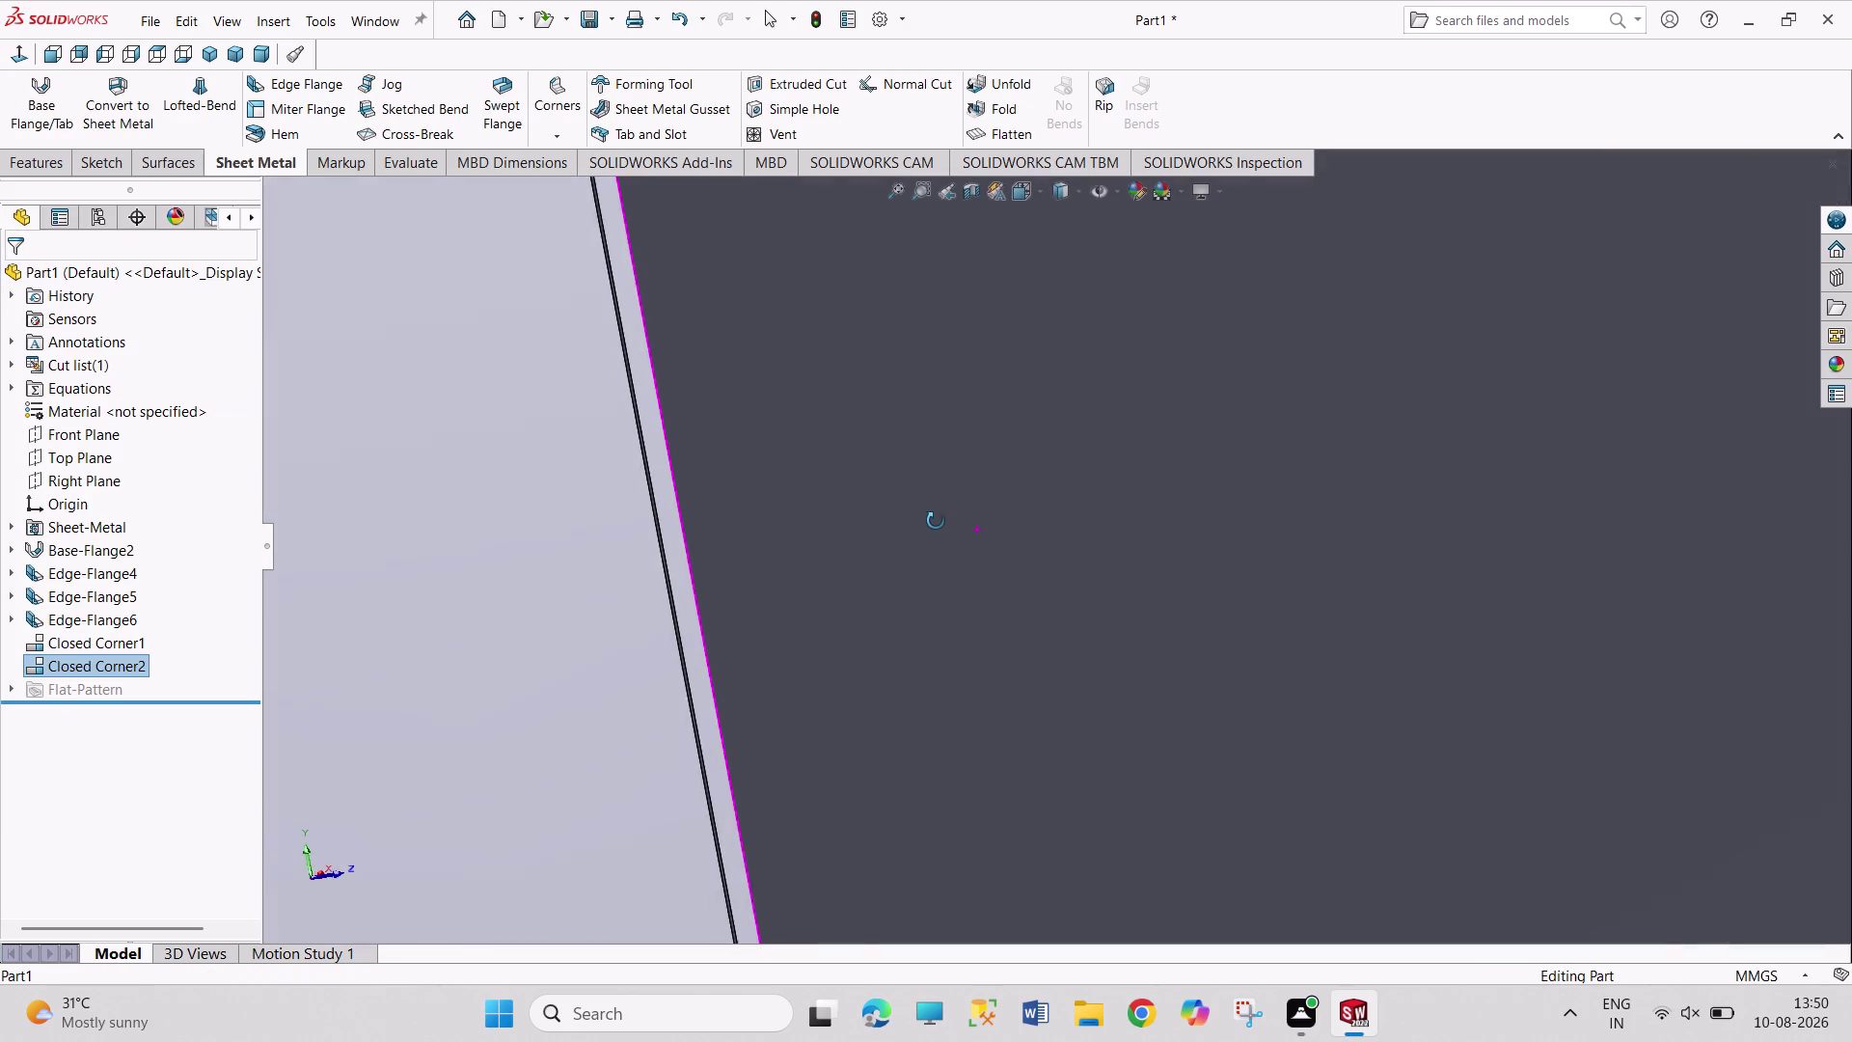
Inspect the box's bend corners and open top from several angles, then start Edge Flange.
middle_drag(935, 521, 942, 524)
scroll(up, 3)
scroll(up, 3)
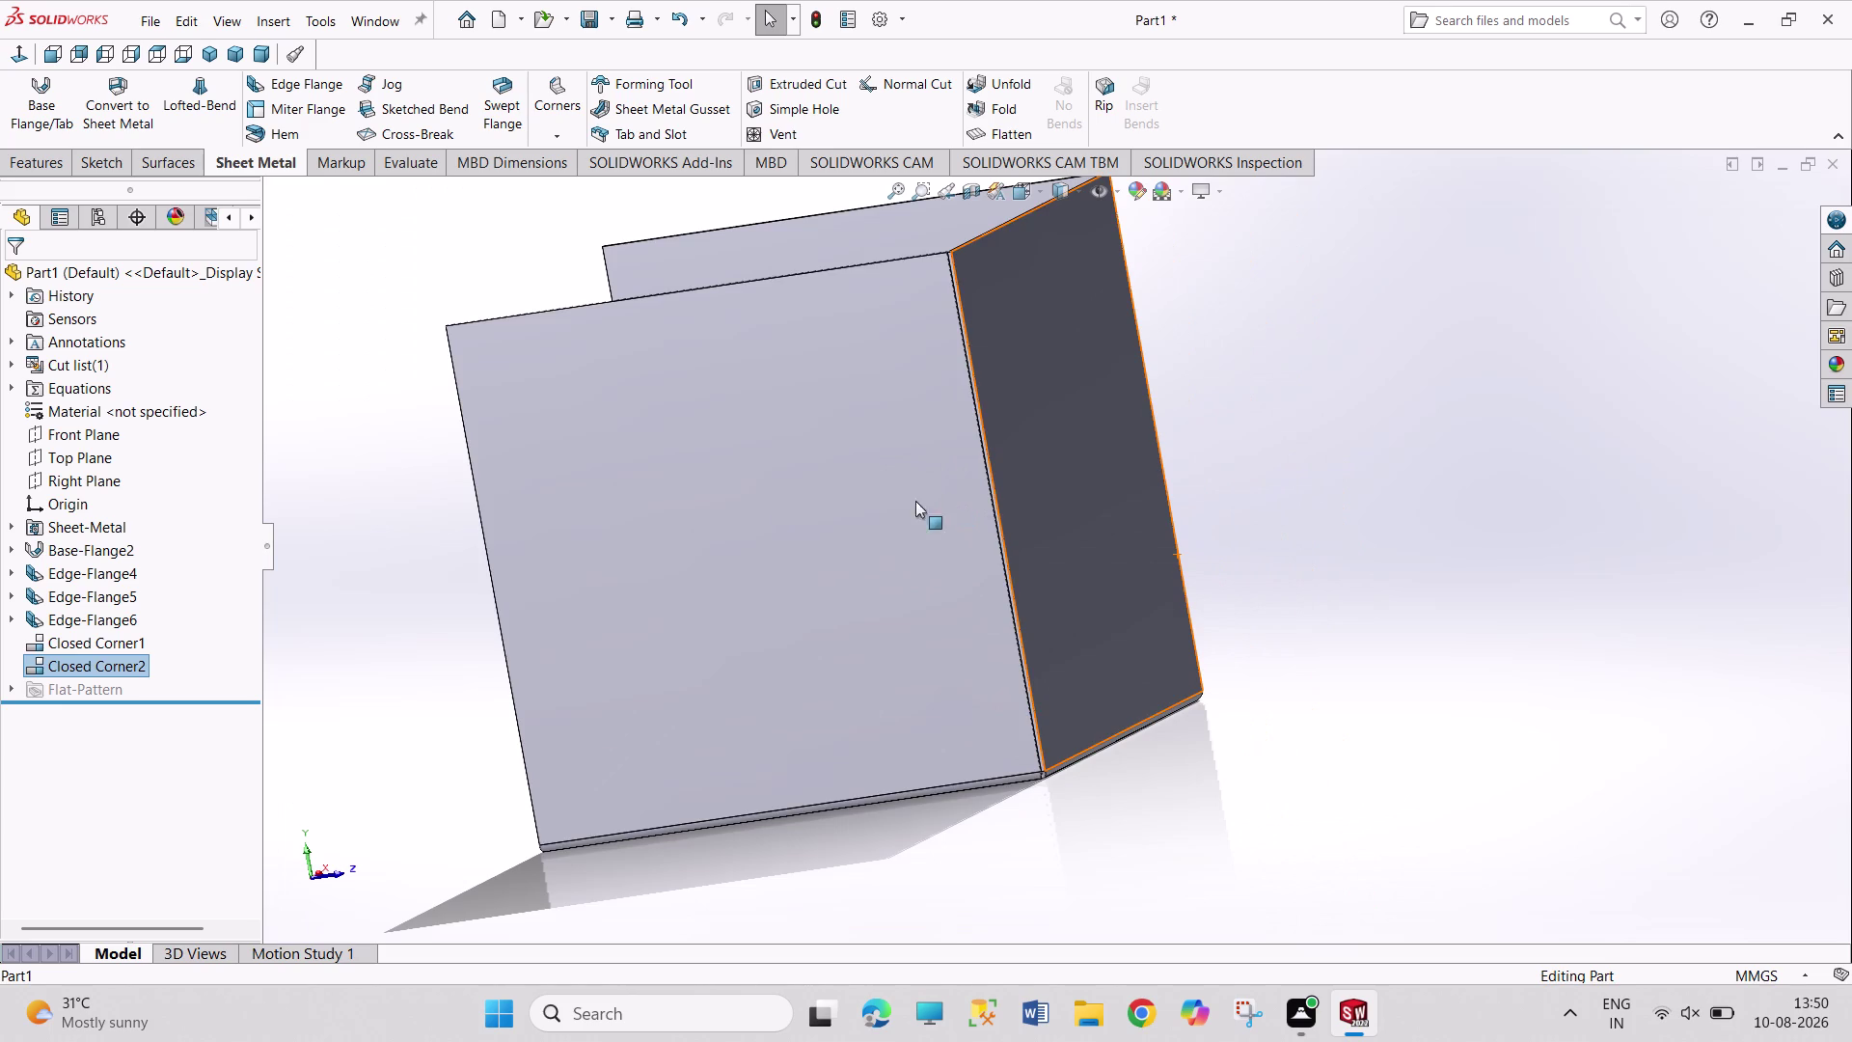
middle_drag(1243, 481, 1104, 447)
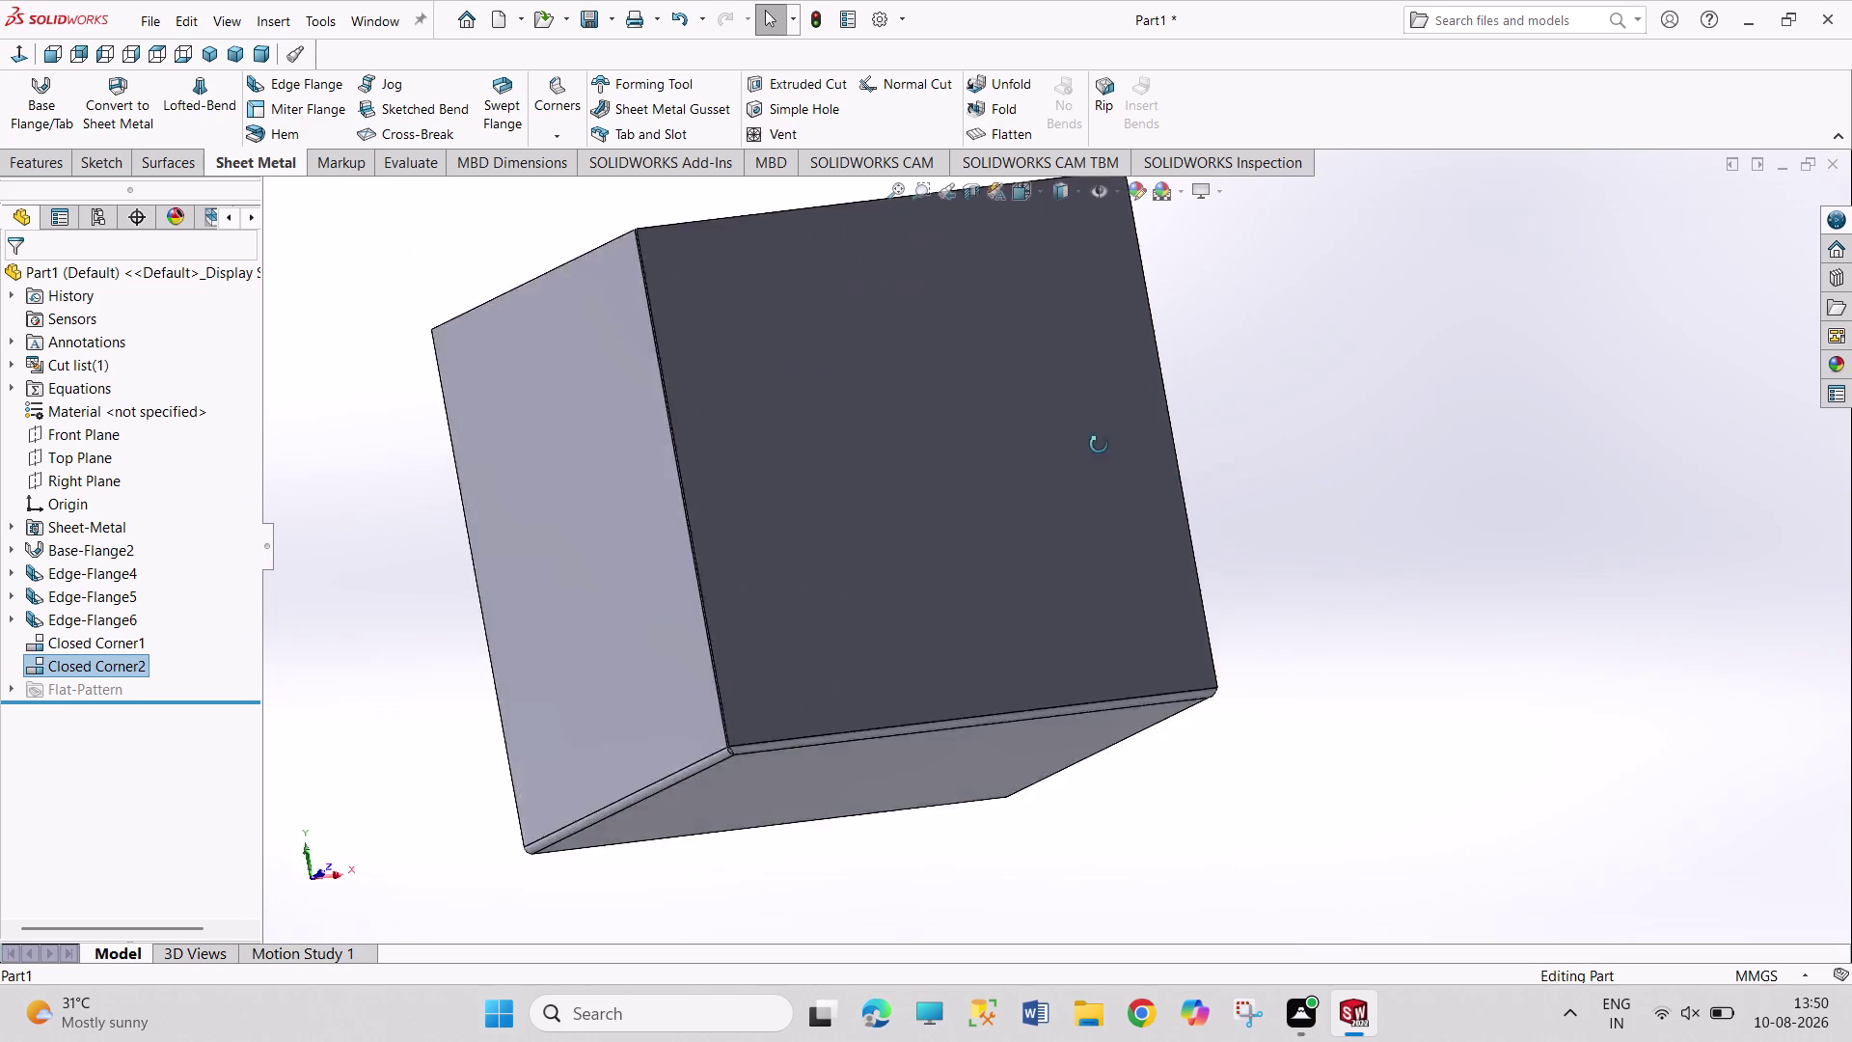
middle_drag(1104, 447, 934, 244)
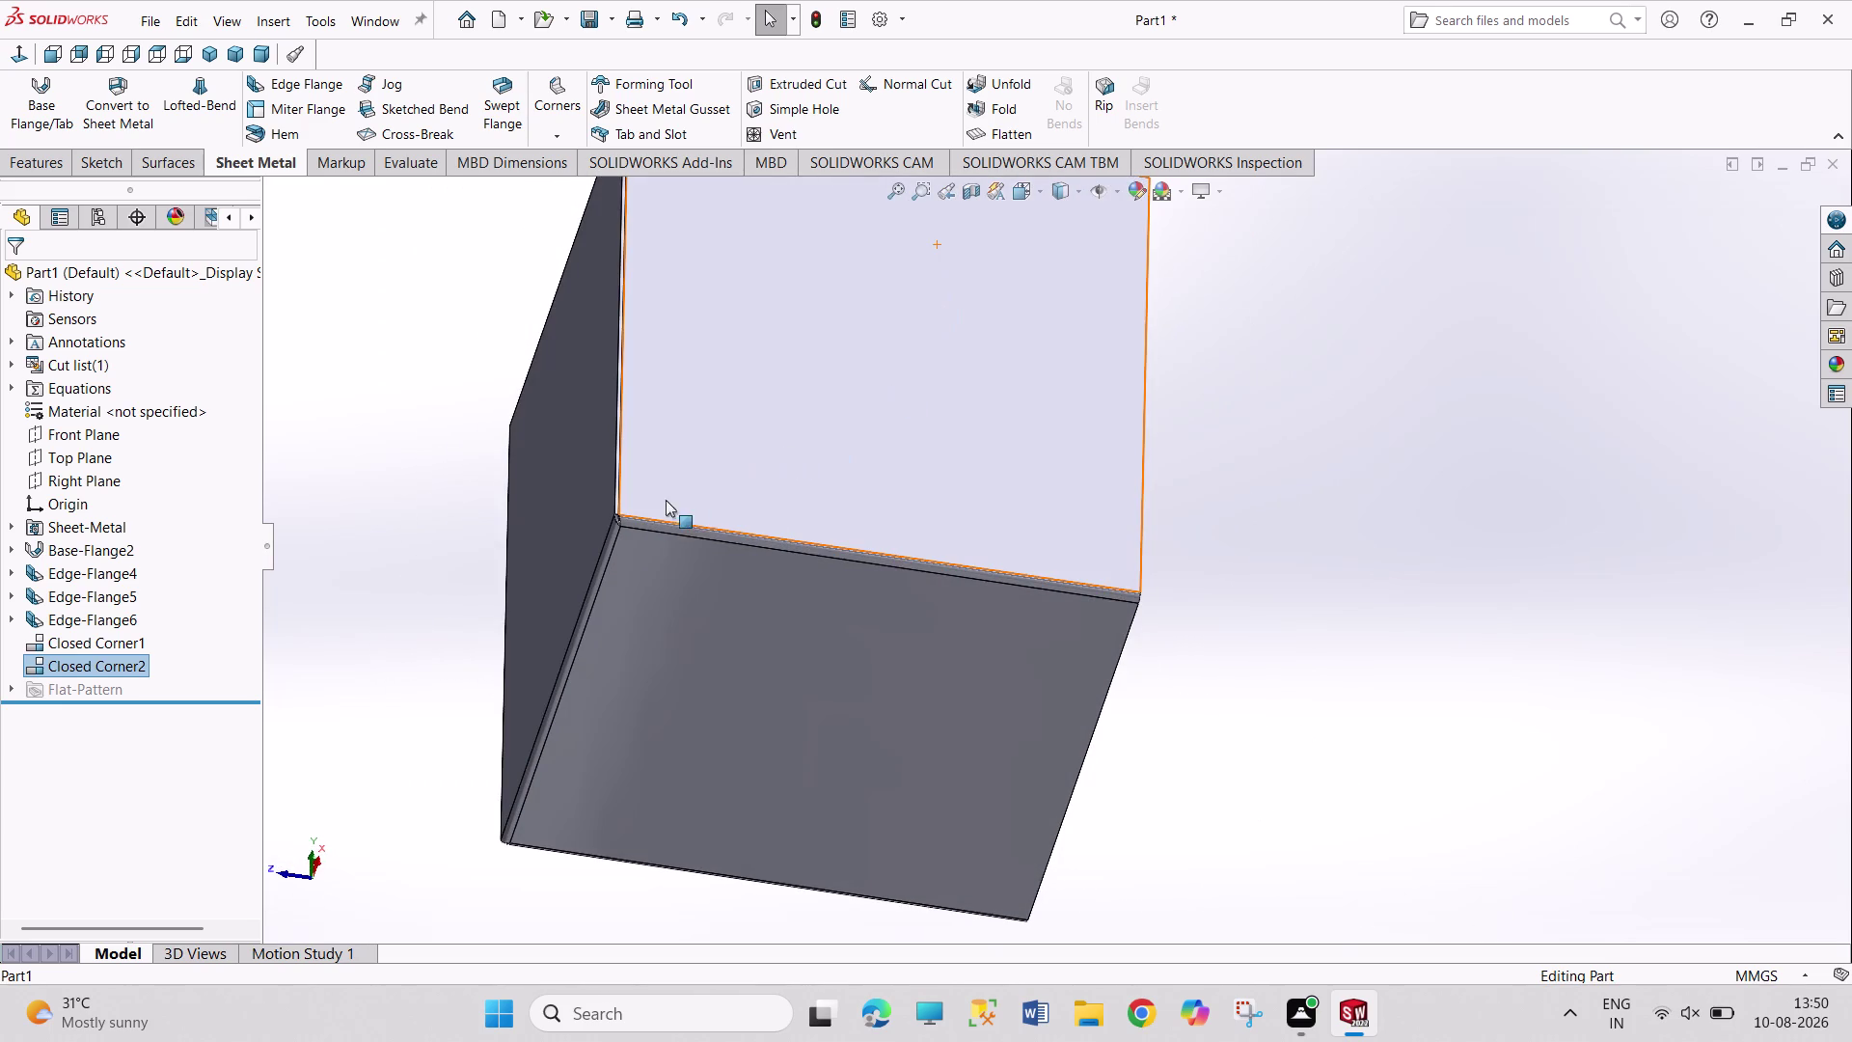
scroll(down, 3)
scroll(down, 3)
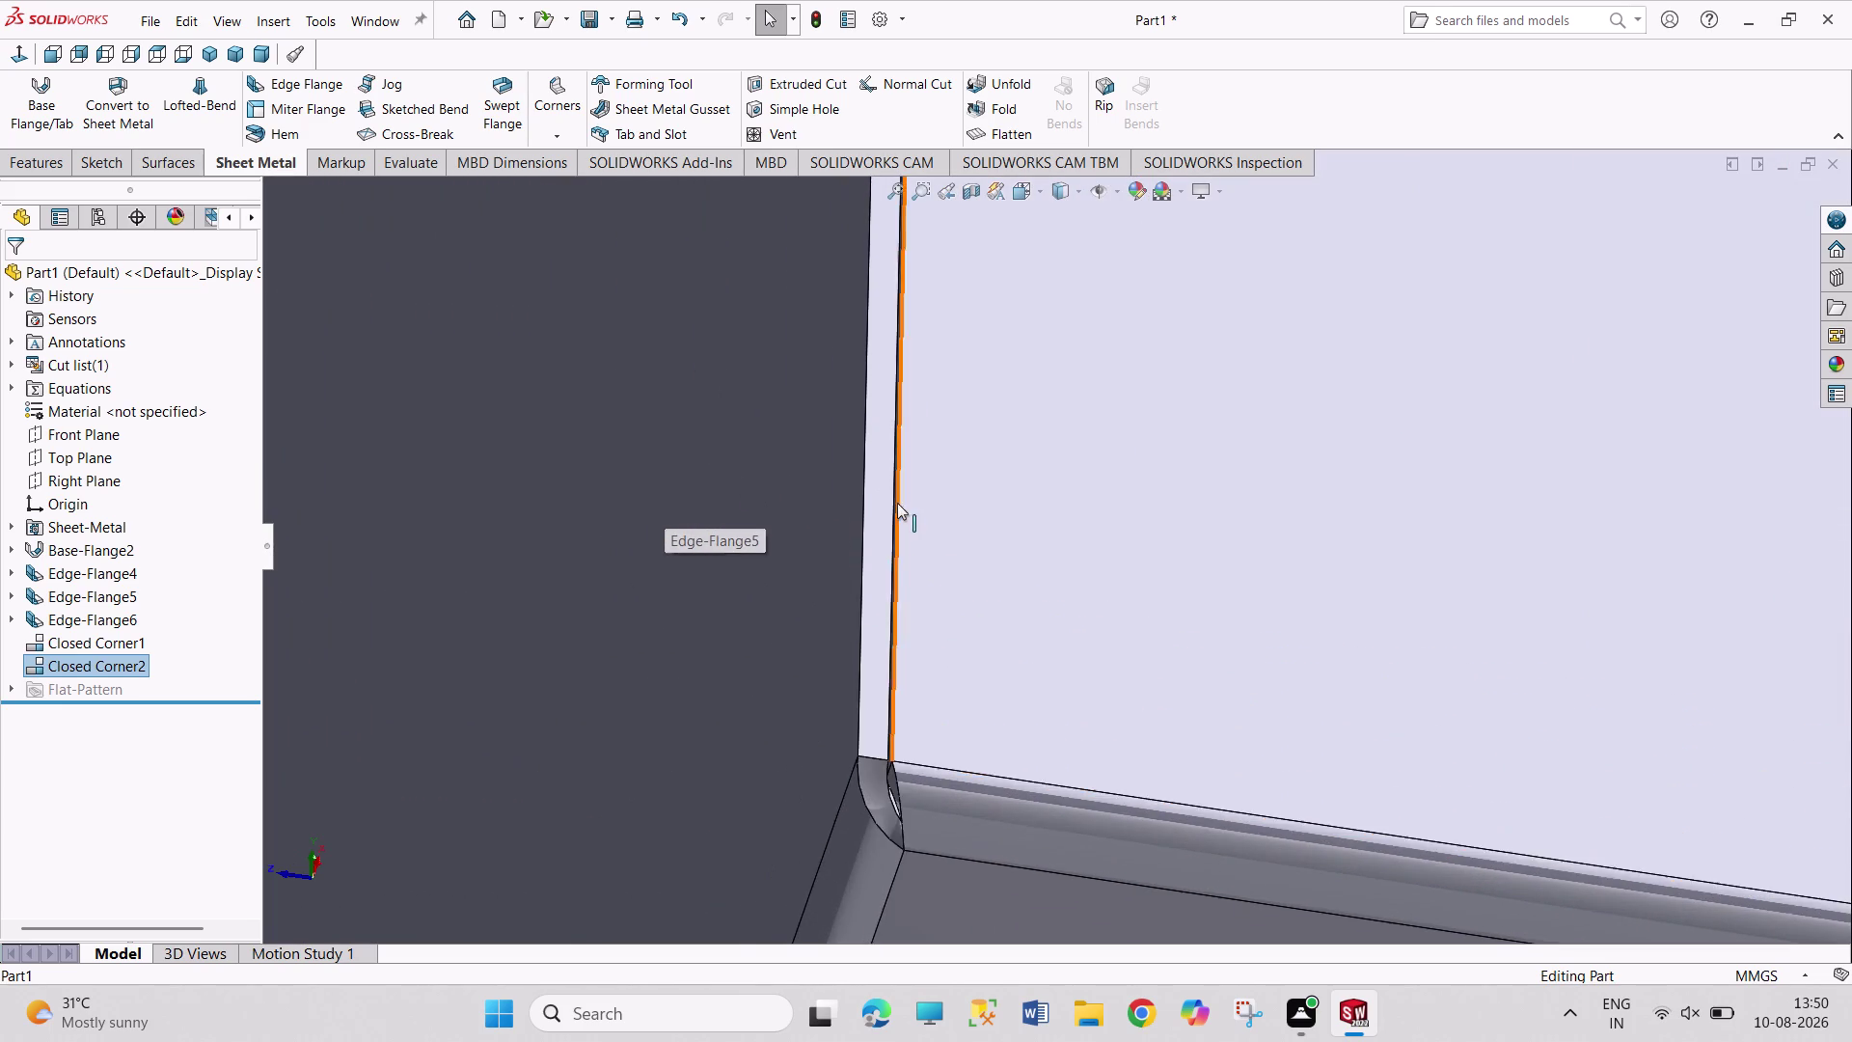
middle_drag(916, 511, 953, 718)
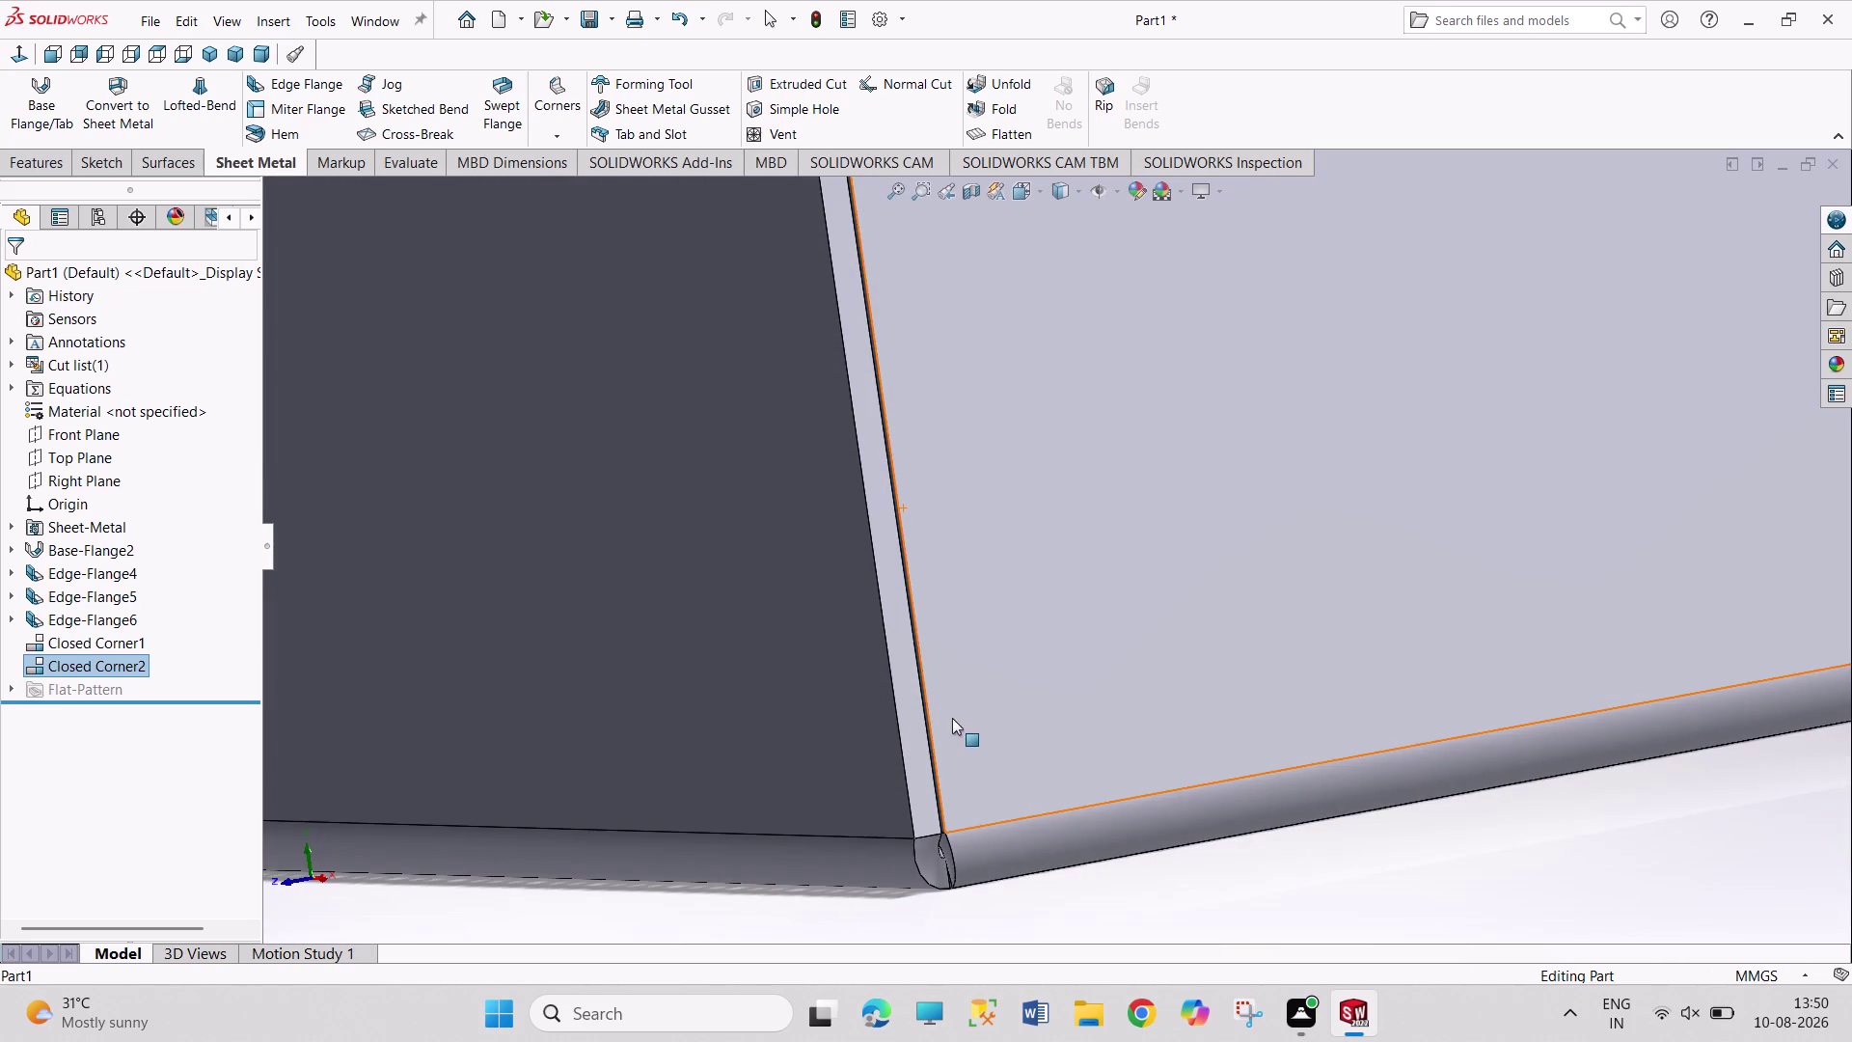
scroll(up, 3)
scroll(up, 3)
scroll(up, 3)
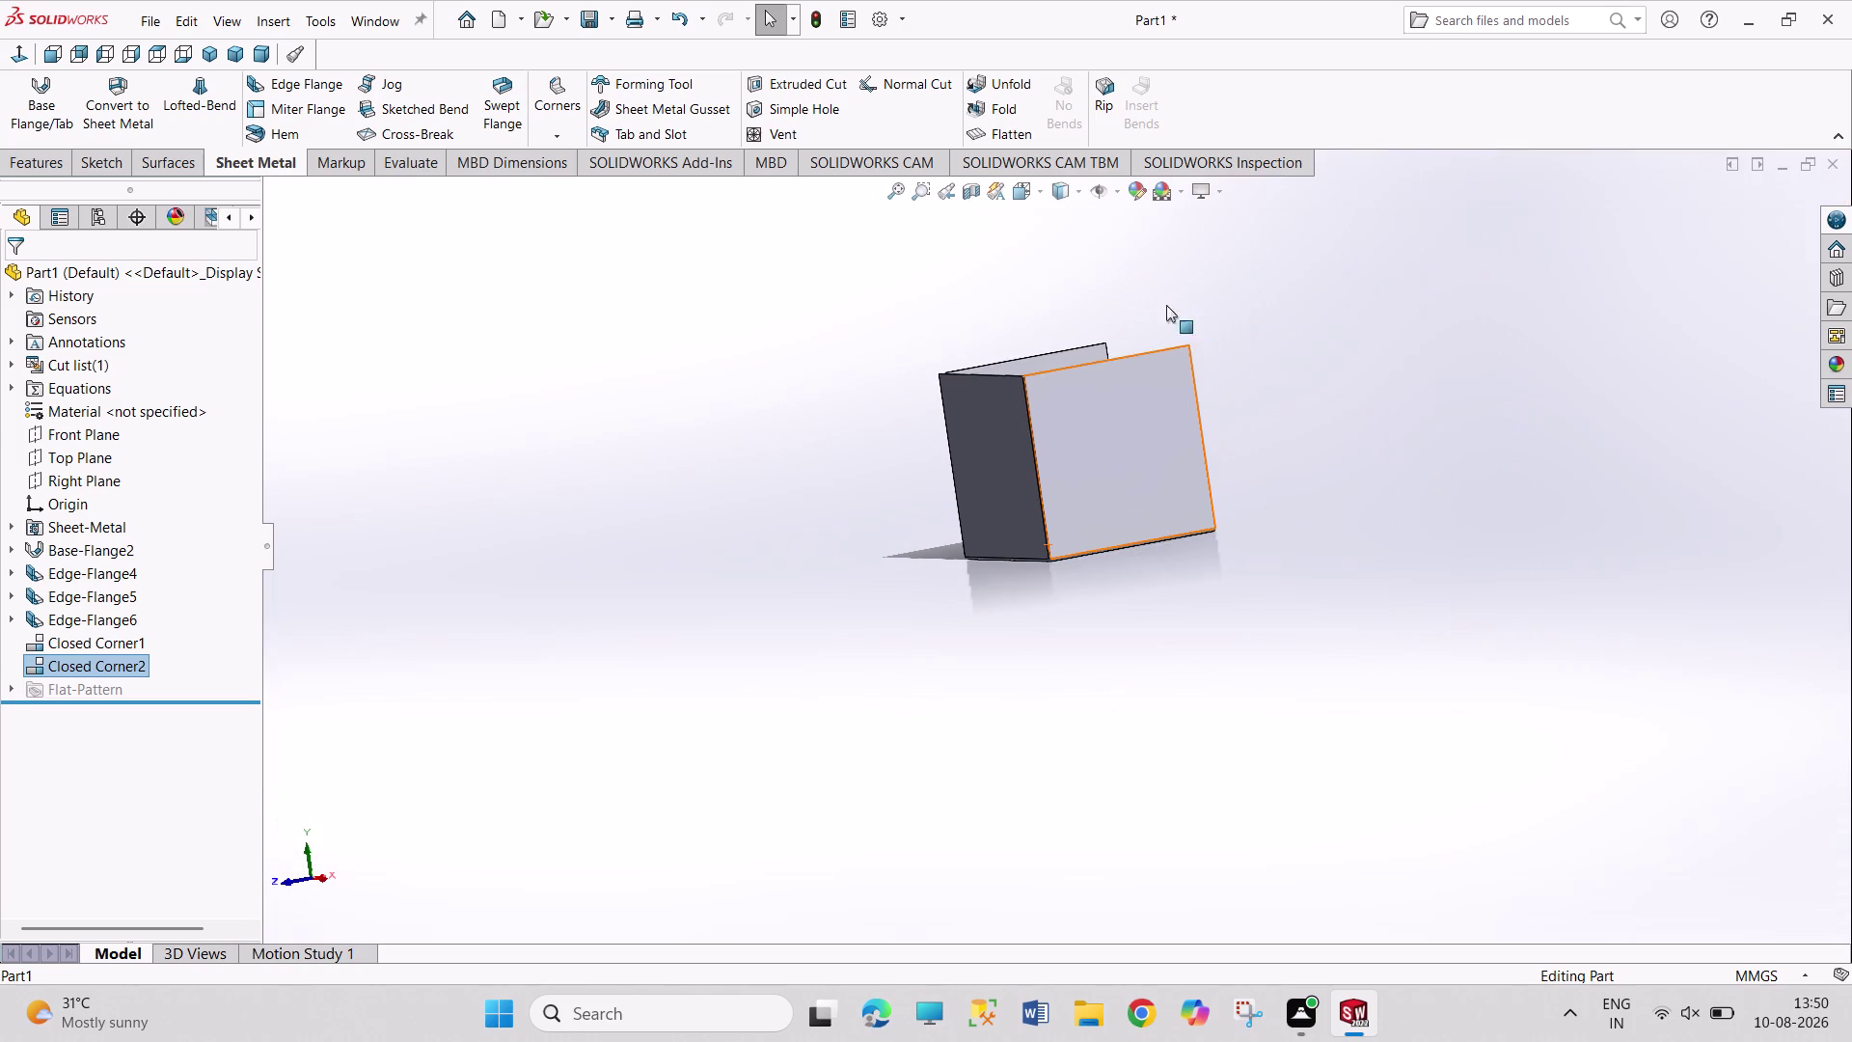
middle_drag(1096, 294, 1151, 558)
scroll(down, 3)
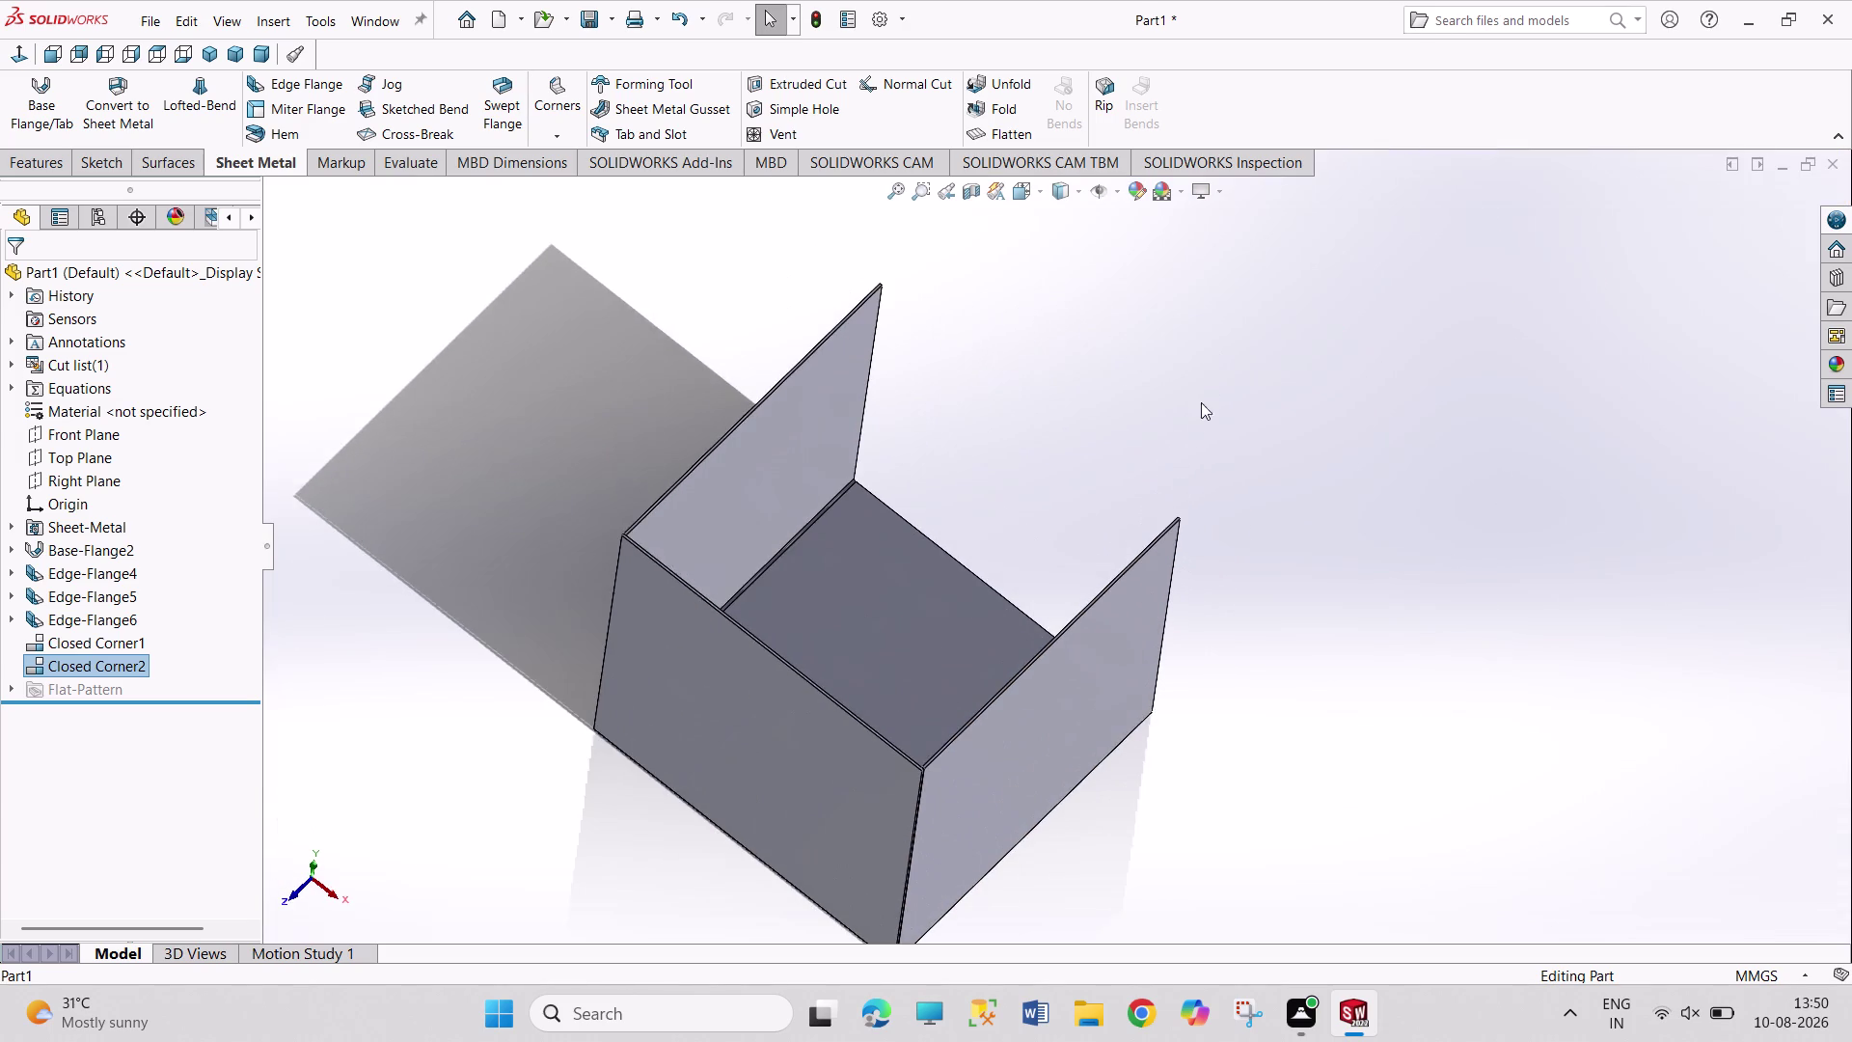
scroll(down, 3)
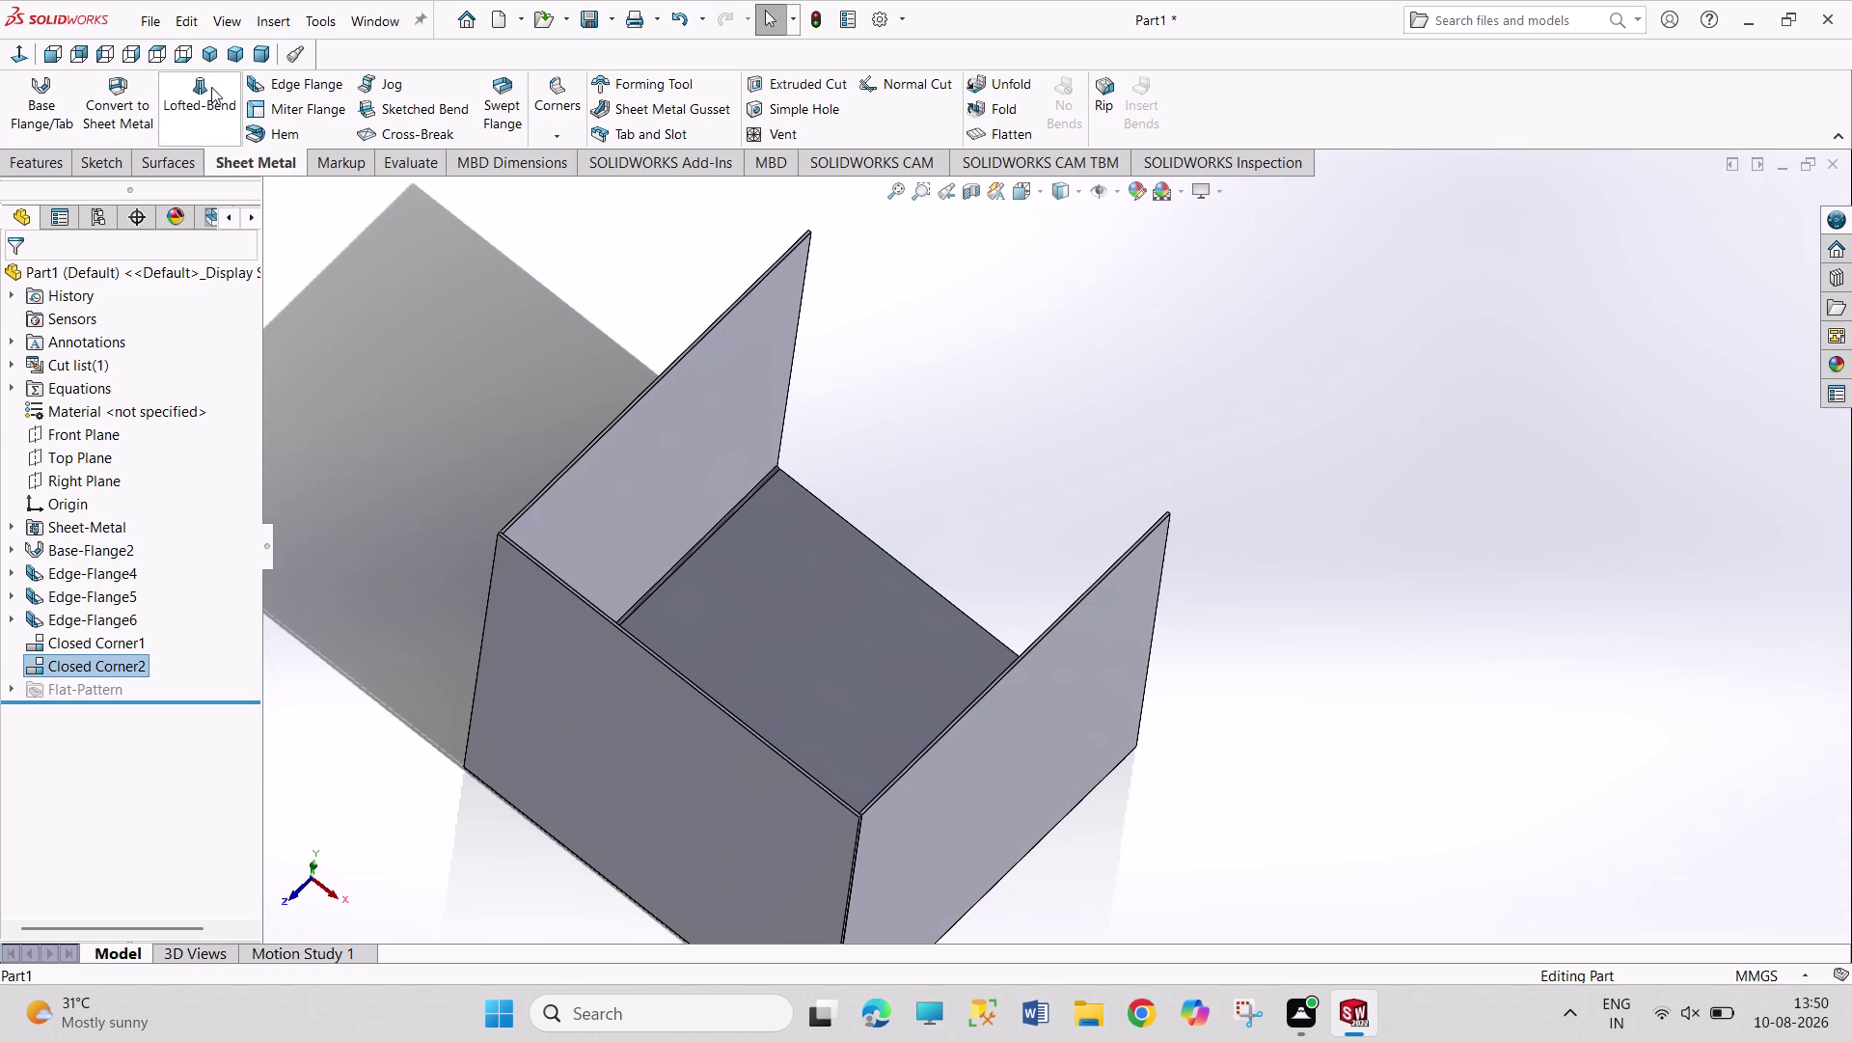
drag(314, 85, 325, 87)
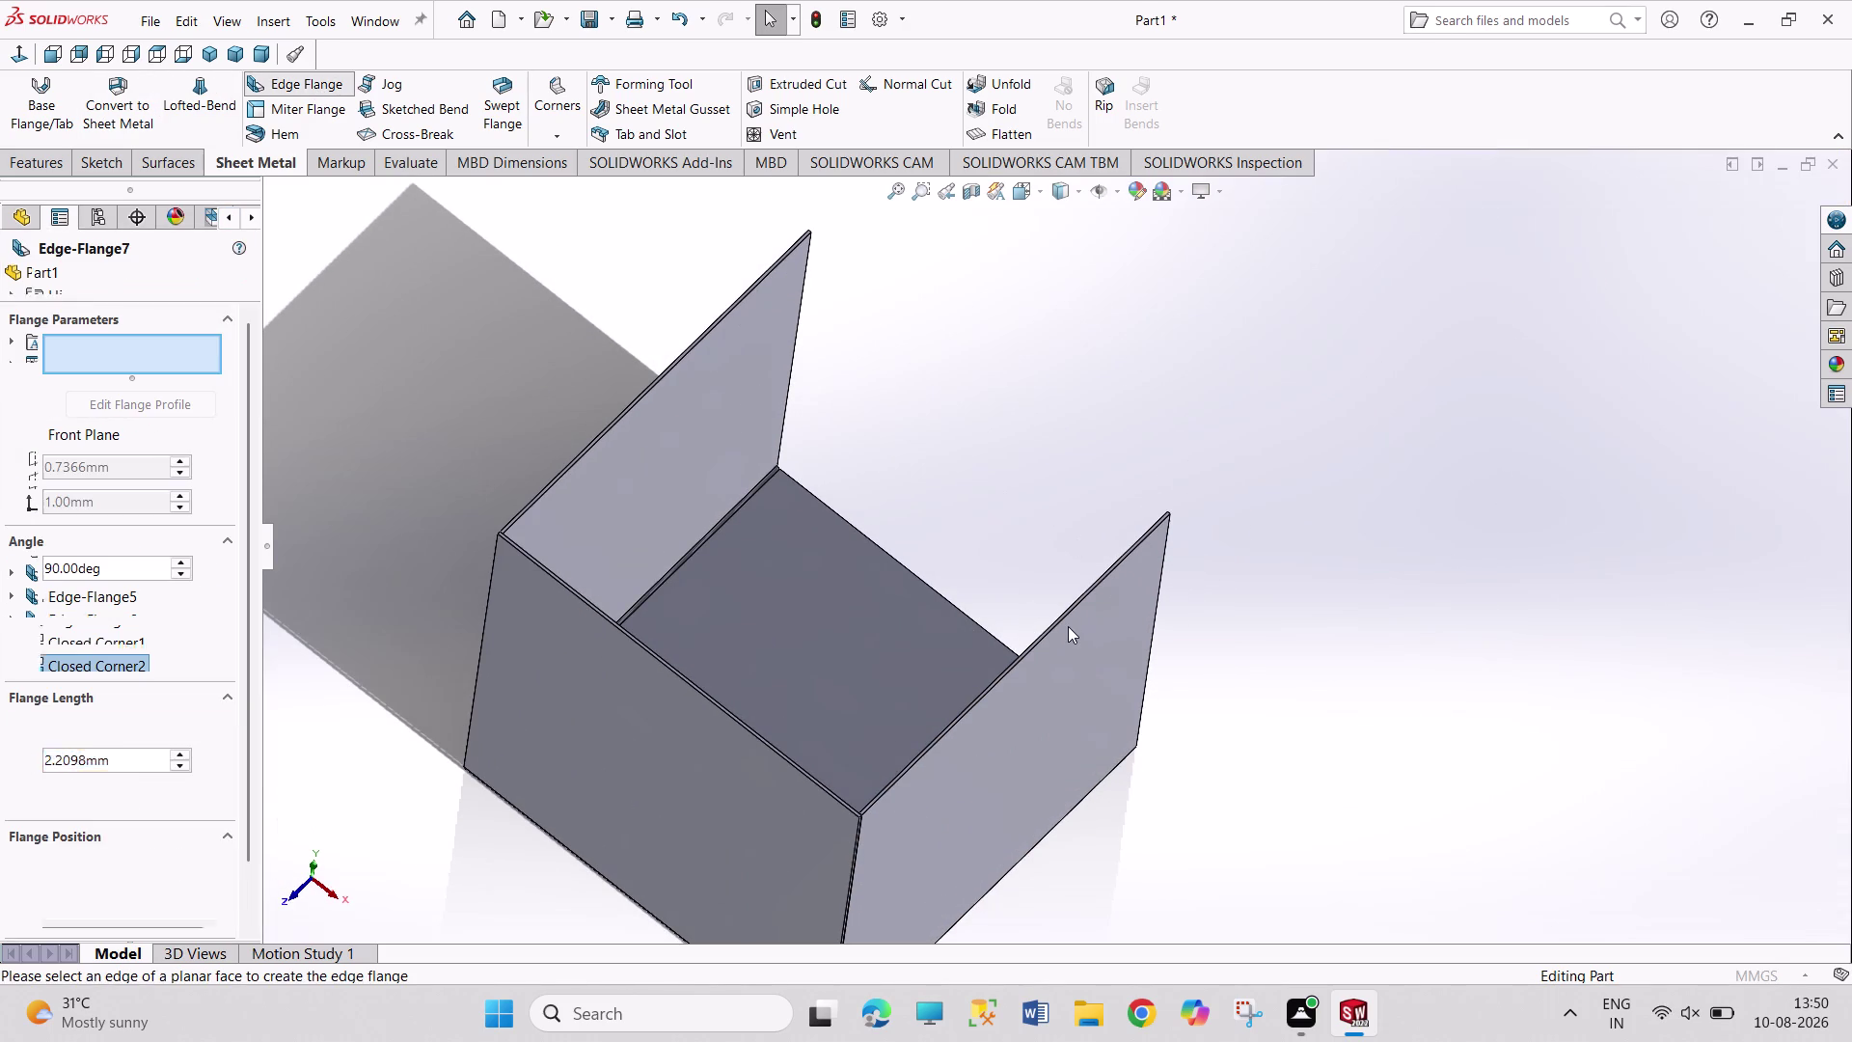
Add a 50 mm edge flange on the right wall's top edge.
click(1054, 621)
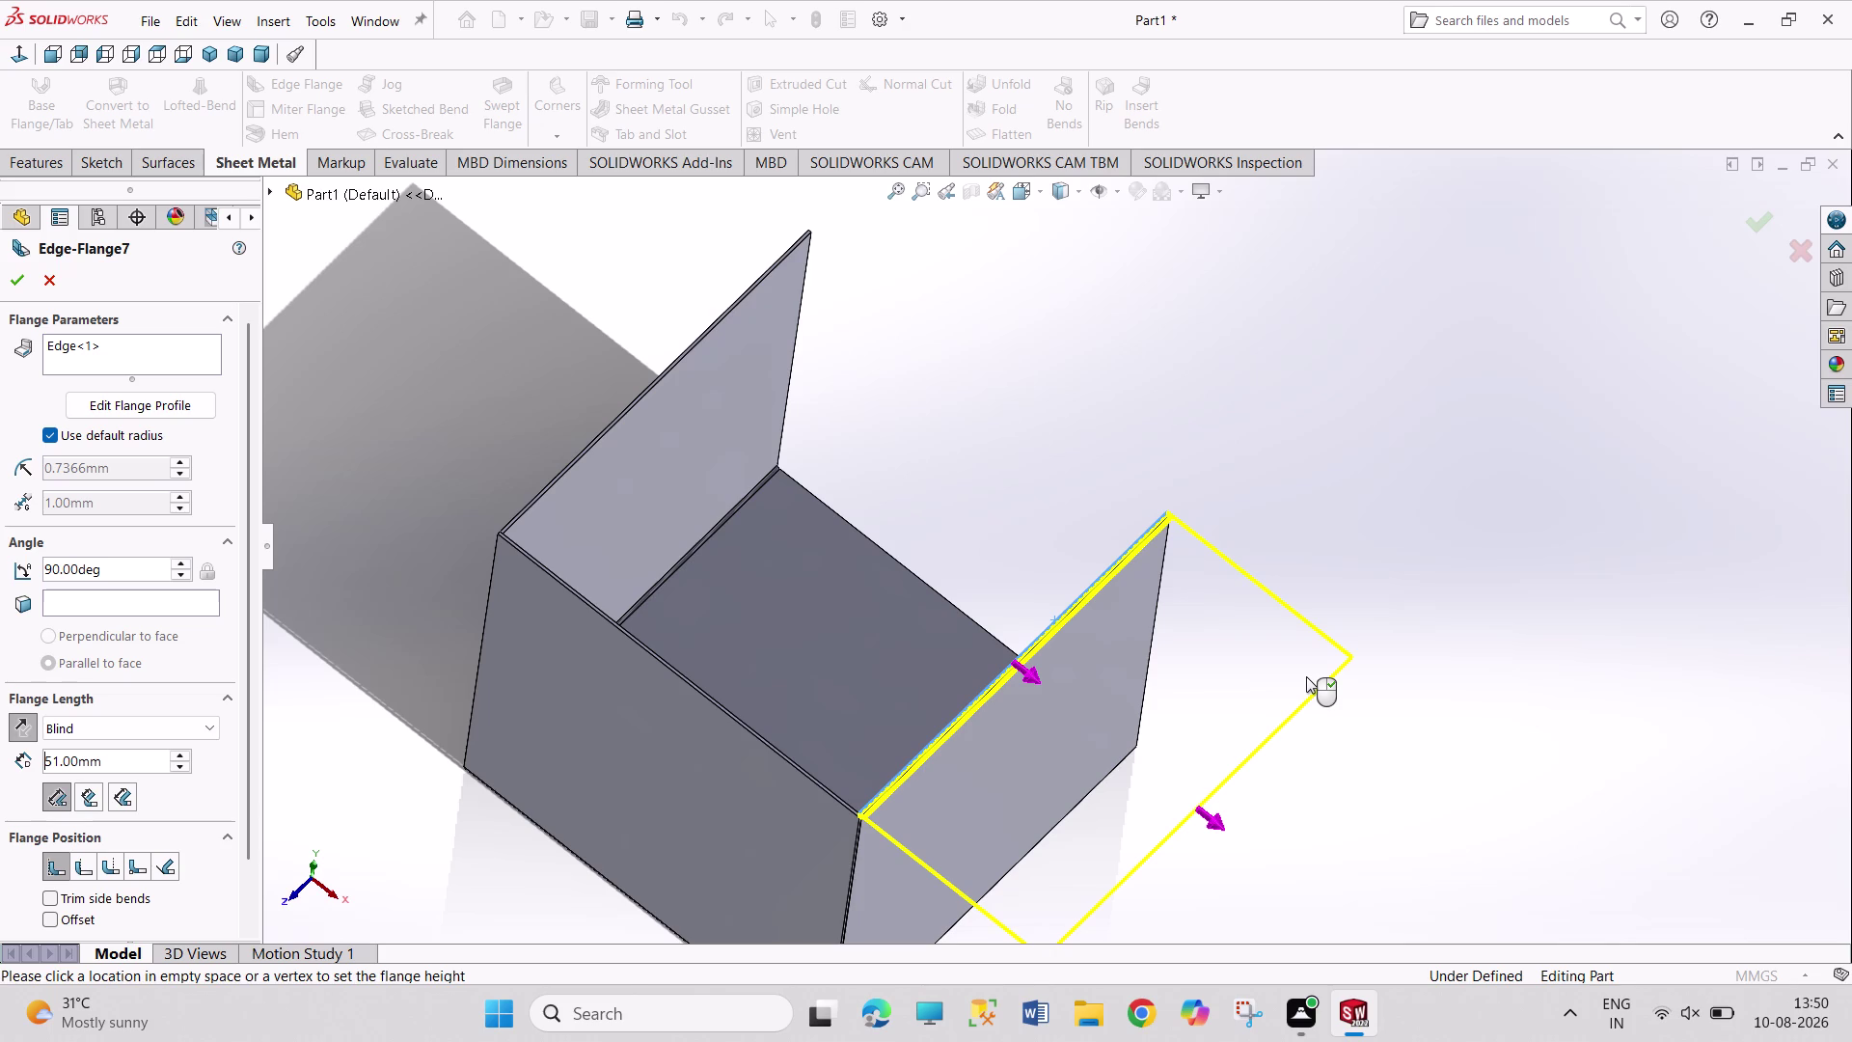
text(50)
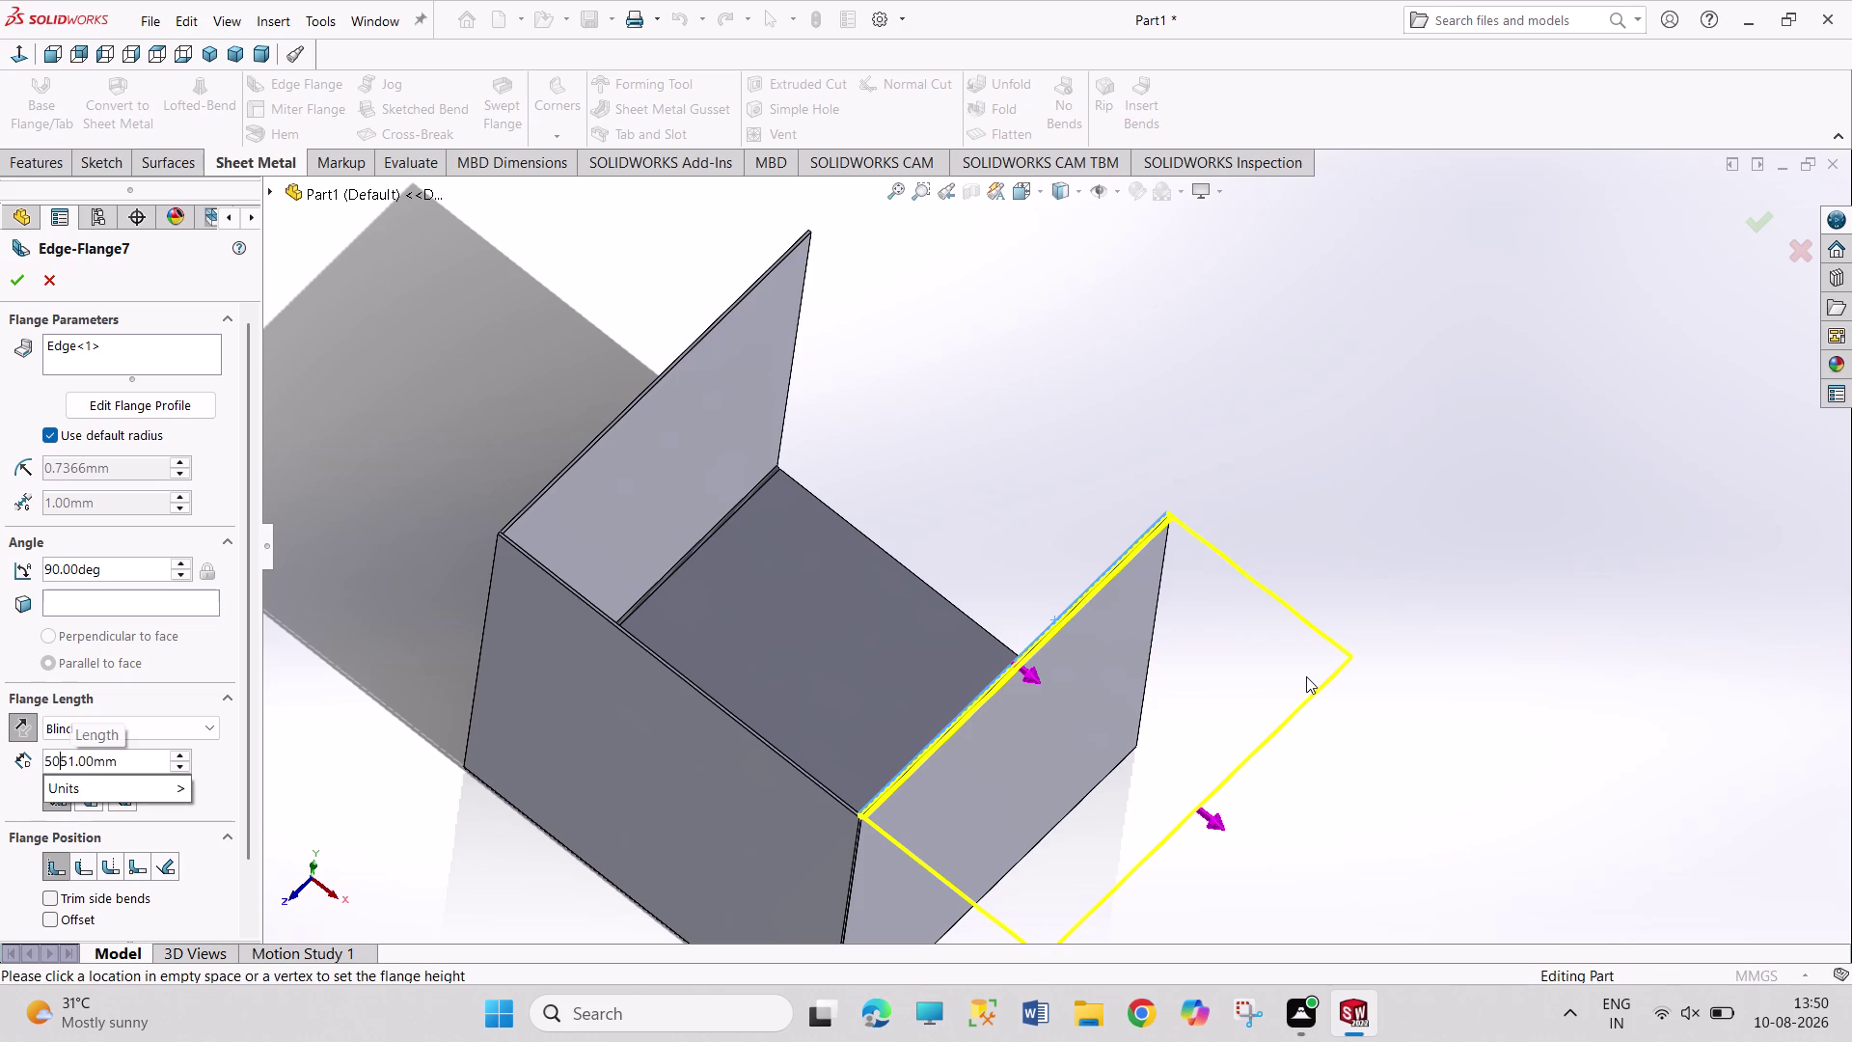
key(Right)
key(Right)
key(BackSpace)
key(BackSpace)
key(Return)
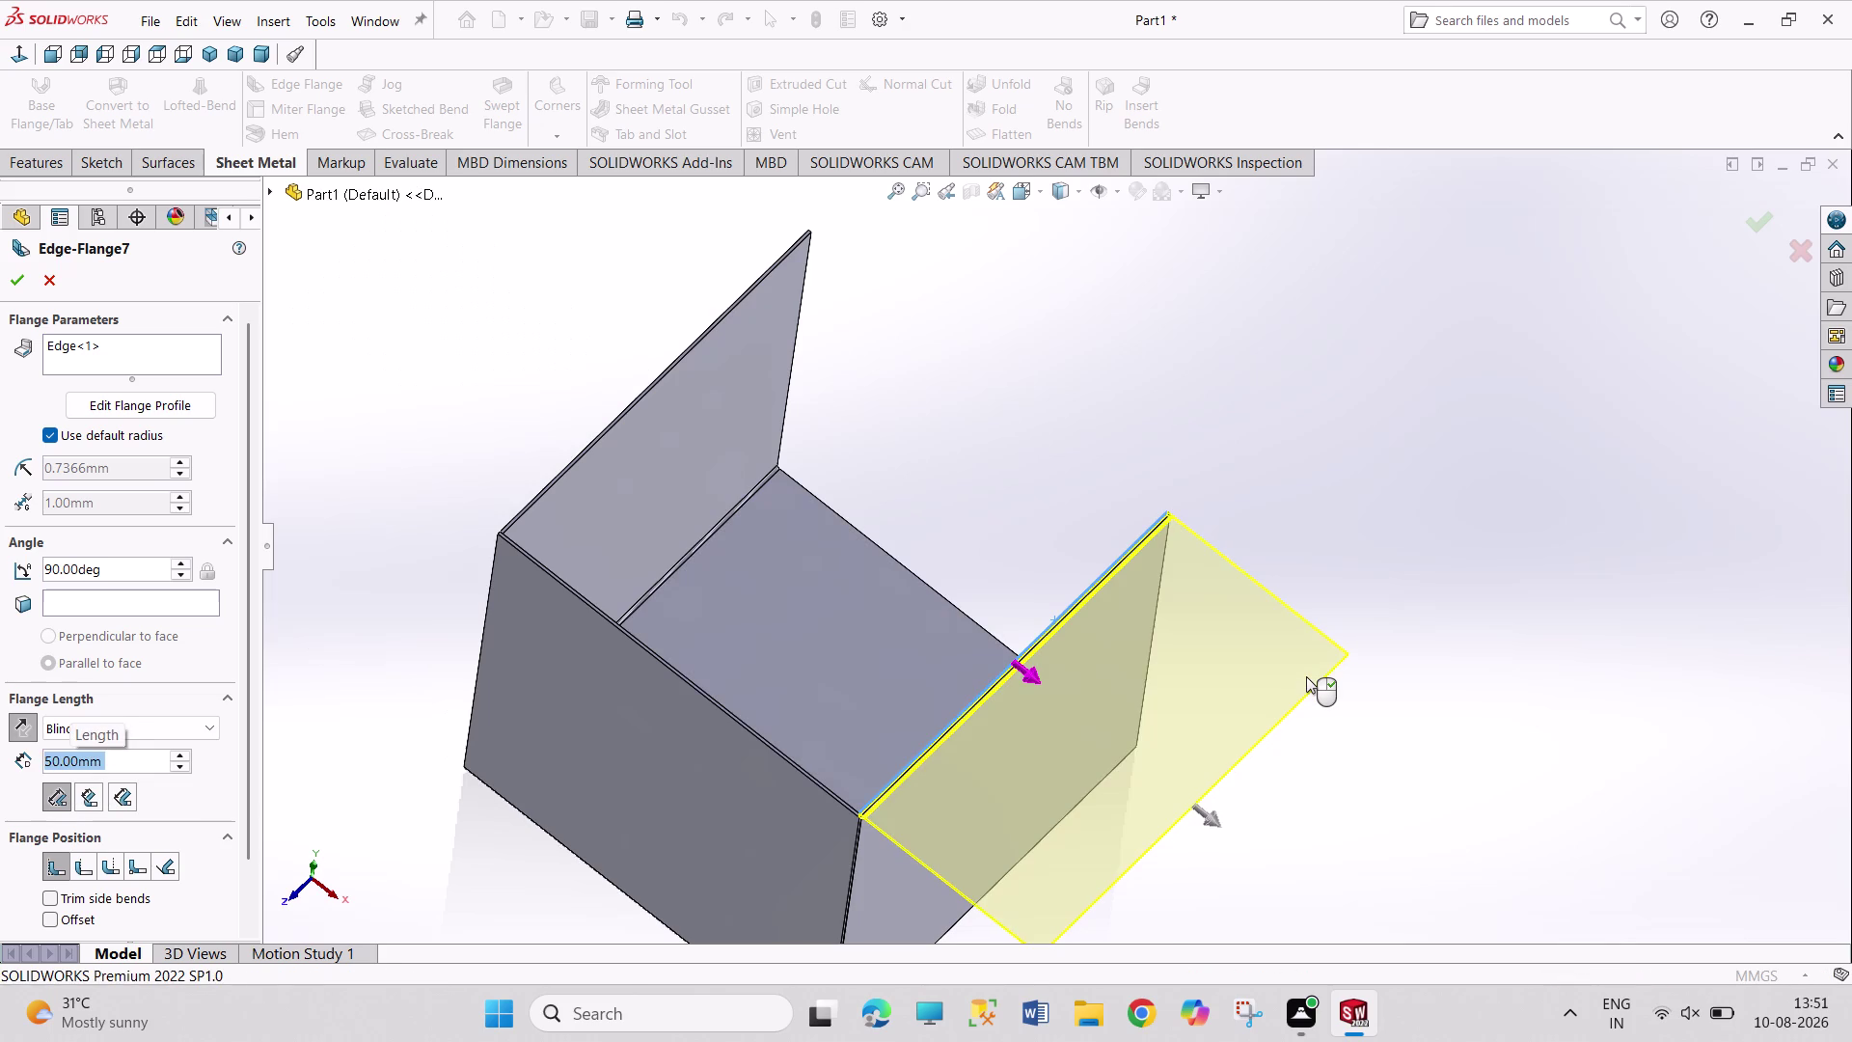
click(7, 276)
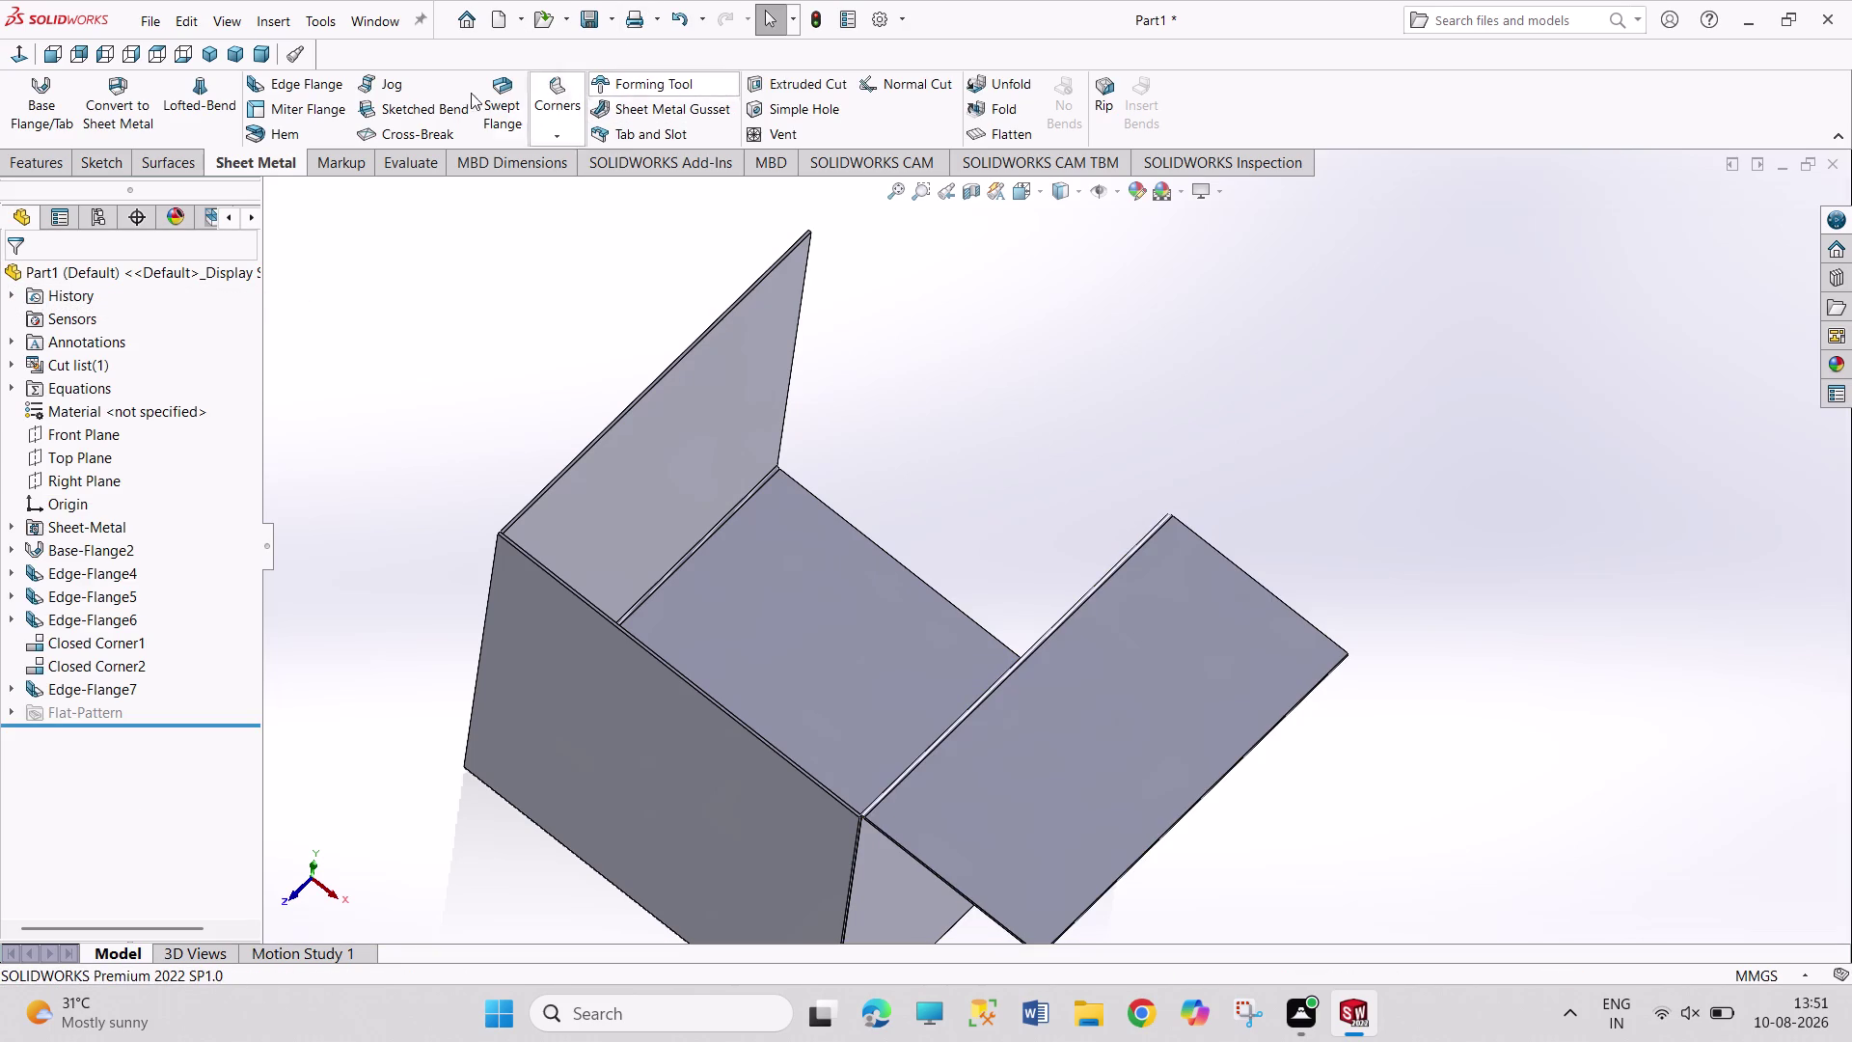
click(290, 83)
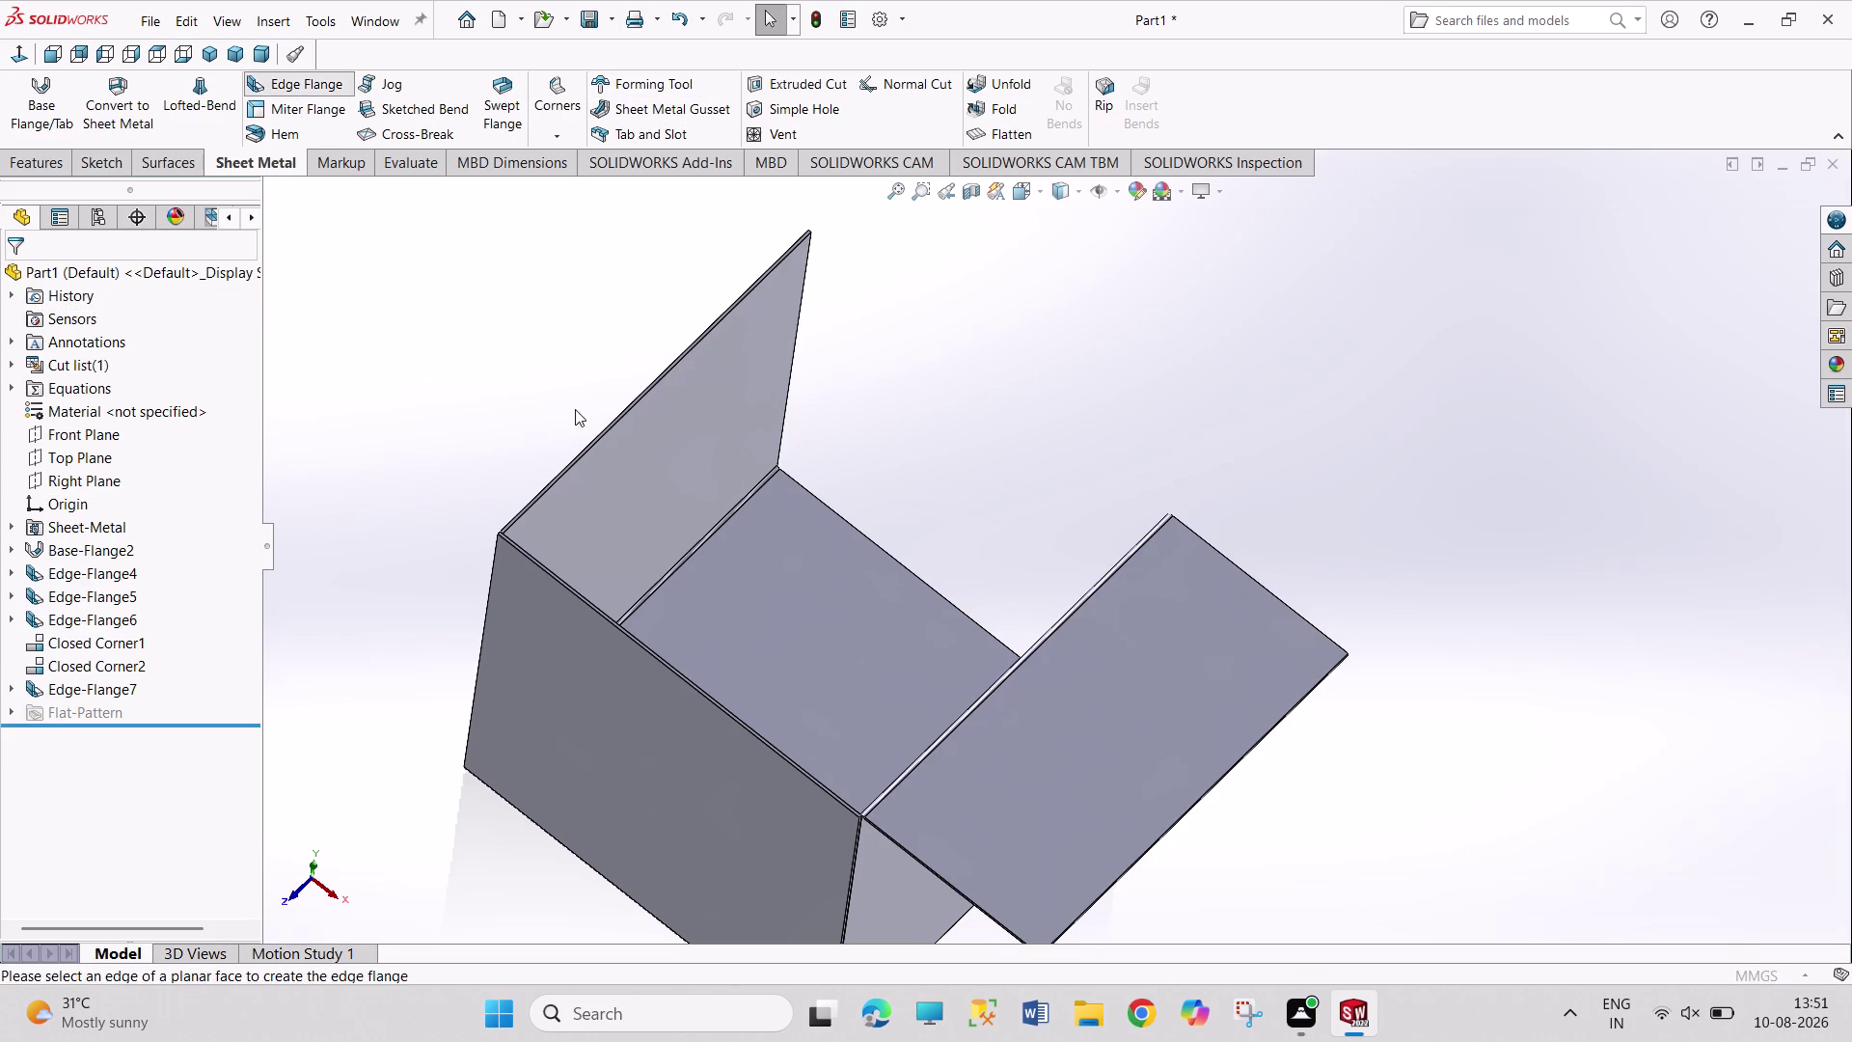
Add a matching 50 mm edge flange on the left wall's top edge.
click(597, 445)
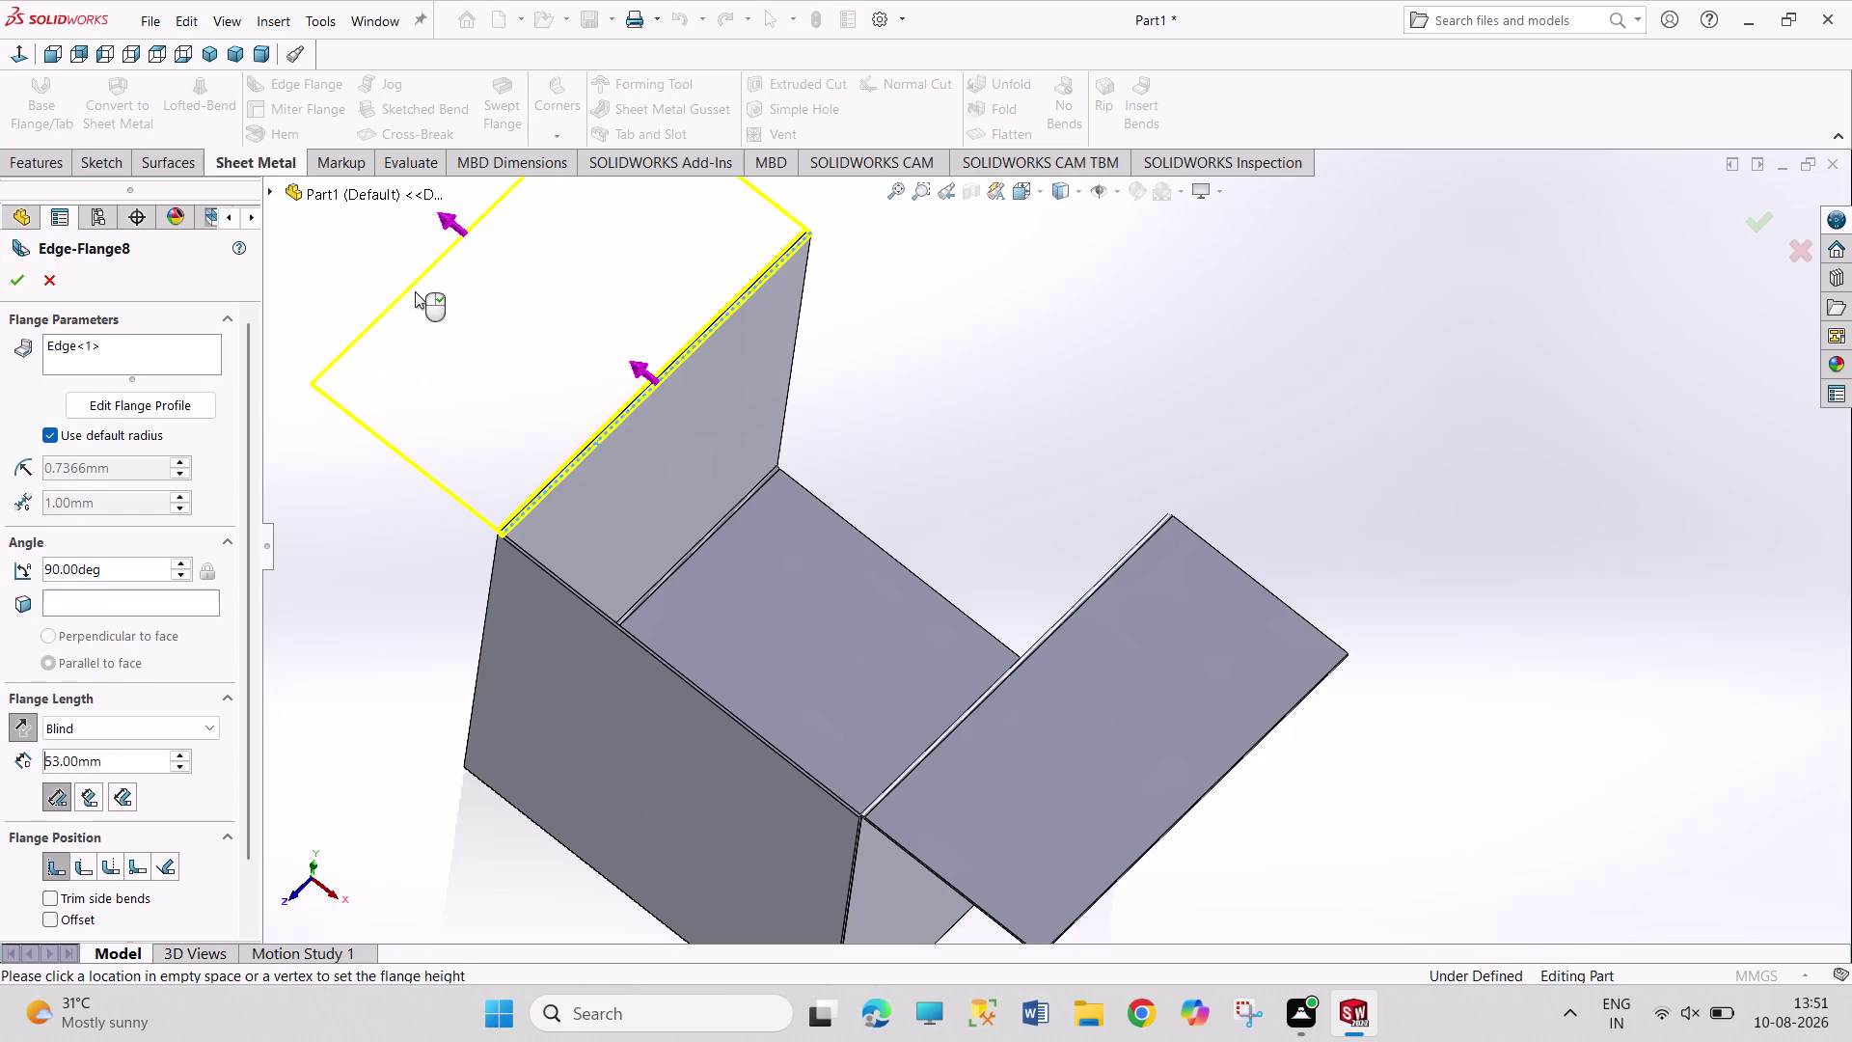
text(50)
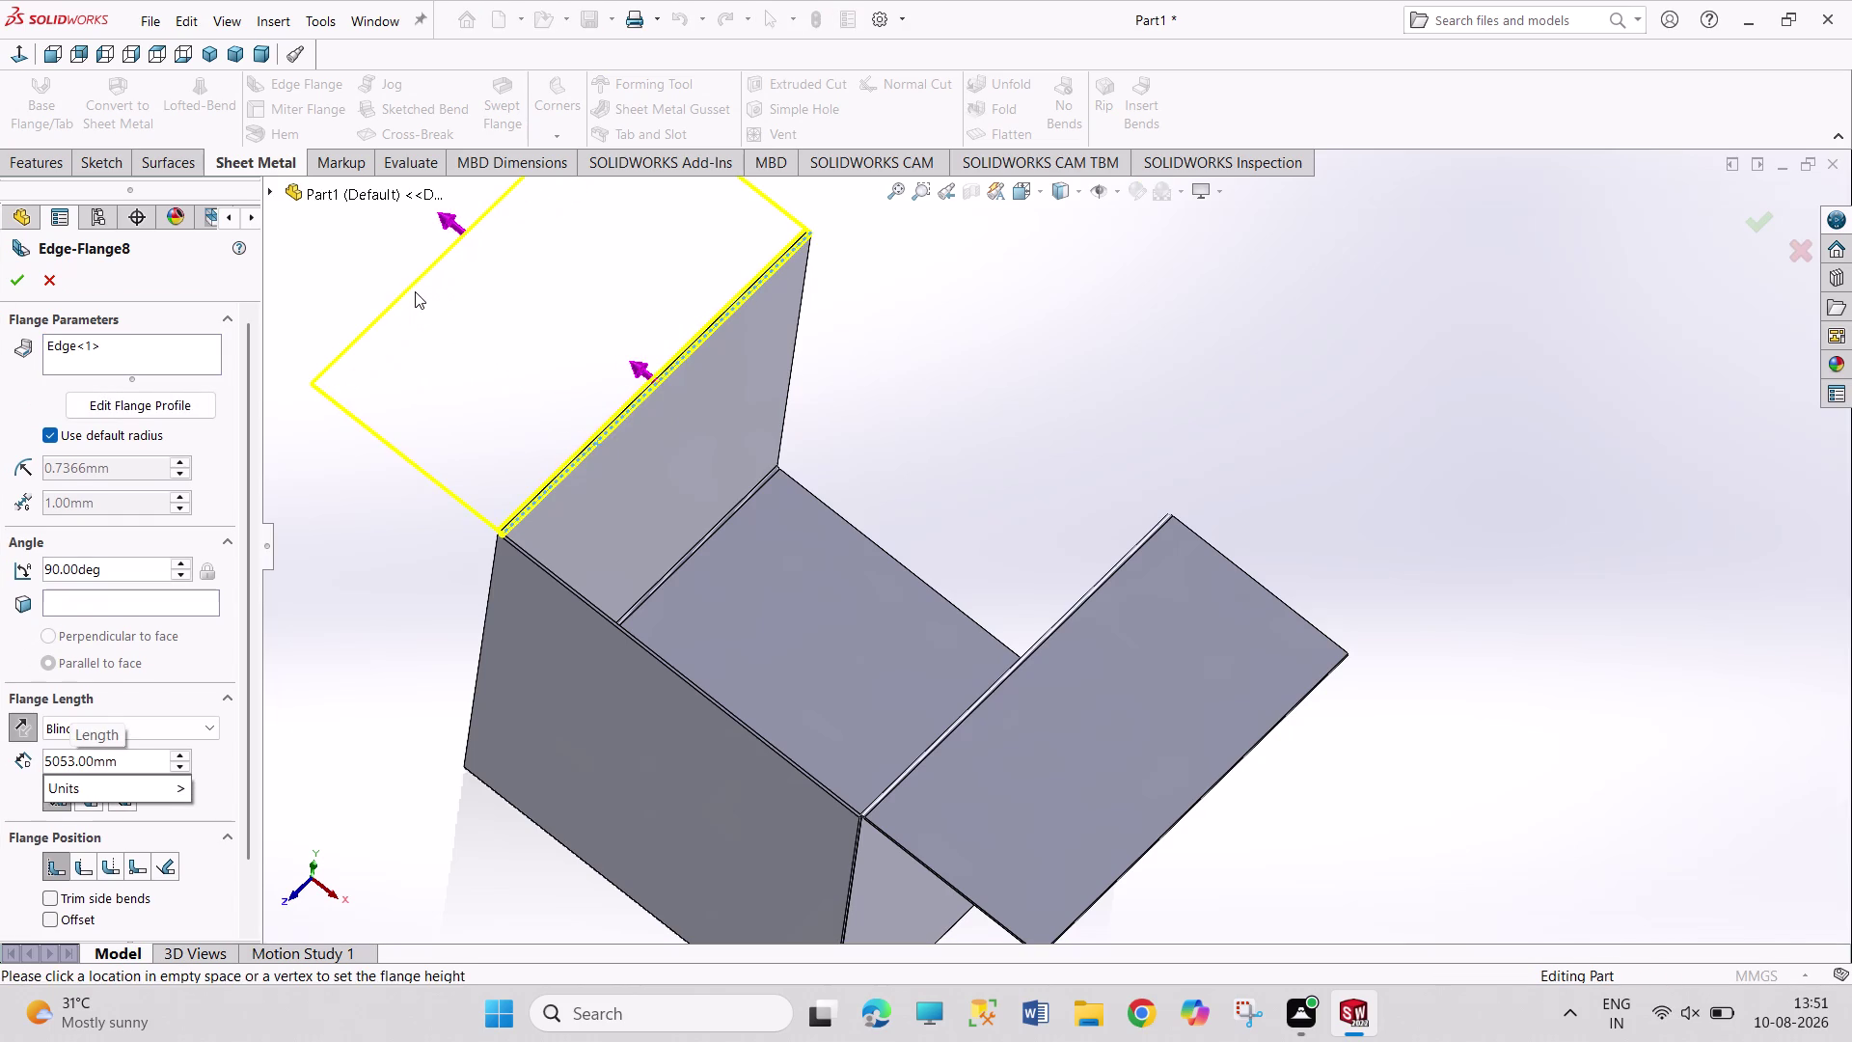
key(Right)
key(Right)
key(BackSpace)
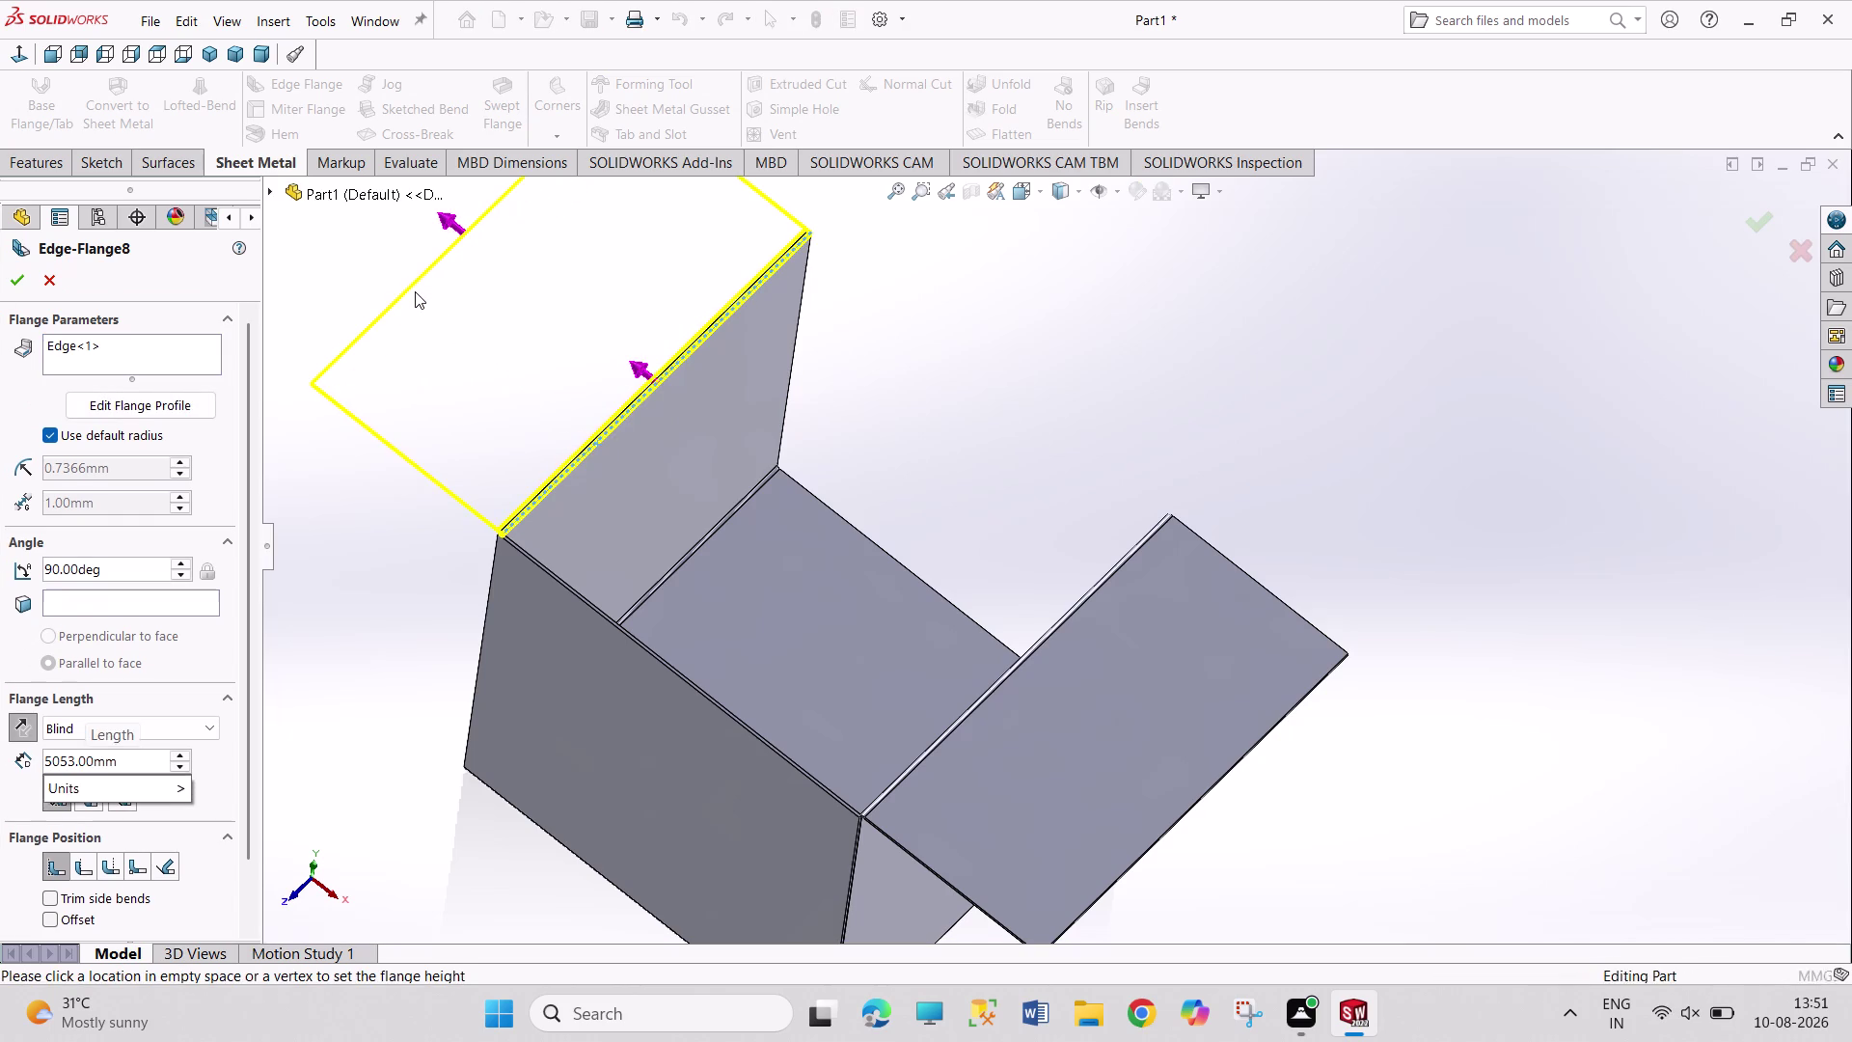
key(BackSpace)
key(Return)
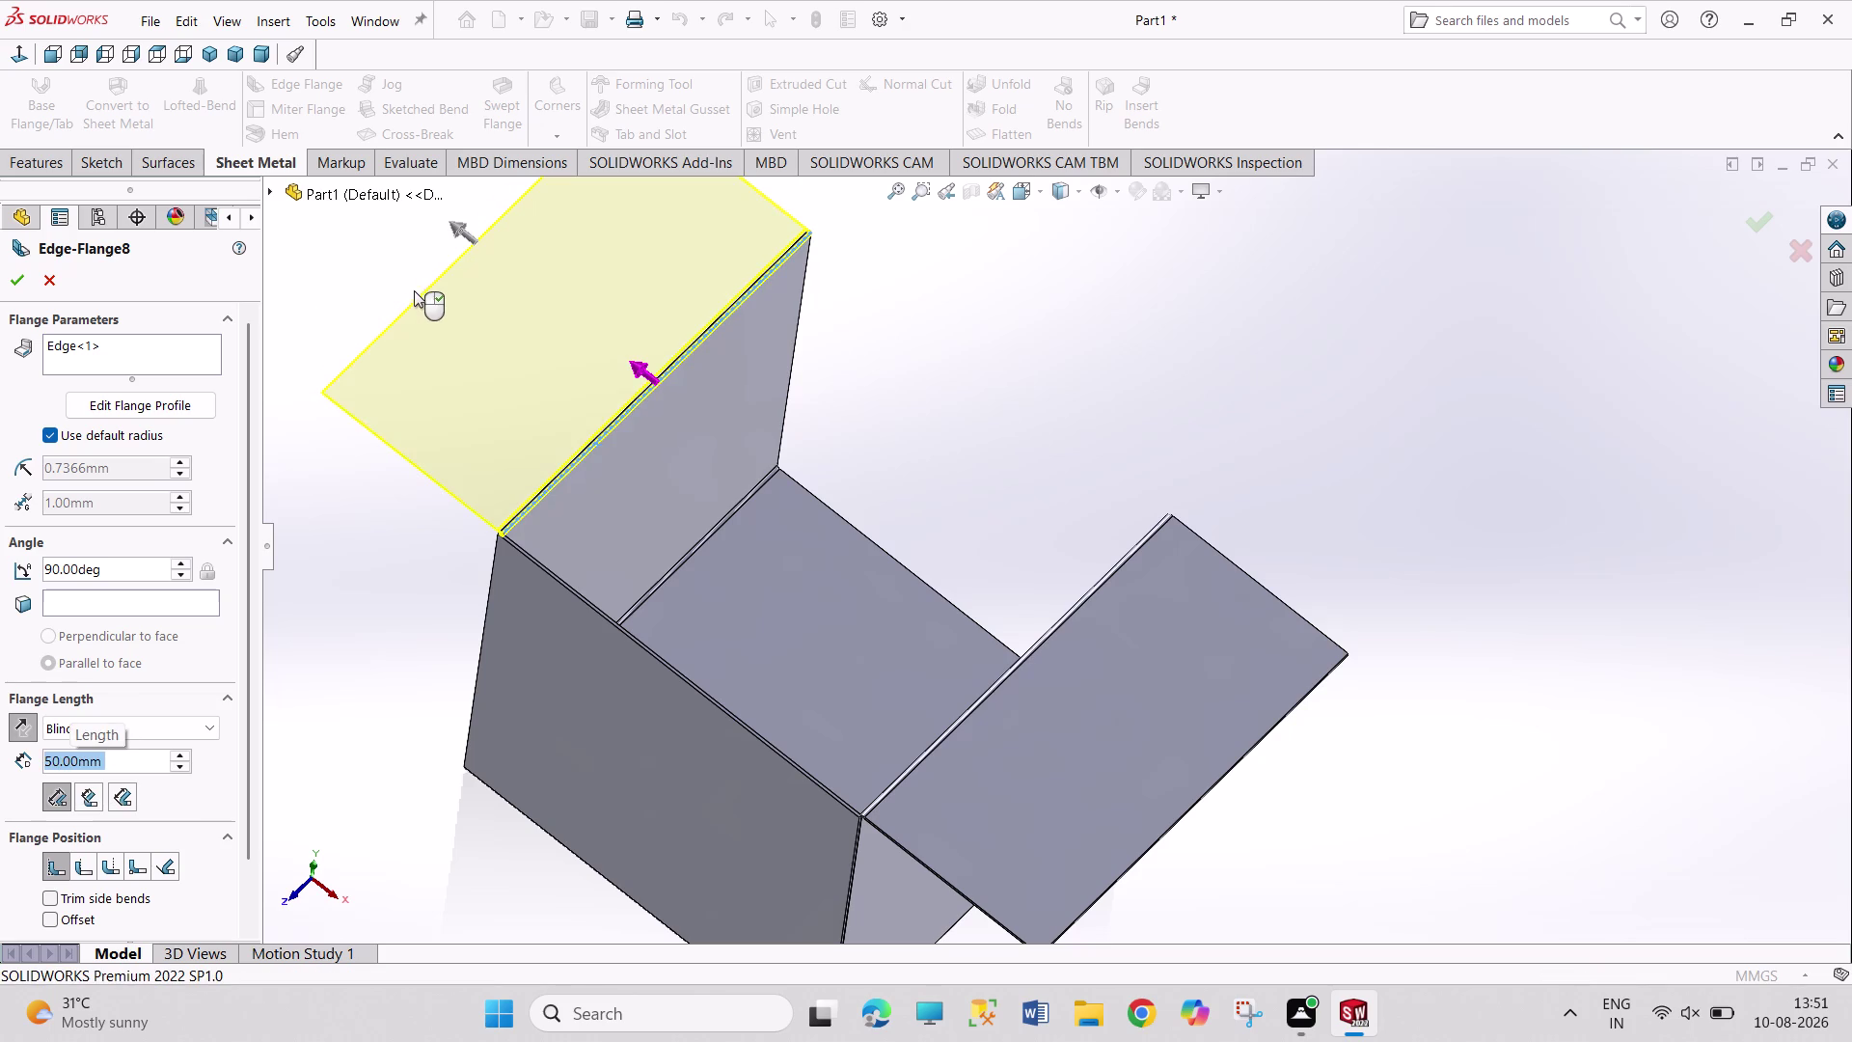
click(8, 277)
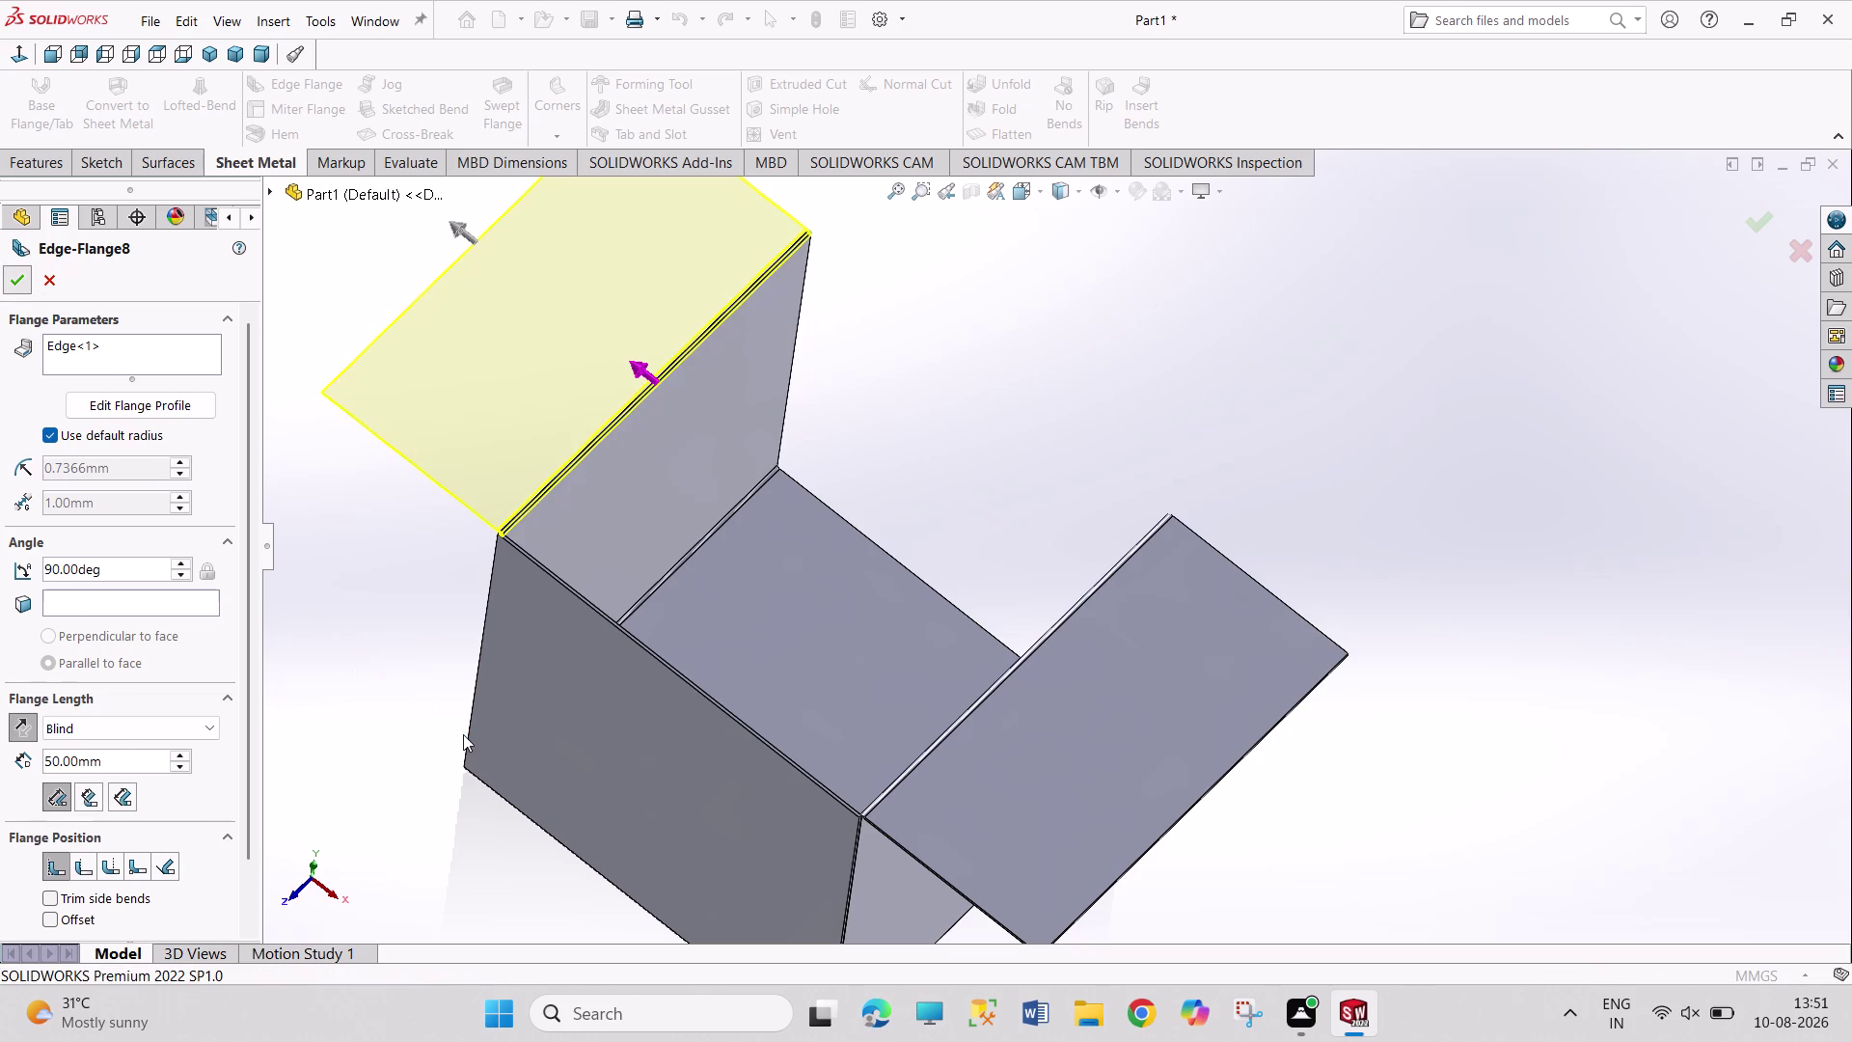
scroll(up, 3)
scroll(down, 3)
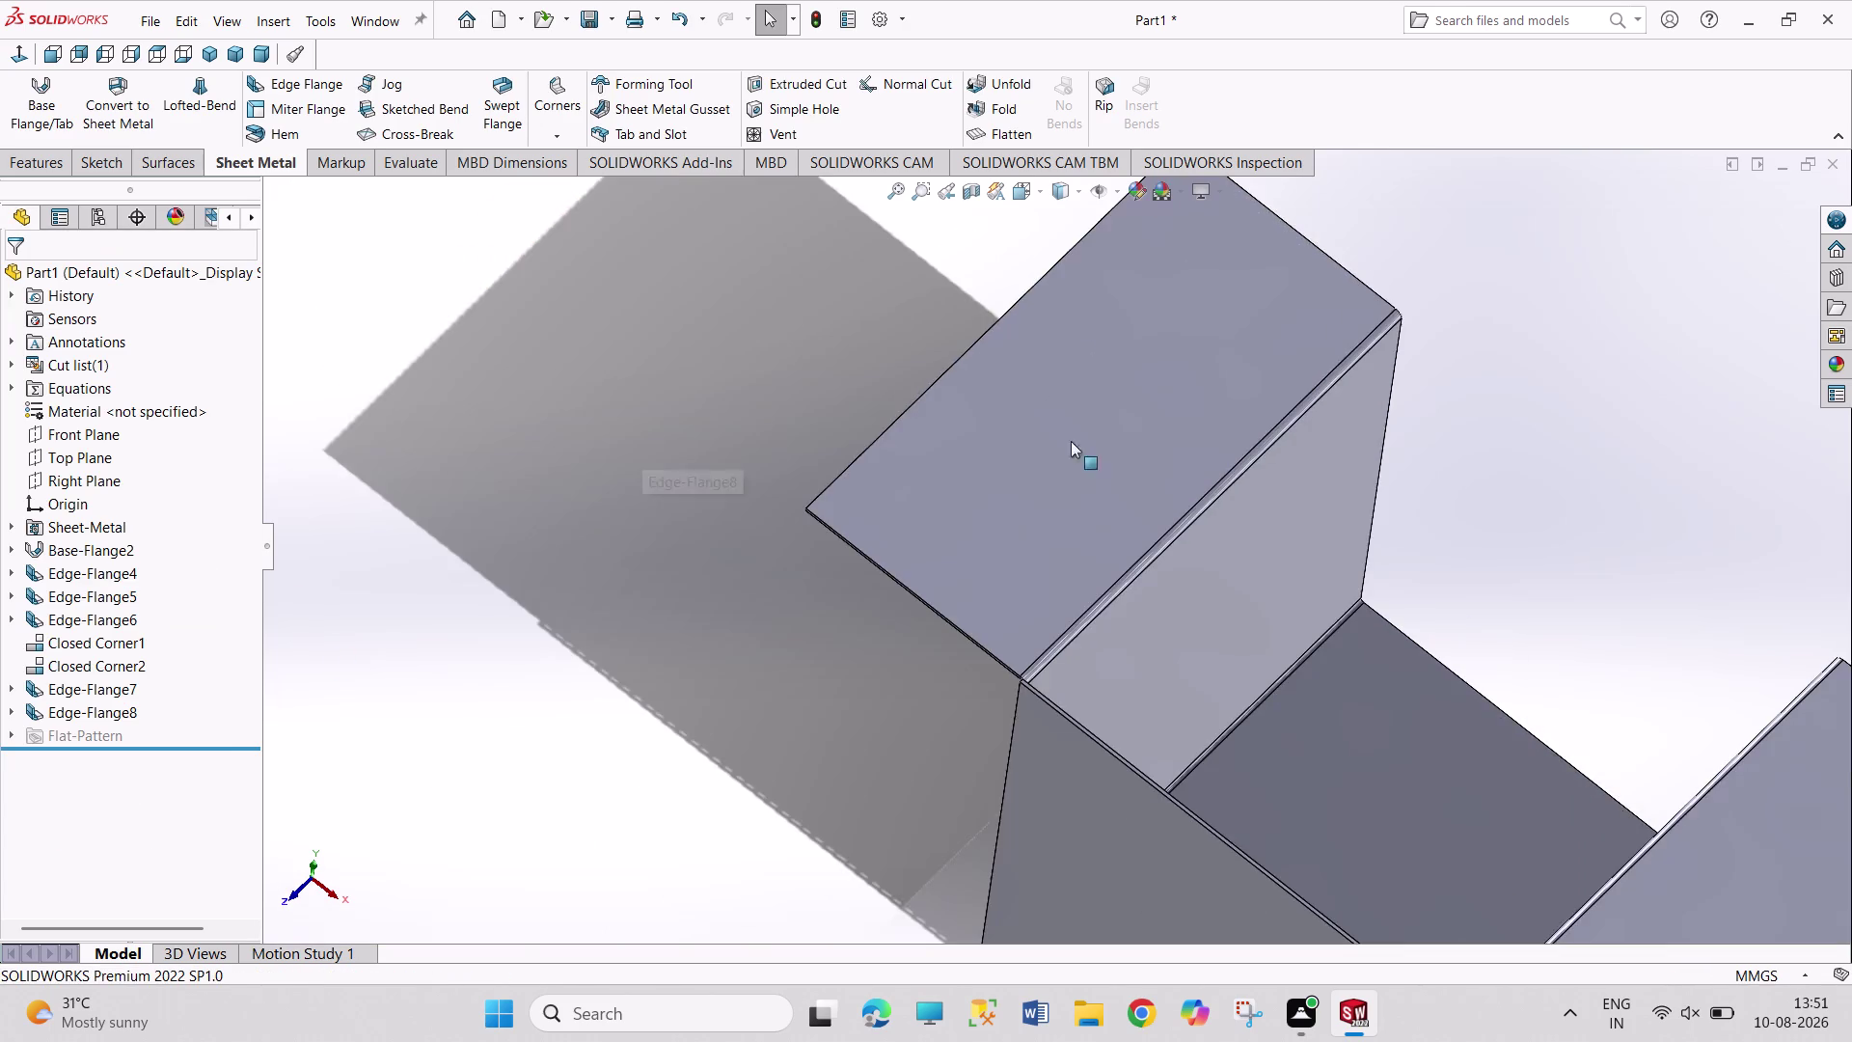
Open a new sketch on the Edge-Flange7 face, viewed Normal To.
scroll(down, 3)
scroll(down, 3)
scroll(up, 3)
scroll(up, 3)
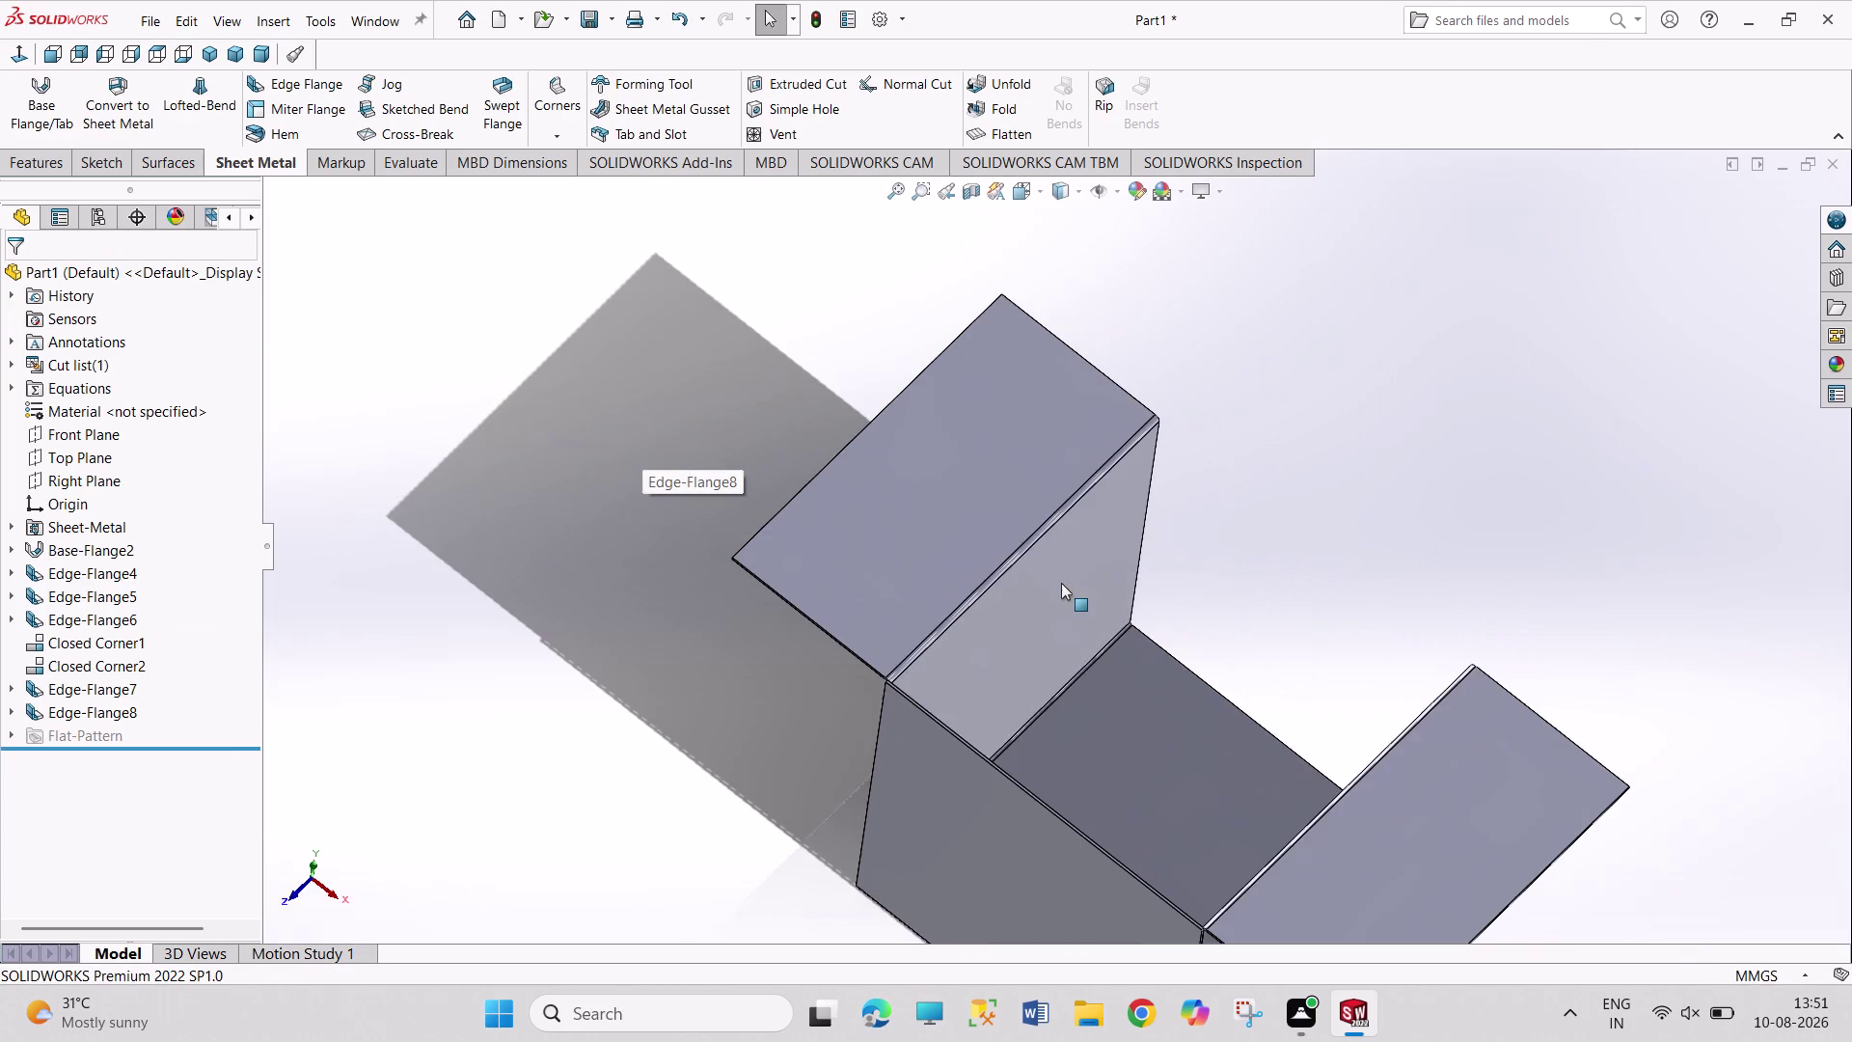
scroll(up, 3)
scroll(down, 3)
scroll(down, 3)
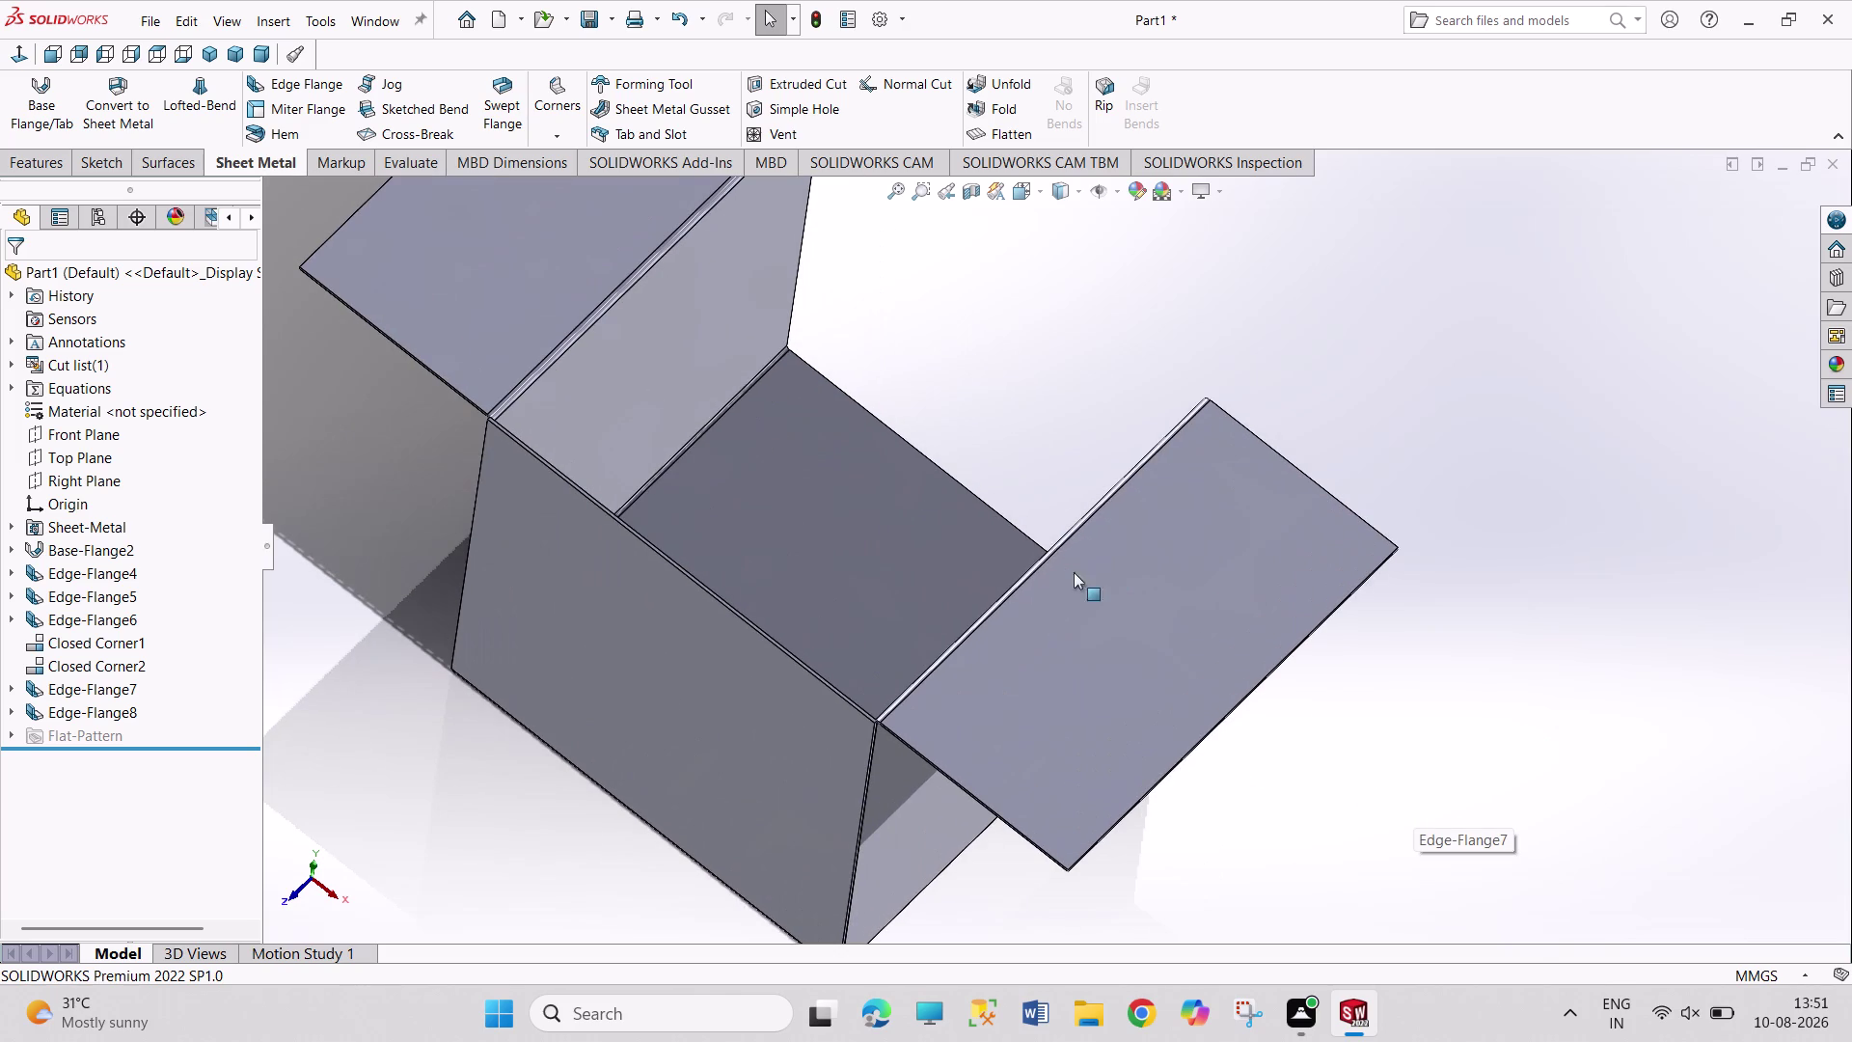
click(1154, 636)
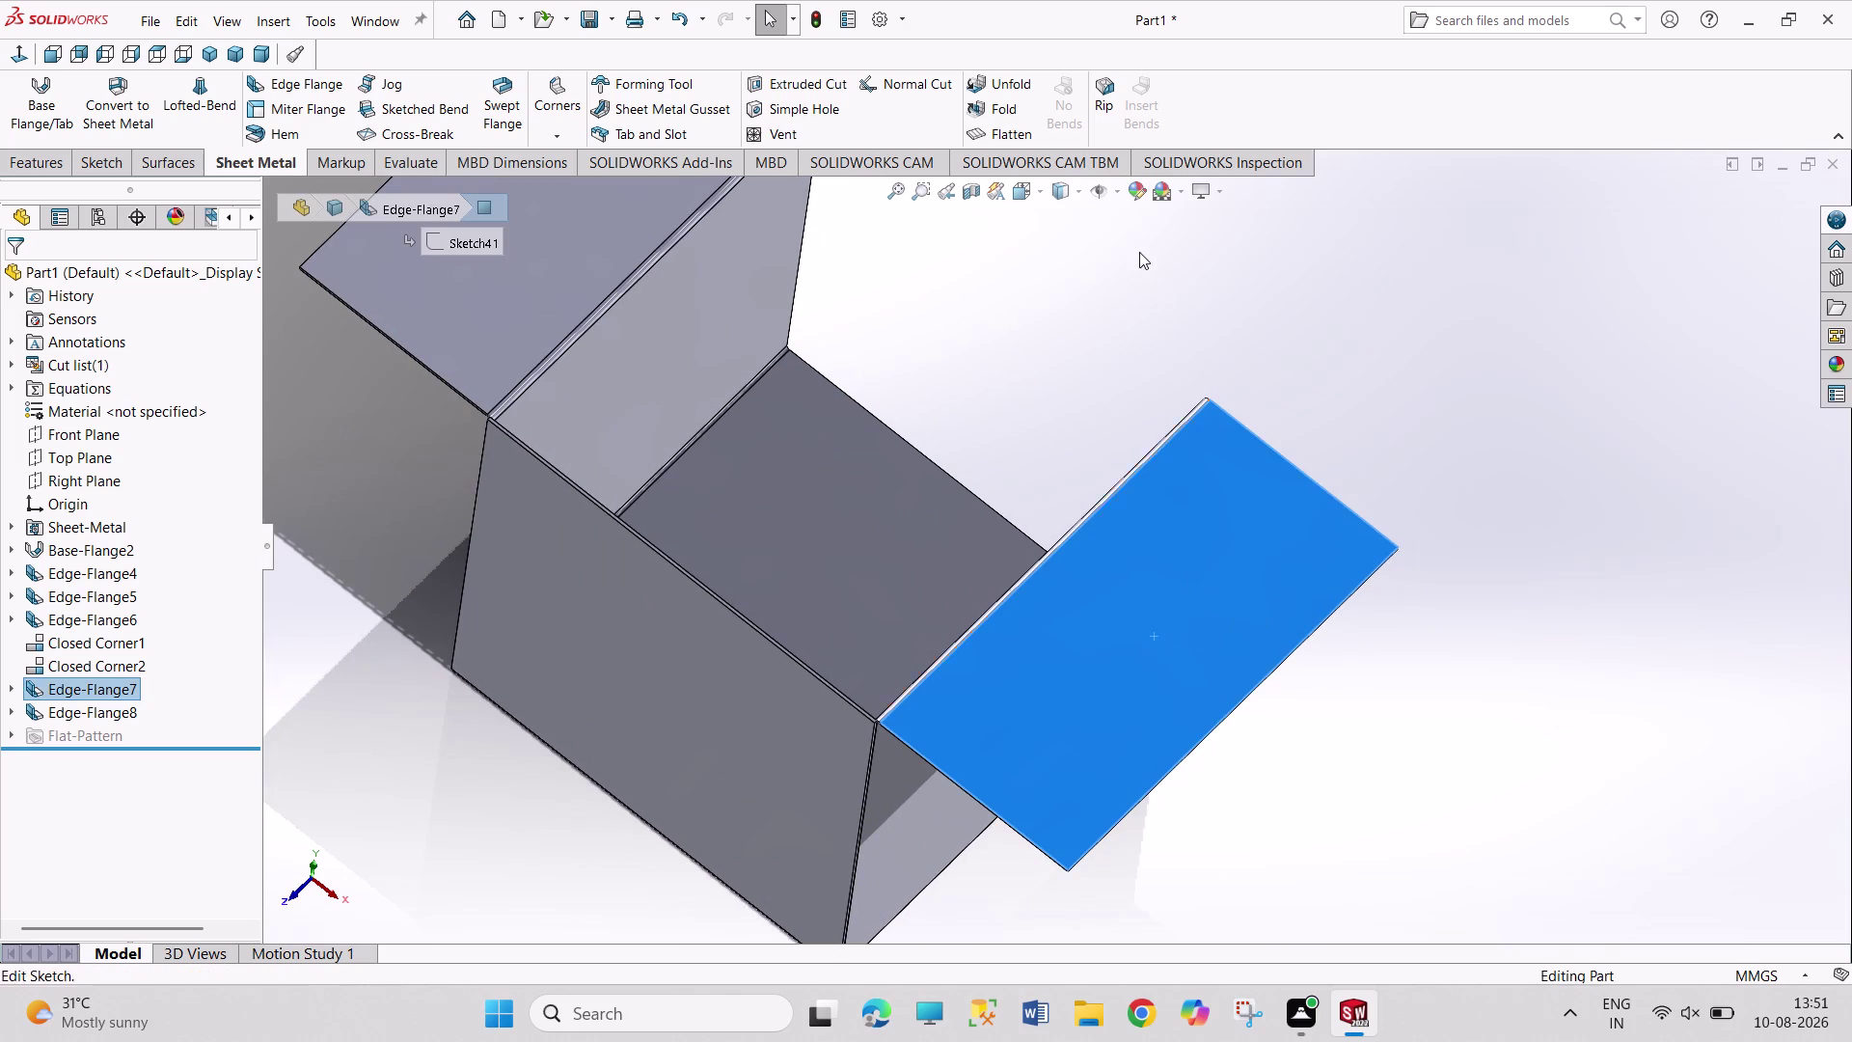
click(824, 87)
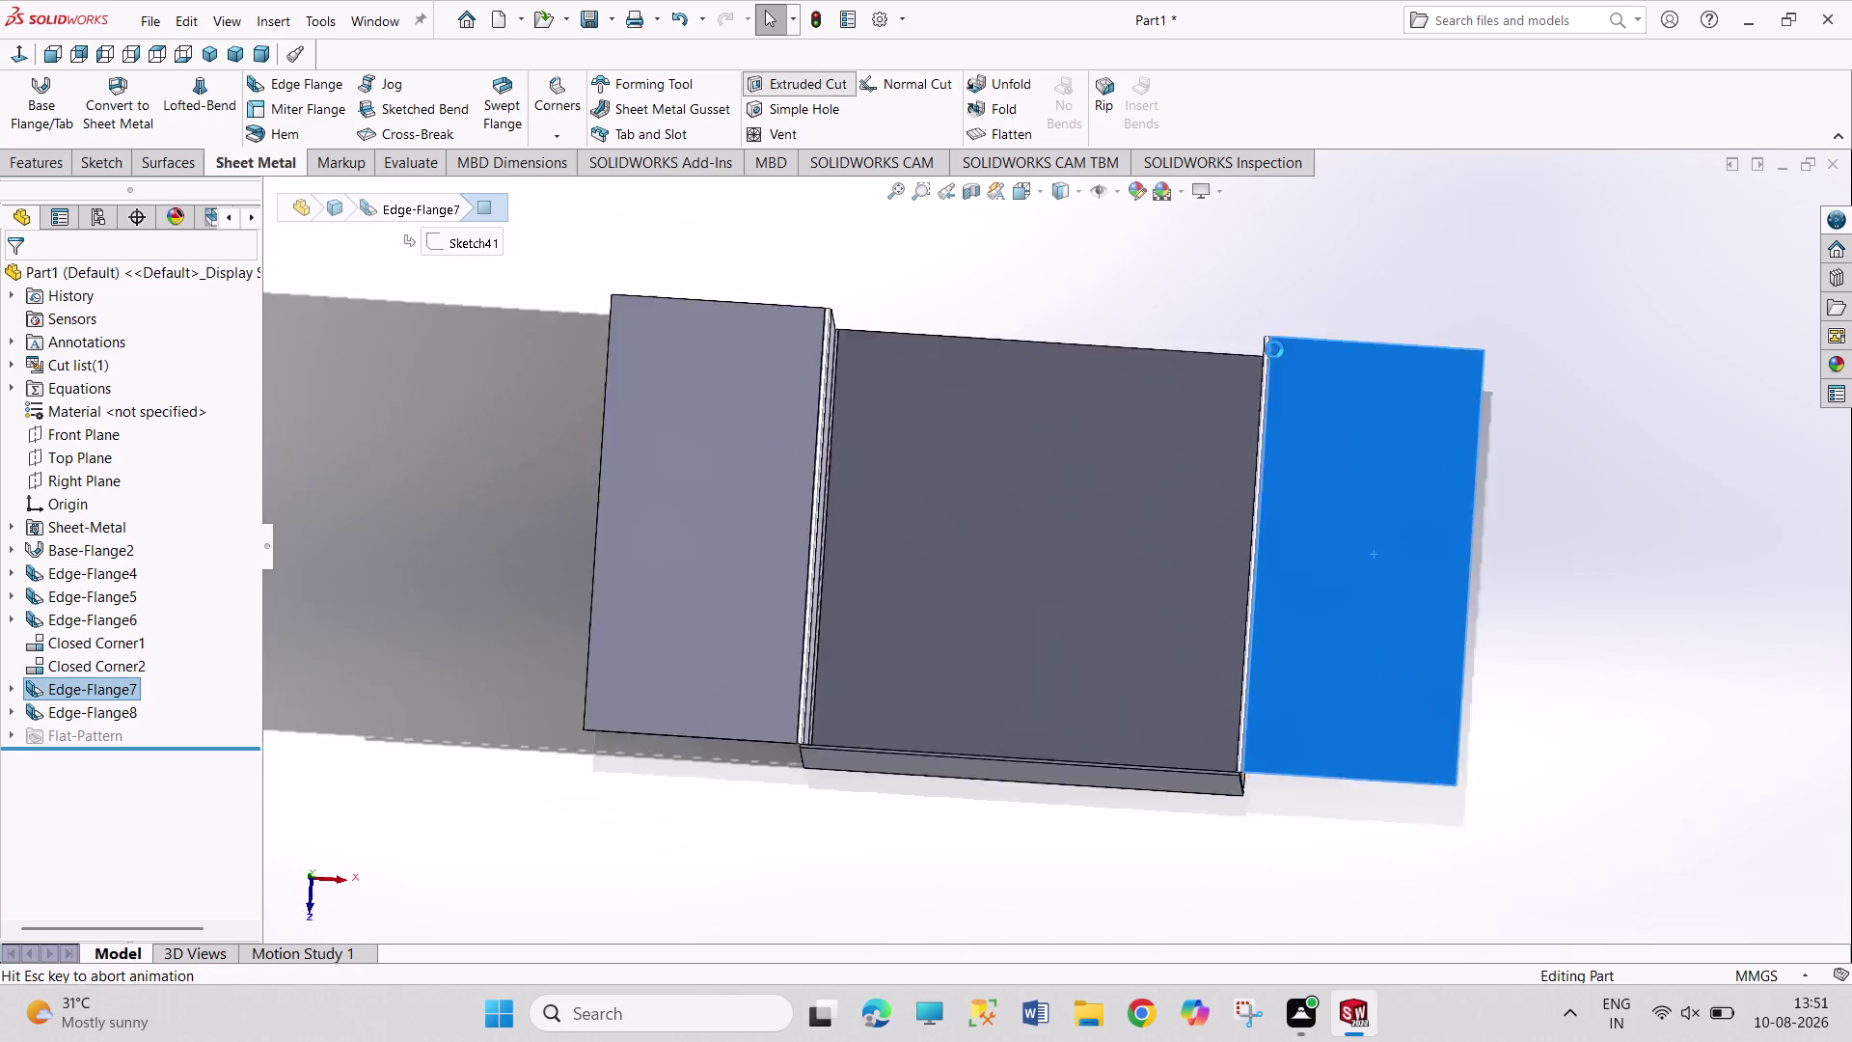
click(1401, 519)
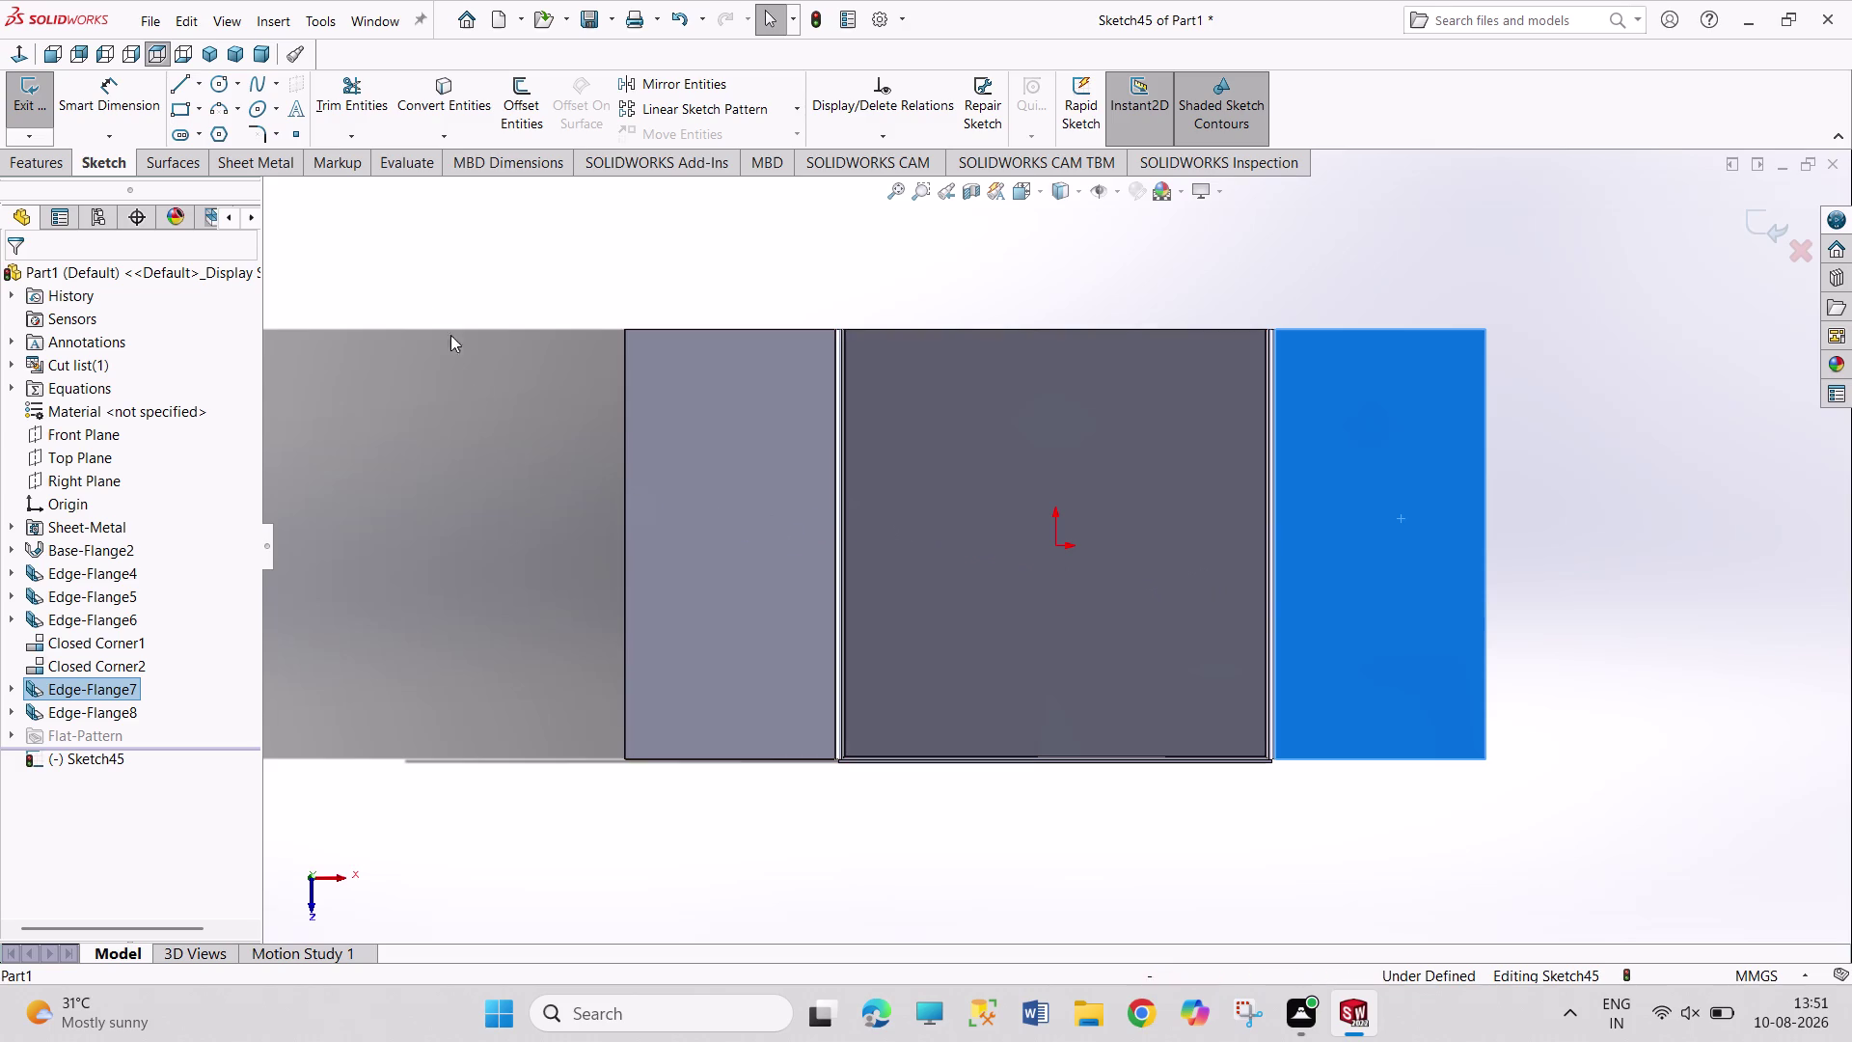
Draw two circles on the flange face, one above the other.
click(219, 85)
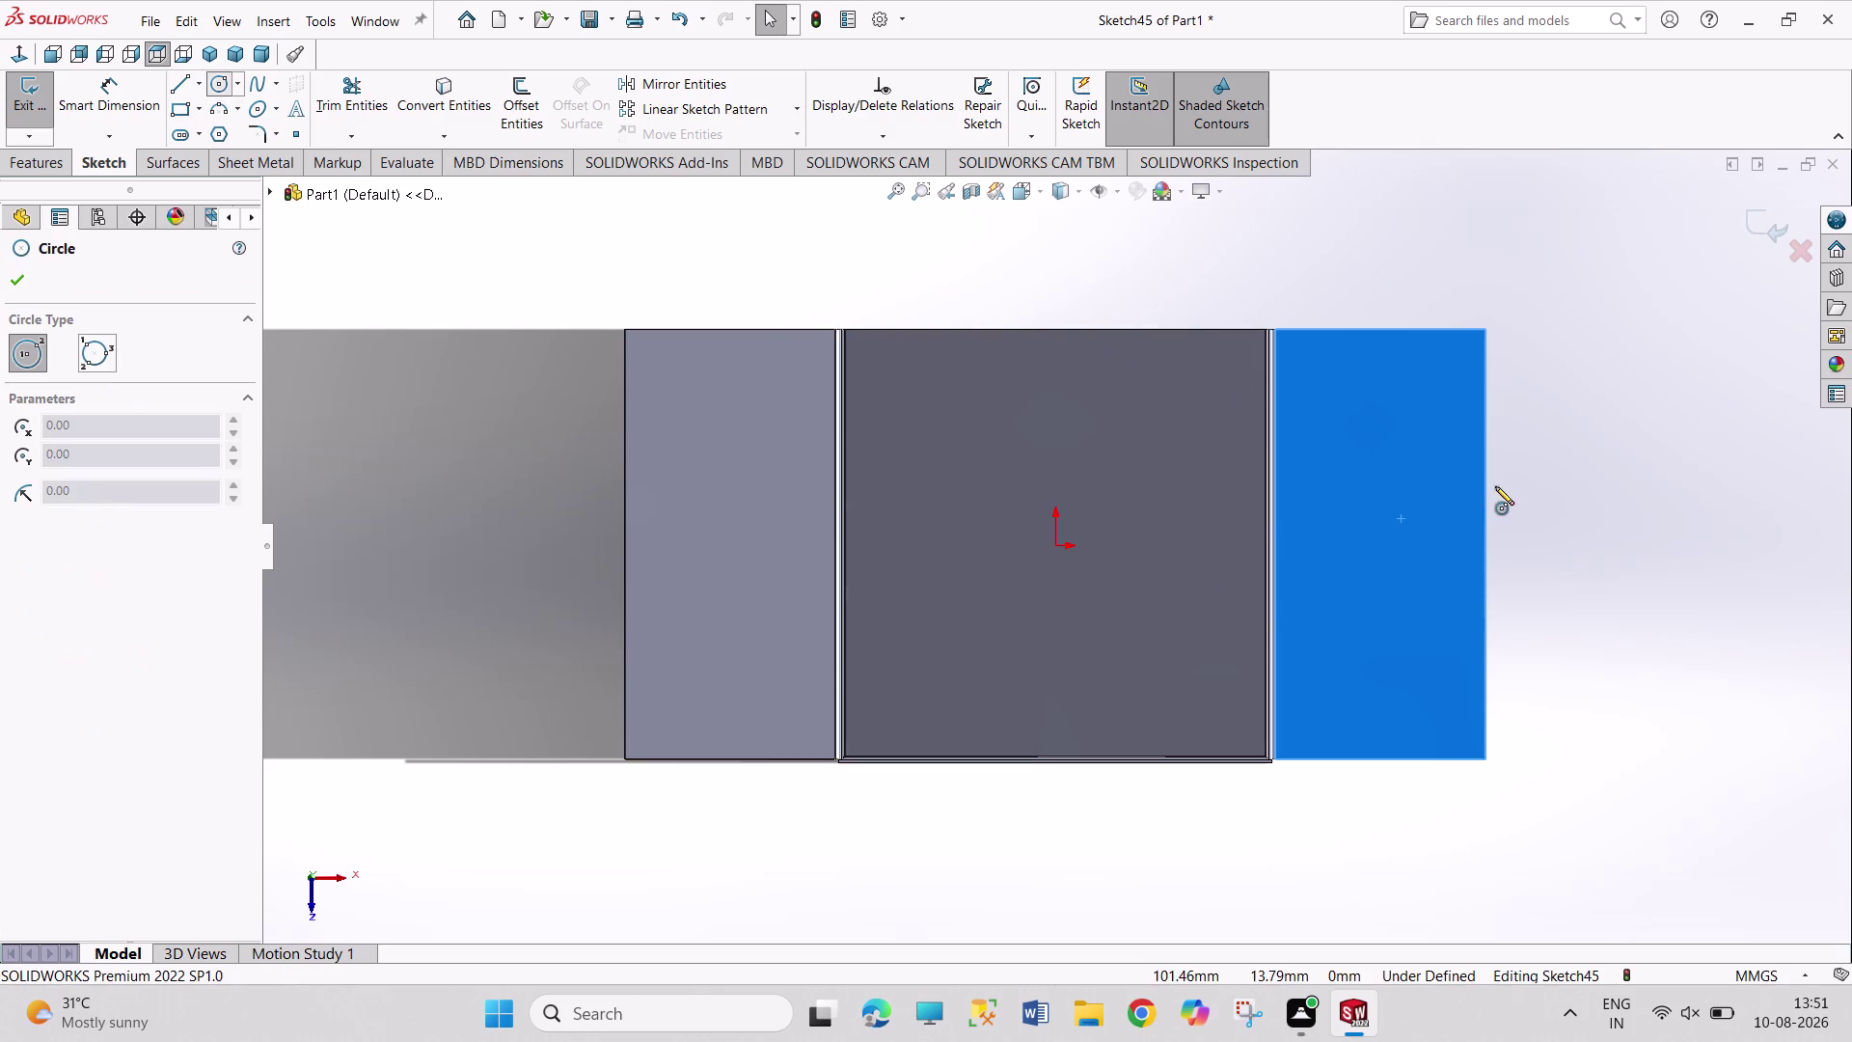
scroll(down, 3)
click(1227, 425)
click(1239, 466)
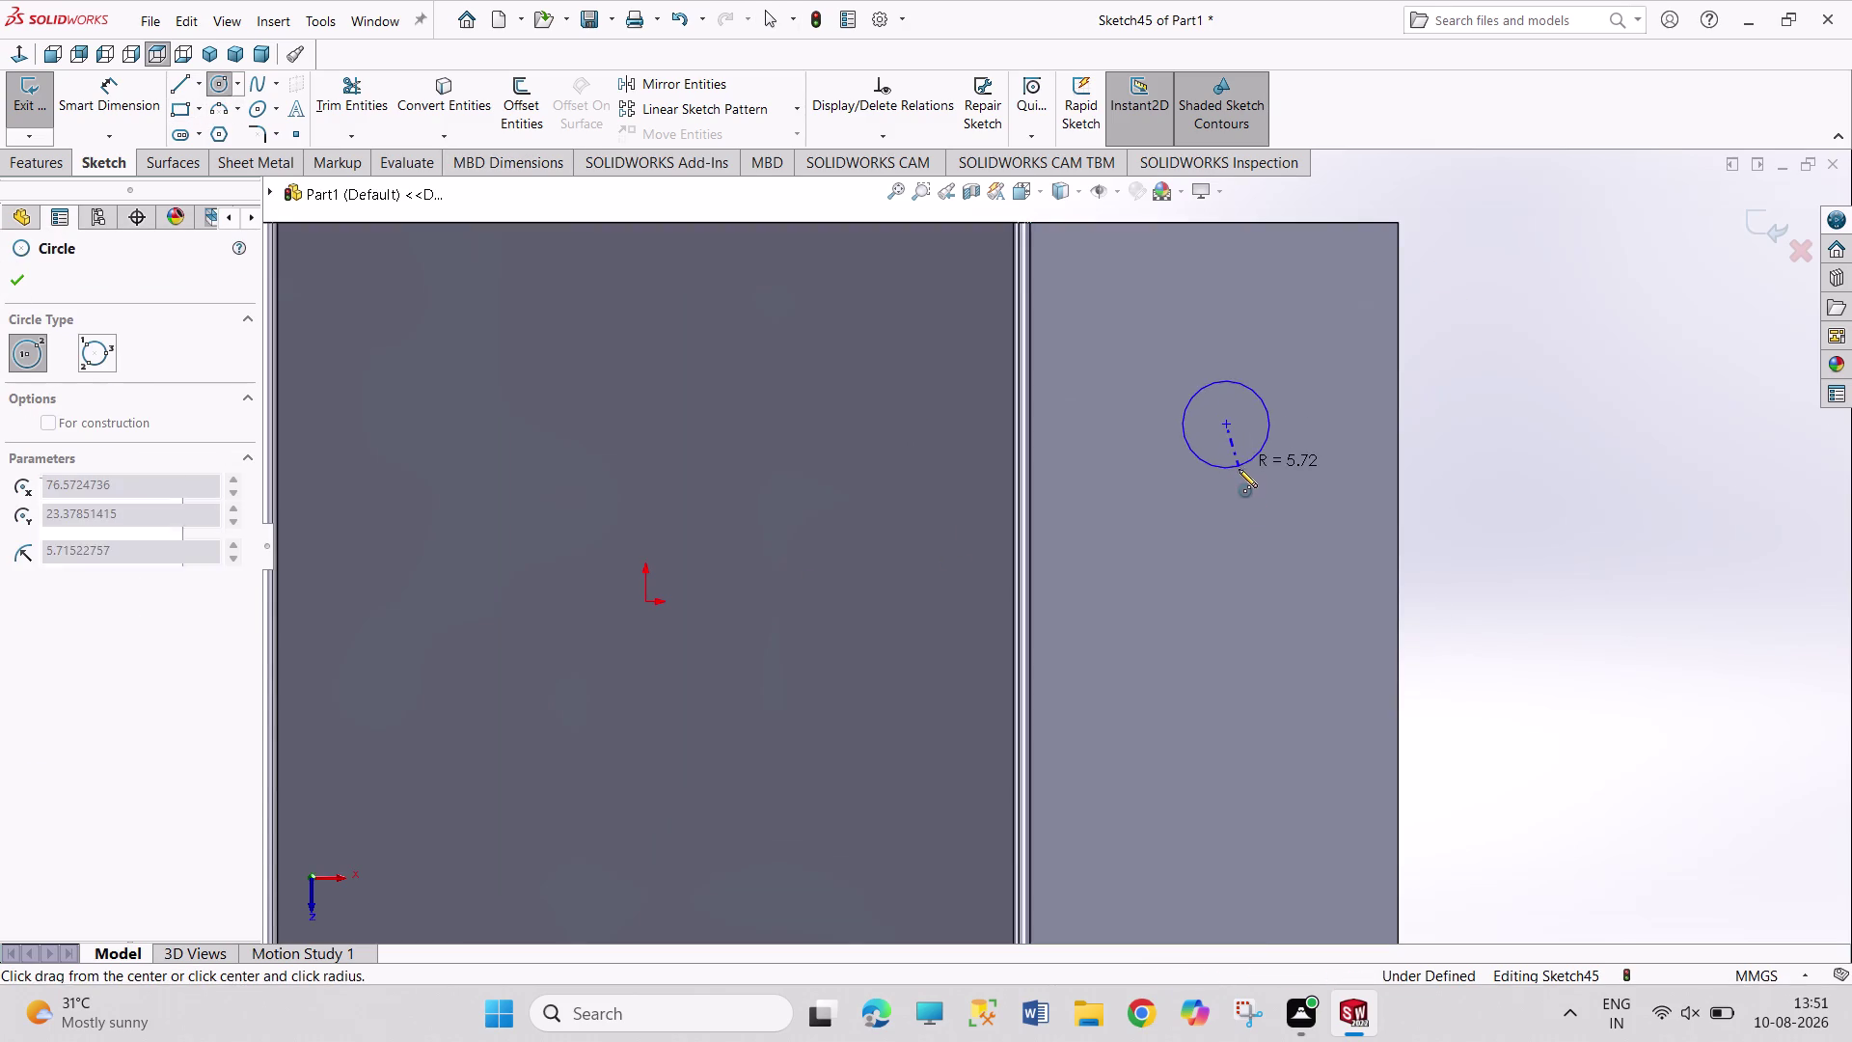
click(1227, 854)
click(1237, 893)
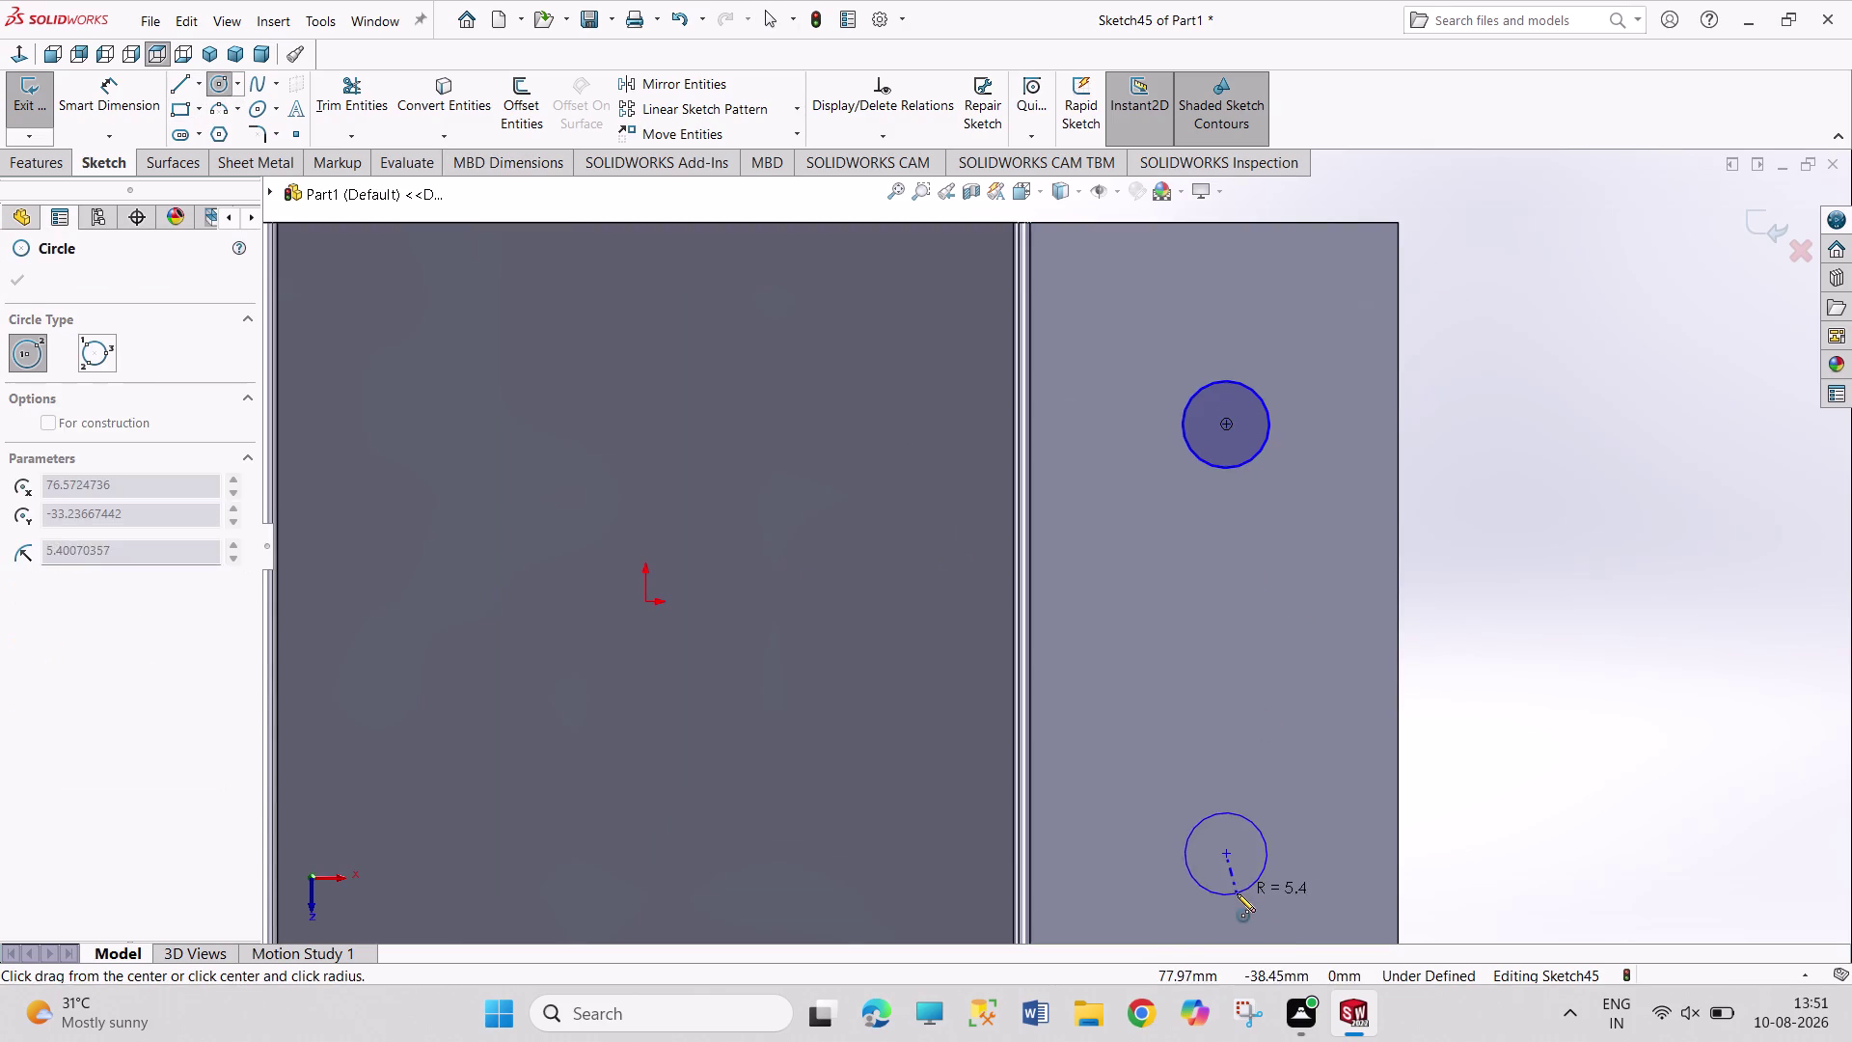
Dimension the two circle centres 50 mm apart vertically.
right_drag(1533, 844, 1366, 437)
click(1230, 859)
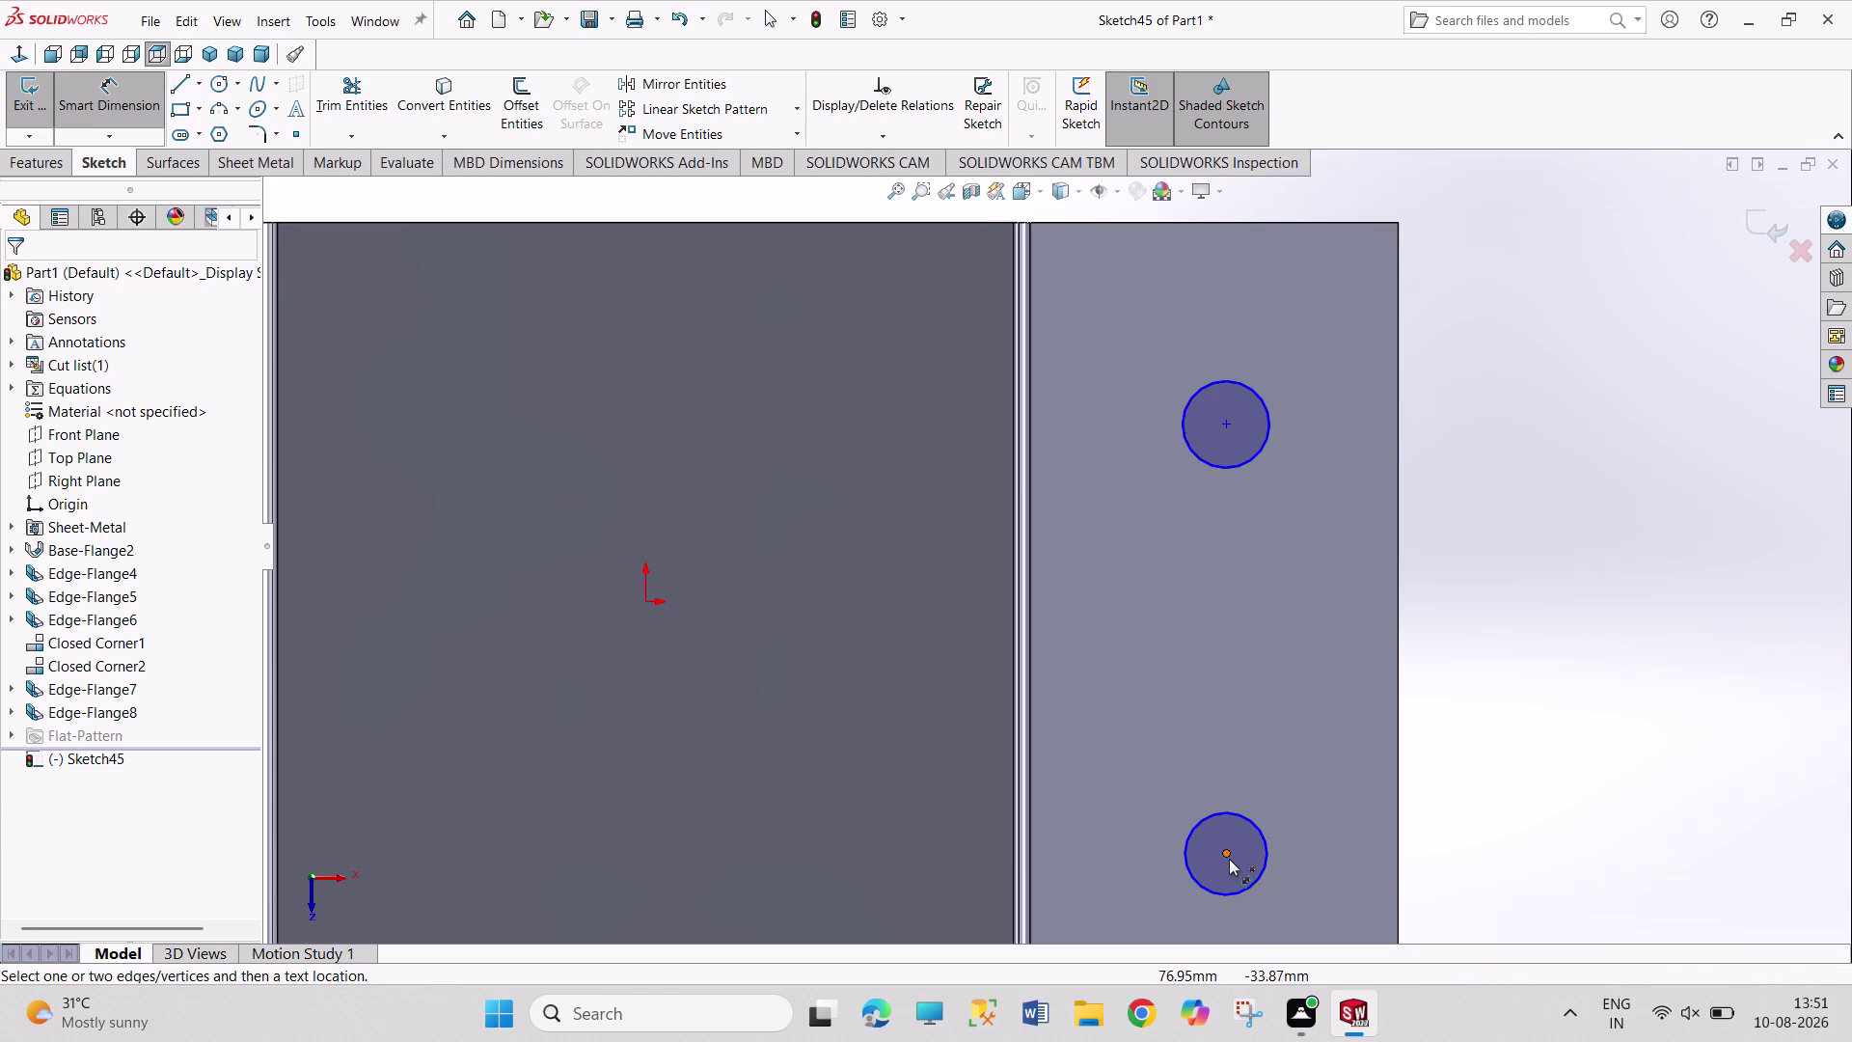
click(1229, 425)
click(1532, 576)
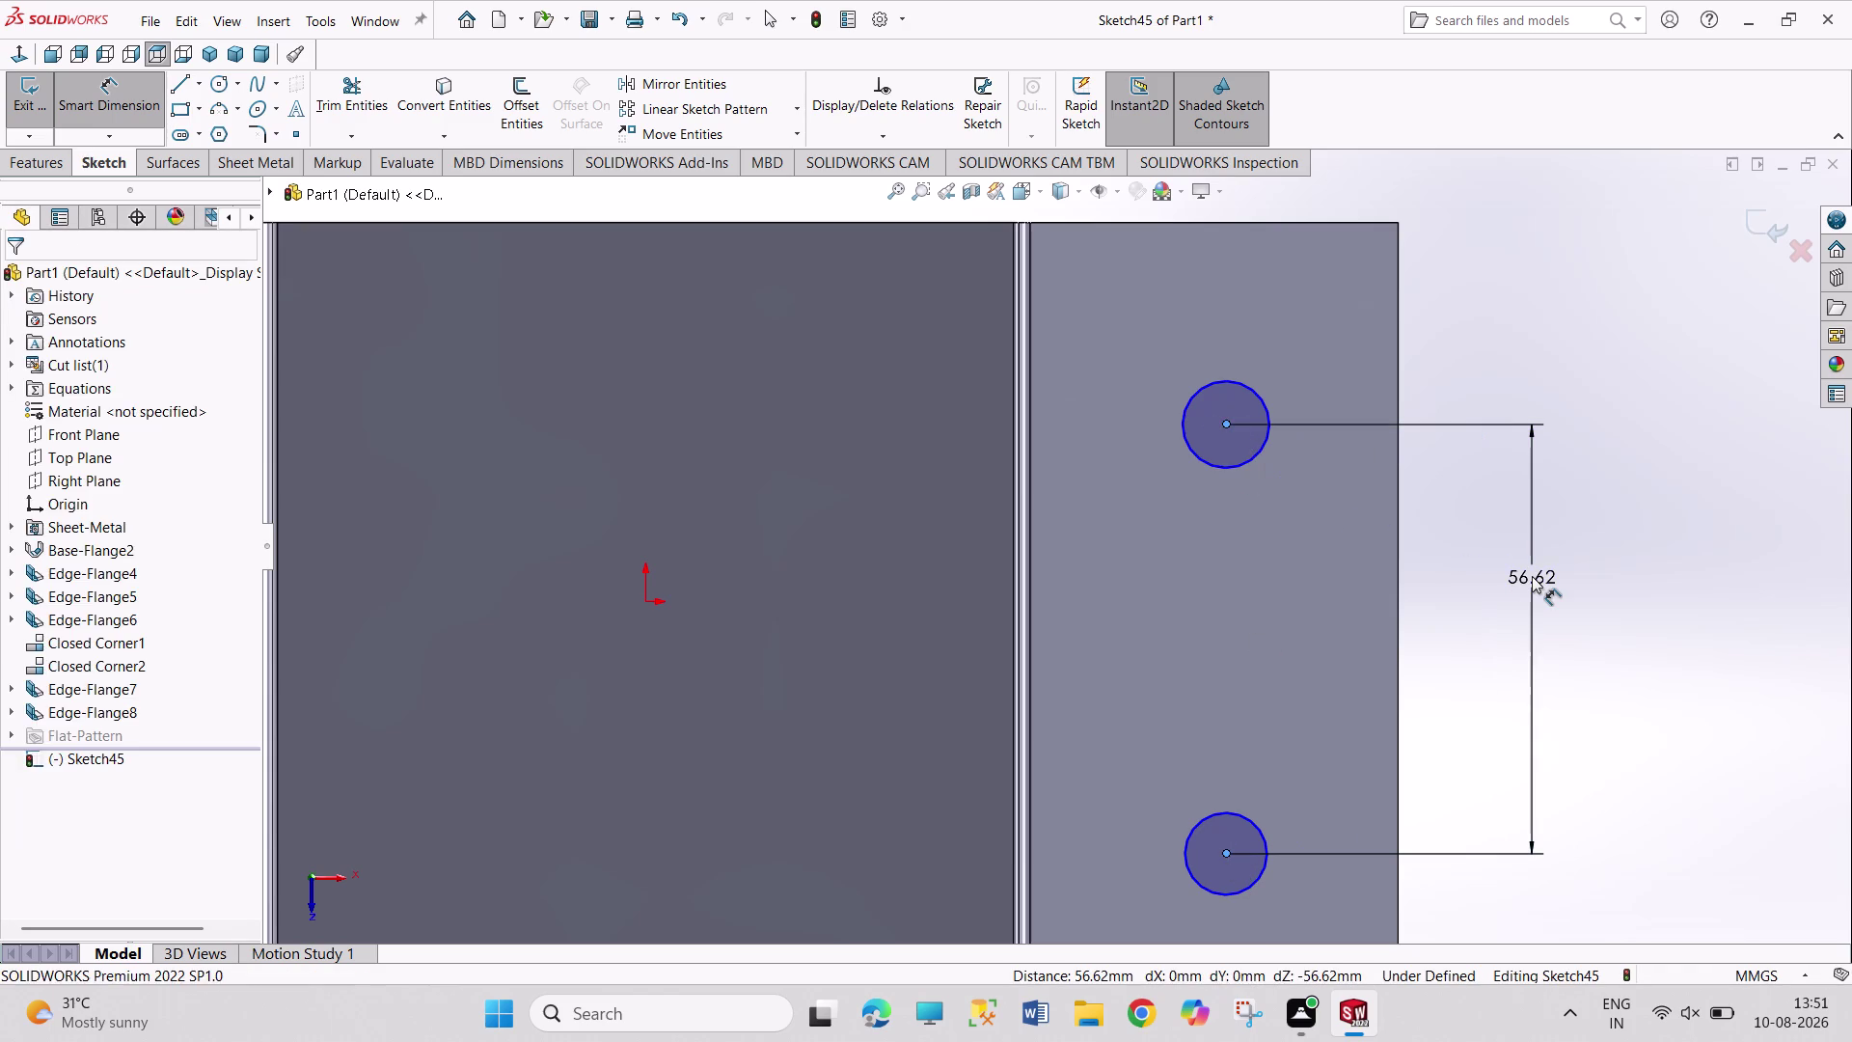
text(50)
key(Return)
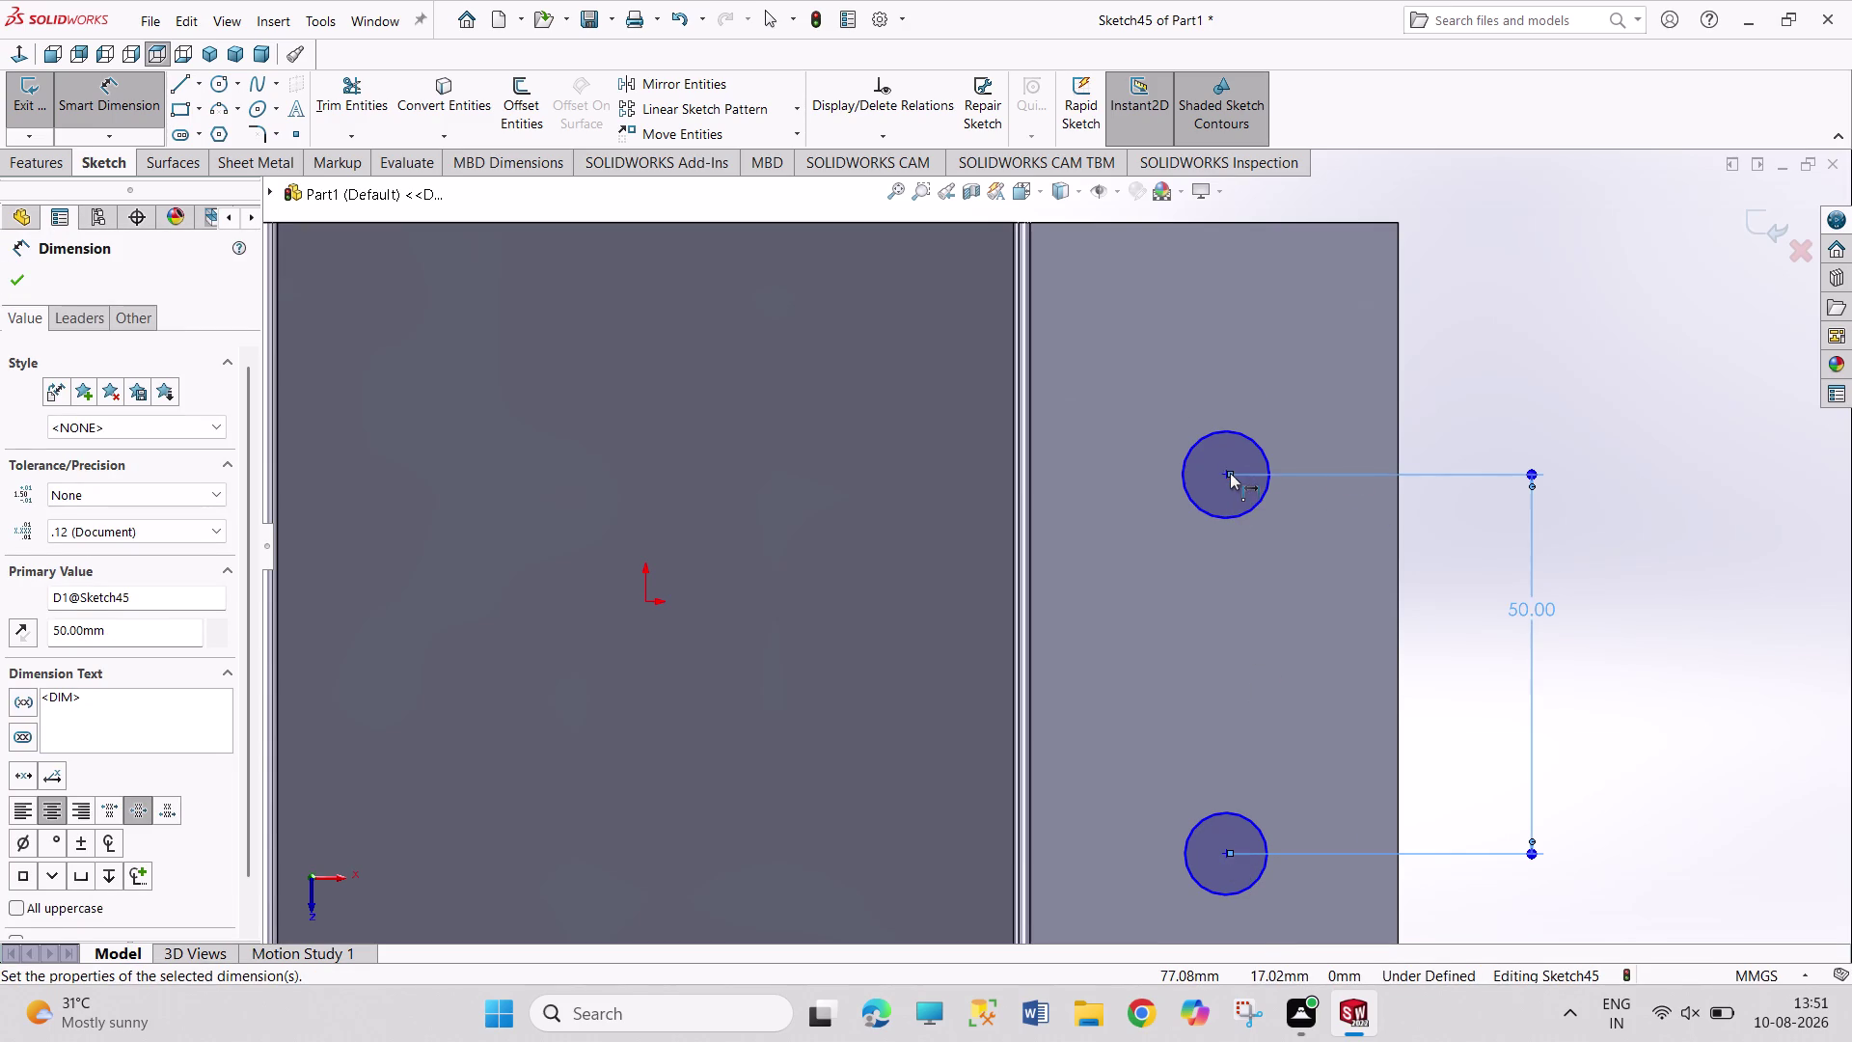
drag(1229, 474, 1225, 465)
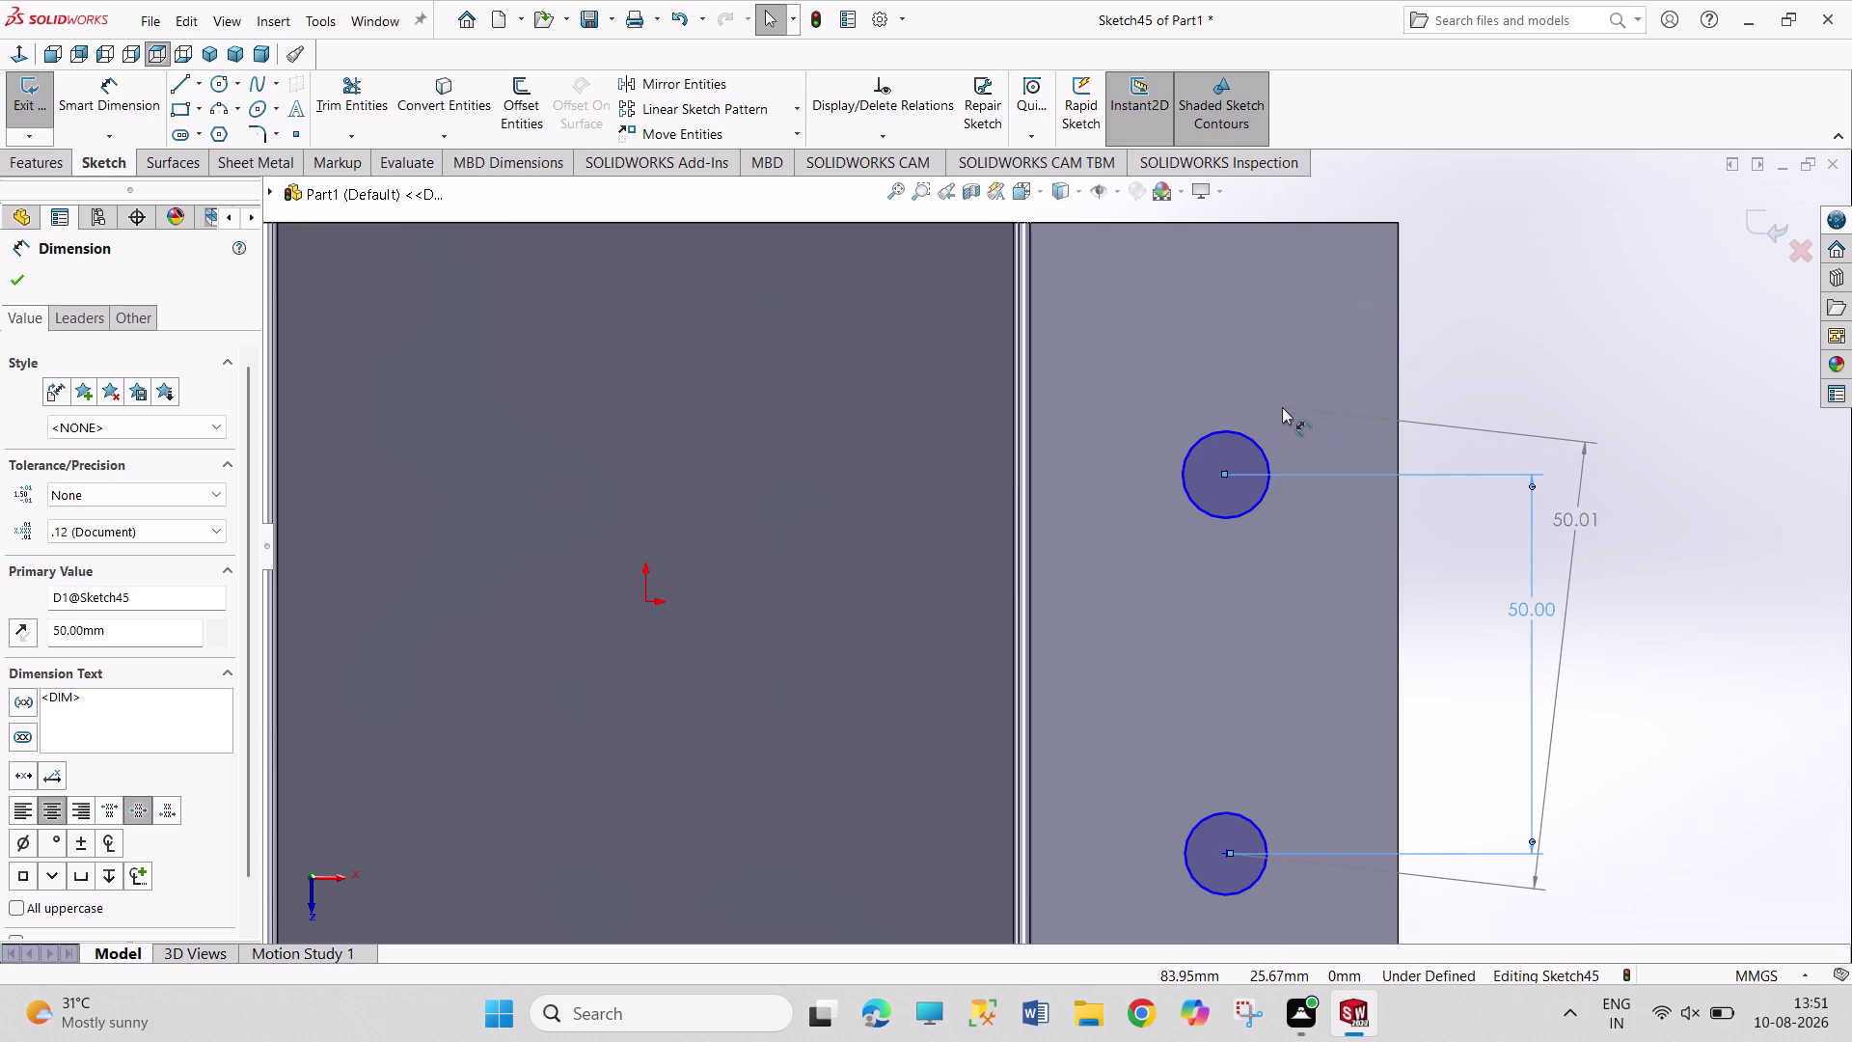
key(Escape)
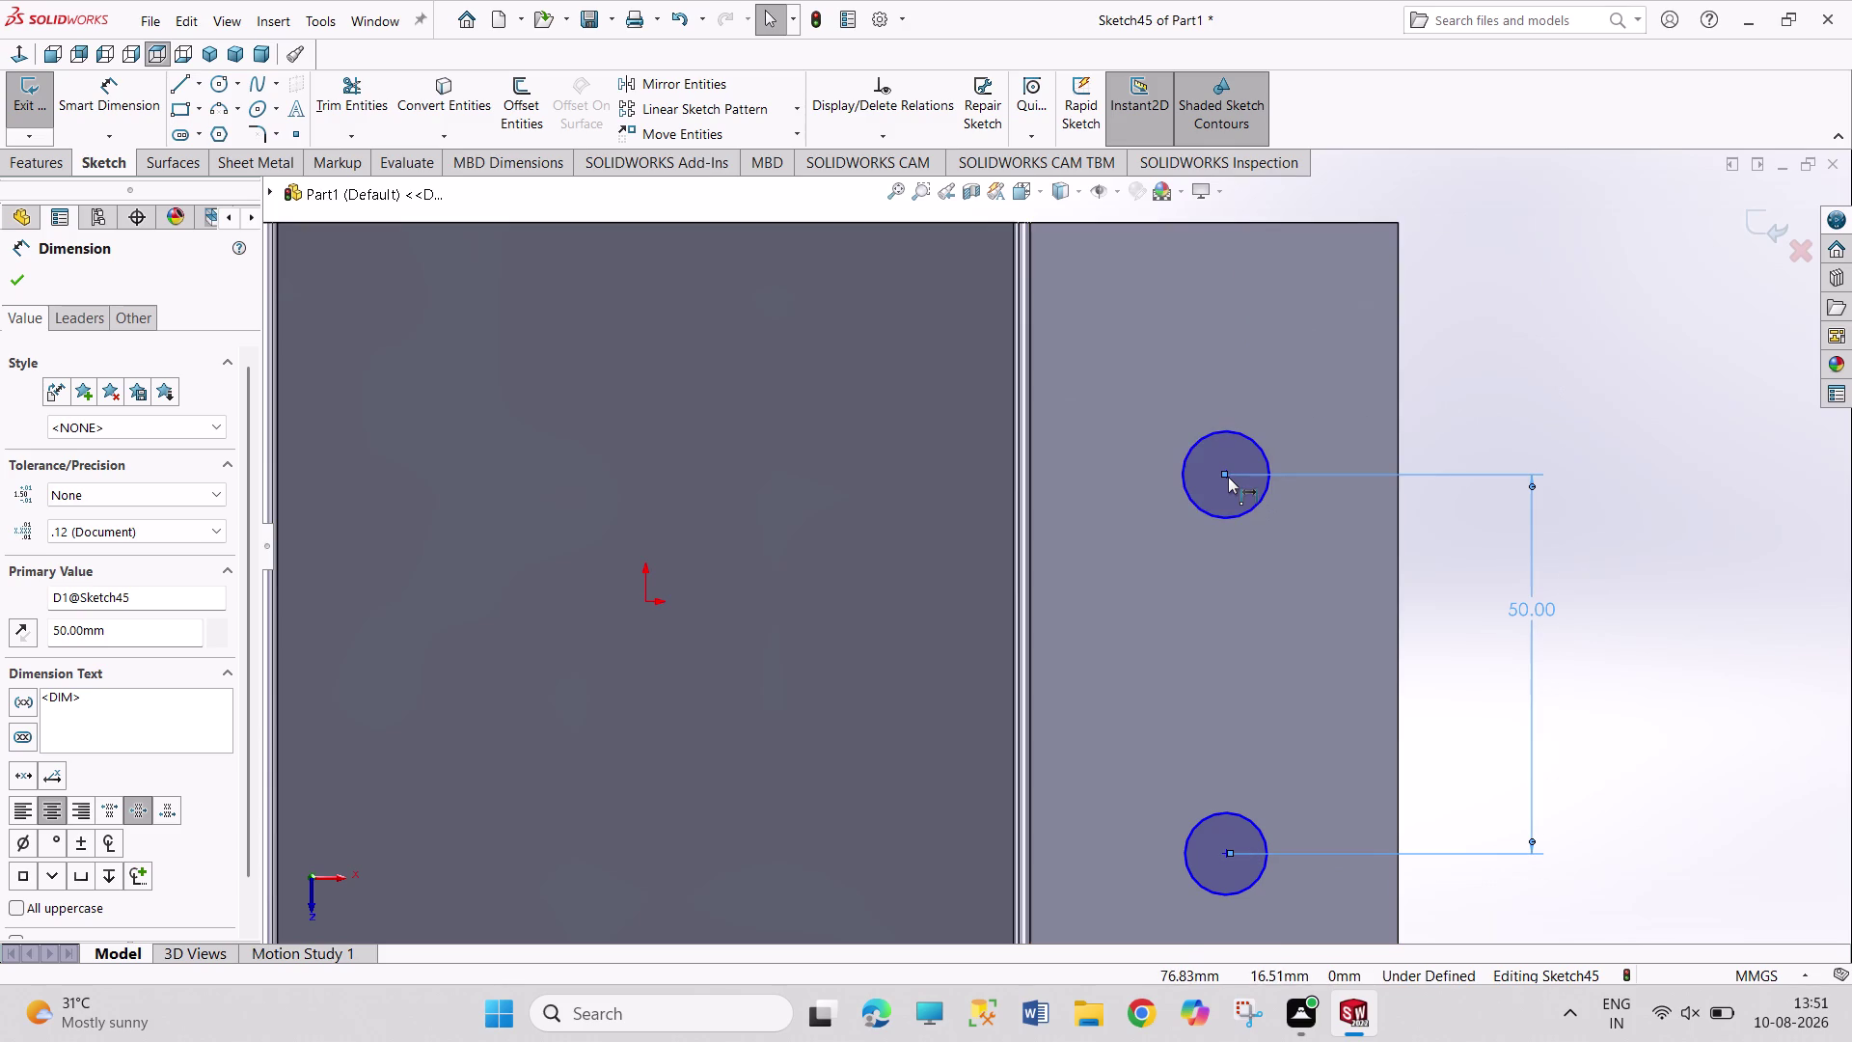
click(1179, 222)
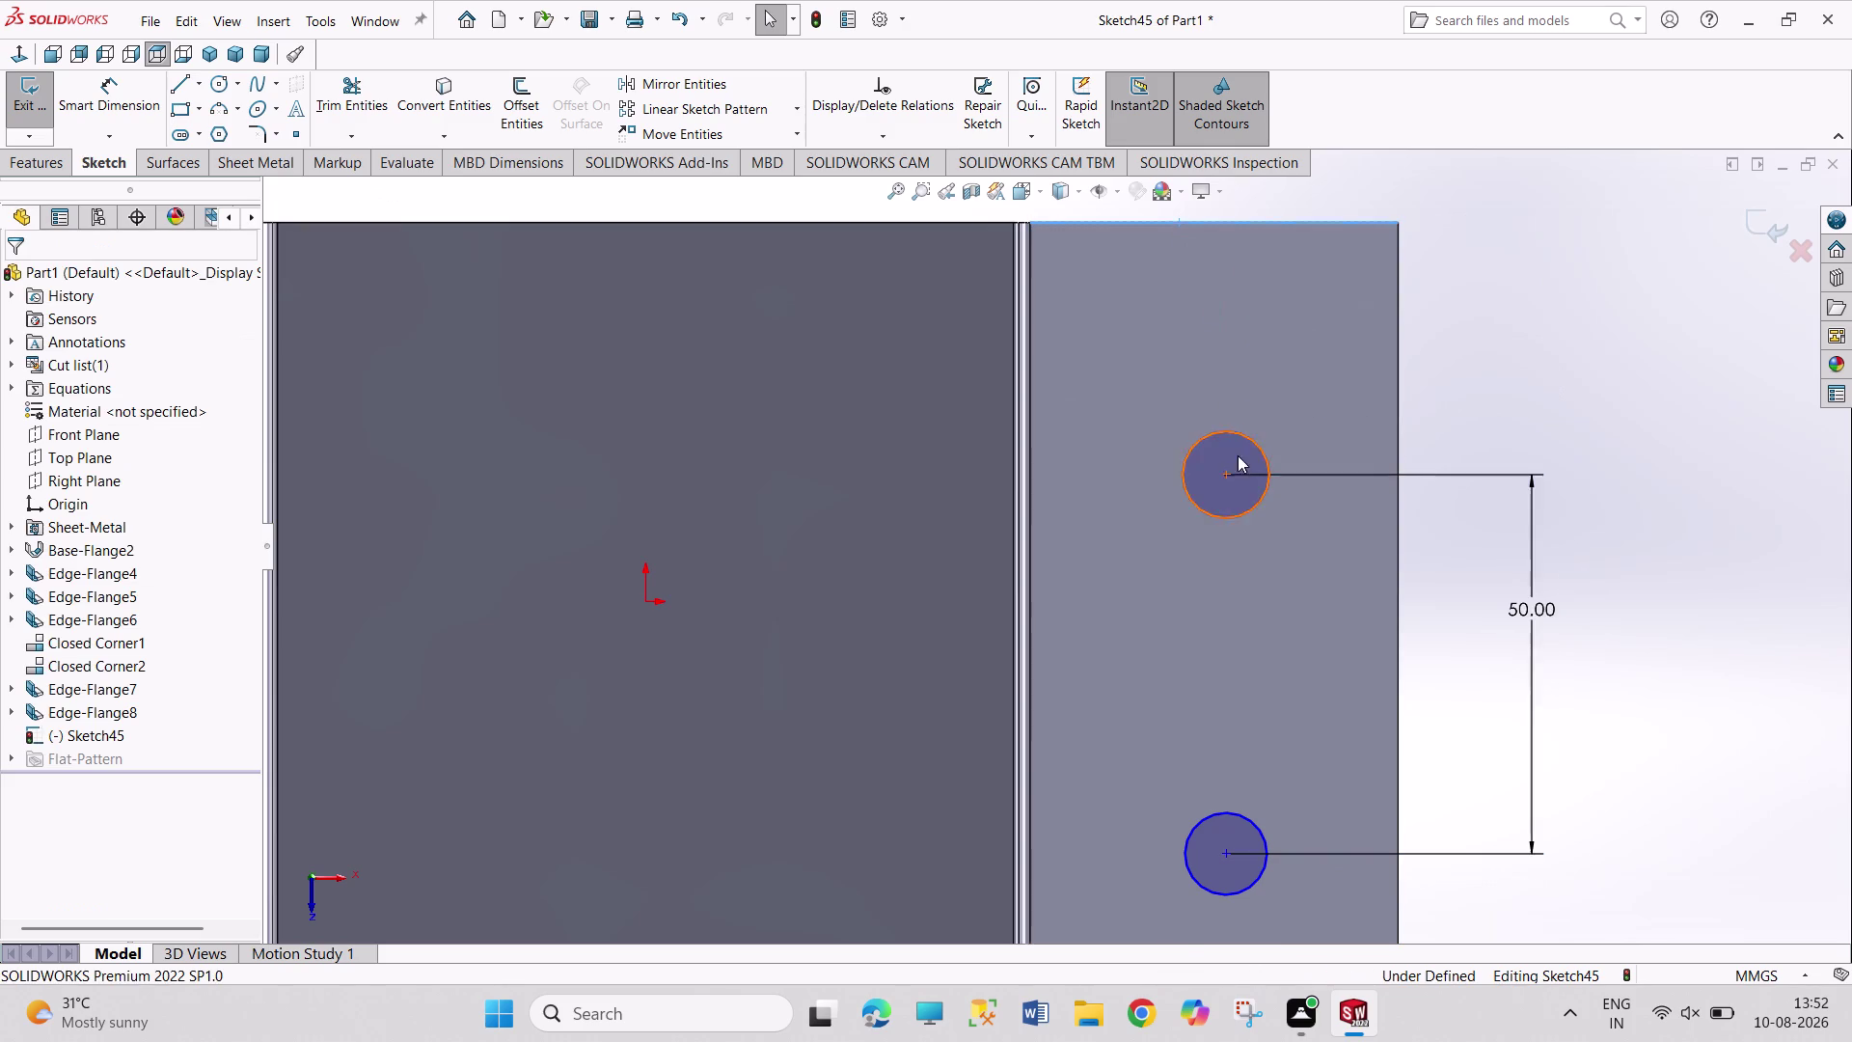
Dimension the top circle centre 25 mm below the flange's top edge.
click(1229, 476)
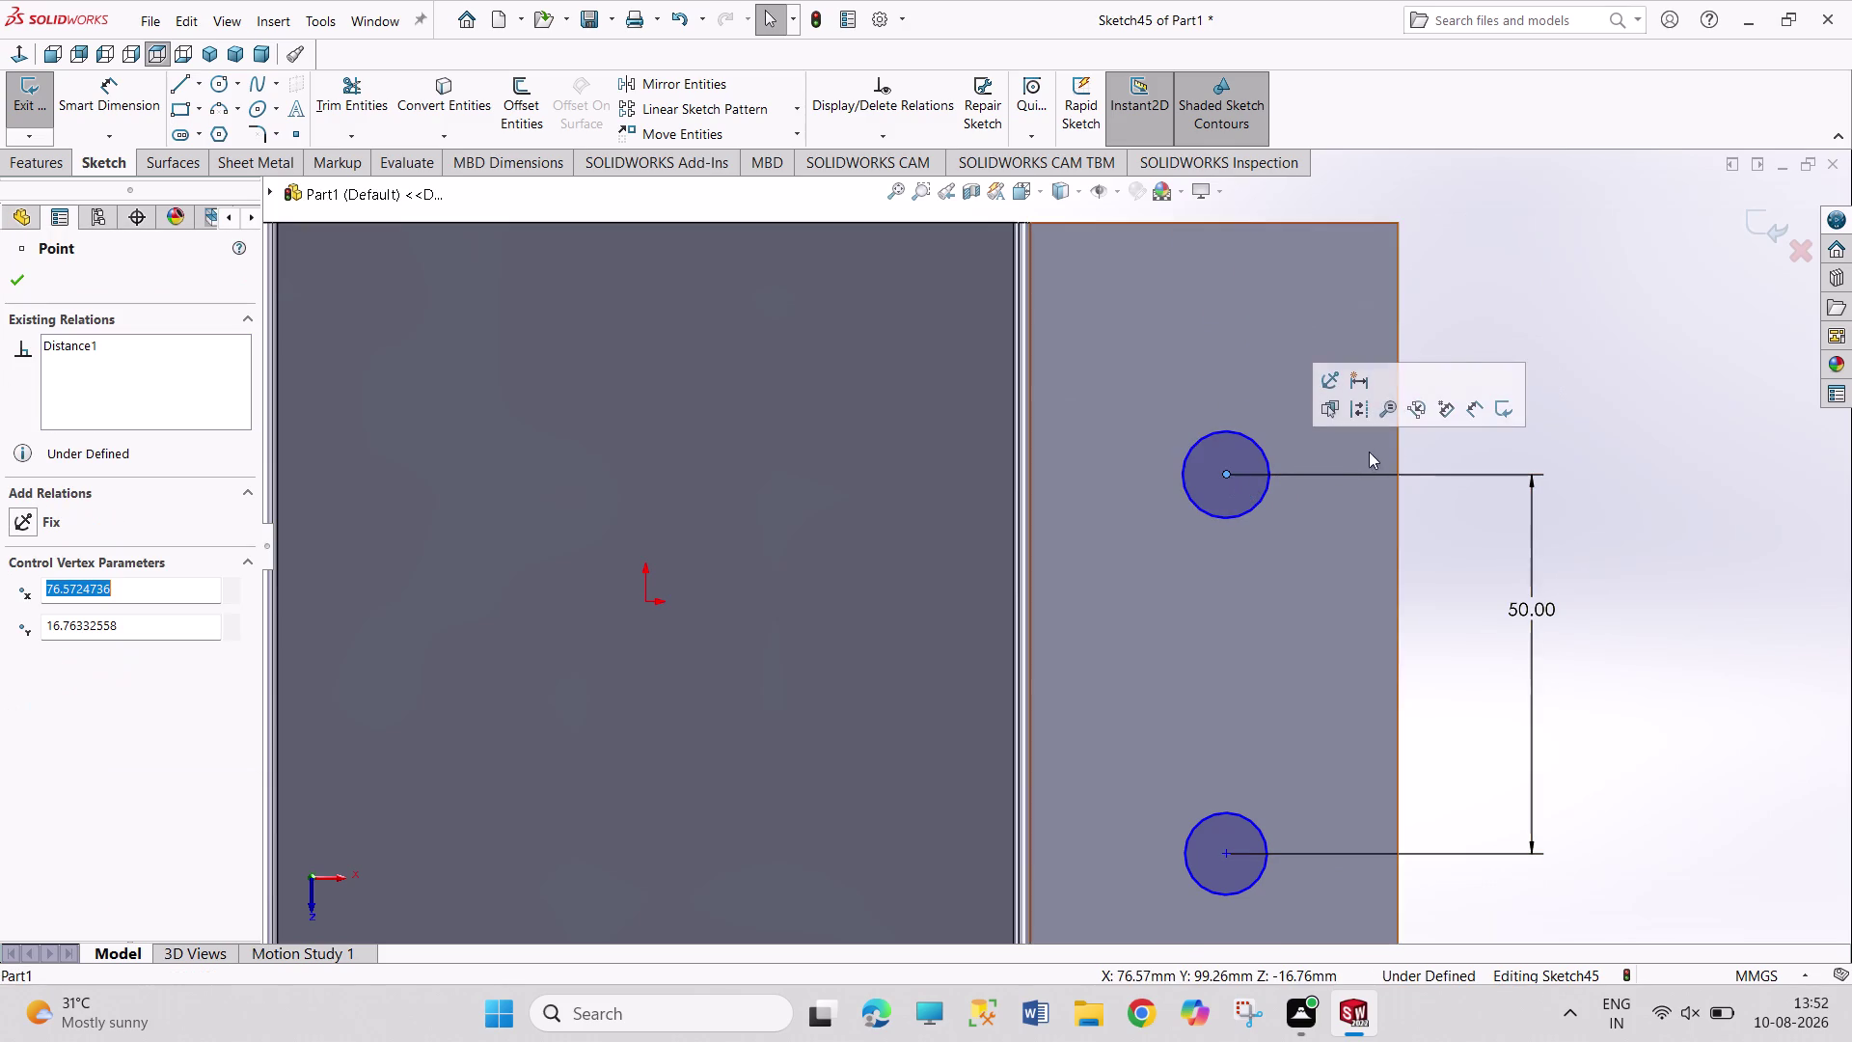
right_drag(1620, 404, 1606, 136)
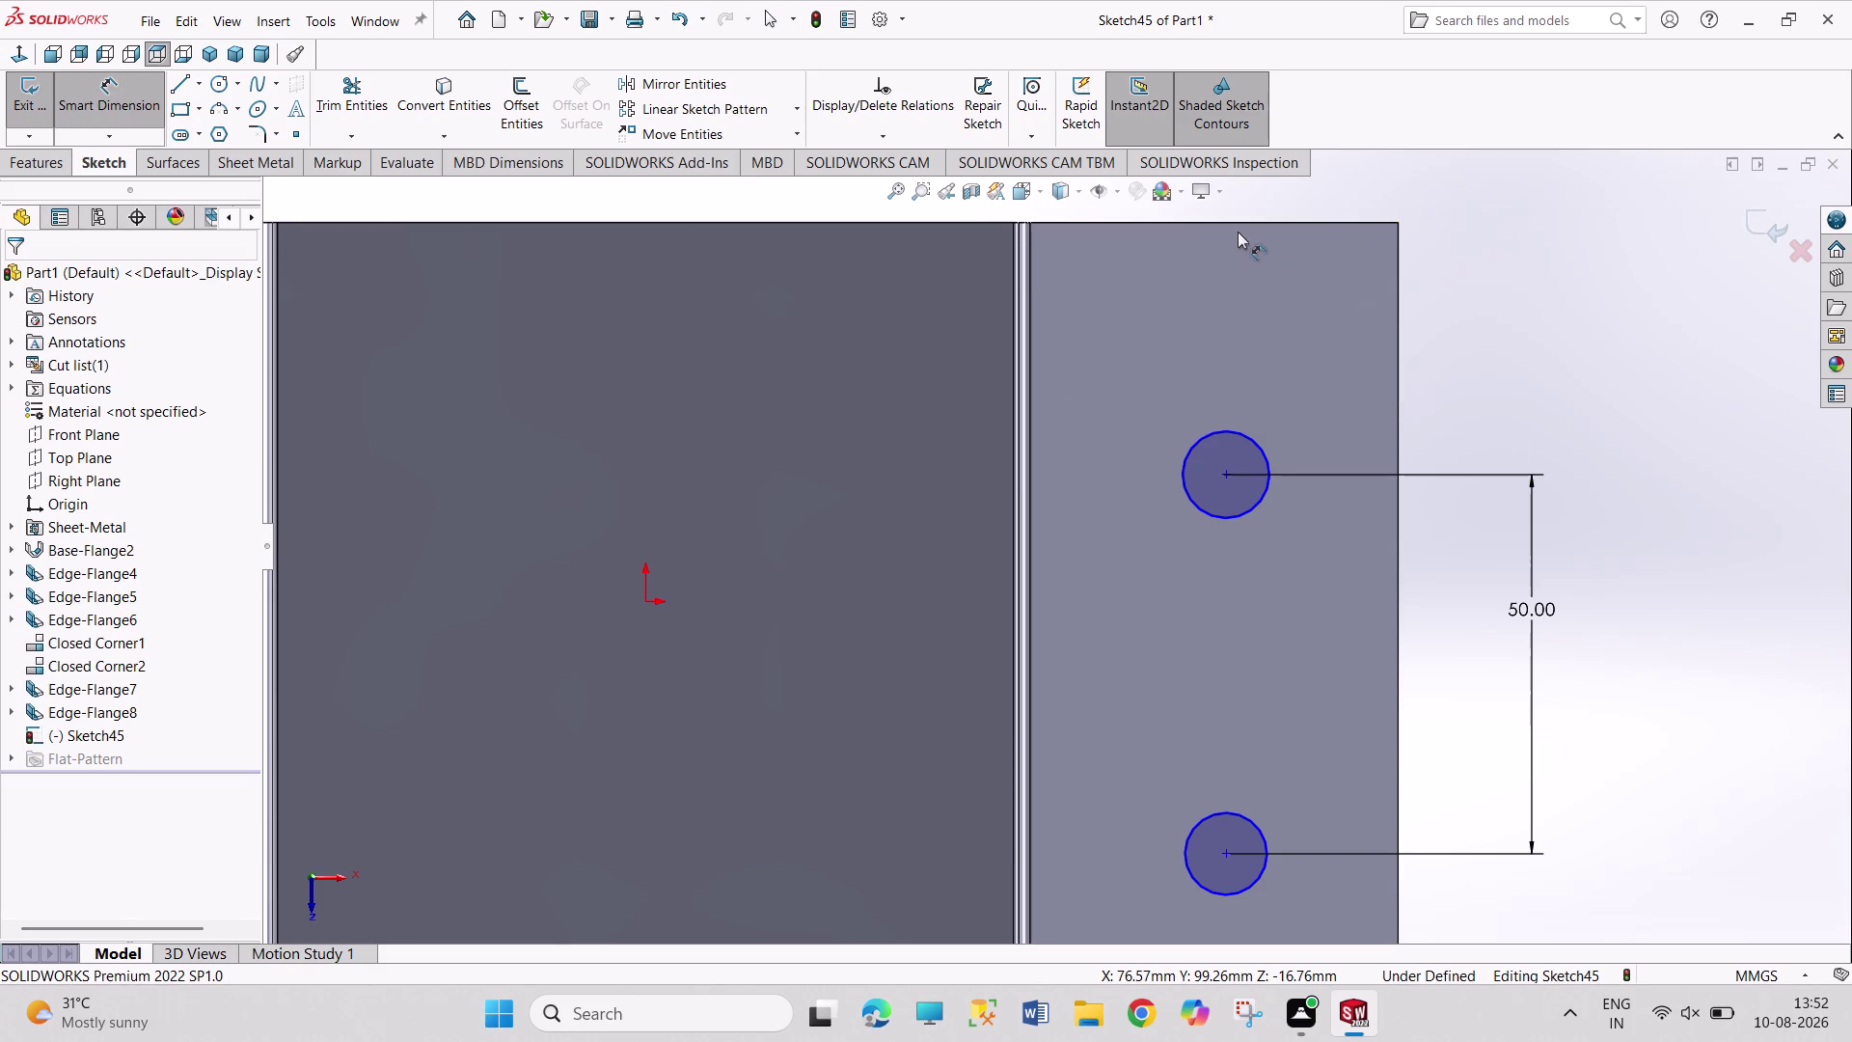
click(1235, 221)
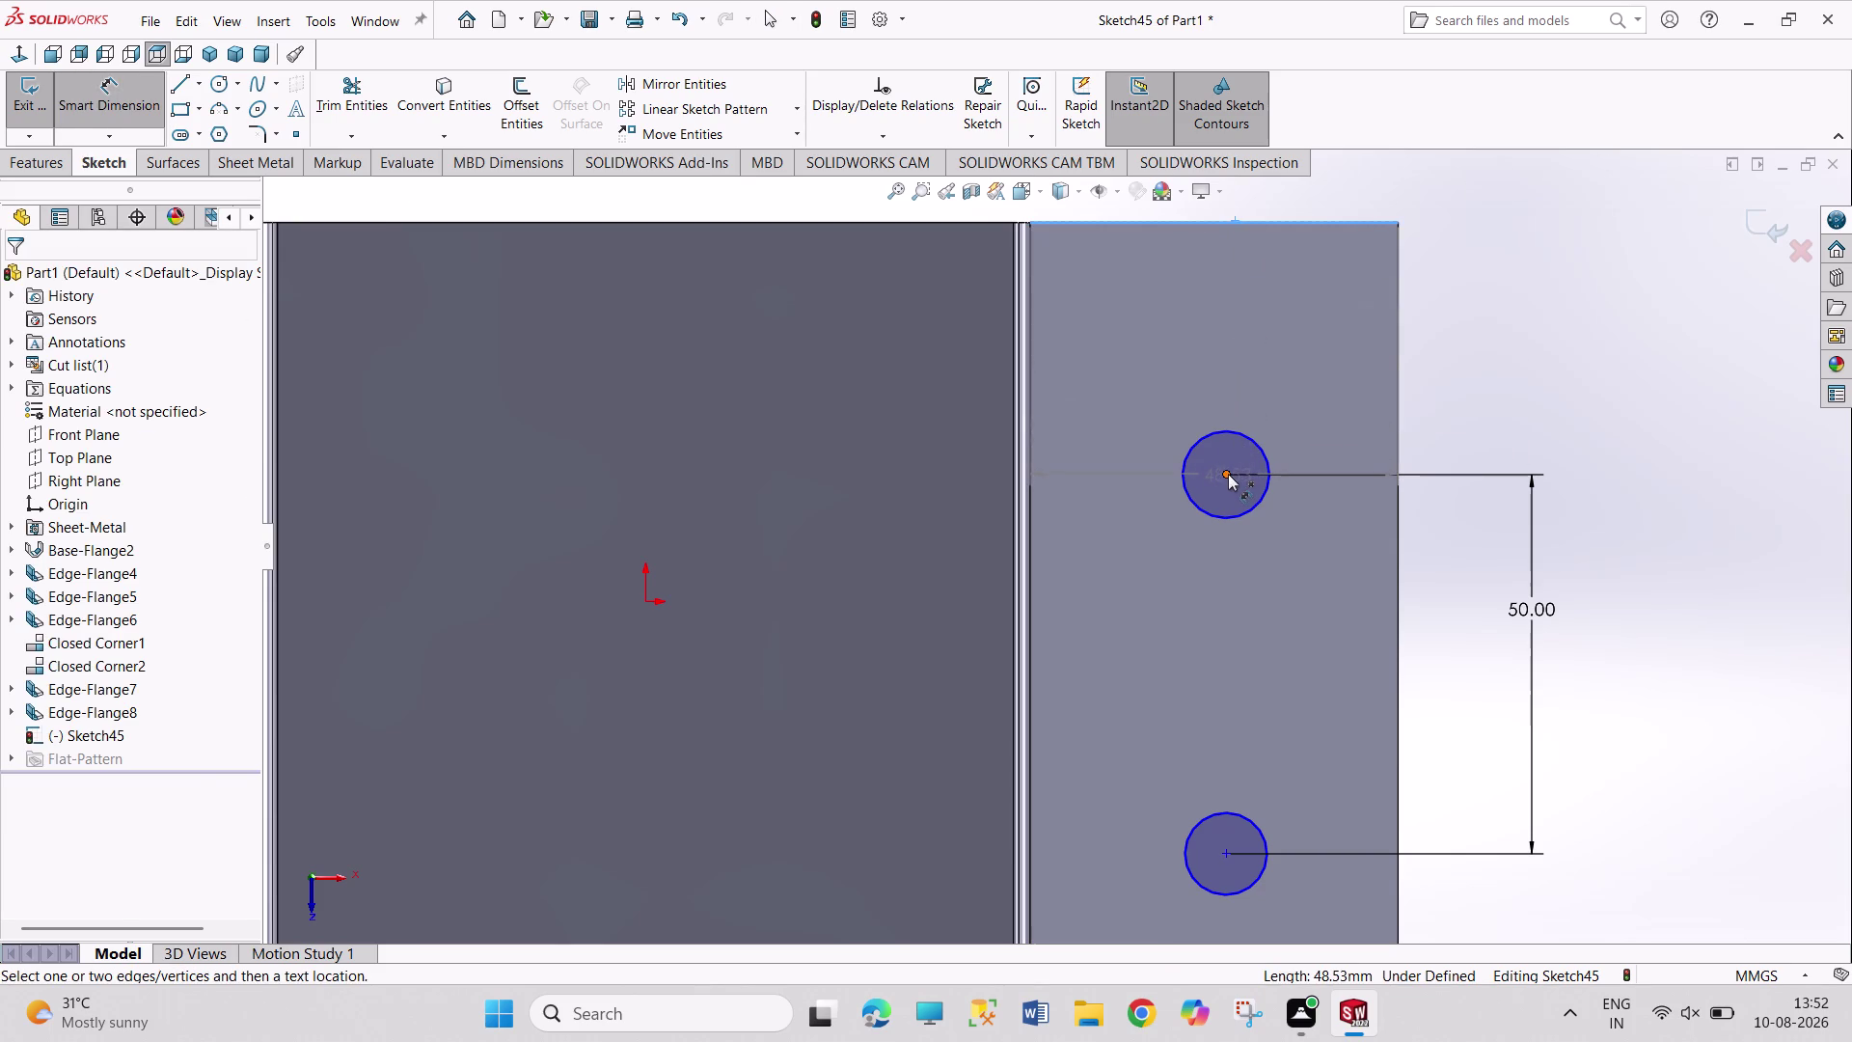
click(1228, 473)
click(1486, 387)
text(25)
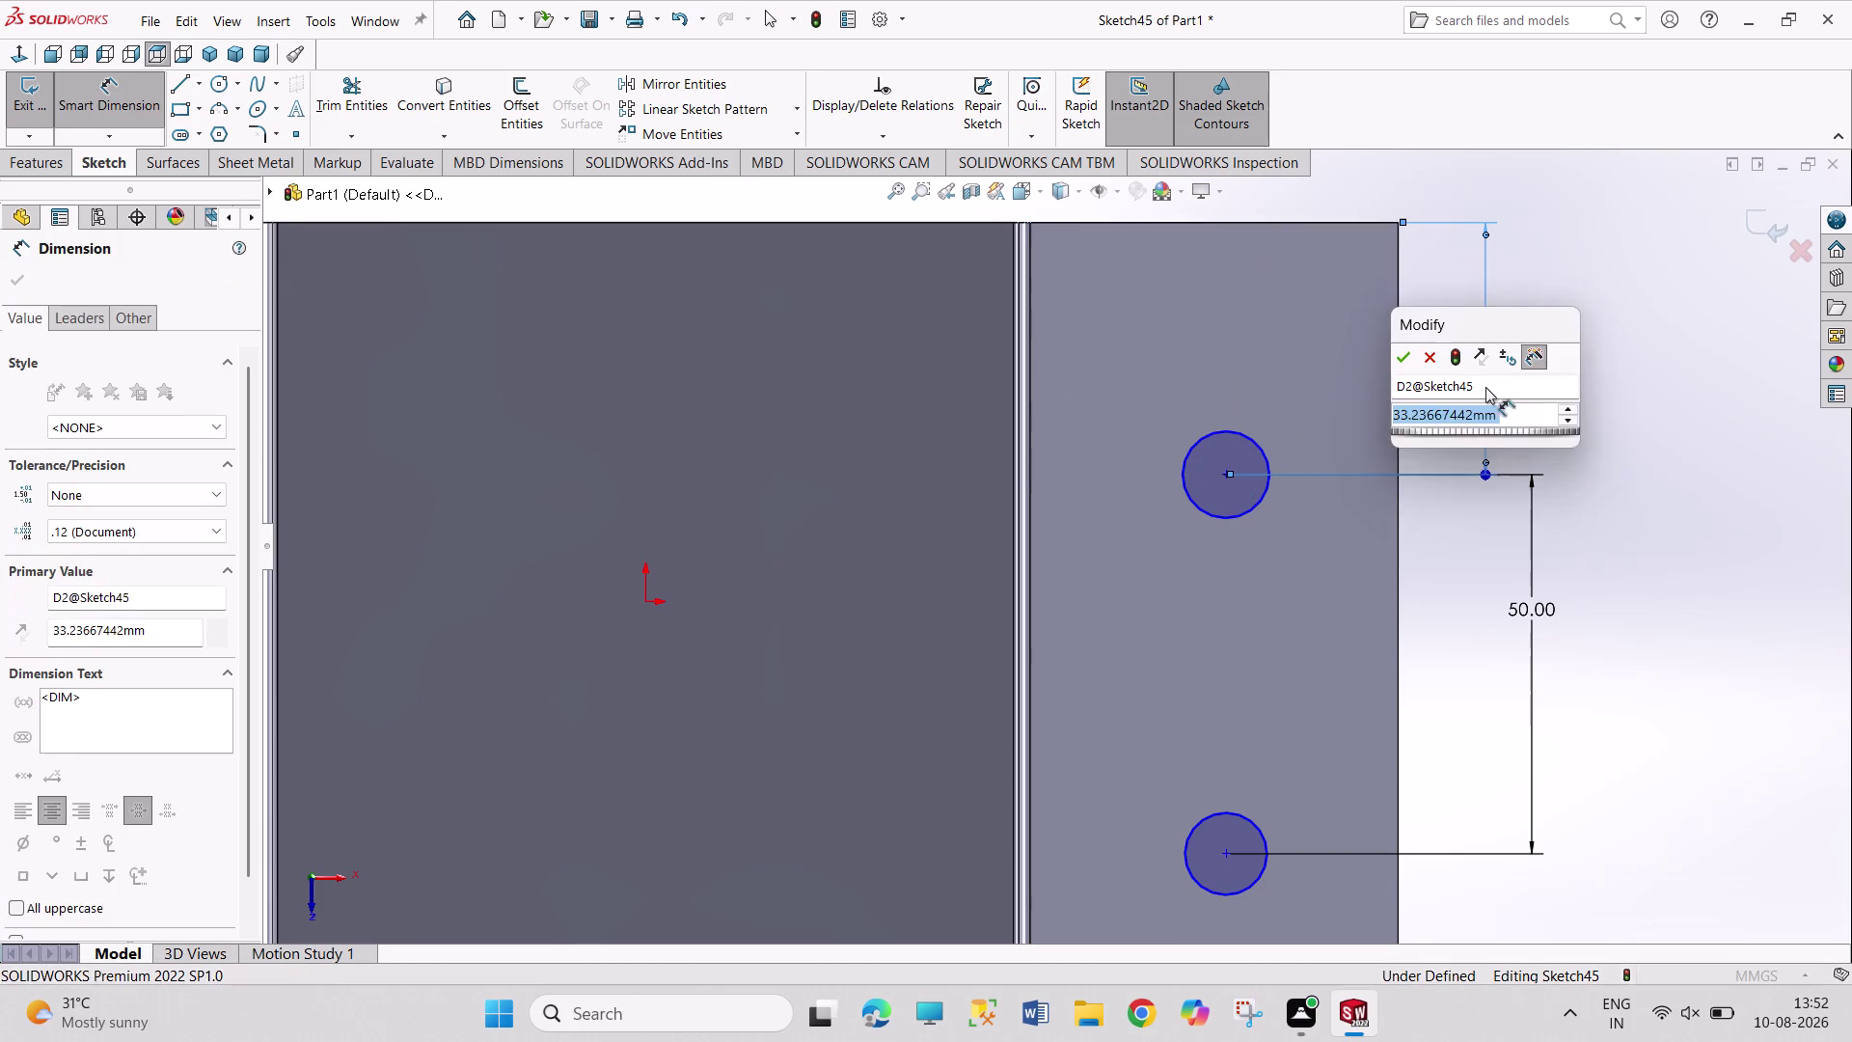
key(Return)
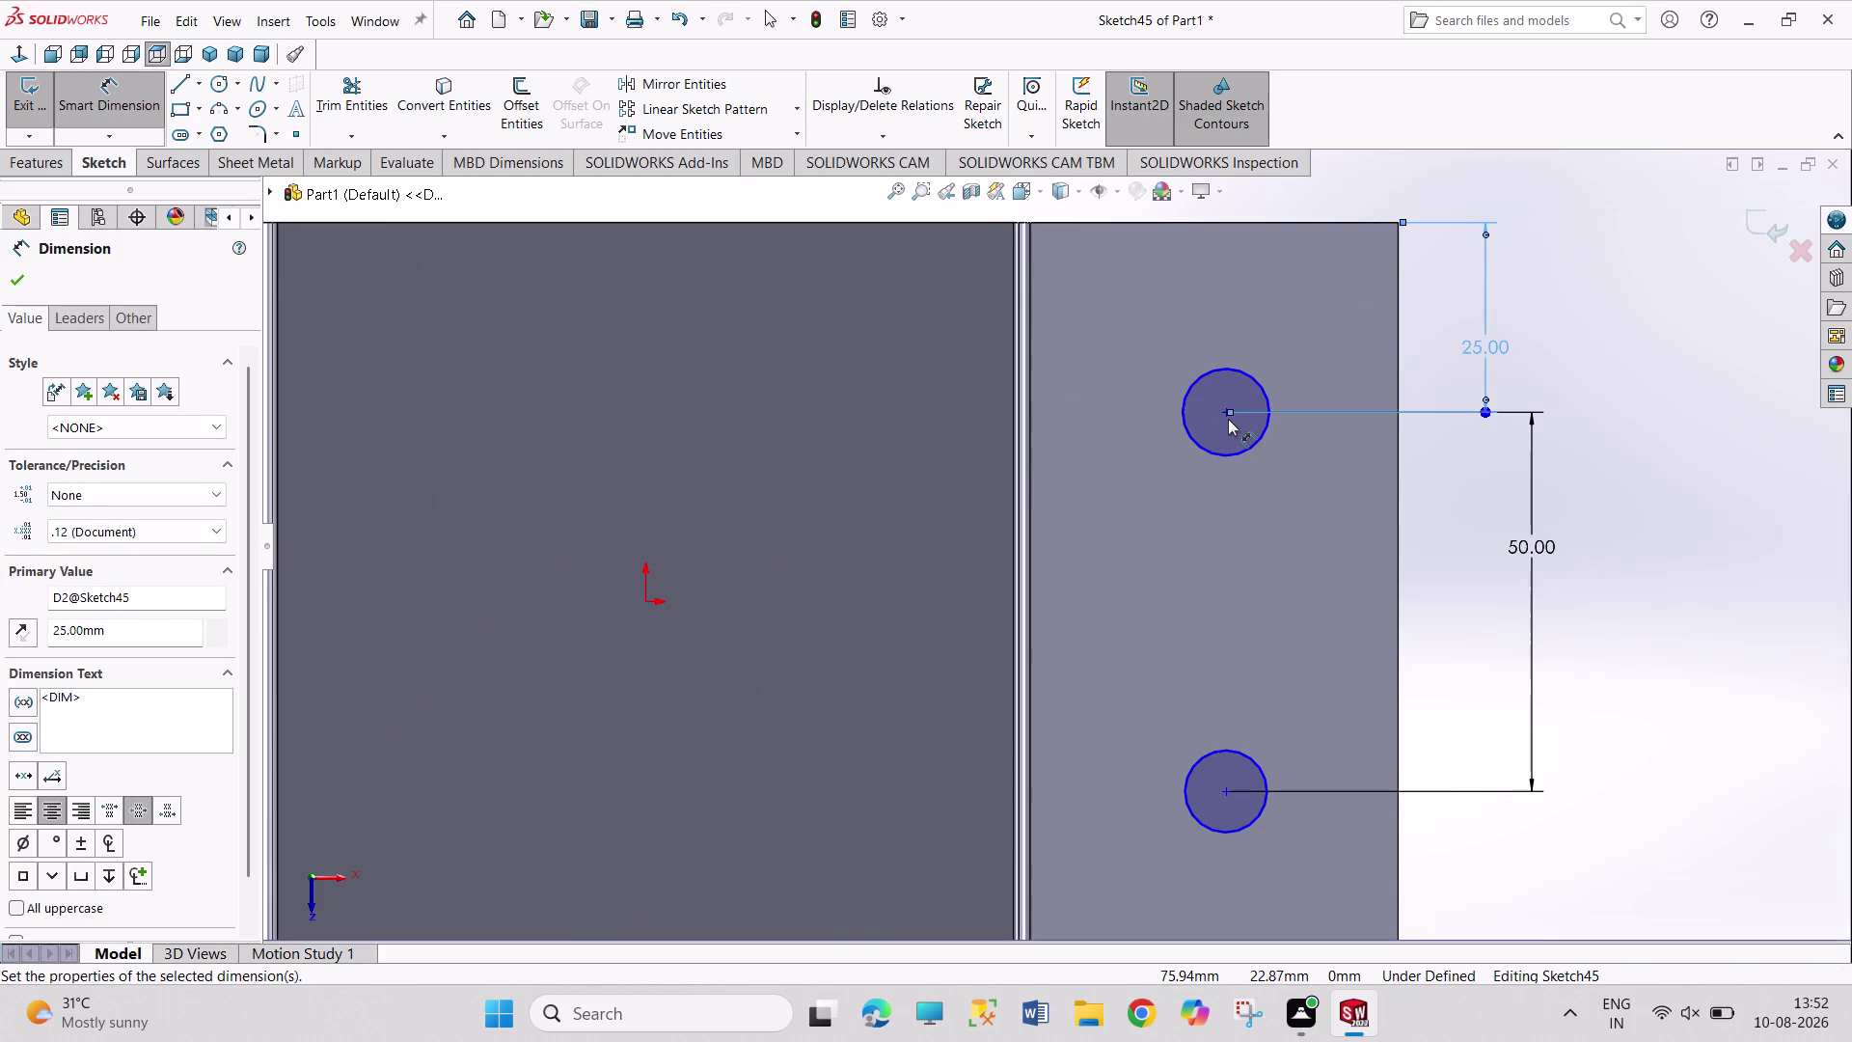
scroll(up, 3)
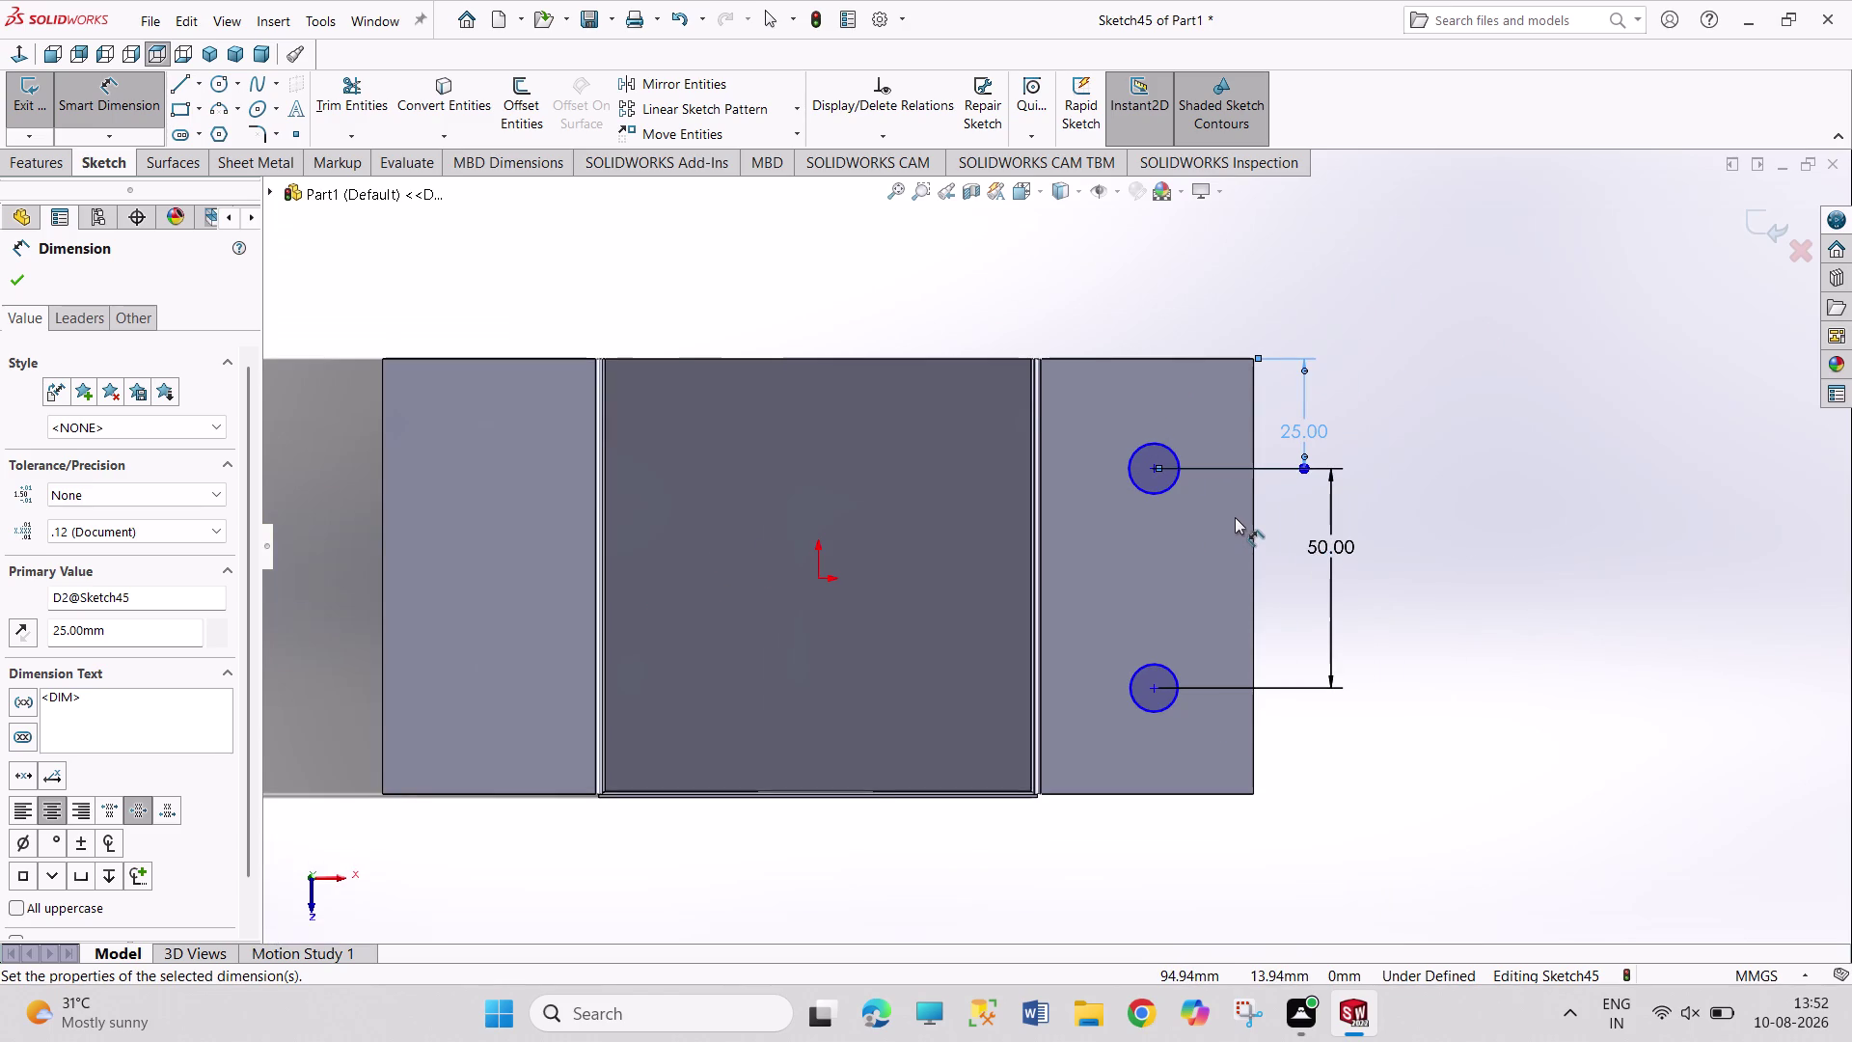
click(1154, 464)
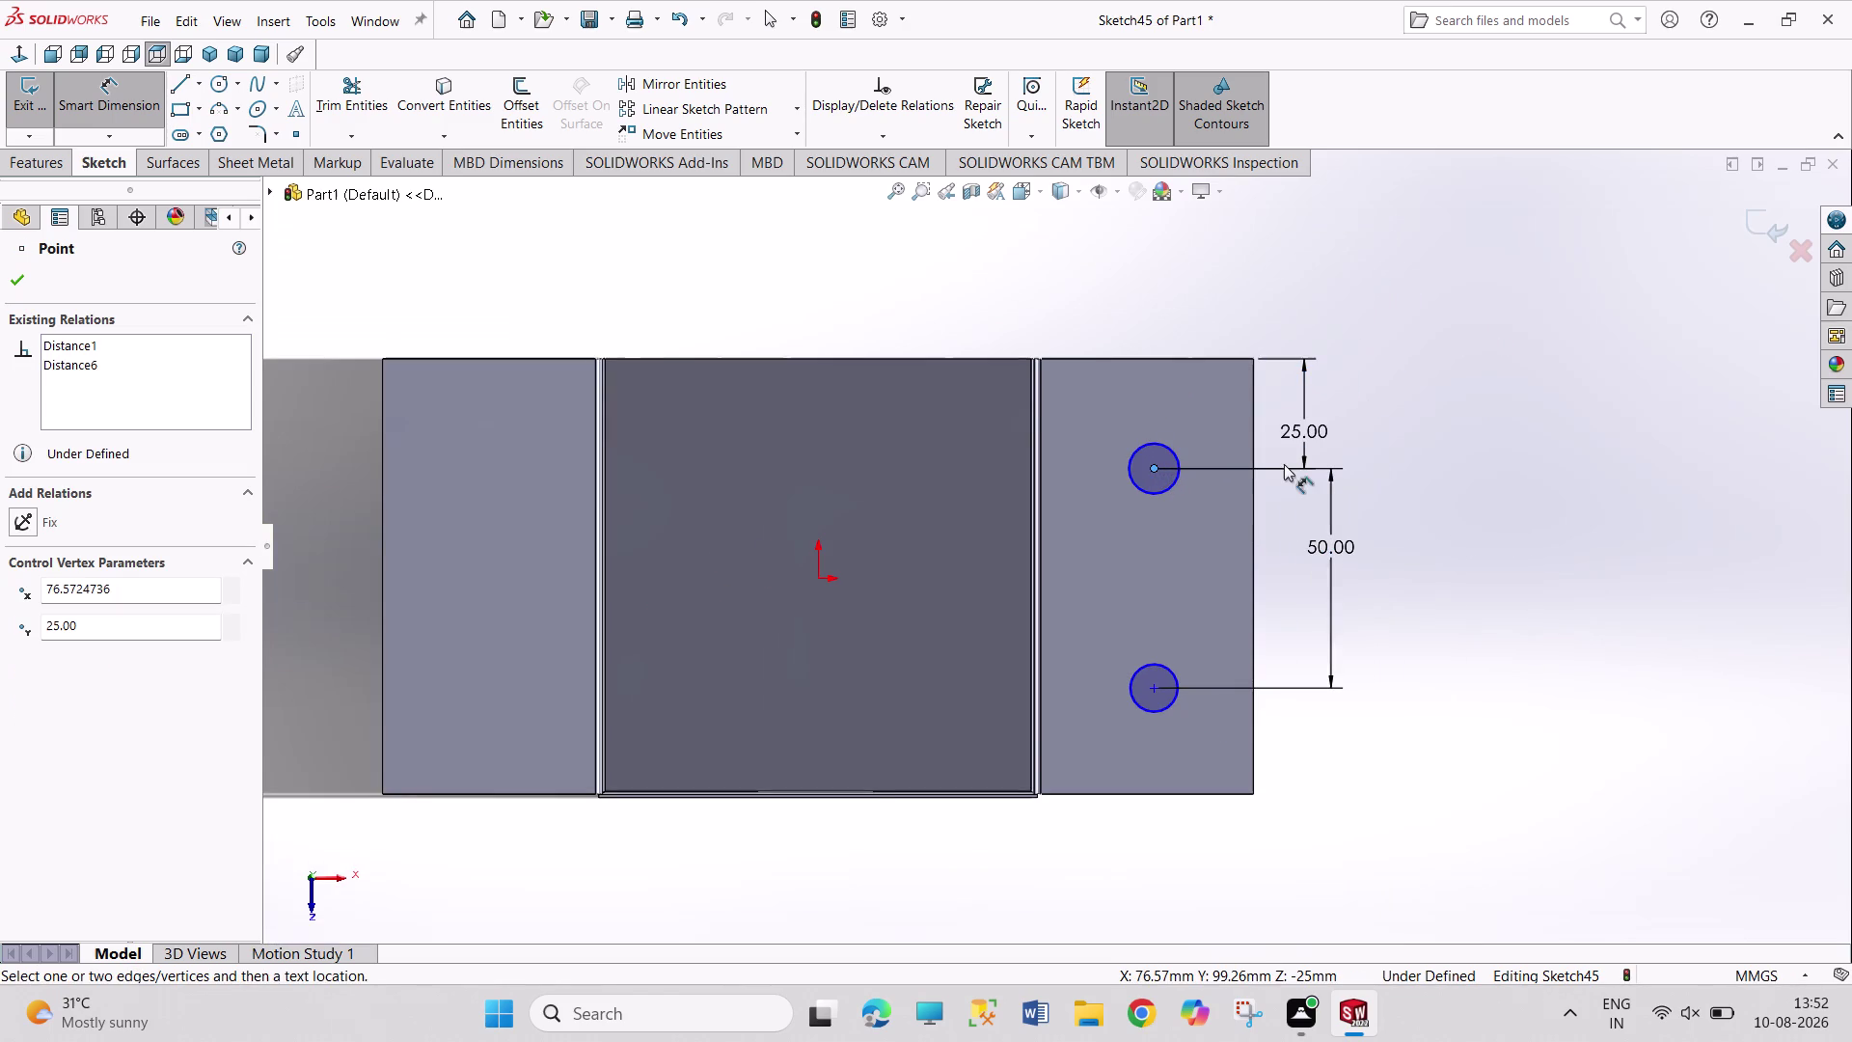
Dimension the top circle centre 25 mm from the right edge, then return to Select.
click(1252, 455)
click(1342, 275)
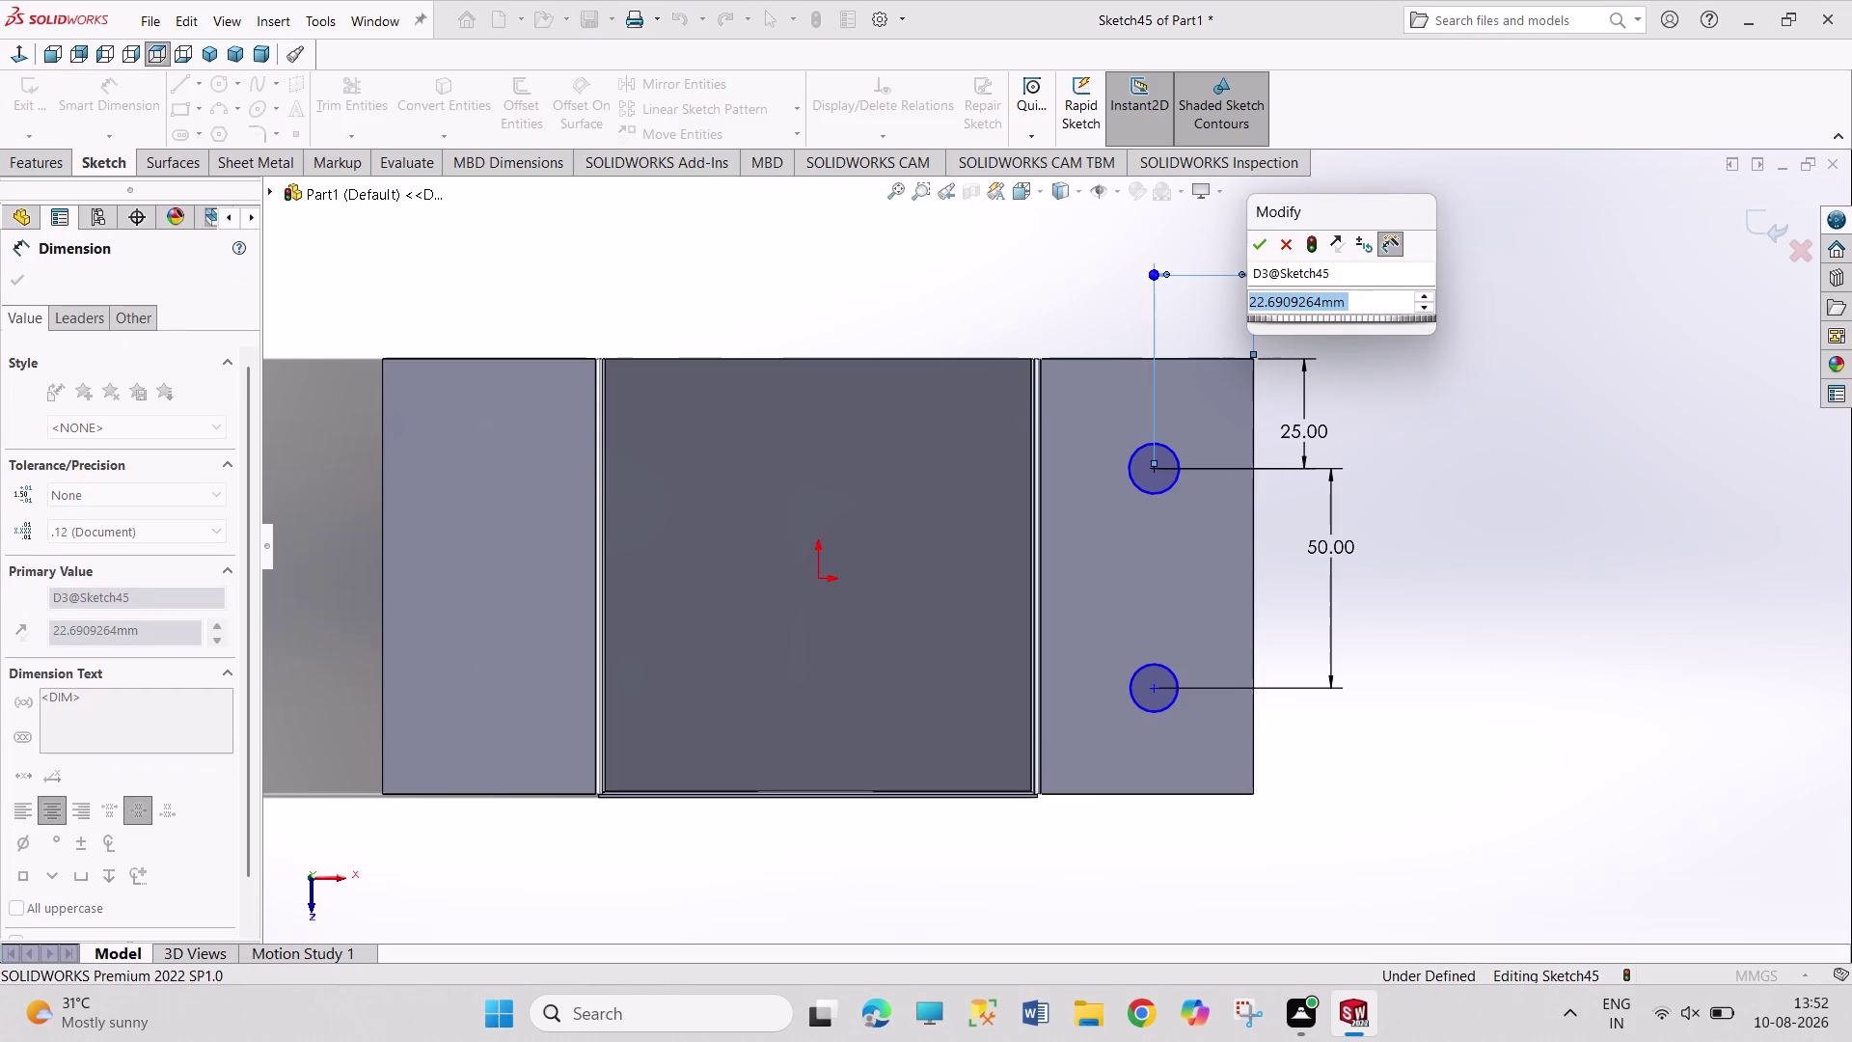
text(25)
key(Return)
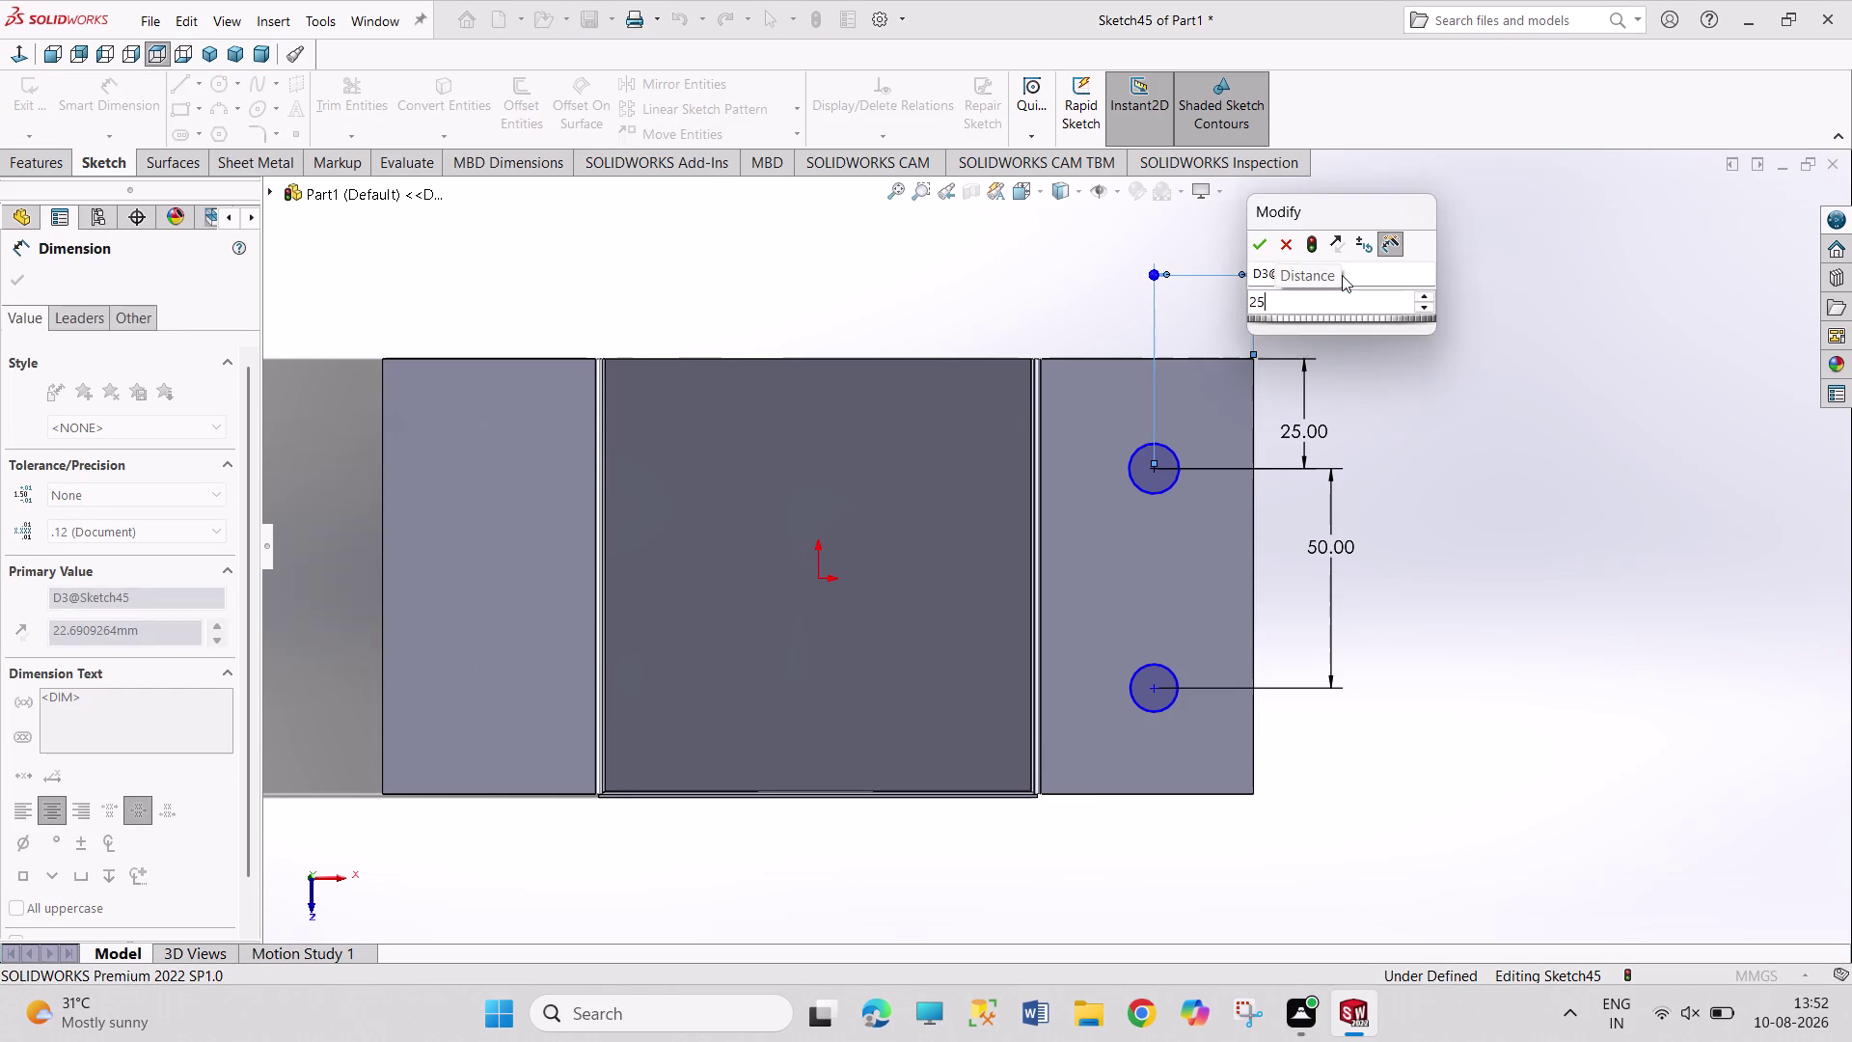
right_click(1465, 385)
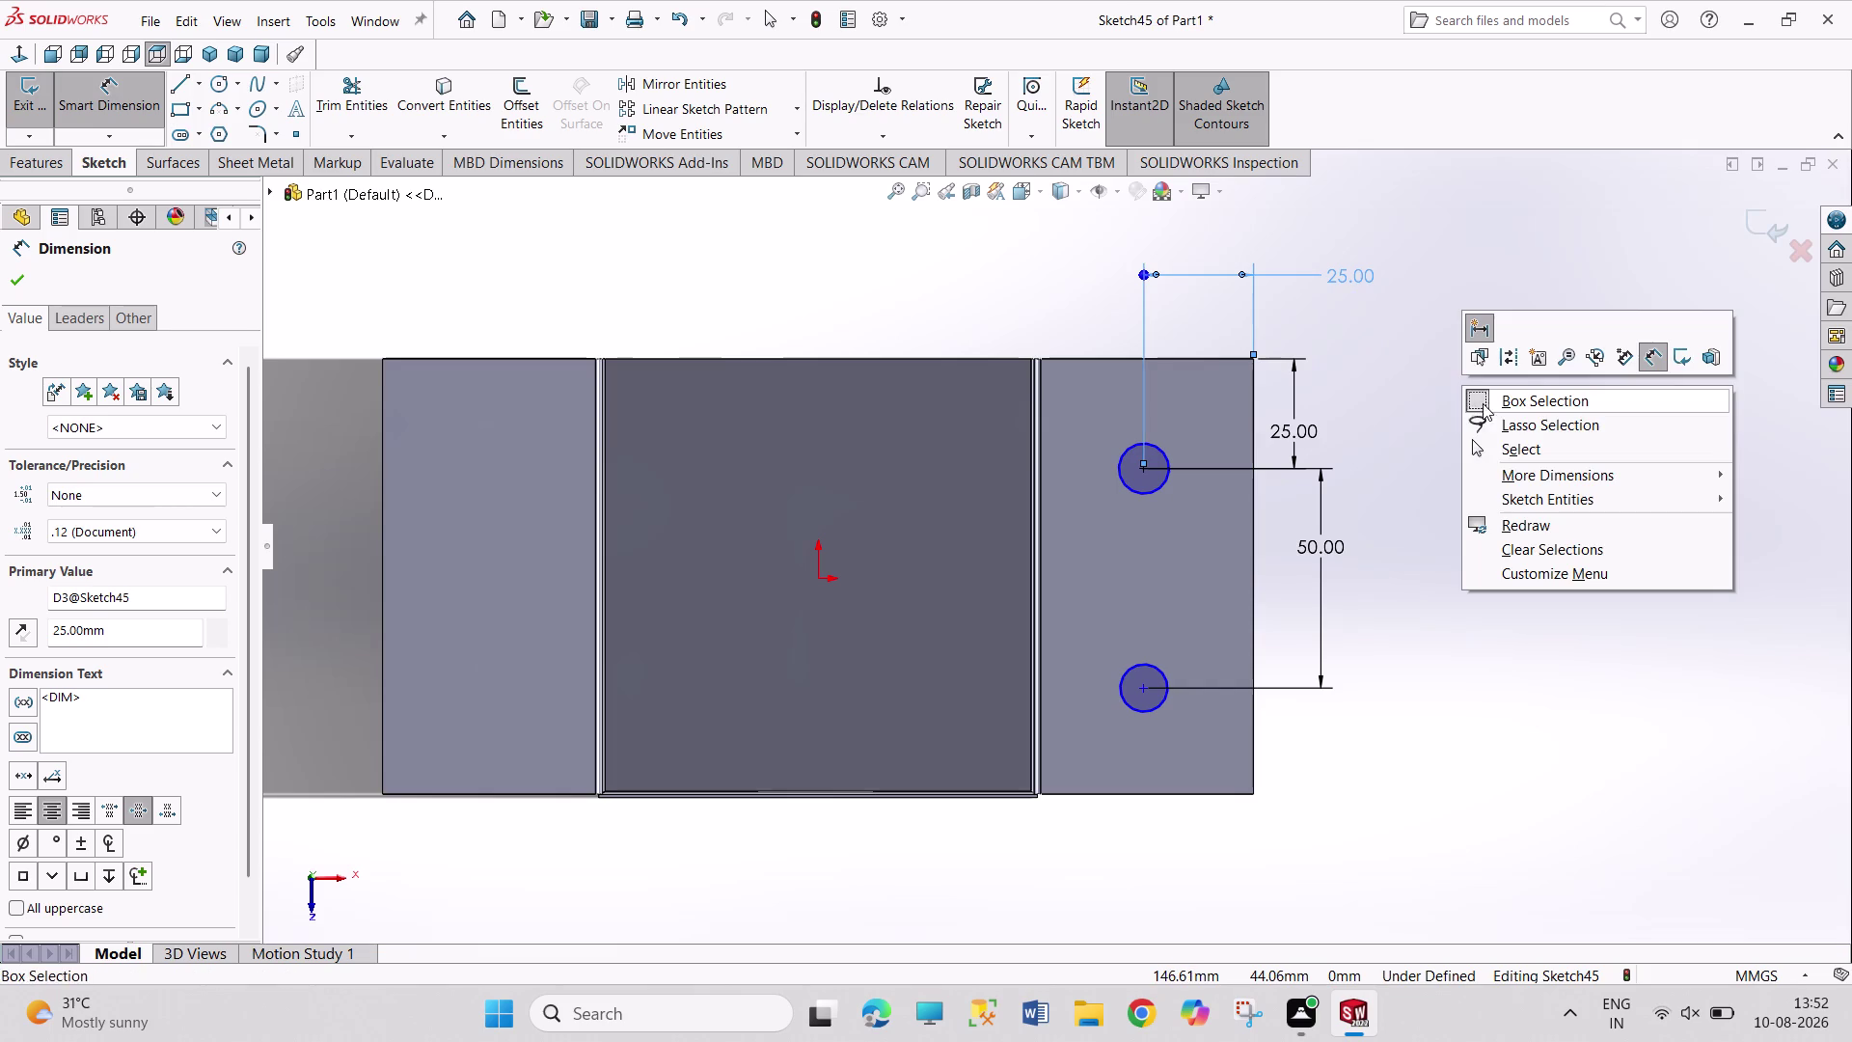
click(1503, 446)
click(1138, 491)
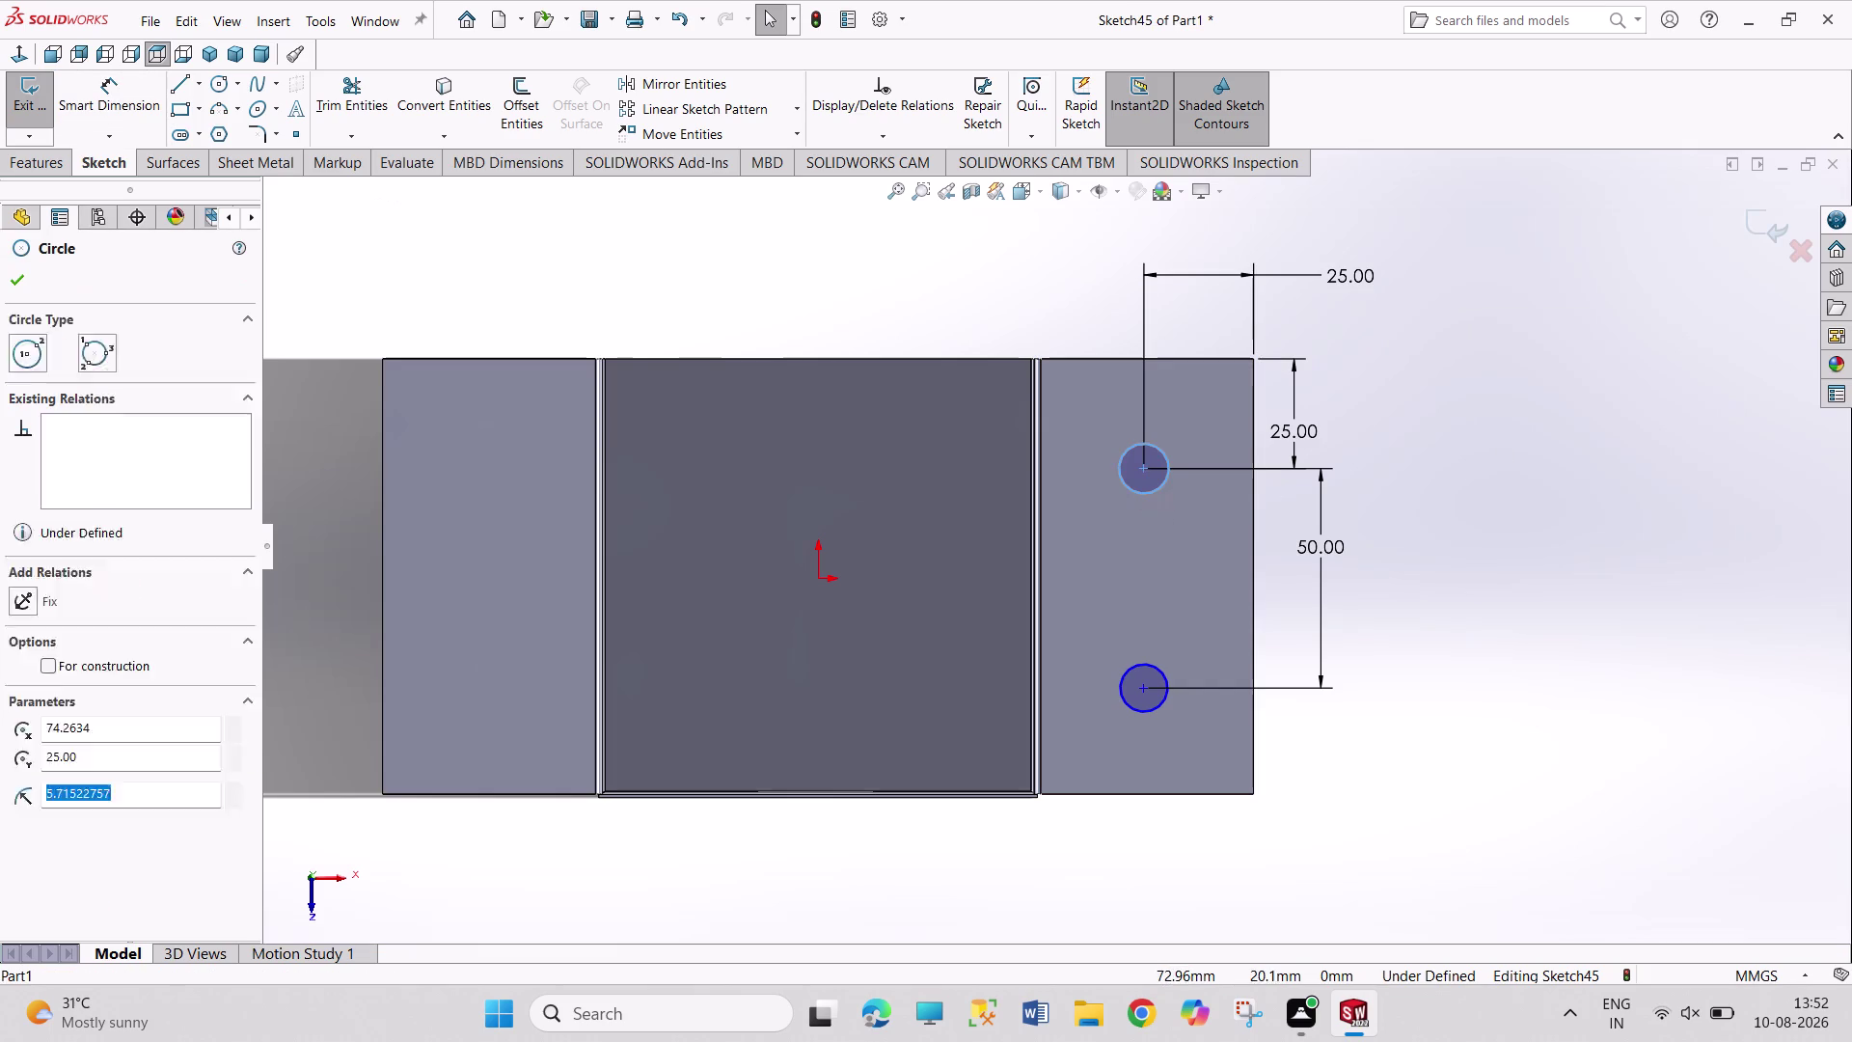
Make both circles Equal and dimension the top circle to 5 mm diameter.
click(1169, 694)
click(48, 717)
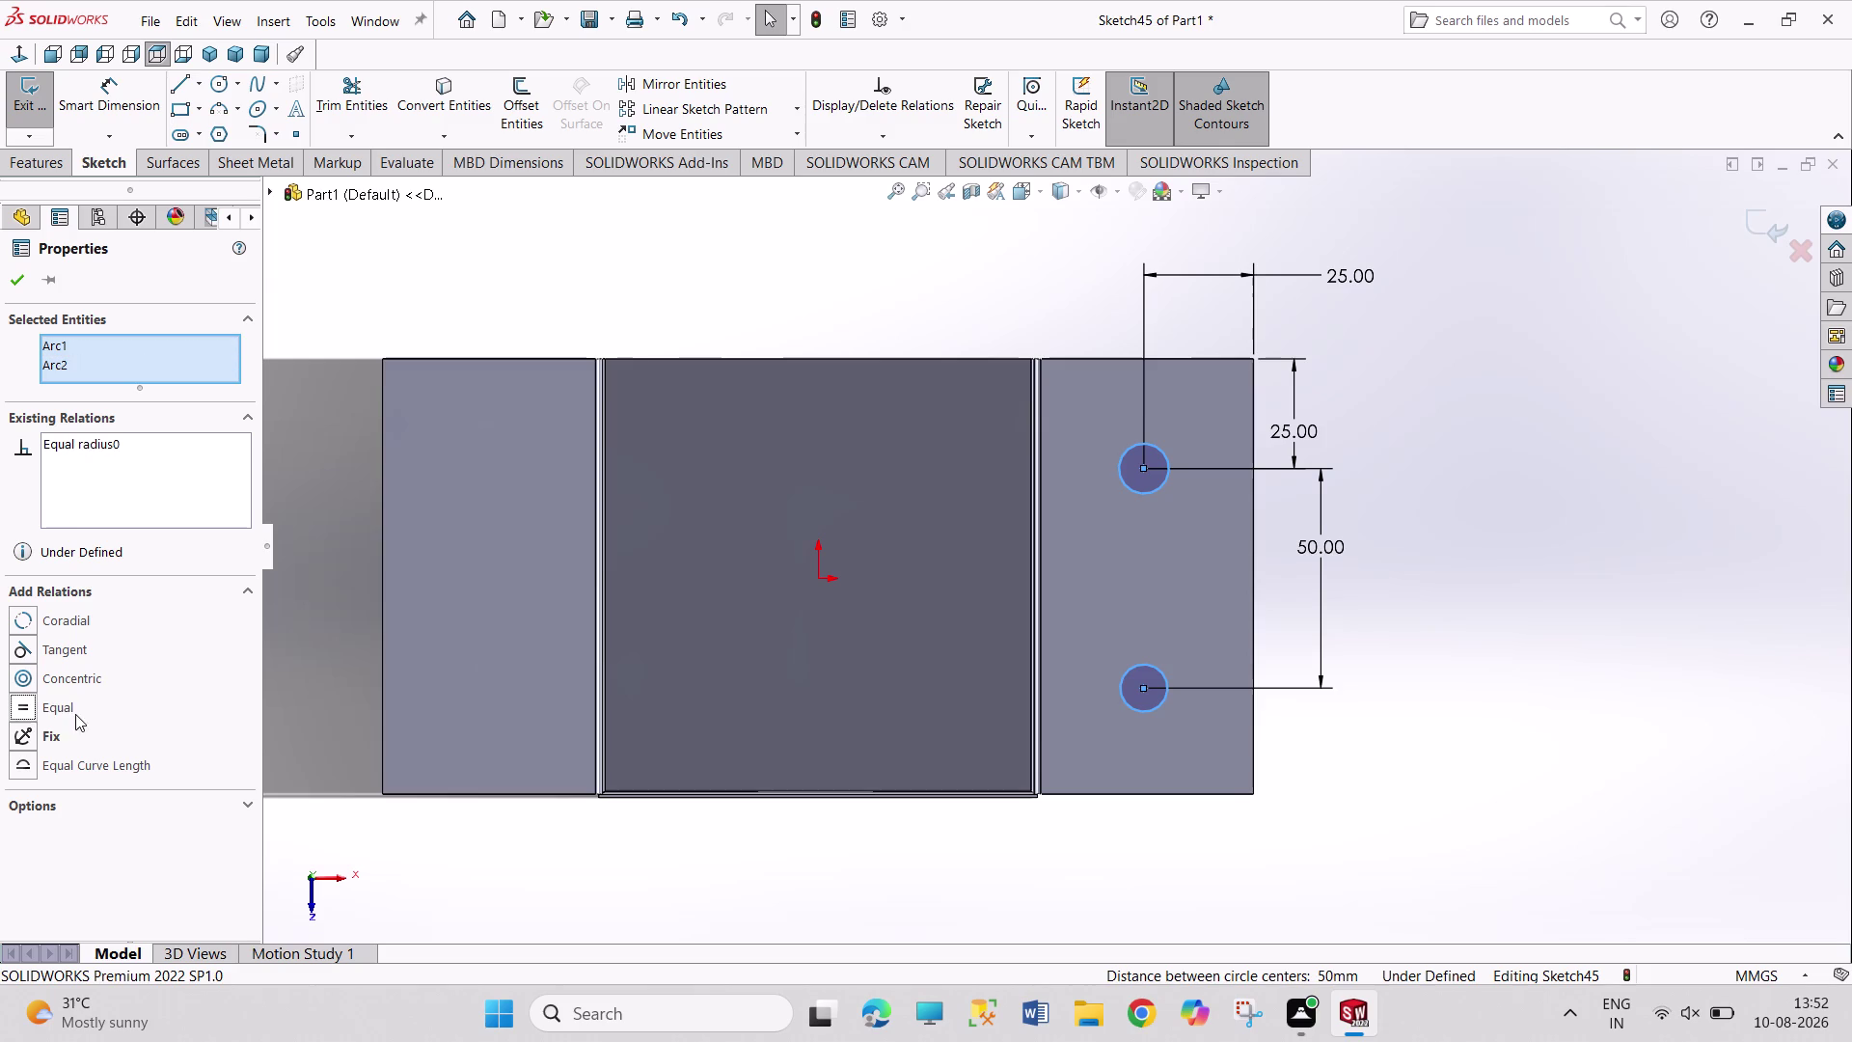
right_drag(1500, 792, 1451, 407)
drag(1156, 452, 1165, 438)
click(1218, 326)
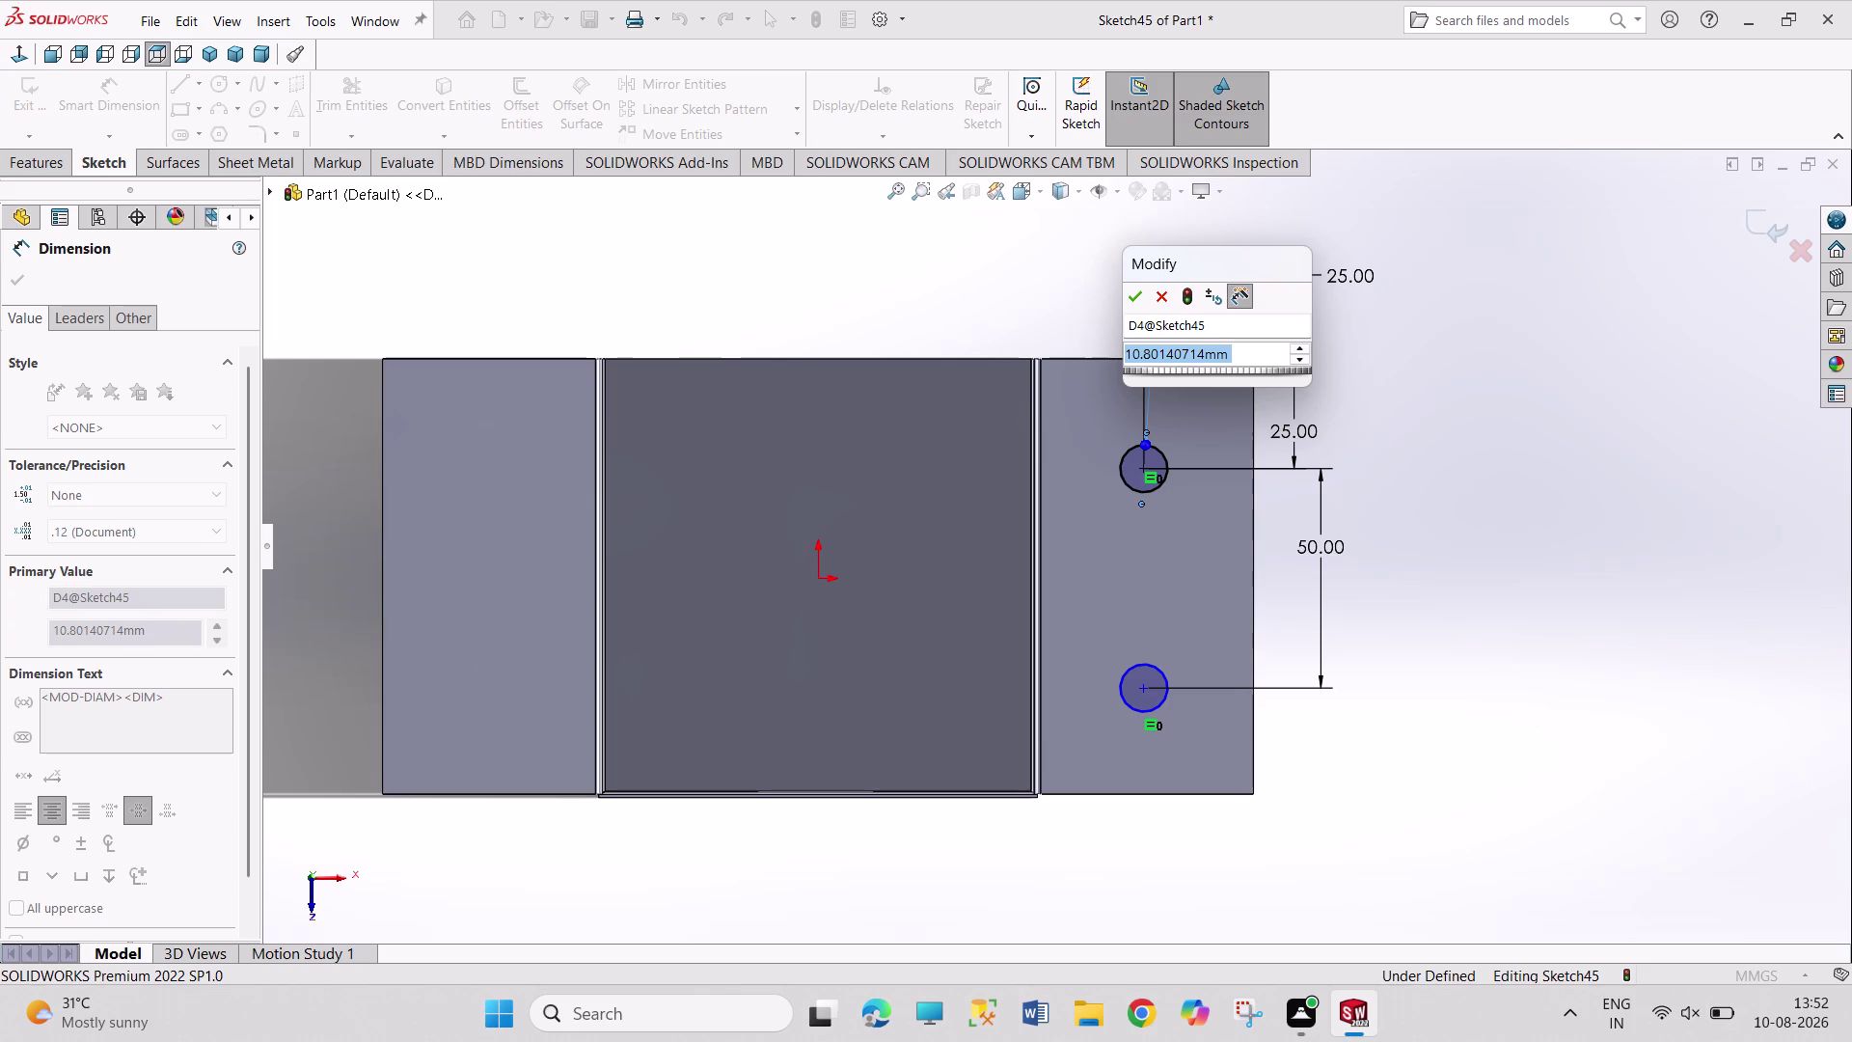
key(5)
key(Return)
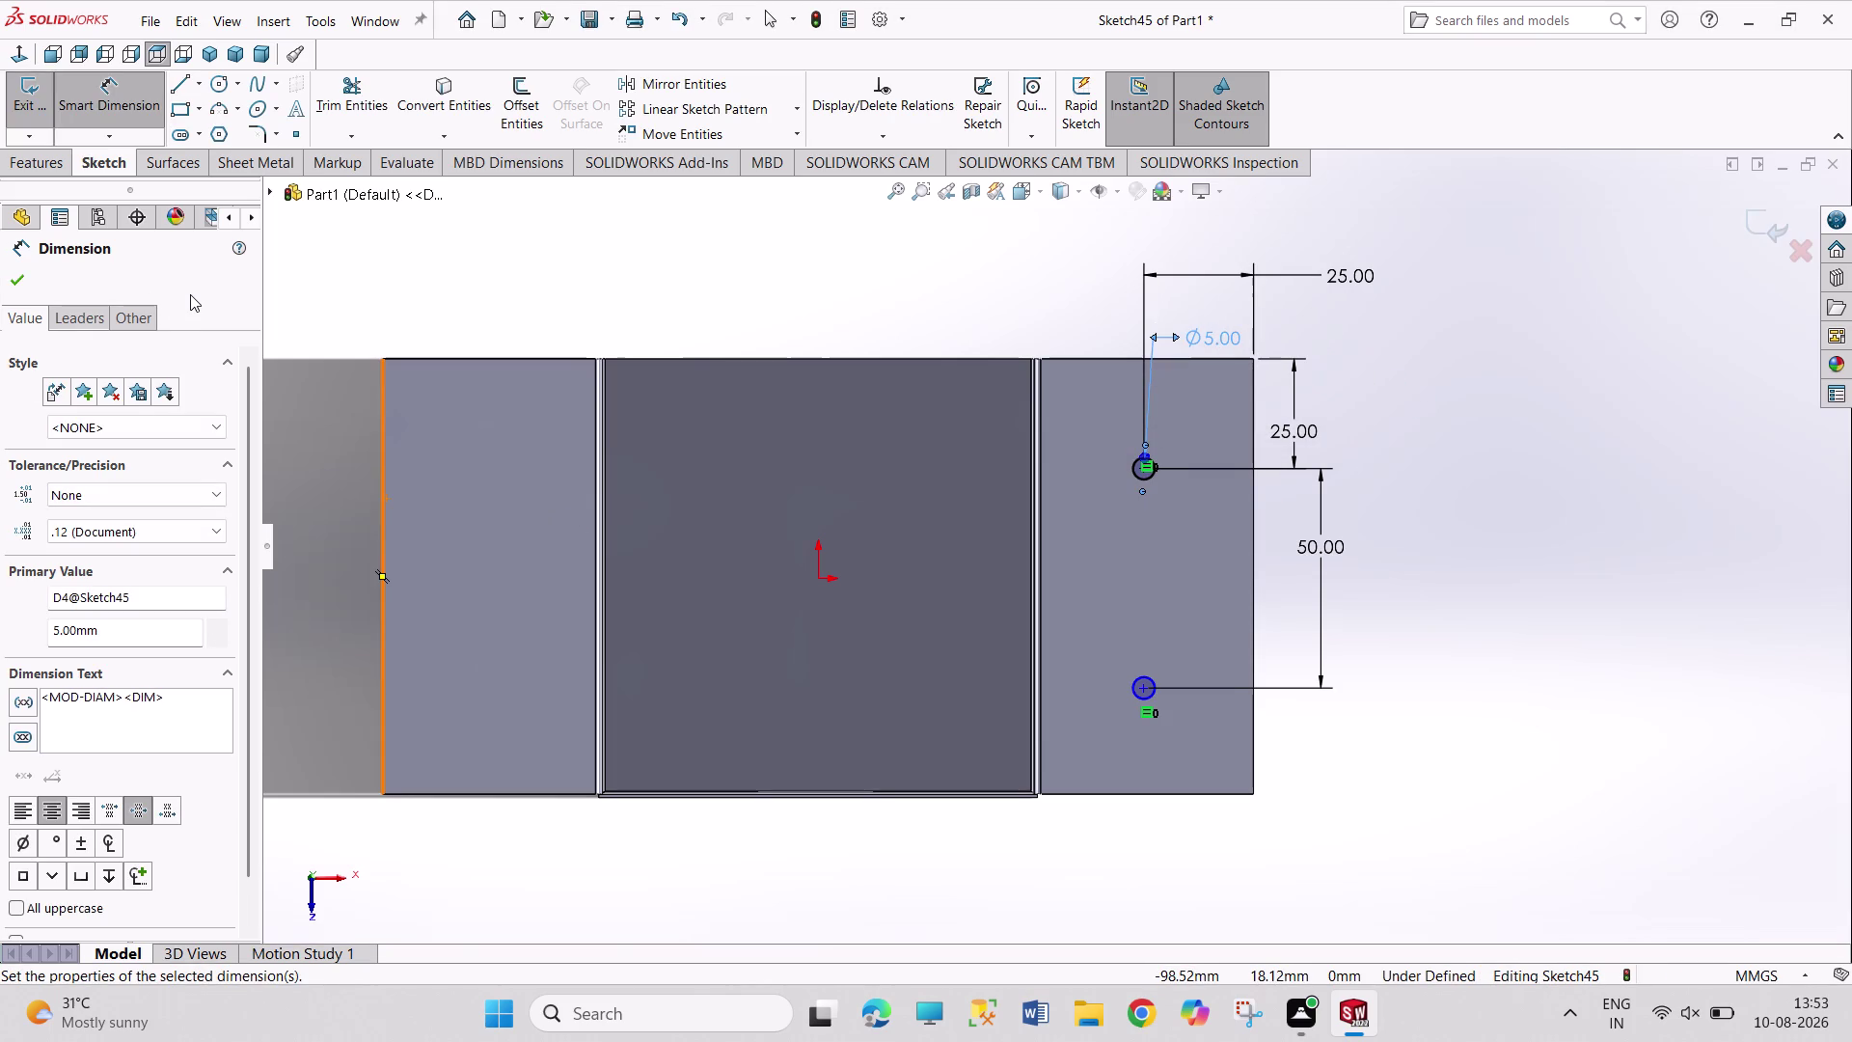
click(27, 98)
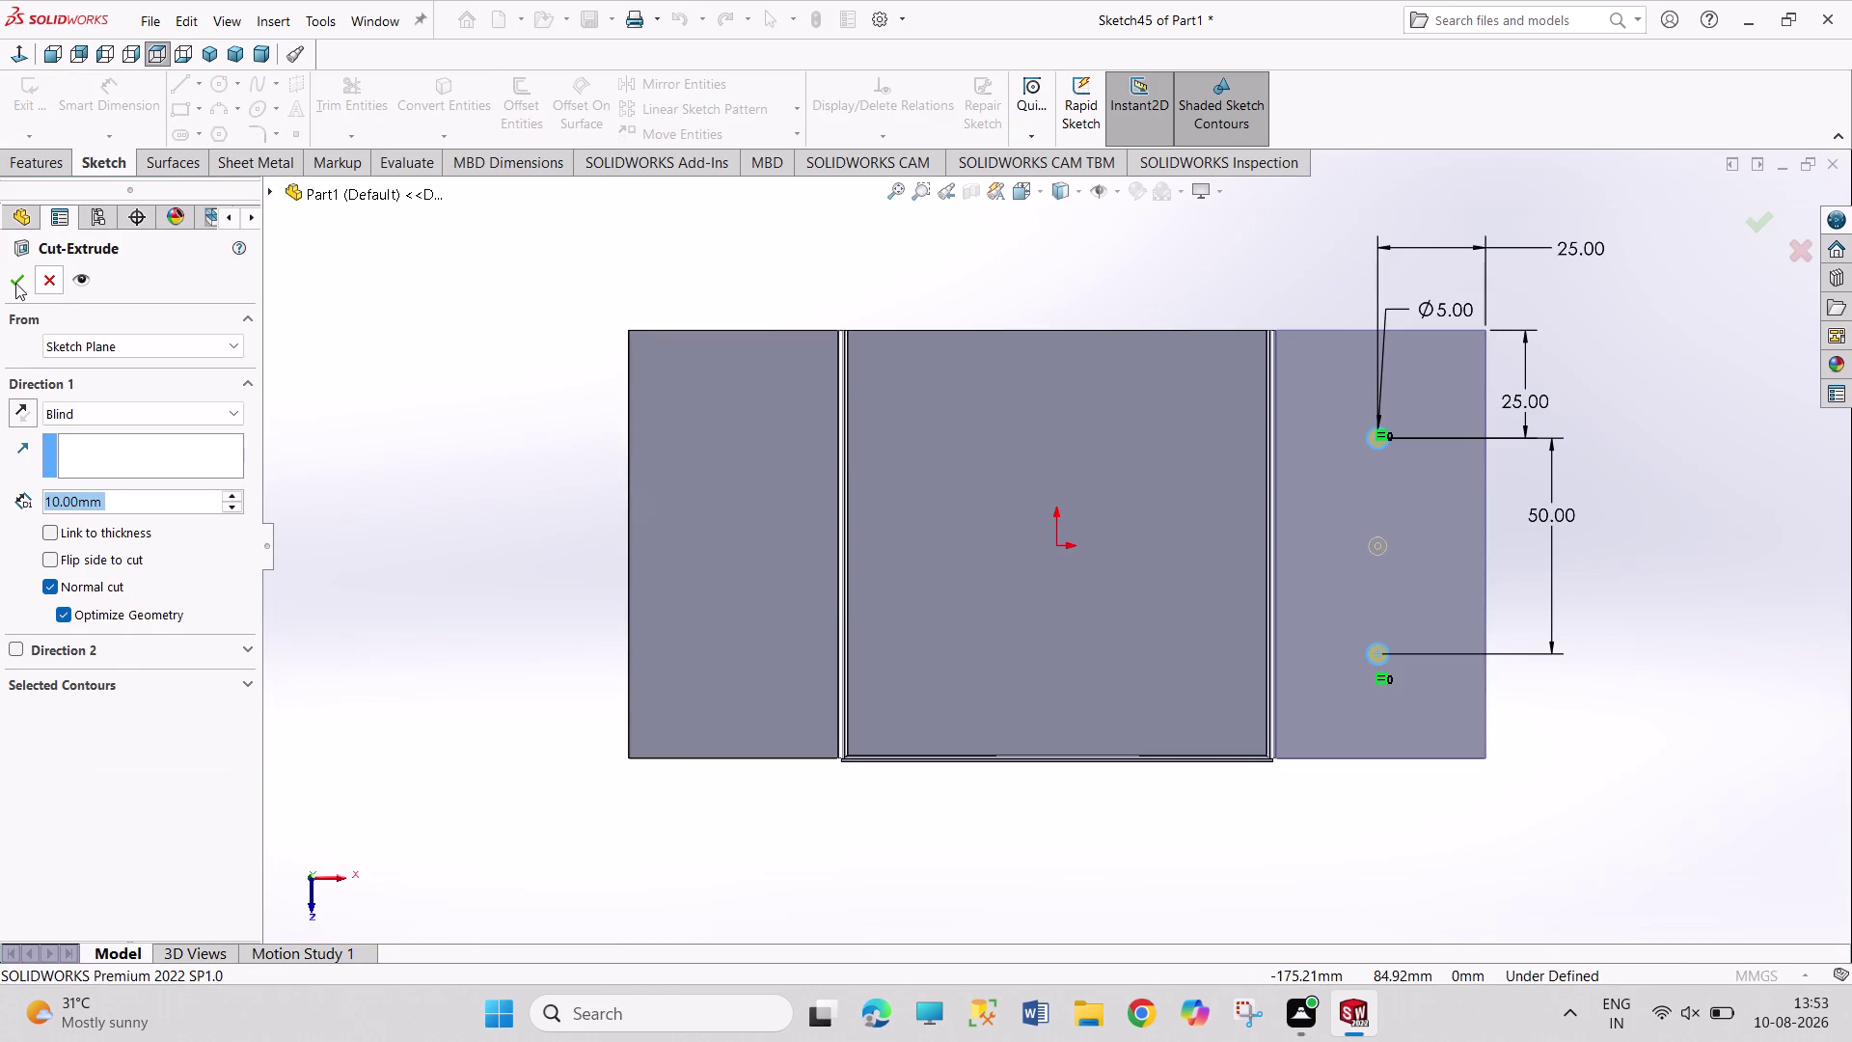
Confirm the extruded cut of both 5 mm holes, then select the left flange face.
click(16, 282)
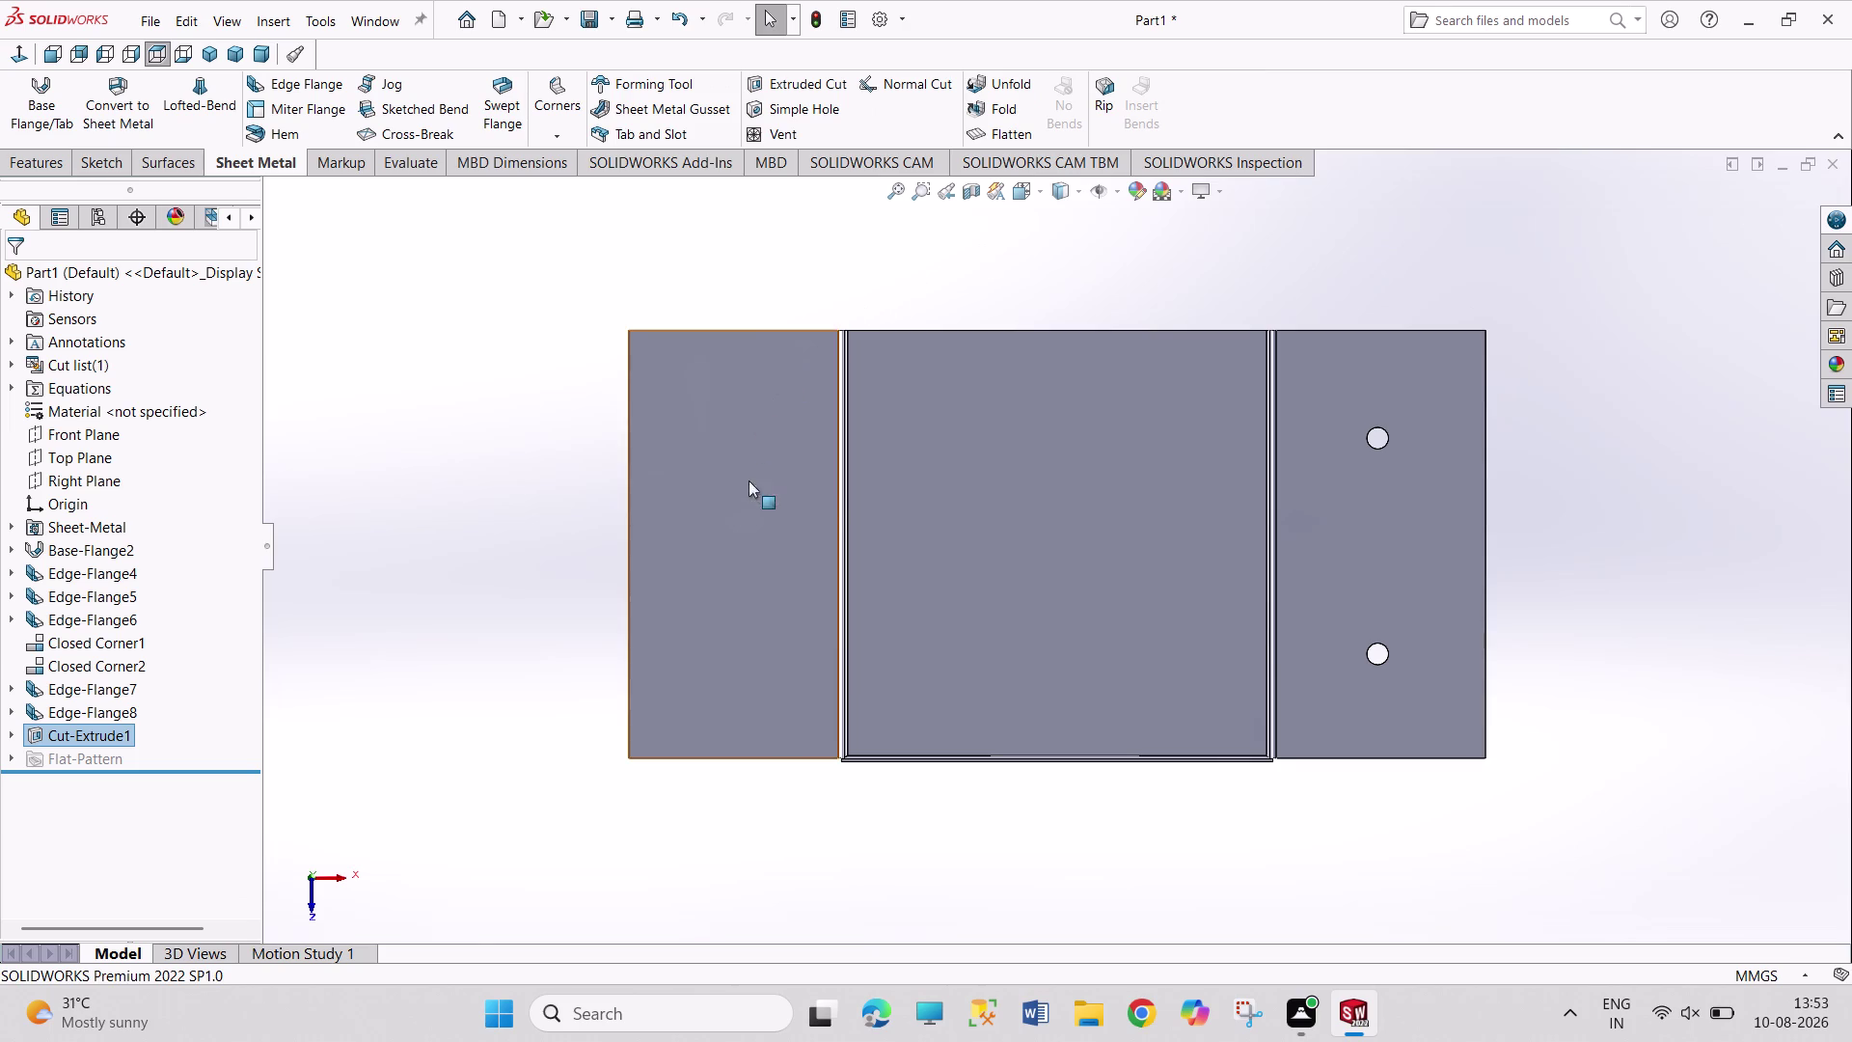
click(757, 590)
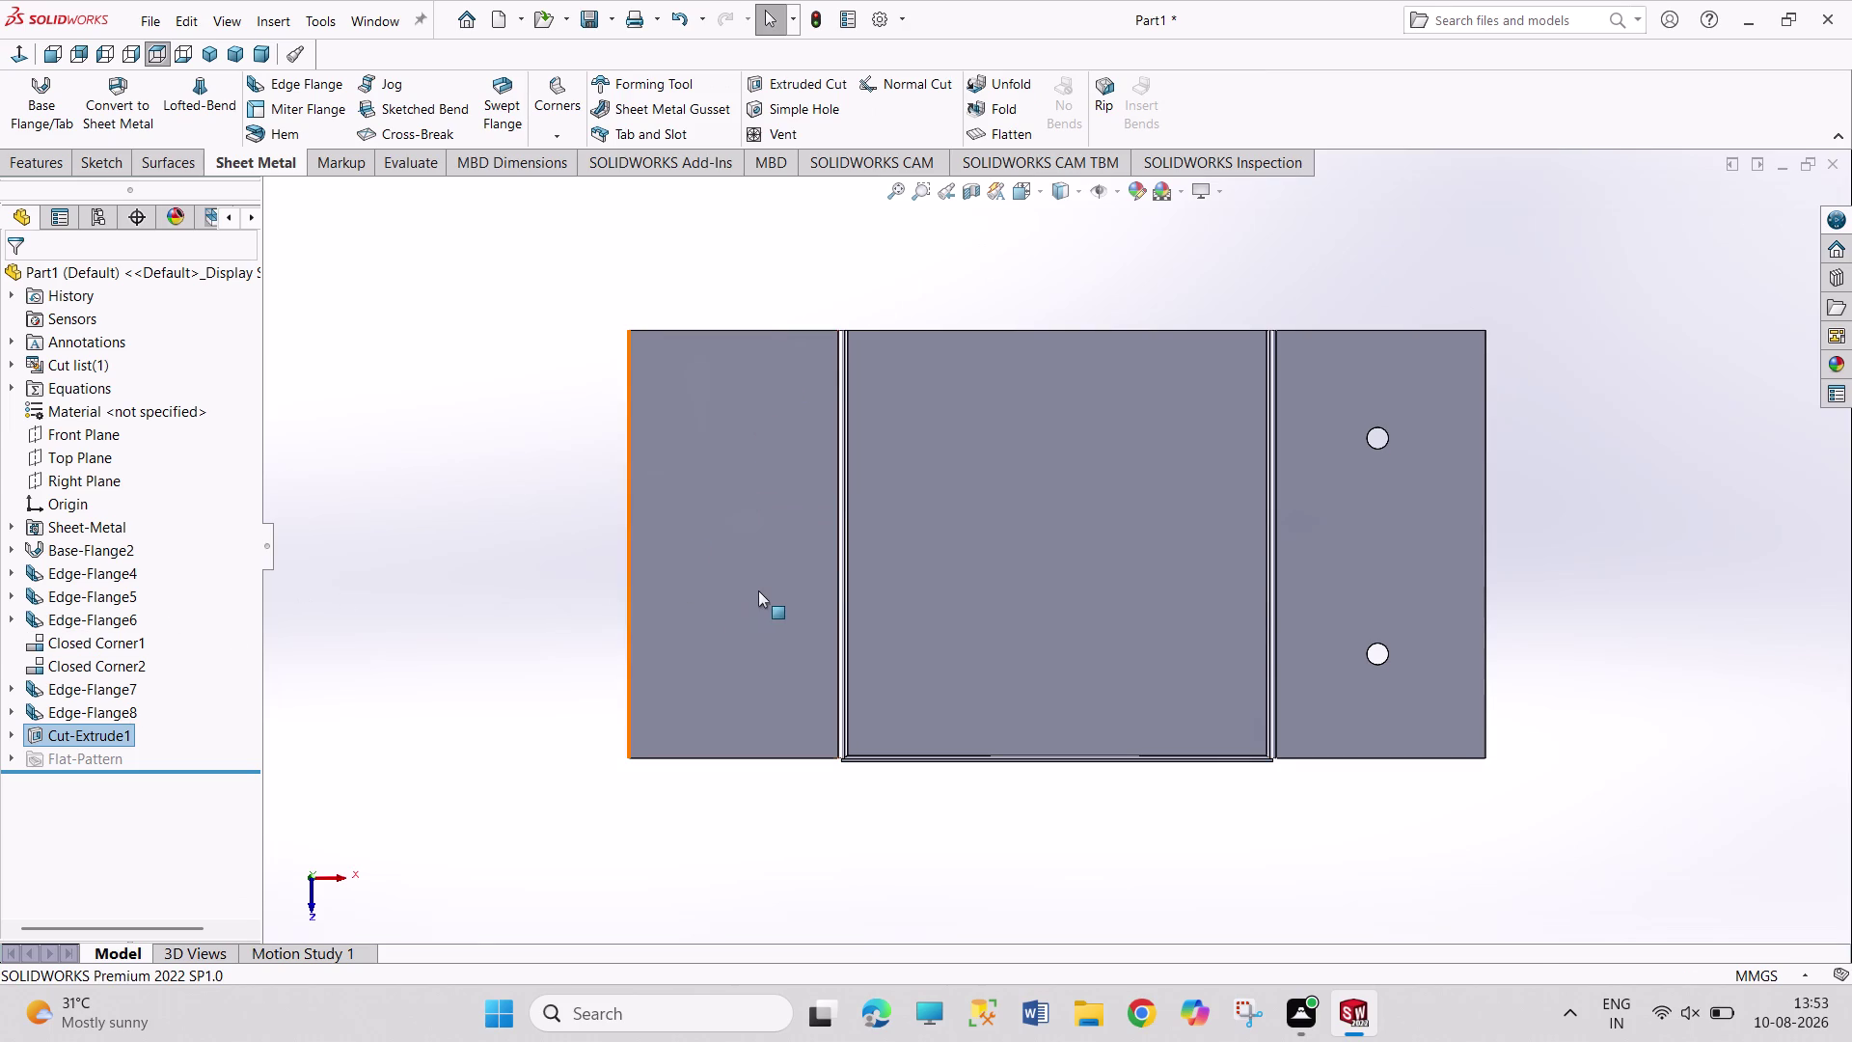
click(843, 536)
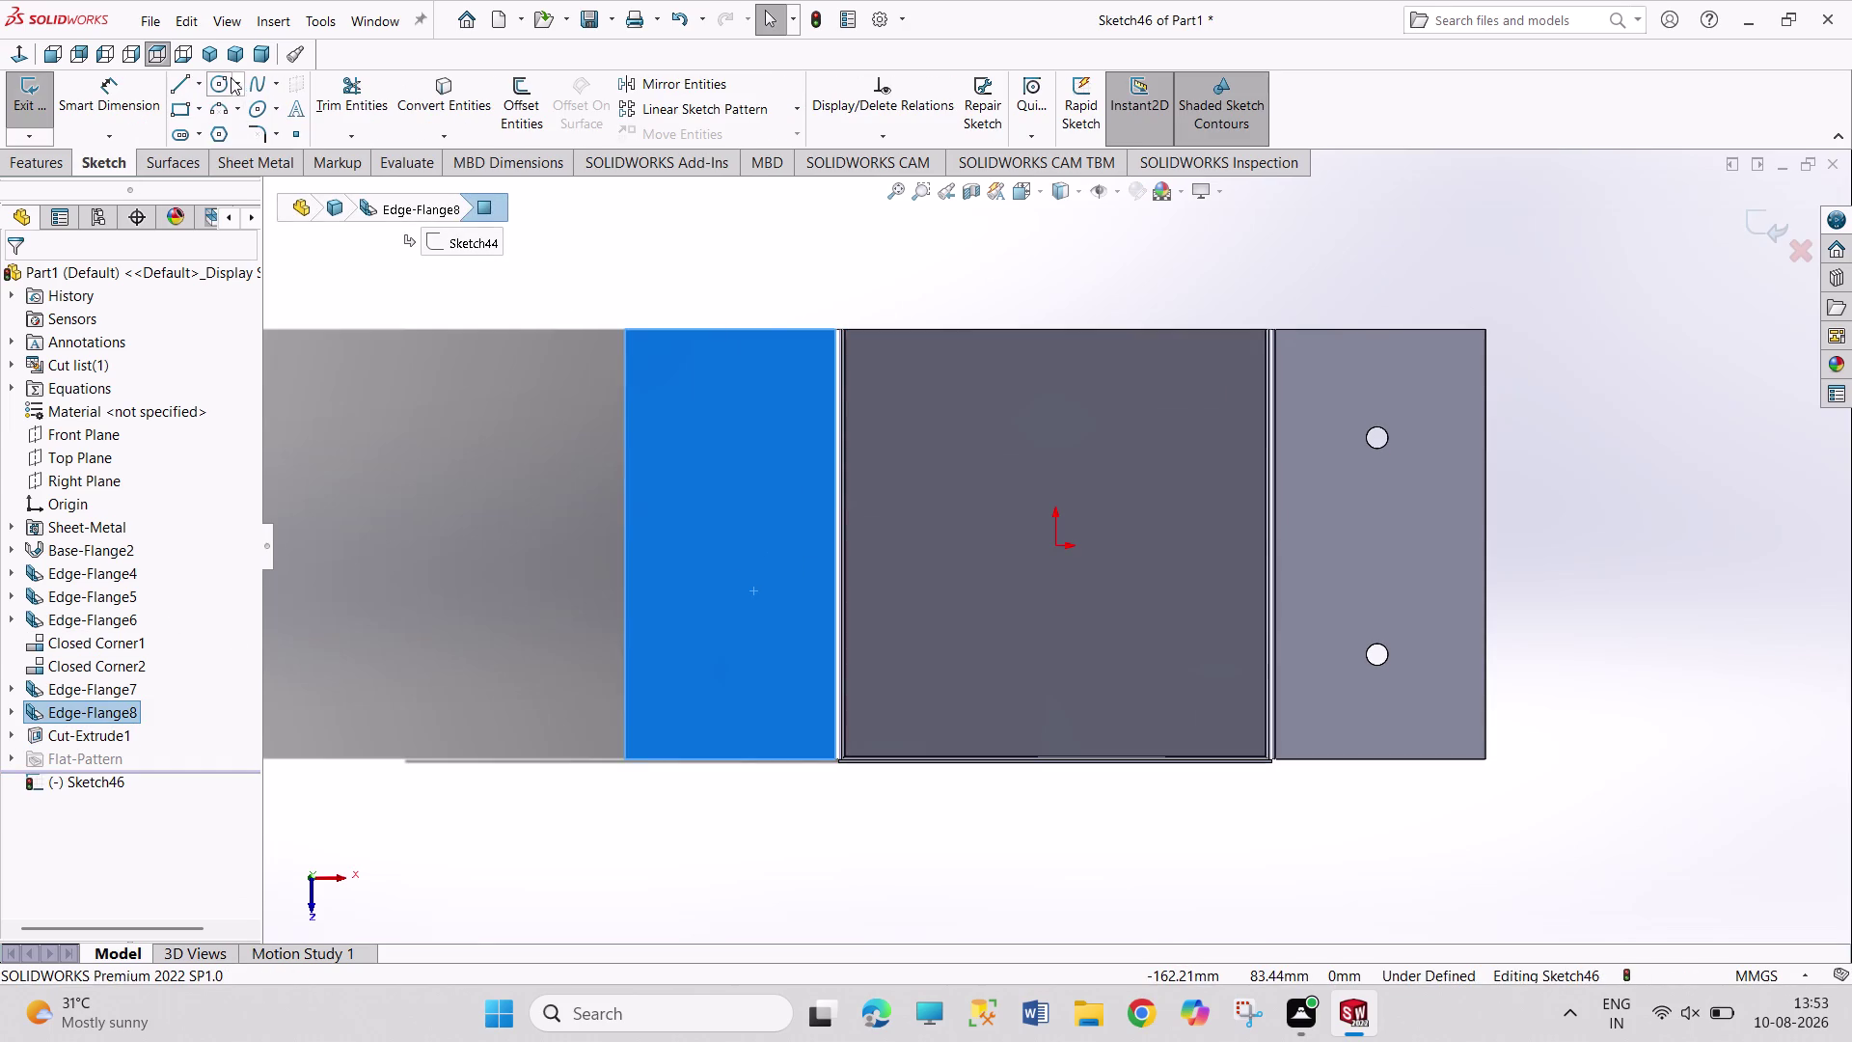
Draw two small circles on the left flange, one above the other.
click(222, 78)
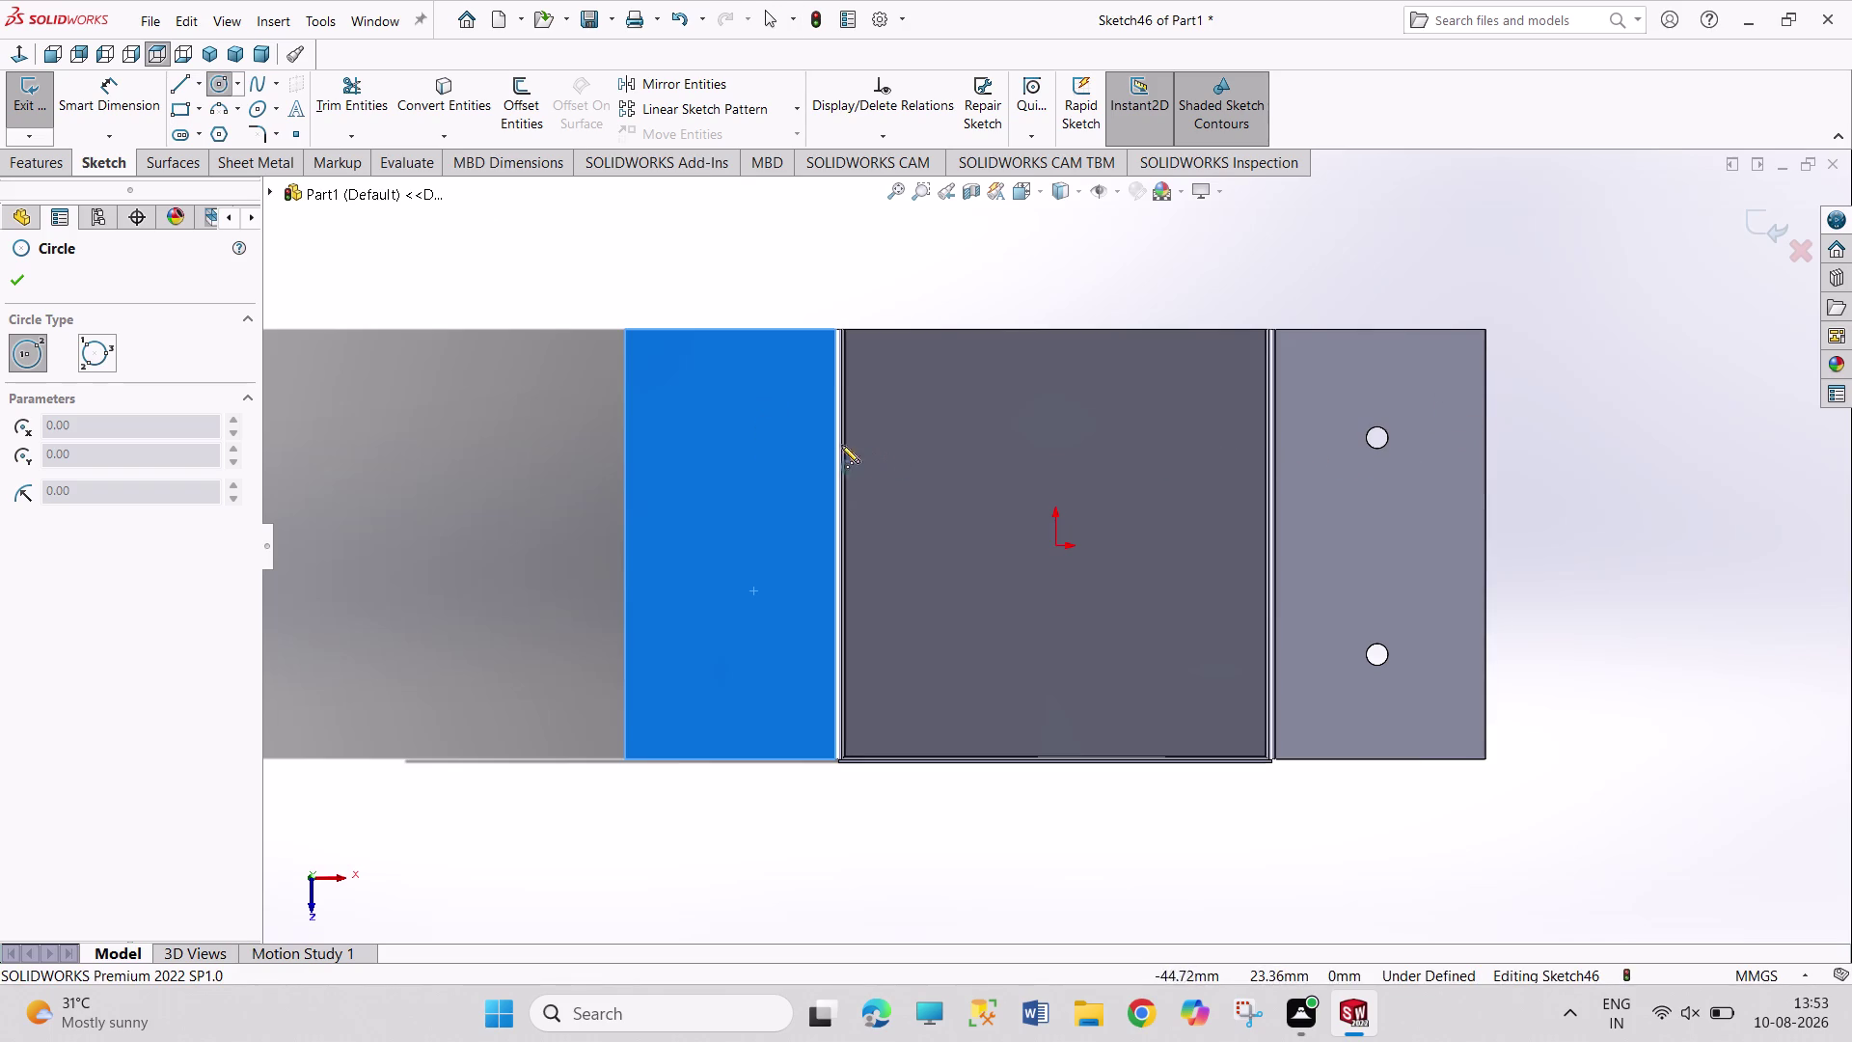
click(742, 447)
click(753, 471)
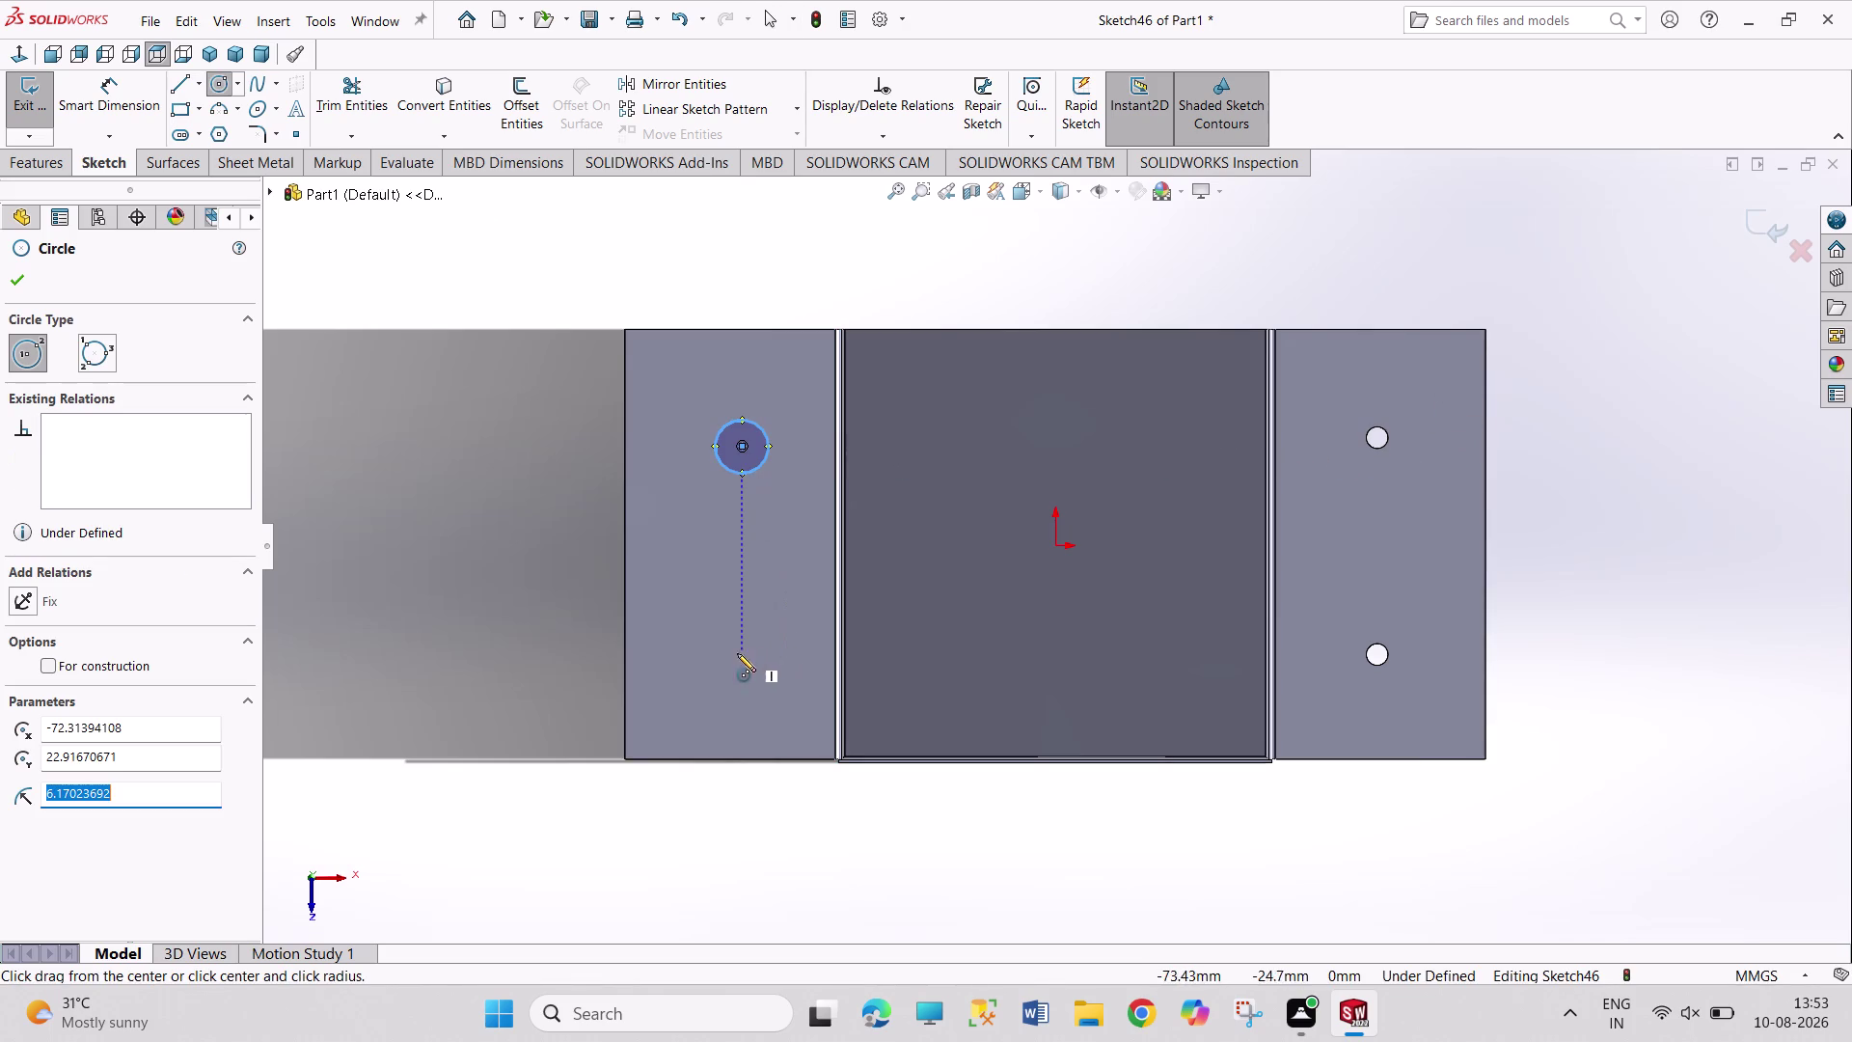
click(743, 679)
click(752, 704)
Dimension the distance between the two circle centres as 50 mm.
right_drag(470, 669, 519, 504)
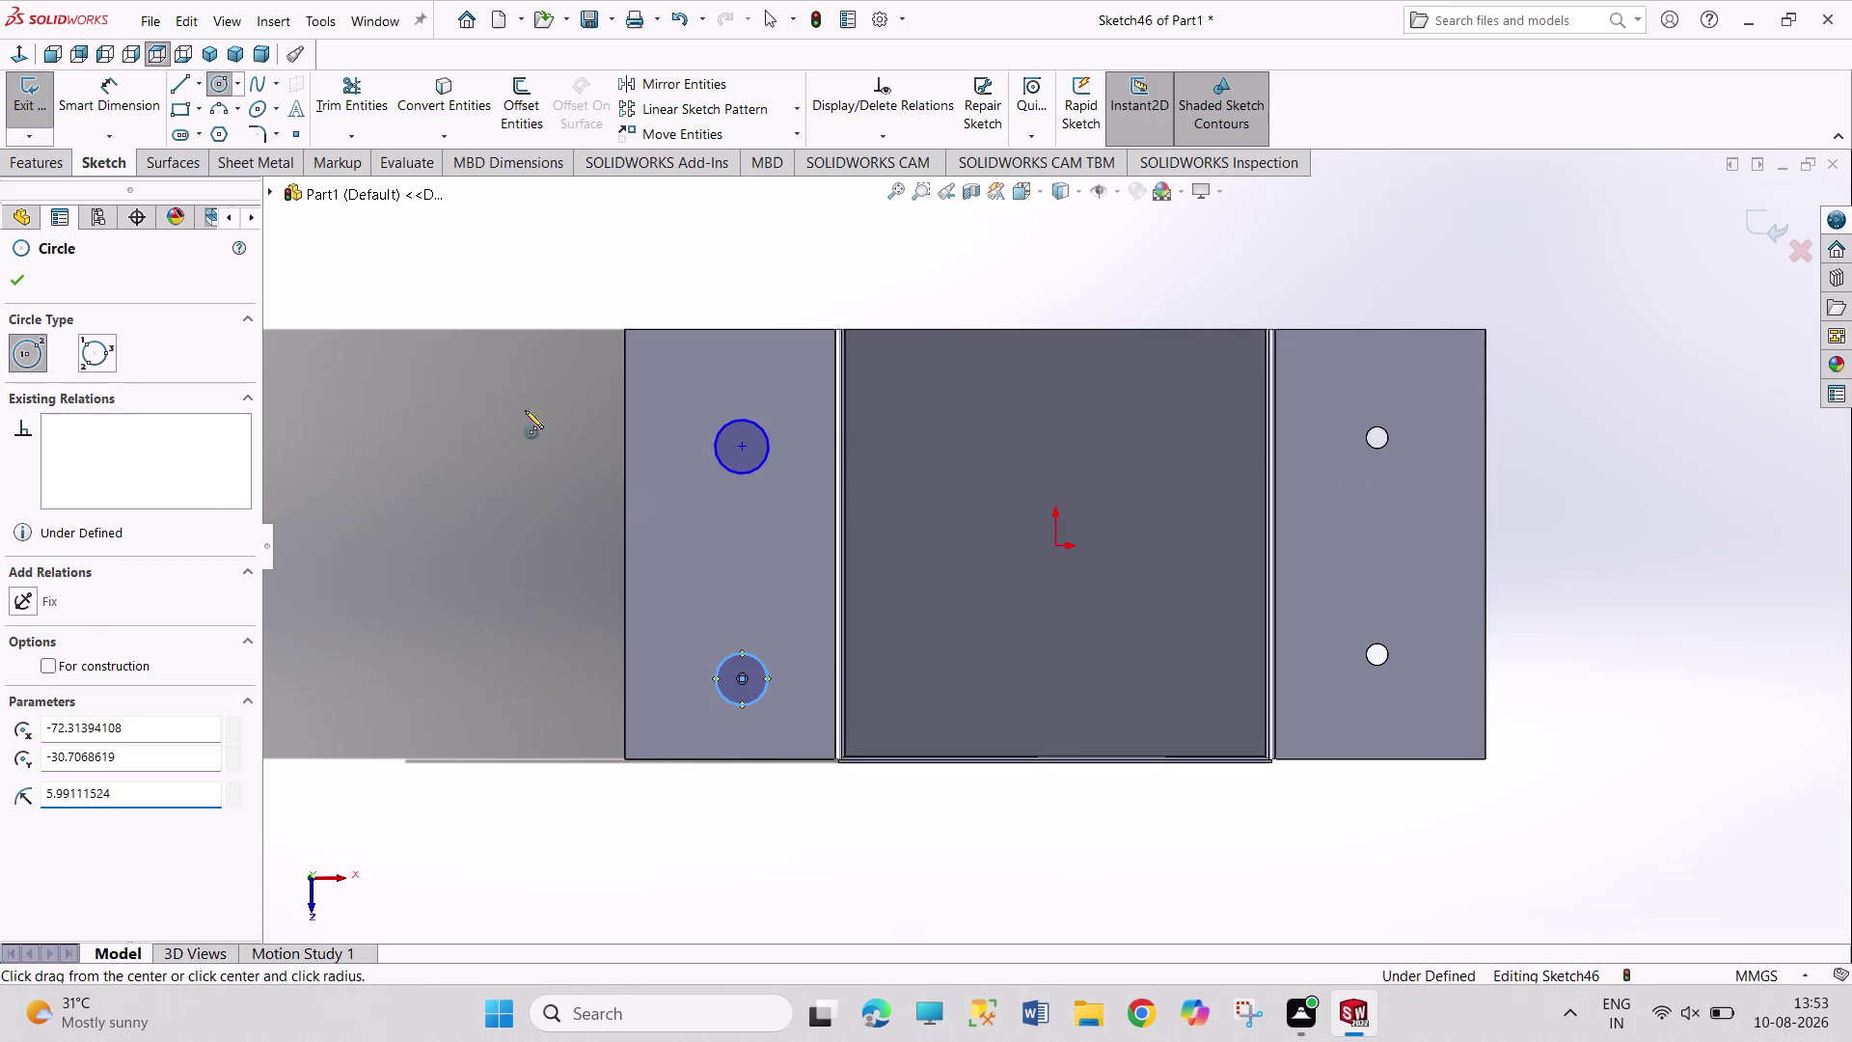
right_drag(519, 503, 511, 328)
drag(740, 449, 741, 471)
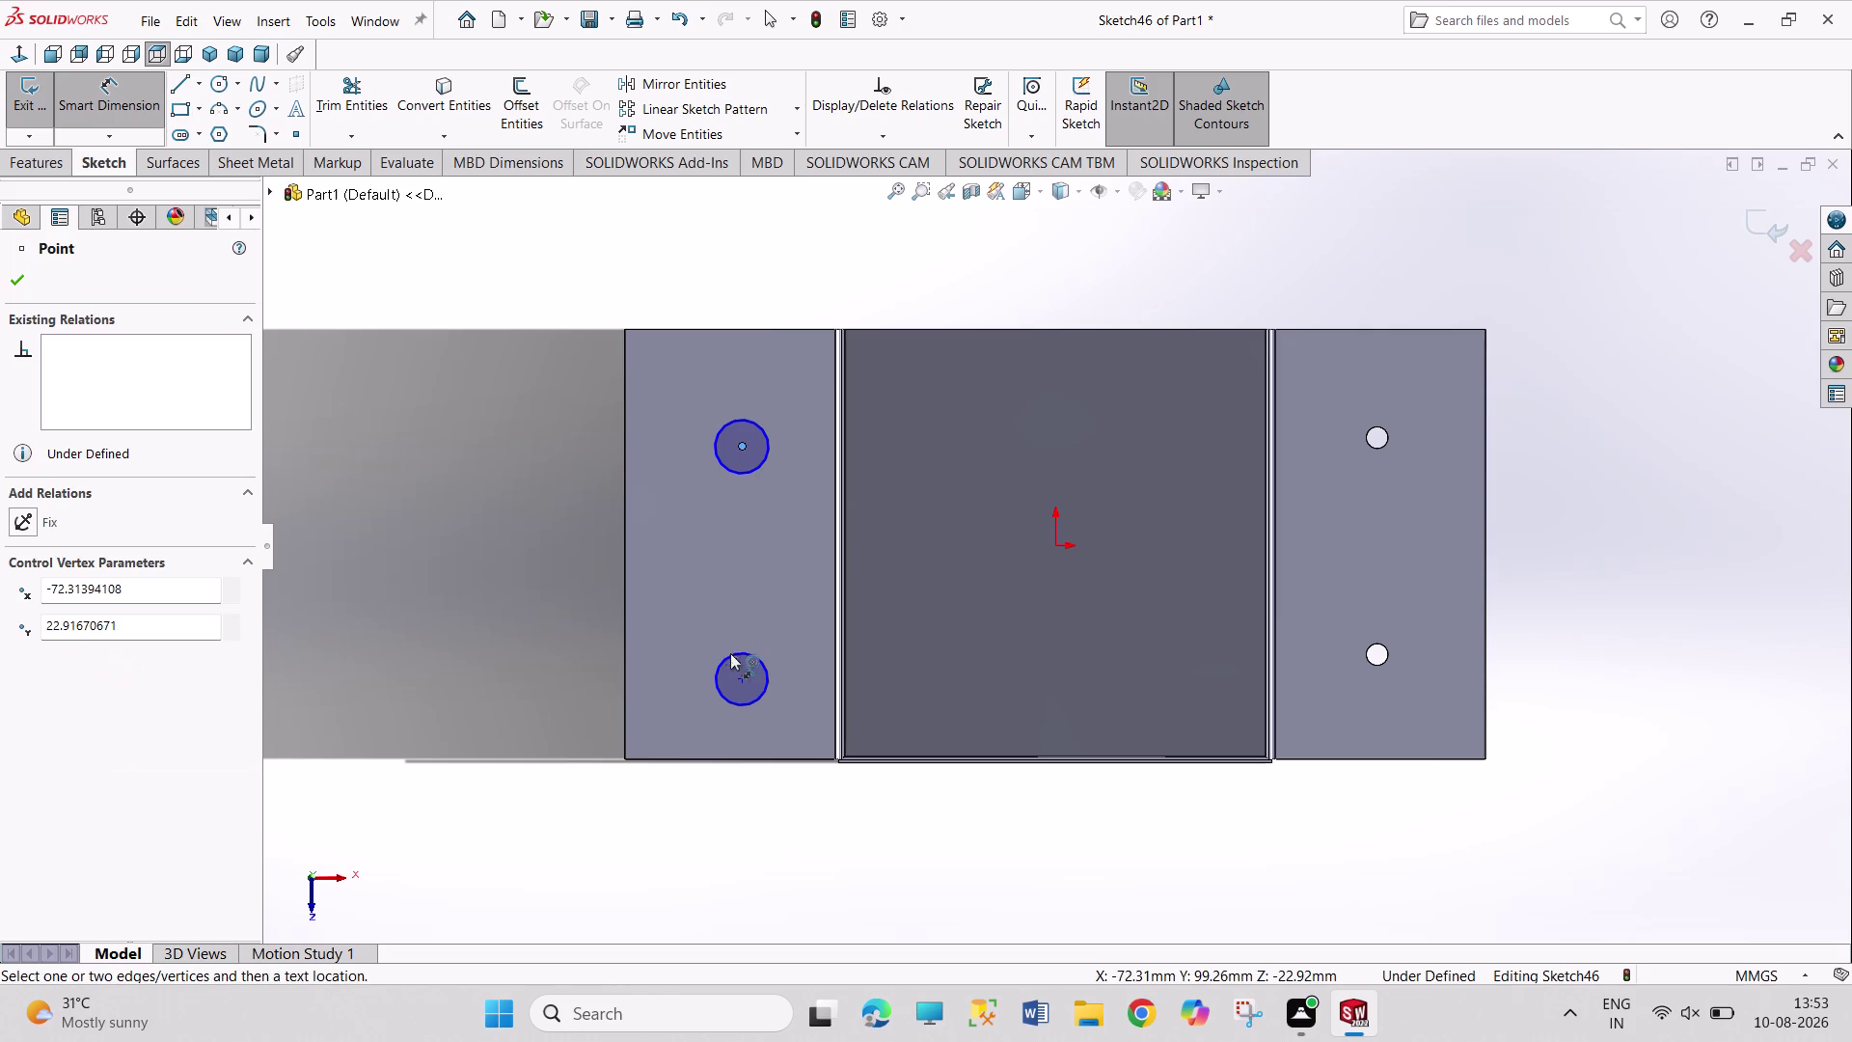
click(744, 679)
click(554, 560)
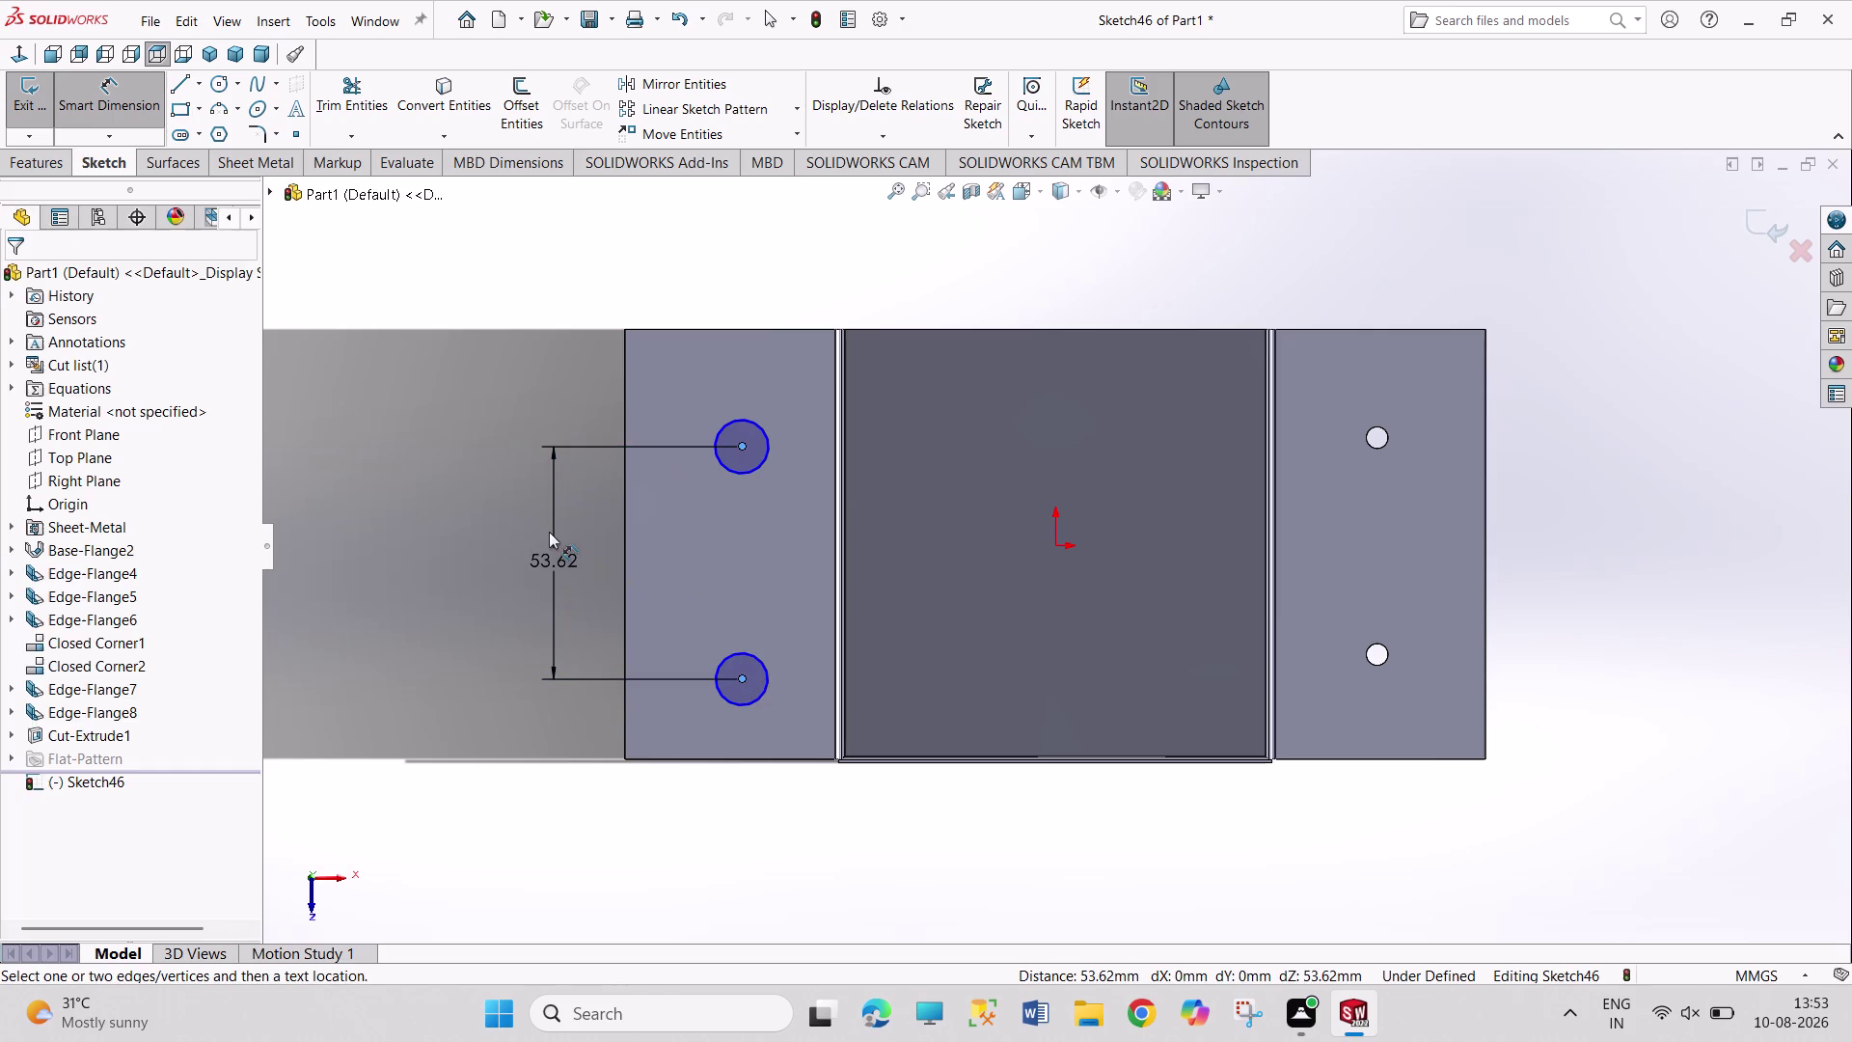
text(50)
key(Return)
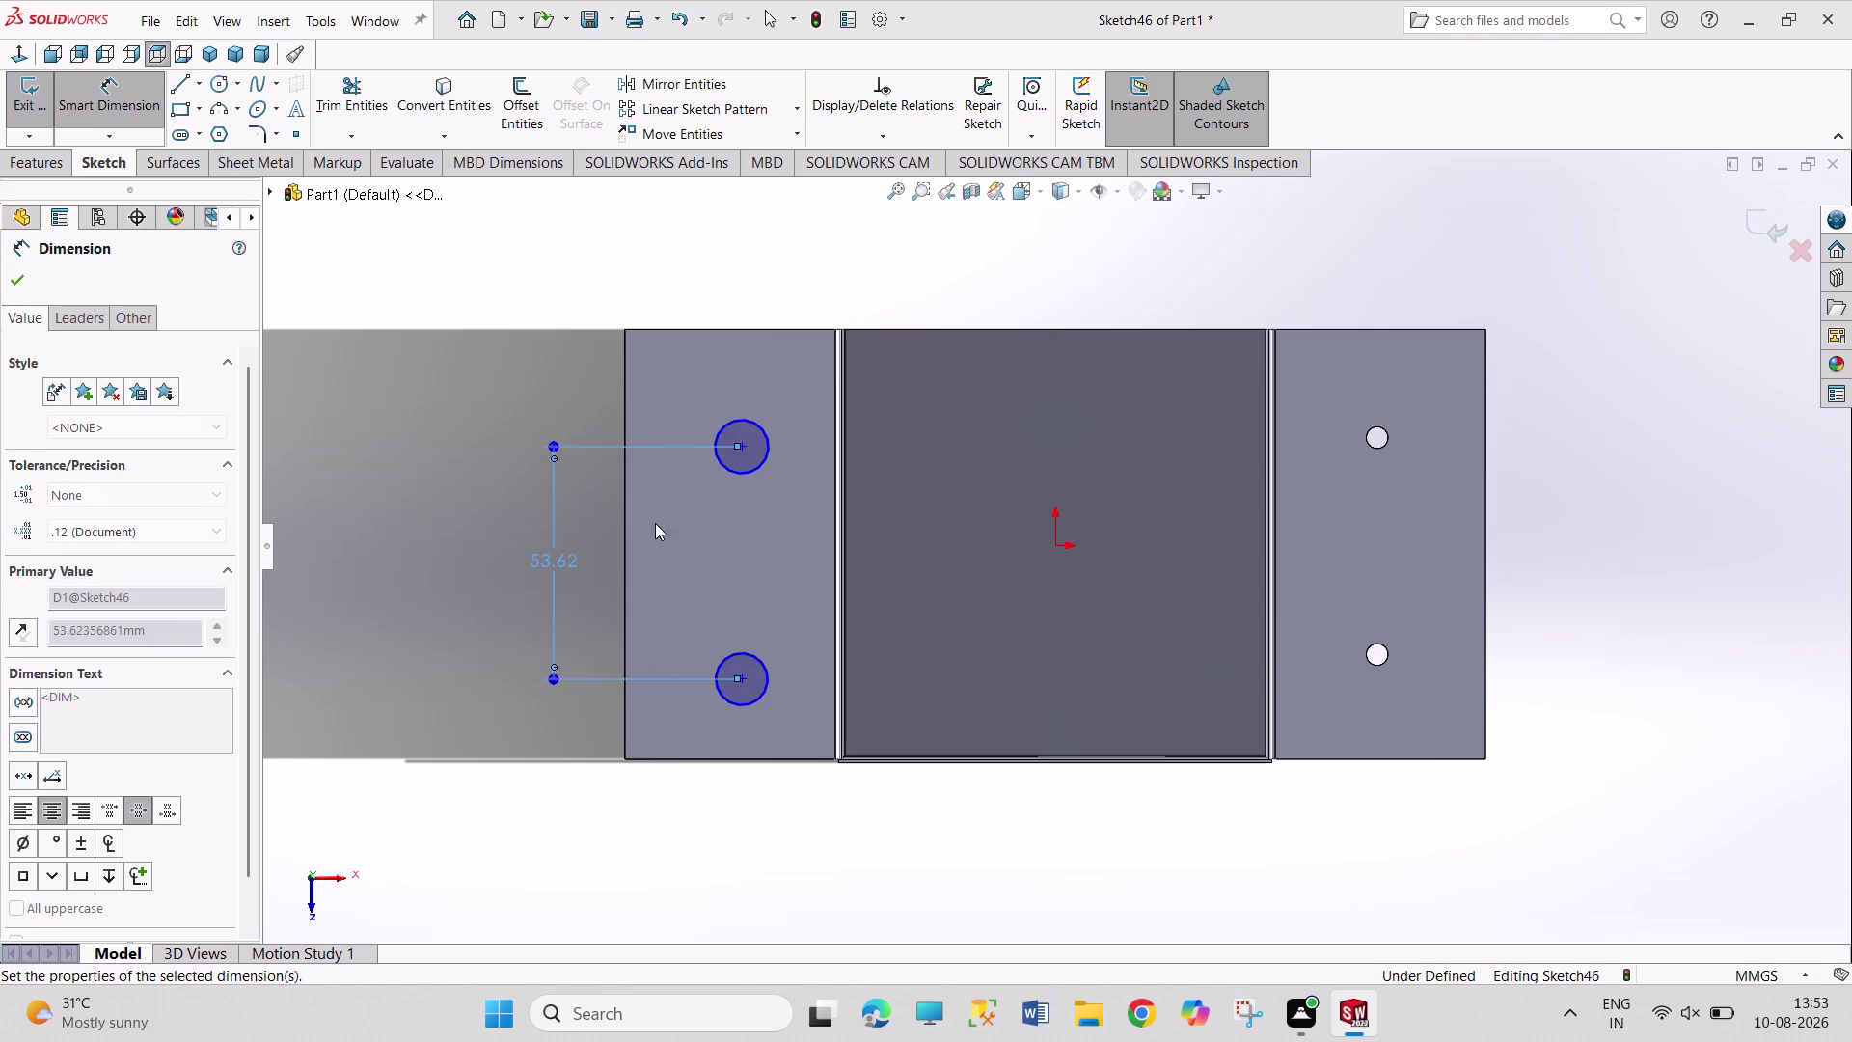
Dimension the upper circle centre 25 mm from the flange edge, then exit dimensioning.
click(744, 464)
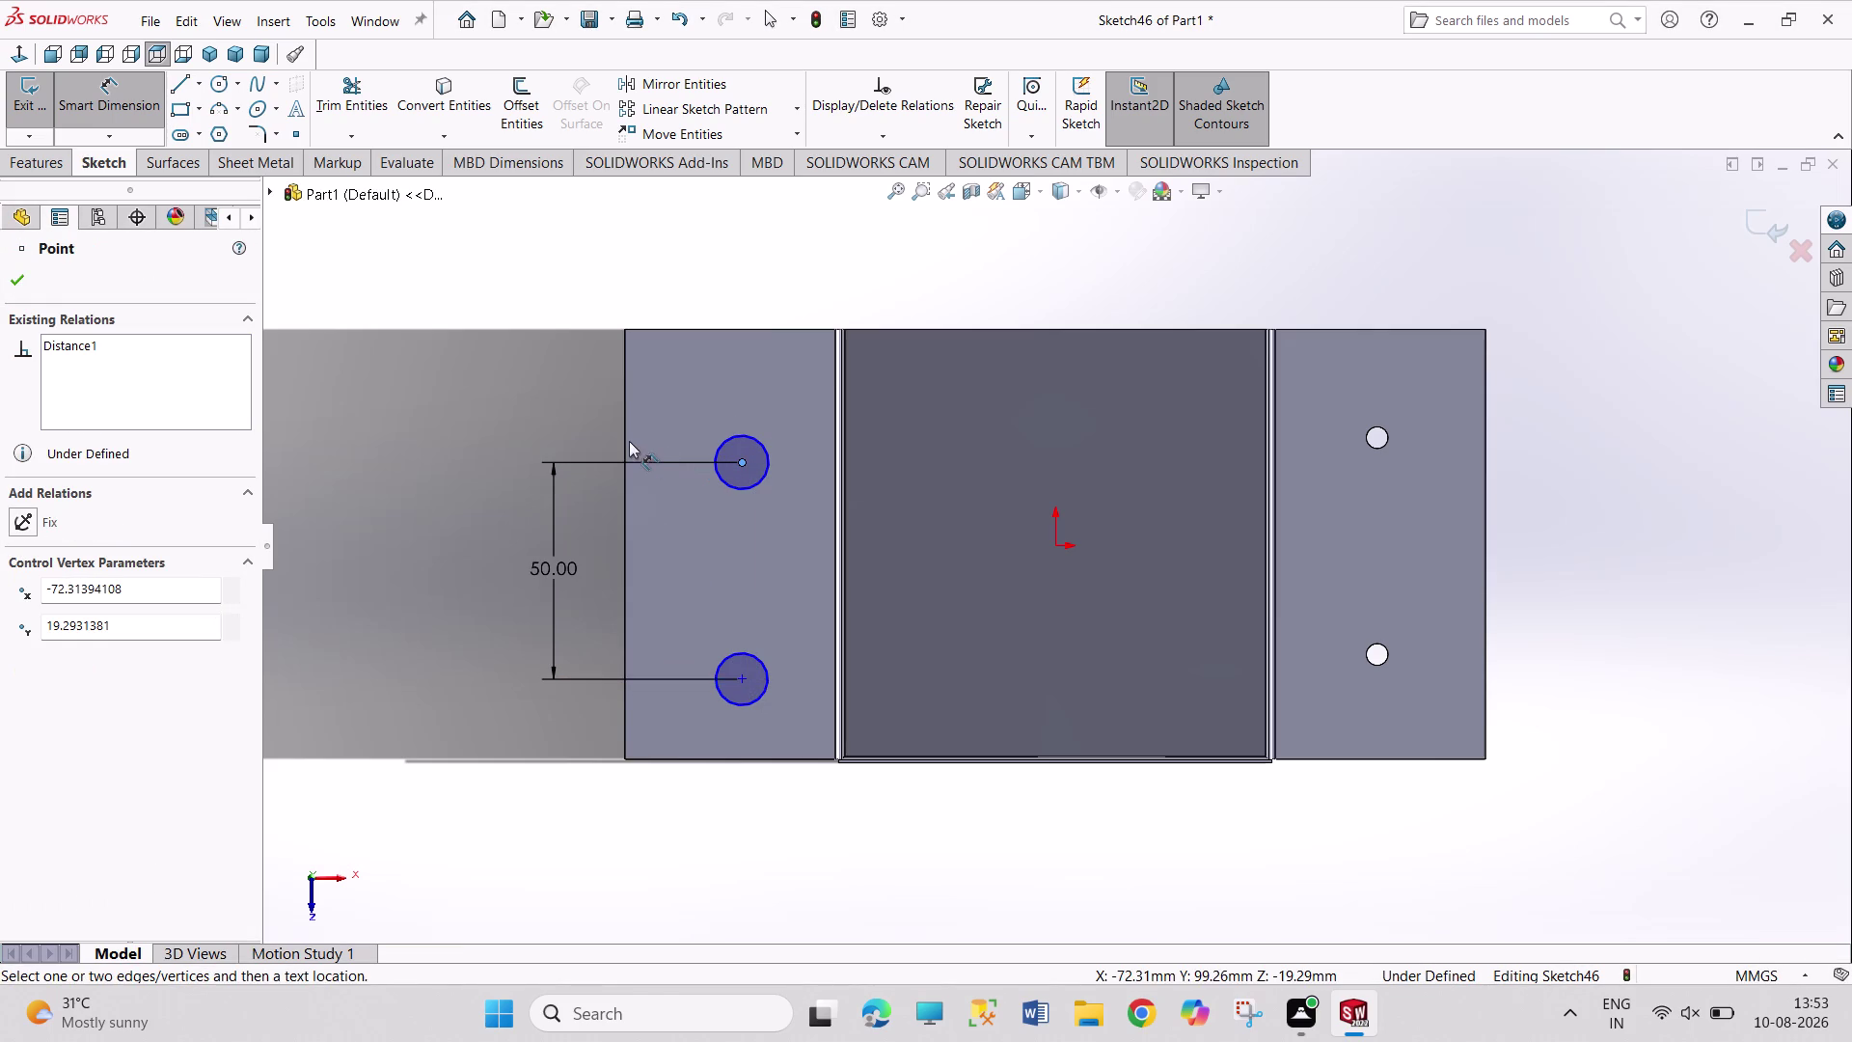
click(625, 436)
click(538, 396)
text(2)
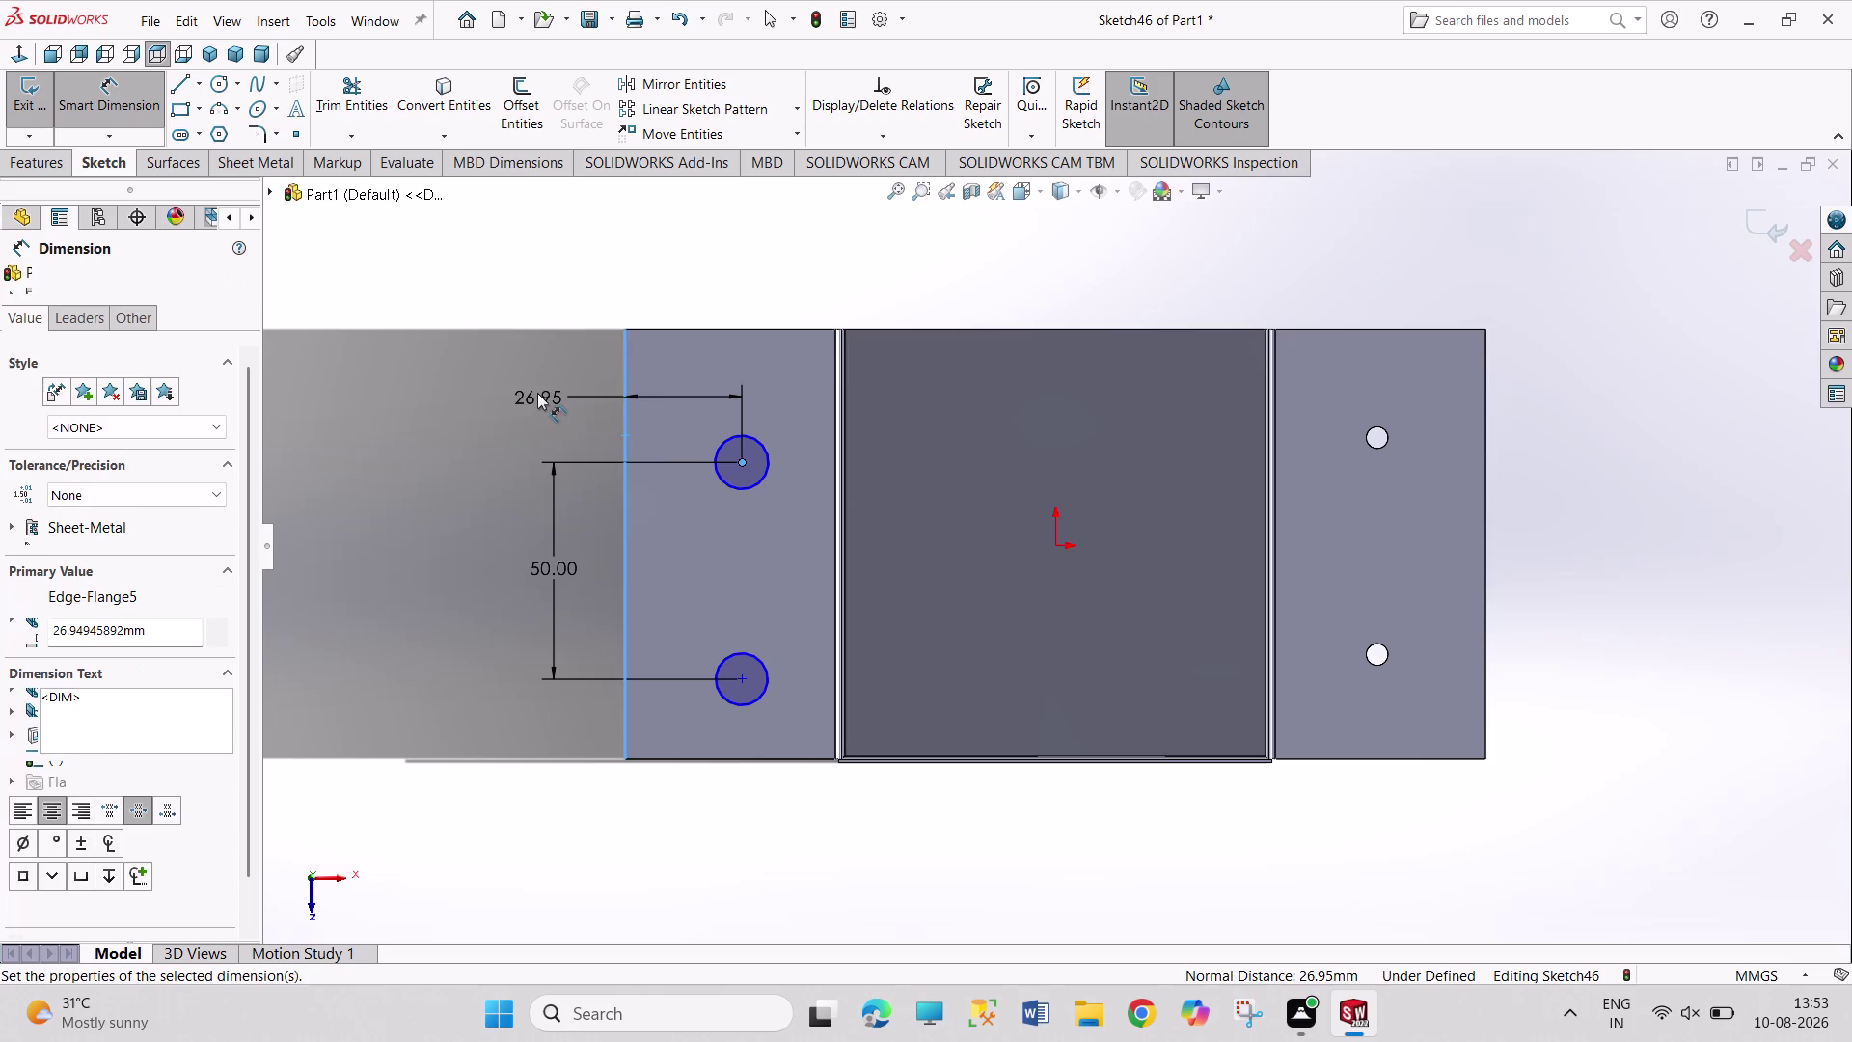
text(5)
key(Return)
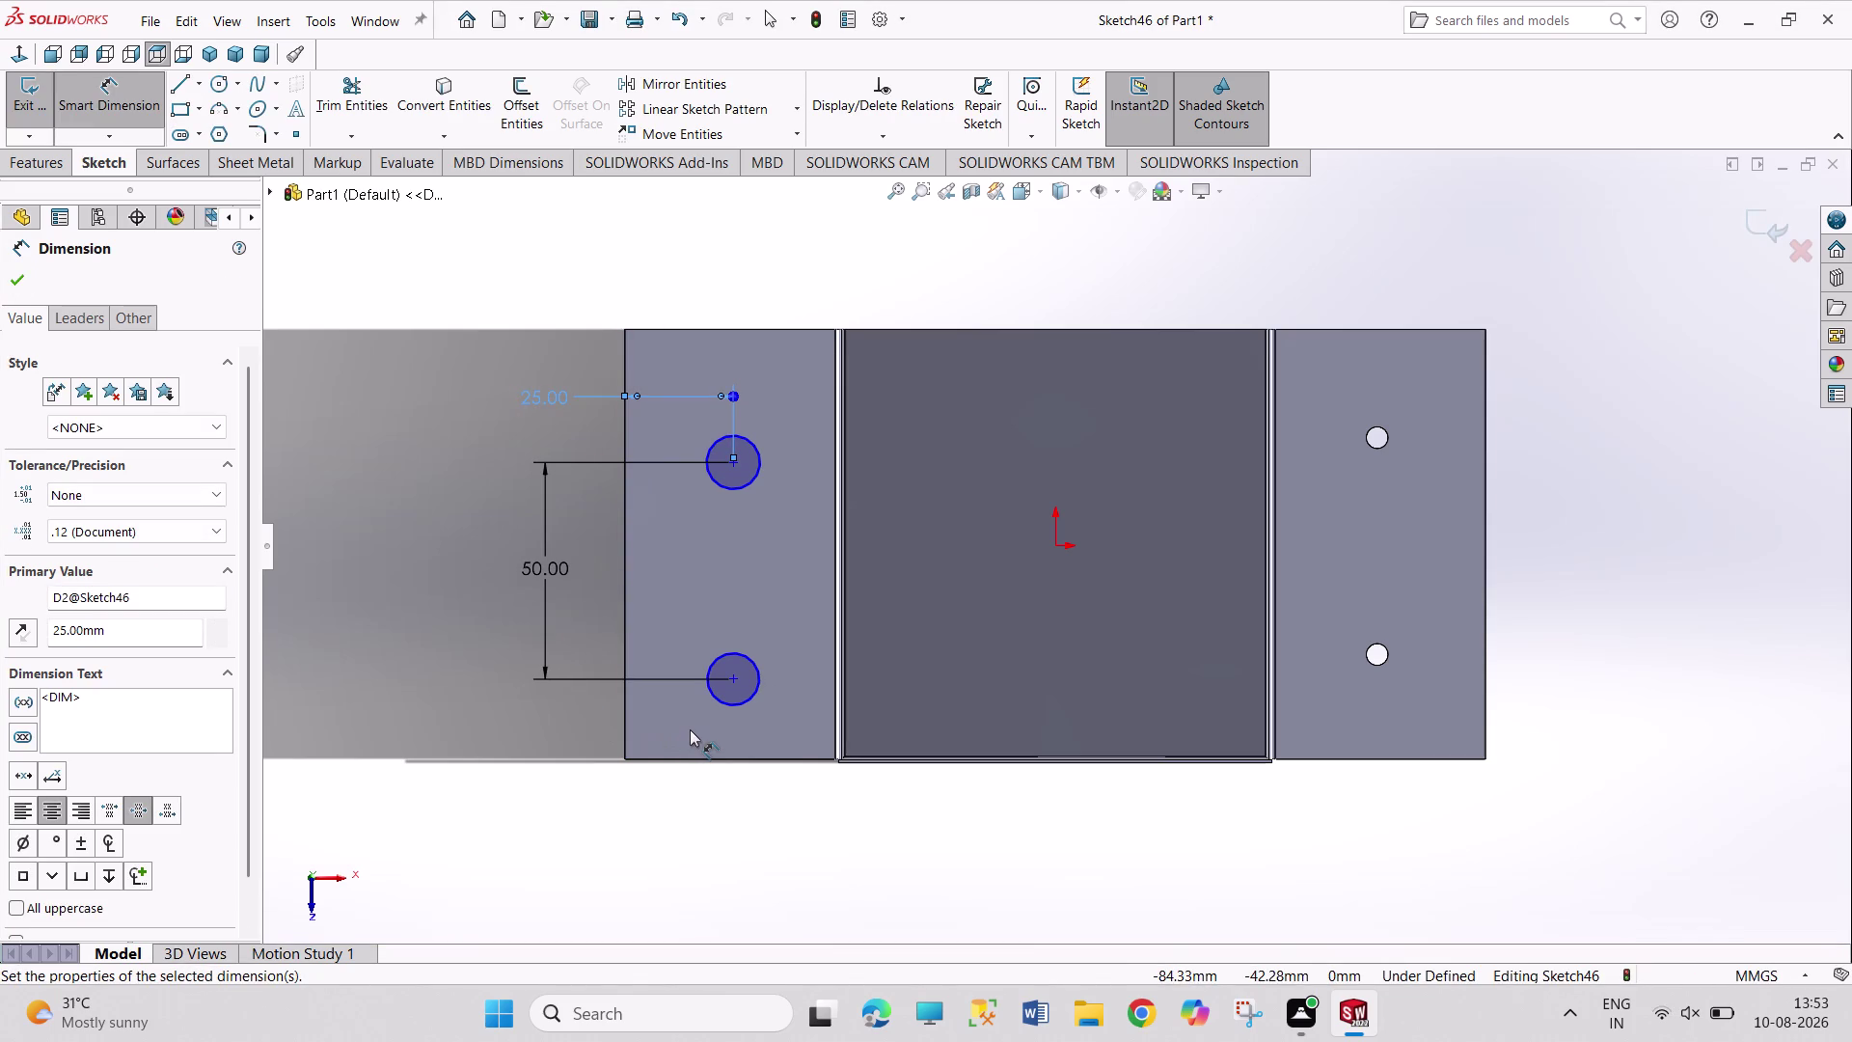
right_click(485, 727)
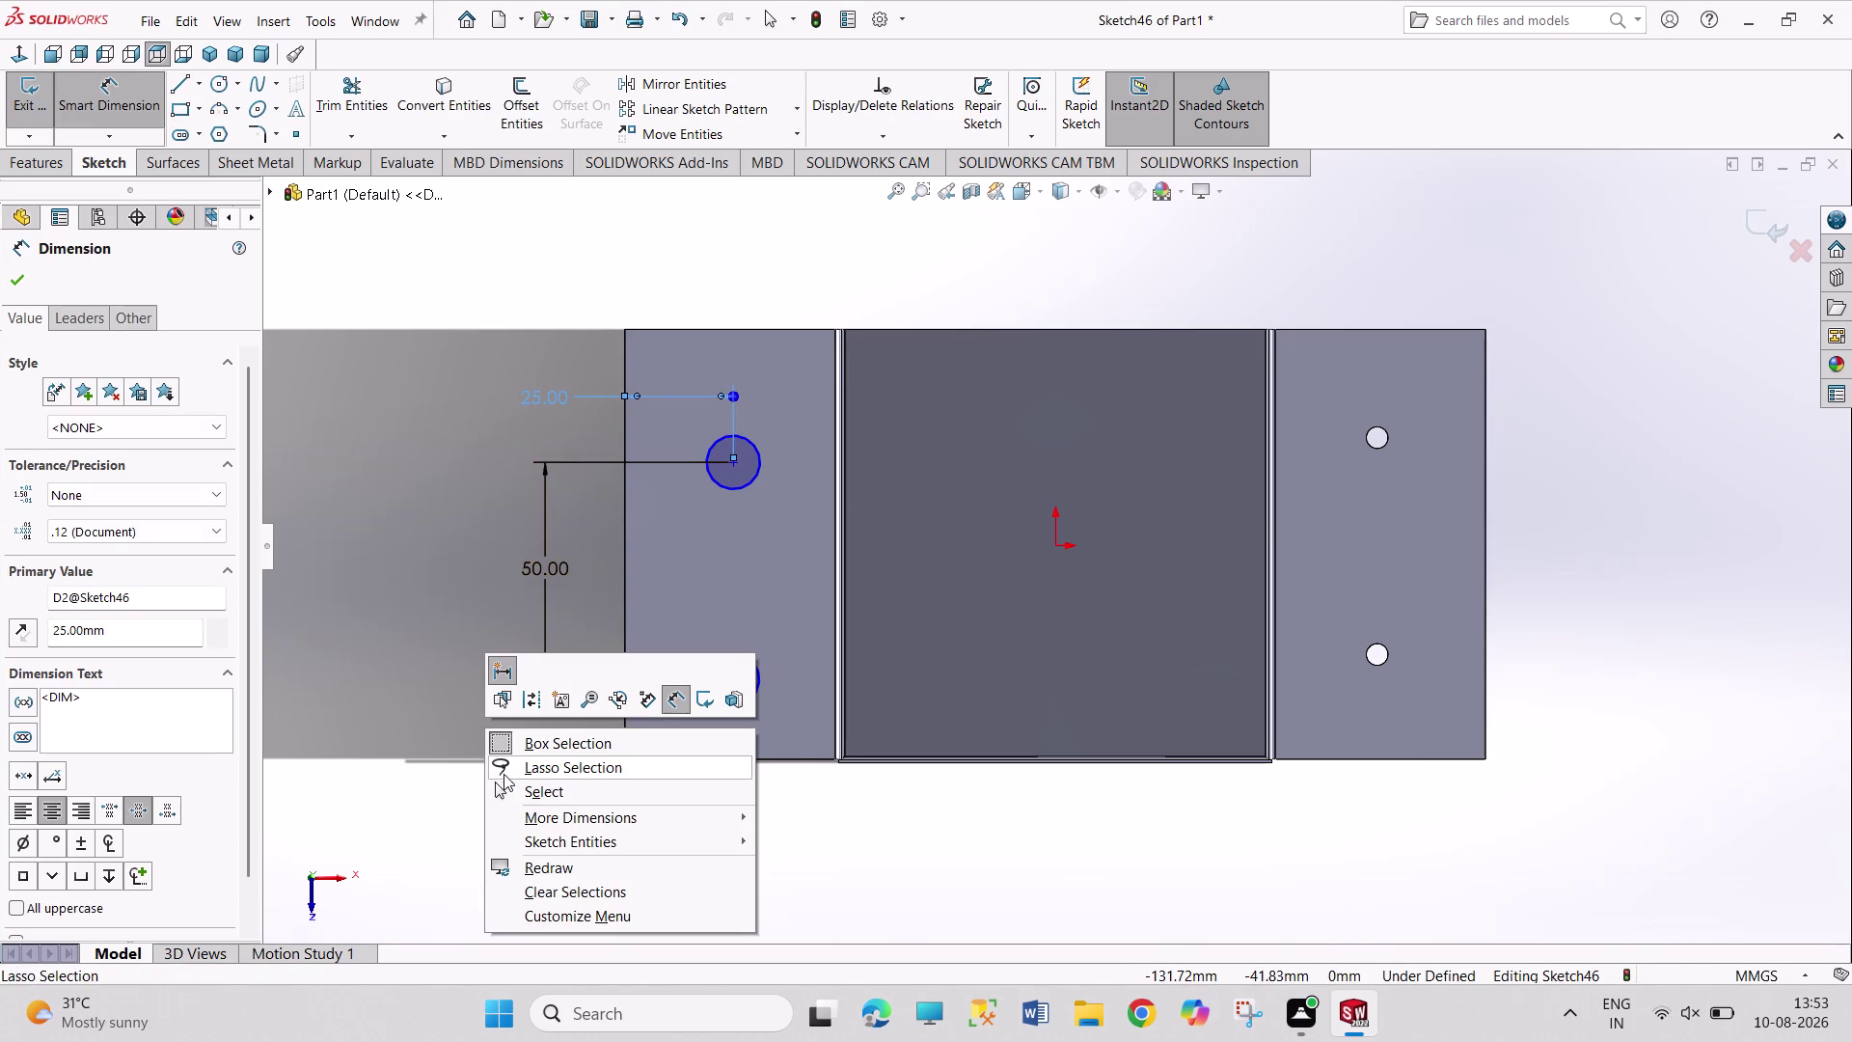
click(520, 799)
click(756, 696)
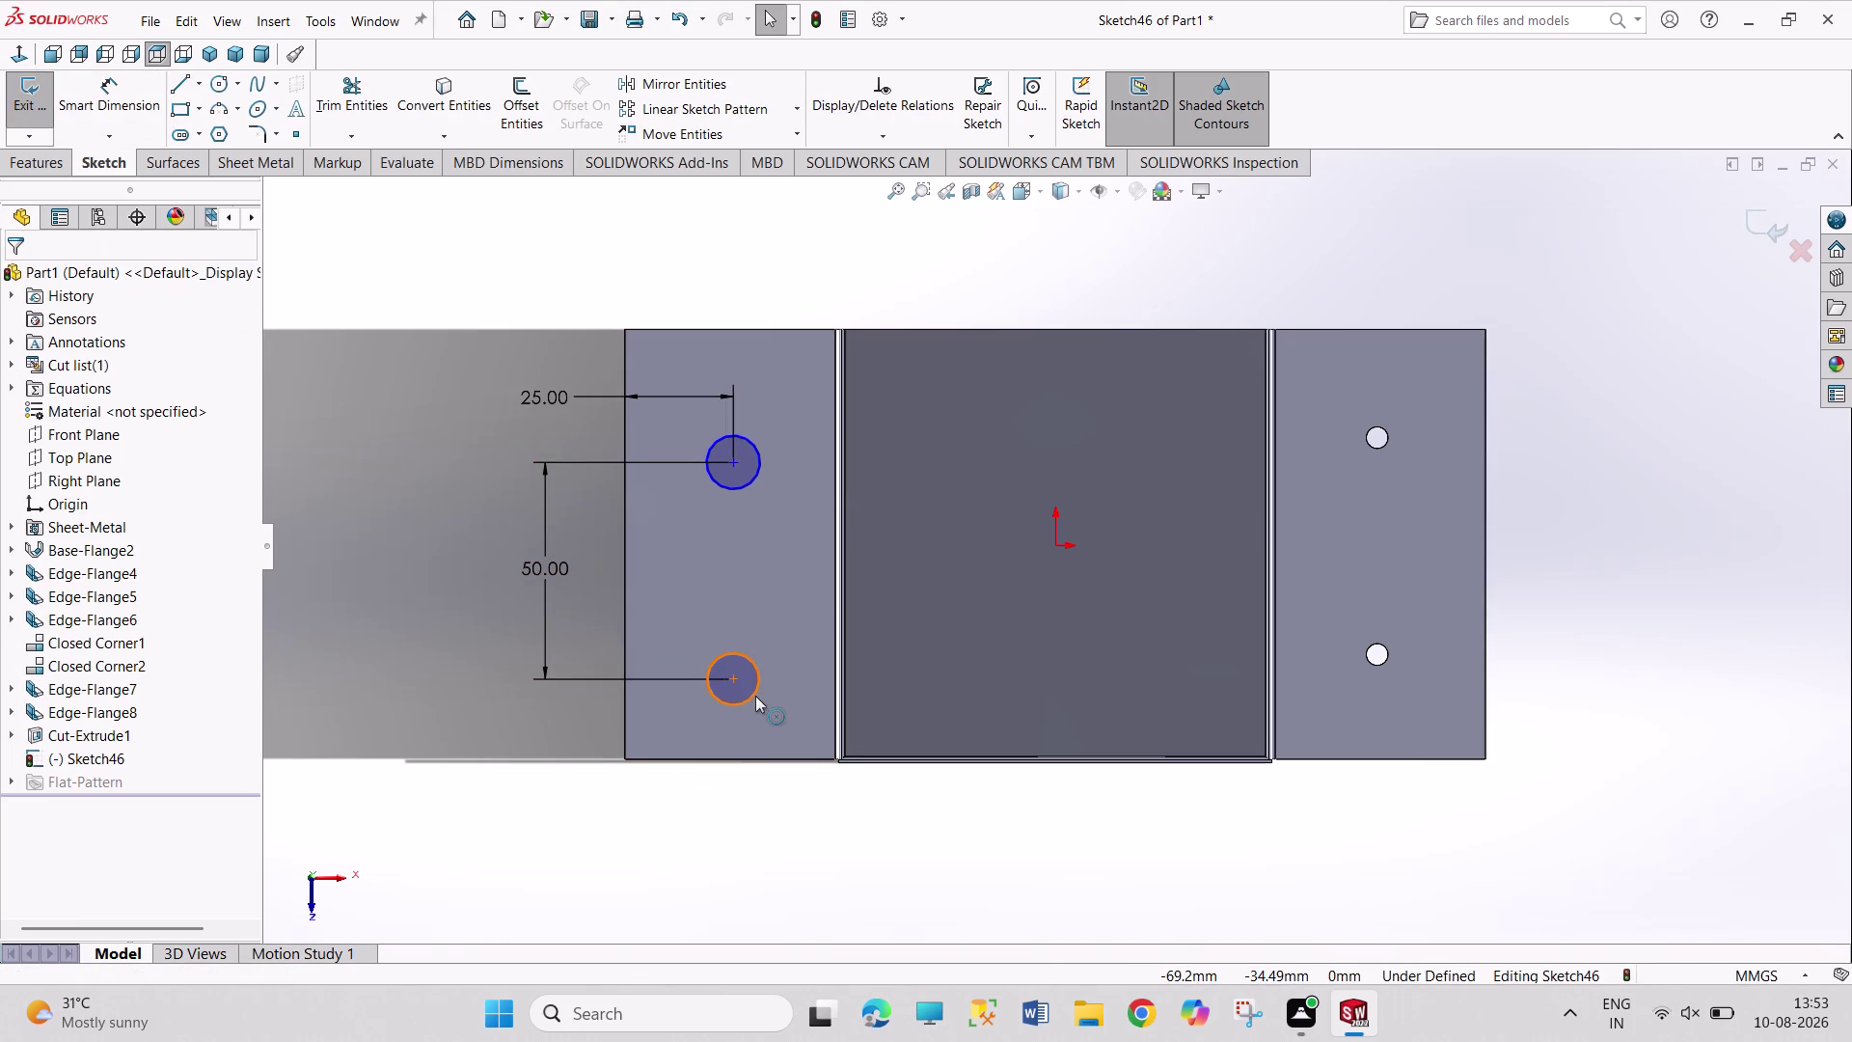
Select both hole circles and apply an Equal relation, retrying after dismissing the face warning.
click(763, 479)
double_click(764, 473)
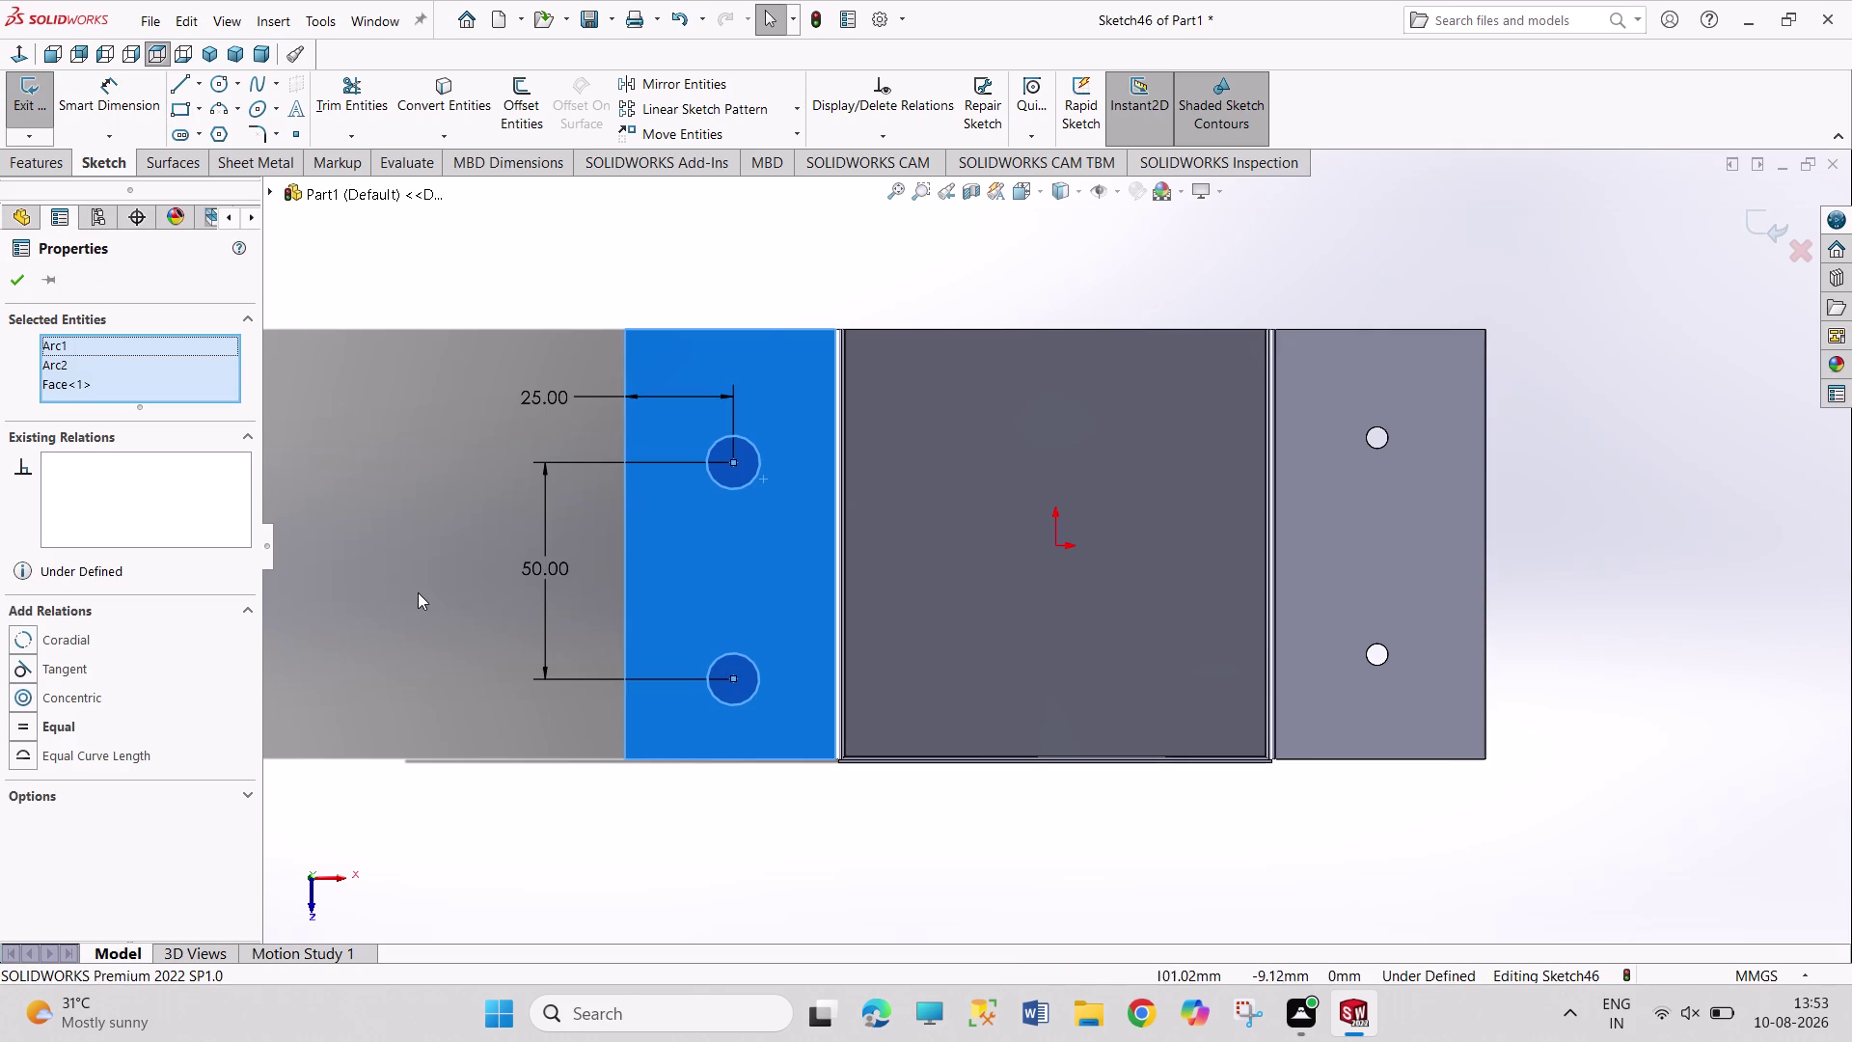
click(54, 730)
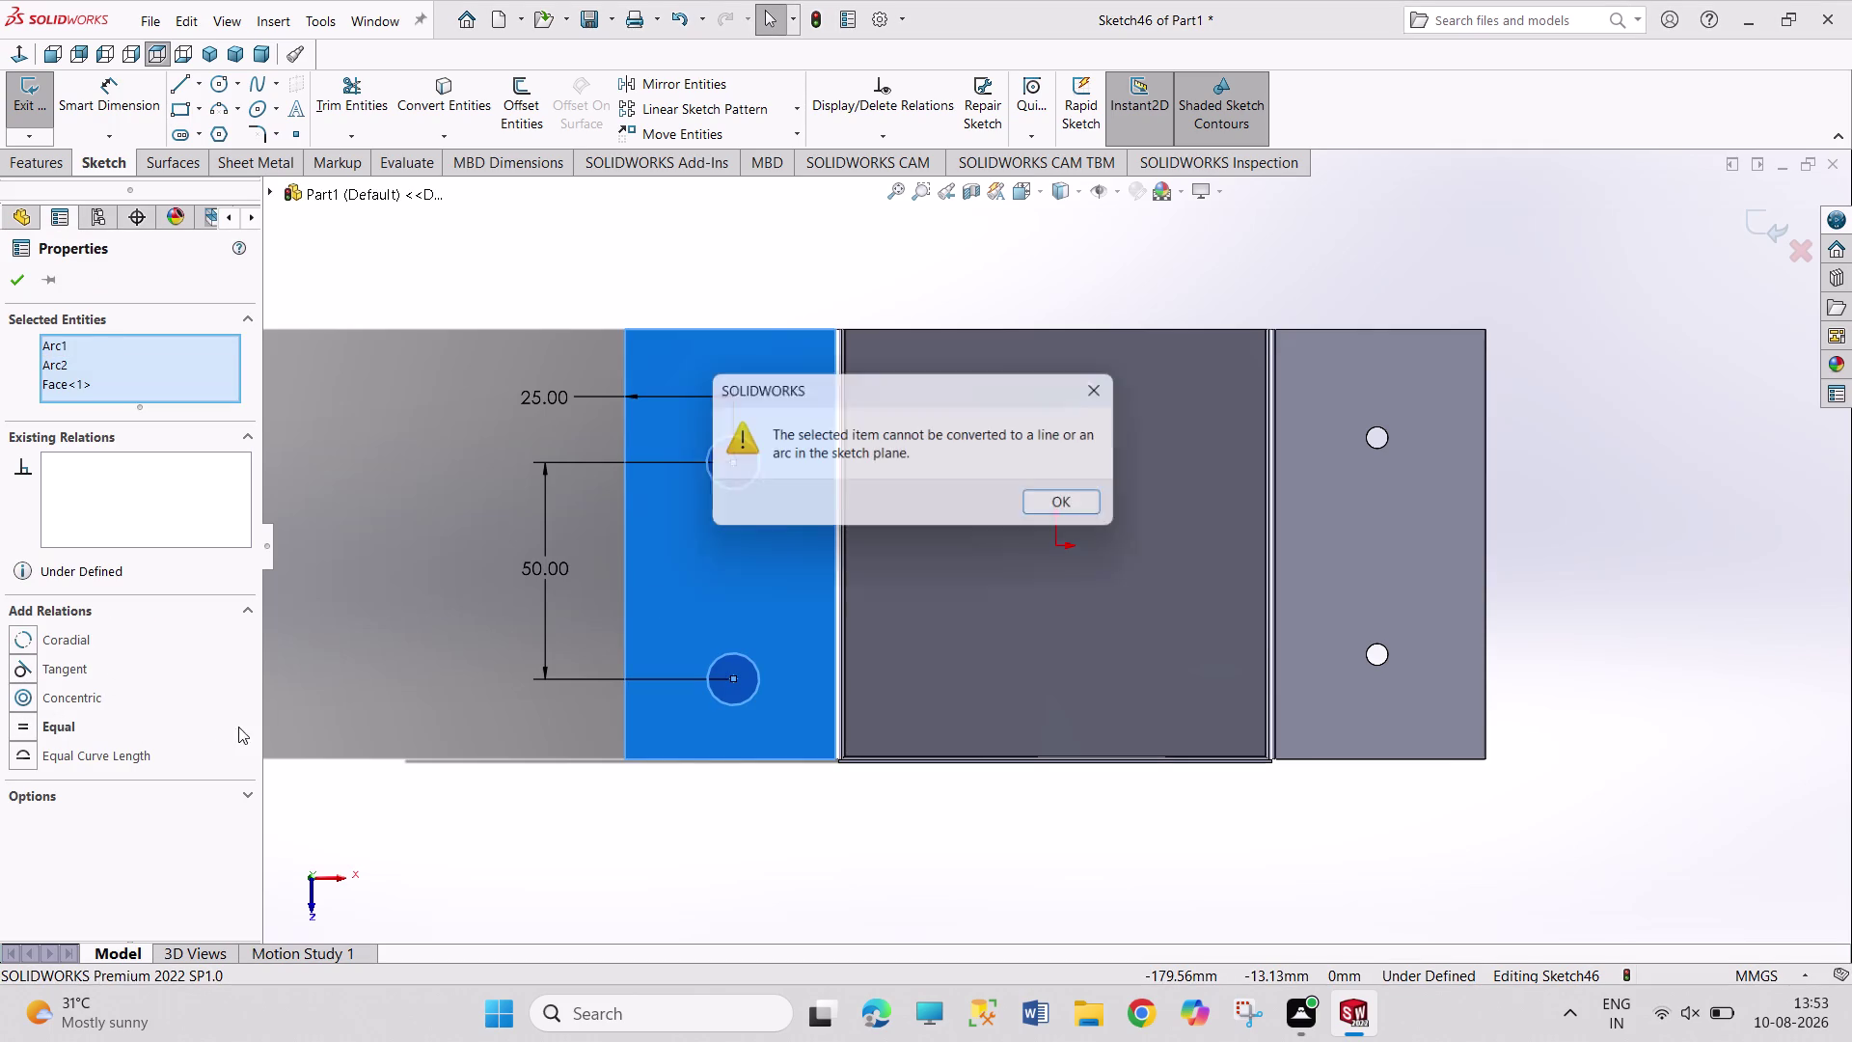
click(1112, 391)
click(946, 246)
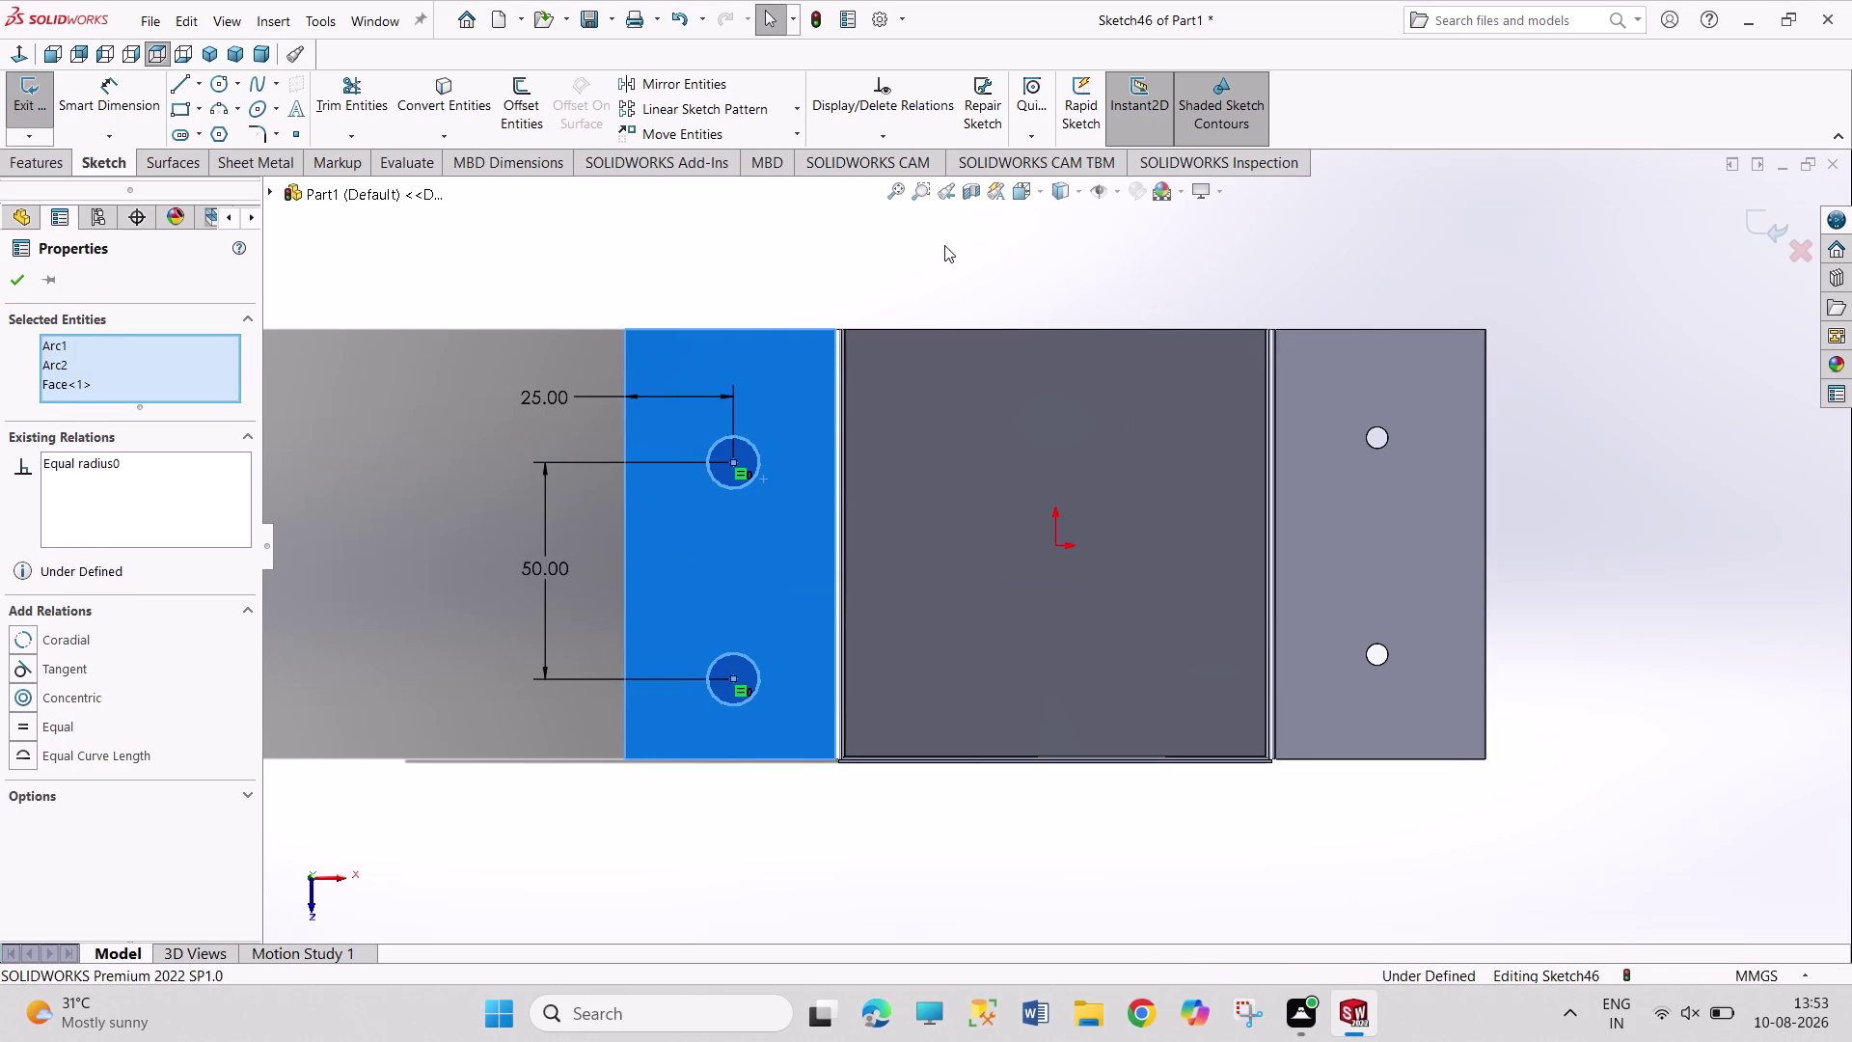
click(981, 158)
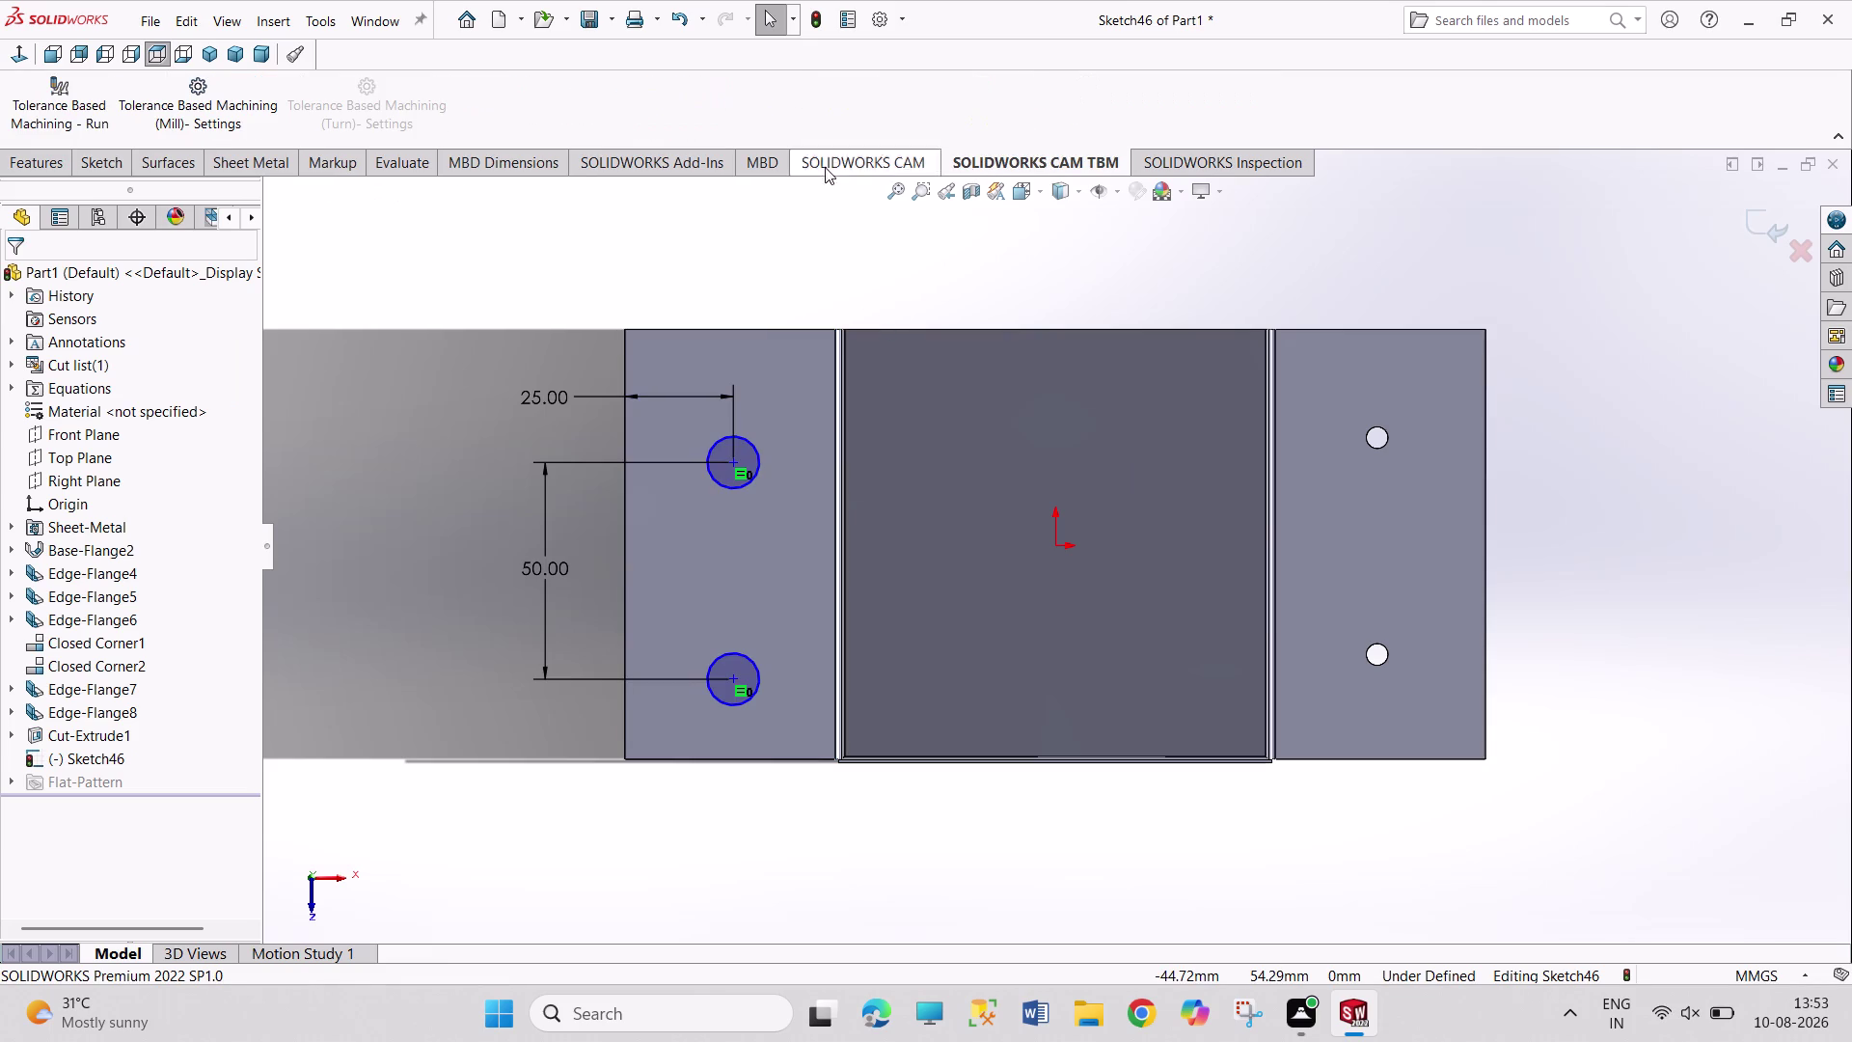
click(271, 167)
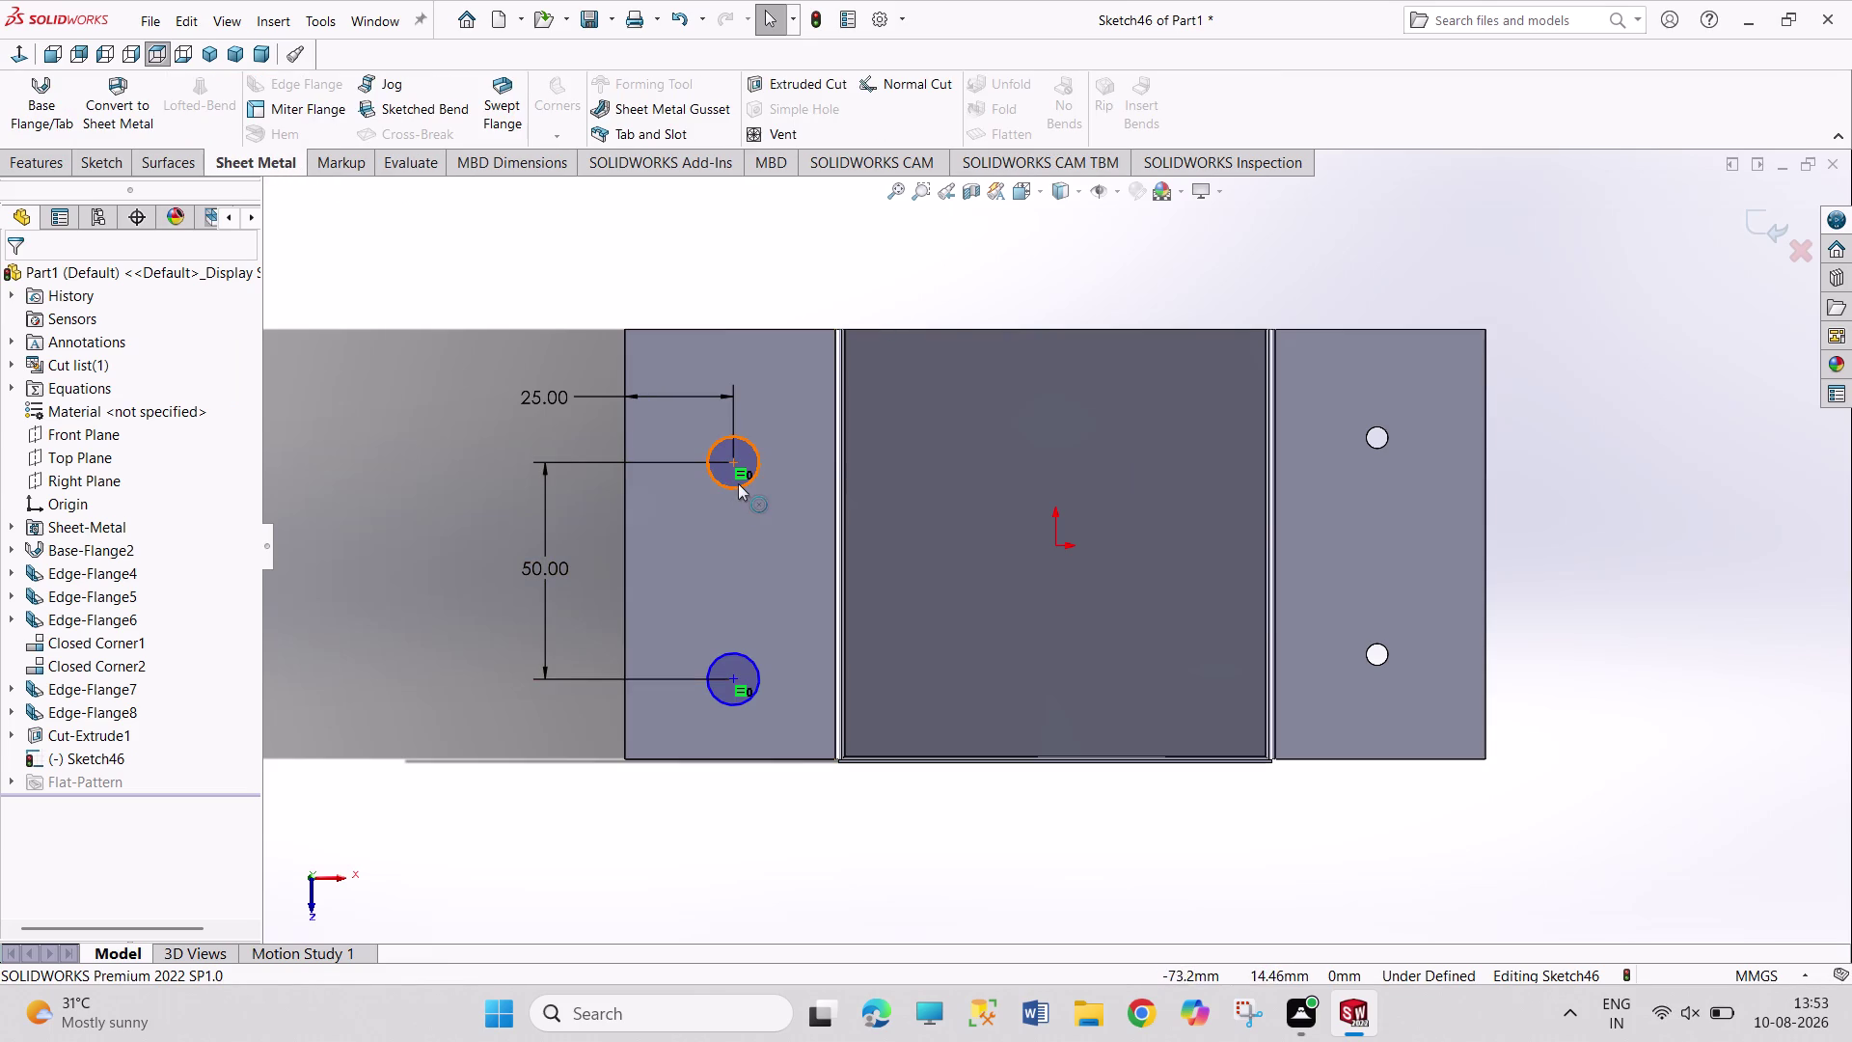
click(739, 484)
click(741, 650)
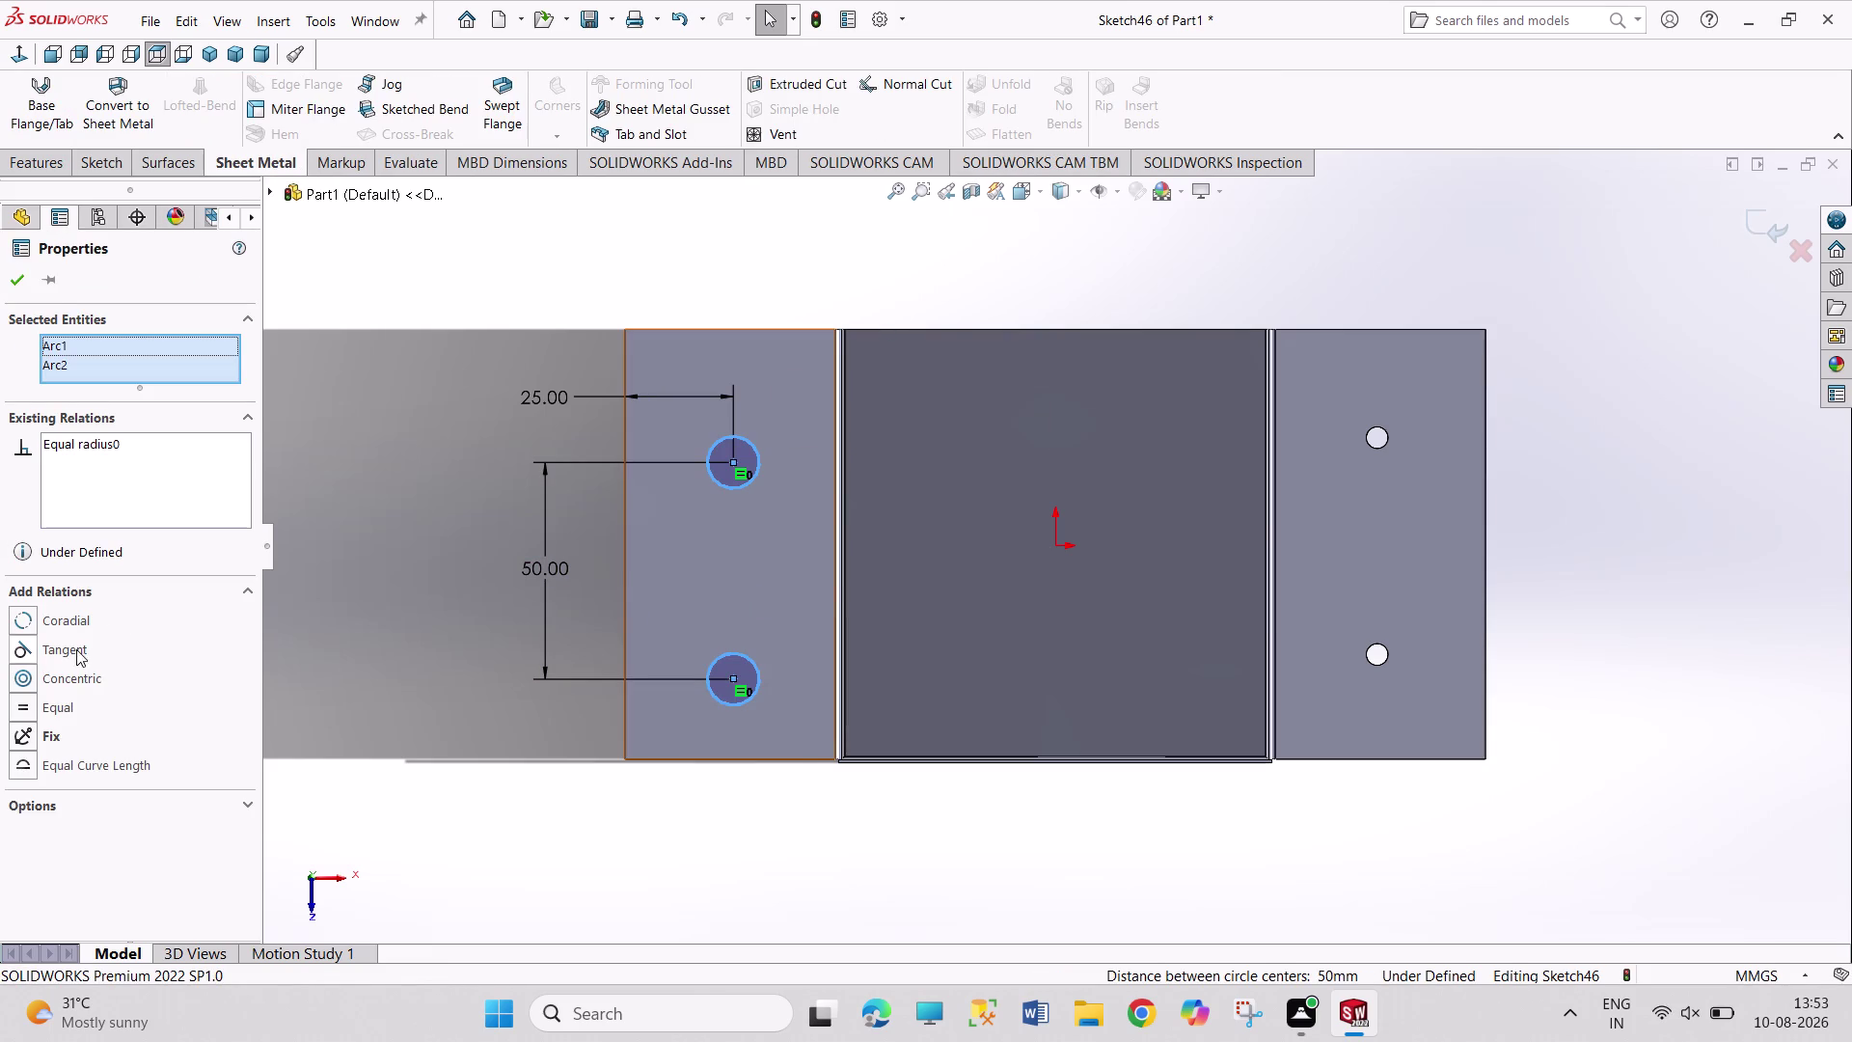
click(68, 710)
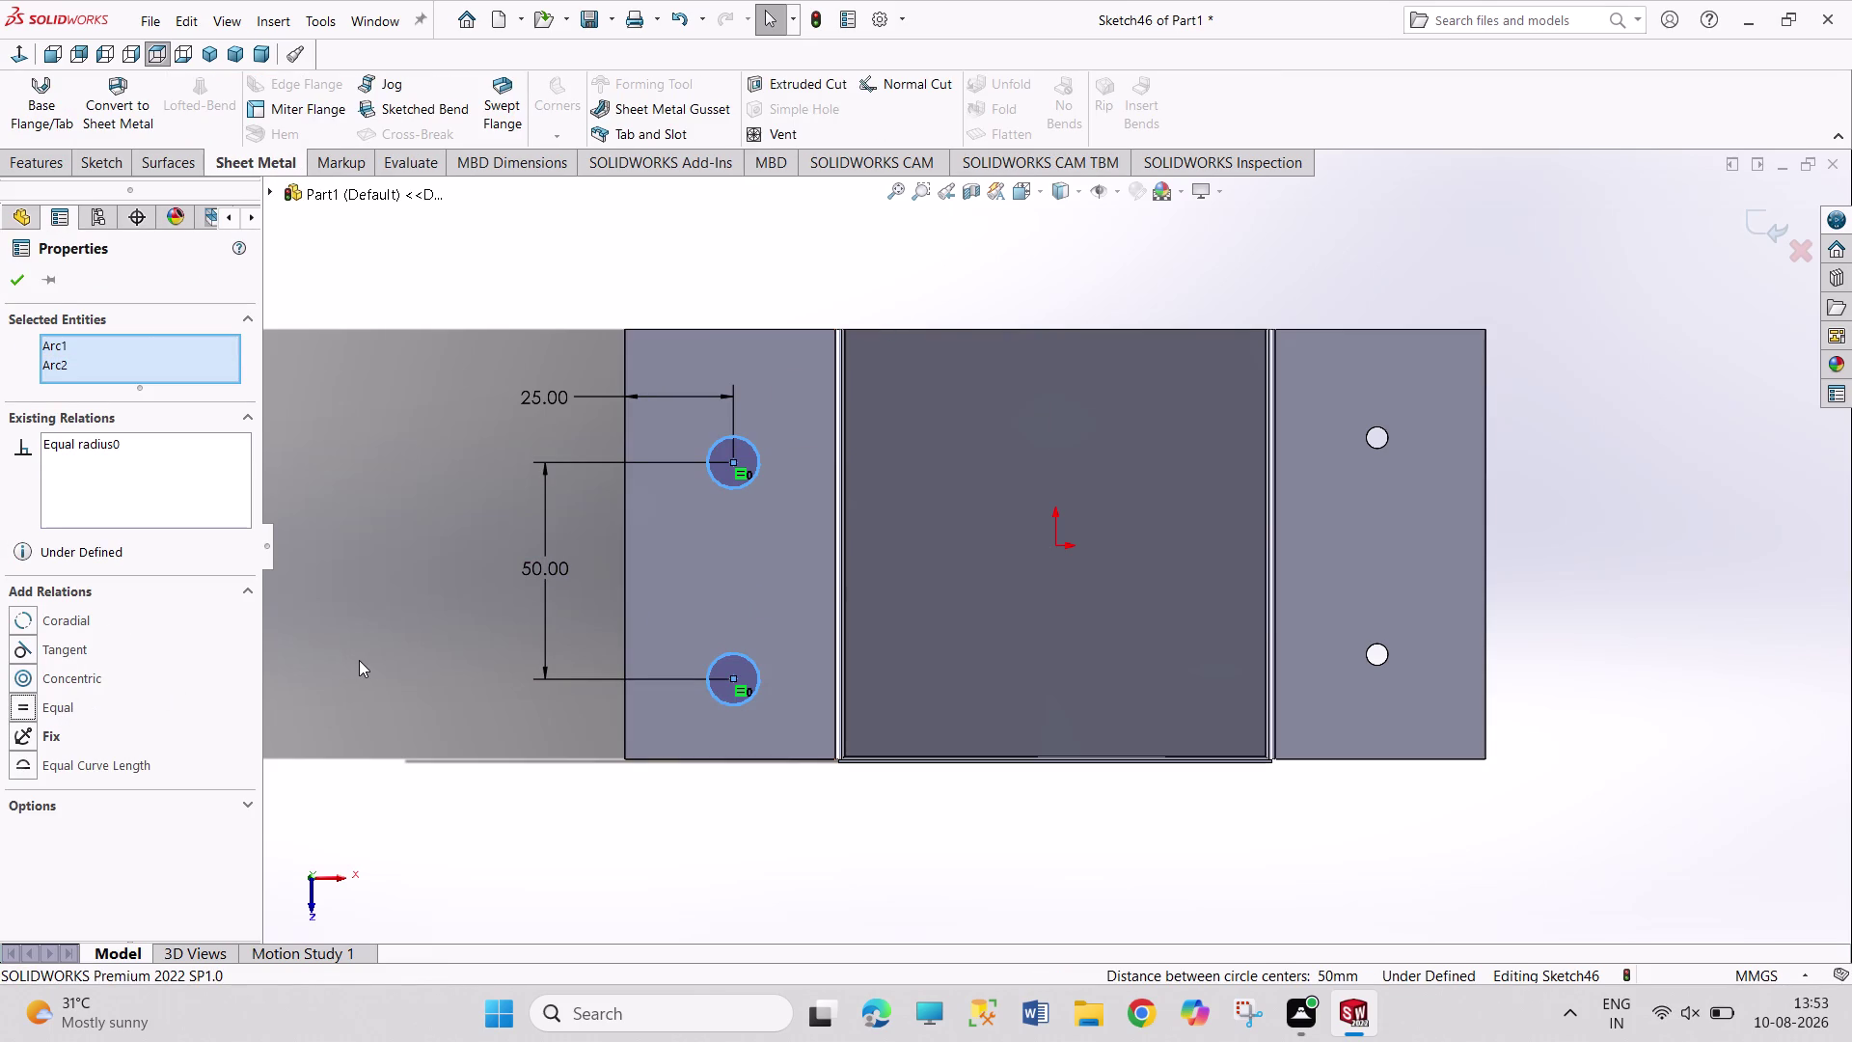
click(359, 660)
Dimension the lower circle centre 25 mm from the flange's bottom edge.
right_drag(358, 660, 386, 438)
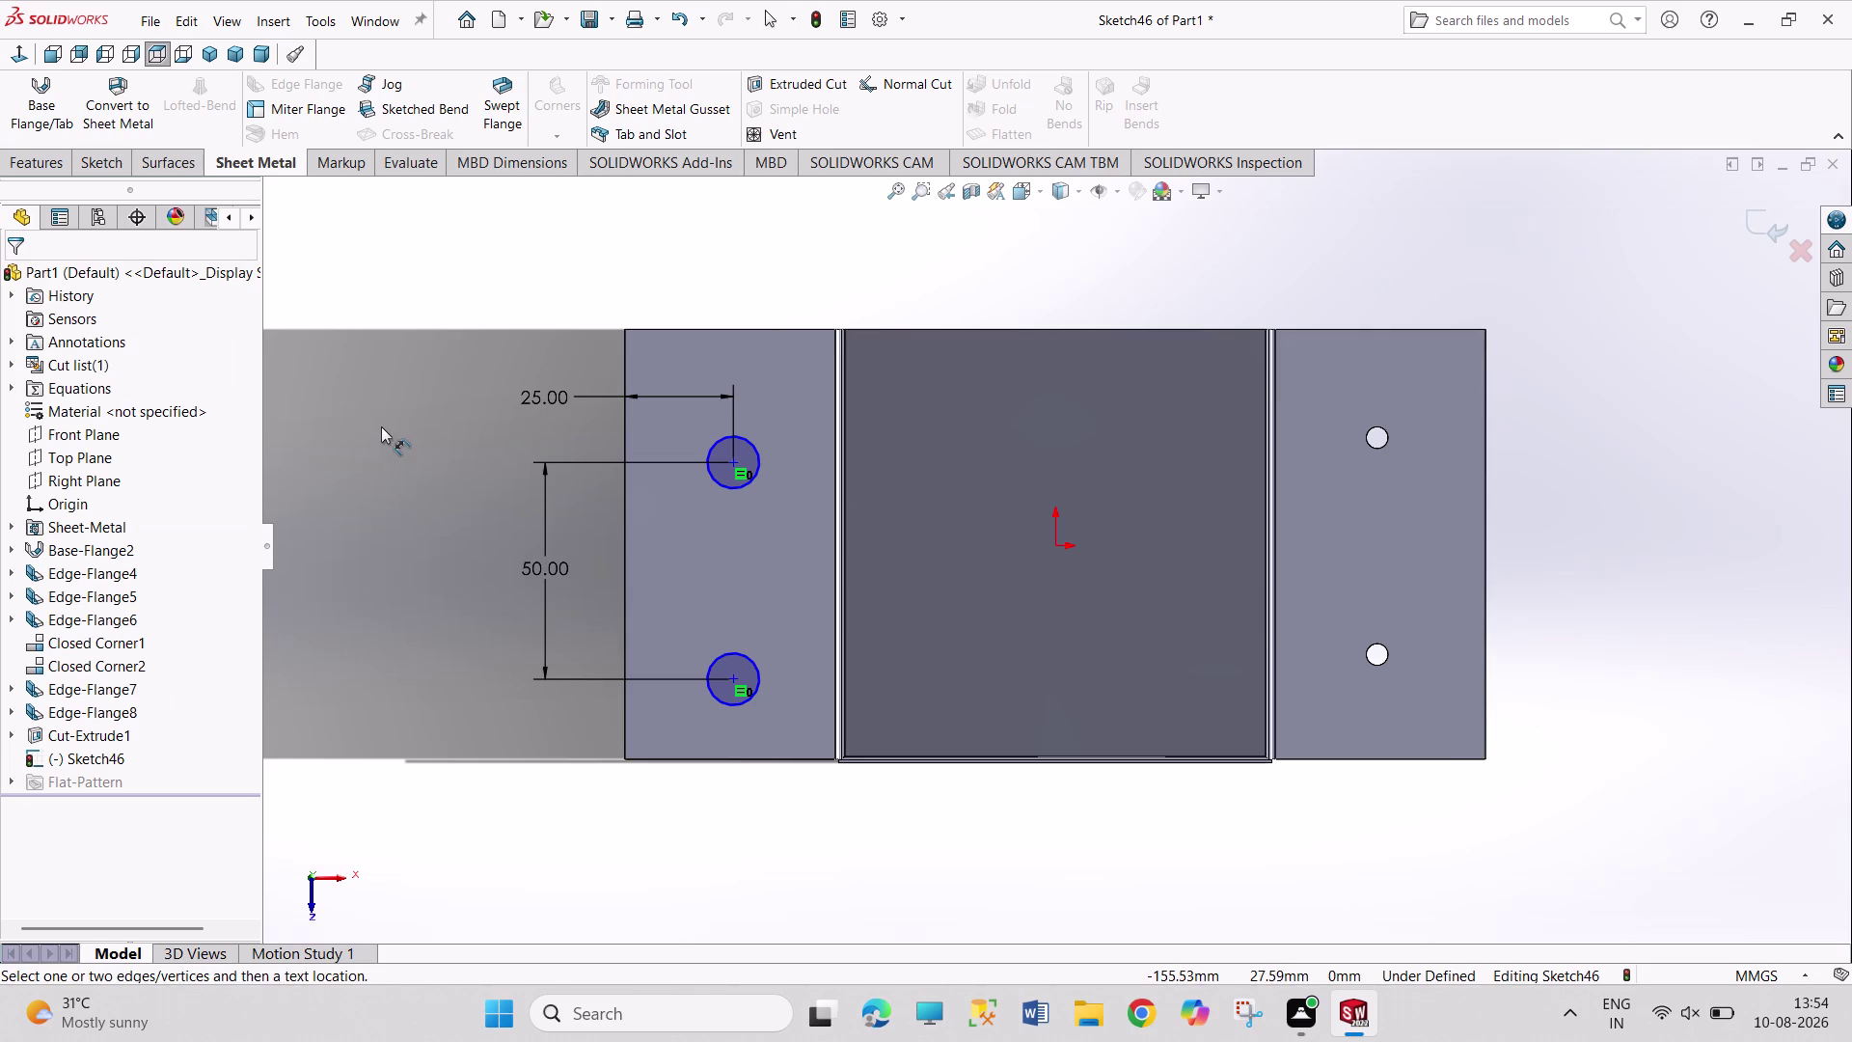
click(738, 679)
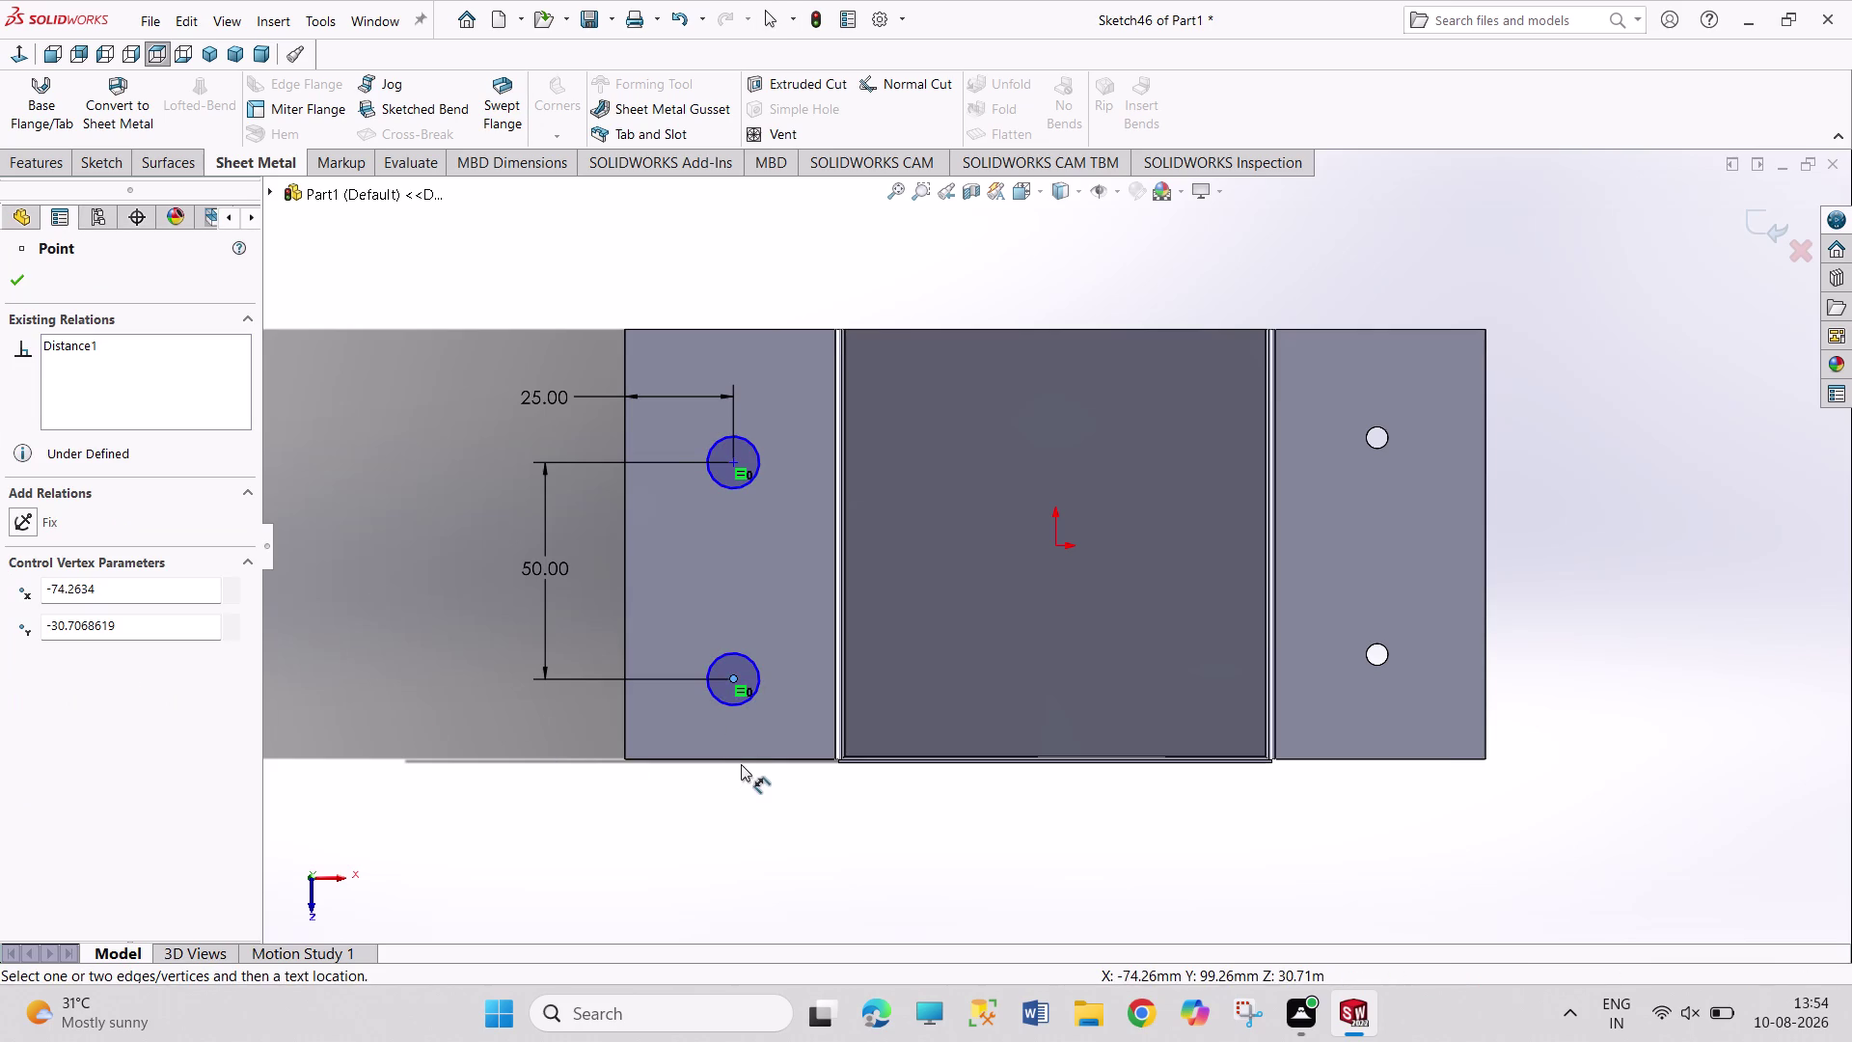
click(744, 759)
click(722, 804)
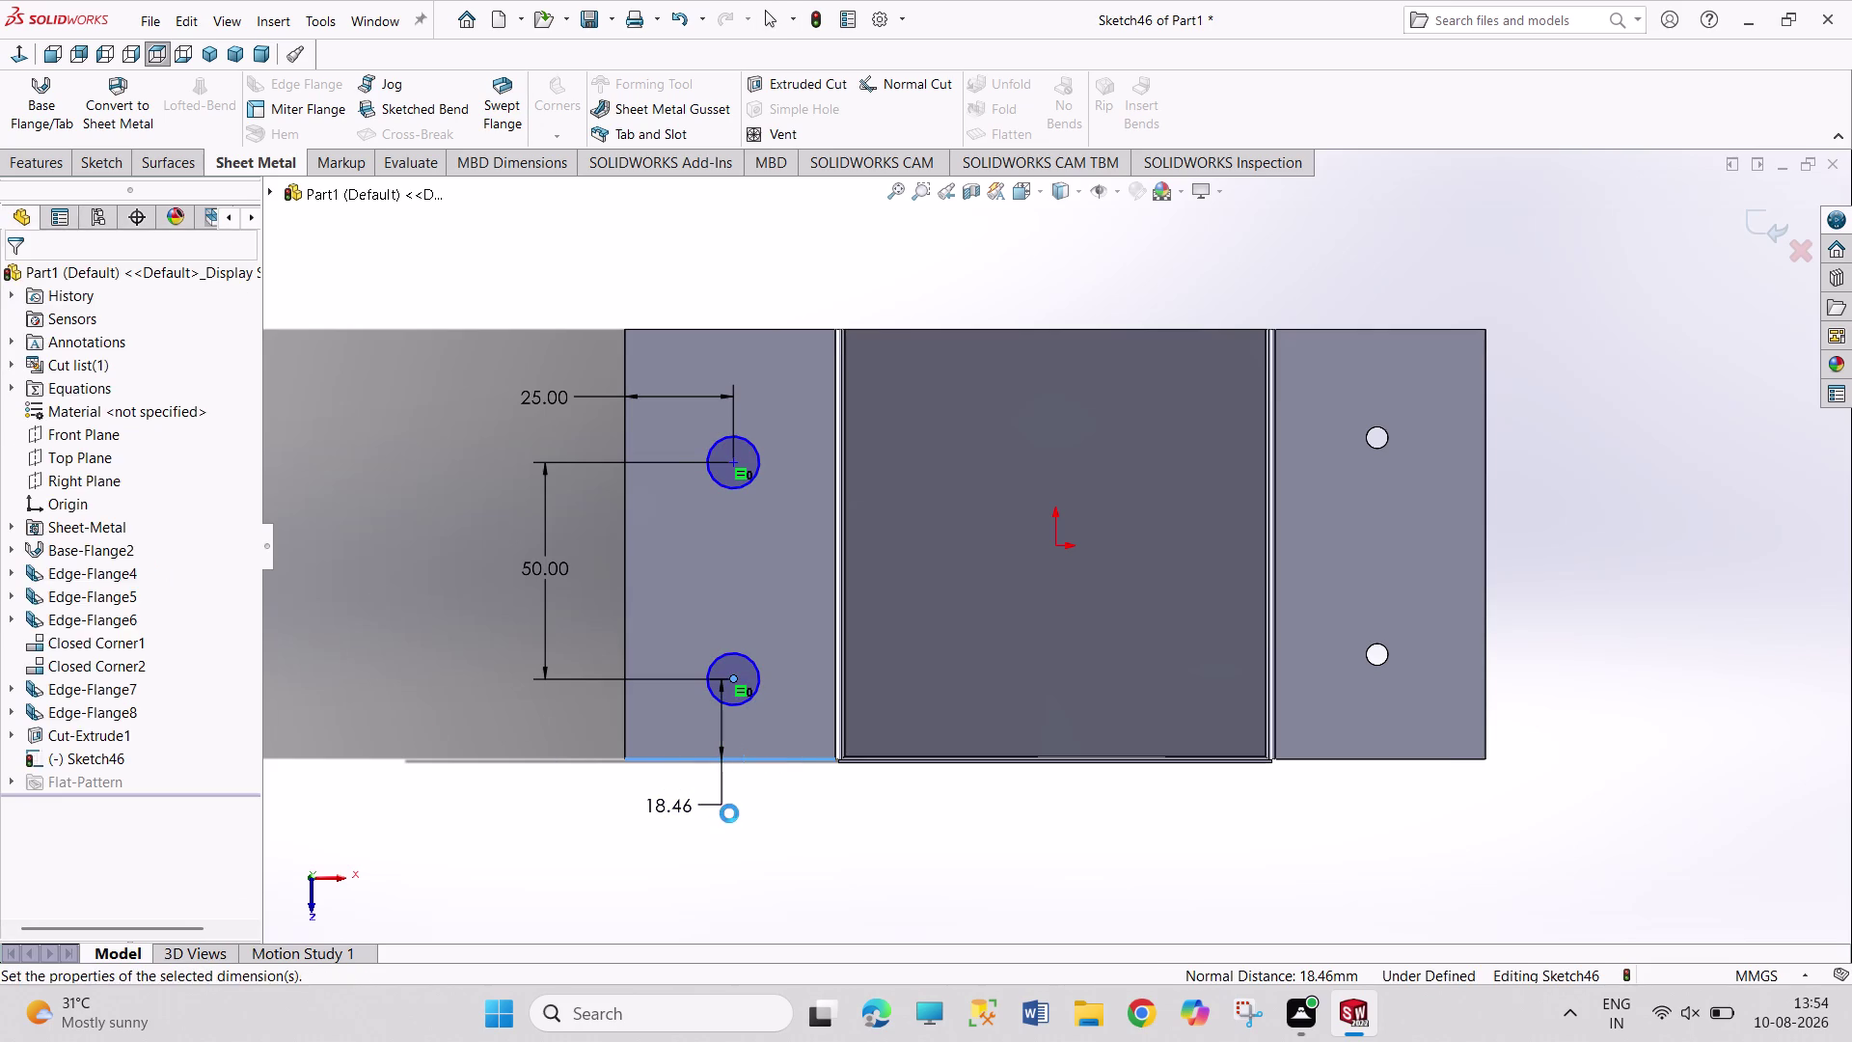
text(25)
key(Return)
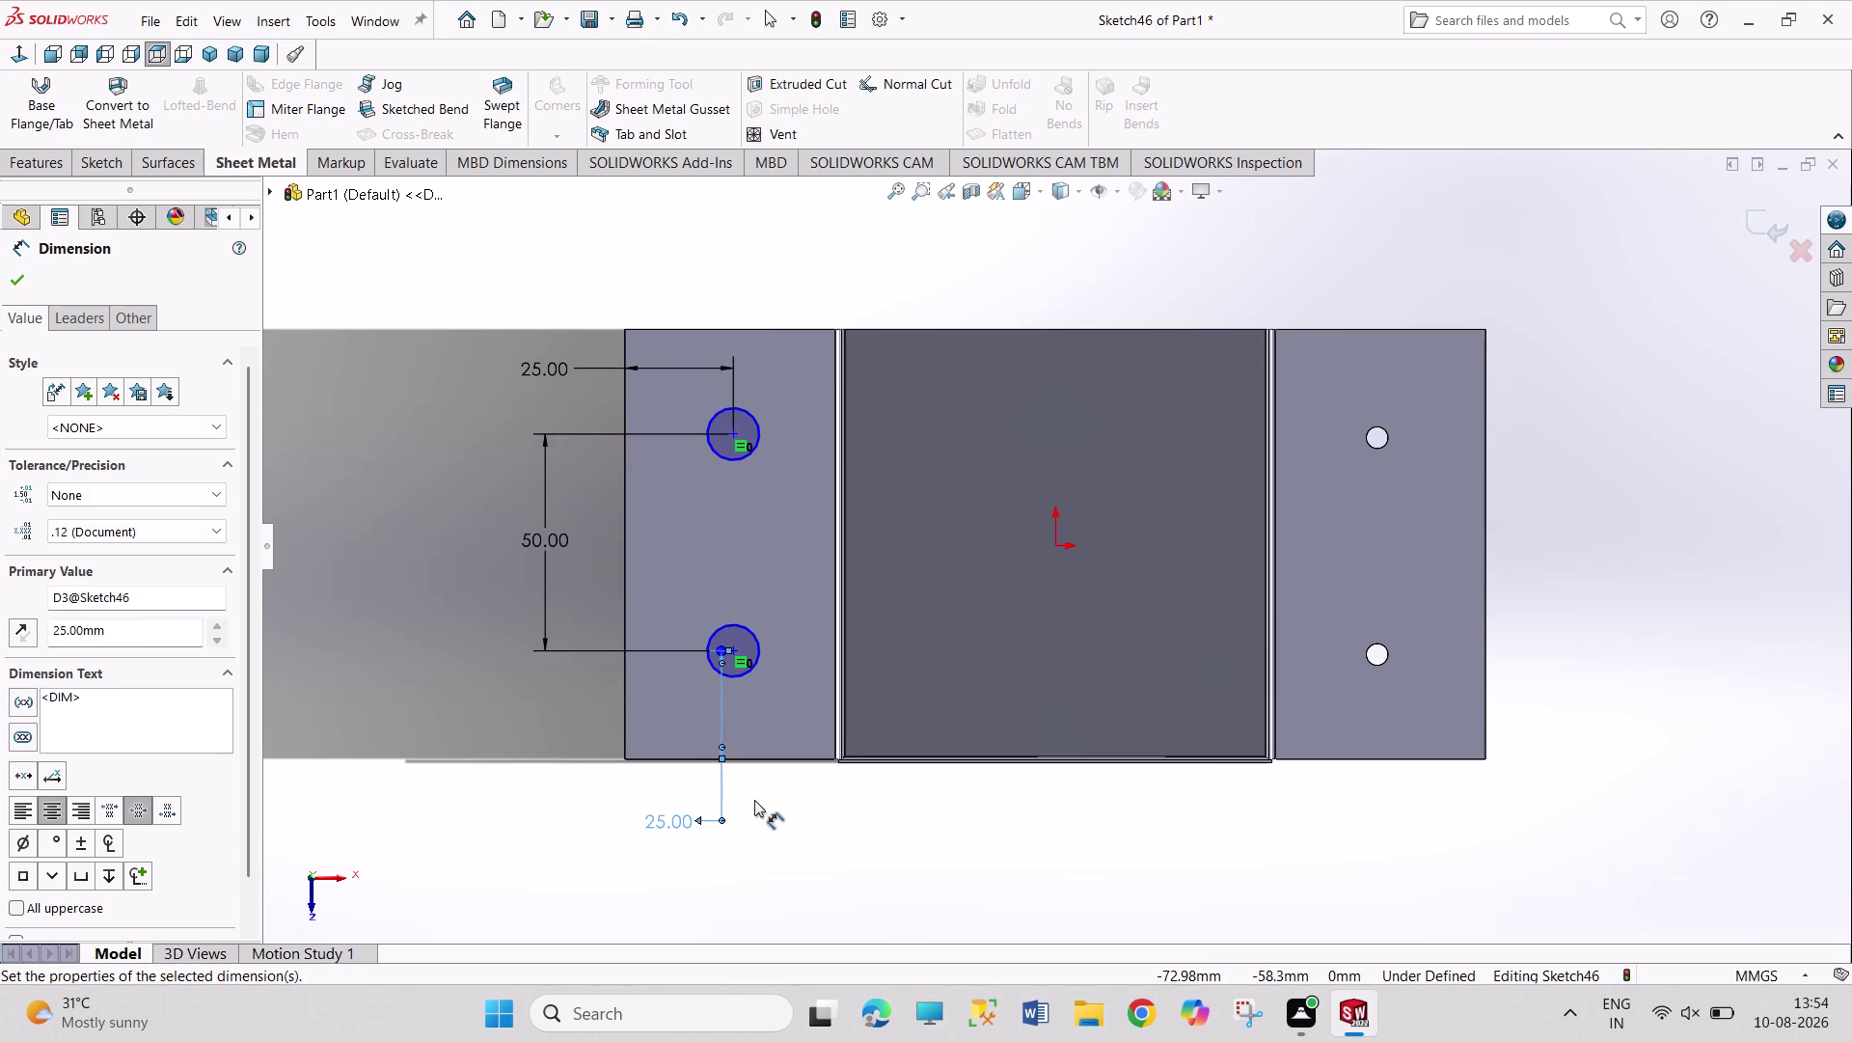
Give the hole circles a 5 mm diameter dimension.
drag(750, 416, 752, 400)
click(805, 272)
key(5)
key(Return)
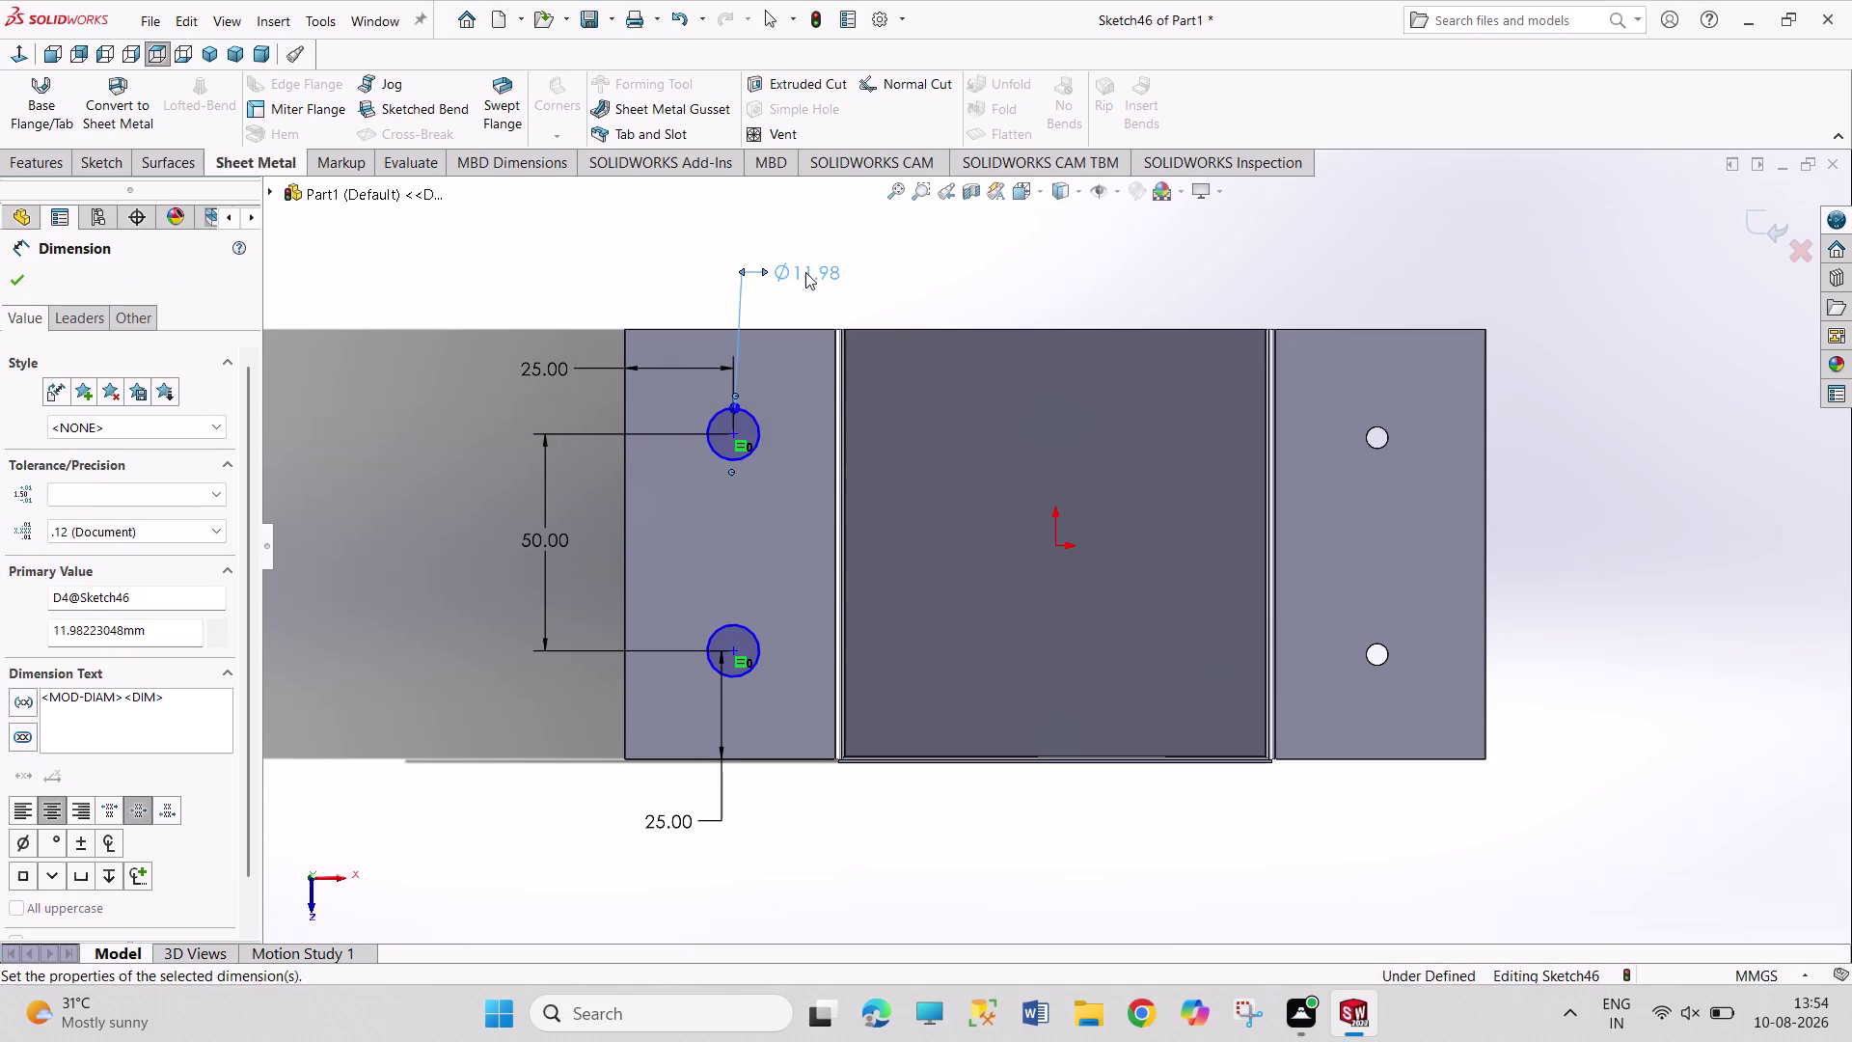
right_click(1027, 257)
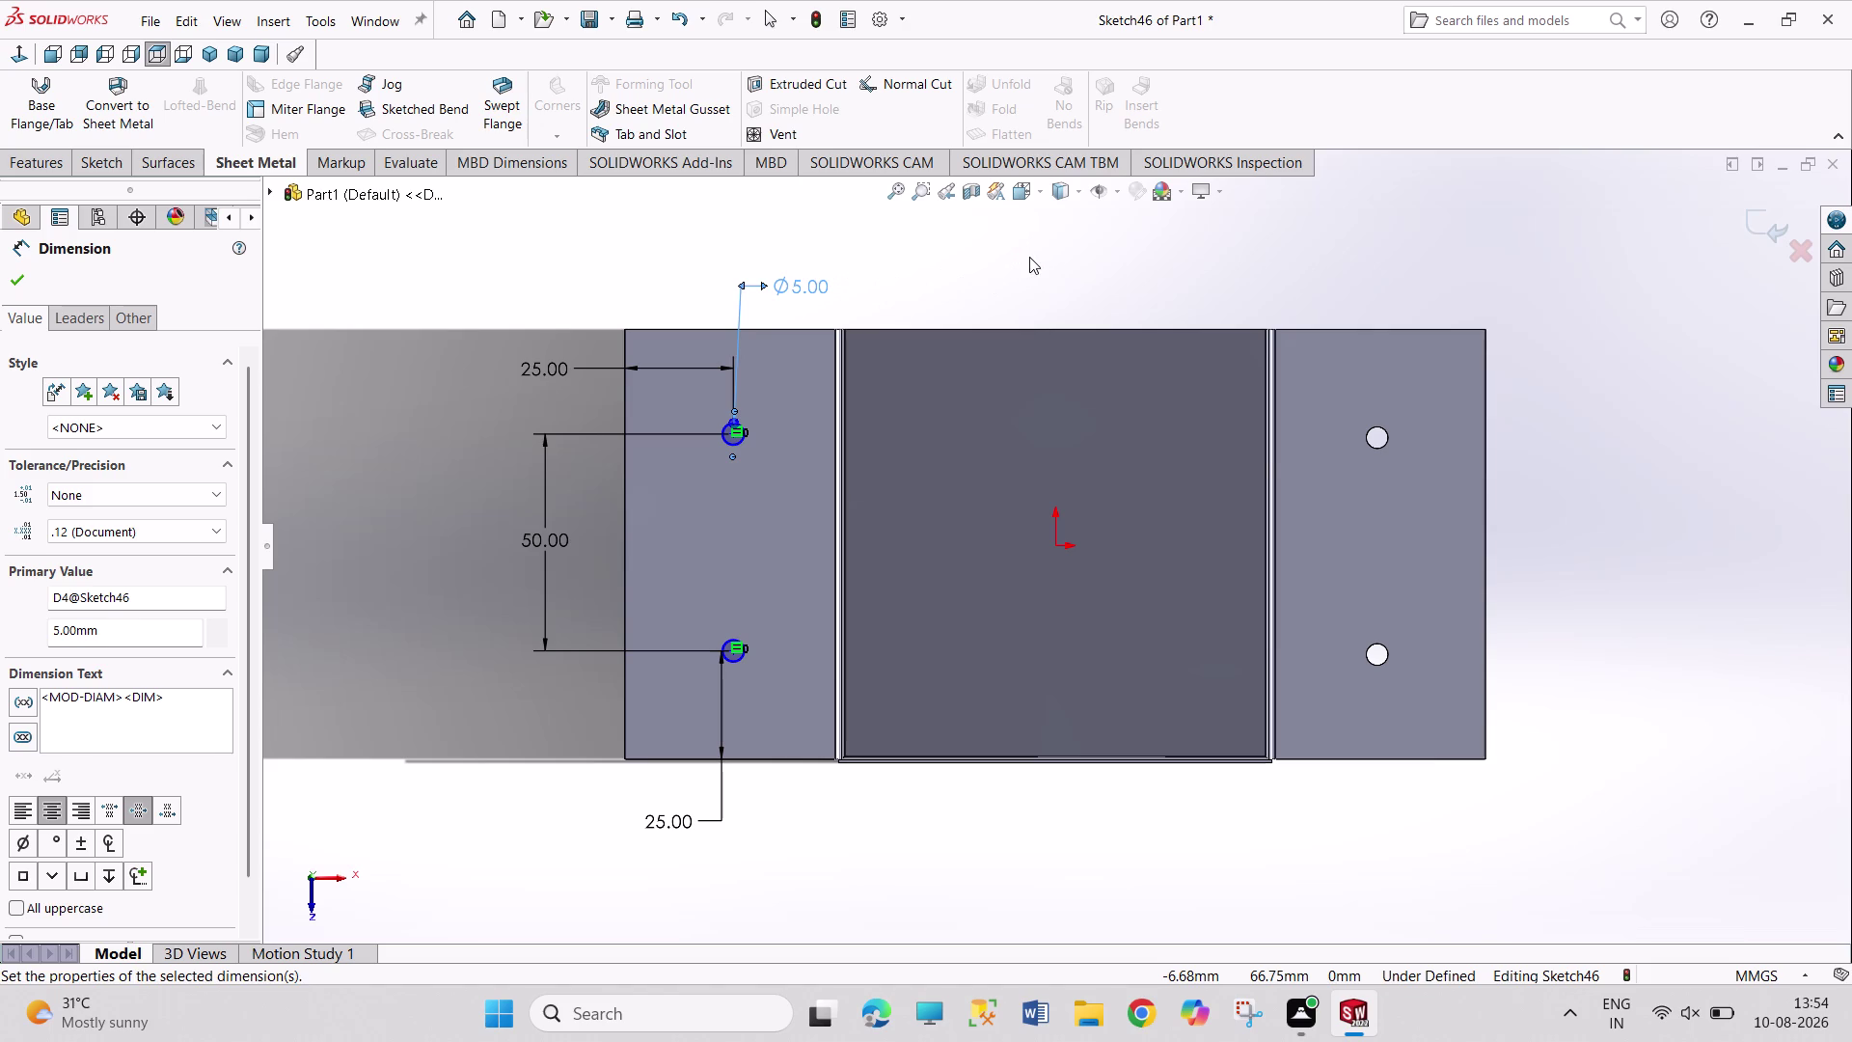
click(1066, 321)
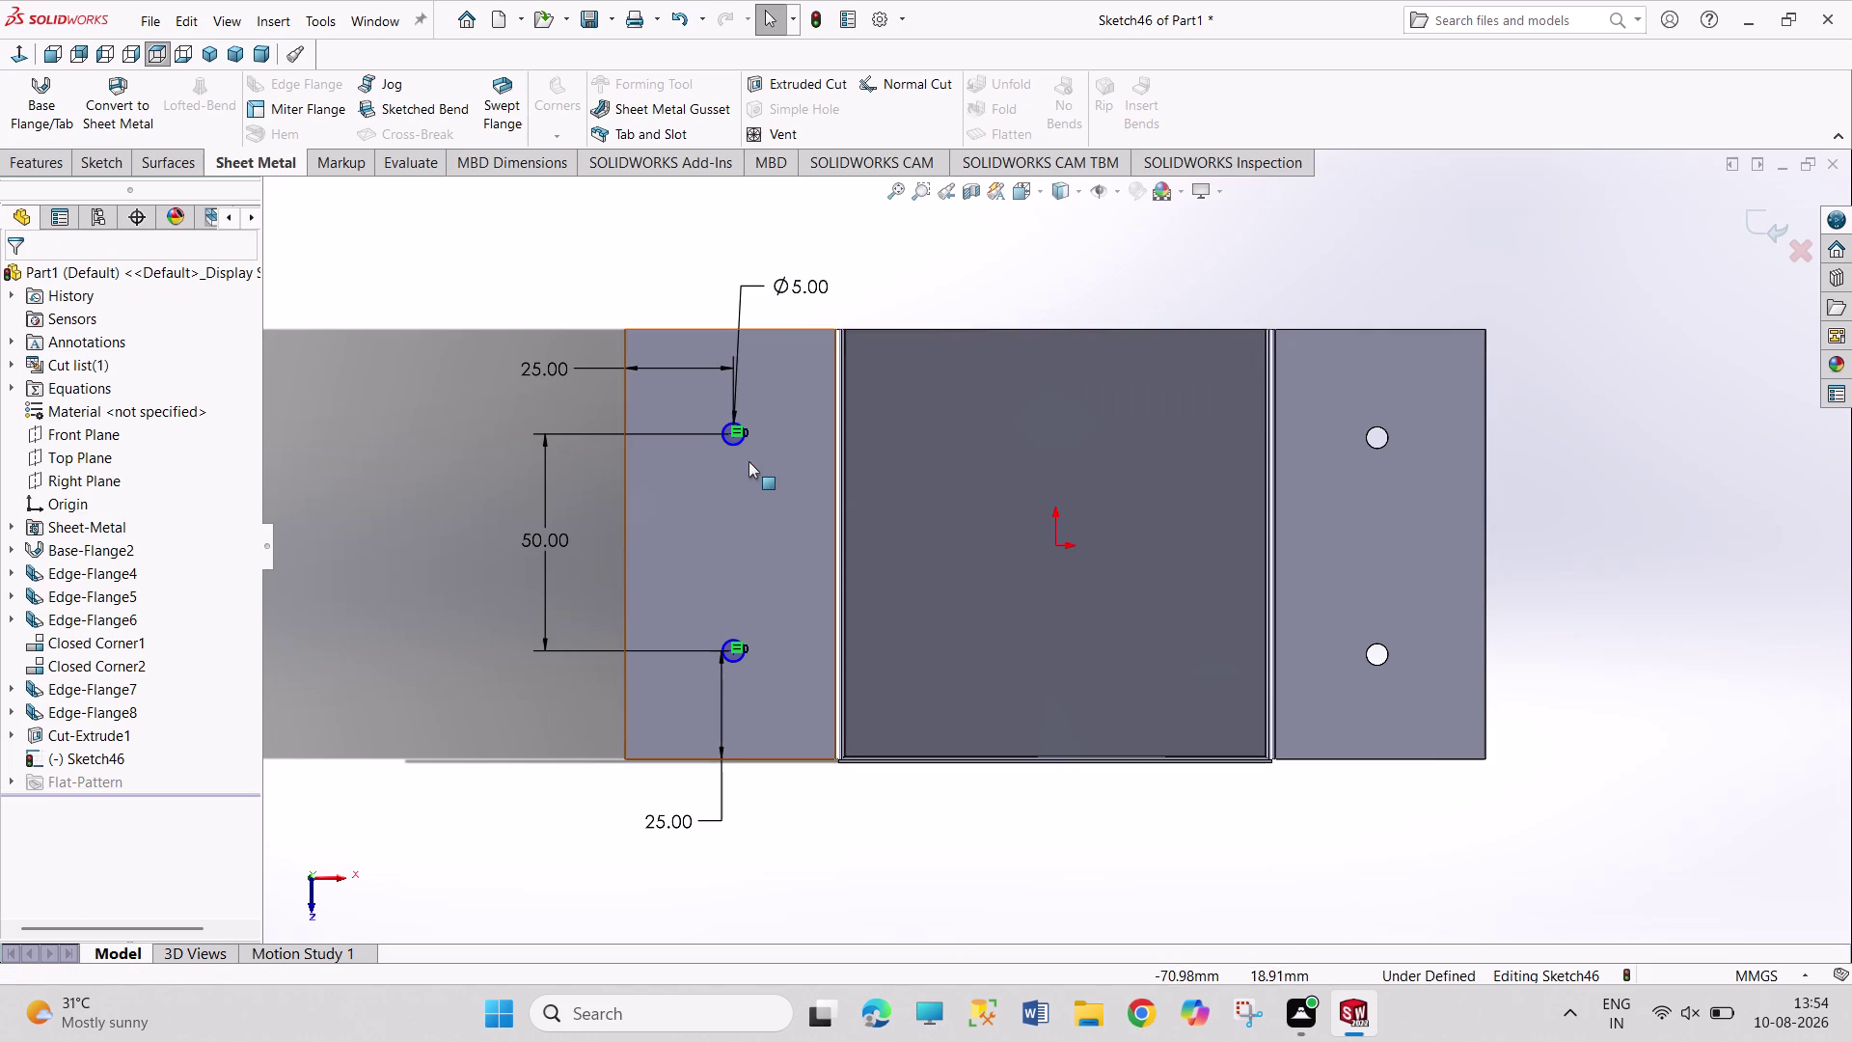
Add a Vertical relation between the two hole centre points to fully define the sketch.
scroll(up, 3)
scroll(down, 3)
scroll(down, 3)
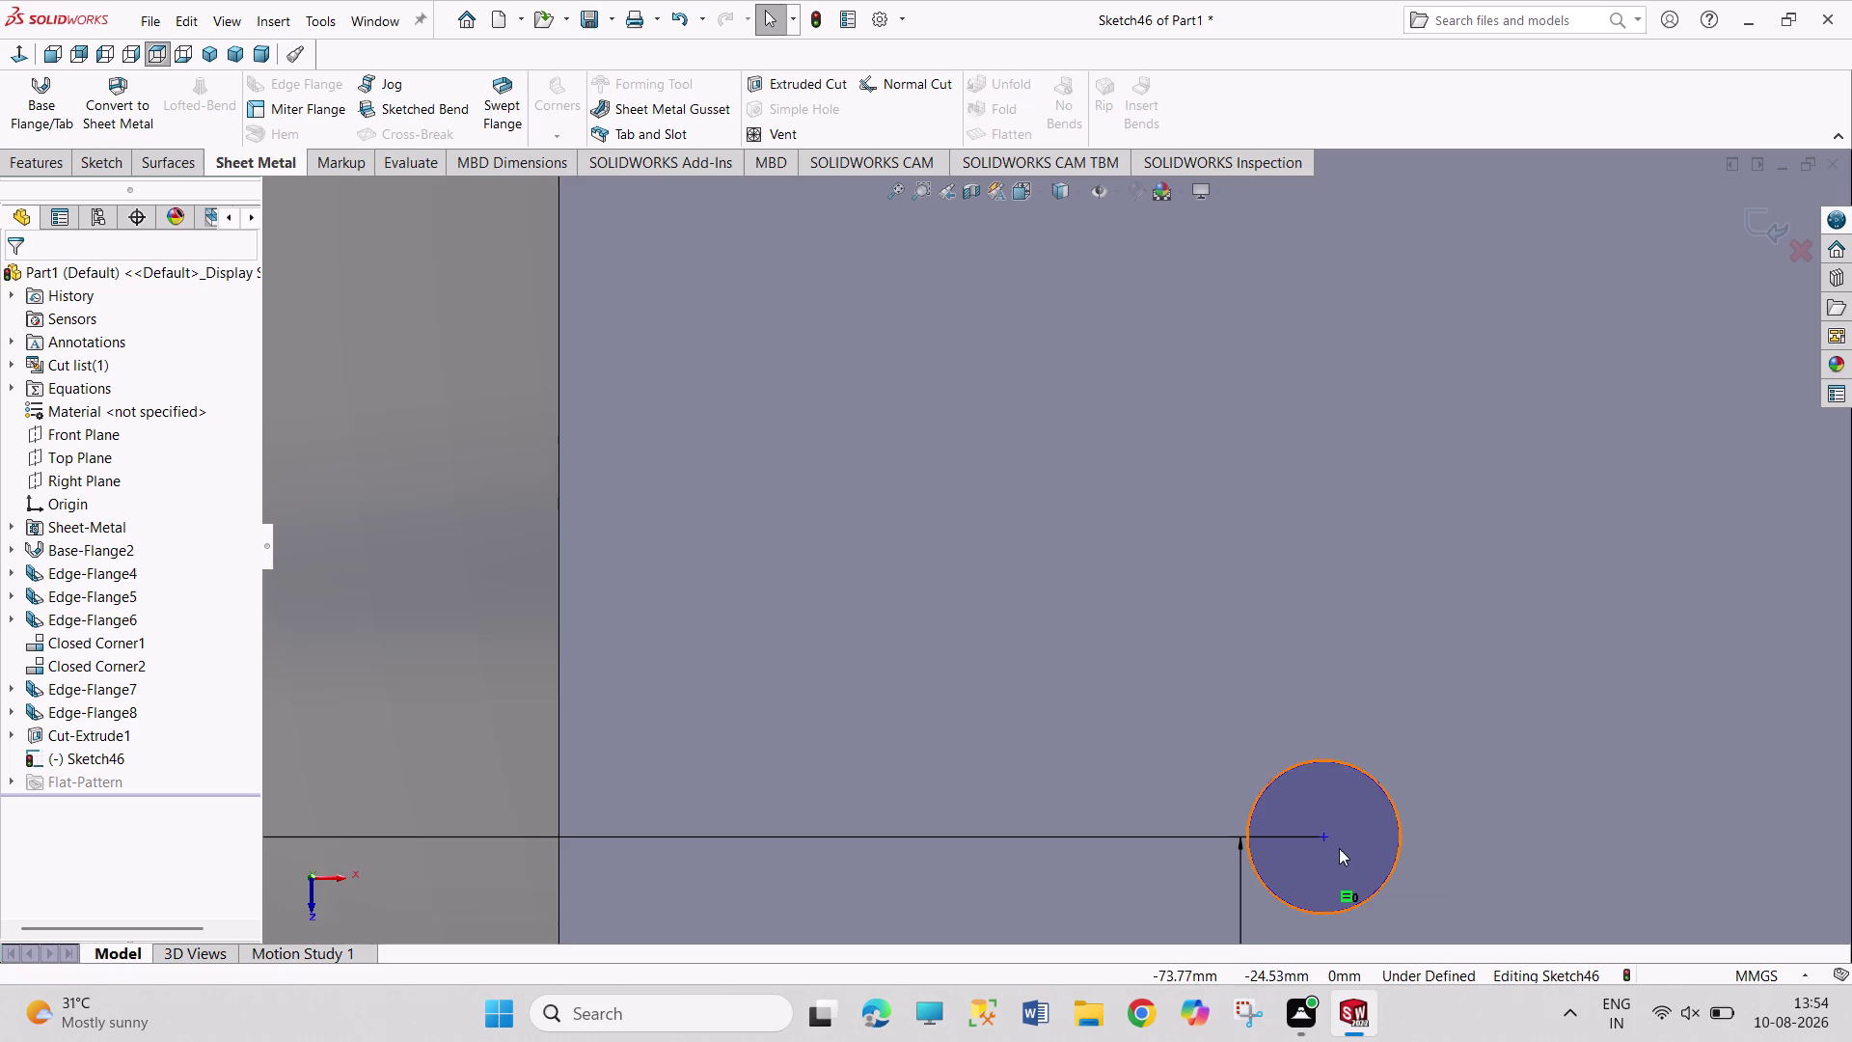
click(1326, 837)
scroll(down, 3)
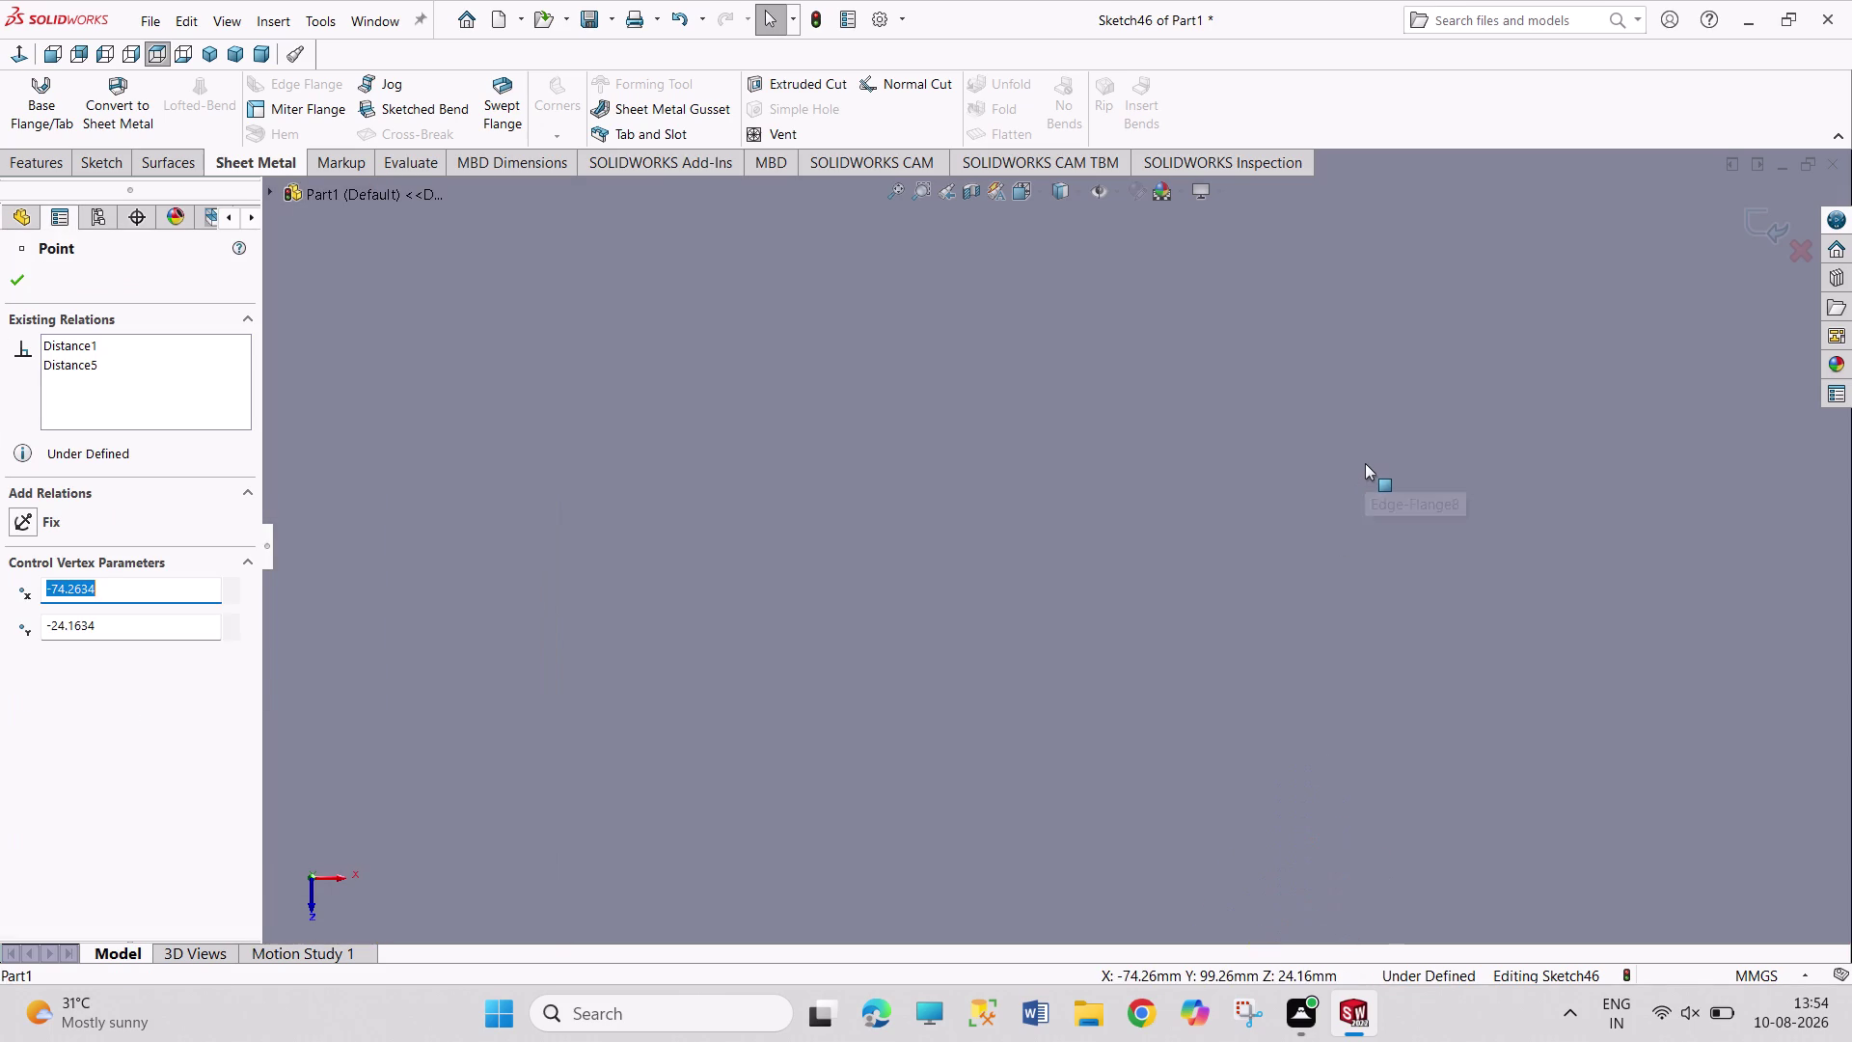
scroll(up, 3)
scroll(up, 3)
scroll(down, 3)
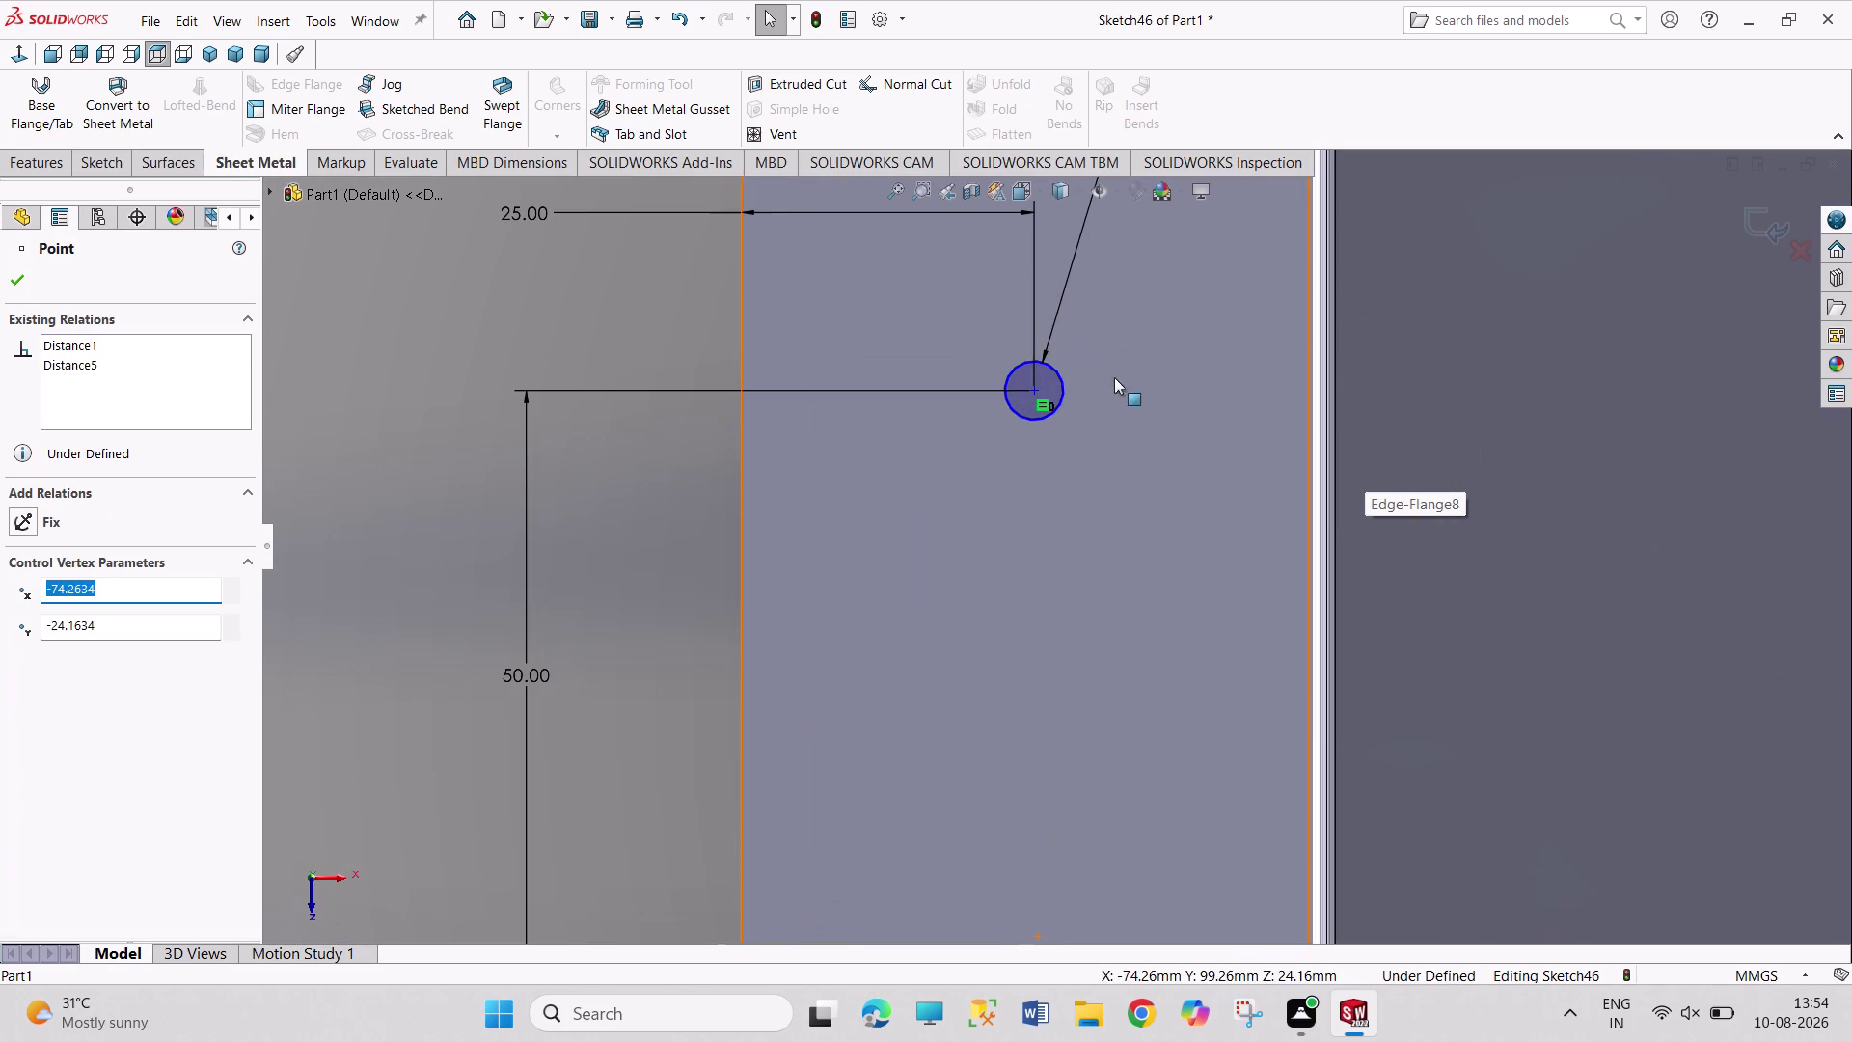
click(1031, 389)
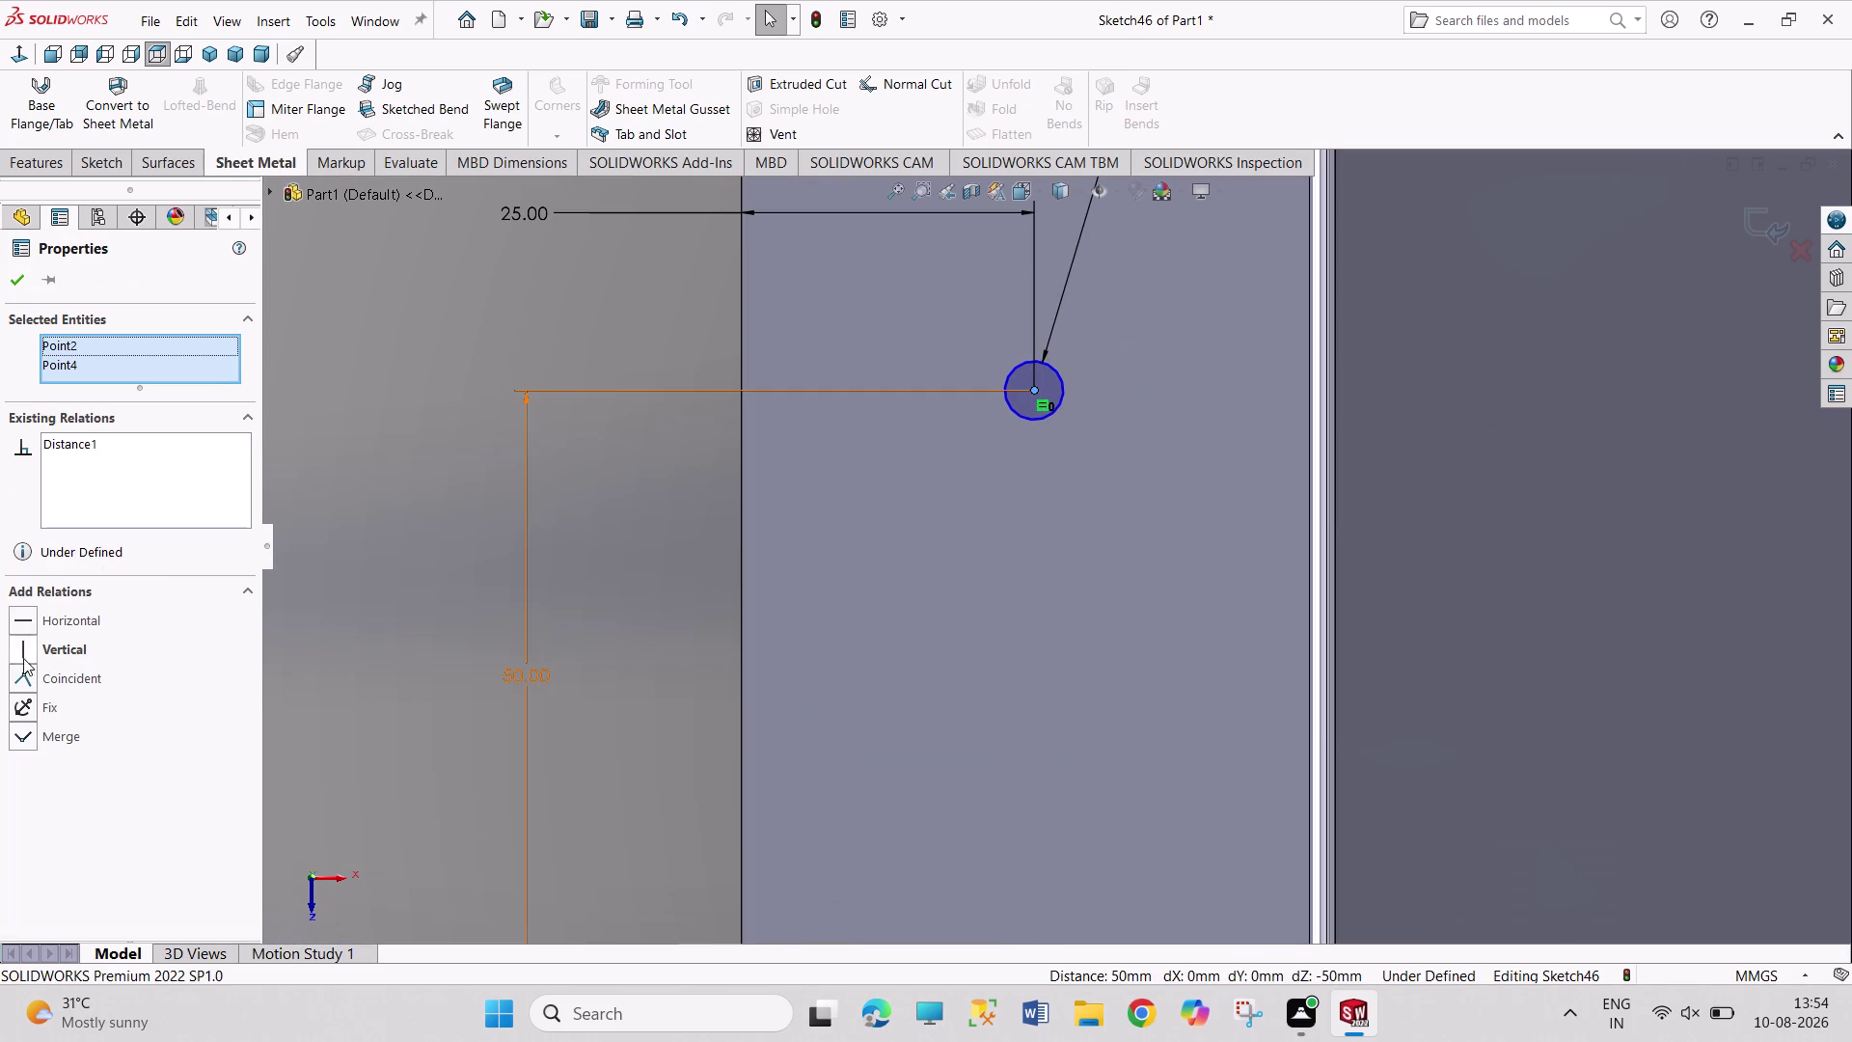
click(62, 649)
scroll(up, 3)
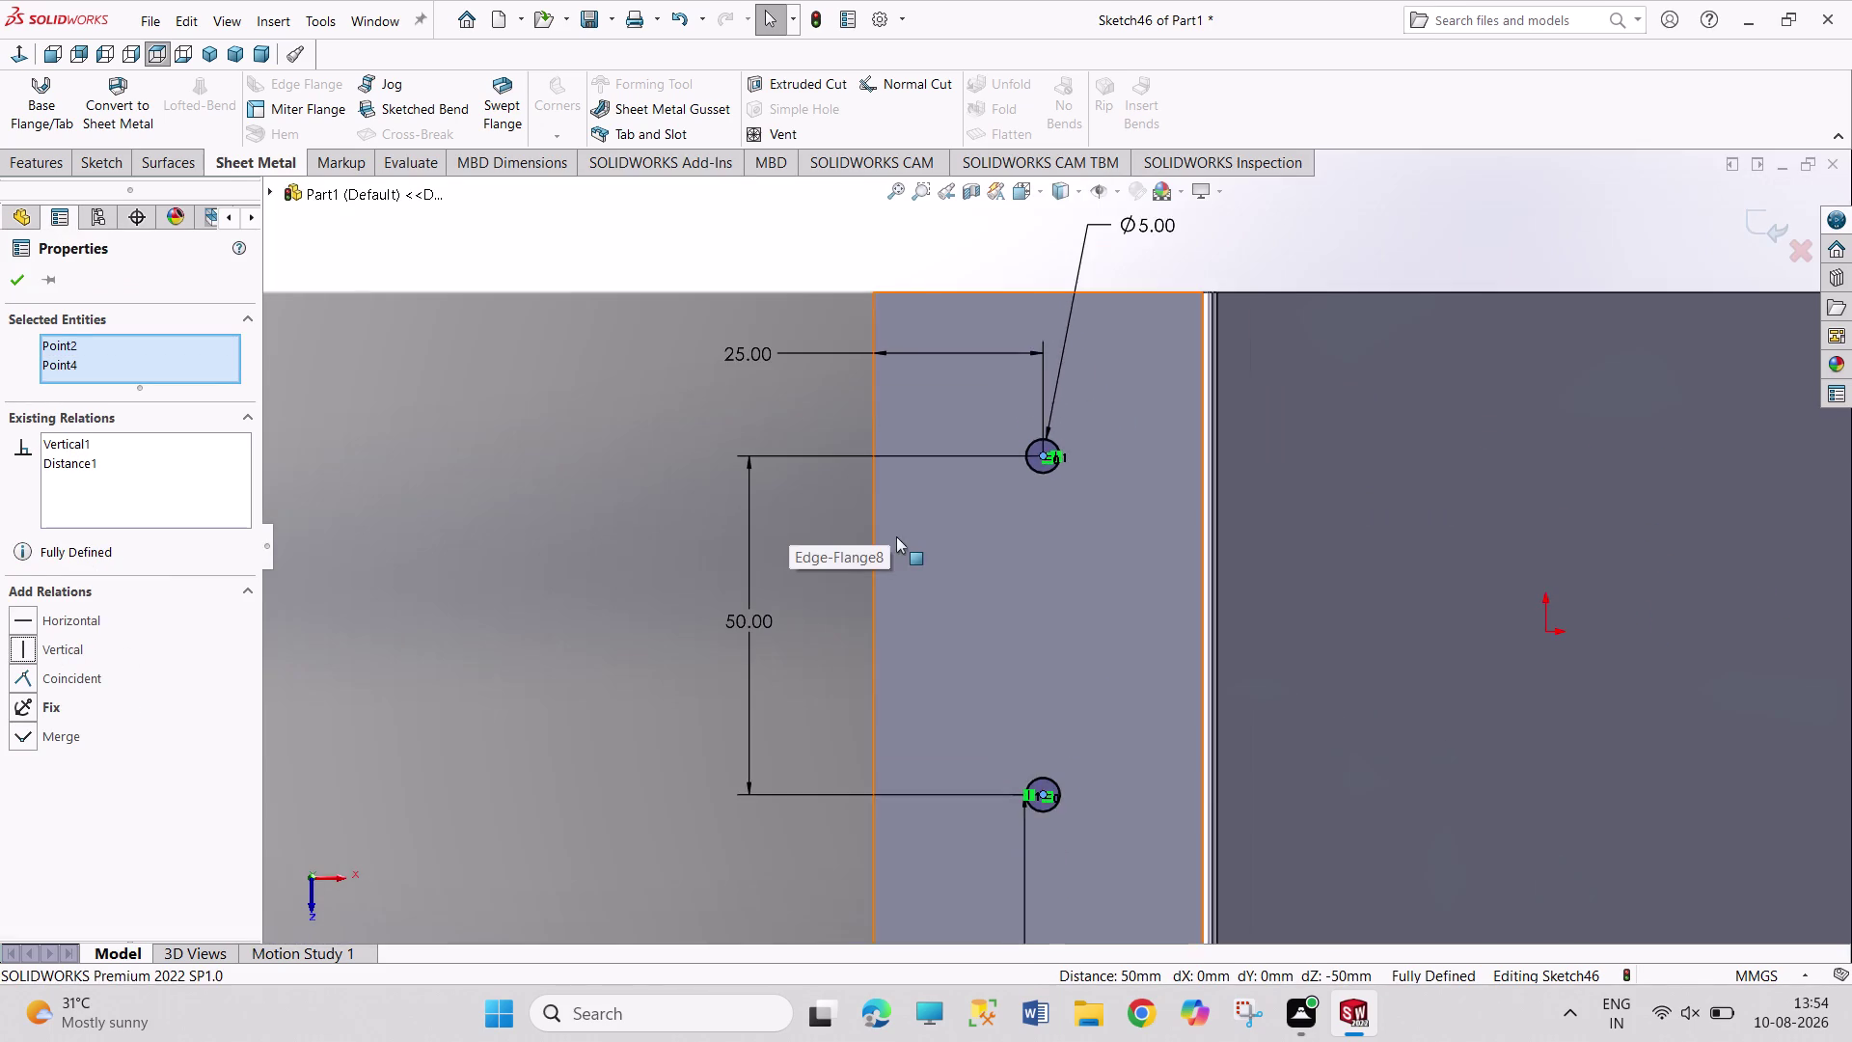
scroll(up, 3)
click(13, 291)
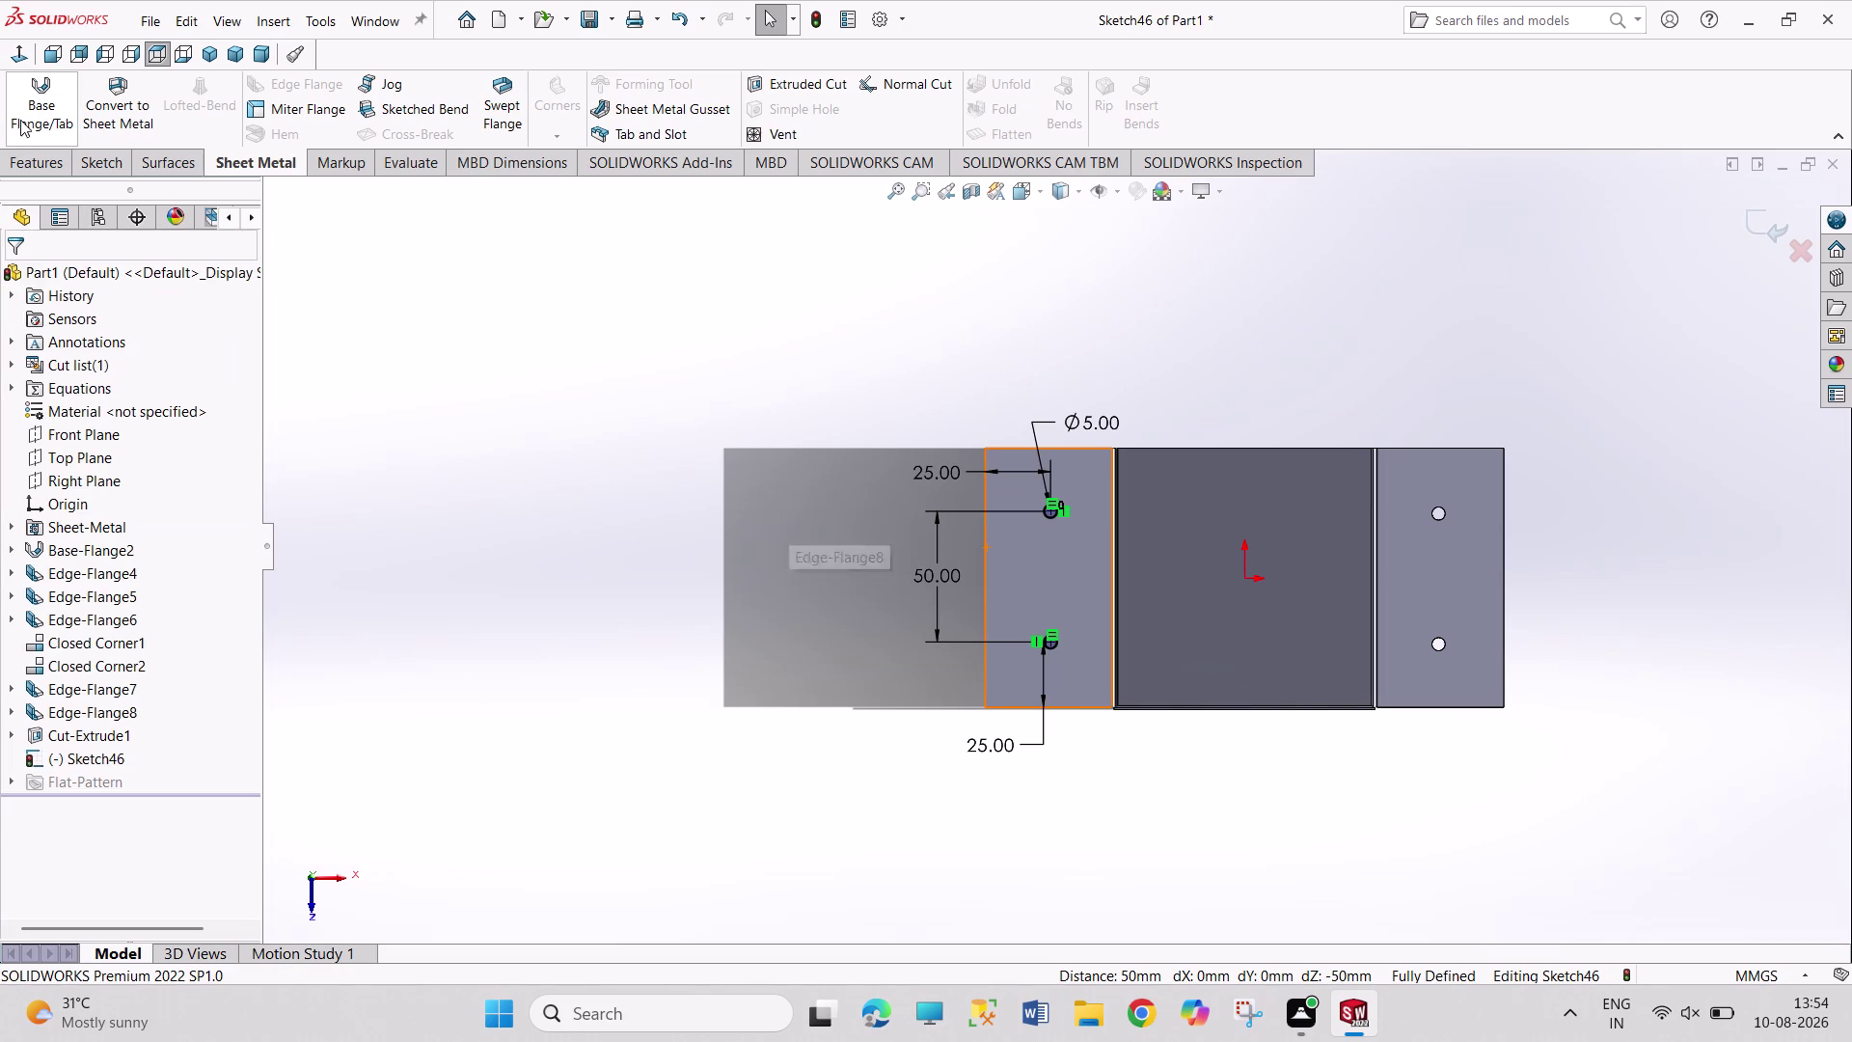
click(24, 115)
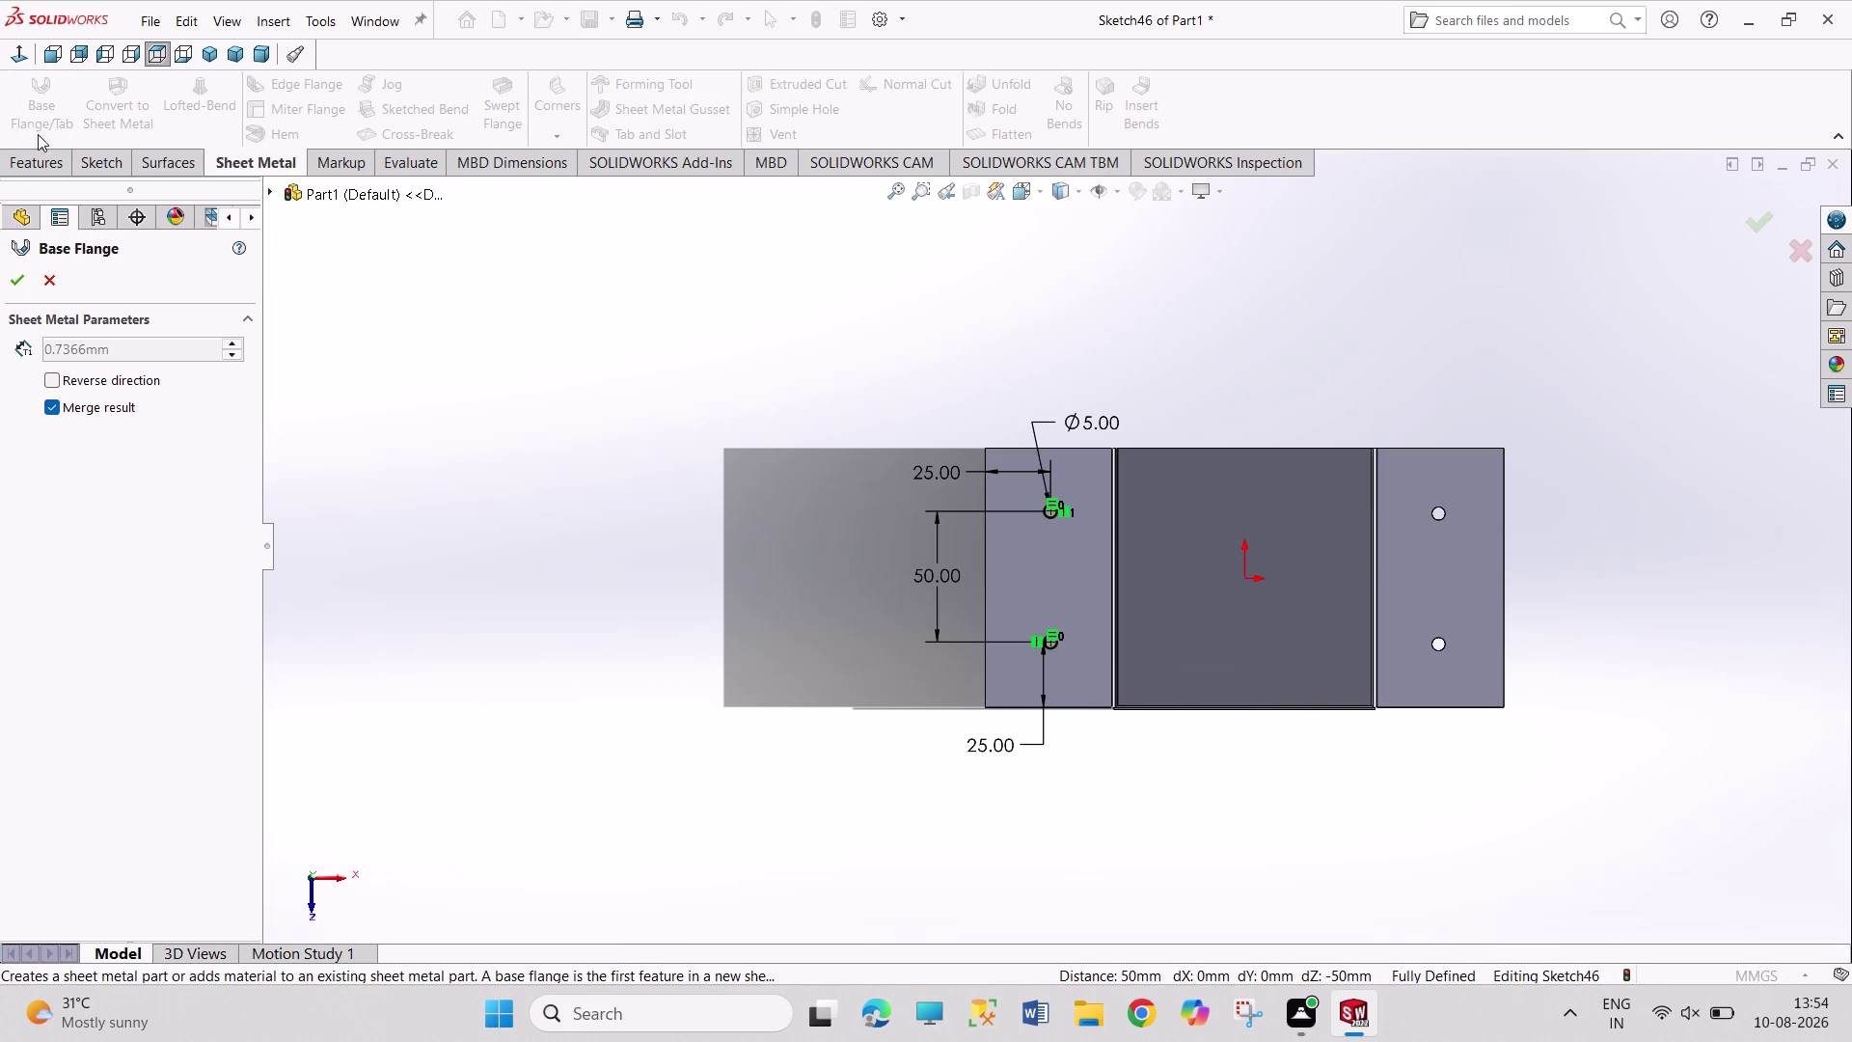
Cancel the base flange and extrude-cut the two Ø5 mm holes through the left flange.
click(43, 291)
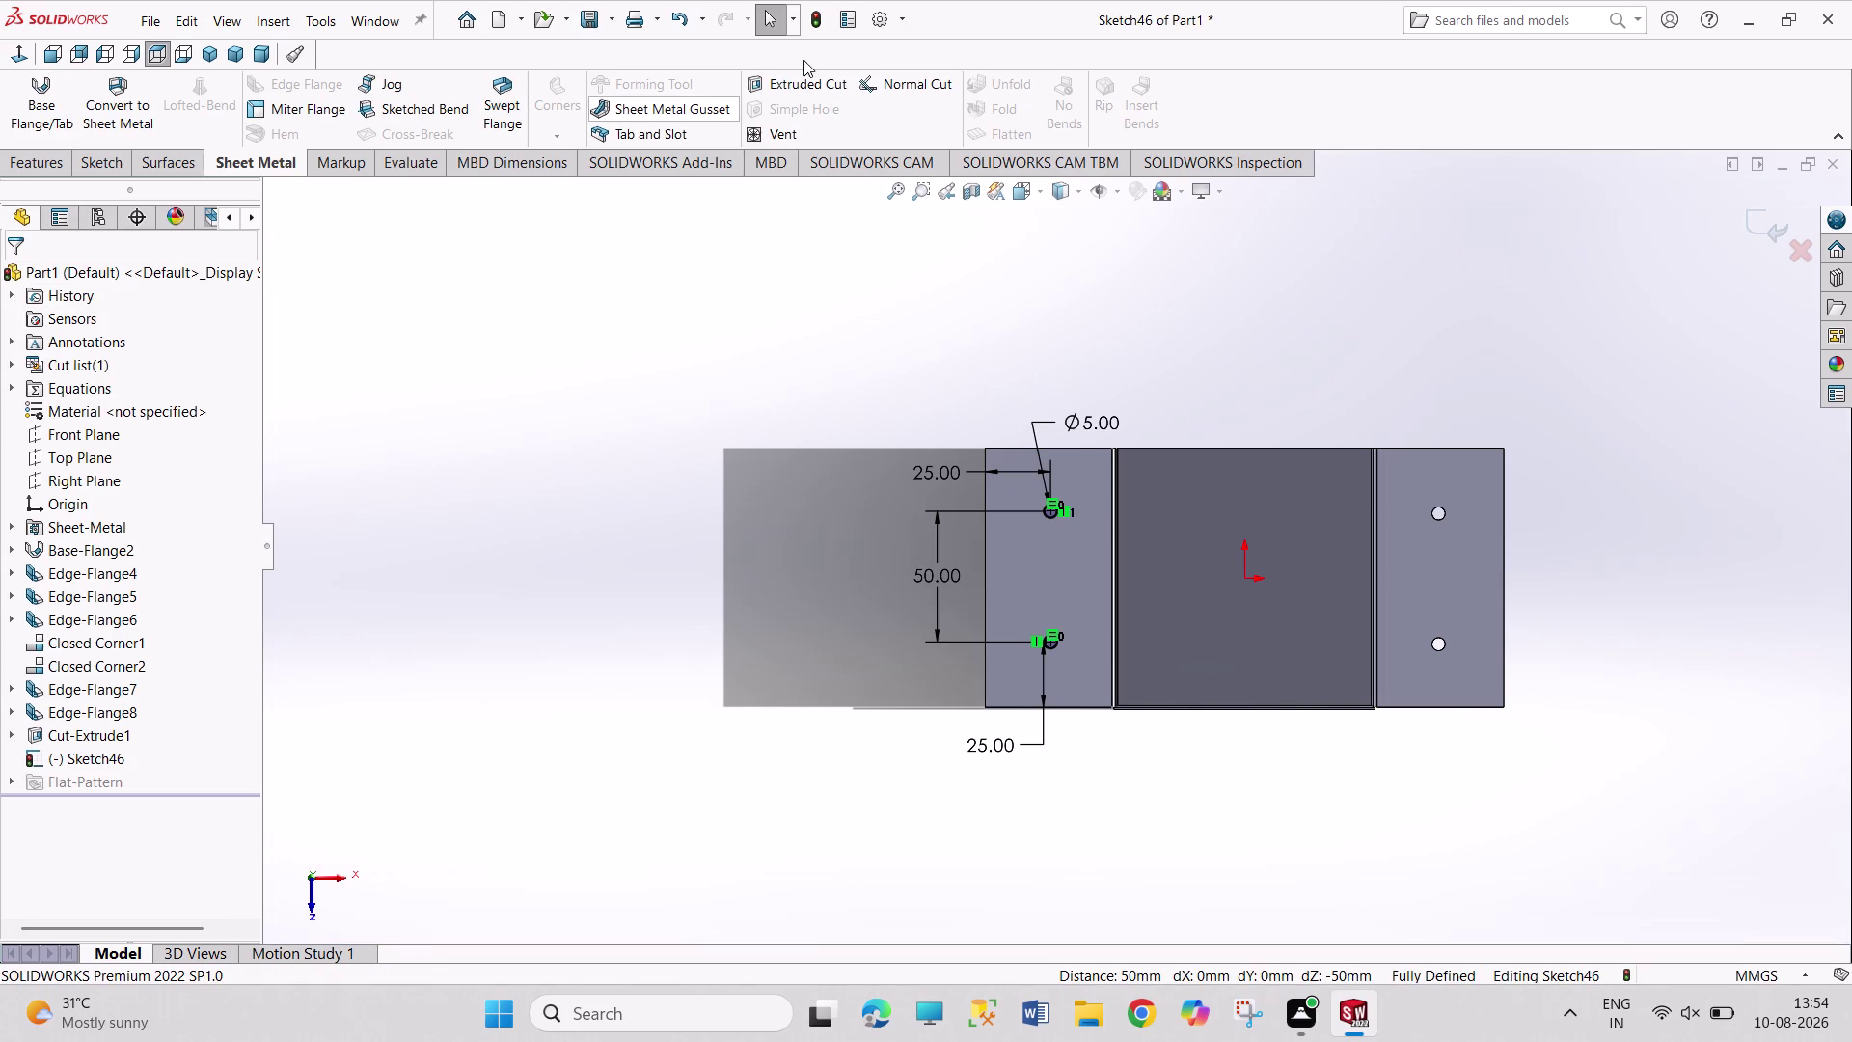
click(840, 78)
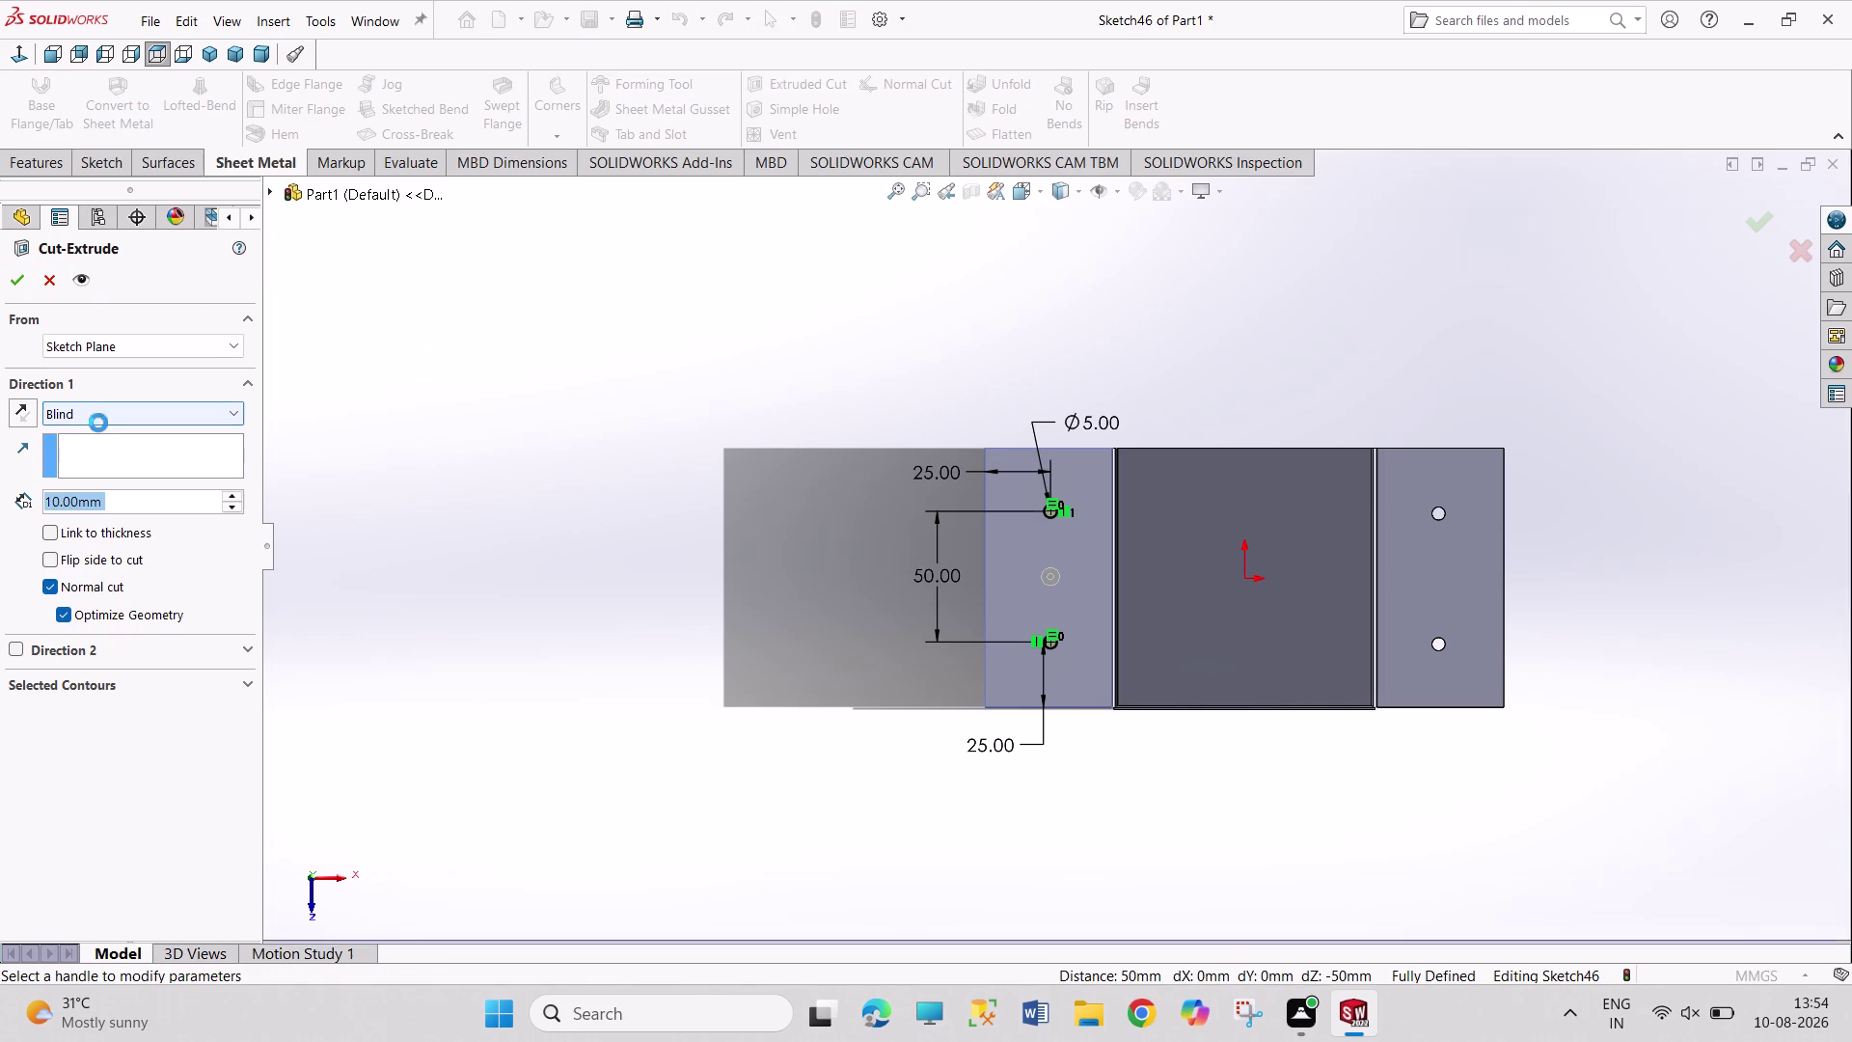
click(83, 534)
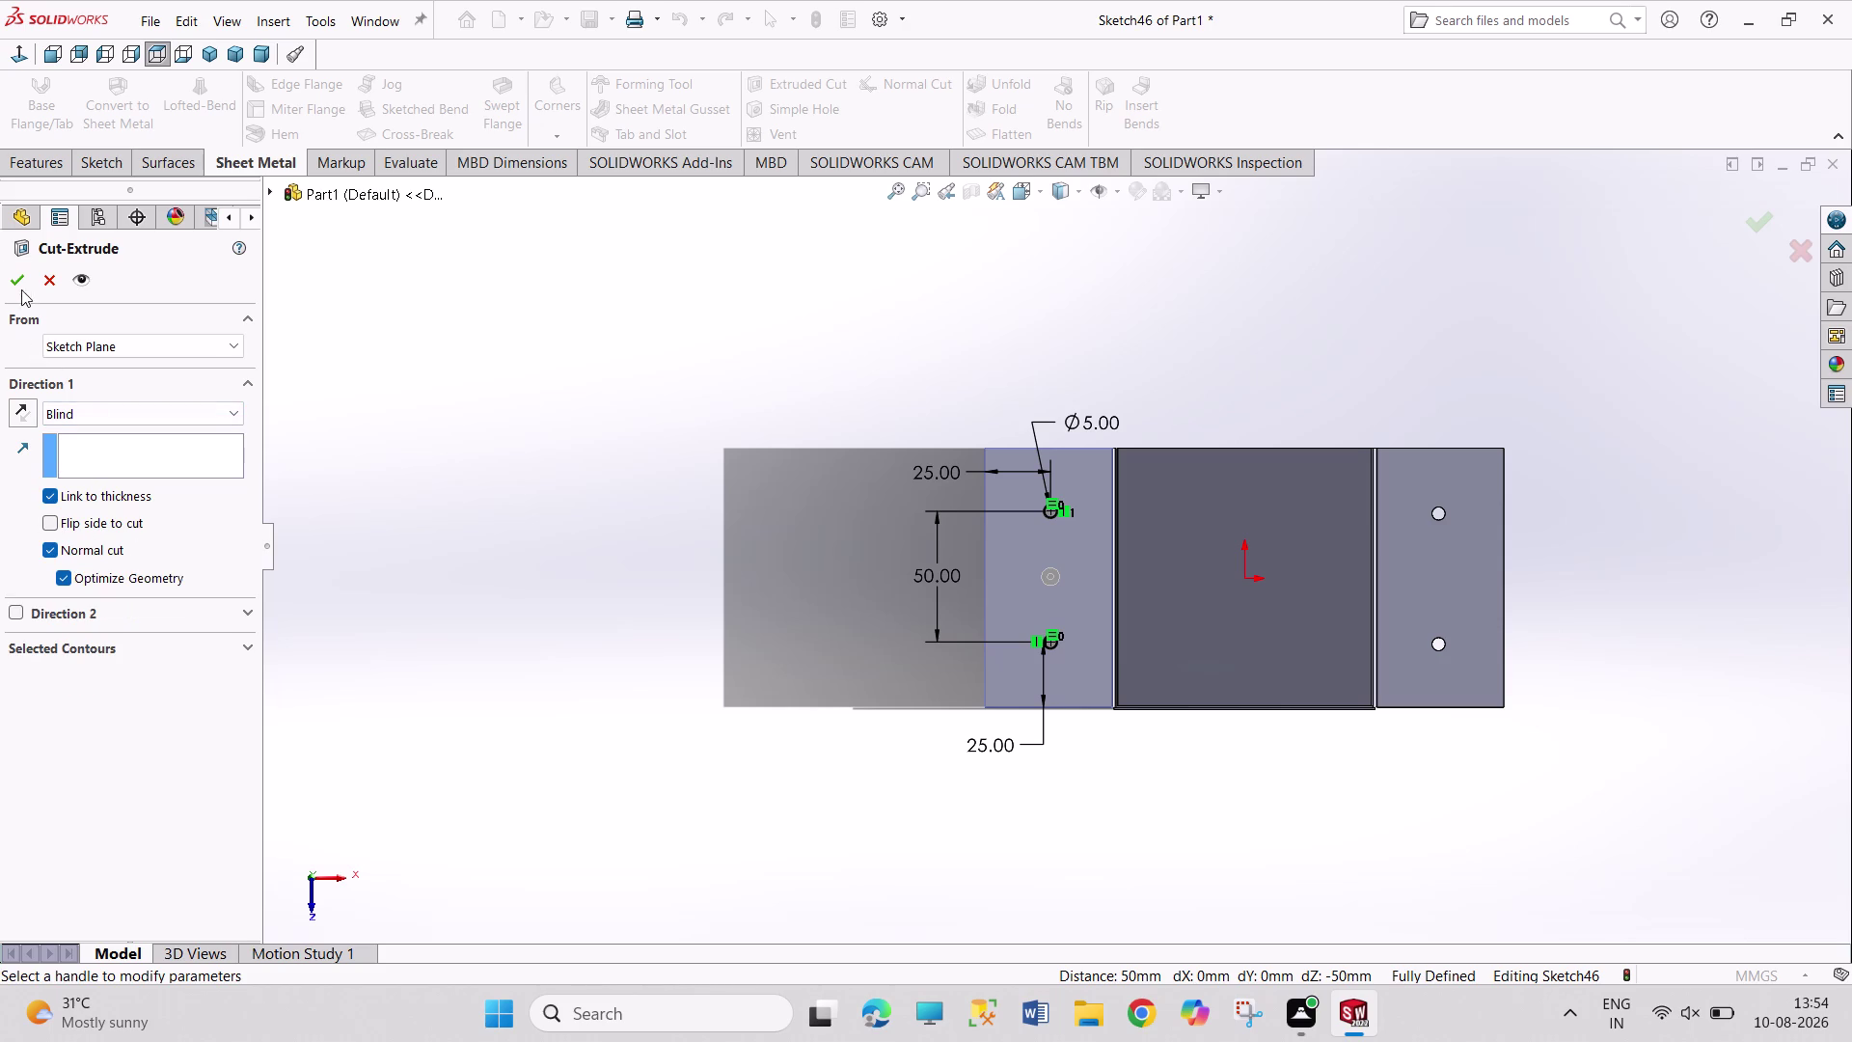
click(21, 282)
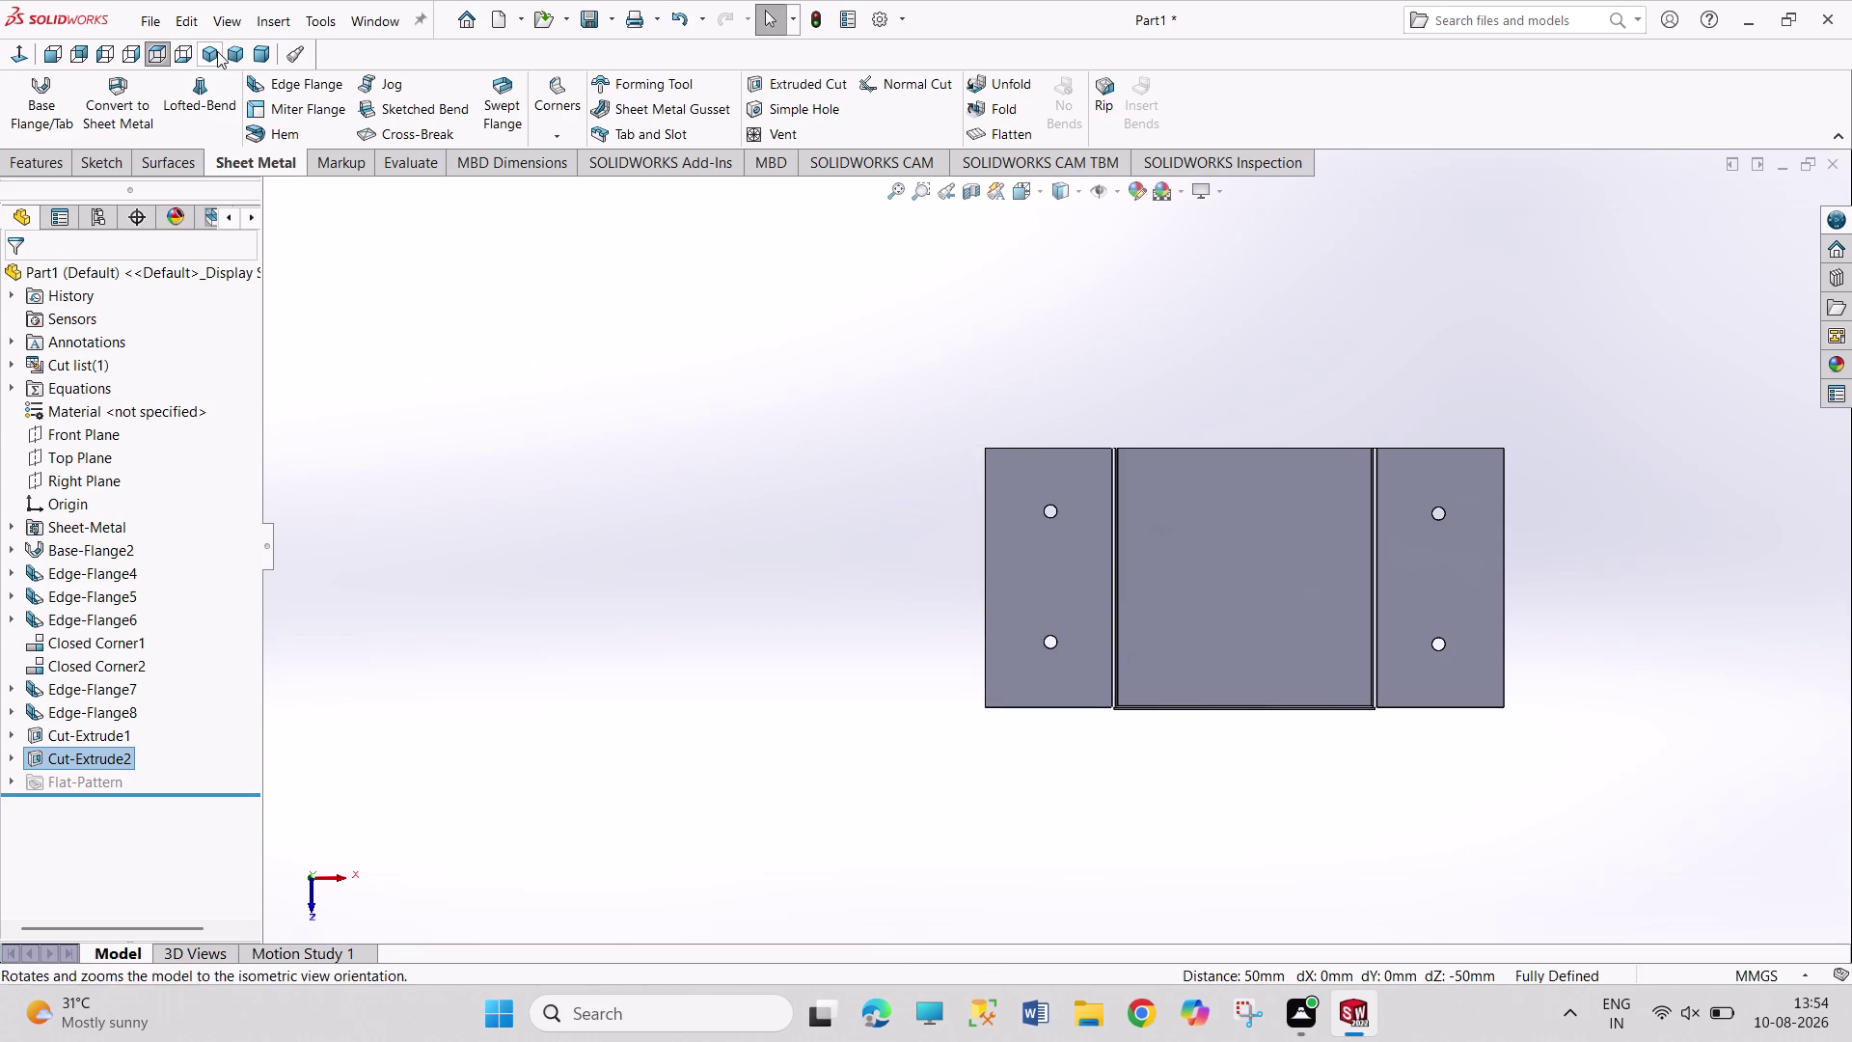
click(217, 51)
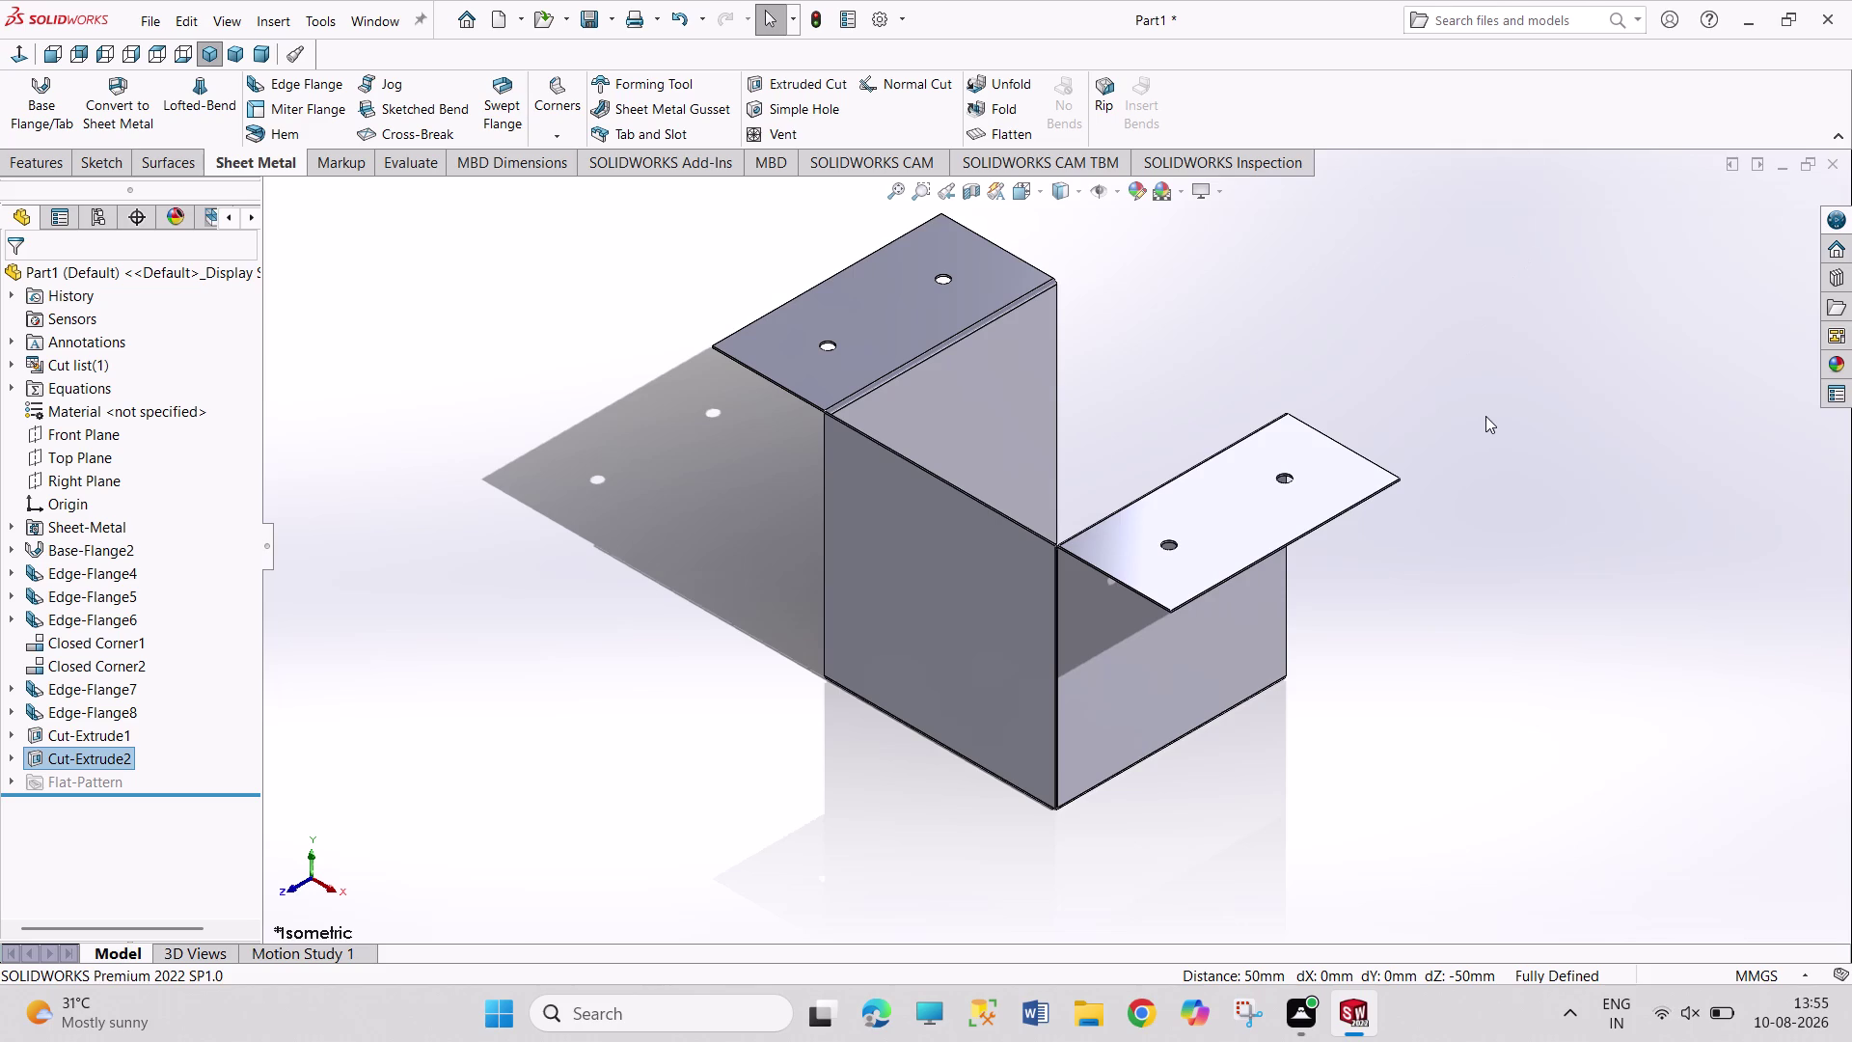
Orbit around the holed bracket to inspect it from several sides.
middle_drag(1485, 416, 1181, 410)
middle_drag(1328, 474, 1441, 588)
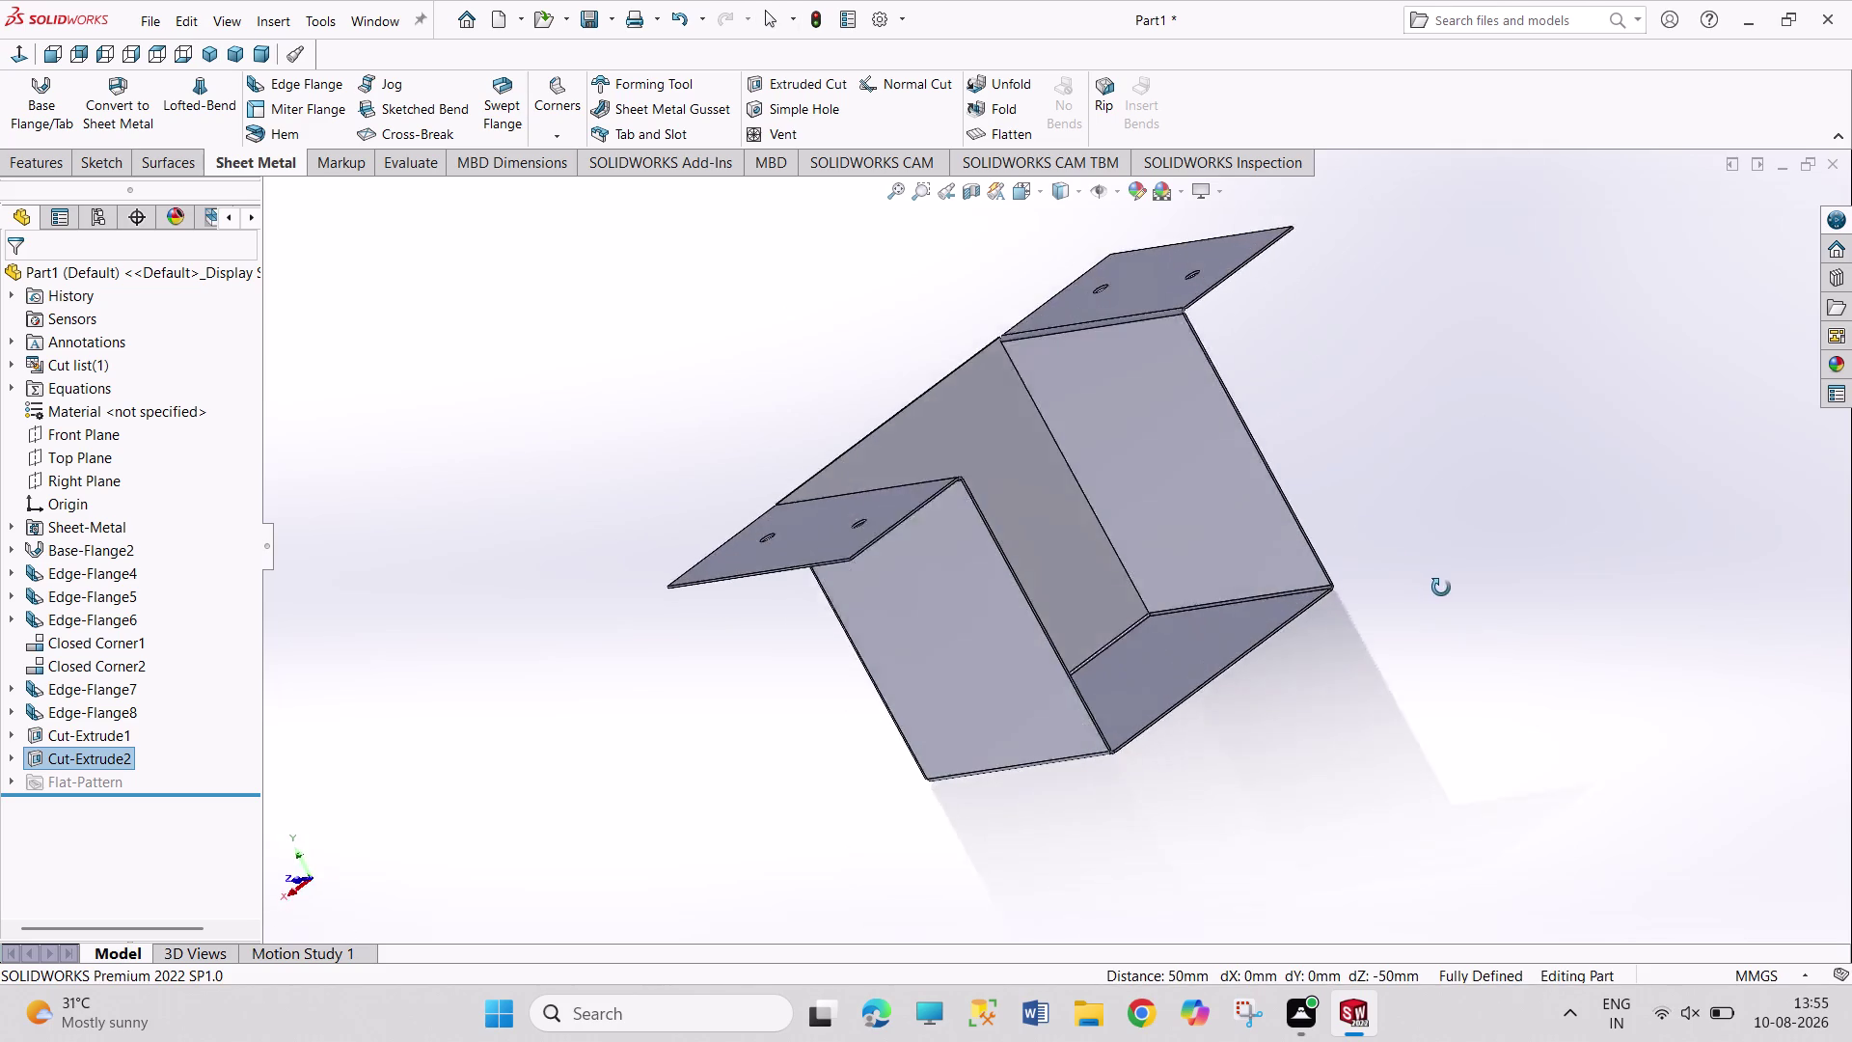
middle_drag(1441, 588, 1575, 594)
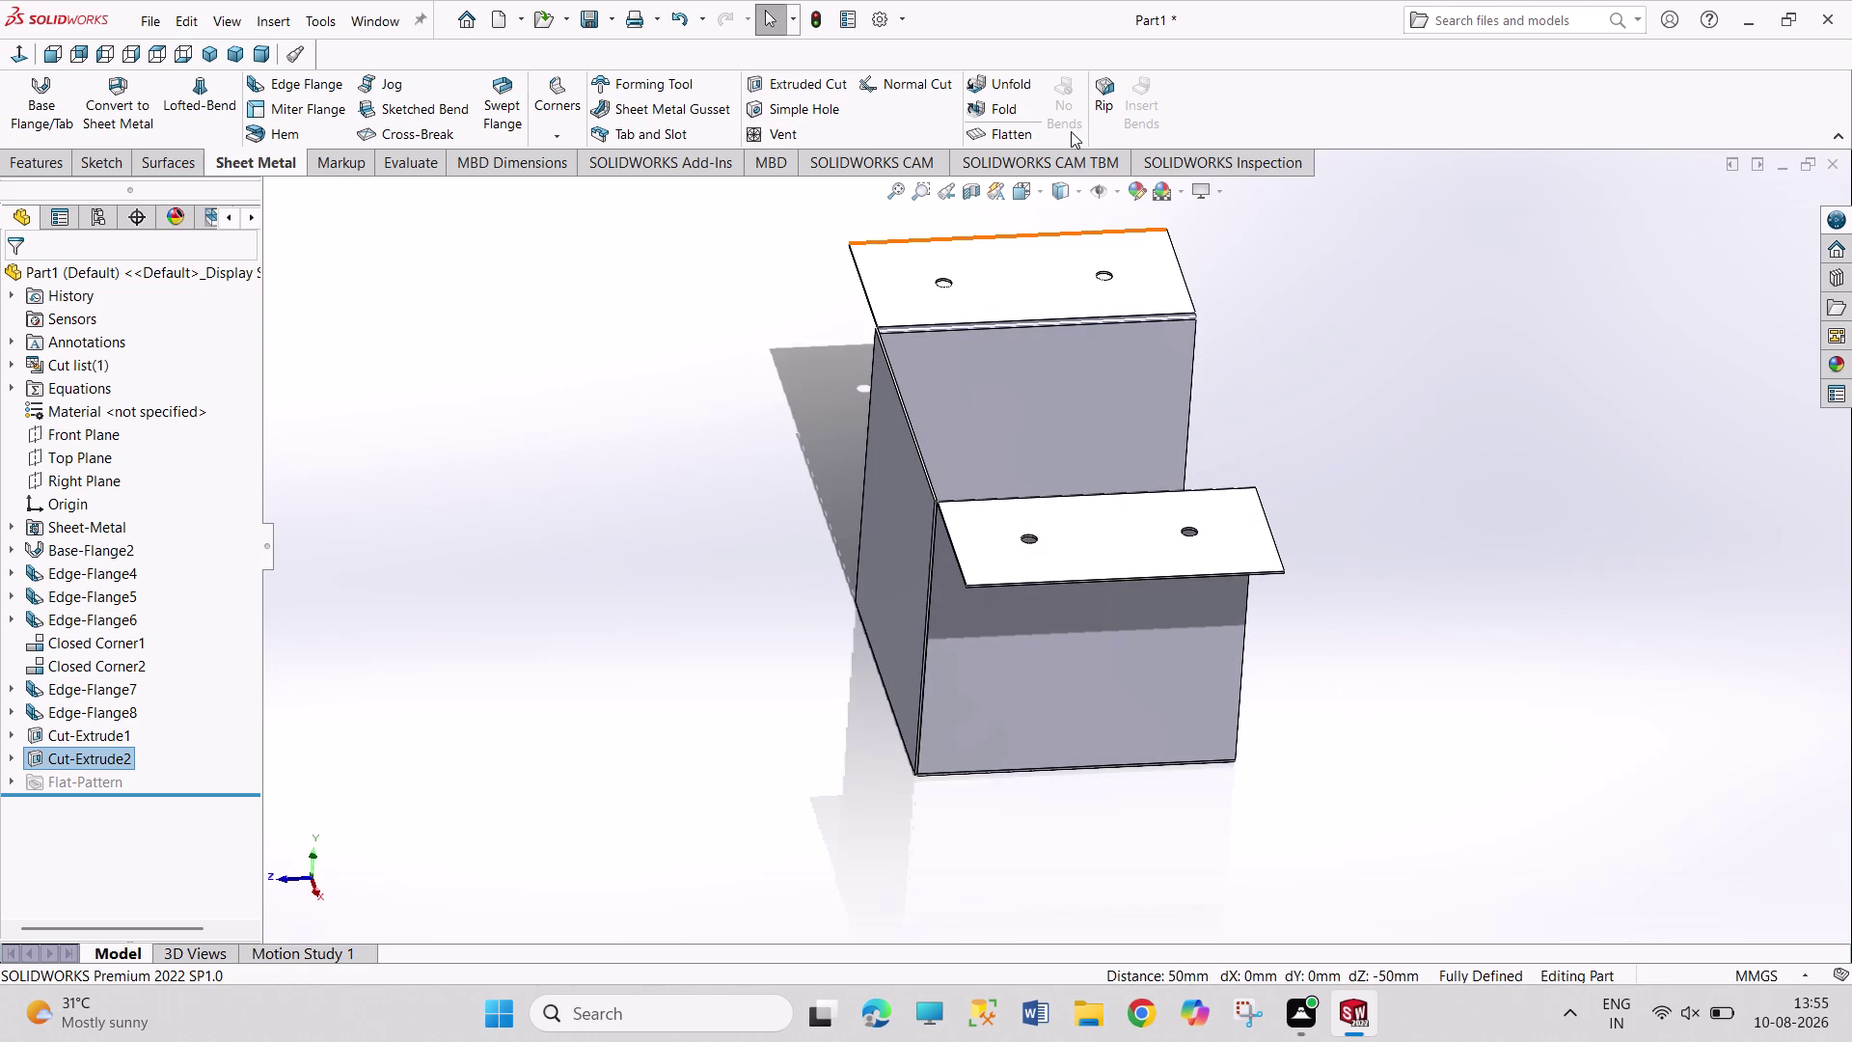
click(1023, 85)
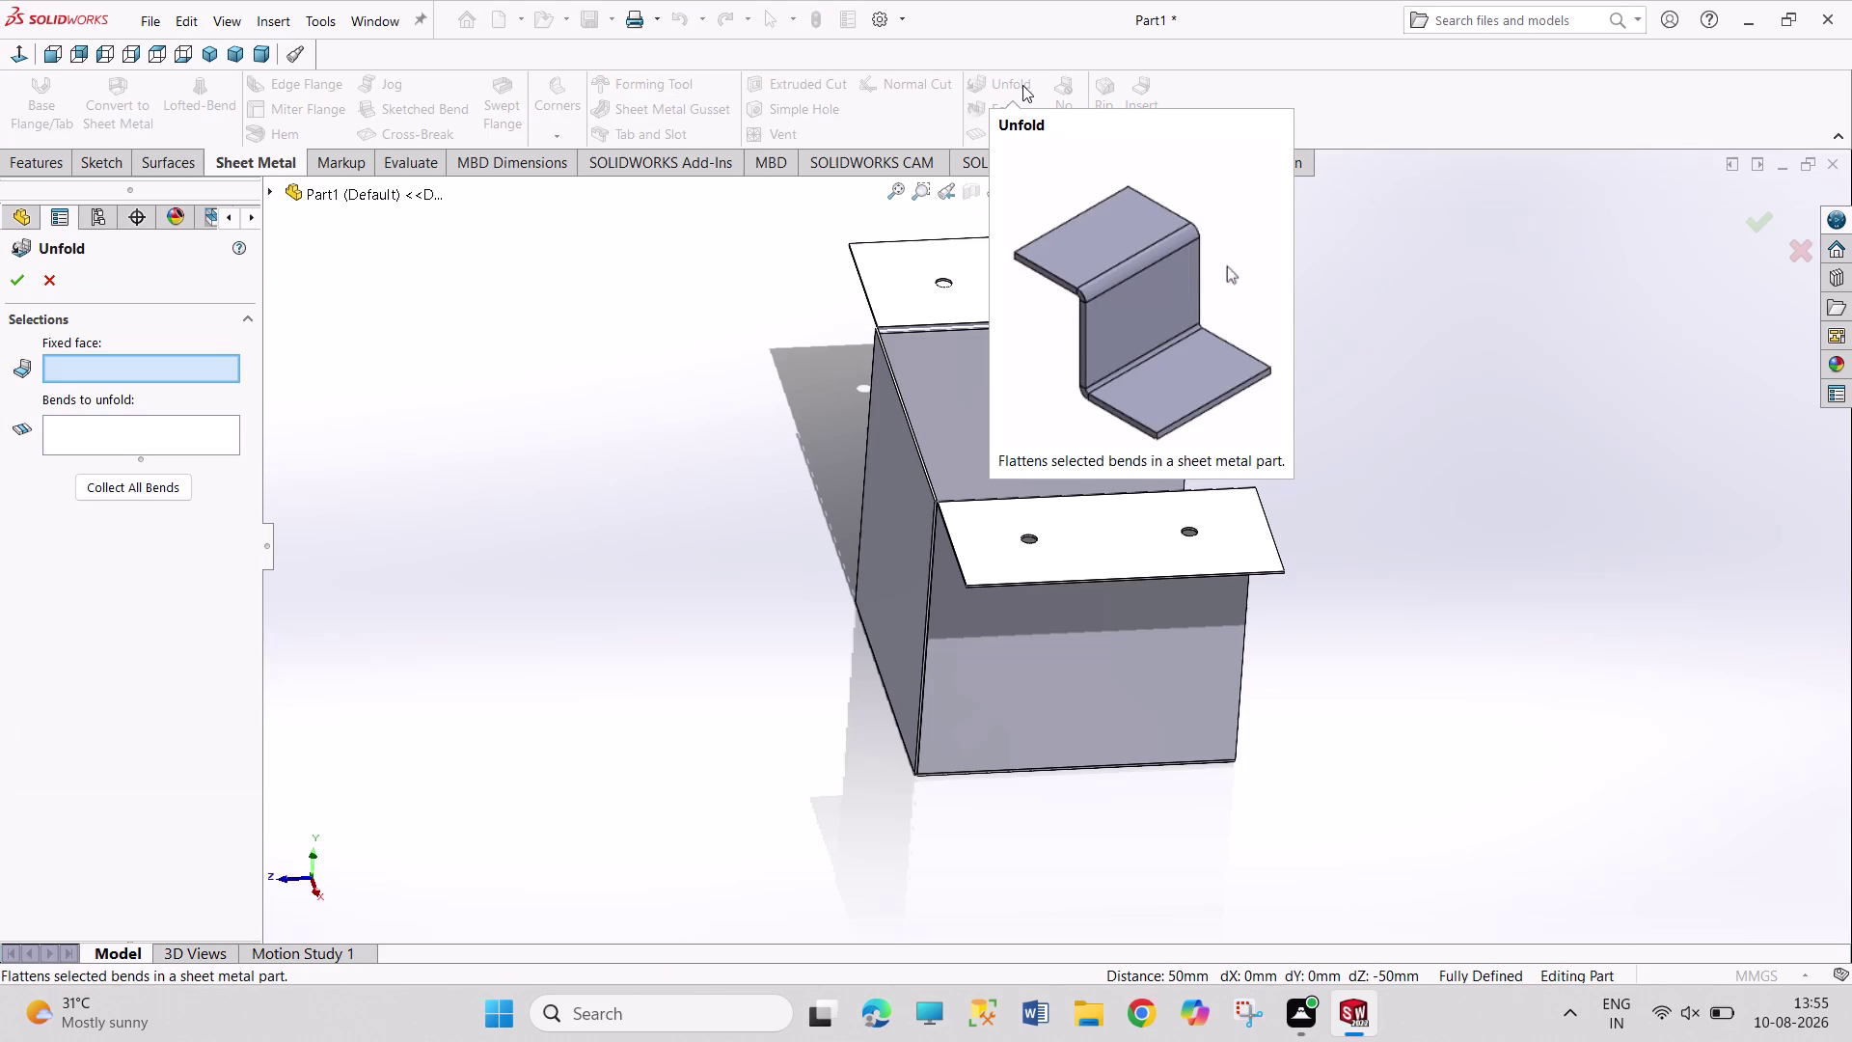
Unfold all bends with the bottom face fixed instead of the top flange.
click(1034, 276)
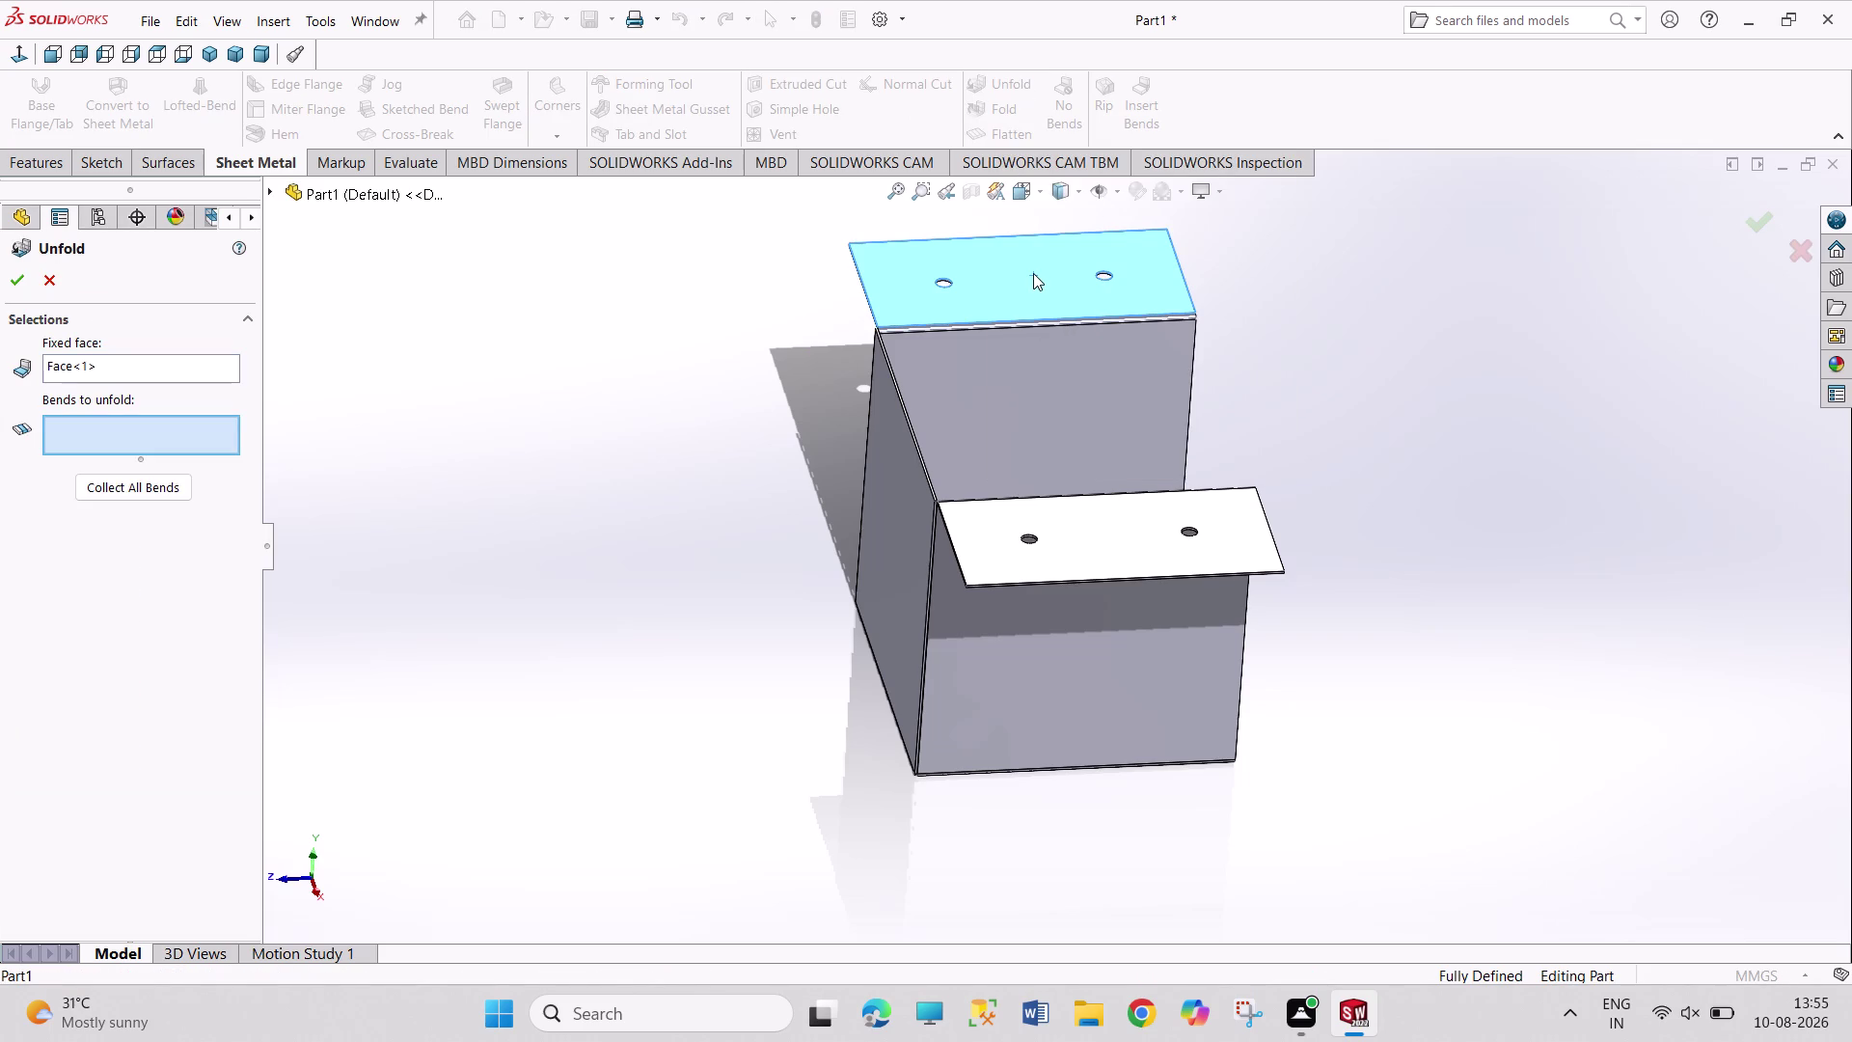
right_click(150, 371)
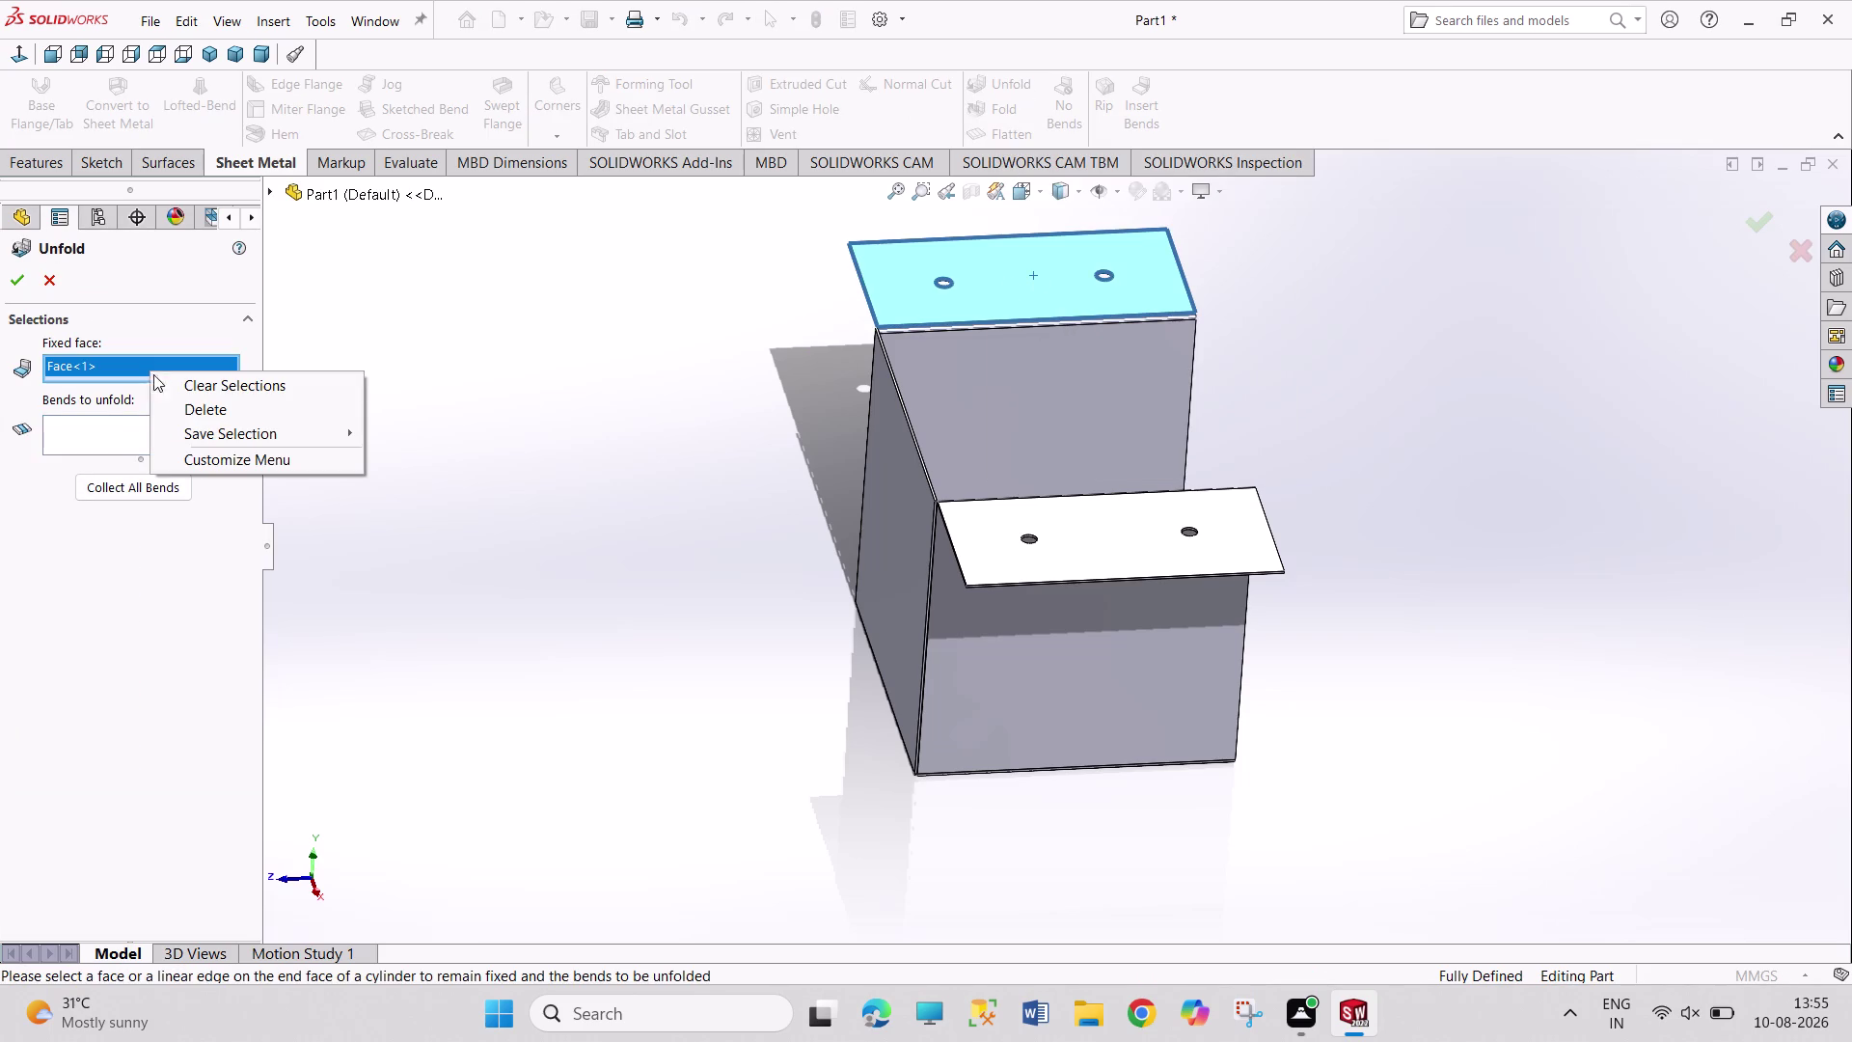
click(173, 390)
middle_drag(1247, 639, 1216, 639)
scroll(down, 3)
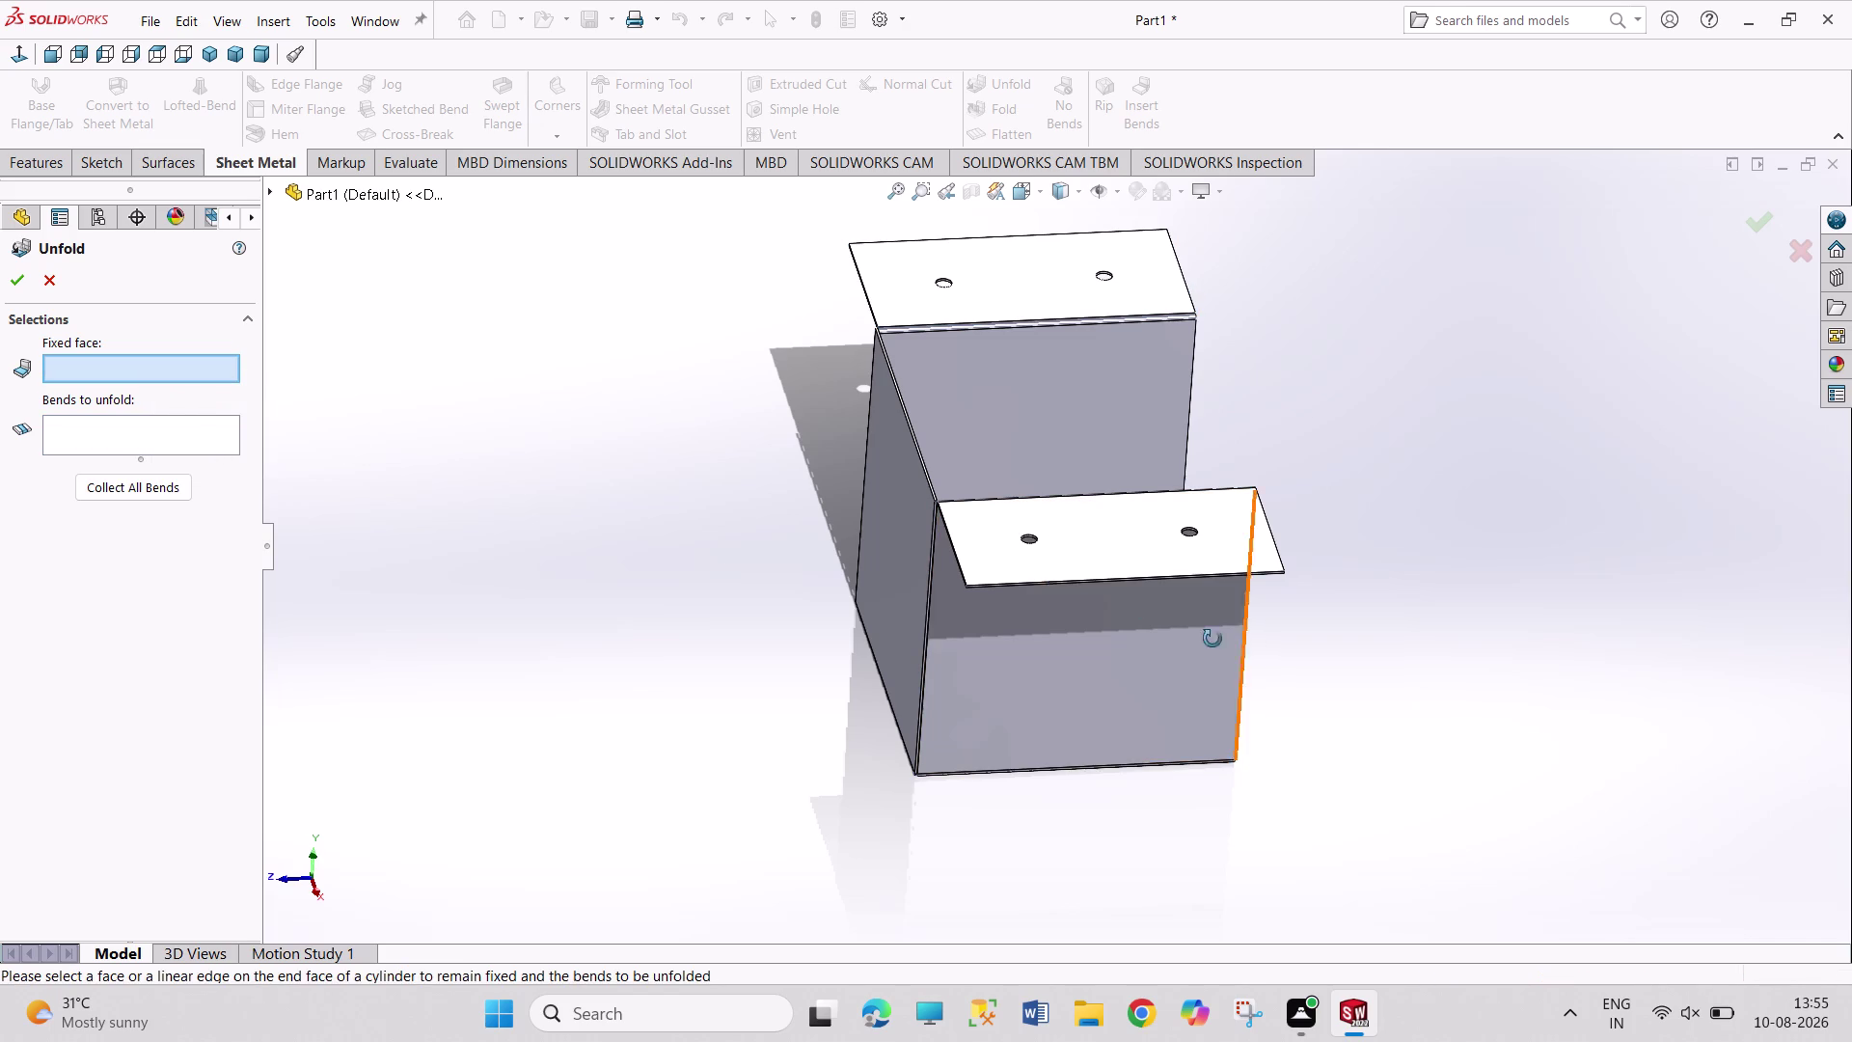
middle_drag(1215, 638, 1045, 672)
click(1126, 686)
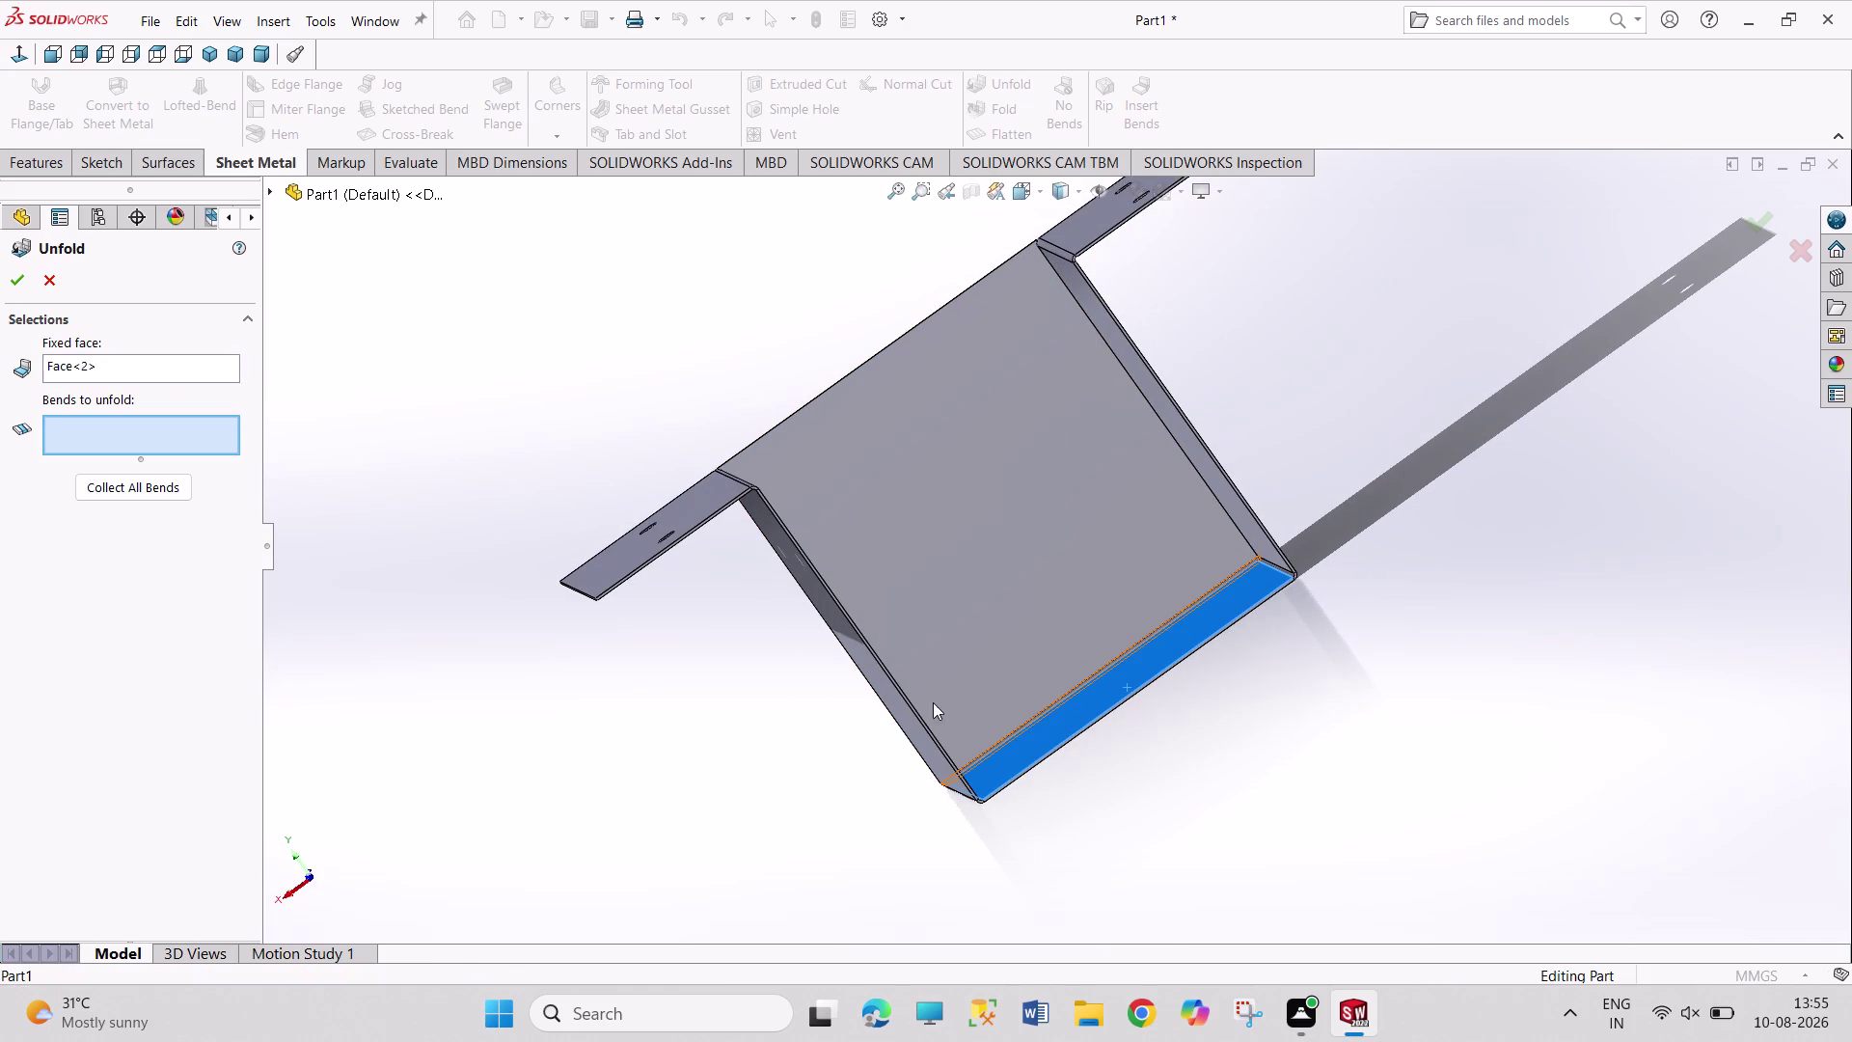
middle_drag(438, 514, 581, 533)
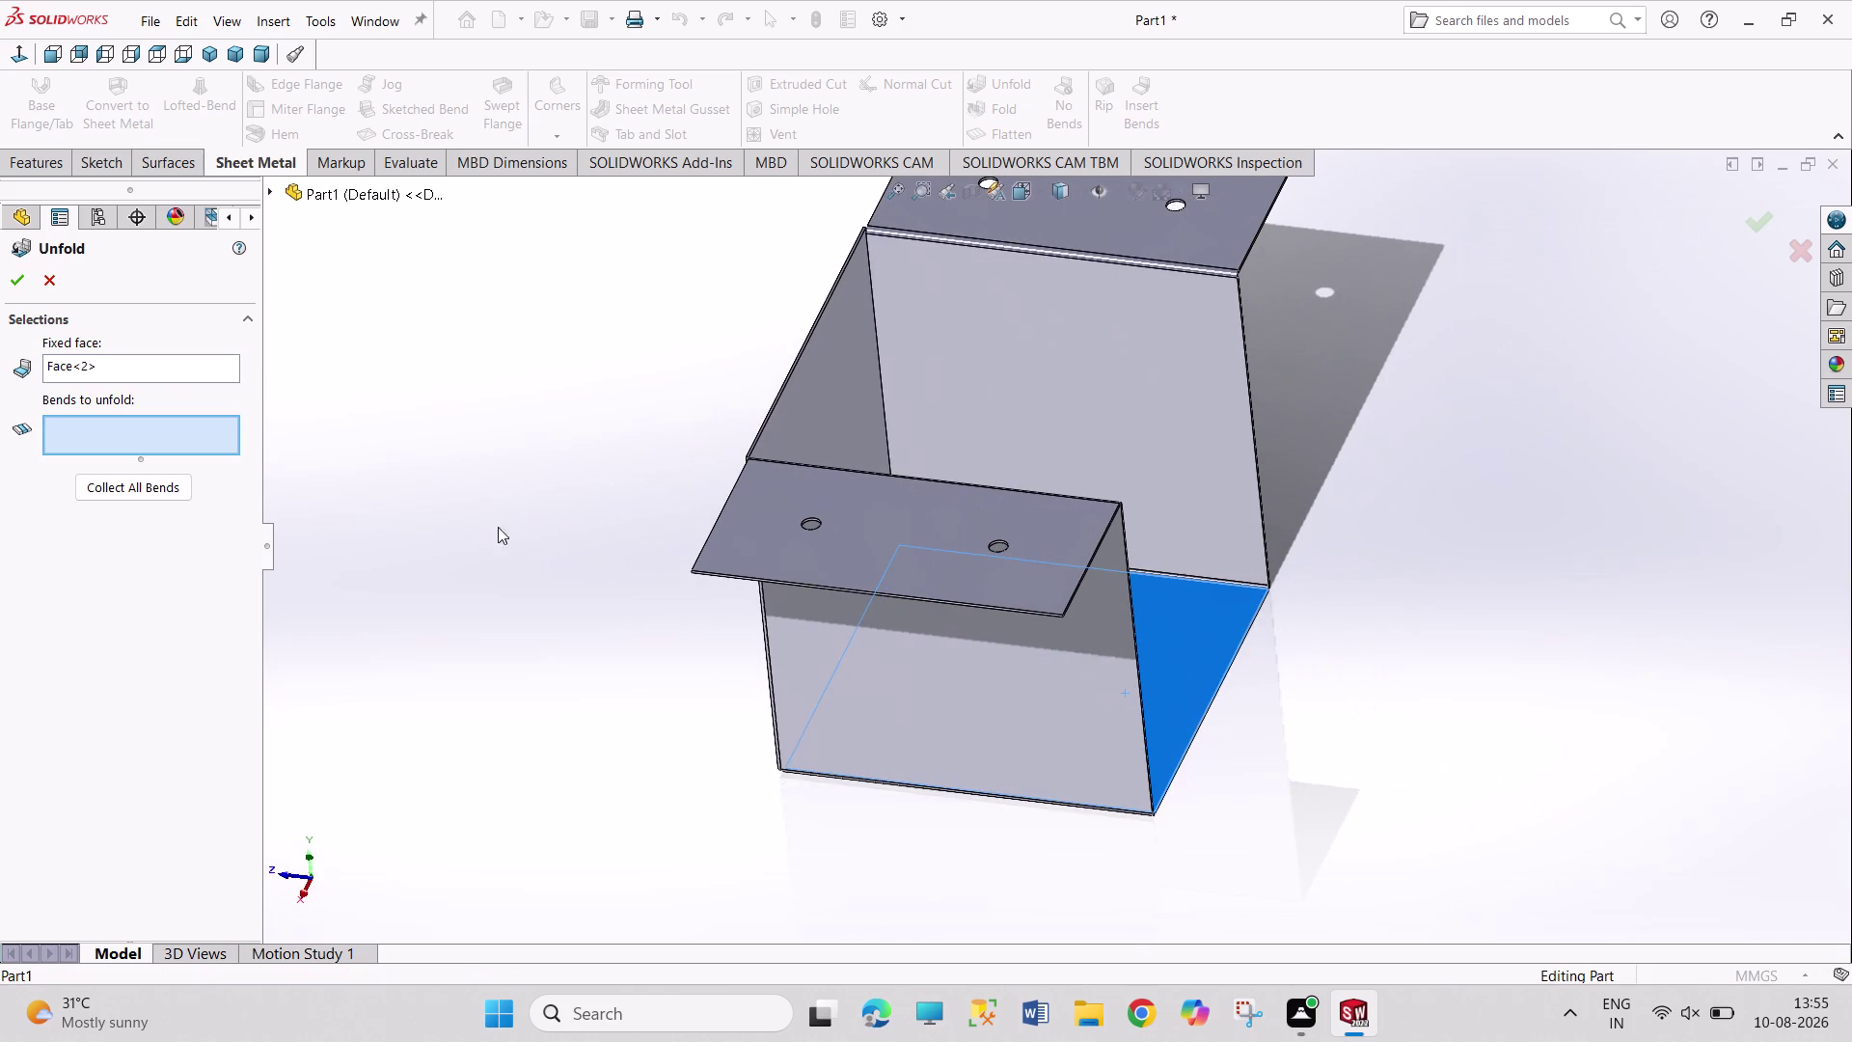
click(155, 484)
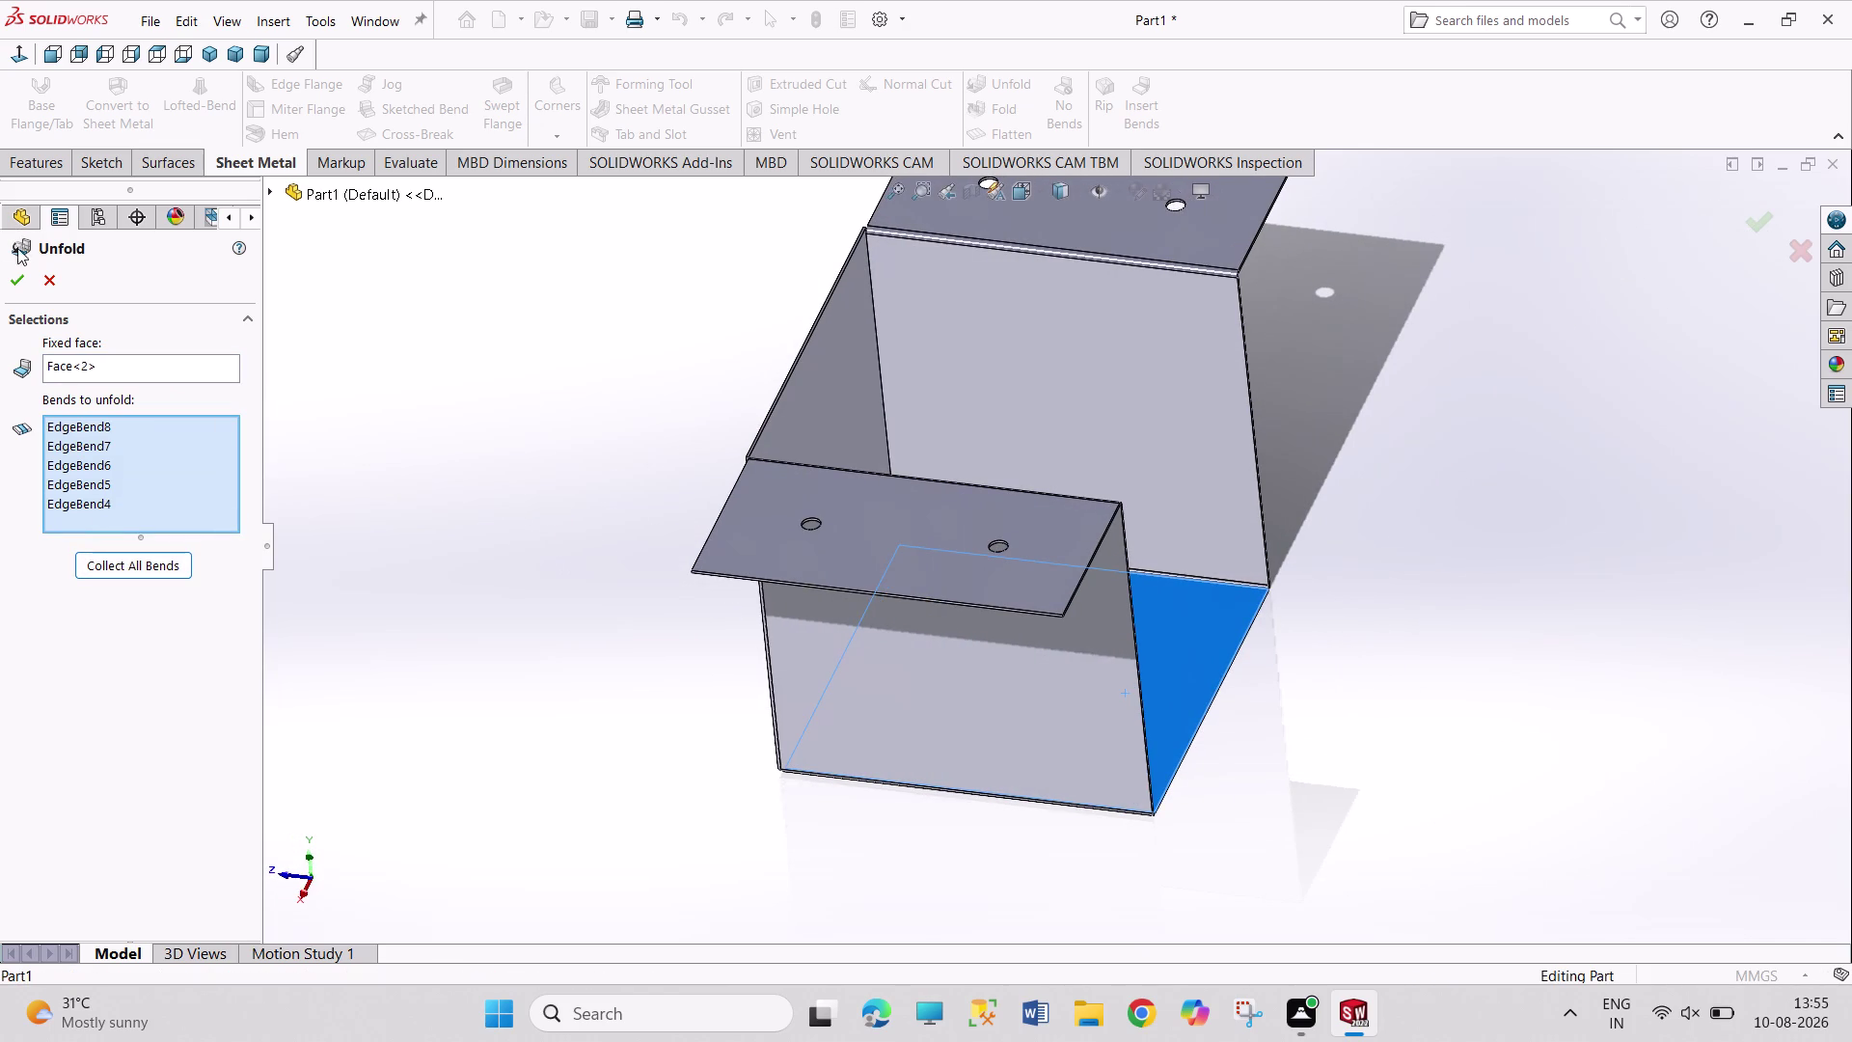
click(14, 278)
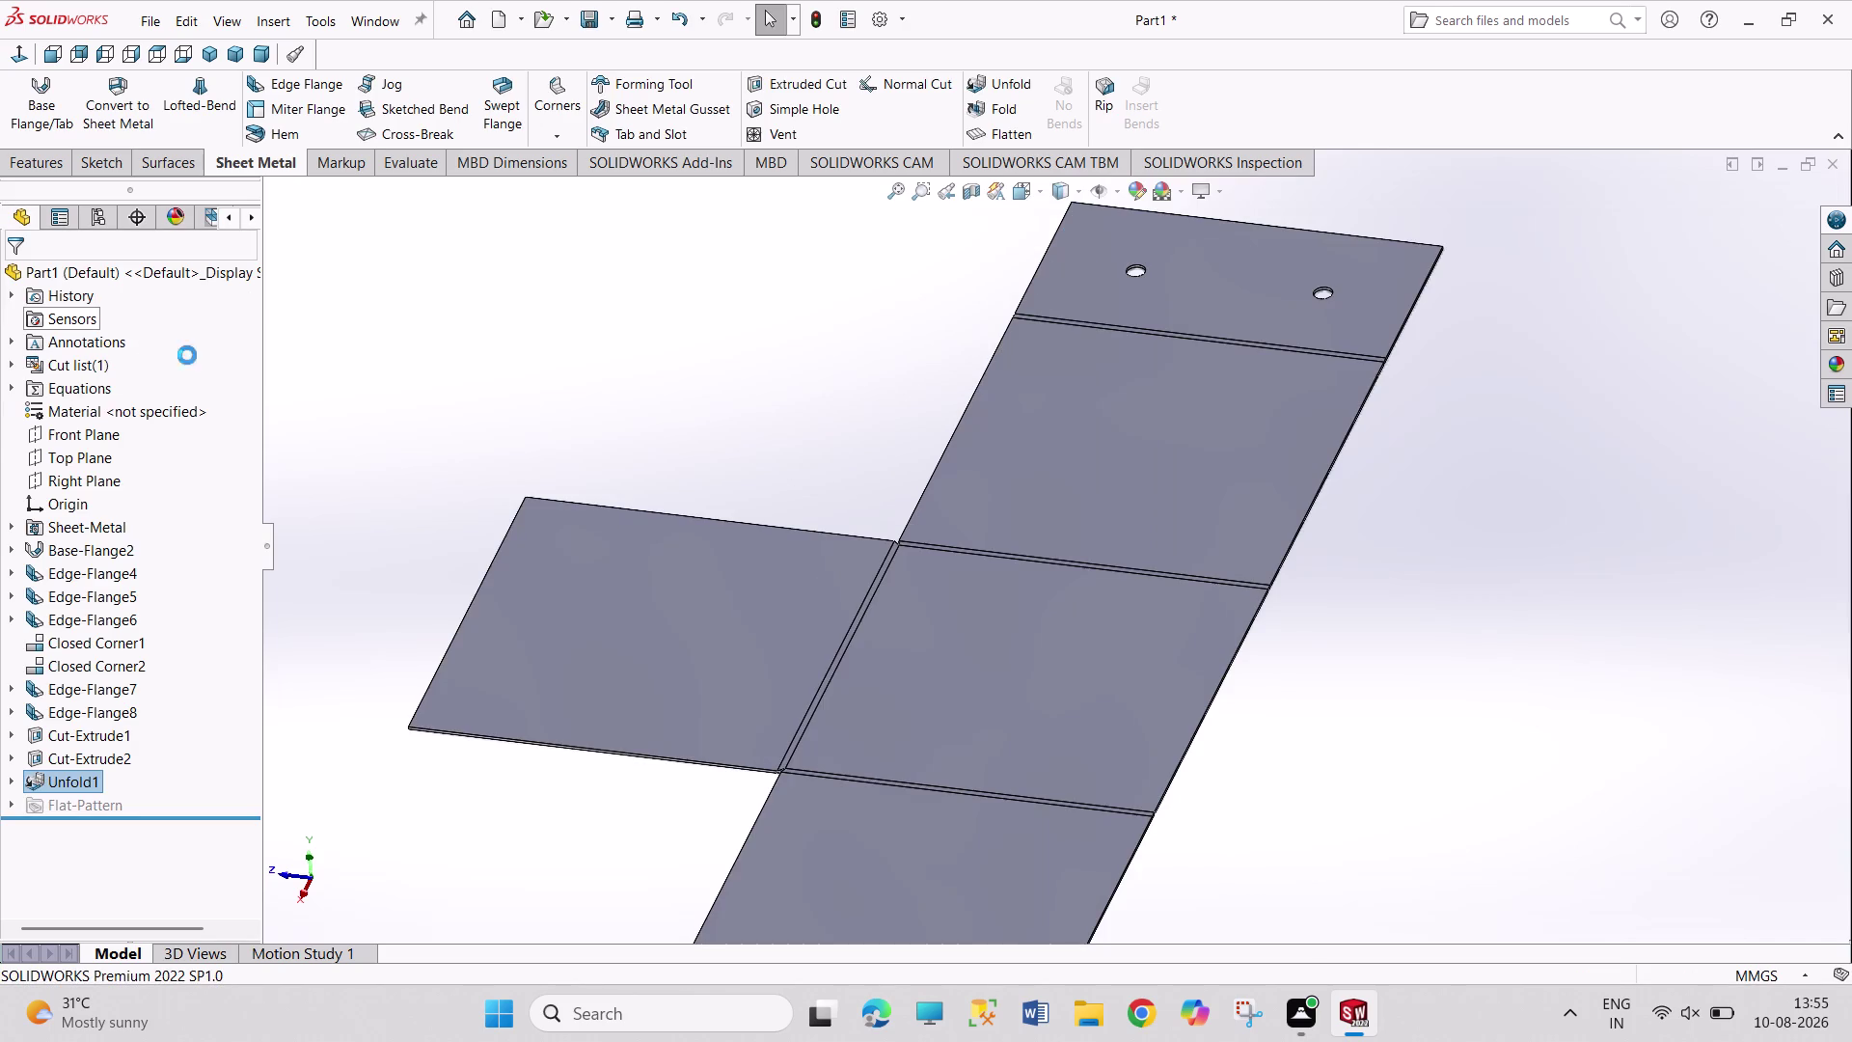
Orbit and zoom around the flat pattern to inspect it from several angles.
scroll(up, 3)
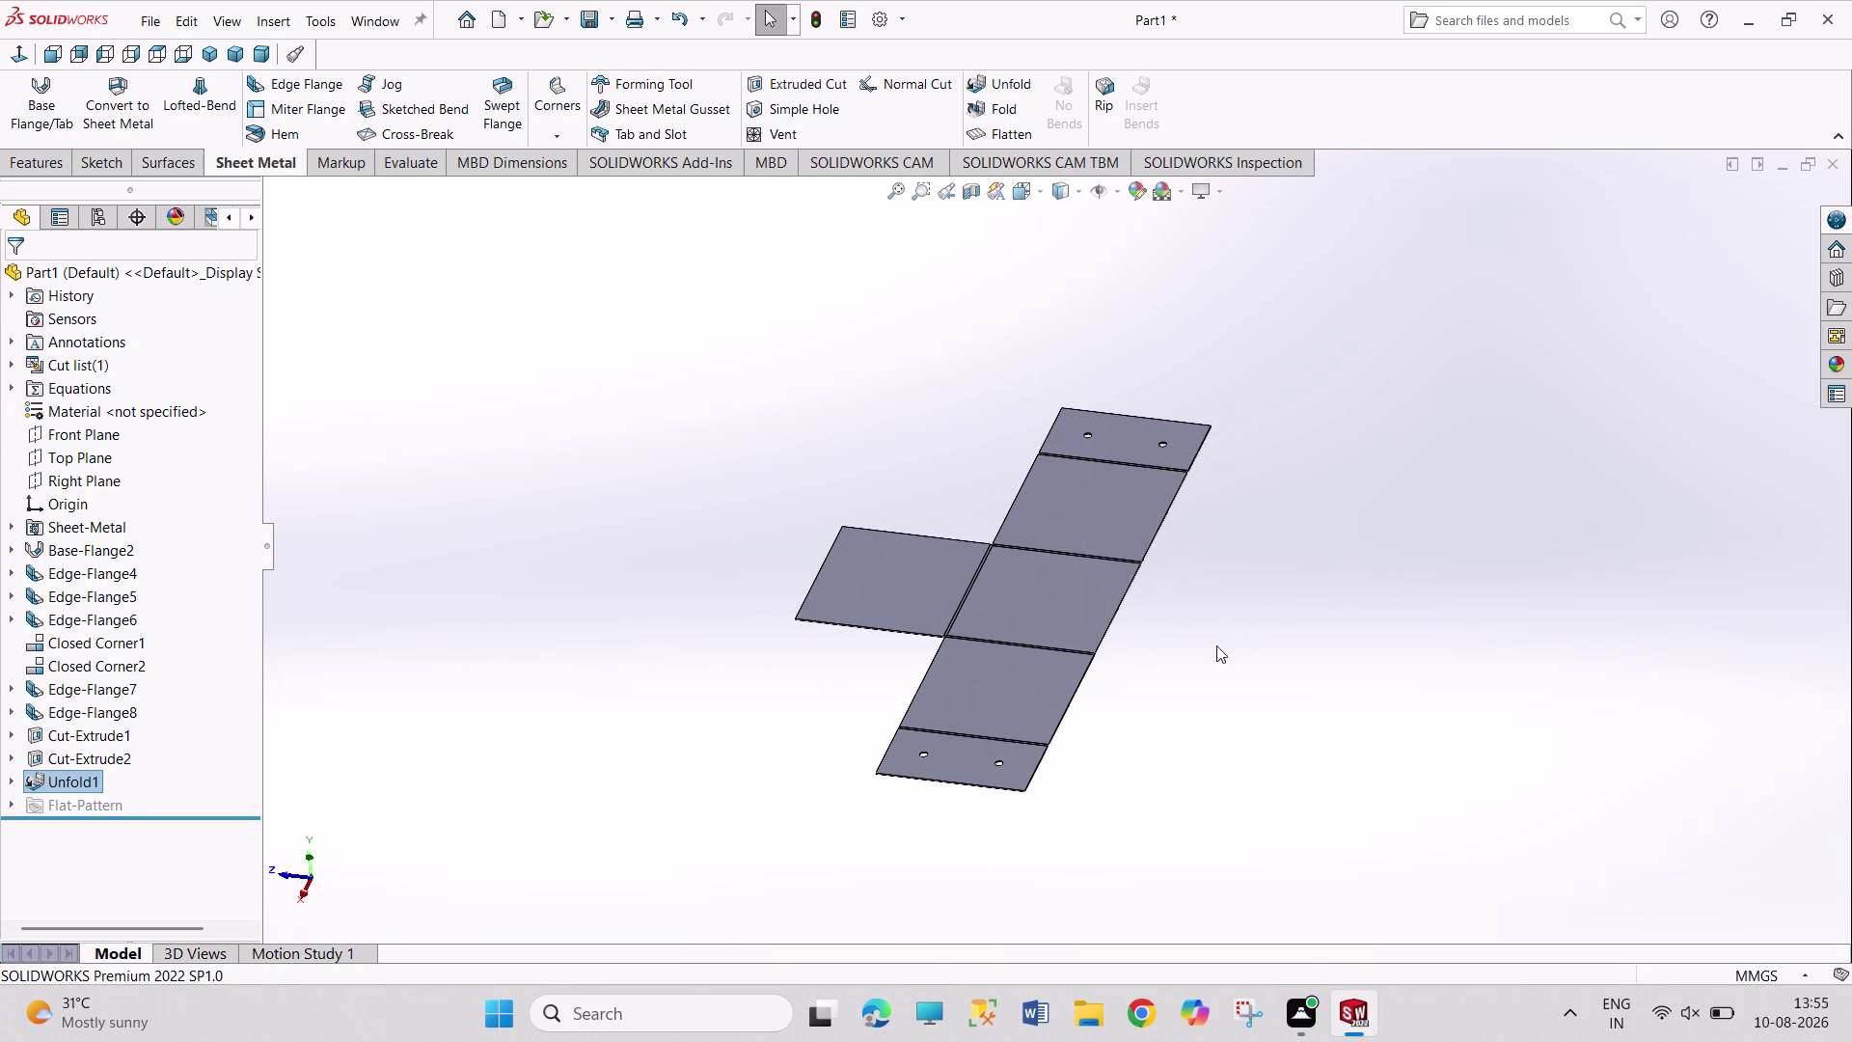
middle_drag(1094, 812, 824, 798)
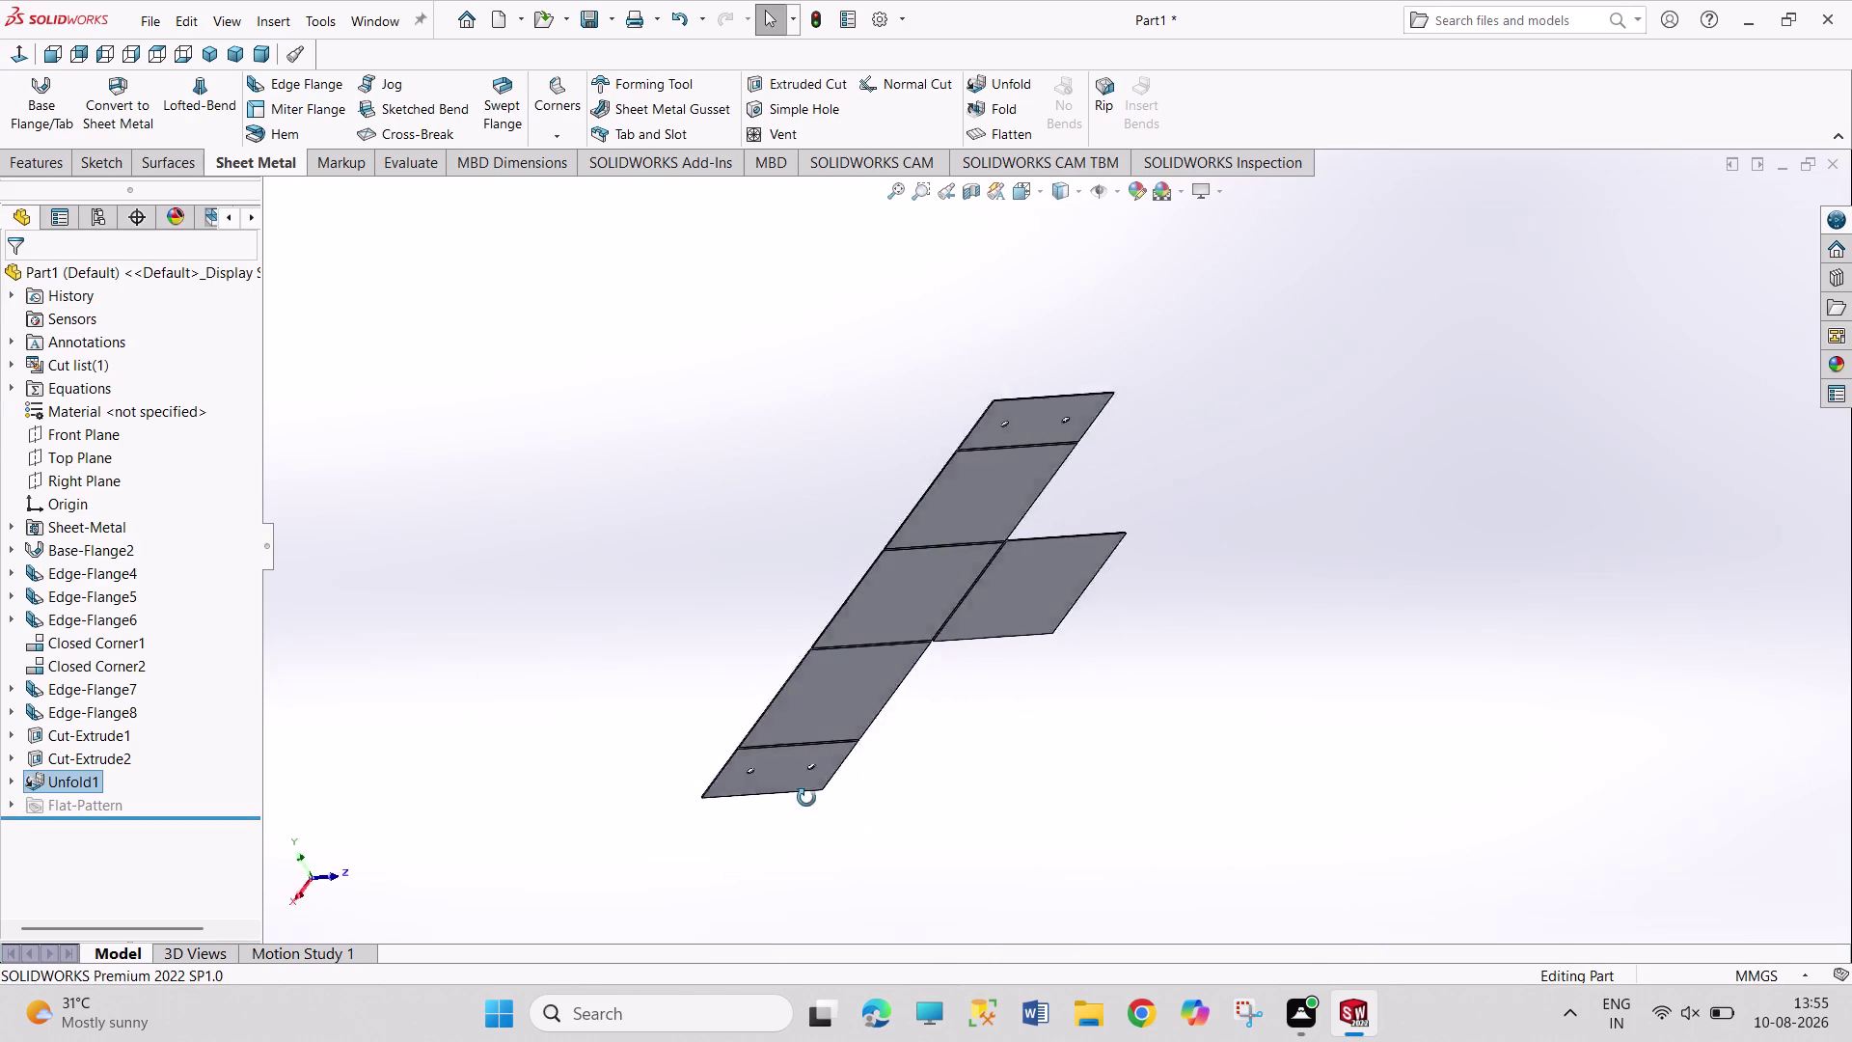
middle_drag(824, 798, 746, 796)
middle_drag(882, 321, 795, 641)
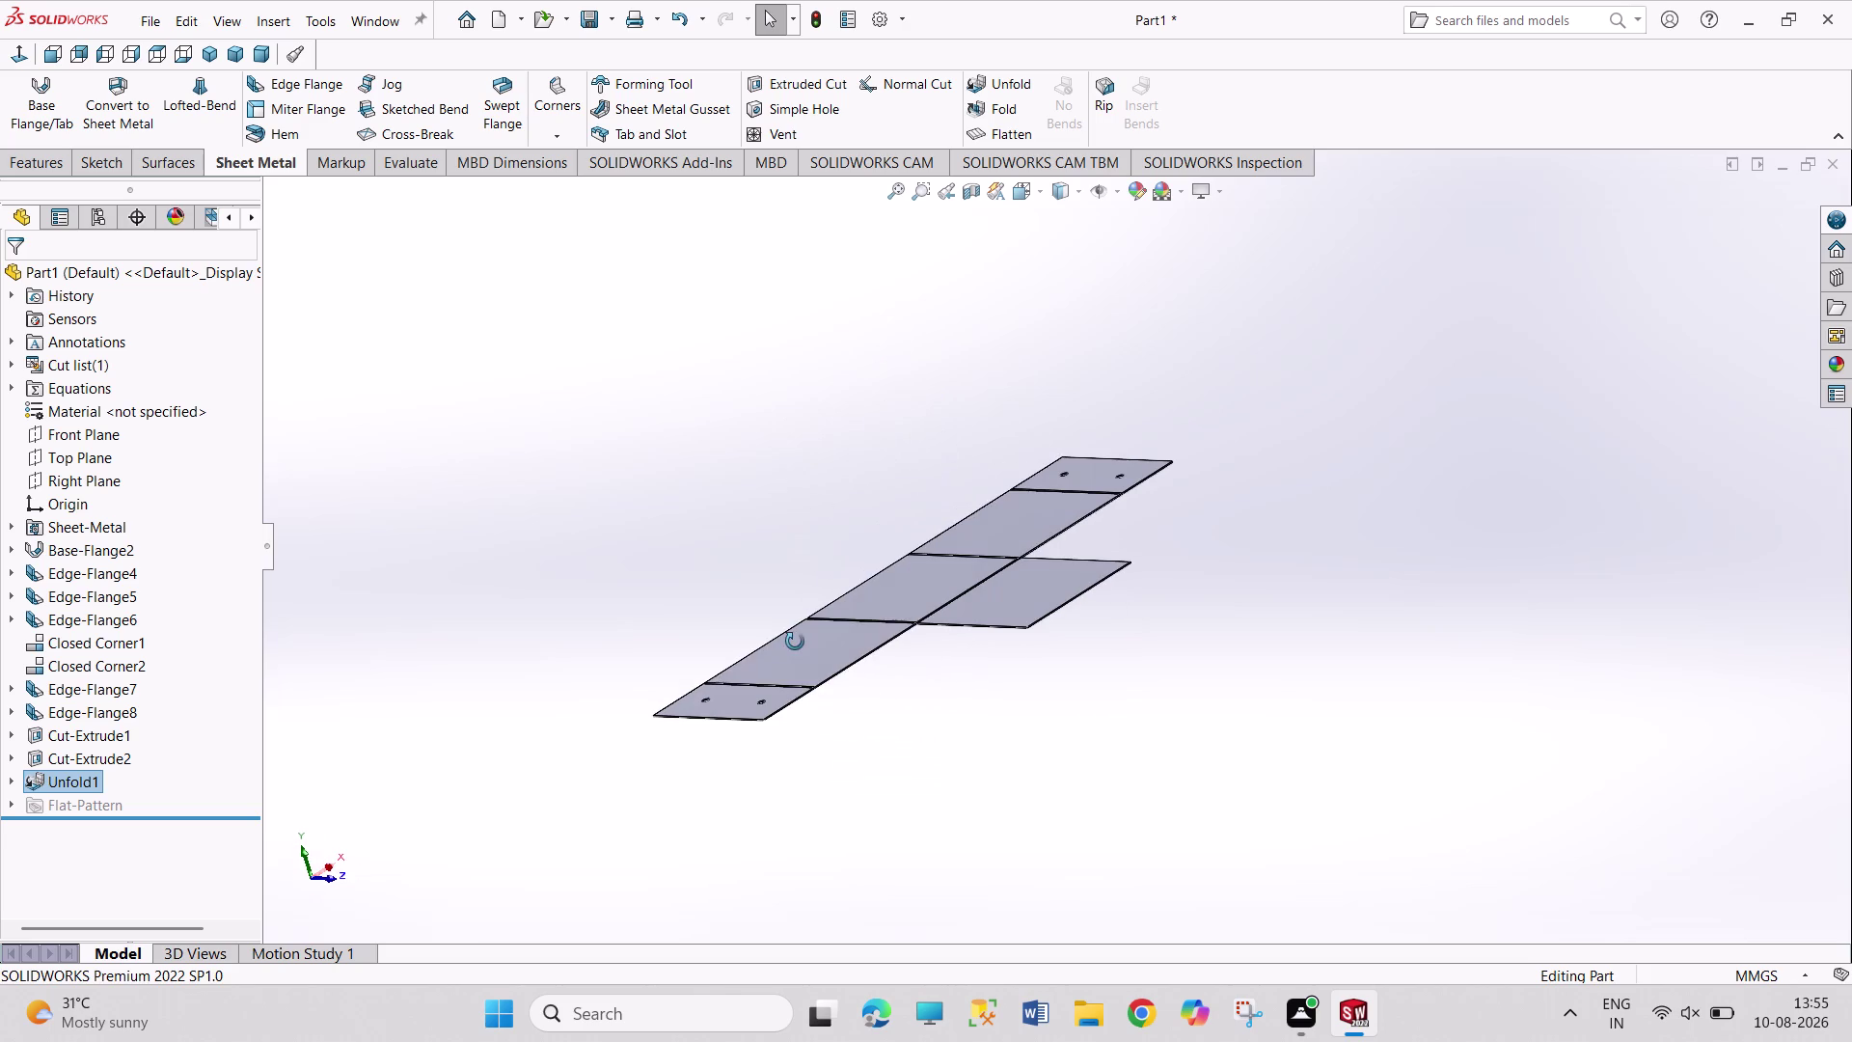
middle_drag(795, 641, 794, 642)
middle_drag(803, 432, 853, 515)
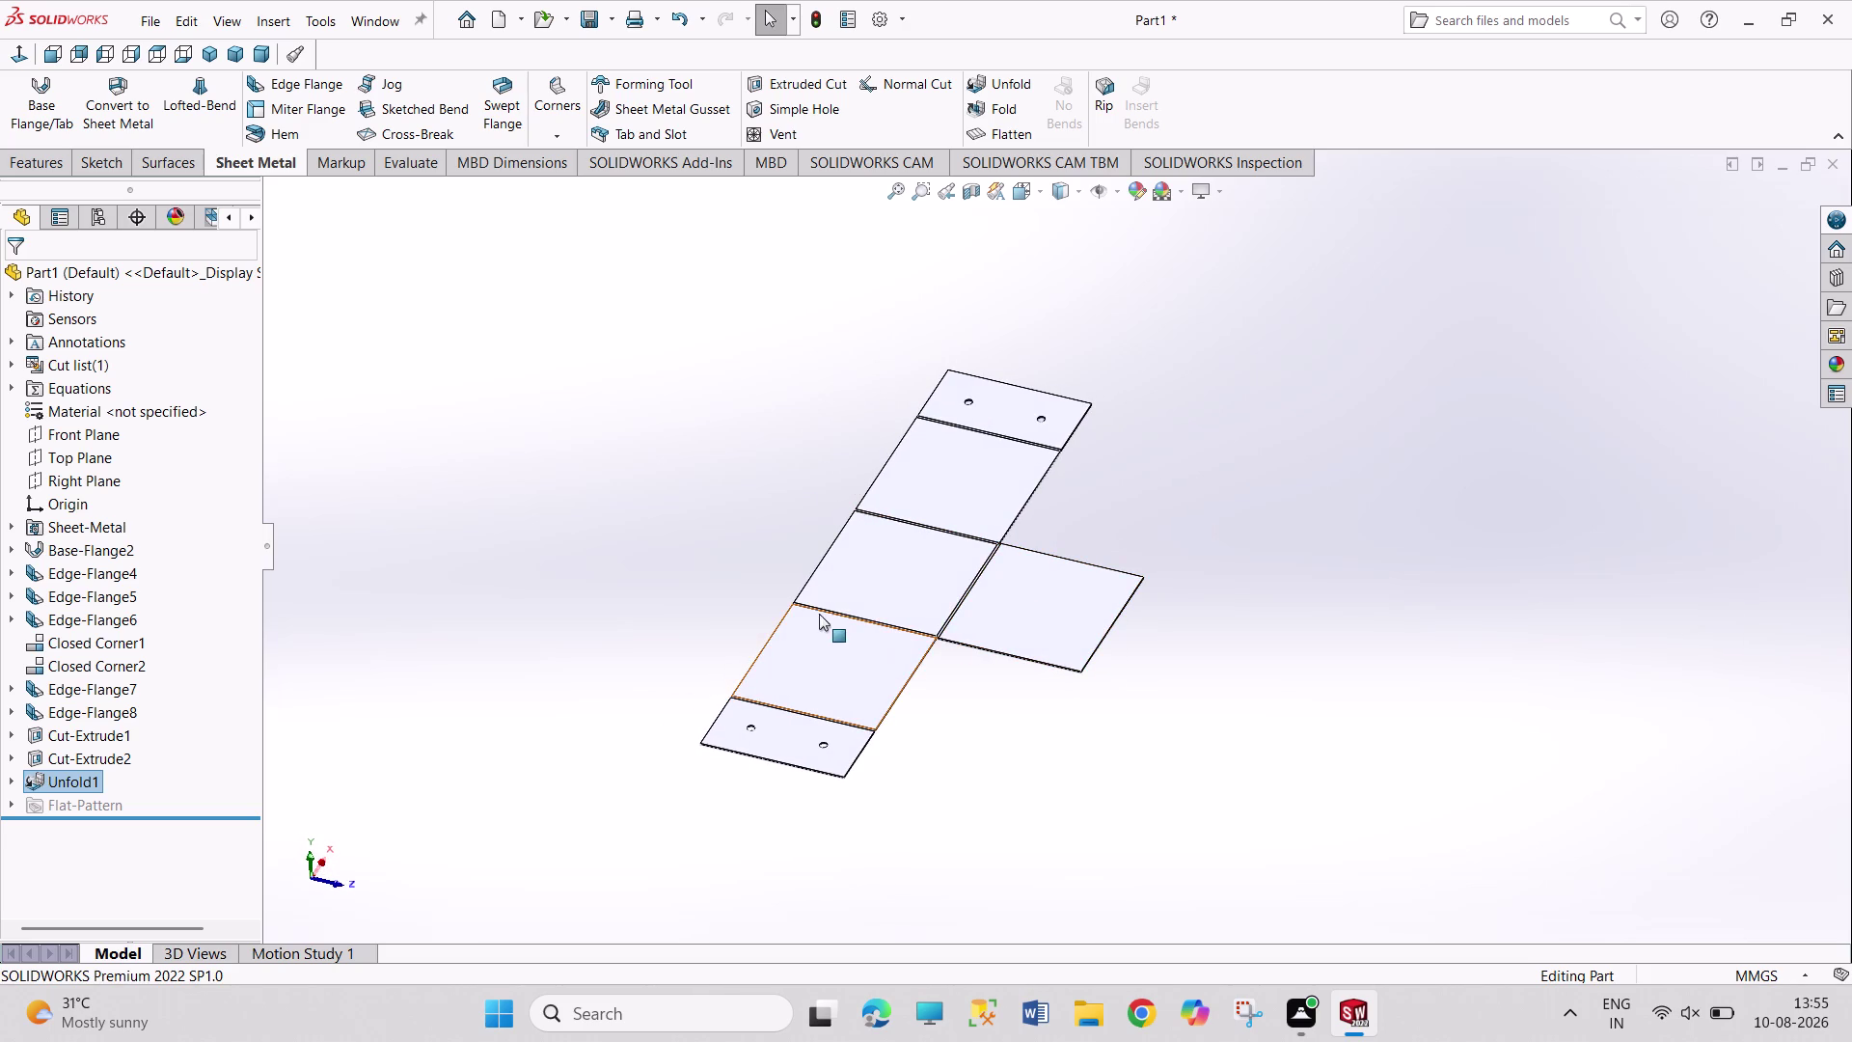
scroll(up, 3)
scroll(down, 3)
scroll(down, 3)
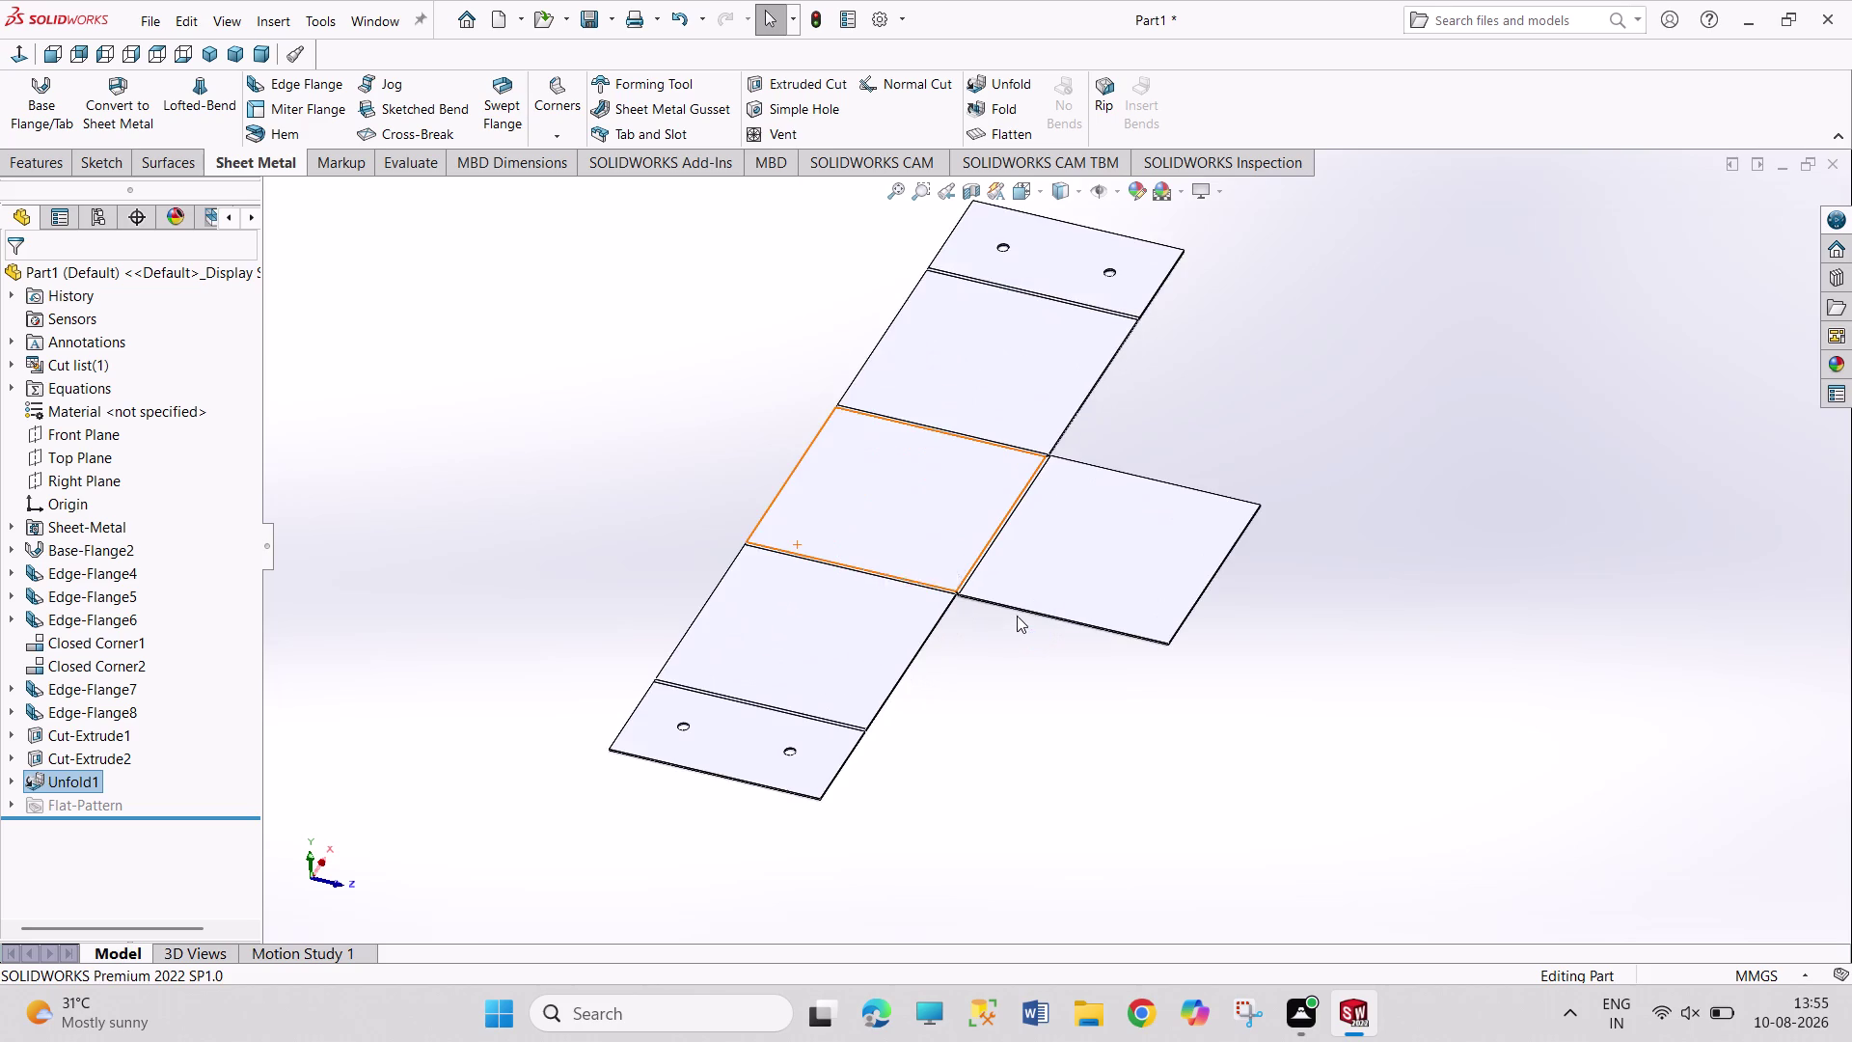
scroll(up, 3)
scroll(down, 3)
scroll(up, 3)
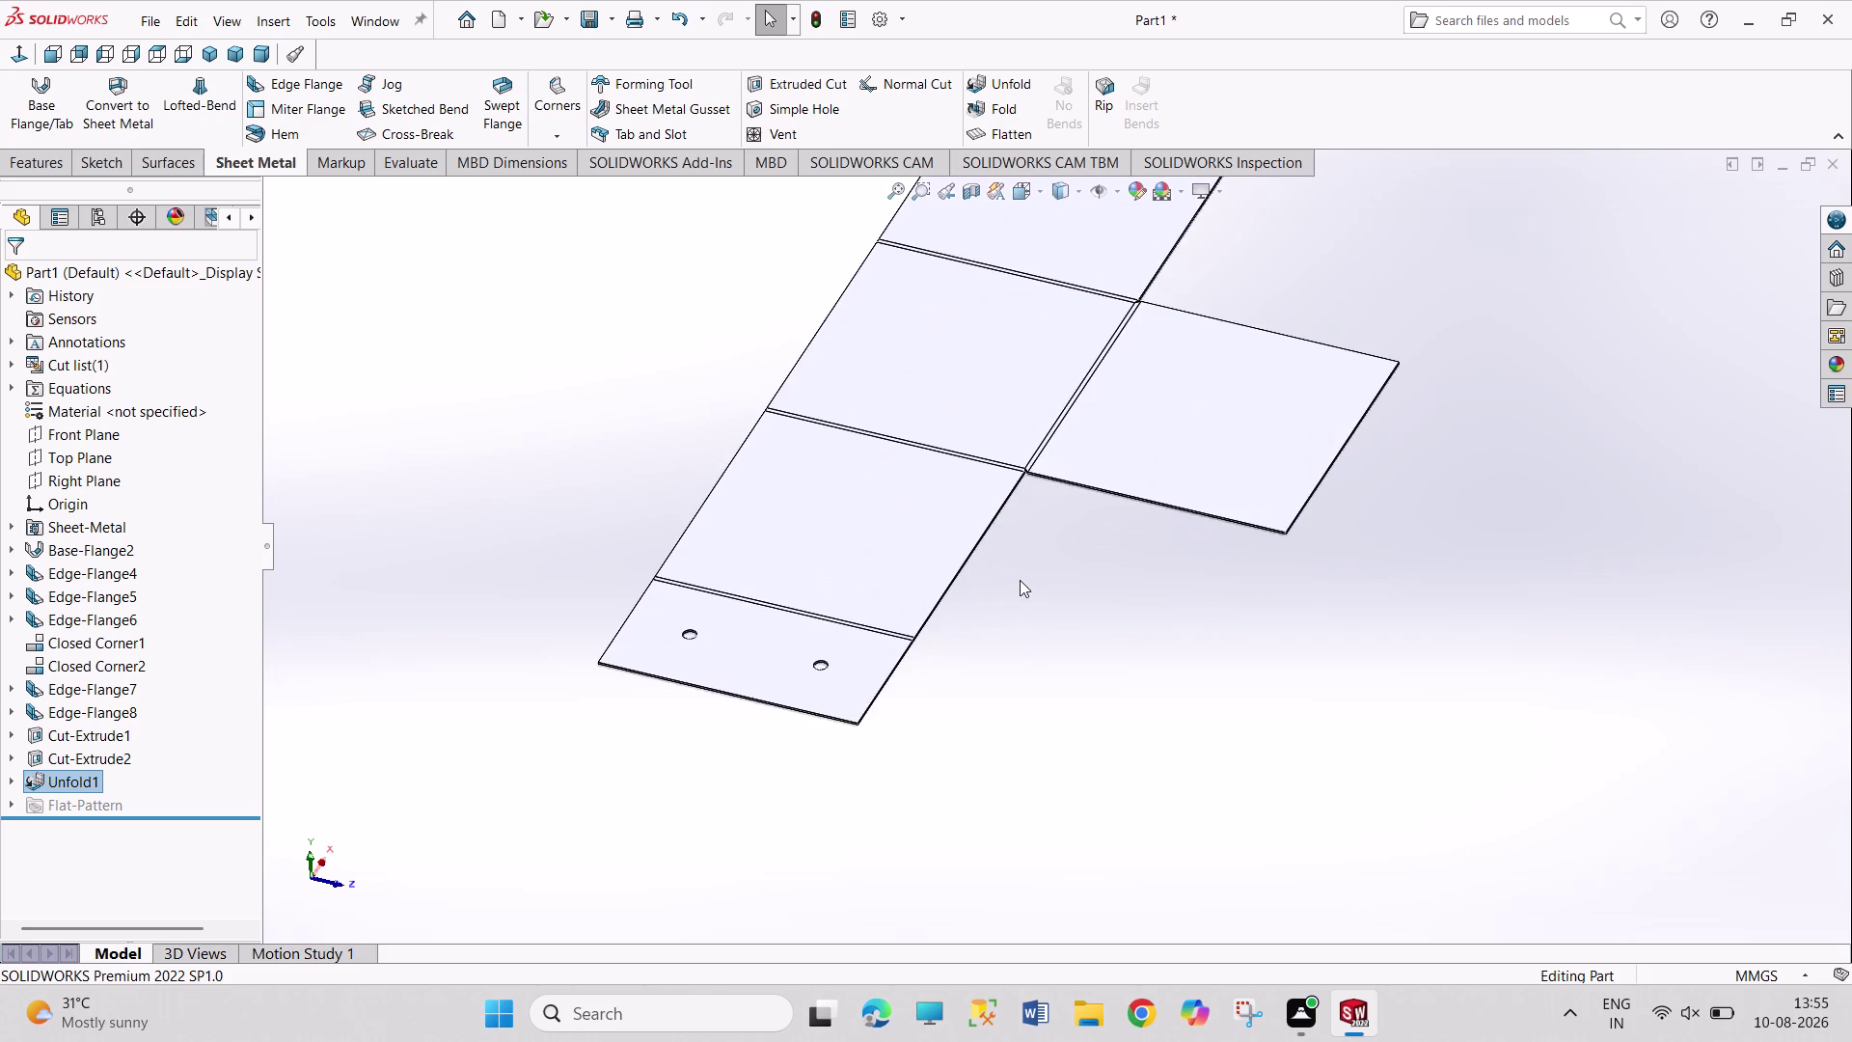
scroll(up, 3)
scroll(down, 3)
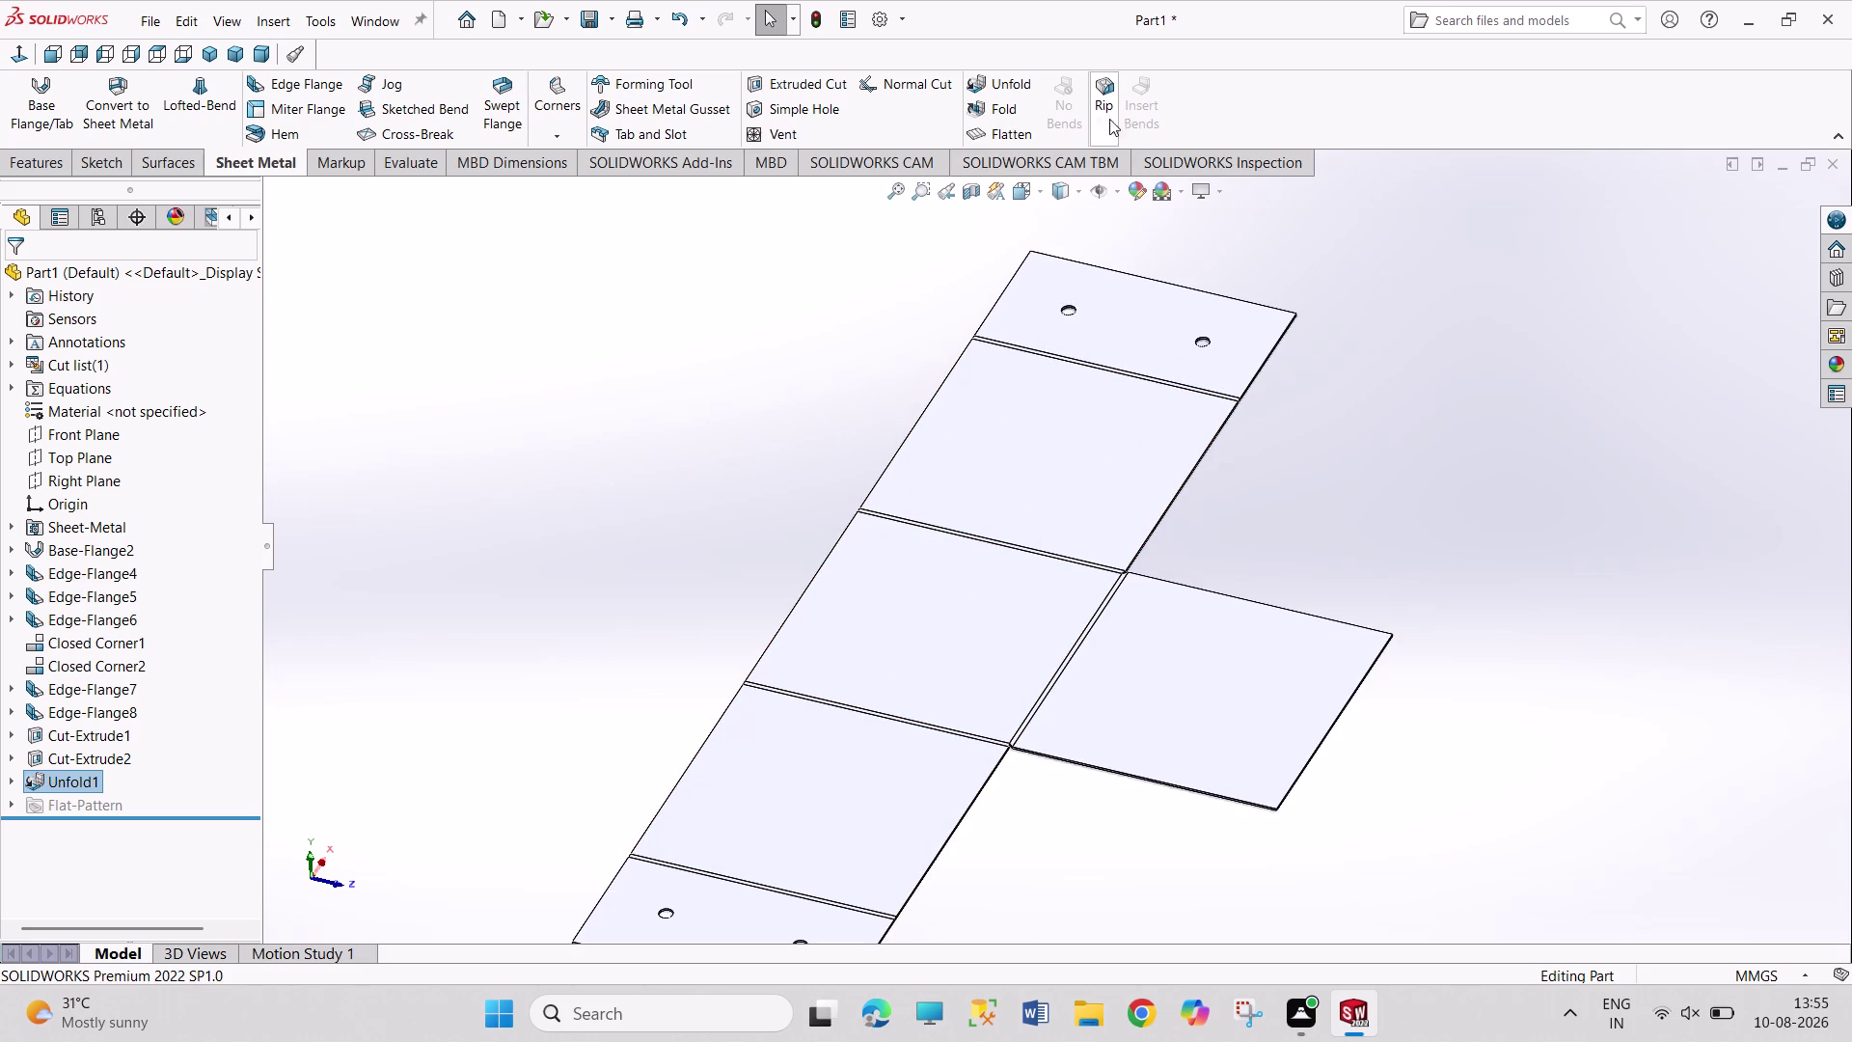
click(1014, 105)
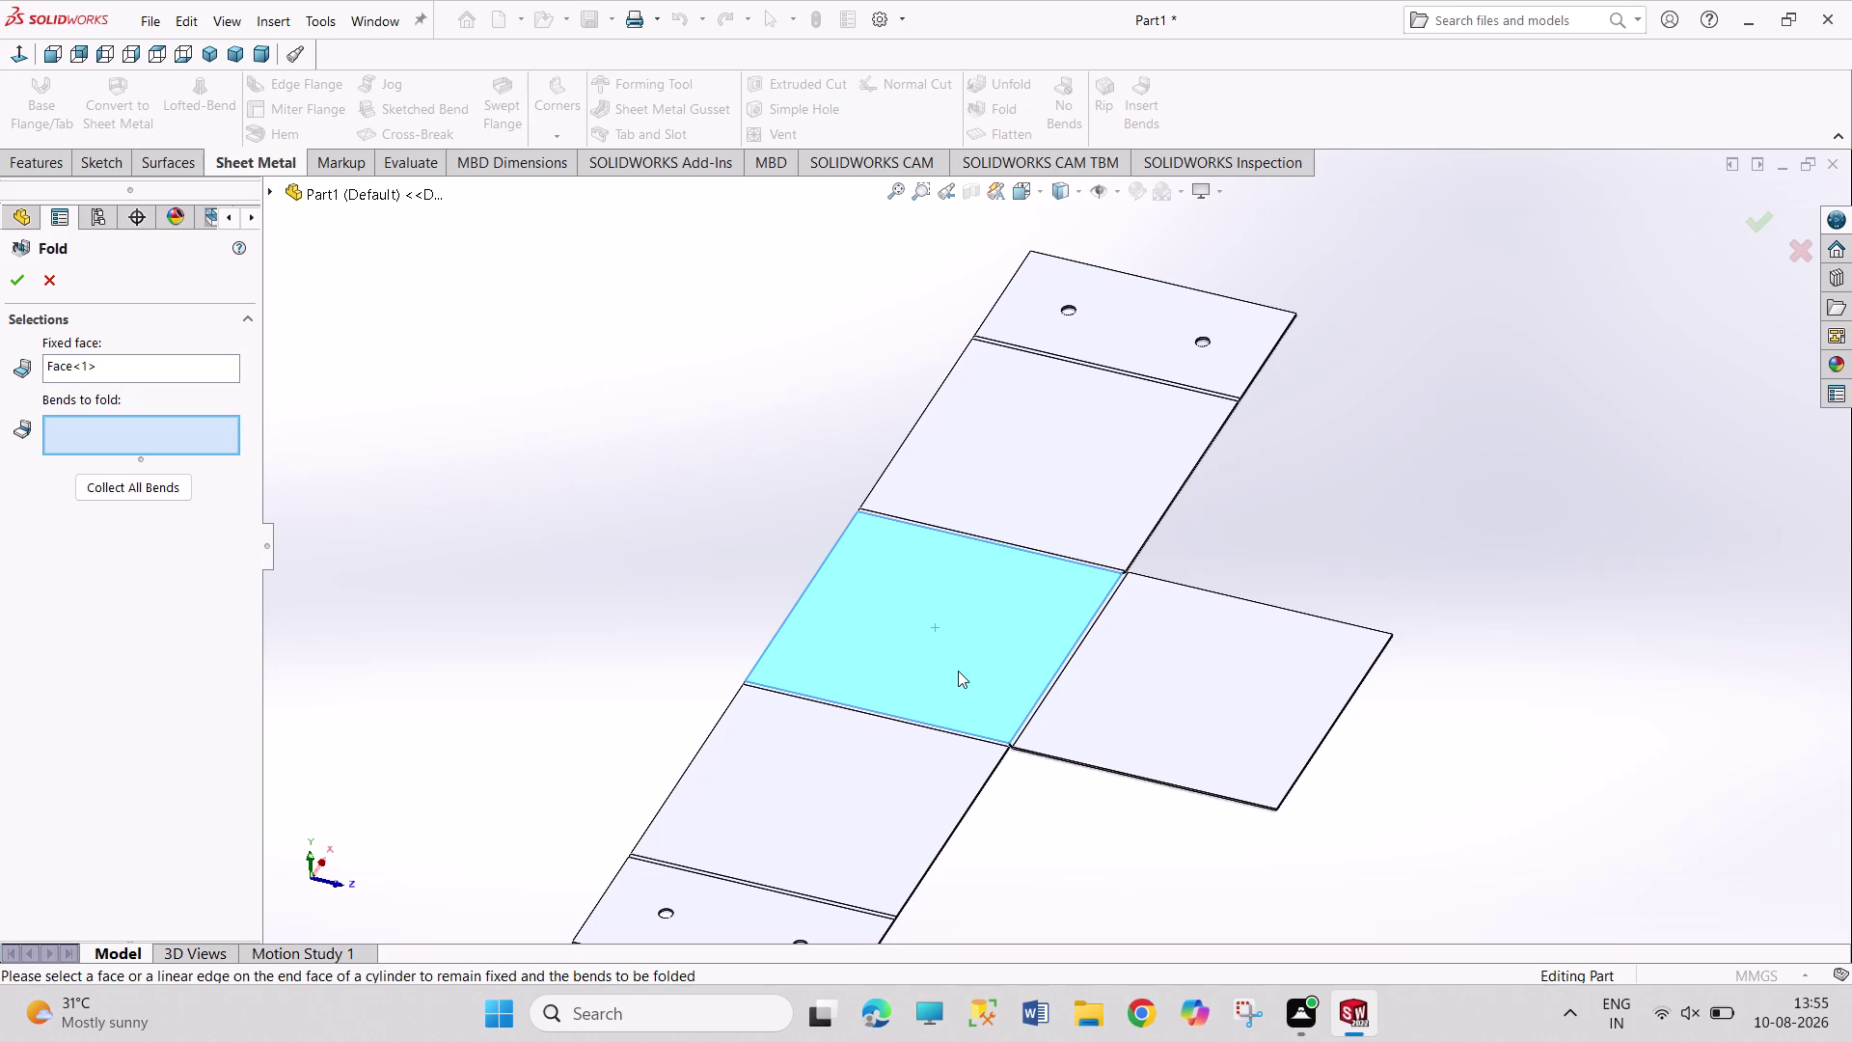
Fold all bends back, orbit the refolded bracket, and return to isometric view.
click(175, 488)
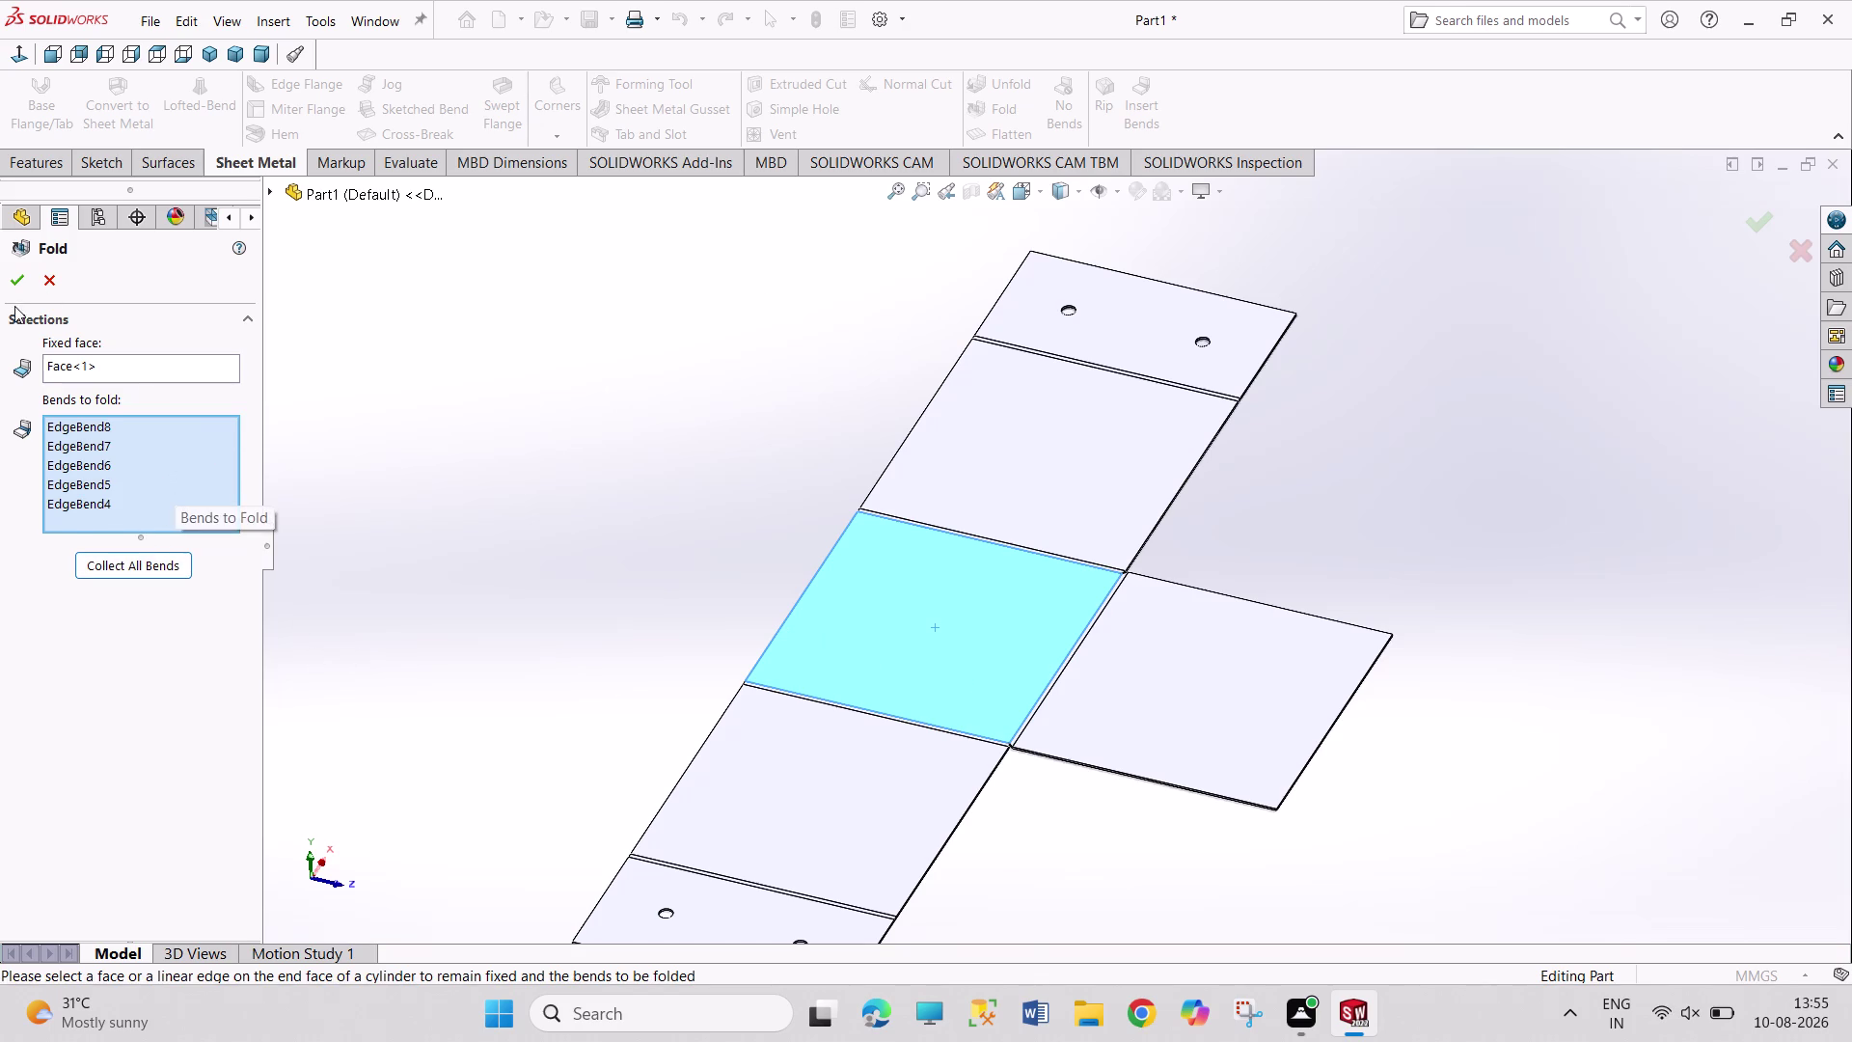
click(14, 284)
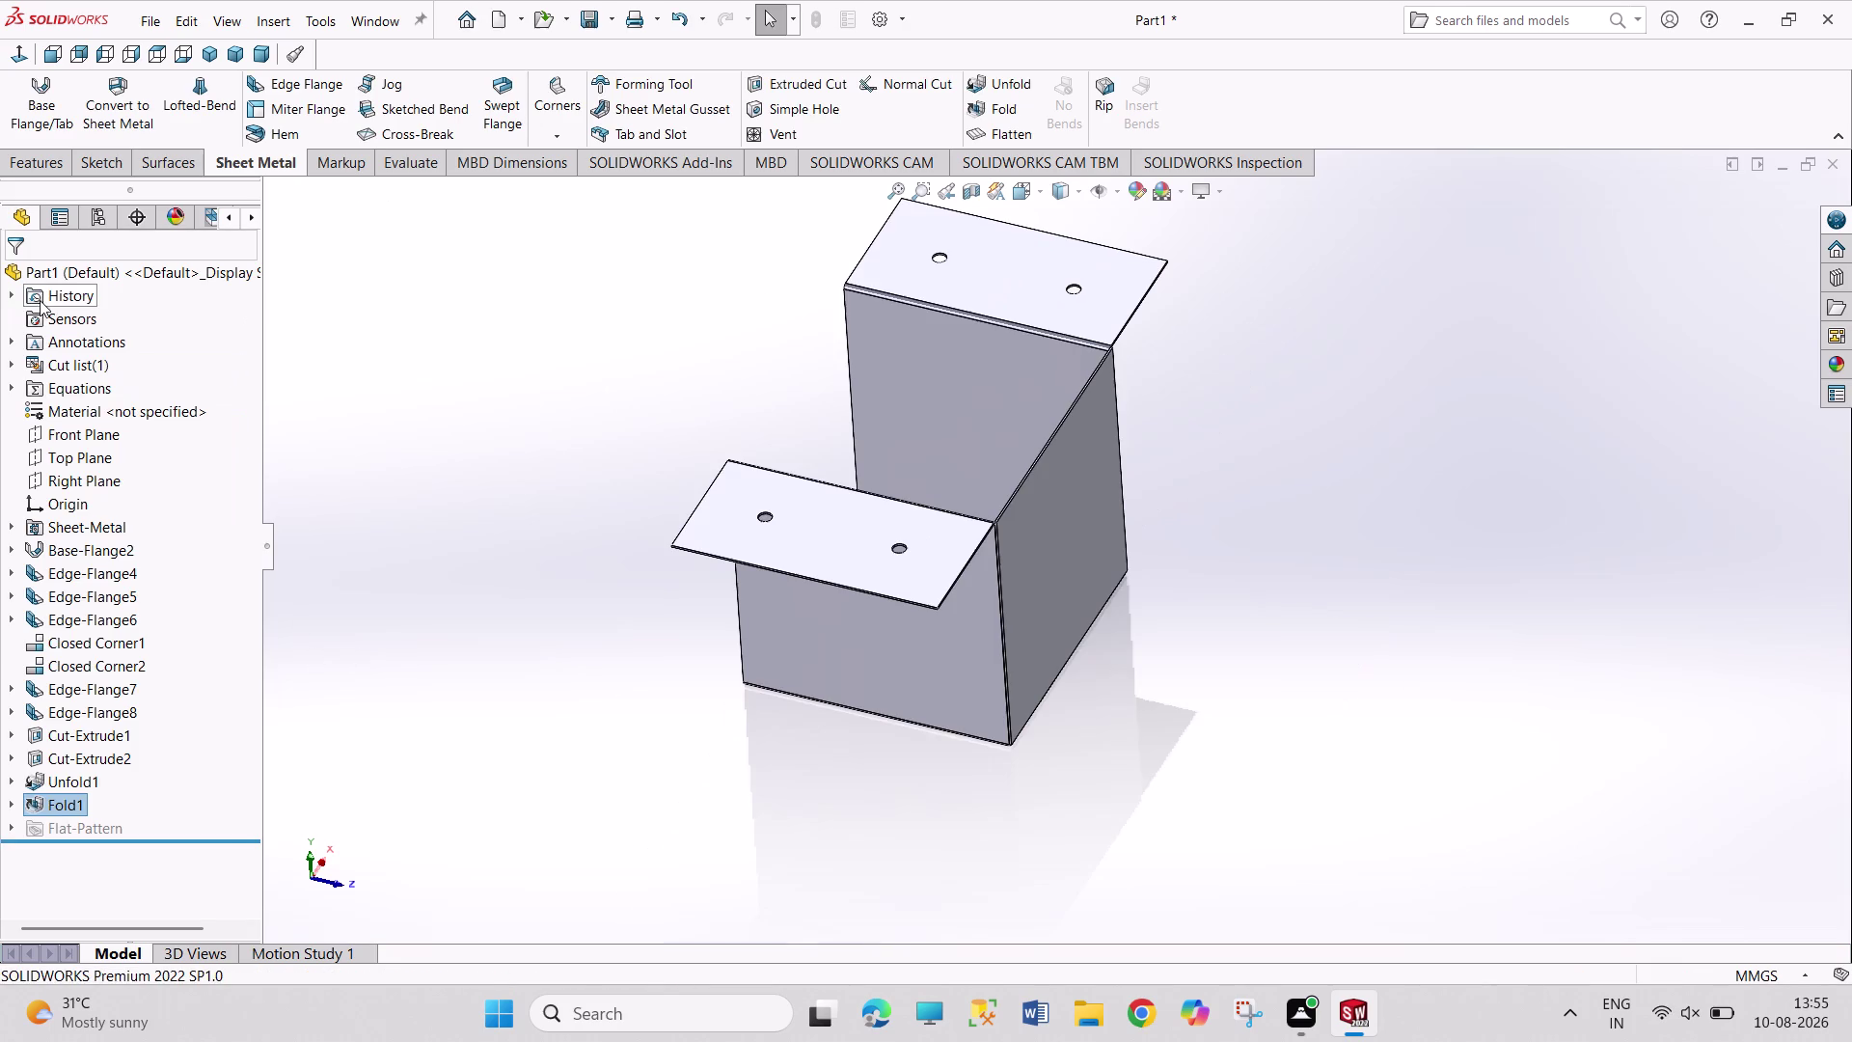
middle_drag(478, 559, 729, 569)
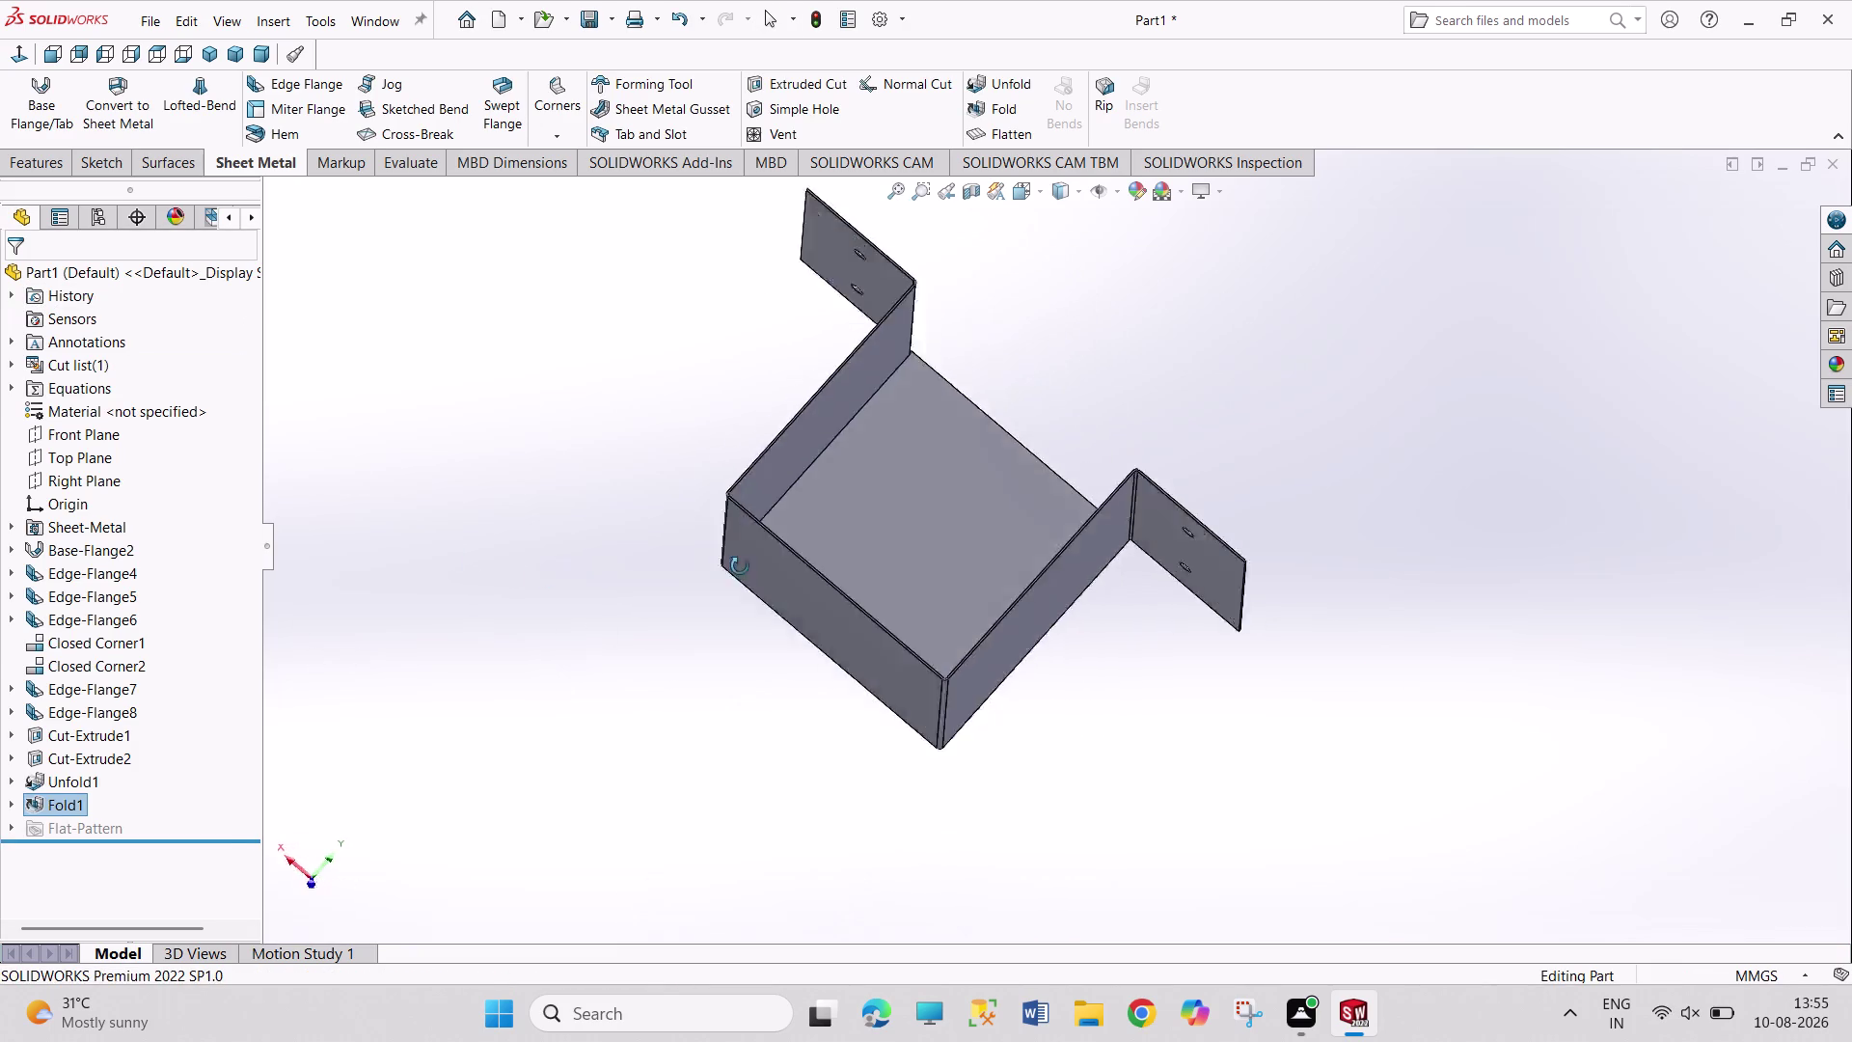
middle_drag(728, 568, 1019, 730)
middle_drag(1307, 553, 1245, 641)
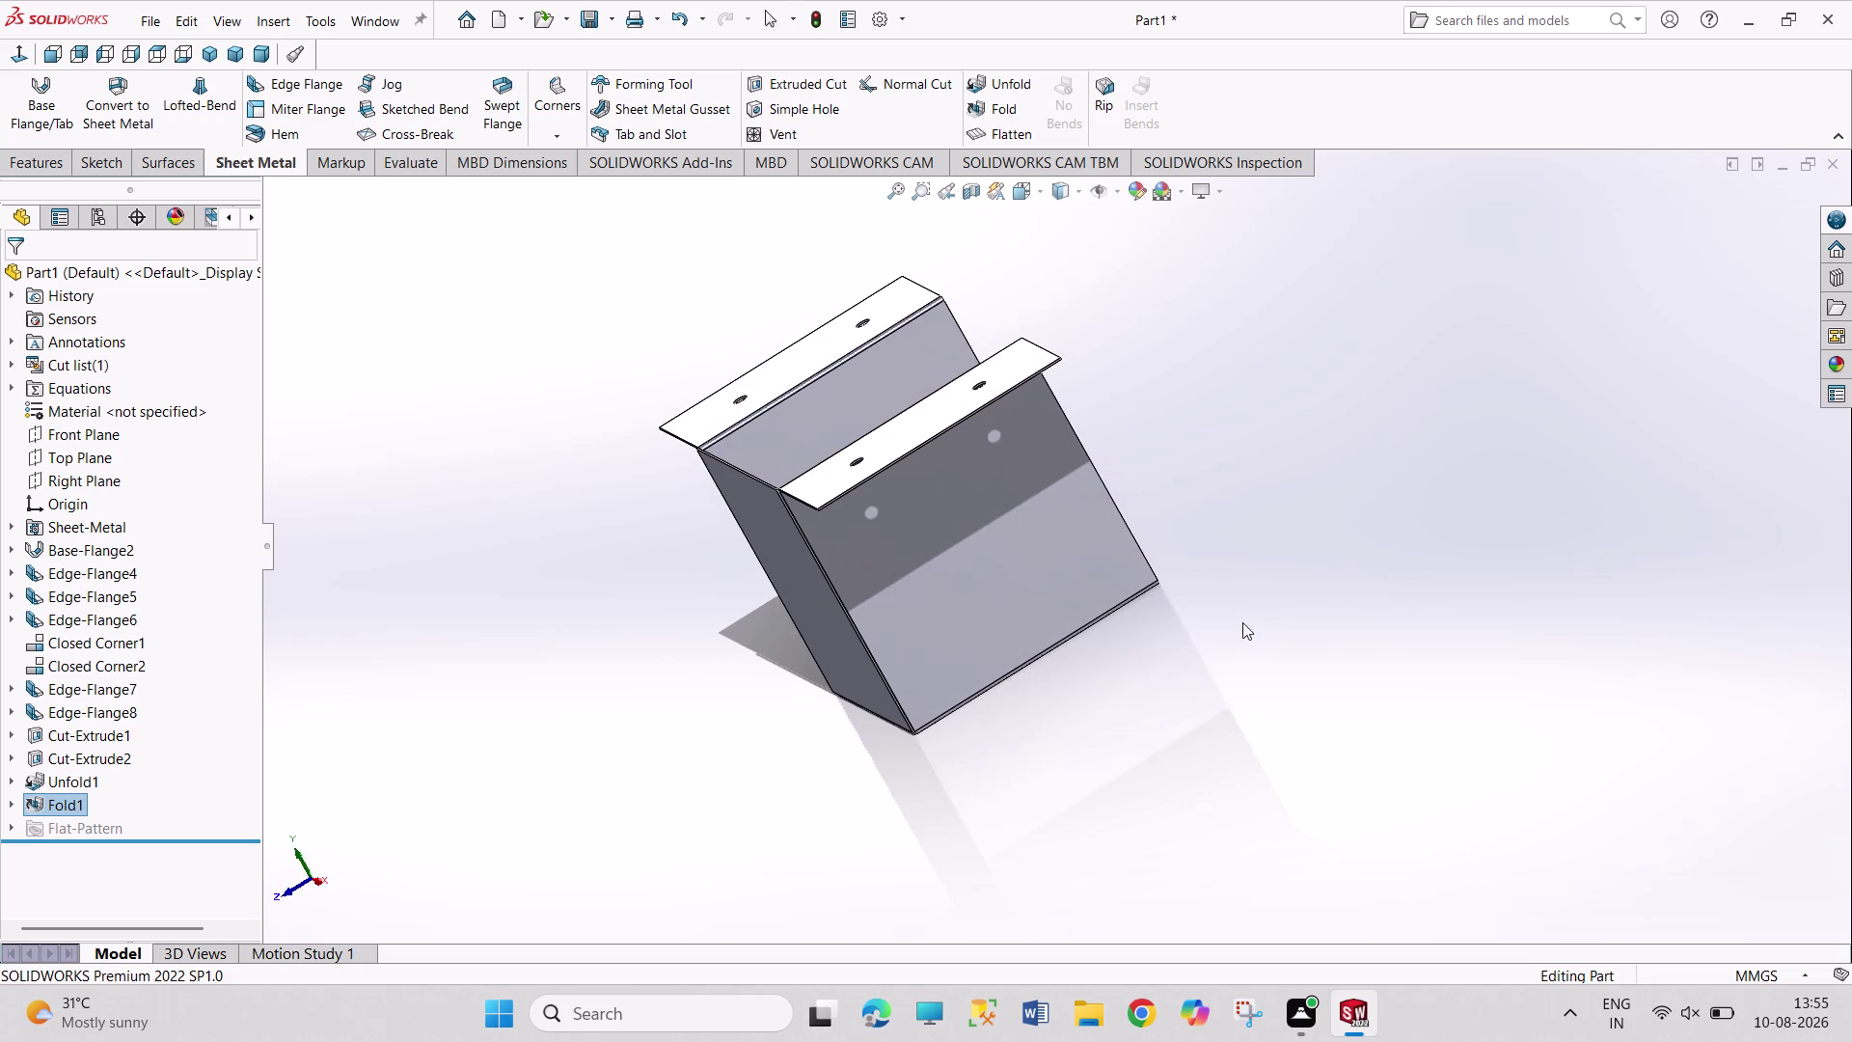
click(201, 44)
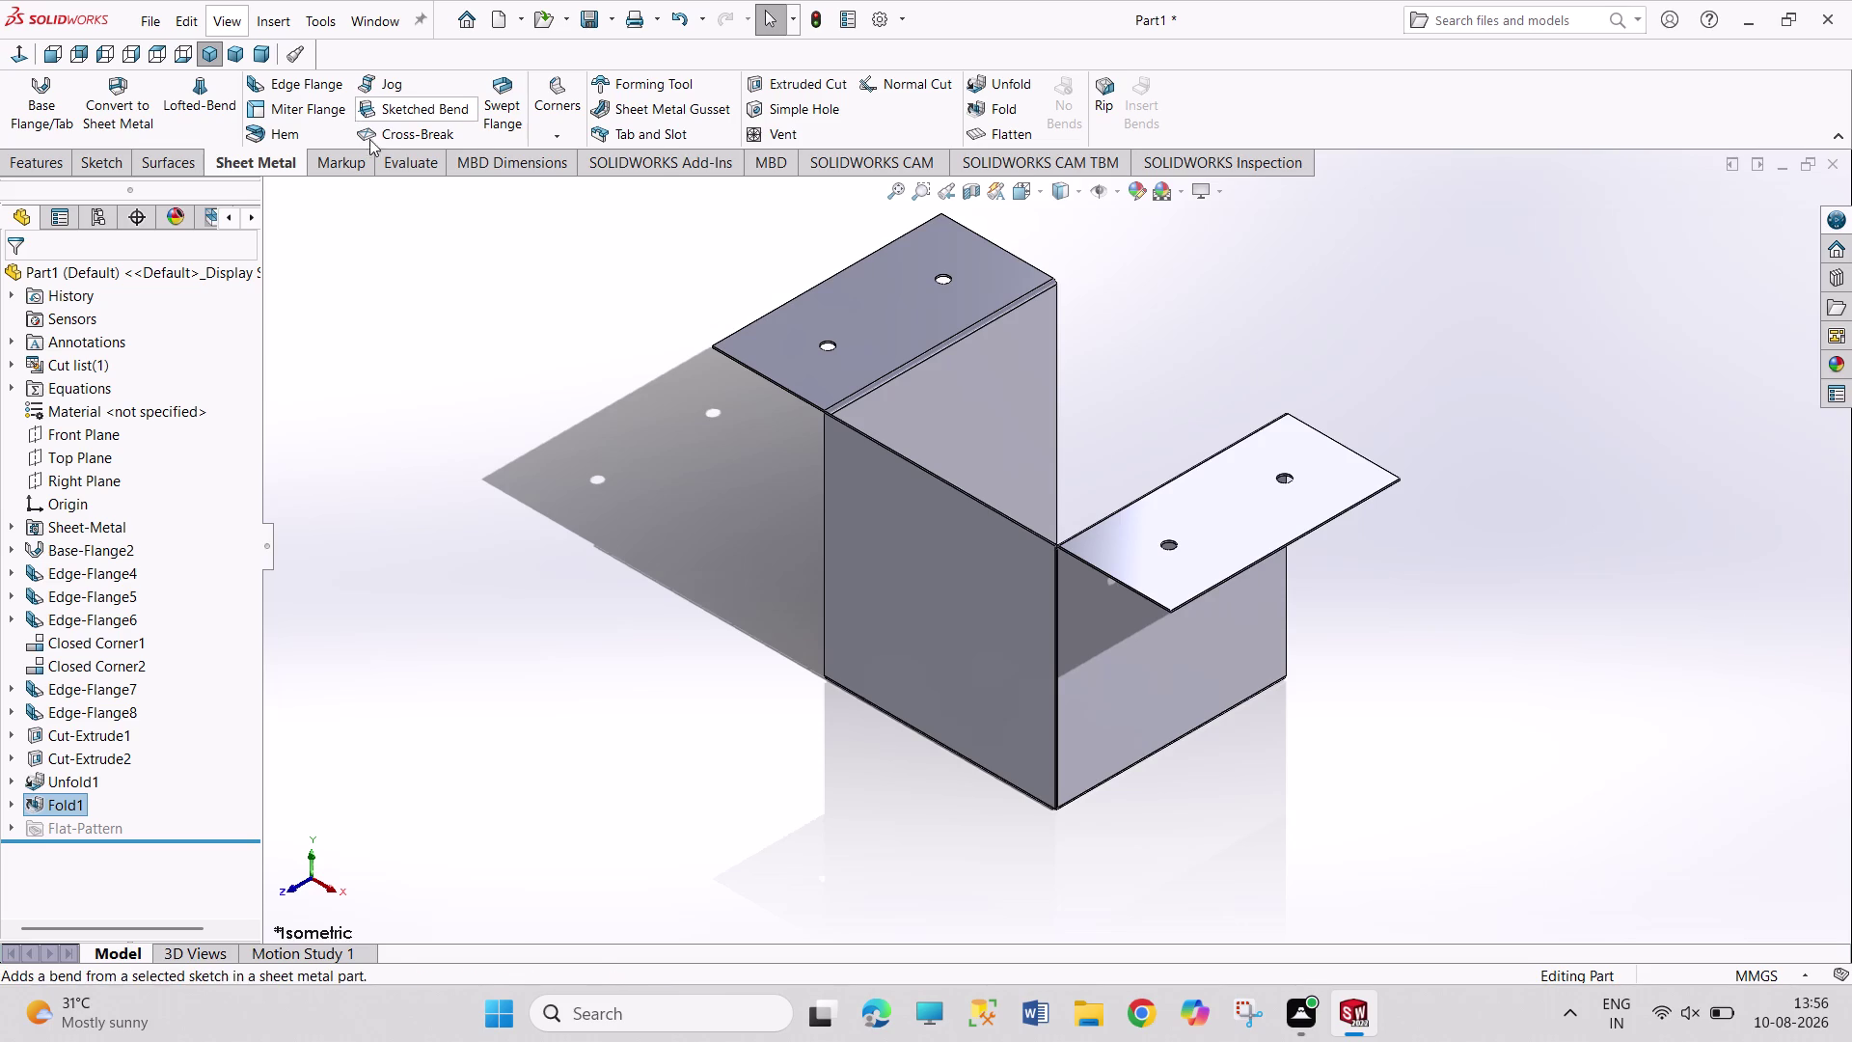
click(273, 100)
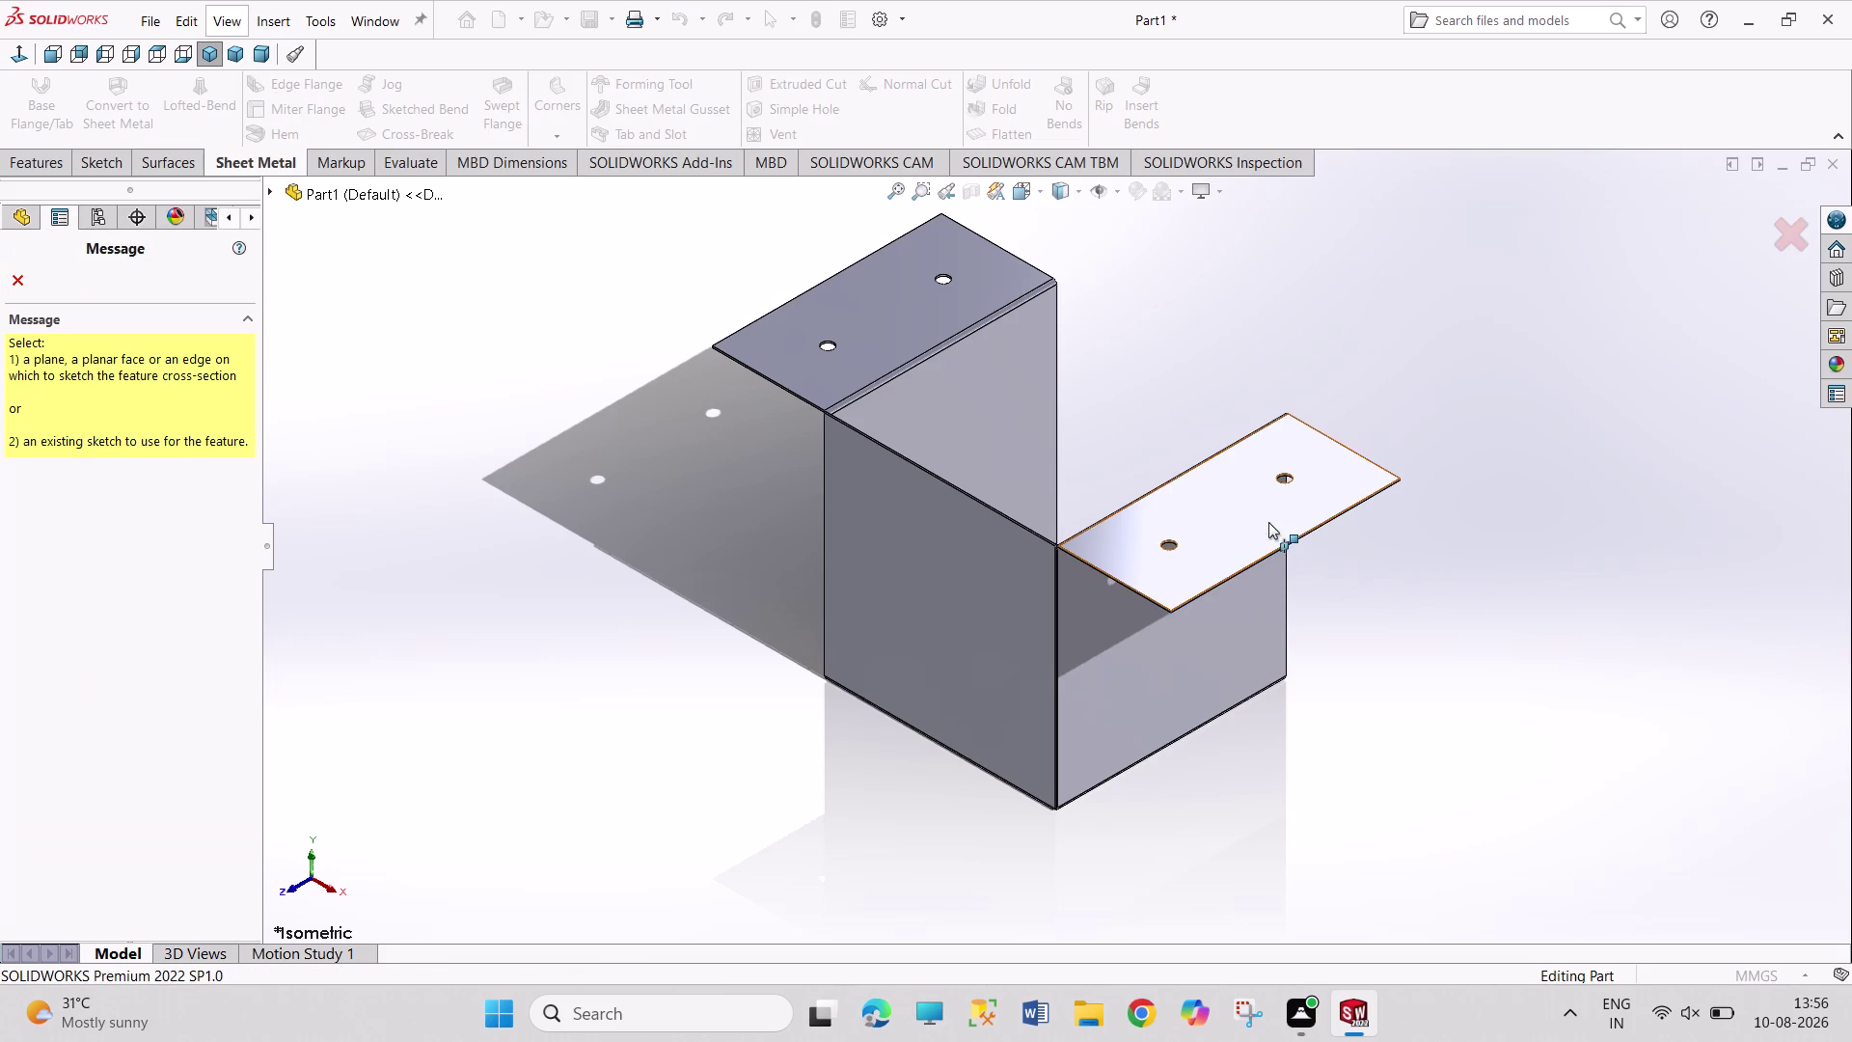
Sketch a straight bend line across the right flange face above its upper hole.
click(1261, 511)
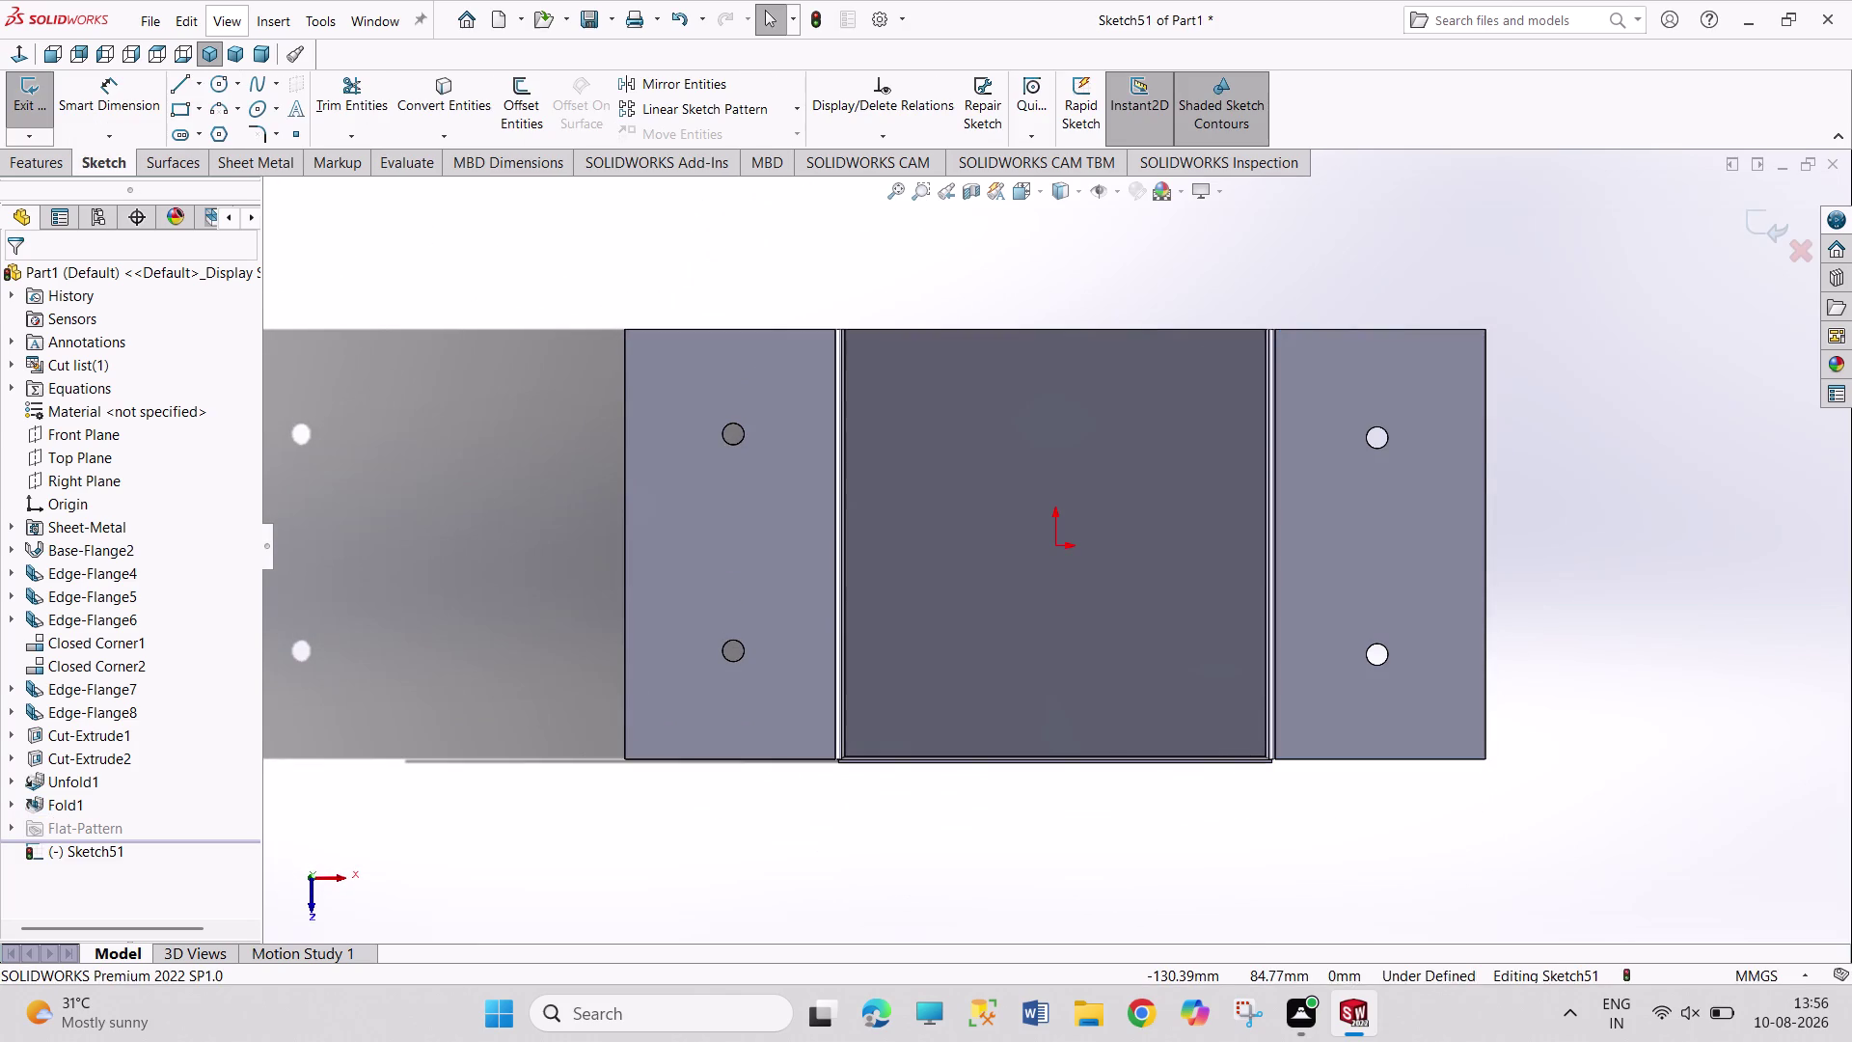
click(177, 87)
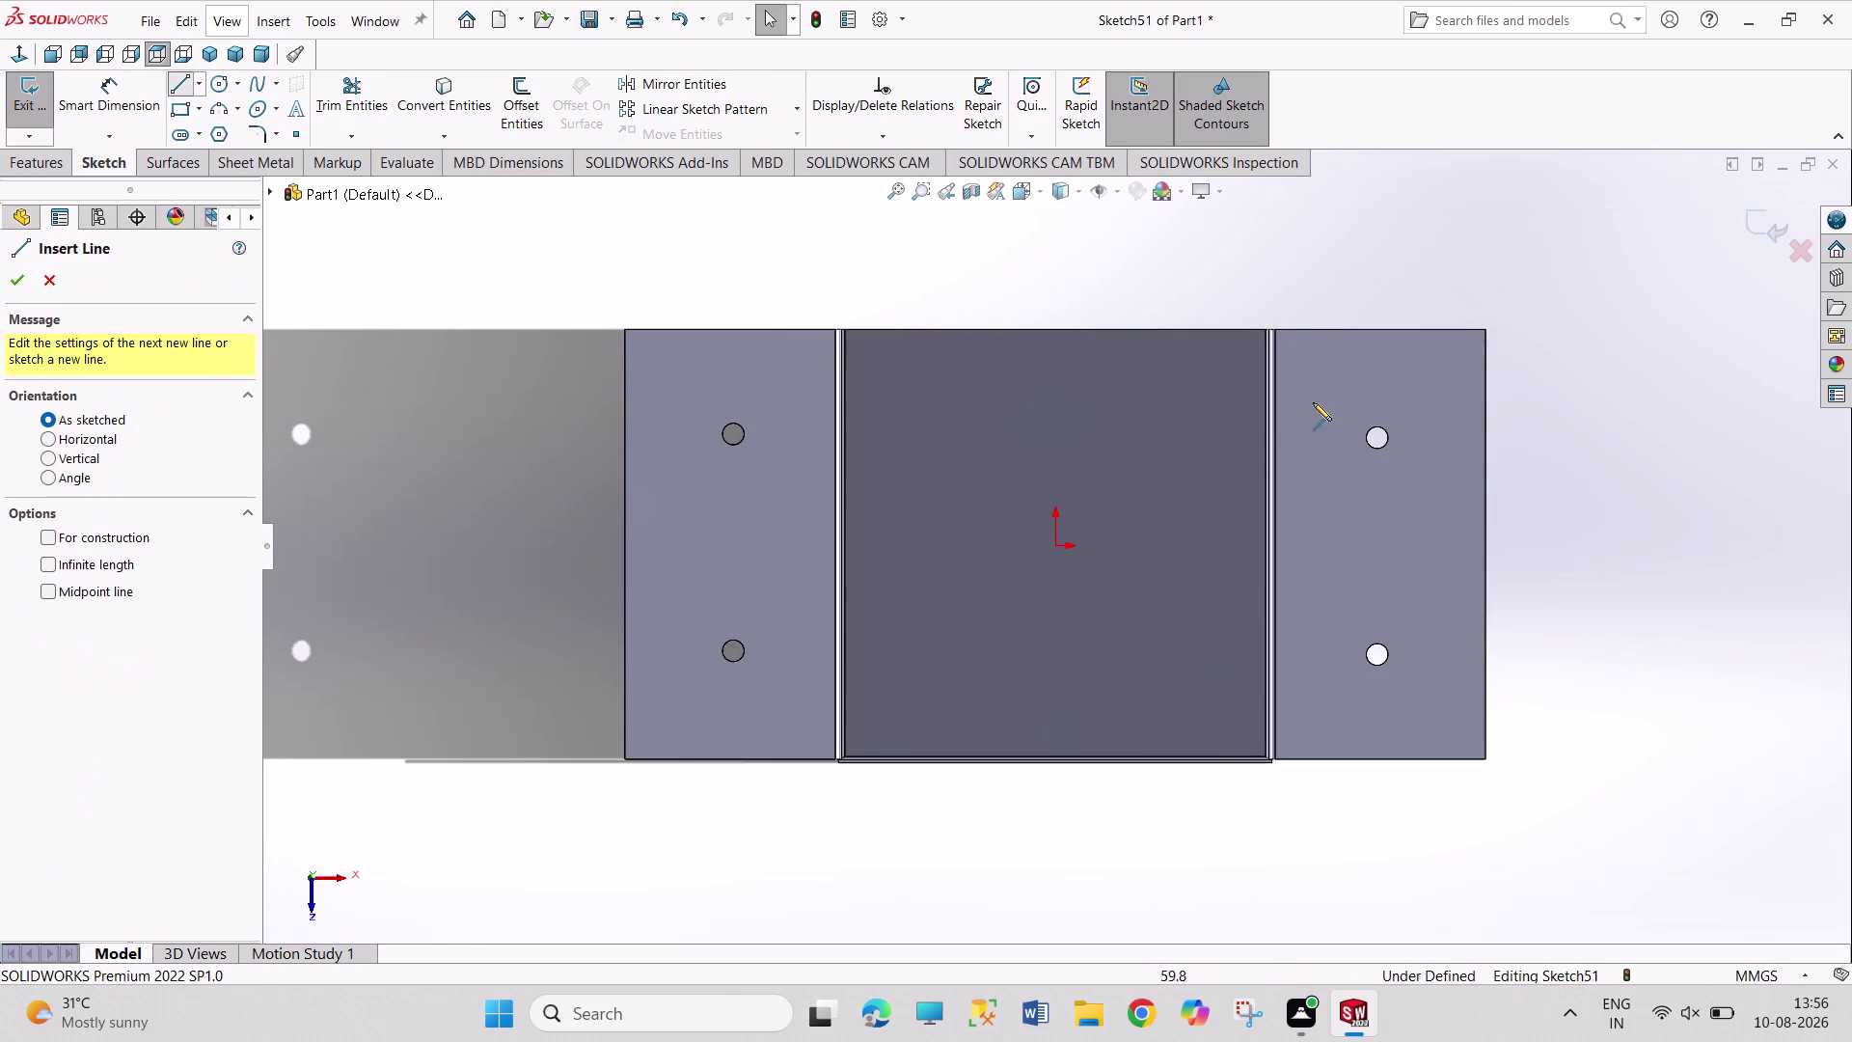
click(1275, 404)
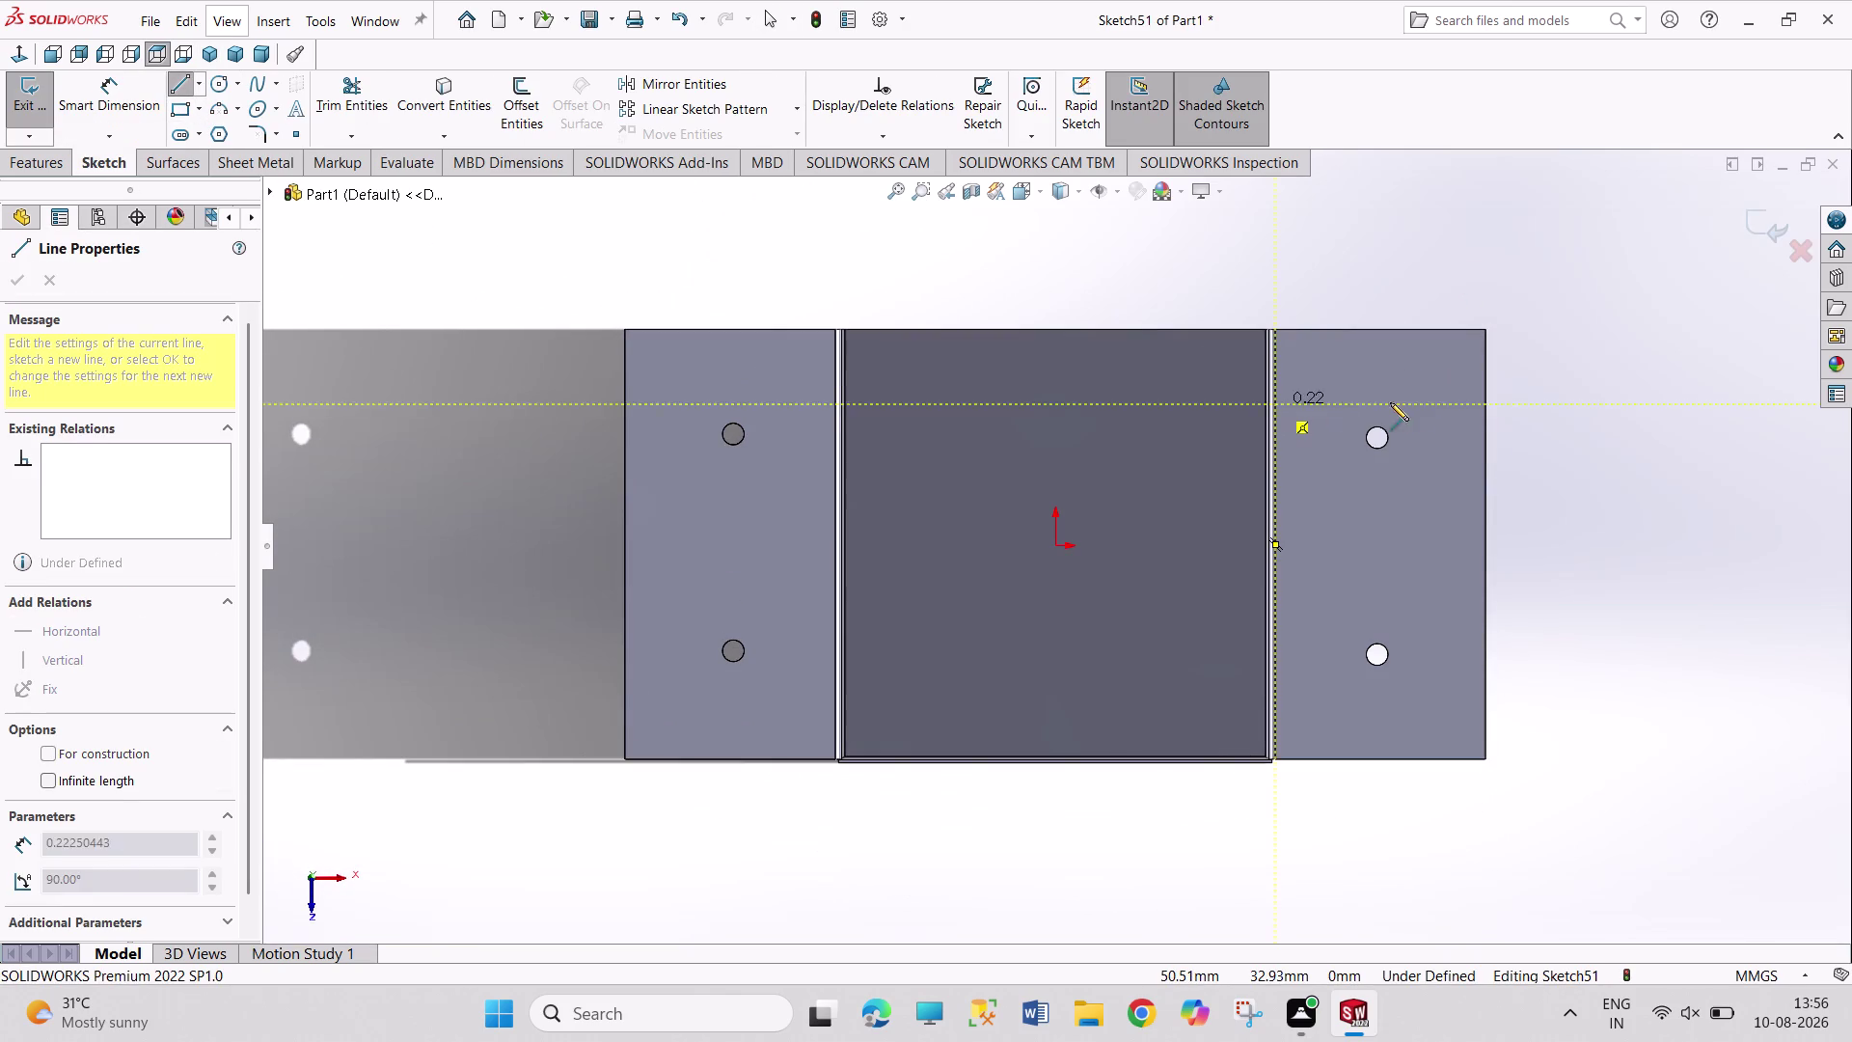
click(1487, 406)
right_click(1603, 337)
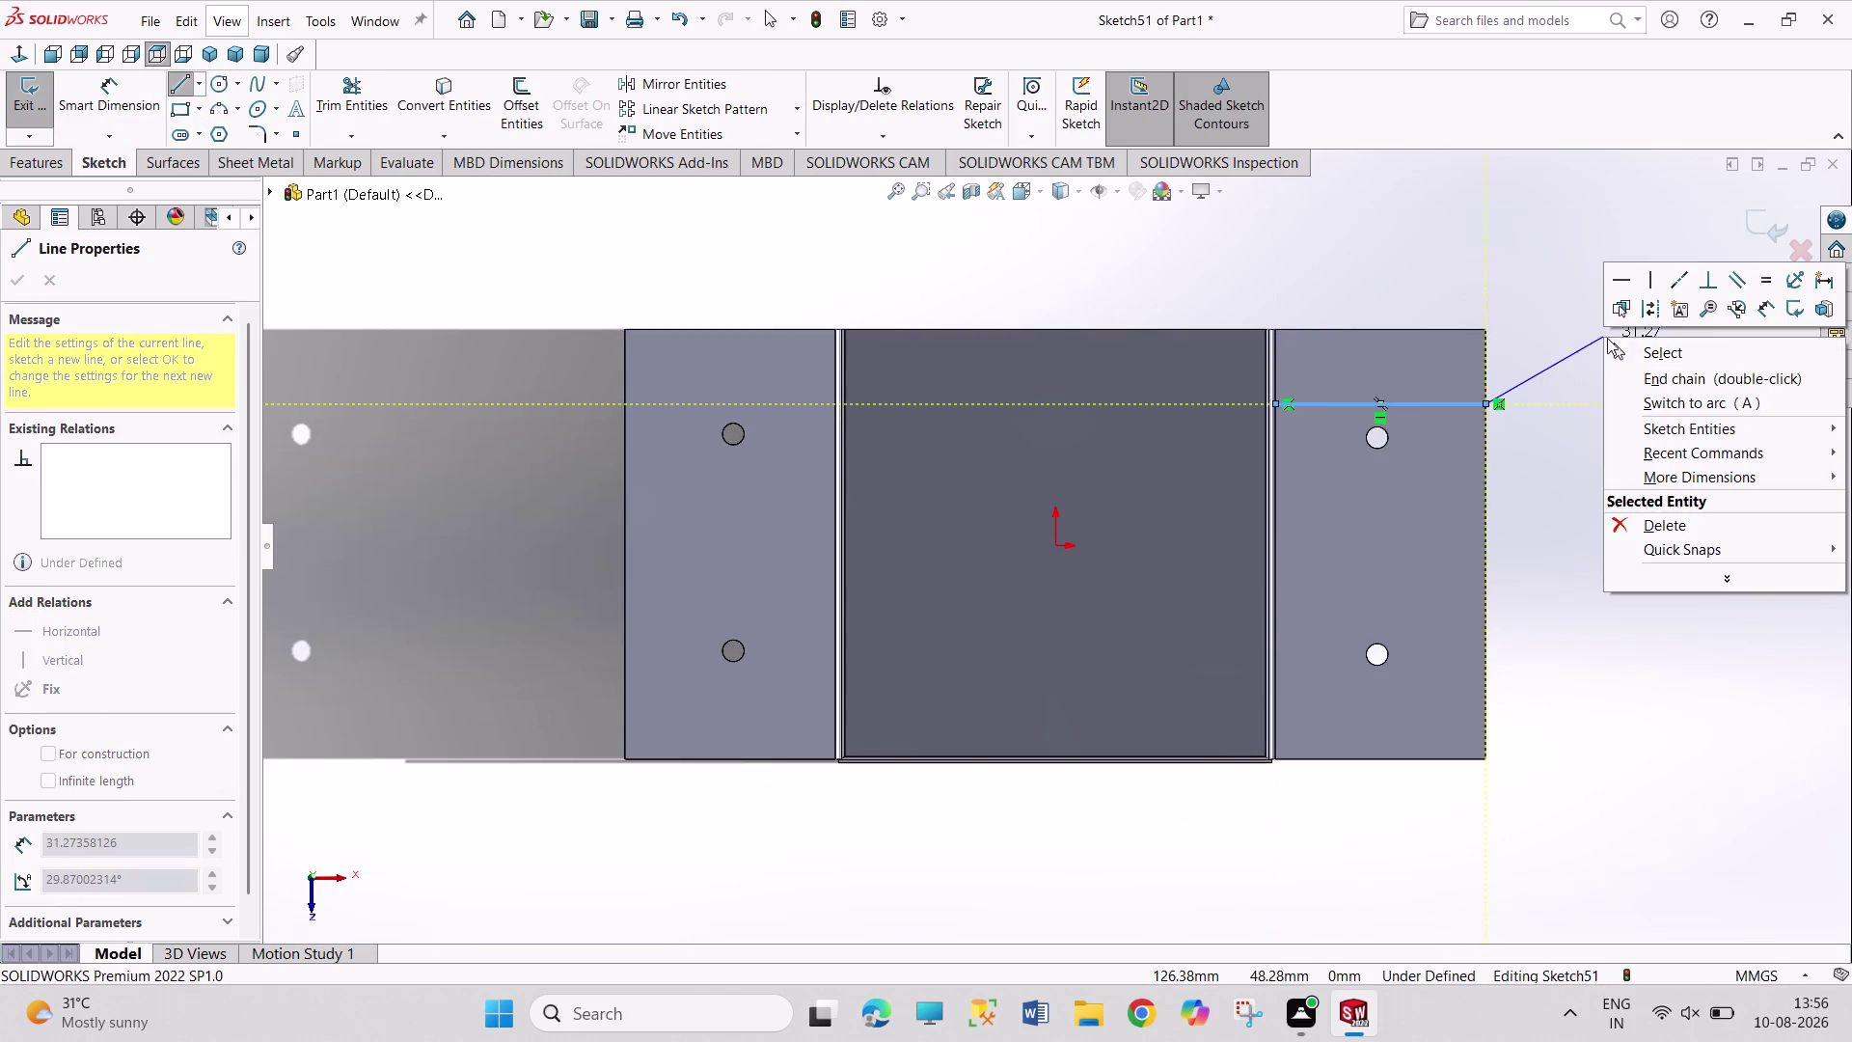
click(1618, 349)
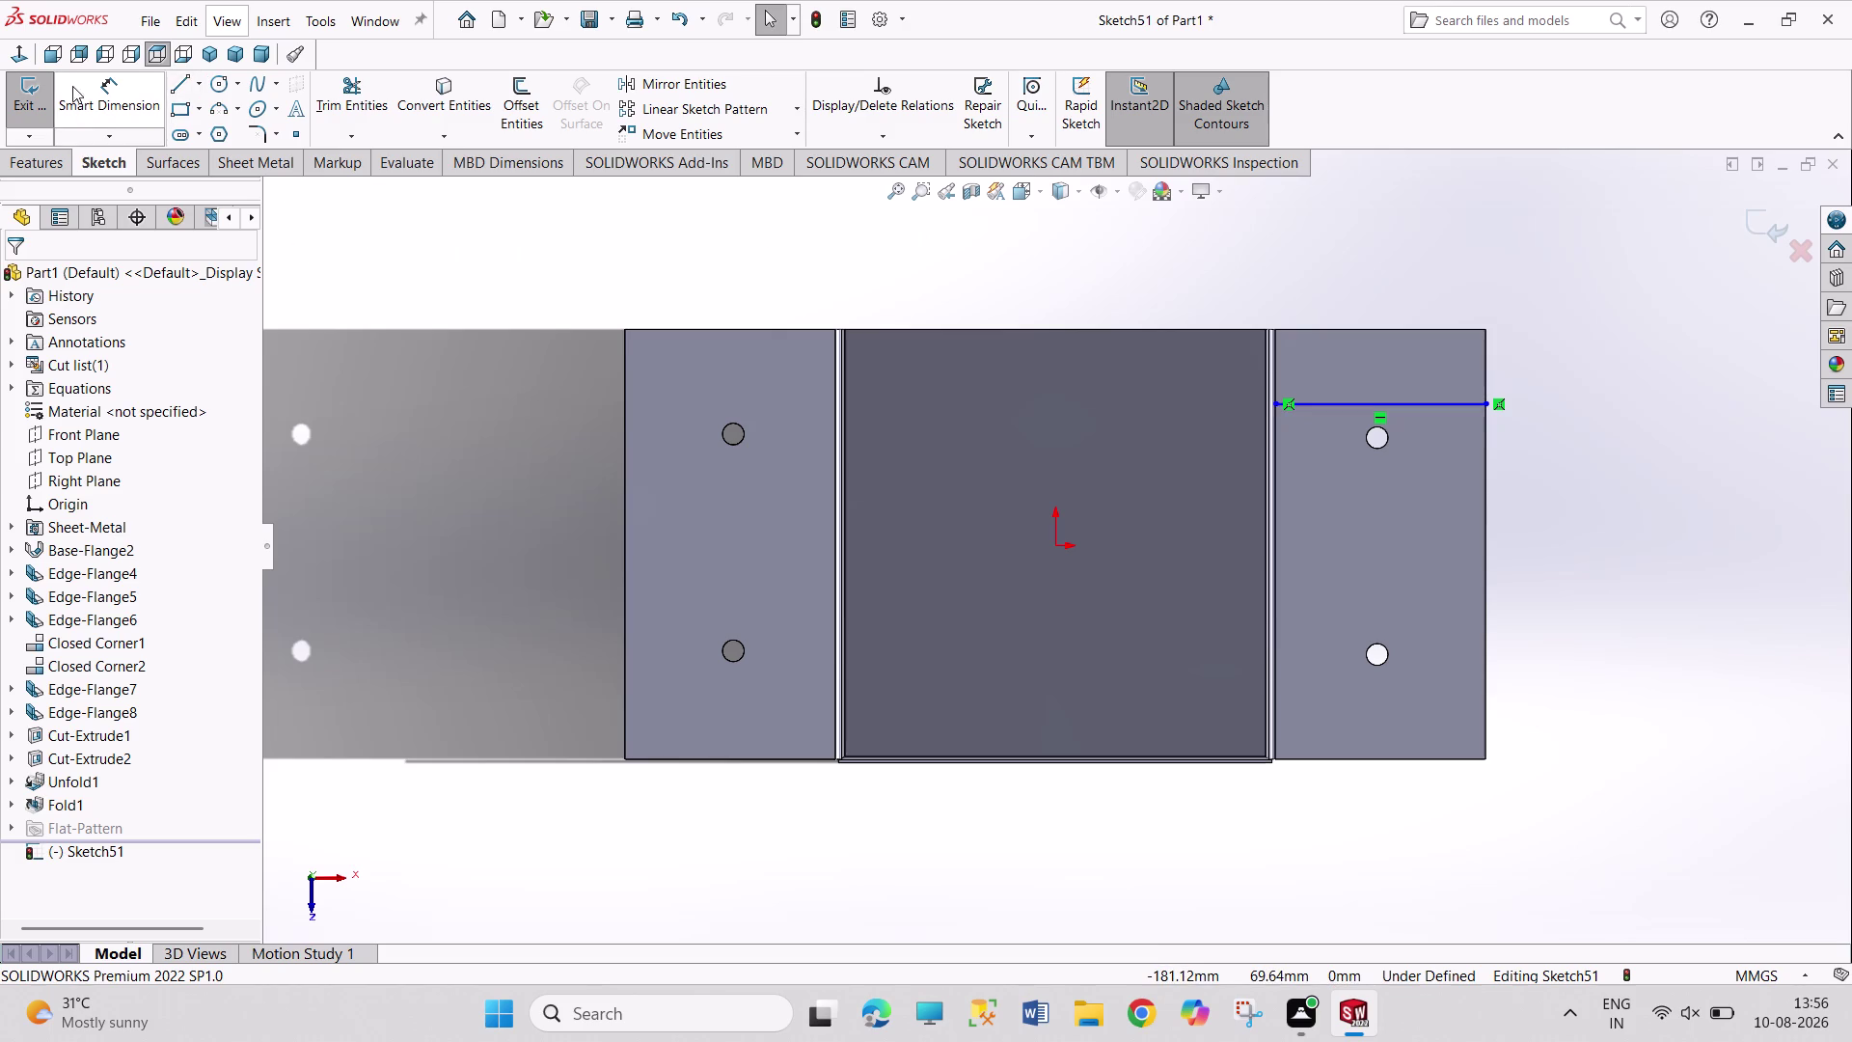
click(35, 91)
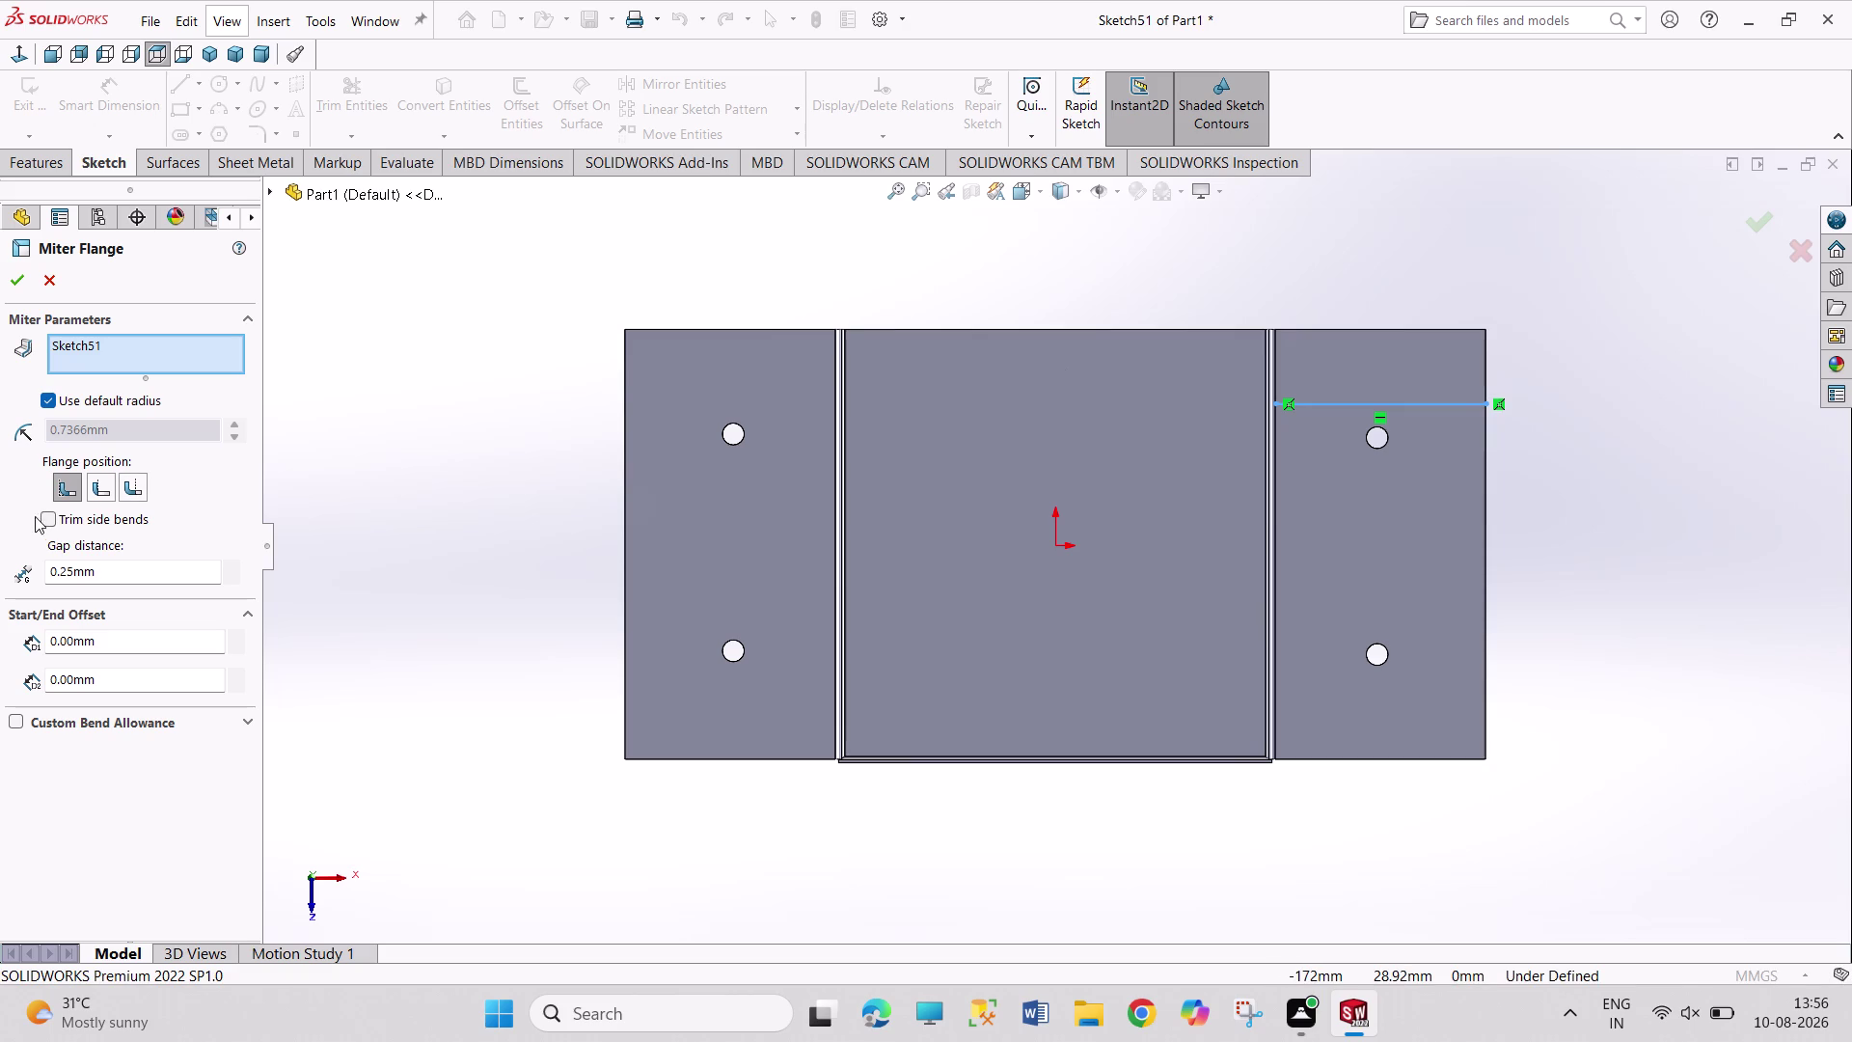
Cancel the miter flange on Sketch51 after its rebuild error and leave the sketch.
click(20, 275)
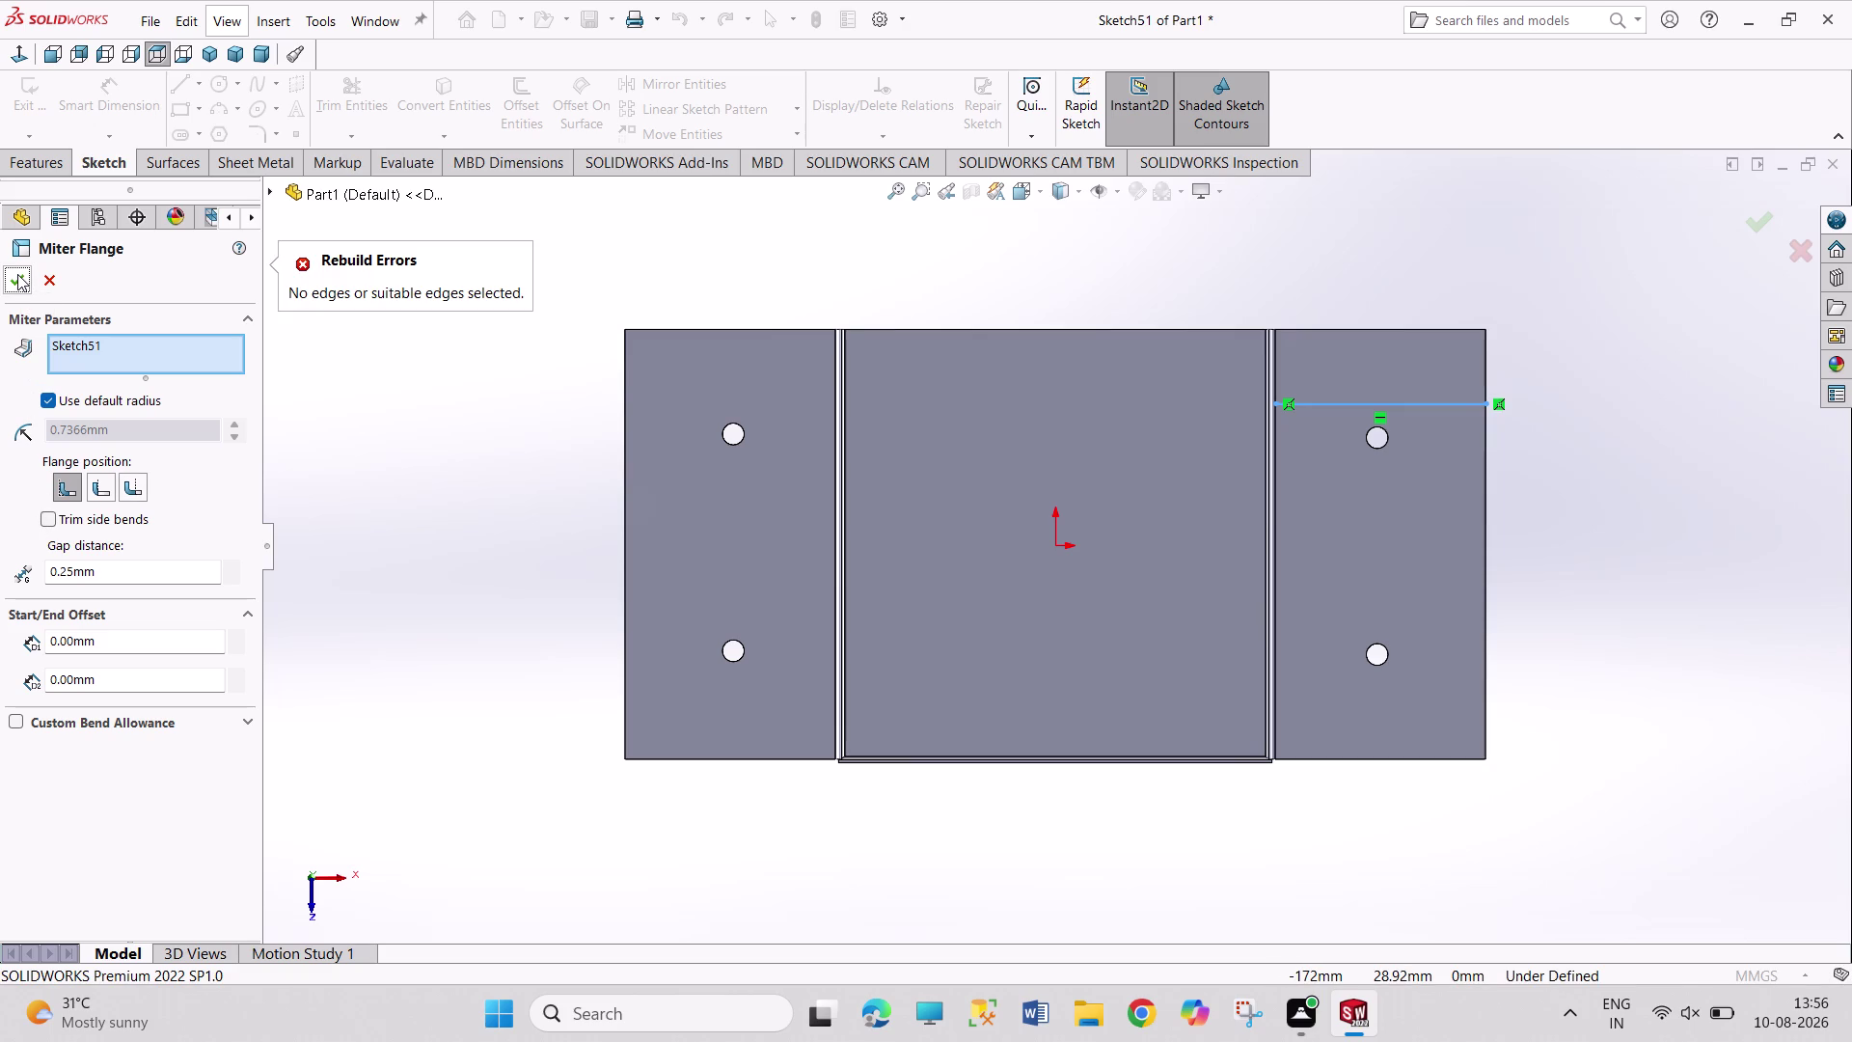
key(Escape)
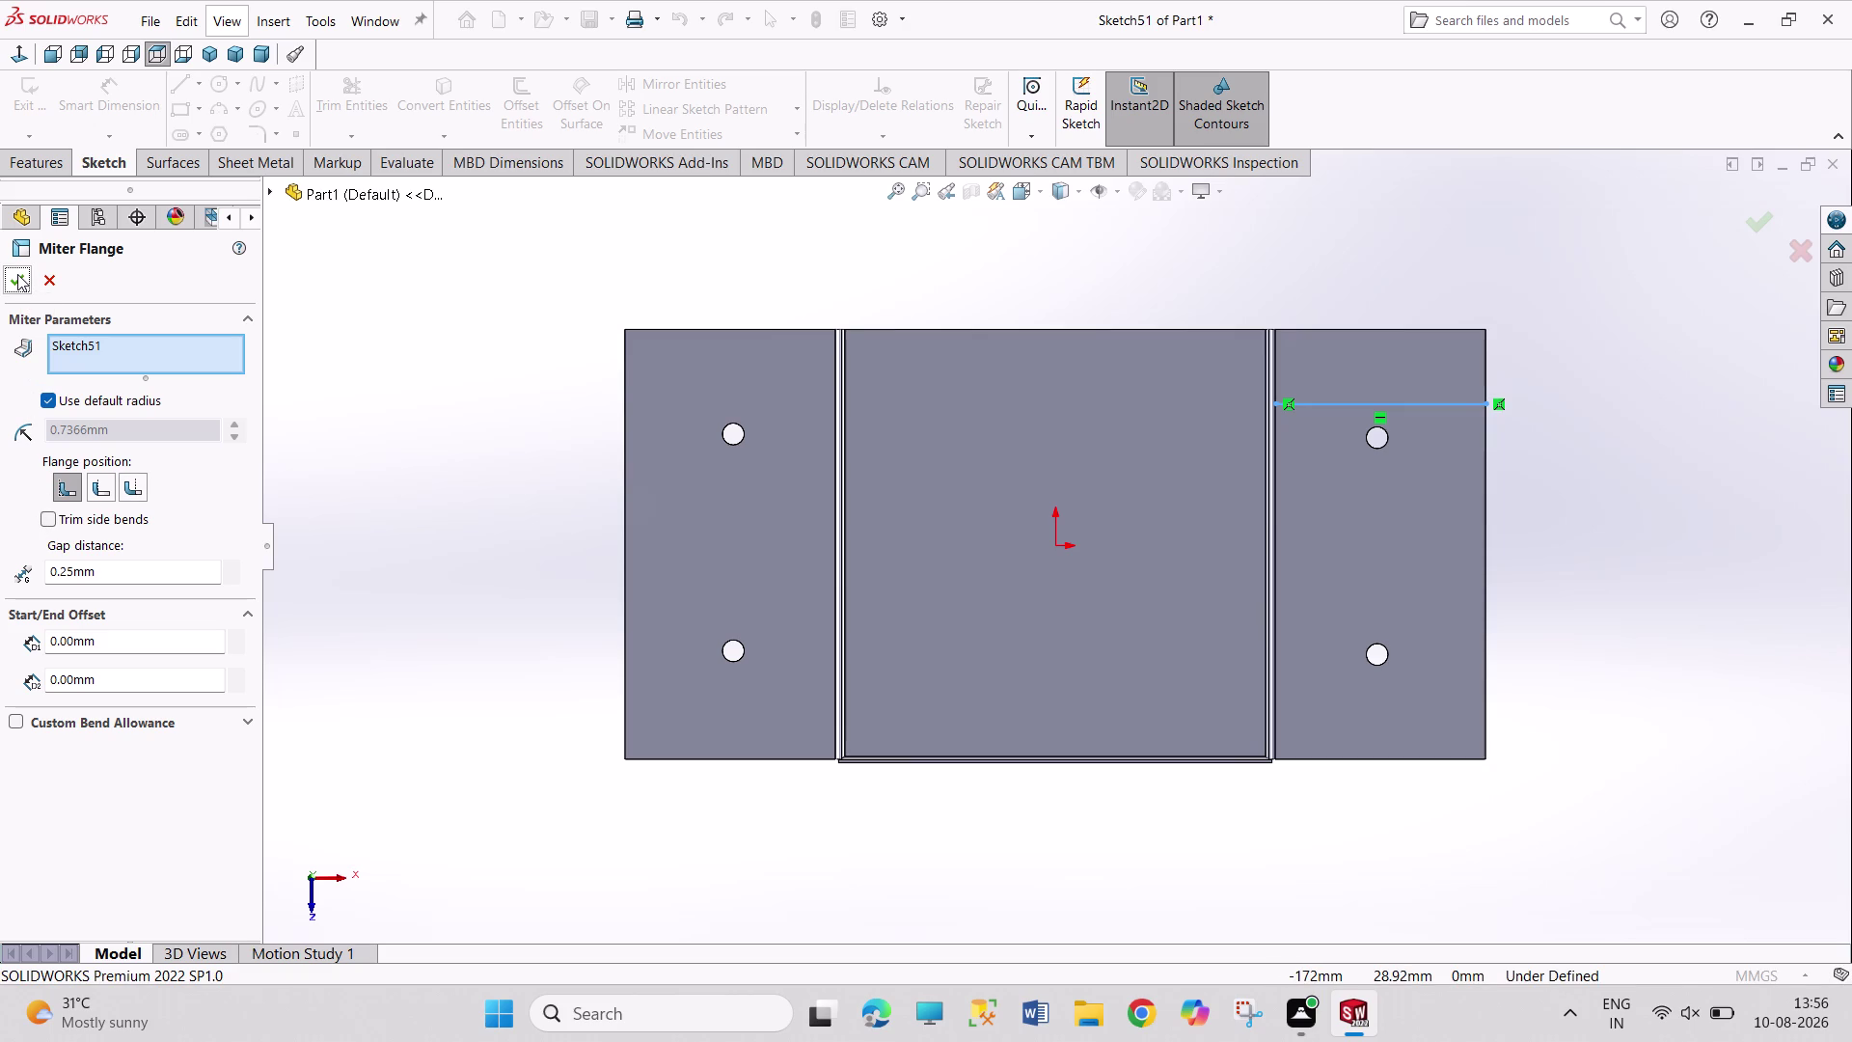
key(ctrl+z)
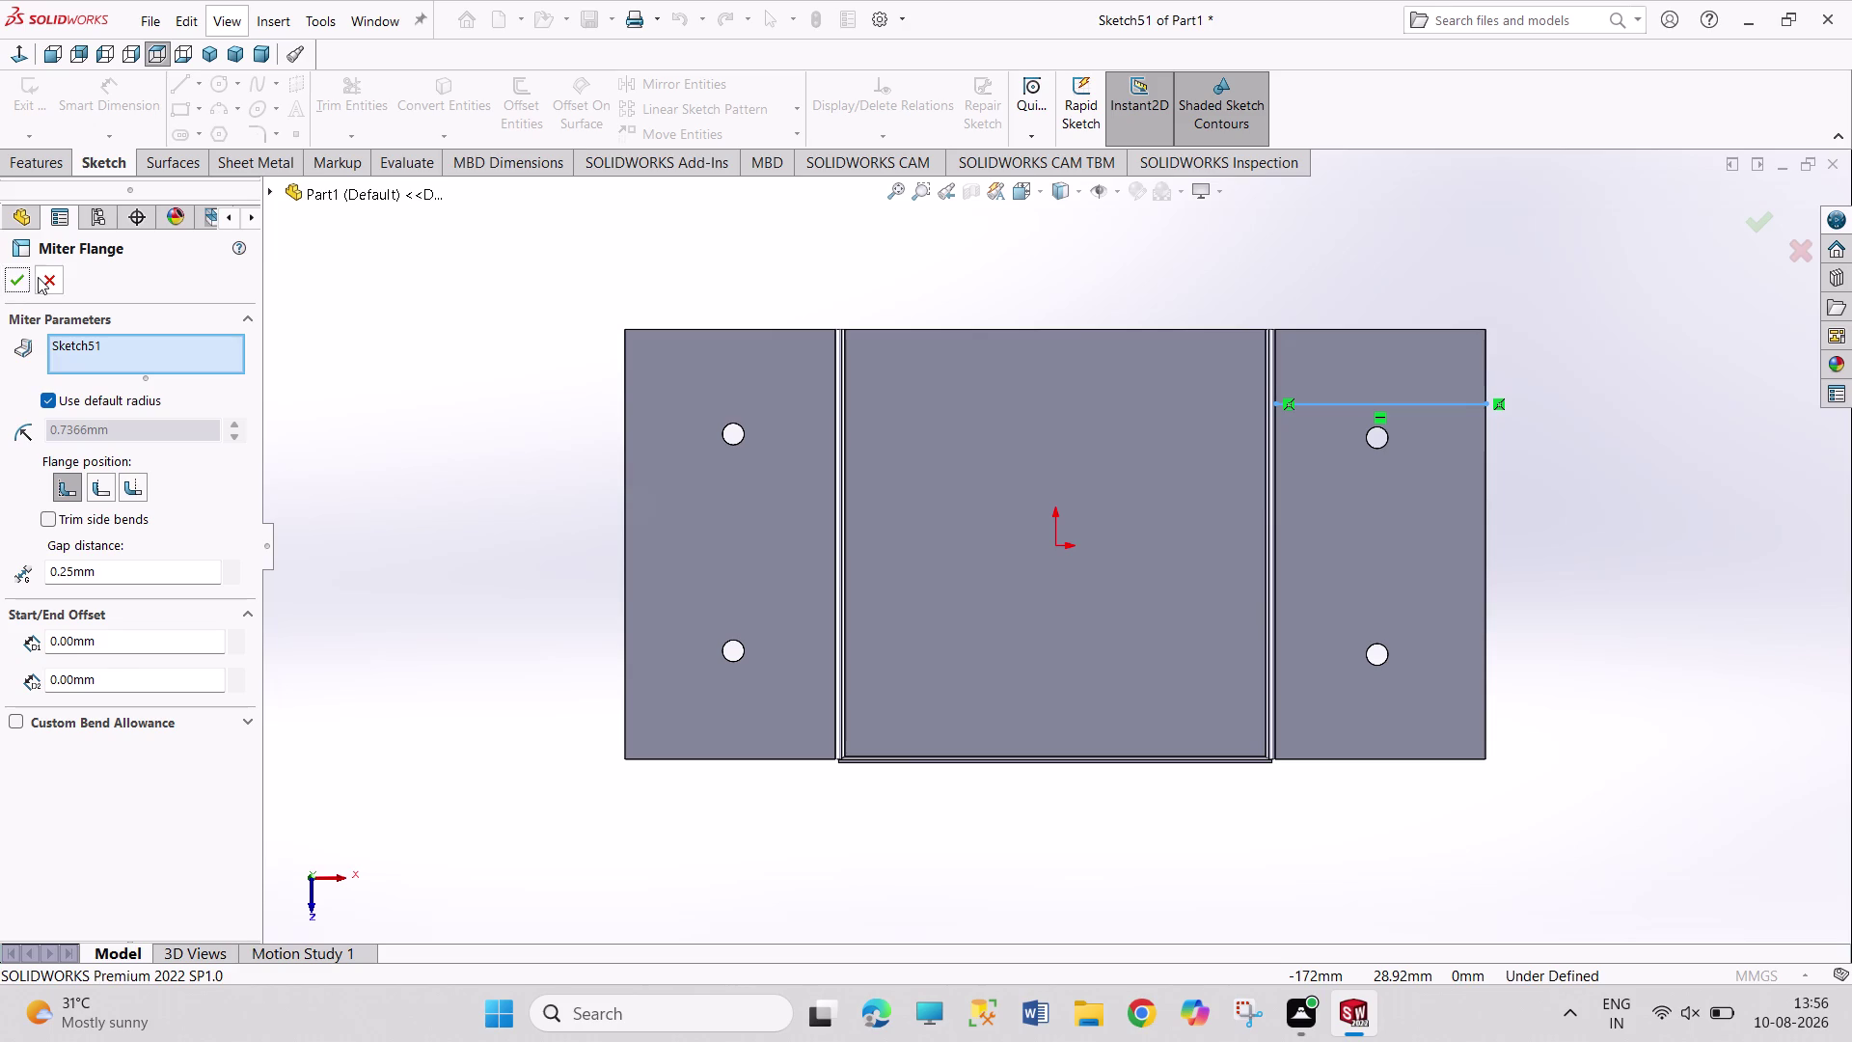
click(37, 277)
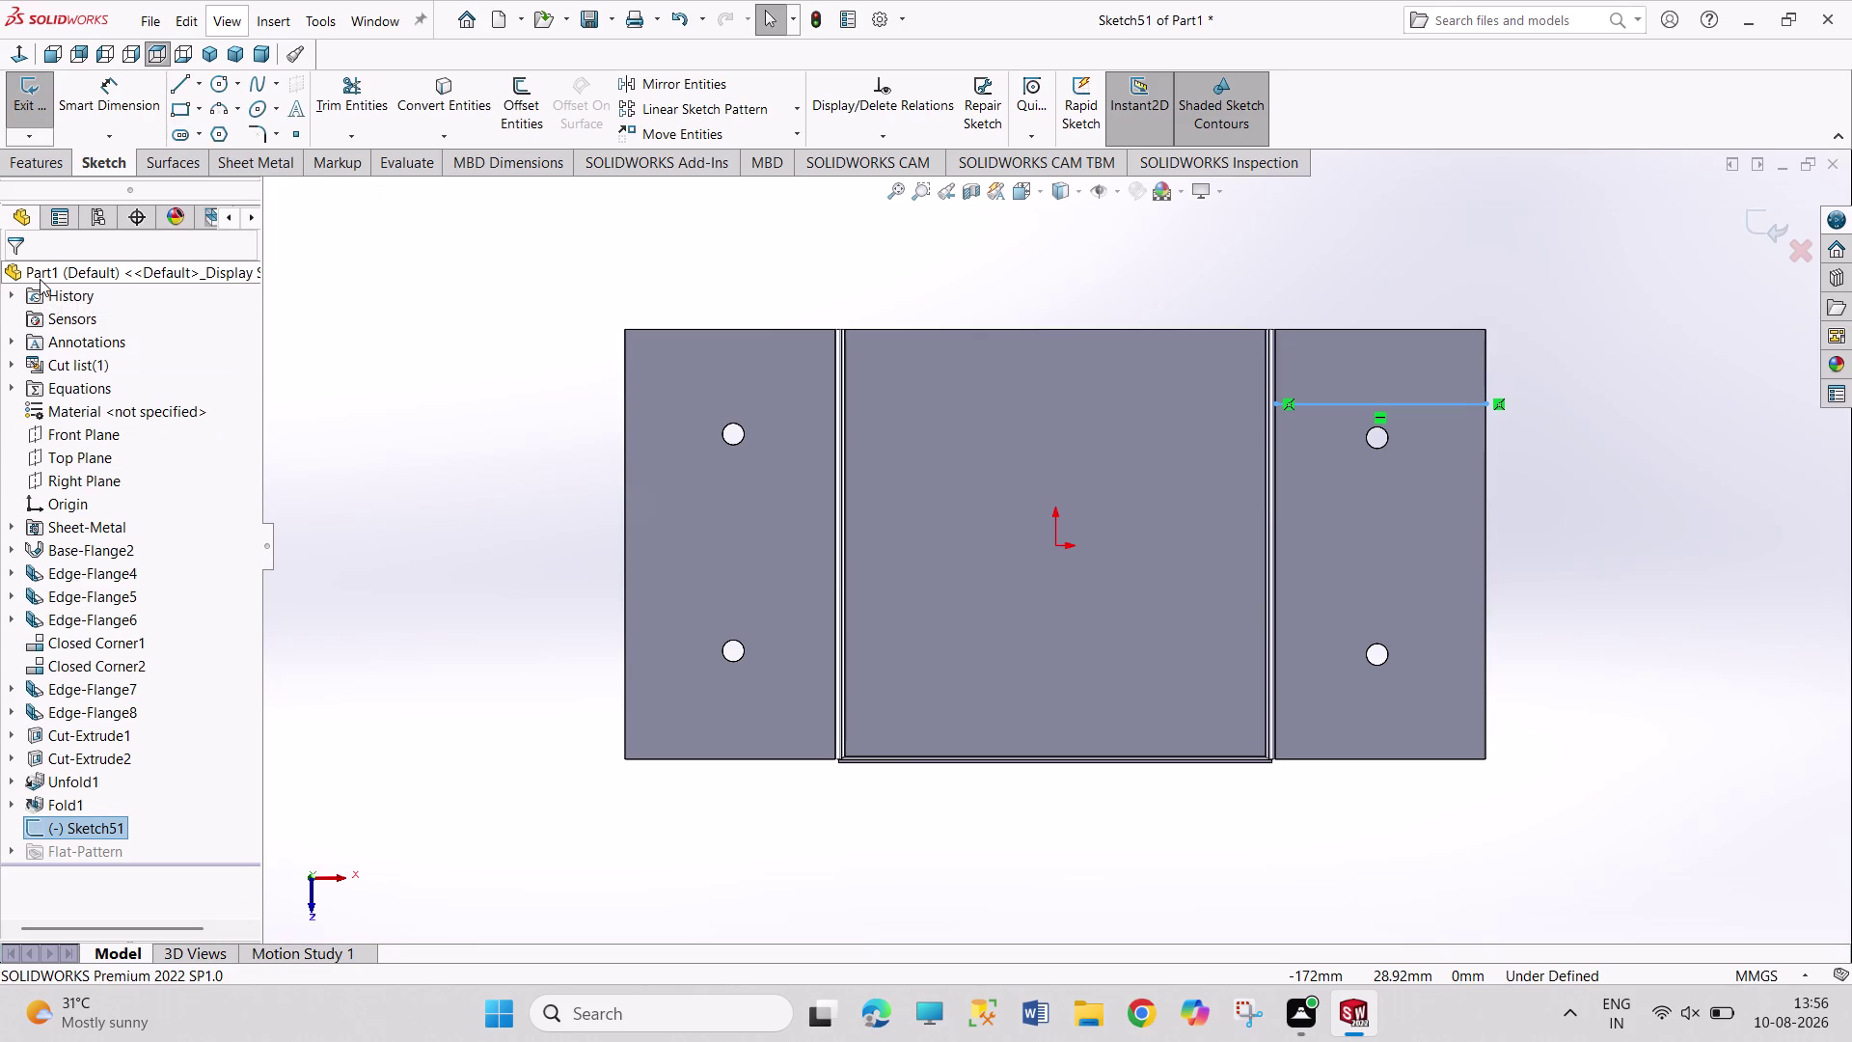
key(ctrl+z)
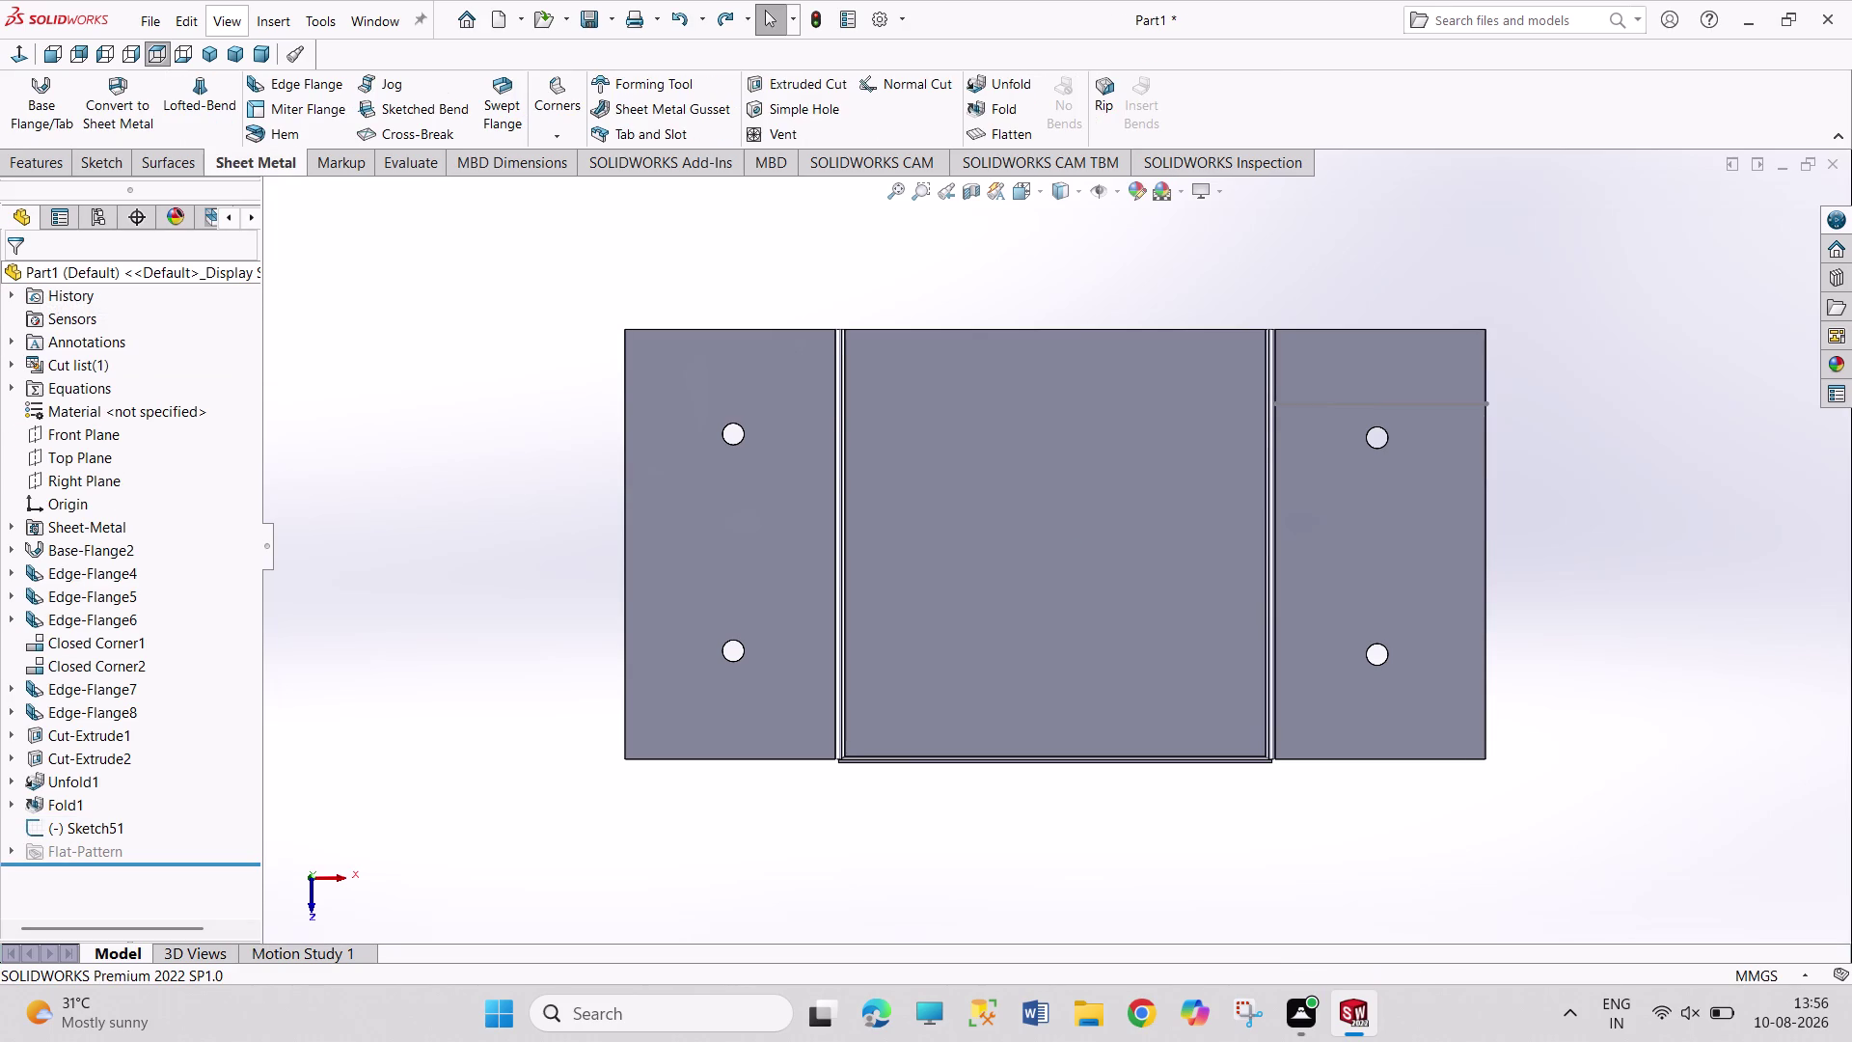
click(306, 130)
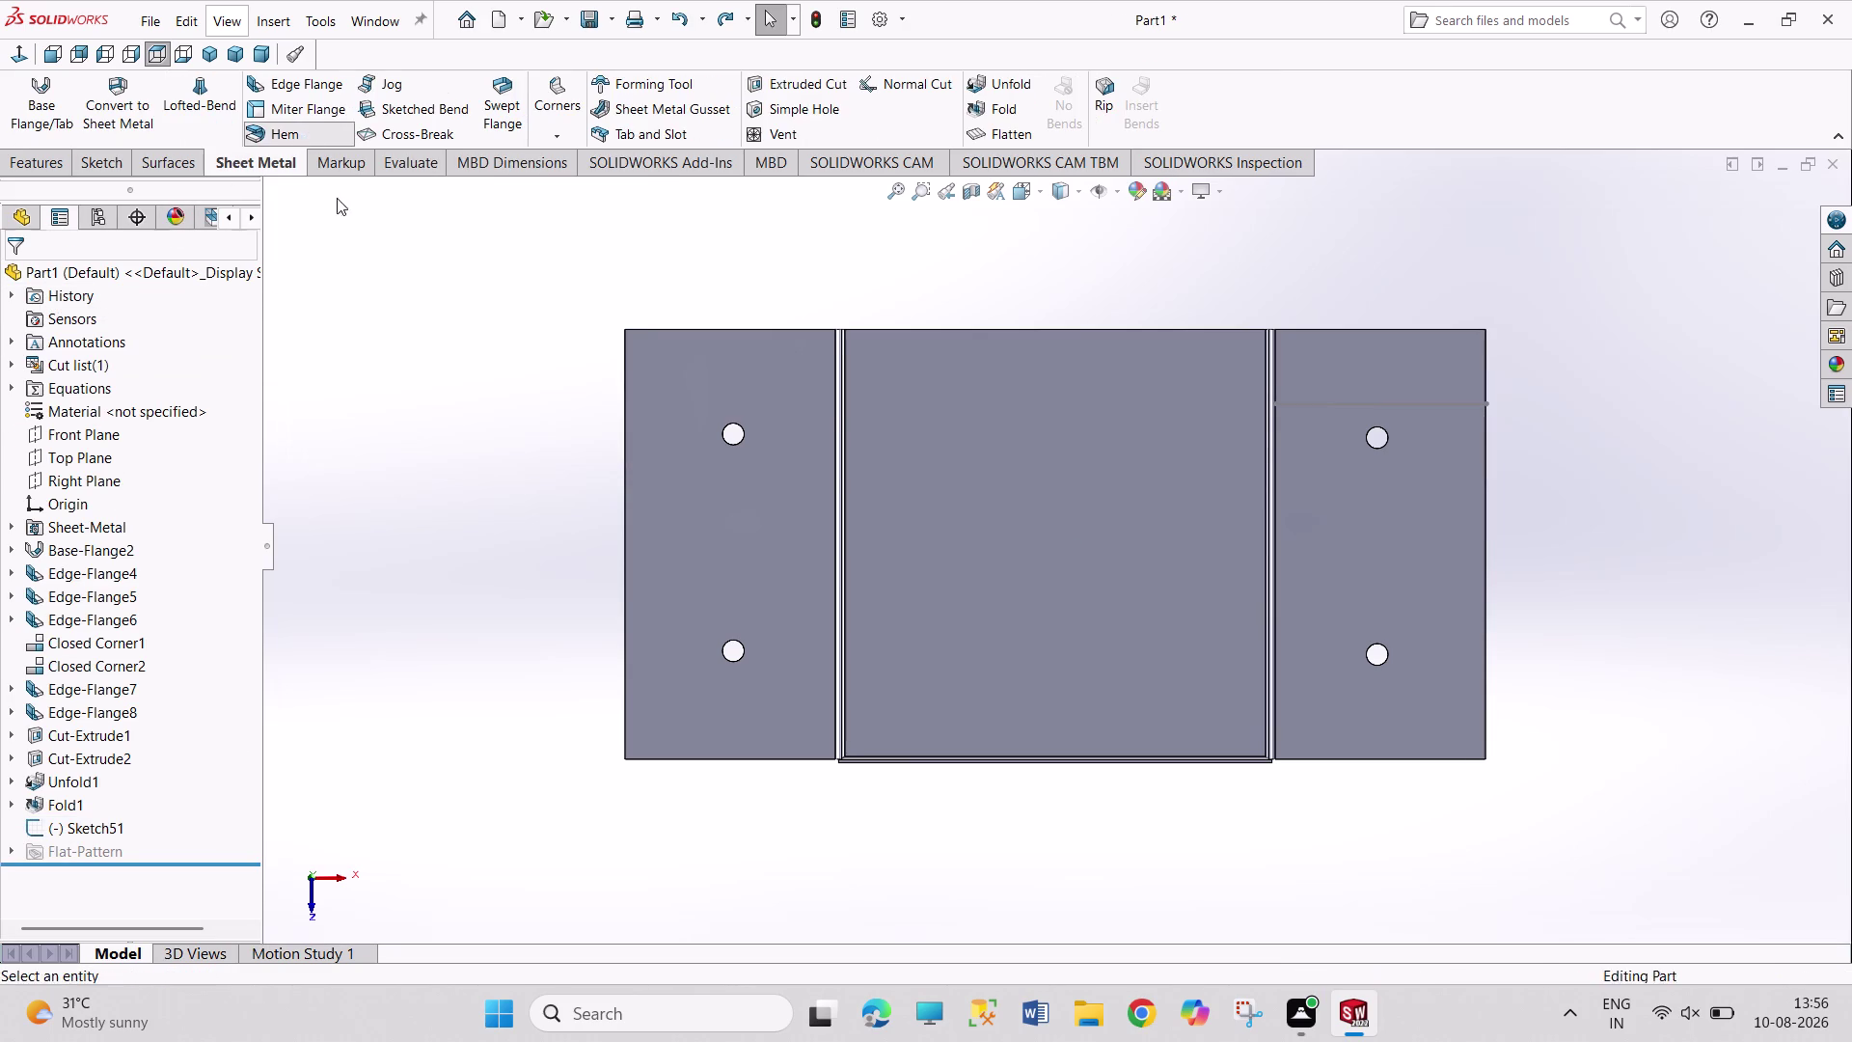
middle_drag(1316, 825, 1214, 723)
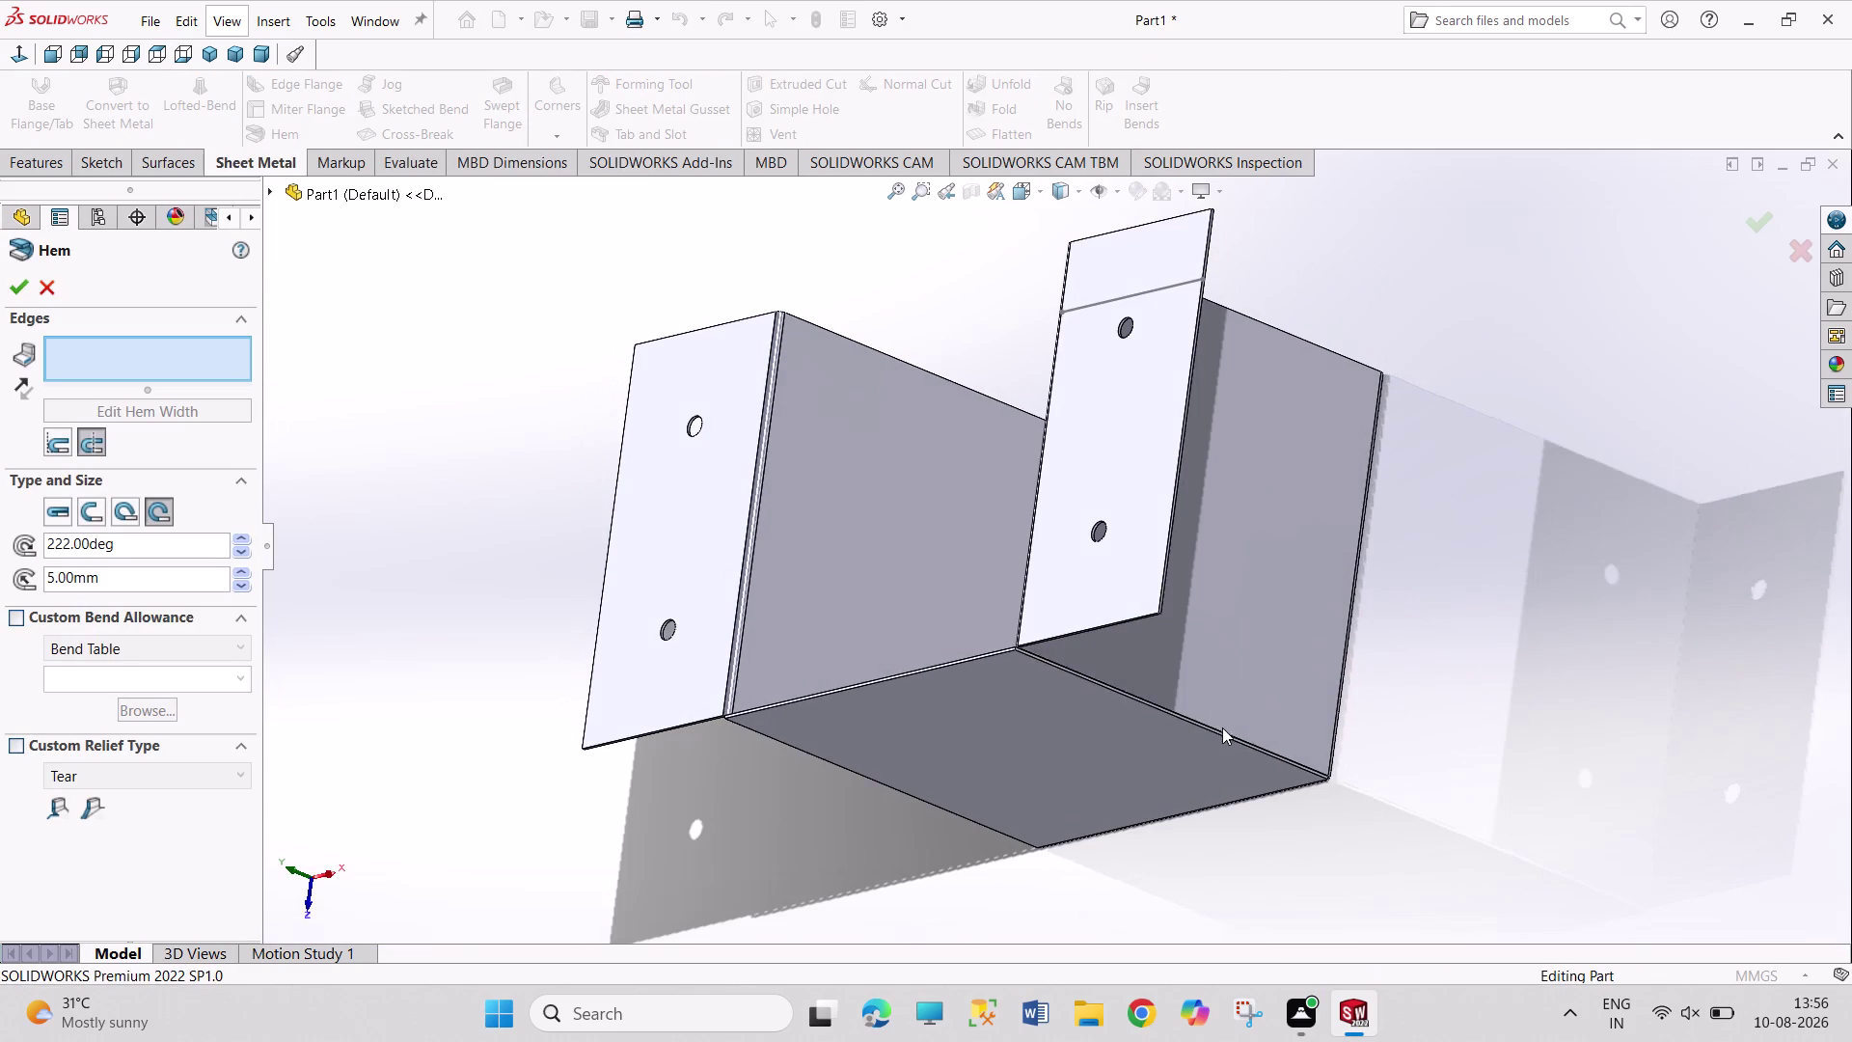
middle_drag(851, 316, 912, 217)
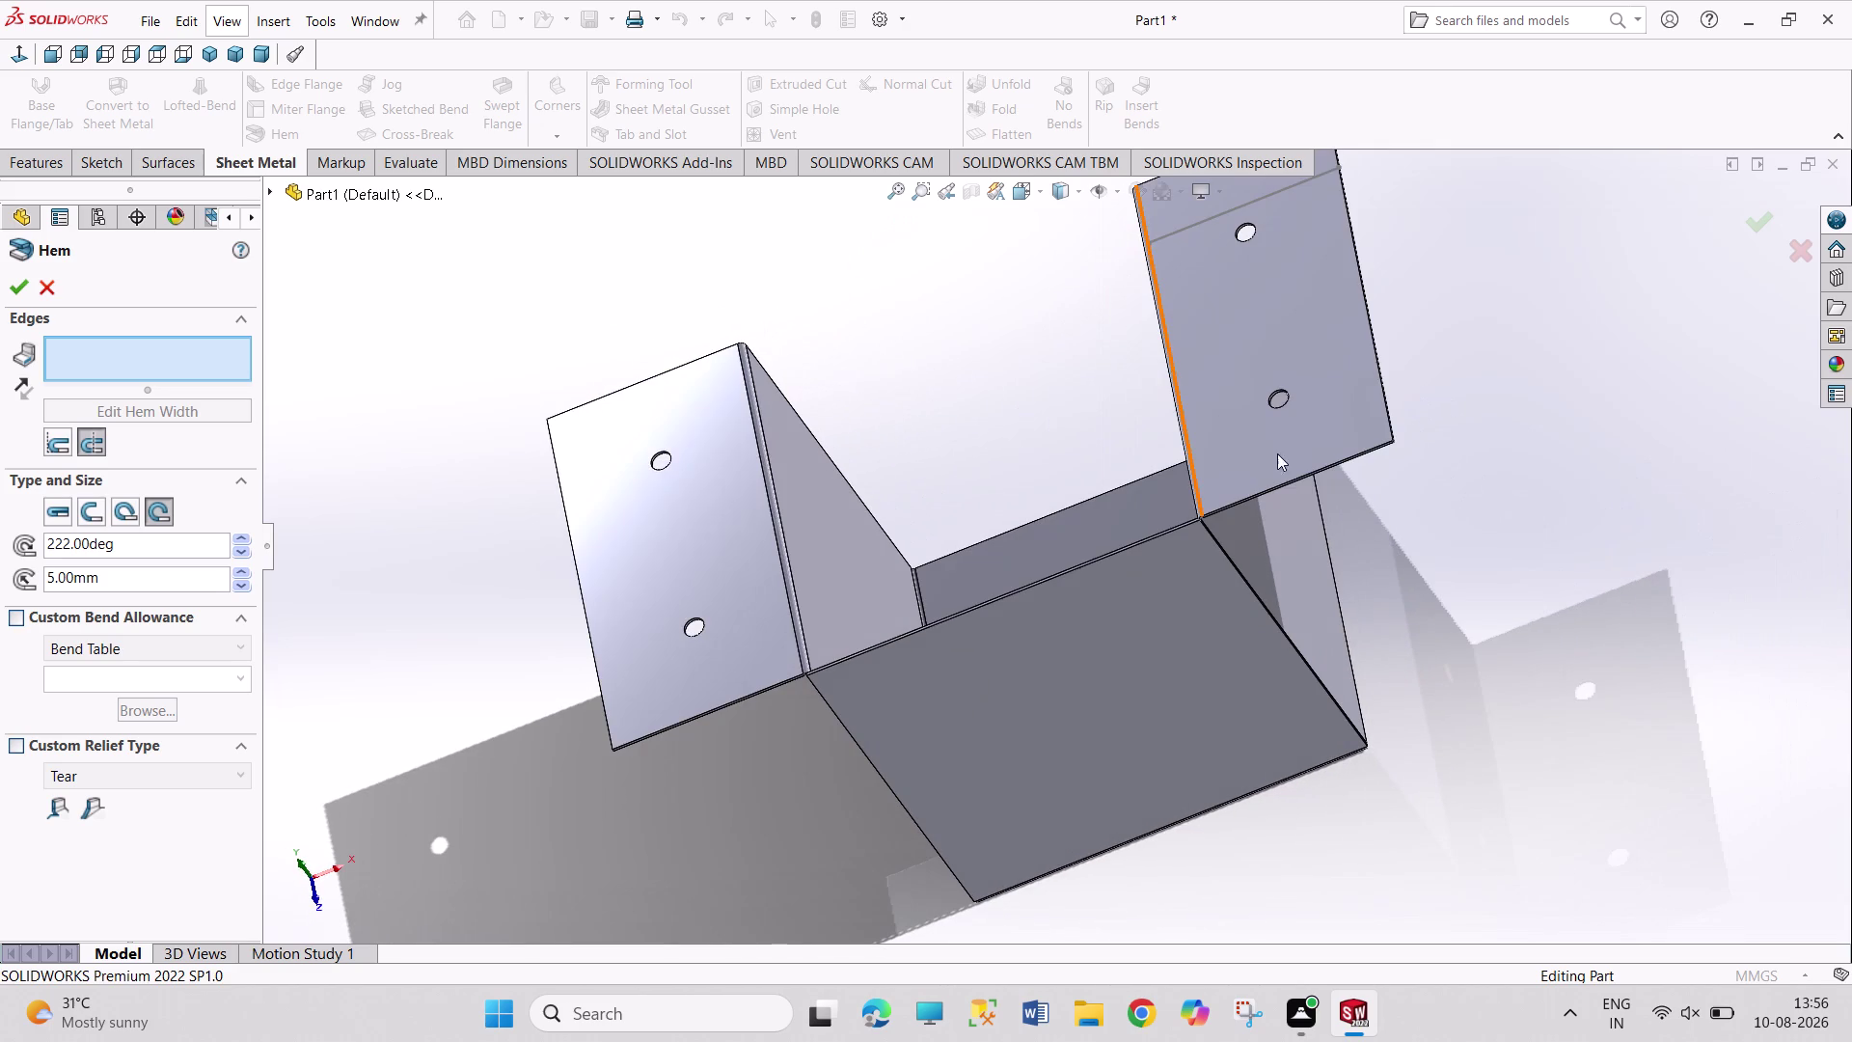
click(1305, 475)
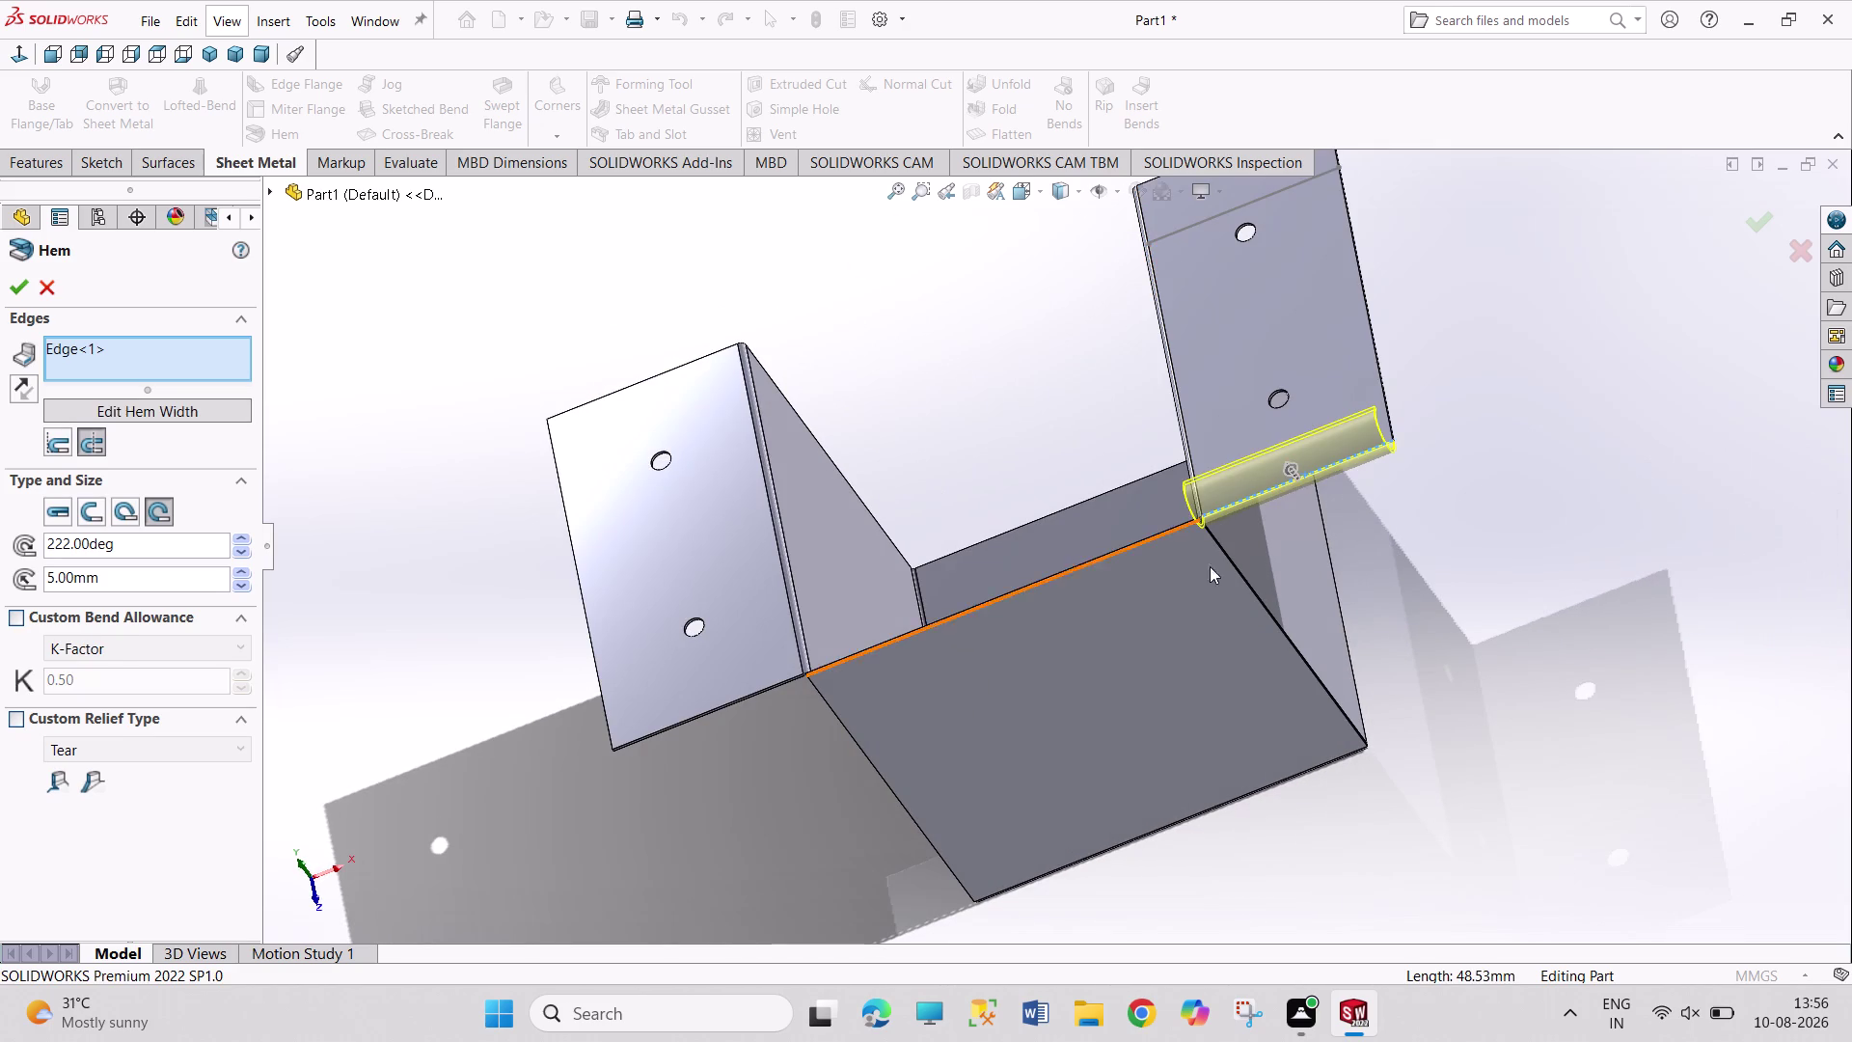
scroll(down, 3)
middle_drag(1430, 512, 1228, 585)
middle_drag(866, 333, 927, 333)
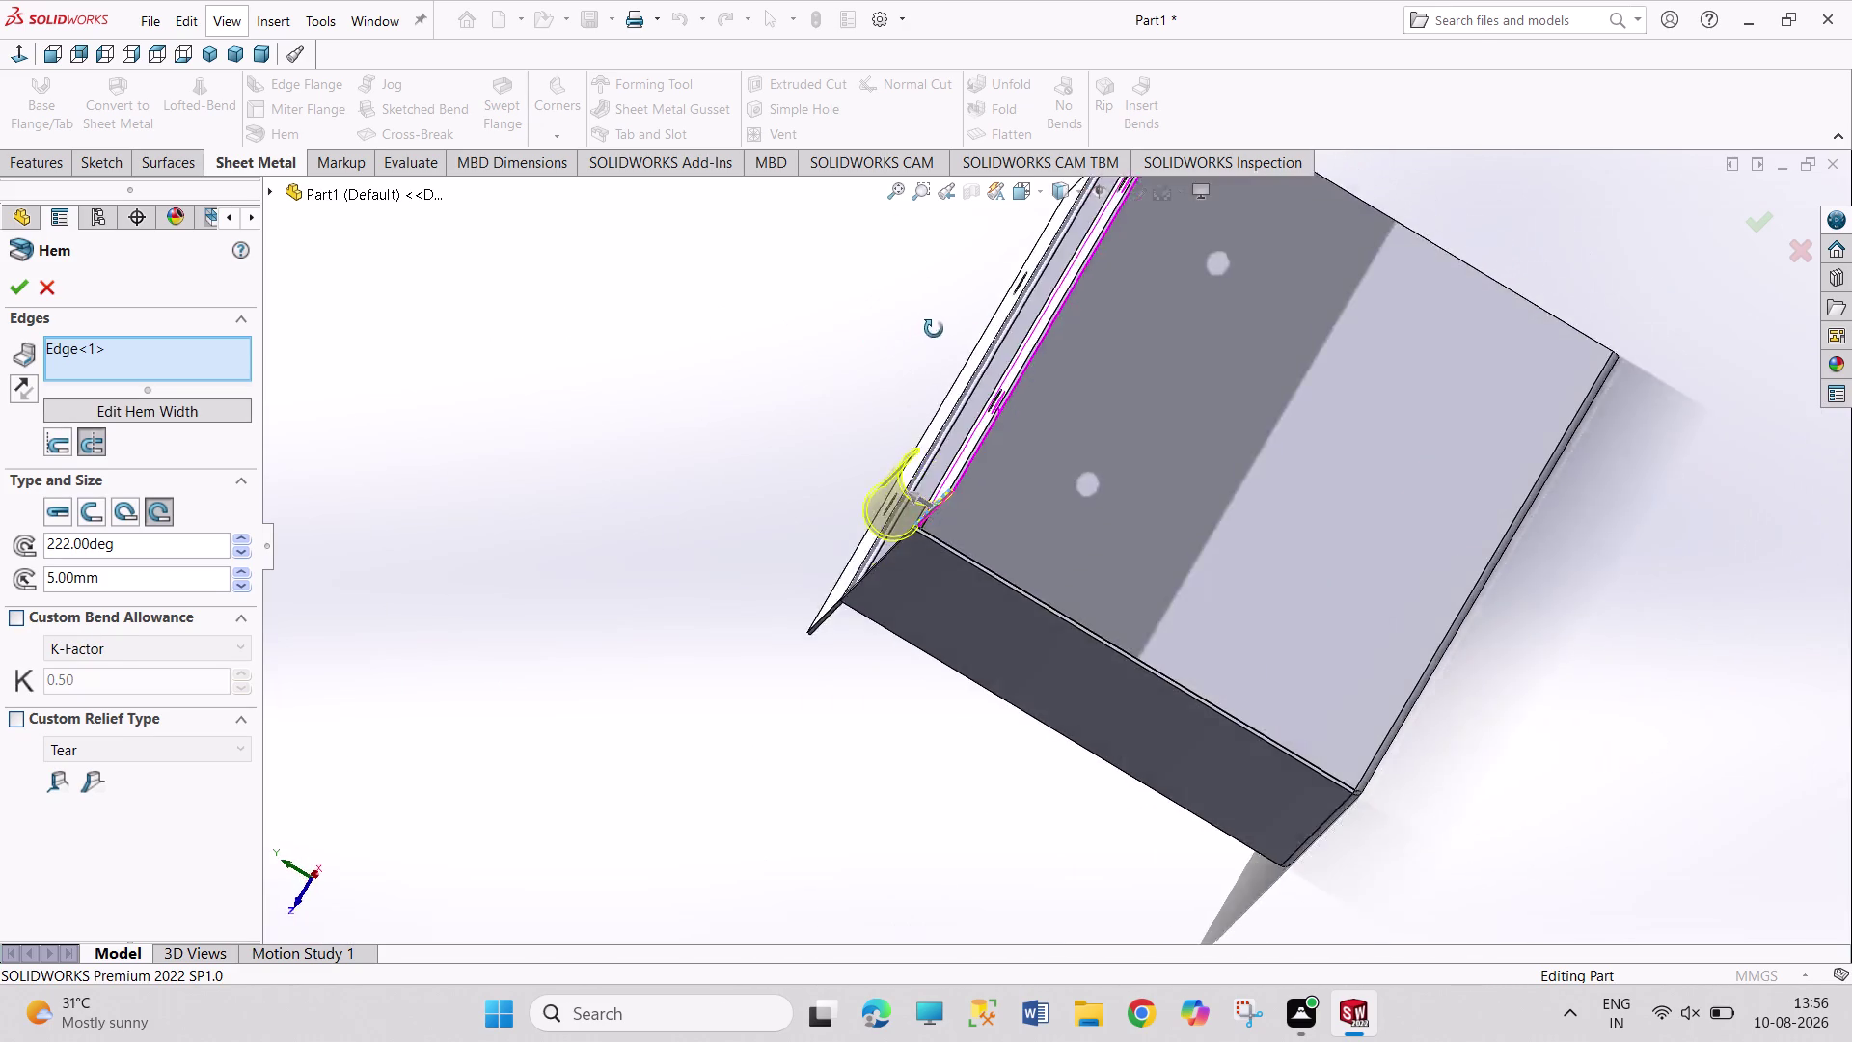
middle_drag(927, 334, 1001, 282)
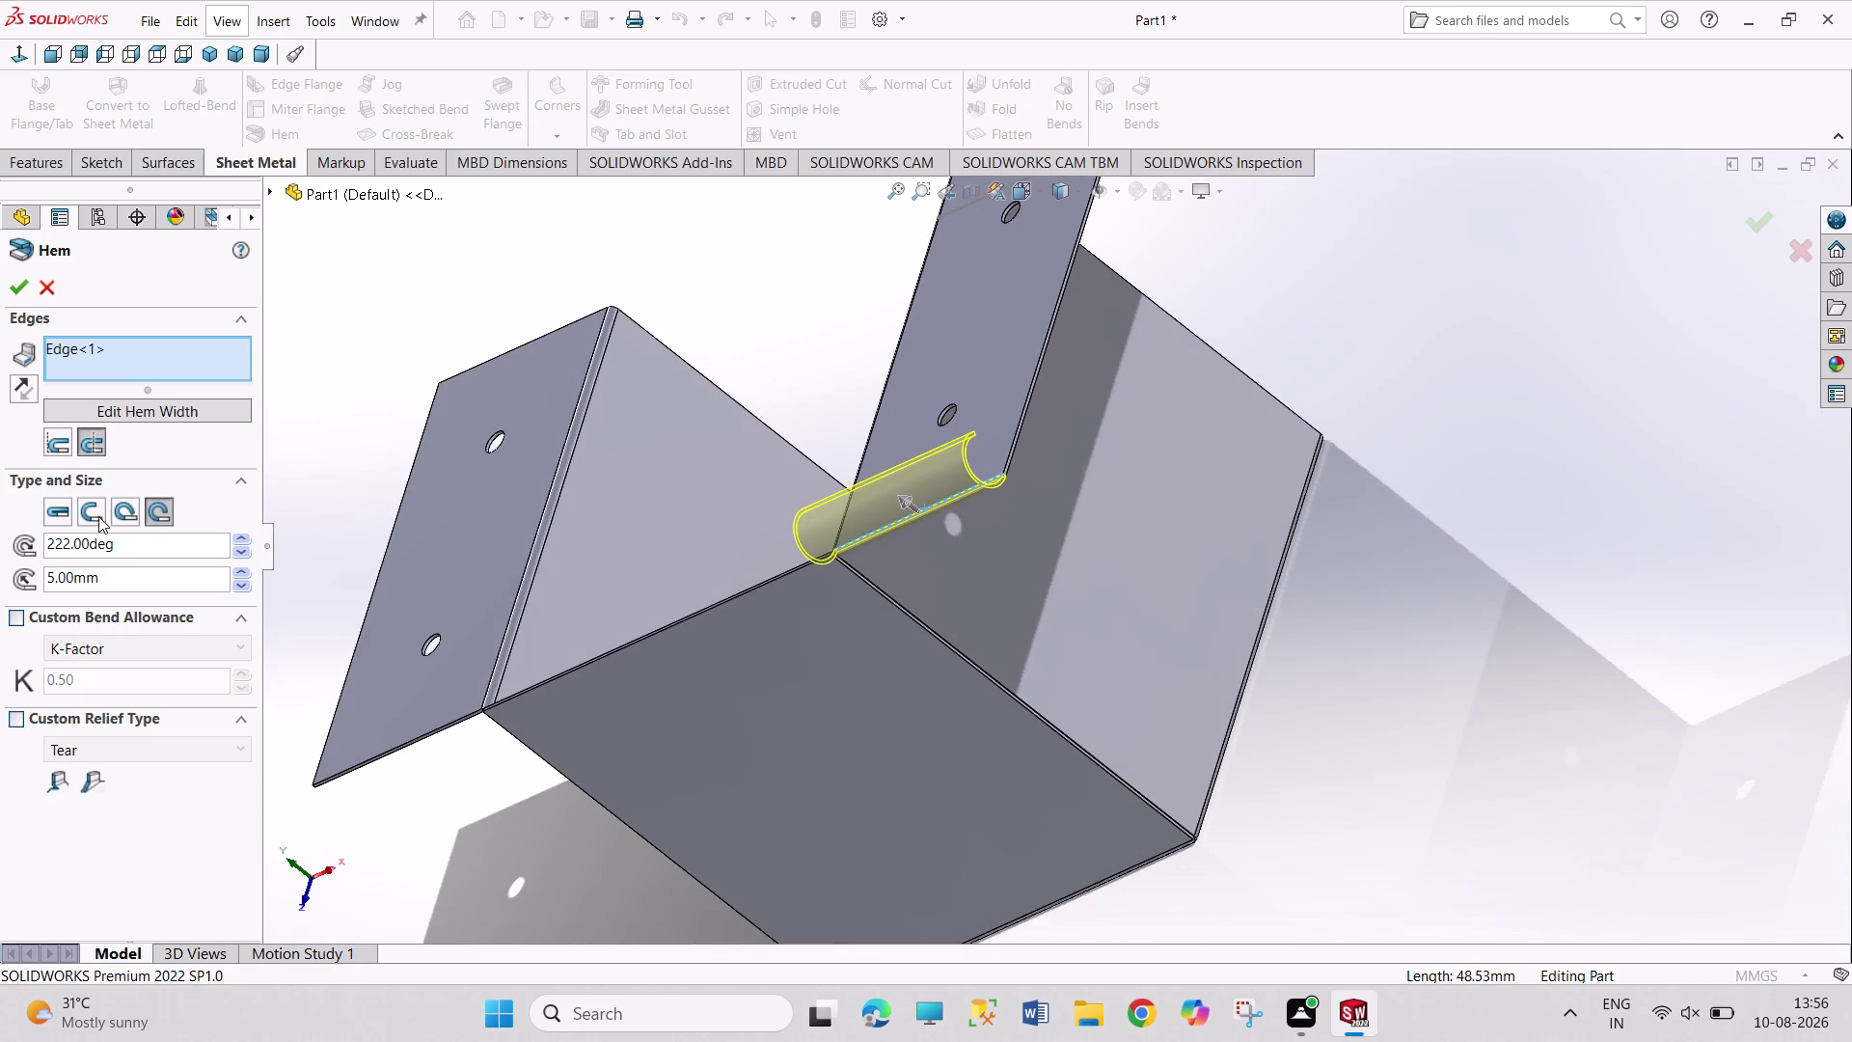
click(55, 447)
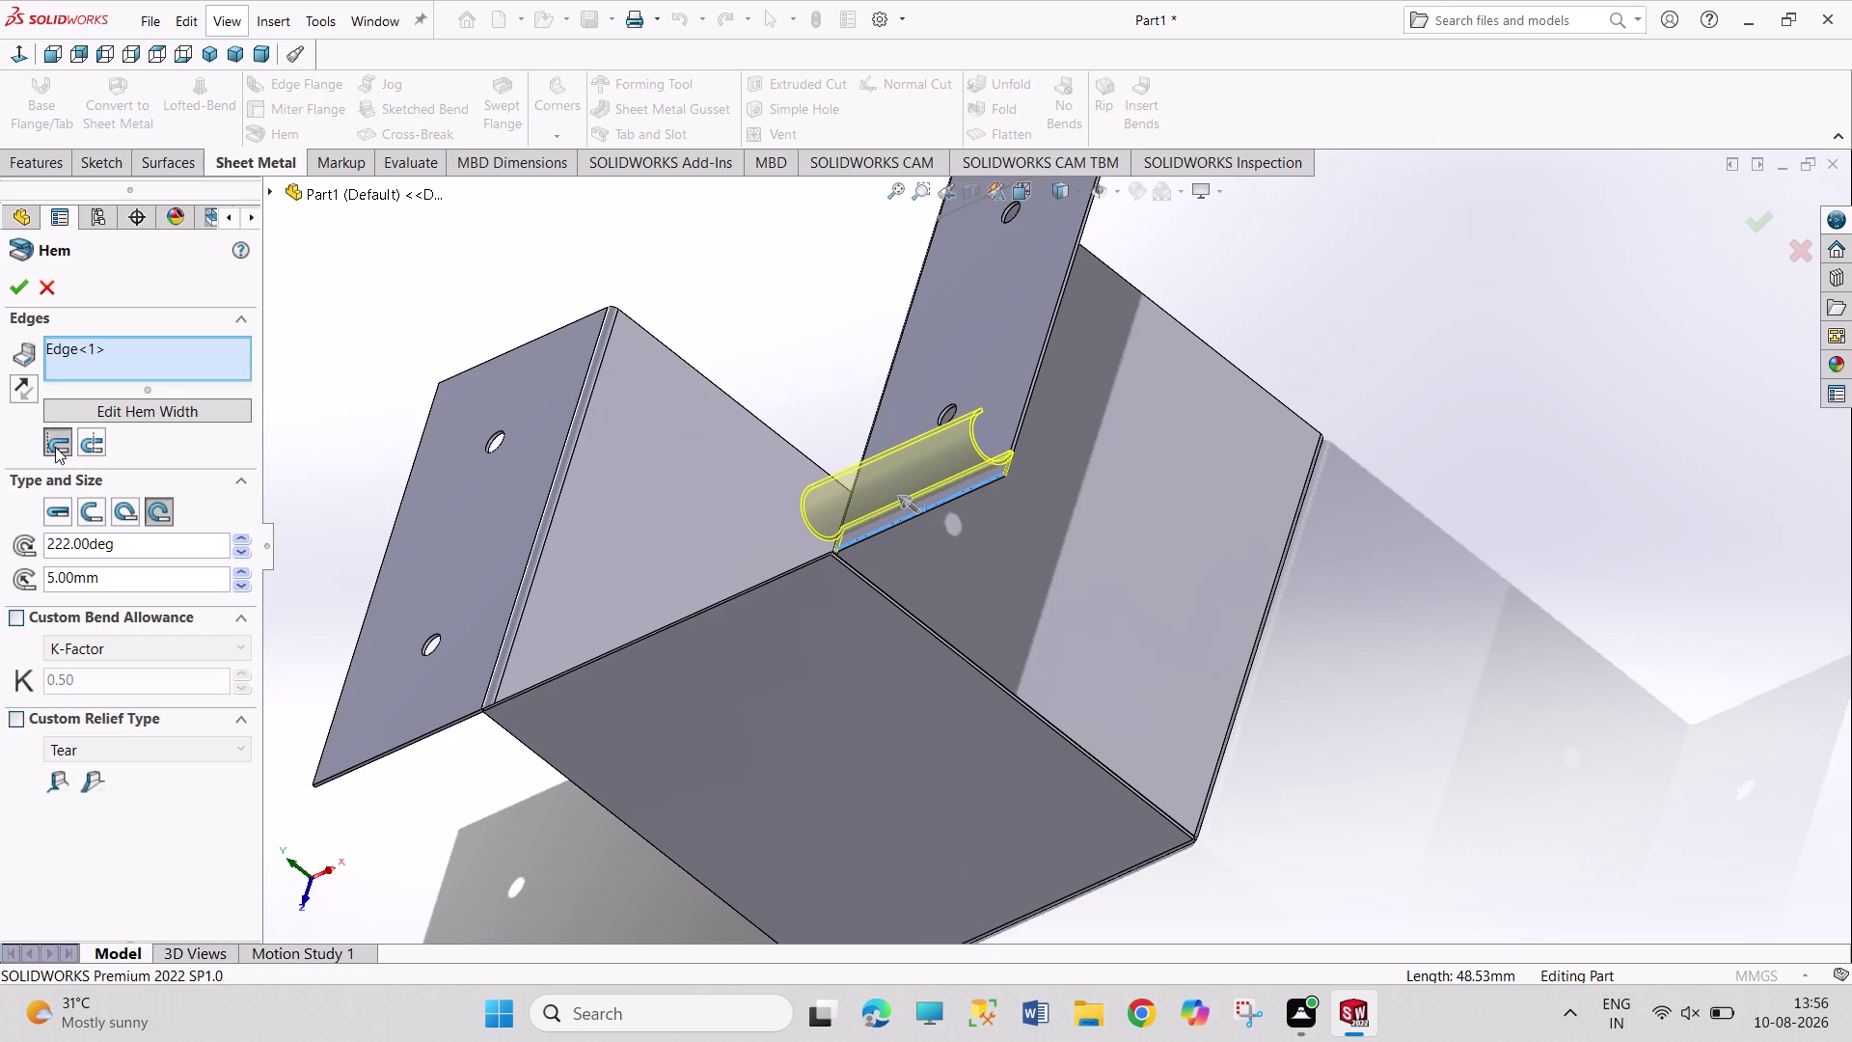
click(97, 442)
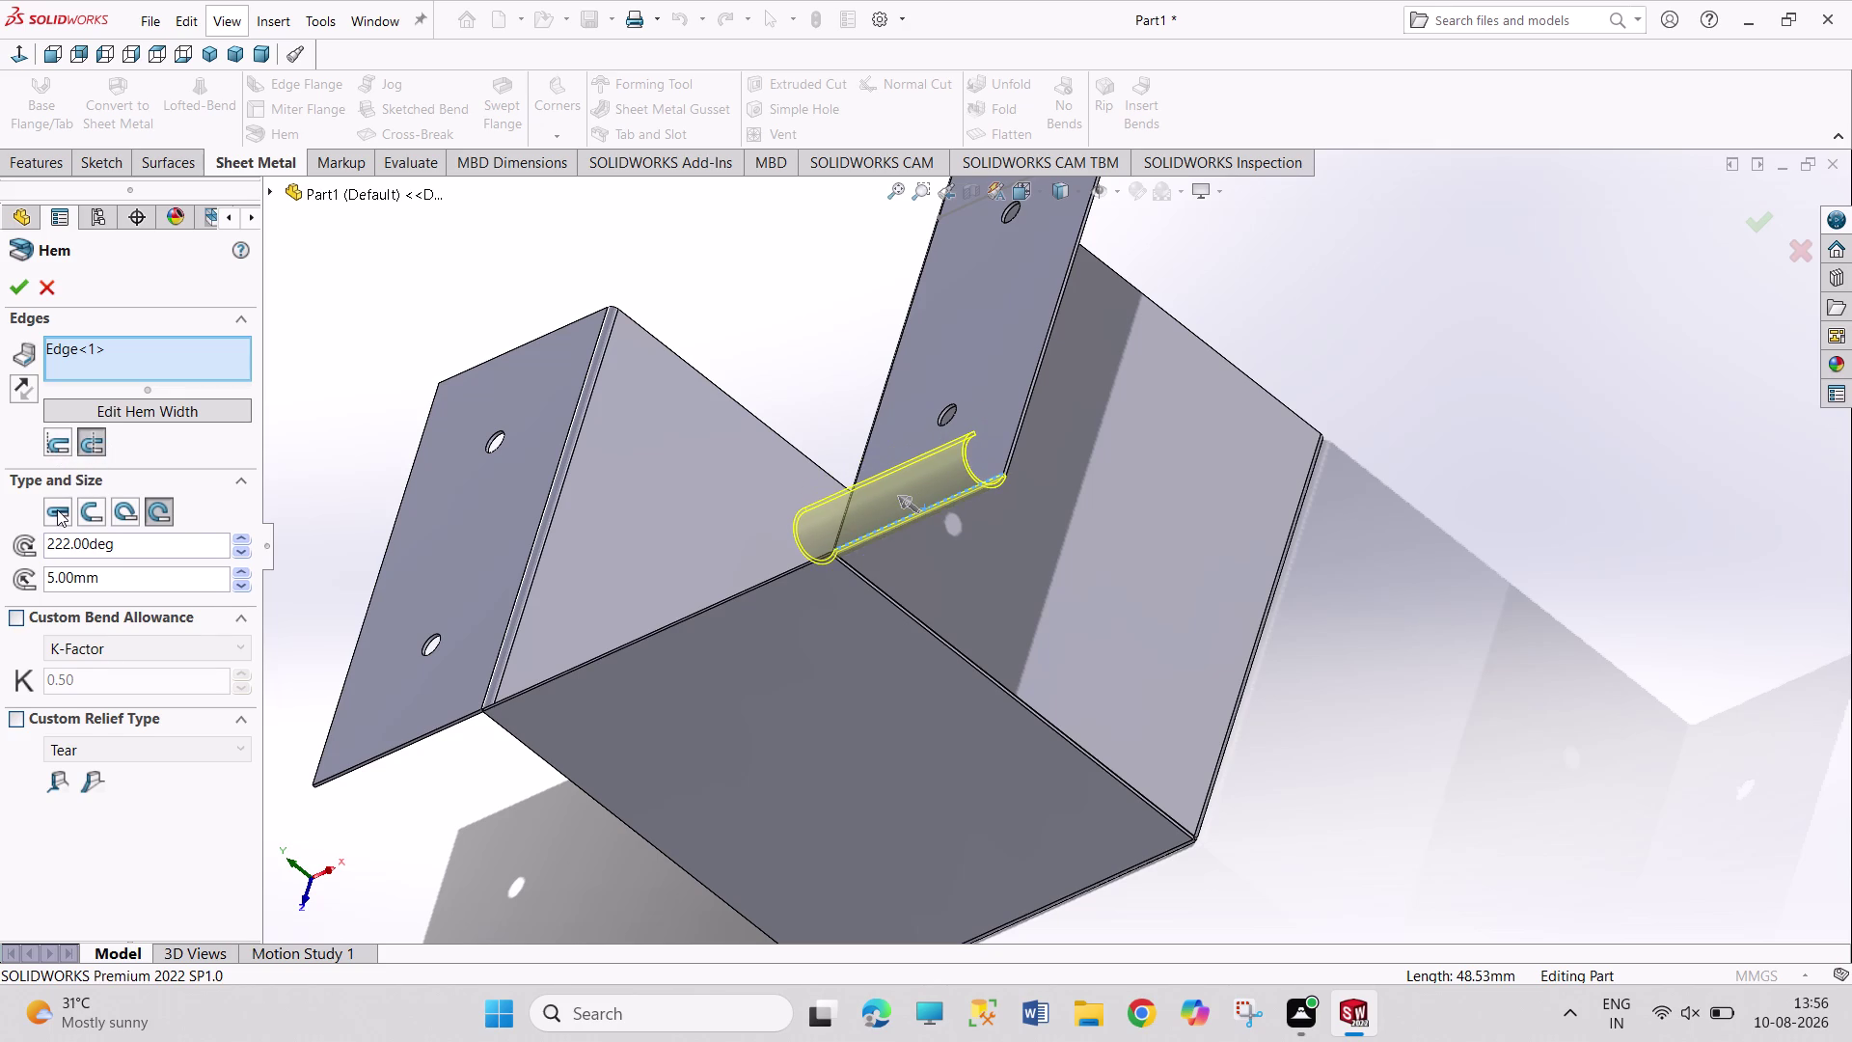
click(57, 509)
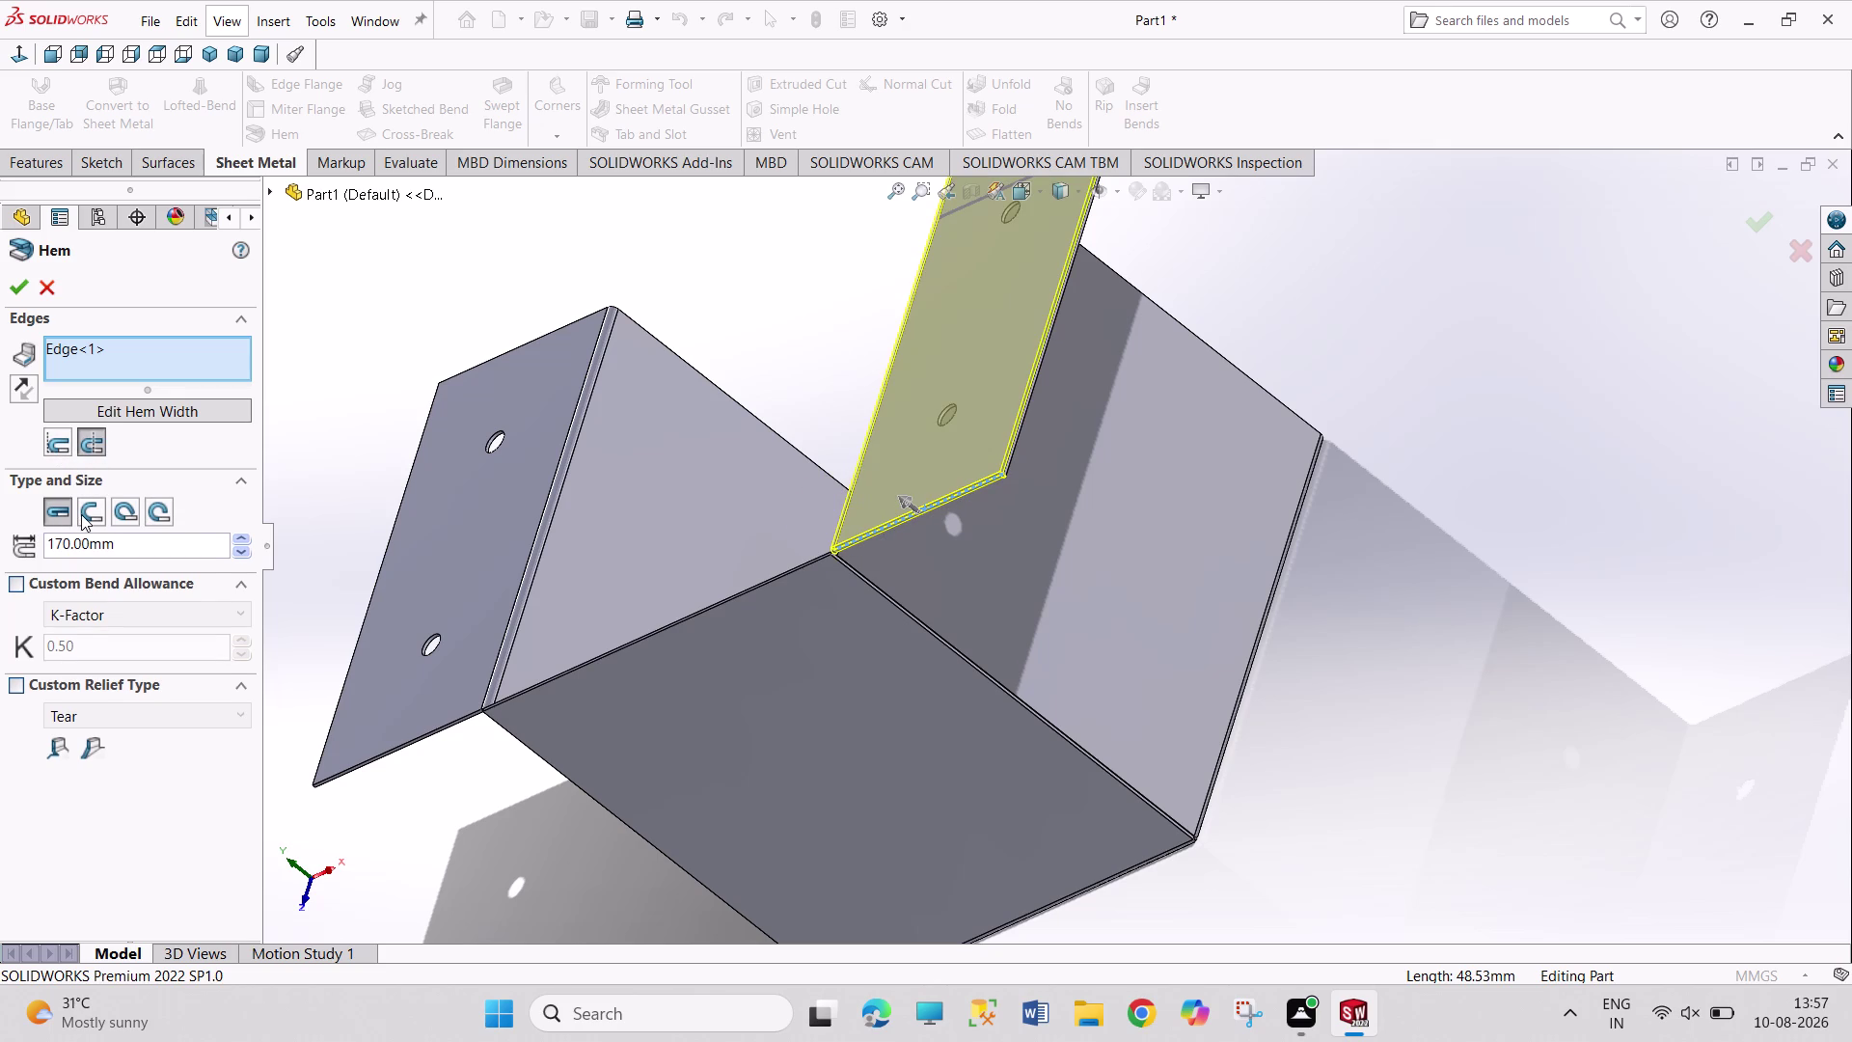
click(94, 511)
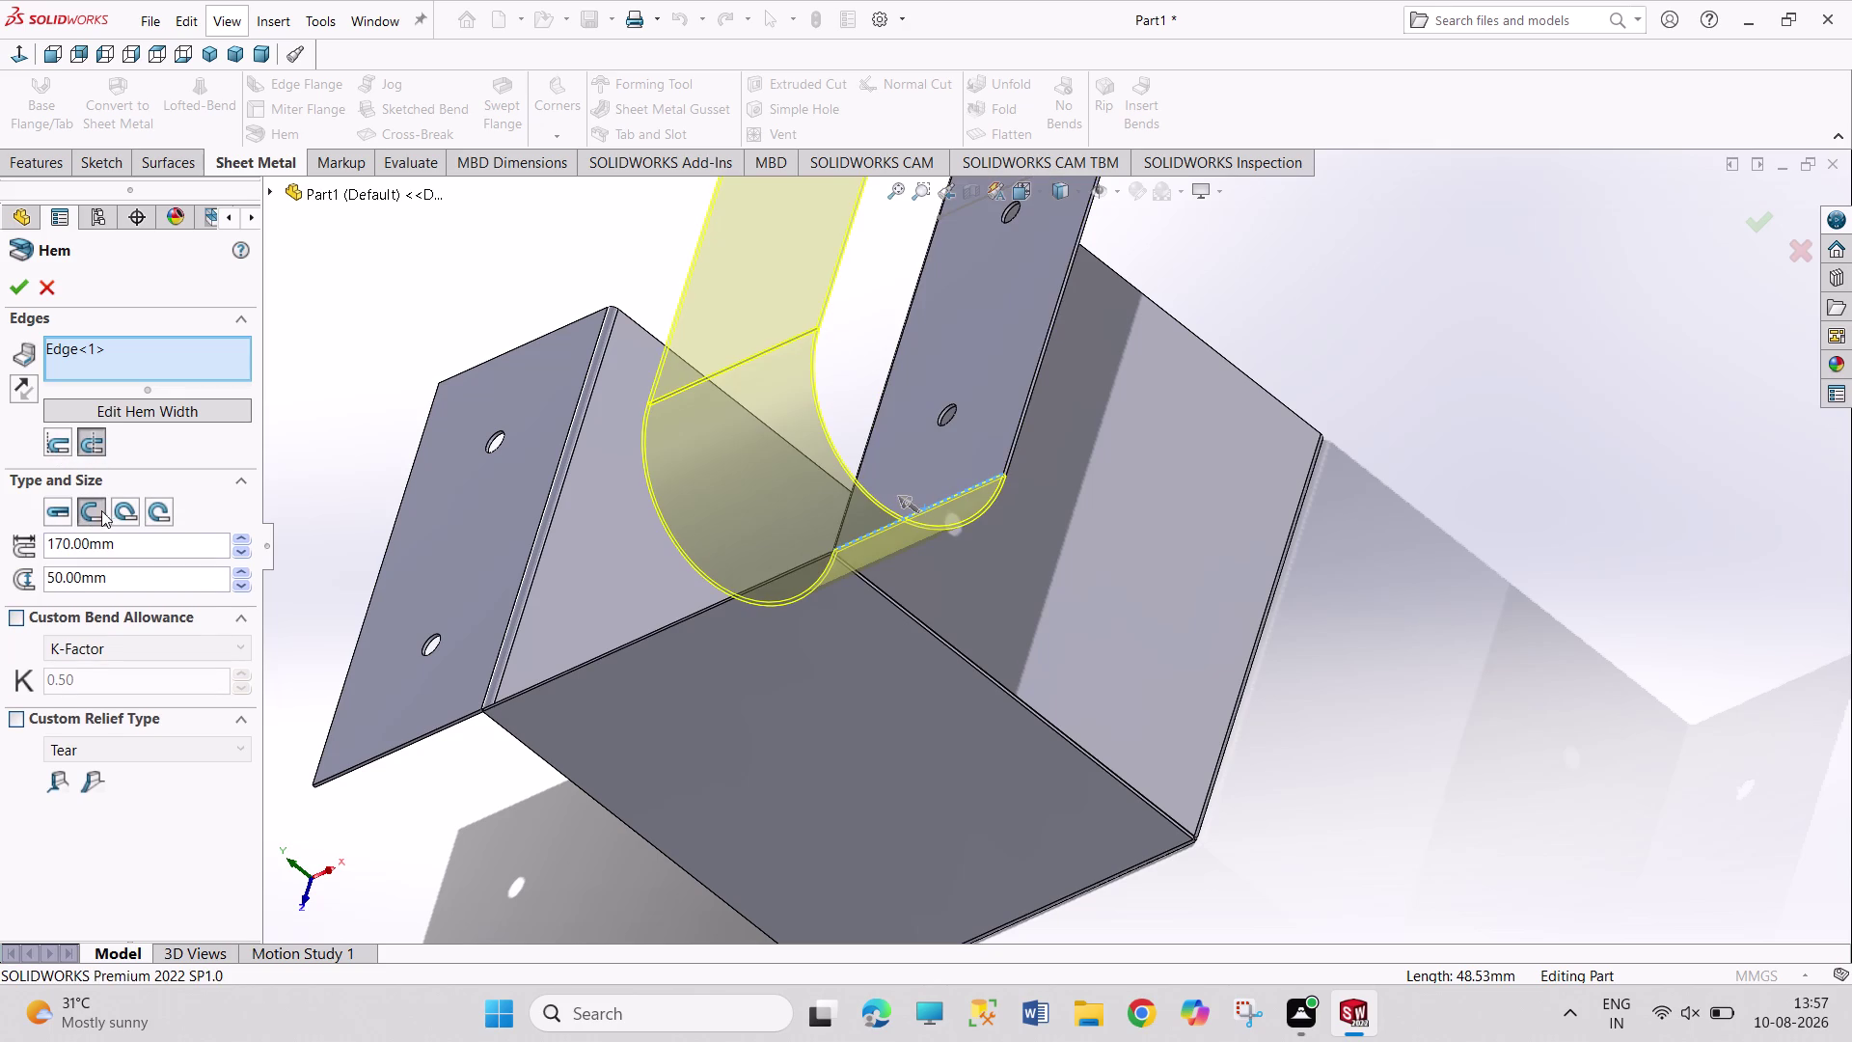
click(122, 517)
click(171, 504)
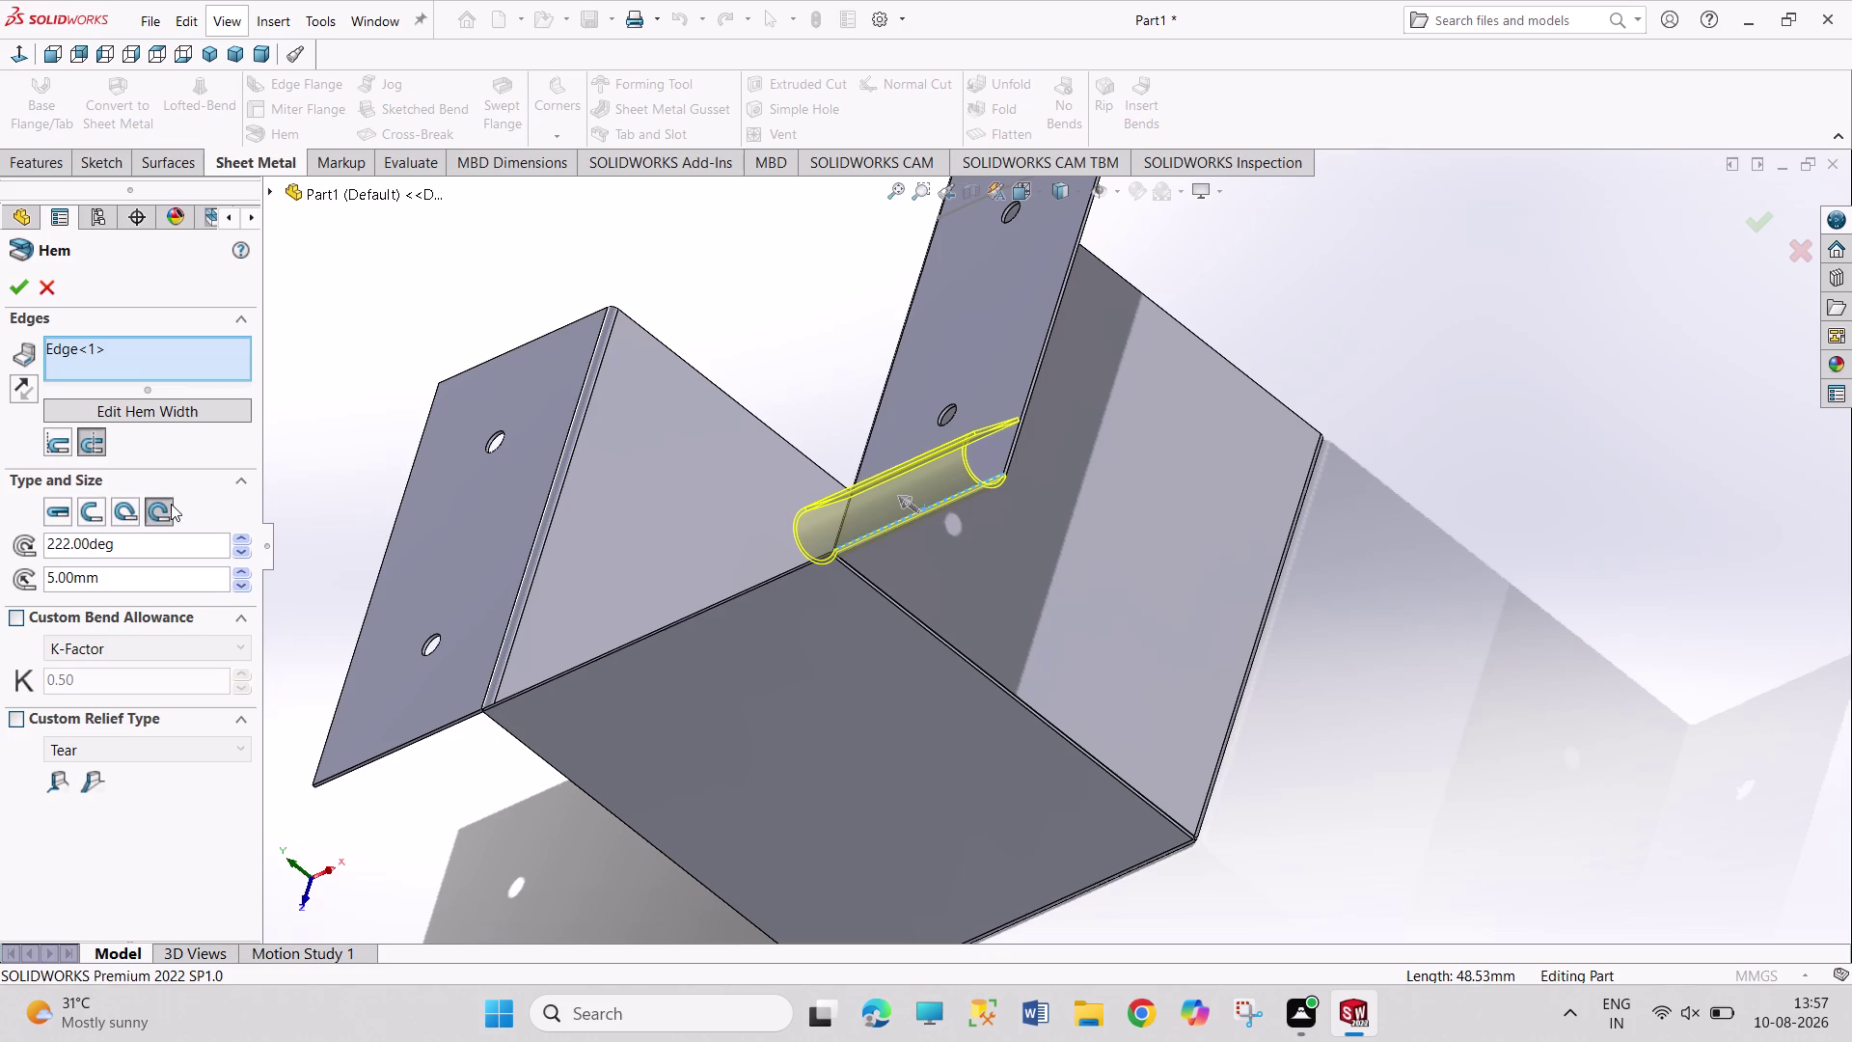
click(59, 286)
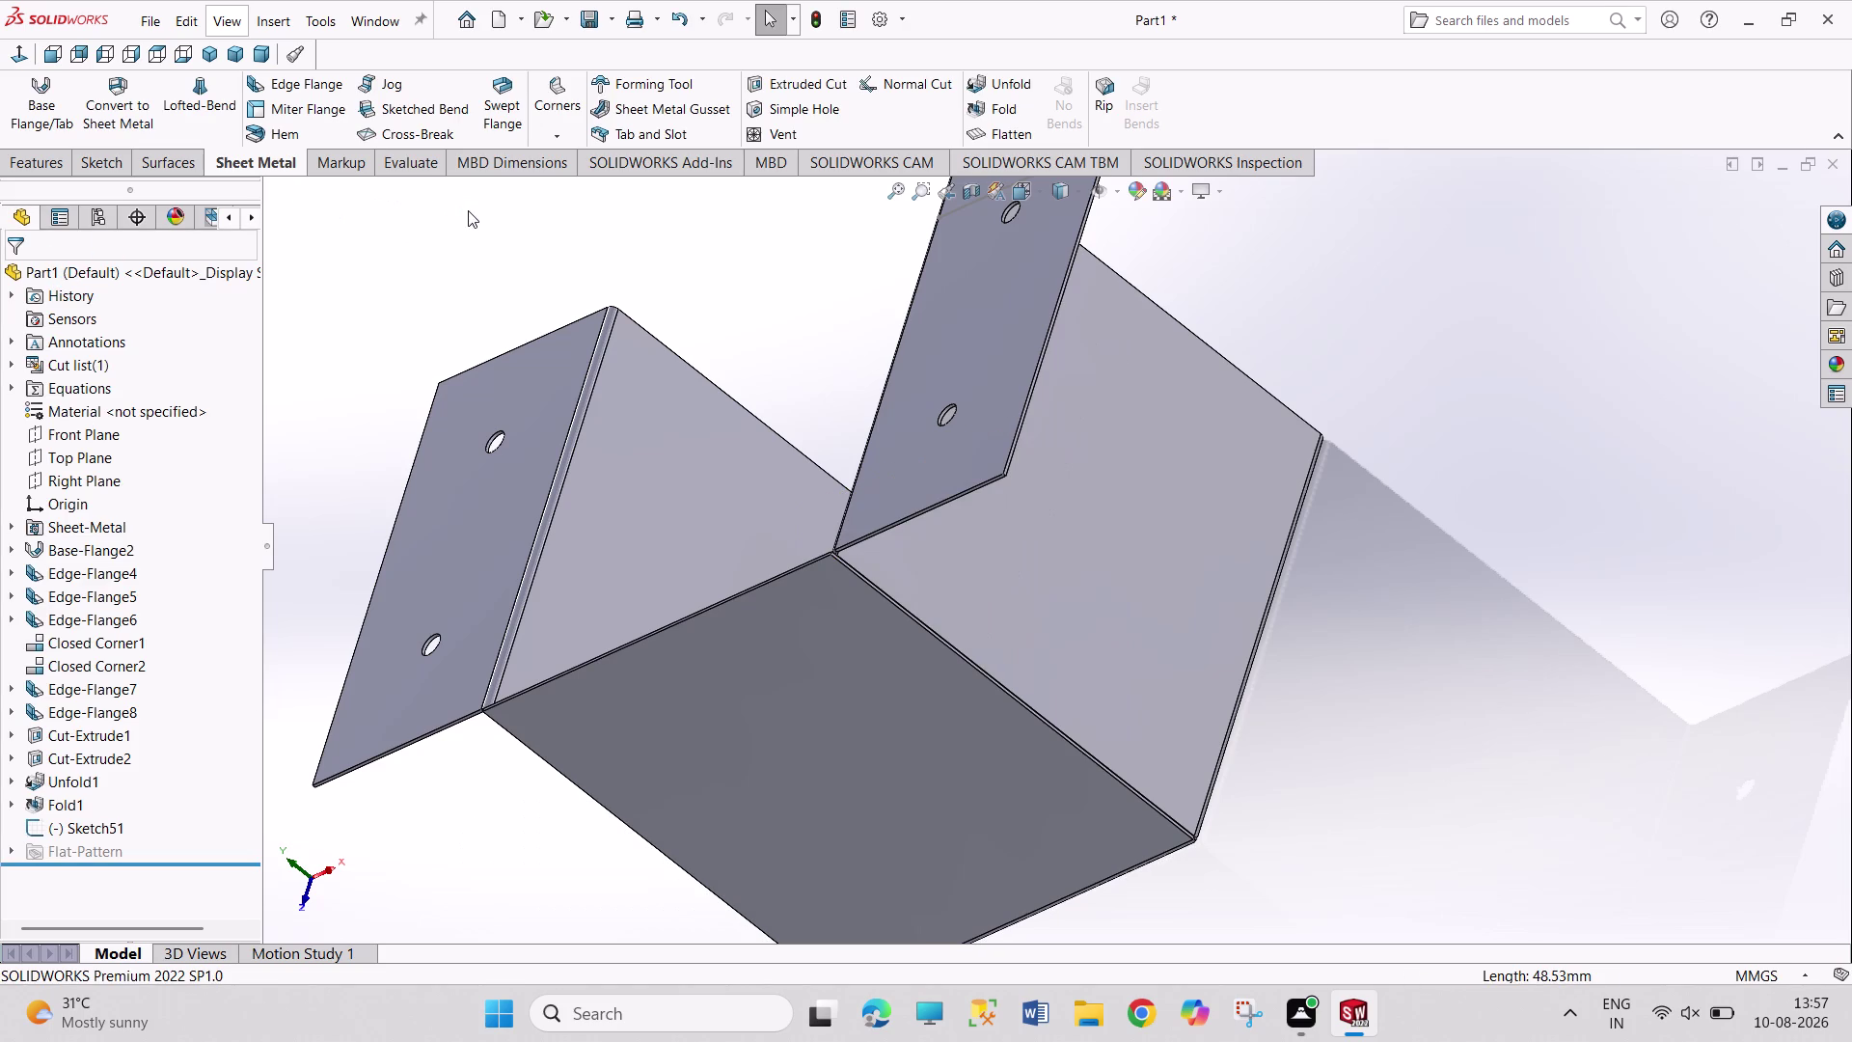
click(444, 118)
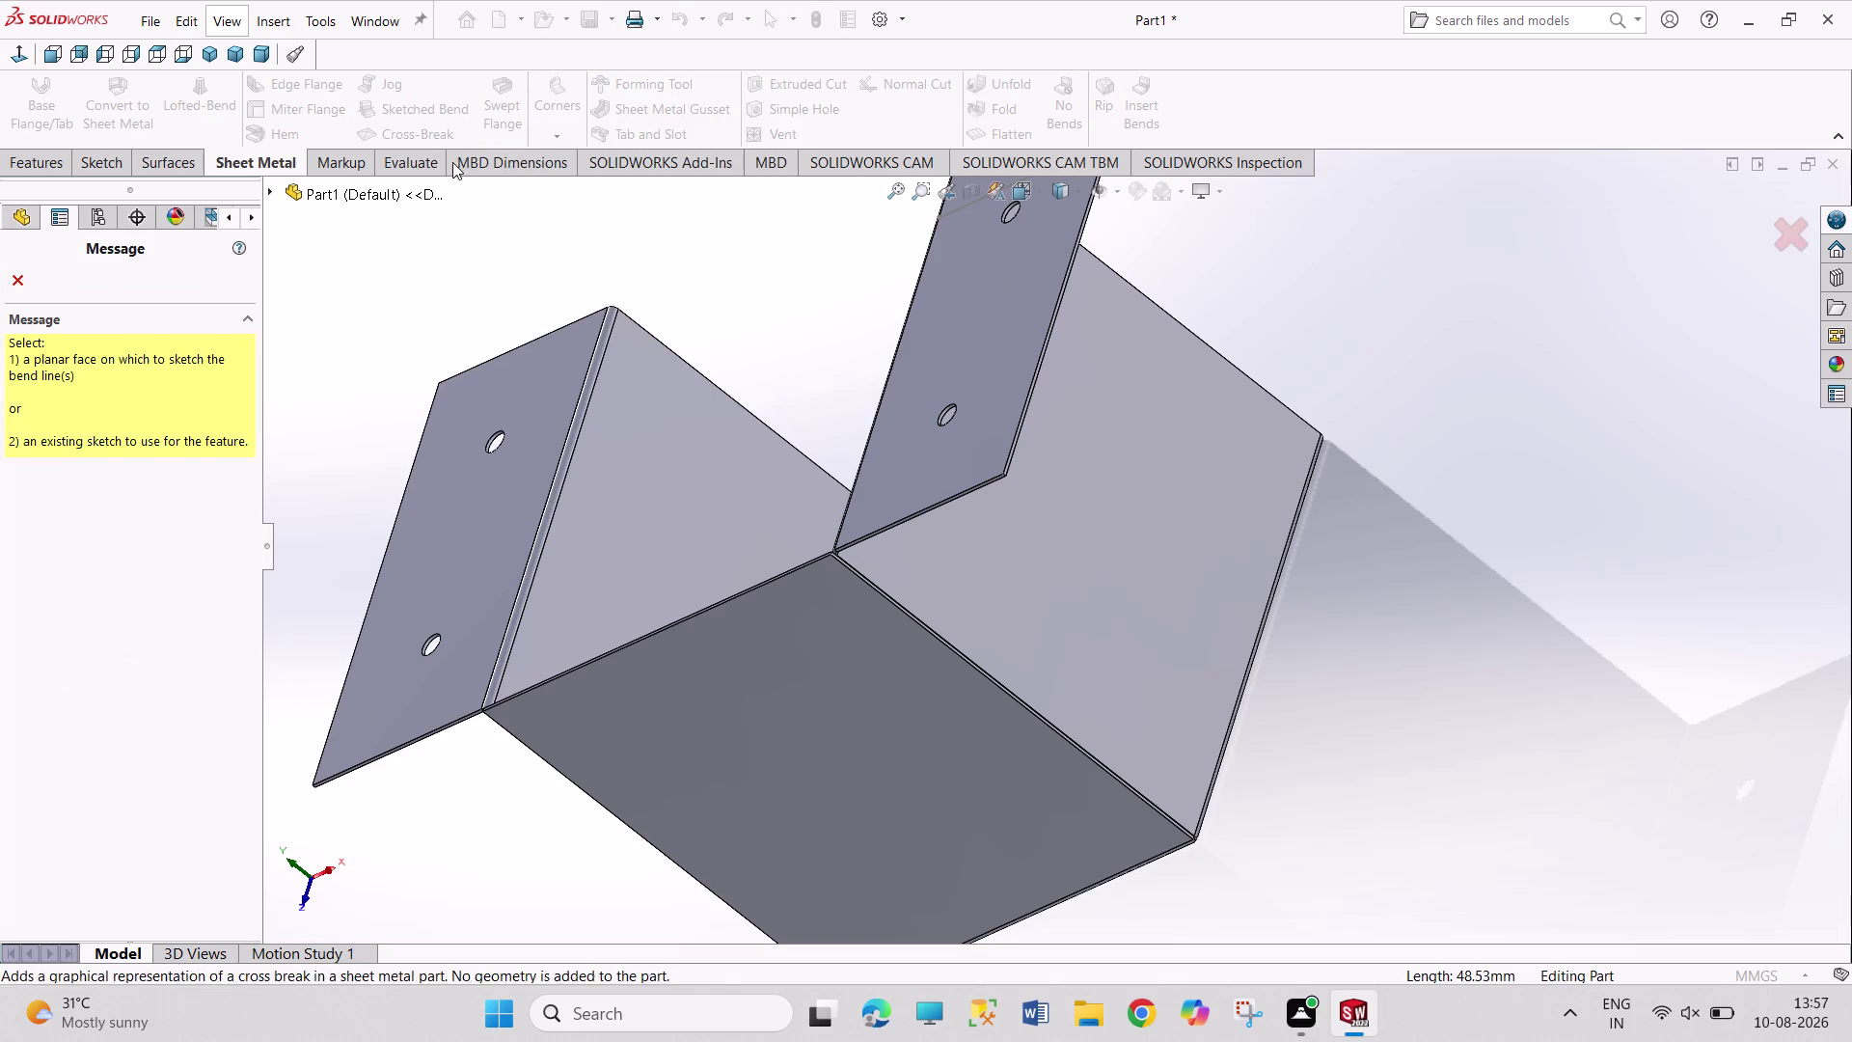
Exit the empty Cross-Break sketch and start a Sketched Bend on the flat face, opening Sketch55.
click(1004, 306)
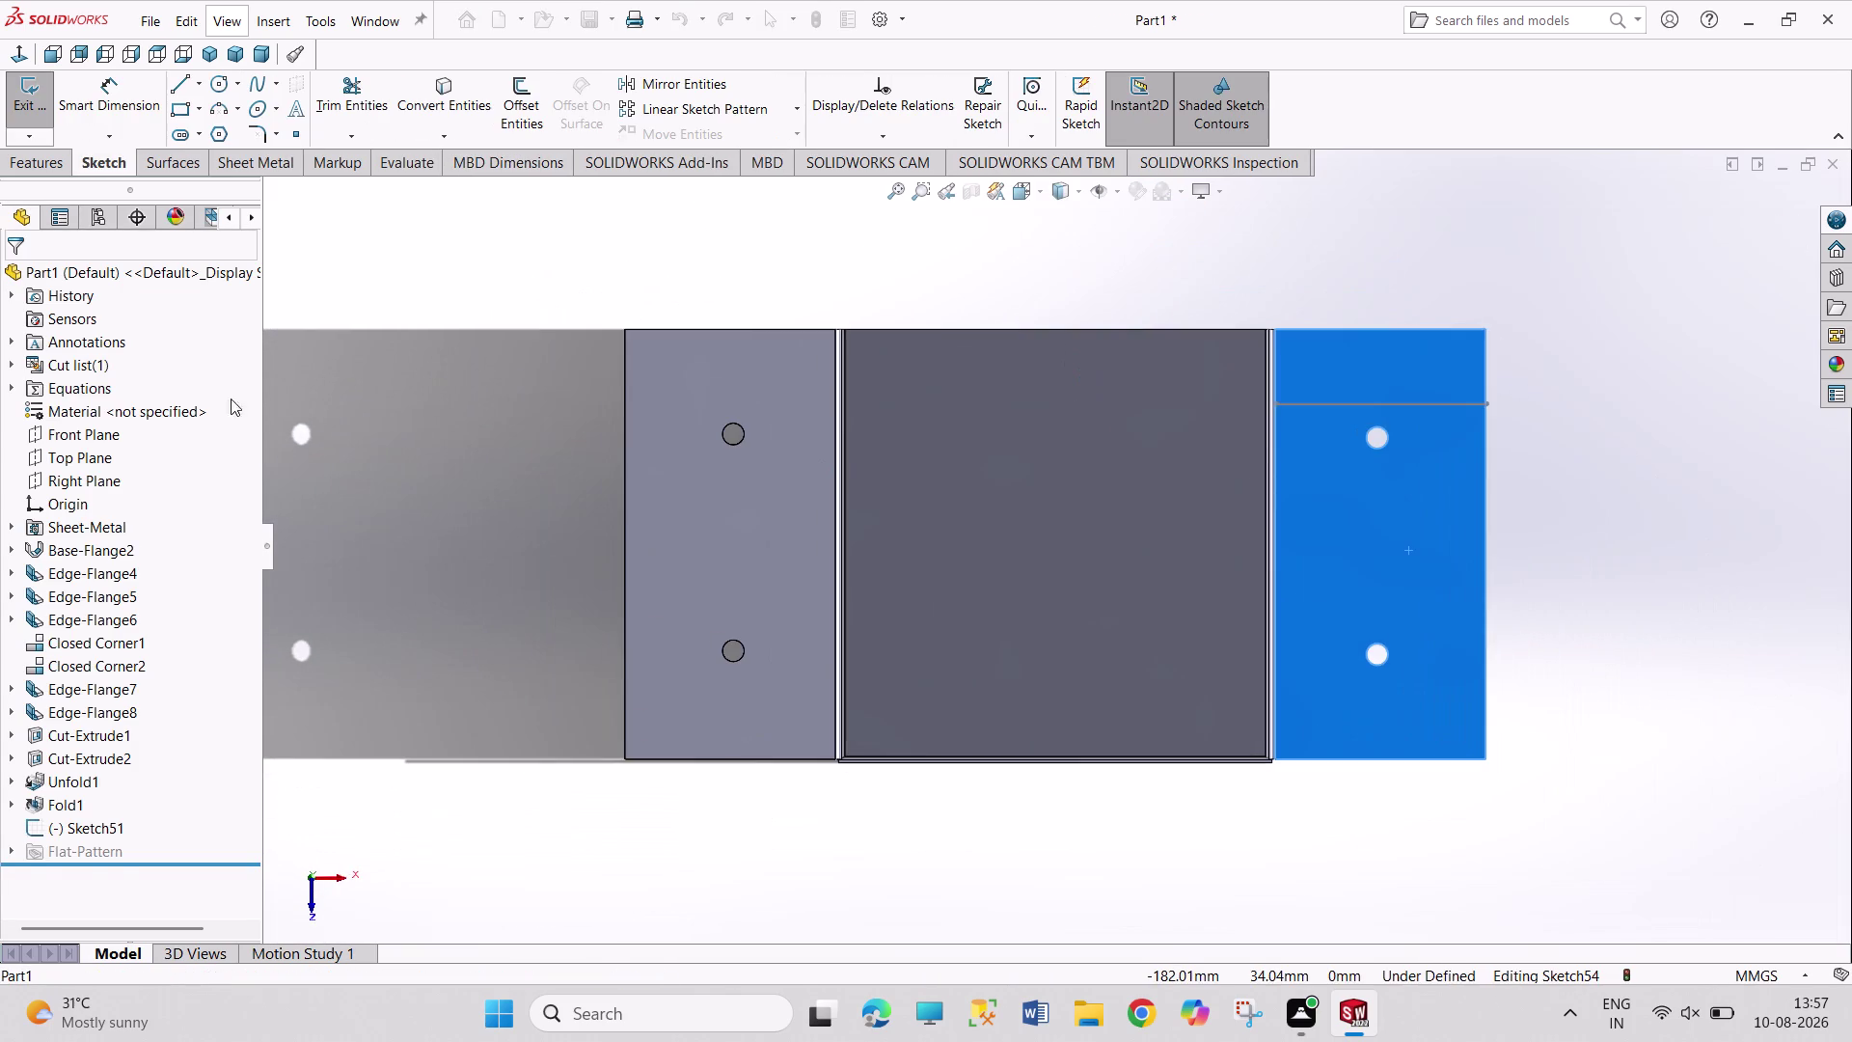
click(1380, 403)
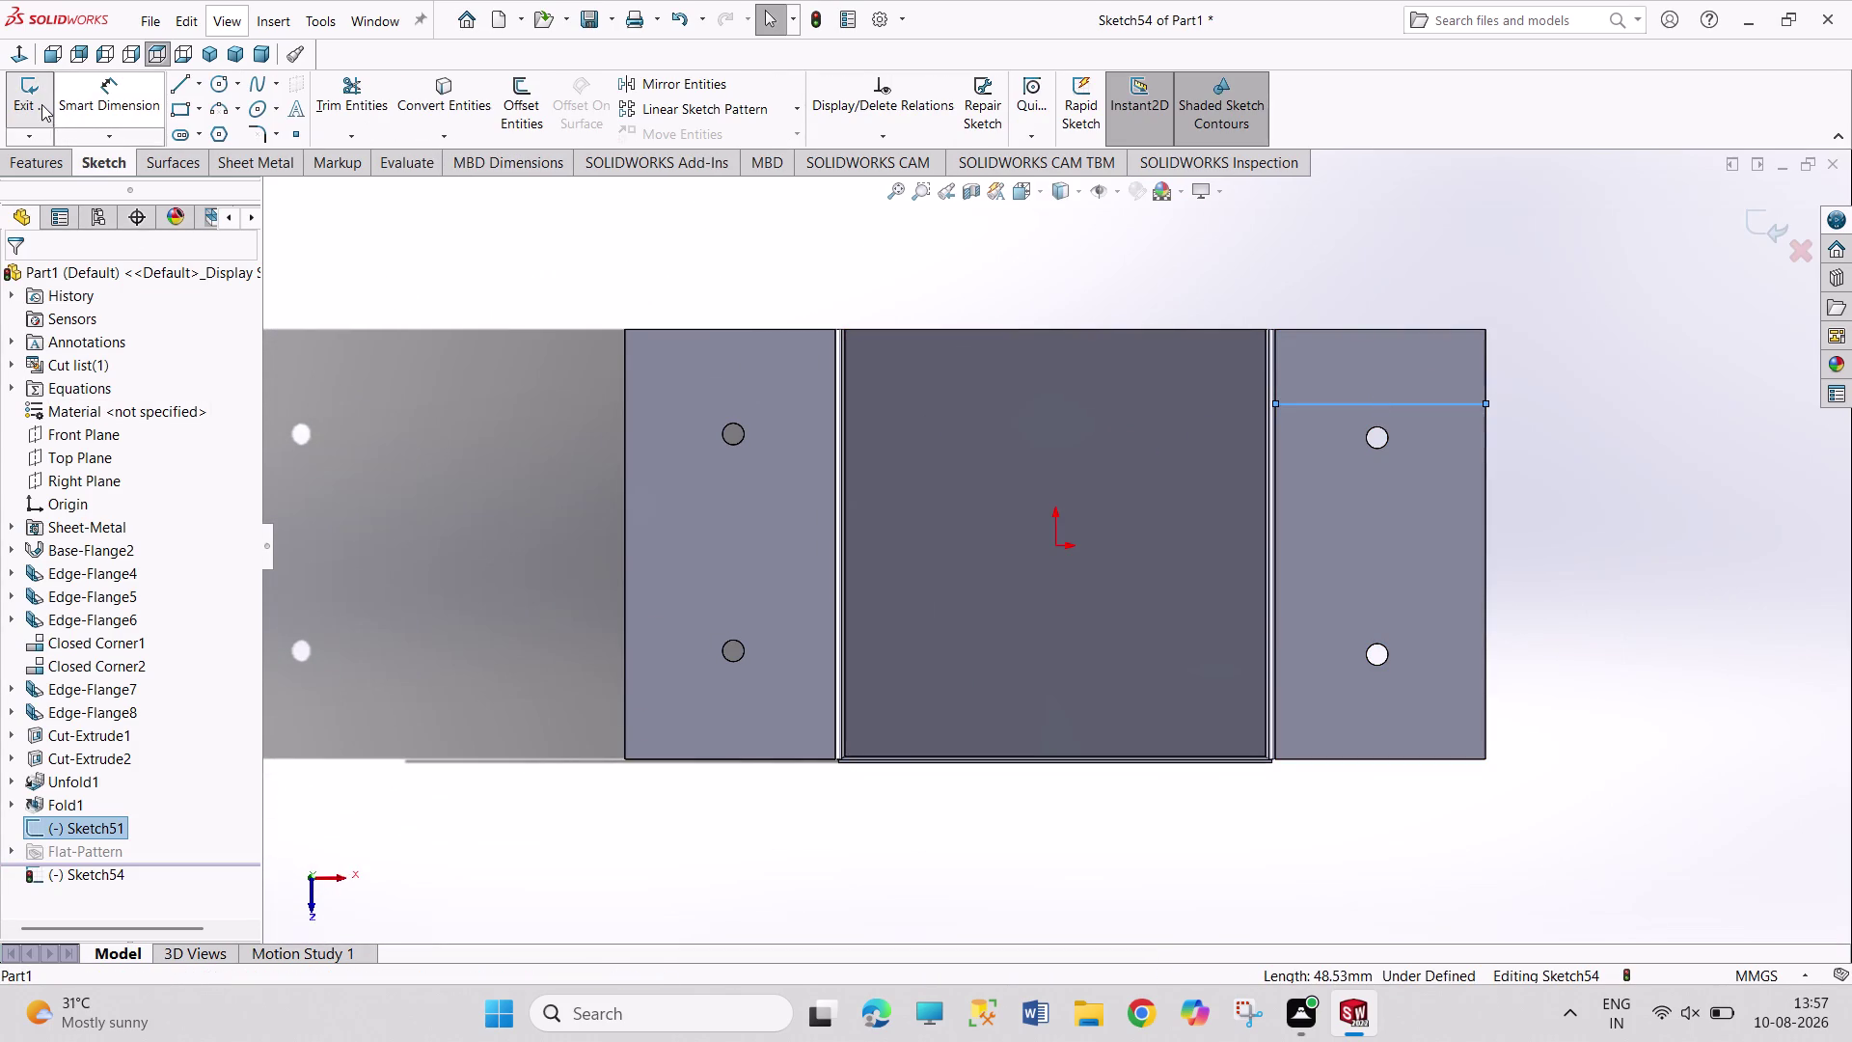
click(42, 105)
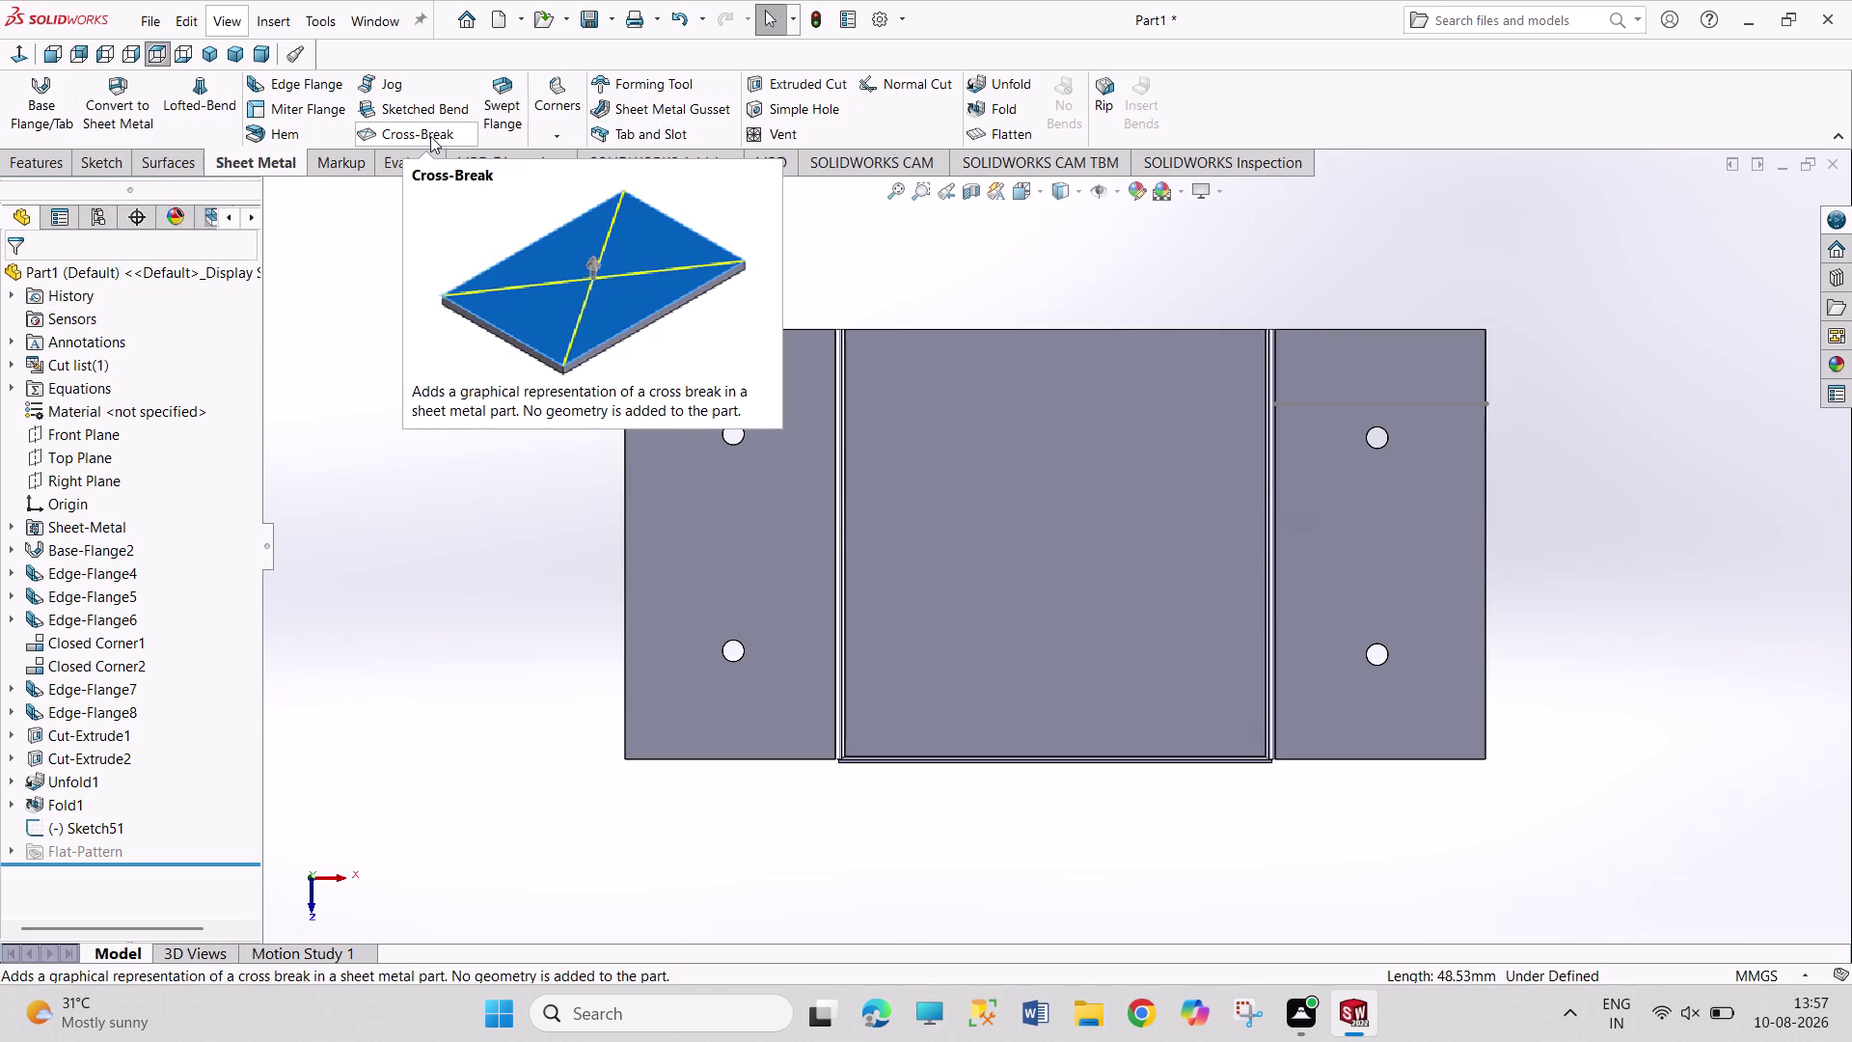
click(425, 108)
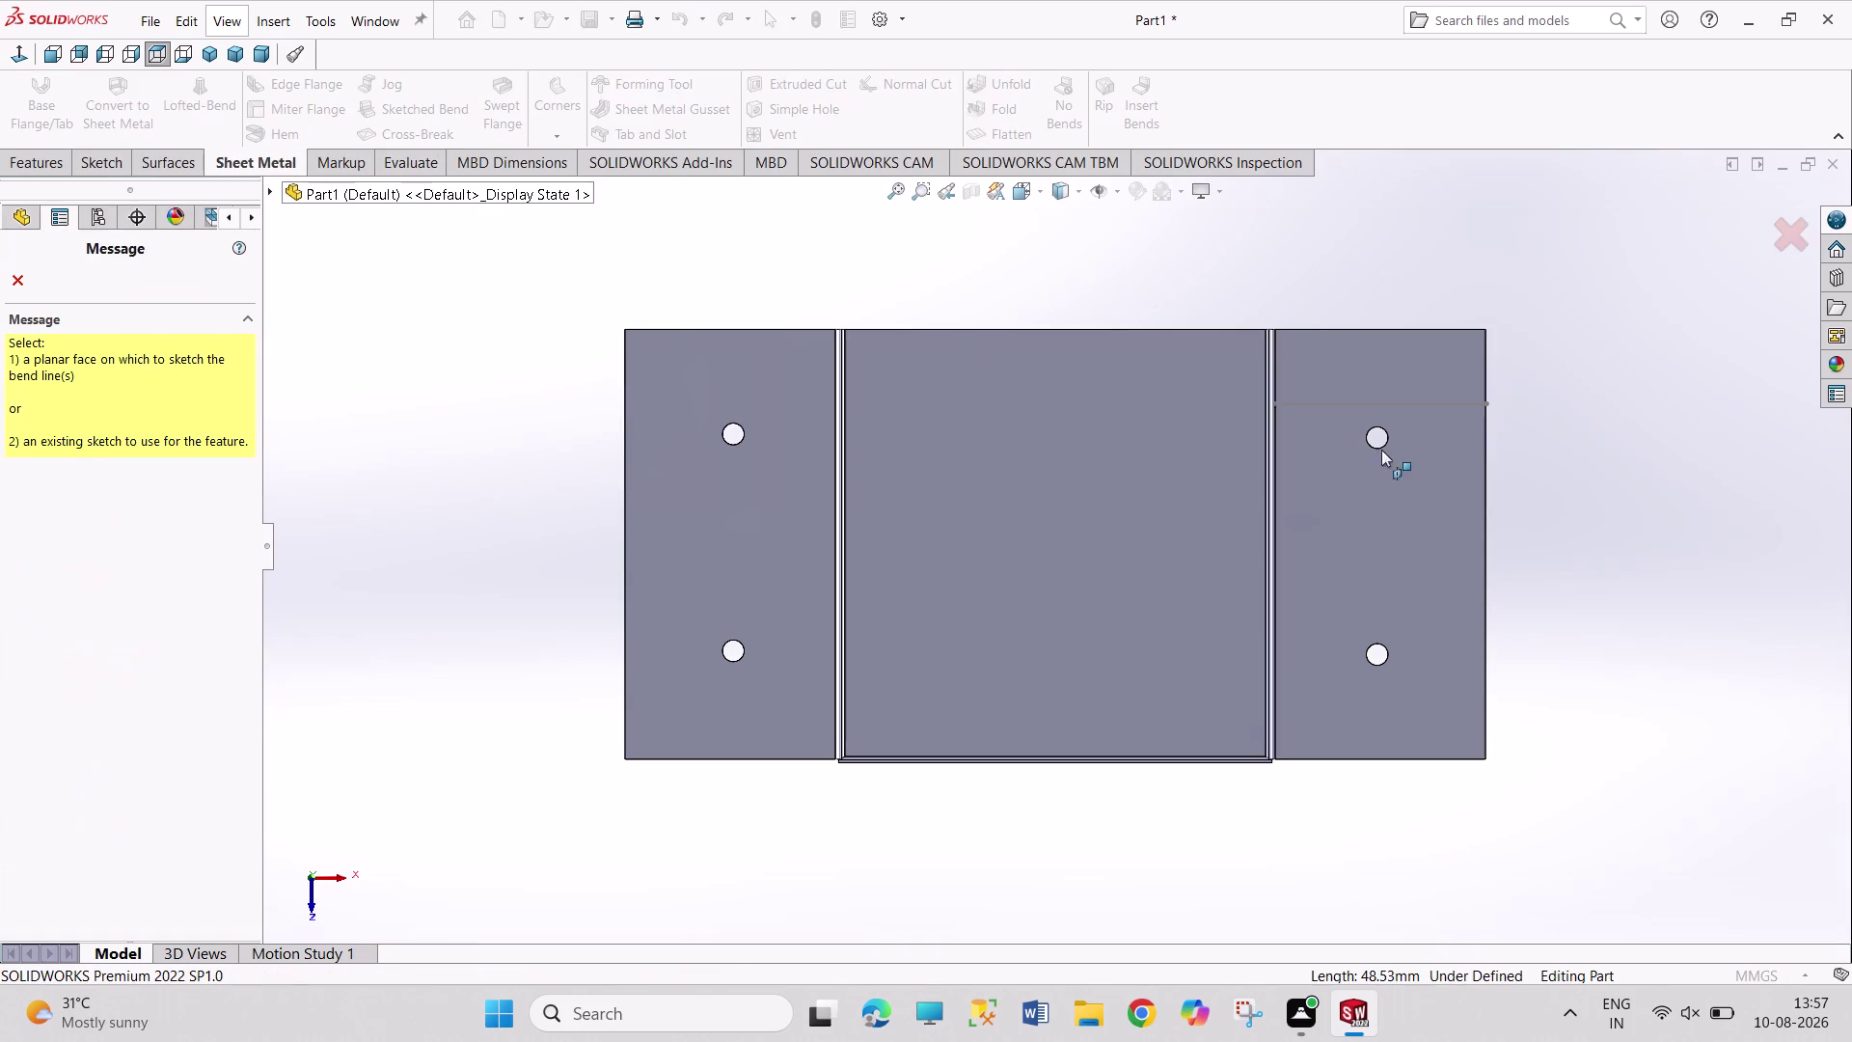
click(760, 523)
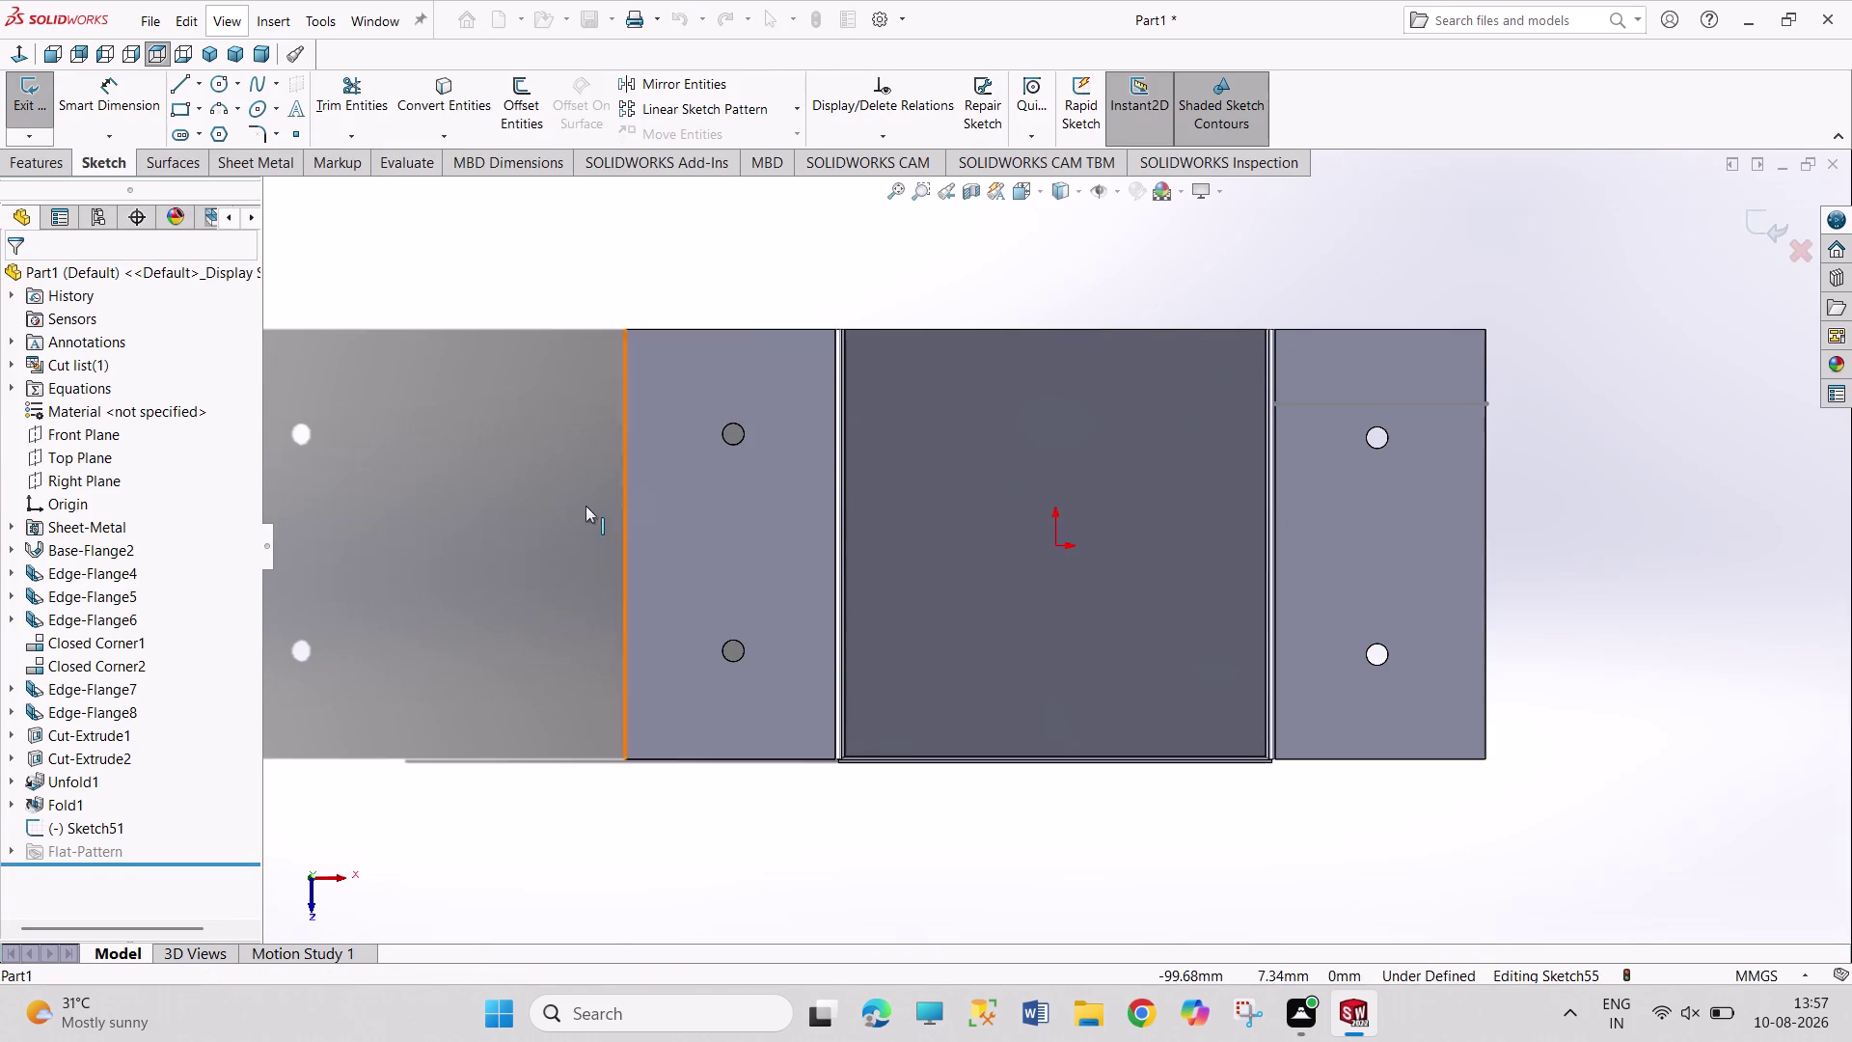
Draw a vertical bend line from the top edge to the bottom edge.
click(174, 81)
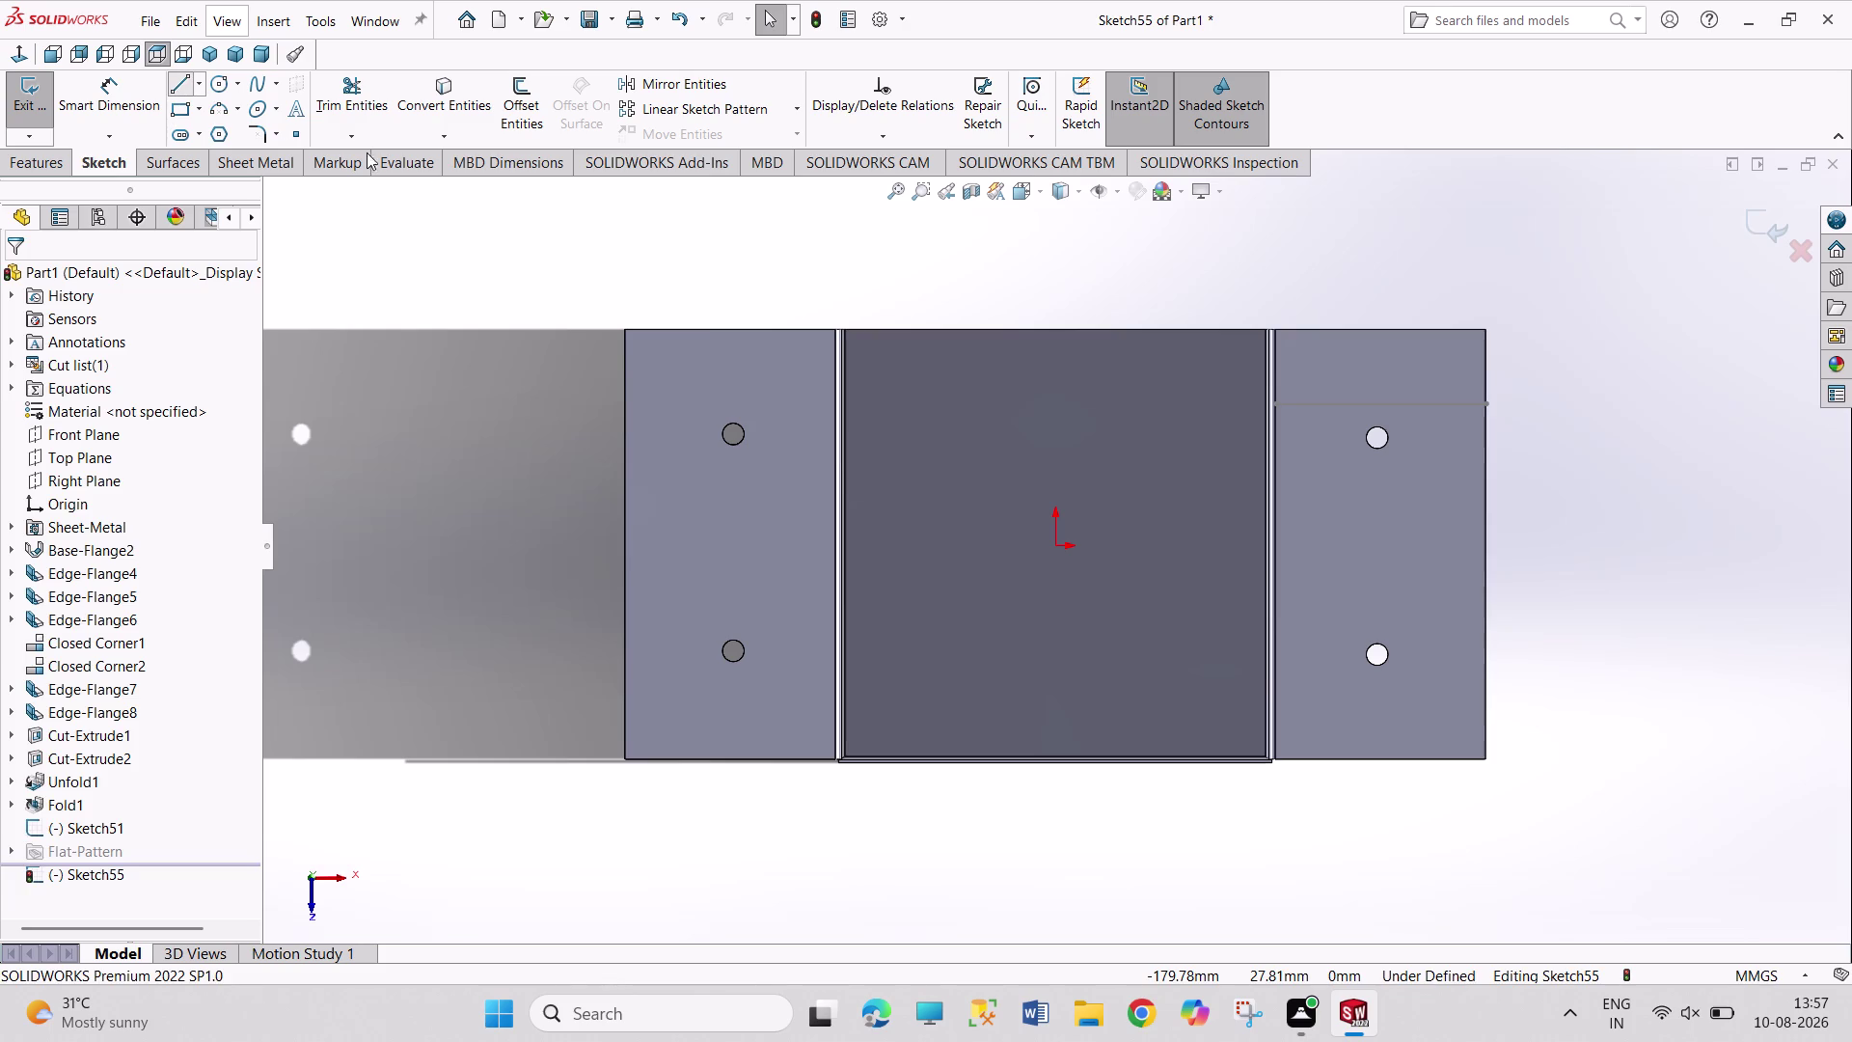
click(703, 329)
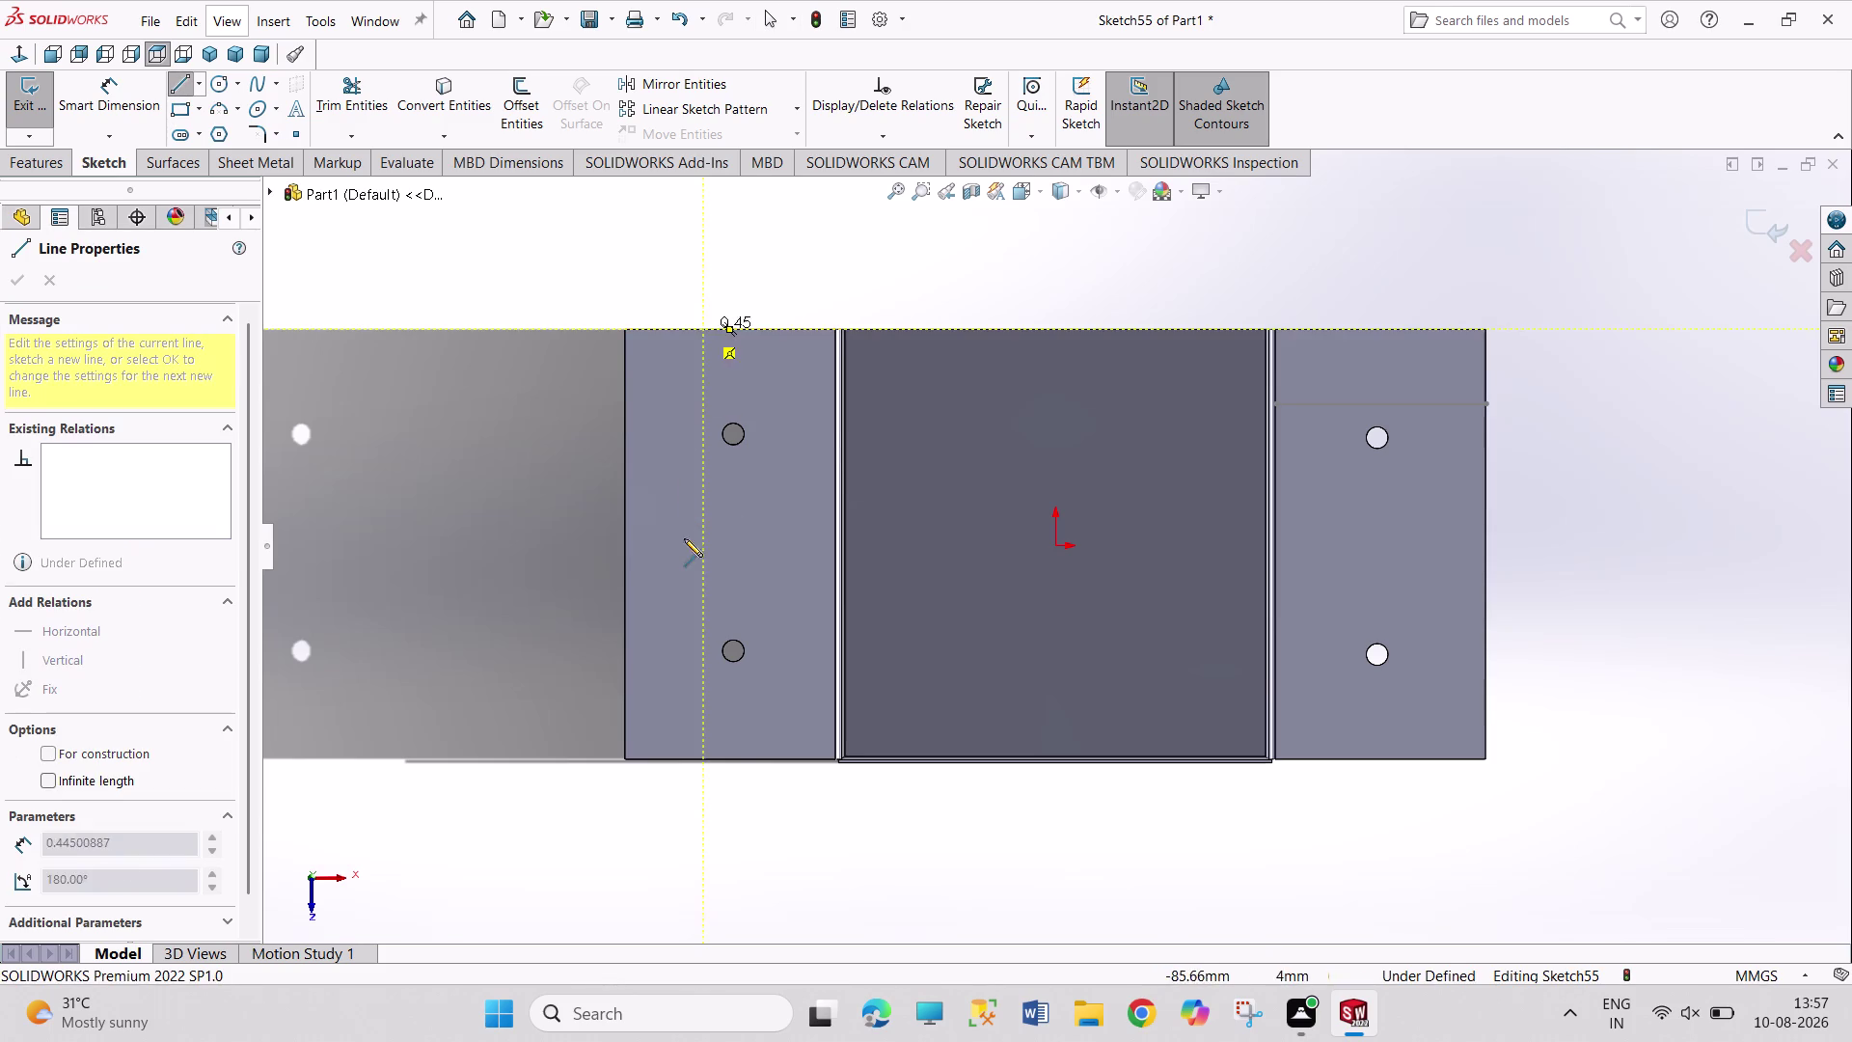
click(709, 759)
right_click(574, 620)
click(601, 636)
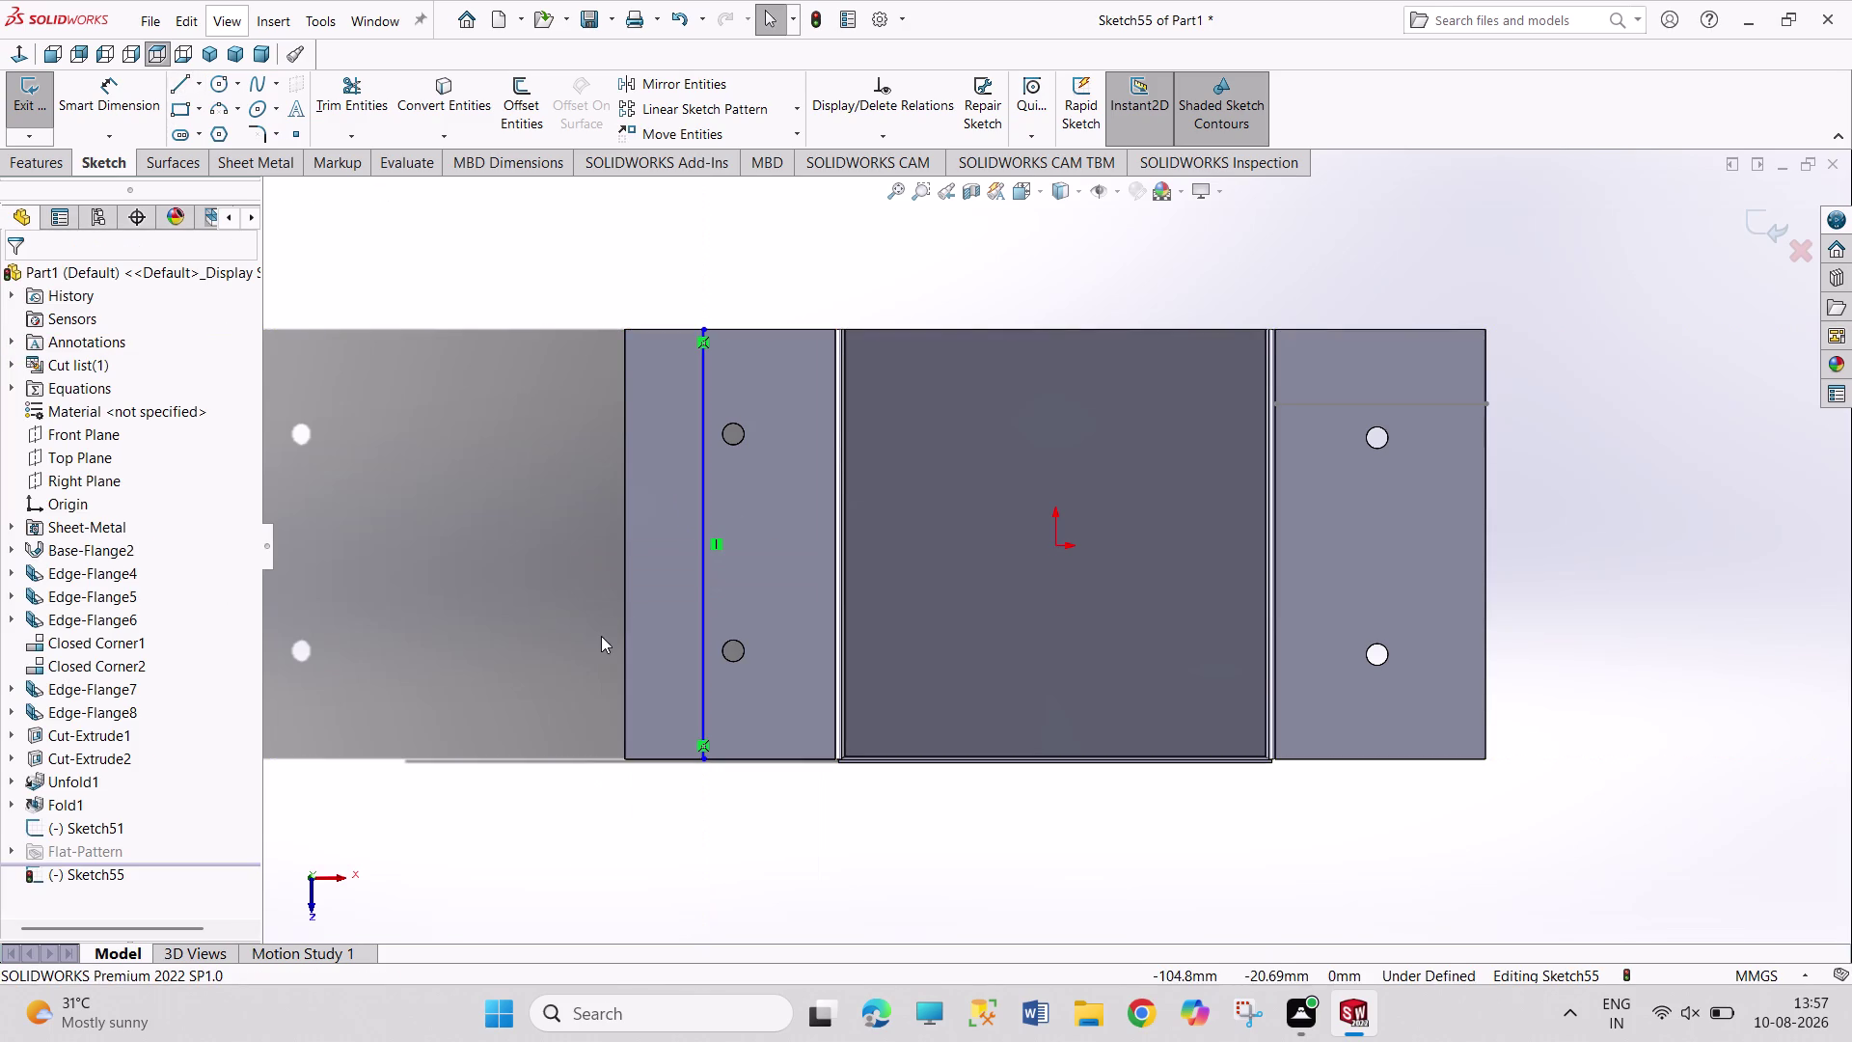
Create a 90° Sketched Bend2 along the line with the chosen fixed face.
click(35, 93)
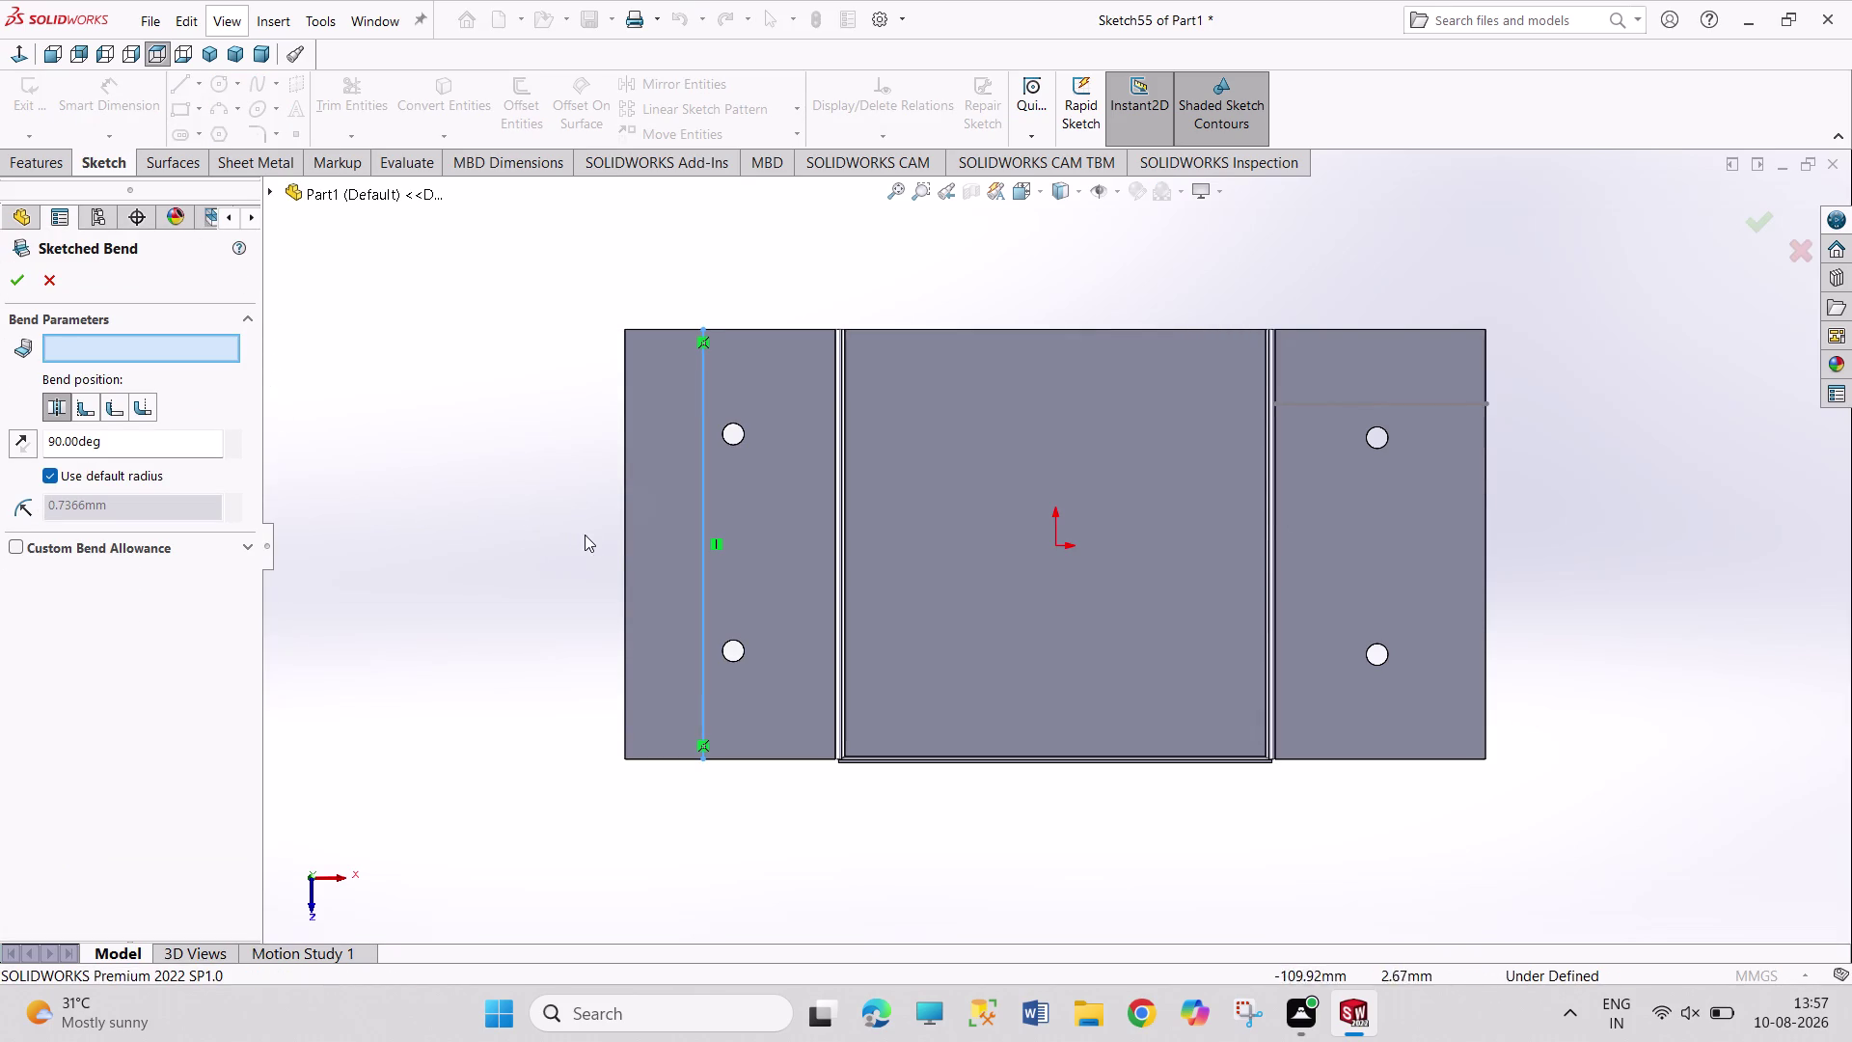
click(669, 552)
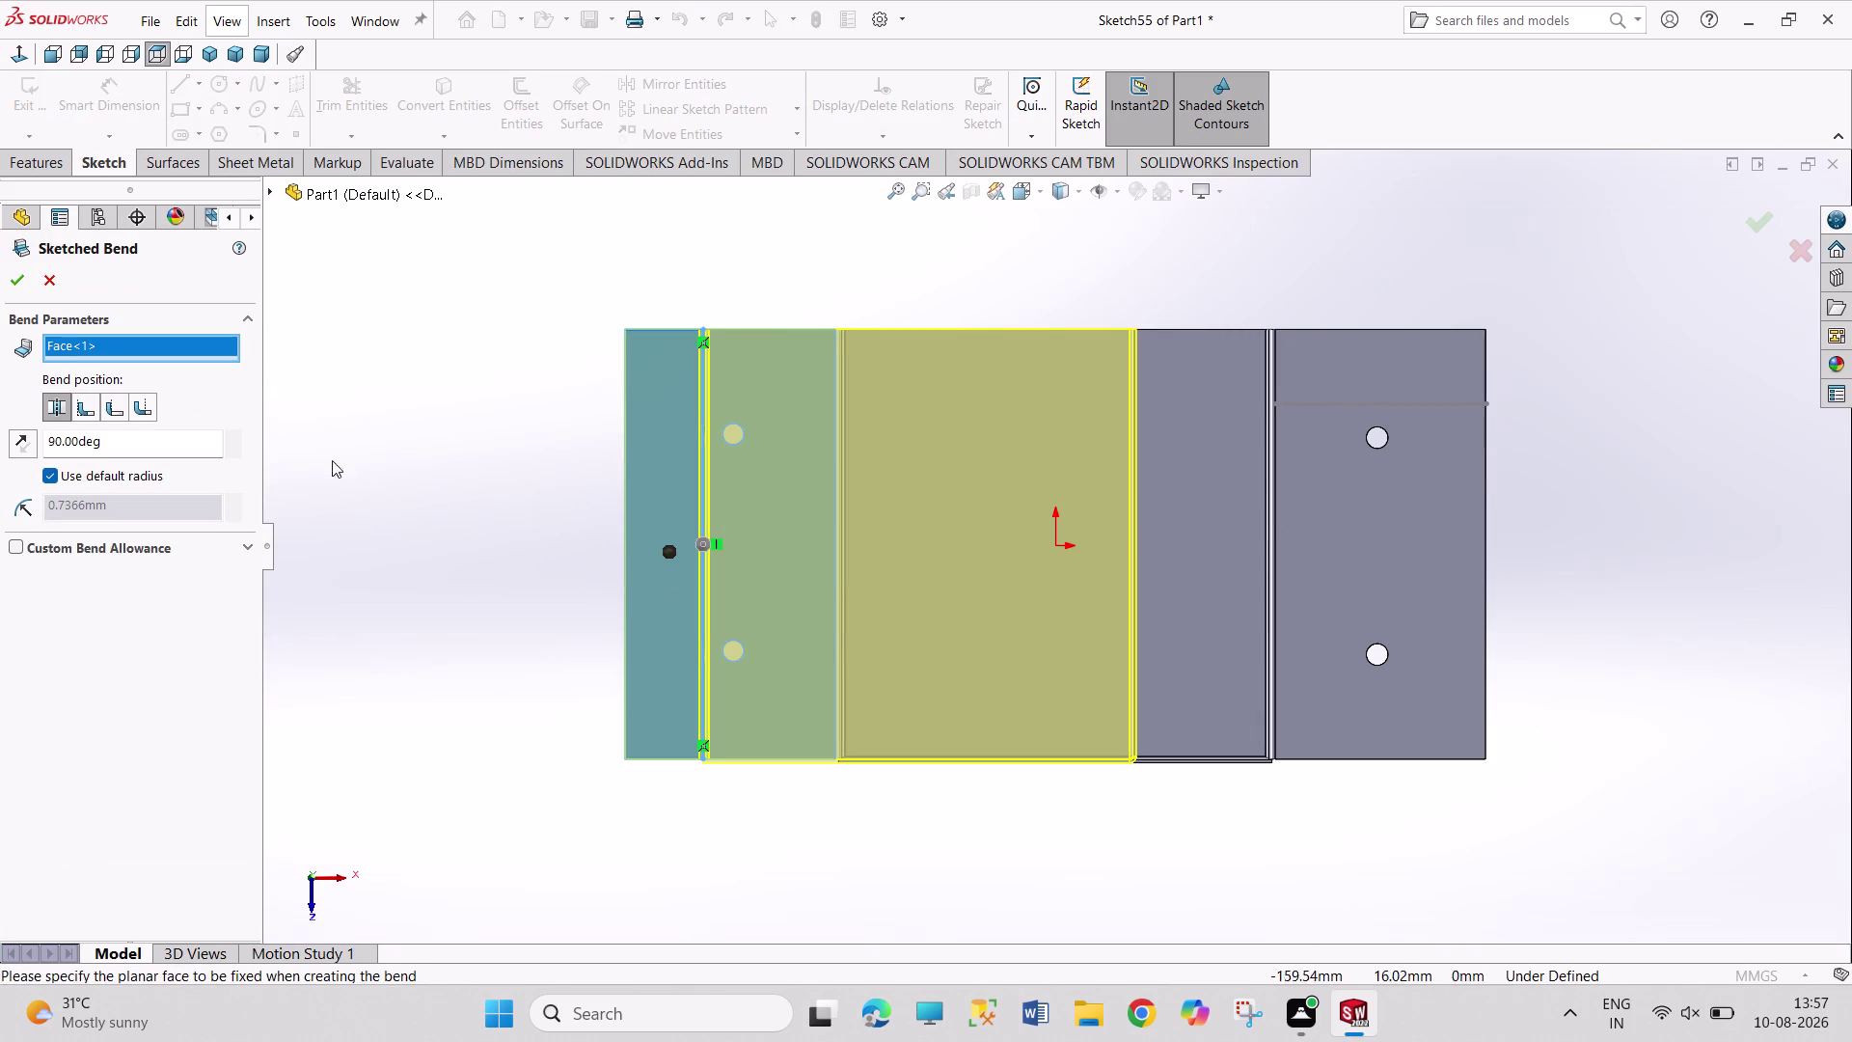
click(24, 276)
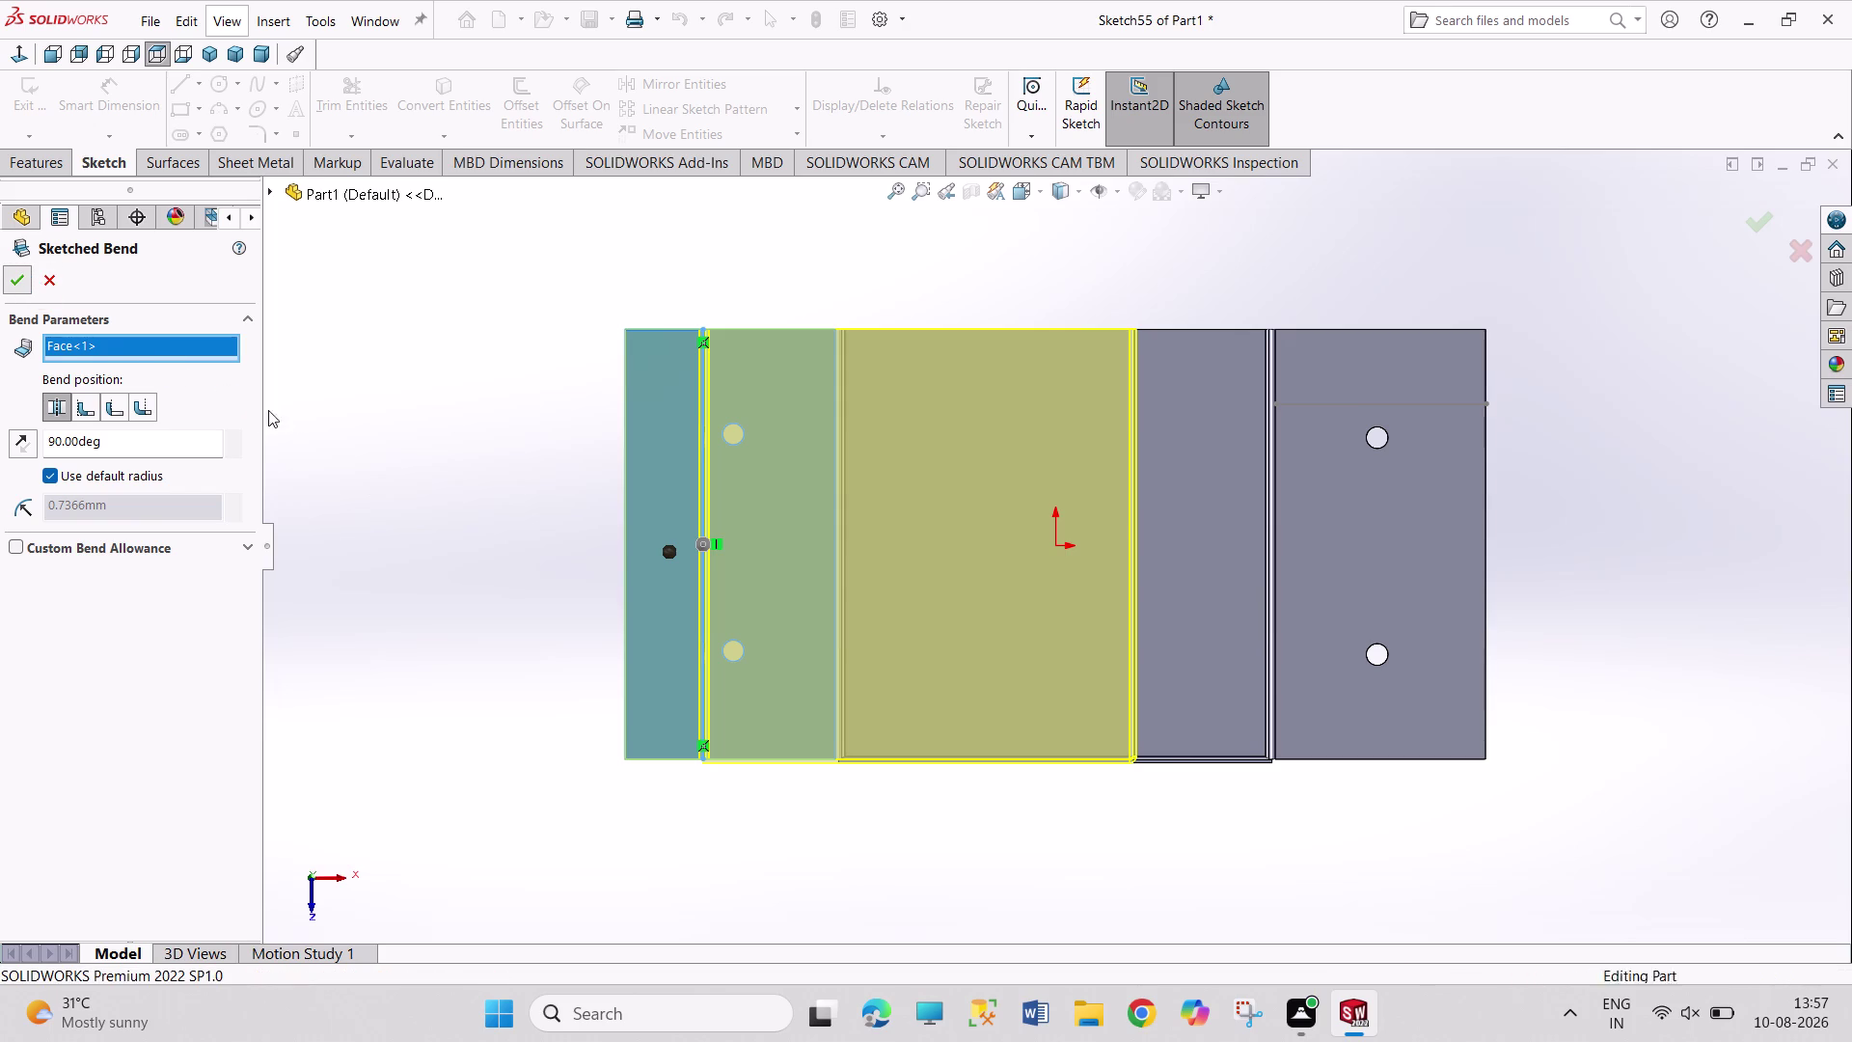
Inspect the bent flange and side face, then undo Sketched Bend2.
middle_drag(344, 427, 301, 113)
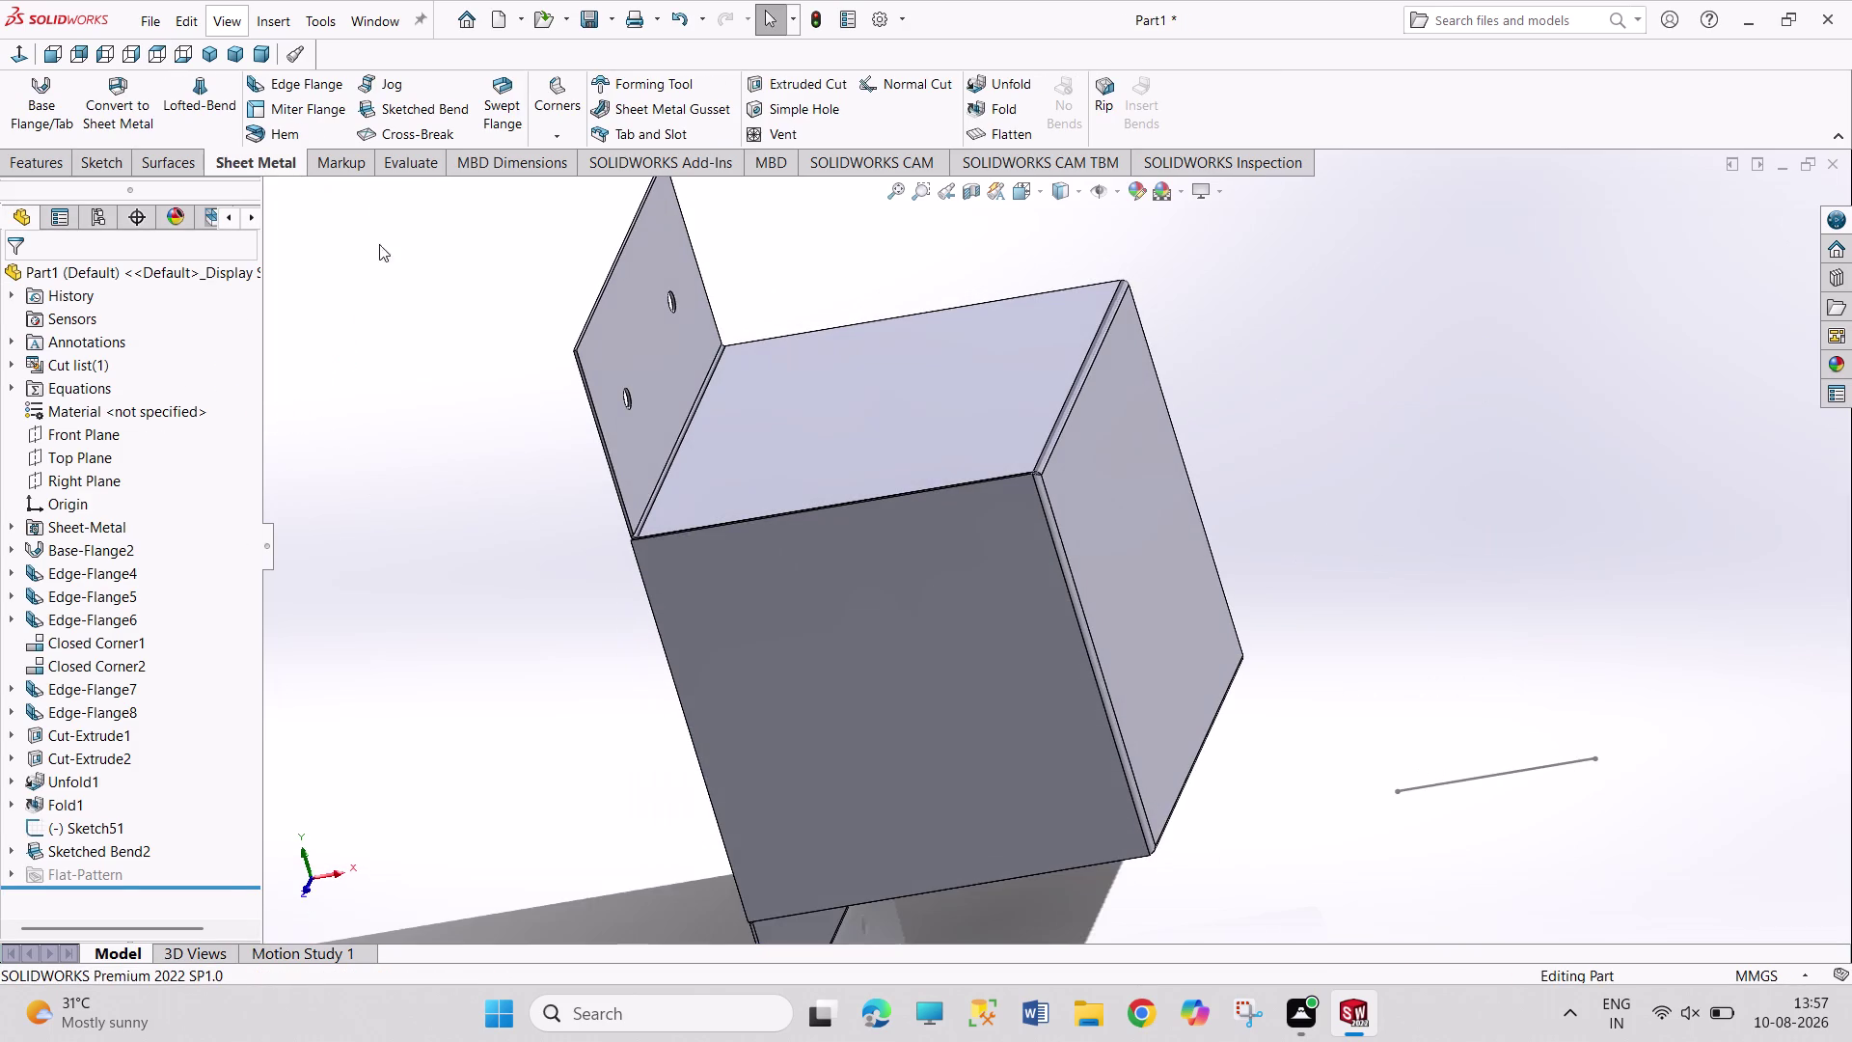
middle_drag(380, 260, 604, 264)
scroll(up, 3)
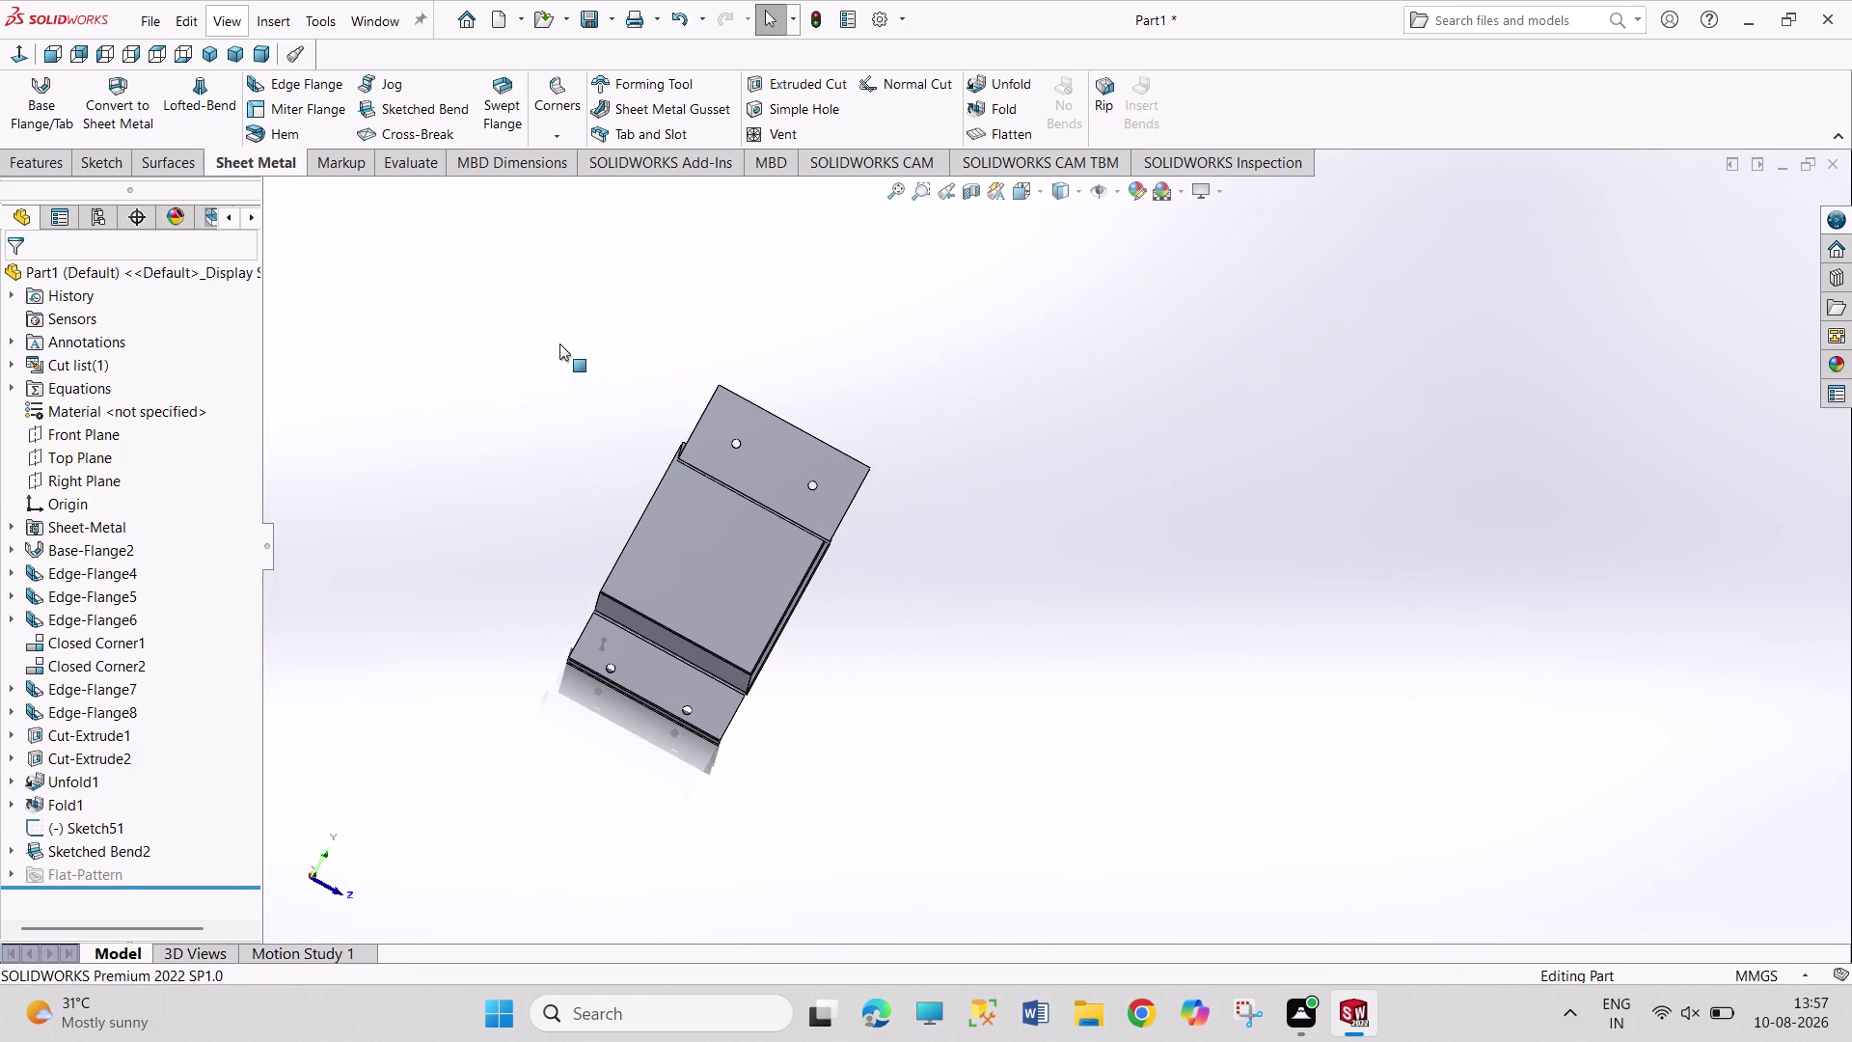
middle_drag(610, 845, 608, 473)
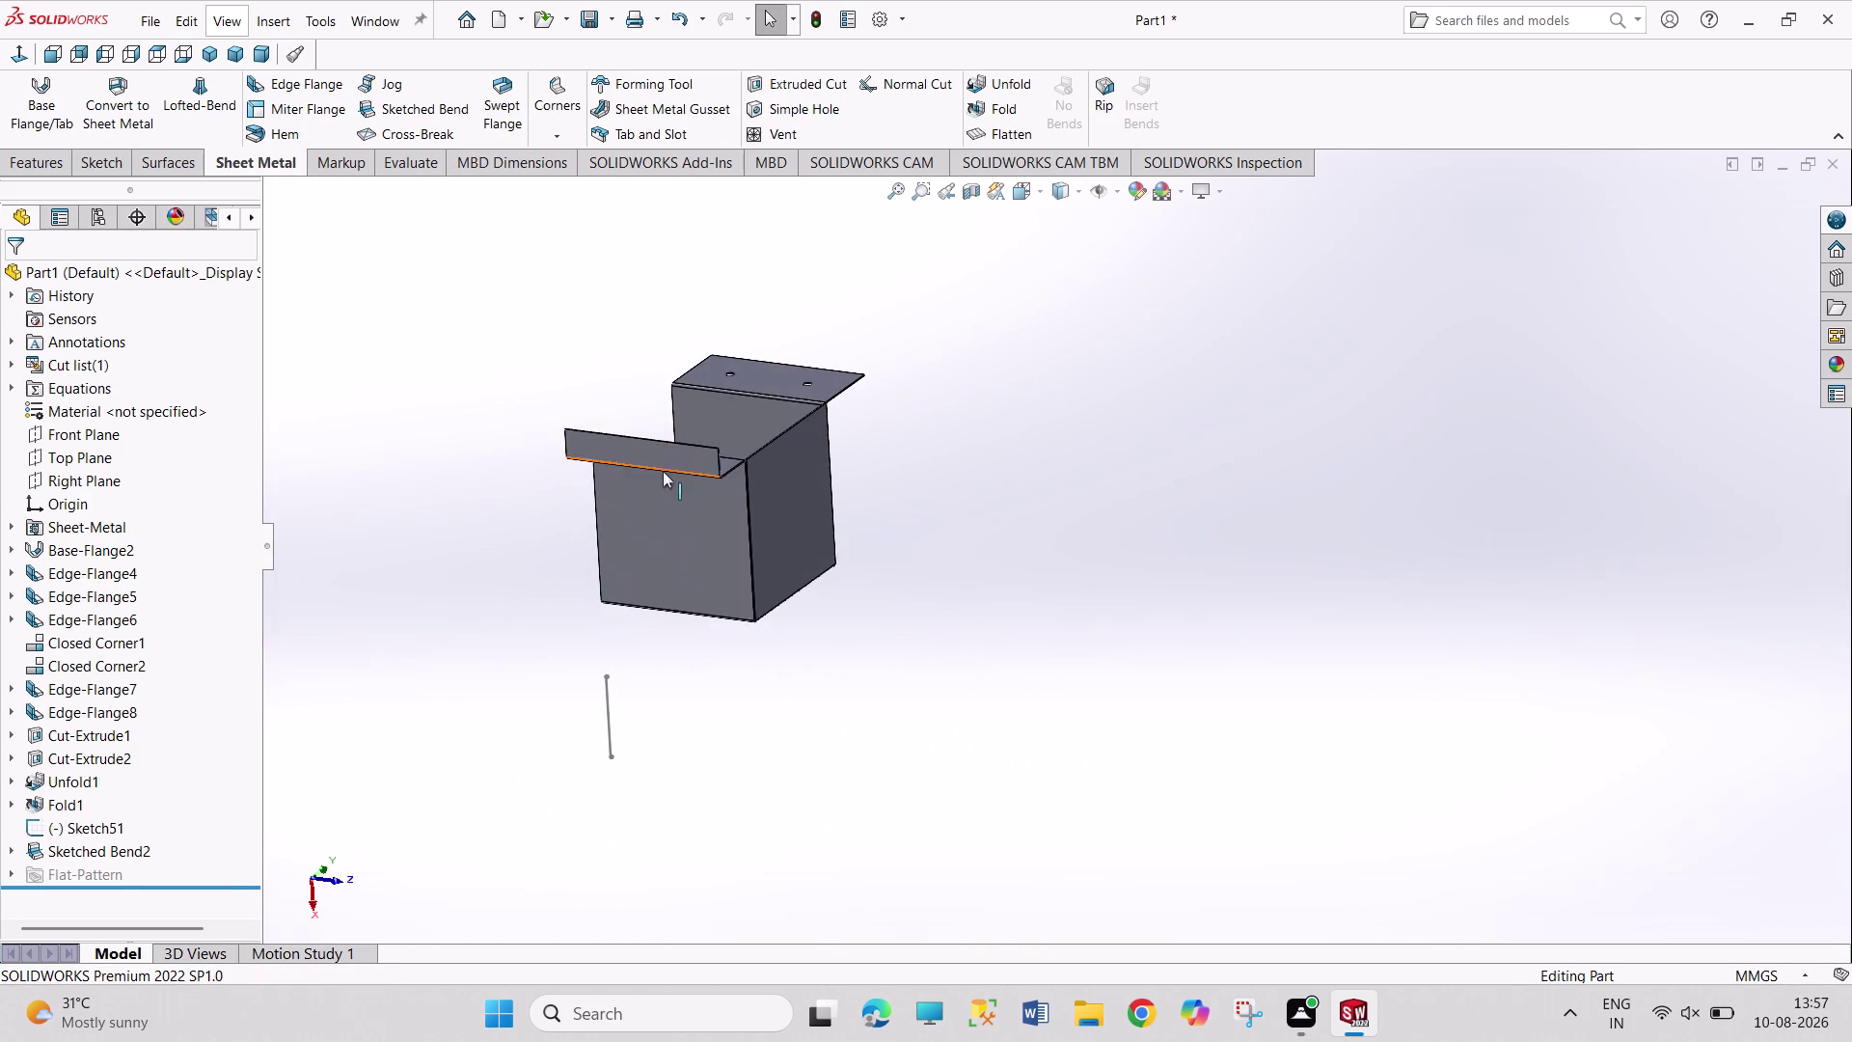
scroll(down, 3)
scroll(down, 3)
middle_drag(958, 509, 909, 525)
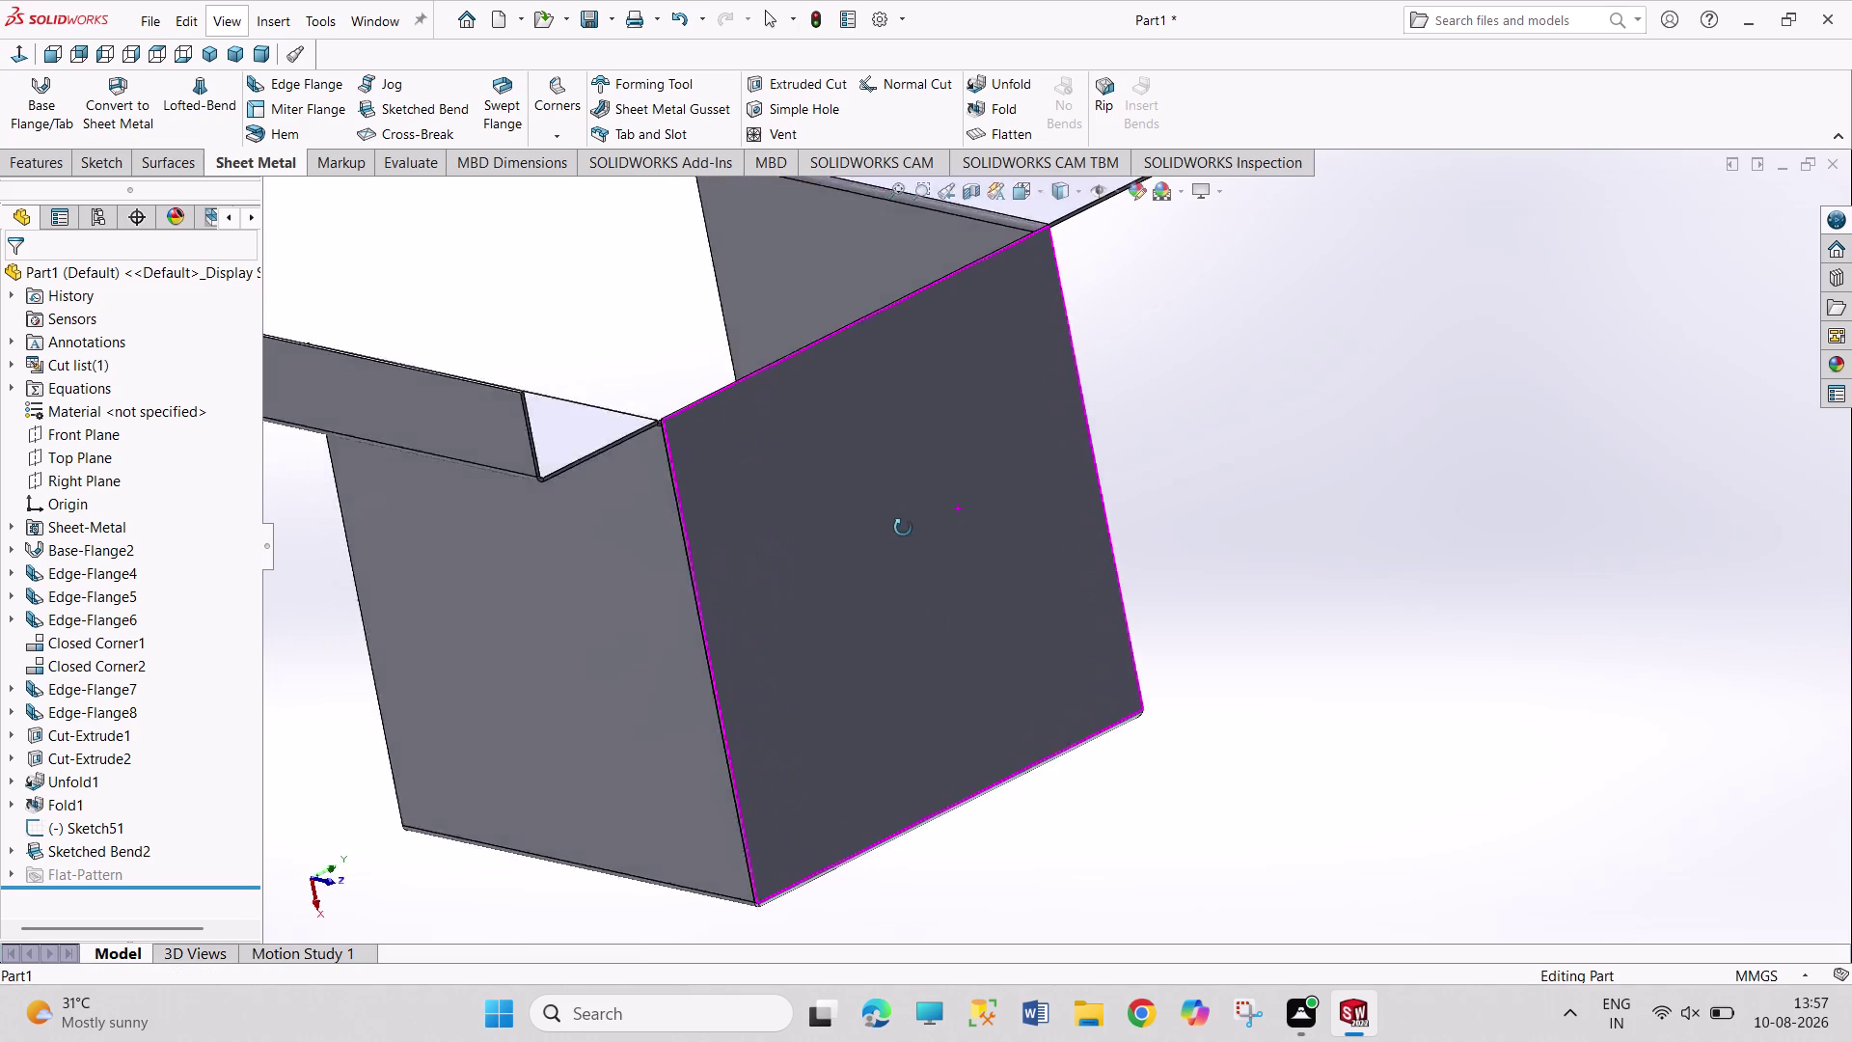
middle_drag(909, 525, 917, 594)
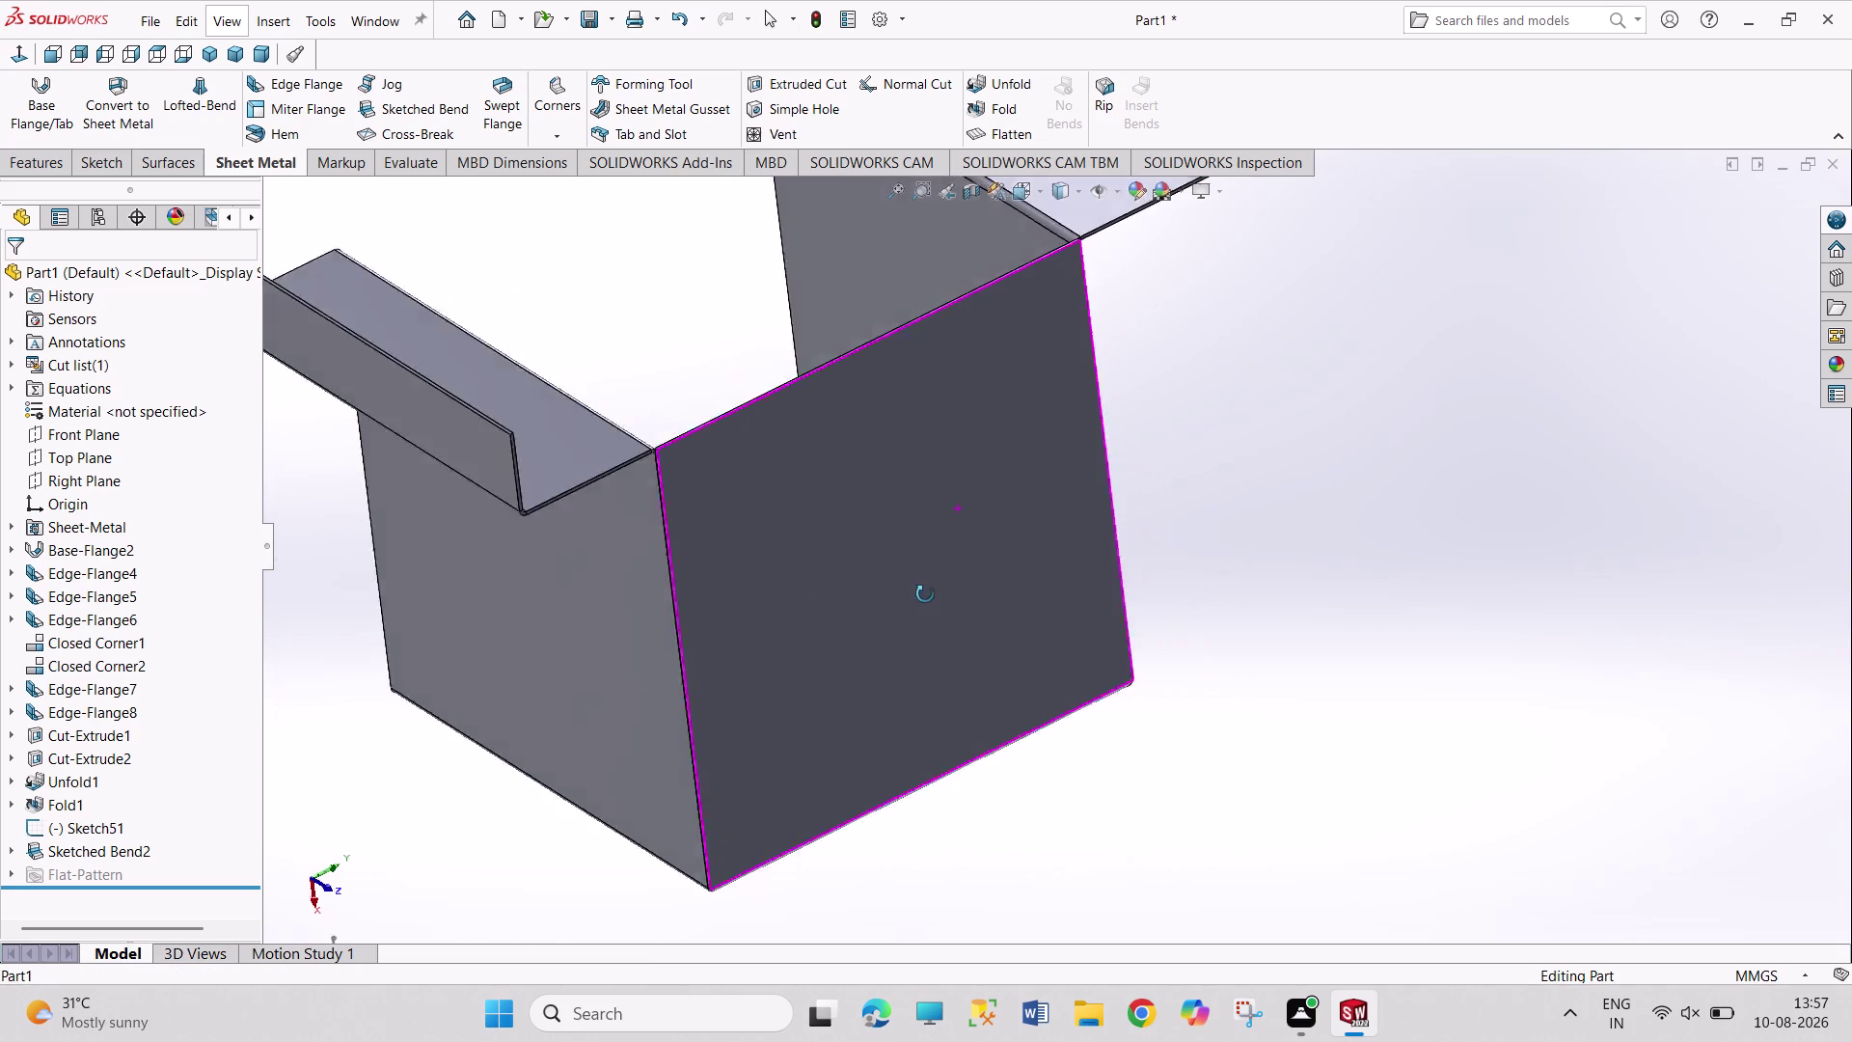
middle_drag(917, 594, 925, 594)
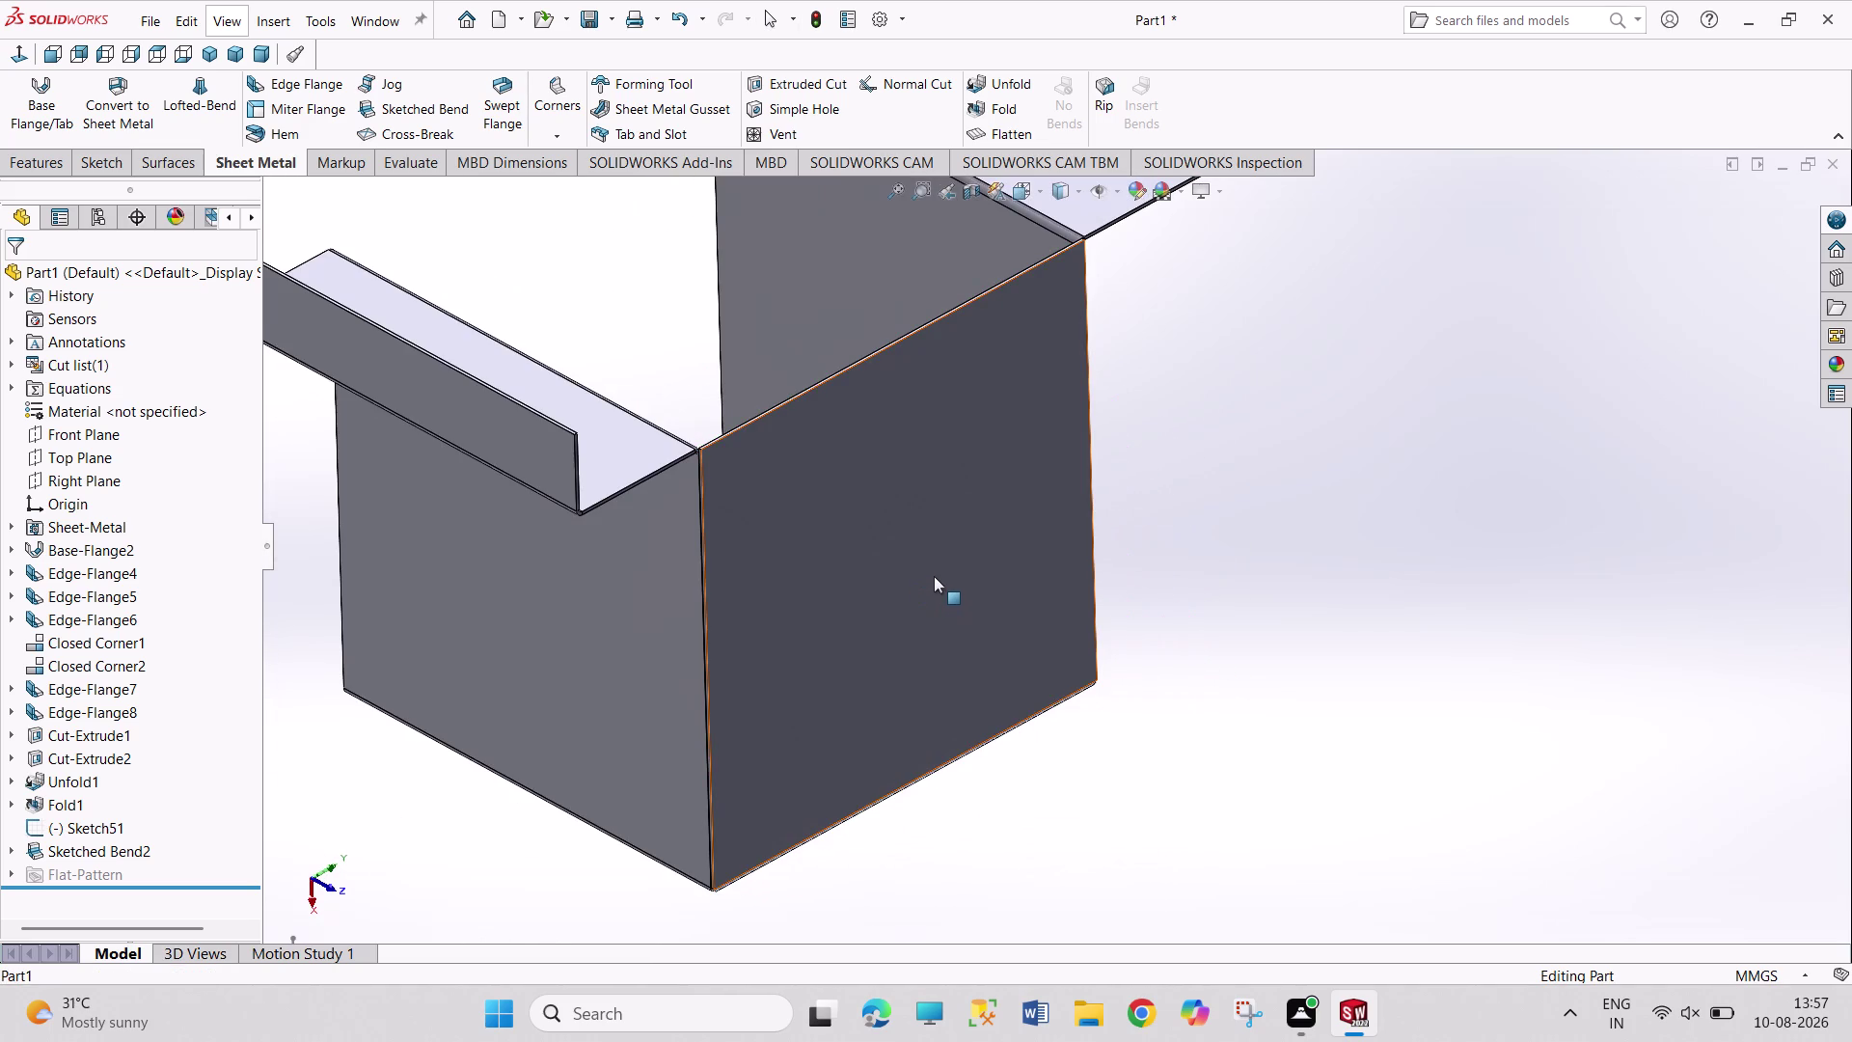
key(ctrl+z)
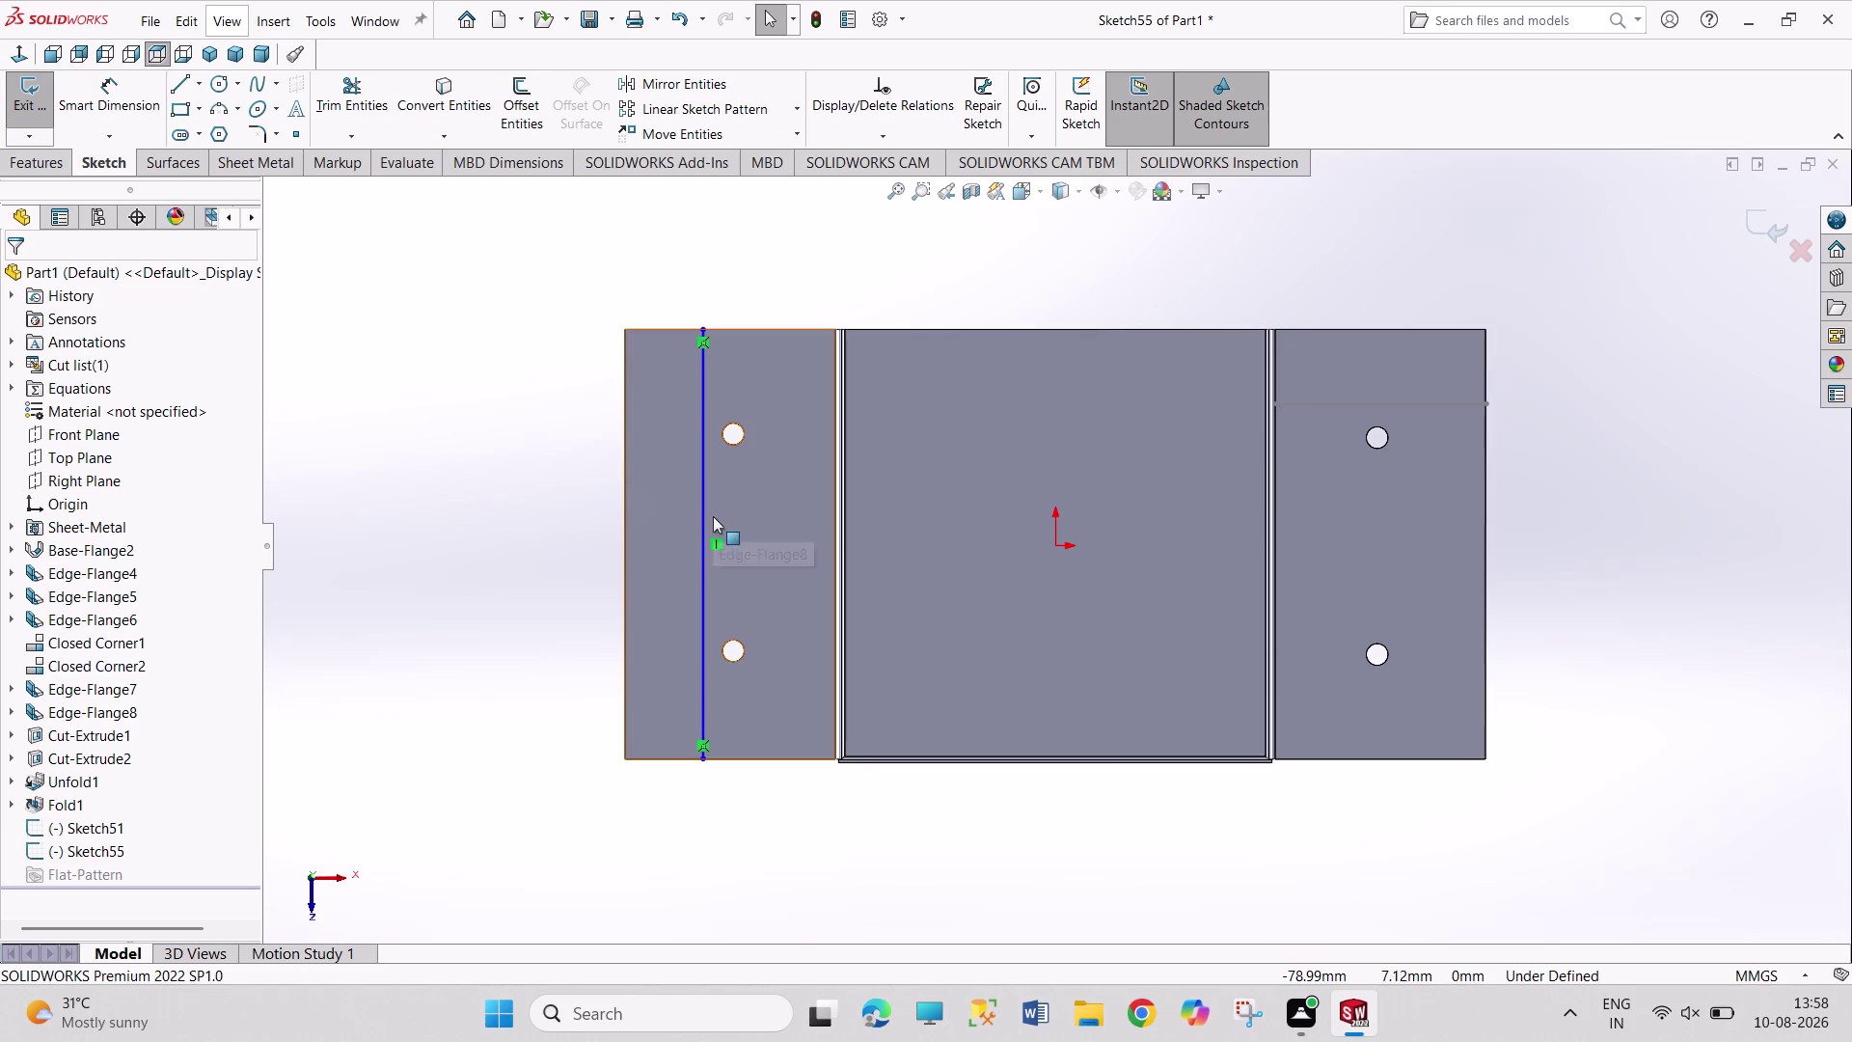
Delete the vertical bend line from Sketch55 and start a Sheet Metal Gusset.
right_click(703, 527)
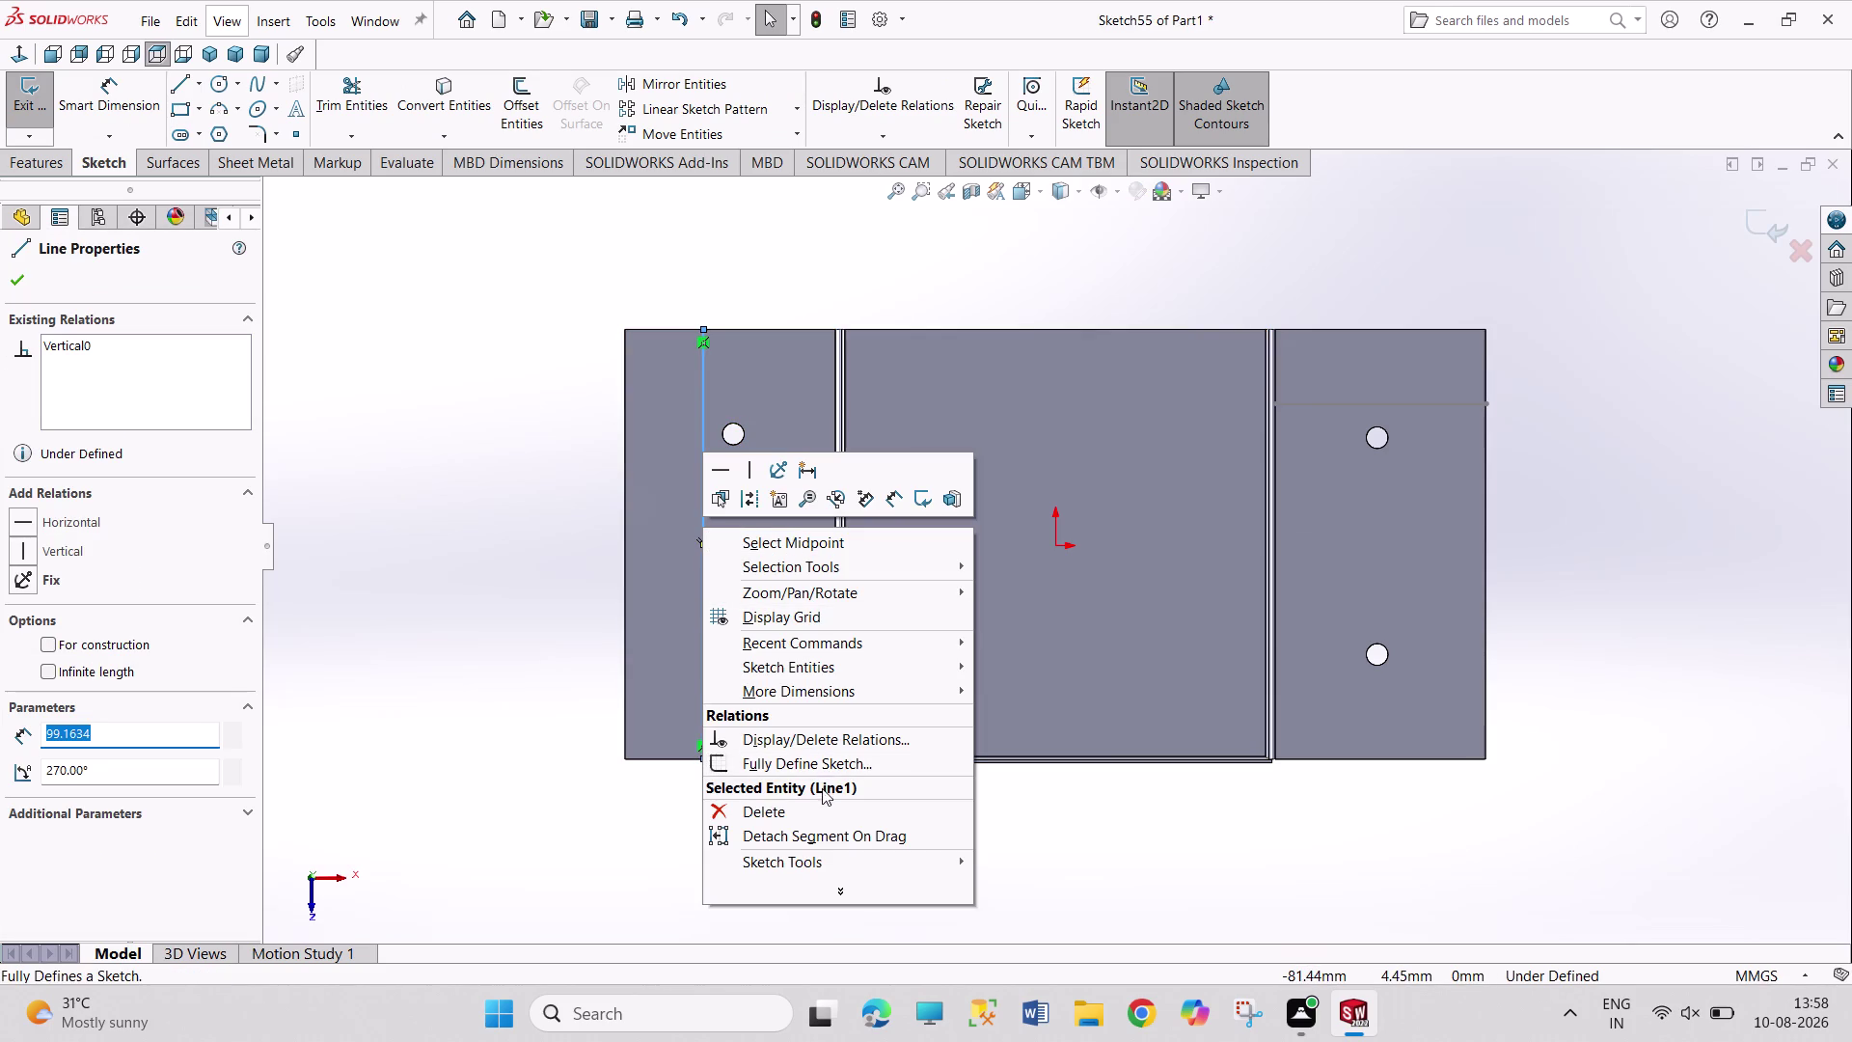
click(820, 806)
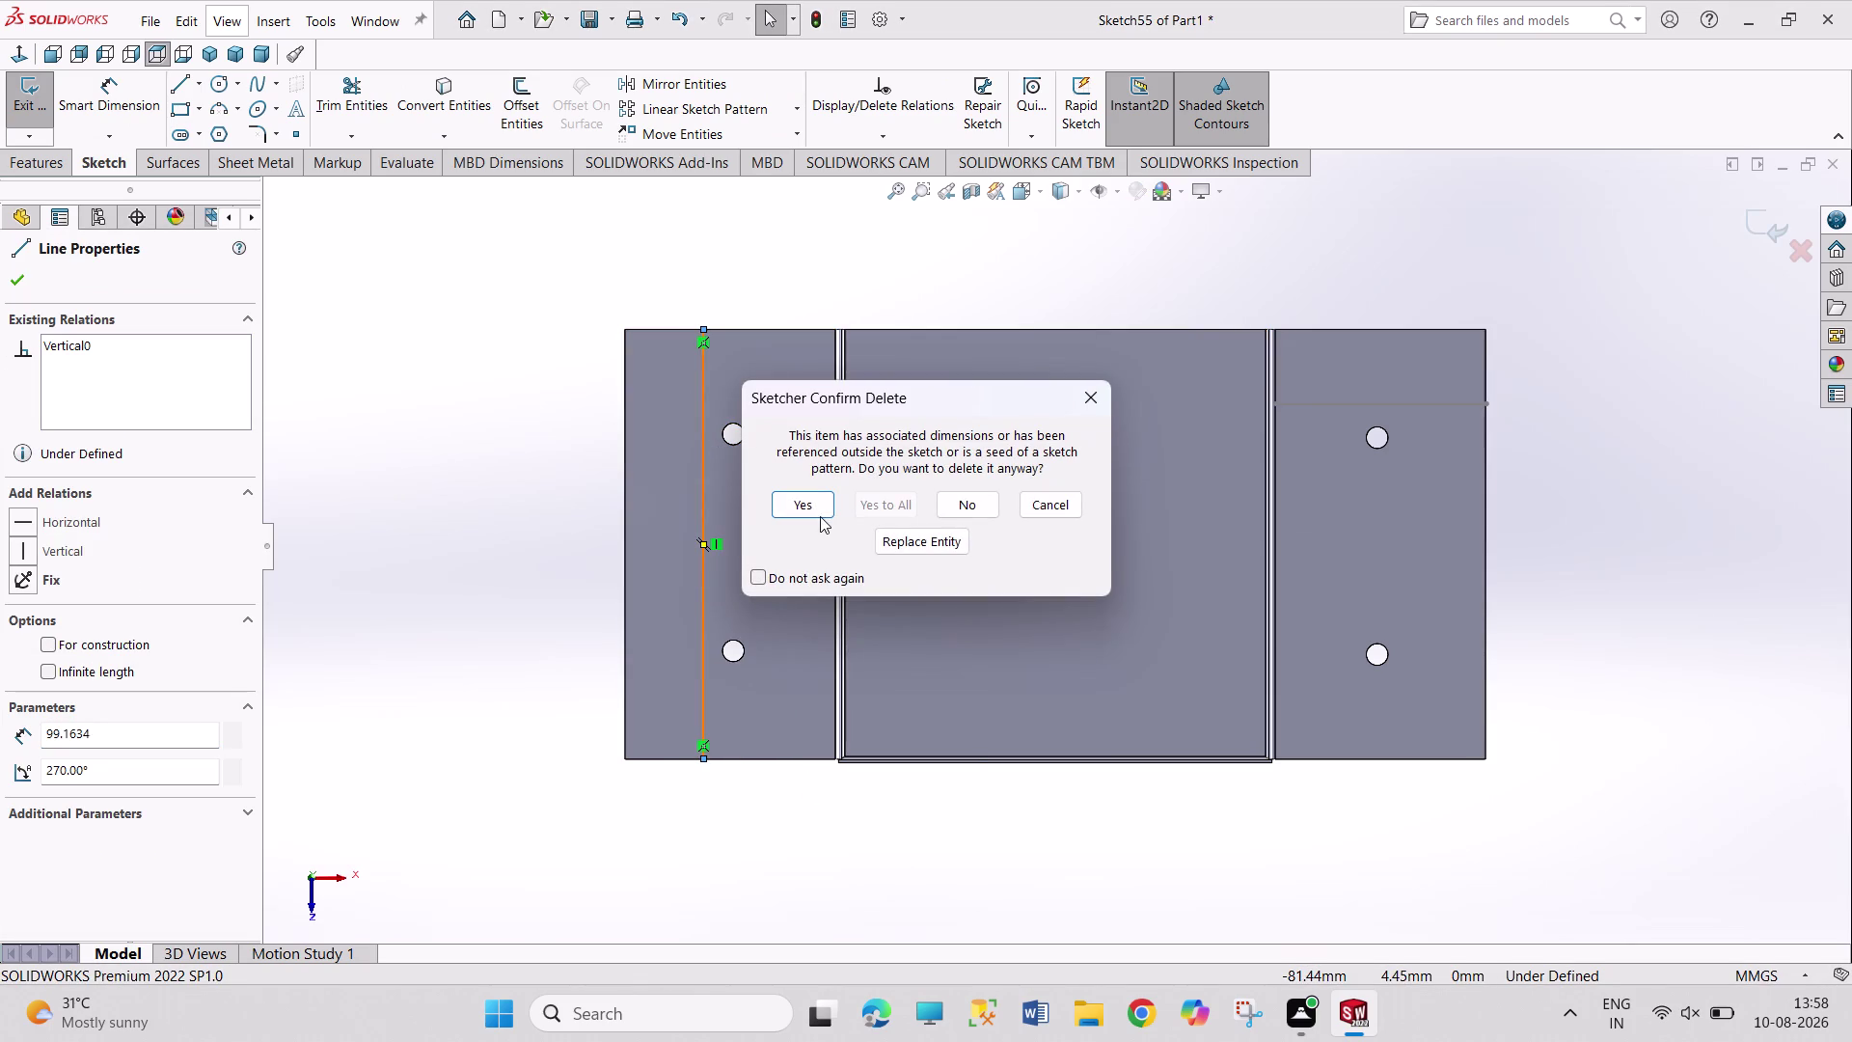
click(820, 504)
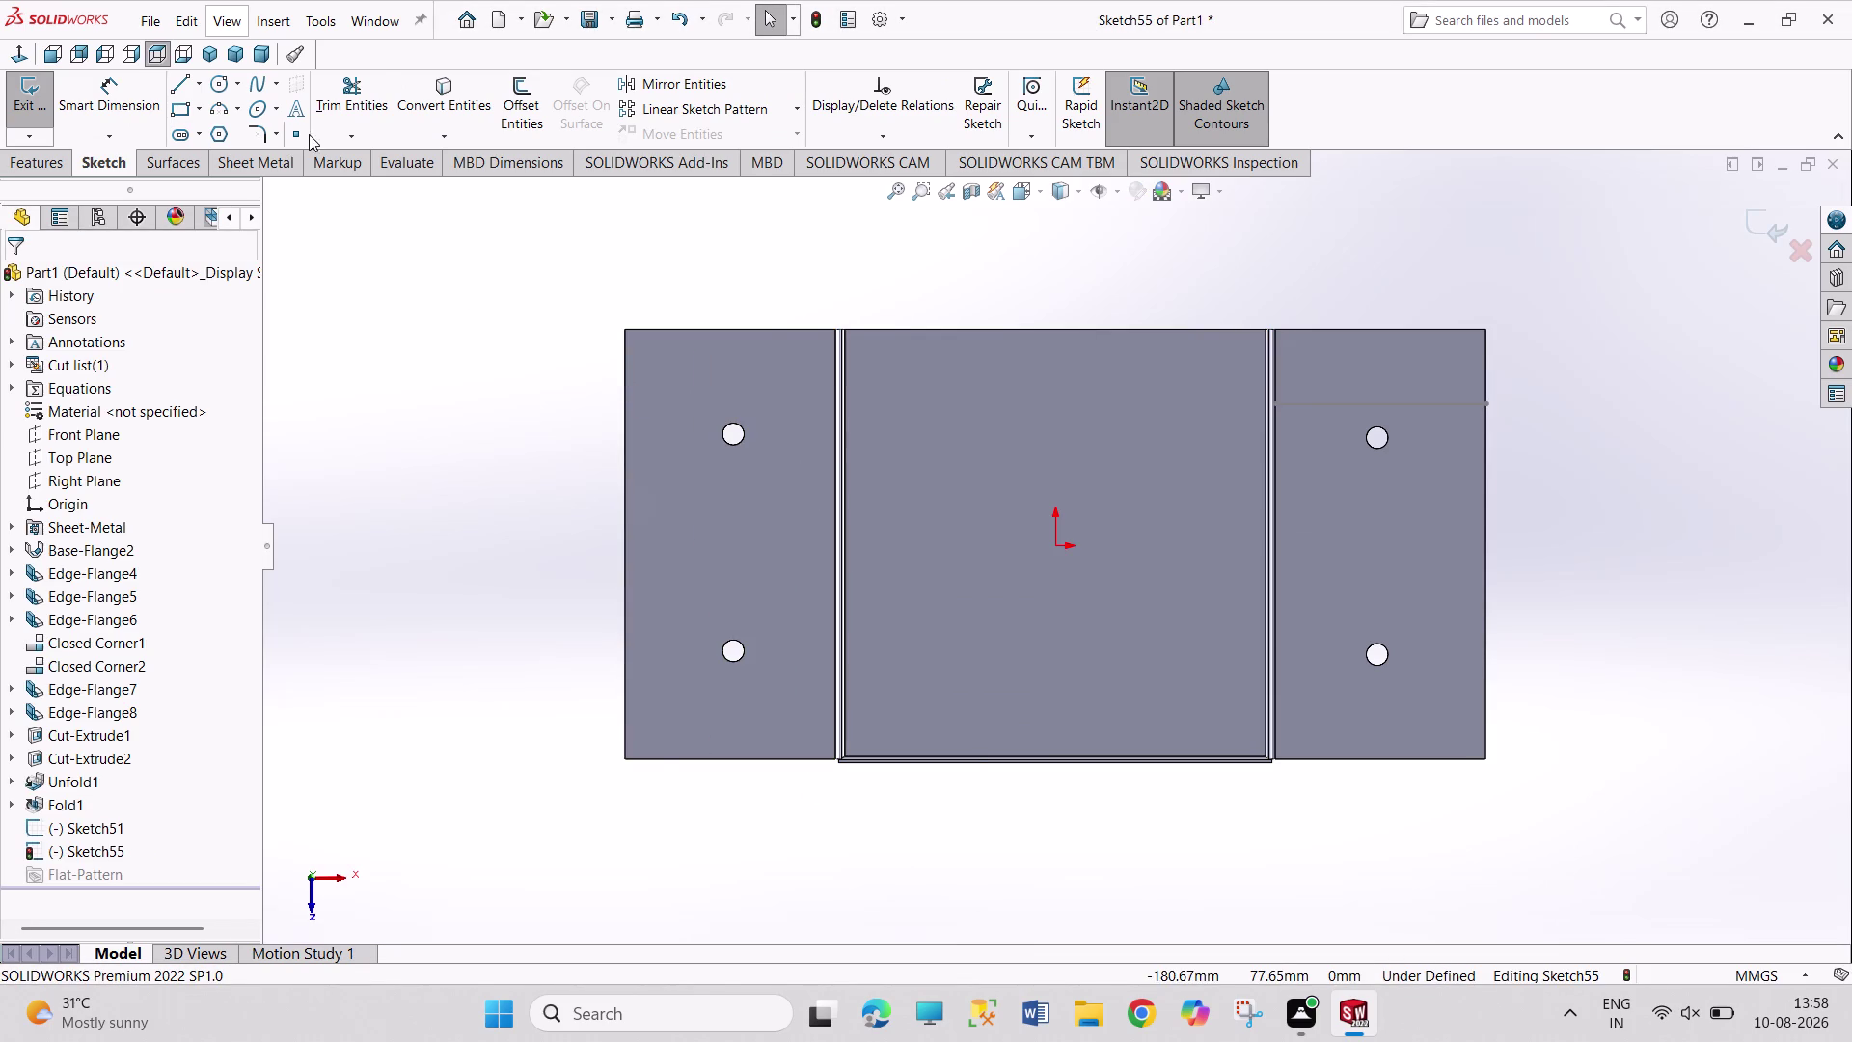
click(272, 161)
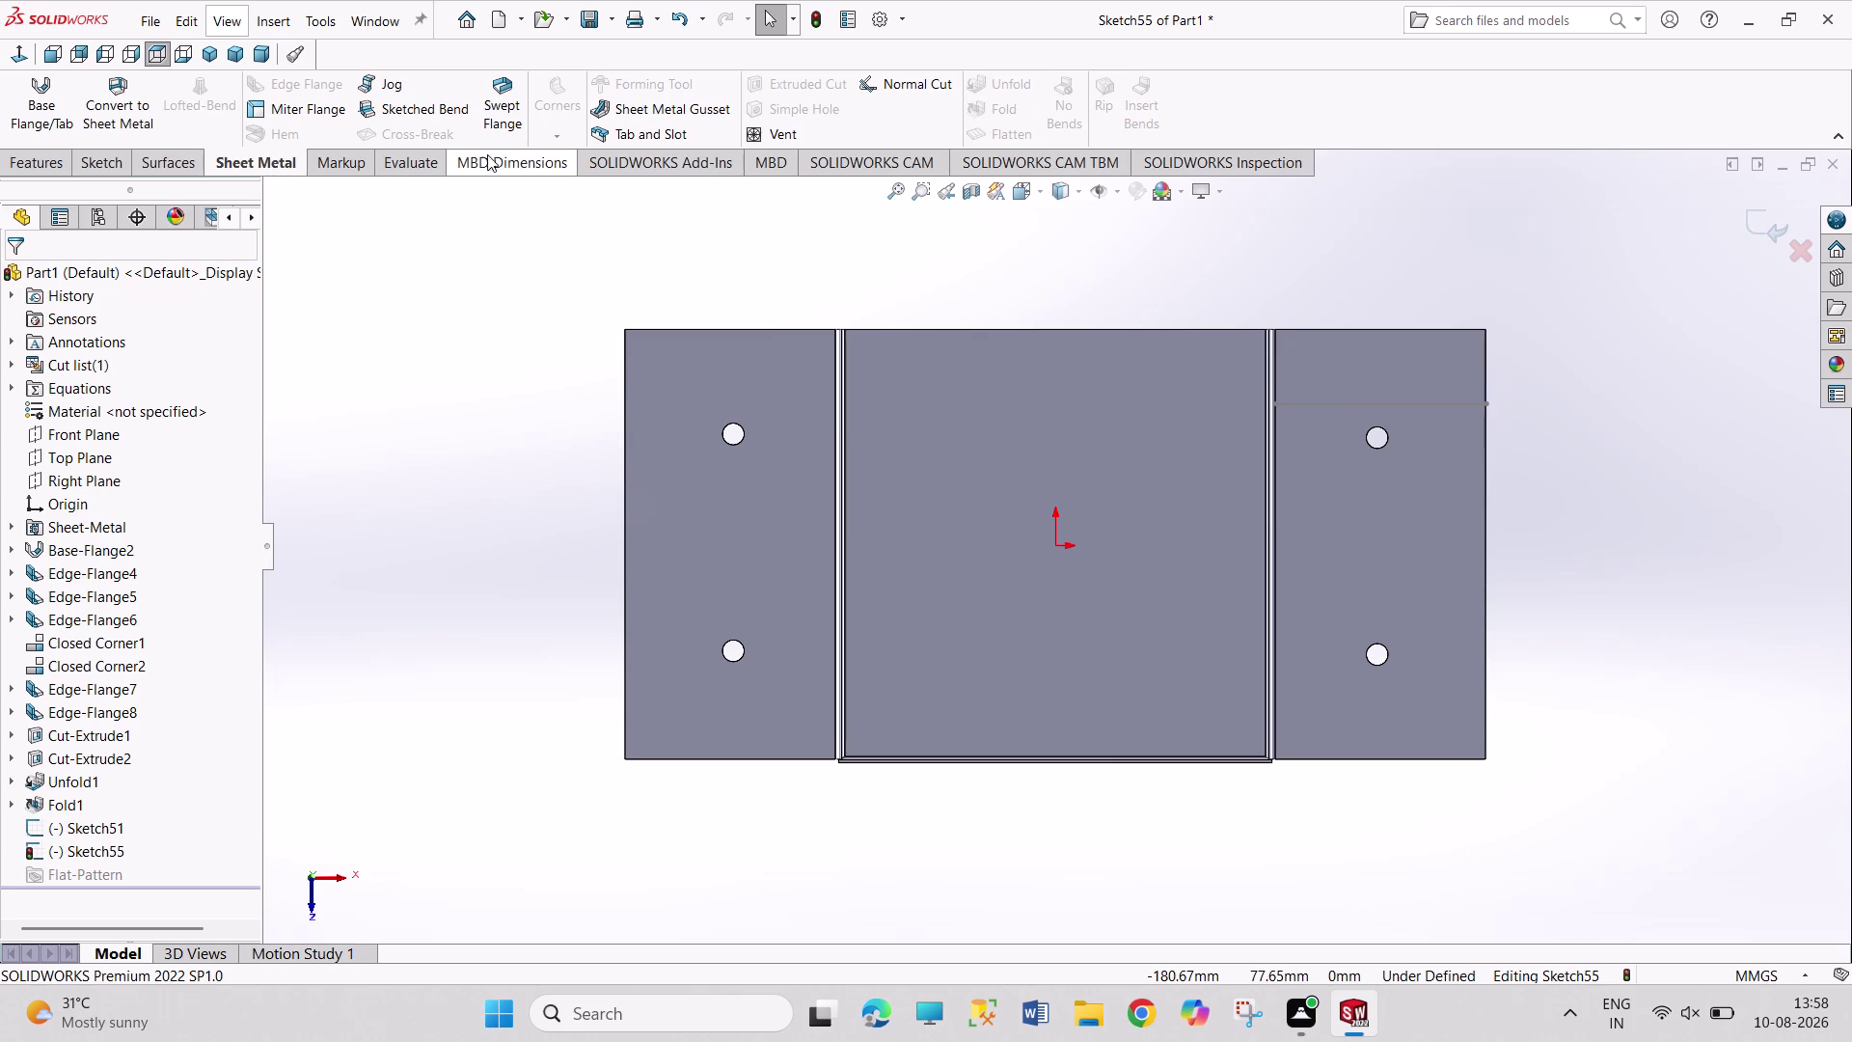
click(649, 114)
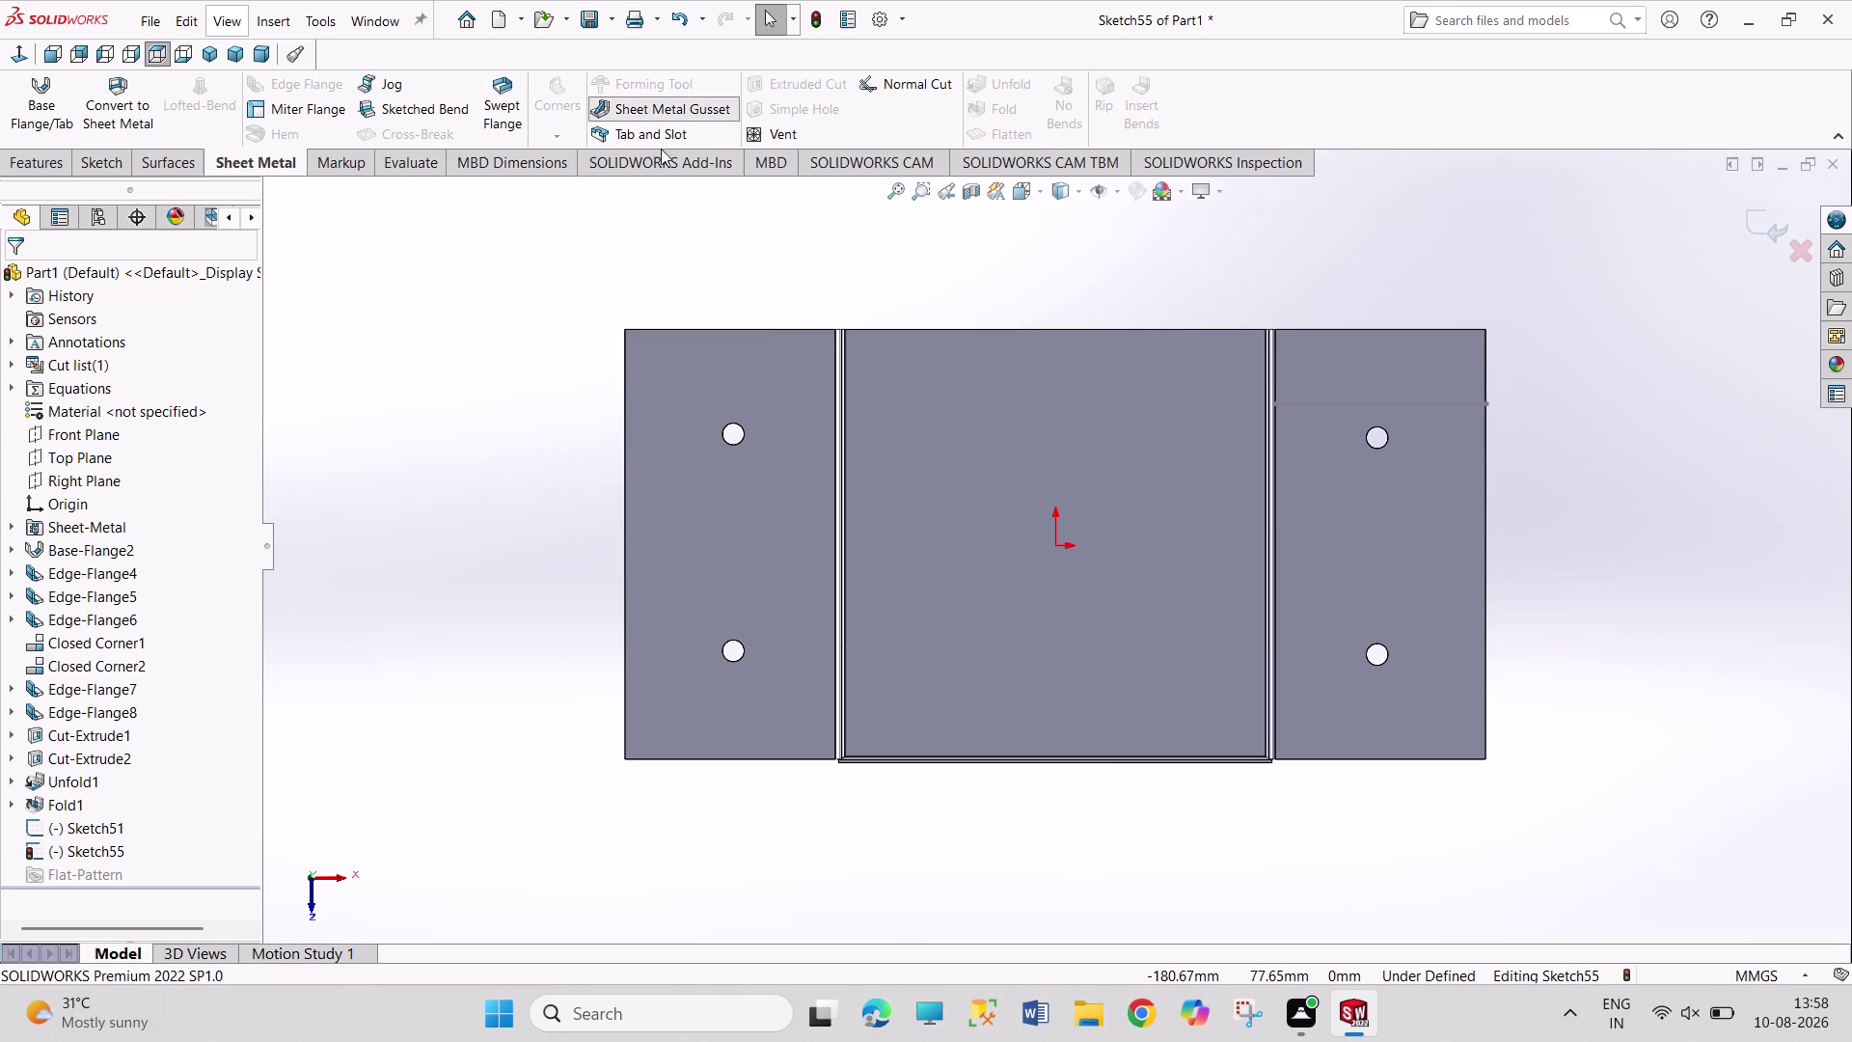
Pick the inner wall and base faces, confirm Sheet Metal Gusset1, and inspect the rib.
middle_drag(987, 823, 1058, 462)
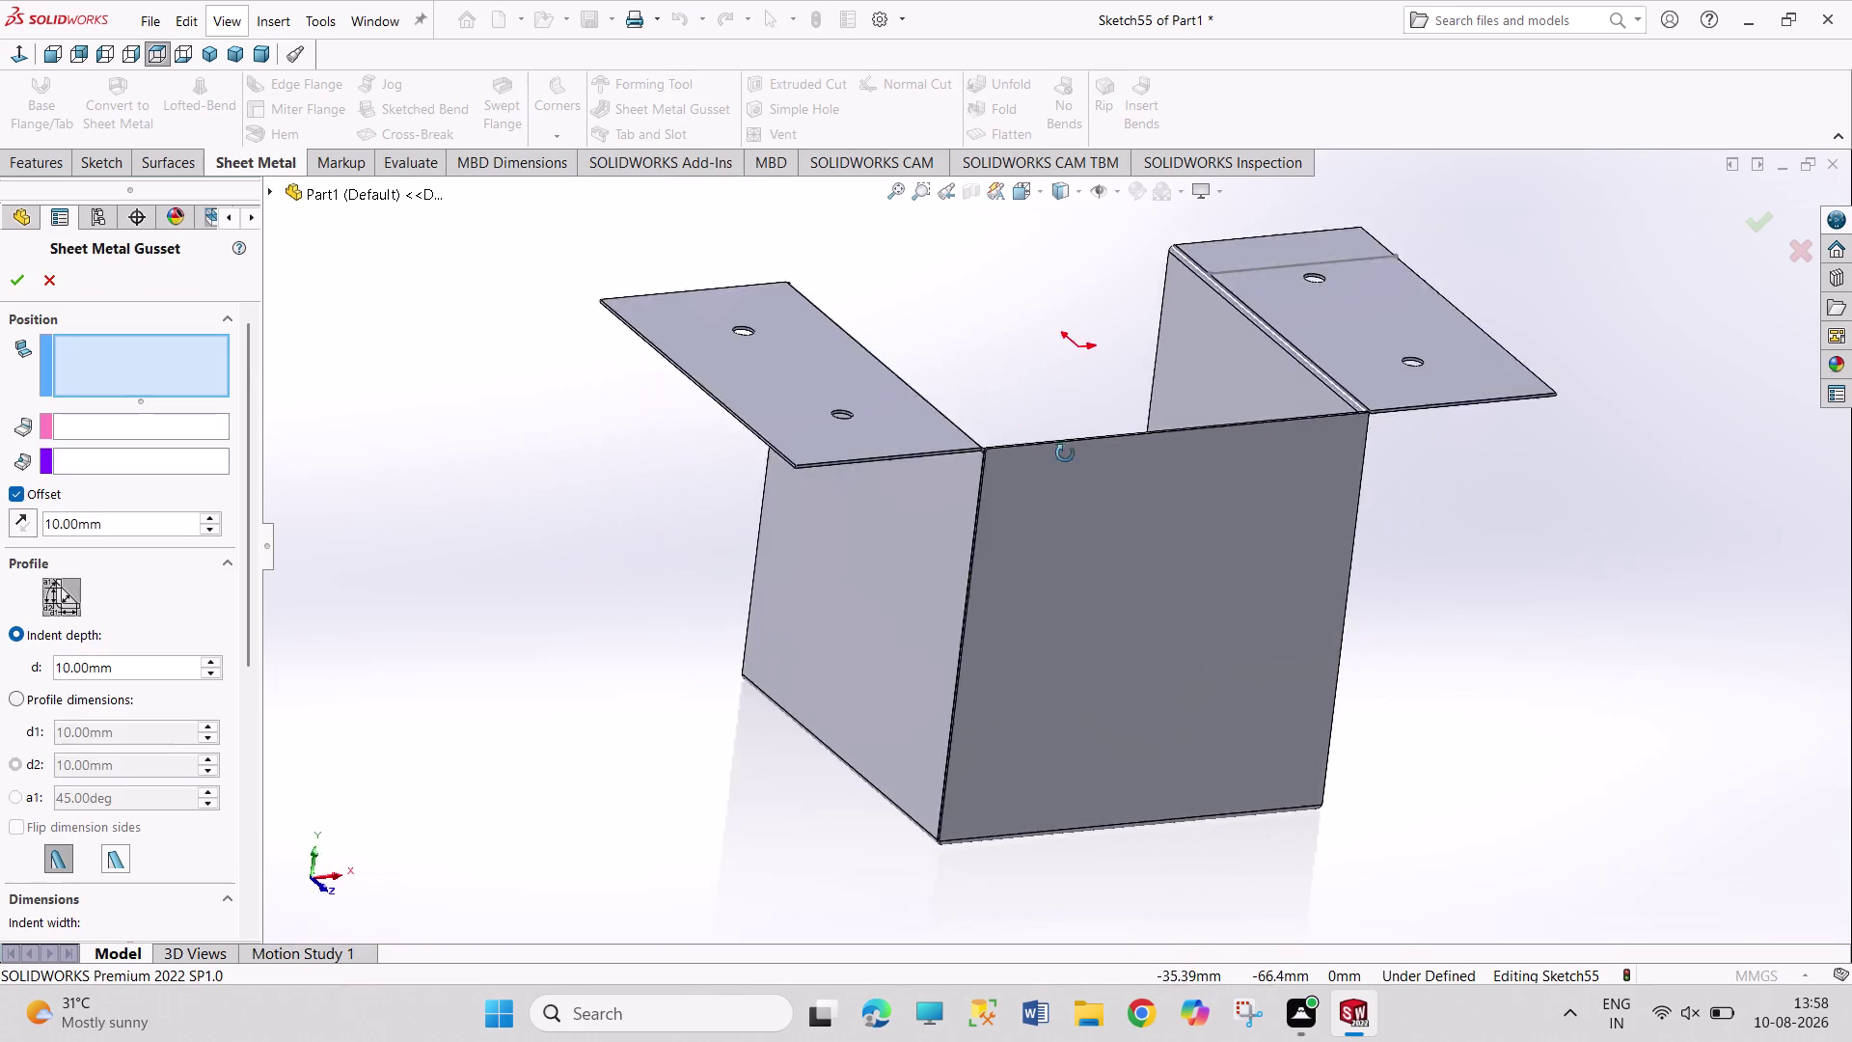
middle_drag(1057, 461, 1075, 436)
middle_drag(780, 480, 780, 278)
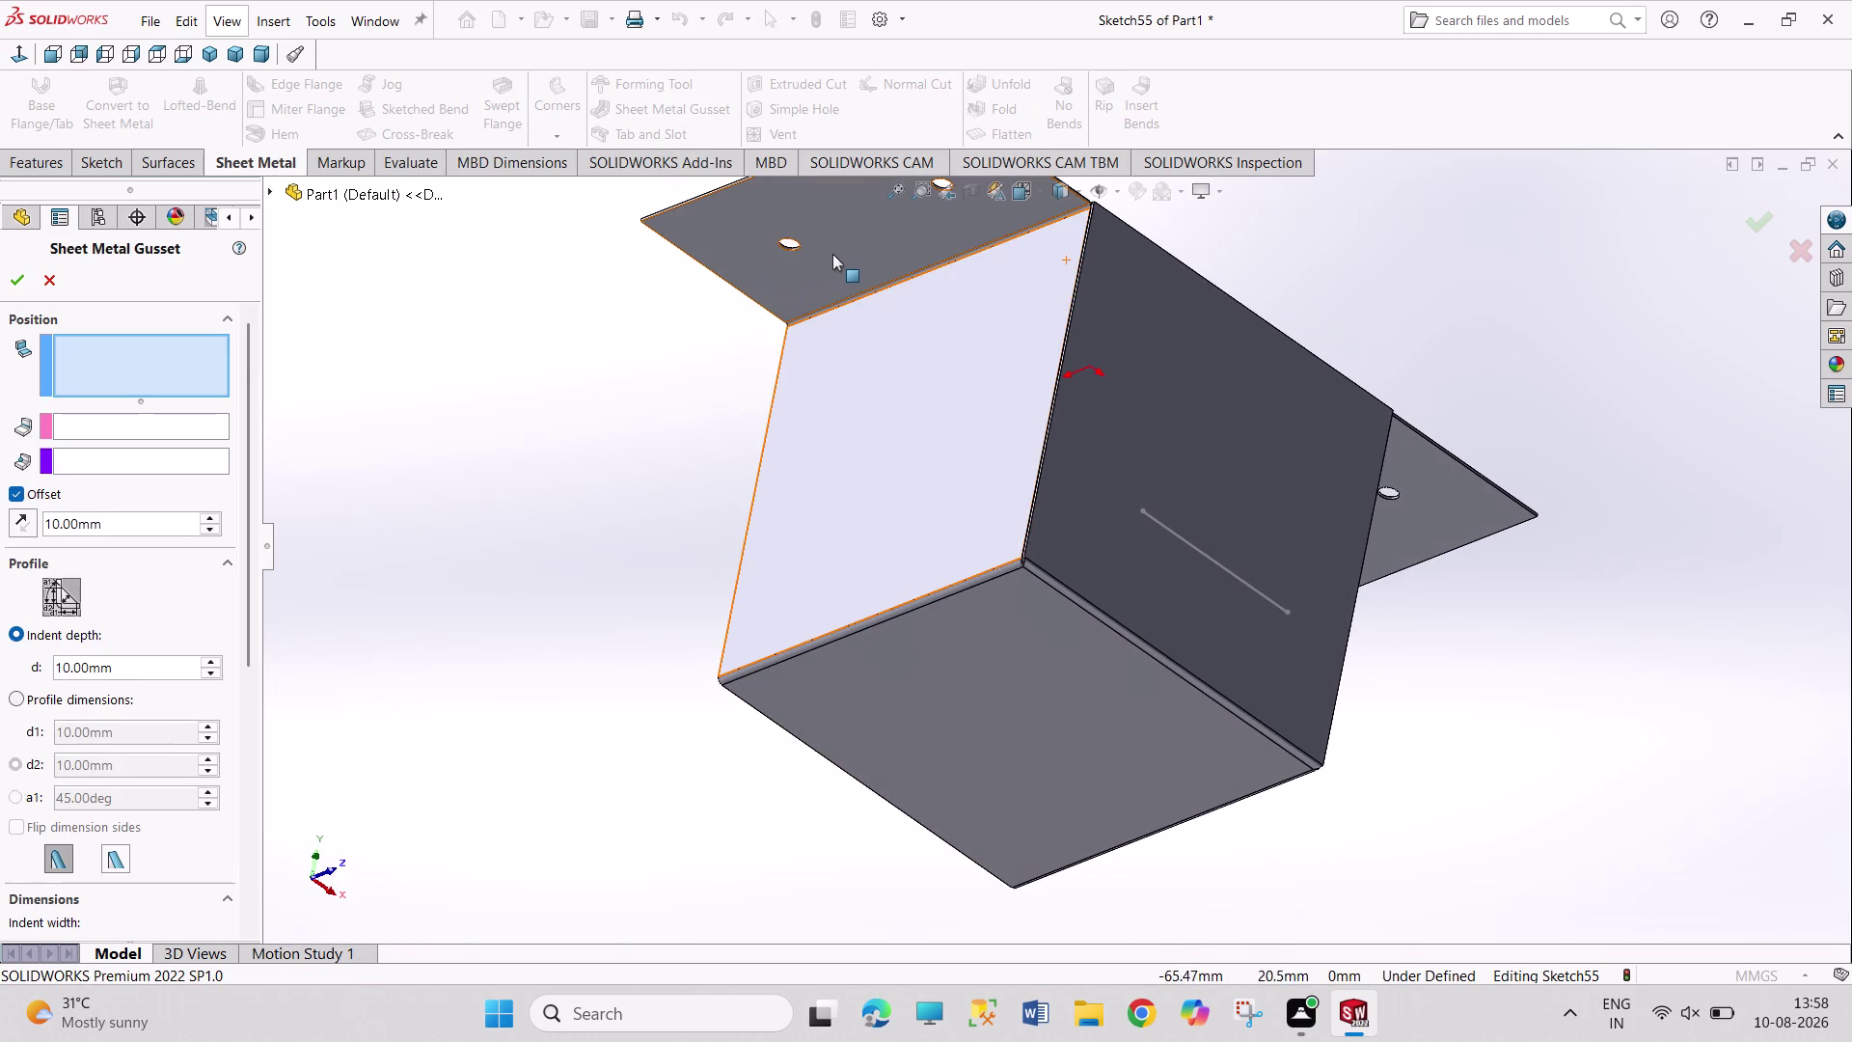
click(950, 504)
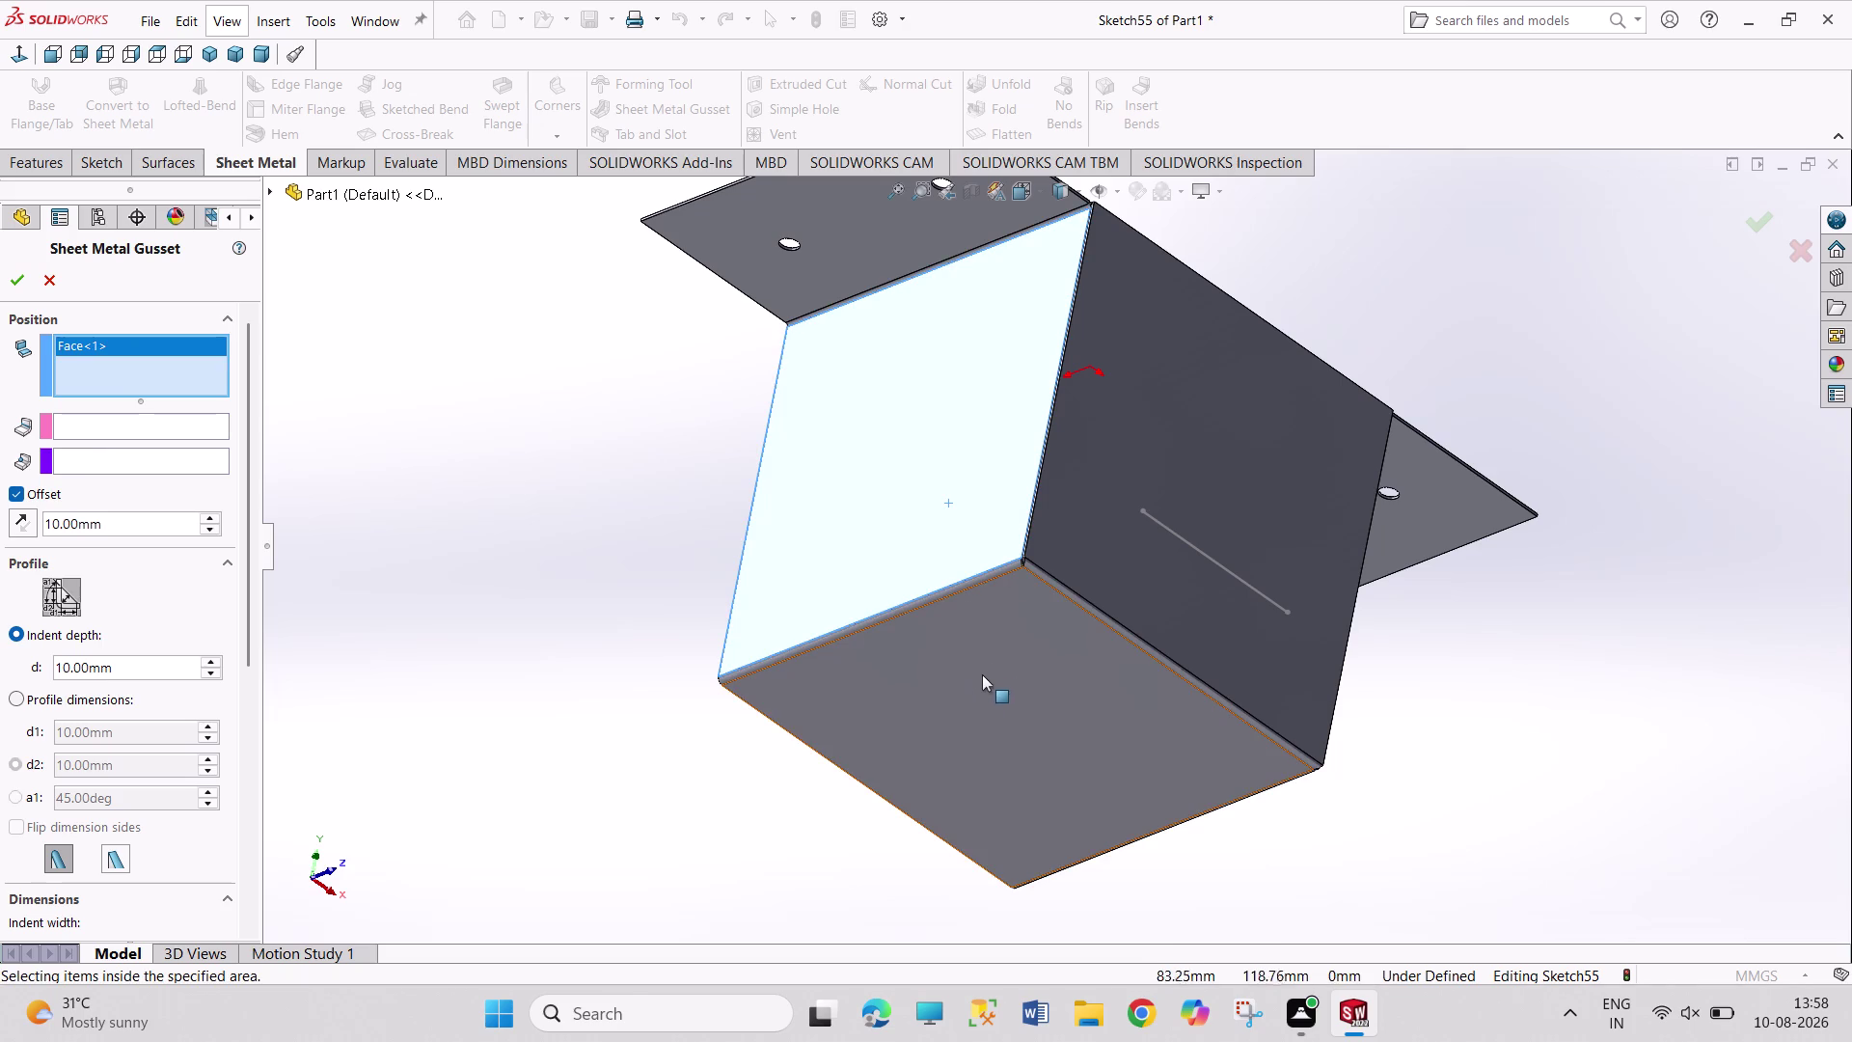
click(989, 664)
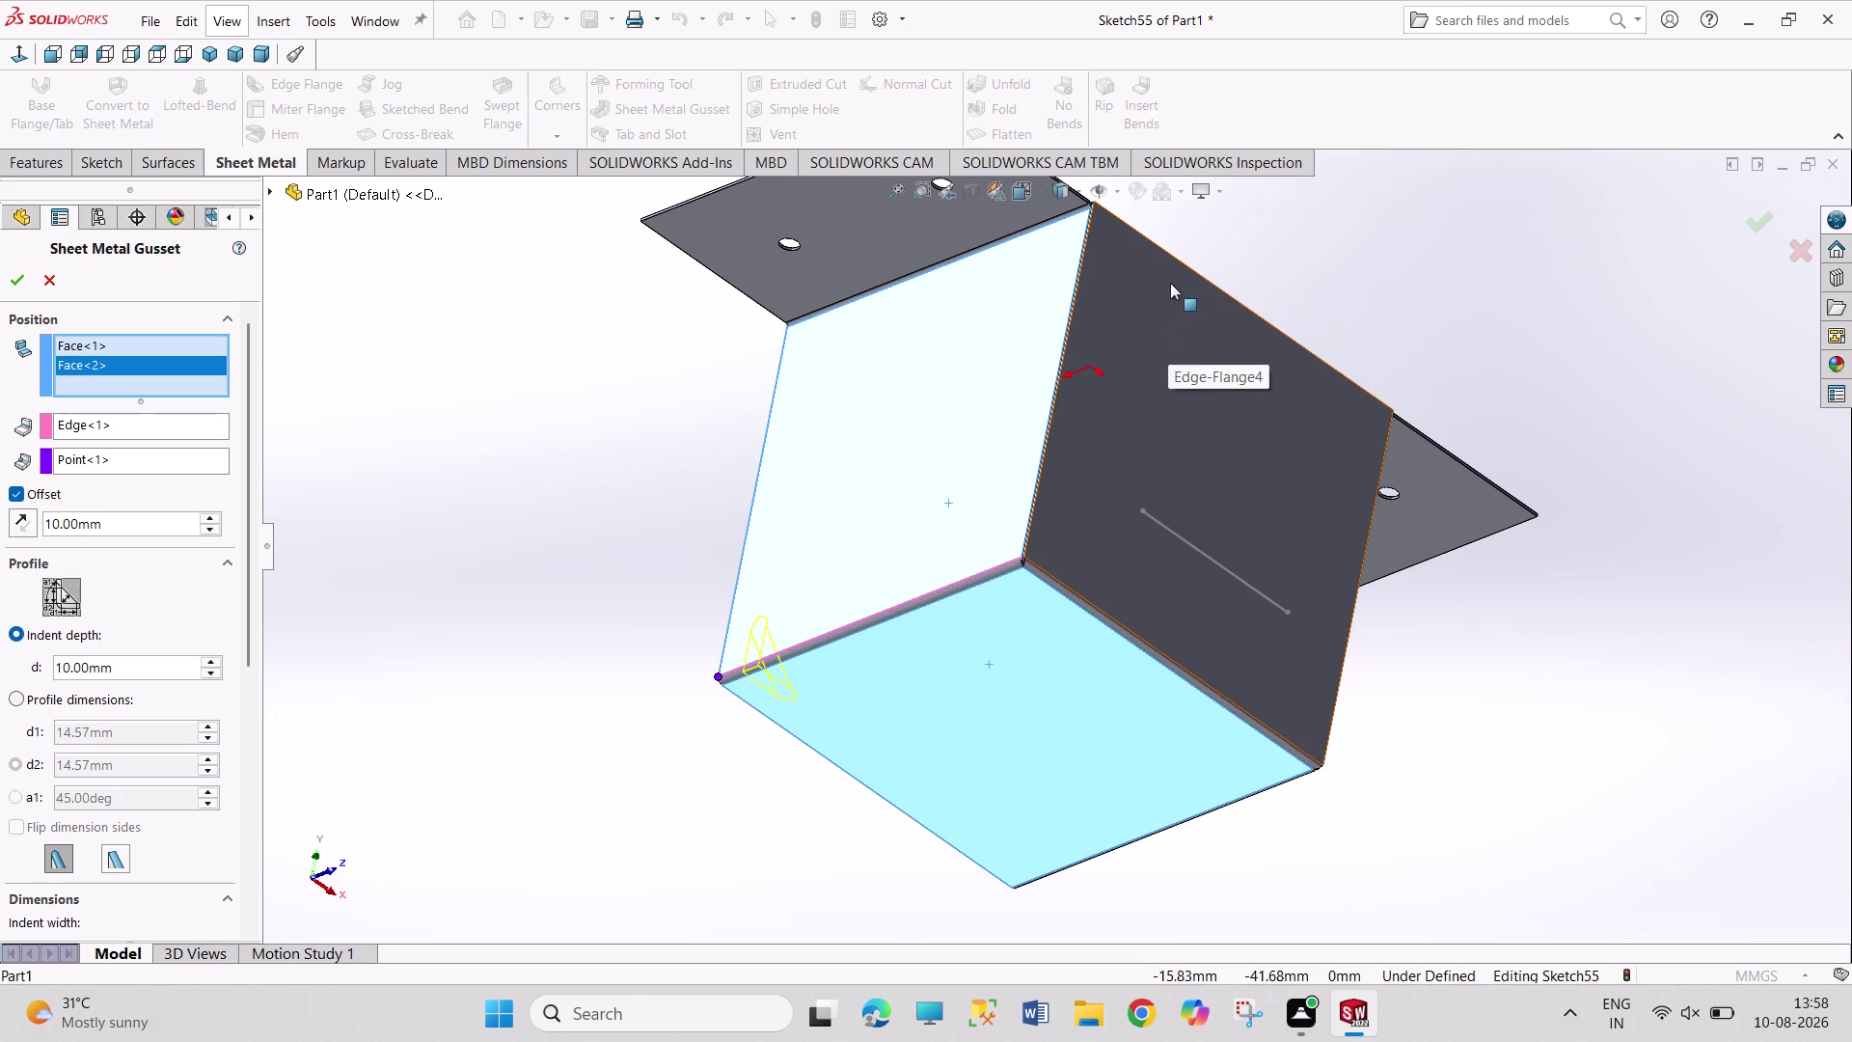
middle_drag(1166, 283, 973, 653)
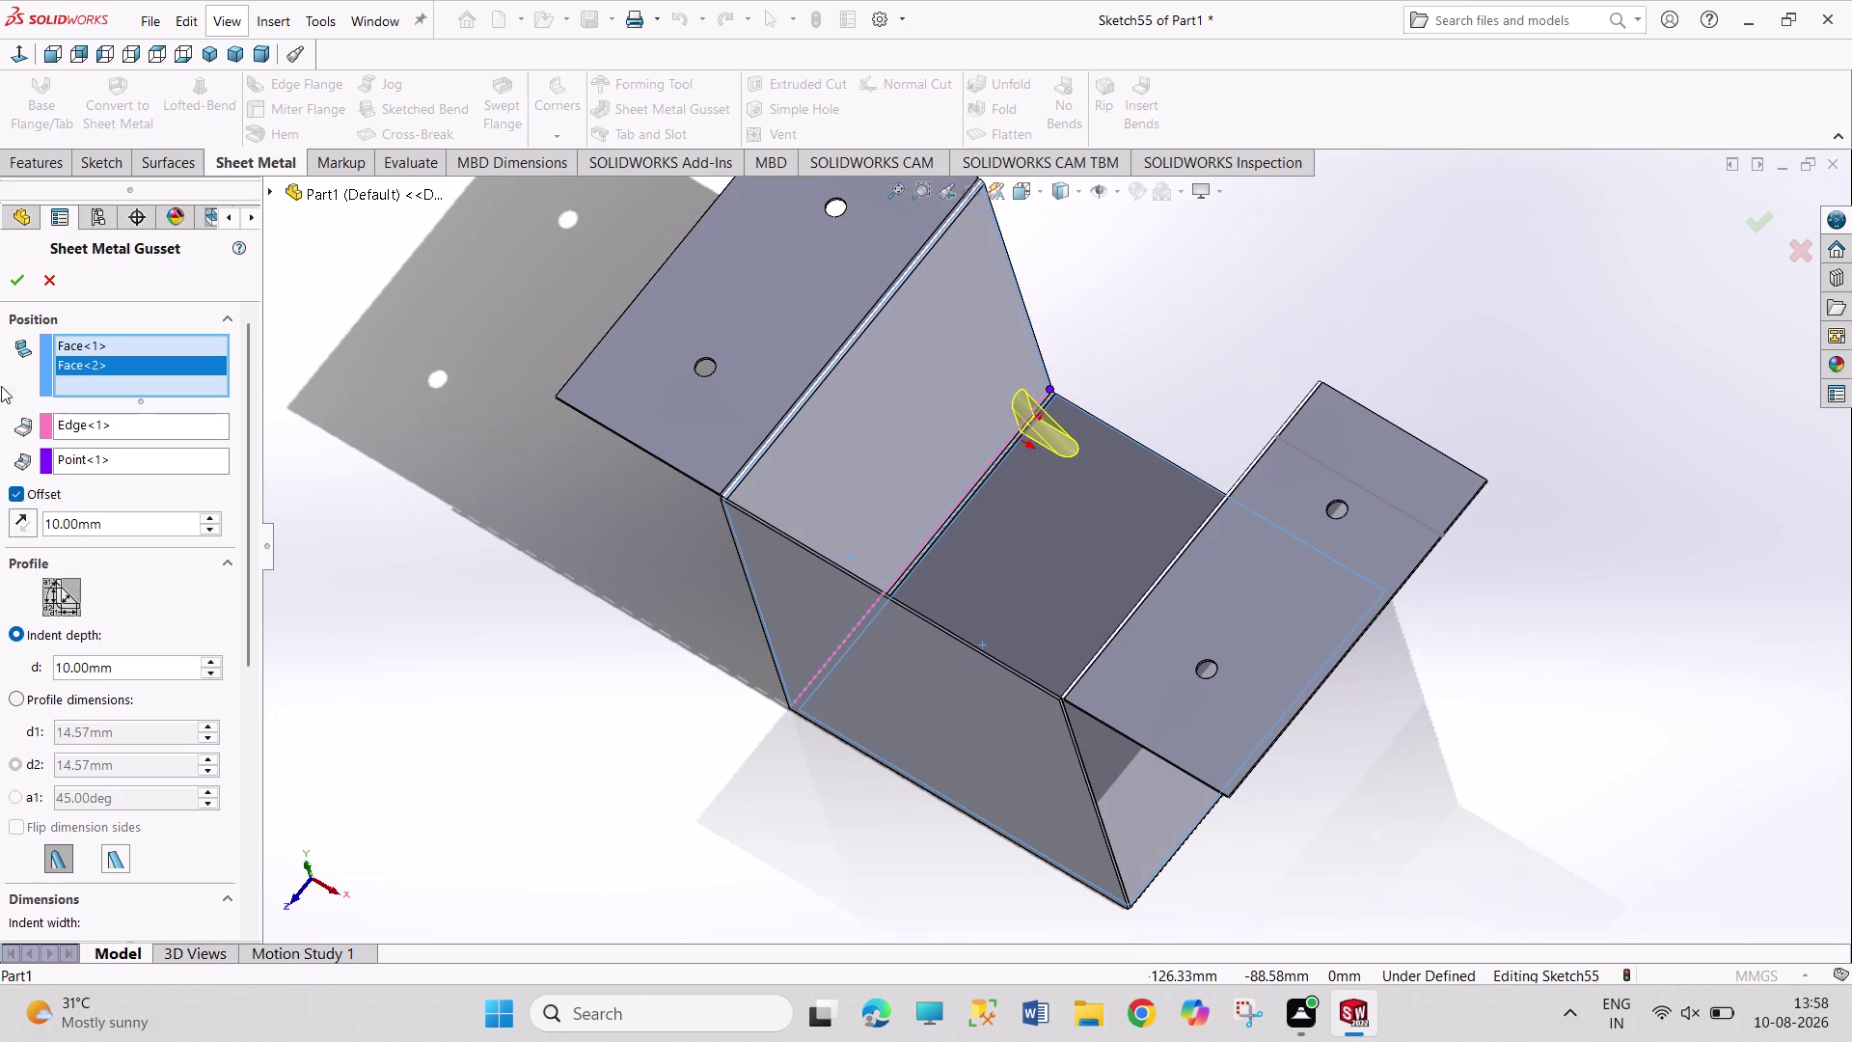
click(16, 277)
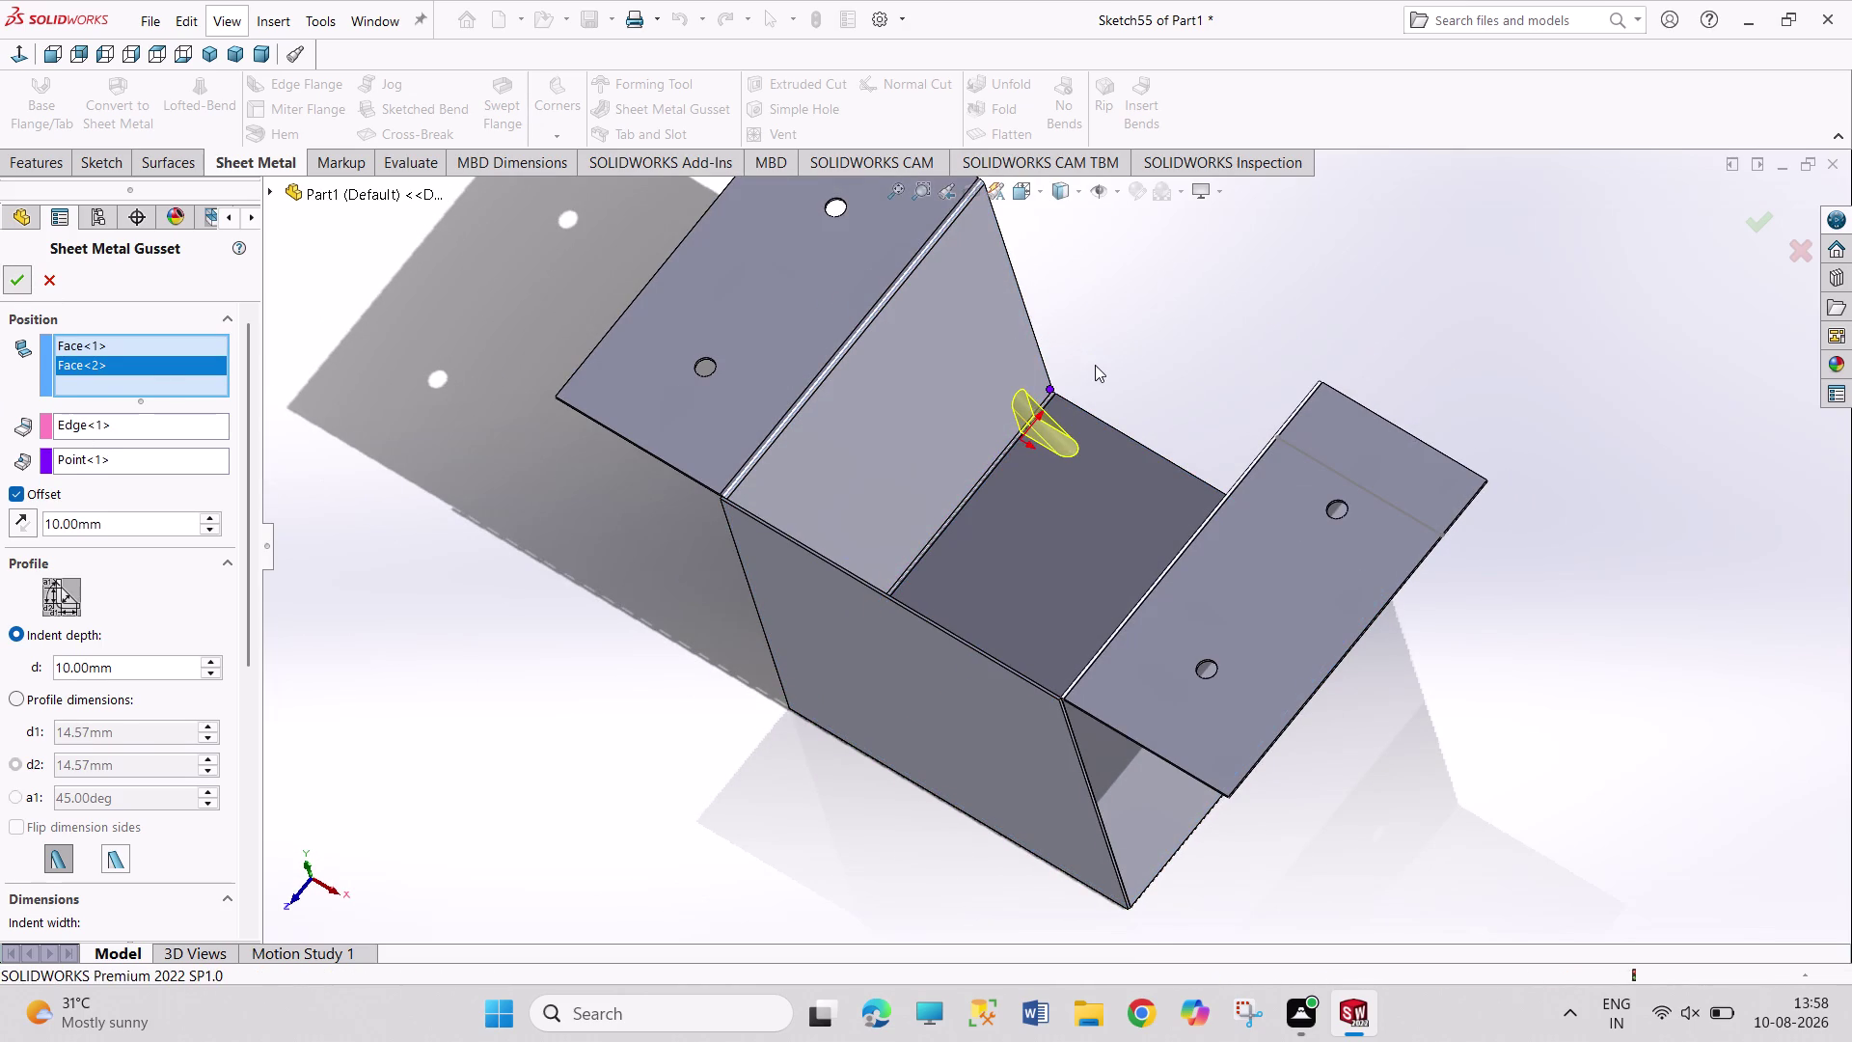
scroll(down, 3)
scroll(down, 3)
scroll(down, 3)
middle_drag(1013, 565, 1026, 517)
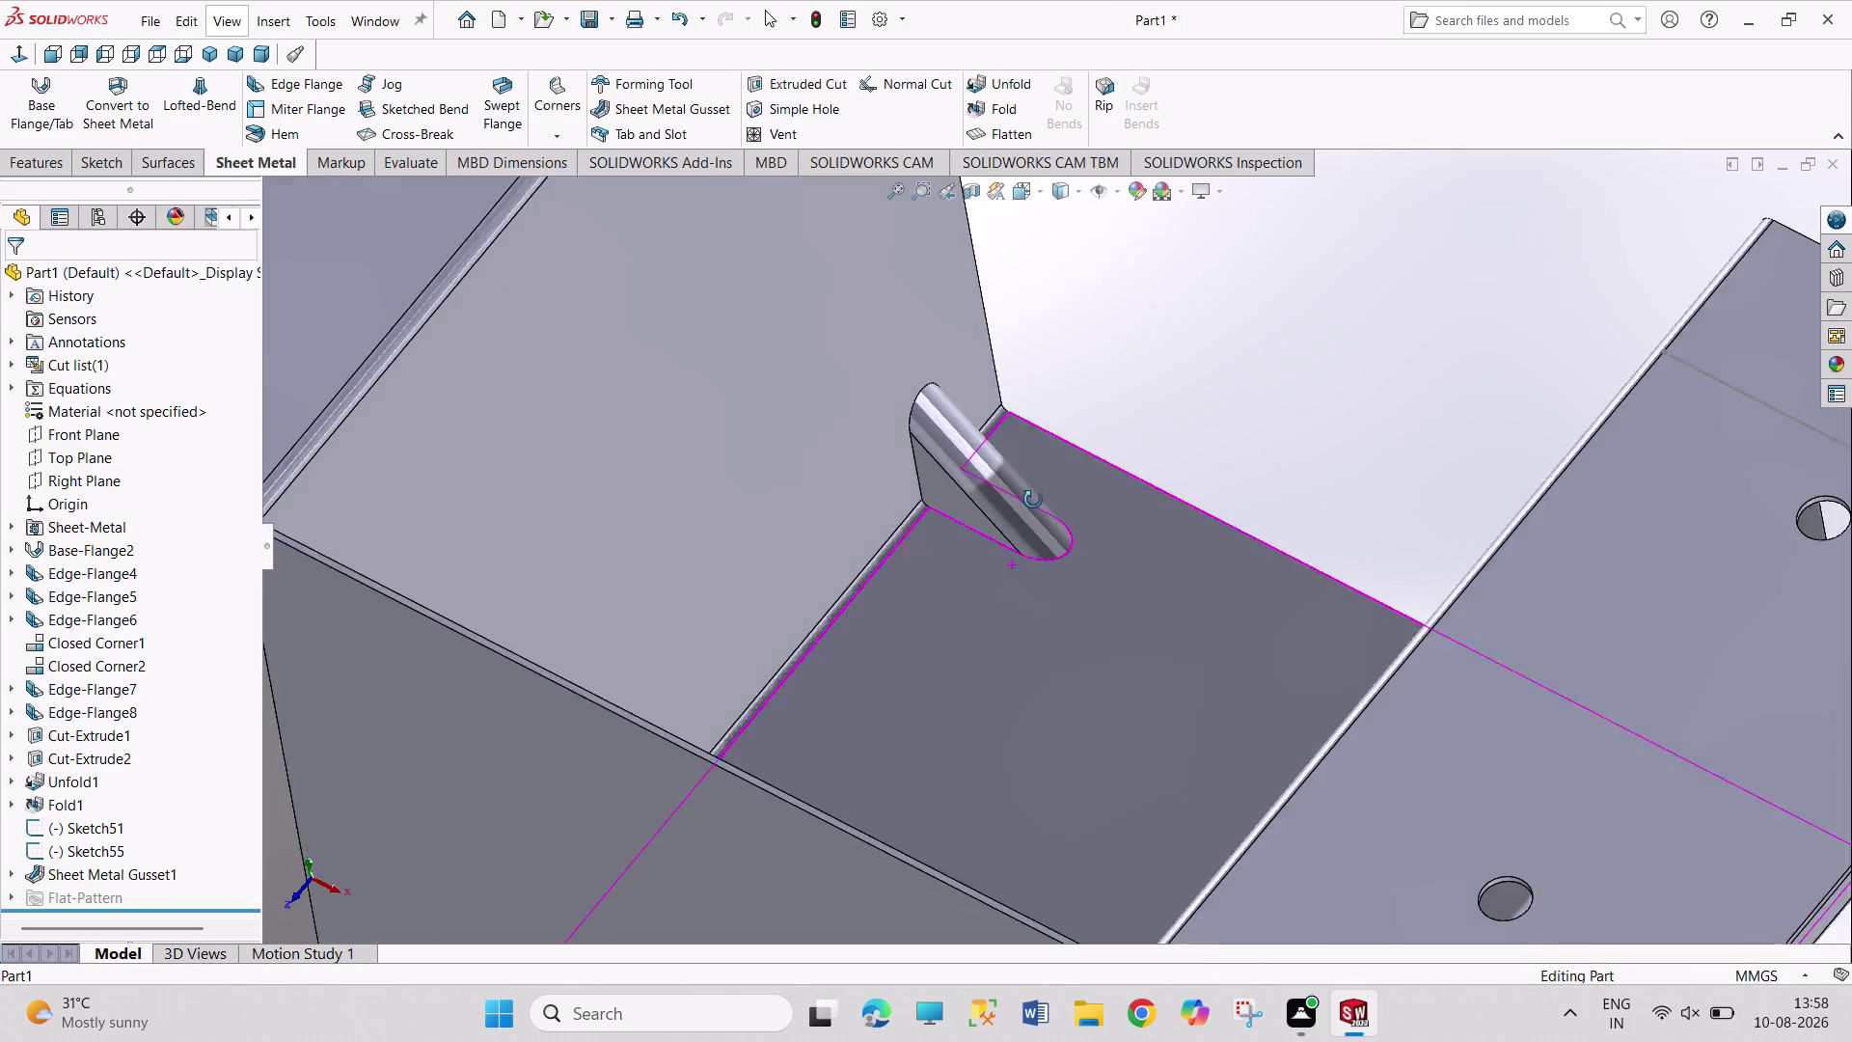
middle_drag(1025, 517, 1005, 534)
Undo the gusset and return to the isometric view.
key(z)
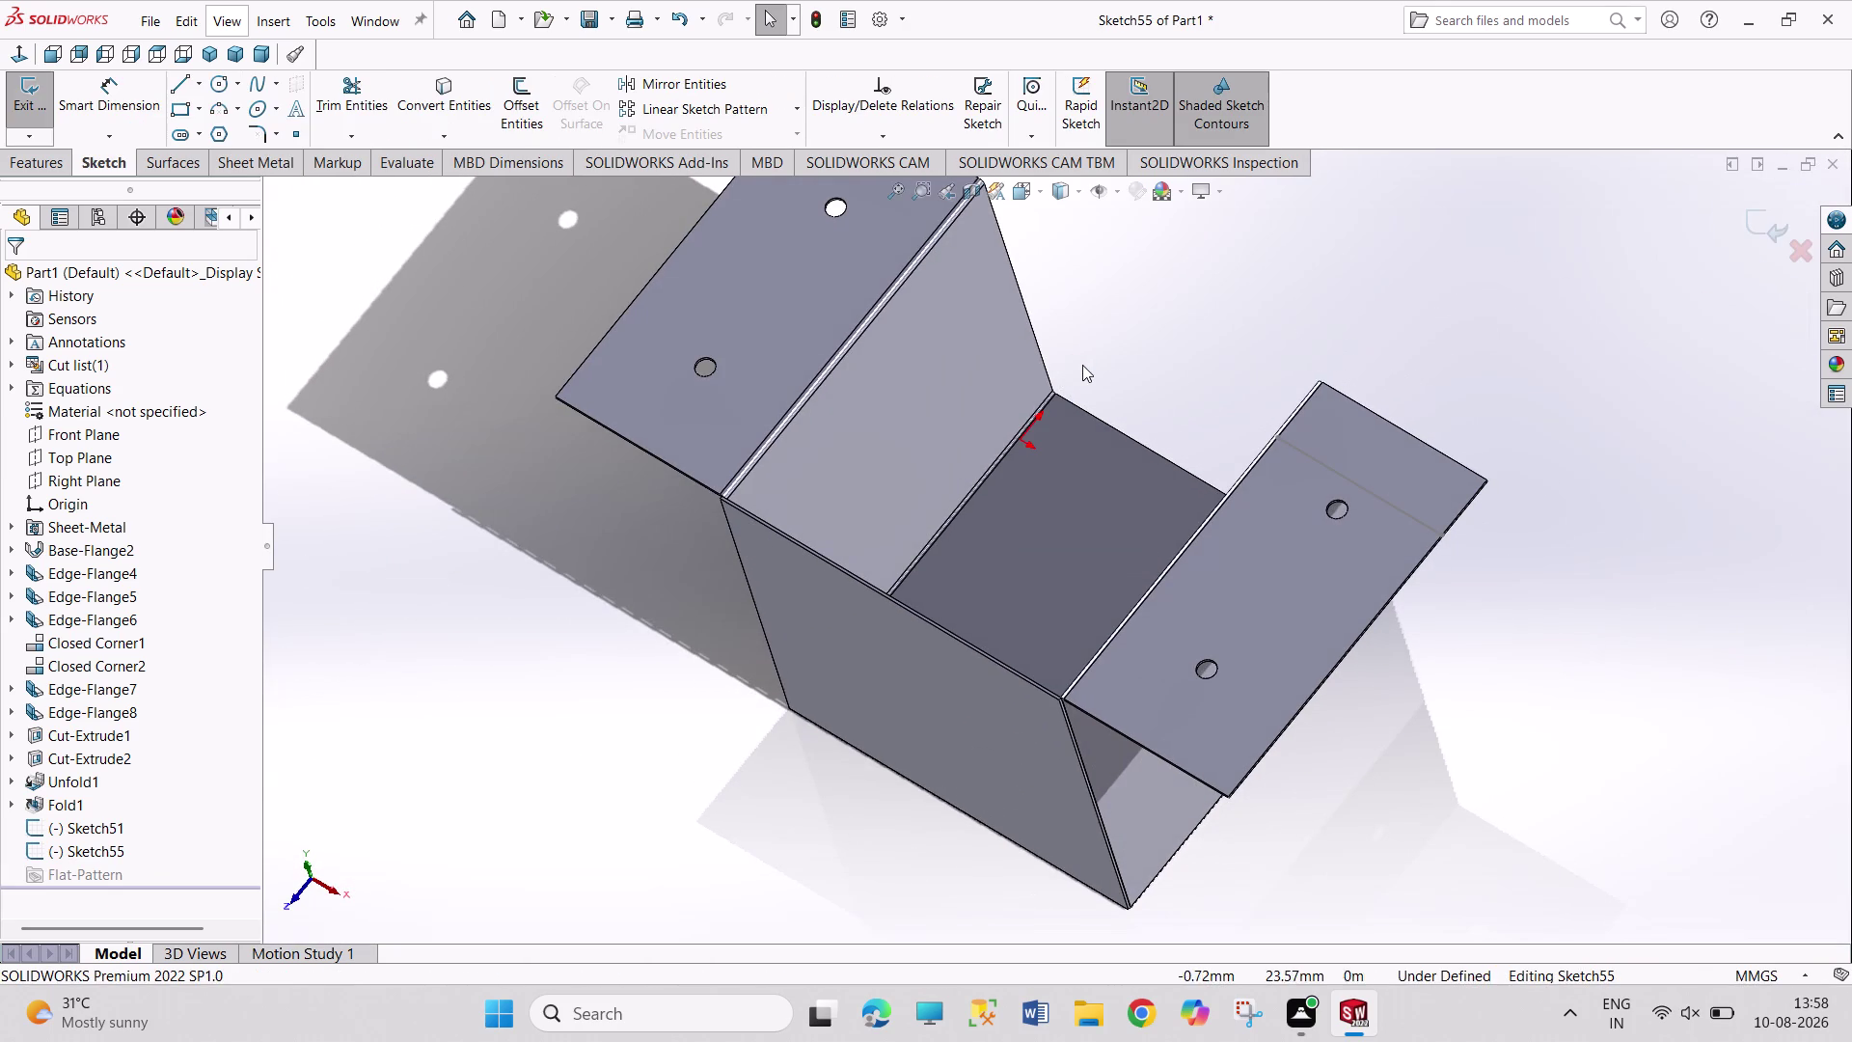
middle_drag(1083, 365, 776, 551)
scroll(up, 3)
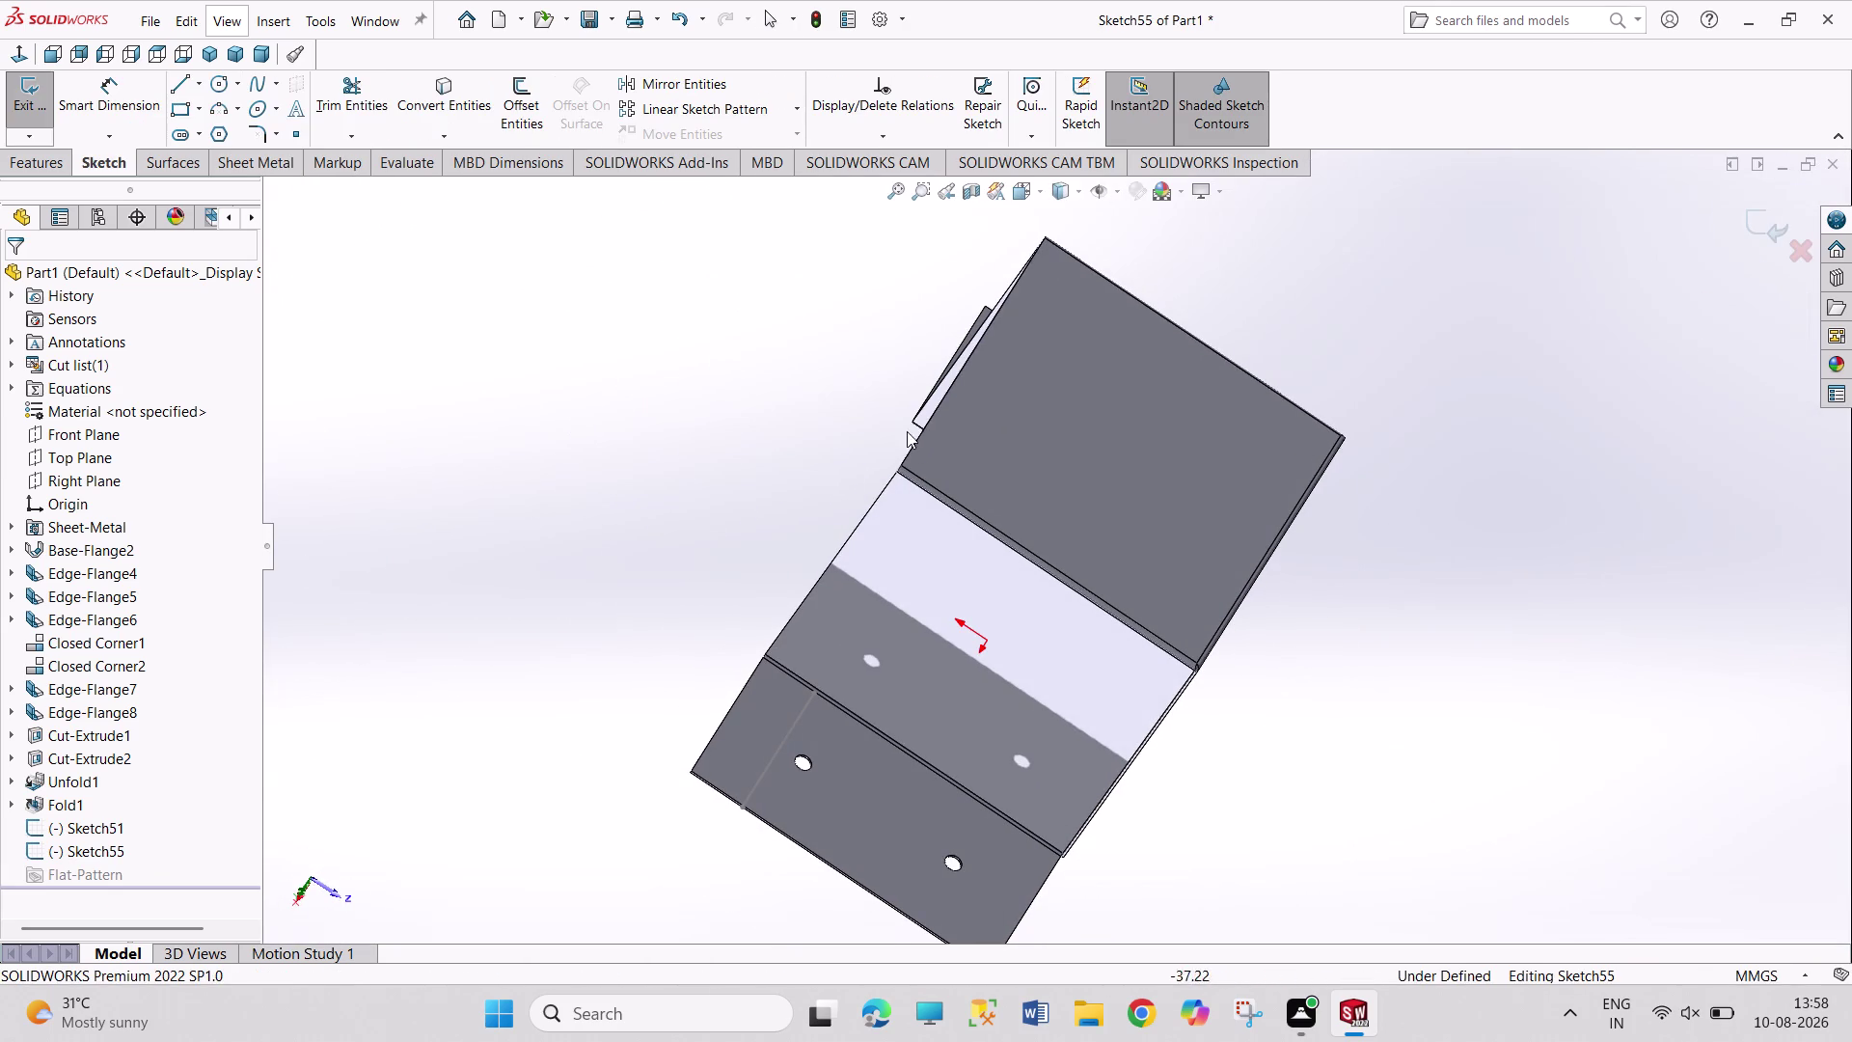
click(207, 53)
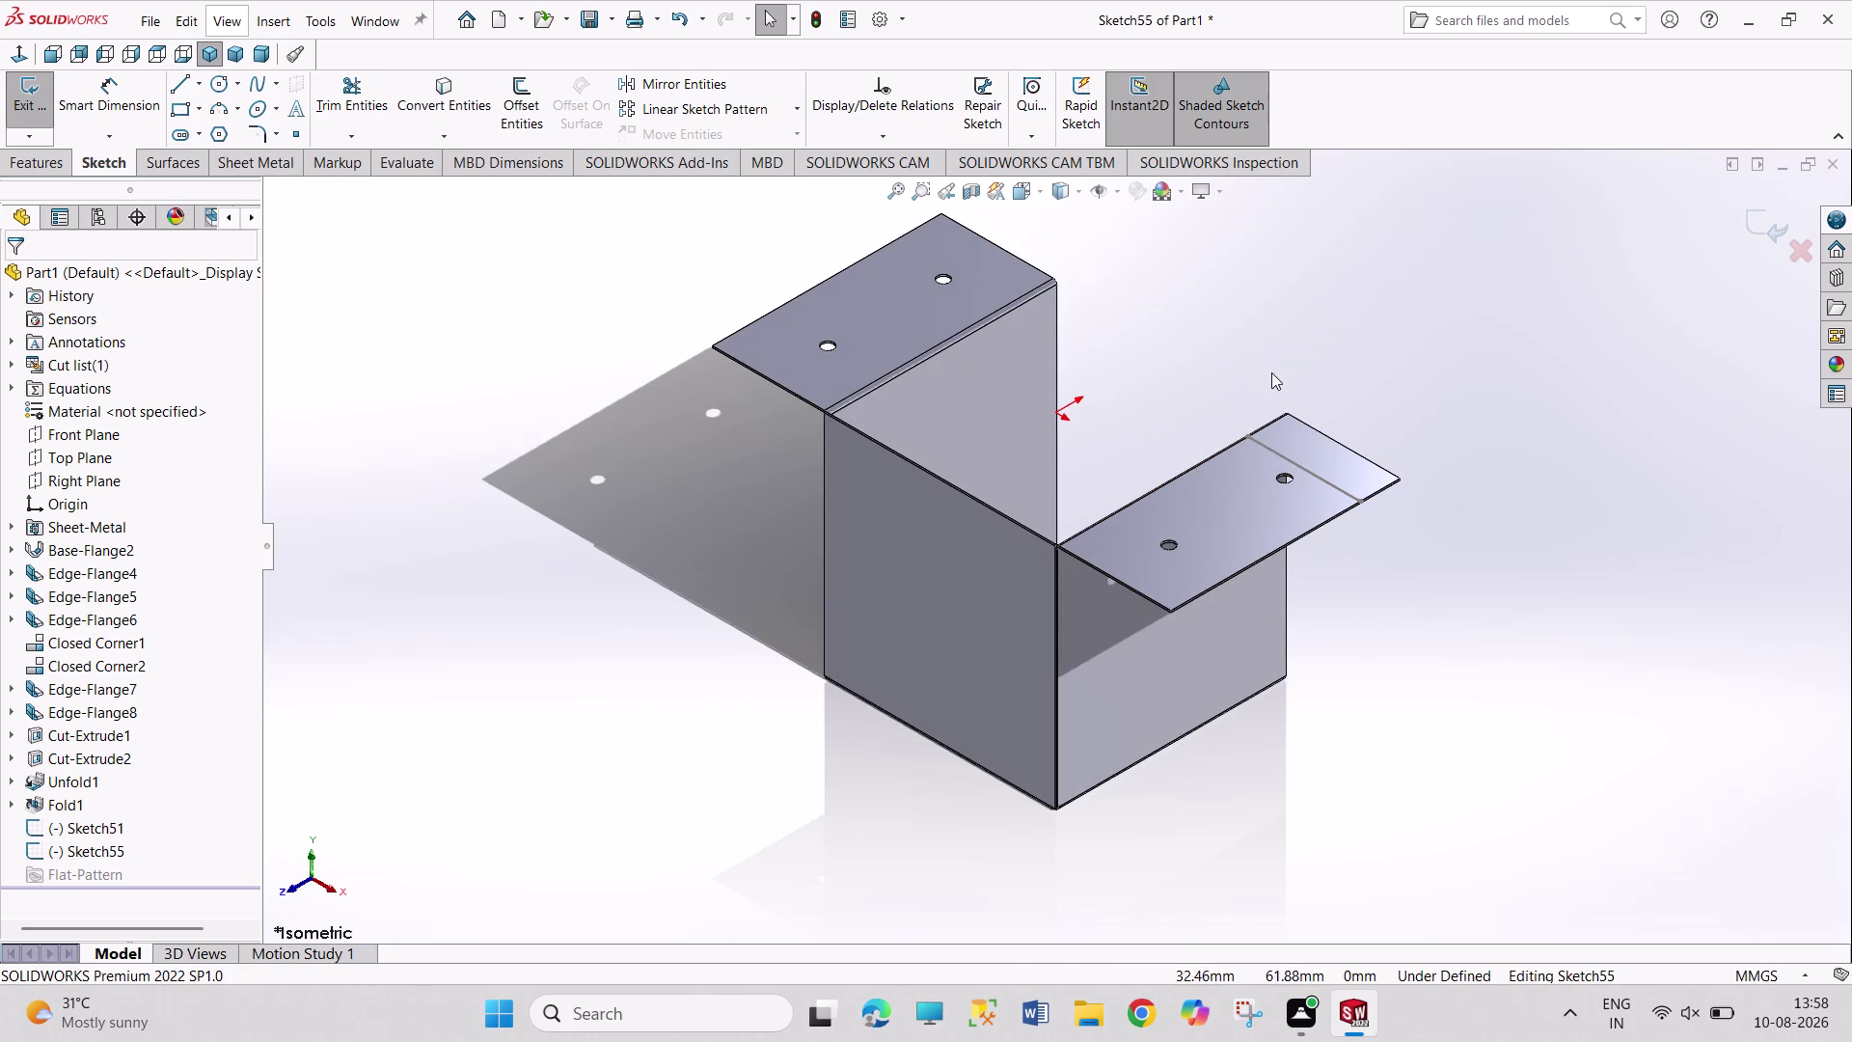
Save the part, agreeing to delete the empty sketch in both prompts.
key(ctrl+s)
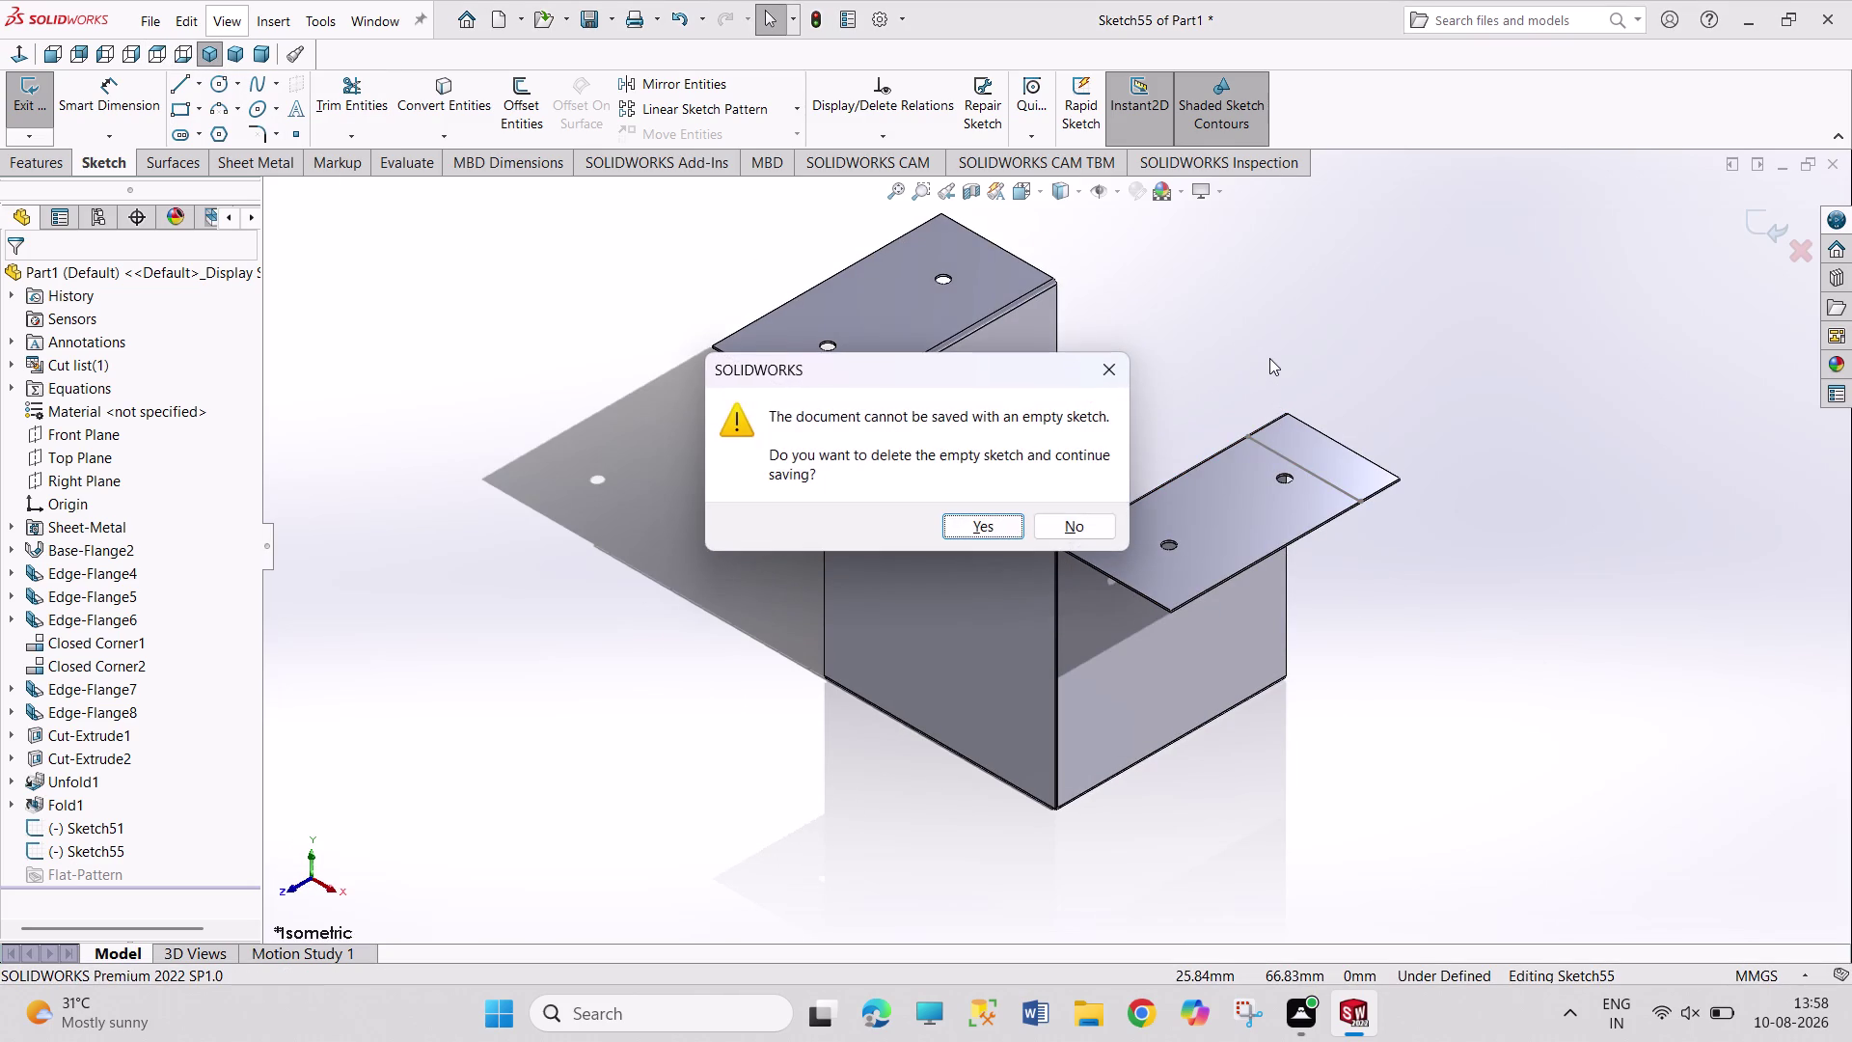
click(1009, 530)
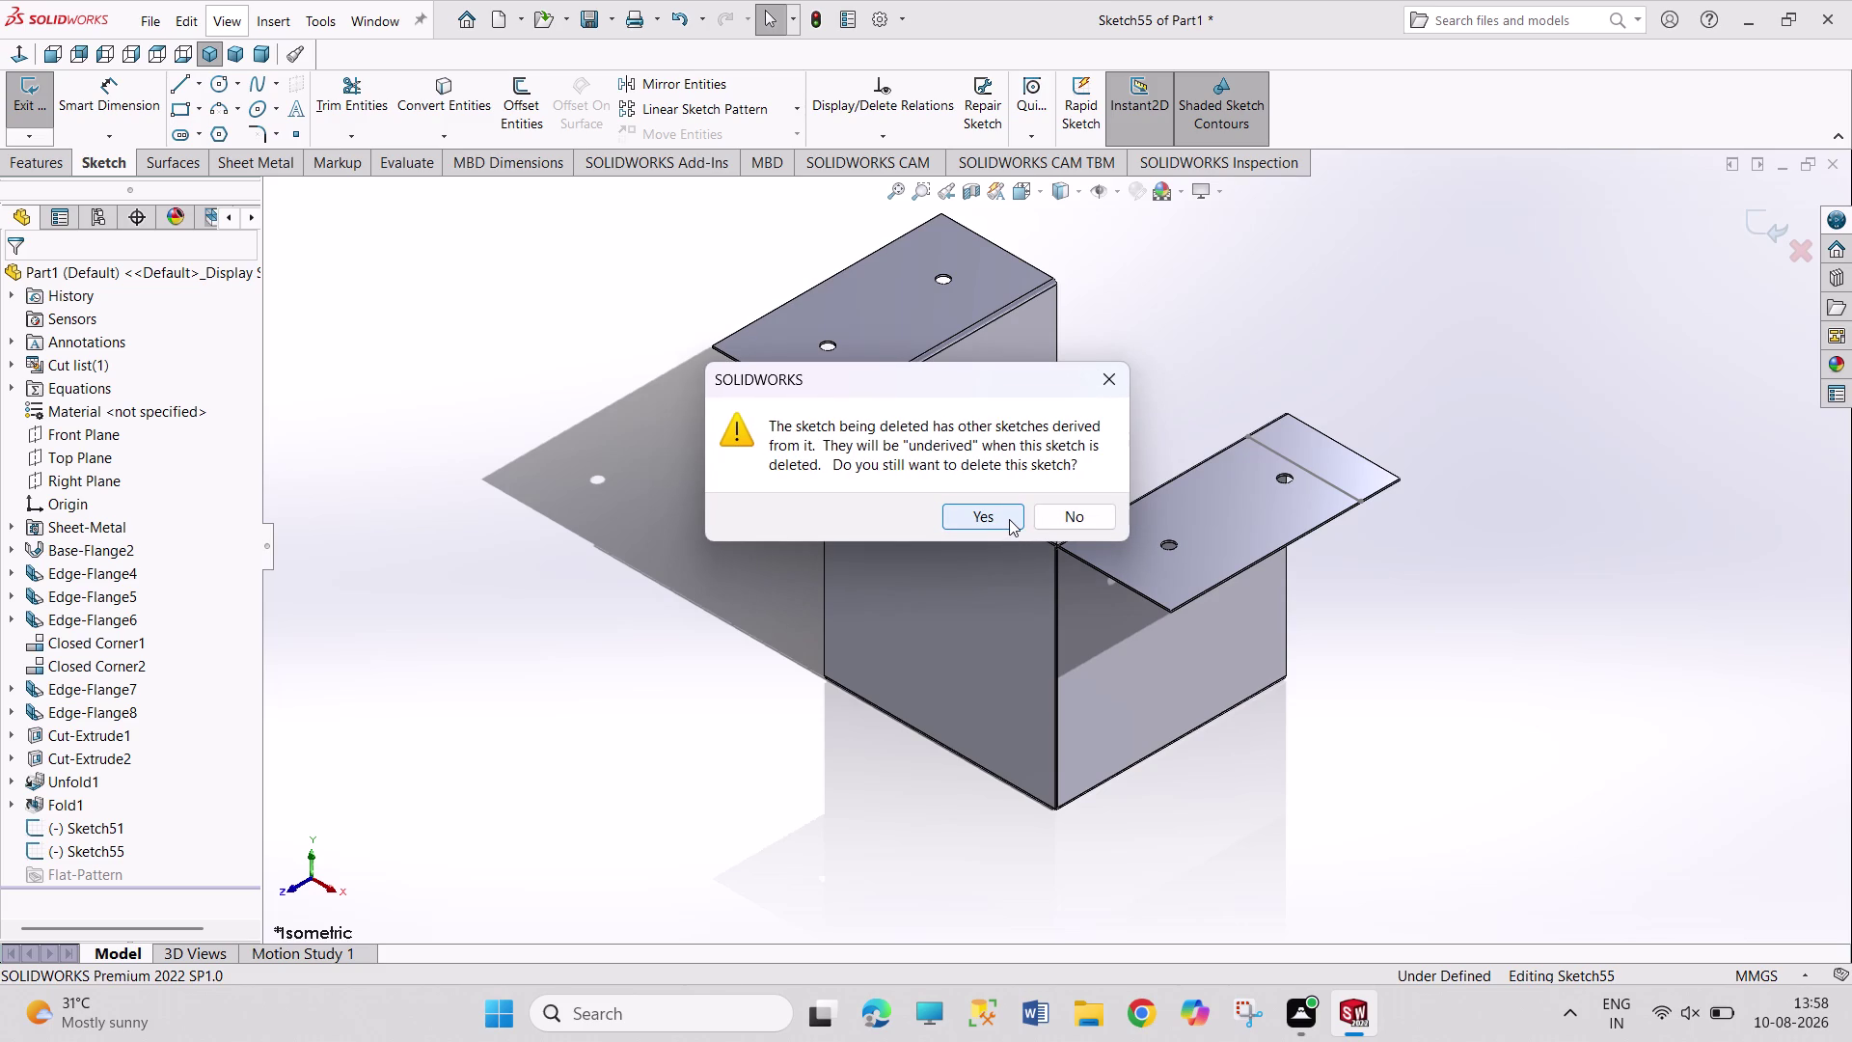
click(1067, 511)
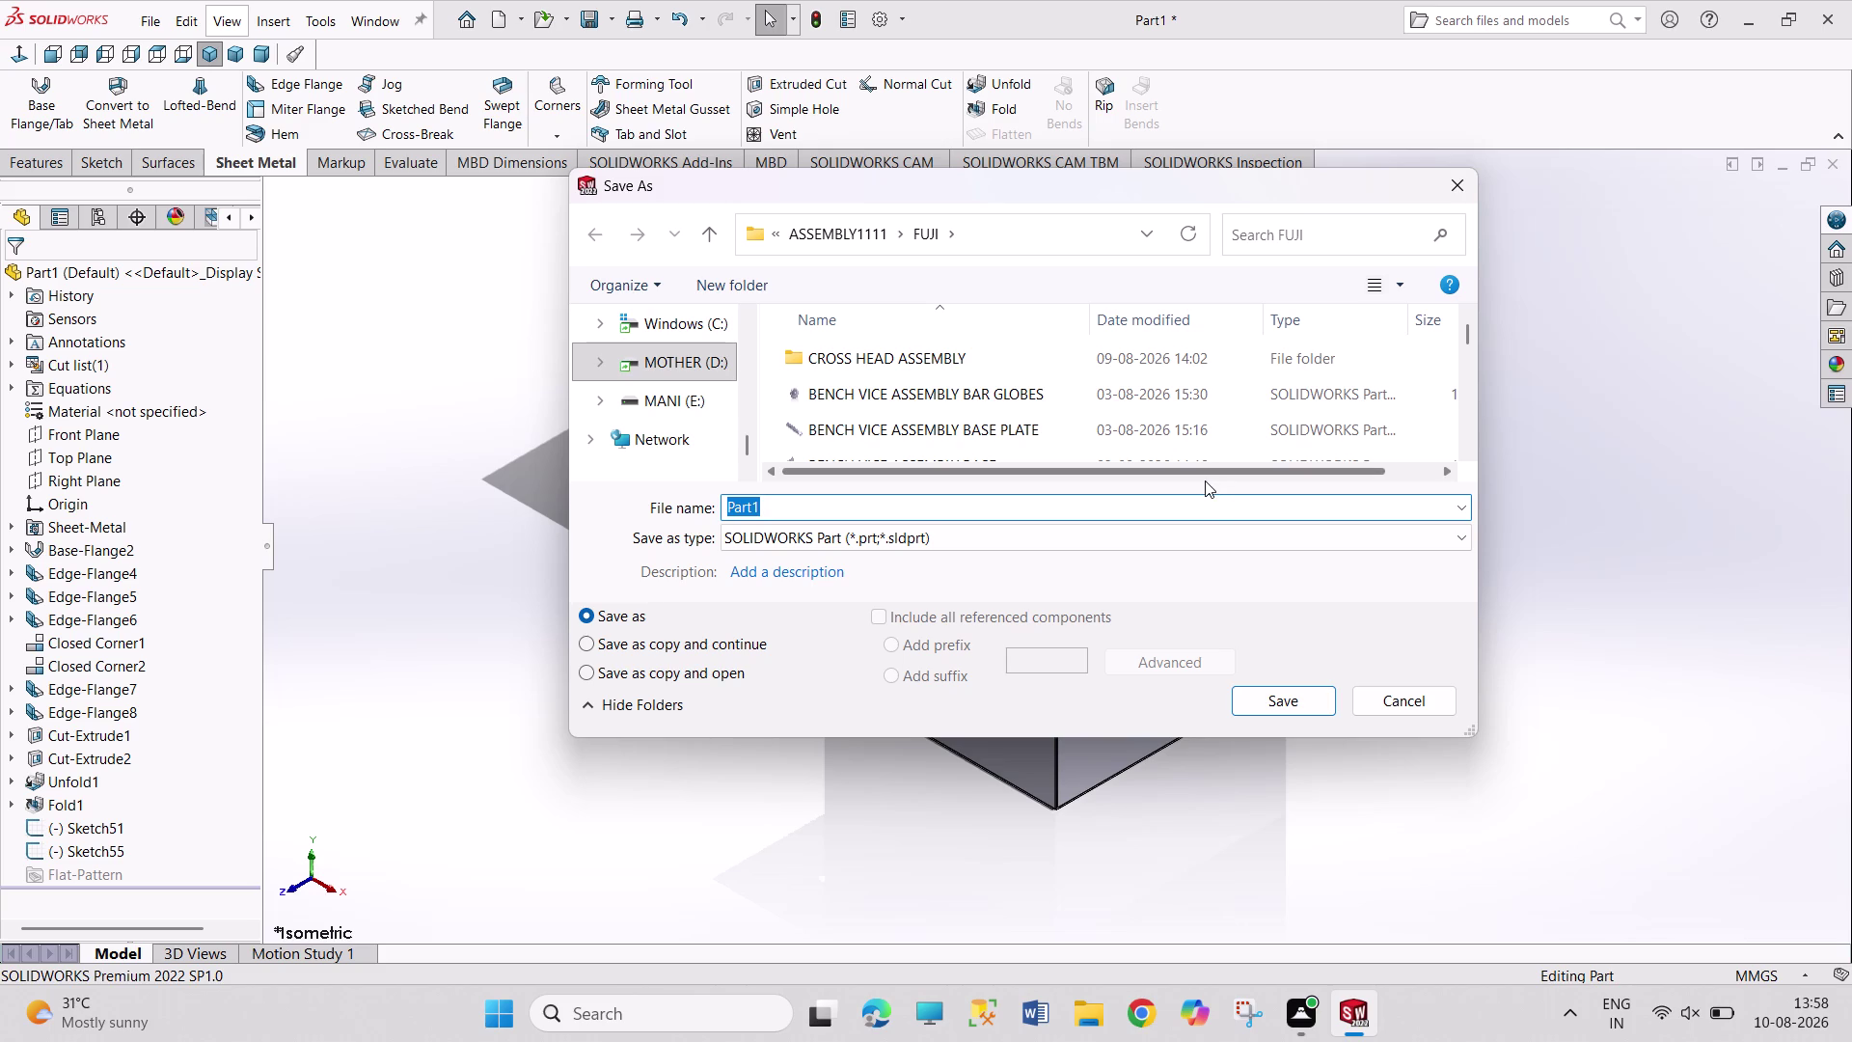
Enter the file name 'SHEET METAL EXERCISE 3', then rebuild and save.
text(ex)
text(ersi)
text(ze 3)
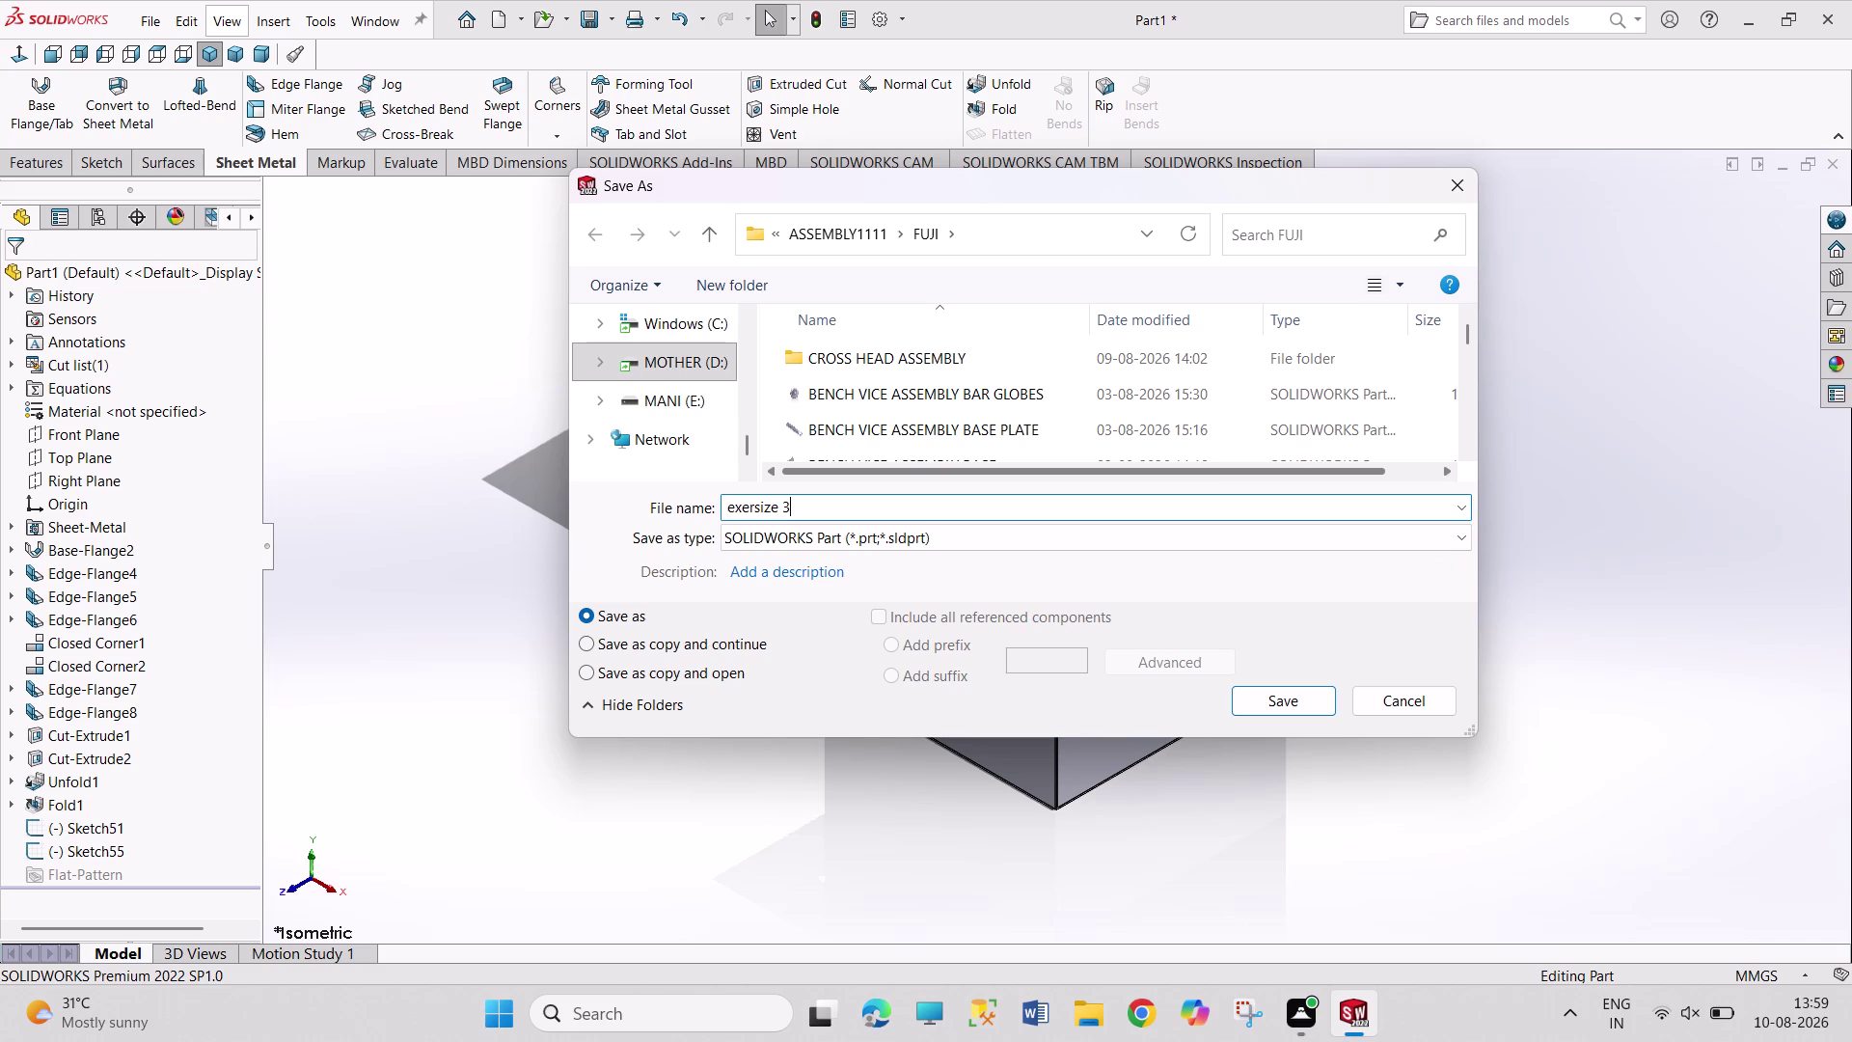
text(EXE)
text(RCISE)
key(space)
key(3)
key(Left)
key(Left)
key(Left)
text(SHE)
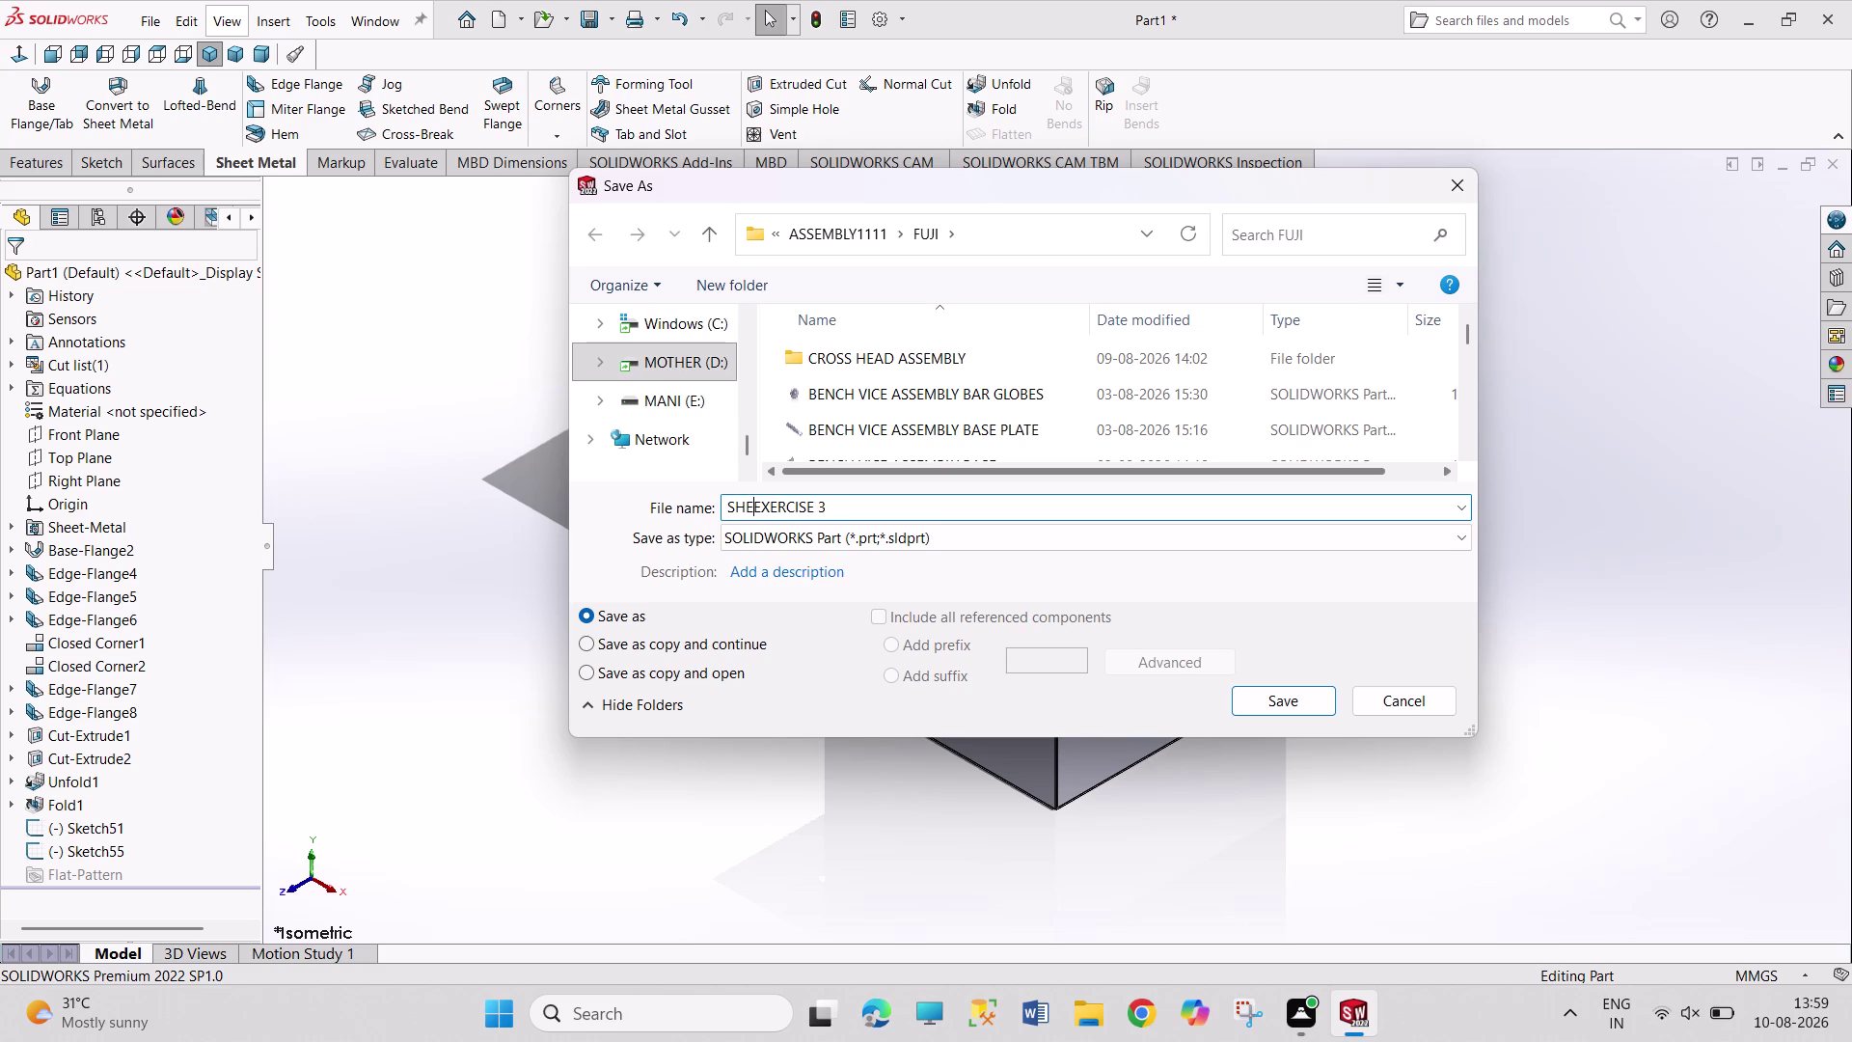
text(ET MET)
text(AL)
key(space)
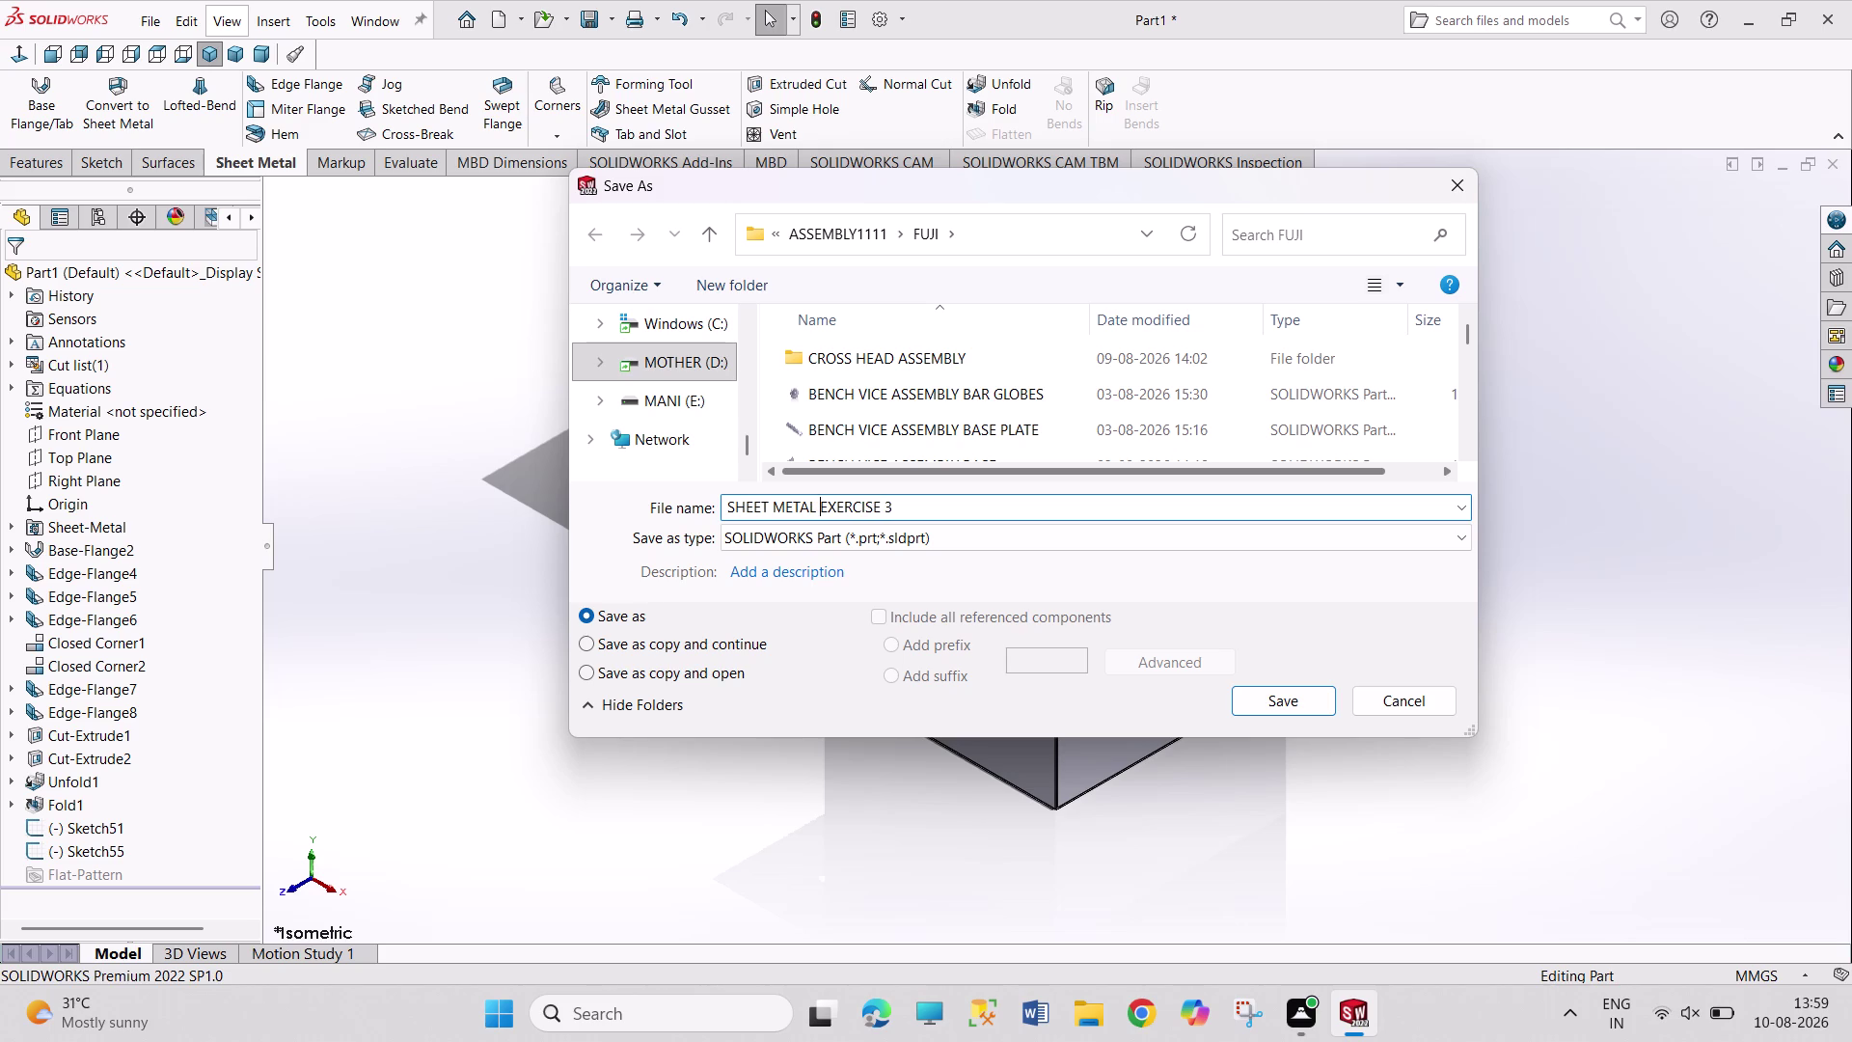
key(Return)
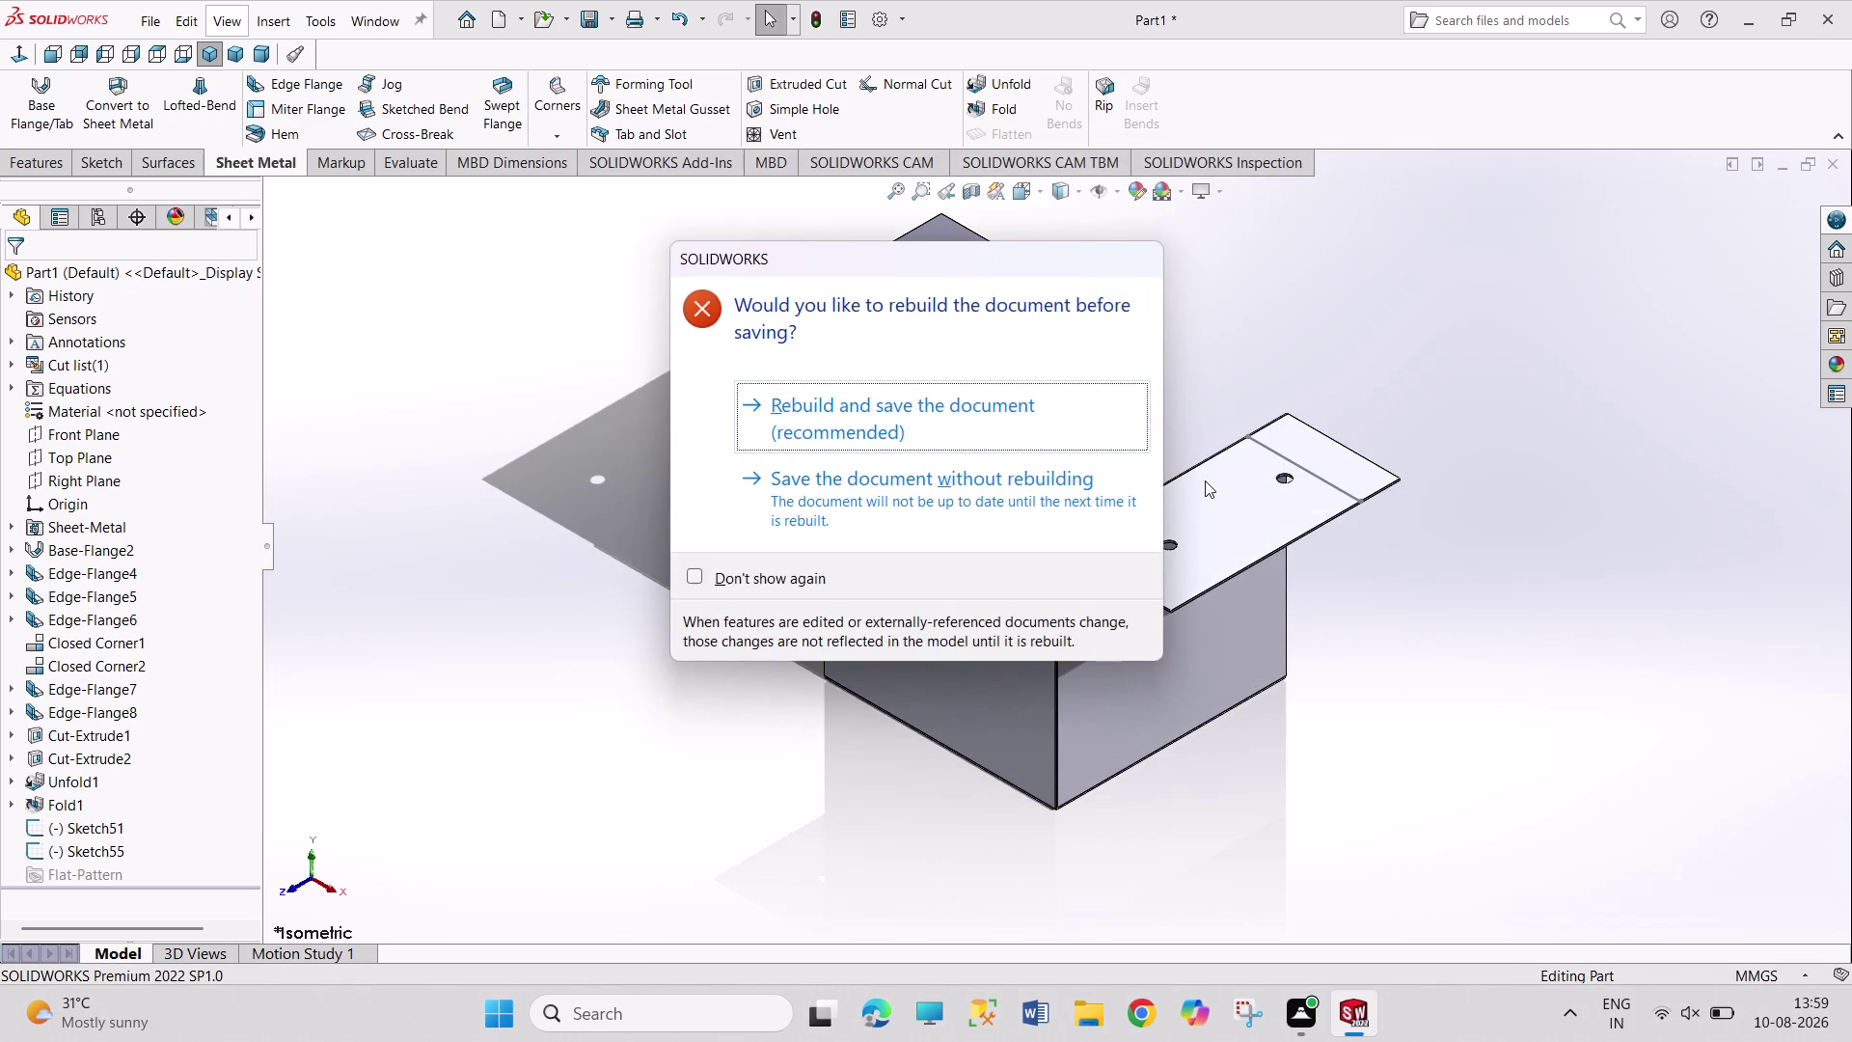
click(1063, 432)
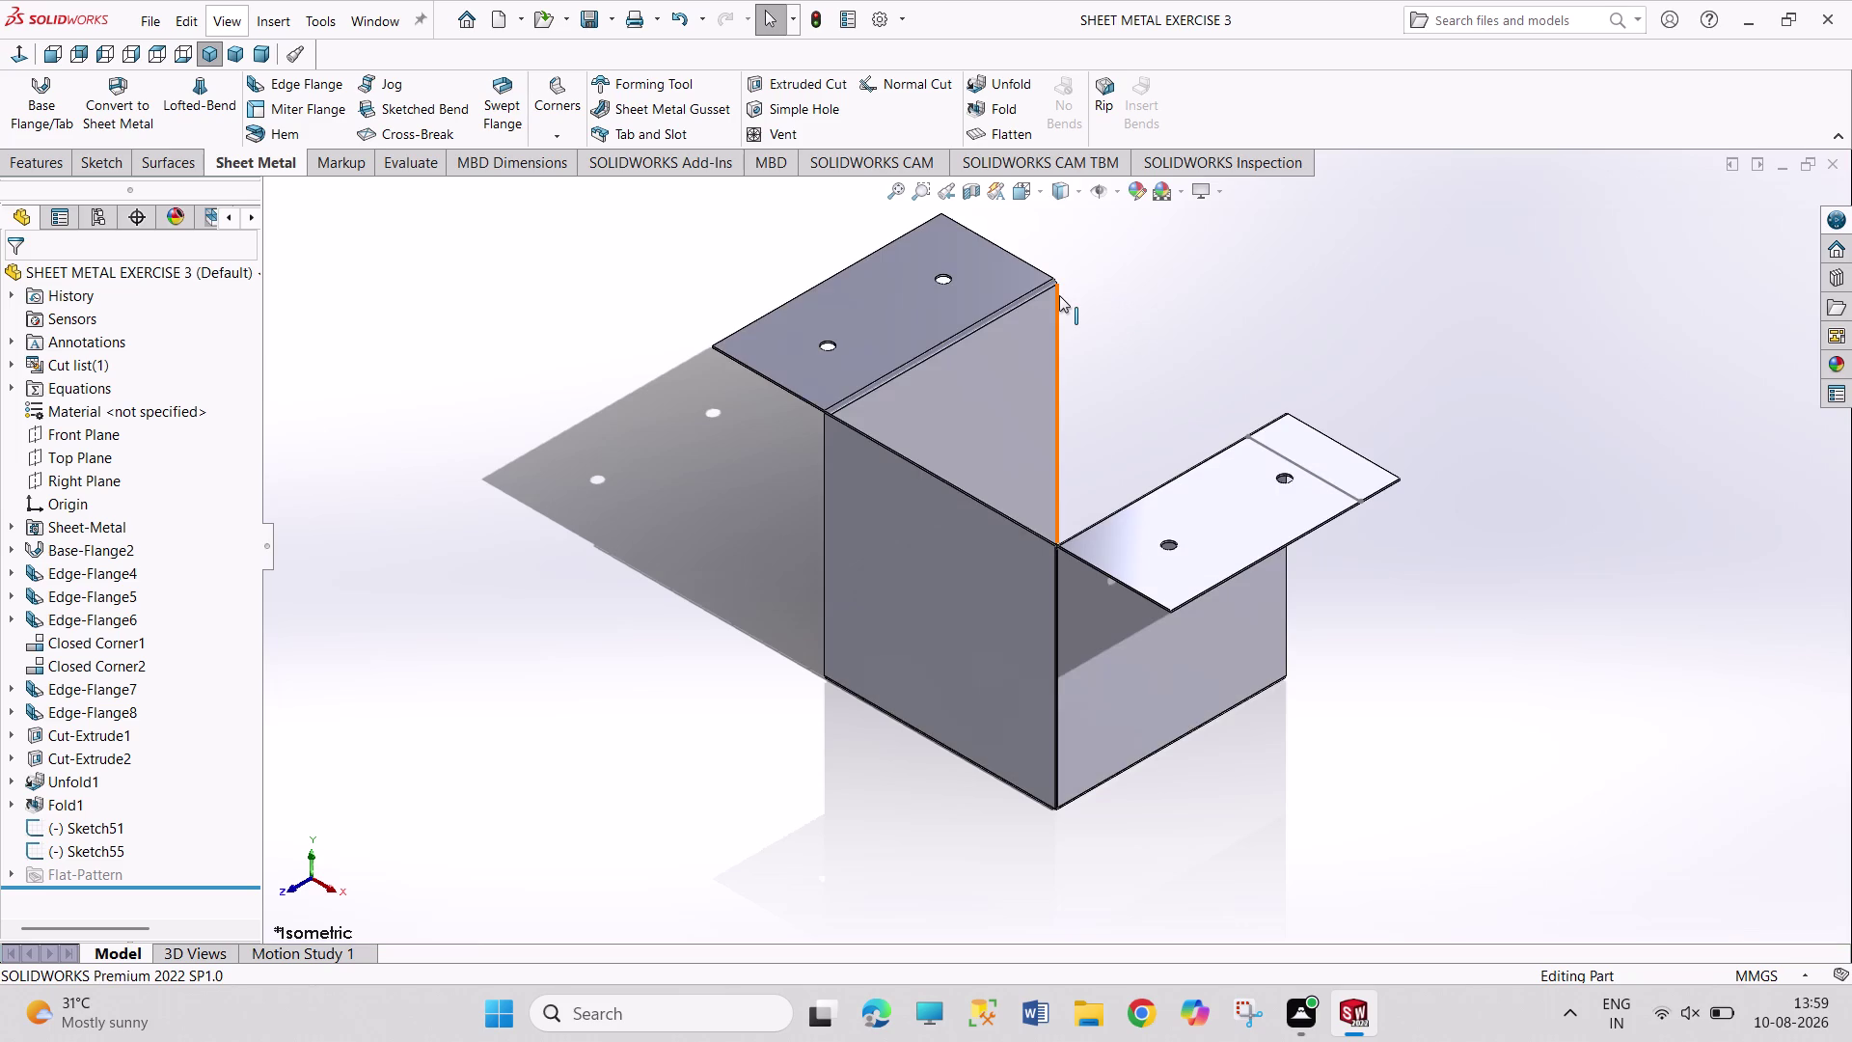
Create a new blank part document, Part2.
key(ctrl+n)
key(Return)
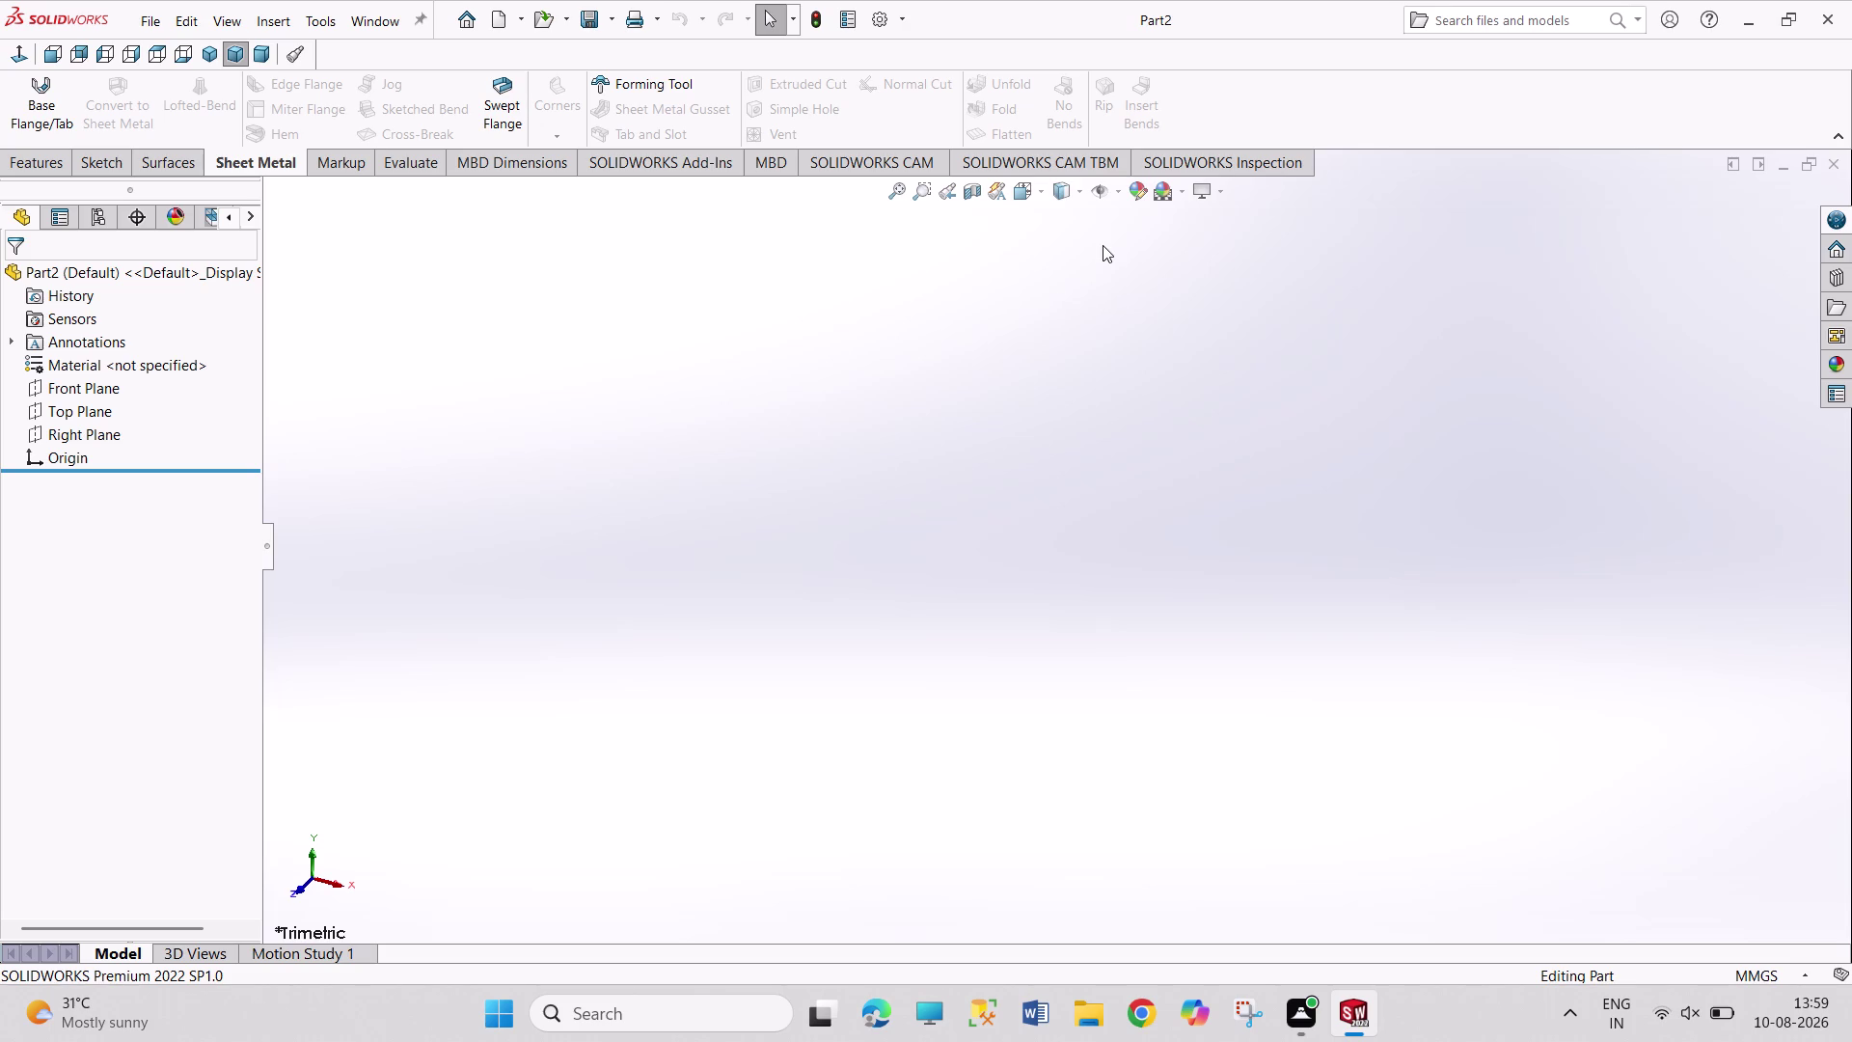
drag(804, 376, 1064, 455)
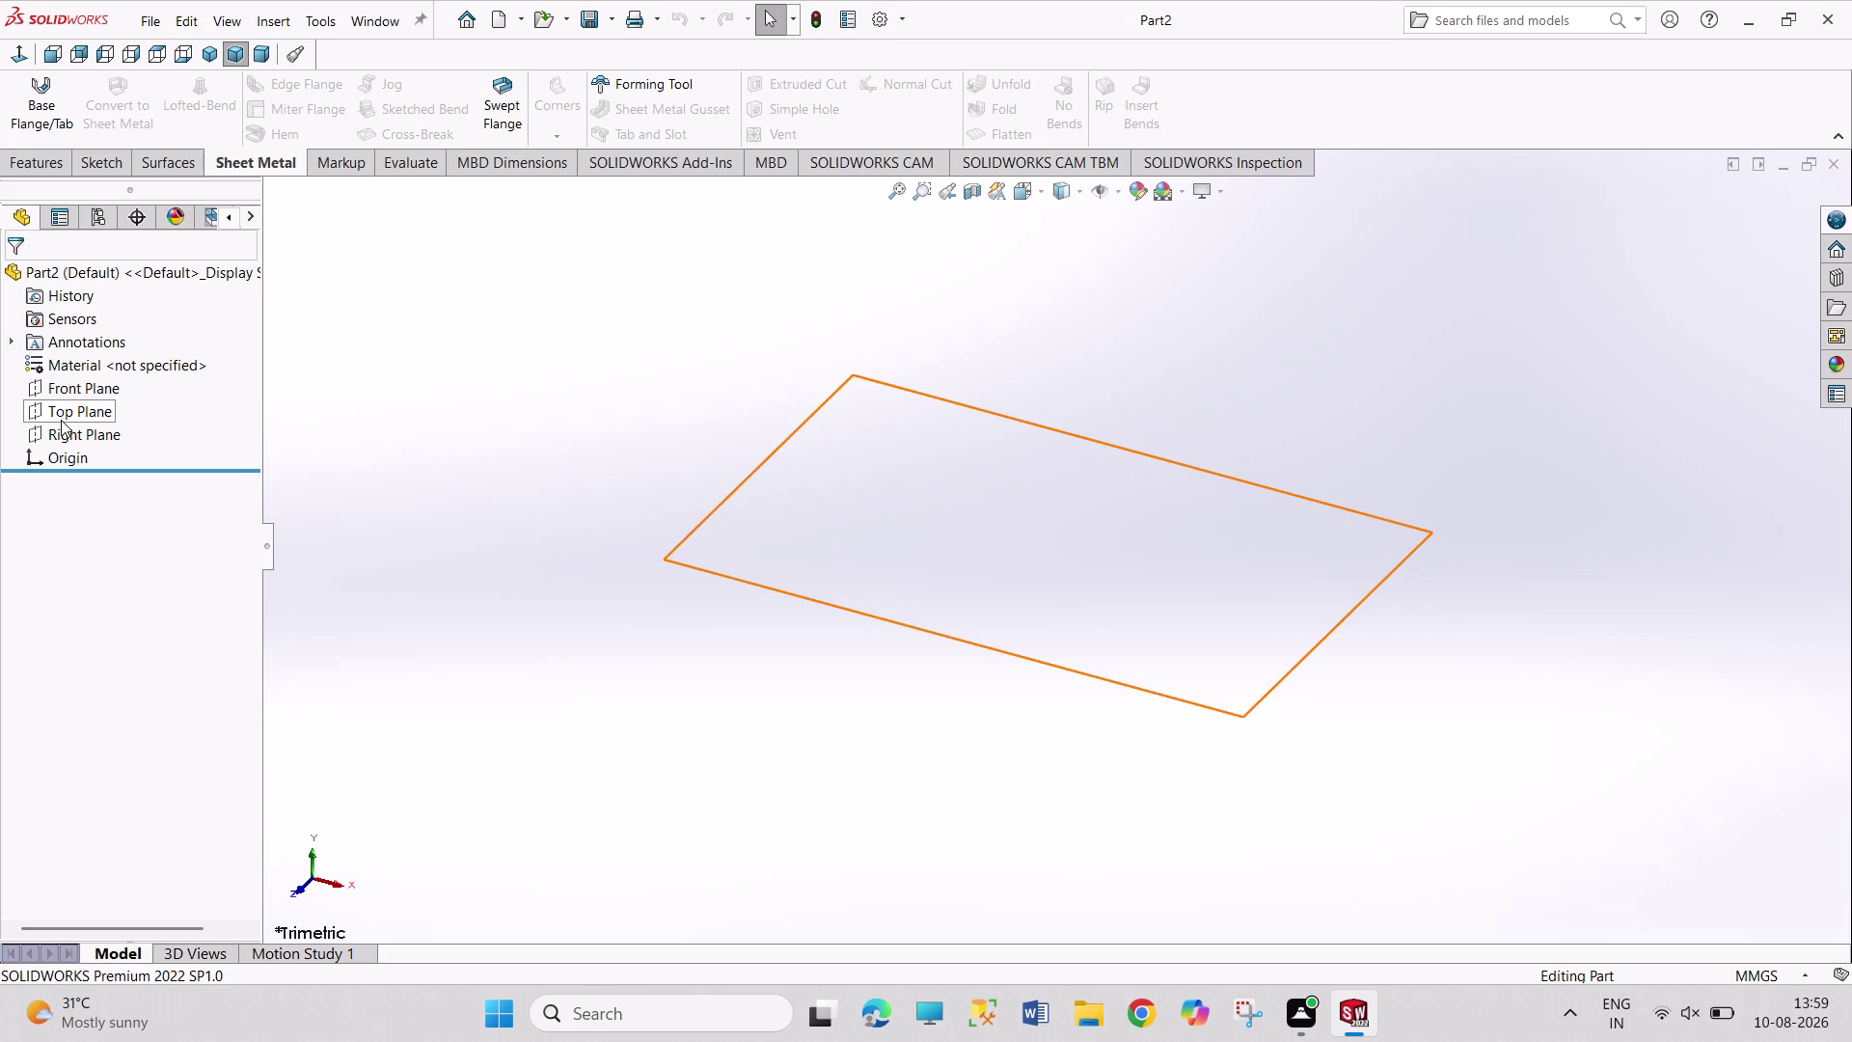
Sketch a center rectangle at the origin on the Top Plane.
click(61, 420)
click(79, 392)
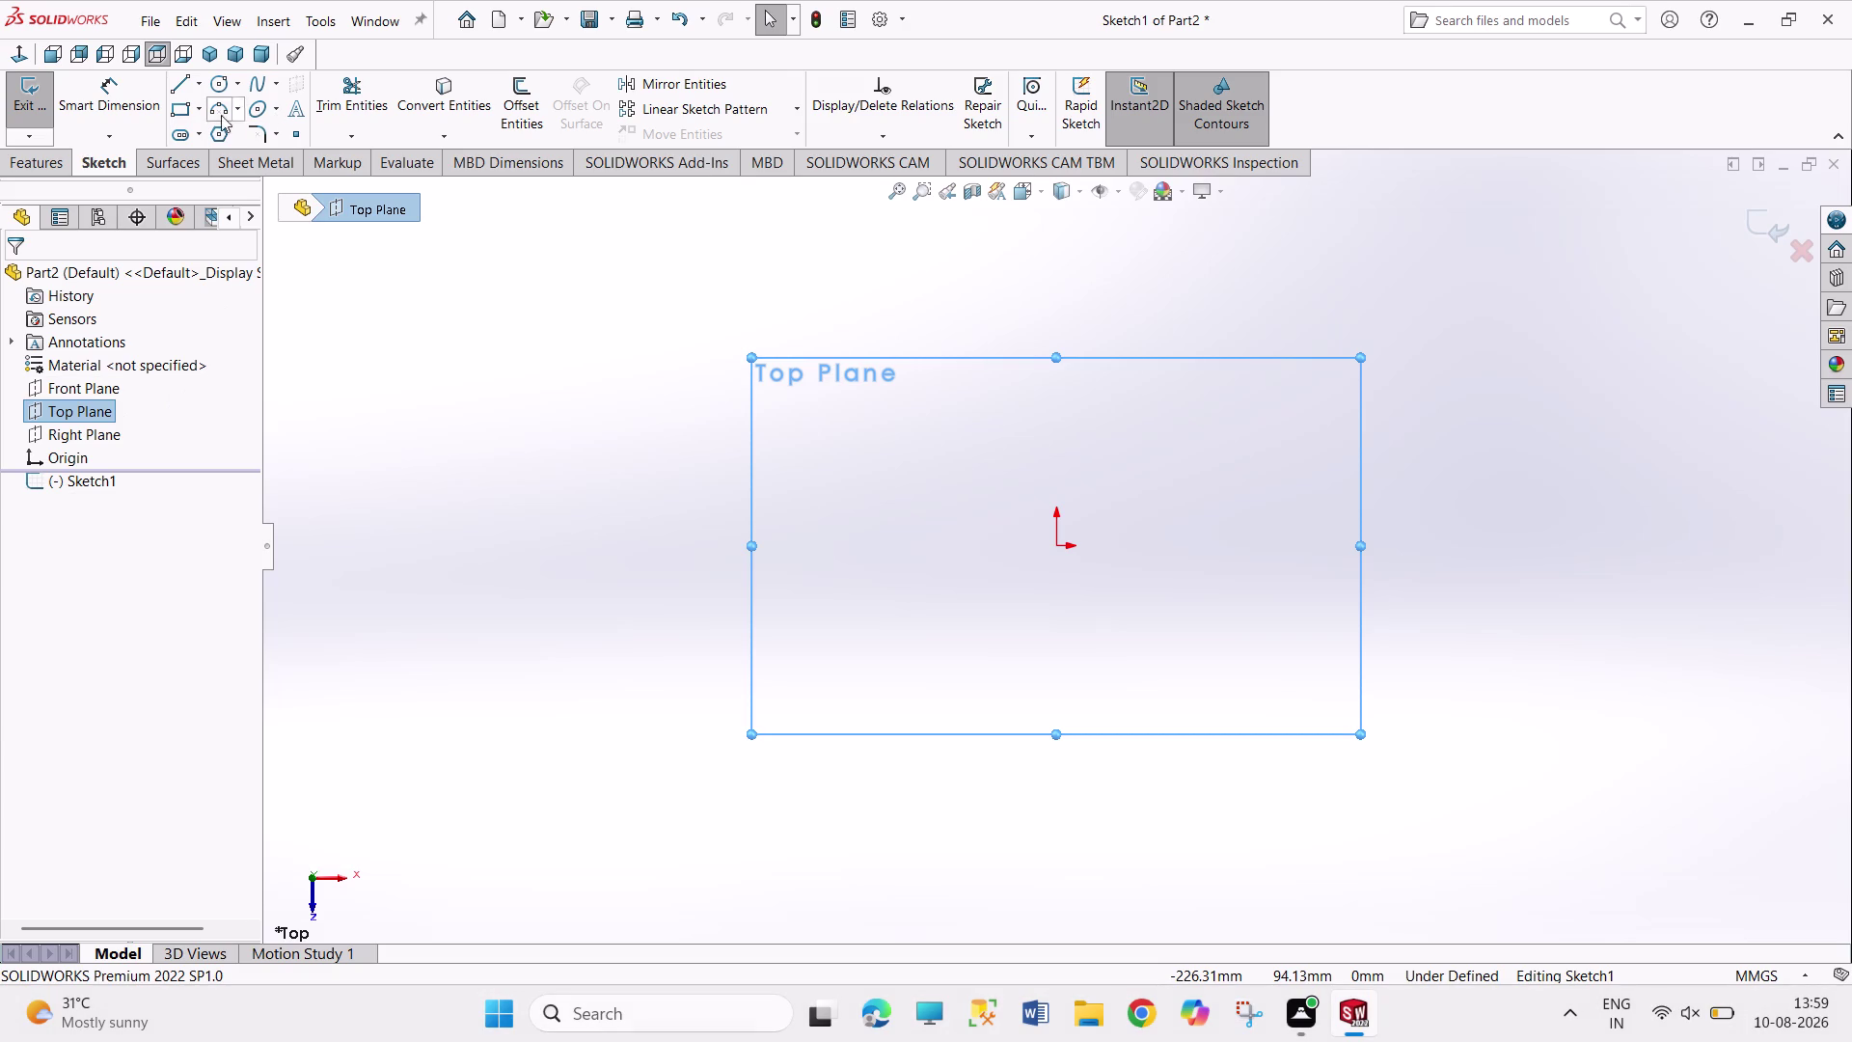
click(200, 113)
click(227, 168)
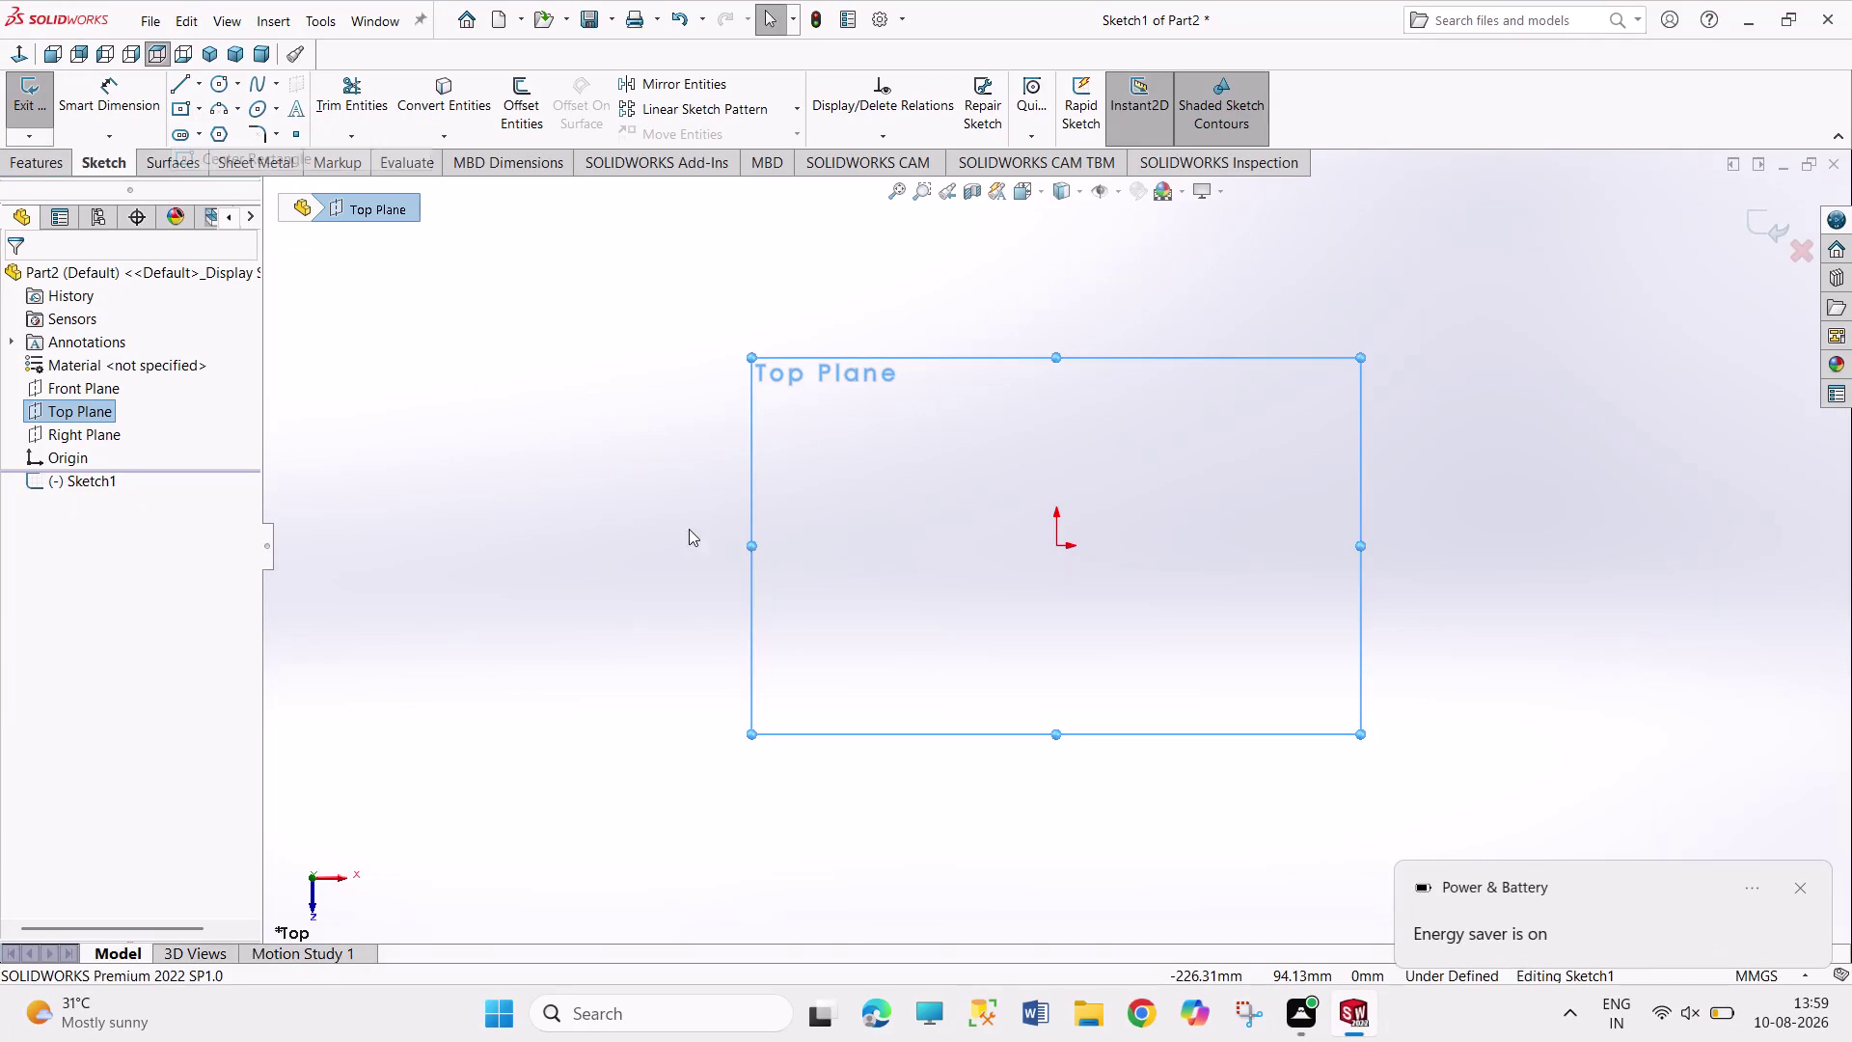
click(1055, 547)
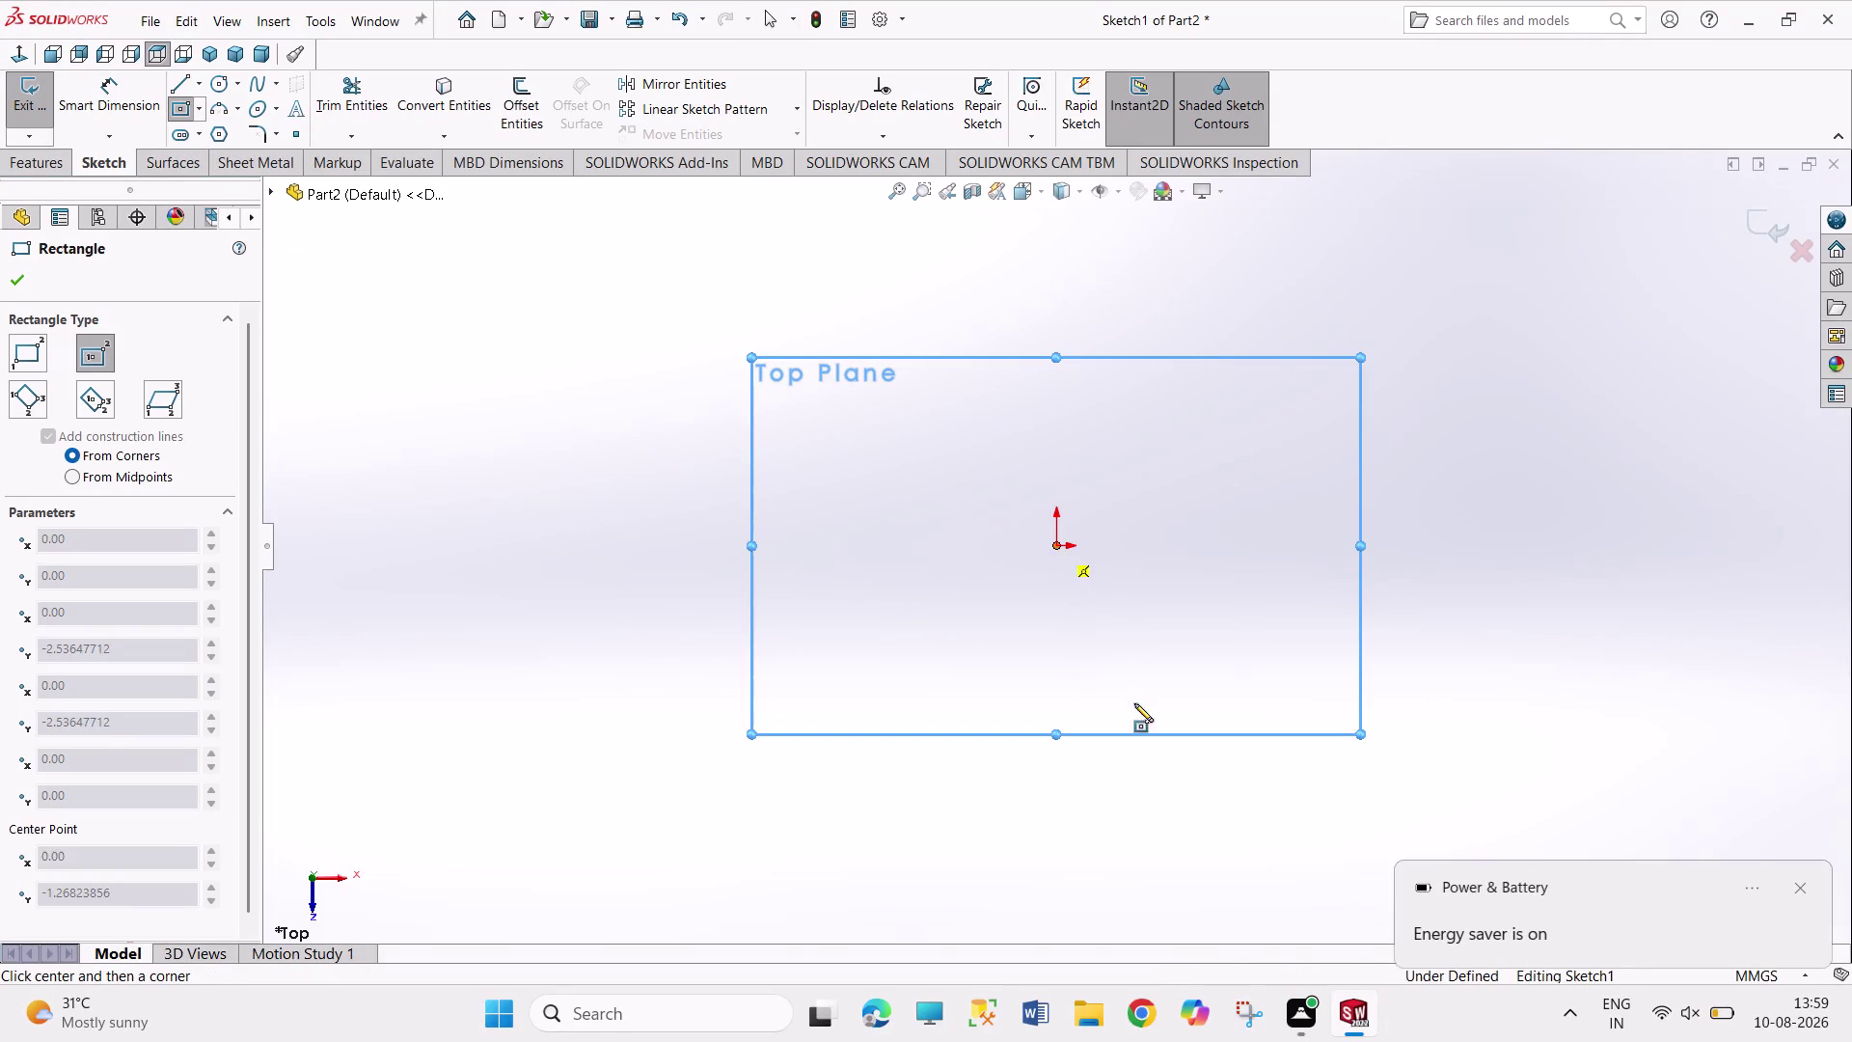
click(1484, 736)
Dimension the rectangle 200 wide along the top edge and 100 tall on the left.
right_drag(1256, 851, 1274, 678)
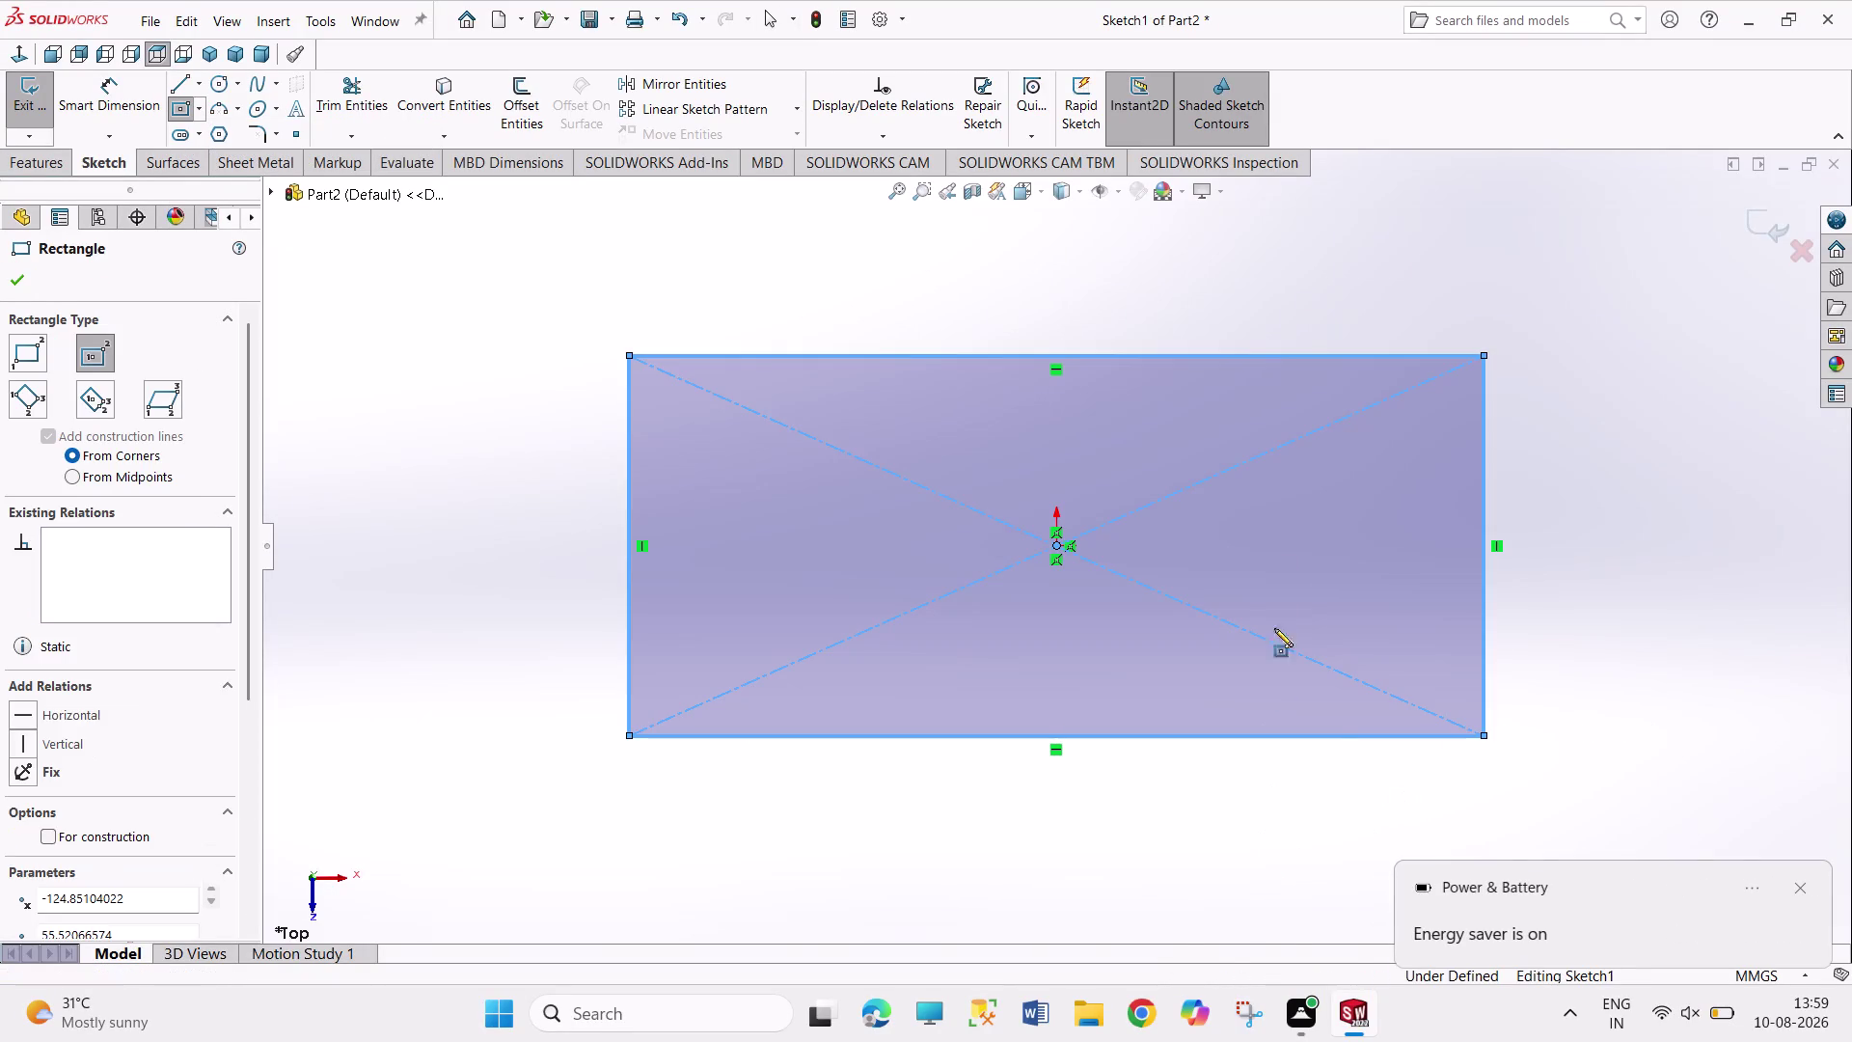
right_drag(1274, 677, 1275, 598)
click(1115, 357)
click(1116, 296)
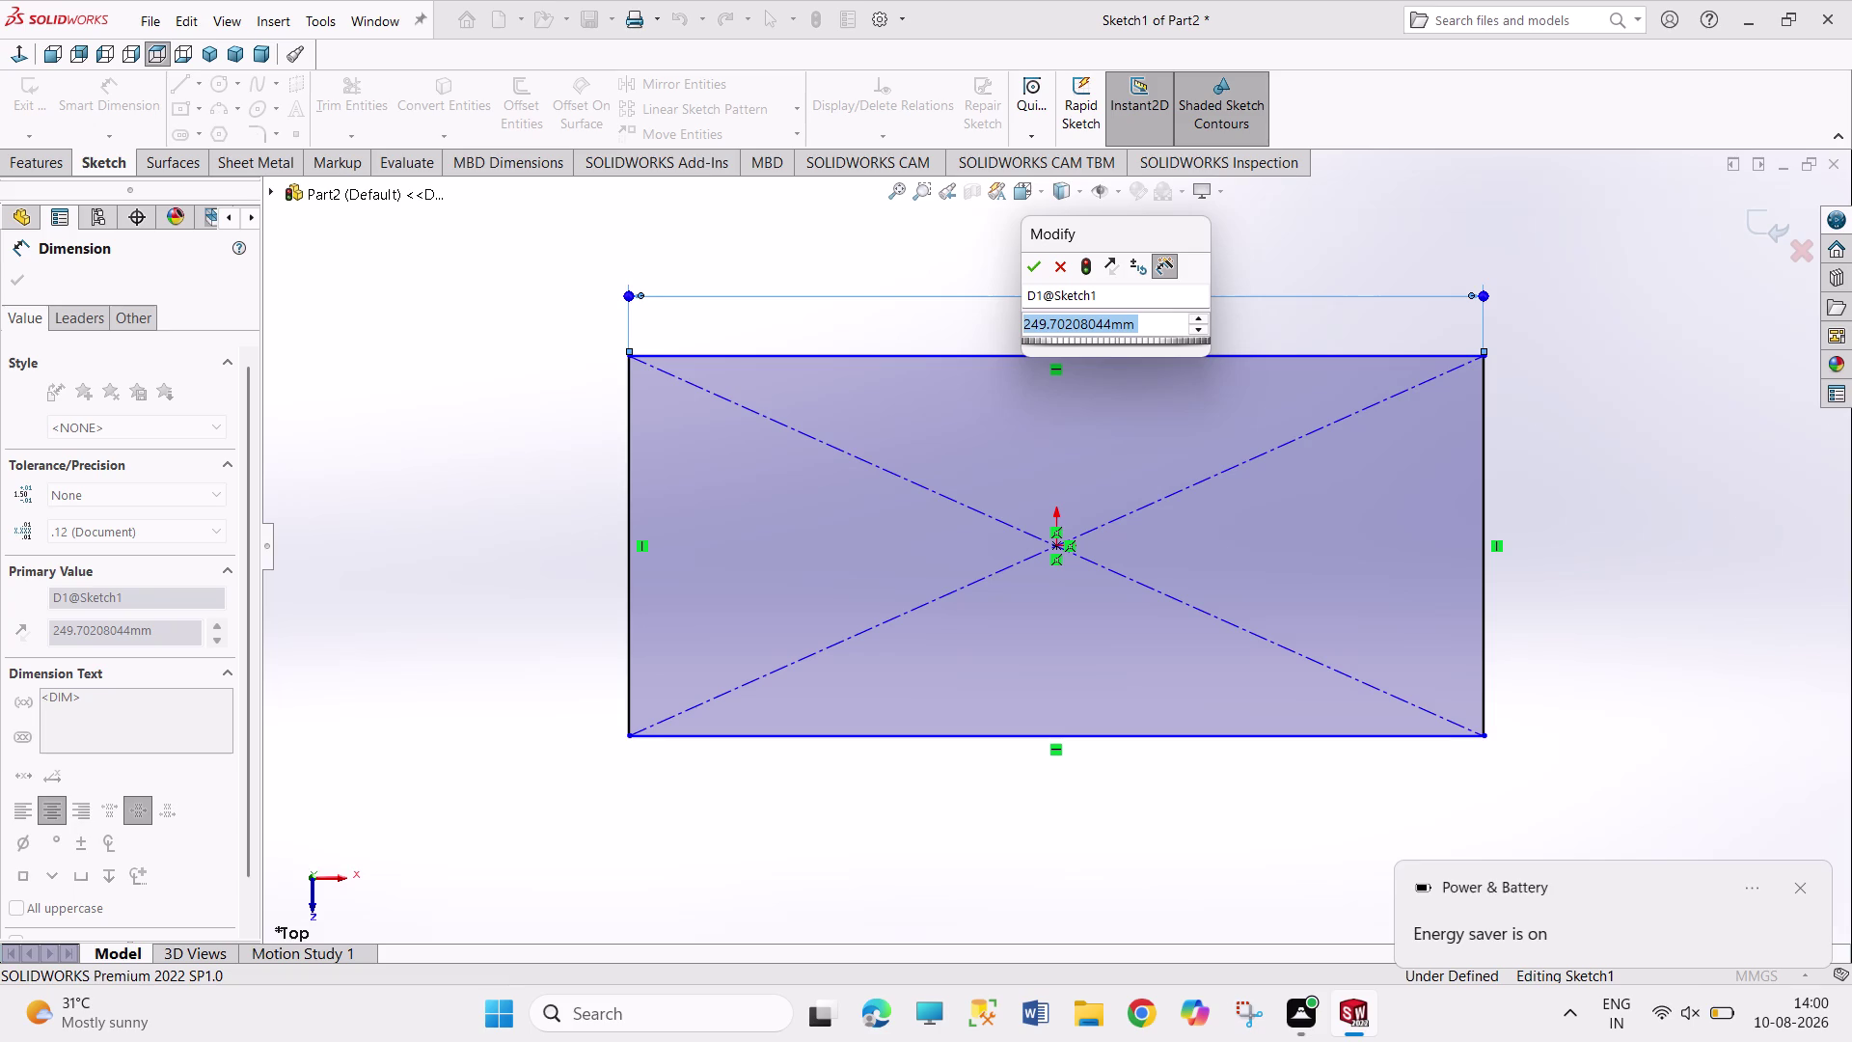
text(200)
key(Return)
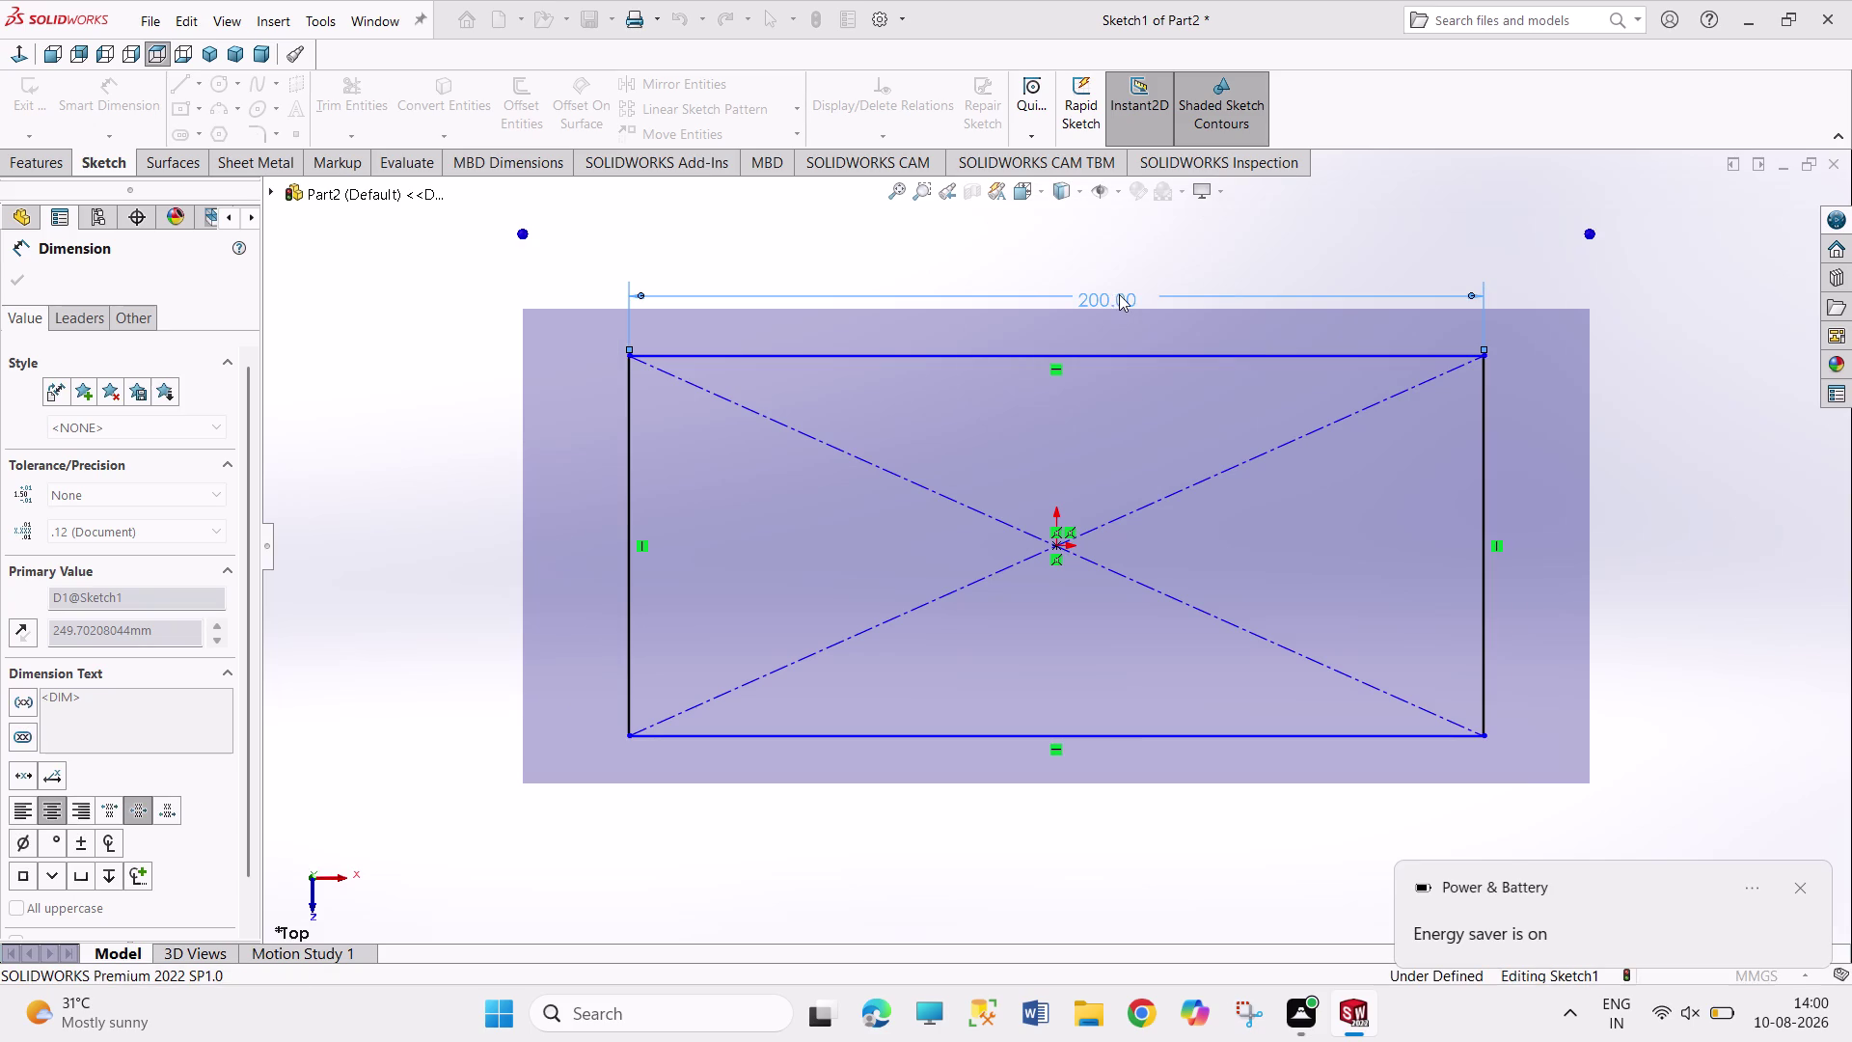
click(627, 523)
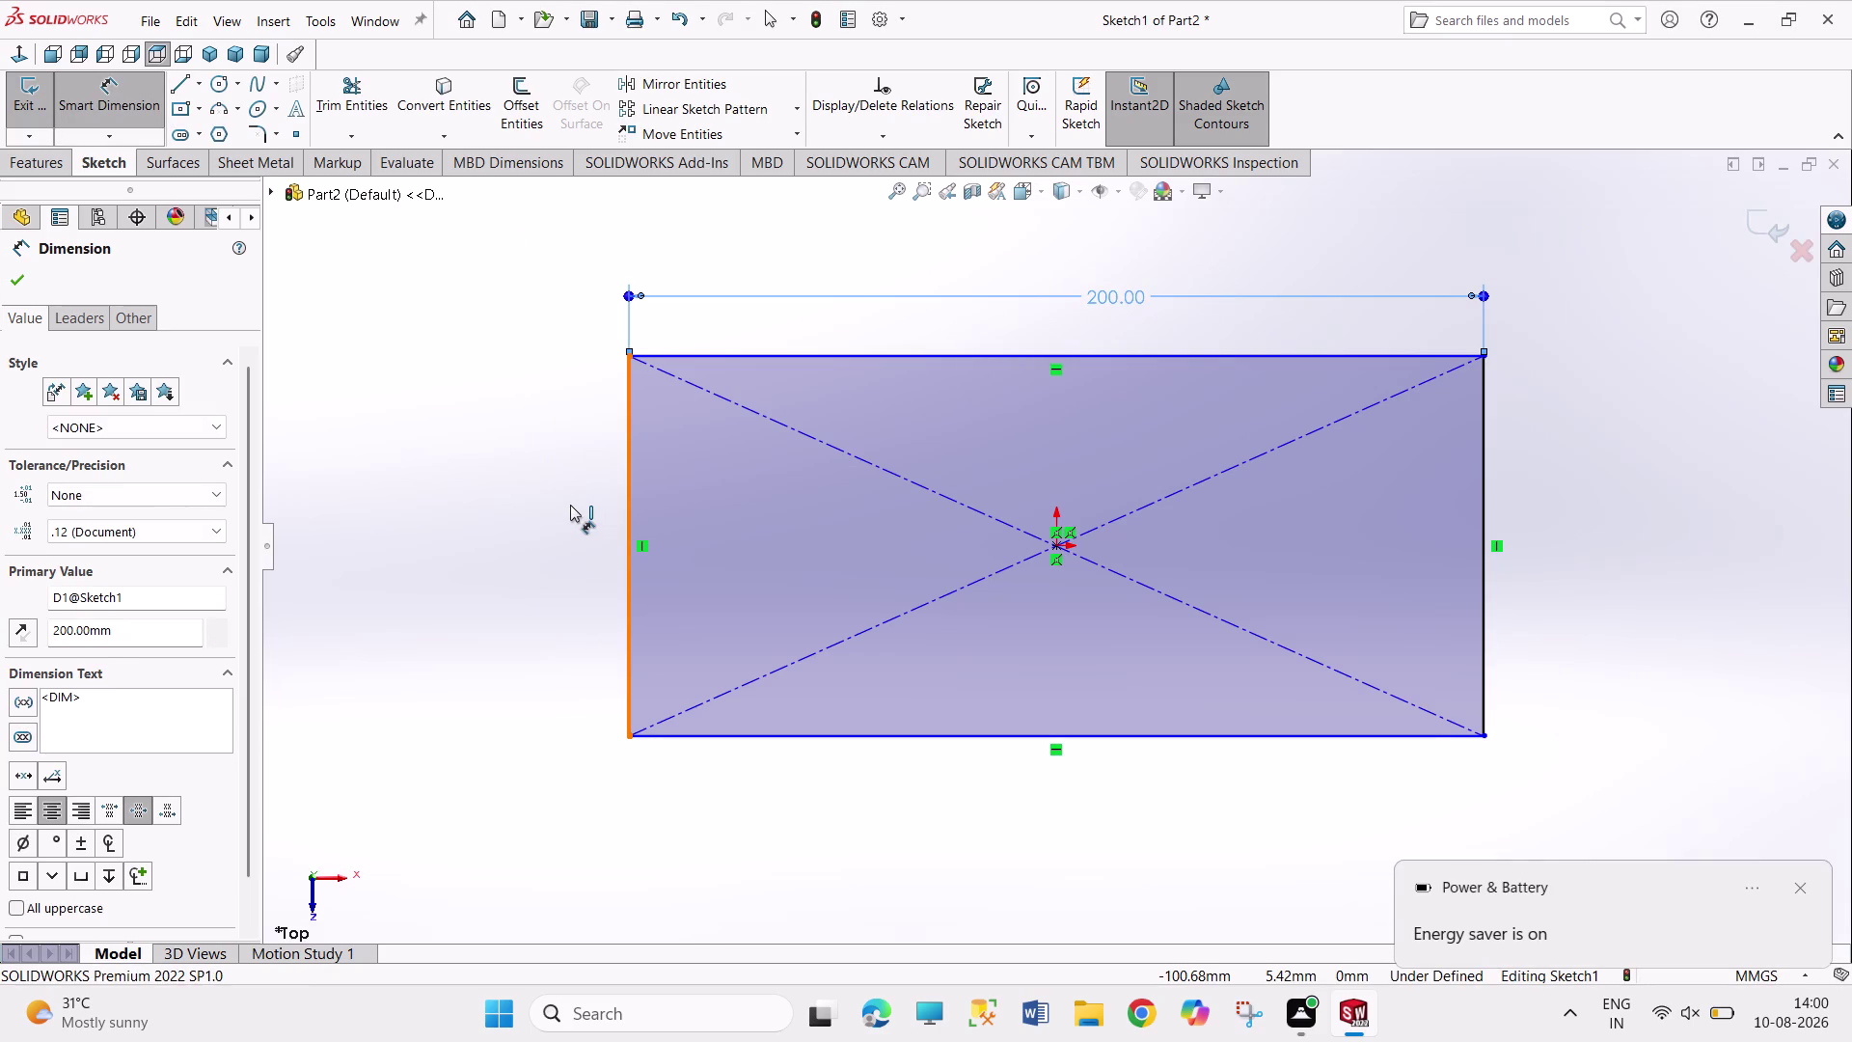
click(570, 505)
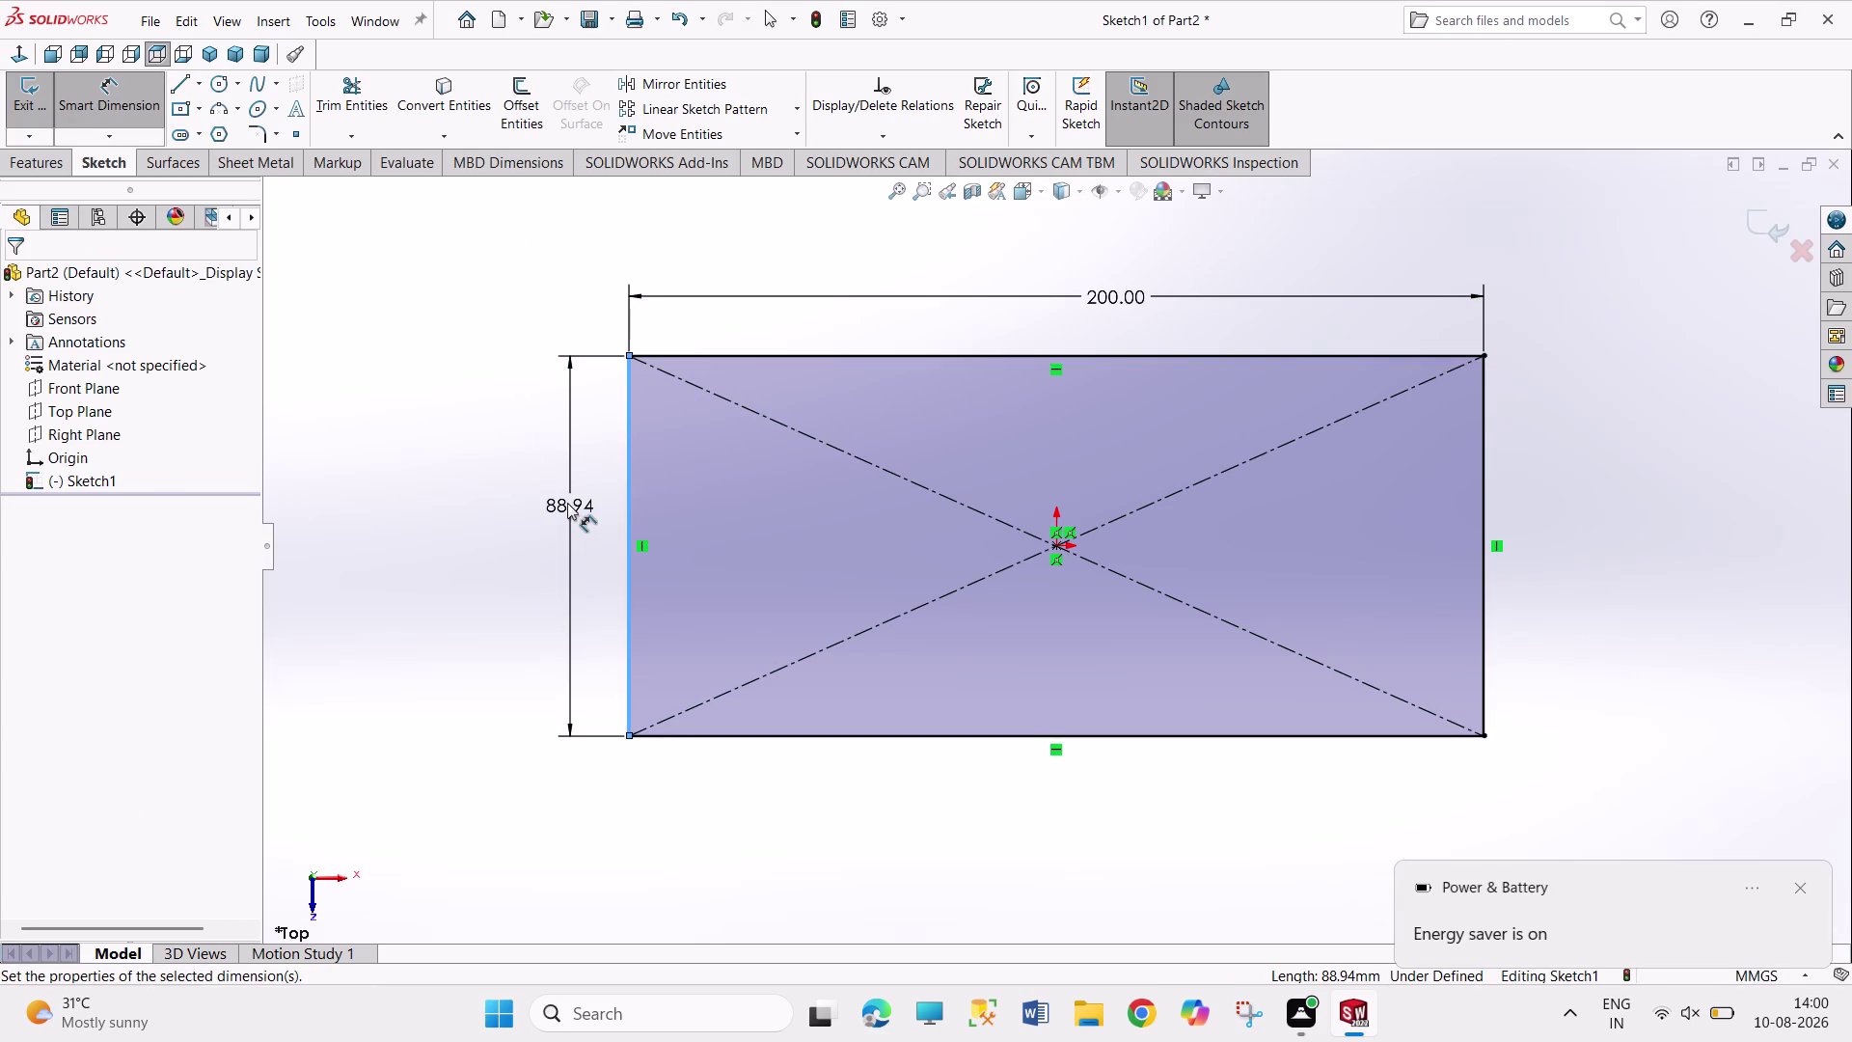
text(100)
key(Return)
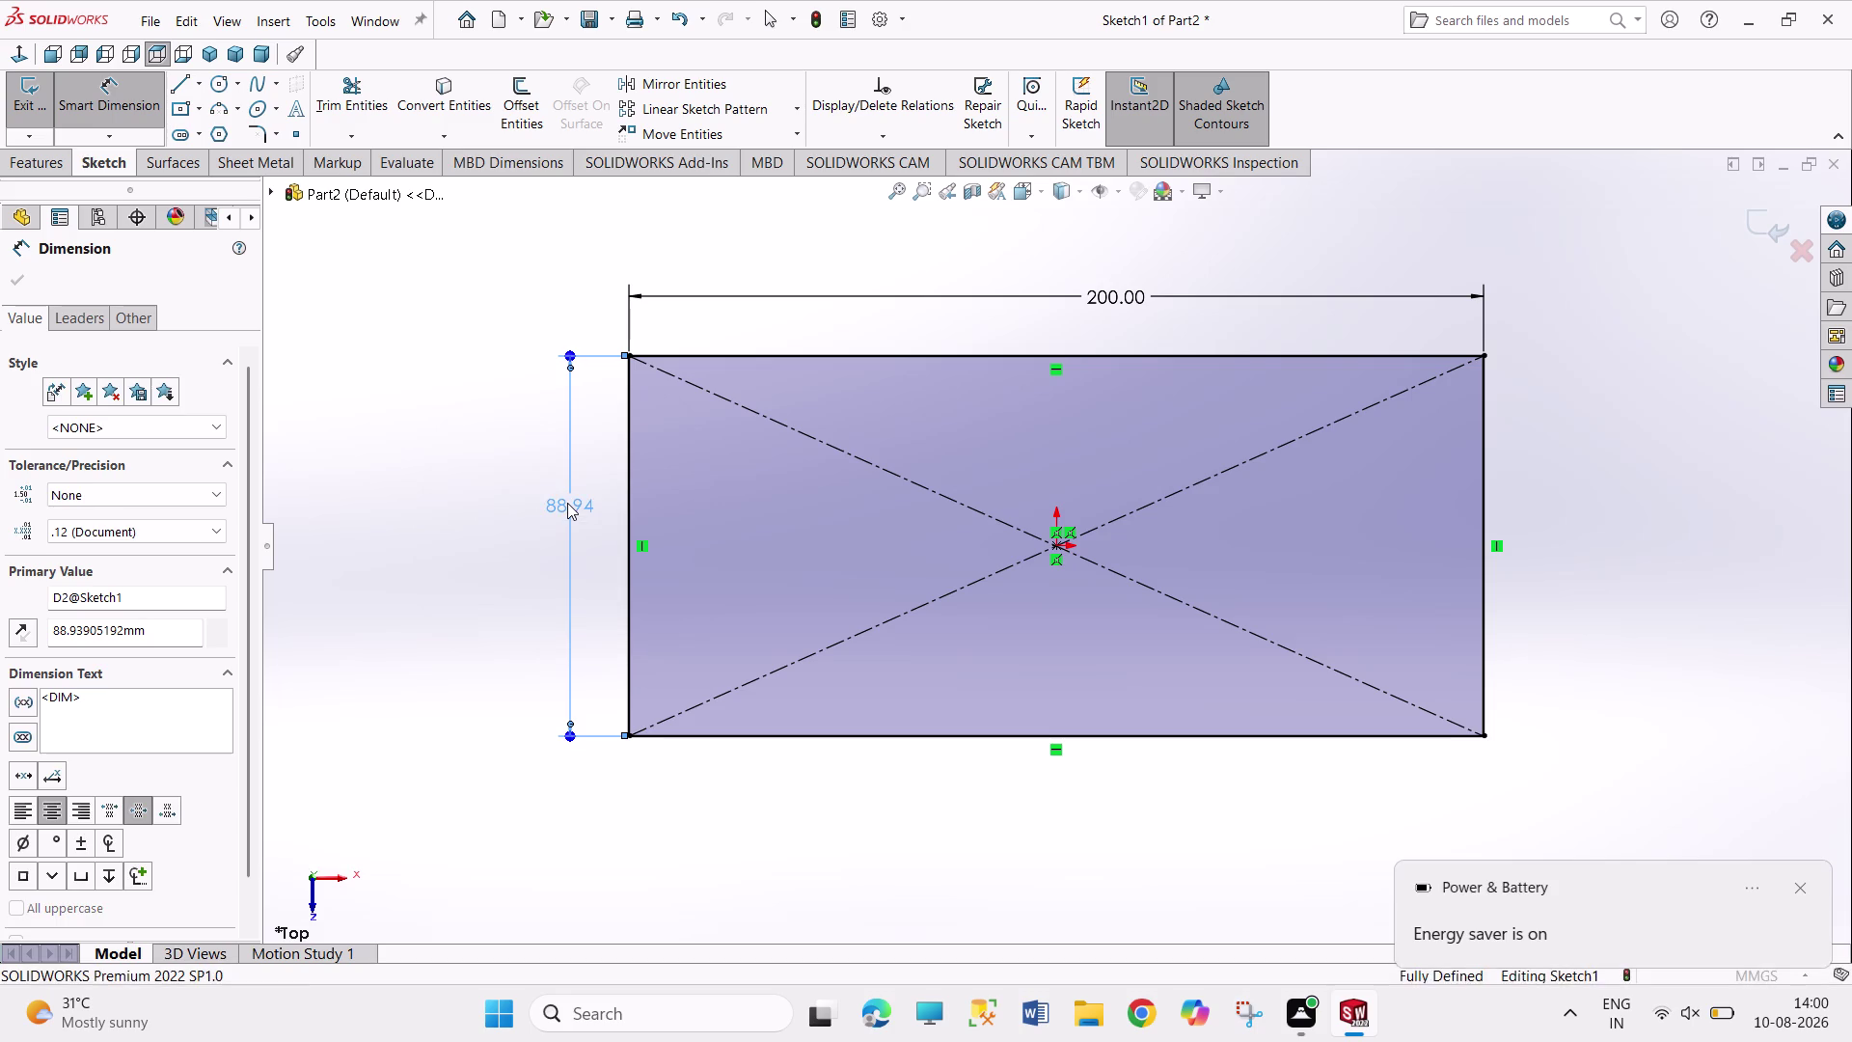
Return to selection and exit Sketch1.
right_click(408, 506)
click(448, 573)
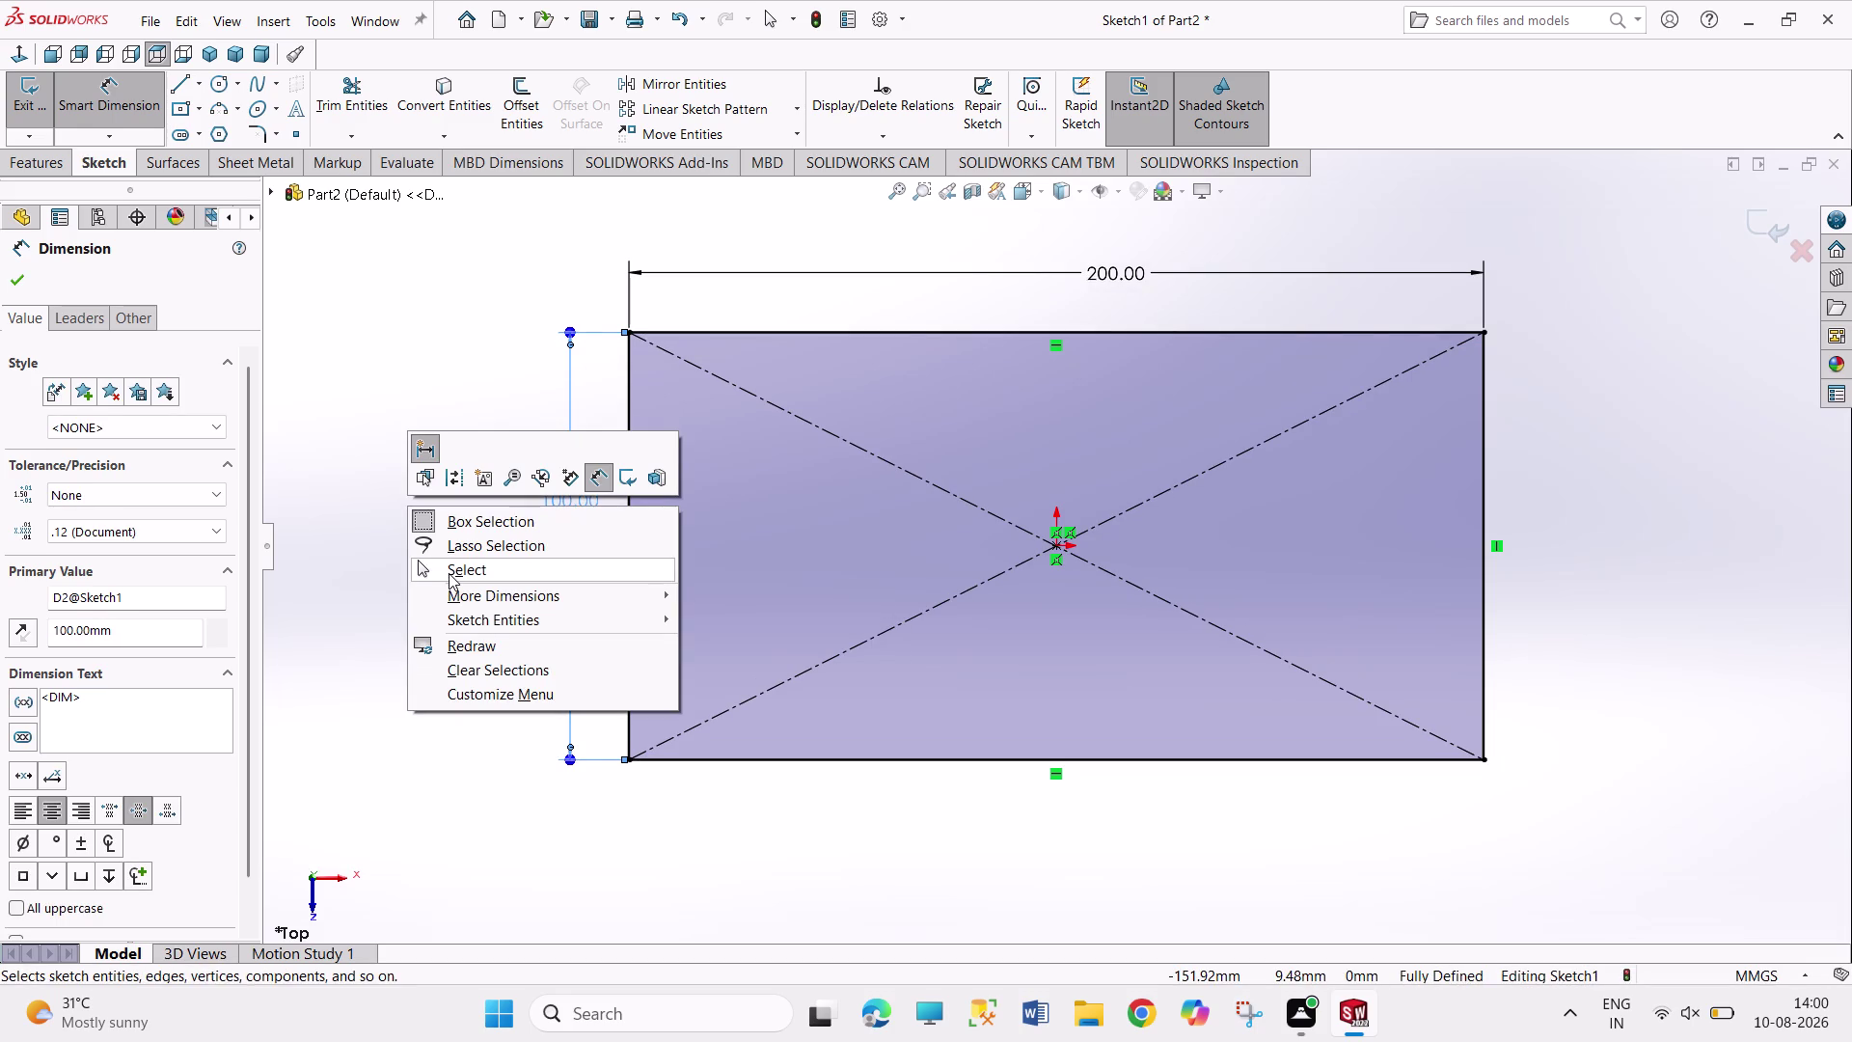
click(20, 114)
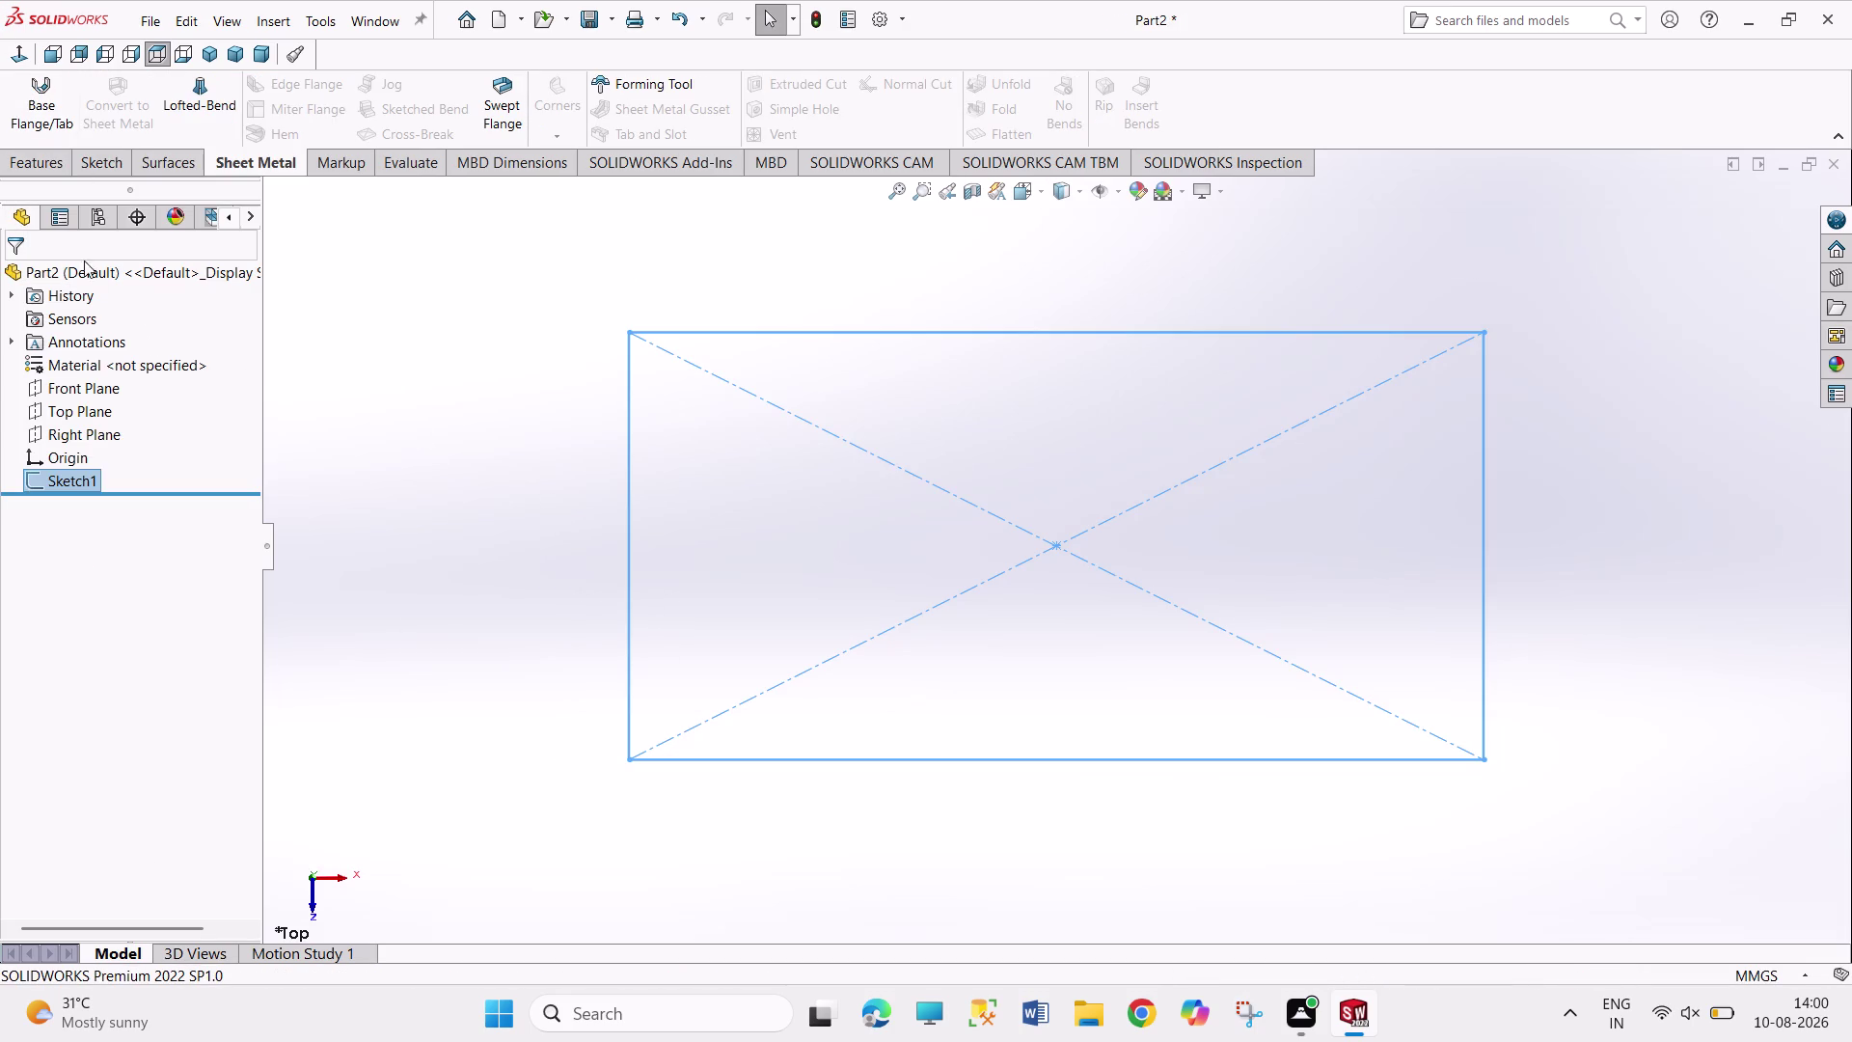
click(48, 126)
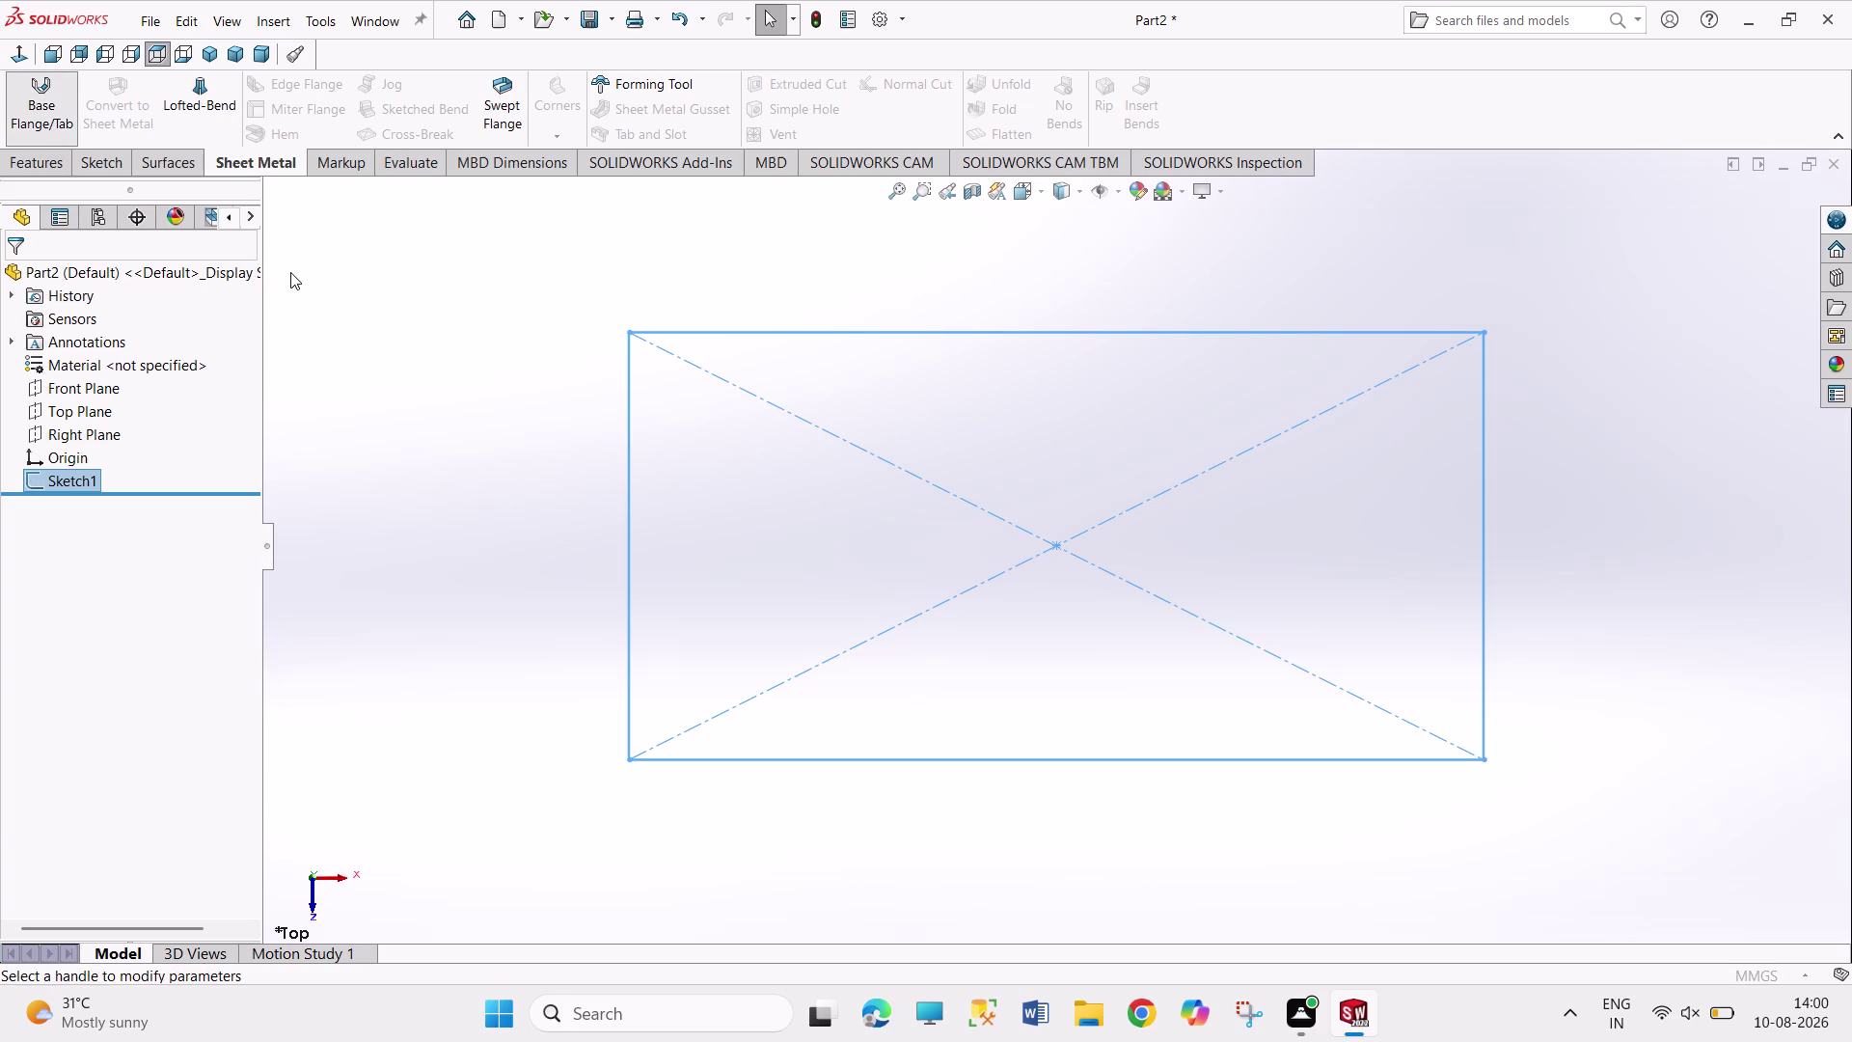
Create Base-Flange1 from Sketch1 with default thickness and K-Factor 0.5.
click(13, 279)
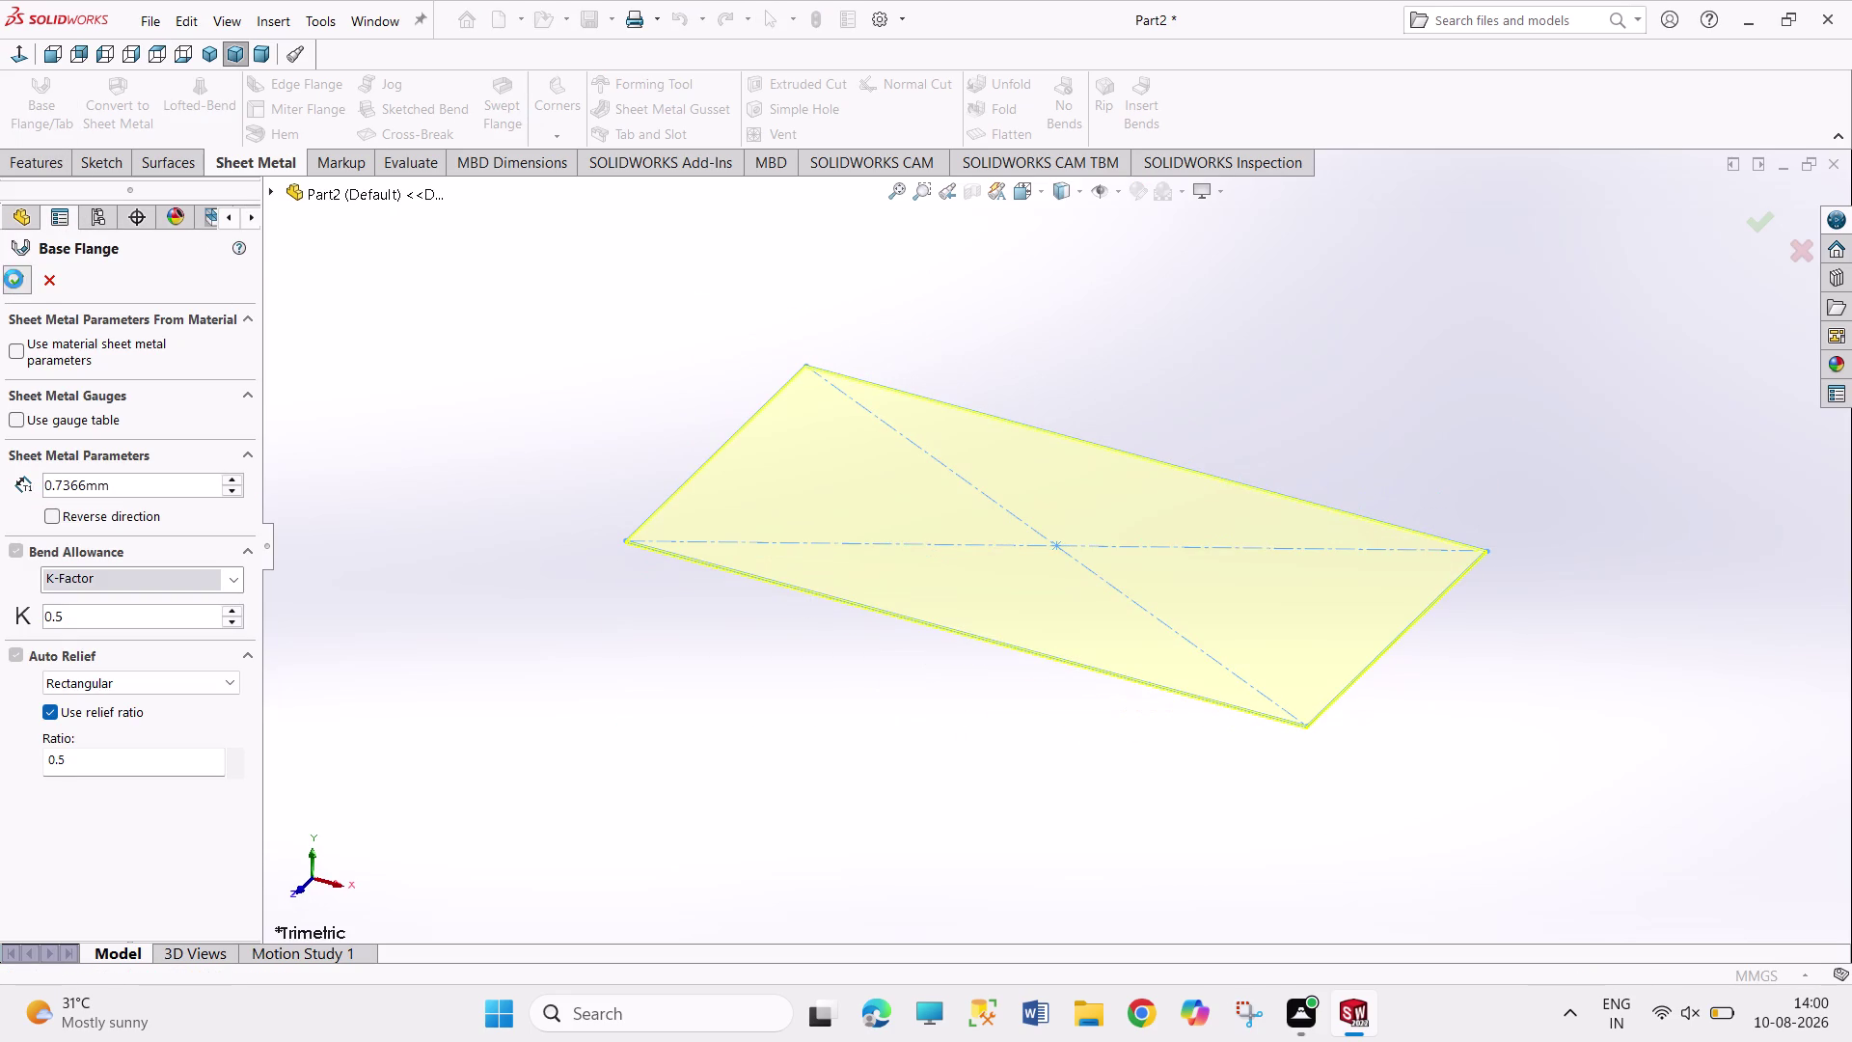
click(449, 354)
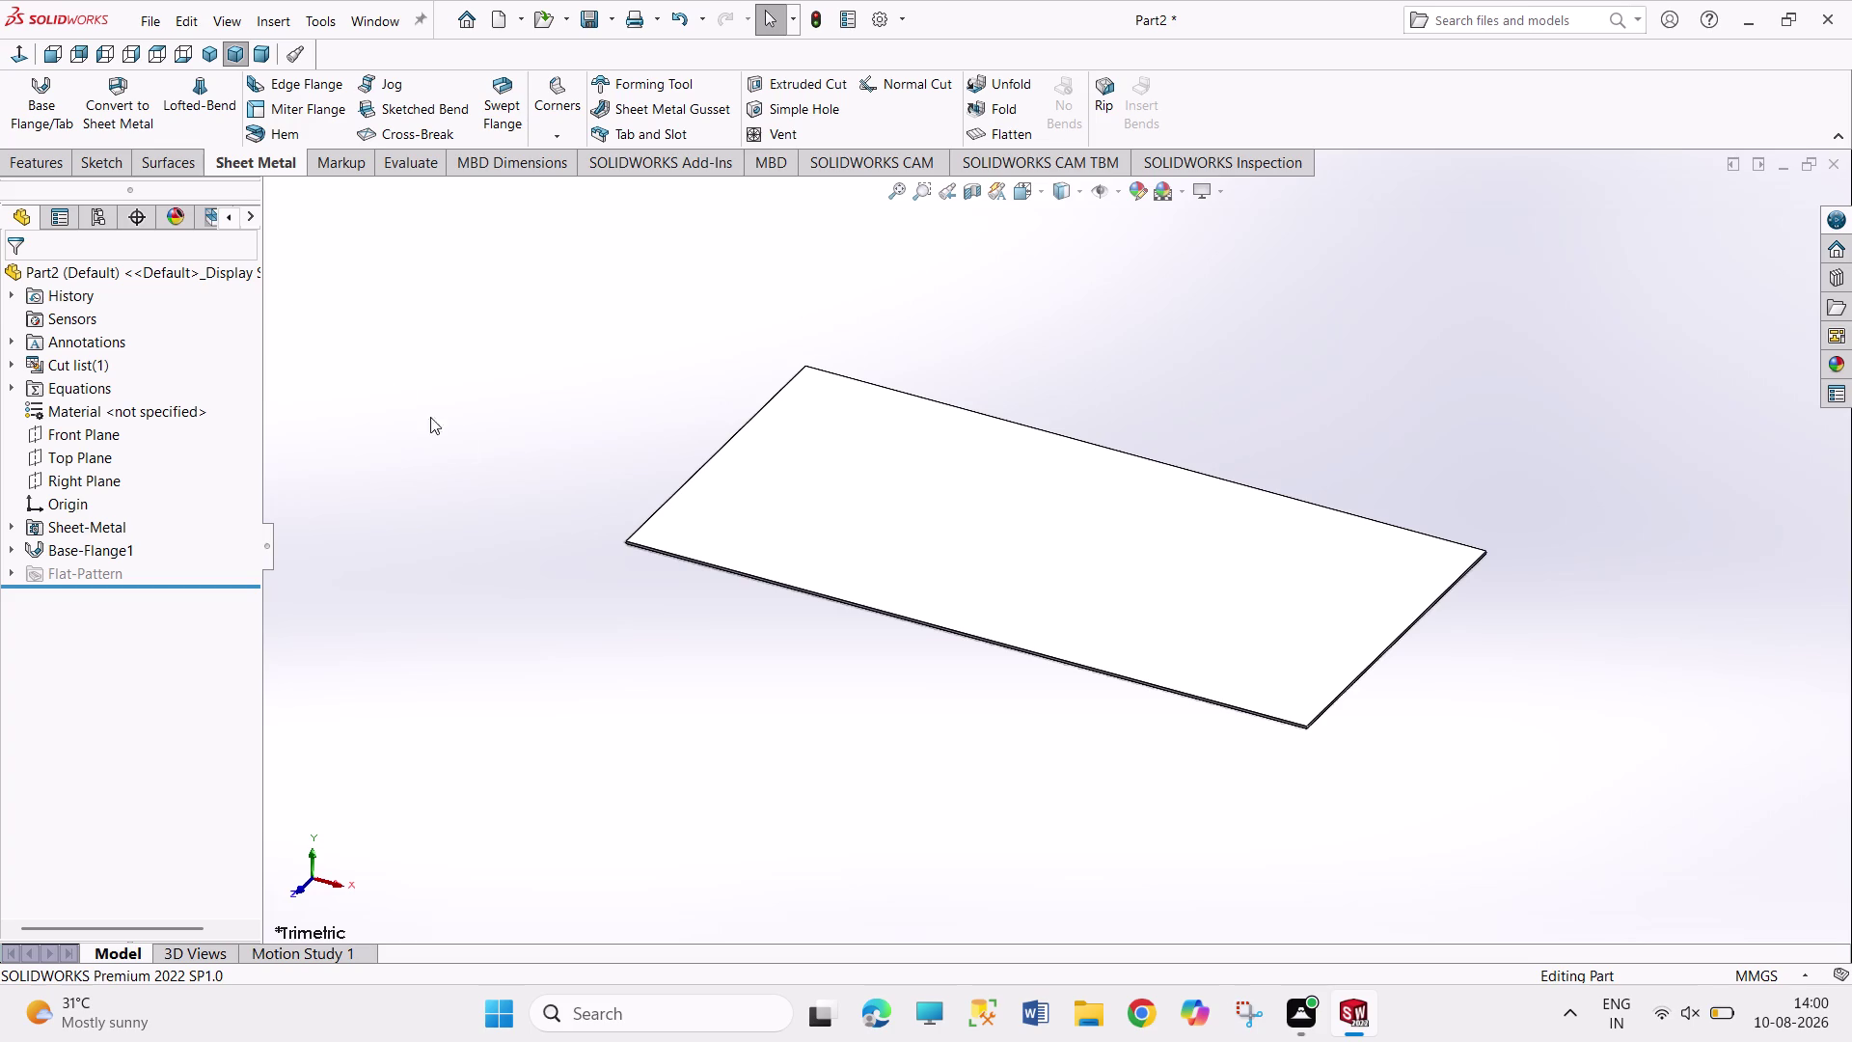
scroll(up, 3)
scroll(down, 3)
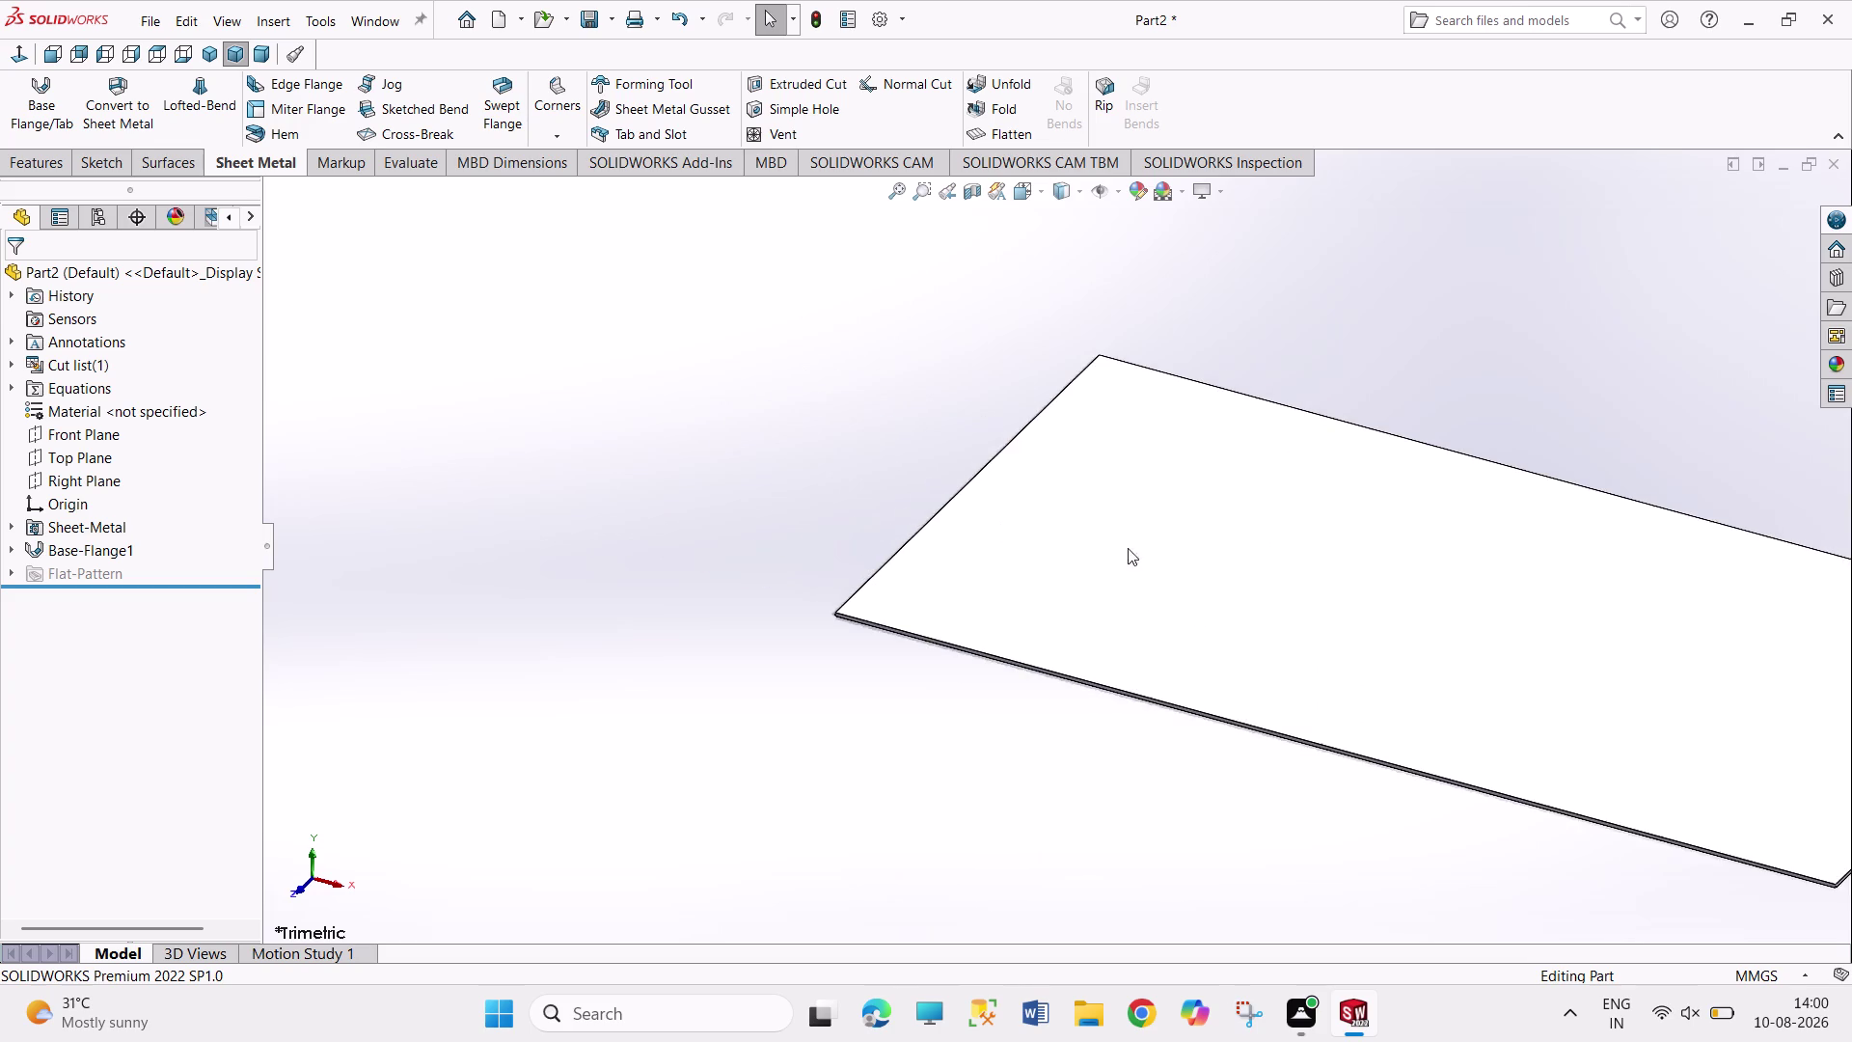
scroll(down, 3)
scroll(up, 3)
scroll(down, 3)
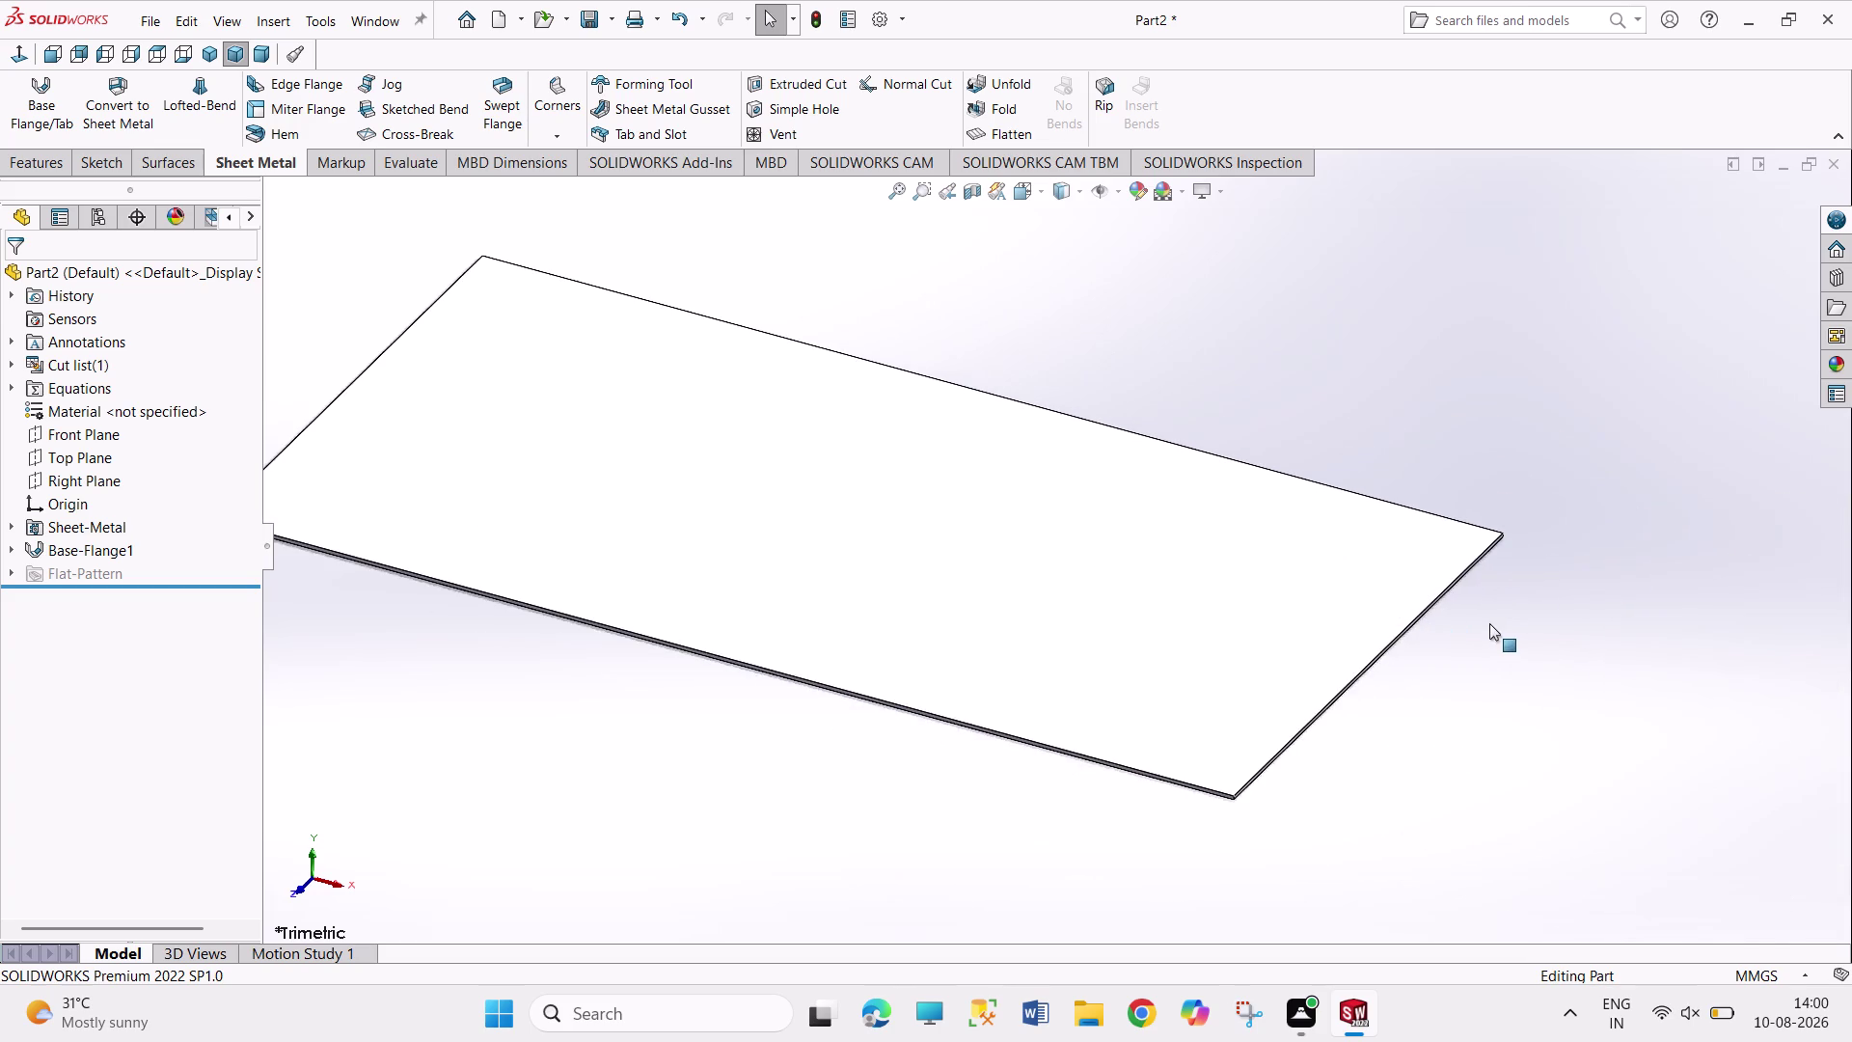
scroll(up, 3)
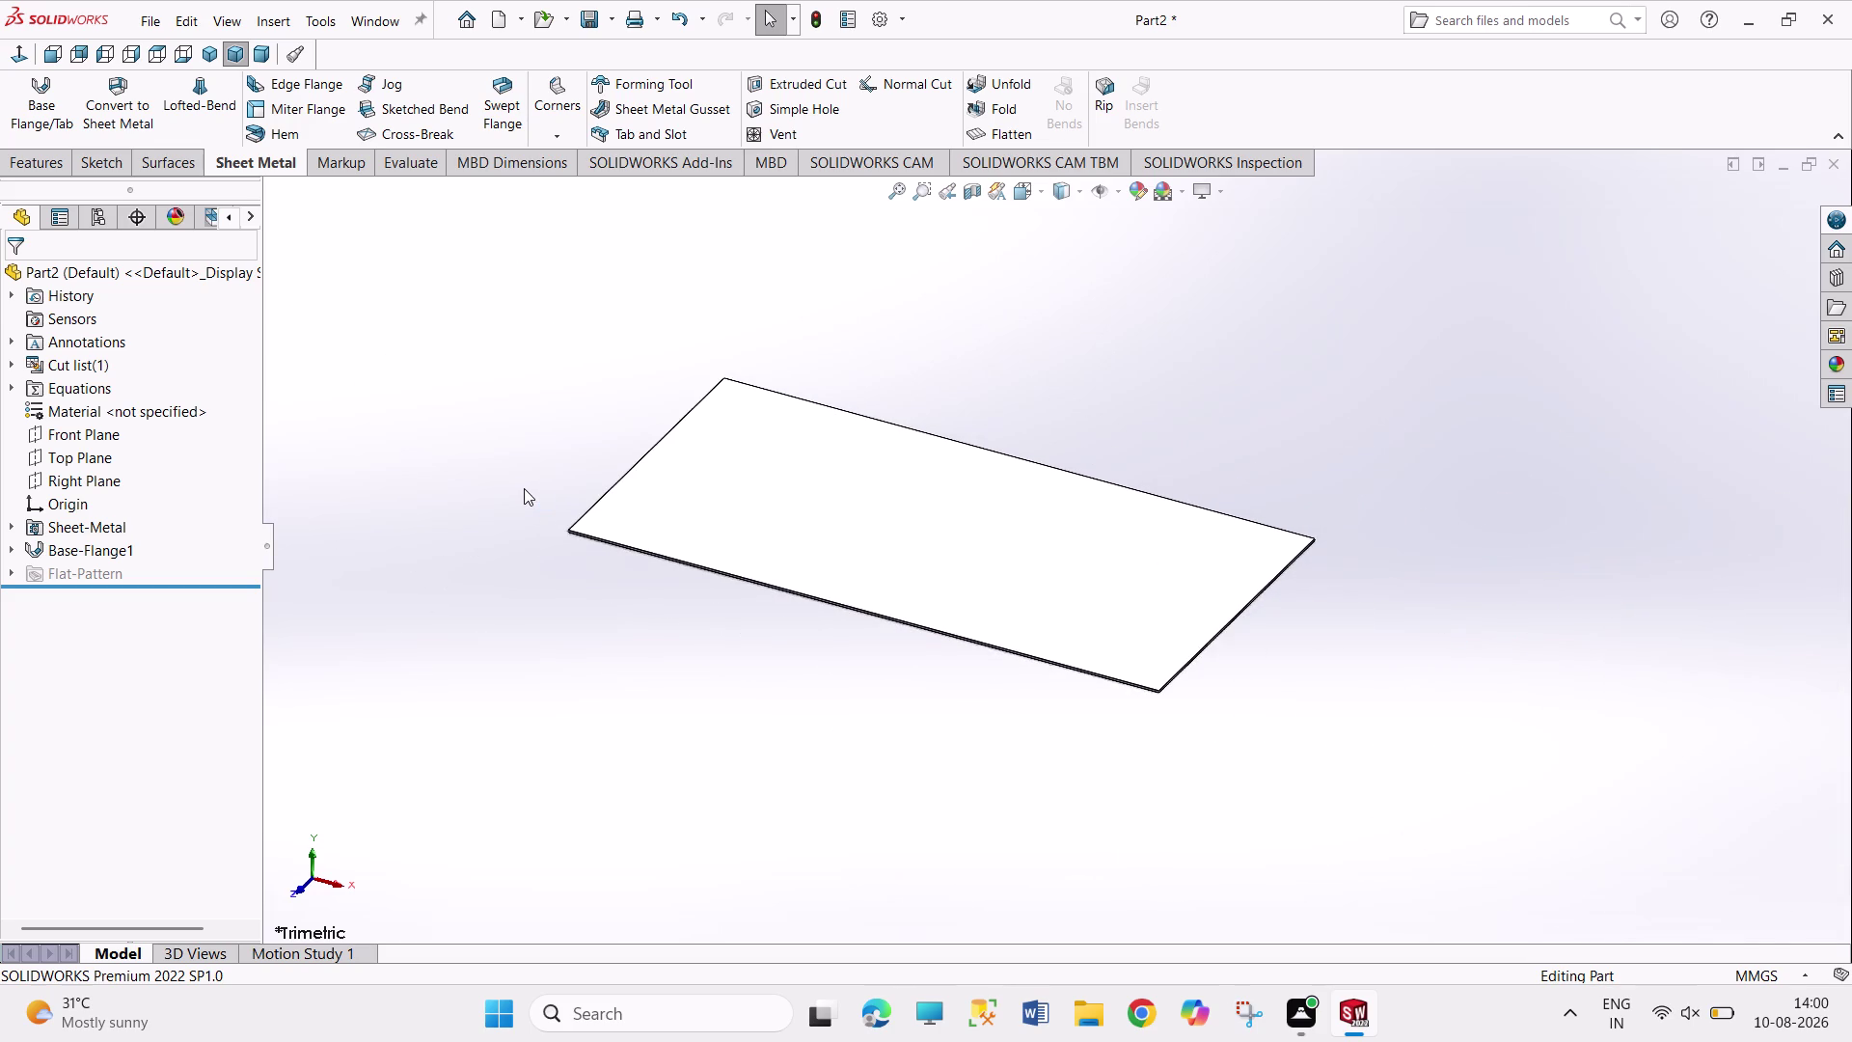
scroll(down, 3)
scroll(down, 3)
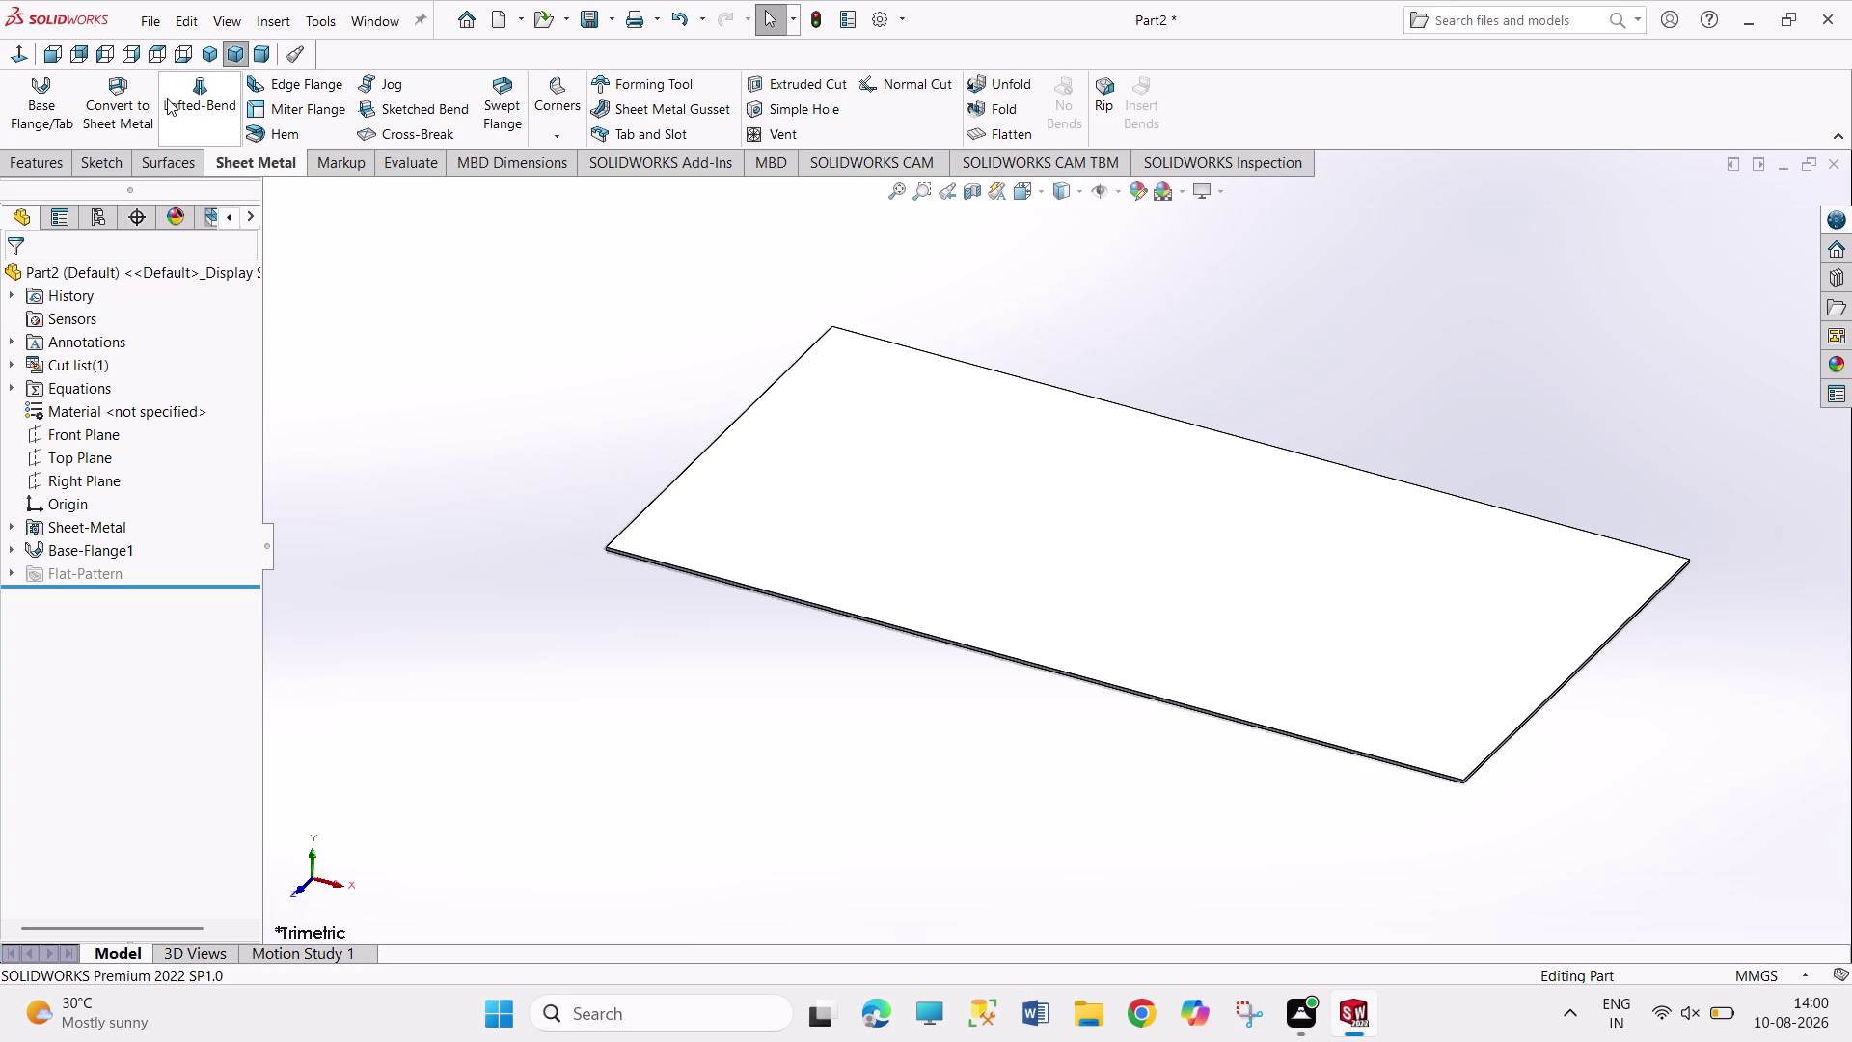
Add a 65 mm, 90° Edge-Flange1 on the short edge, then cancel closing the part.
click(308, 84)
middle_drag(610, 452, 774, 450)
click(856, 446)
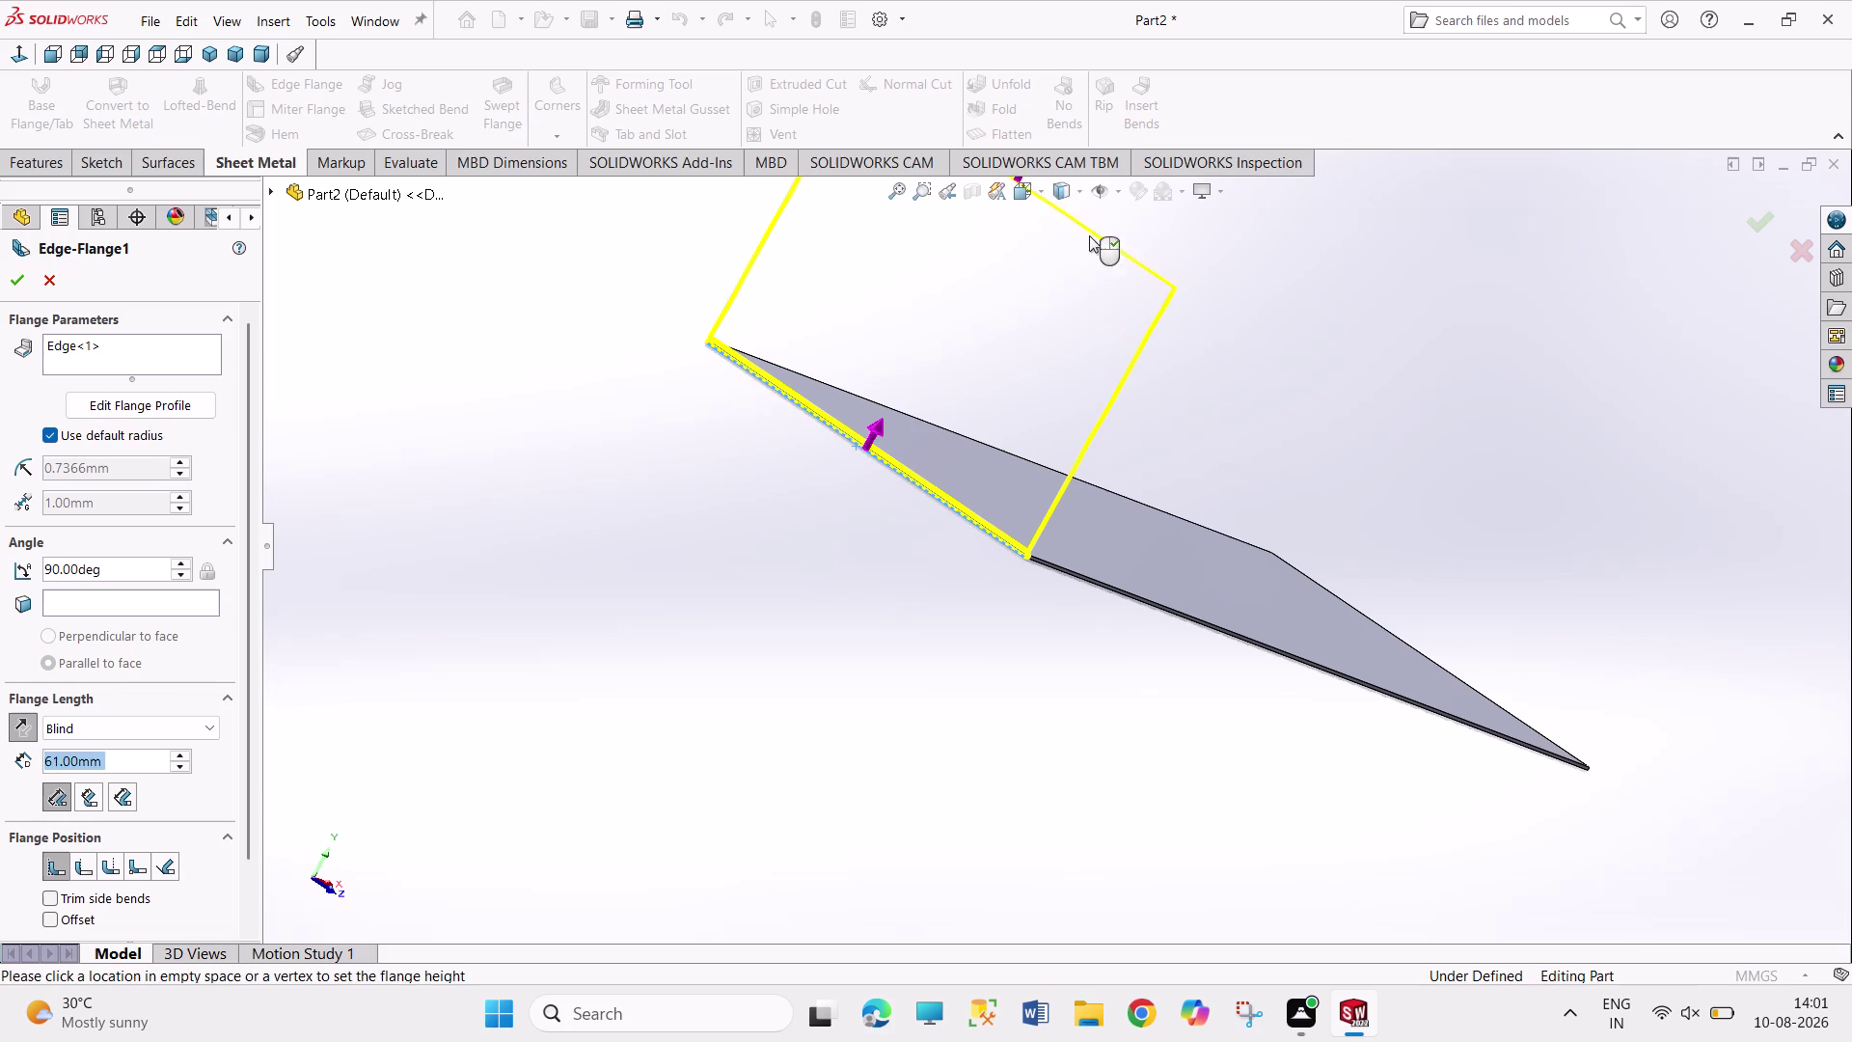
click(1137, 237)
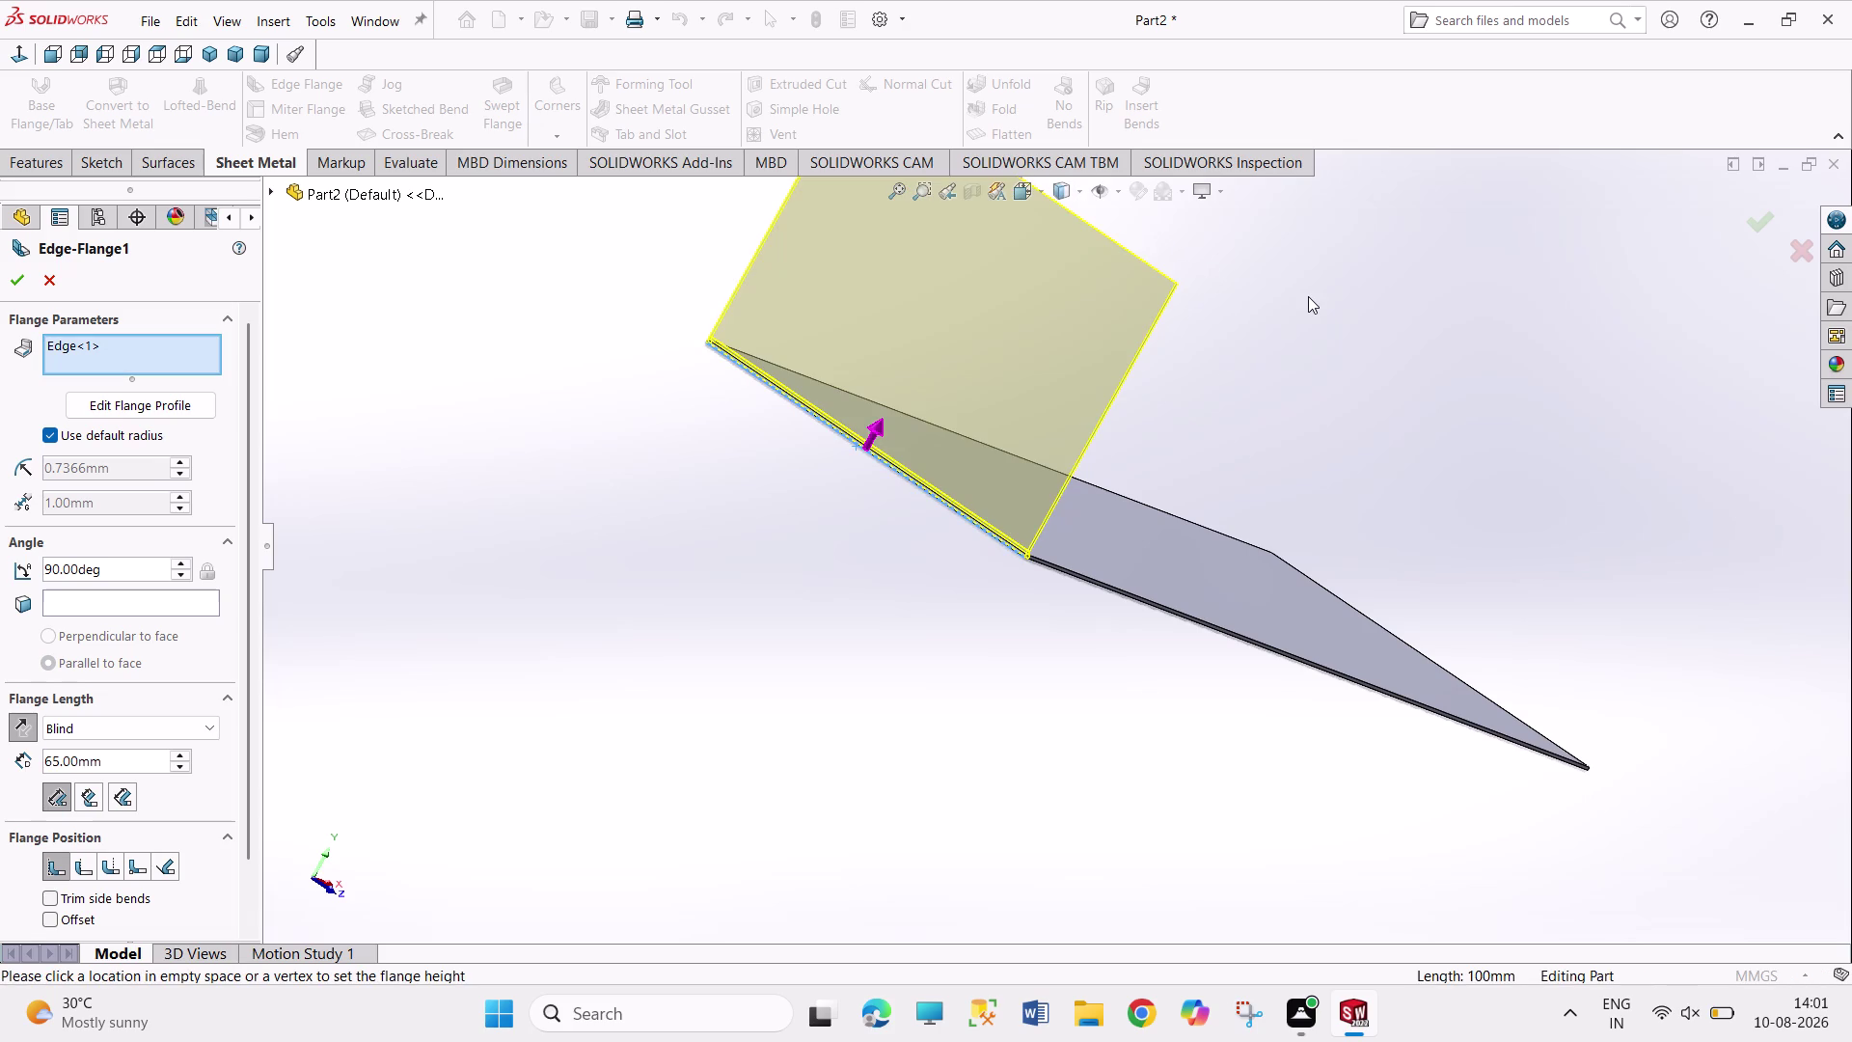
click(21, 284)
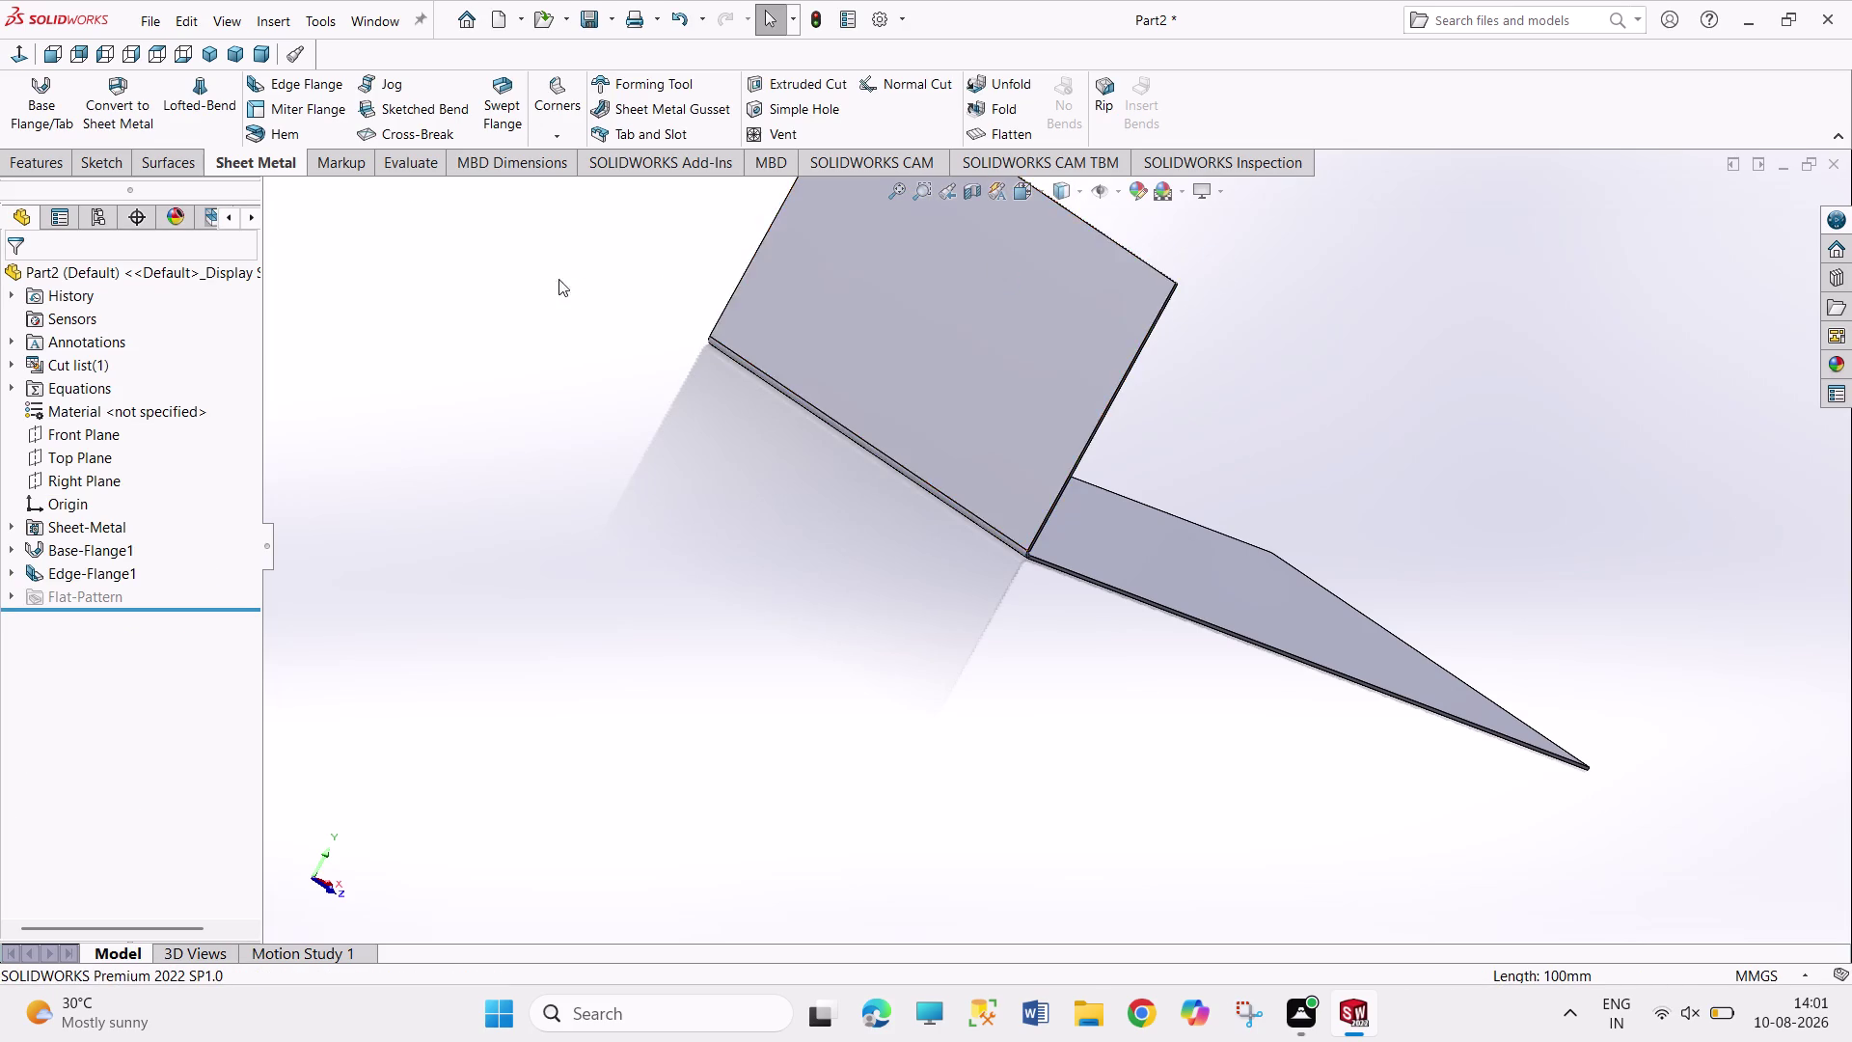
click(1828, 12)
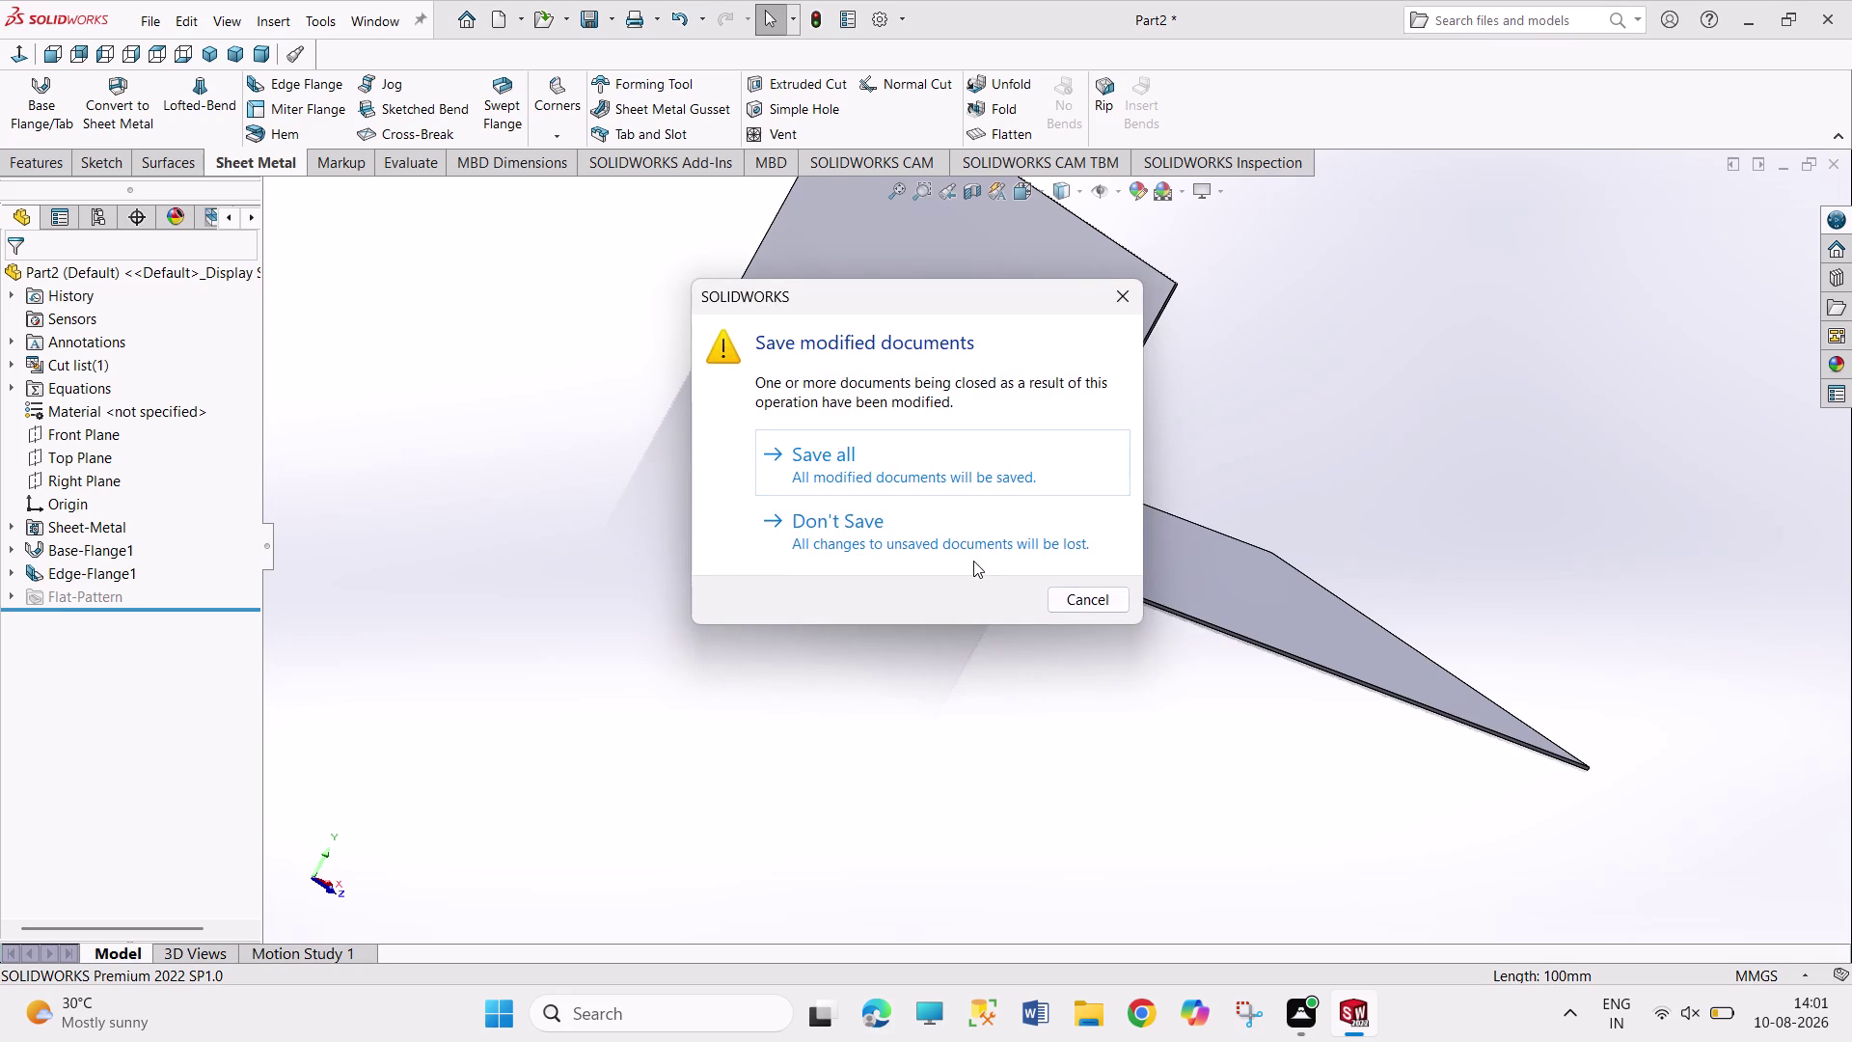
click(972, 551)
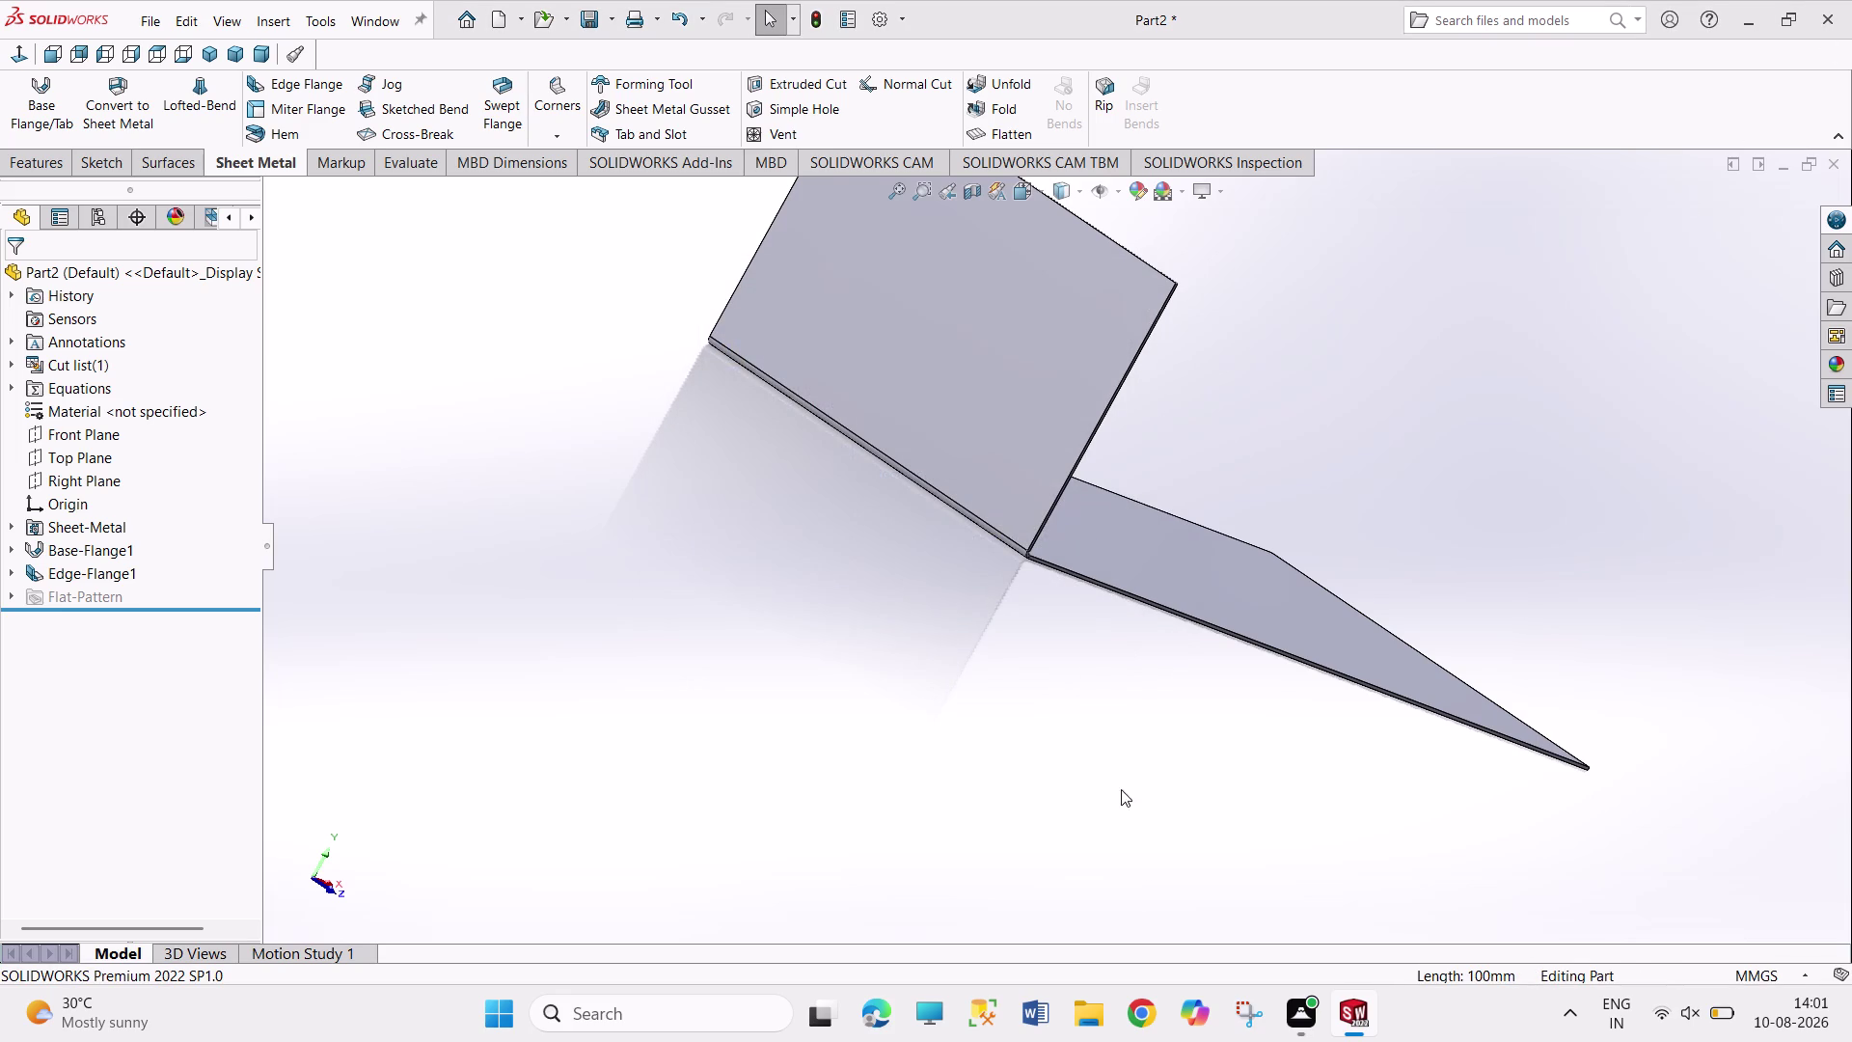